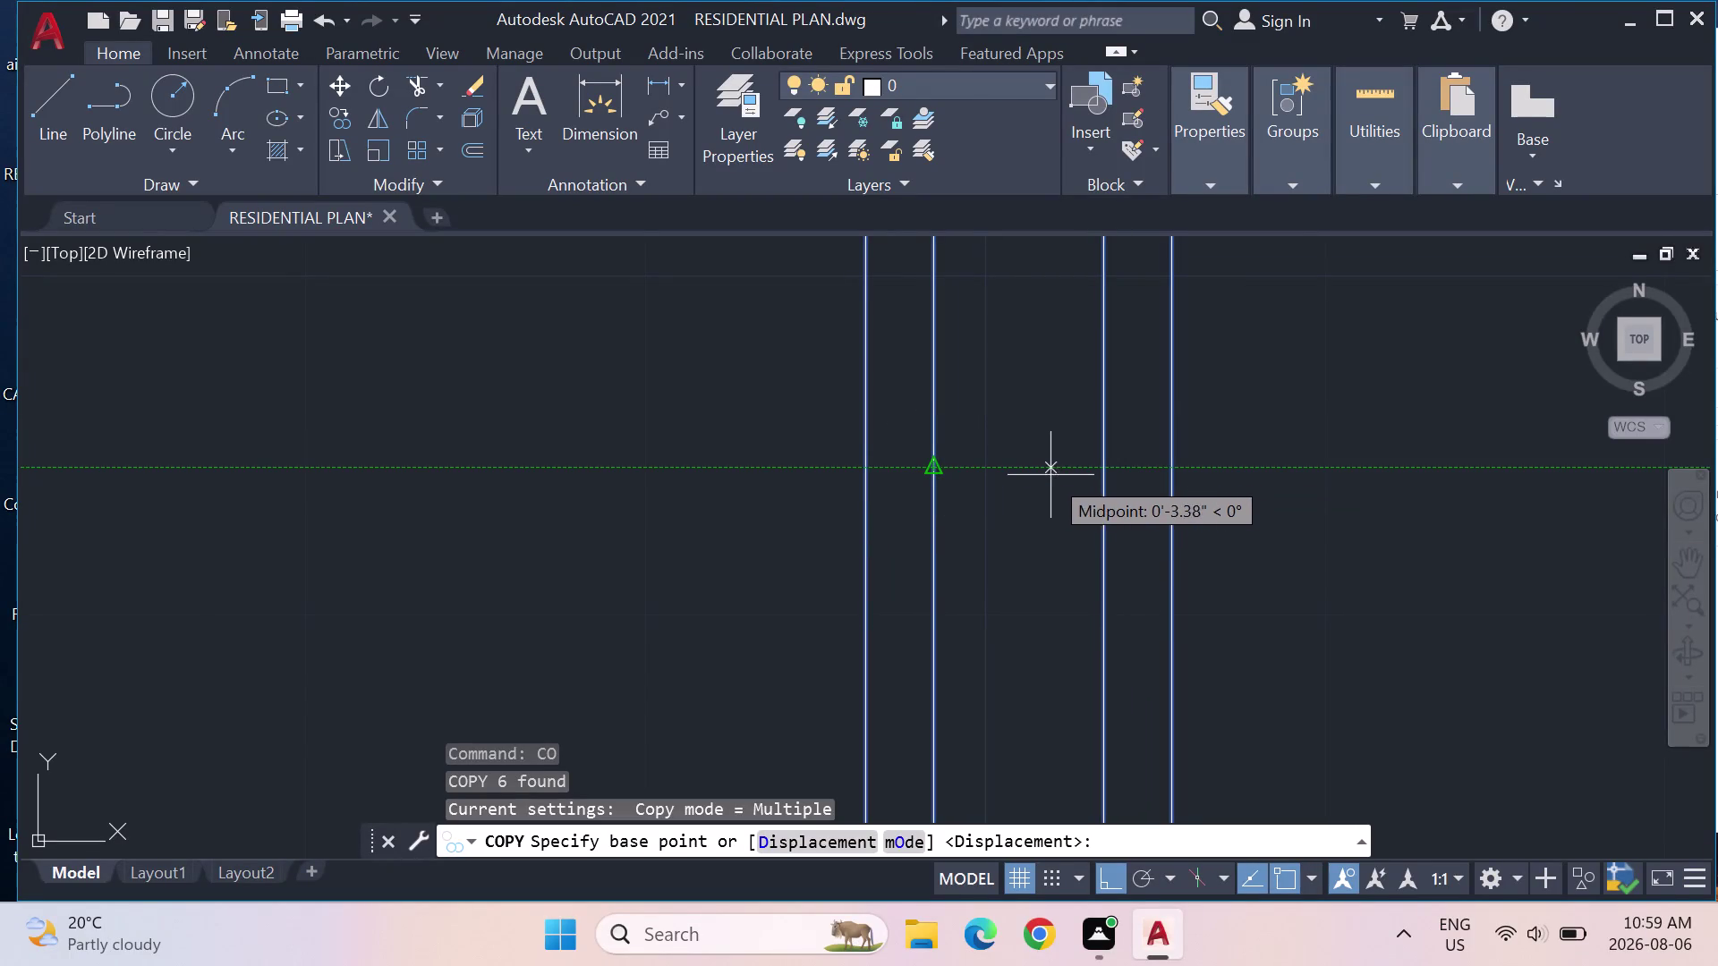
Set the copy base at the rails' midpoint and bring the closet below the bedrooms into view.
click(1018, 473)
scroll(down, 3)
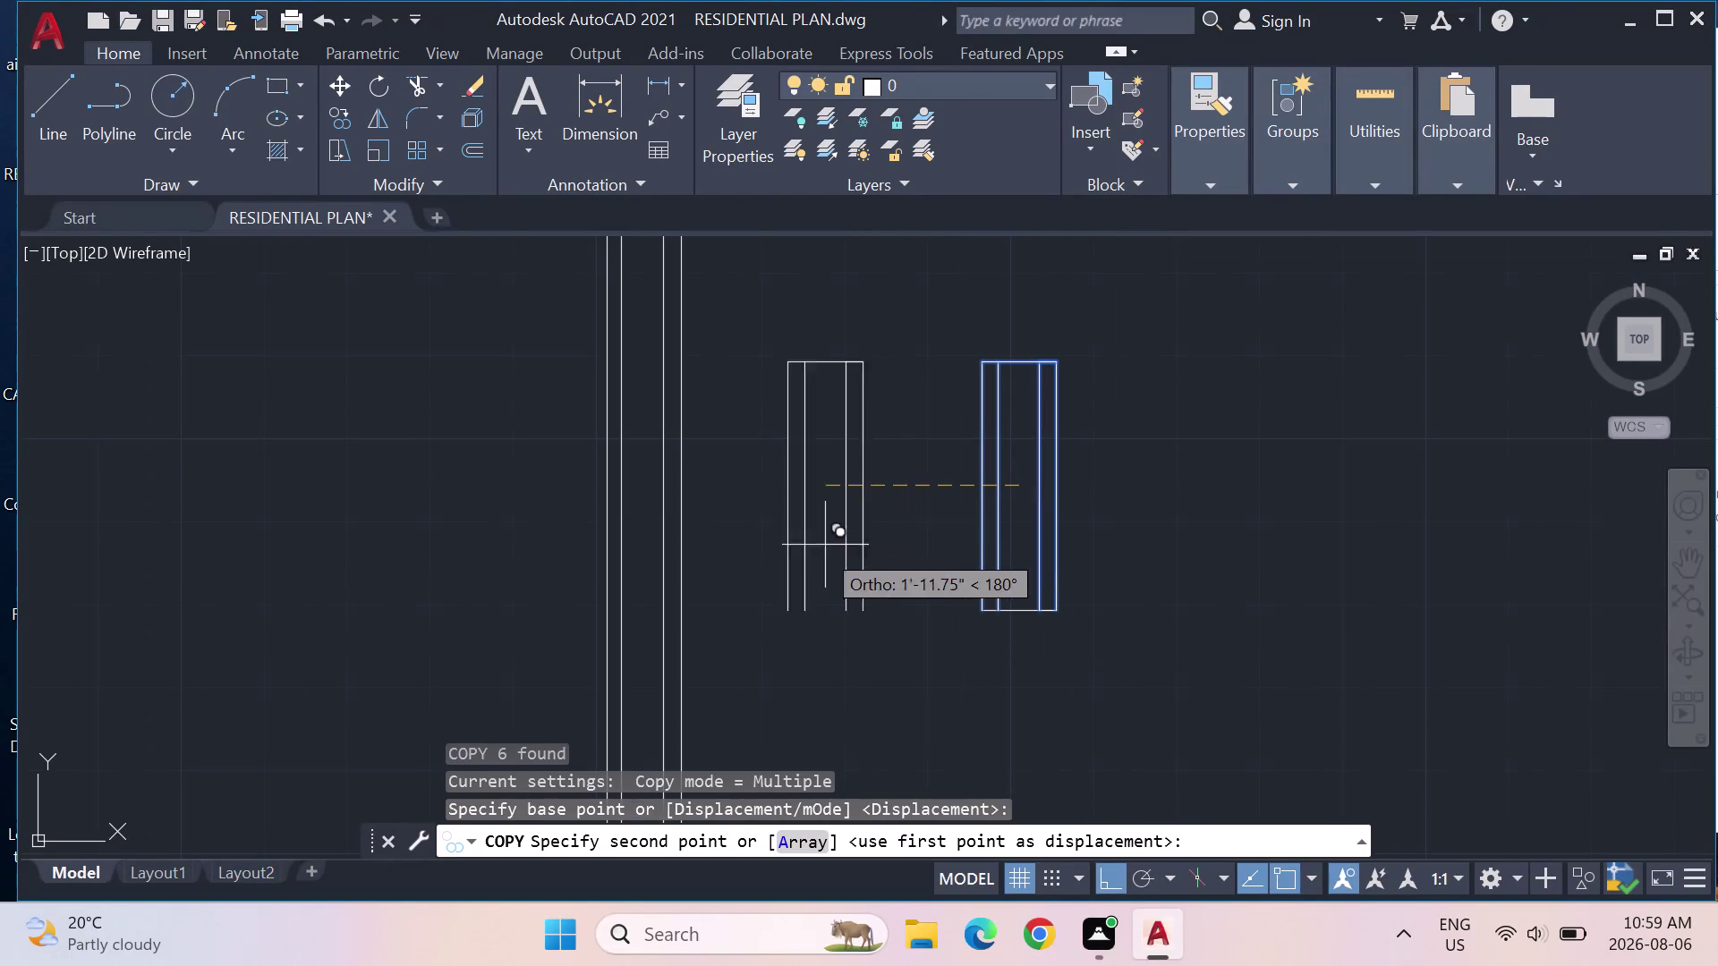
scroll(down, 3)
middle_drag(455, 587, 1329, 443)
scroll(down, 3)
middle_drag(535, 618, 1021, 386)
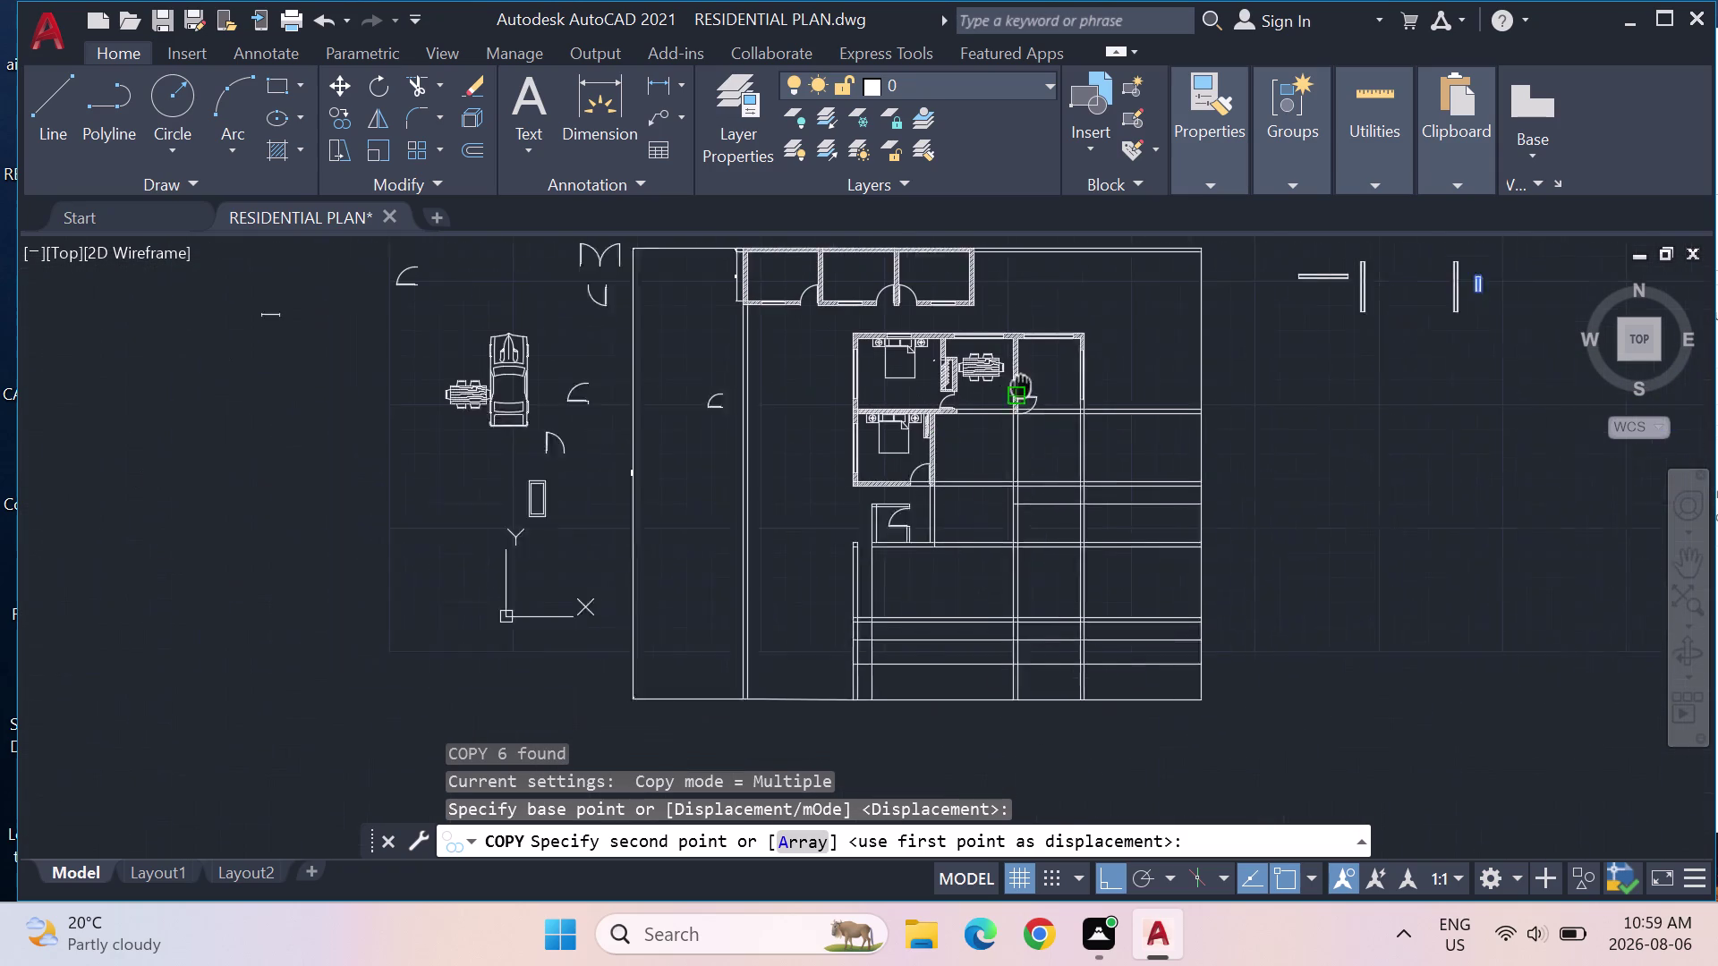
middle_drag(1021, 386, 1038, 376)
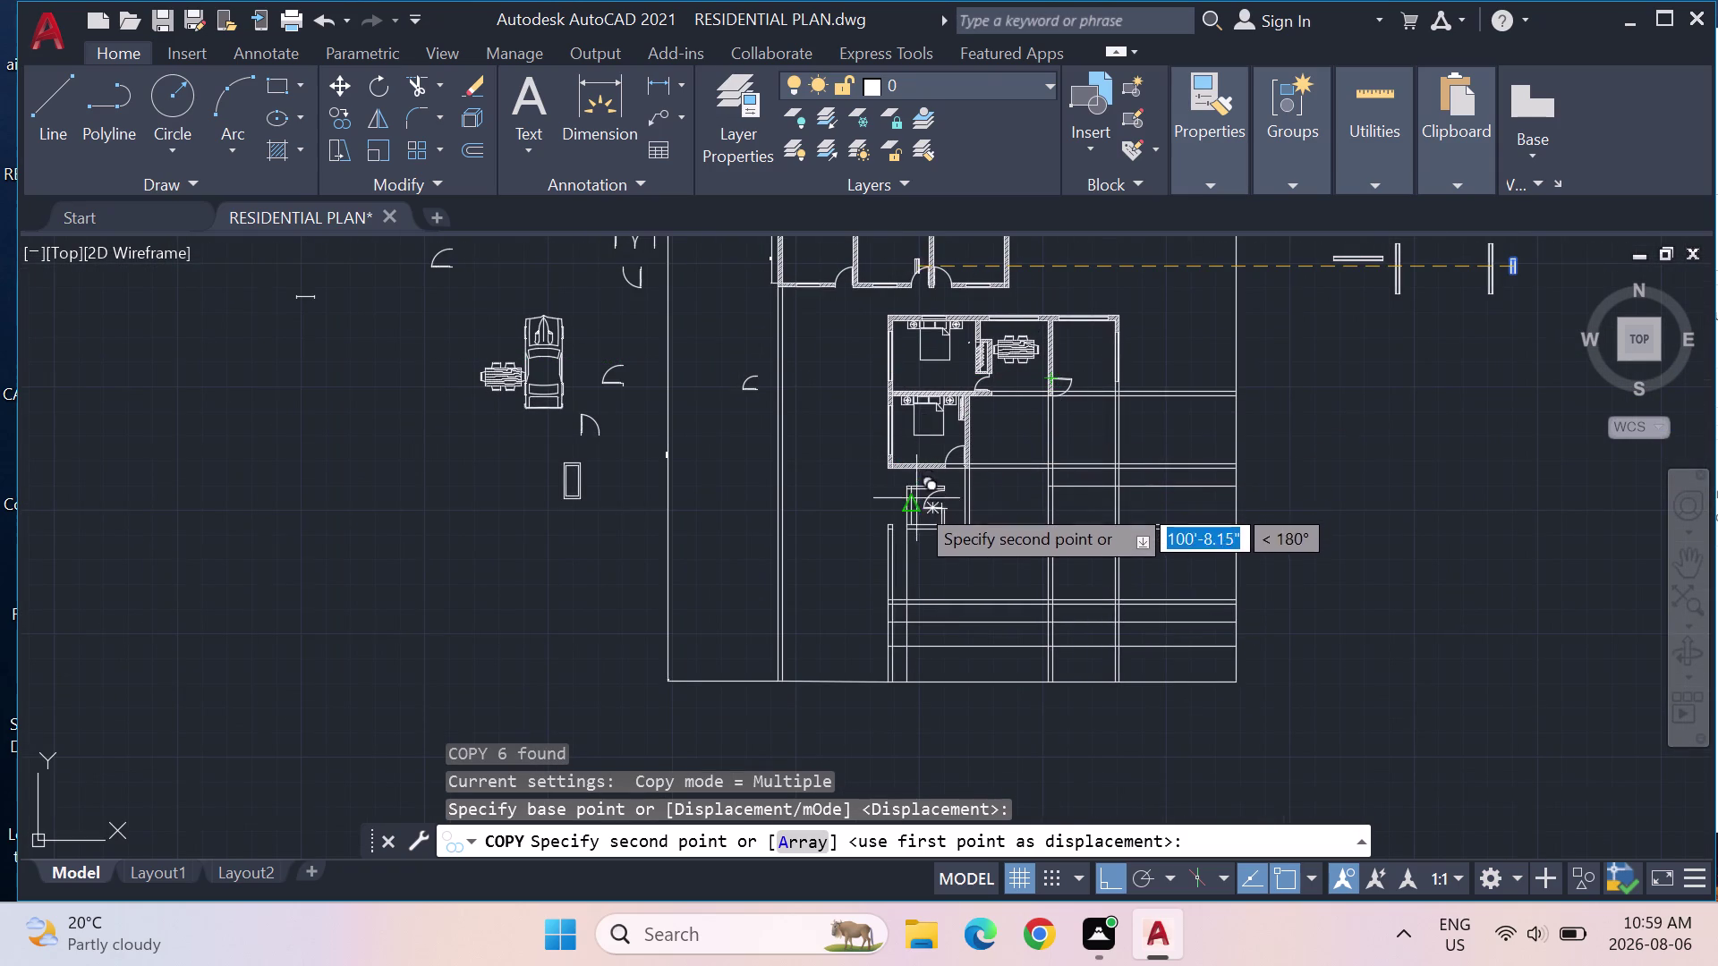
scroll(up, 3)
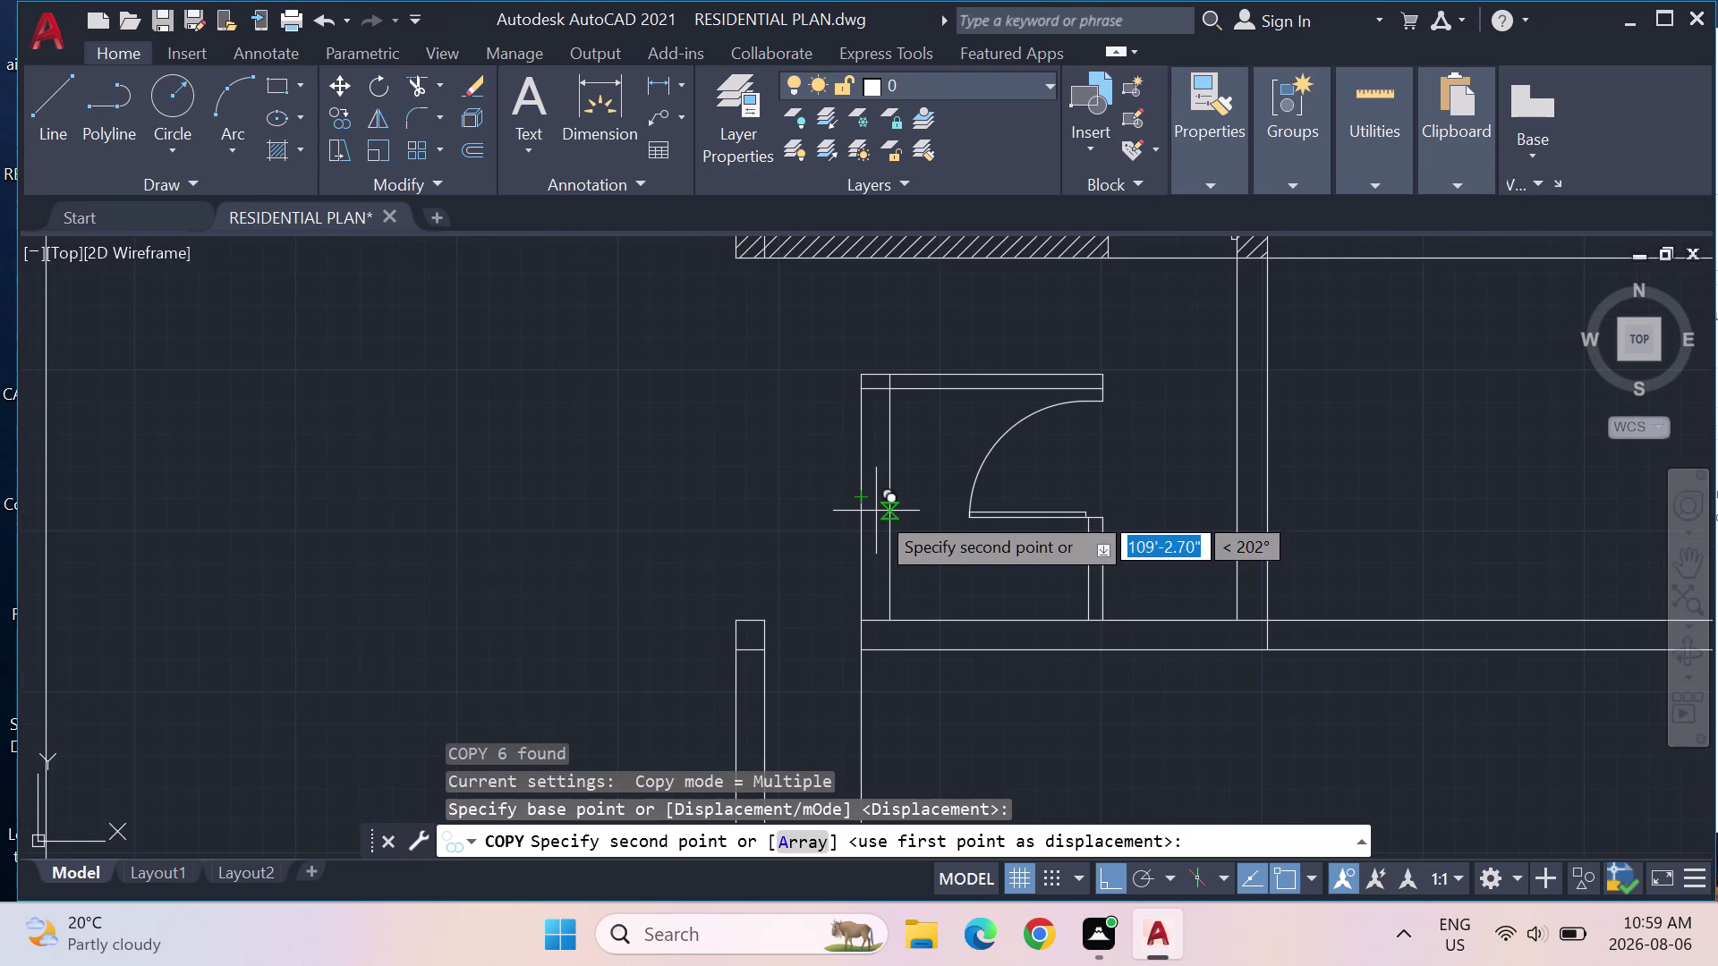
scroll(up, 3)
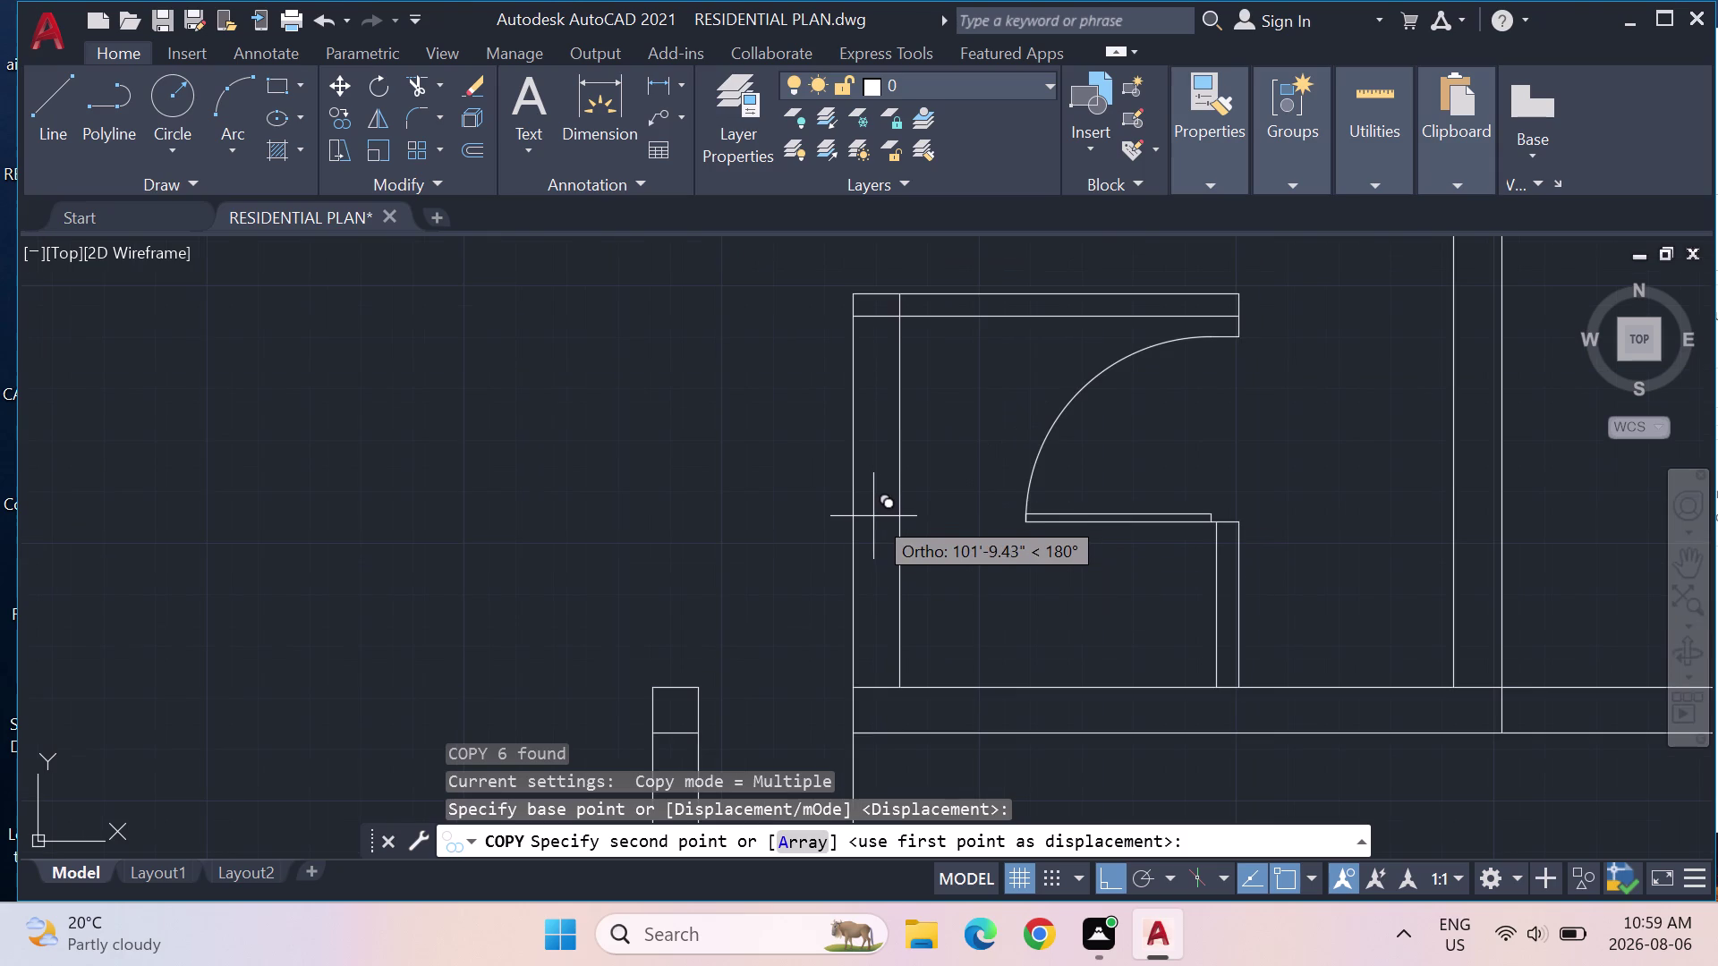
Place the rail copy with M2P, centred between the closet's top-left and second corners.
text(M2)
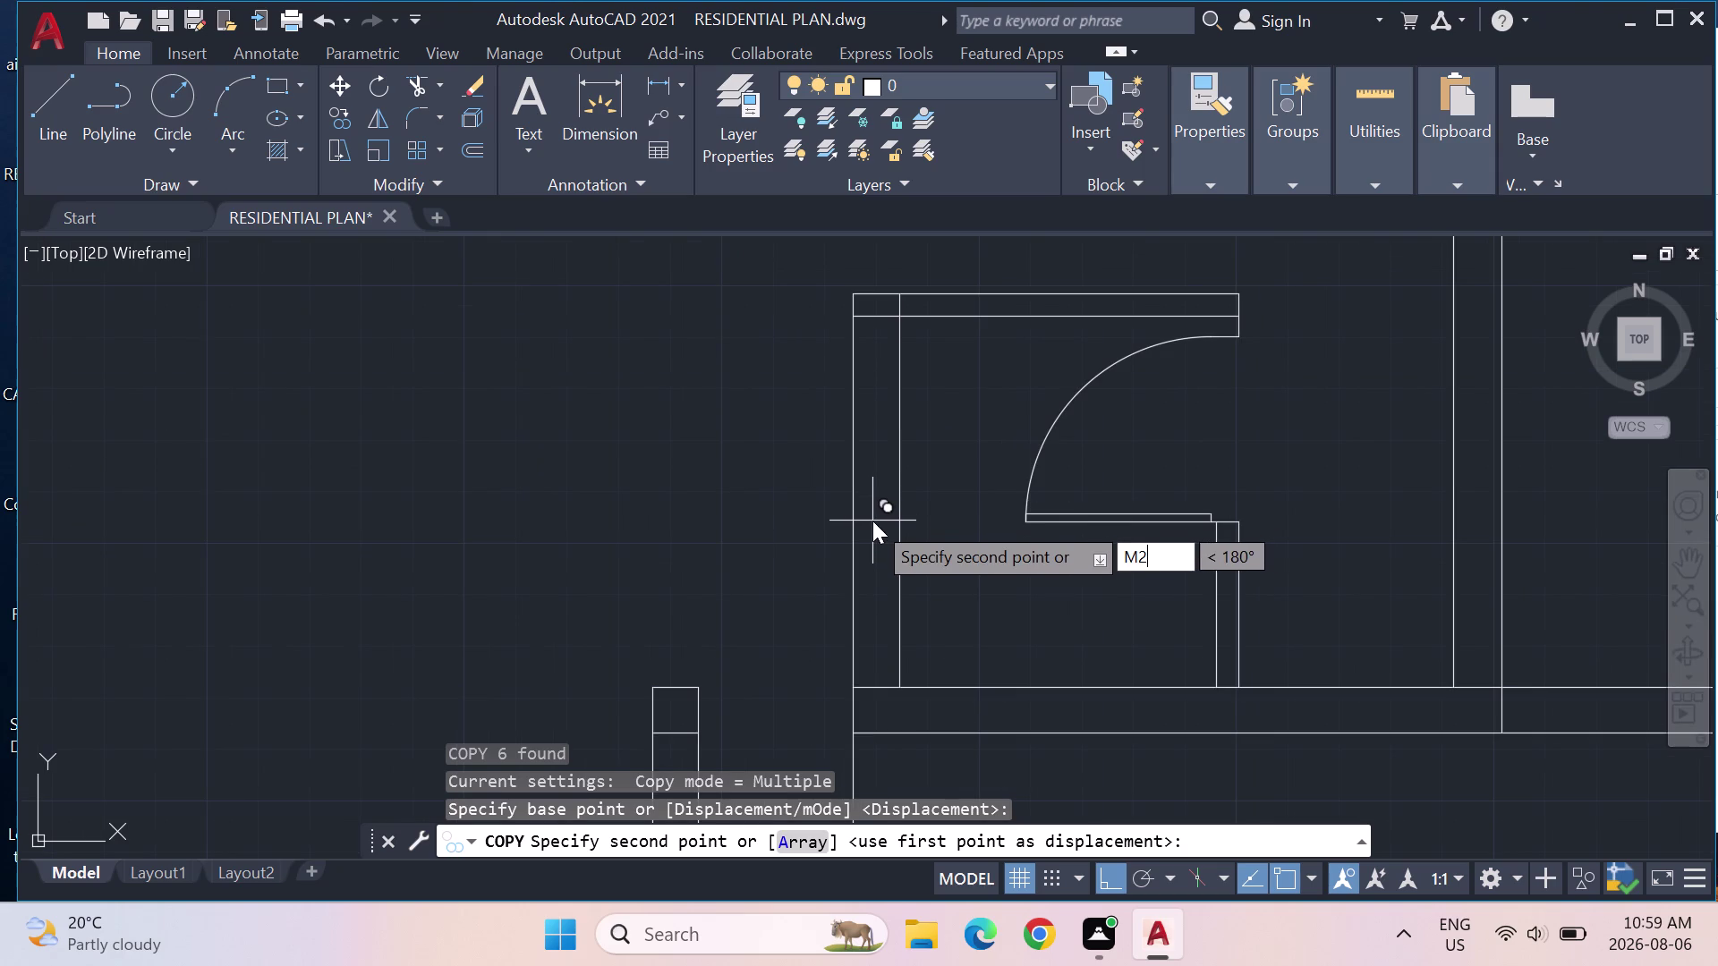
text(P)
key(Return)
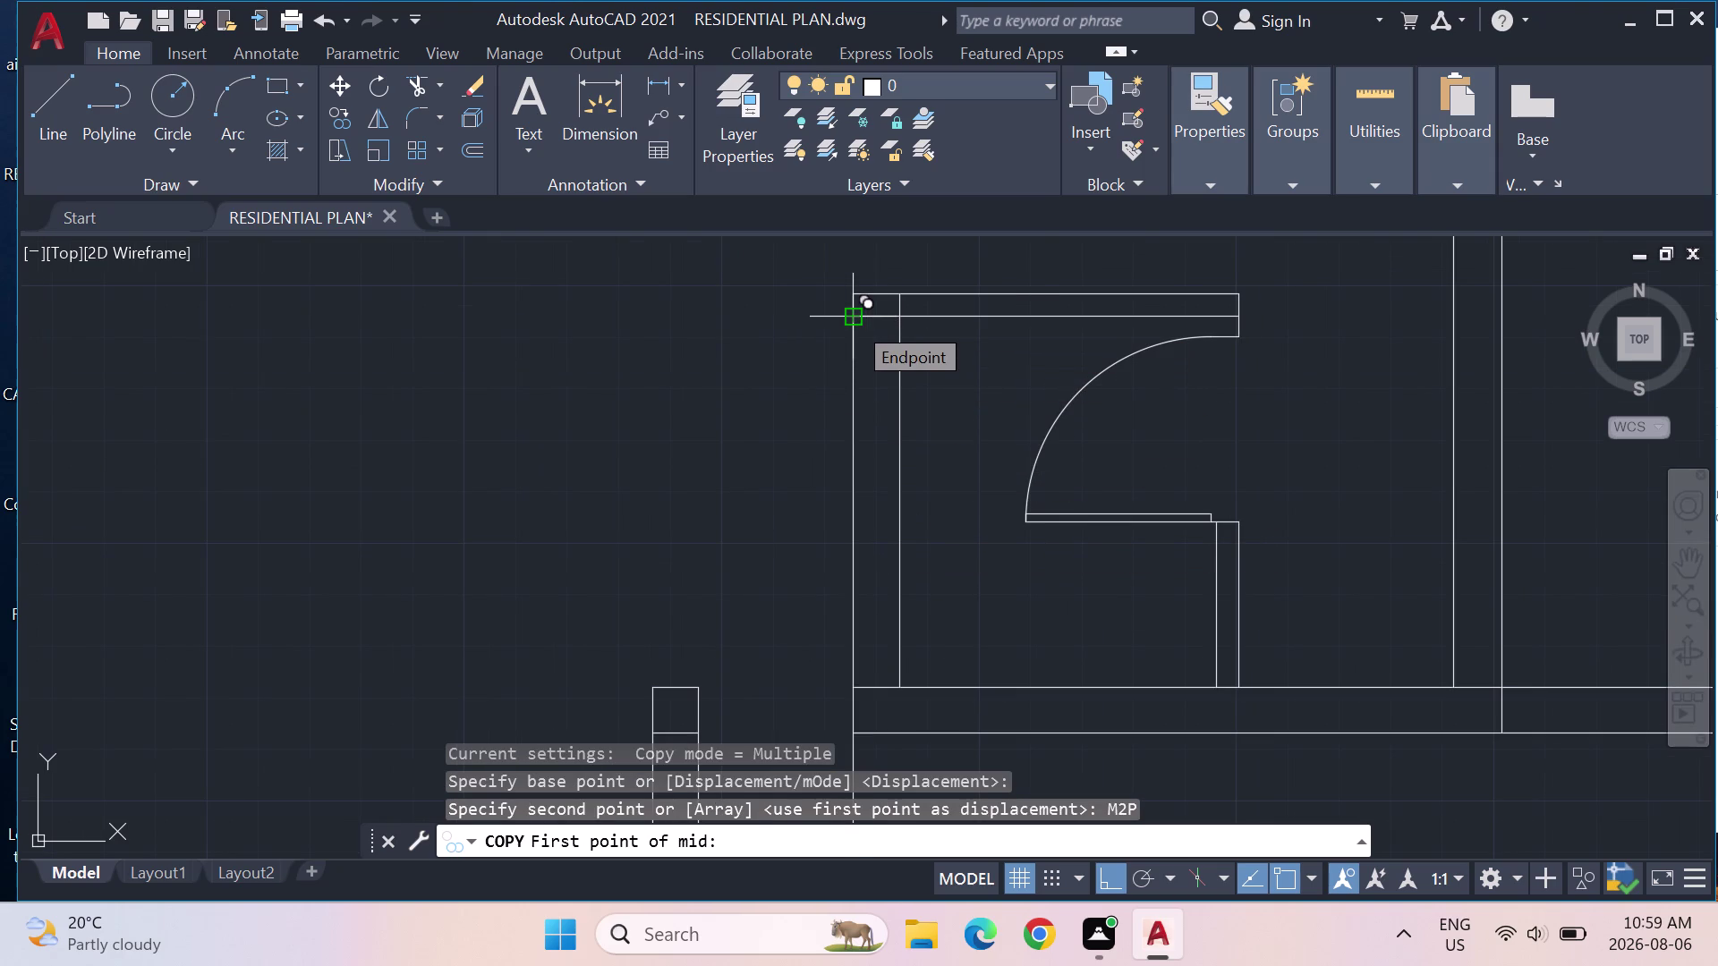
click(853, 321)
click(895, 324)
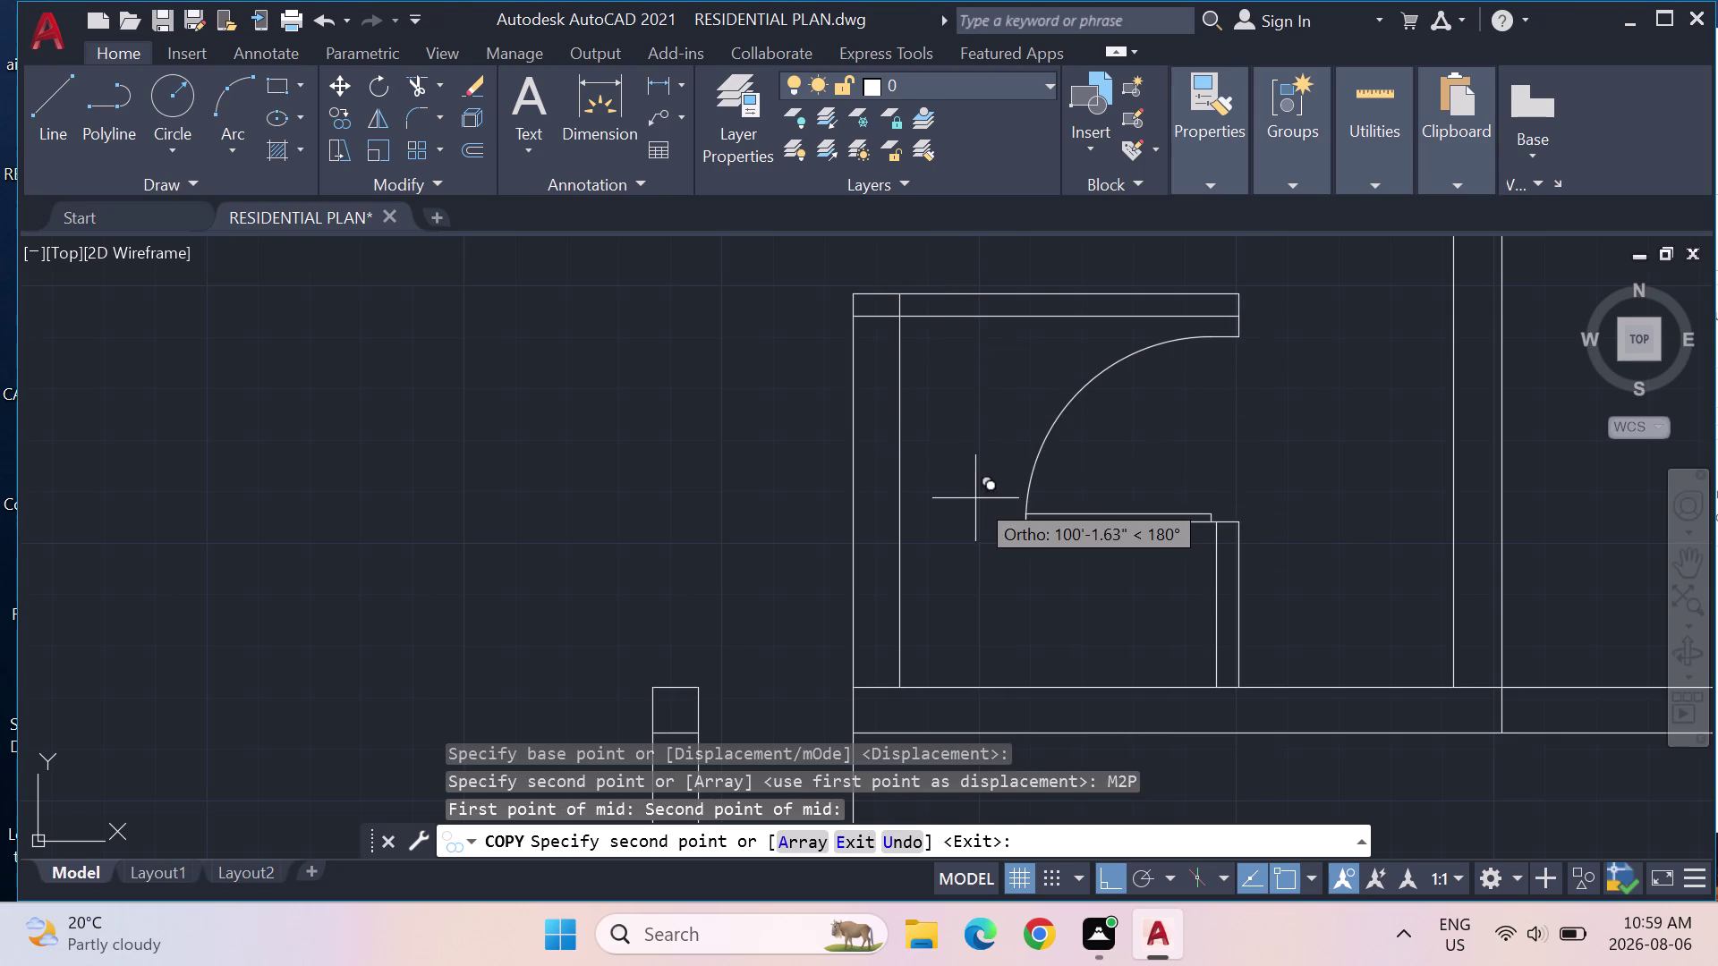
key(Escape)
scroll(down, 3)
middle_drag(1101, 501, 349, 548)
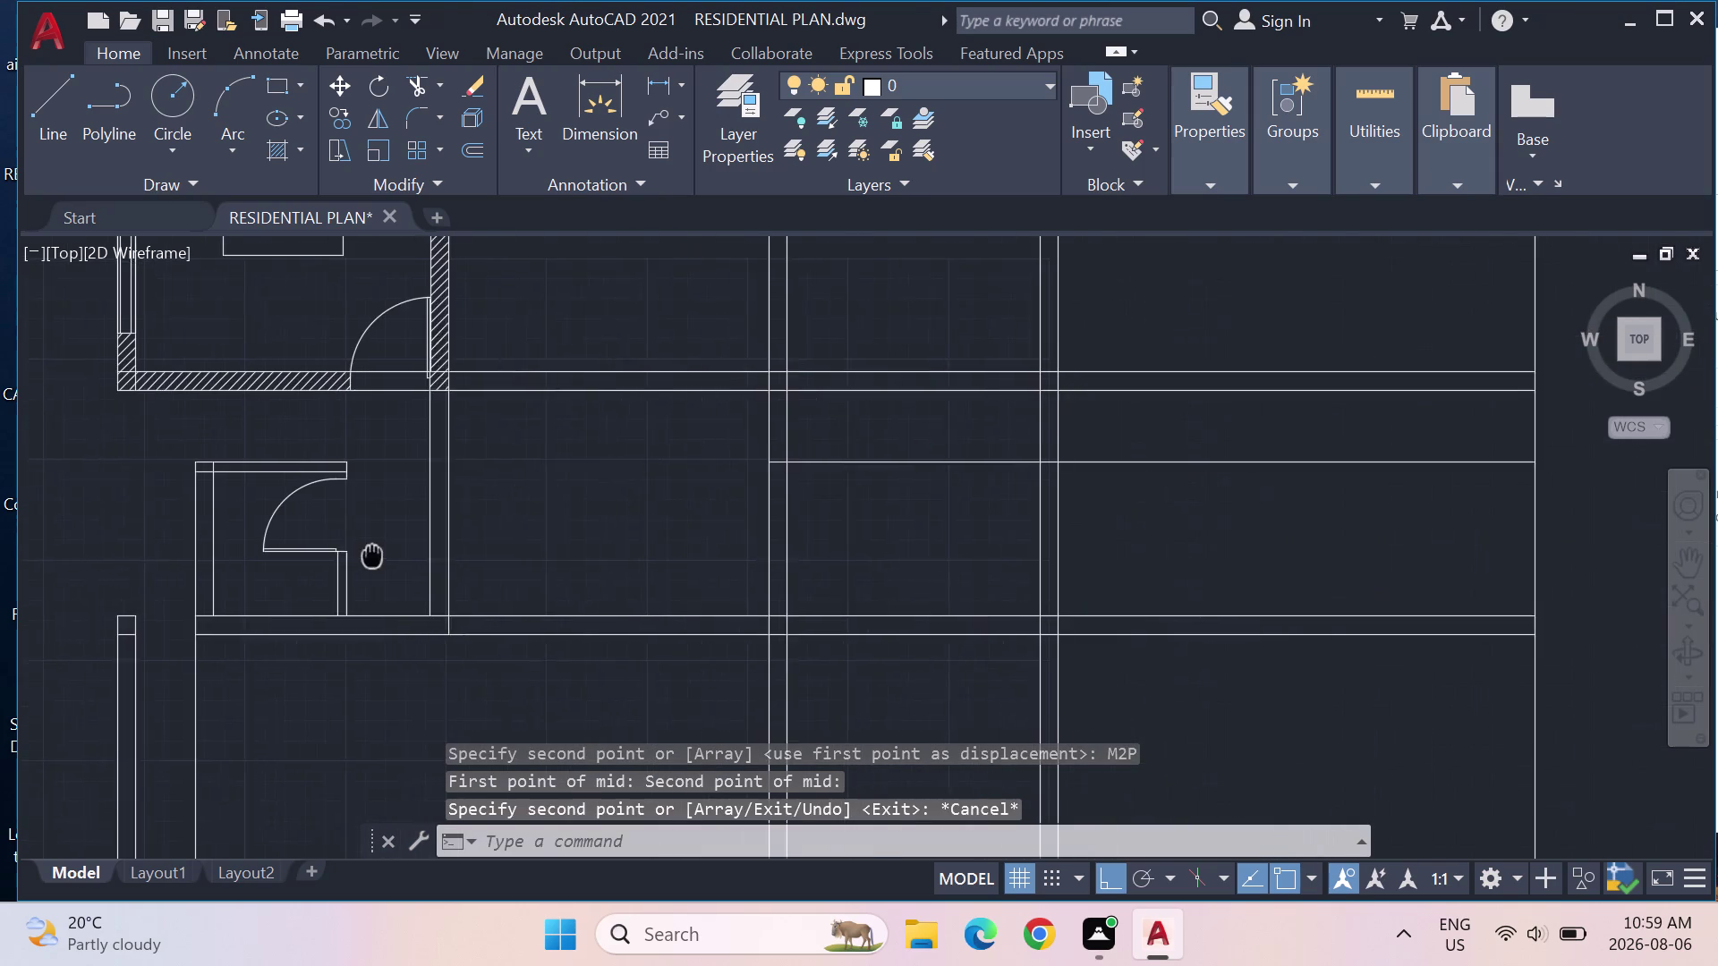
middle_drag(349, 549, 322, 542)
middle_drag(985, 415, 511, 577)
scroll(down, 3)
middle_drag(1512, 385, 1256, 515)
drag(1341, 444, 1226, 491)
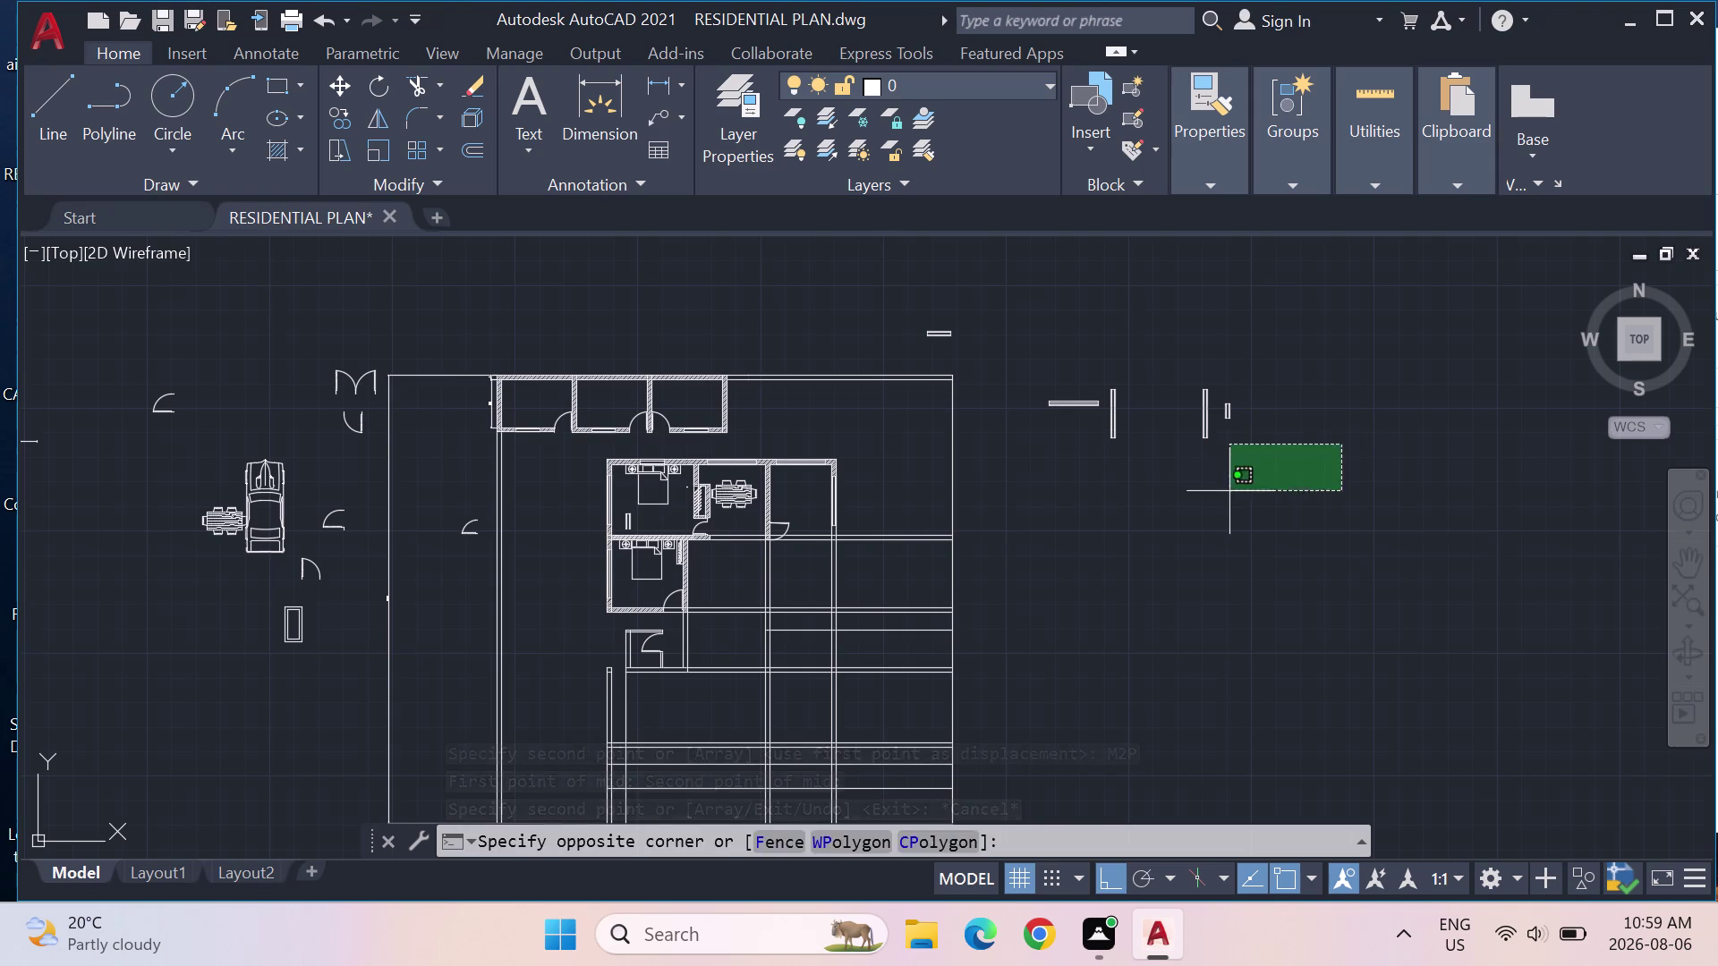
Copy the small rail unit with CO from its midpoint, with Ortho turned off.
drag(1226, 492, 1227, 375)
text(C)
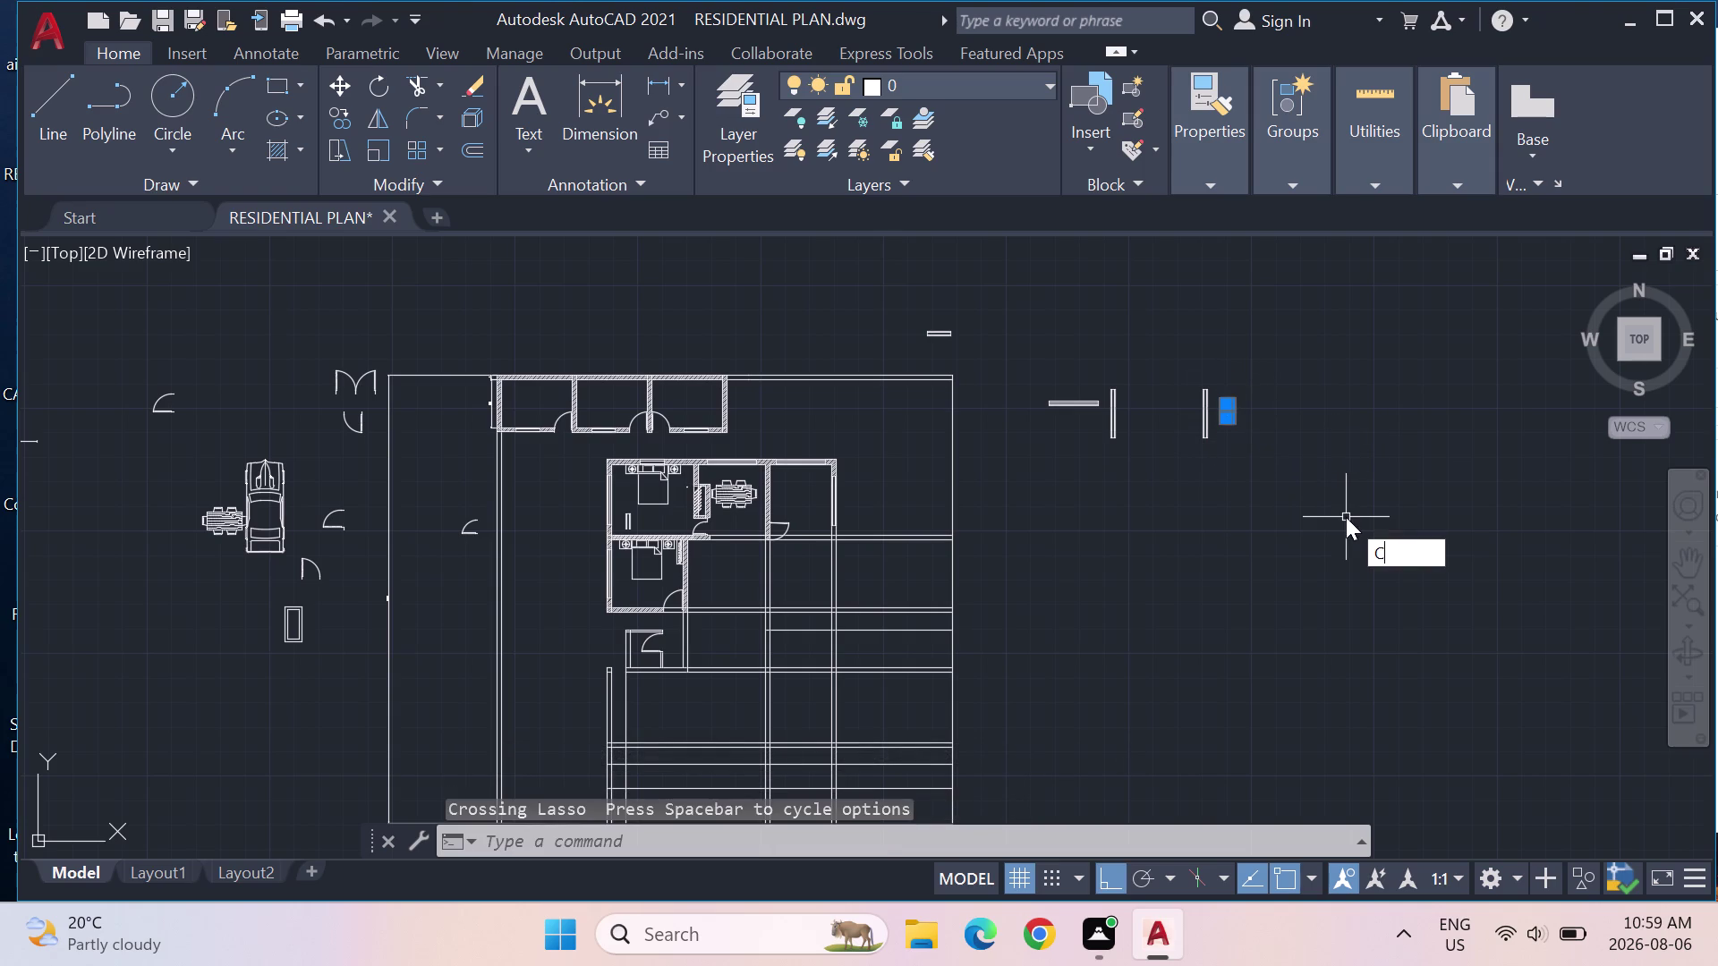
text(O)
key(Return)
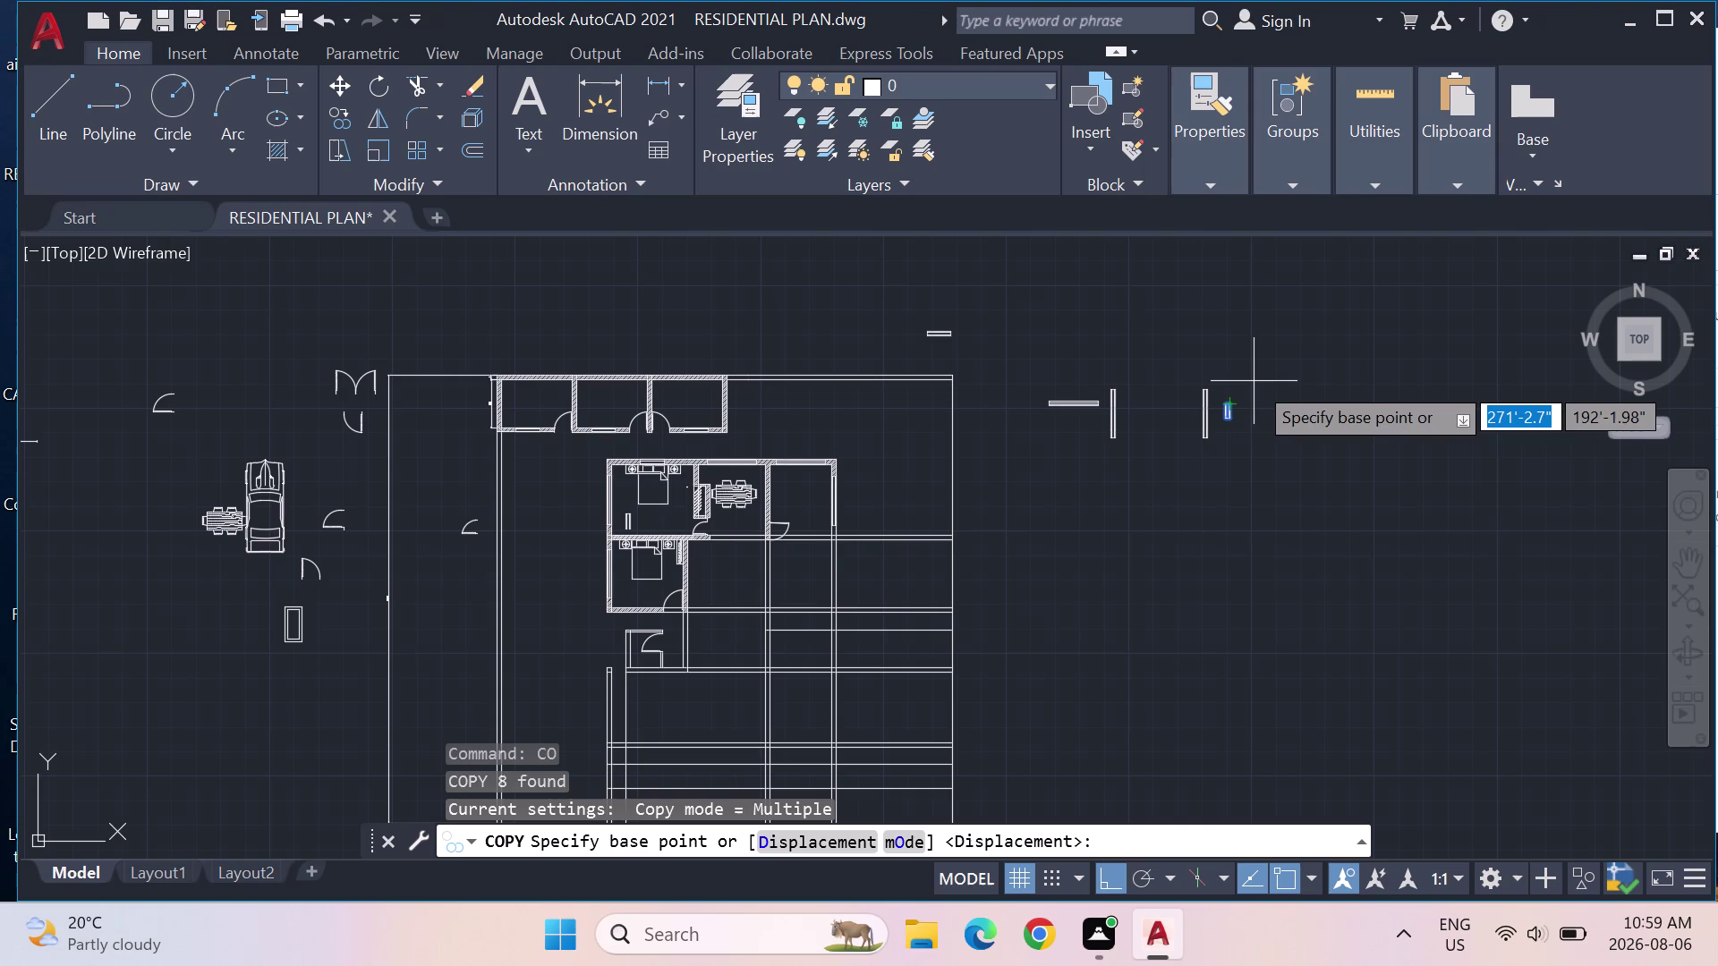
scroll(up, 3)
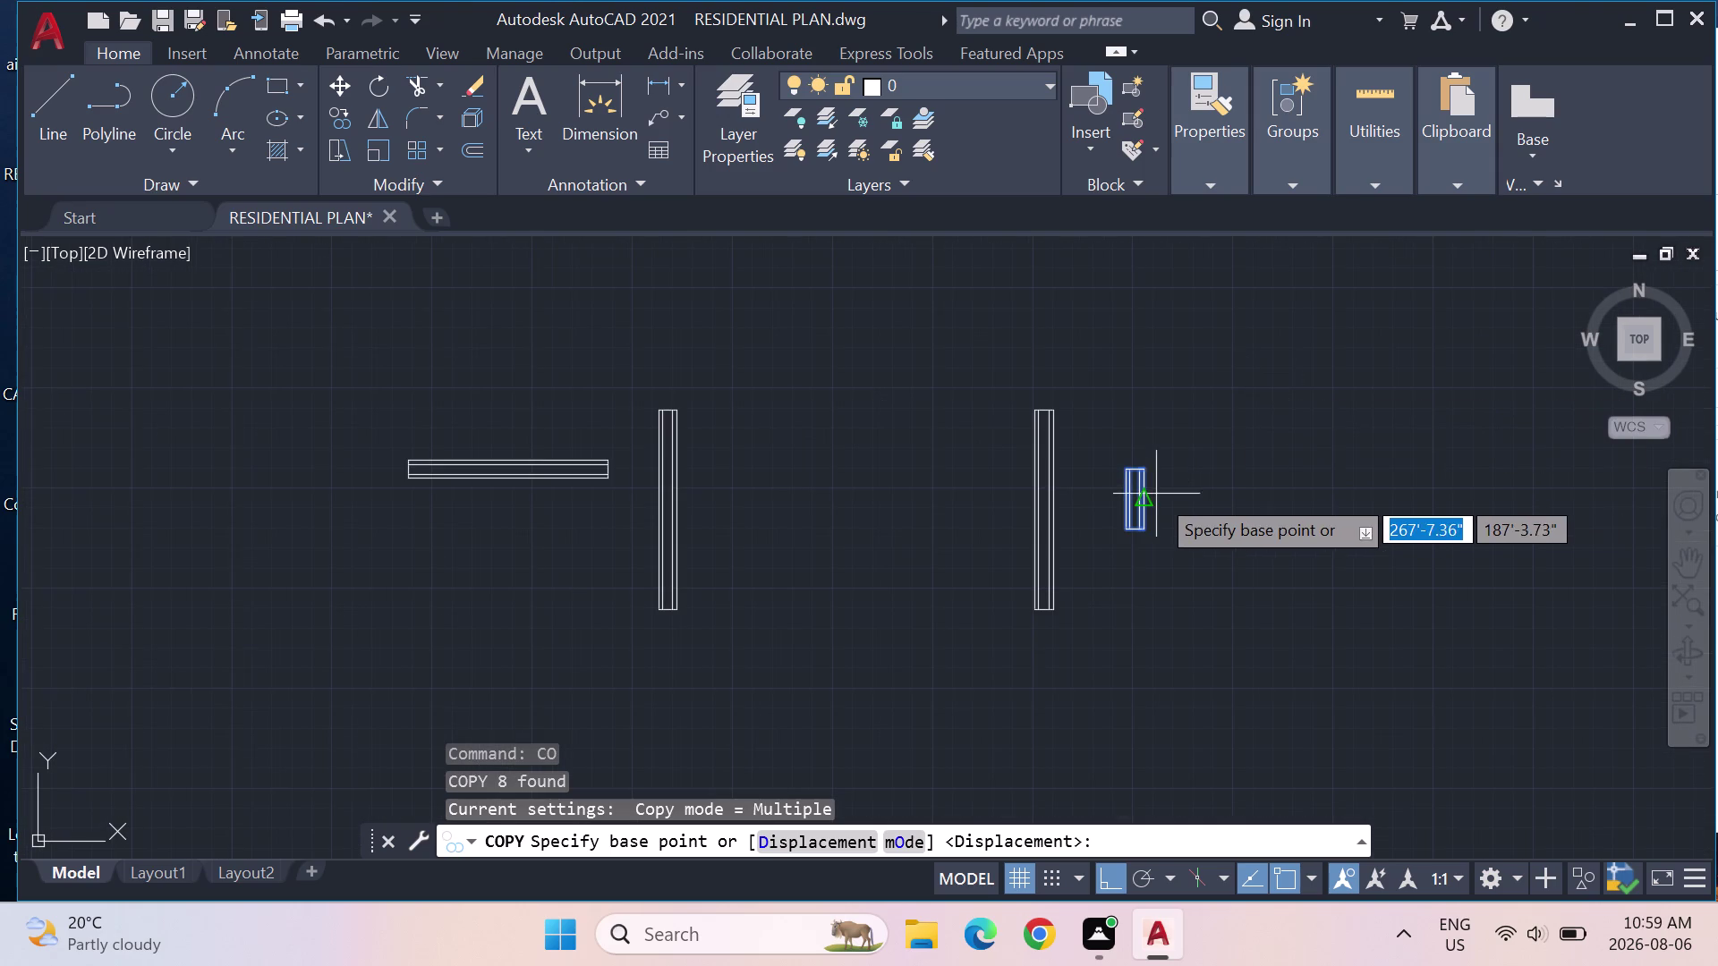
click(1155, 497)
scroll(down, 3)
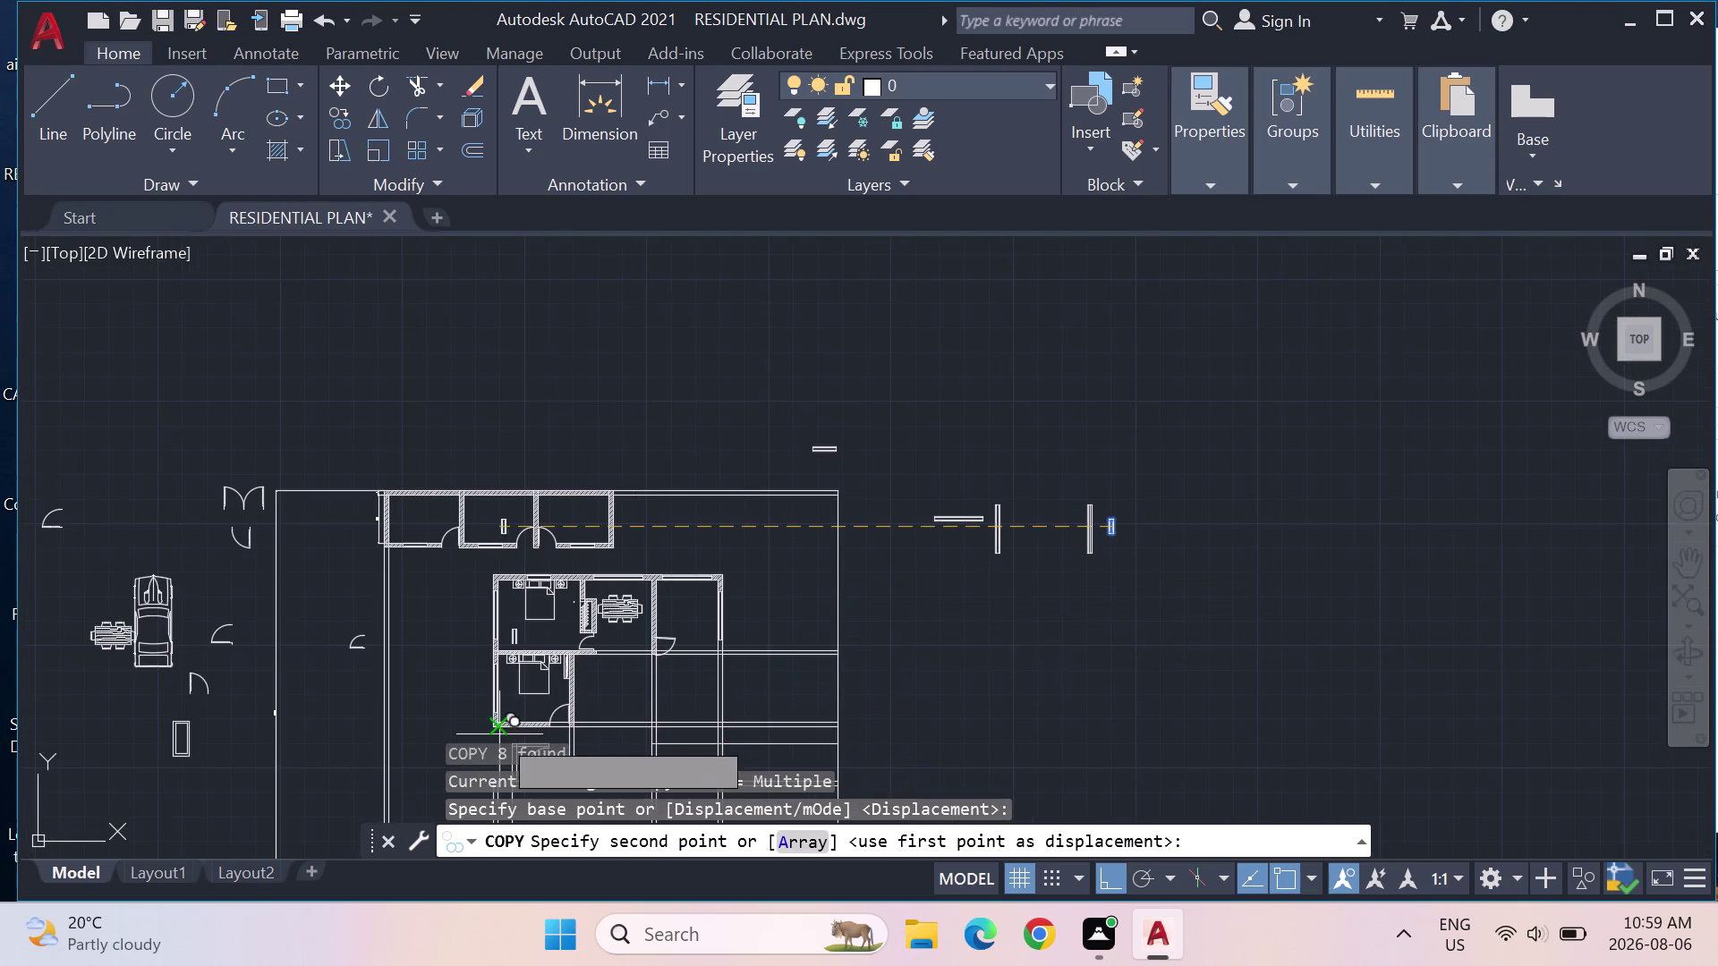
click(1096, 875)
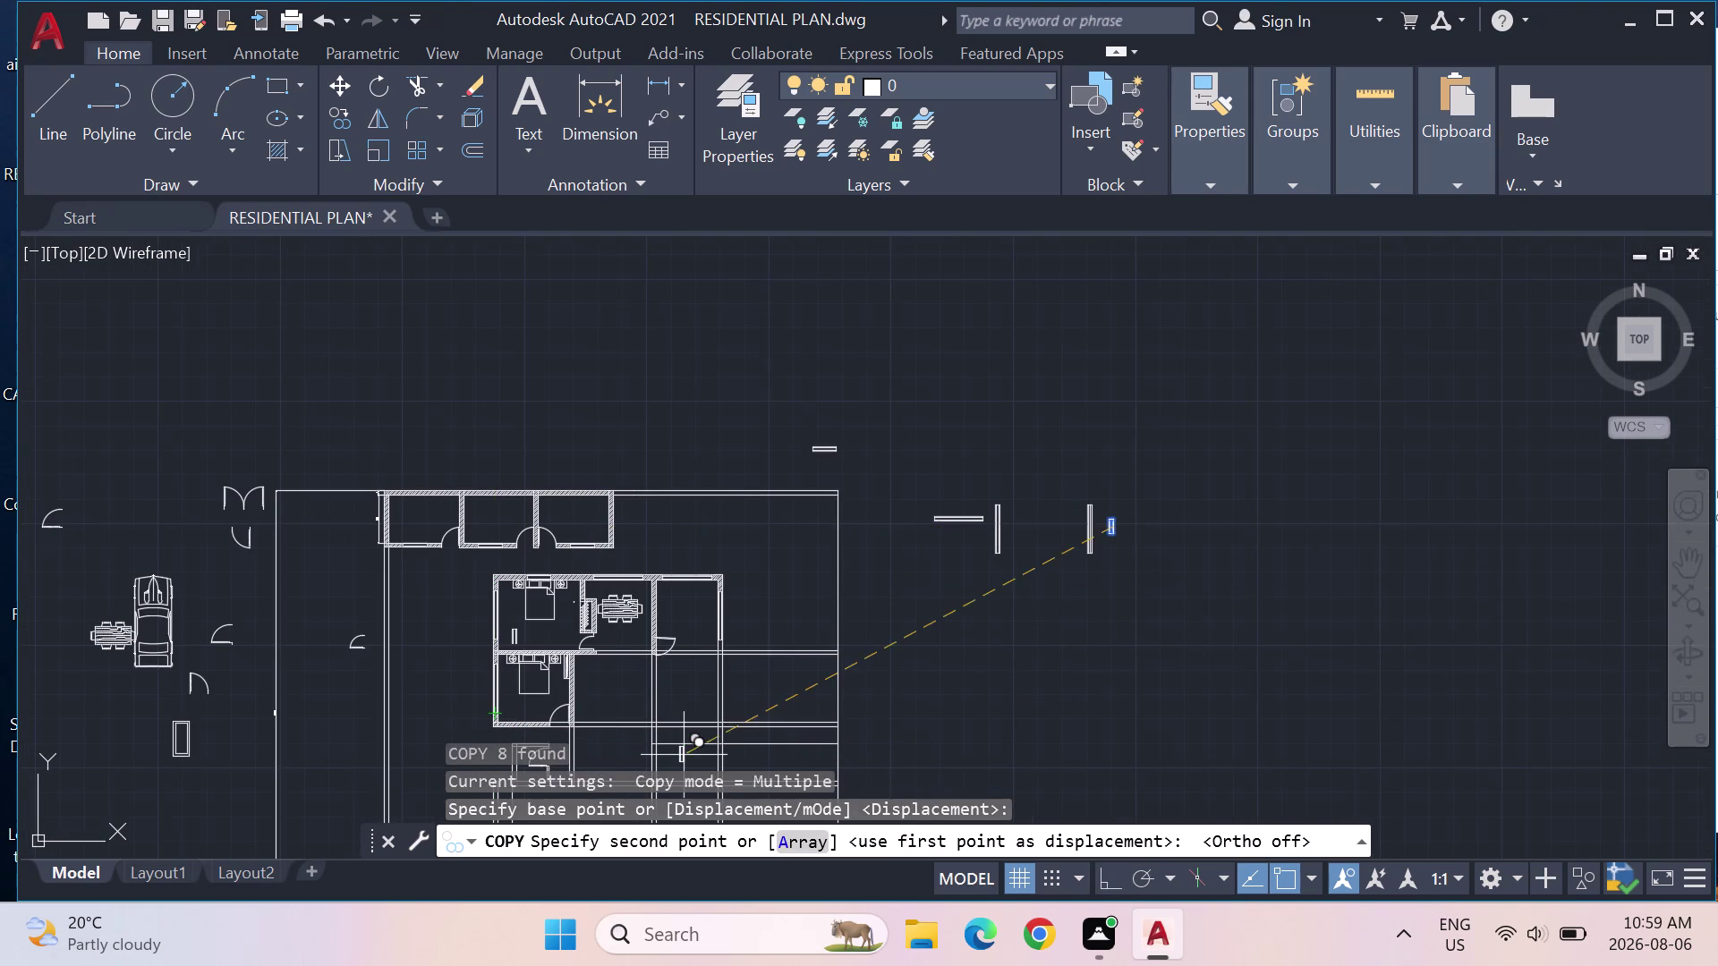
Centre the copy on the closet's left wall with M2P between its bottom and top ends.
scroll(down, 3)
middle_drag(503, 687, 629, 423)
scroll(up, 3)
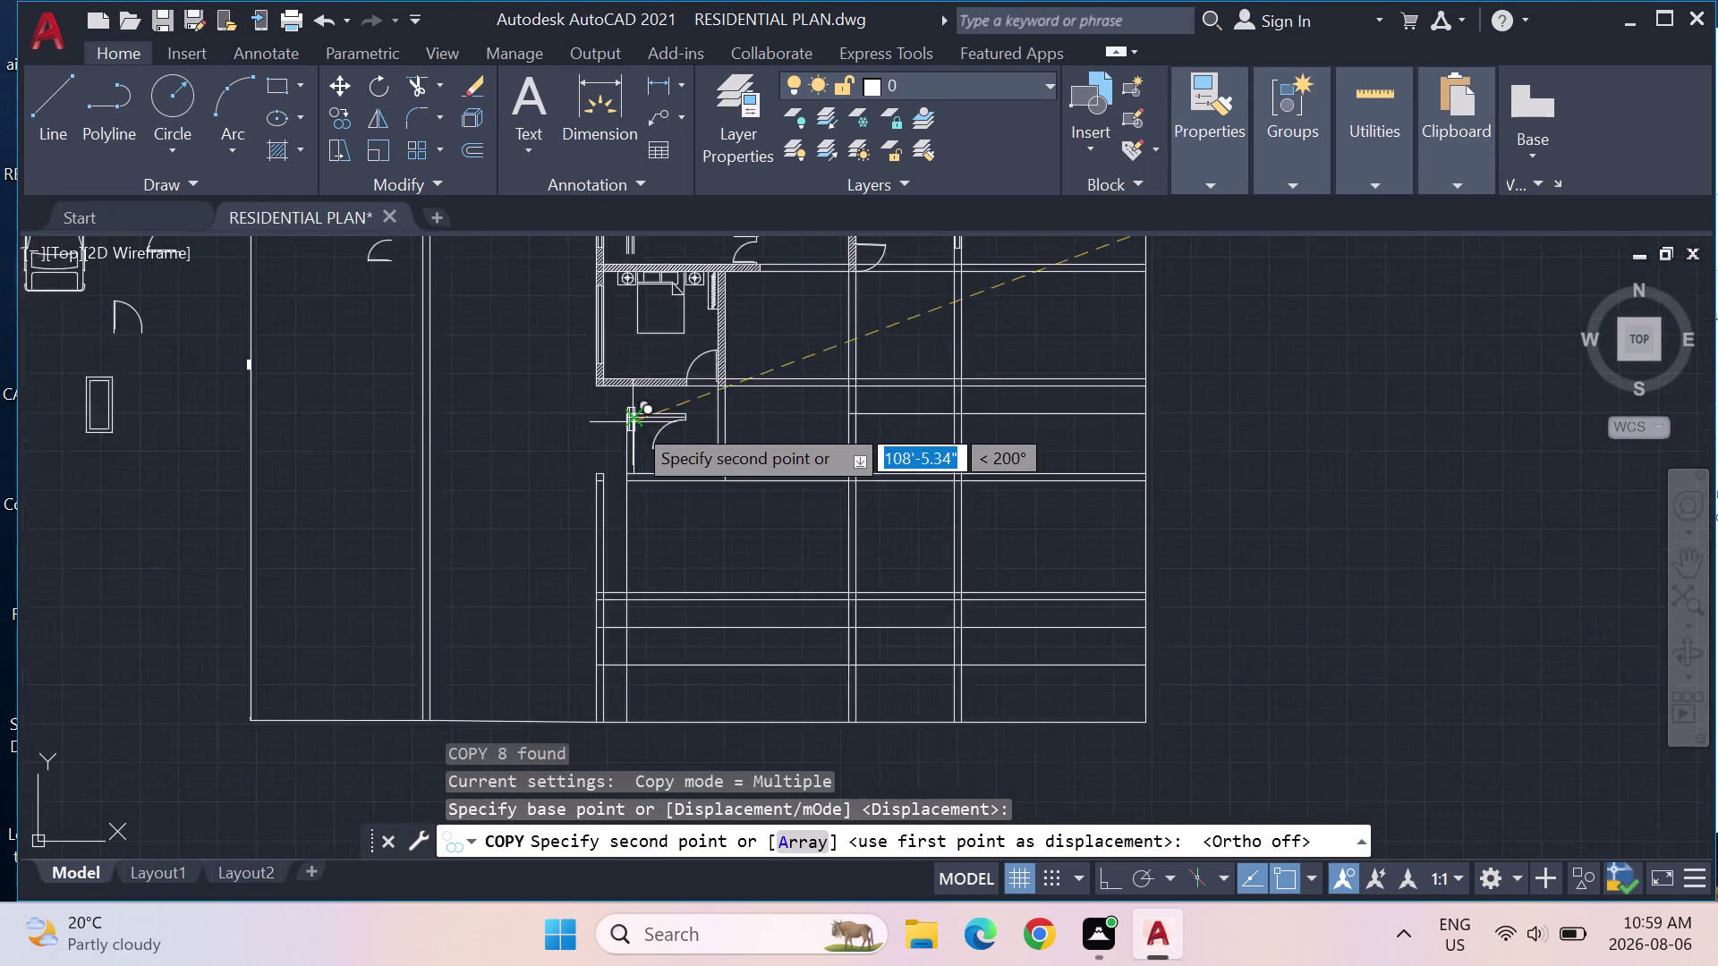
scroll(up, 3)
key(m)
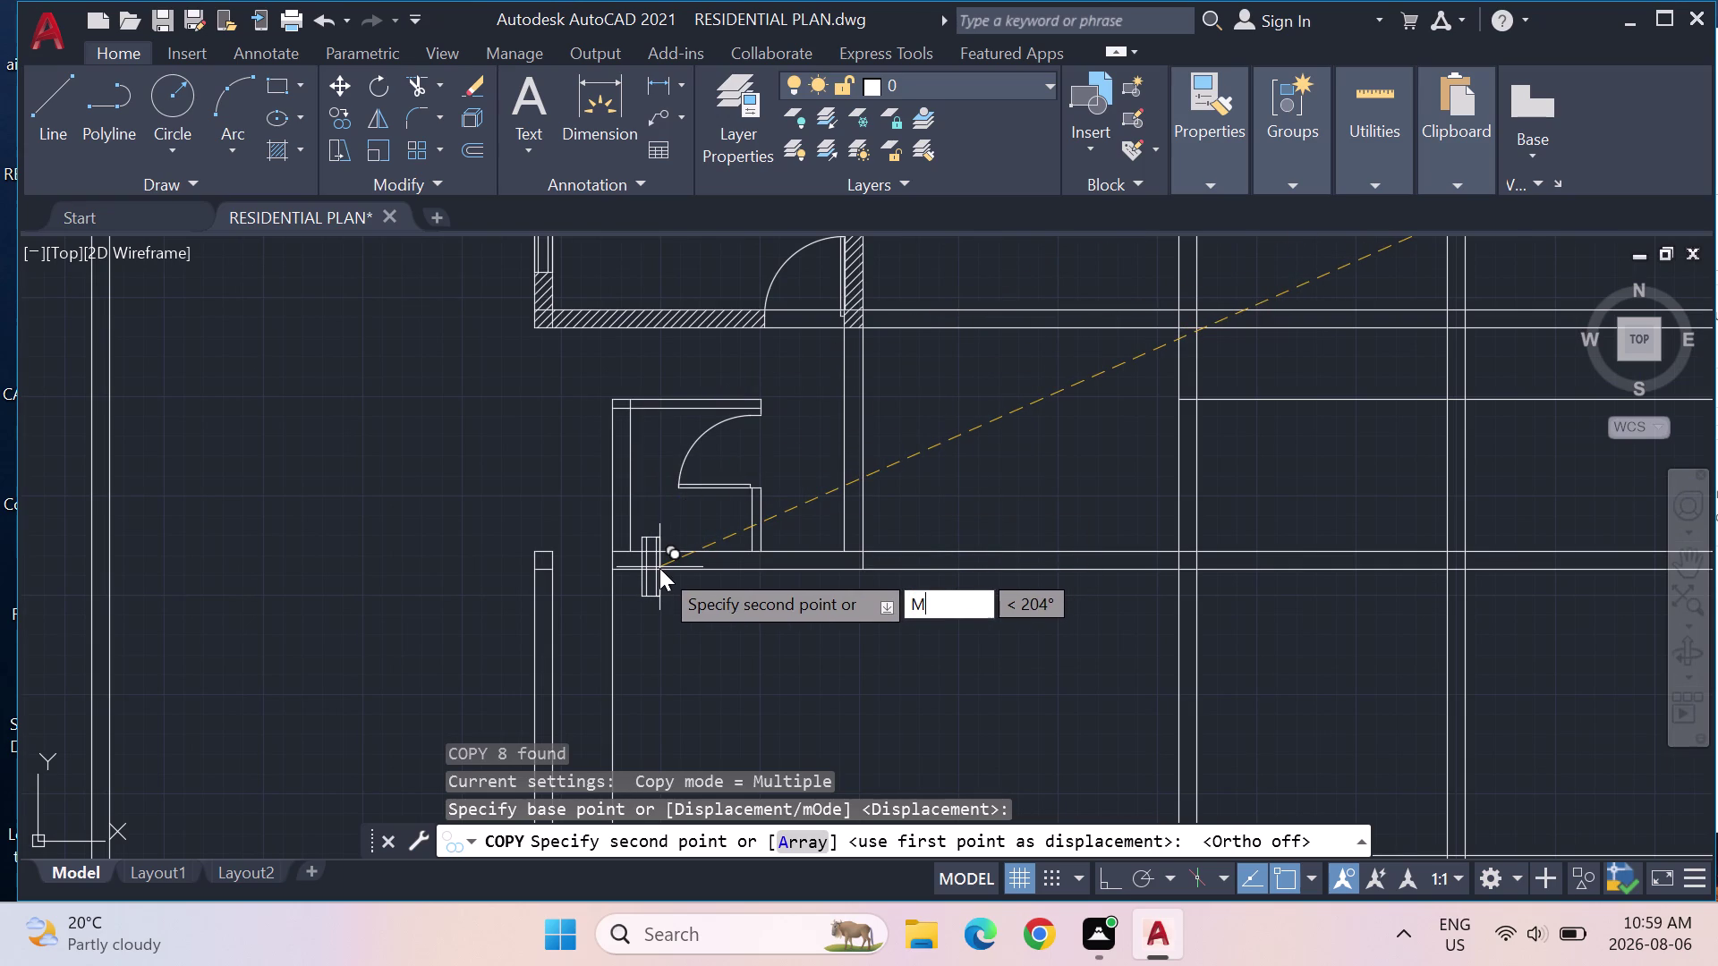
text(2P)
key(Return)
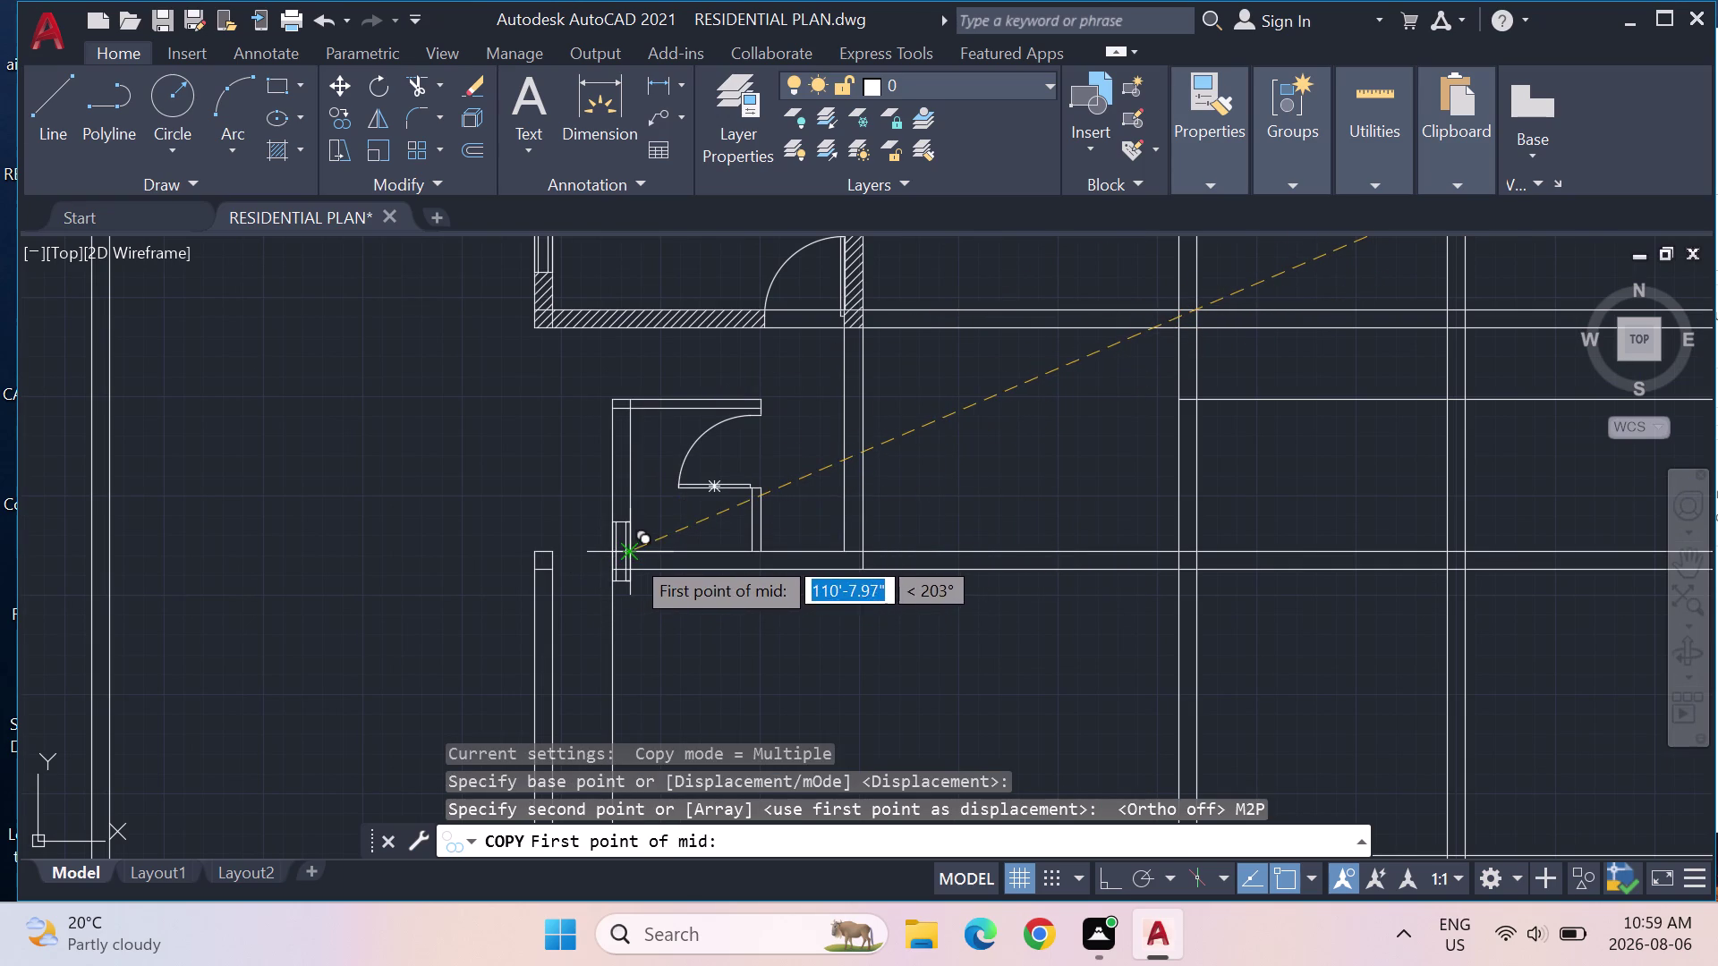
click(629, 557)
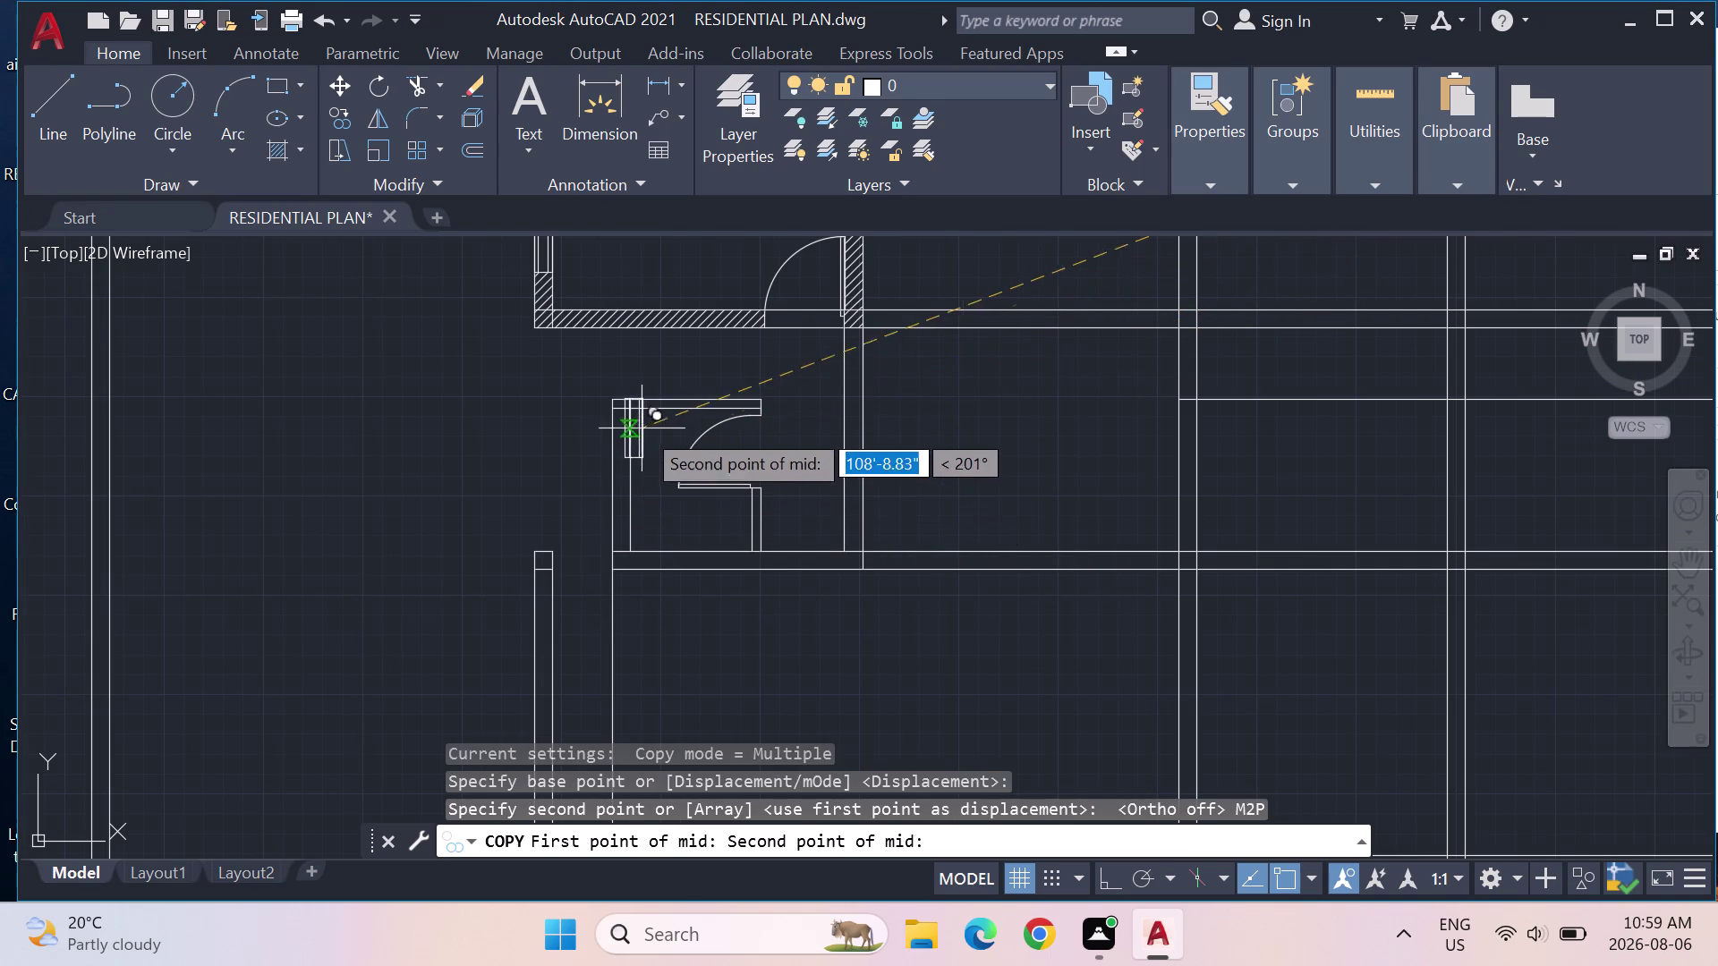
click(633, 416)
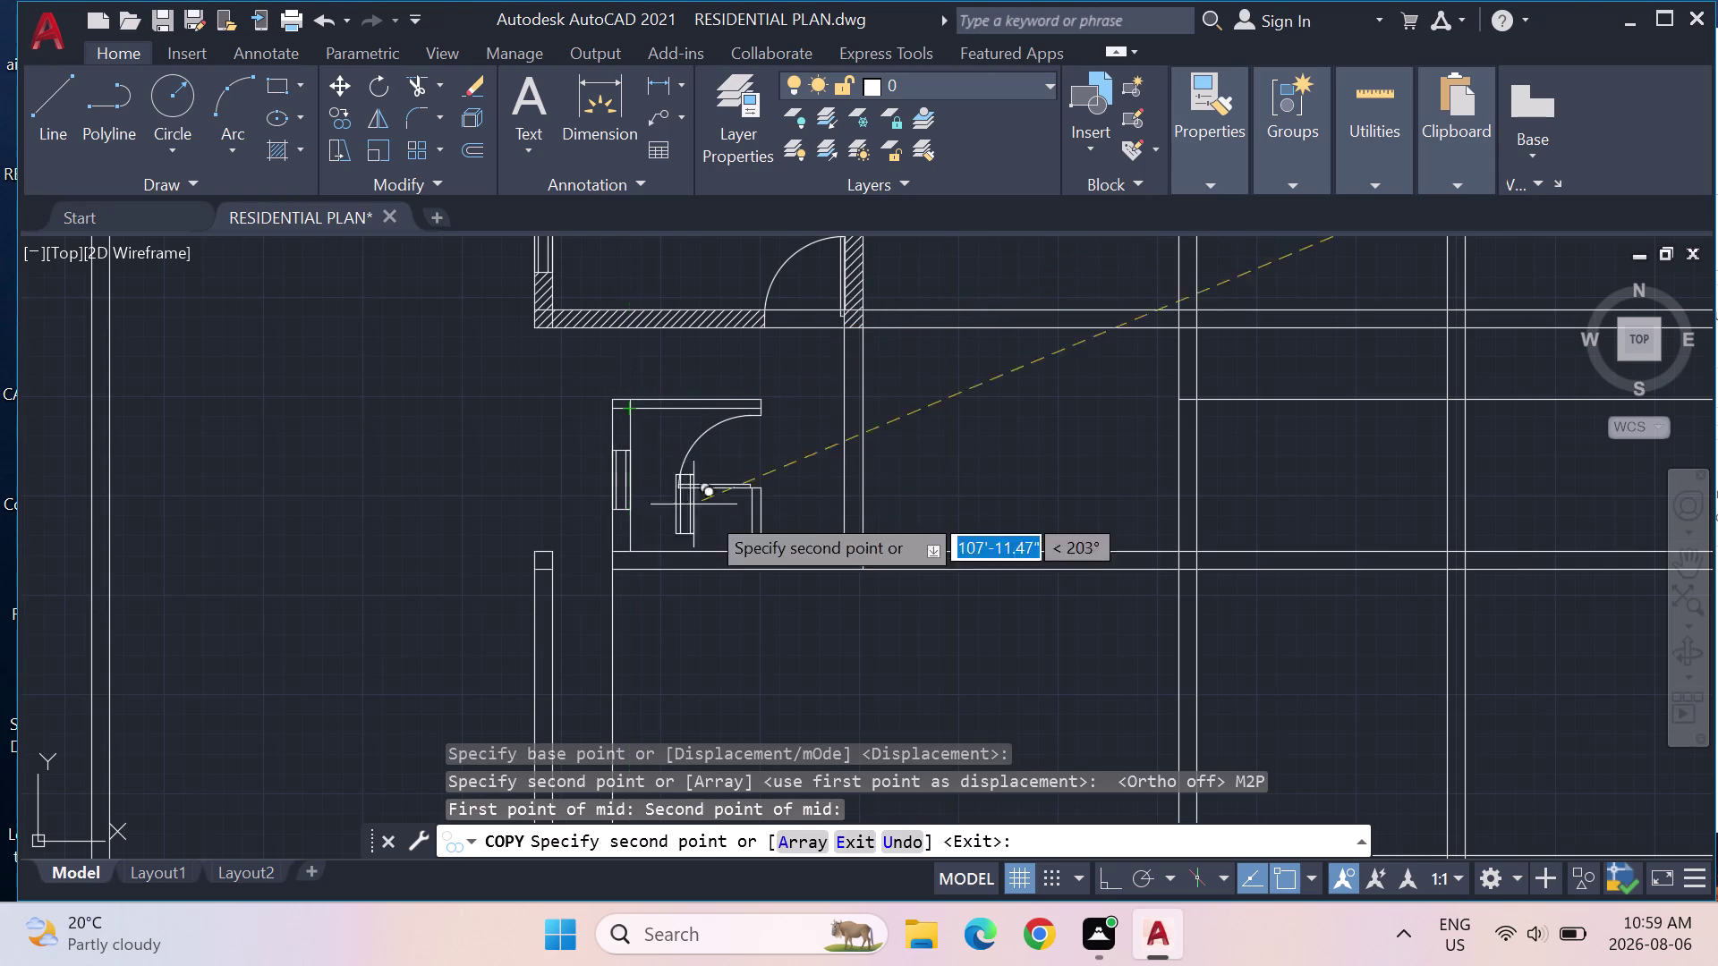
key(Escape)
scroll(down, 3)
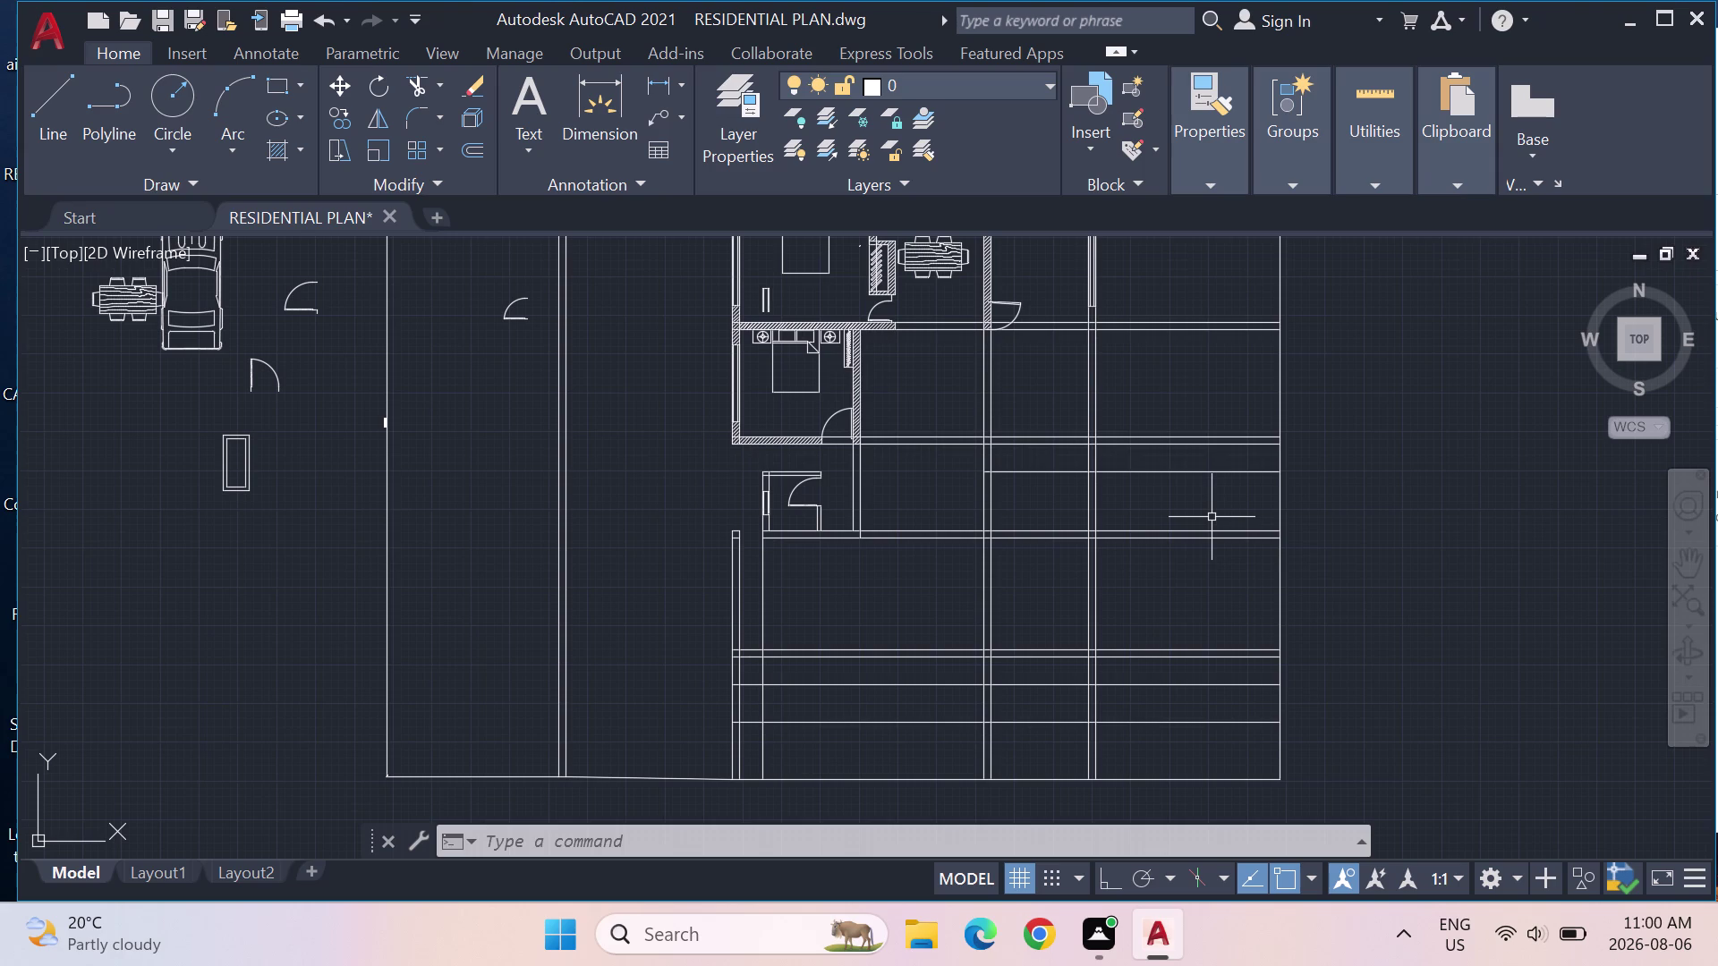
Trim the overlapping lines and corner stubs in the right-hand rooms.
text(TR)
text(IM)
key(Return)
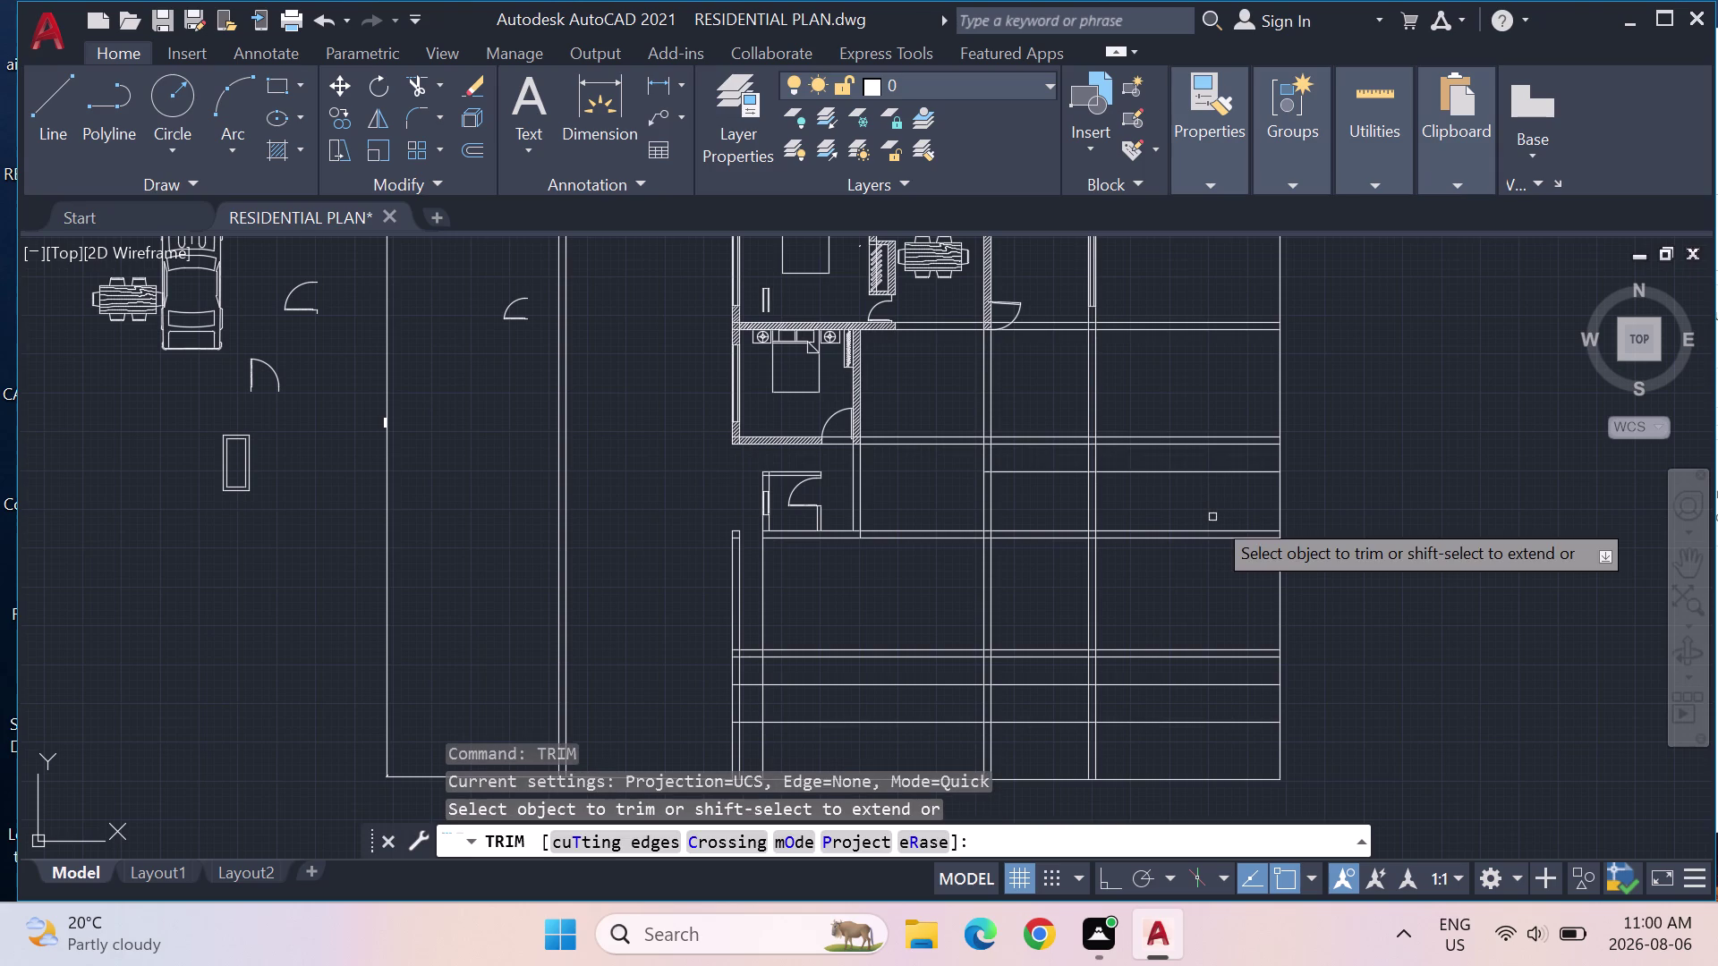
click(893, 438)
click(894, 441)
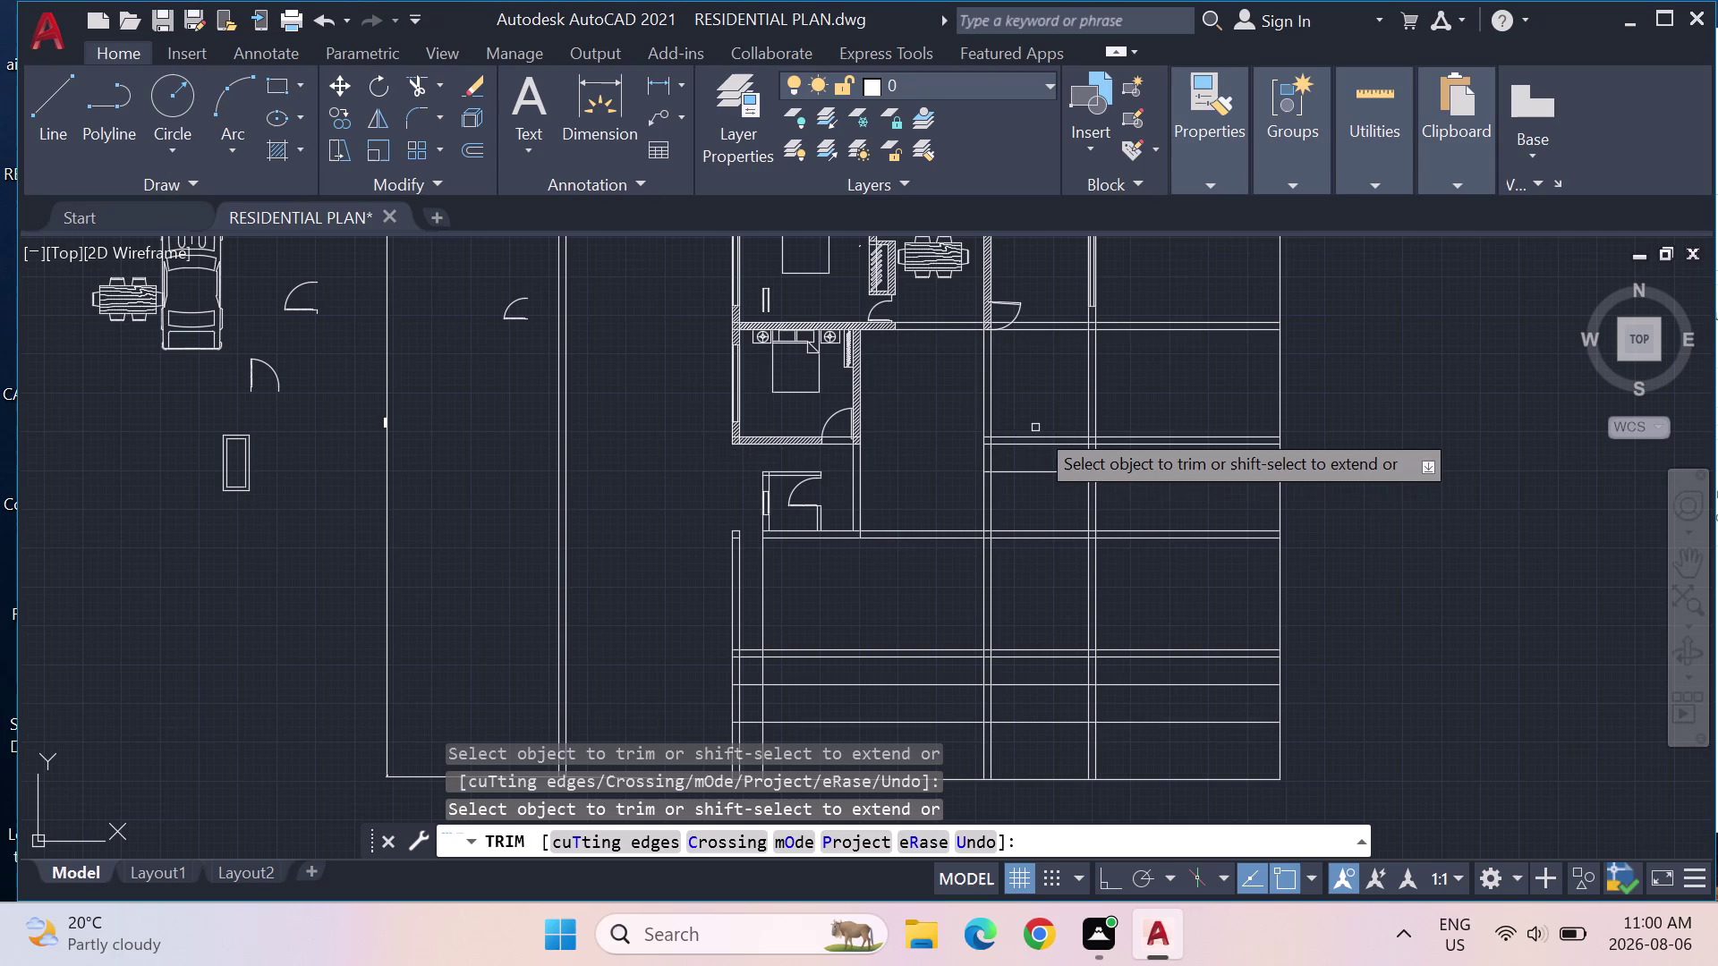
click(989, 404)
click(983, 392)
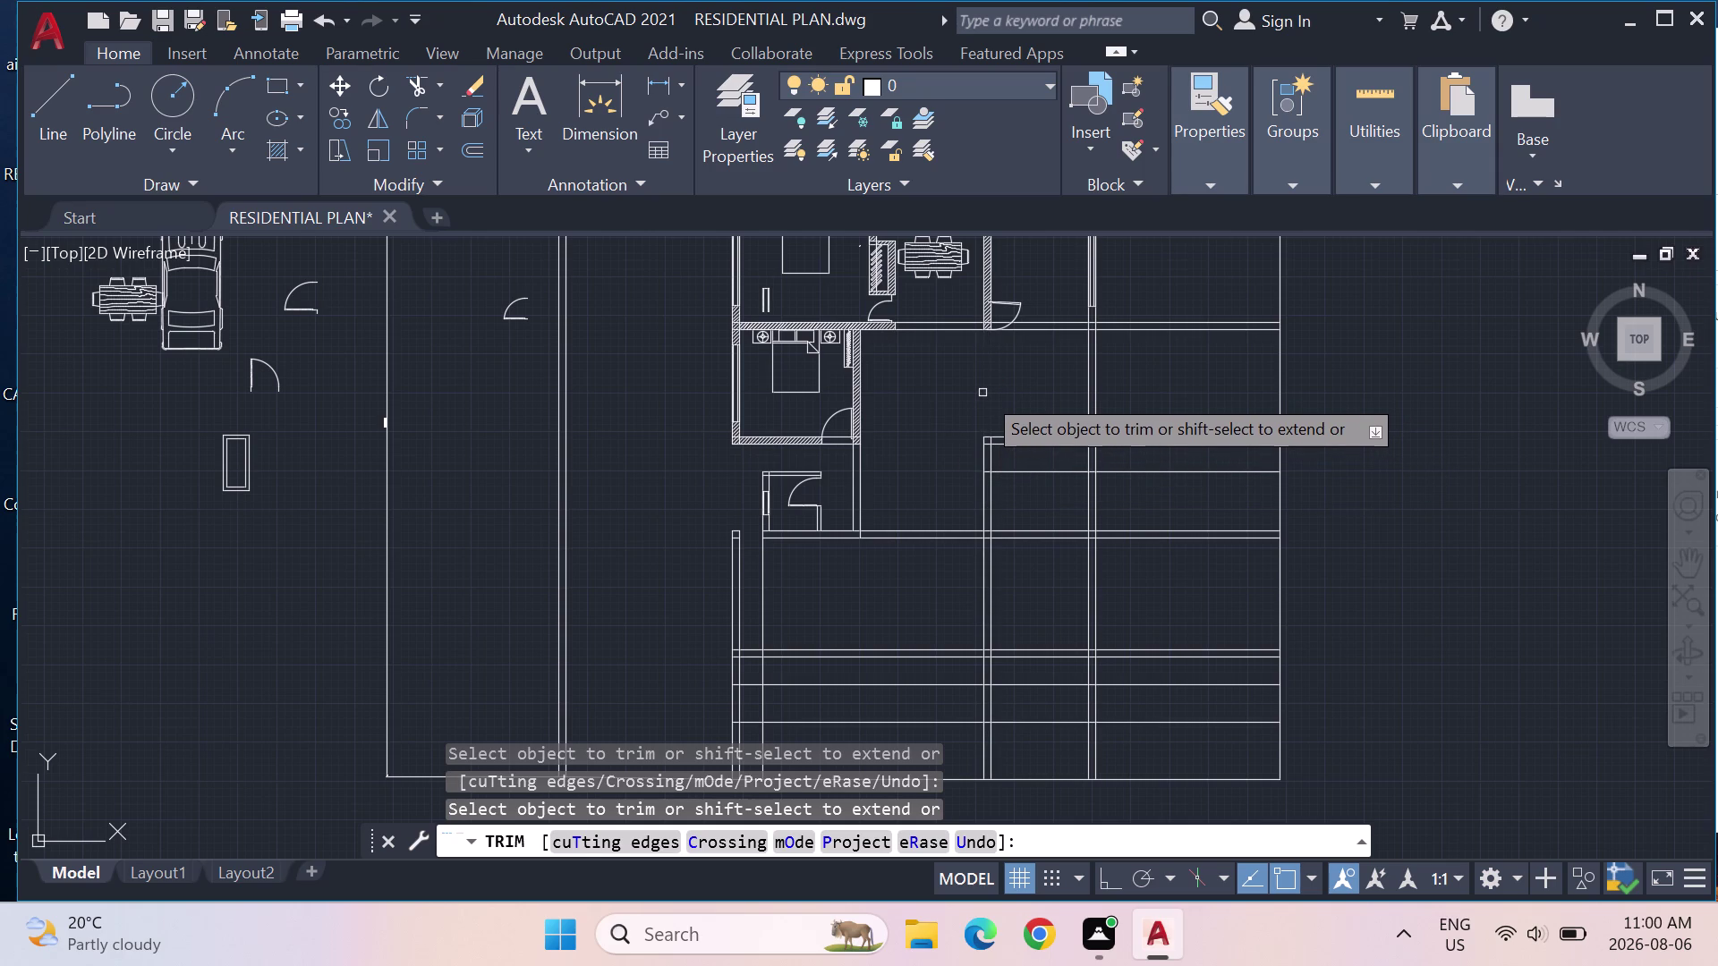
click(989, 457)
click(984, 453)
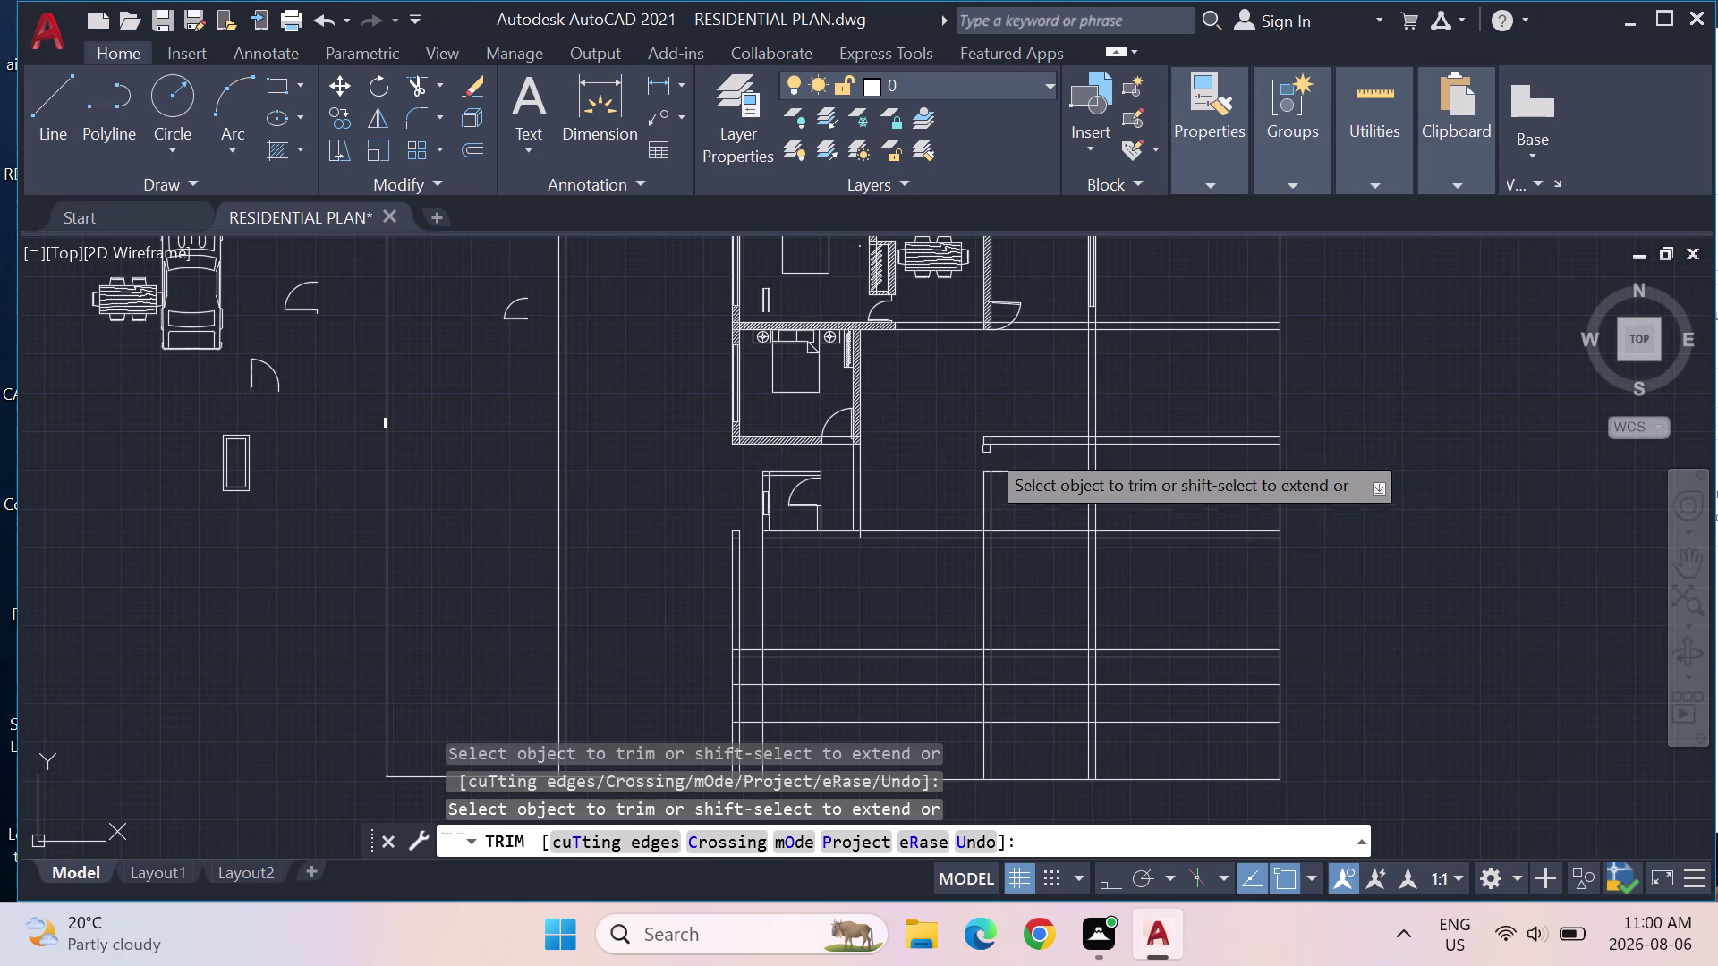
click(1000, 439)
click(1007, 444)
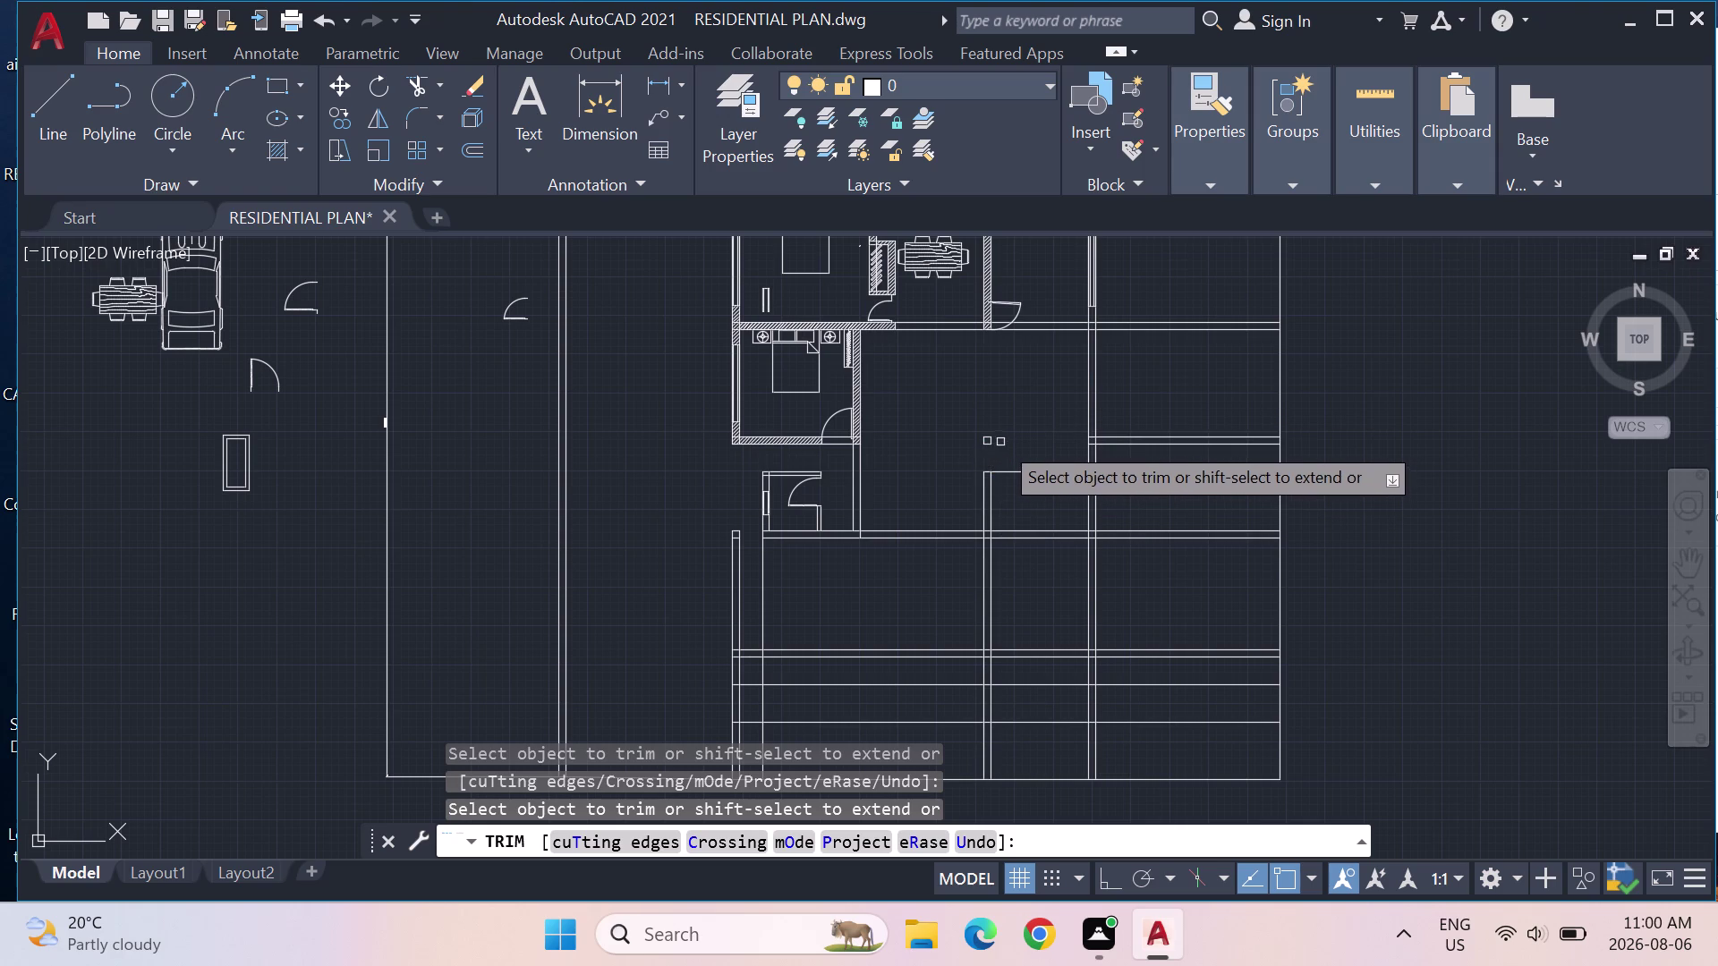
click(989, 440)
Trim the remaining small pieces and the line stubs near the bedroom.
scroll(up, 3)
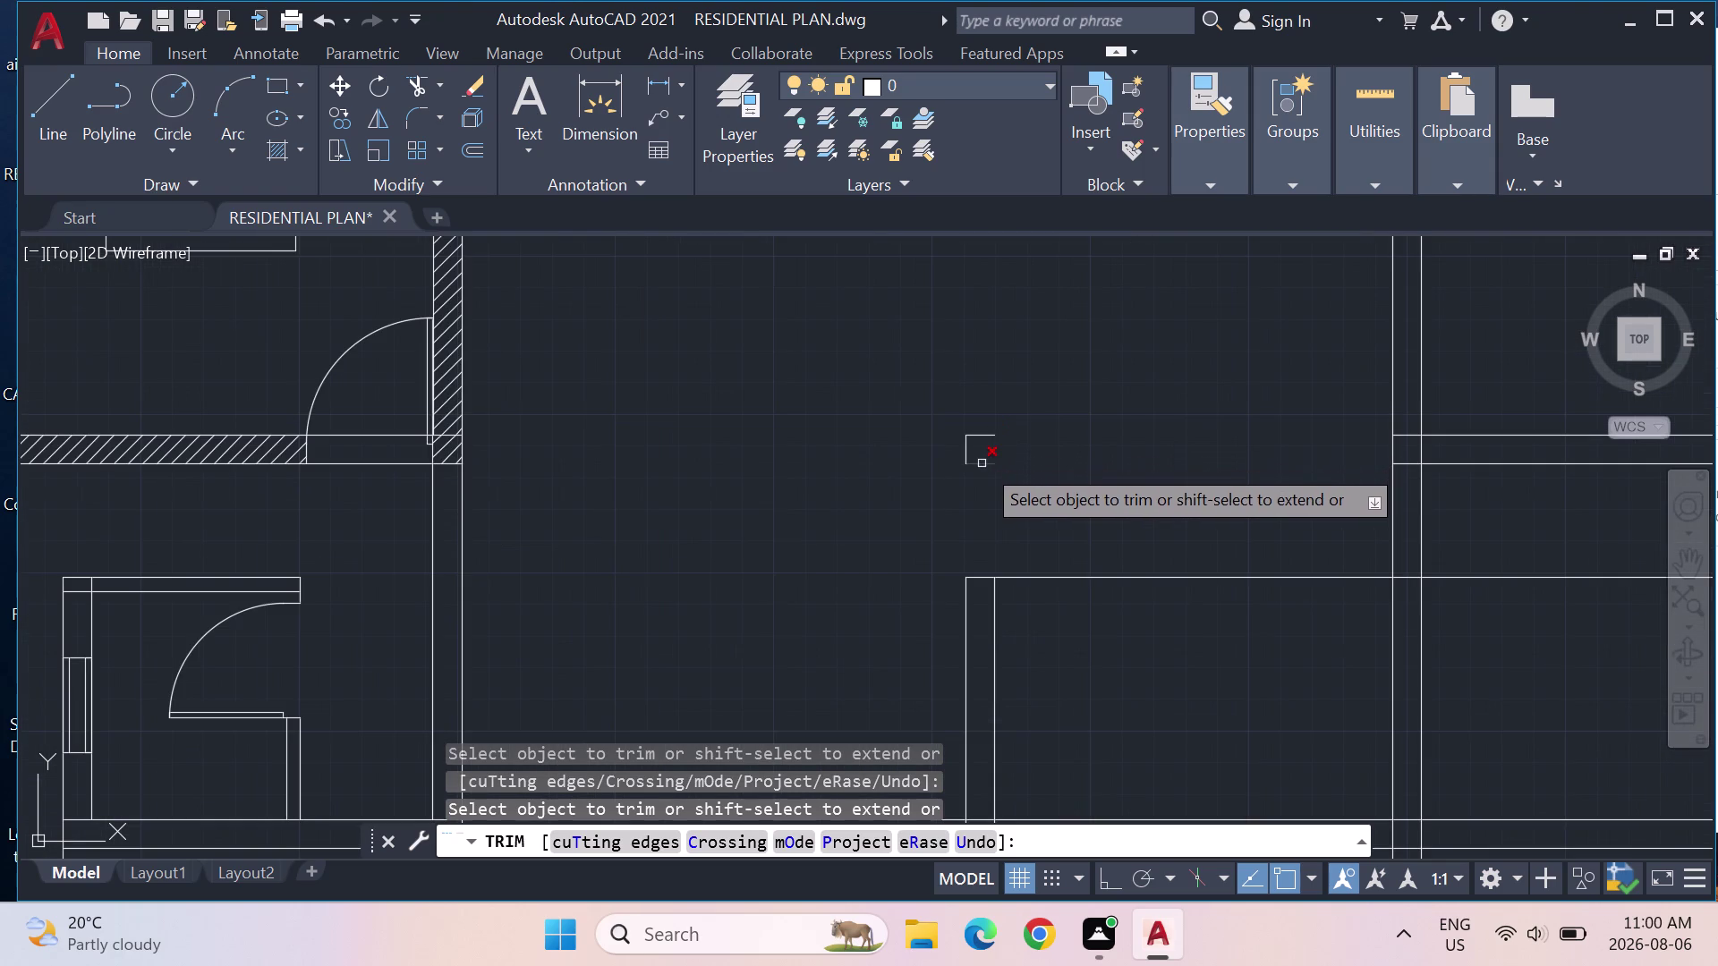
click(982, 463)
click(965, 457)
click(977, 437)
scroll(down, 3)
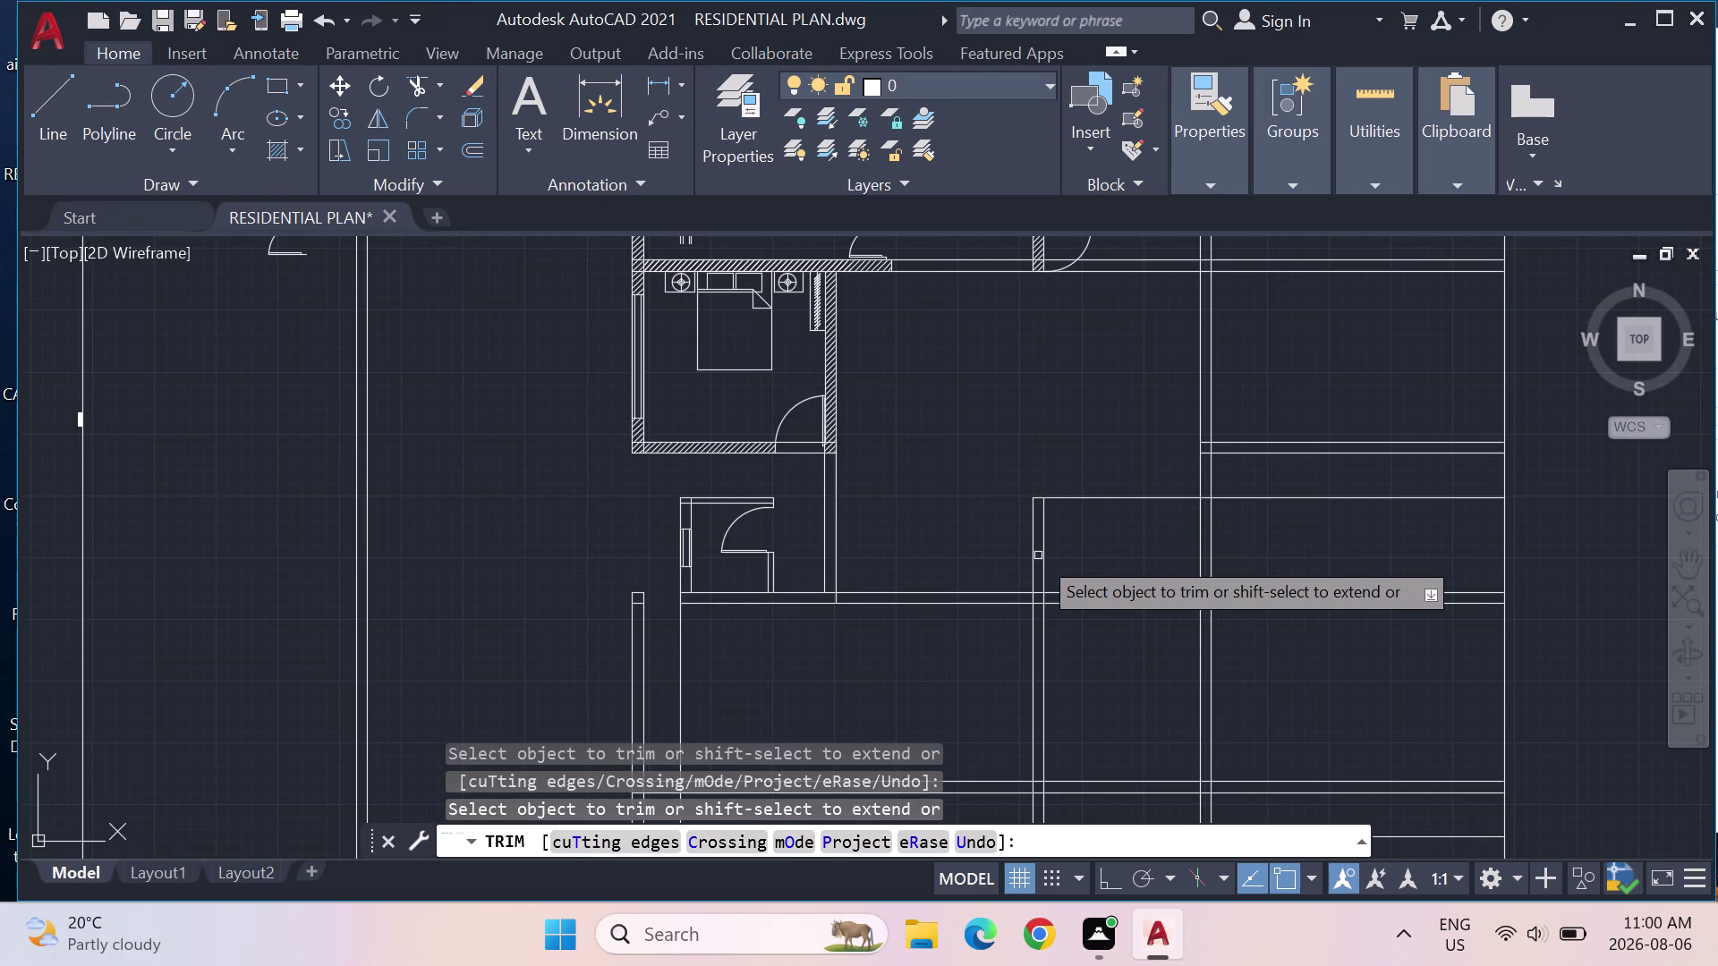
click(1040, 552)
click(1045, 549)
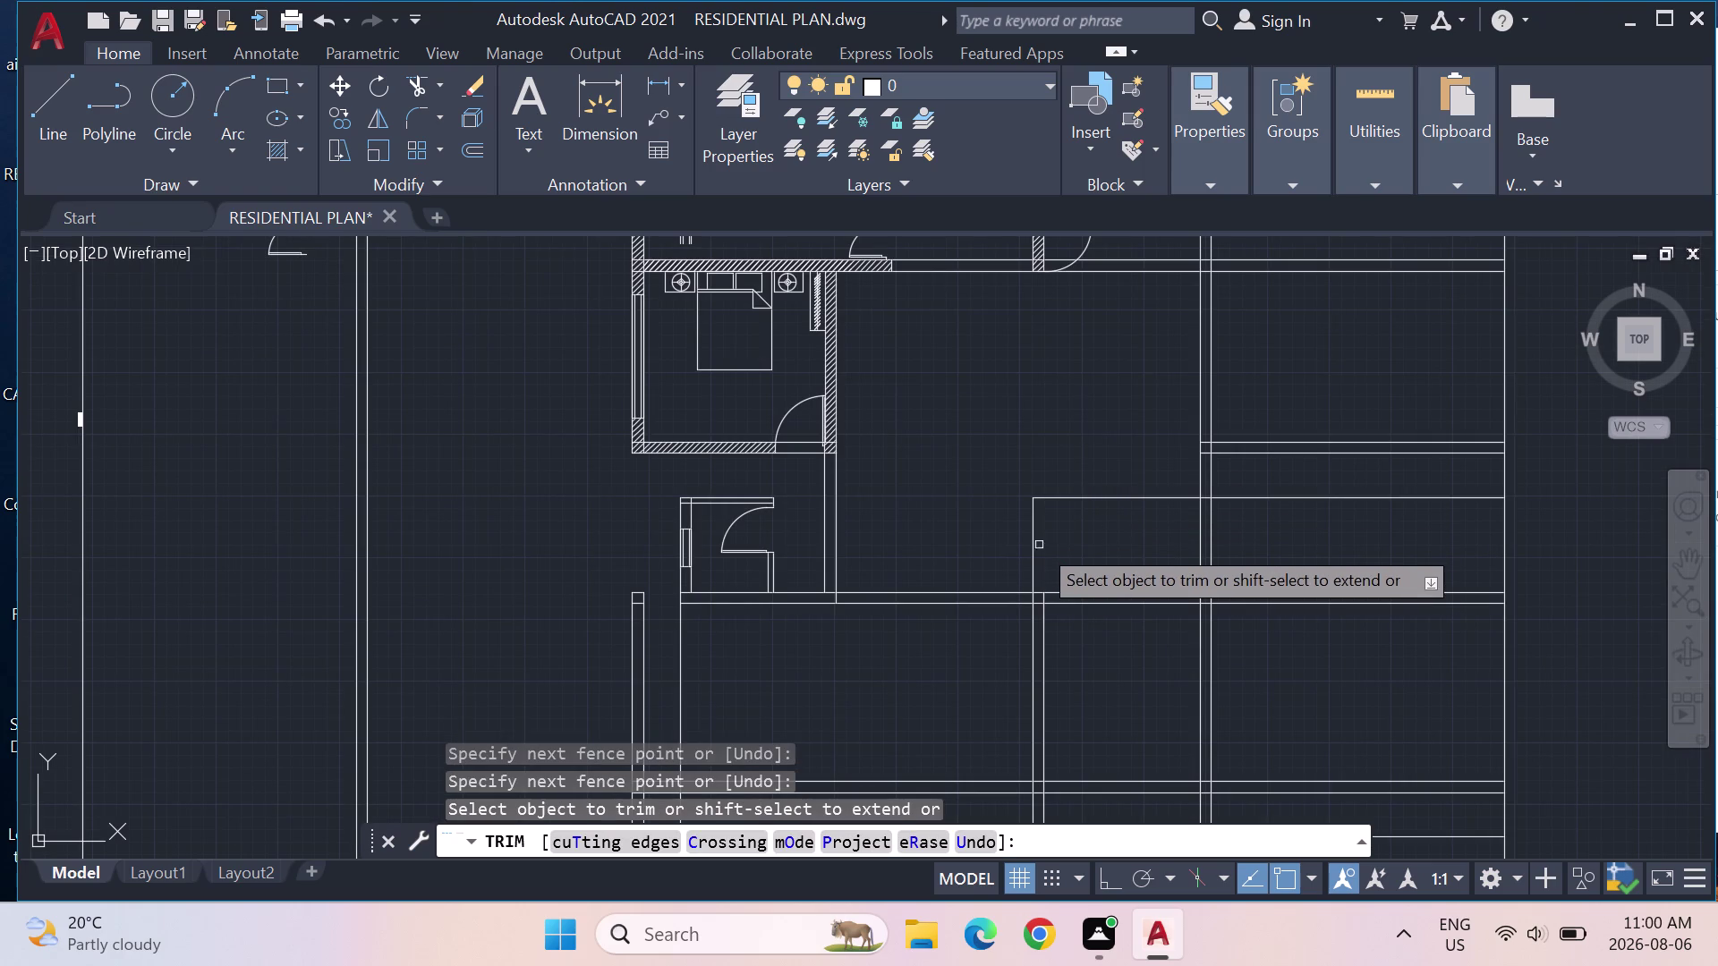
click(1035, 532)
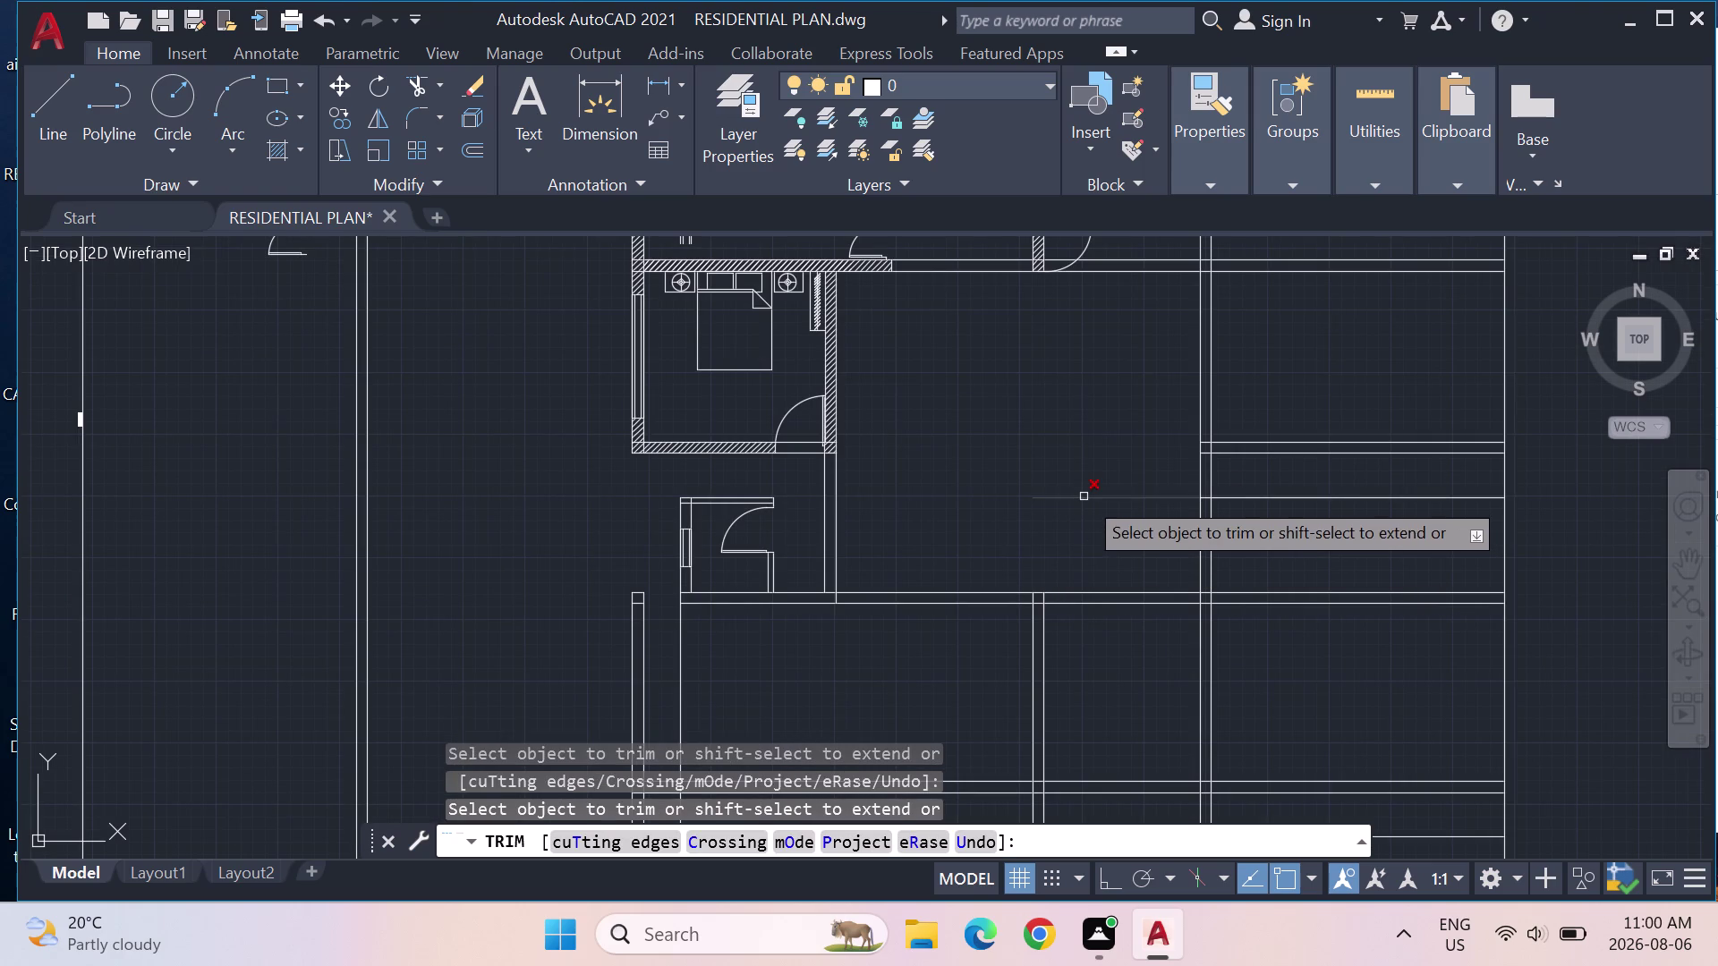
click(1084, 496)
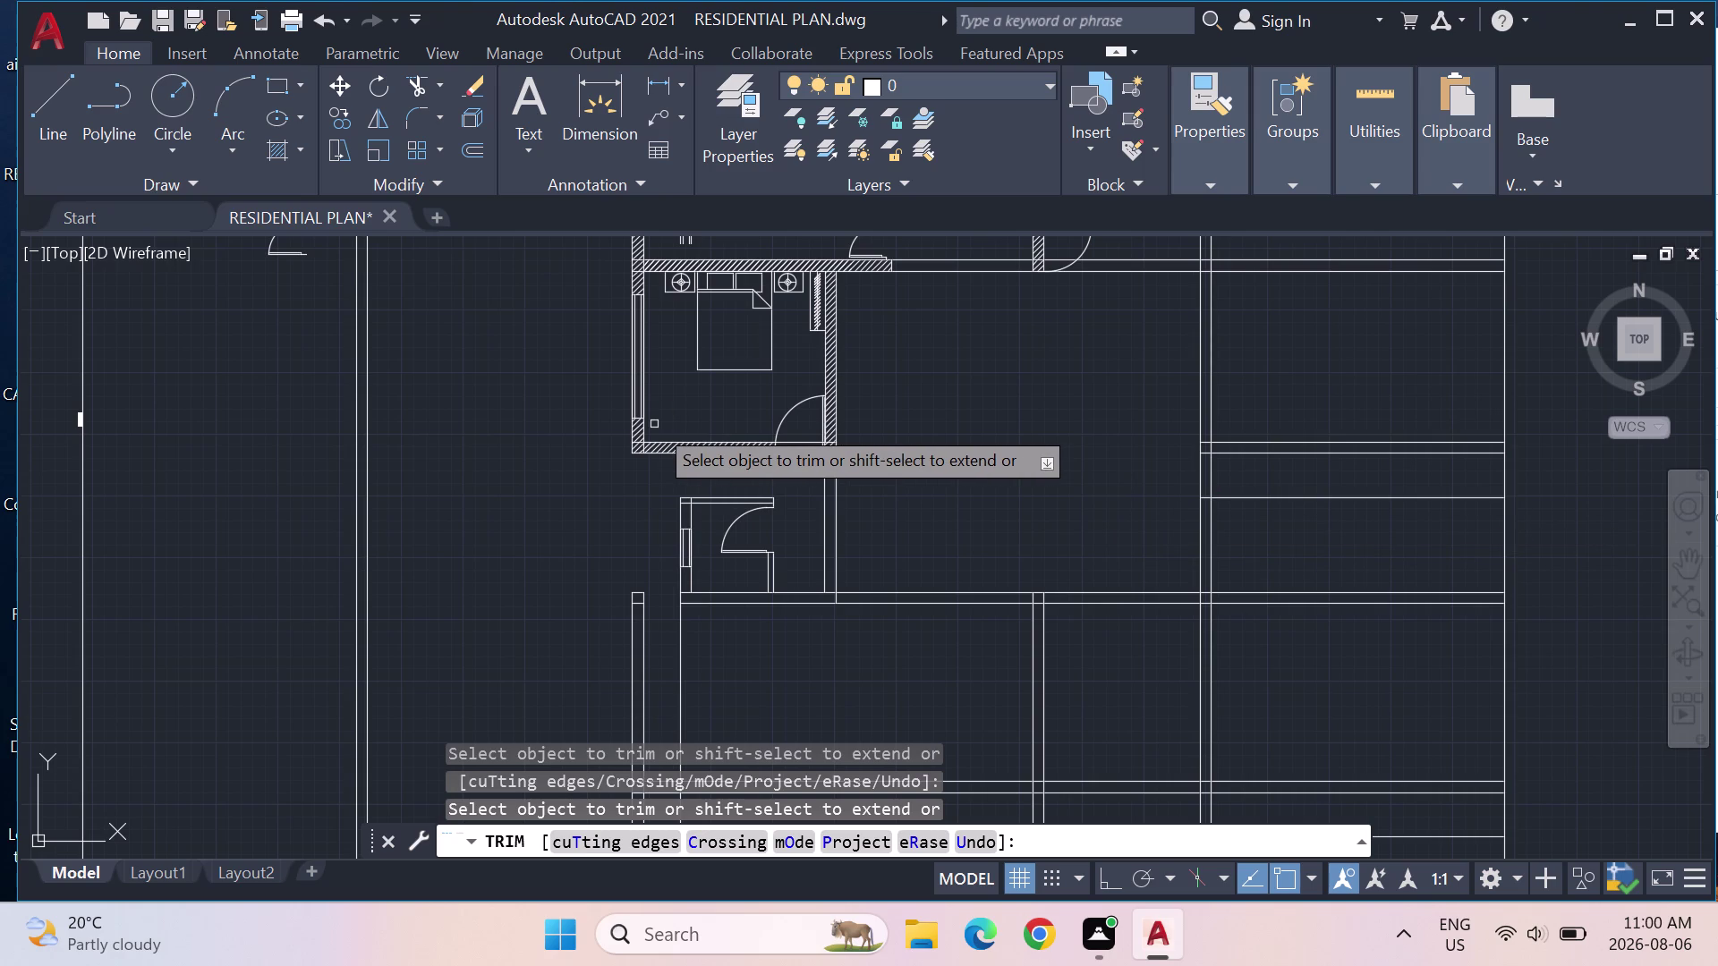
click(1357, 166)
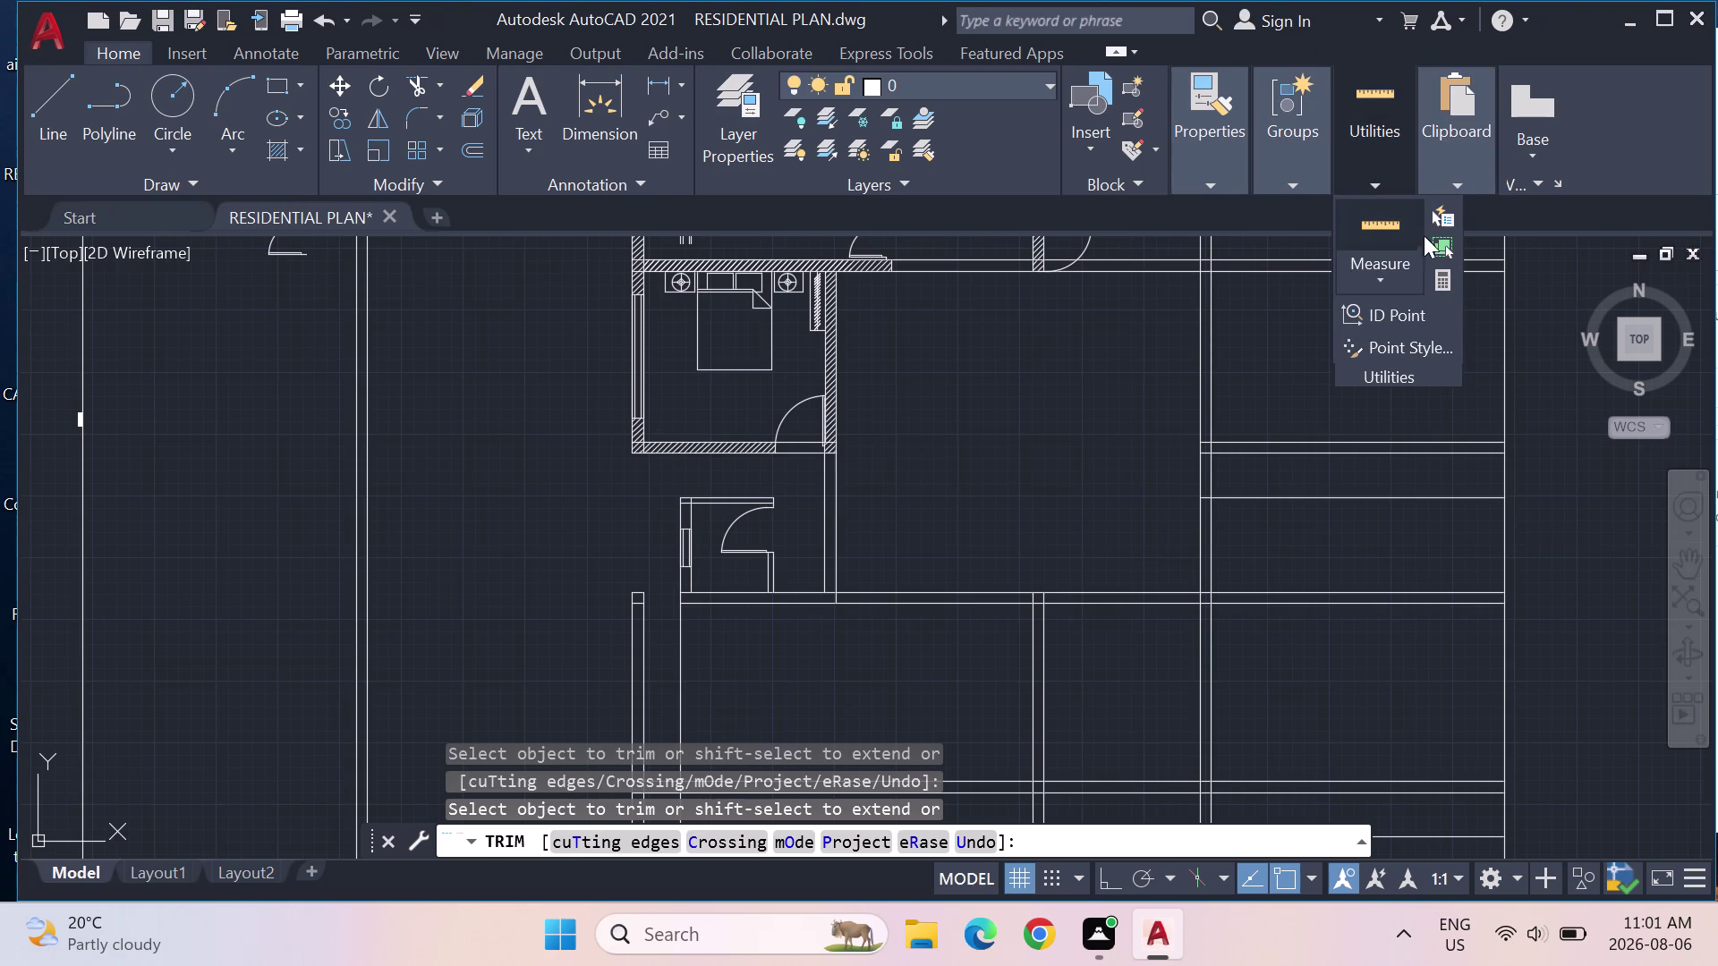
click(1396, 224)
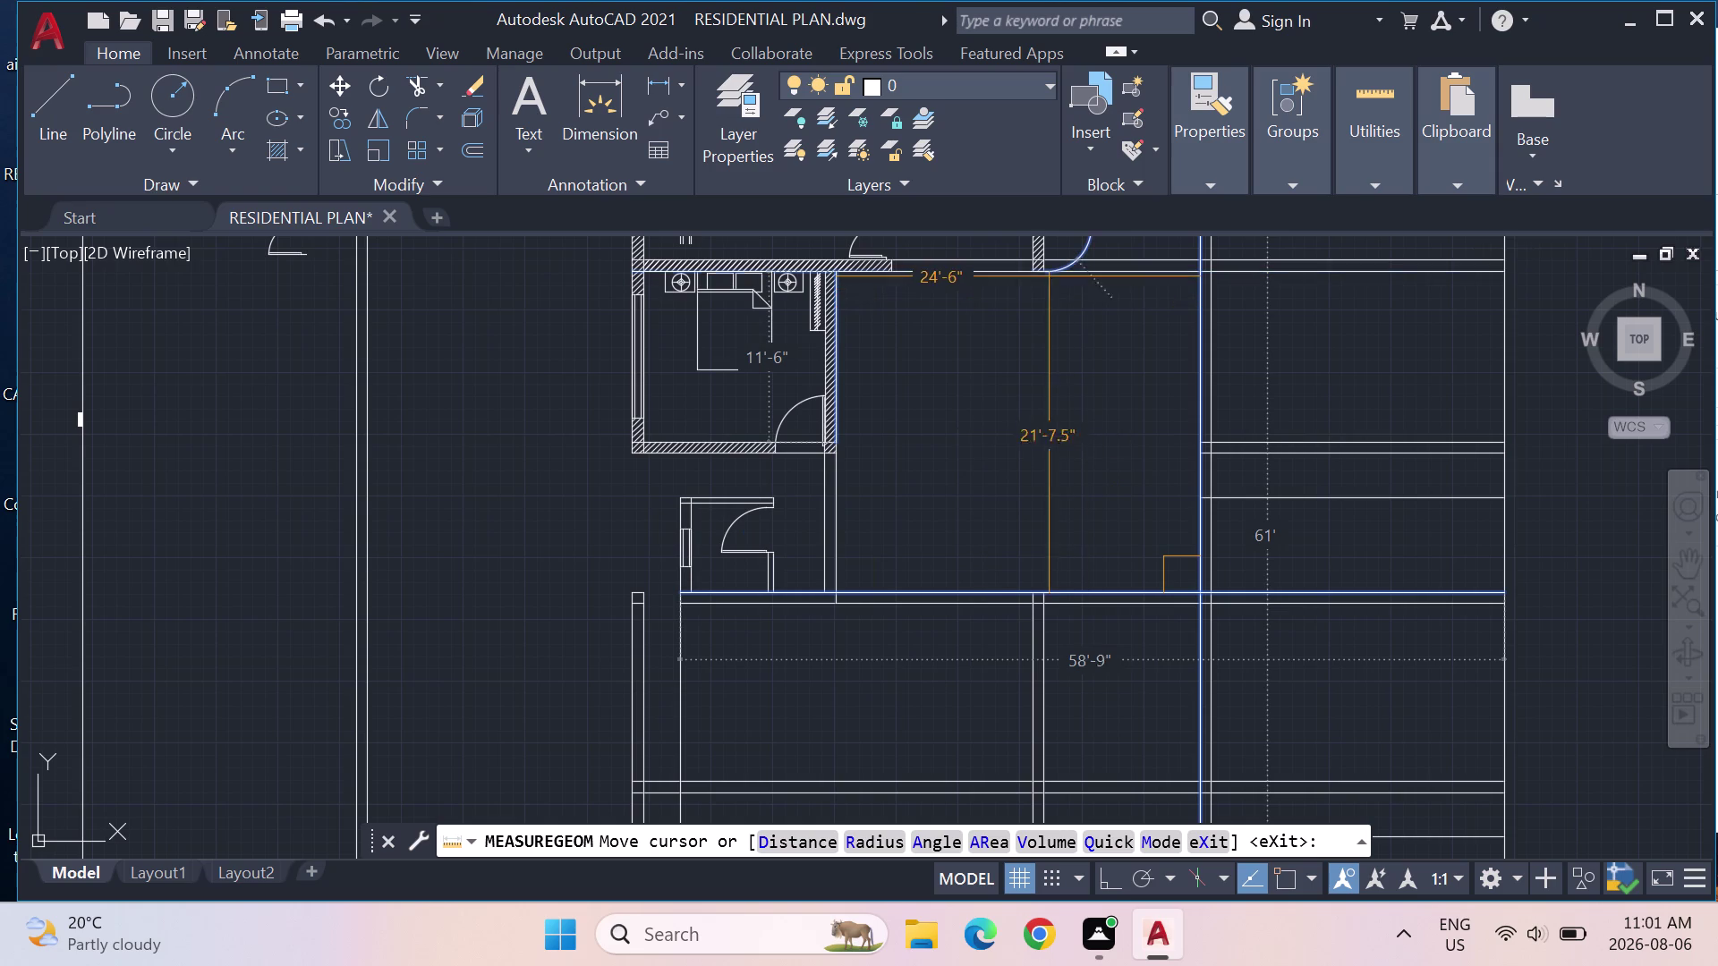
key(Escape)
key(Escape)
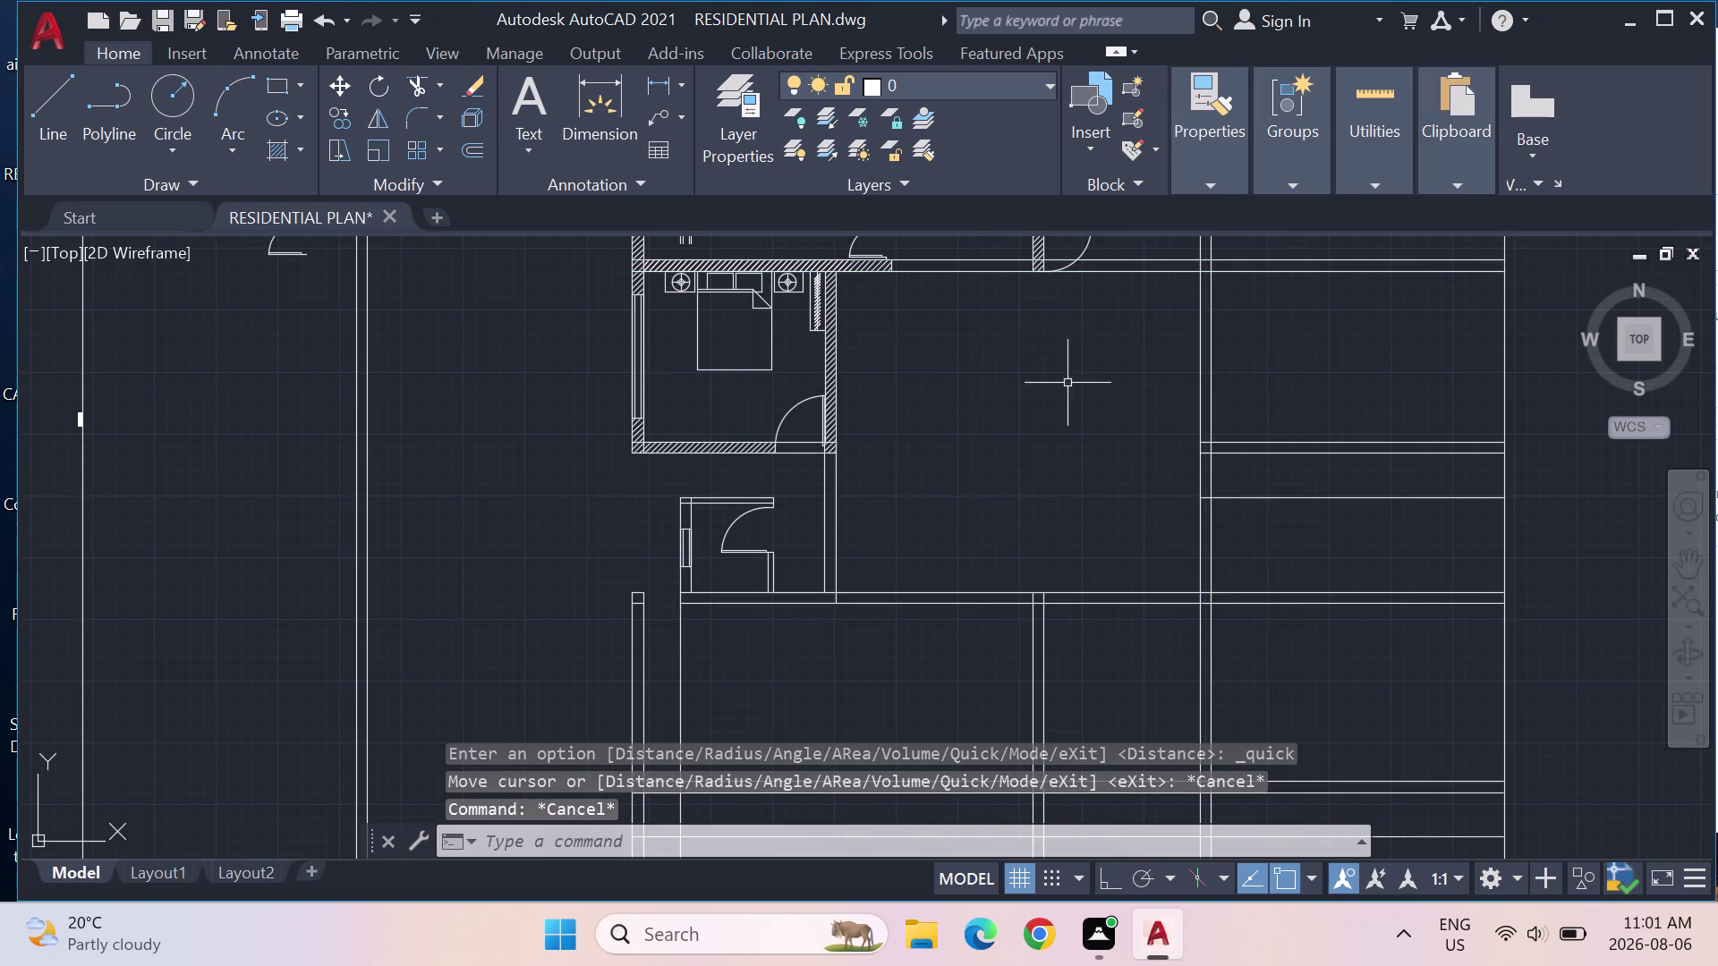
scroll(down, 3)
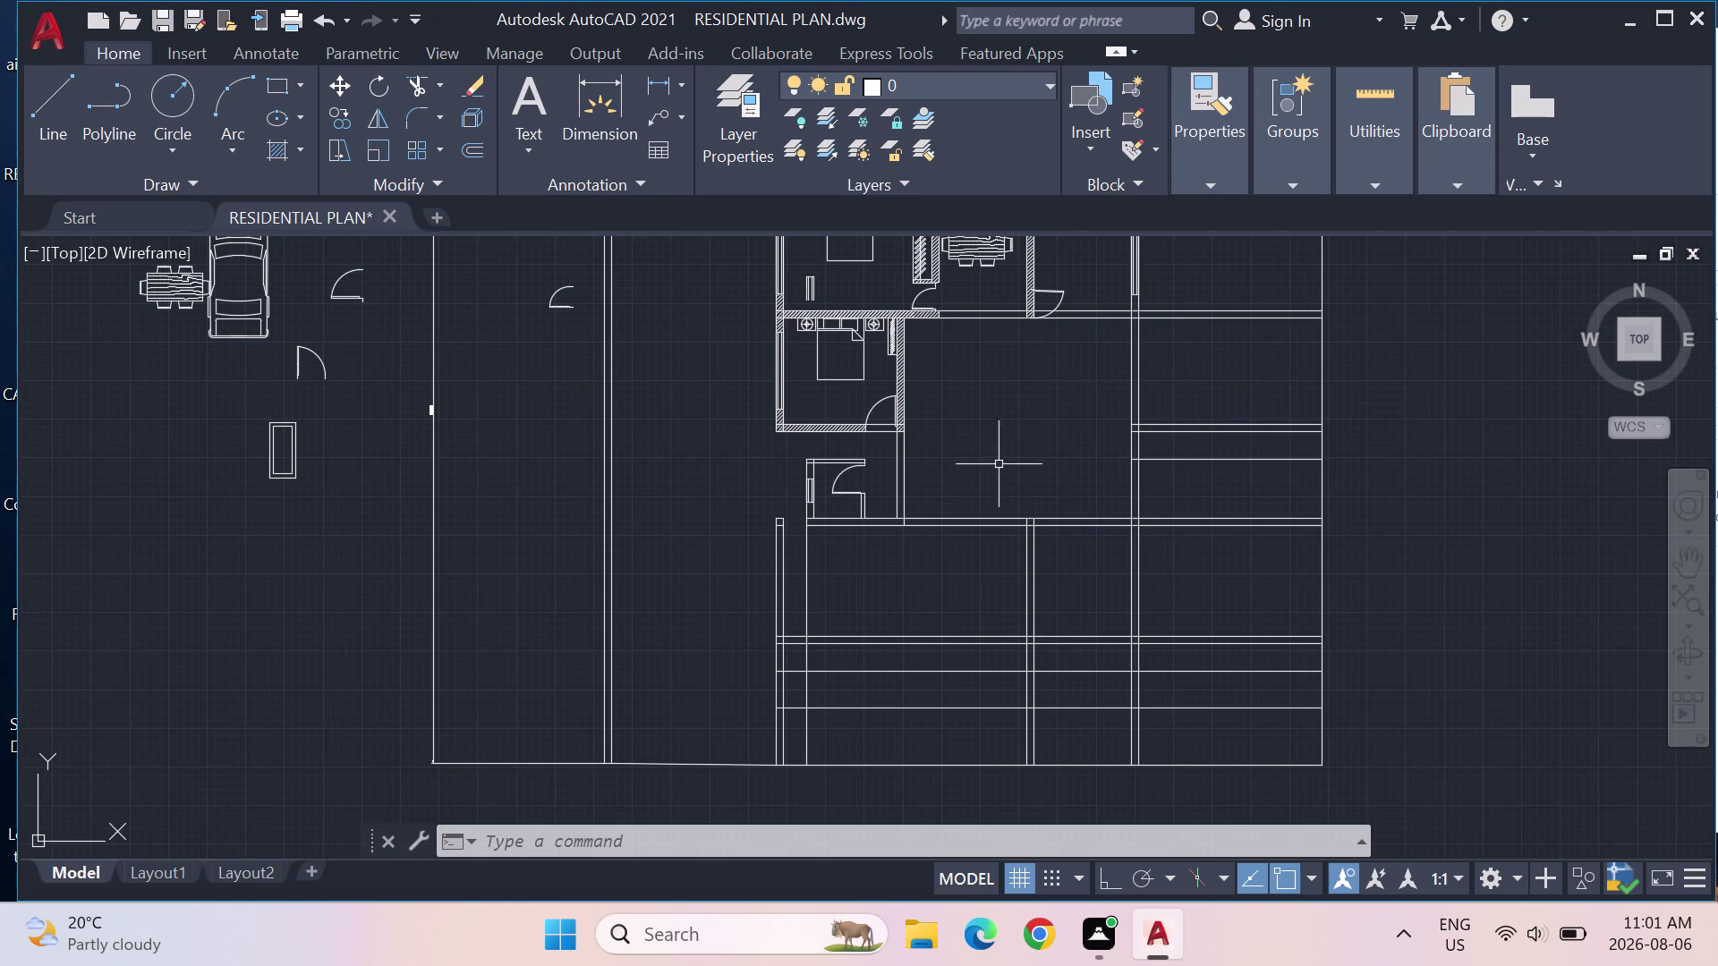
Offset the wall line 15'-9" into the room beside the bedroom.
scroll(up, 3)
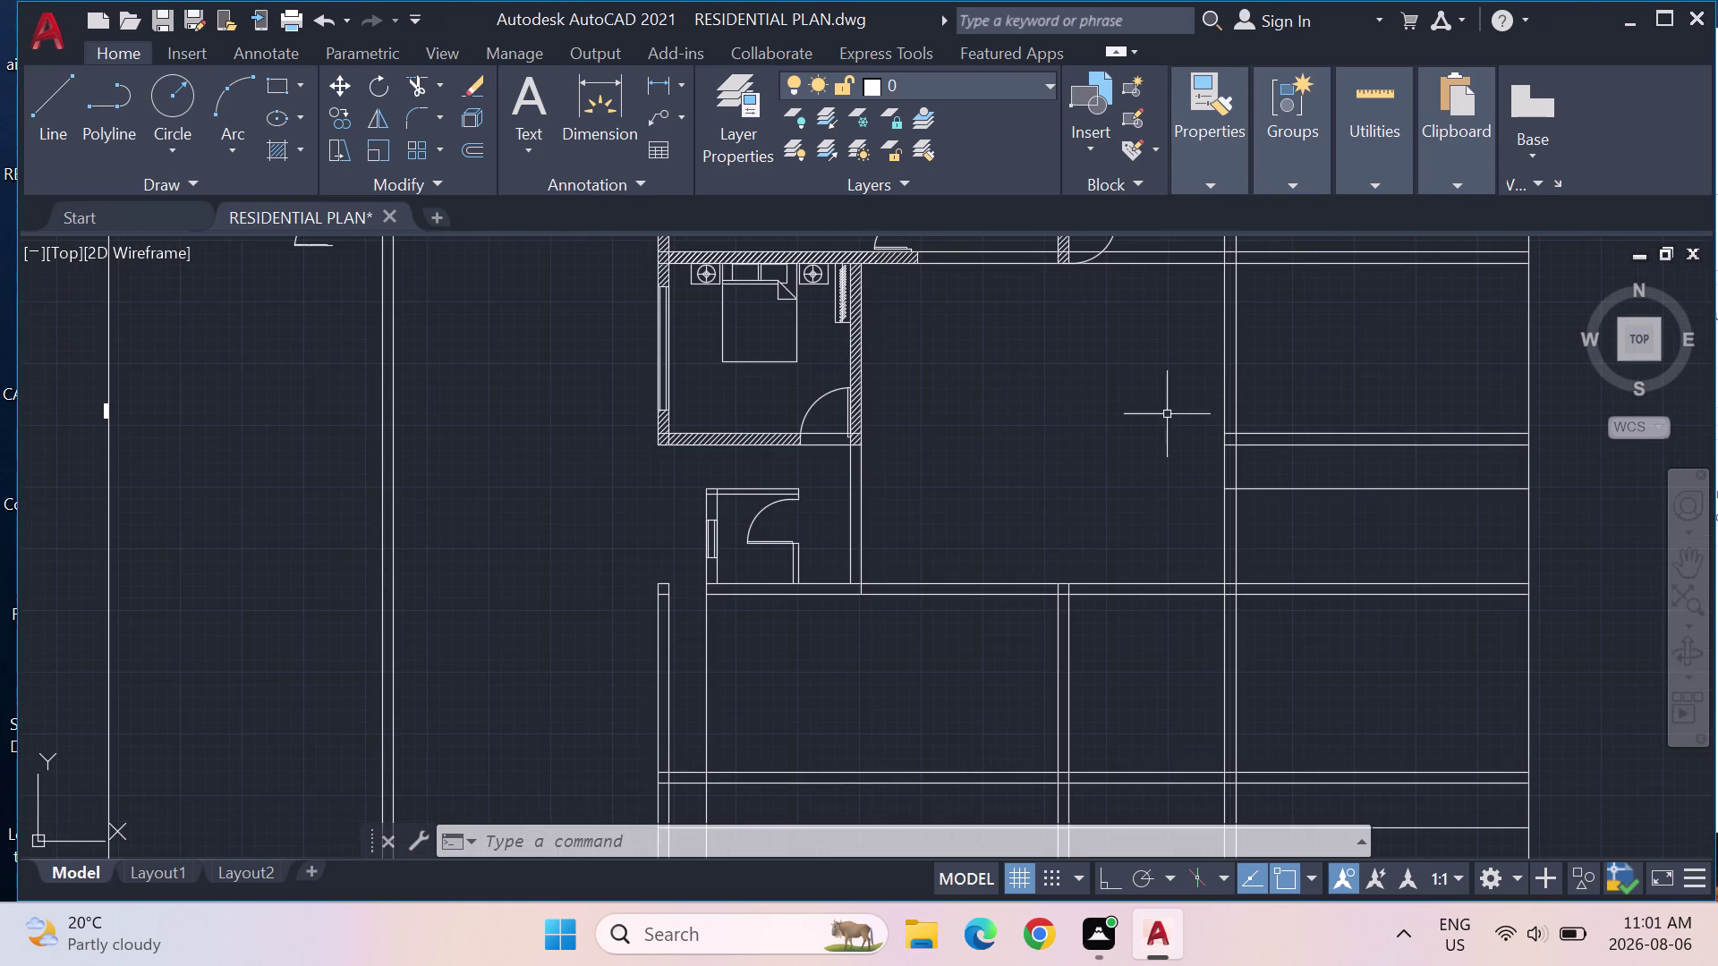
text(OFF)
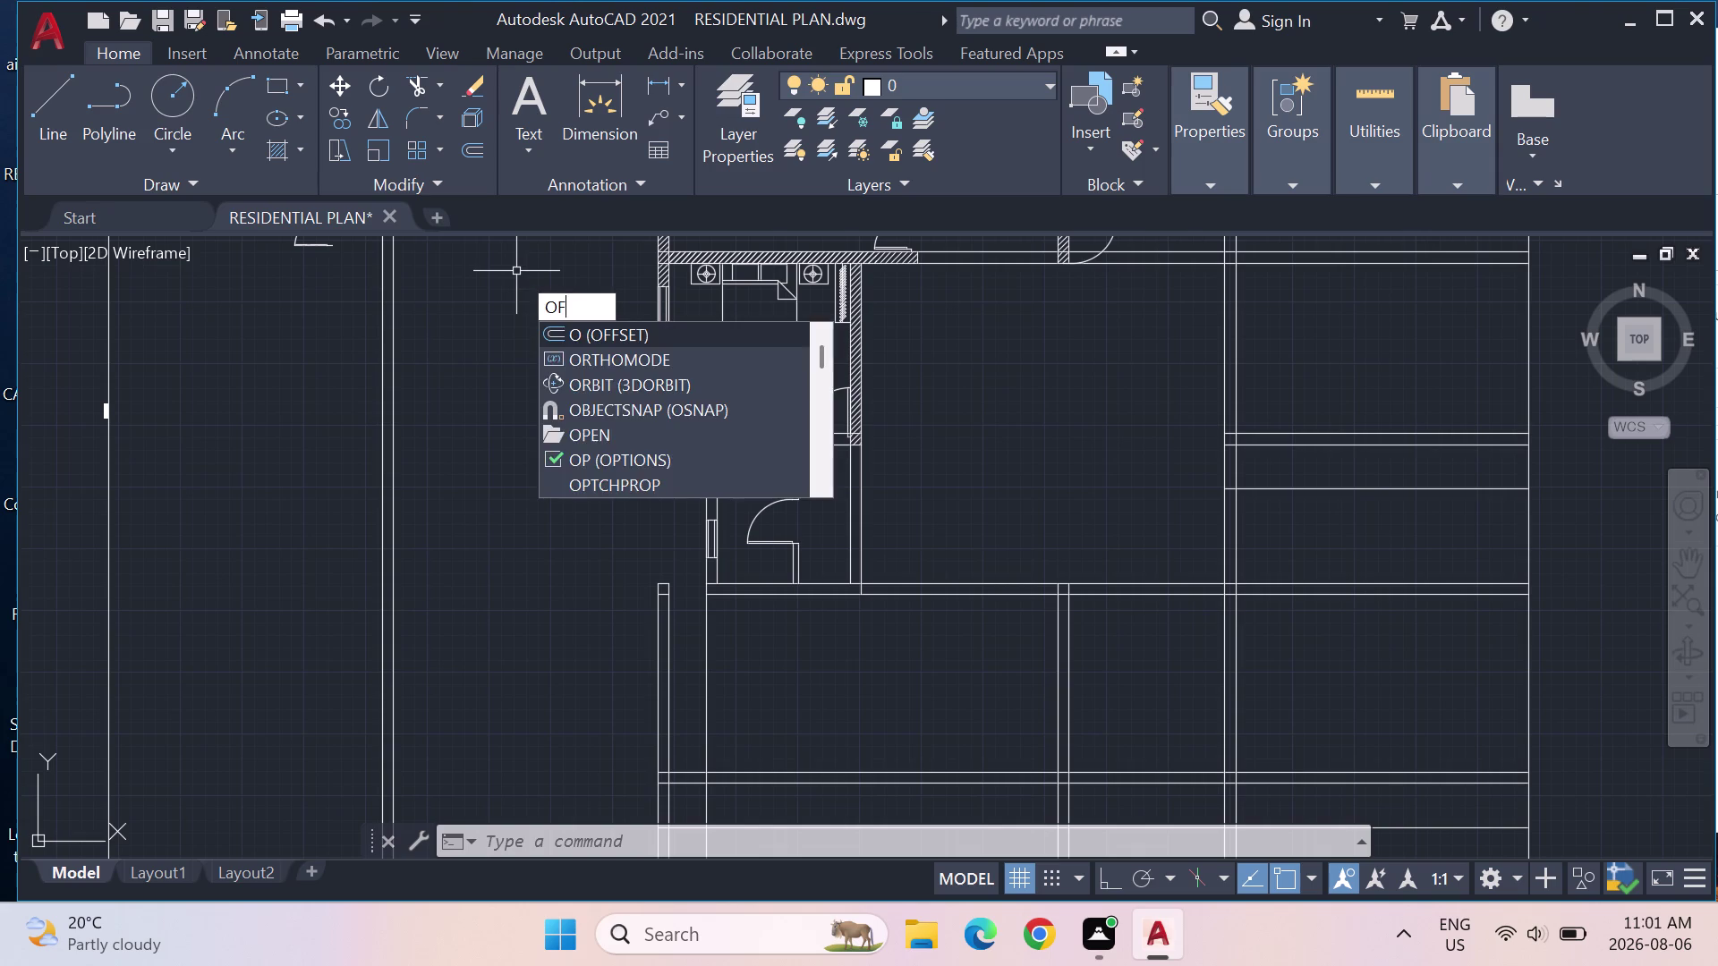
key(Return)
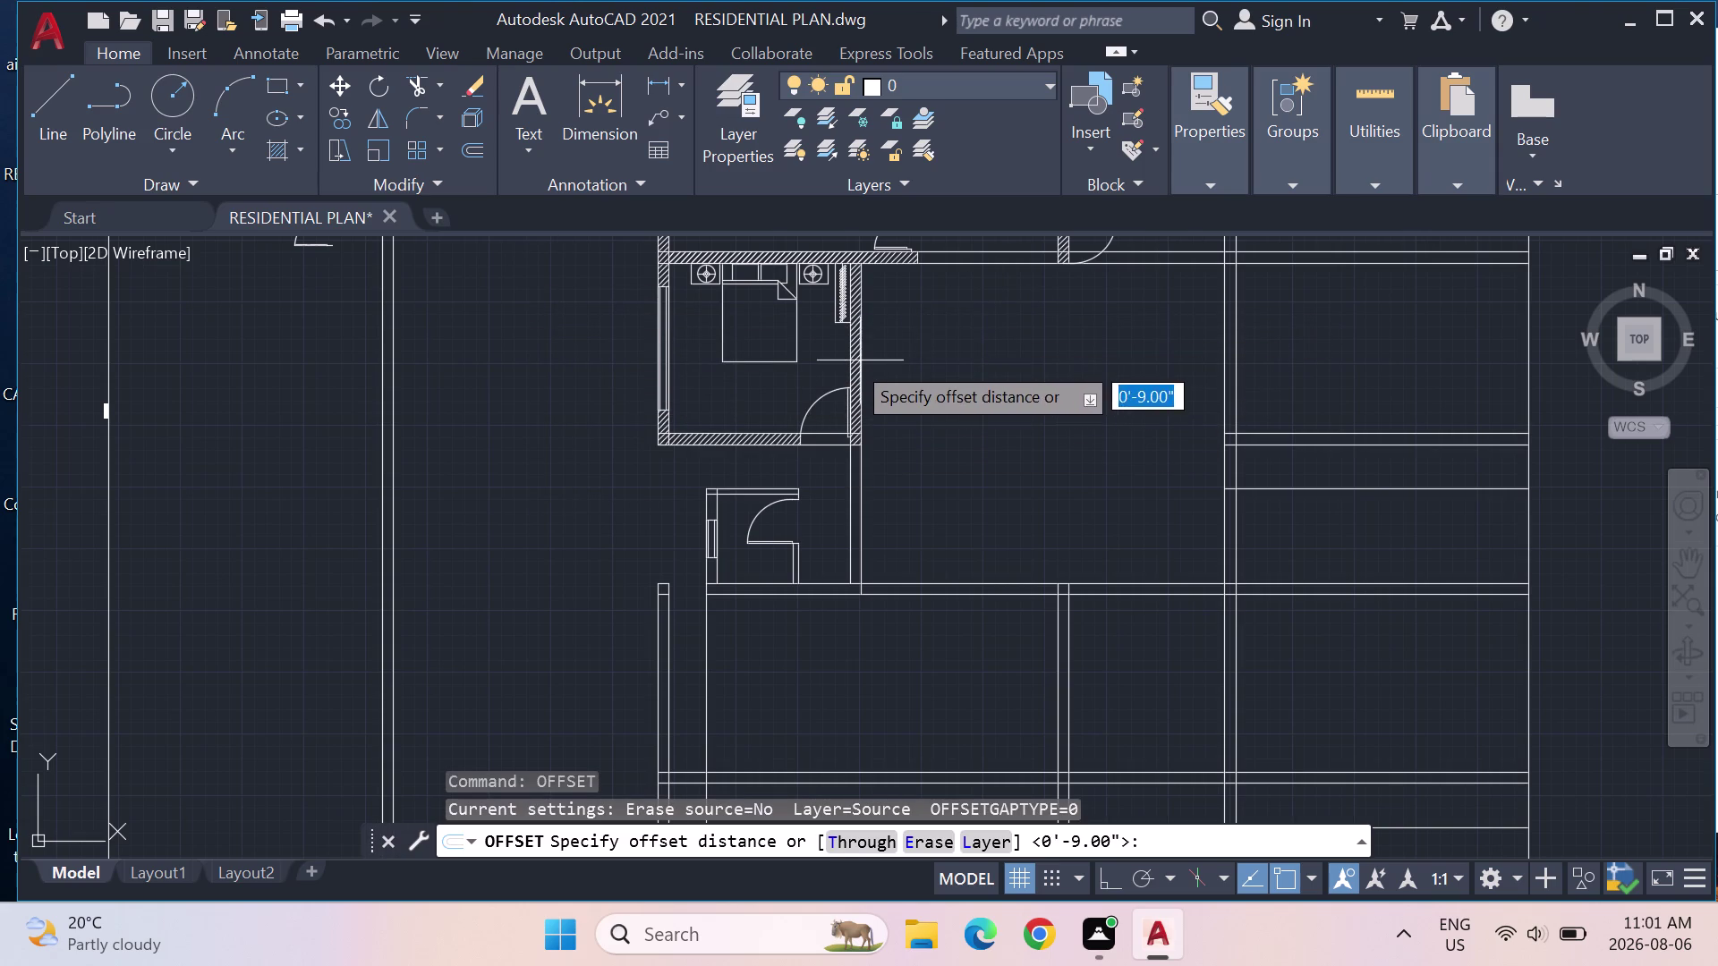
scroll(up, 3)
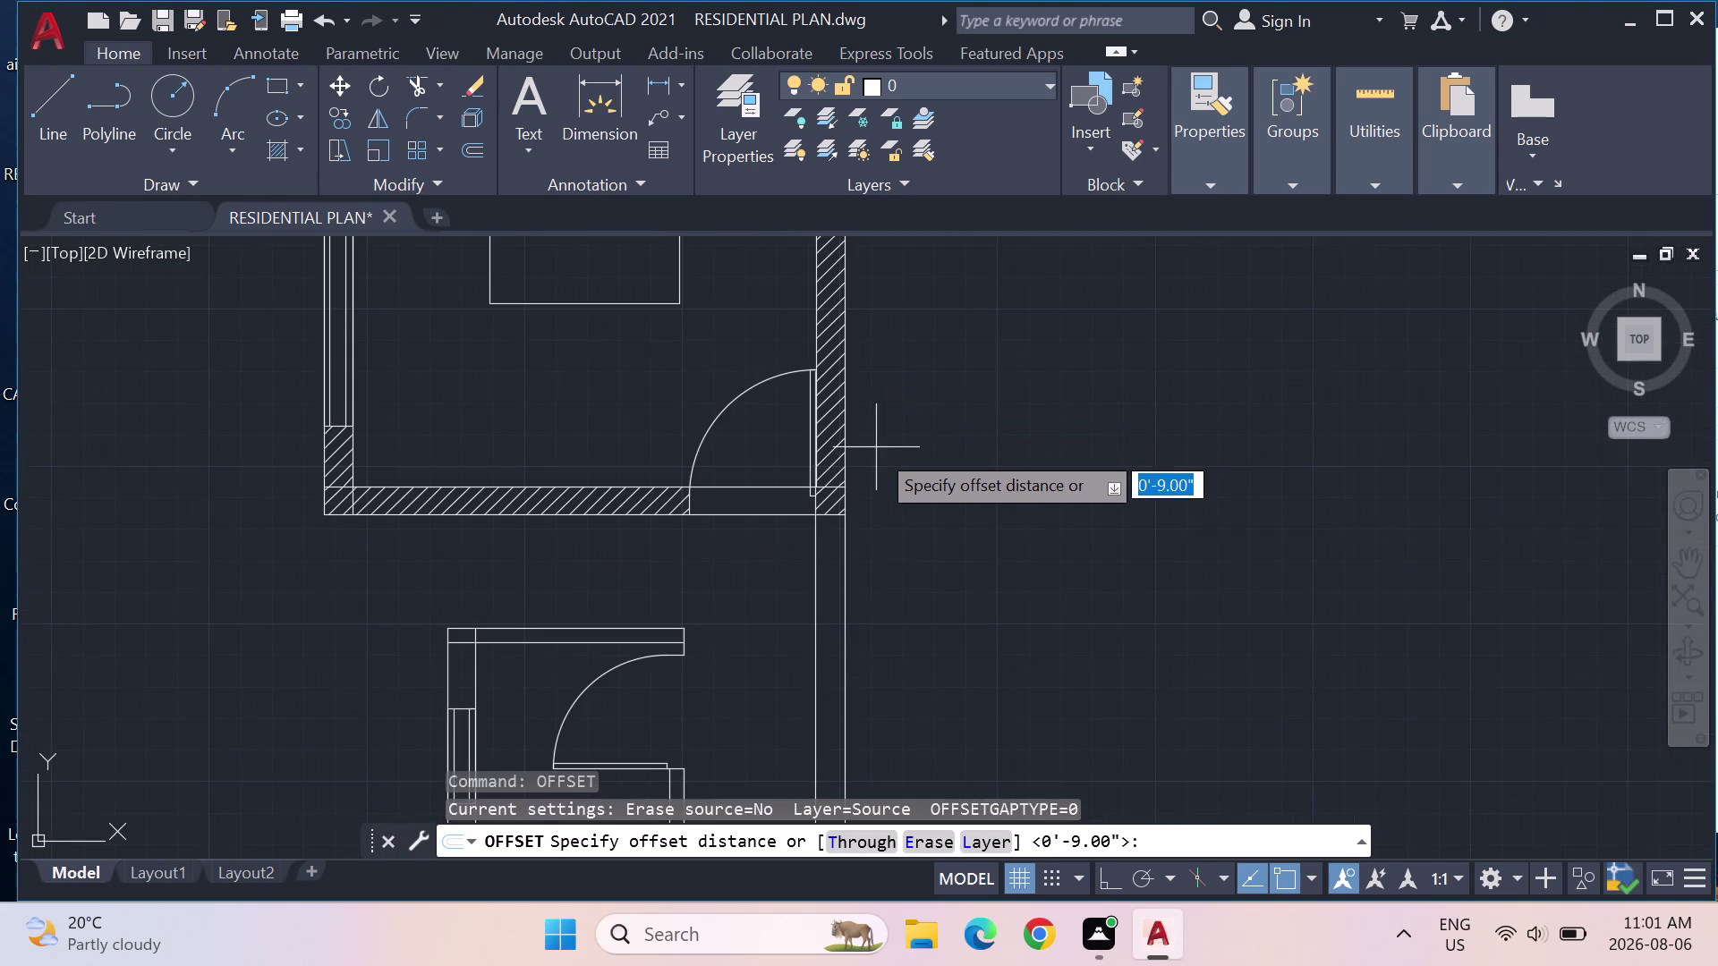
text(15)
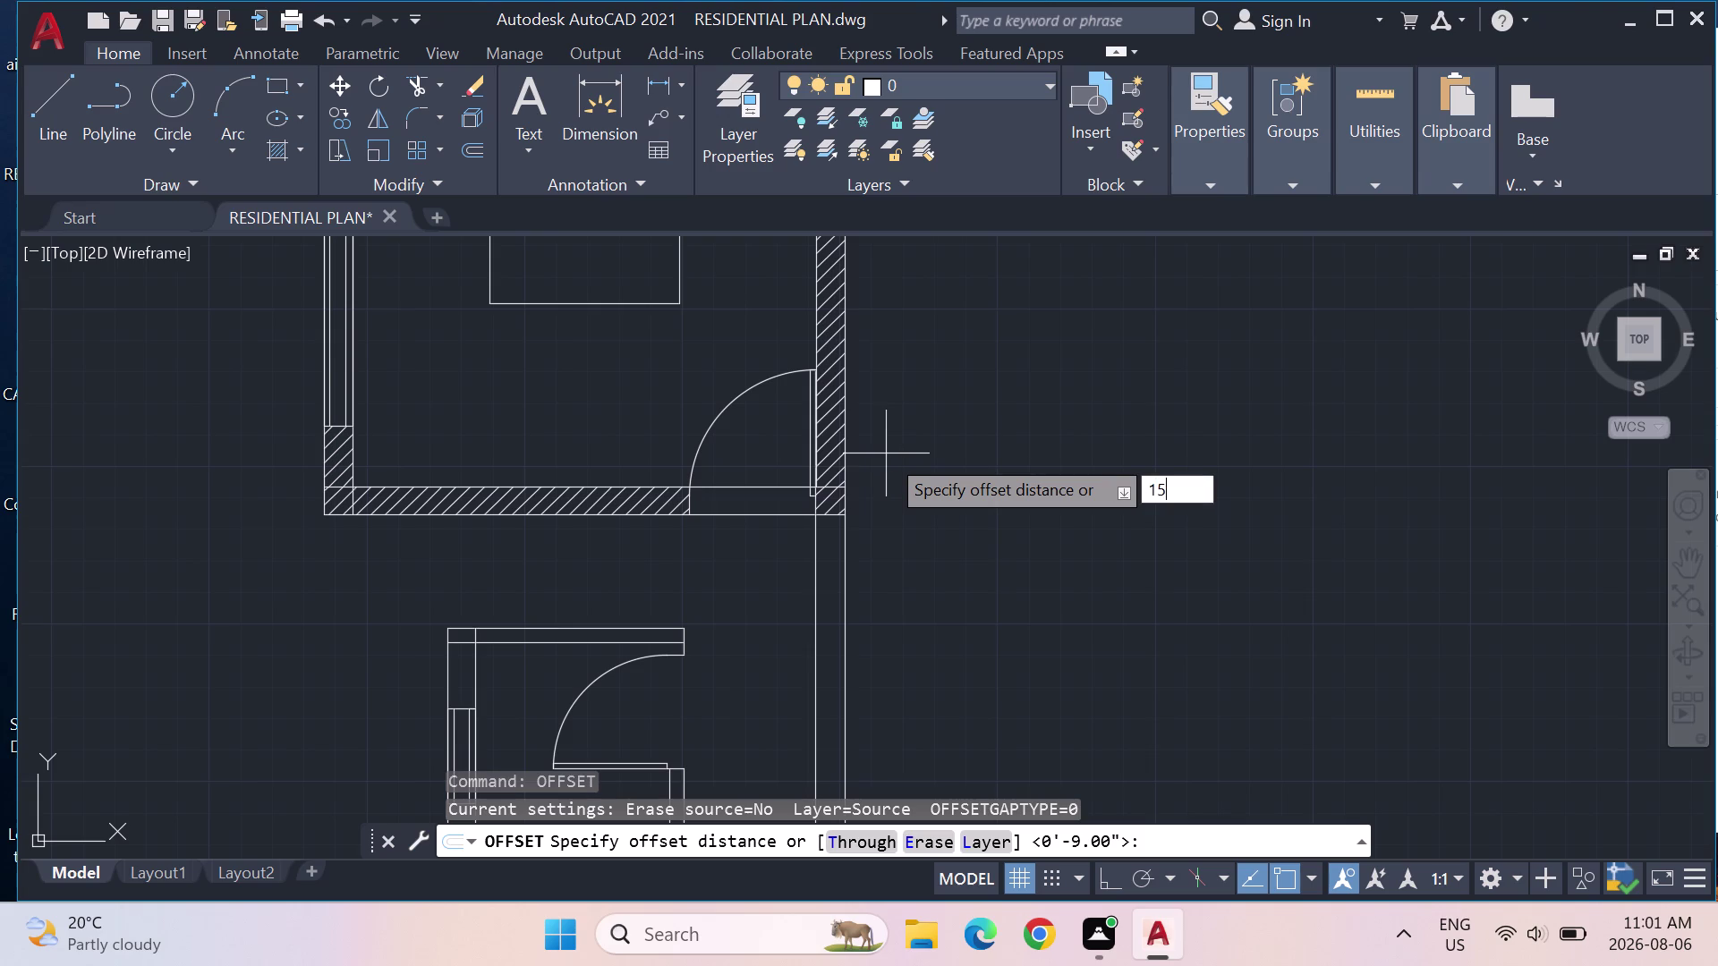
key(apostrophe)
text(9")
key(Return)
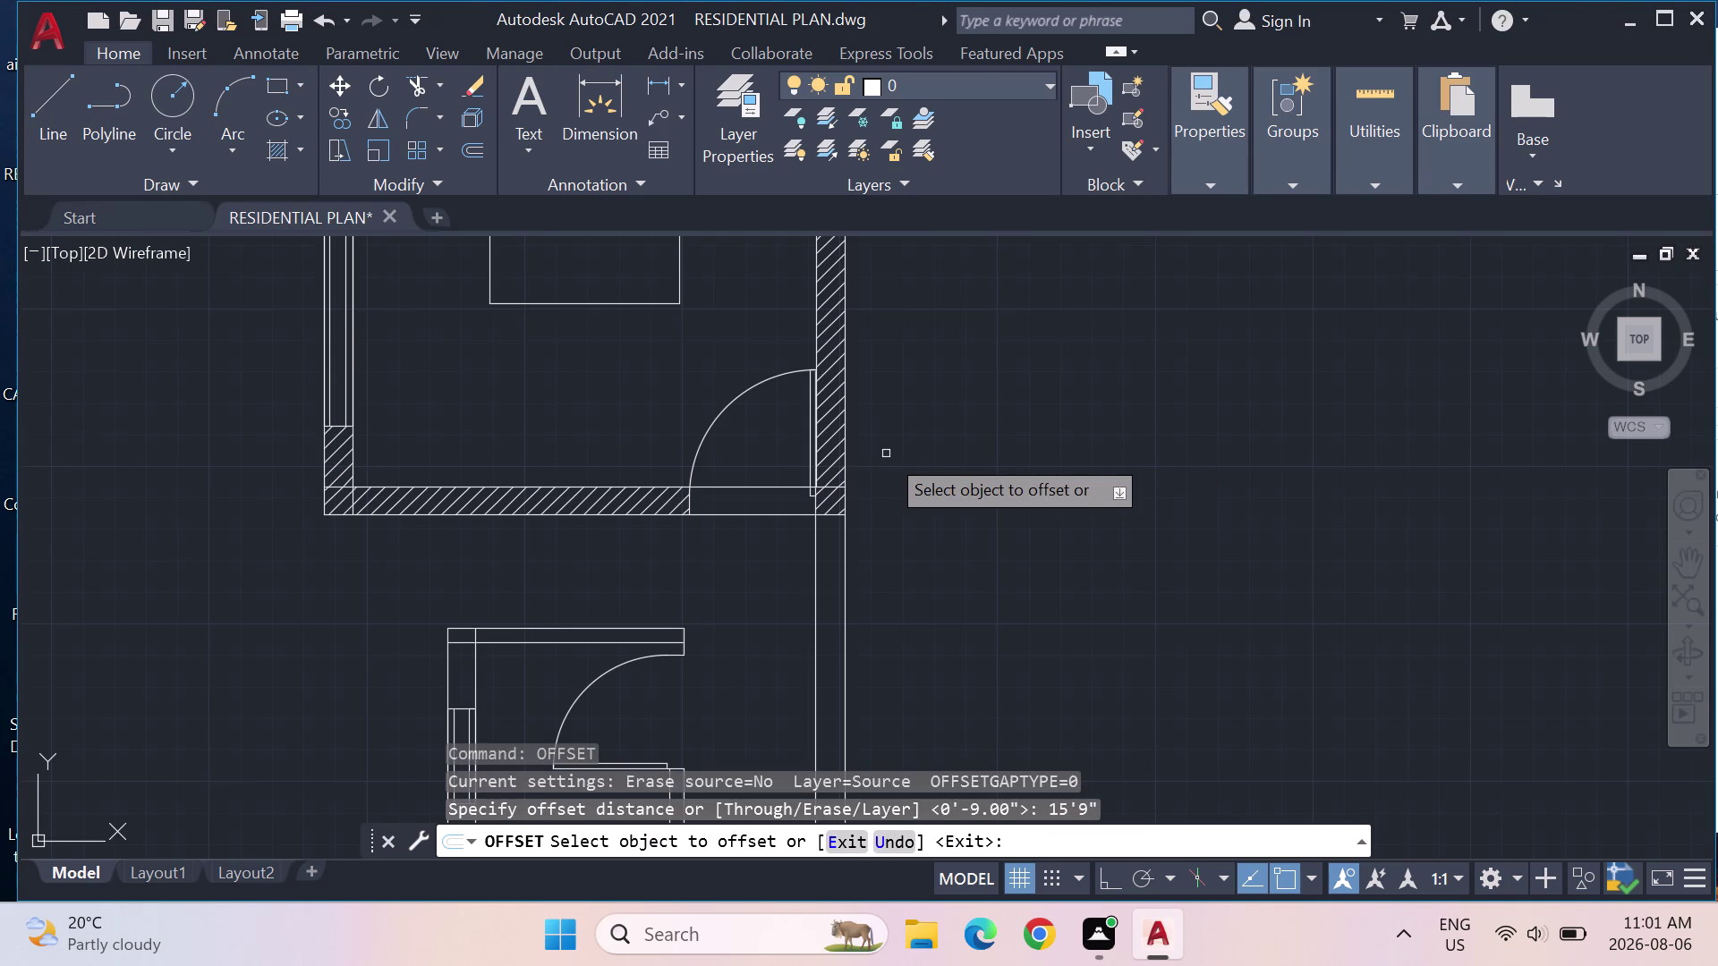
click(843, 561)
click(1100, 557)
scroll(down, 3)
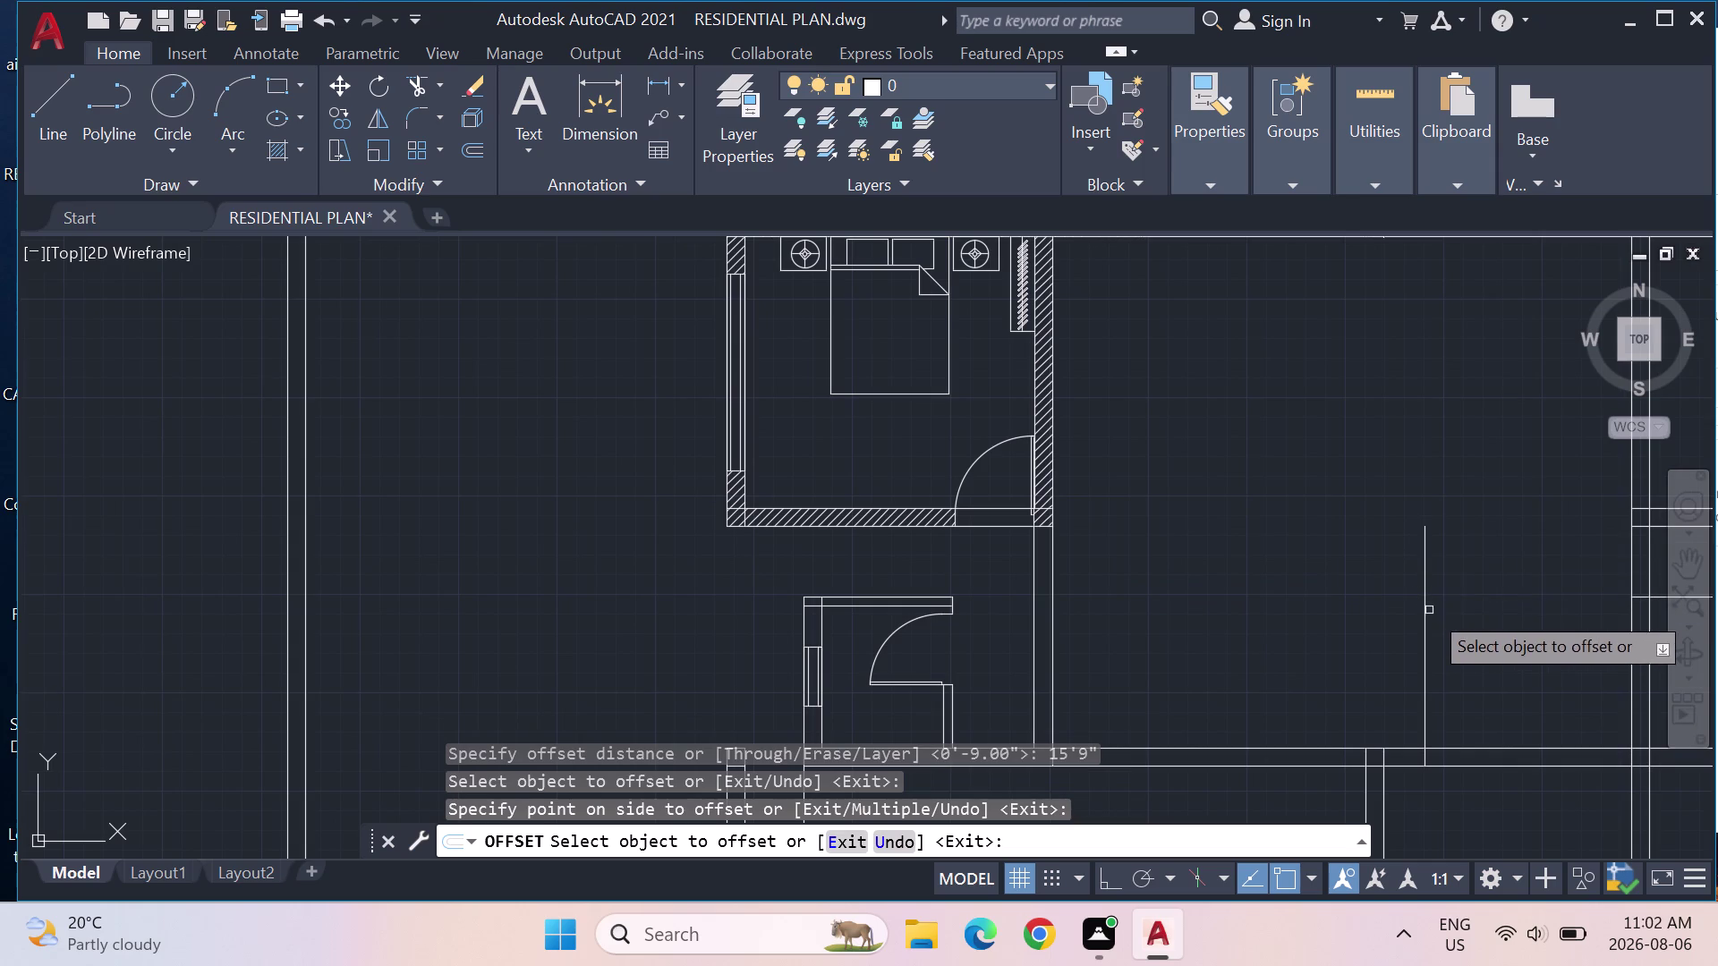
click(65, 104)
key(Escape)
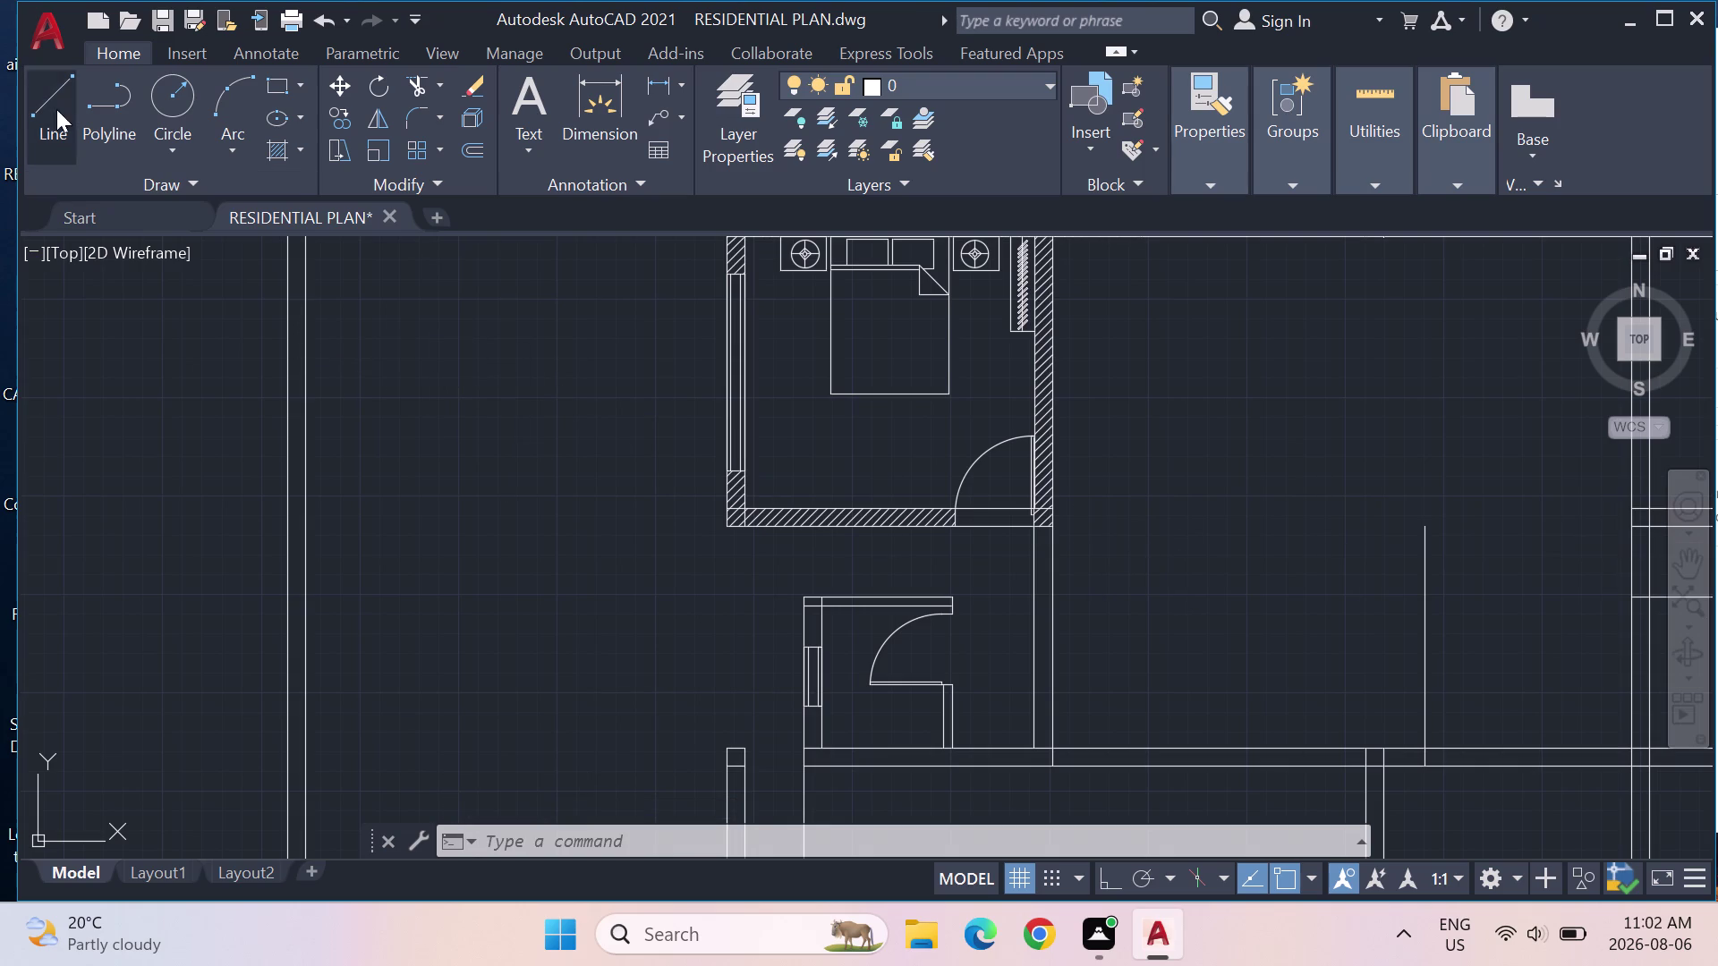
Measure the new line's distance from the wall.
click(53, 84)
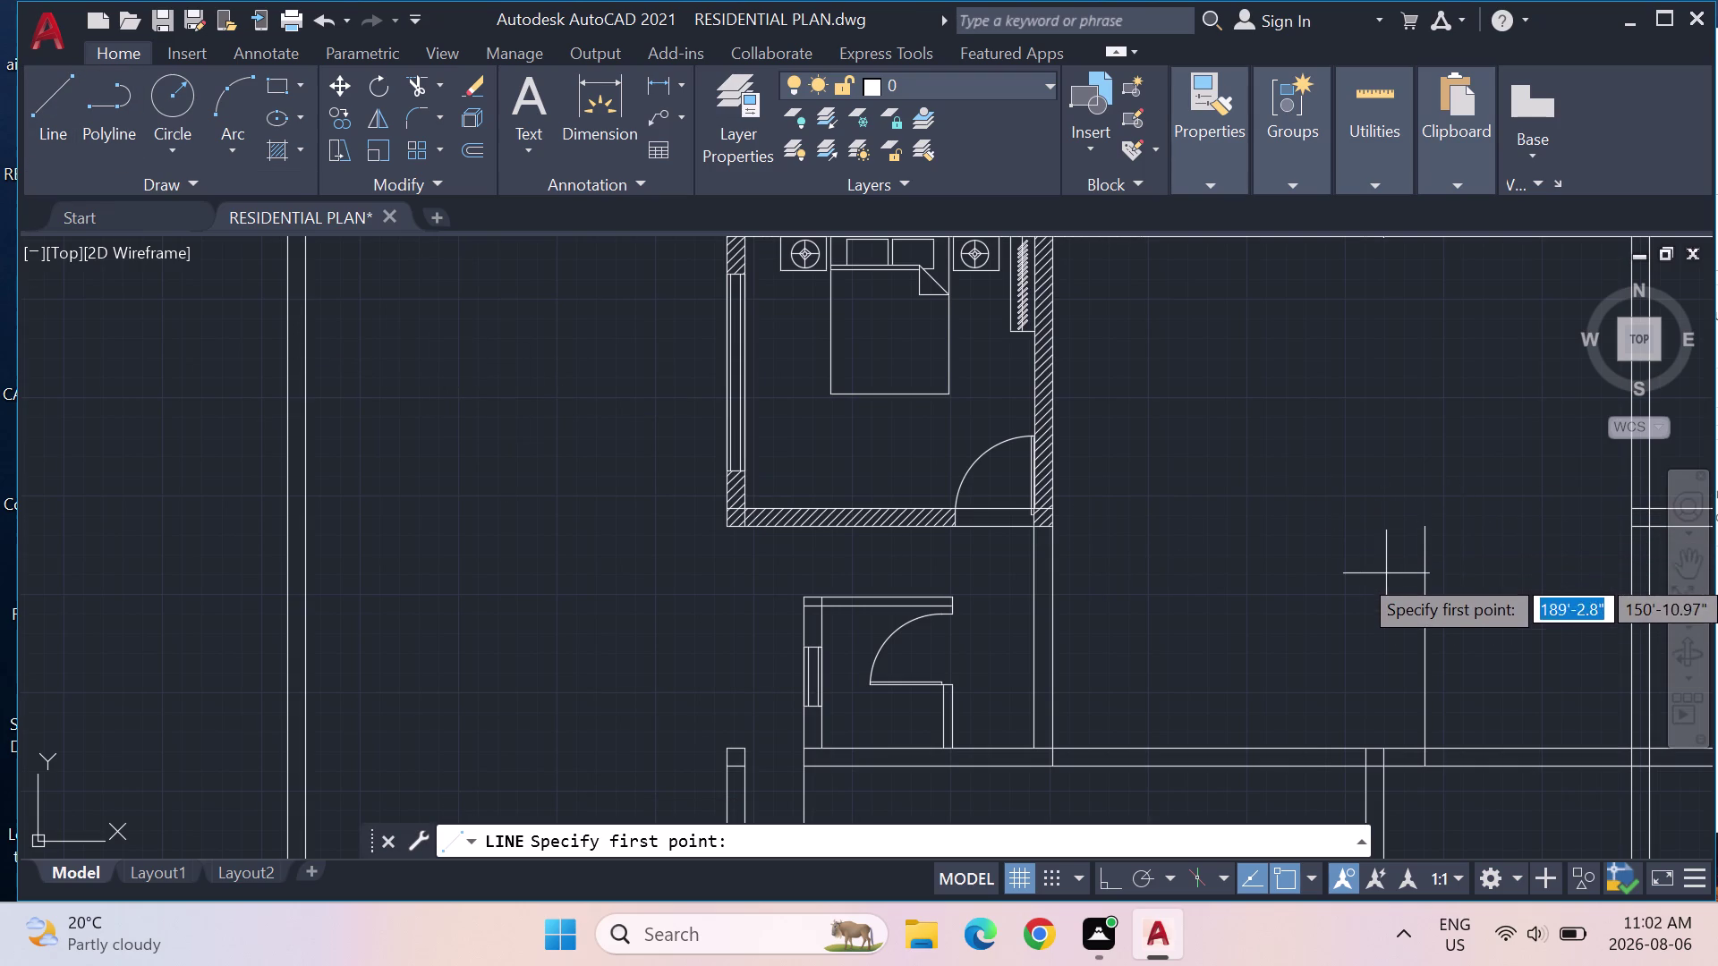
key(Escape)
key(Escape)
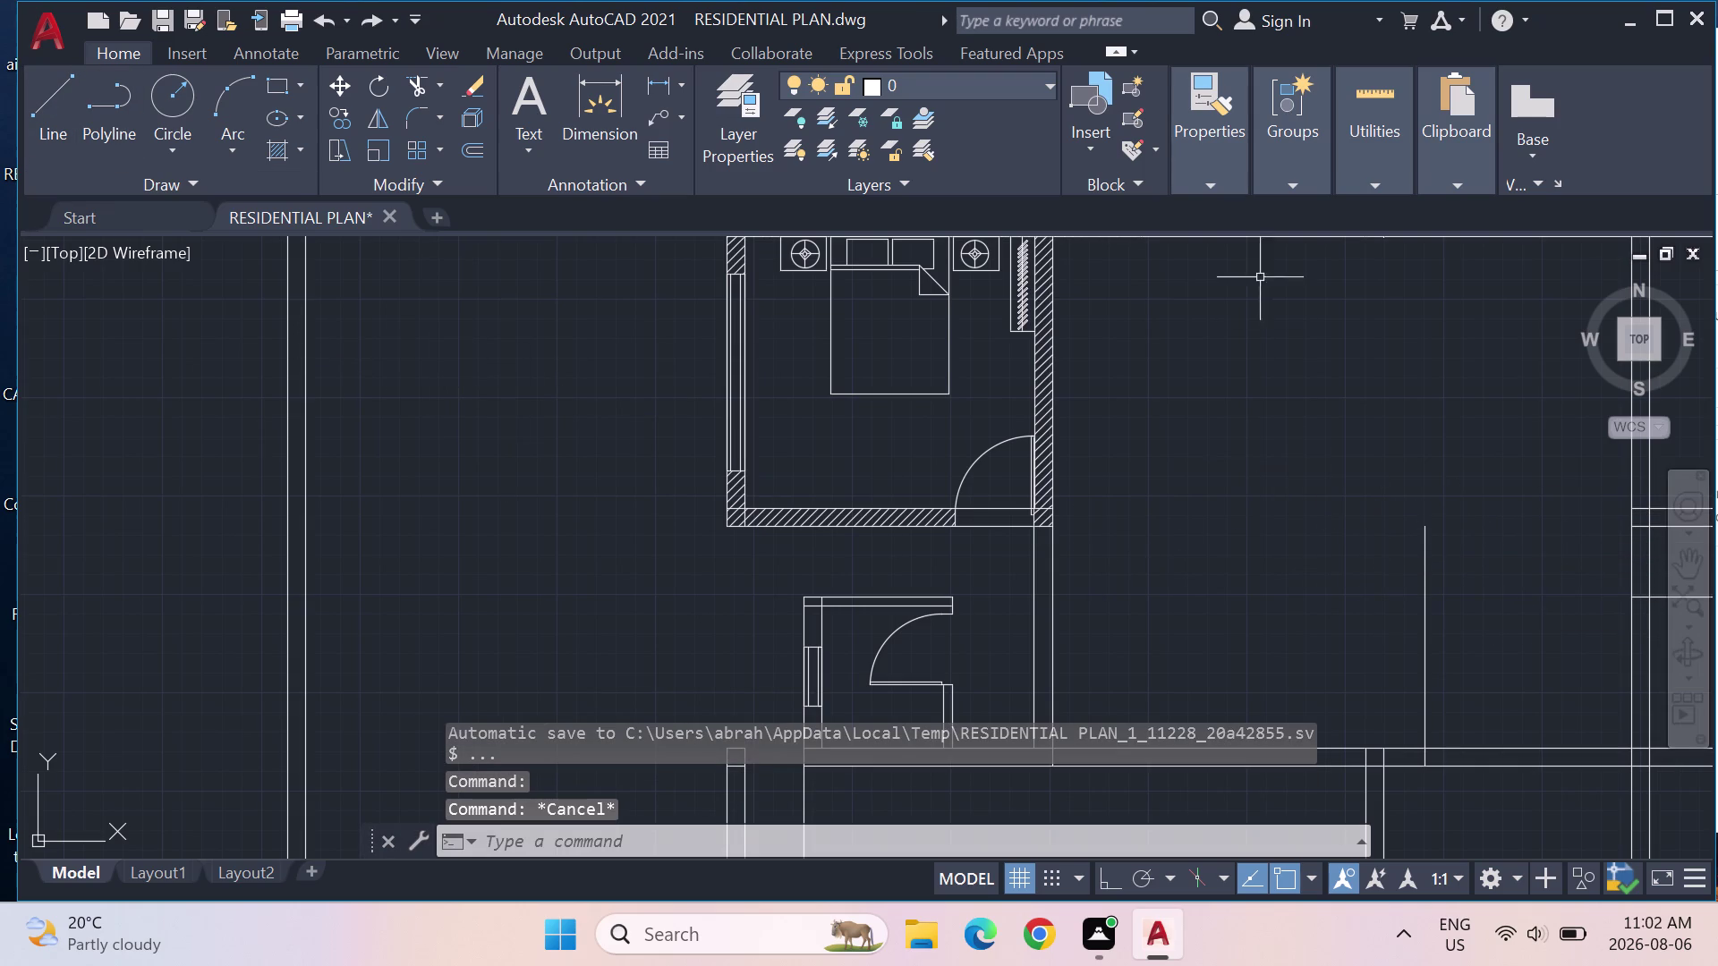
click(1362, 156)
click(1366, 121)
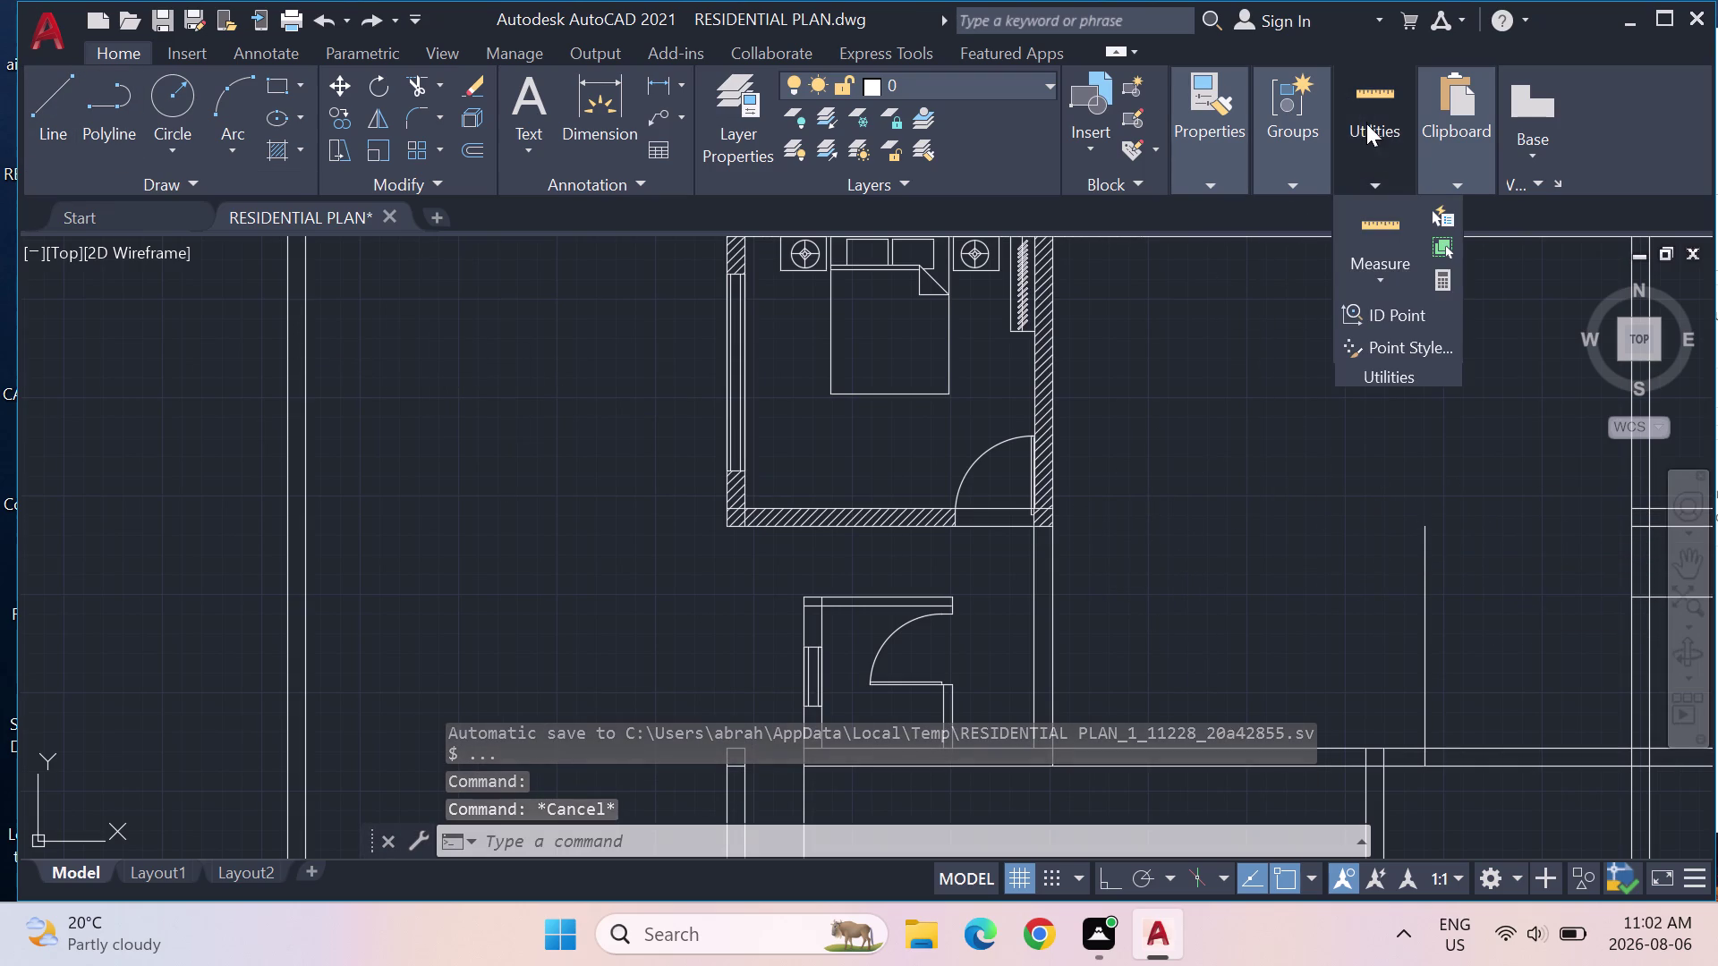
click(1403, 227)
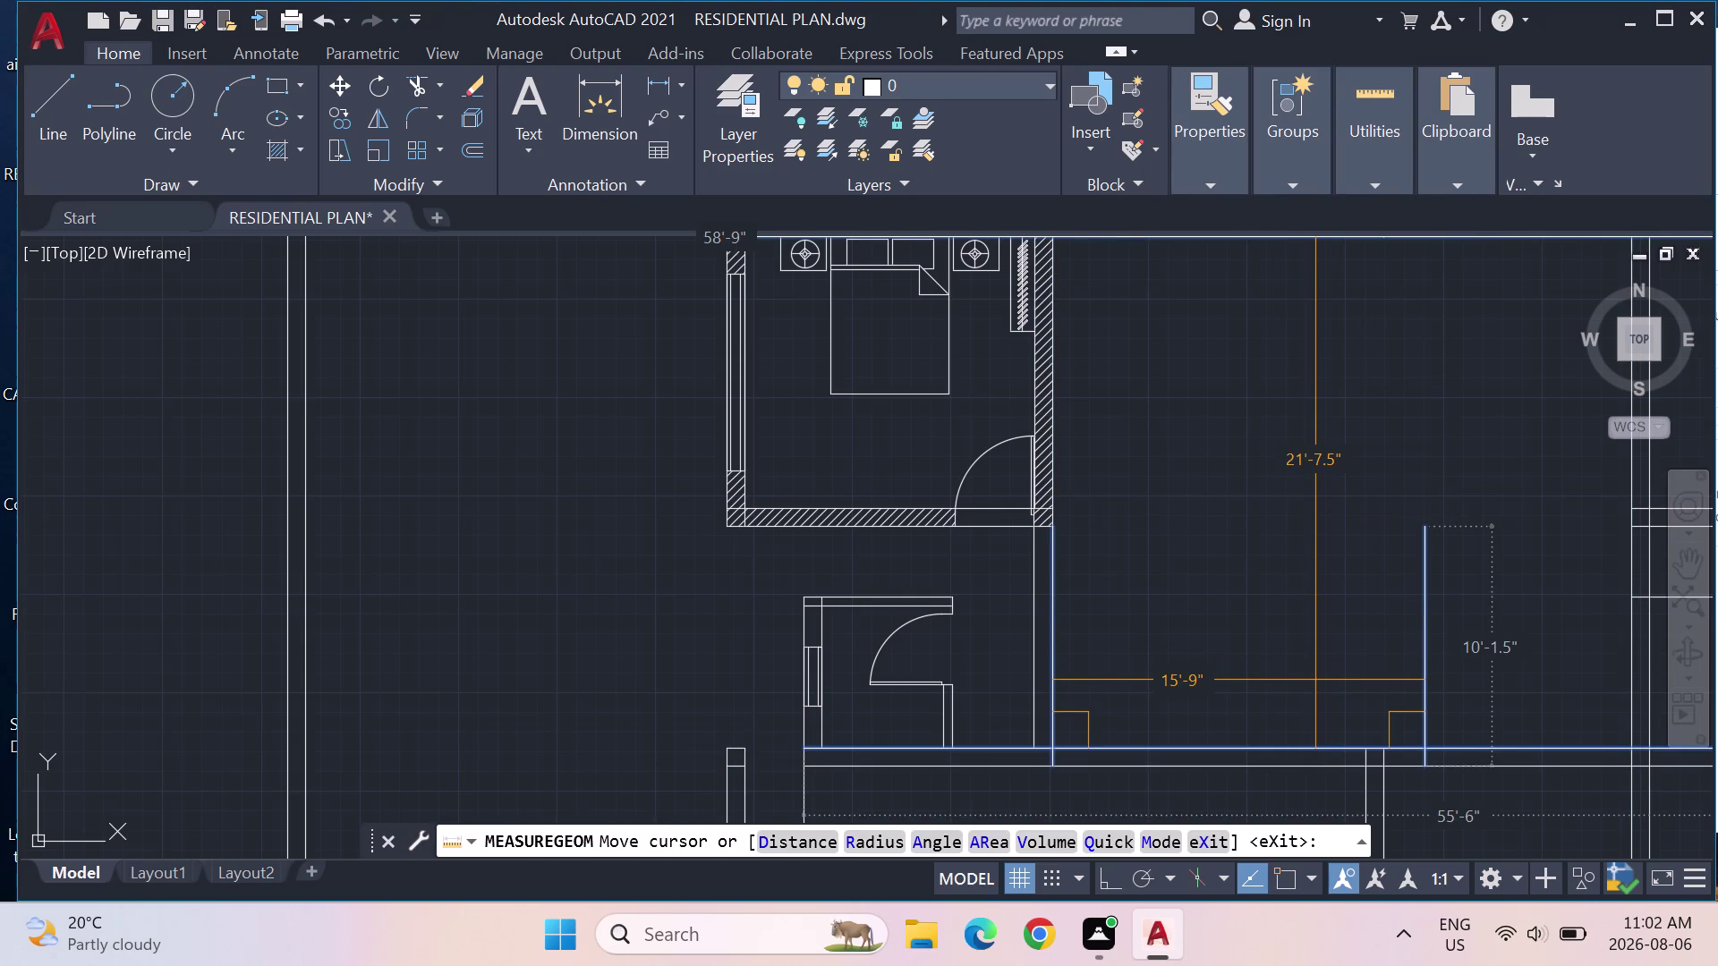
key(Escape)
key(Escape)
key(Escape)
key(Escape)
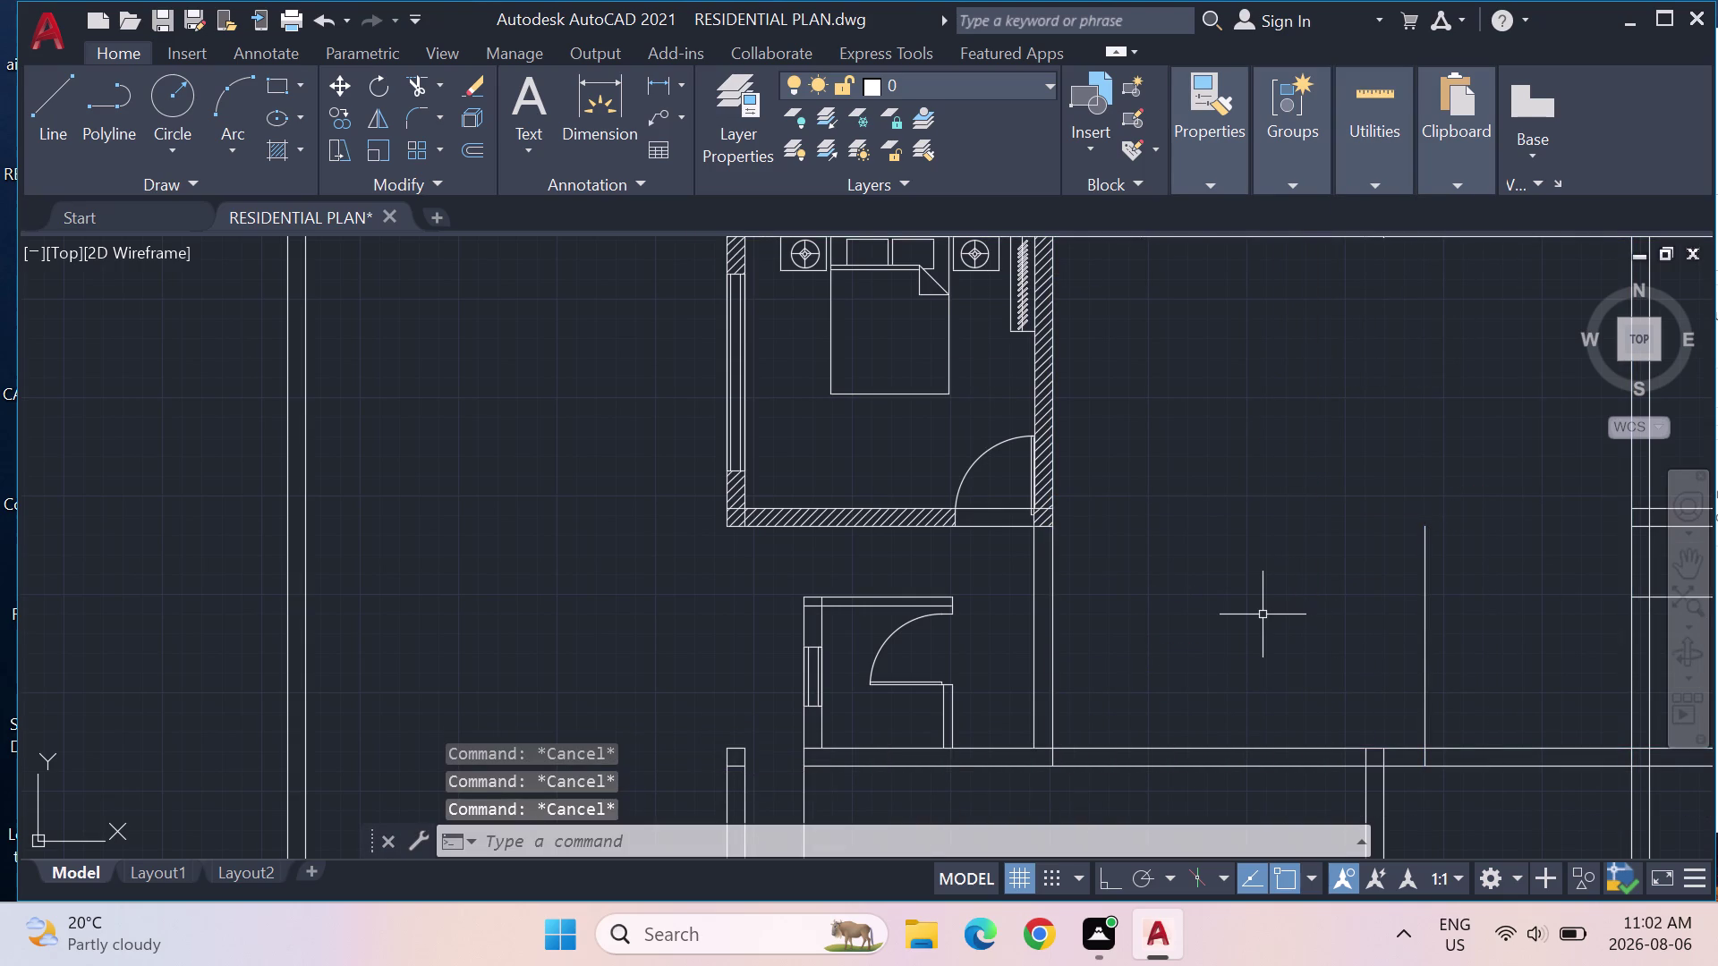
Offset the new line 9" to its right.
text(OFF)
key(Return)
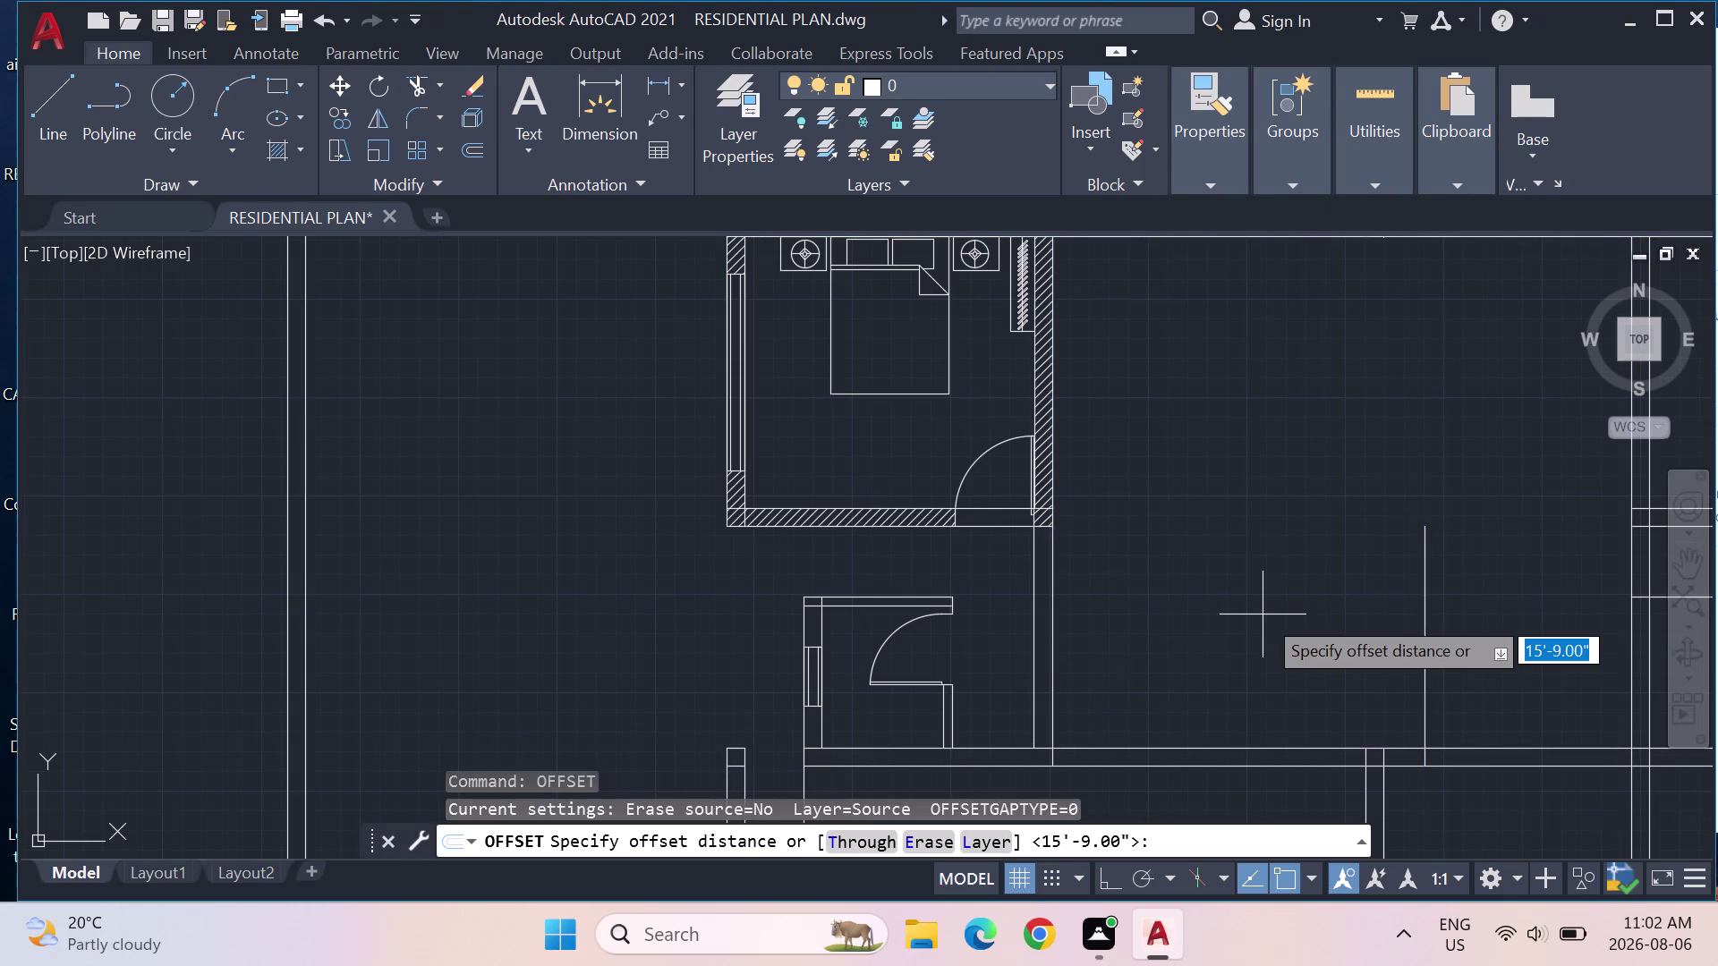
text(9")
key(Return)
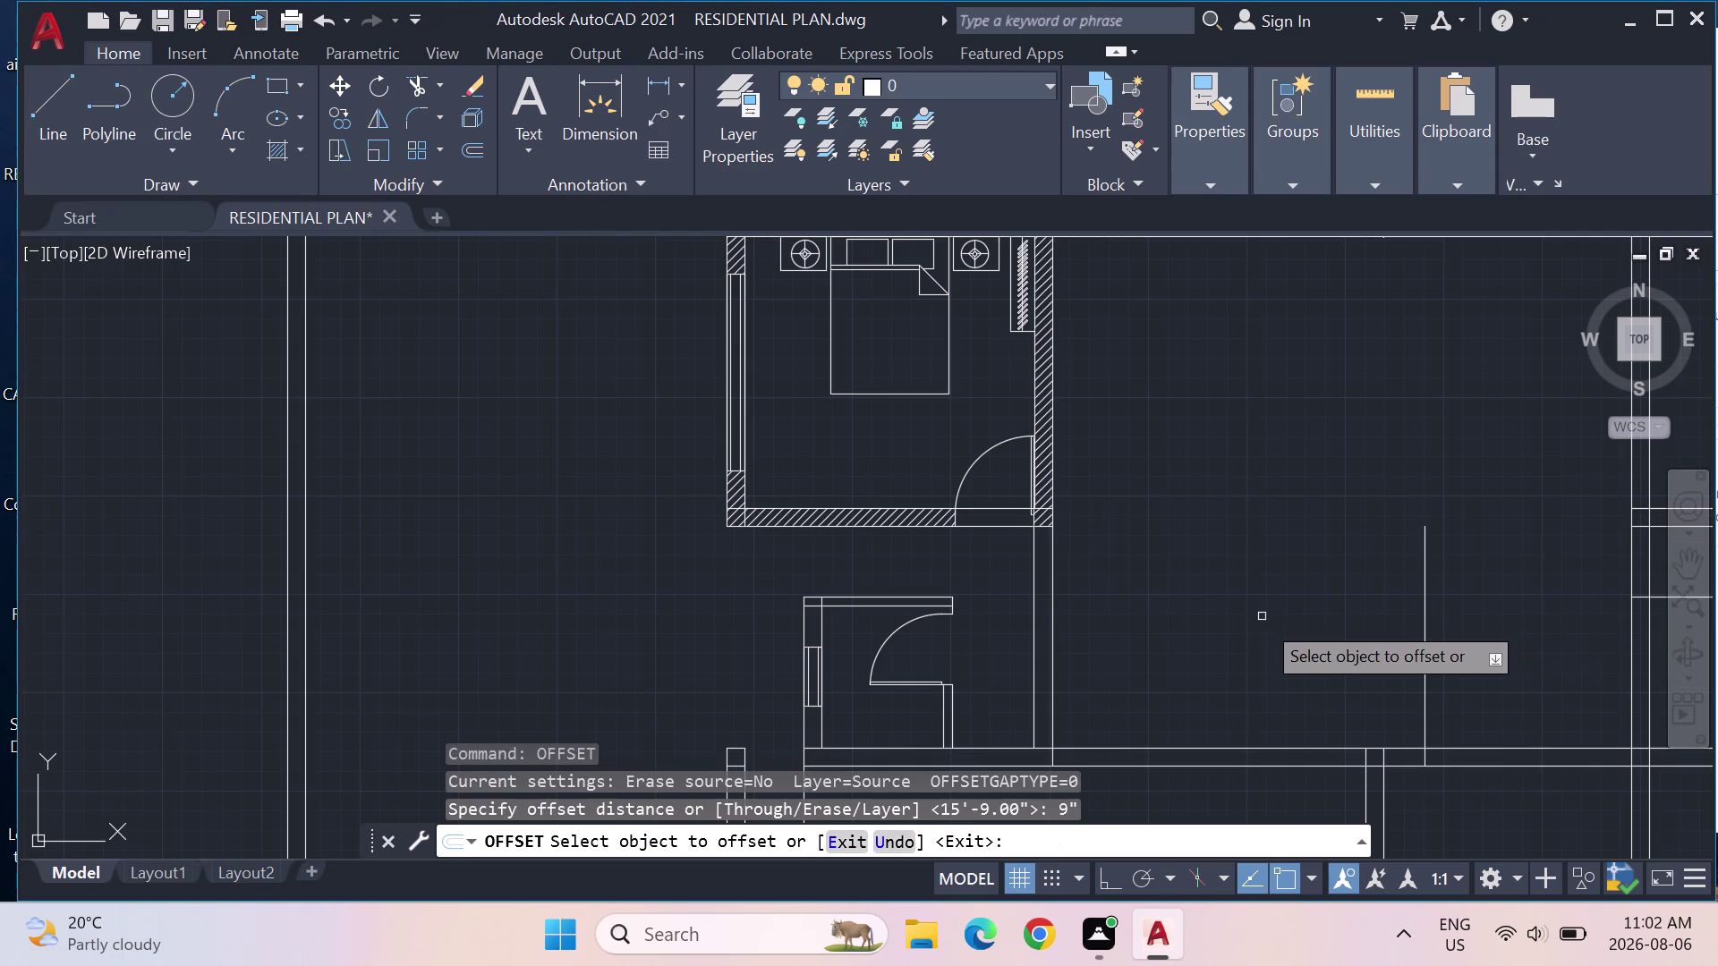
click(1422, 634)
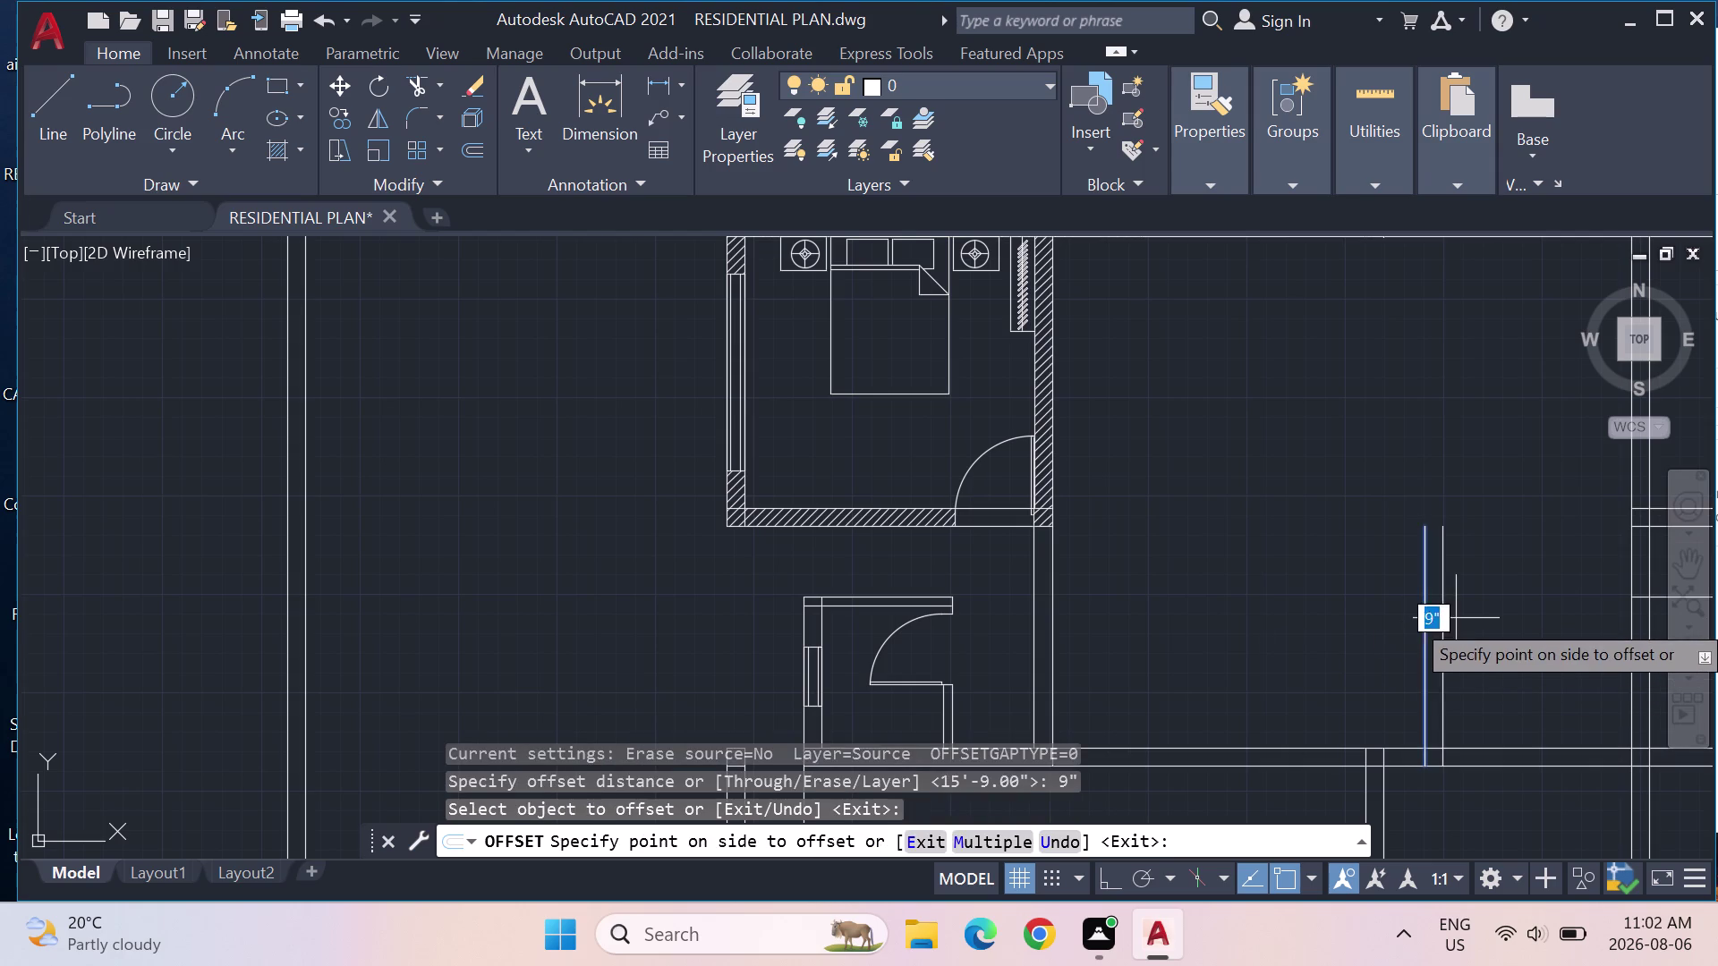
click(1456, 619)
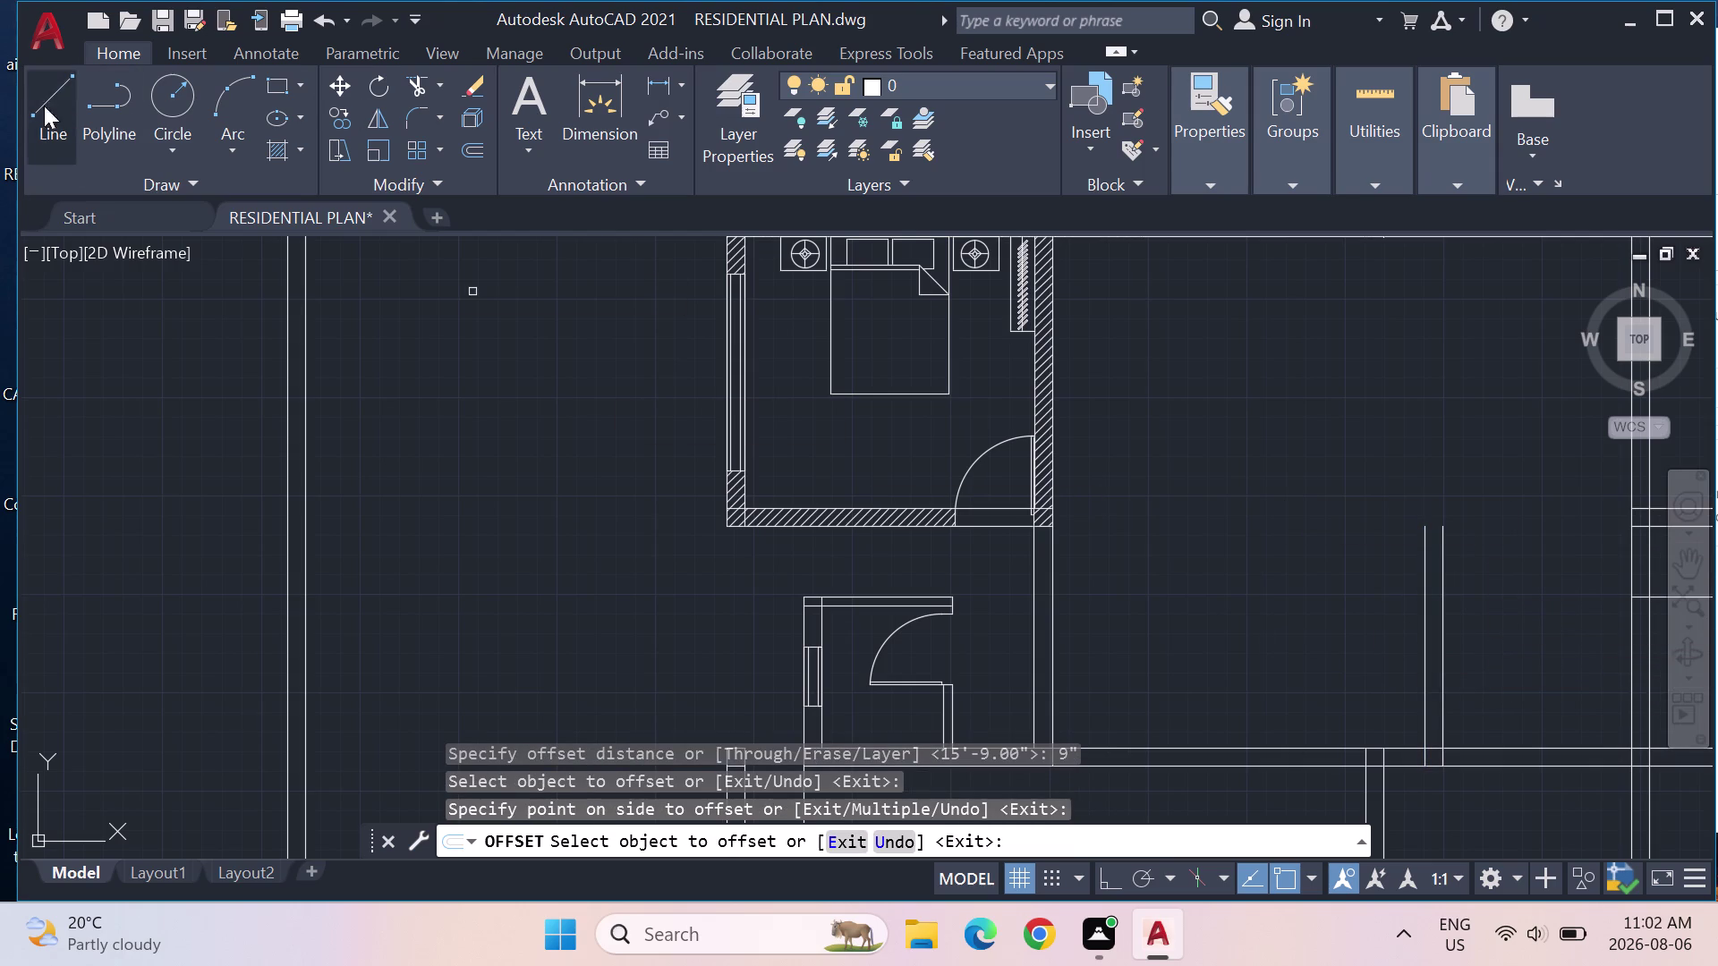
drag(26, 104, 35, 105)
key(Escape)
key(Escape)
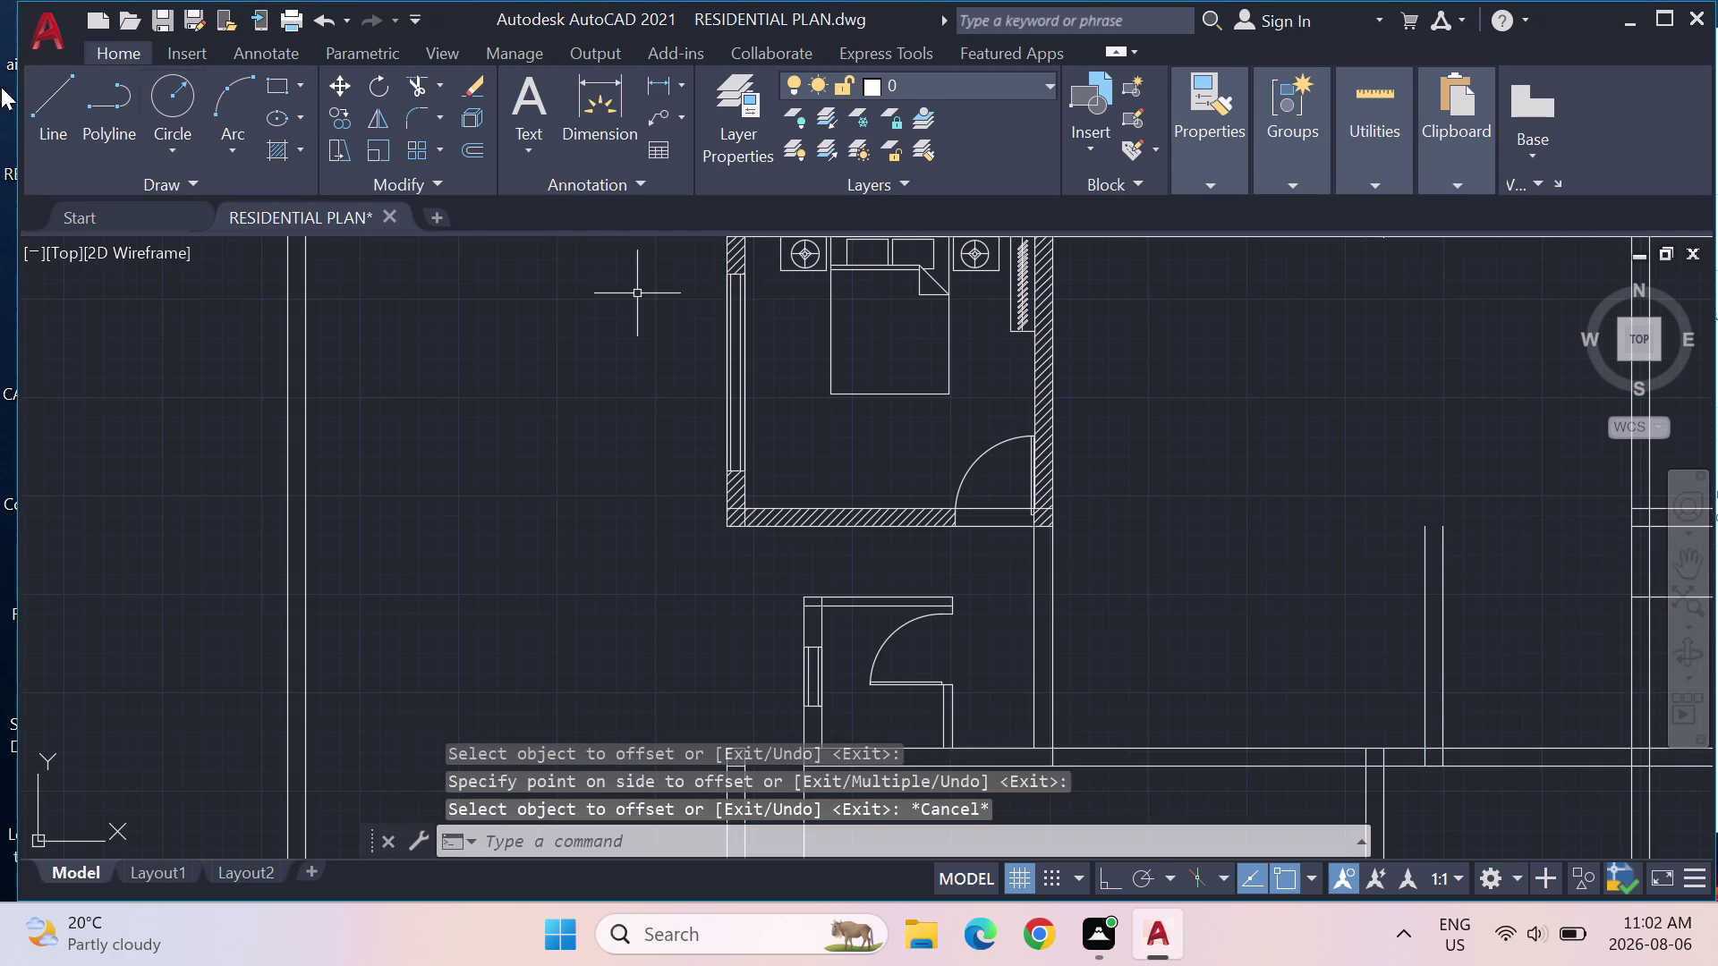
Draw a closing line joining the tops of the two parallel lines.
click(30, 90)
scroll(up, 3)
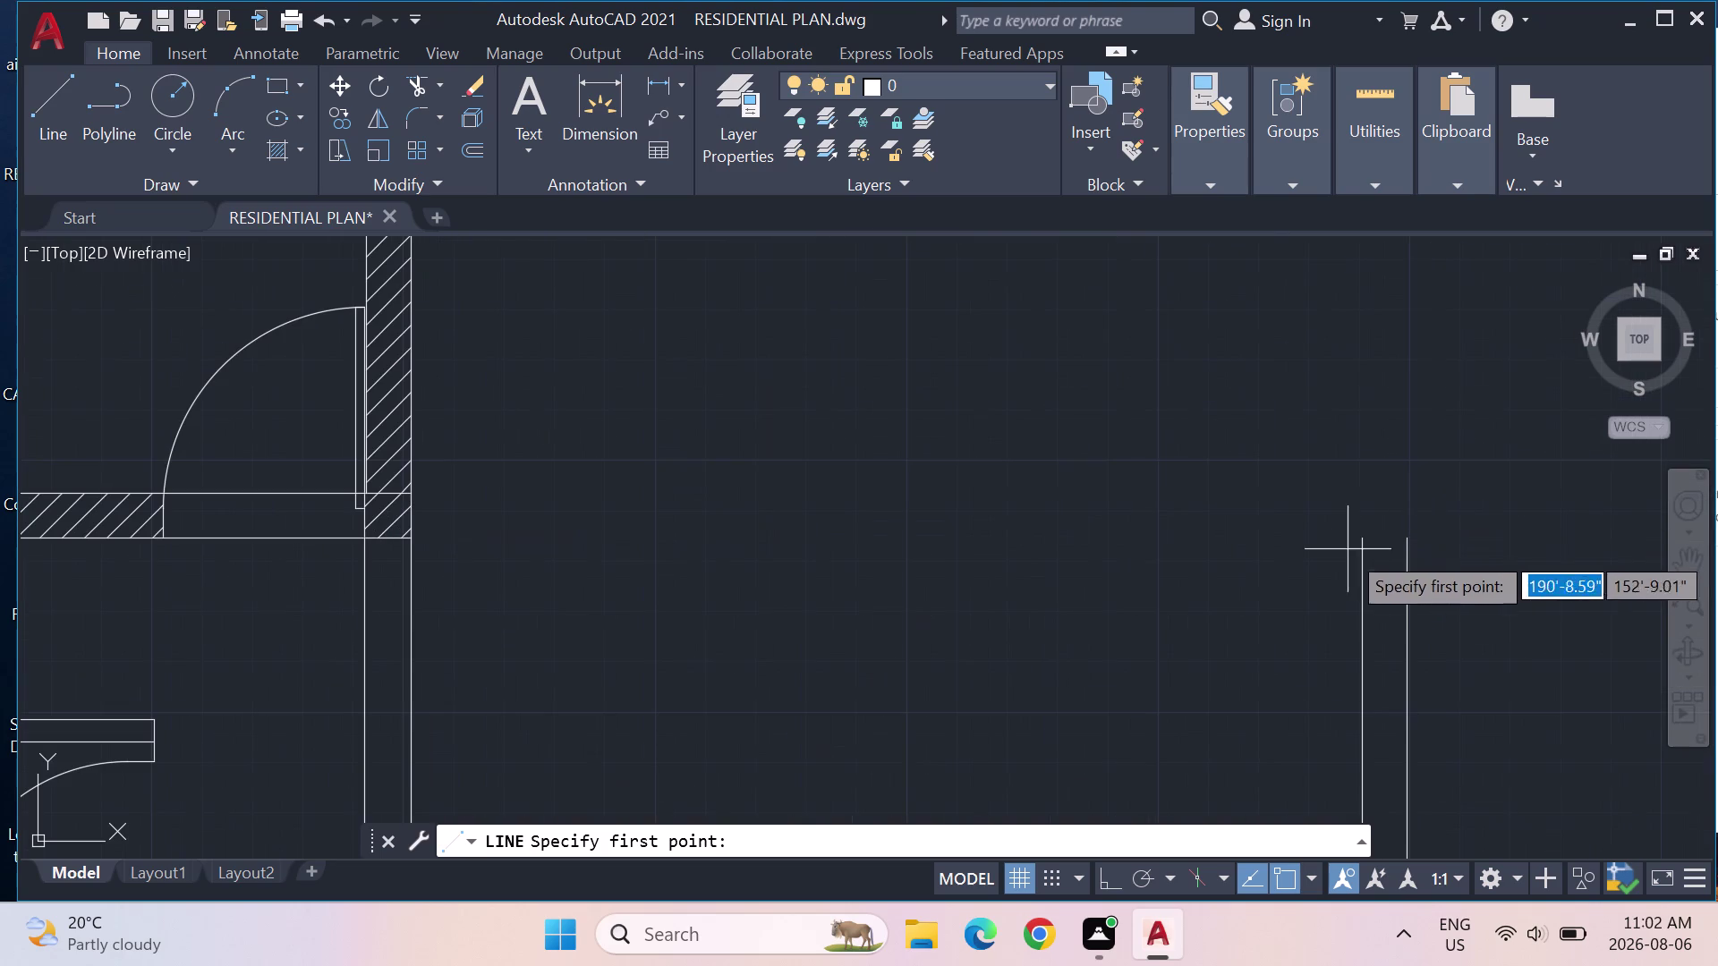
click(1357, 542)
click(1403, 542)
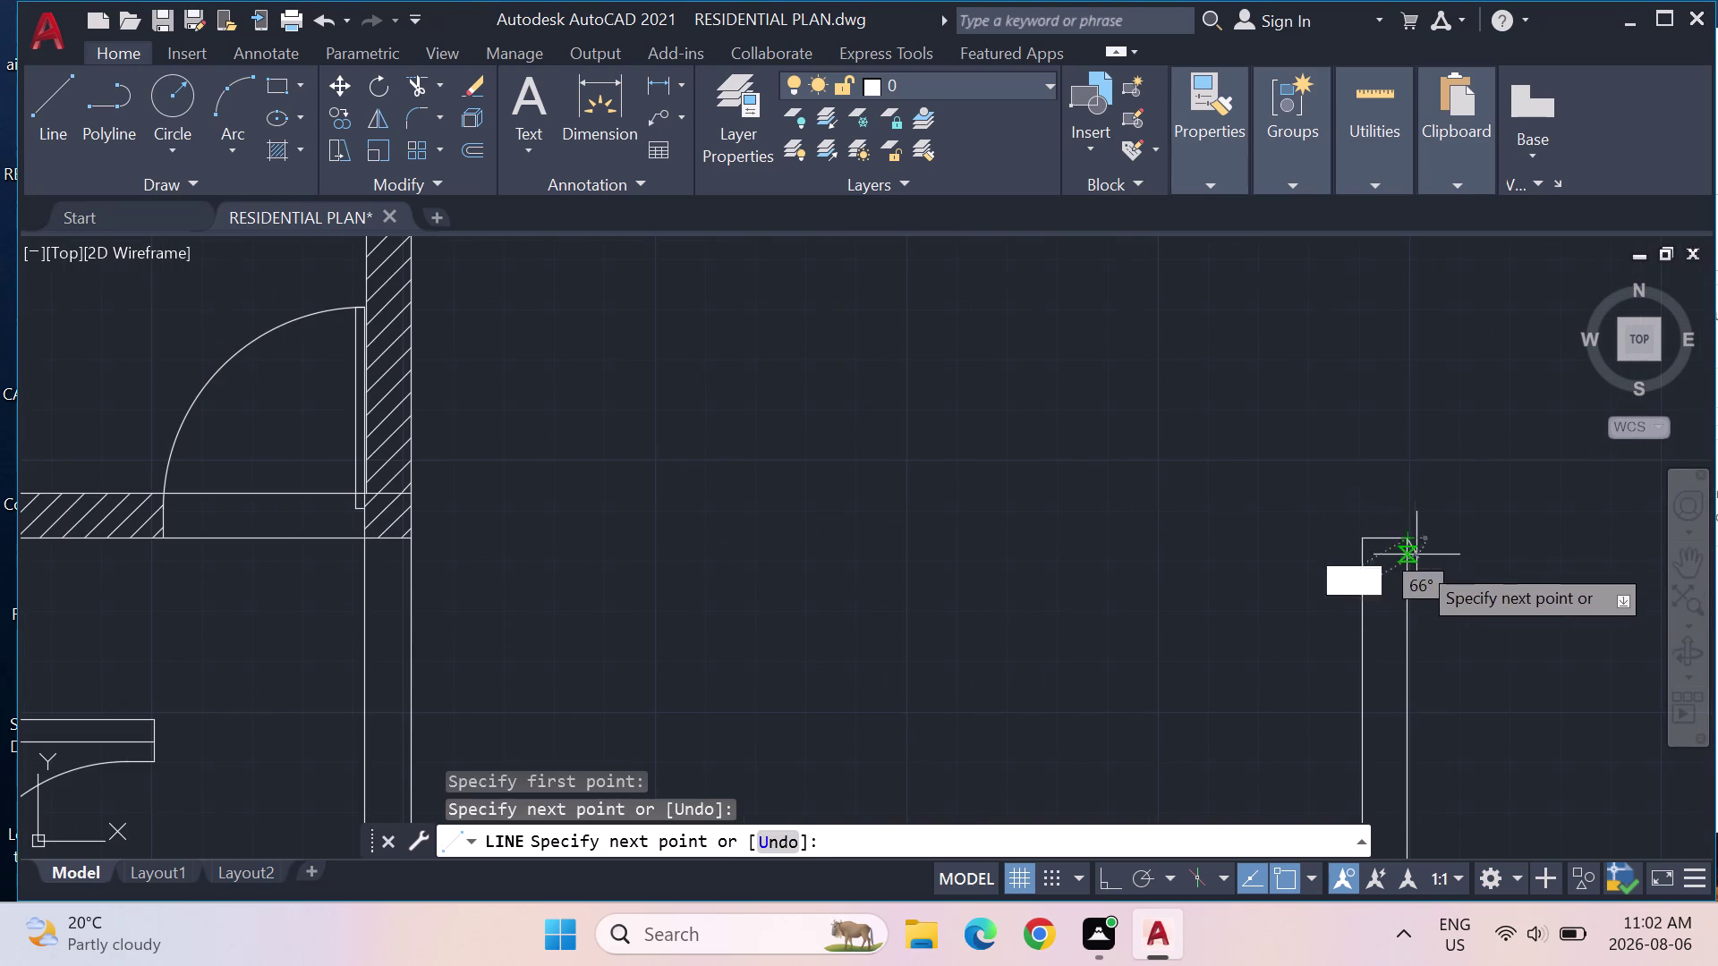
key(Escape)
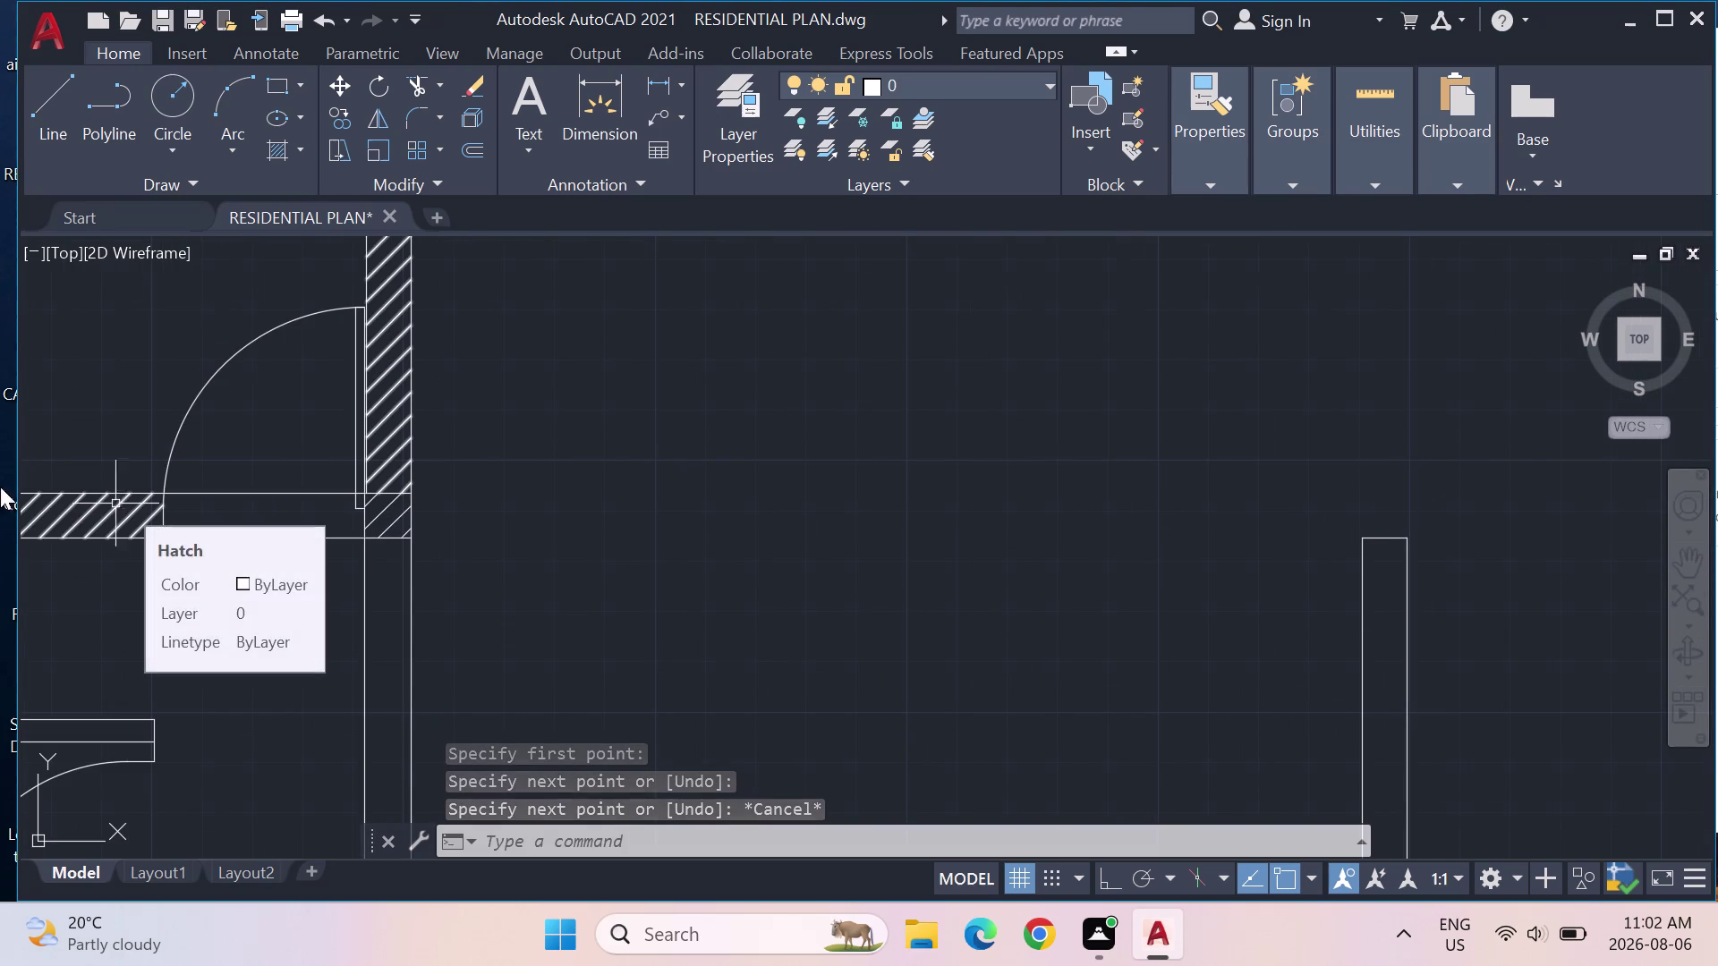
scroll(down, 3)
middle_drag(915, 390, 803, 543)
key(Escape)
text(EX)
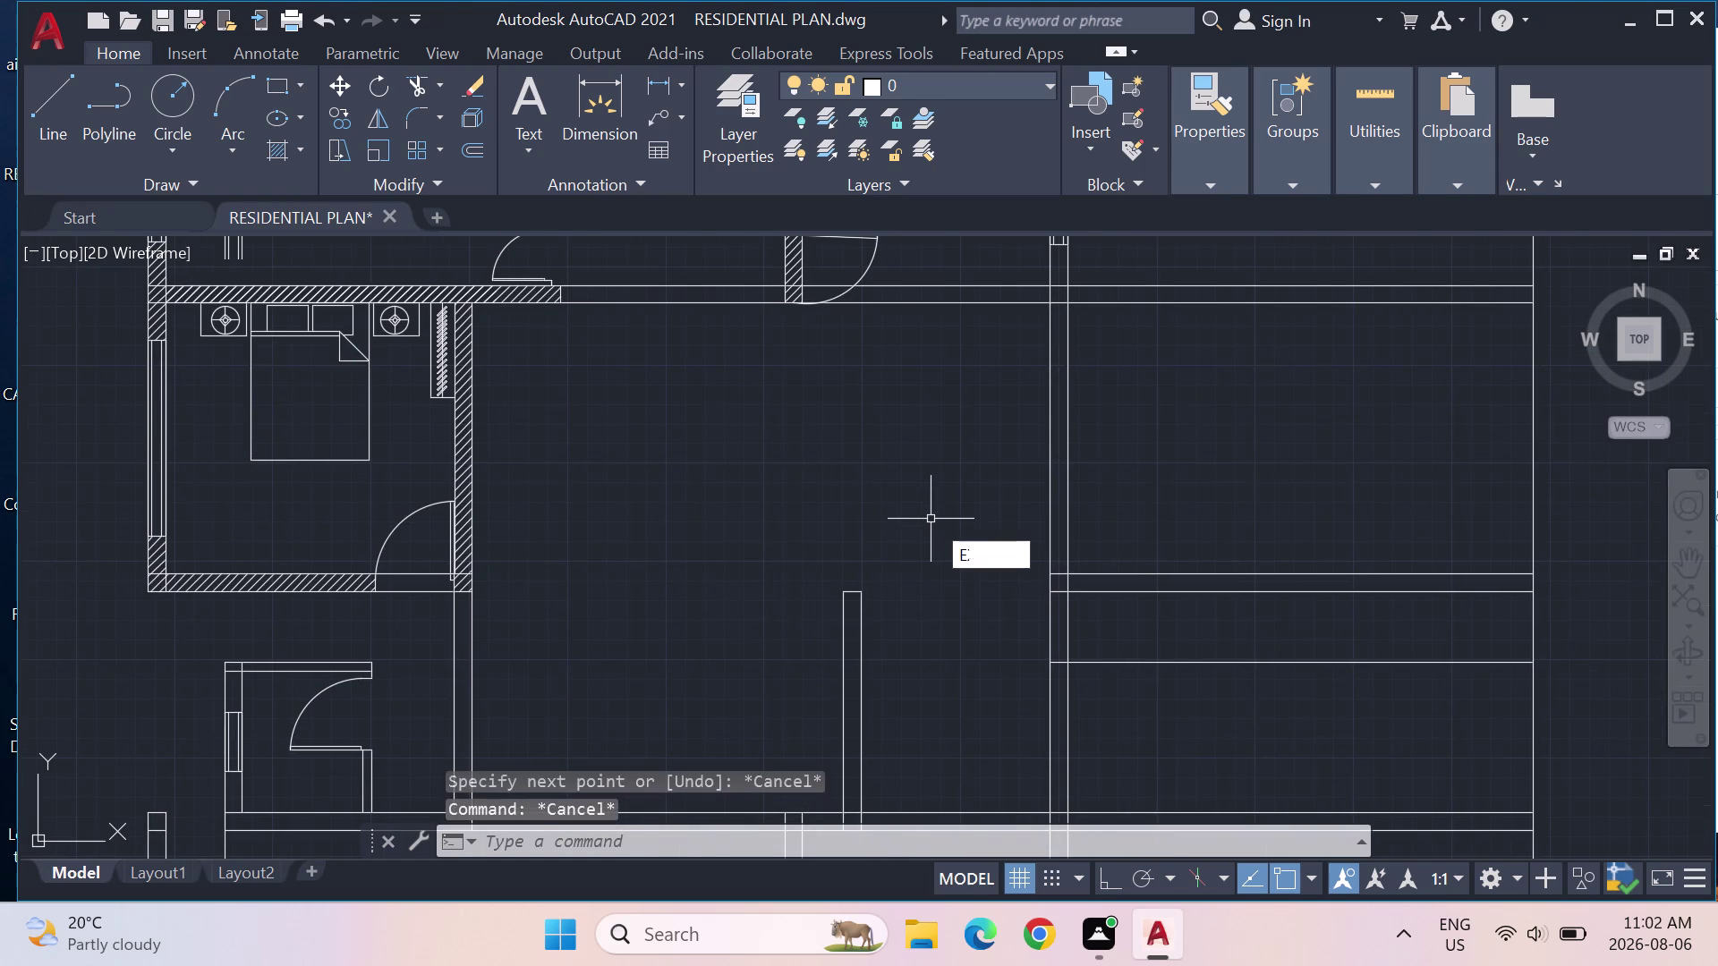
Extend the left and right lines of the 9" stub up to the top wall line.
key(Return)
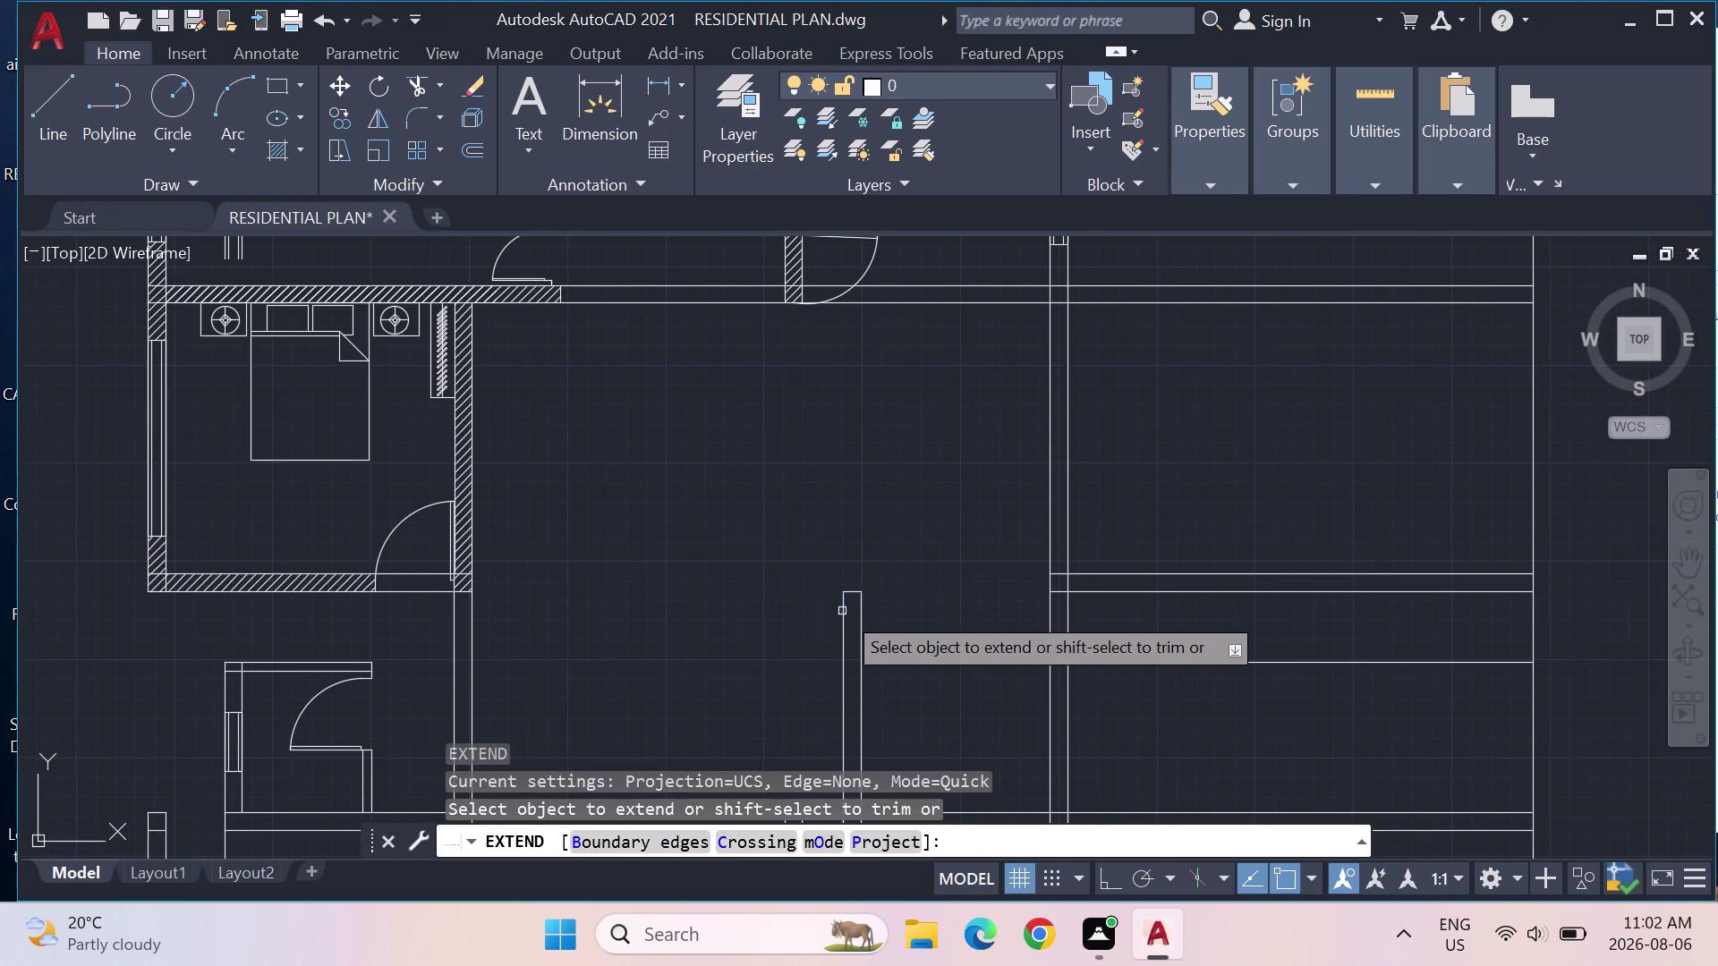
click(842, 611)
click(862, 611)
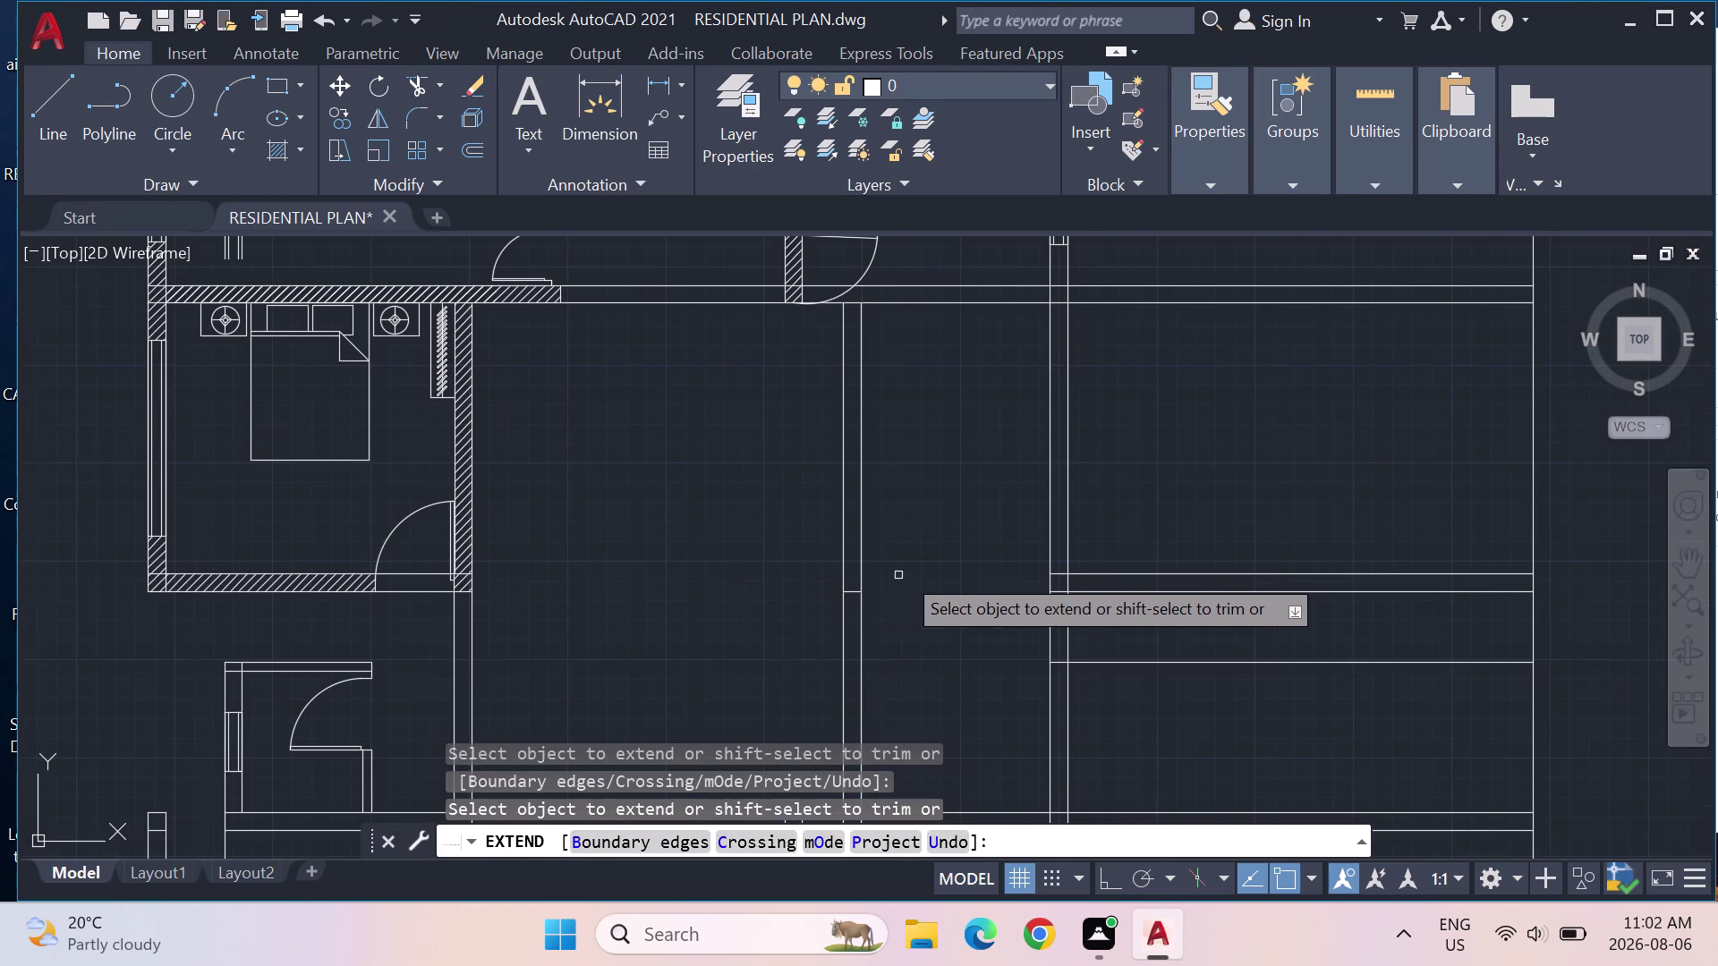
key(Escape)
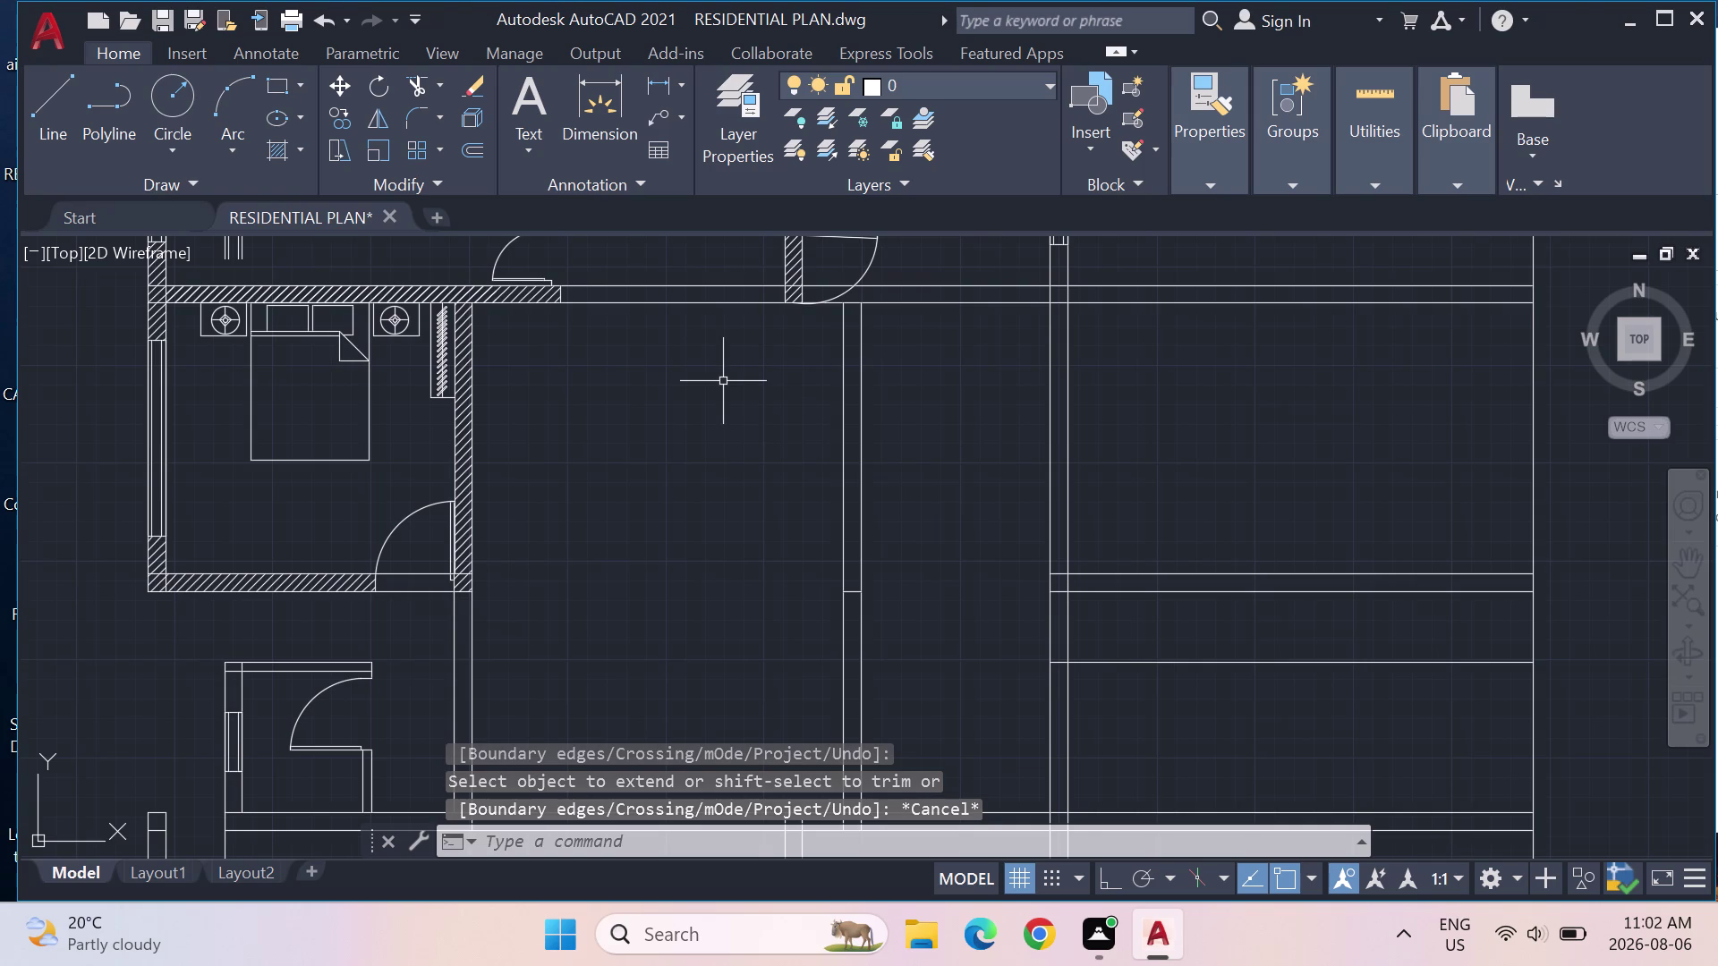
scroll(down, 3)
middle_drag(849, 425, 907, 462)
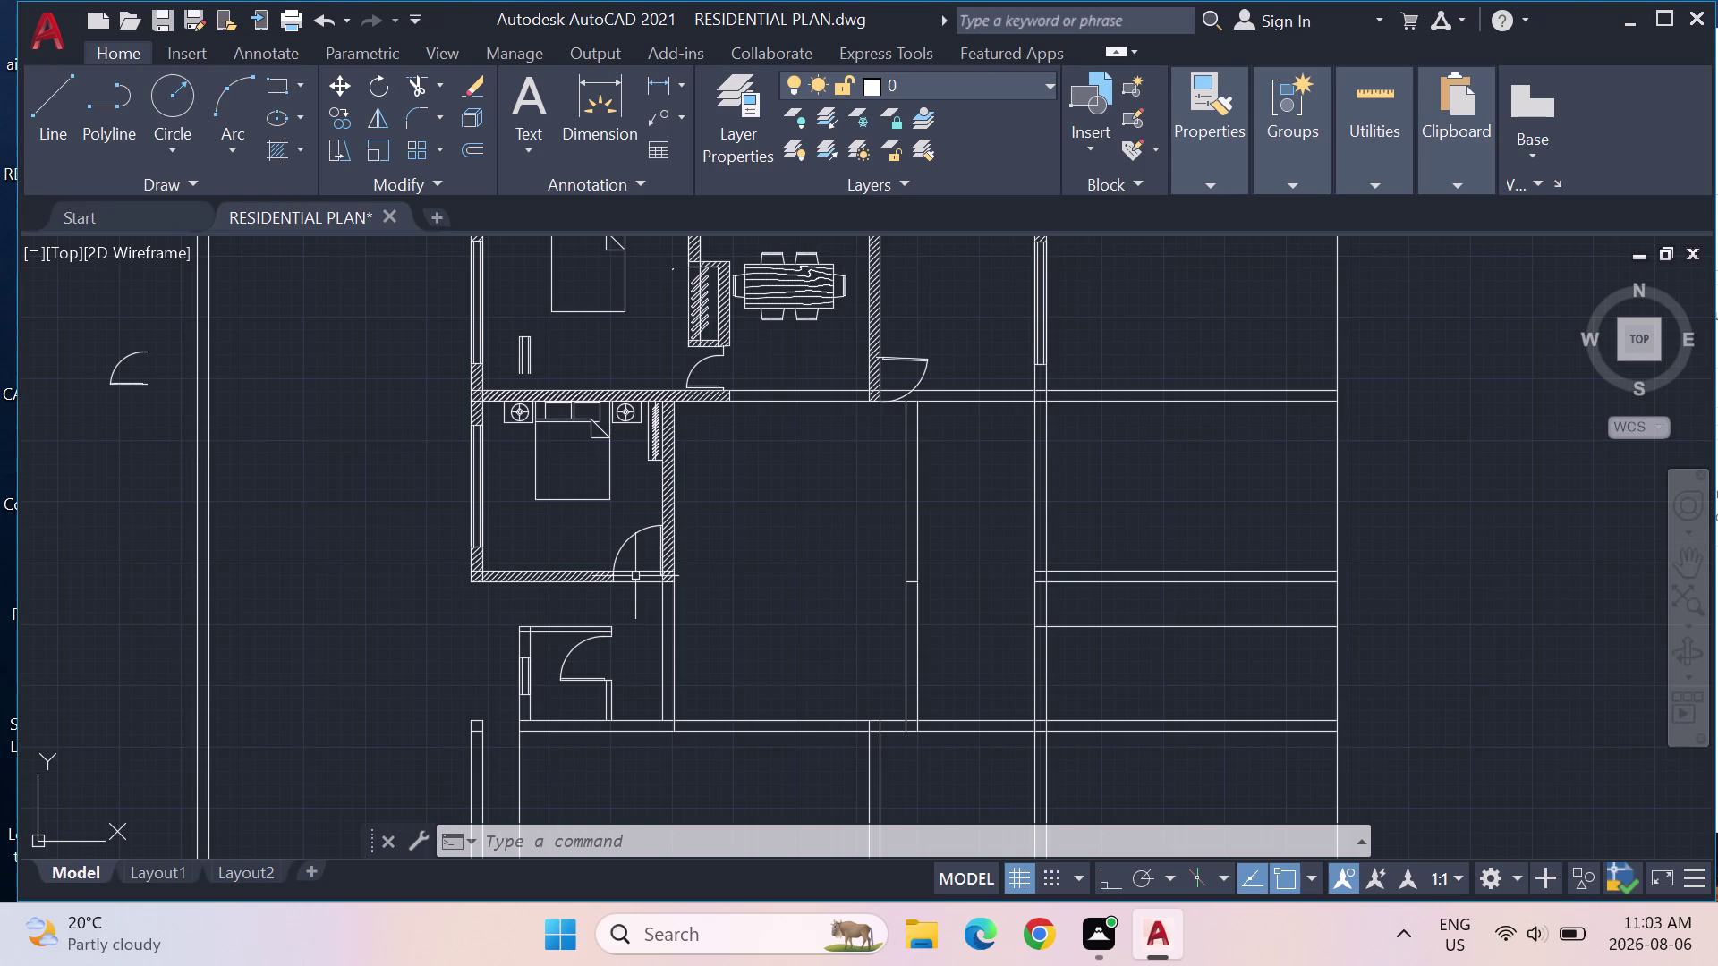
Measure distances around the new wall stub in the bedroom wing.
middle_drag(767, 373, 789, 521)
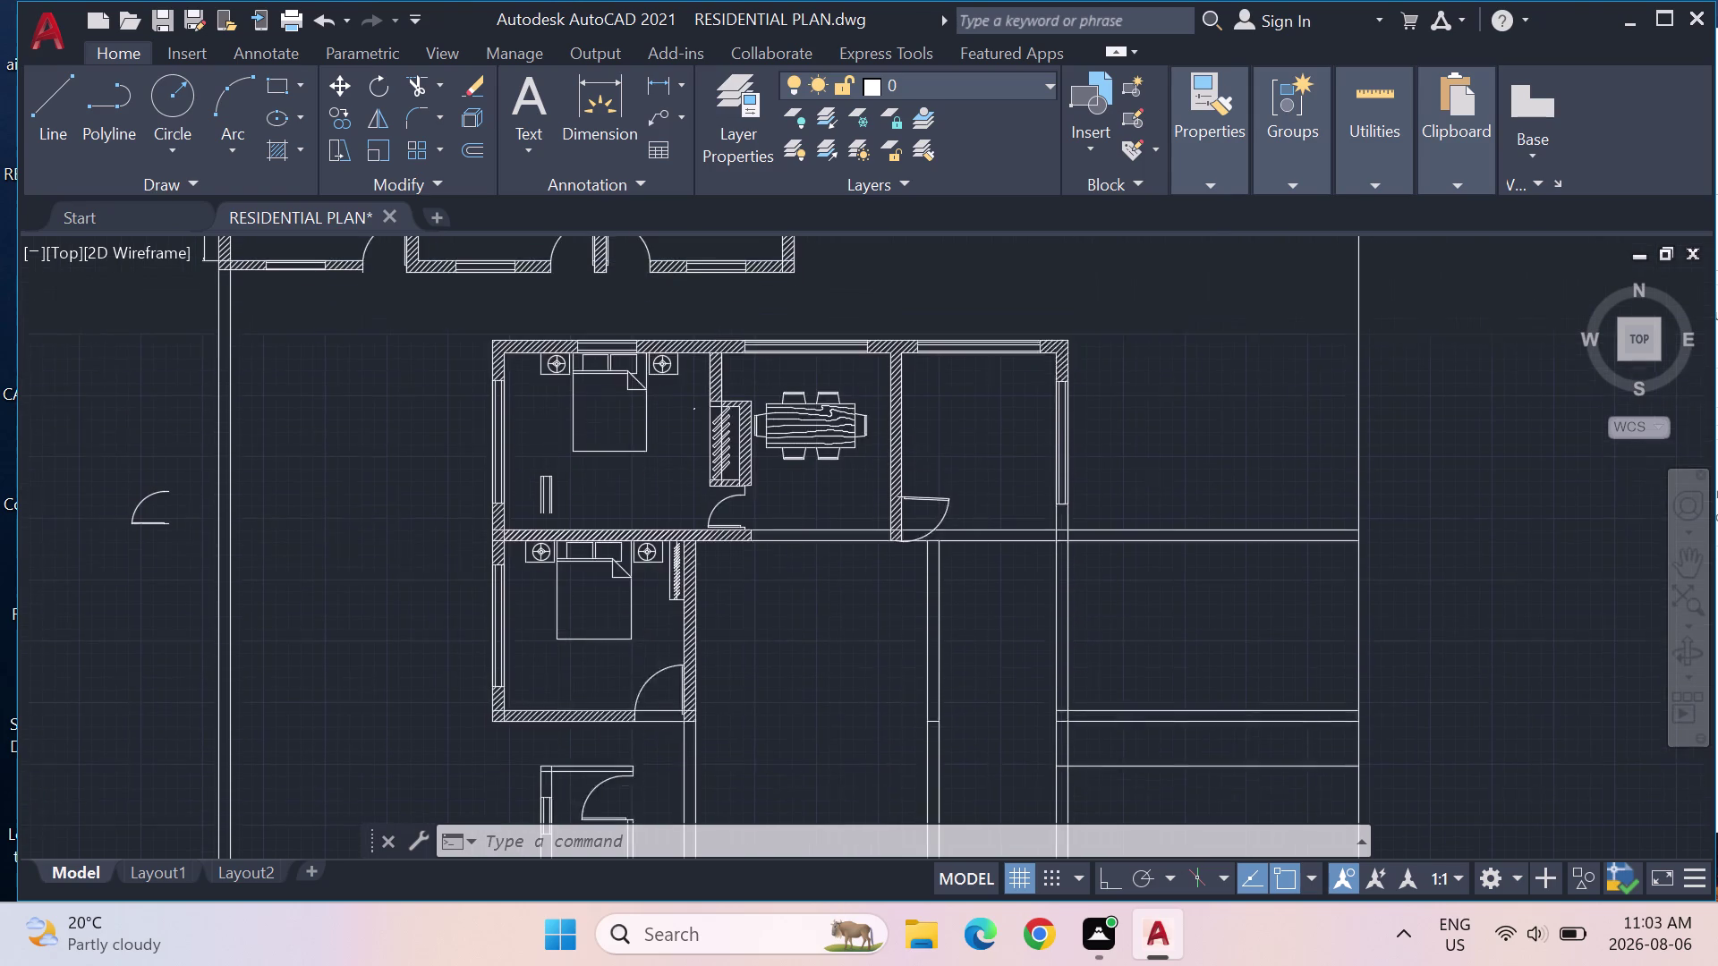
middle_drag(789, 520, 790, 582)
click(1371, 165)
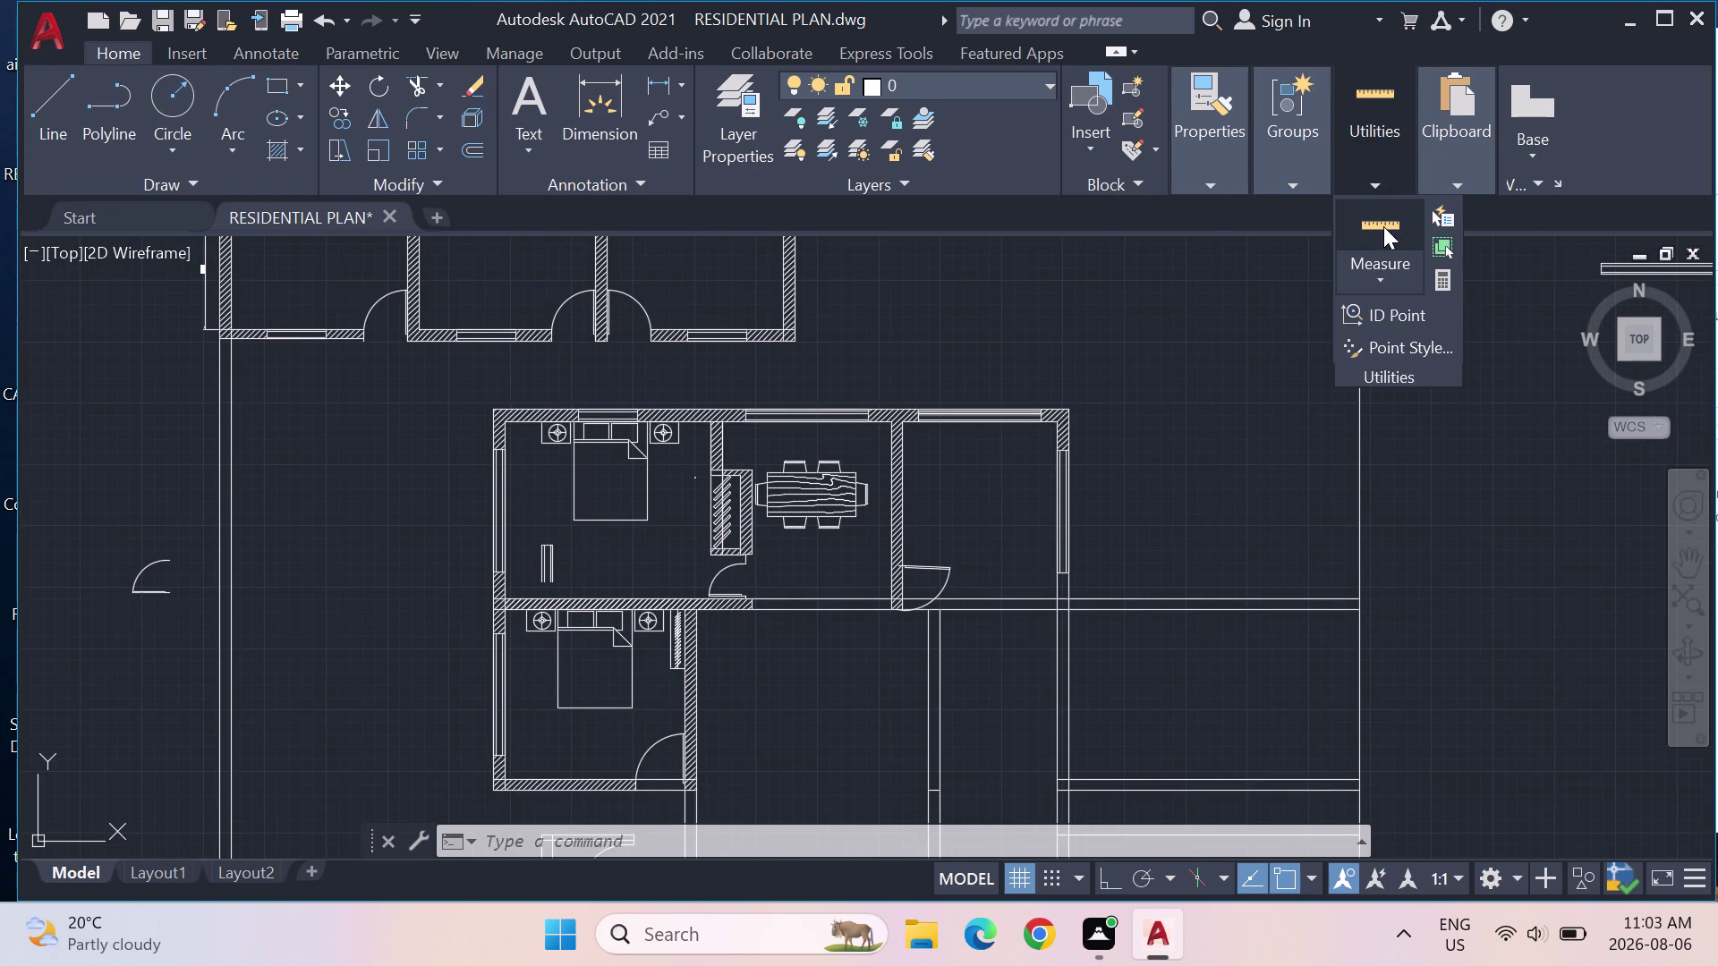
click(1383, 226)
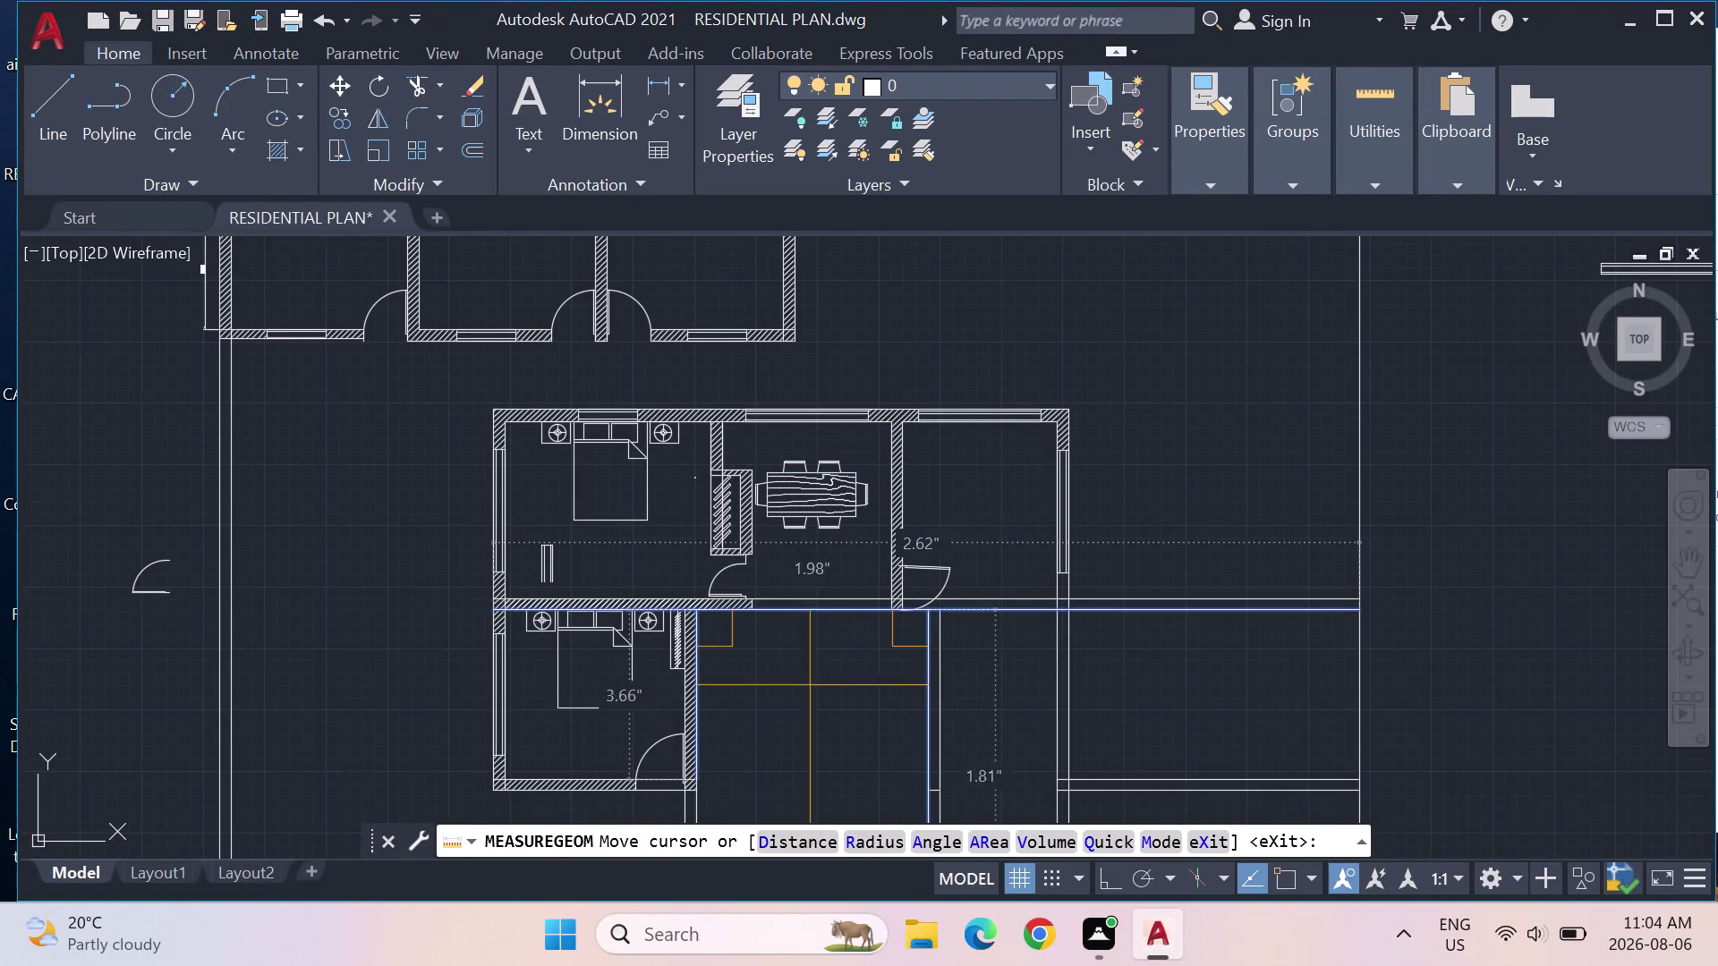
Exit the measuring command and zoom onto the wall between the bedrooms.
scroll(down, 3)
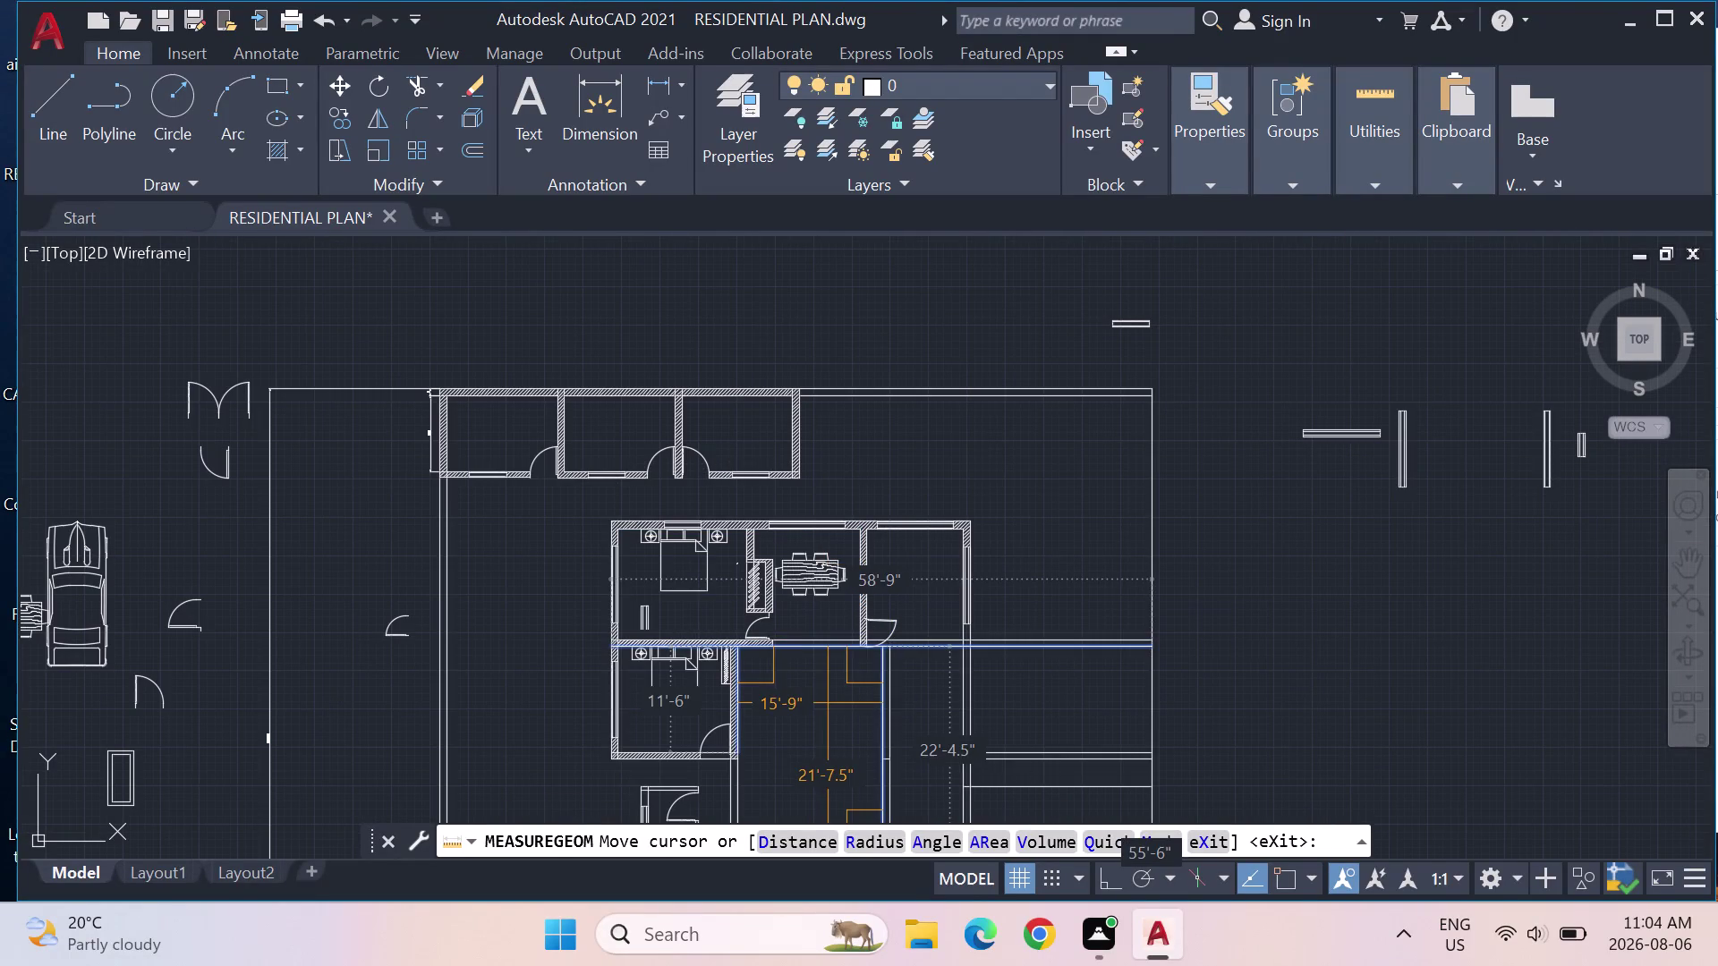
key(Escape)
key(Escape)
key(Escape)
scroll(down, 3)
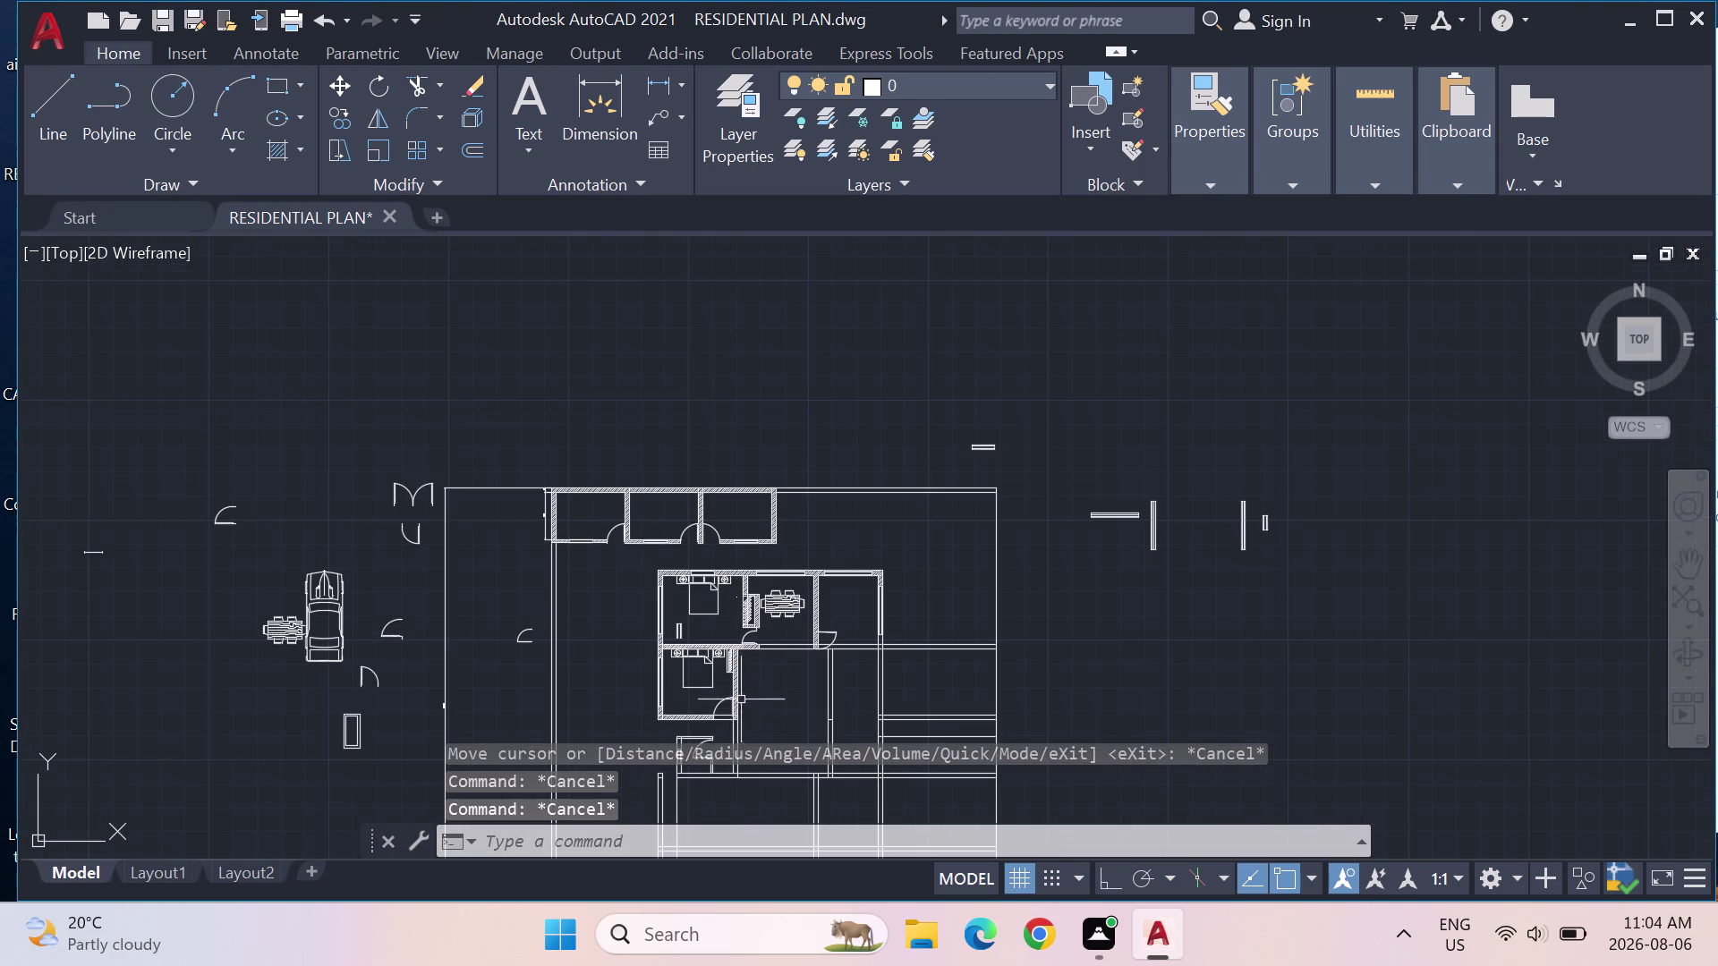
key(Escape)
scroll(up, 3)
scroll(up, 3)
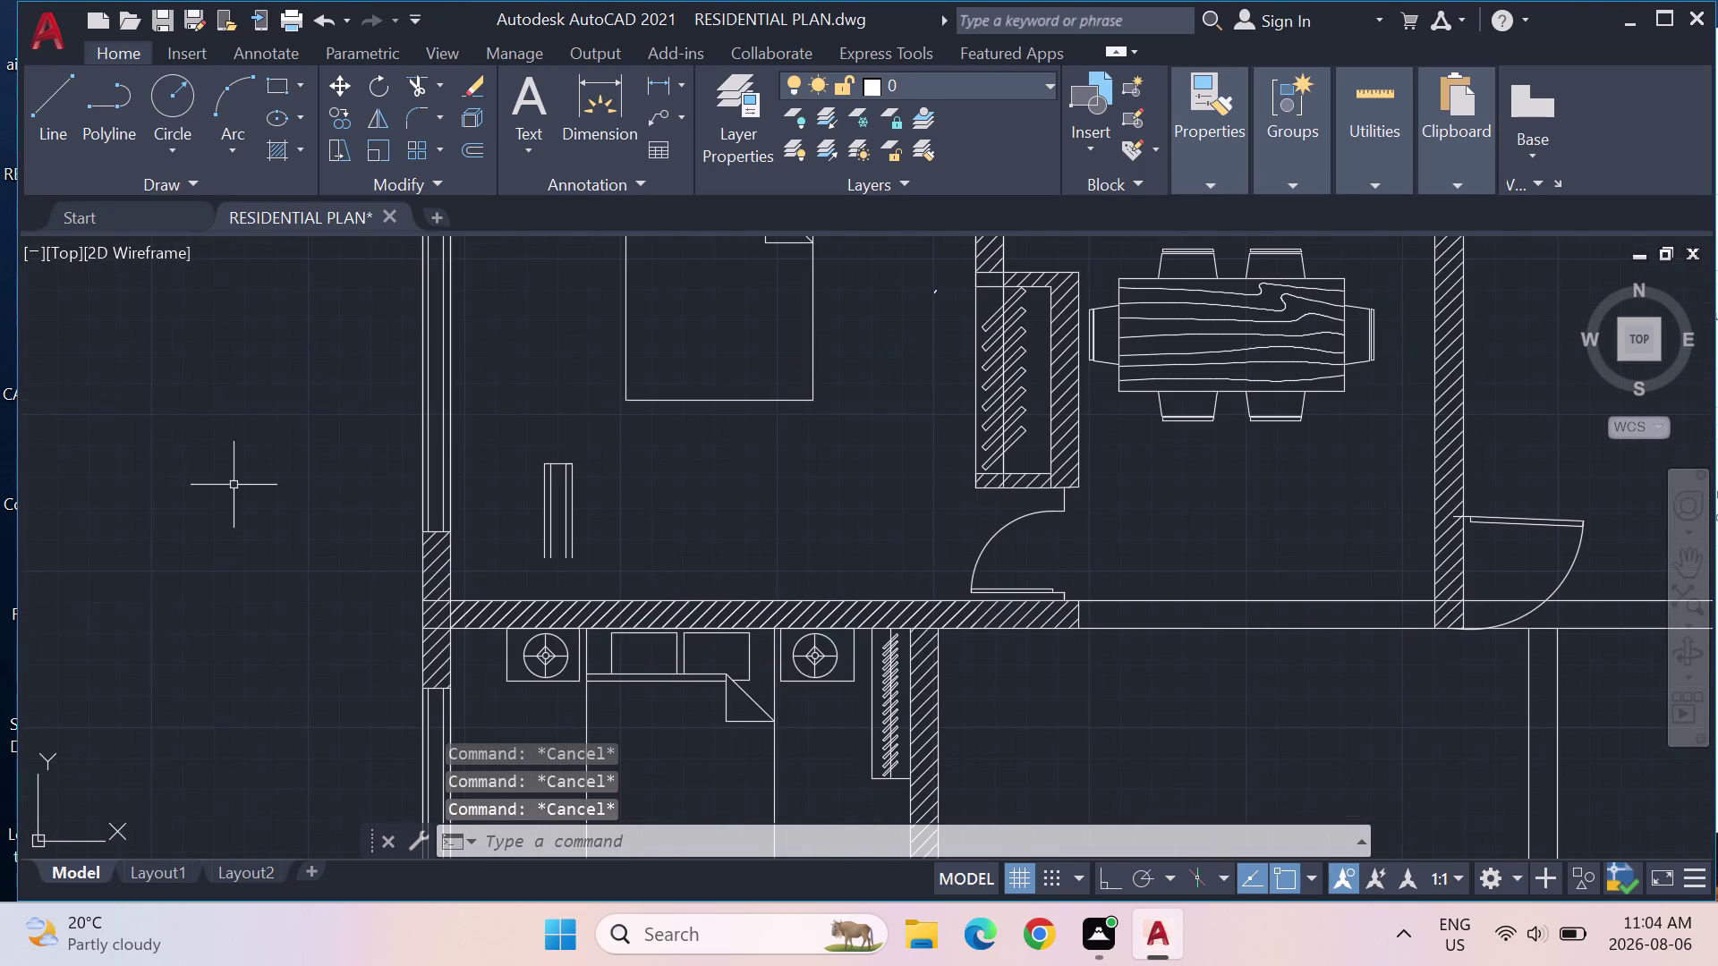
Draw a 2'6" line leftward from the wall's outer corner.
click(66, 95)
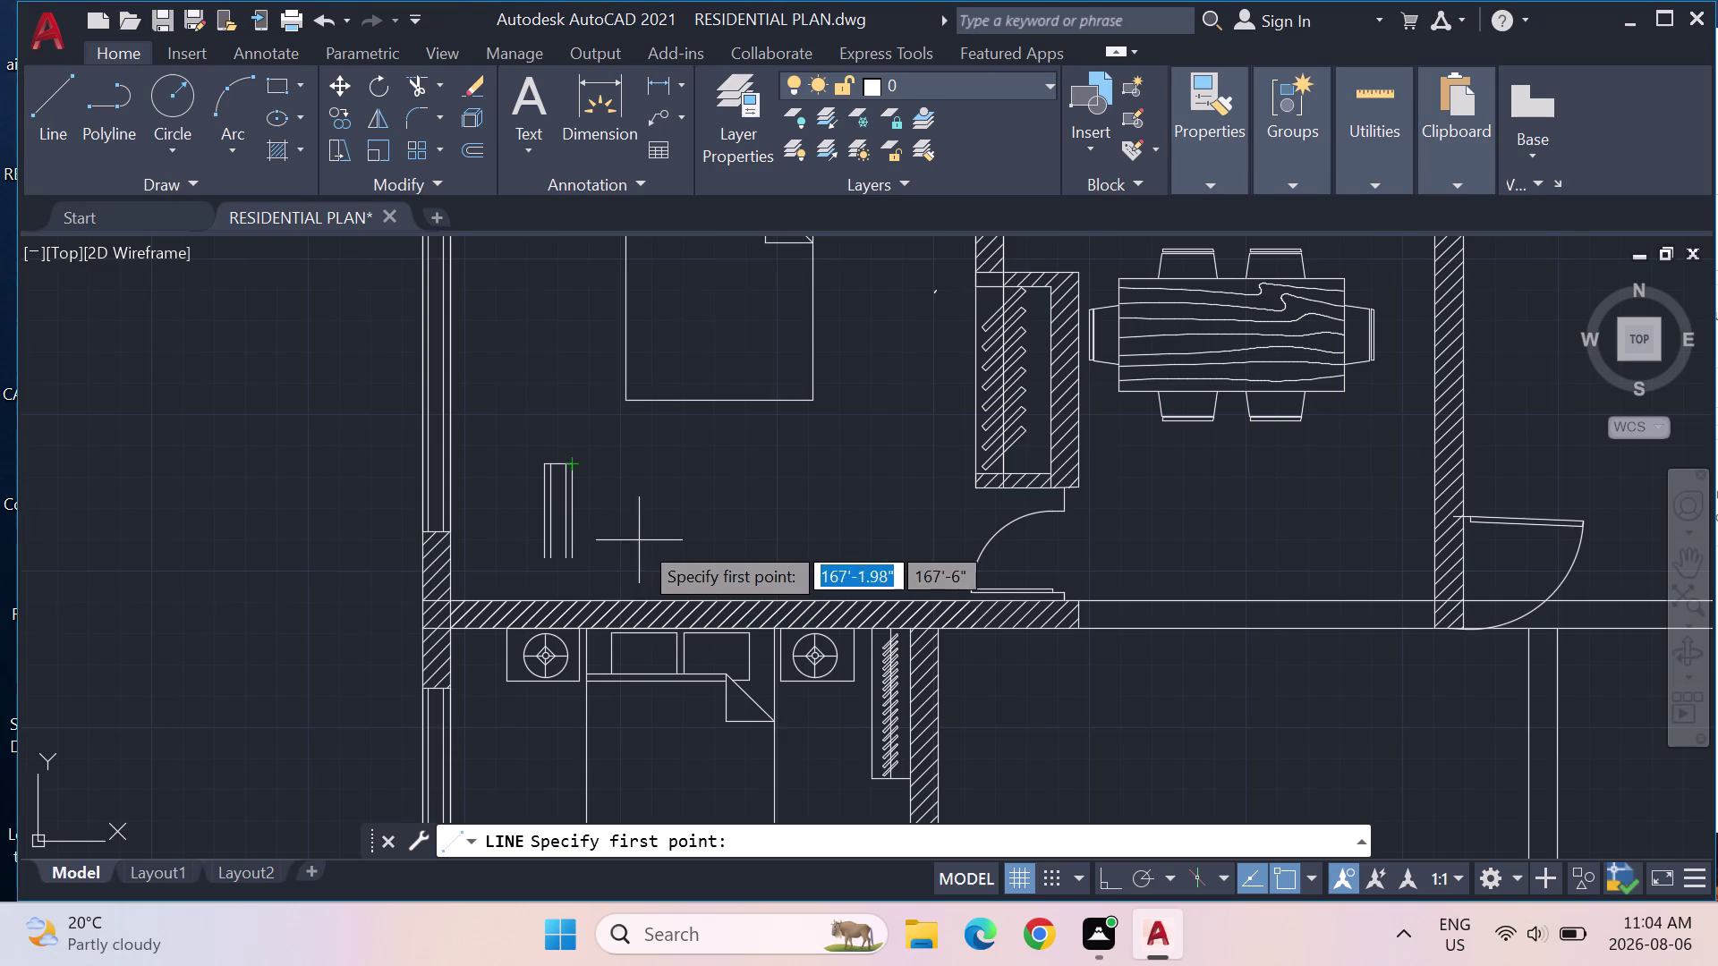
scroll(up, 3)
middle_drag(455, 529, 709, 499)
scroll(down, 3)
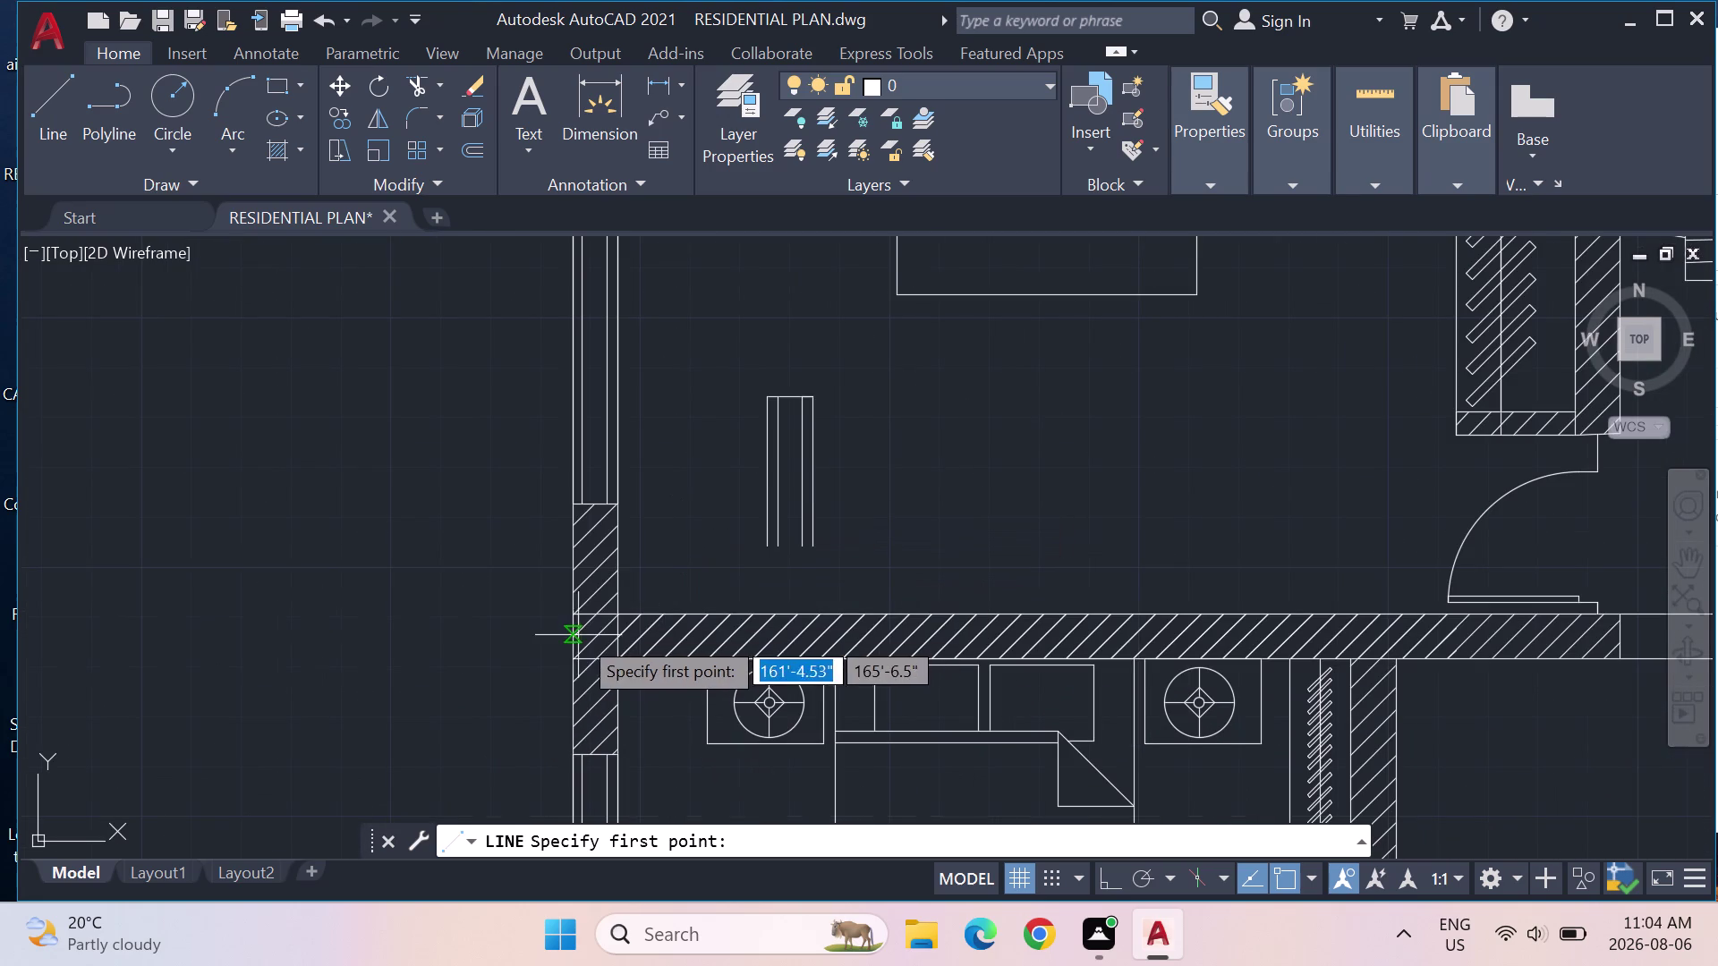
click(573, 614)
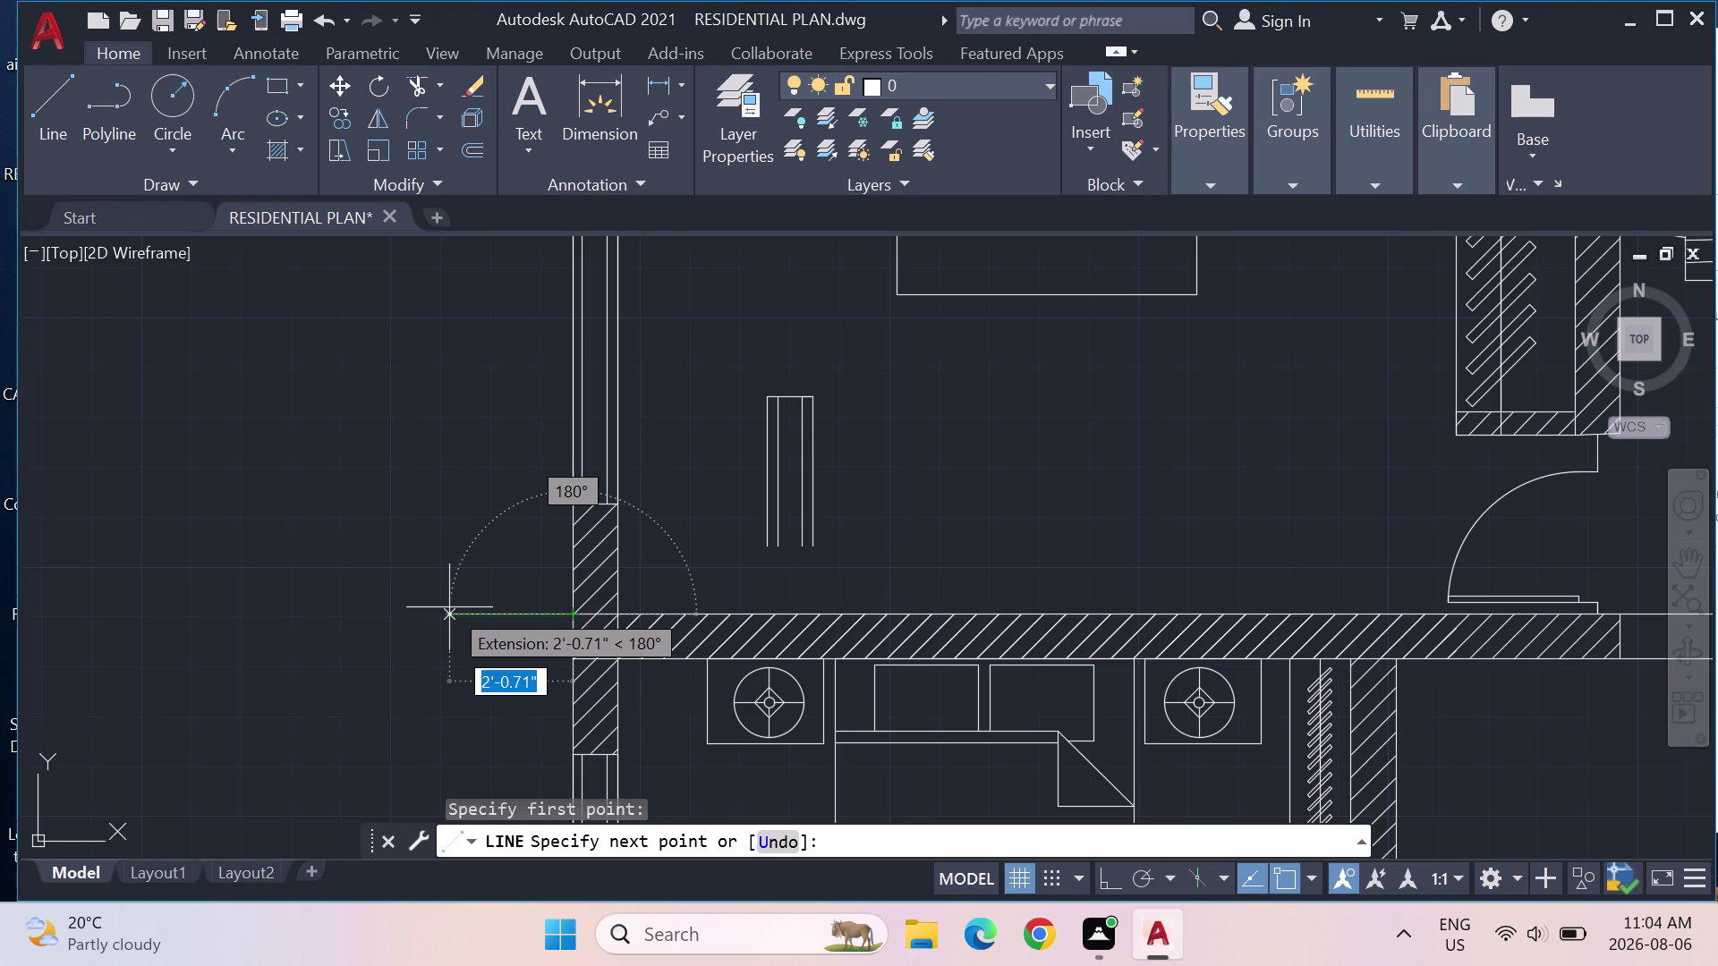
text(2')
text(6)
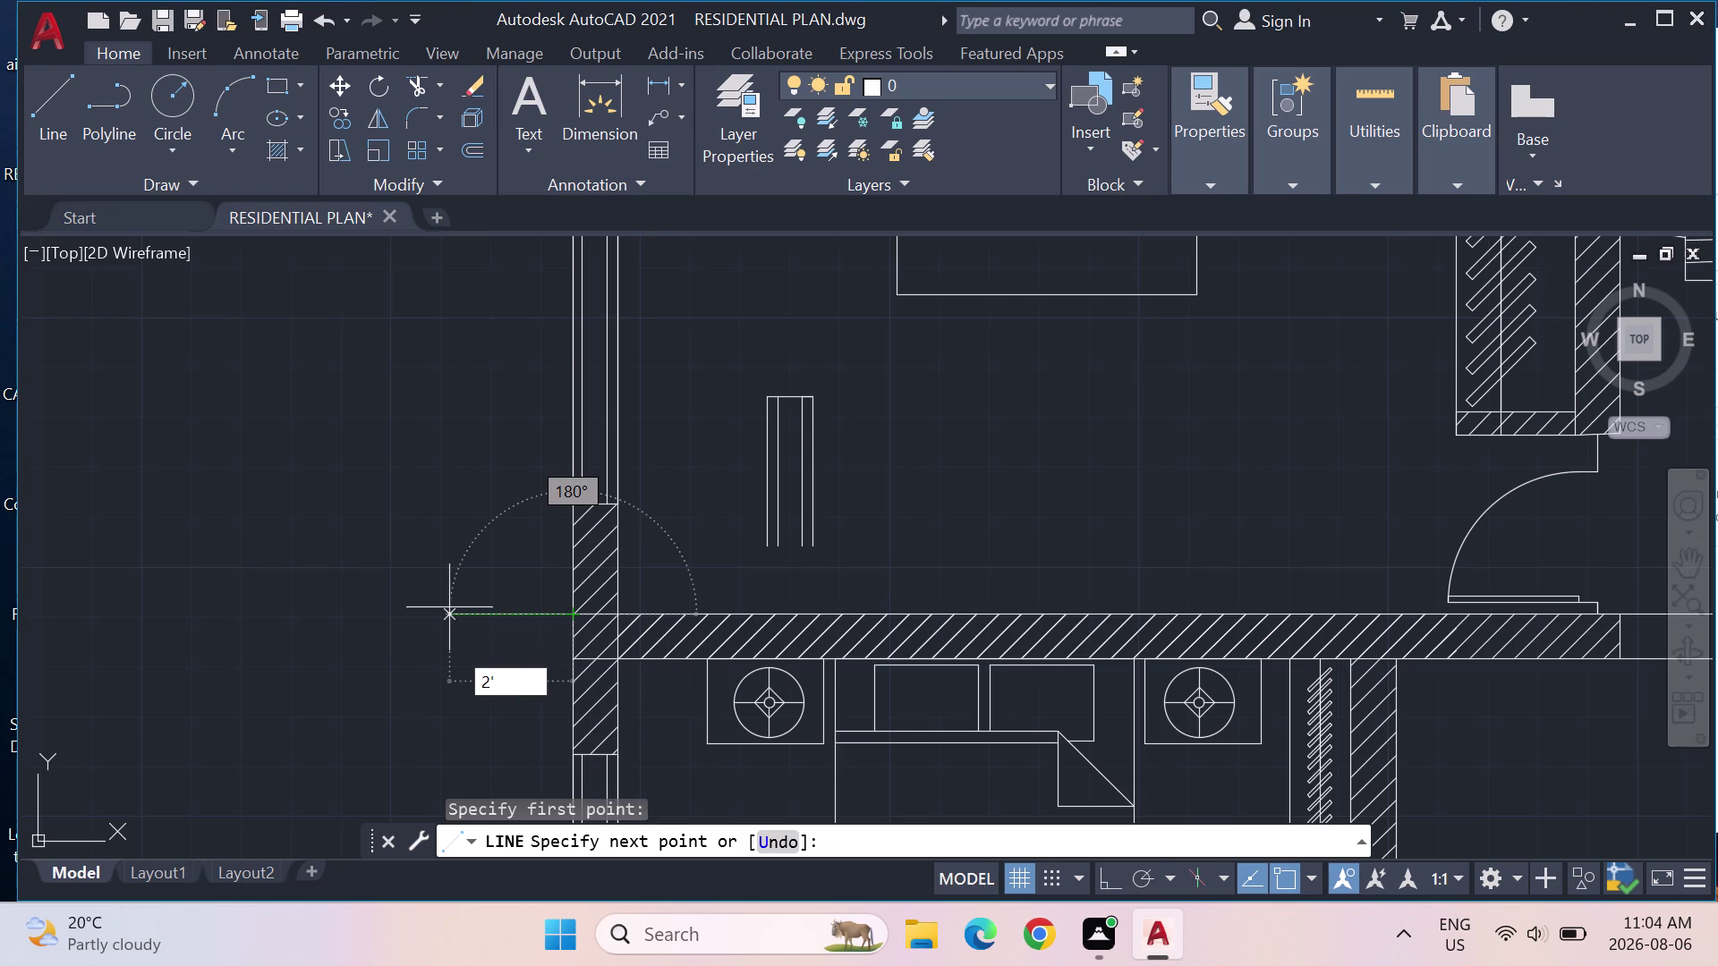
text(")
key(Return)
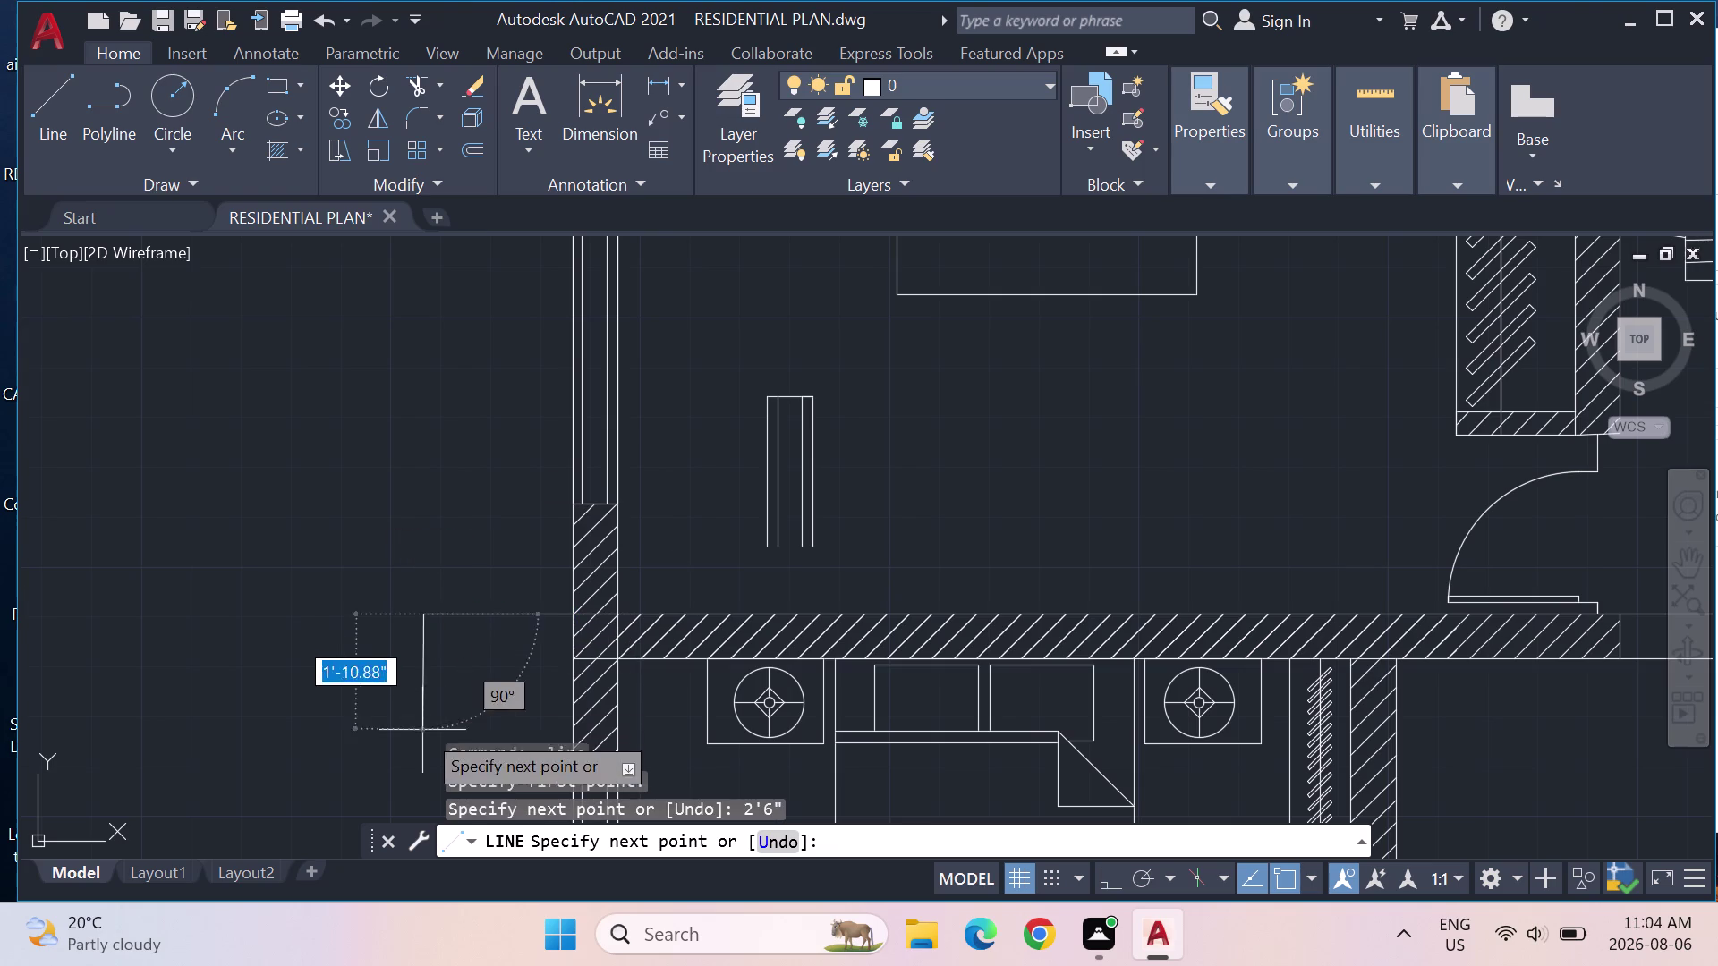
With Ortho on, add the 9" segment and close the strip back at the wall.
click(1116, 884)
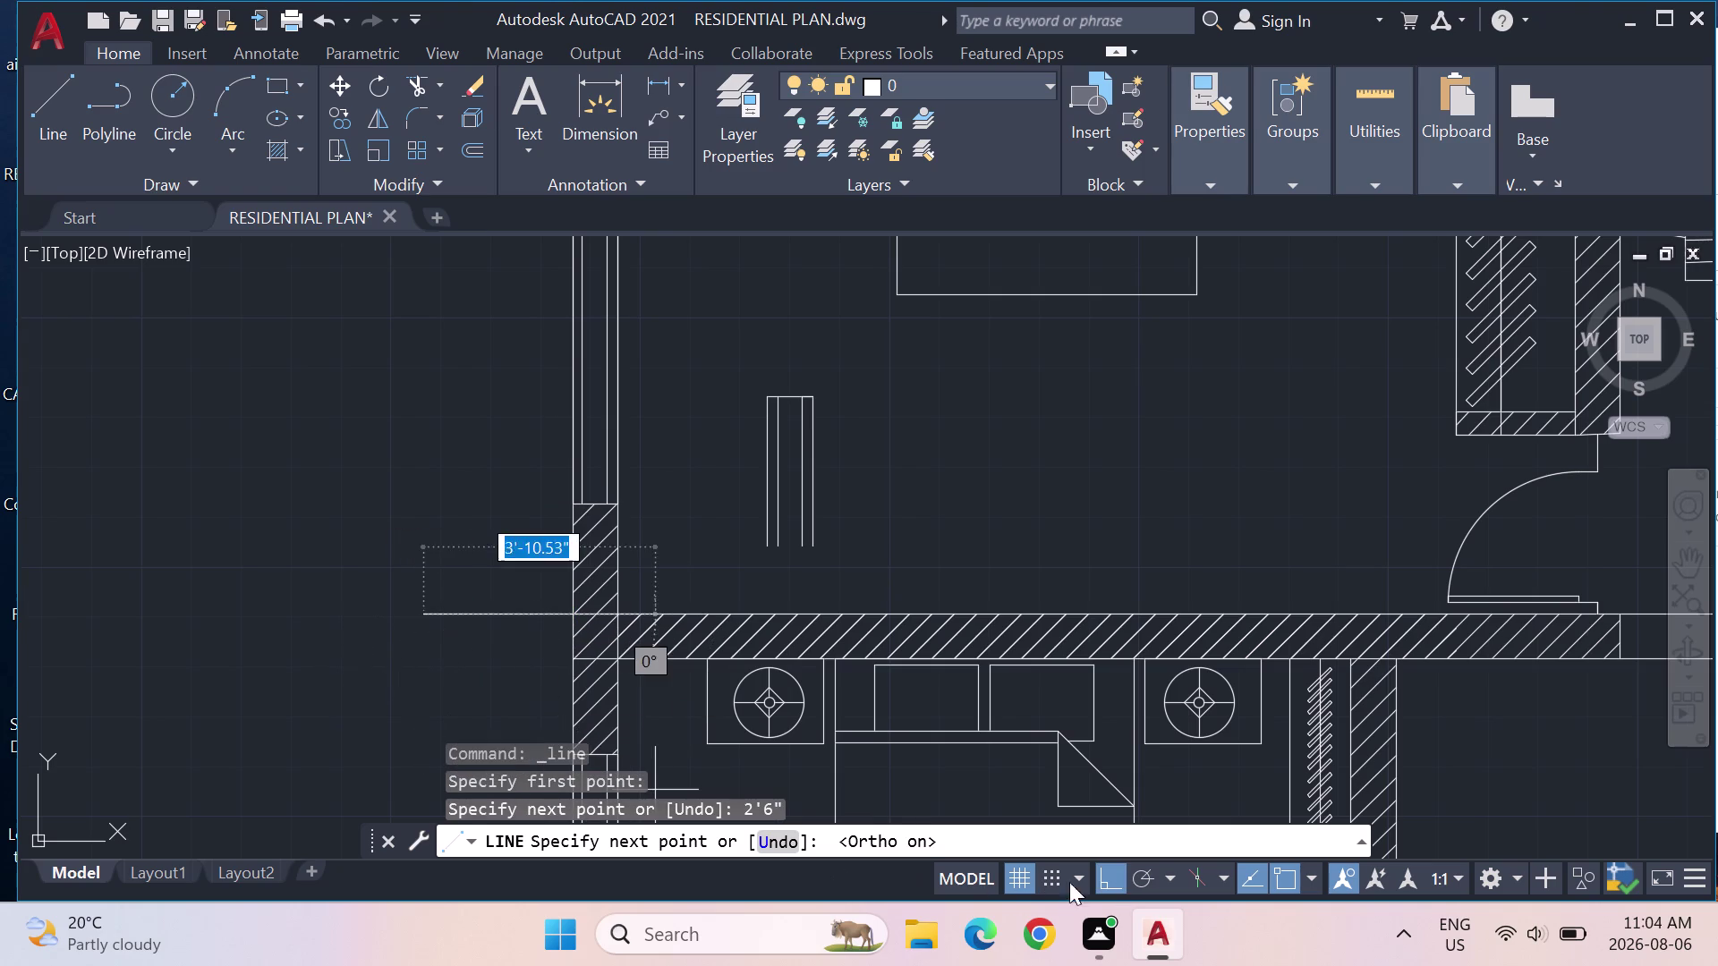
text(9)
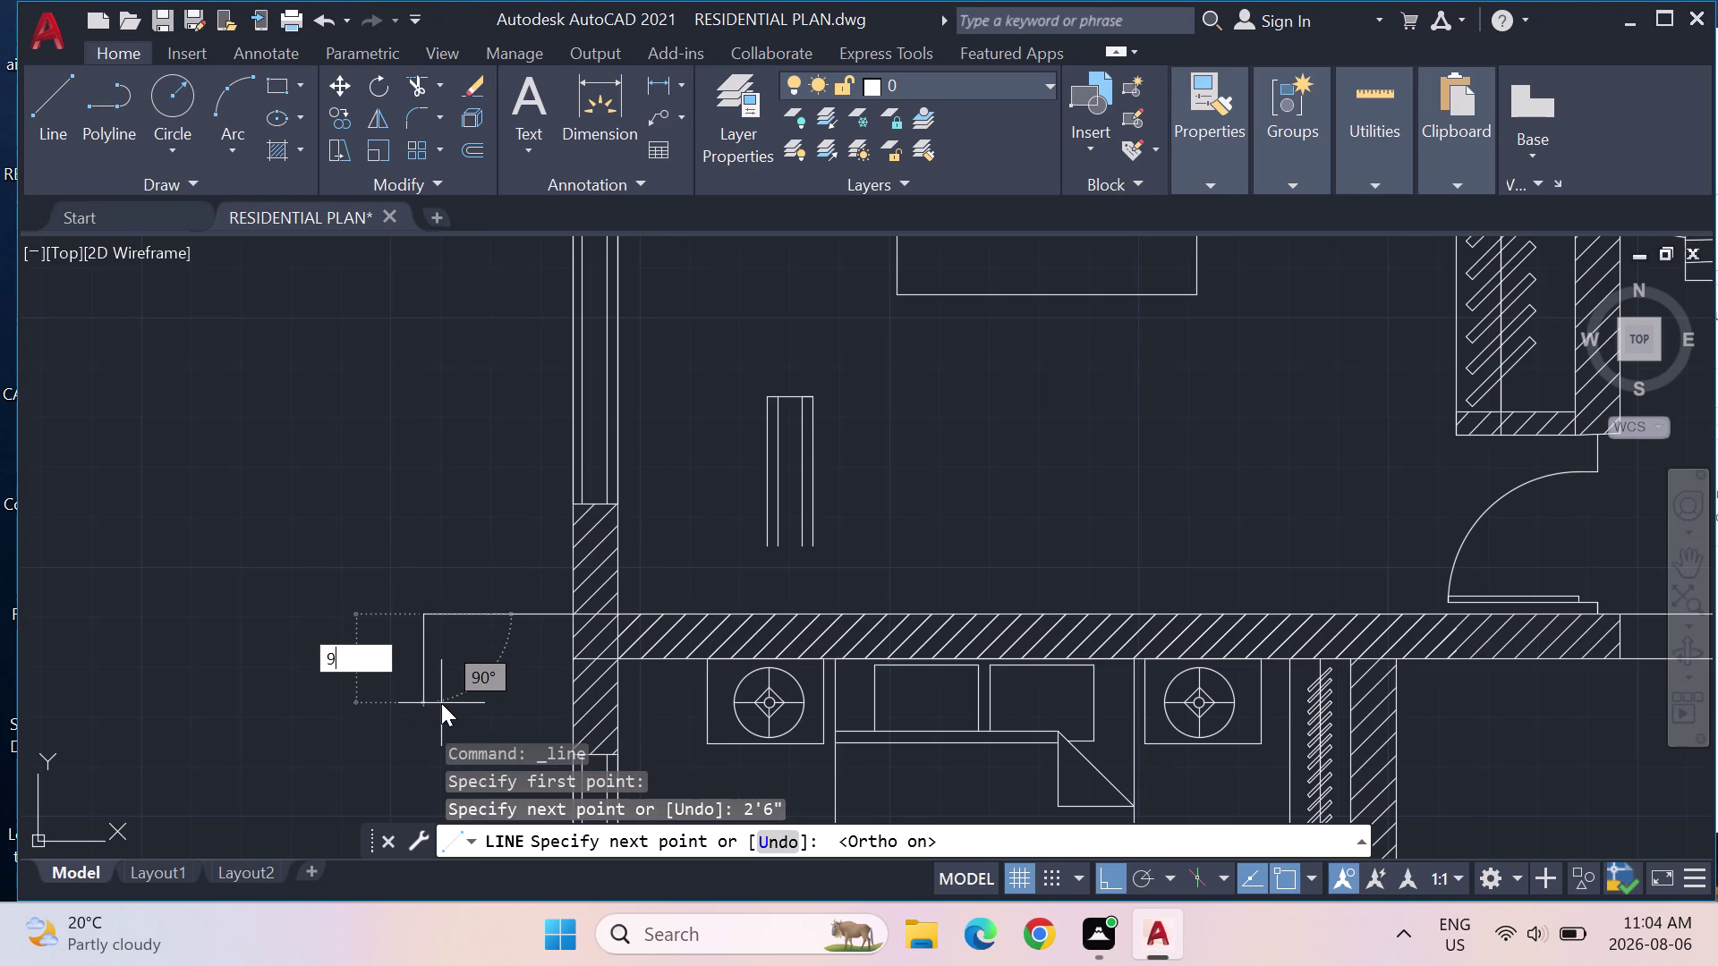
text(")
key(Return)
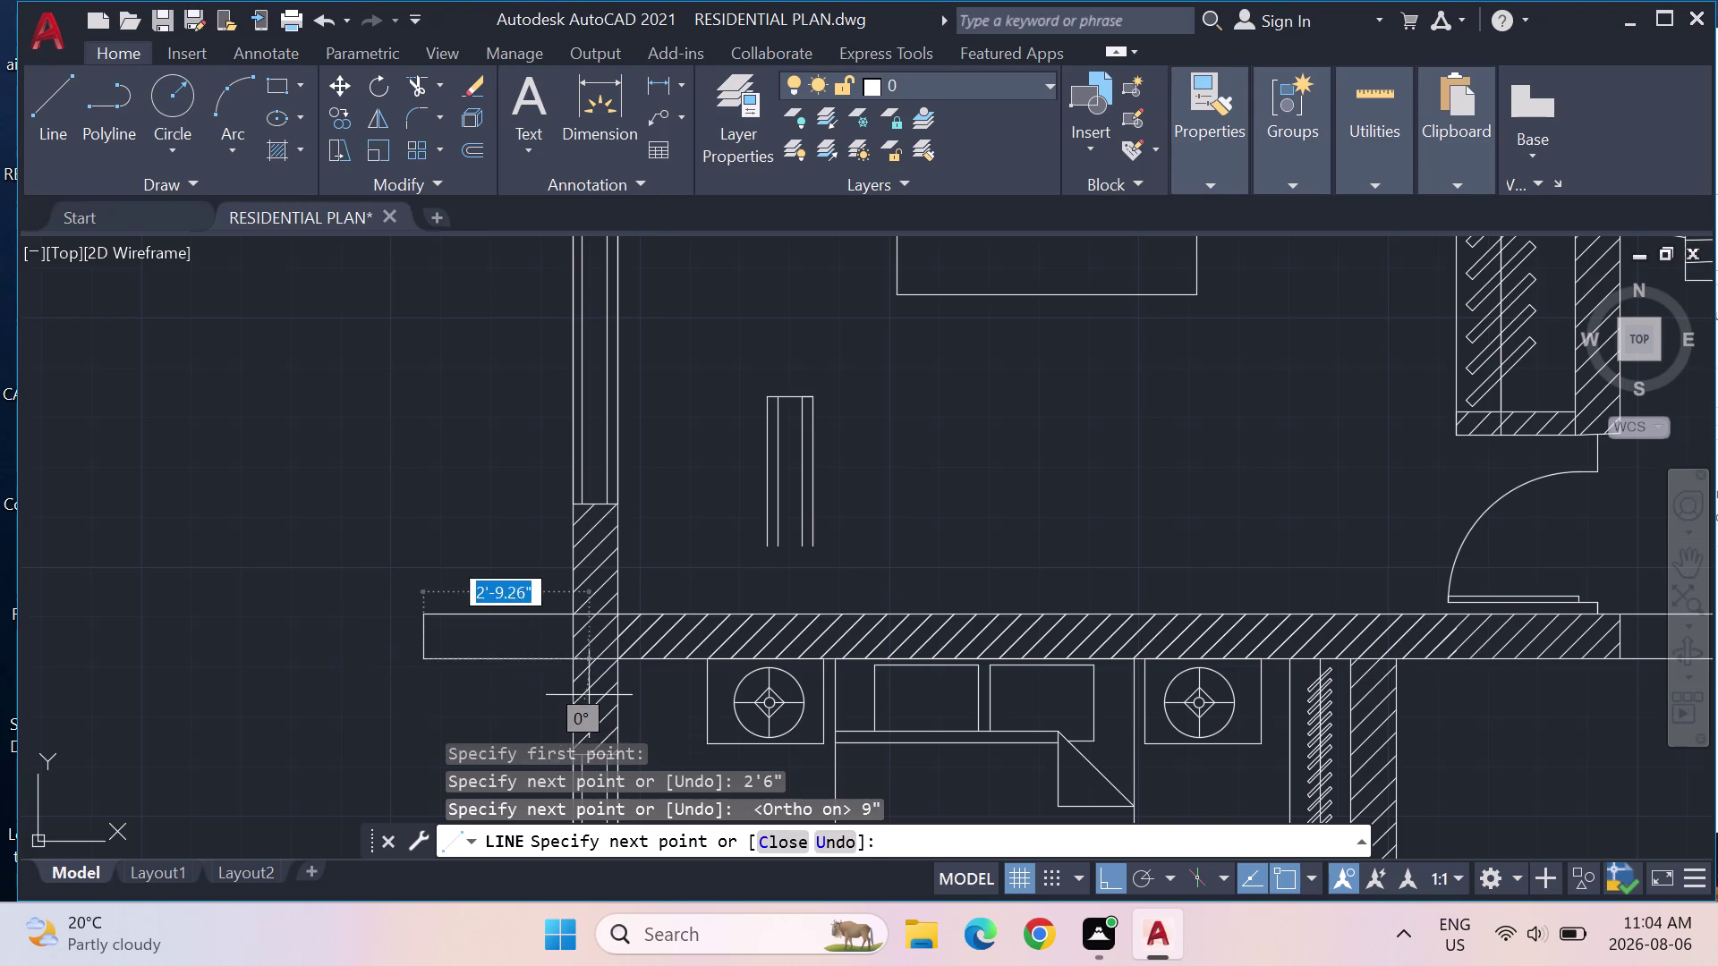
click(570, 658)
key(Escape)
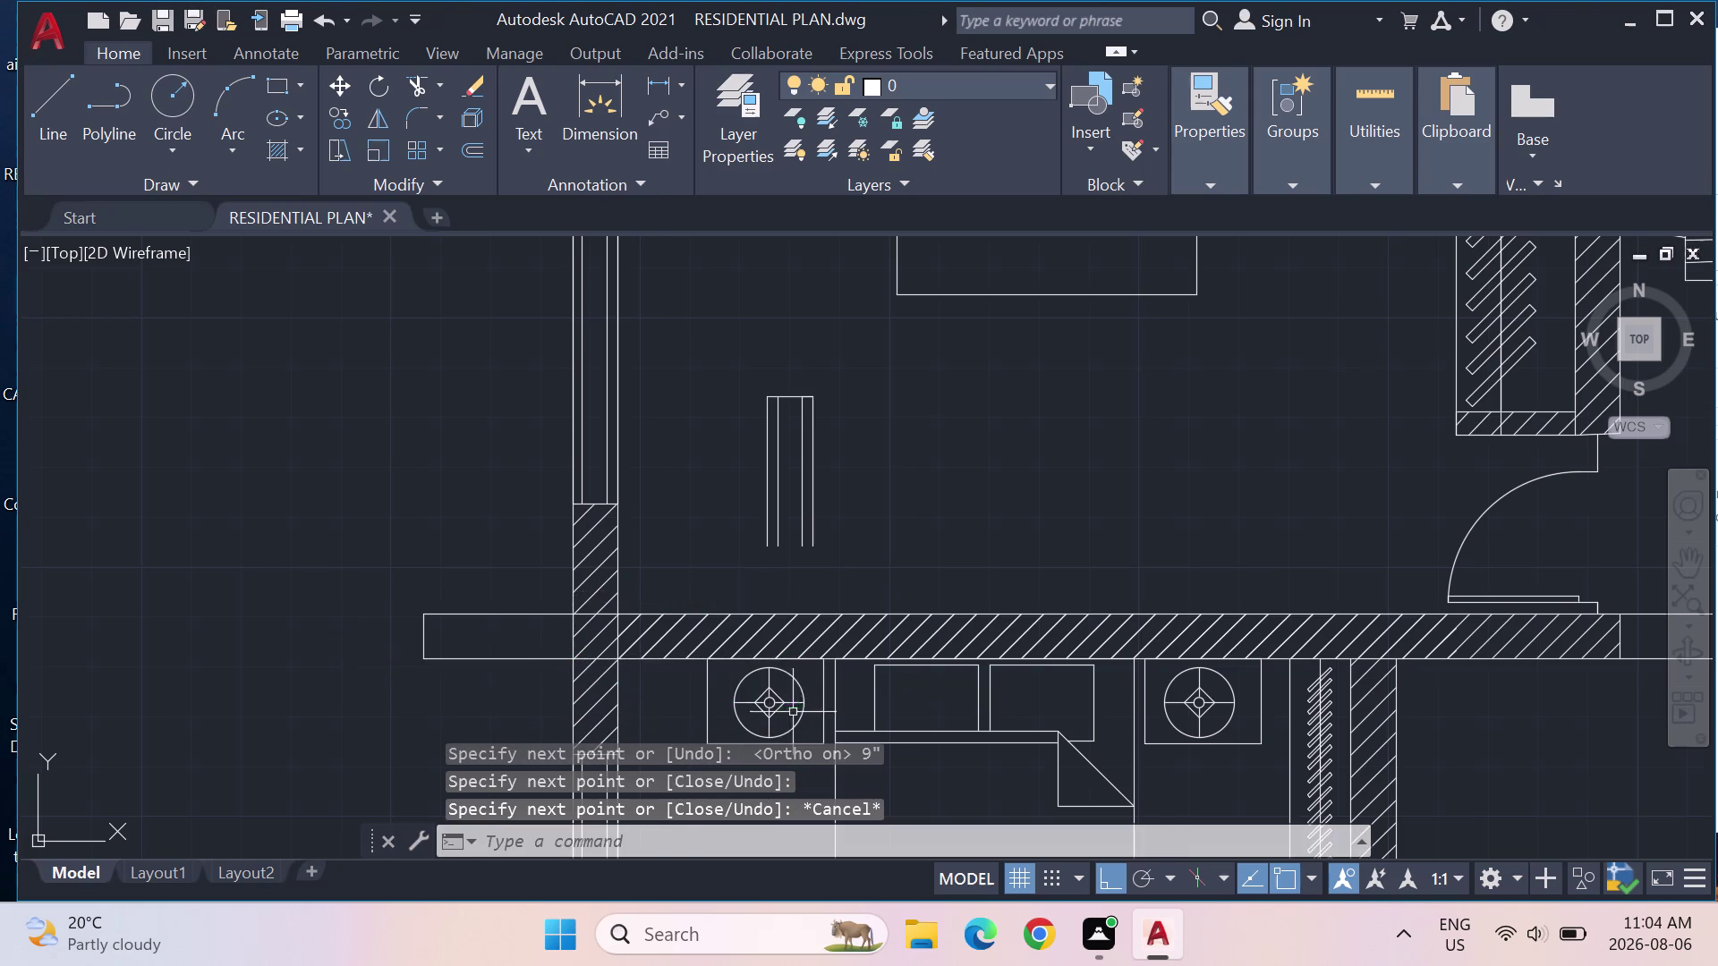
scroll(down, 3)
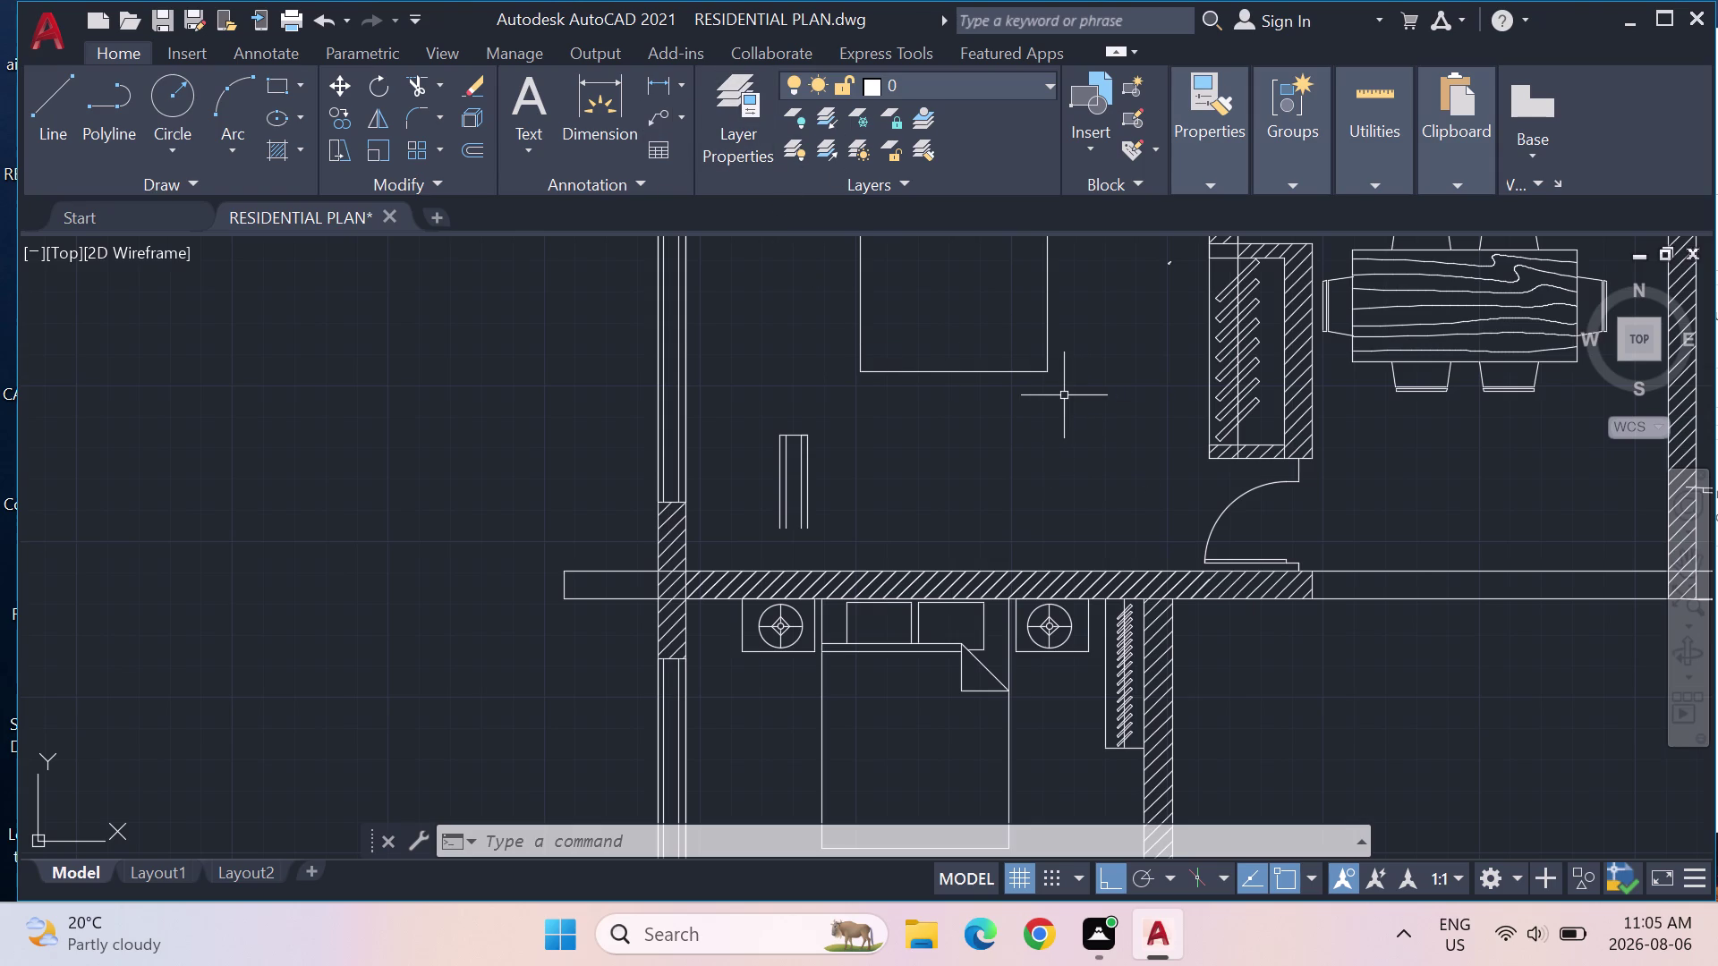
scroll(down, 3)
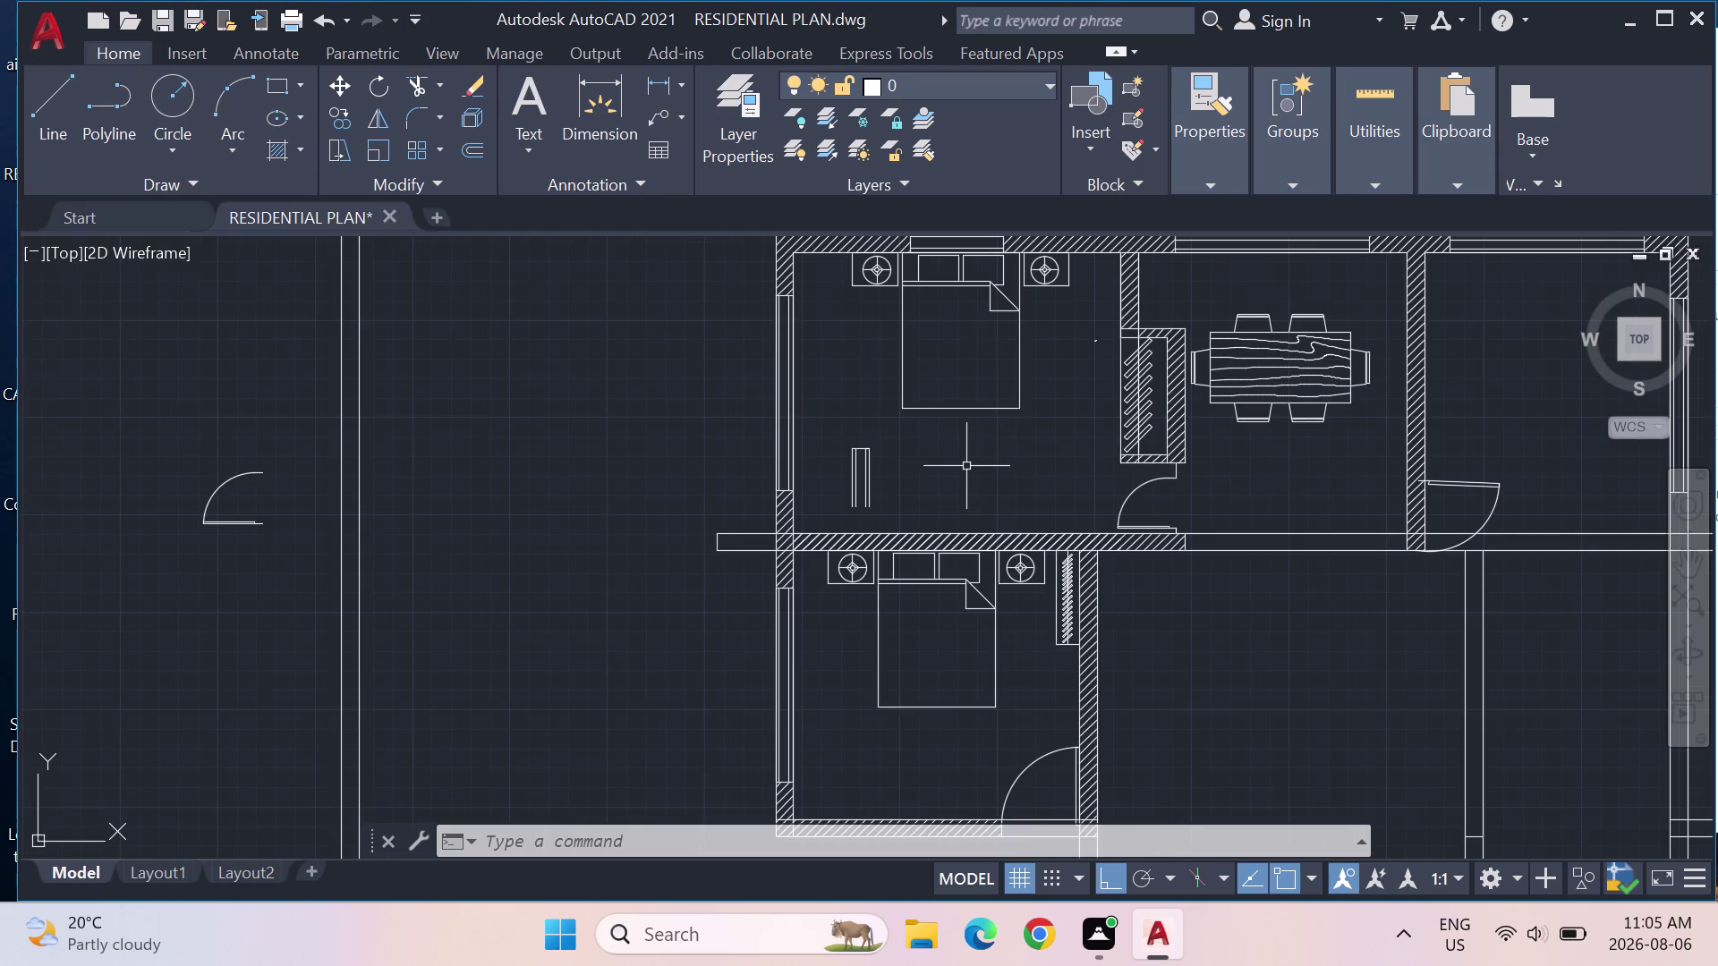
middle_drag(992, 610, 891, 427)
scroll(up, 3)
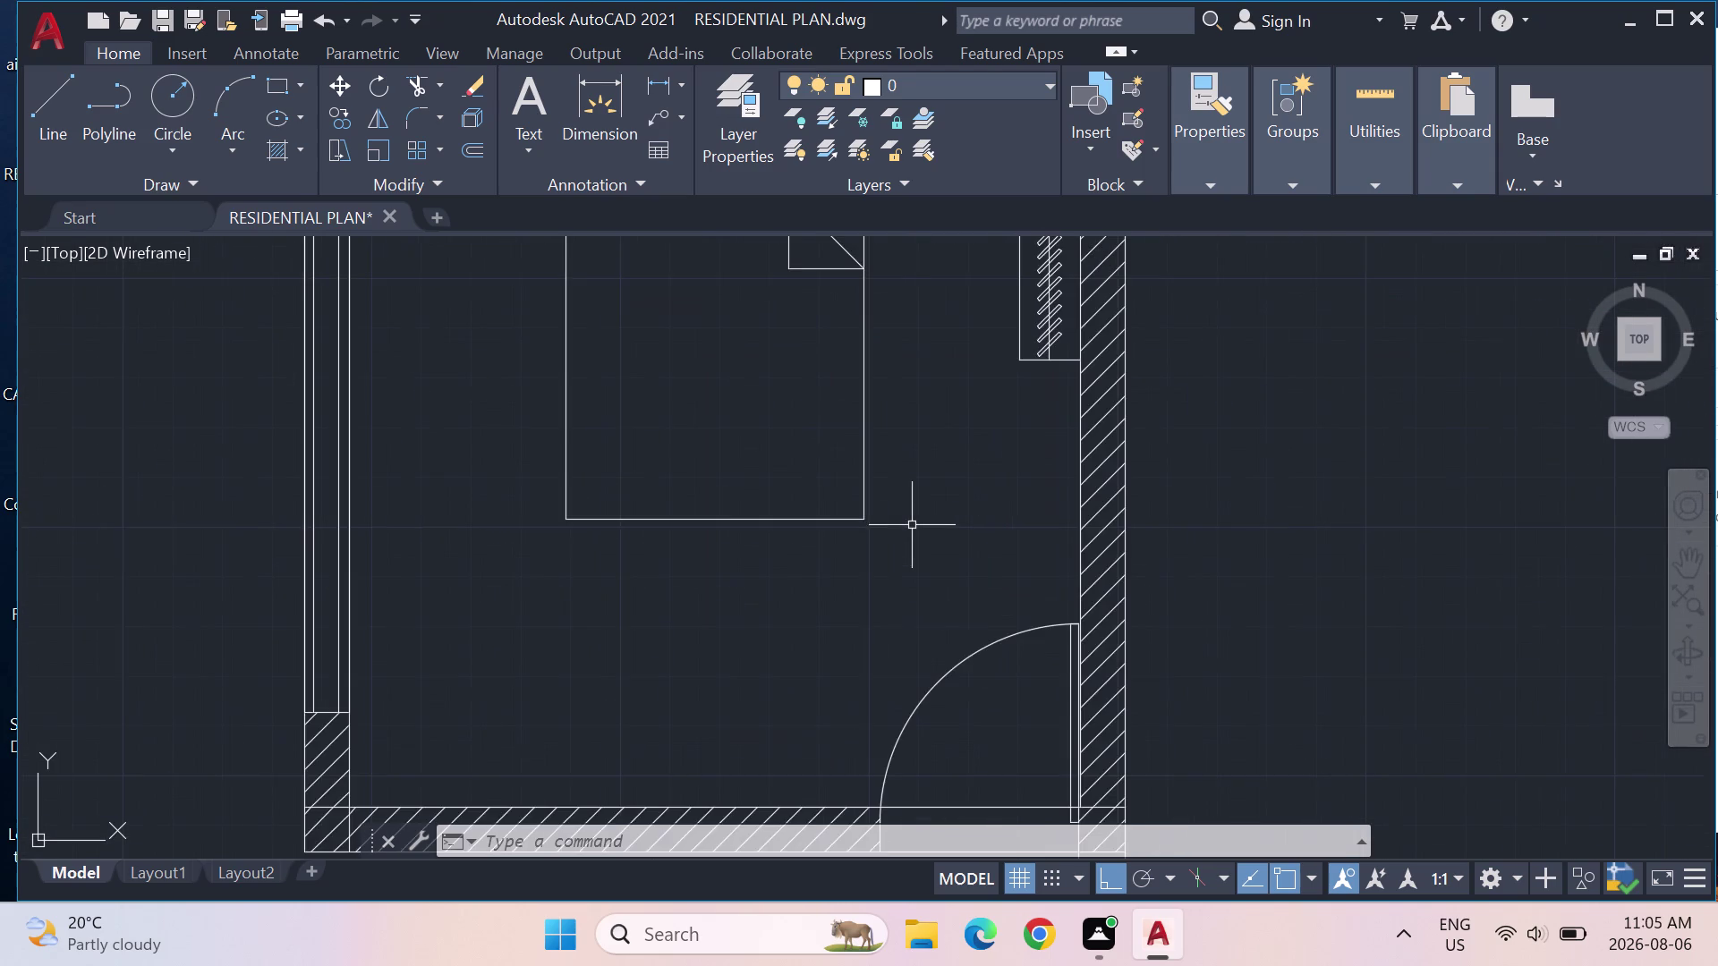
scroll(down, 3)
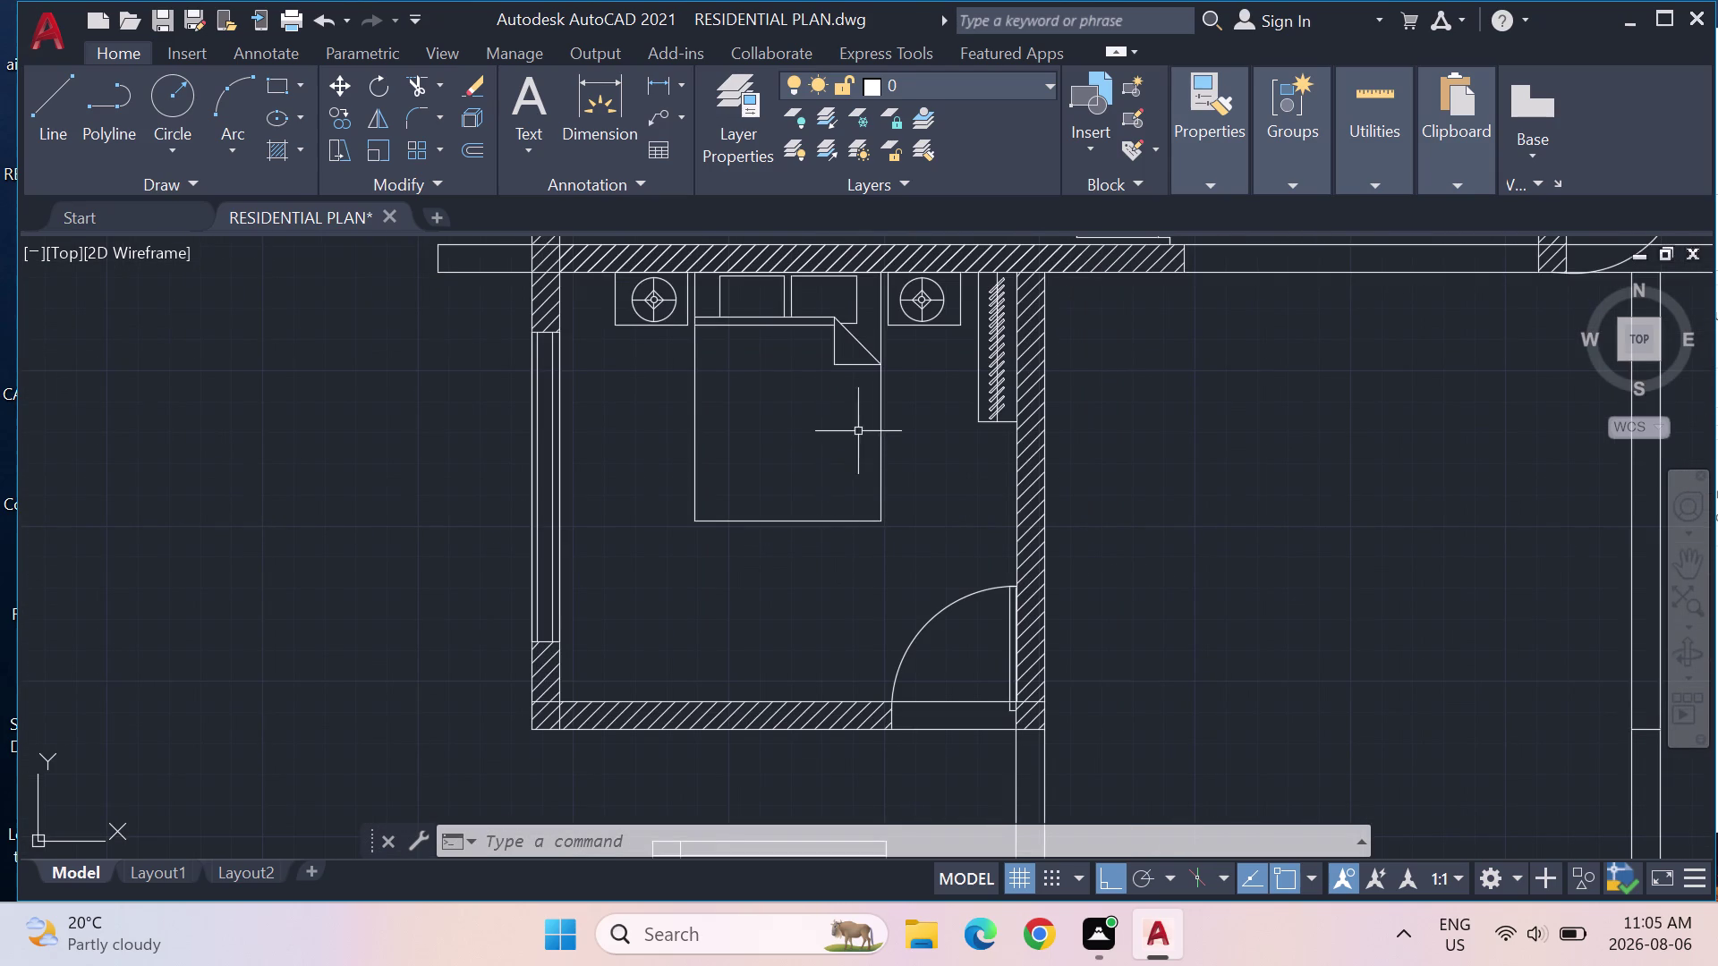
scroll(down, 3)
scroll(down, 3)
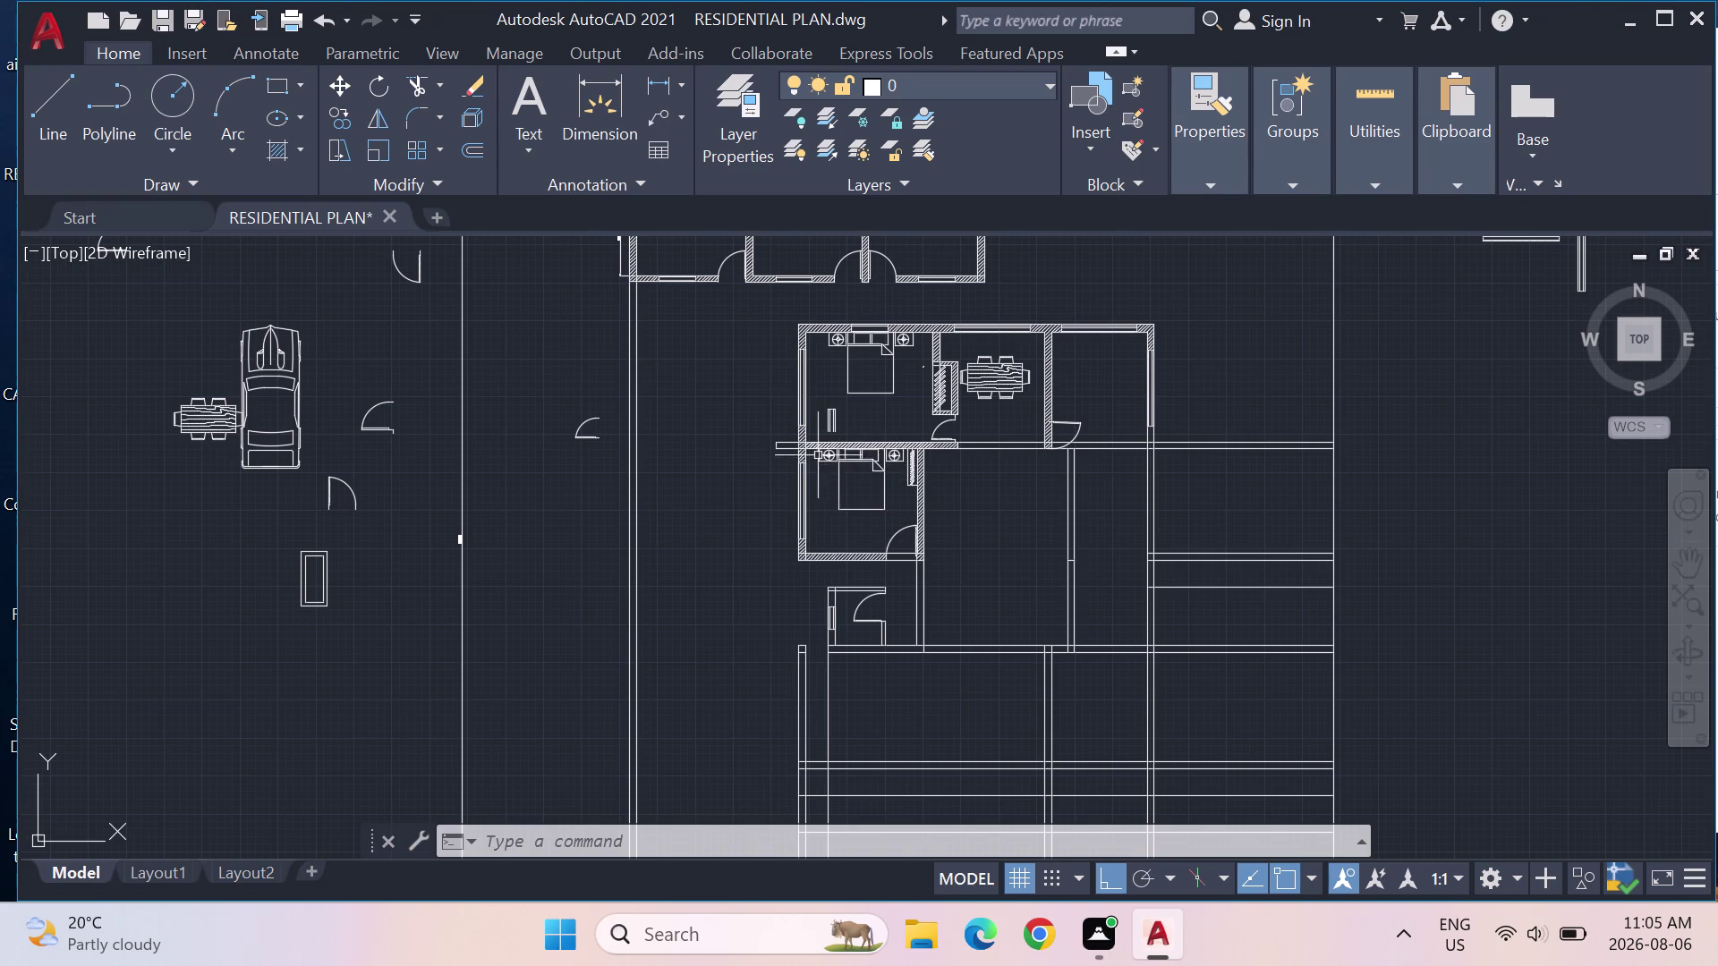
scroll(up, 3)
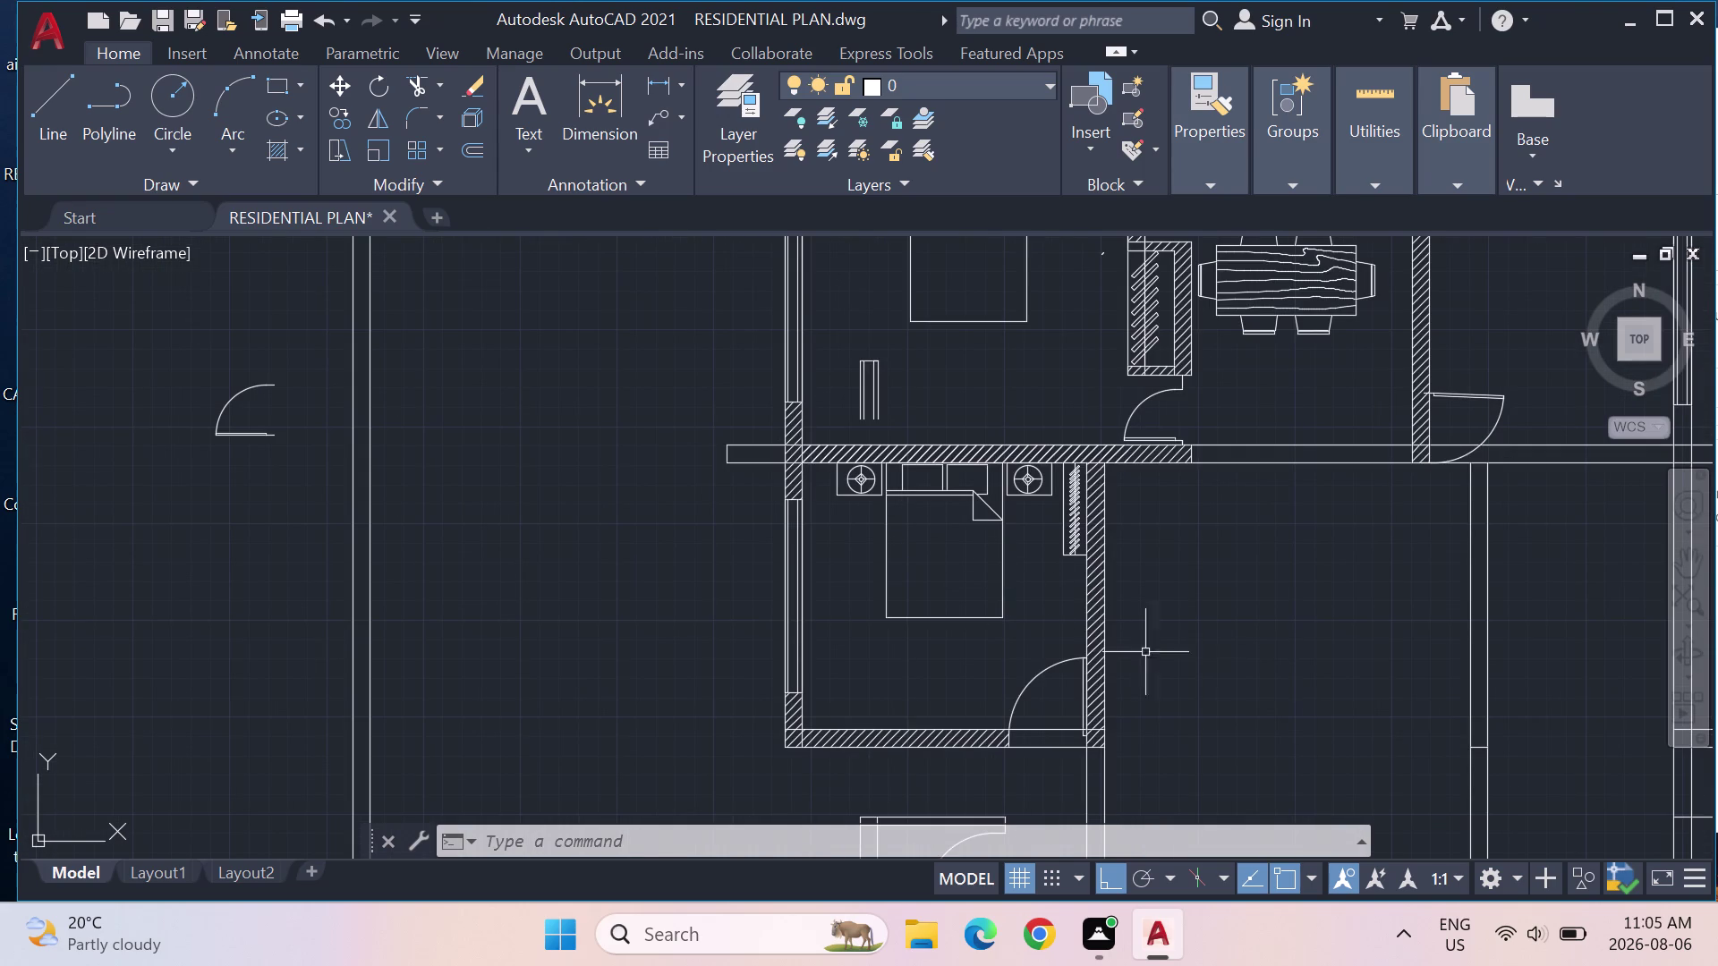
Attempt a window selection around the lower bedroom, then cancel it.
drag(1222, 686, 737, 538)
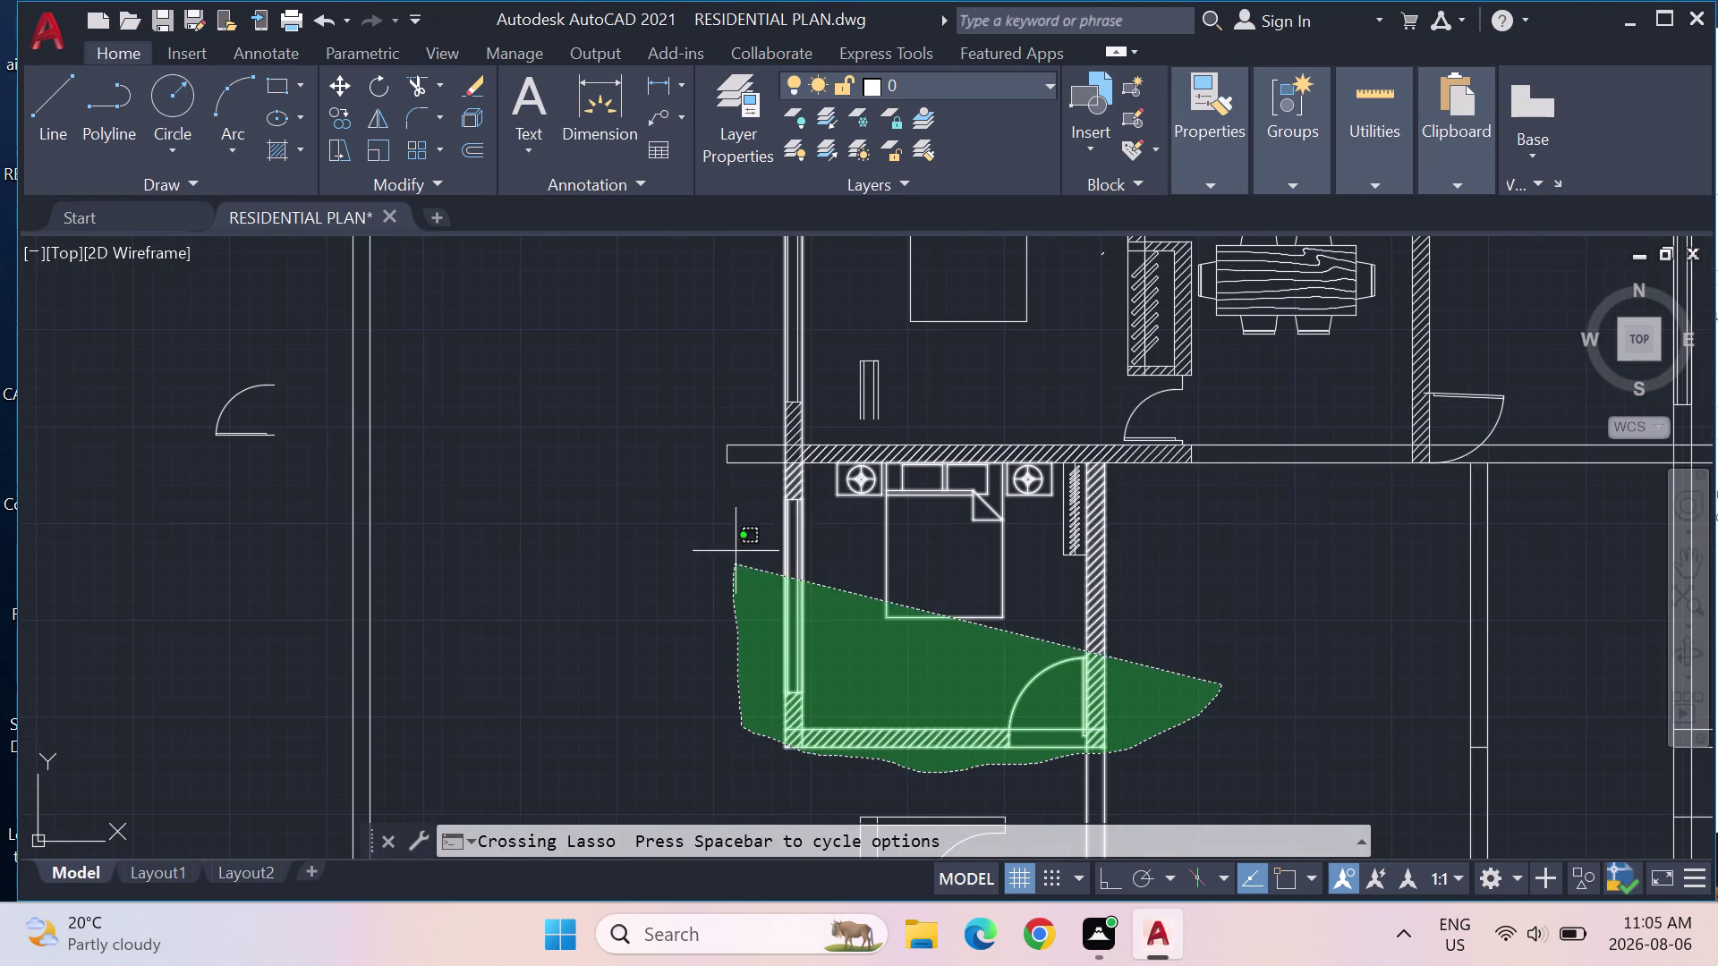
drag(737, 538, 929, 479)
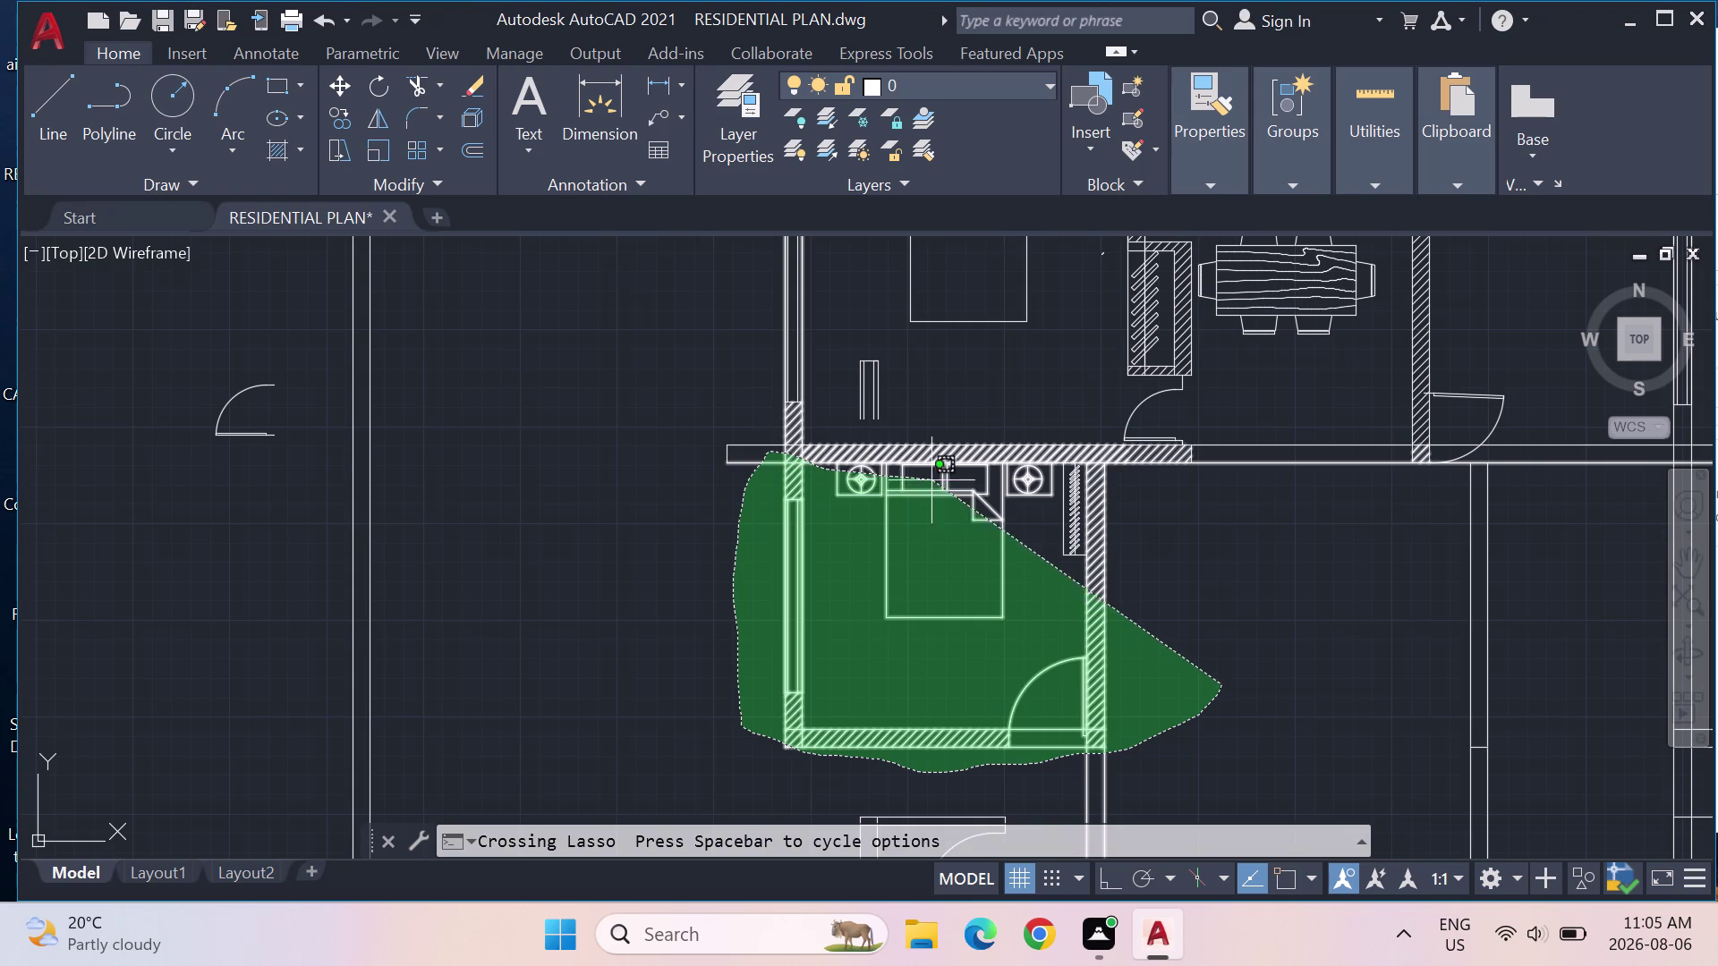
drag(929, 480, 1114, 501)
key(Escape)
key(Escape)
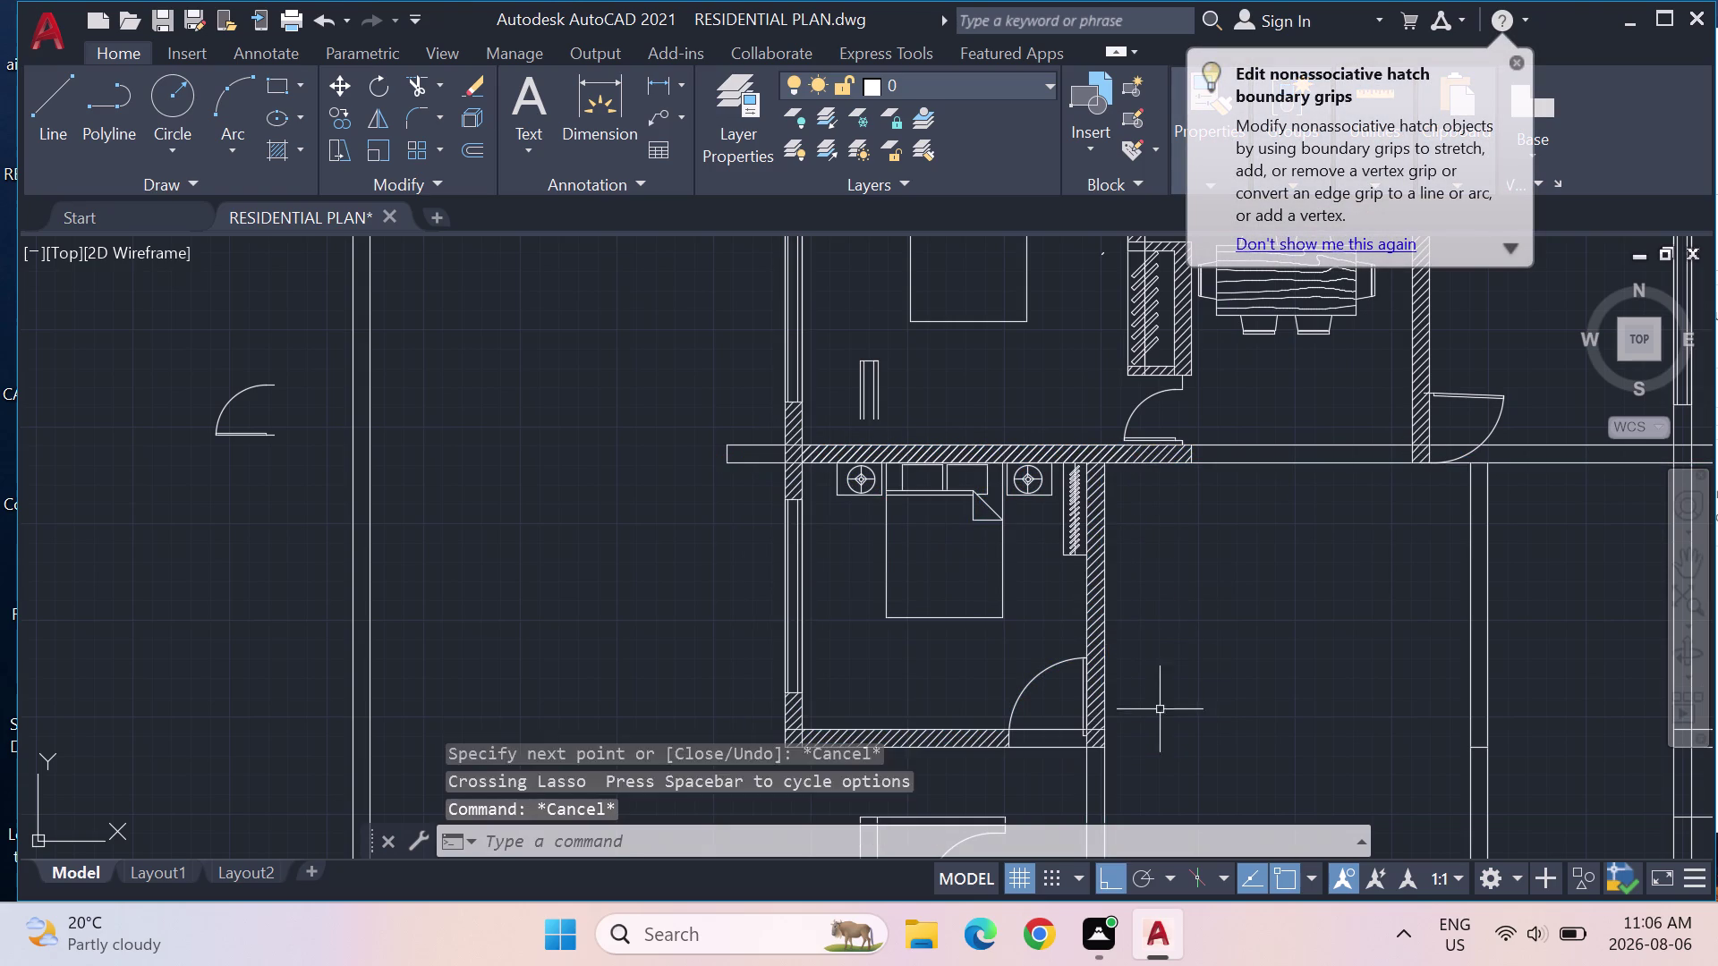
Select the lower bedroom's walls, door and furniture and move it left to align with the upper bedroom.
drag(1204, 748, 788, 740)
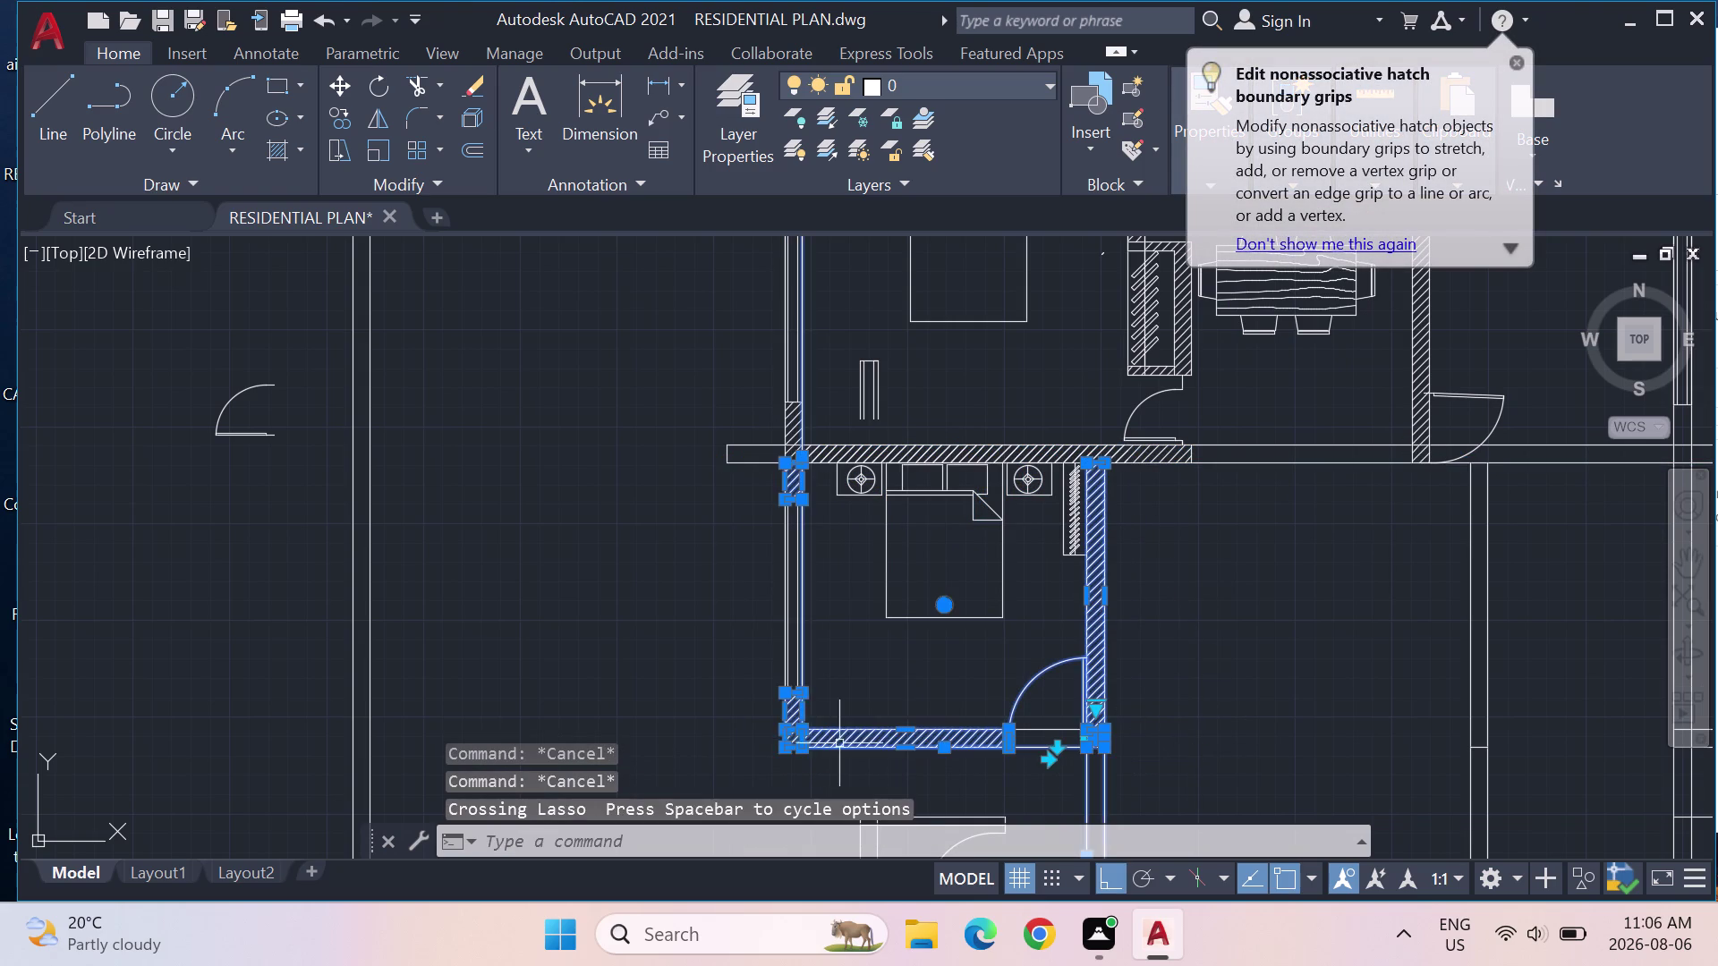
key(Escape)
drag(1215, 753, 791, 748)
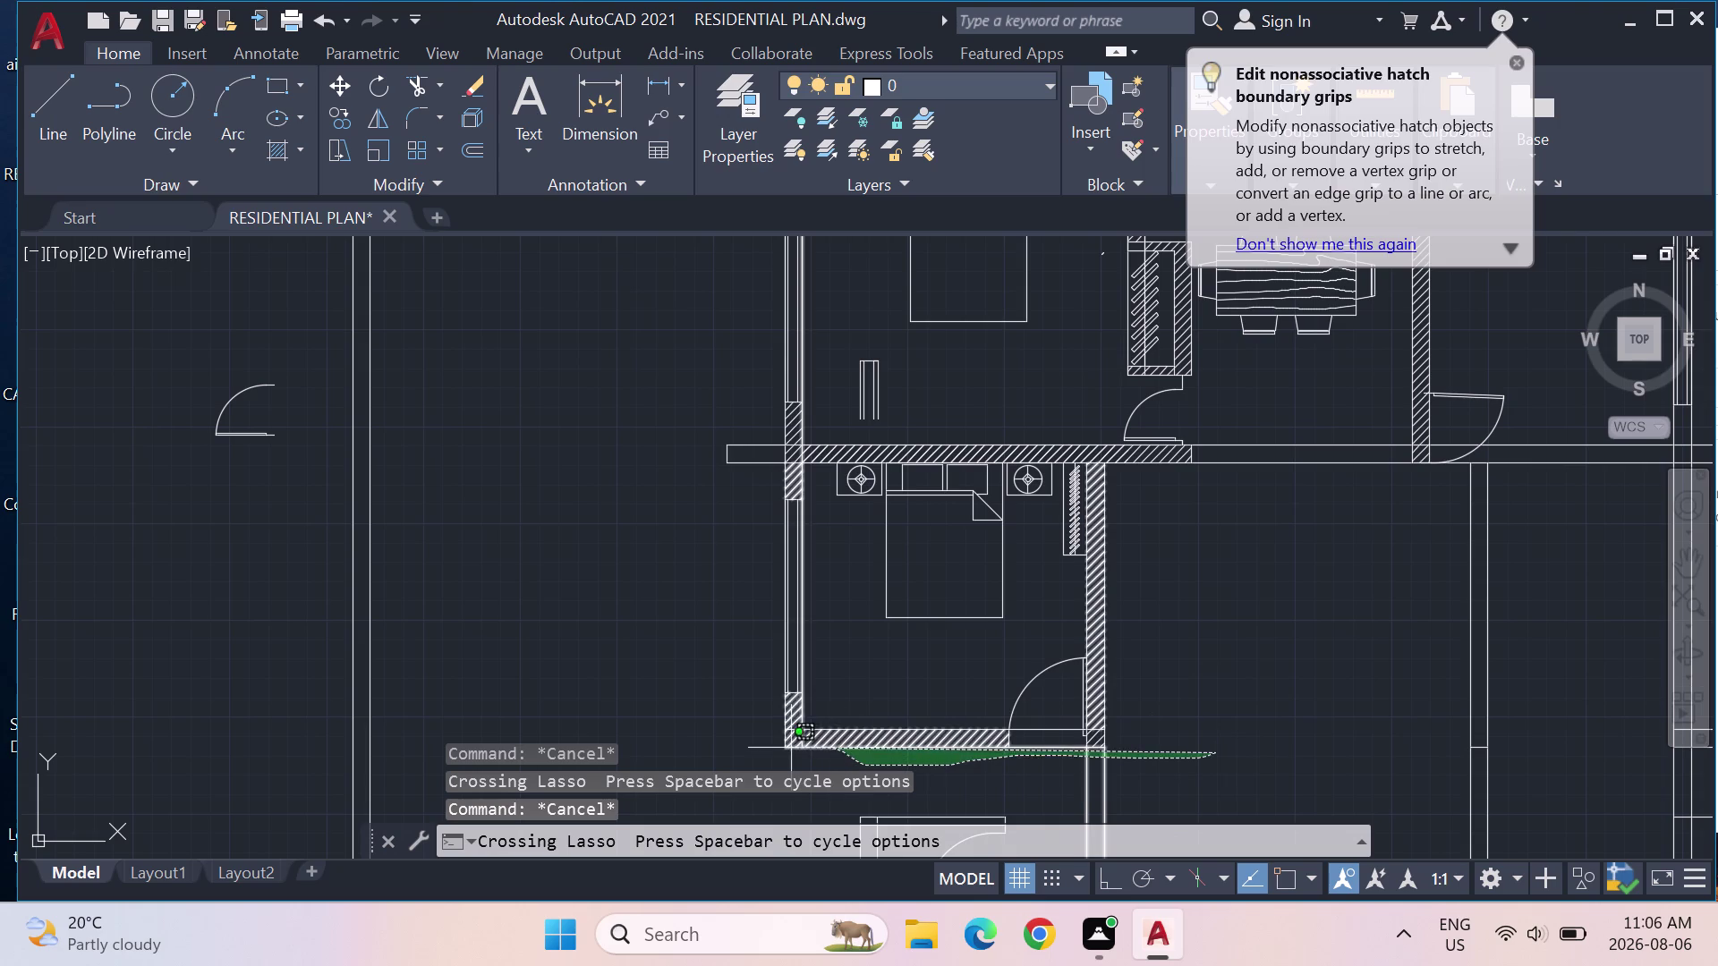
drag(791, 748, 1116, 535)
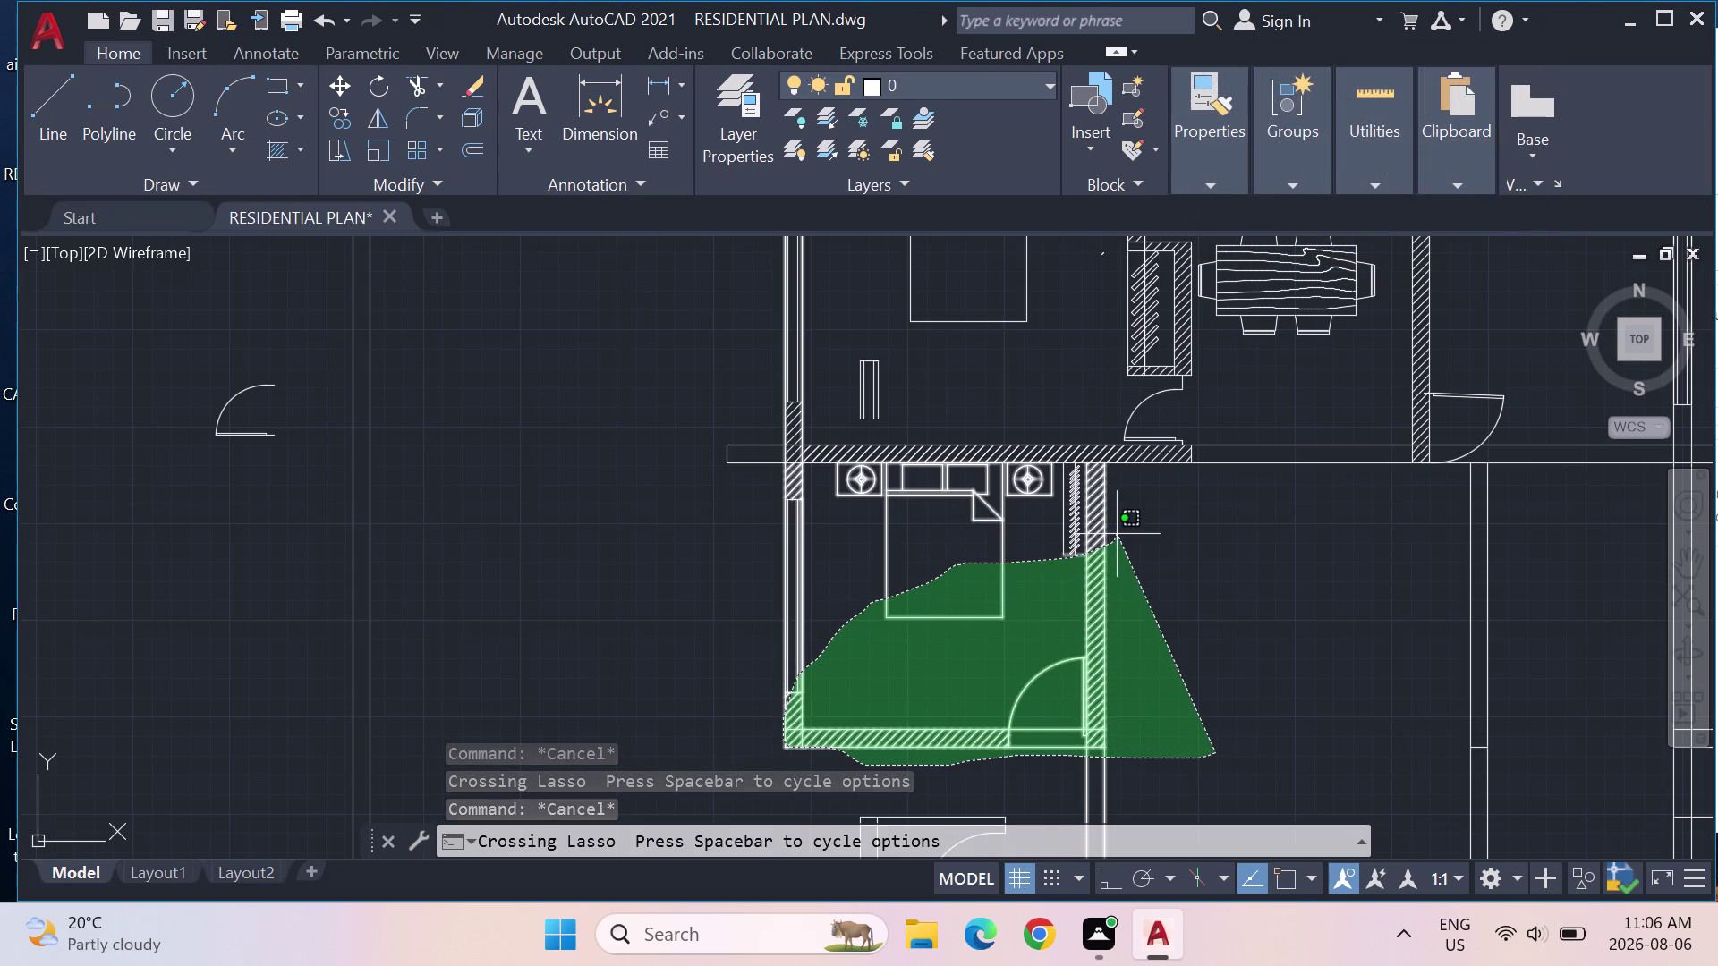
drag(1115, 535, 1050, 536)
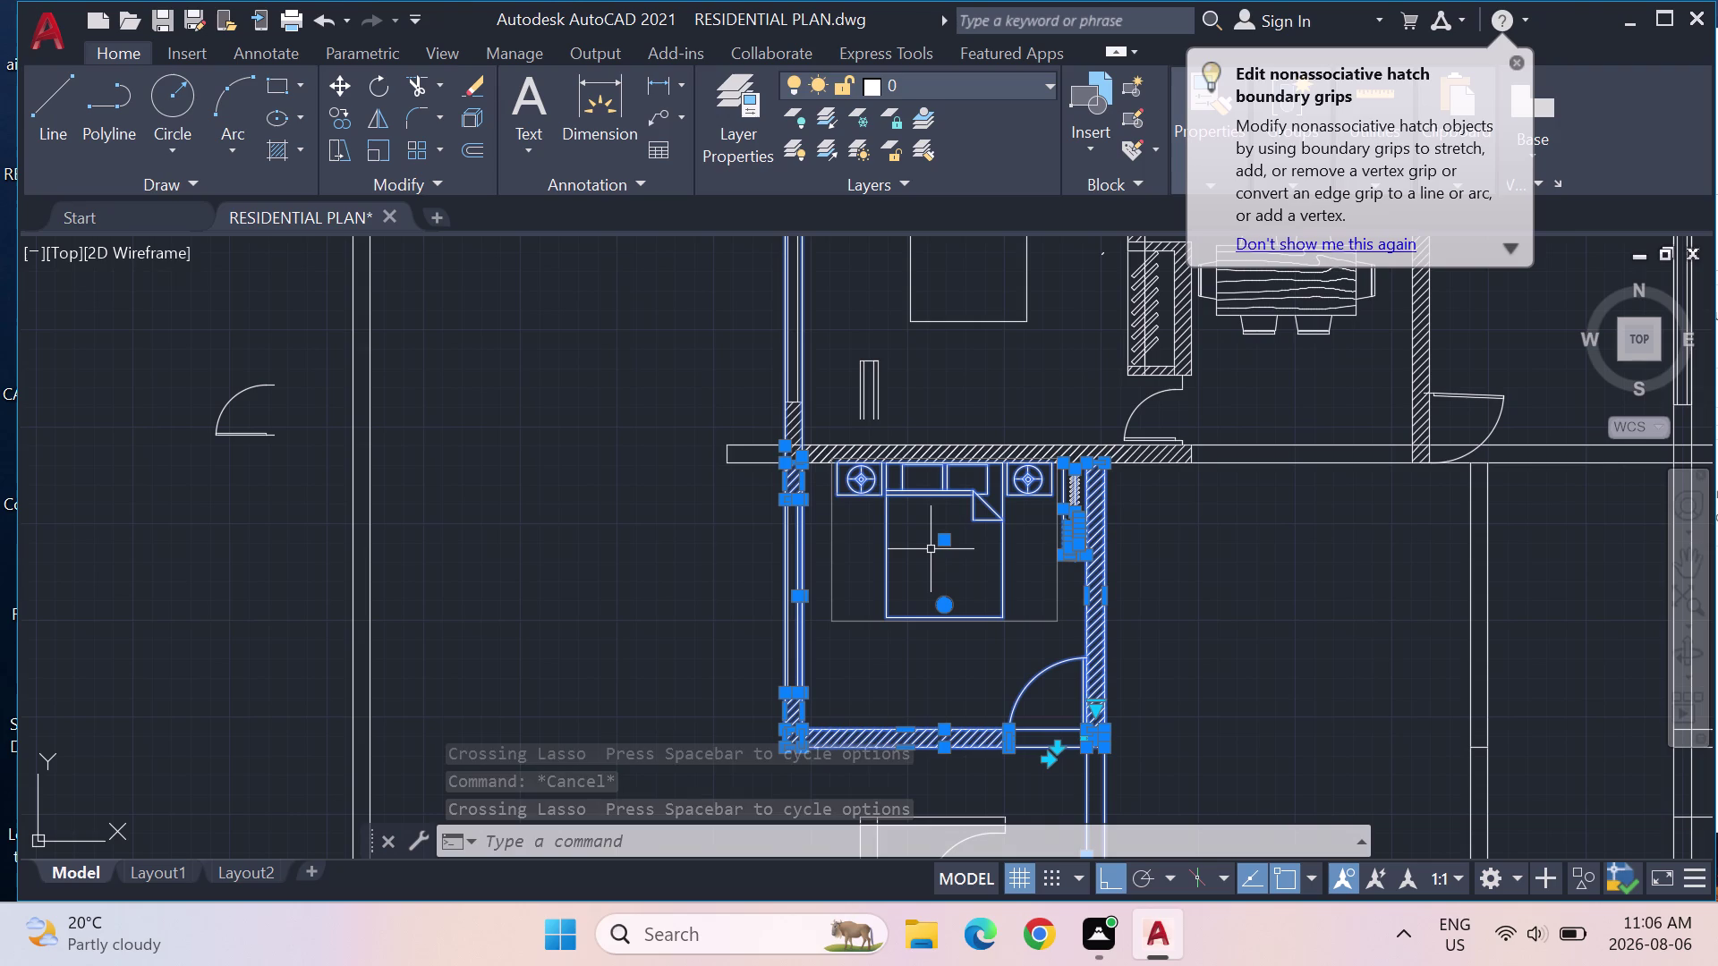
key(m)
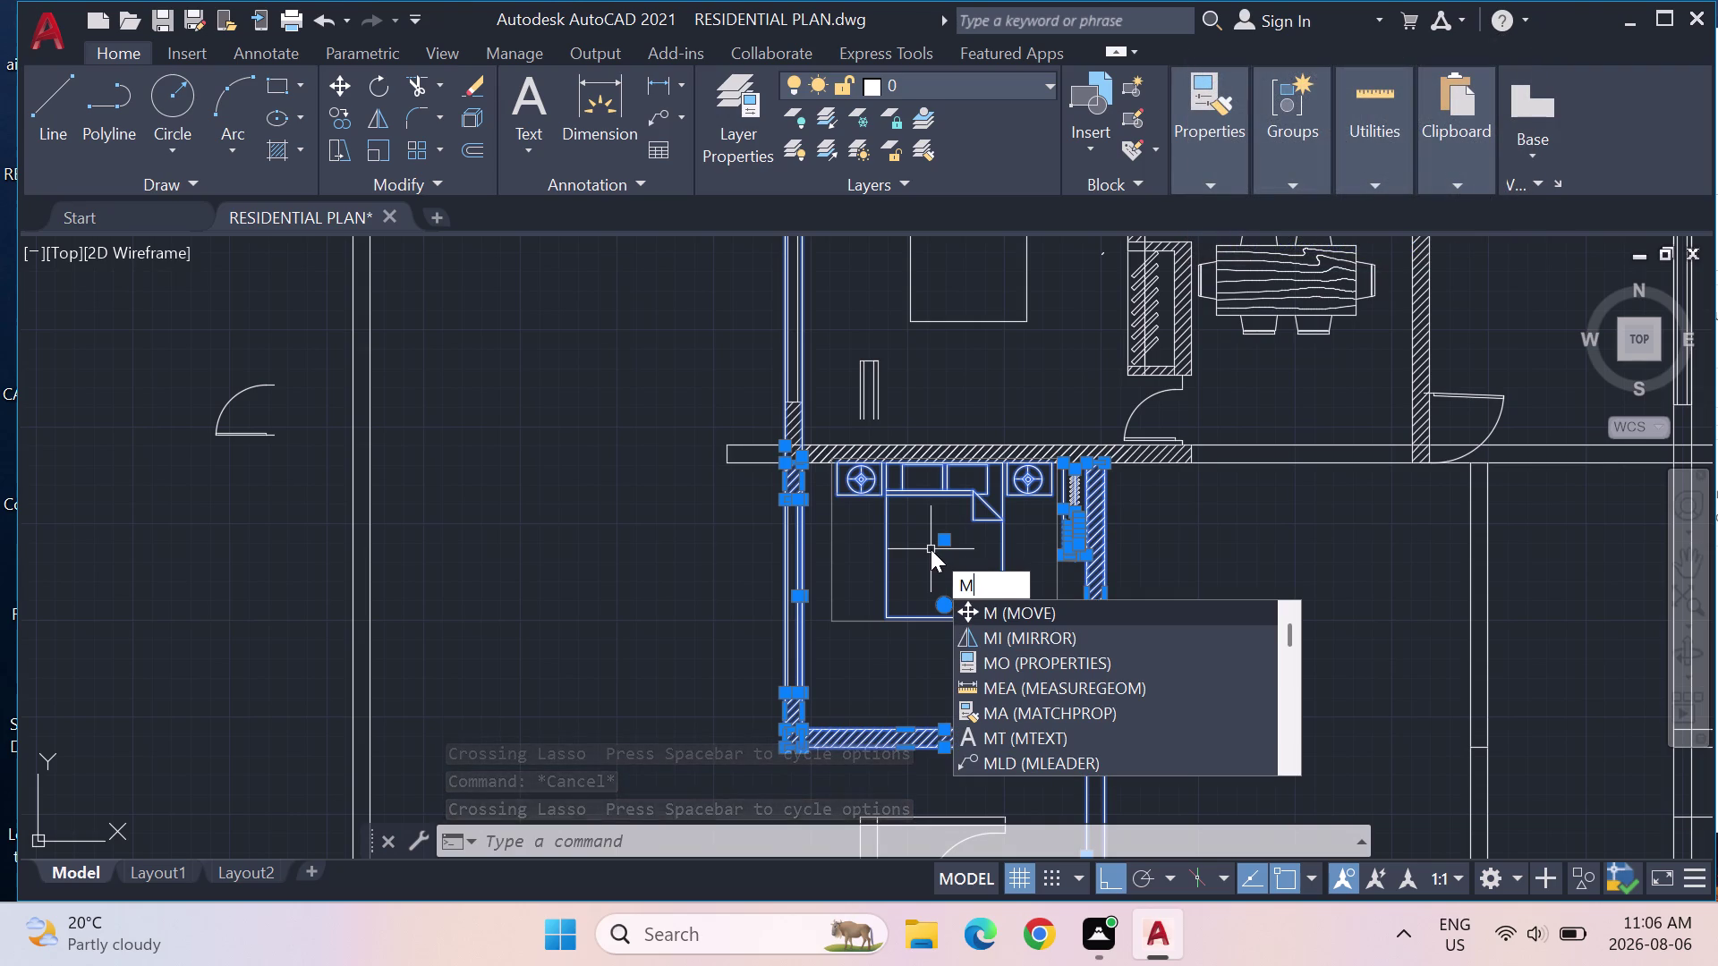
key(Return)
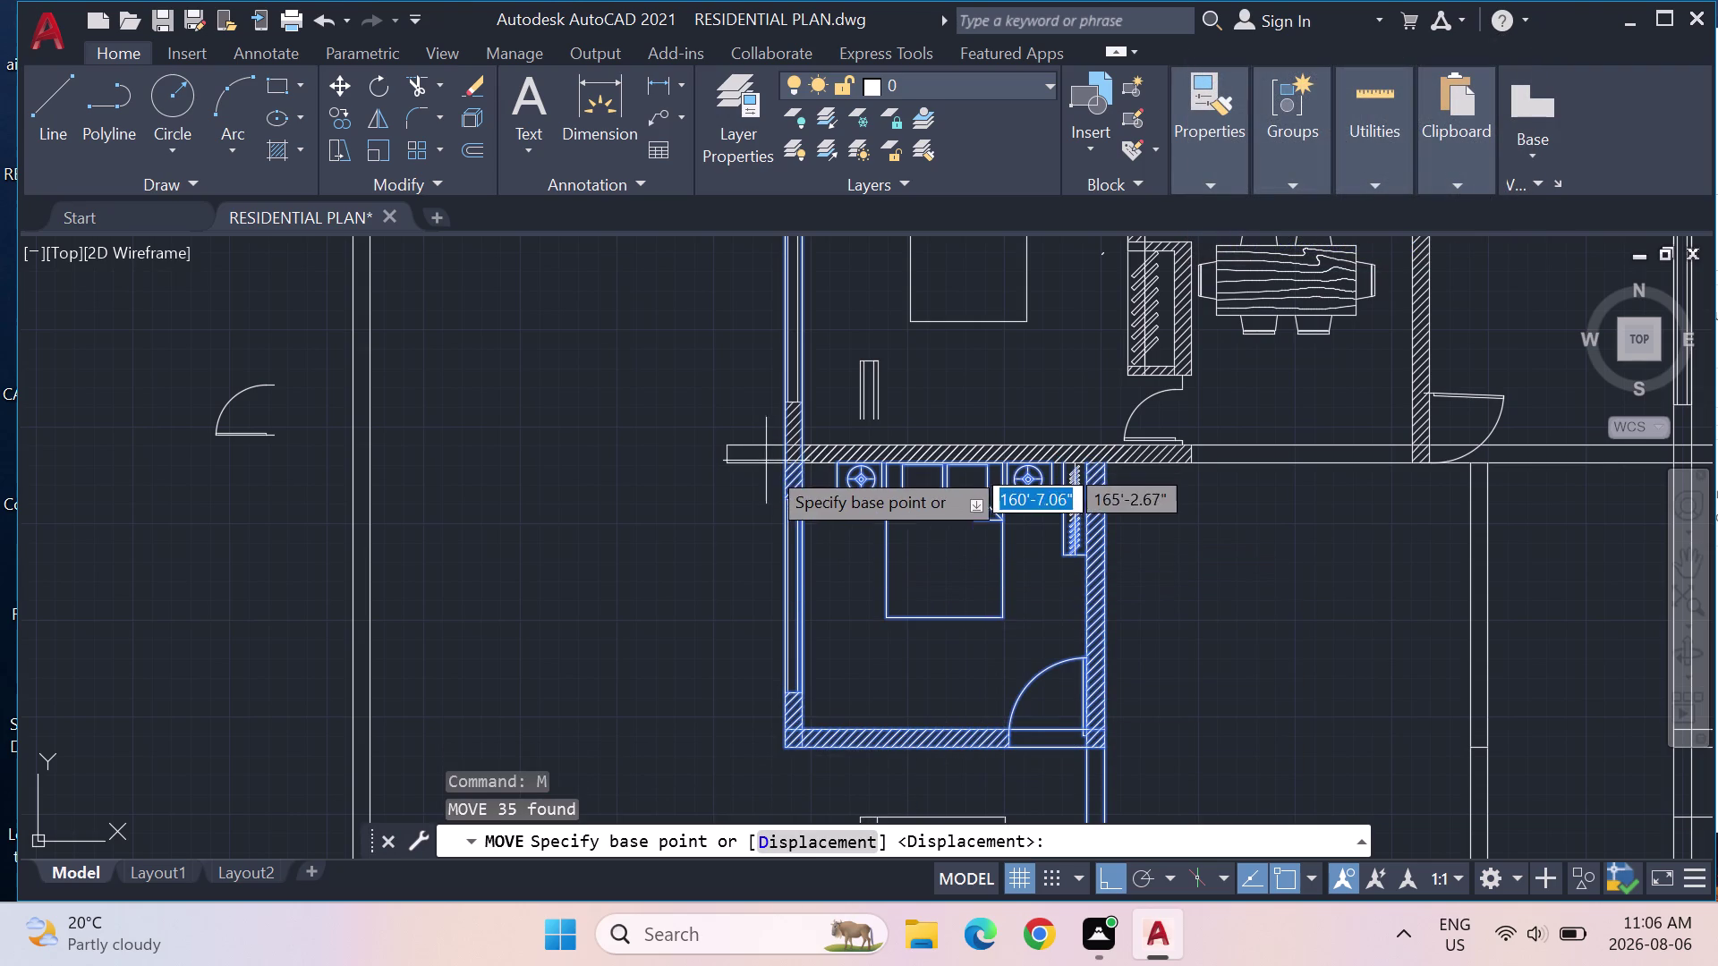
click(780, 468)
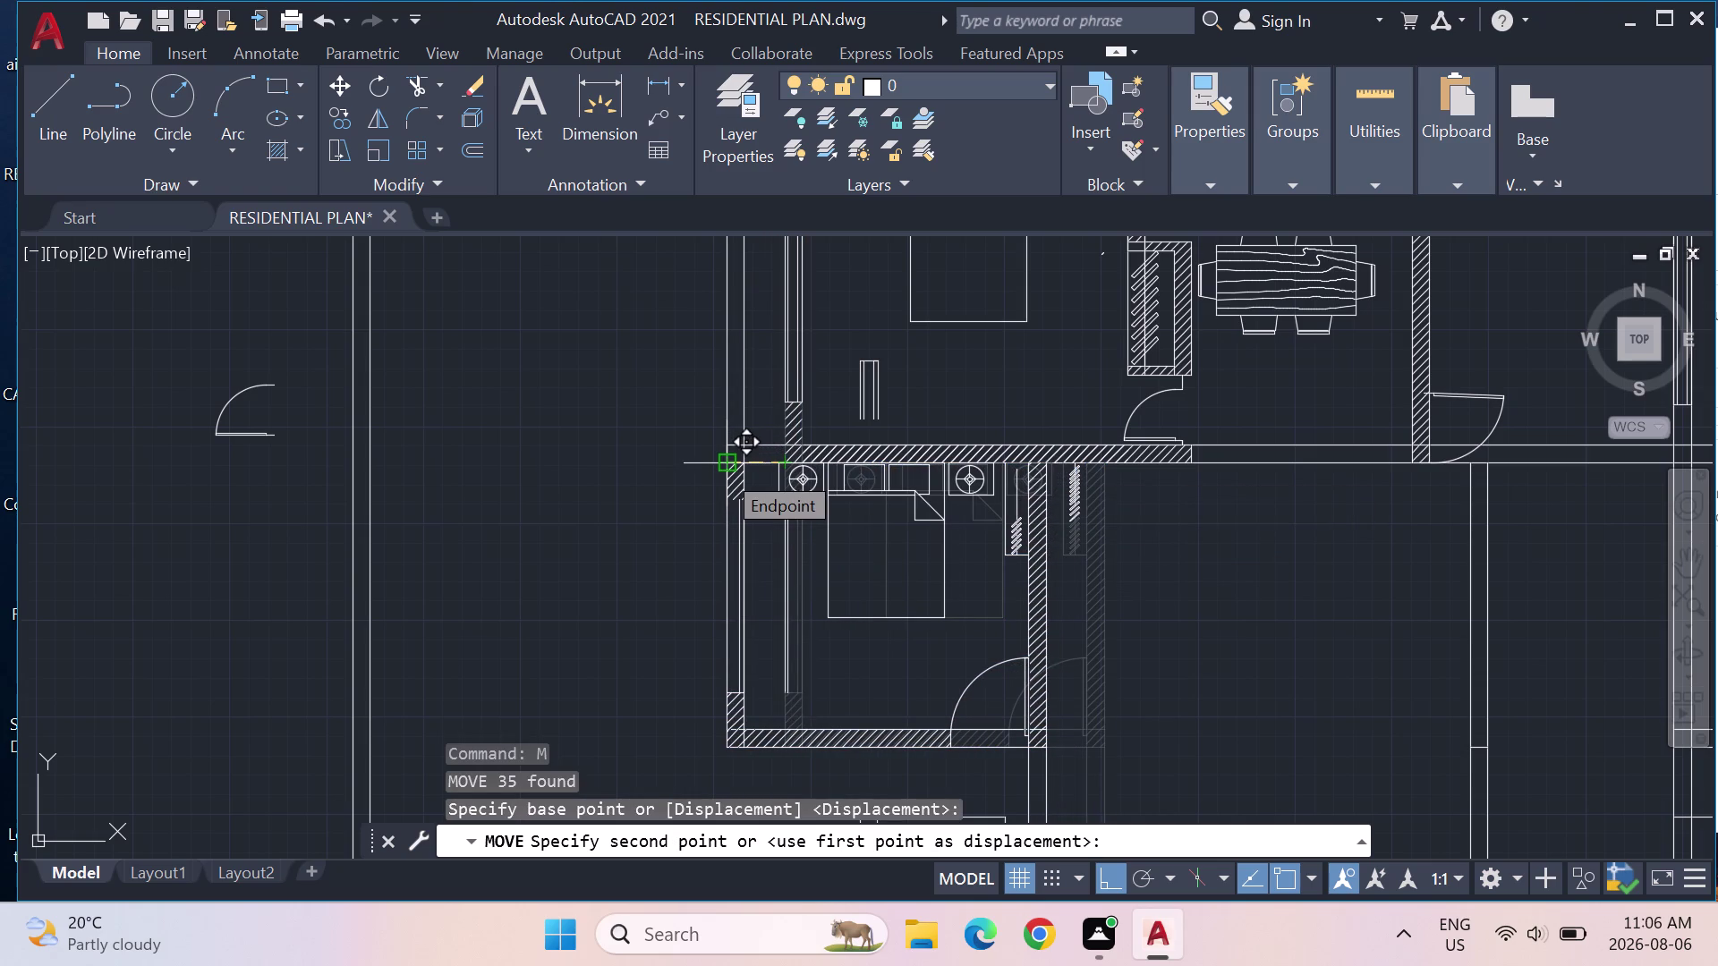
click(722, 470)
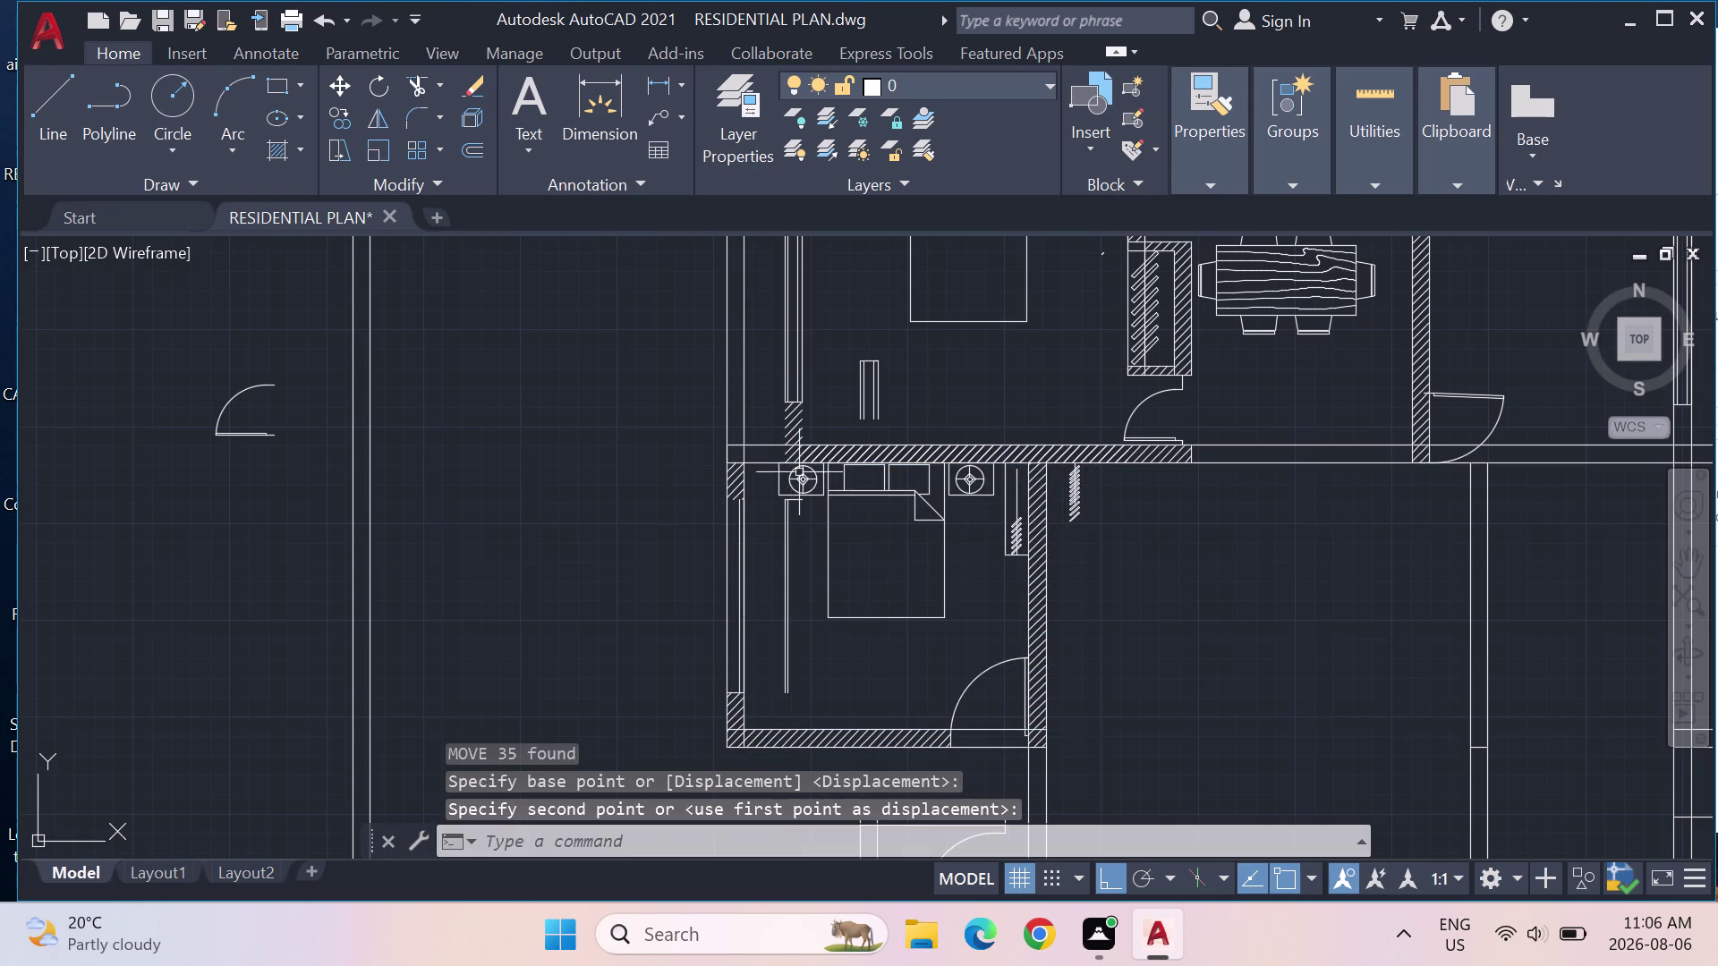
Clear leftover command prompts and begin enclosing the outside hanger-line row.
scroll(down, 3)
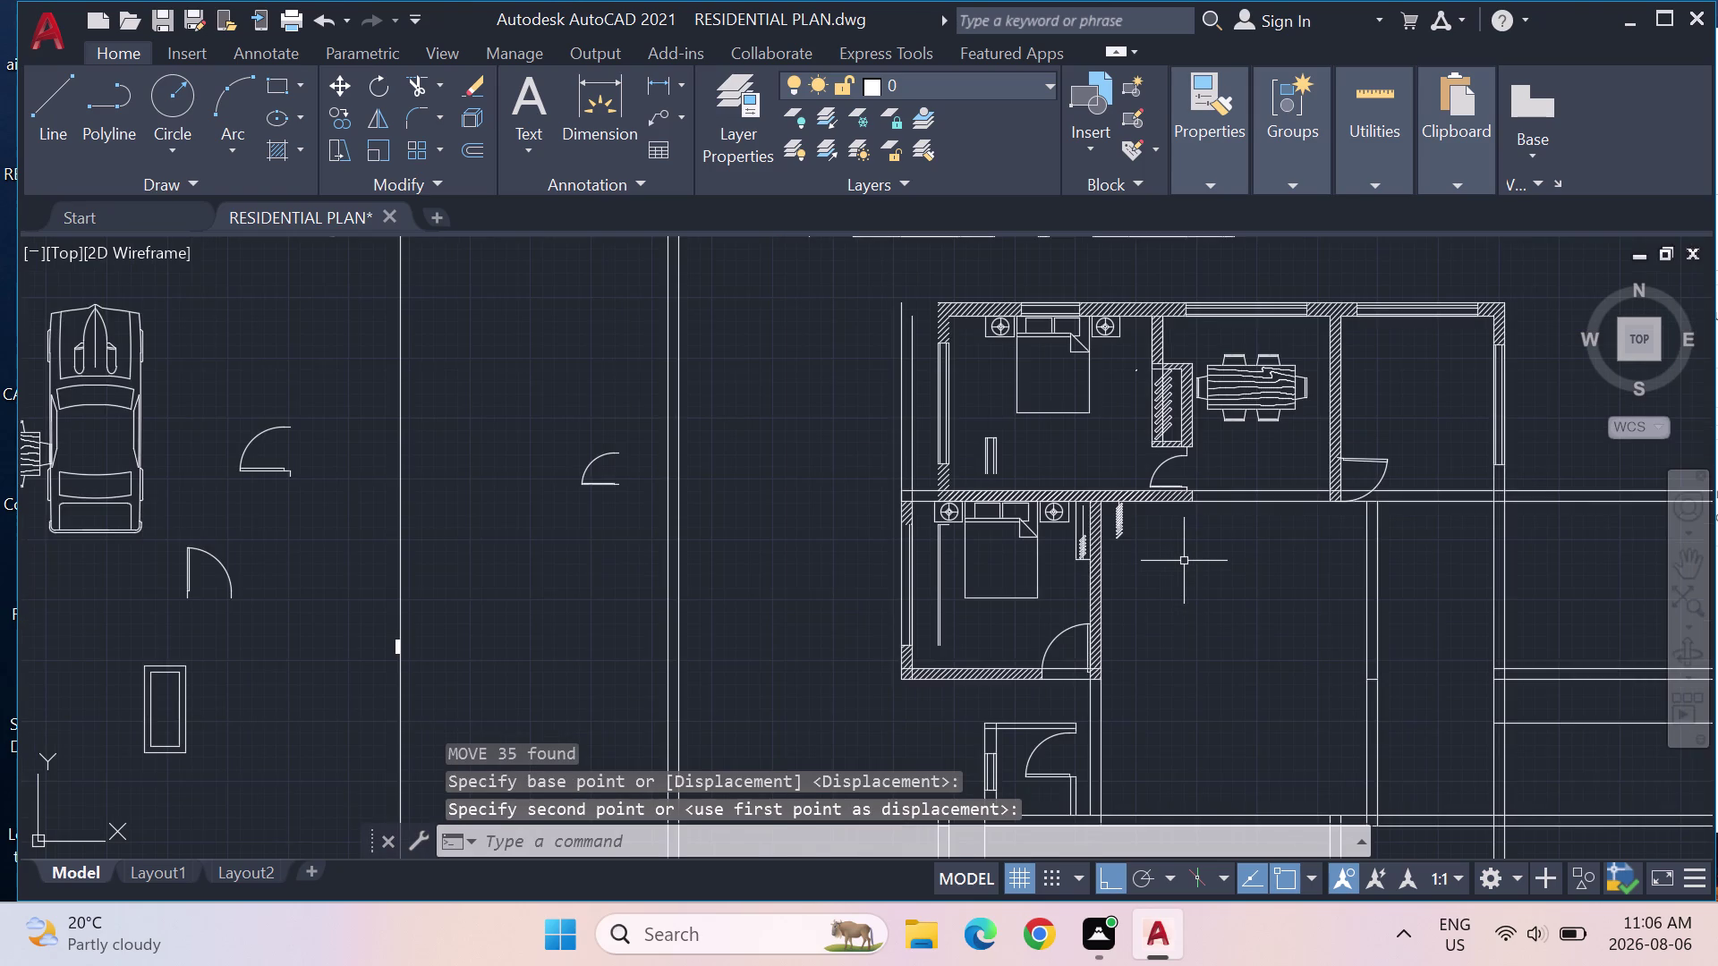
scroll(up, 3)
scroll(down, 3)
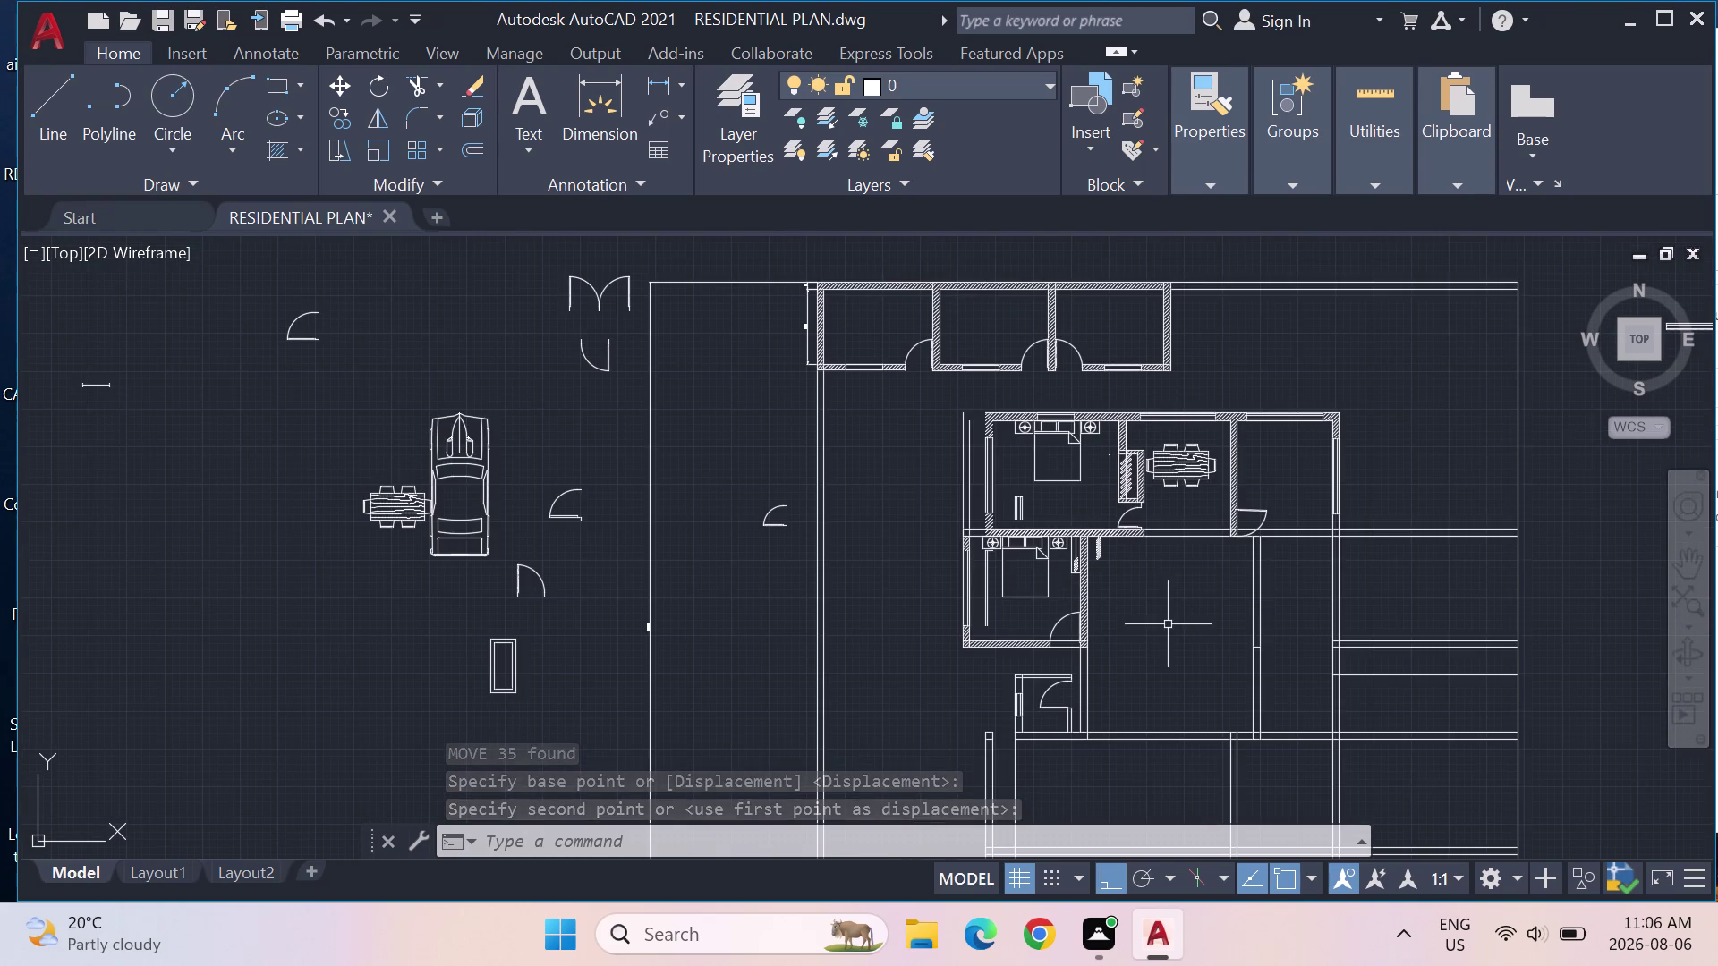
key(Escape)
key(Escape)
scroll(up, 3)
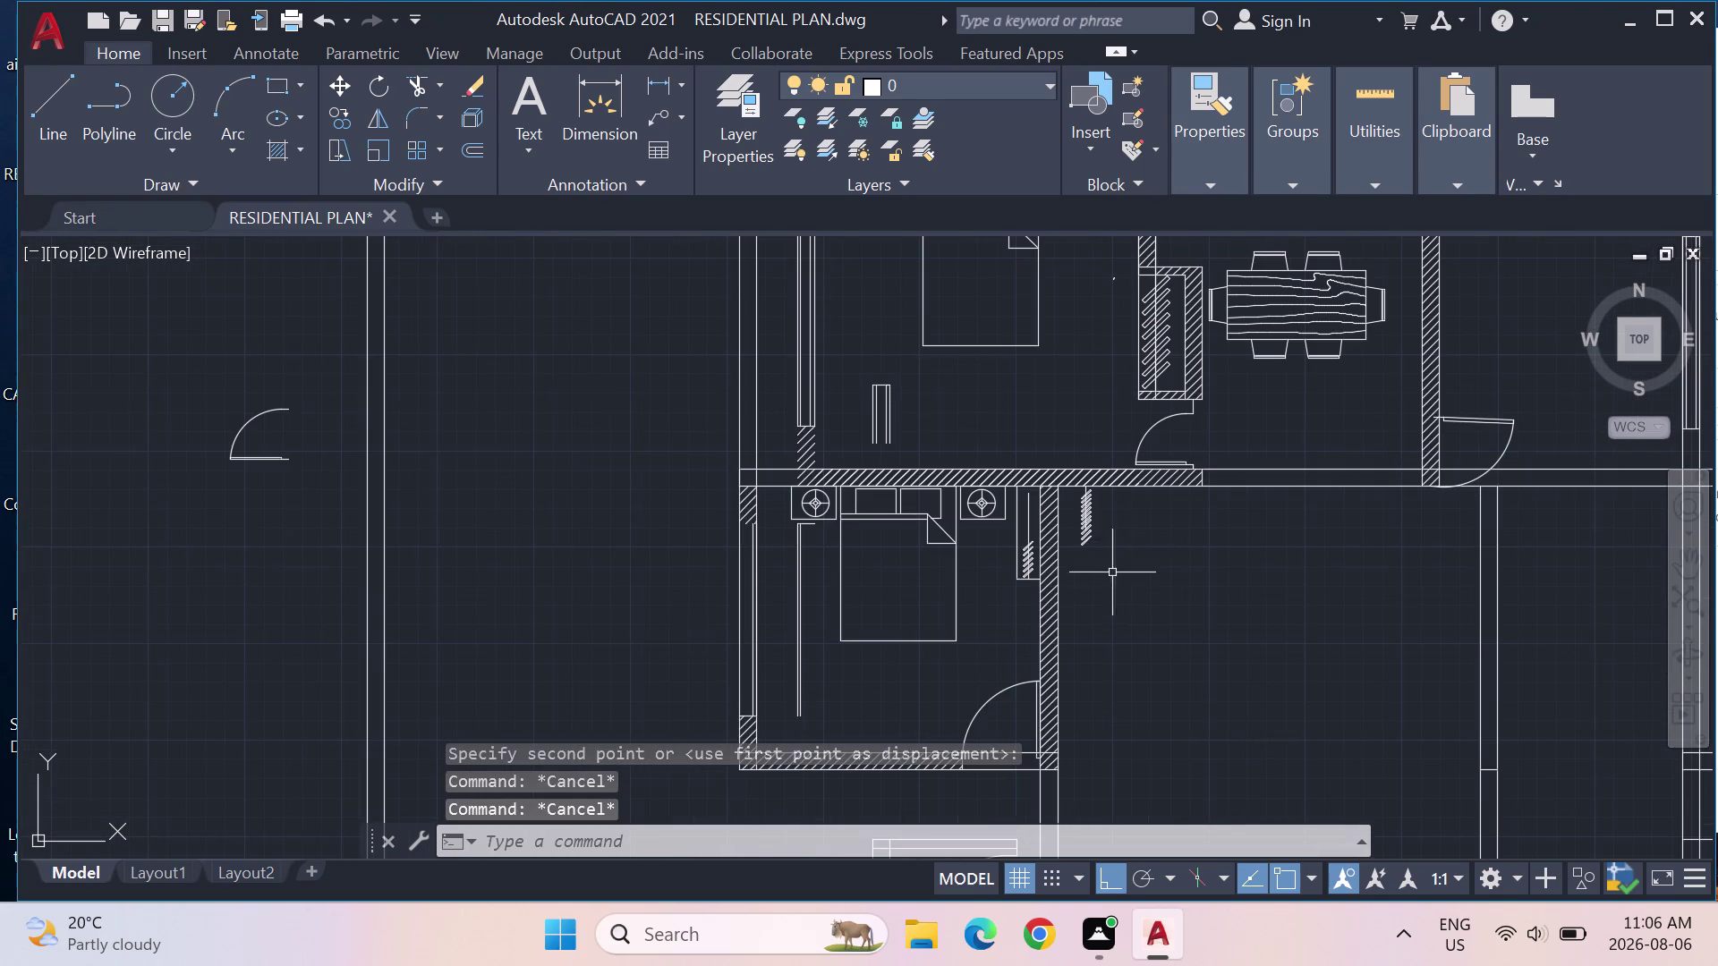
drag(1110, 573, 1080, 491)
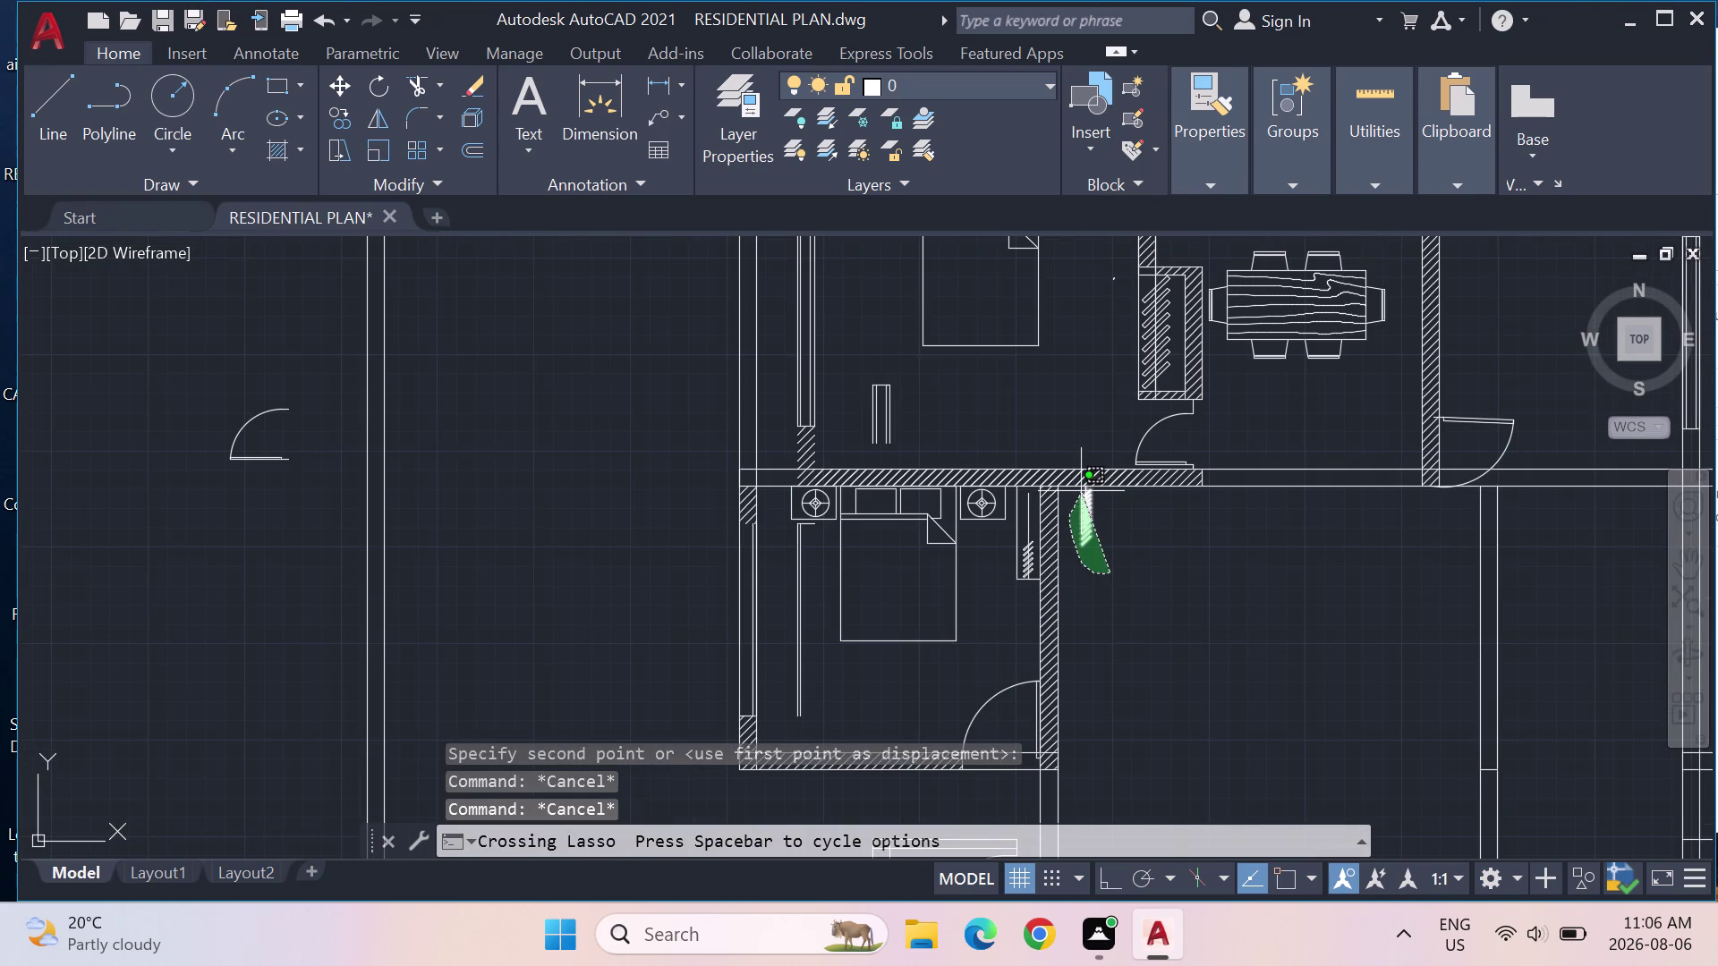
Move the outside hanger-line row by its end into the wardrobe beside the rail.
drag(1081, 491, 1089, 489)
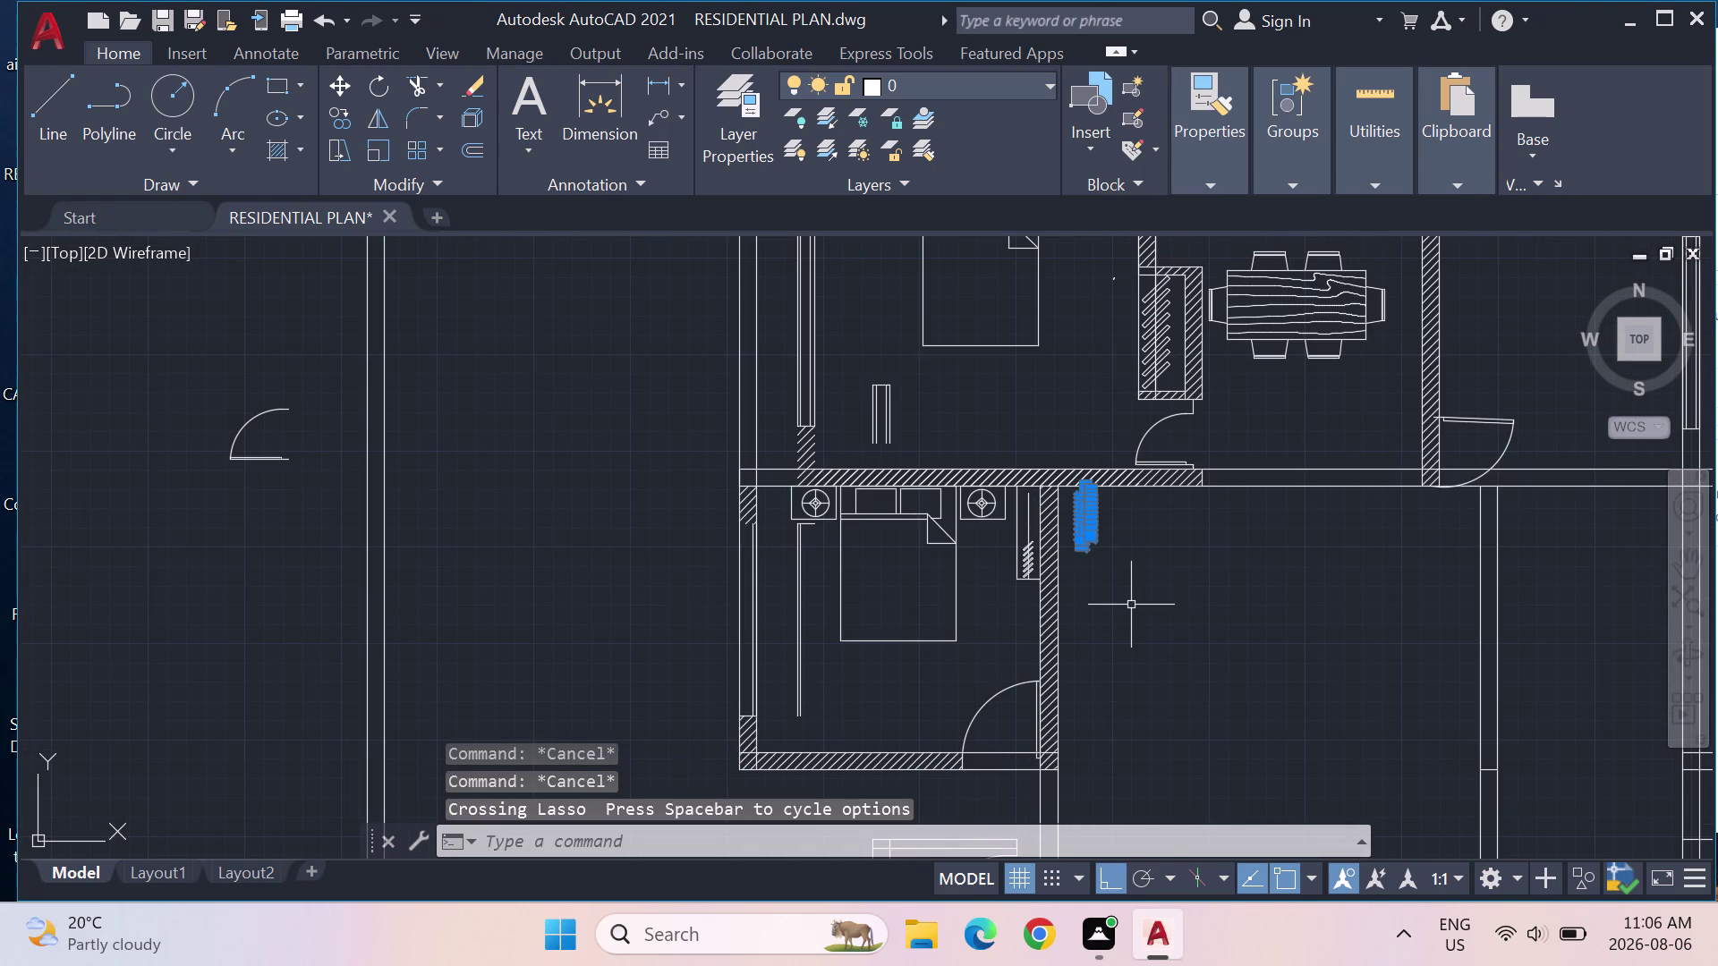
key(m)
key(Return)
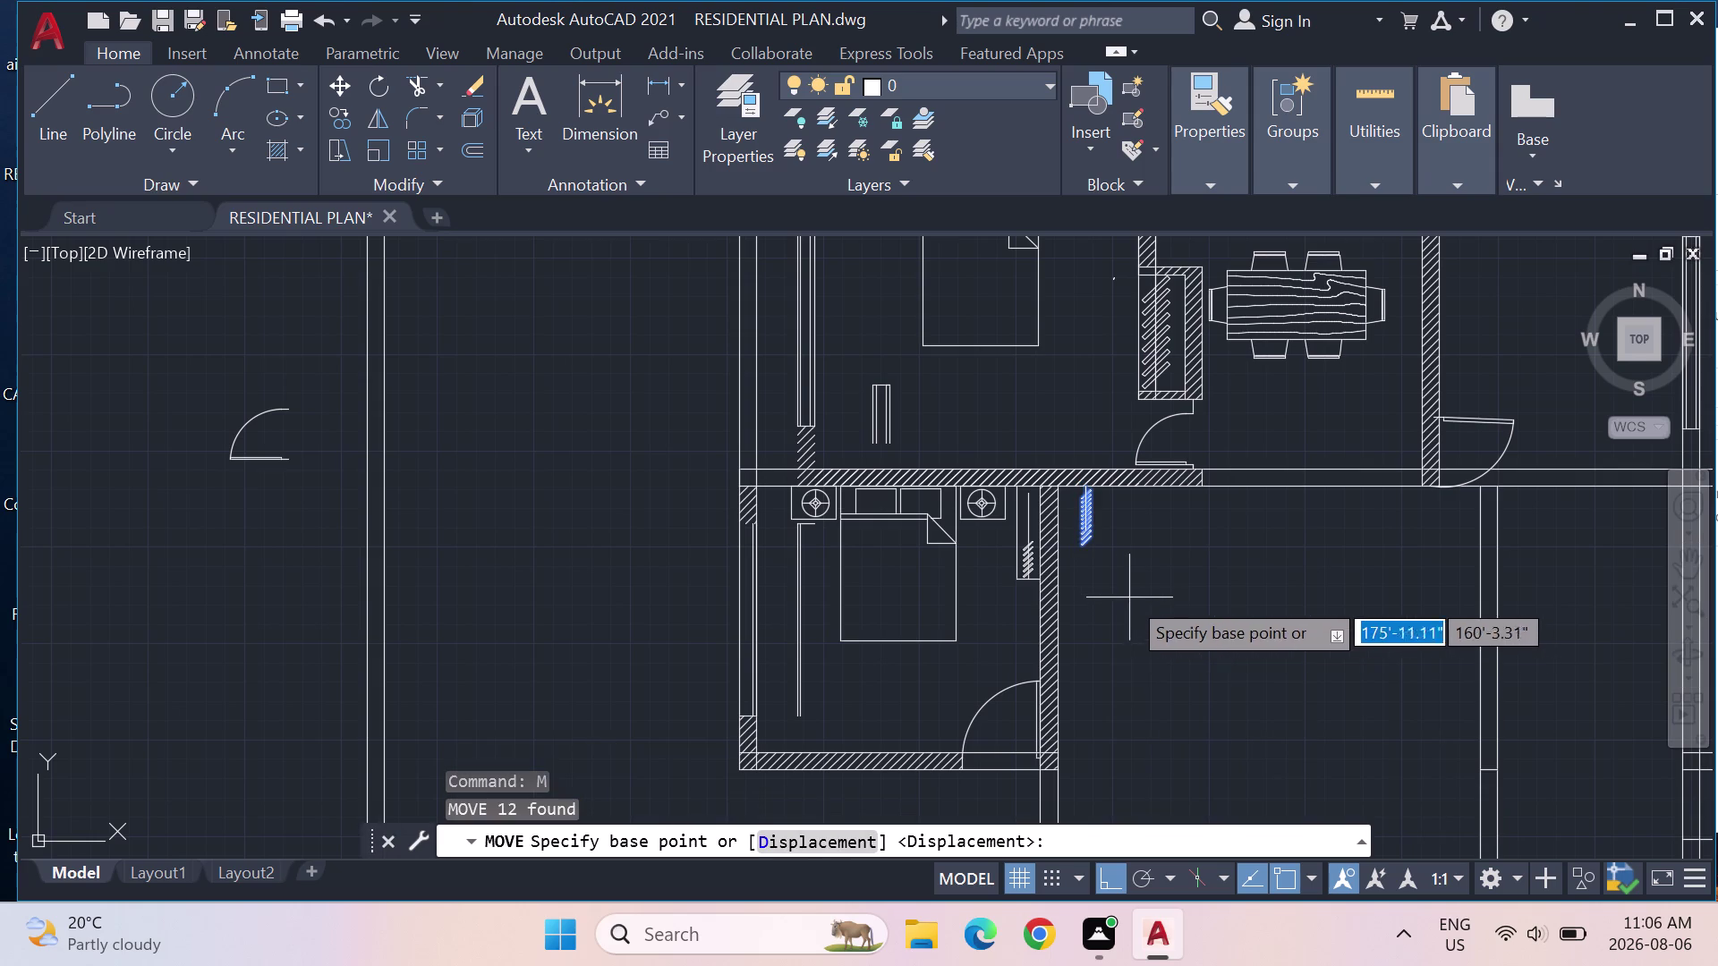
scroll(up, 3)
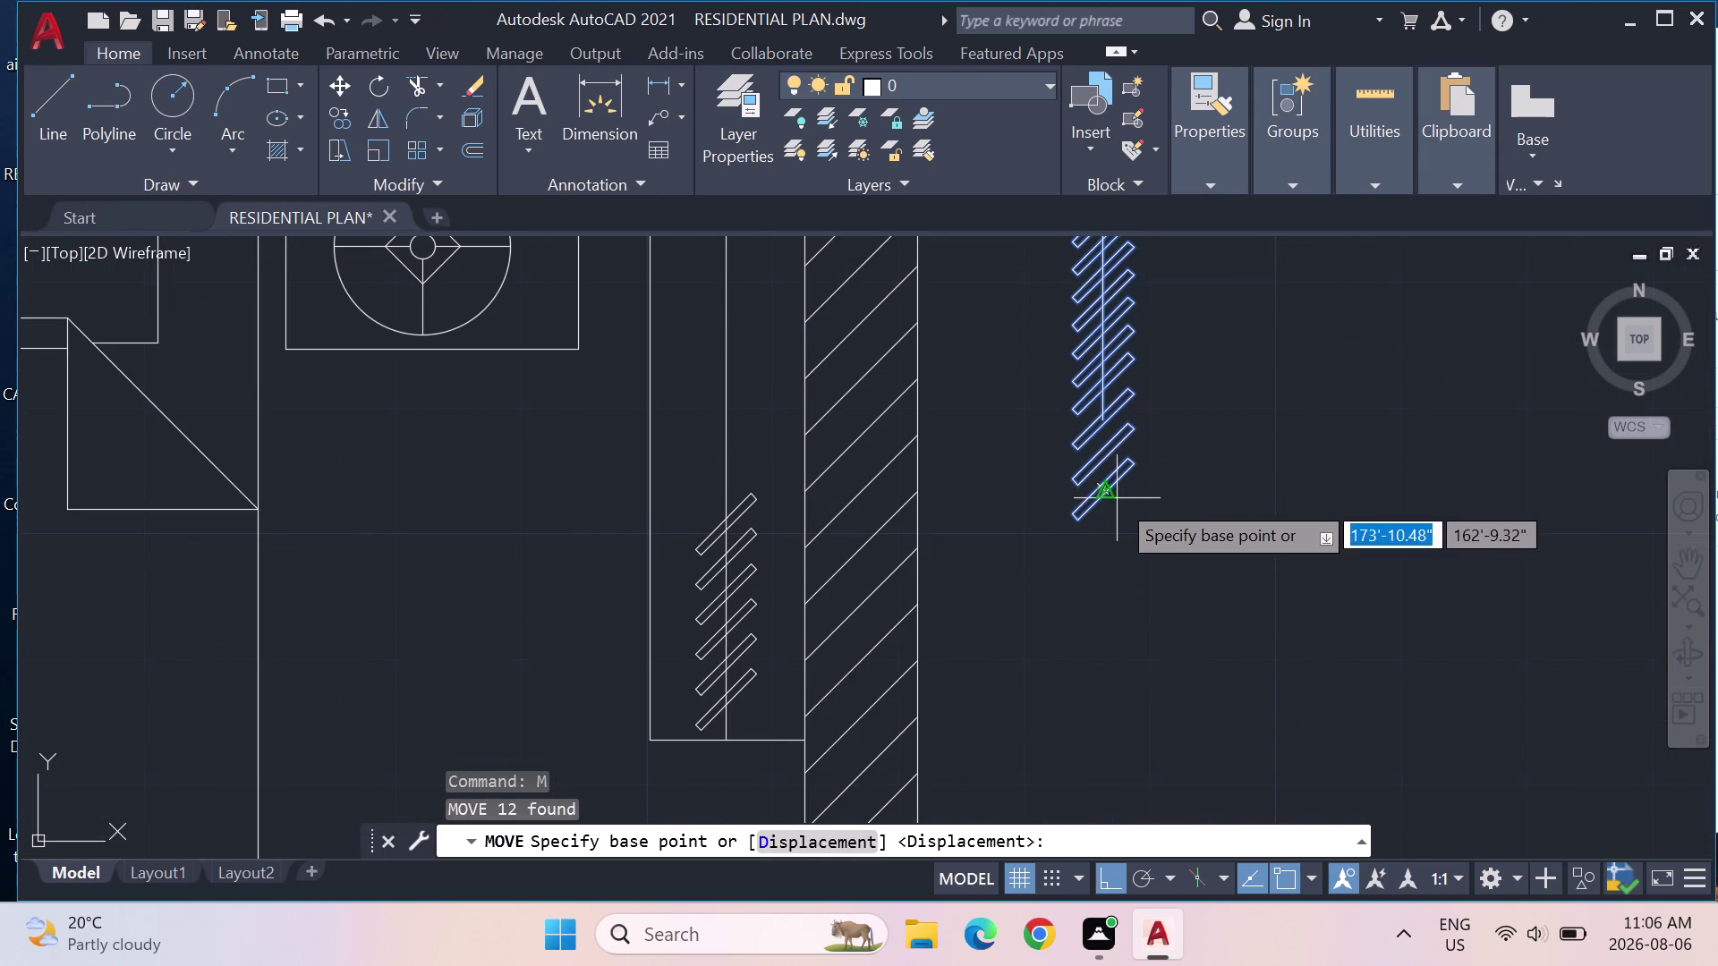
scroll(up, 3)
scroll(down, 3)
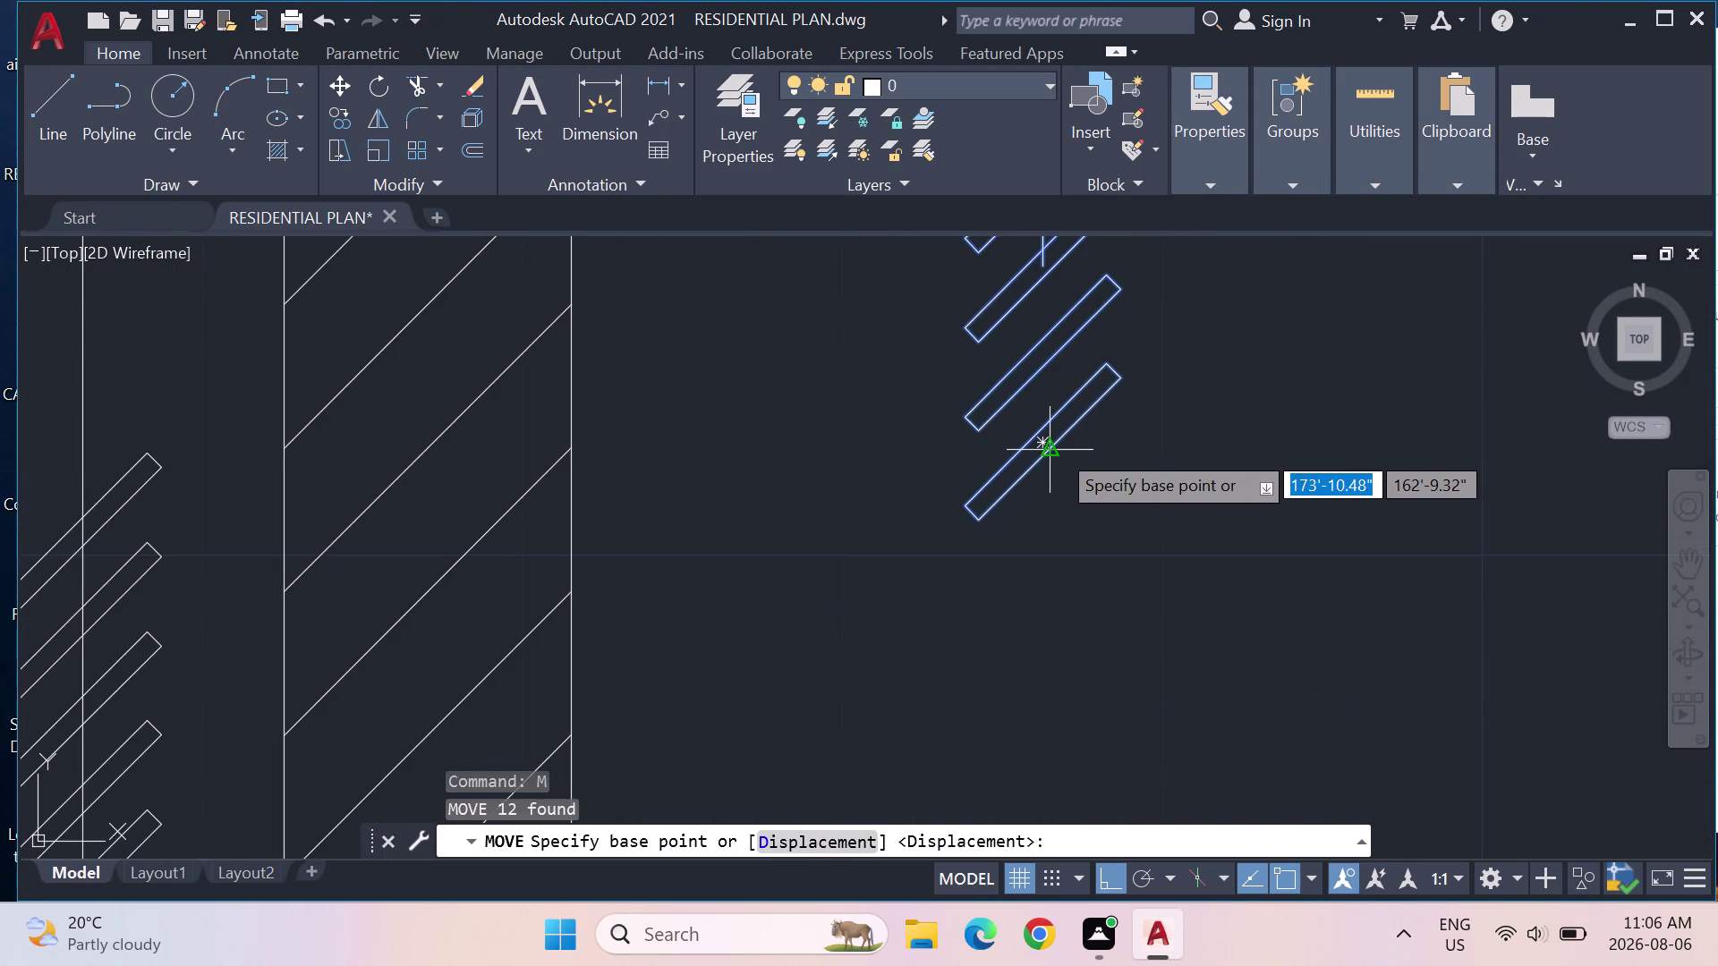
click(1051, 463)
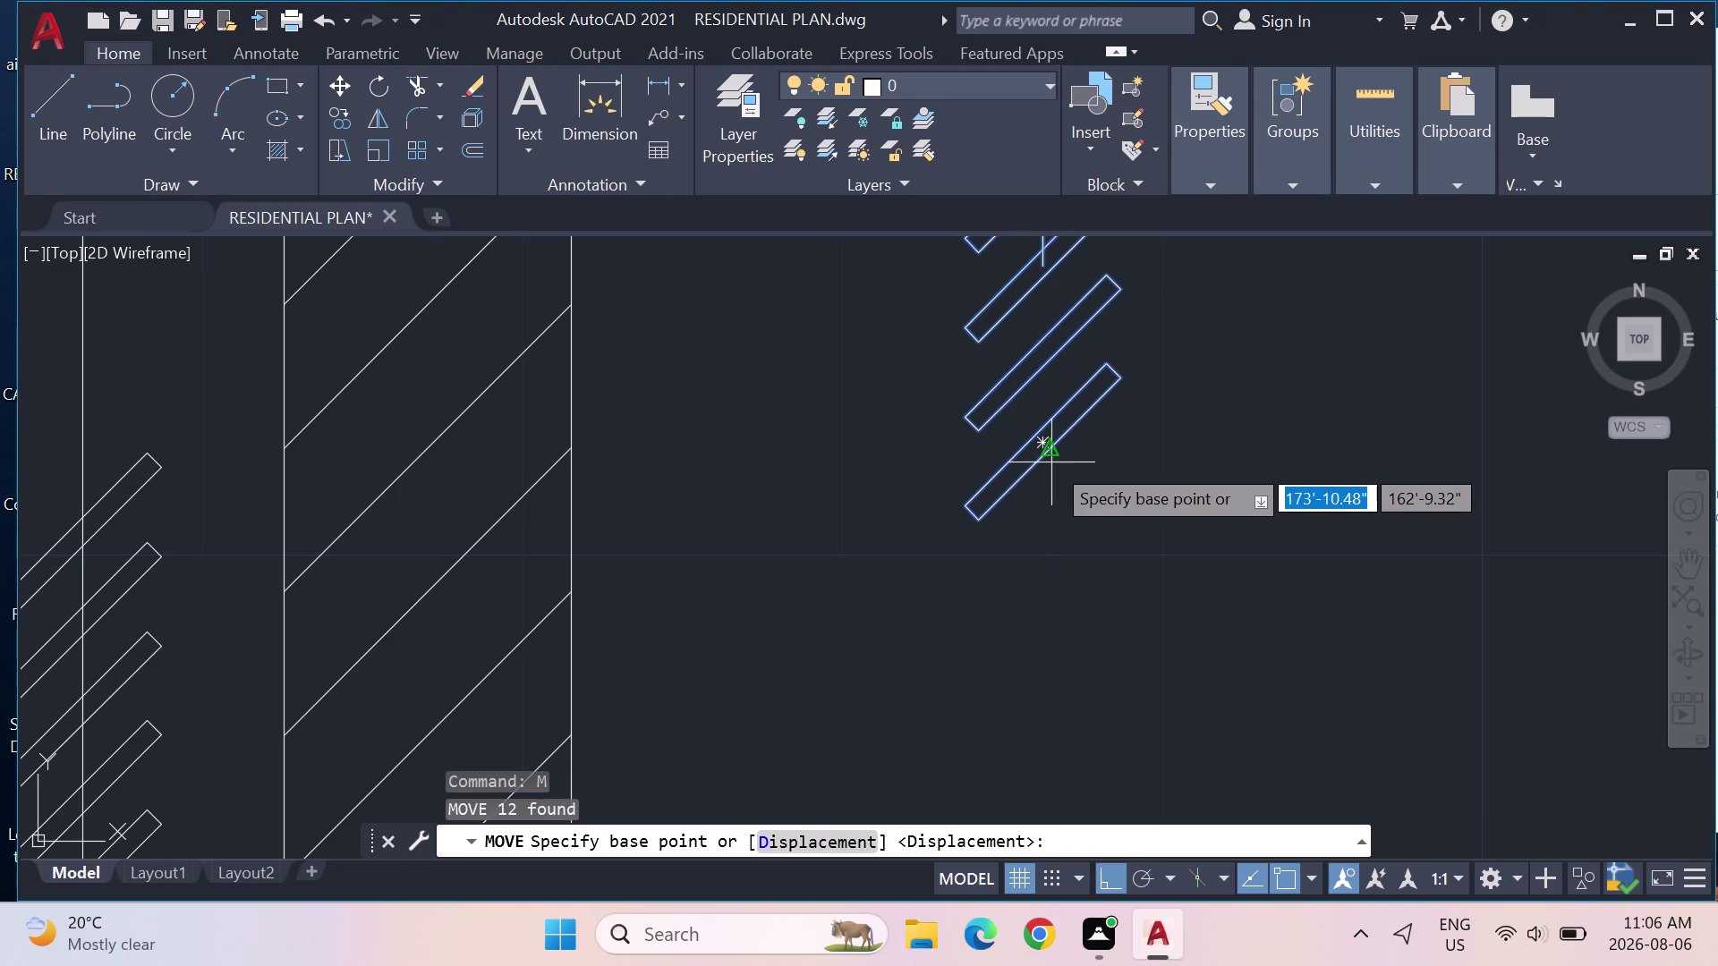
scroll(down, 3)
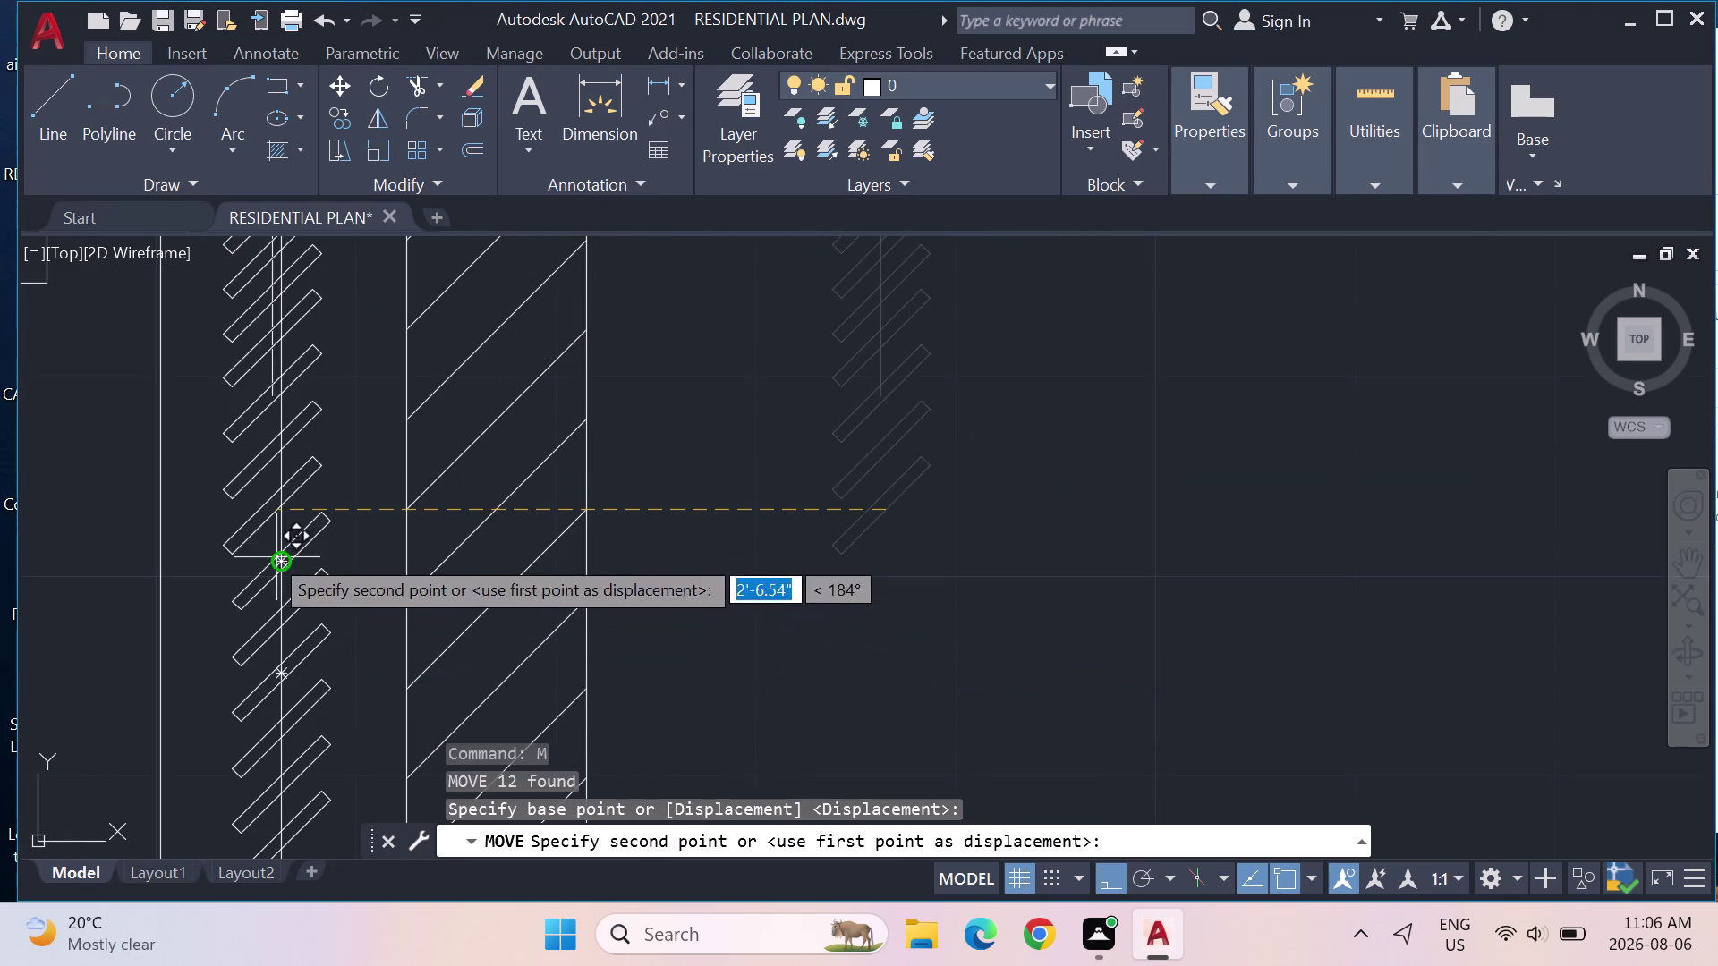
click(284, 516)
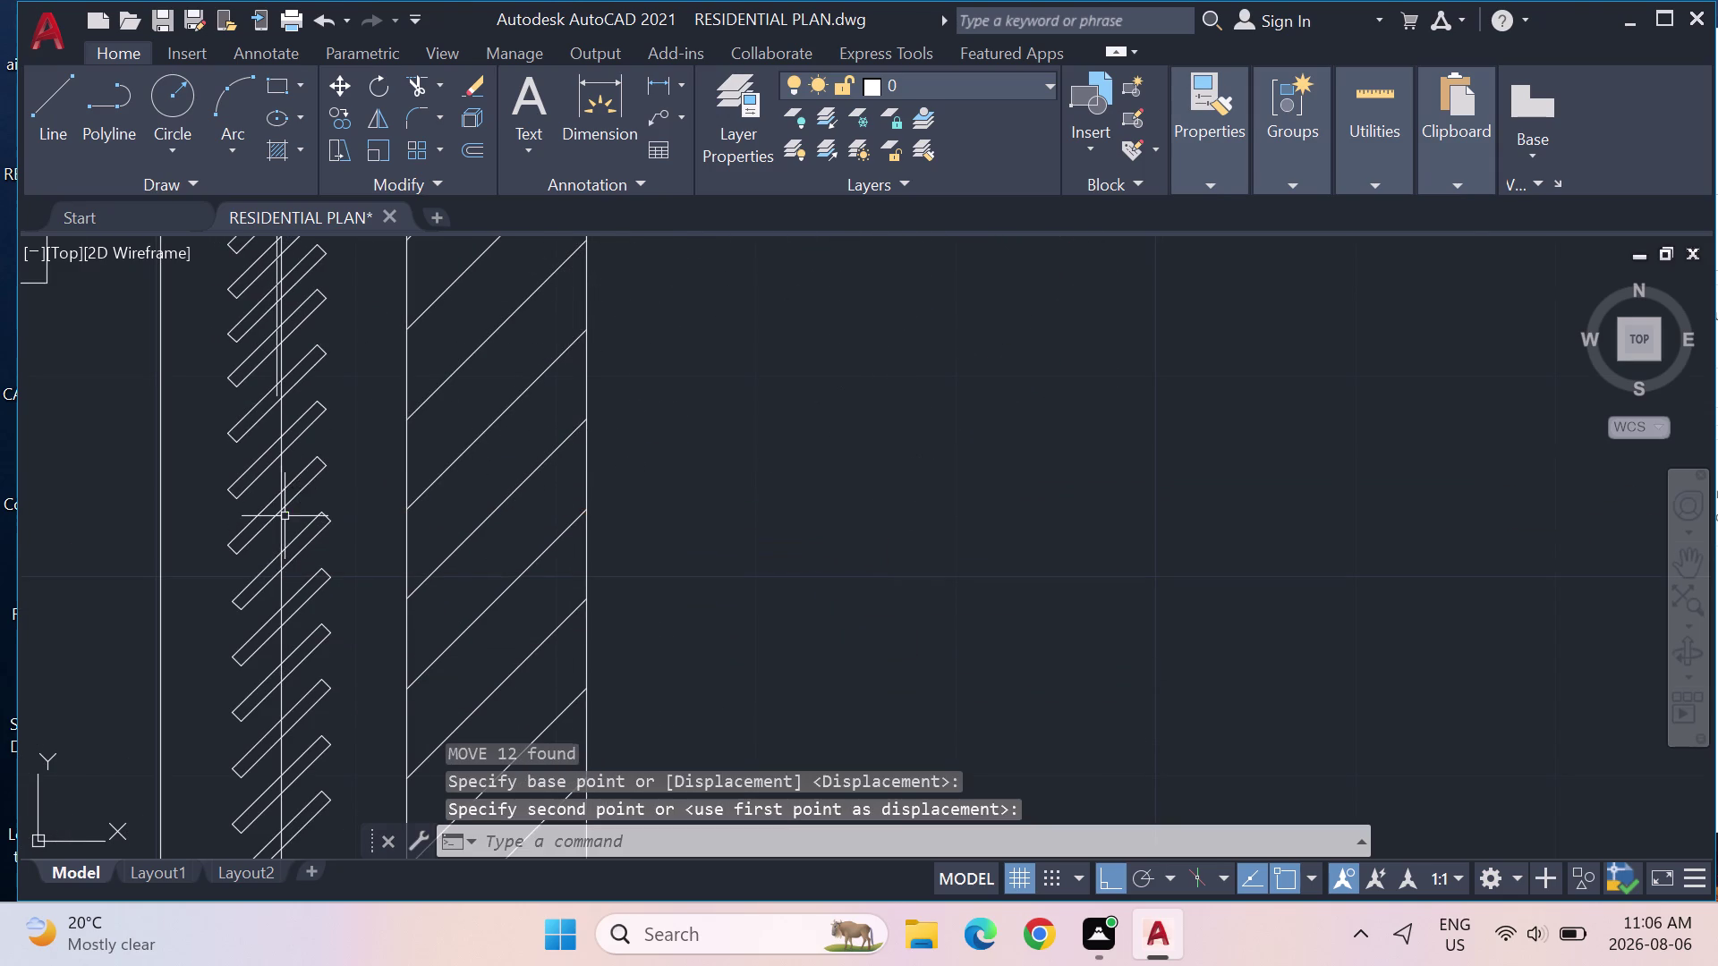
Pan to the wardrobe and delete the topmost hanger line.
scroll(down, 3)
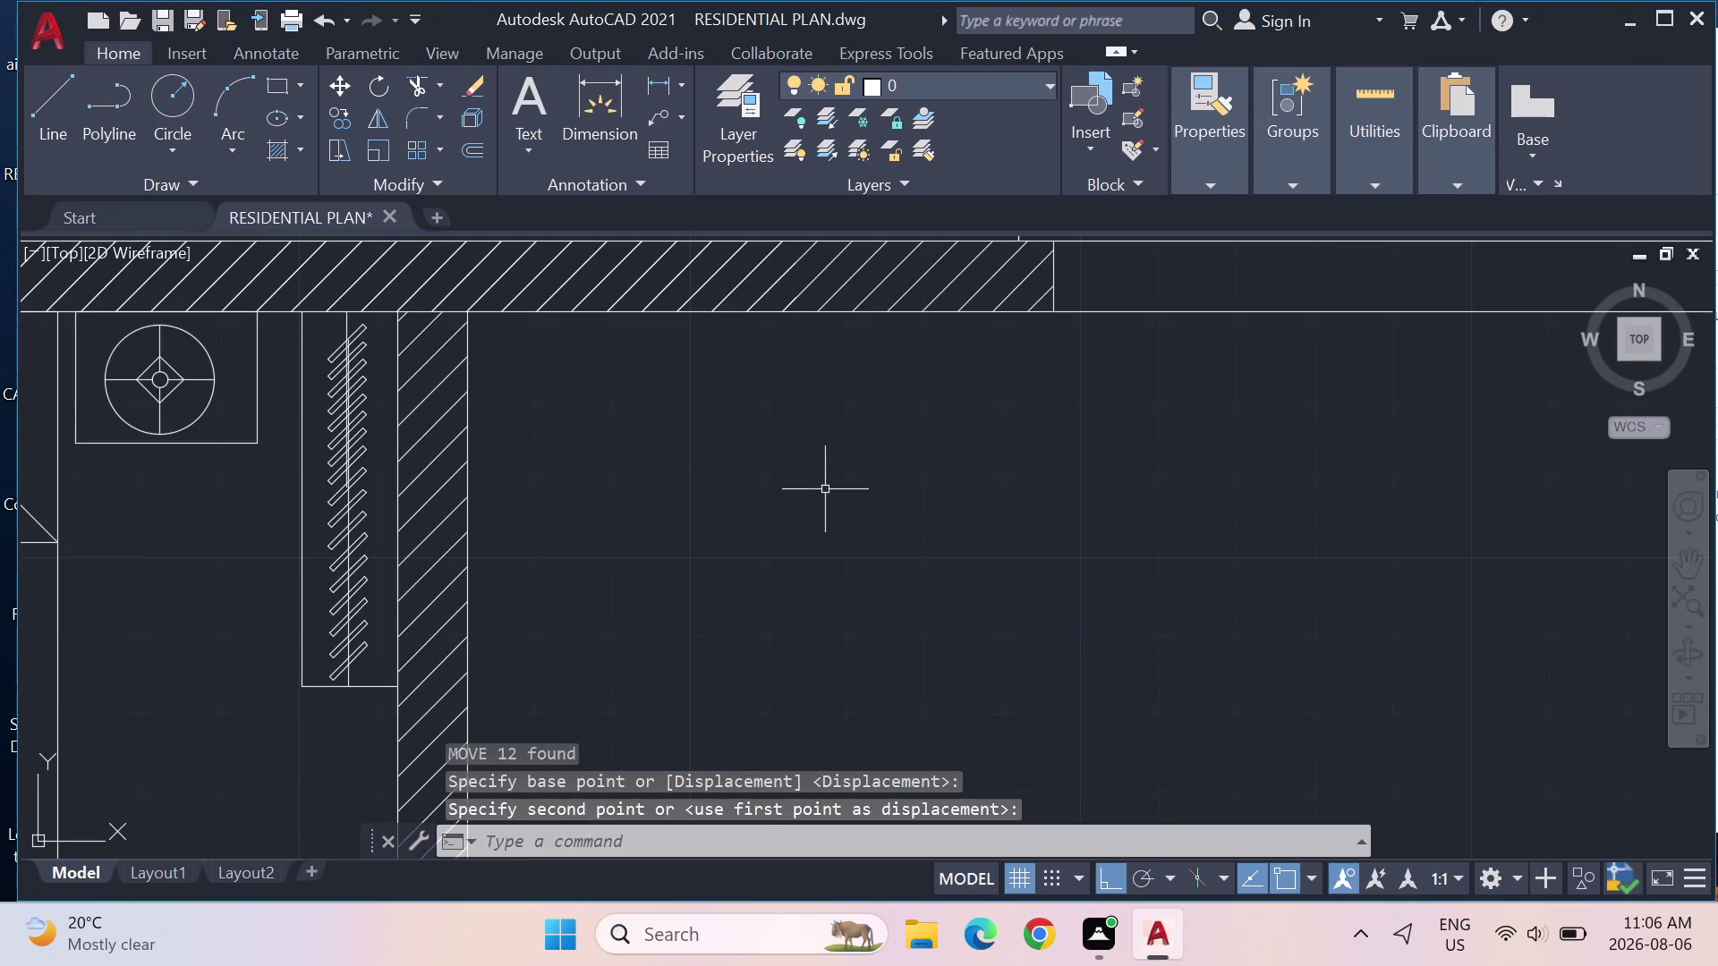
middle_drag(531, 429, 873, 482)
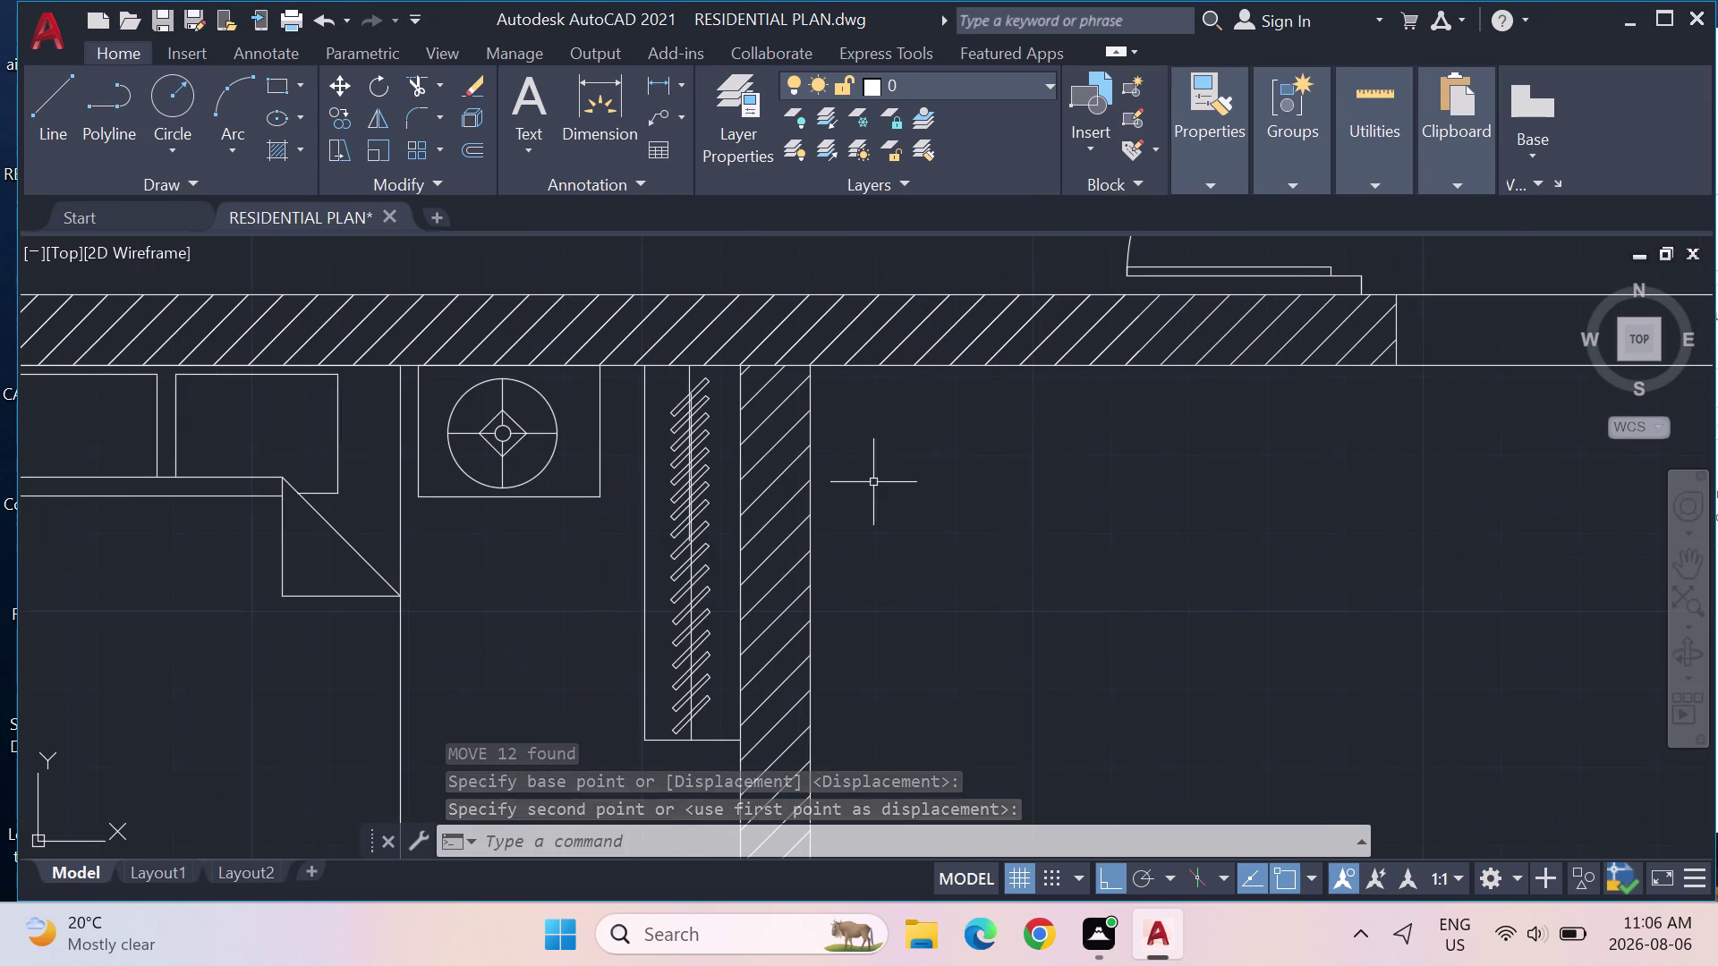
click(690, 385)
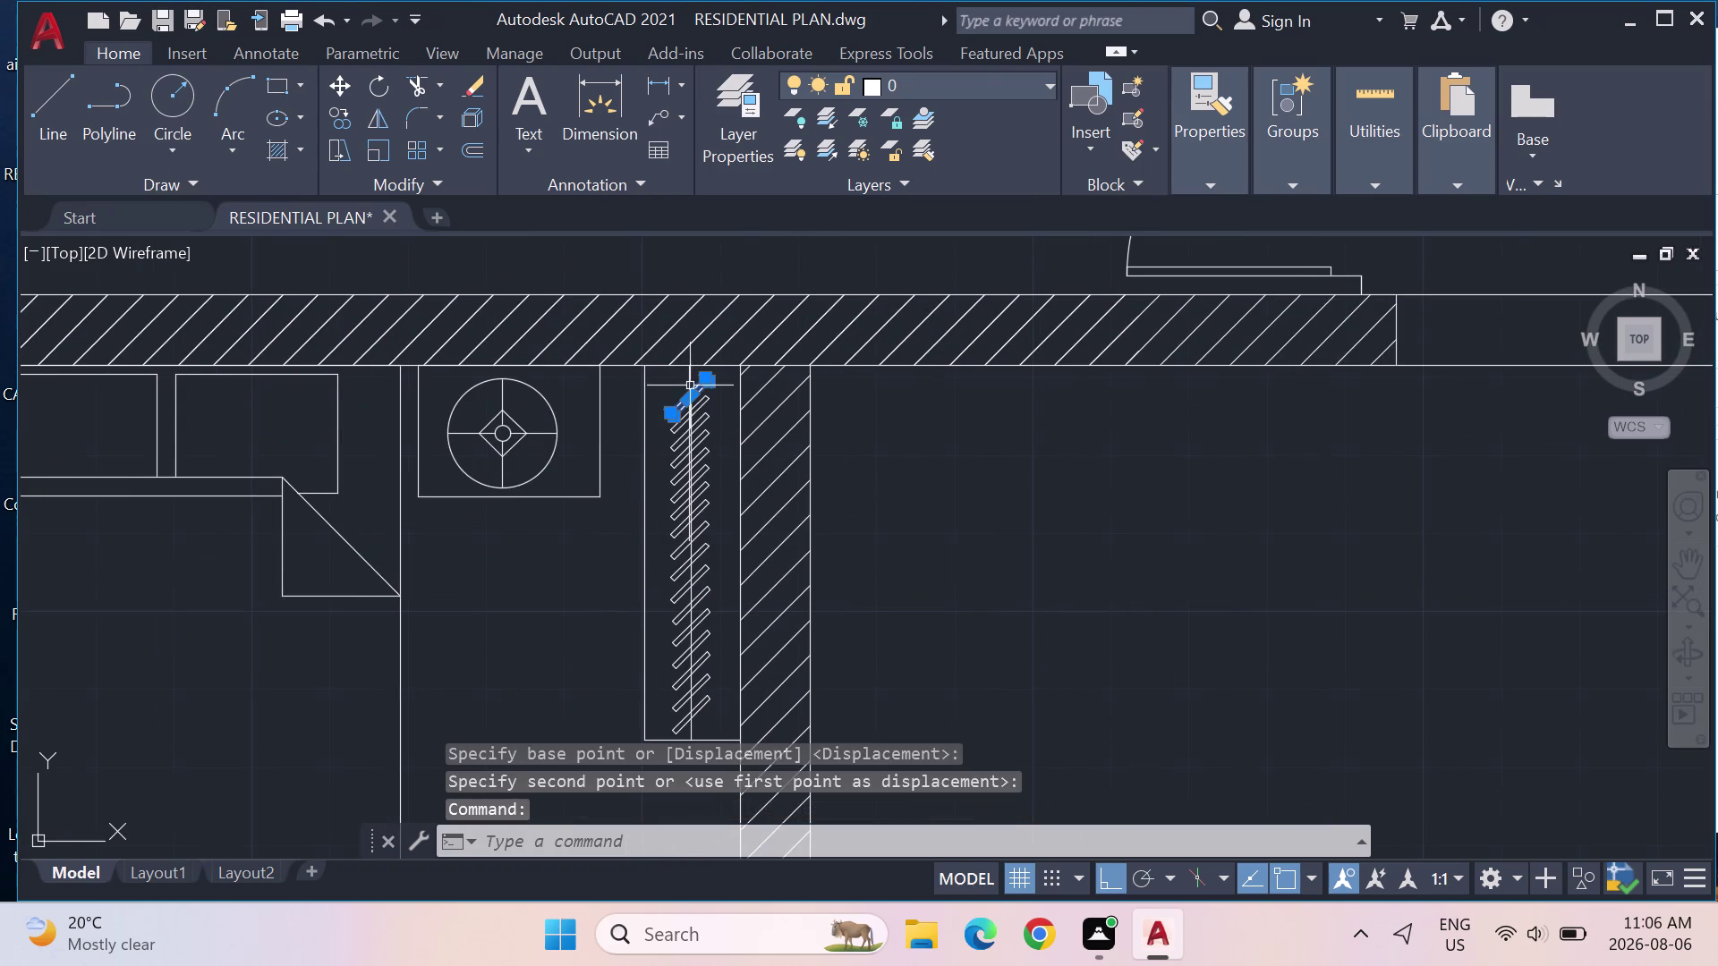
key(Escape)
key(Escape)
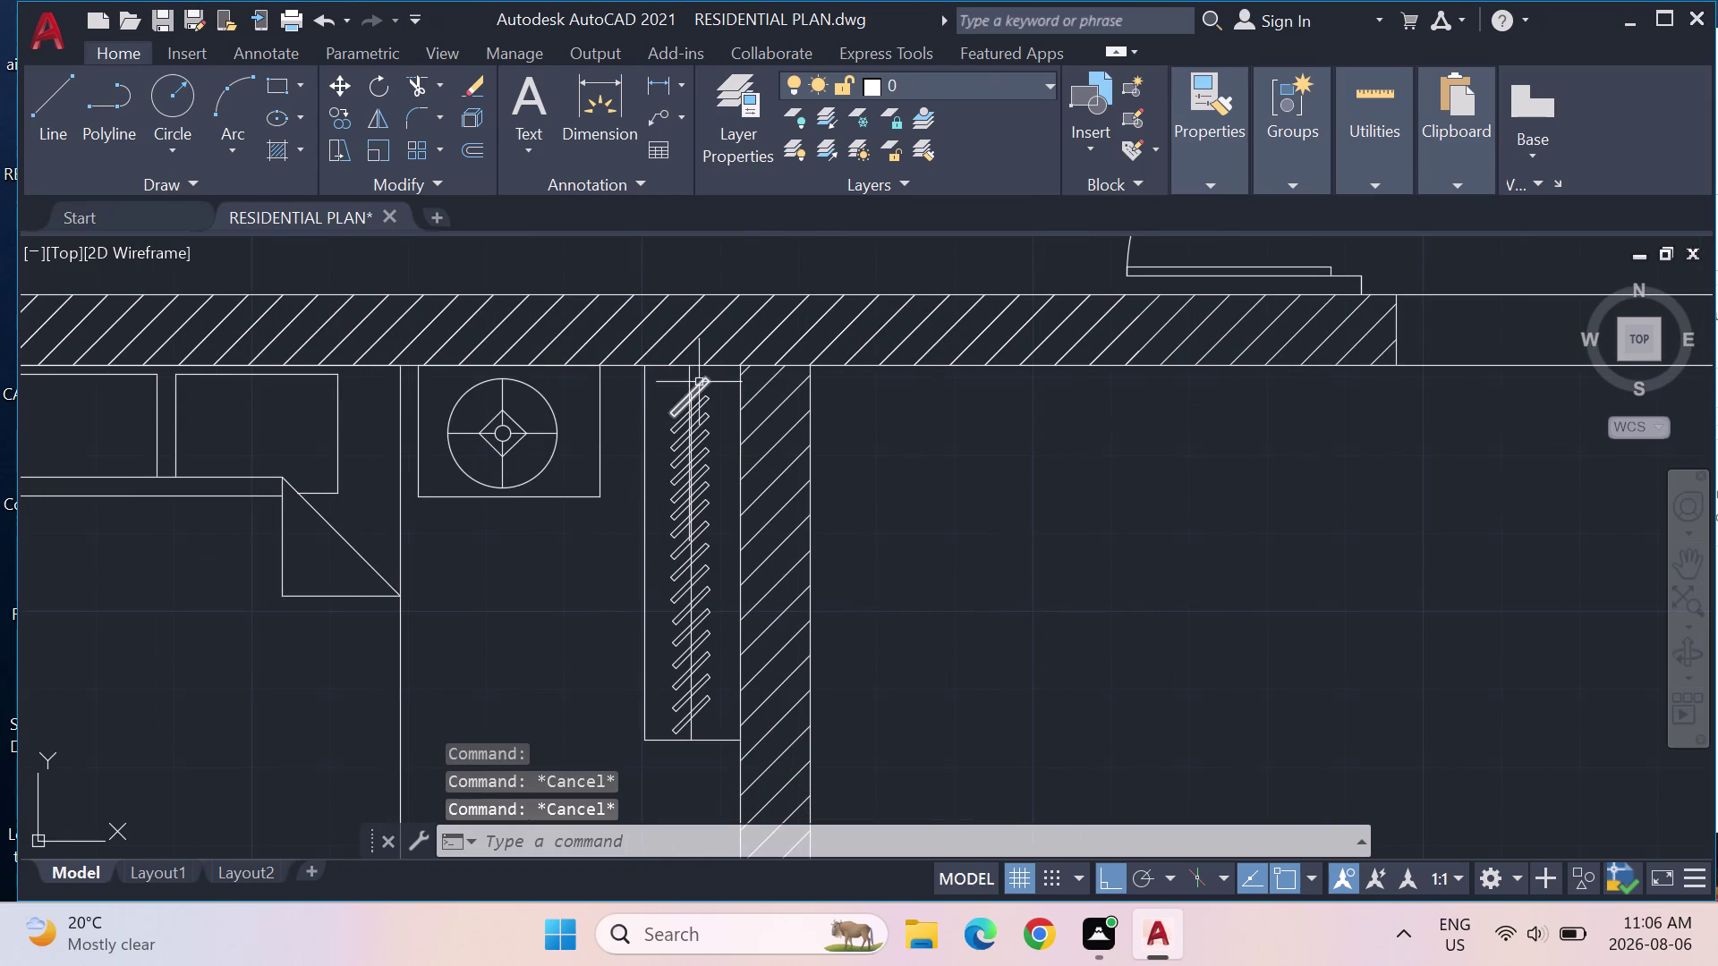
click(691, 373)
key(Delete)
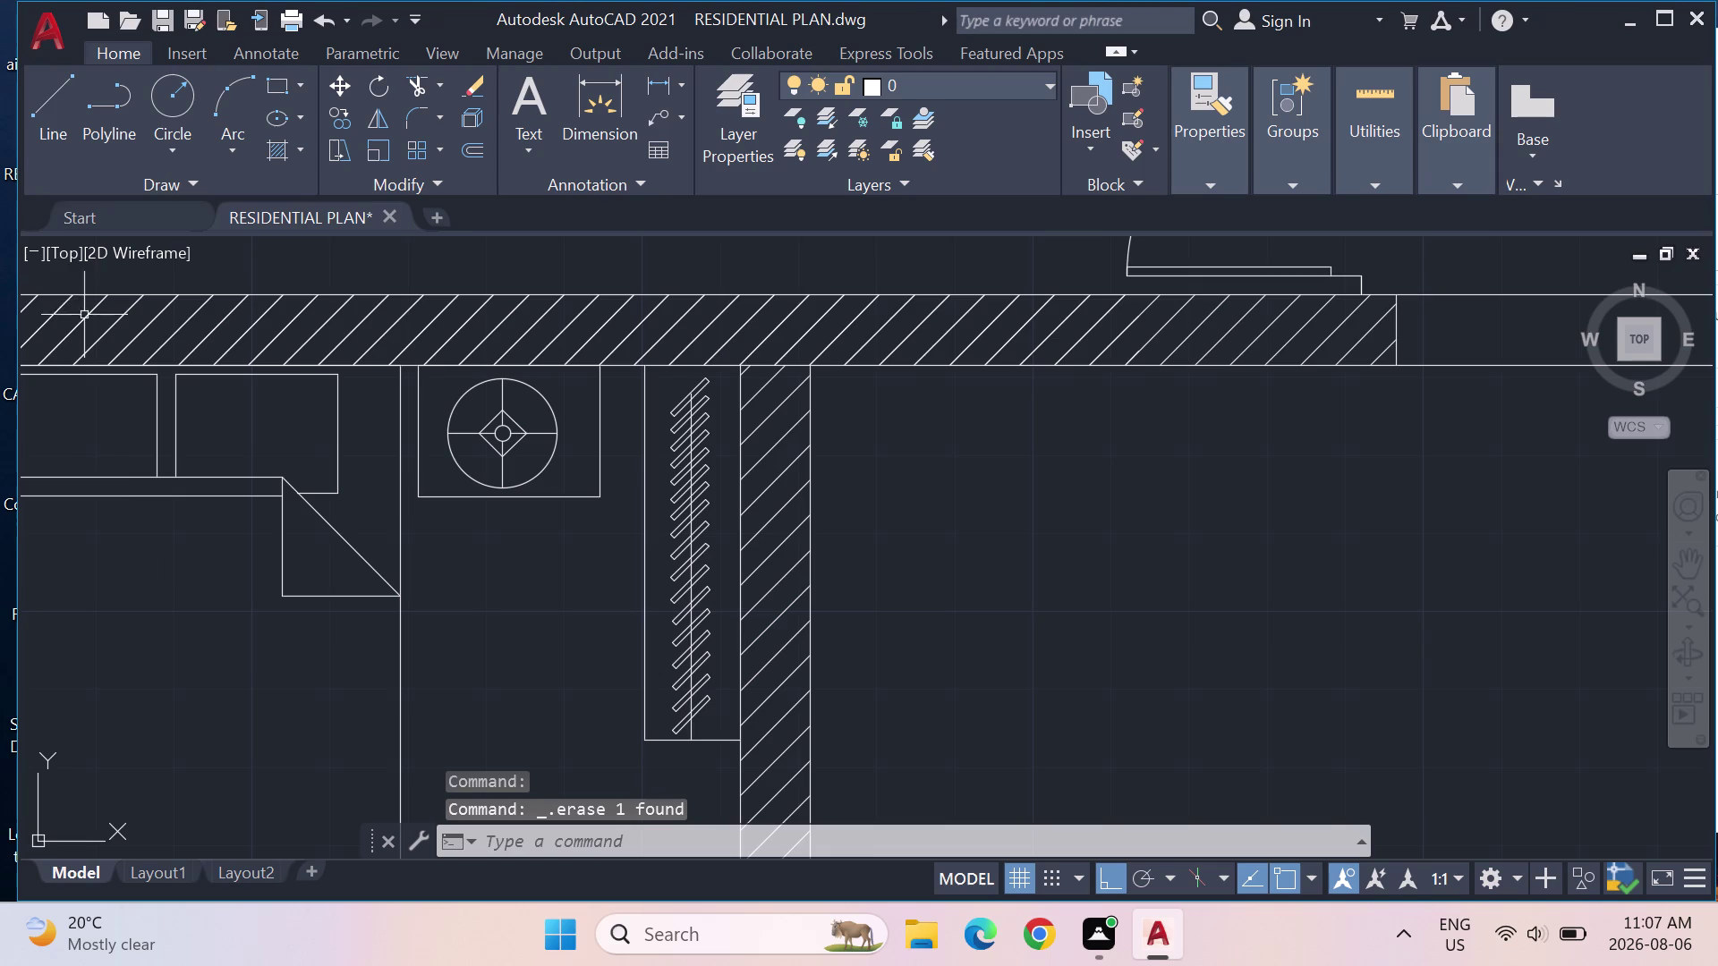
Cancel the stray line command and undo to restore the deleted hanger line.
click(71, 76)
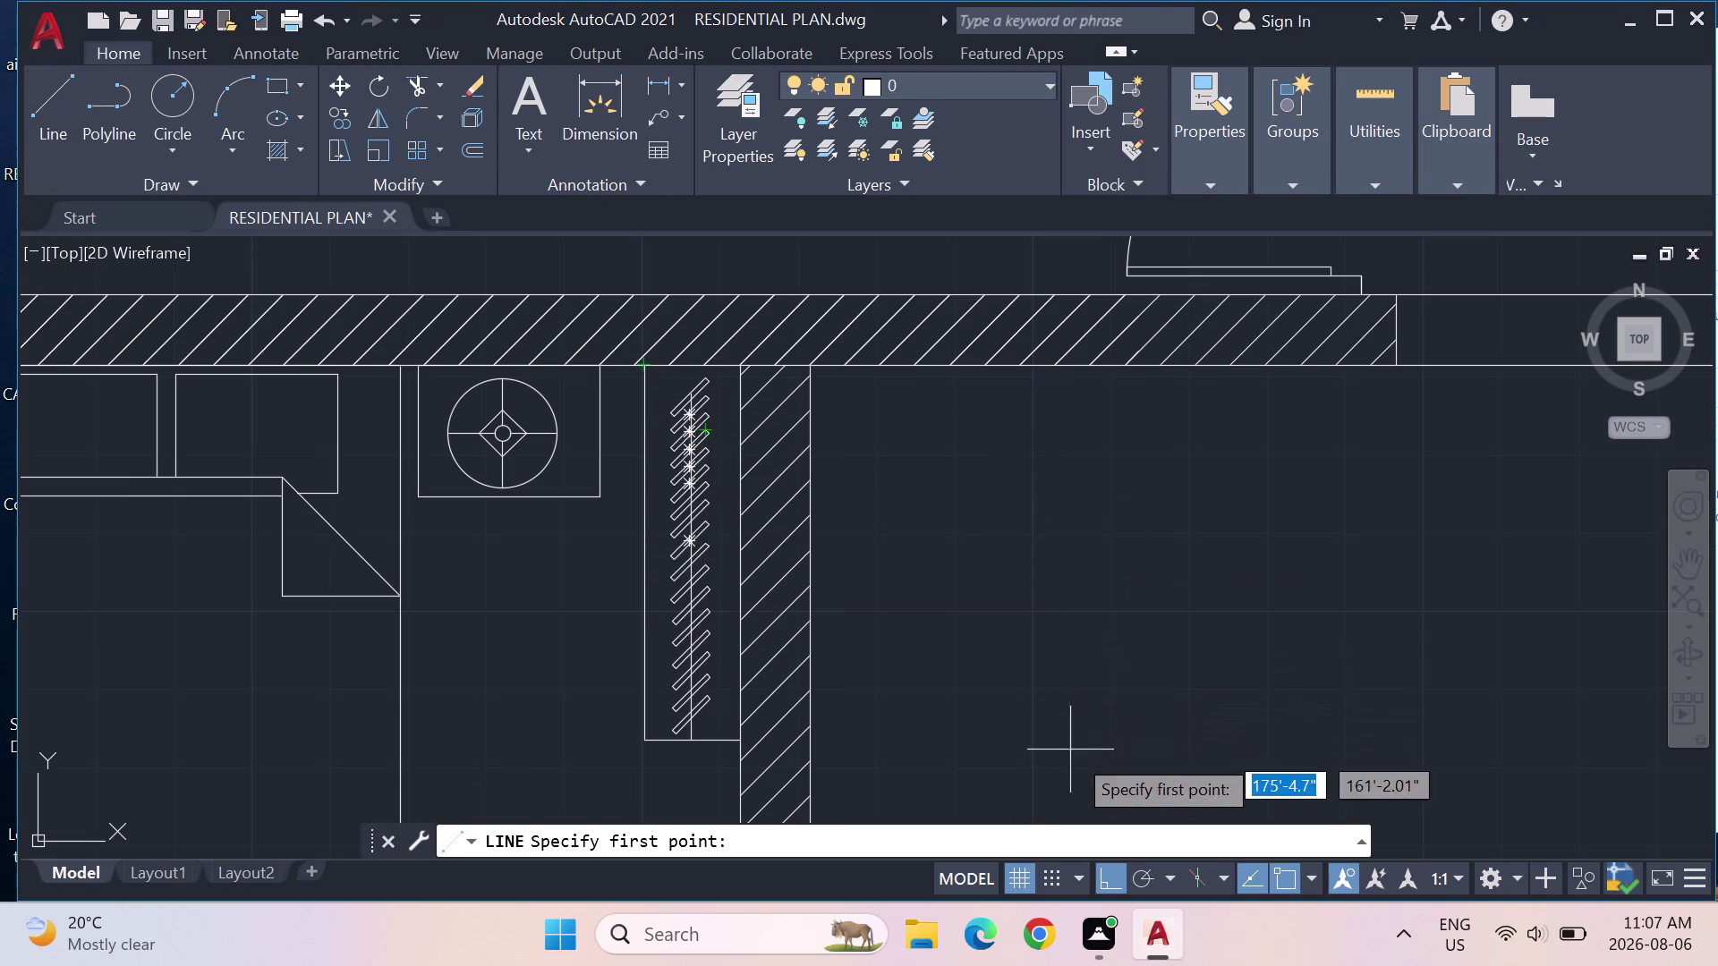
key(ctrl+z)
key(ctrl+z)
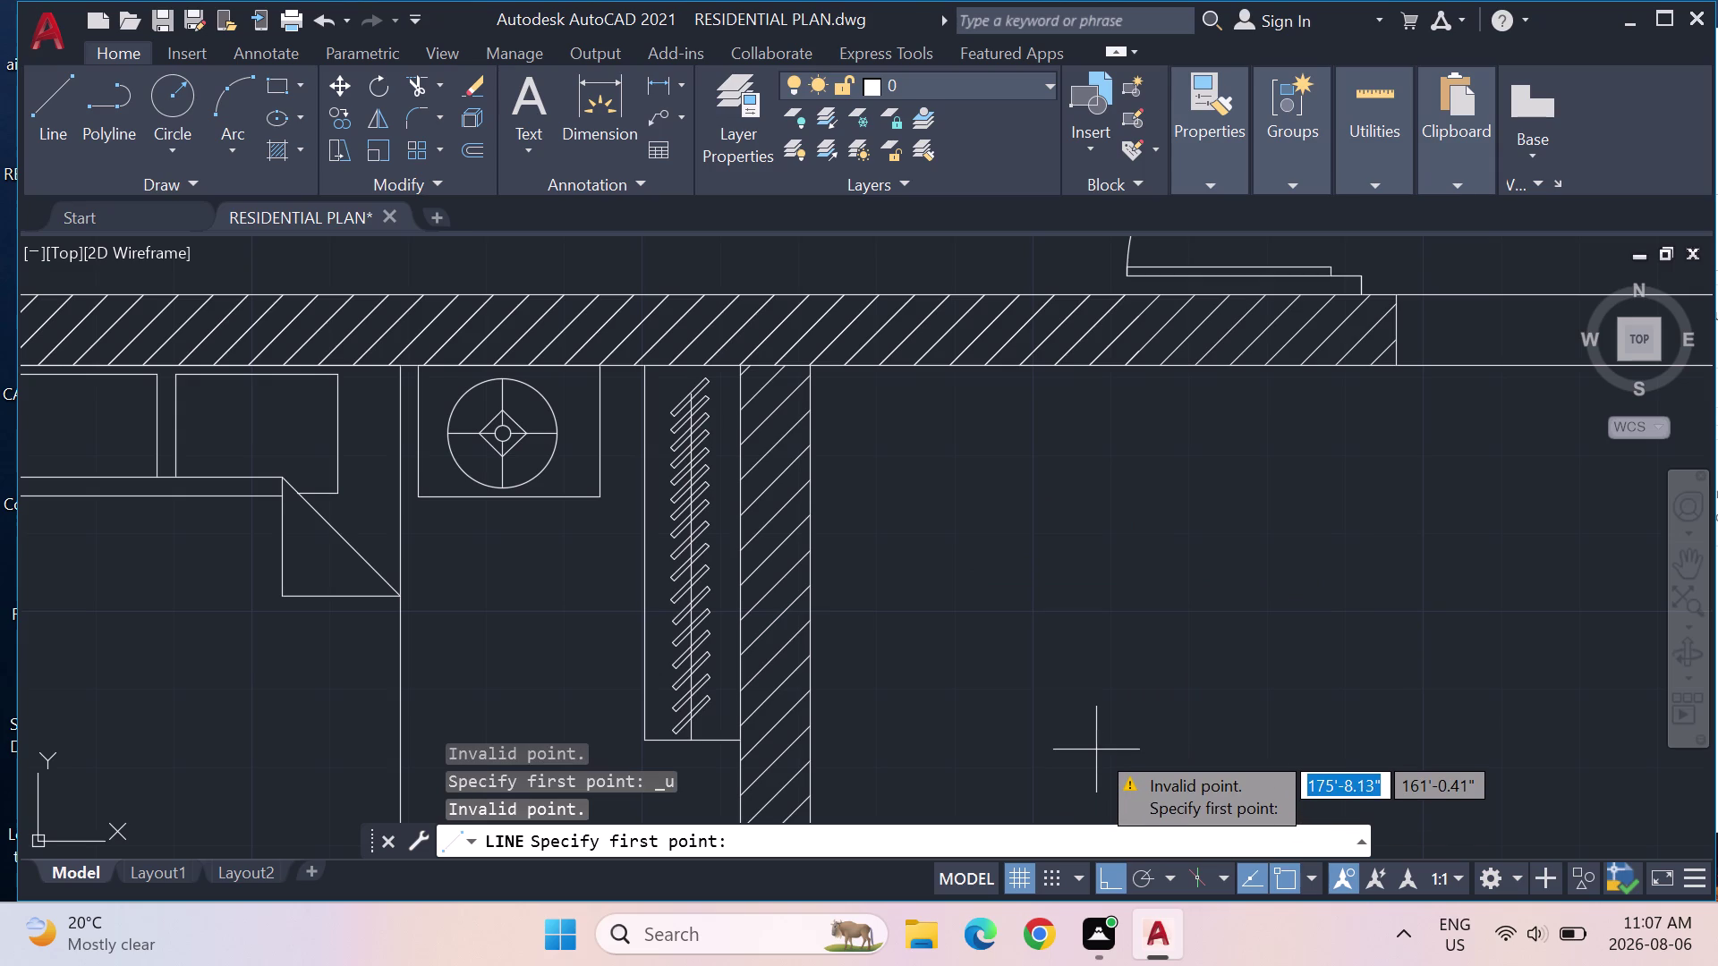
key(ctrl+z)
key(Escape)
key(Escape)
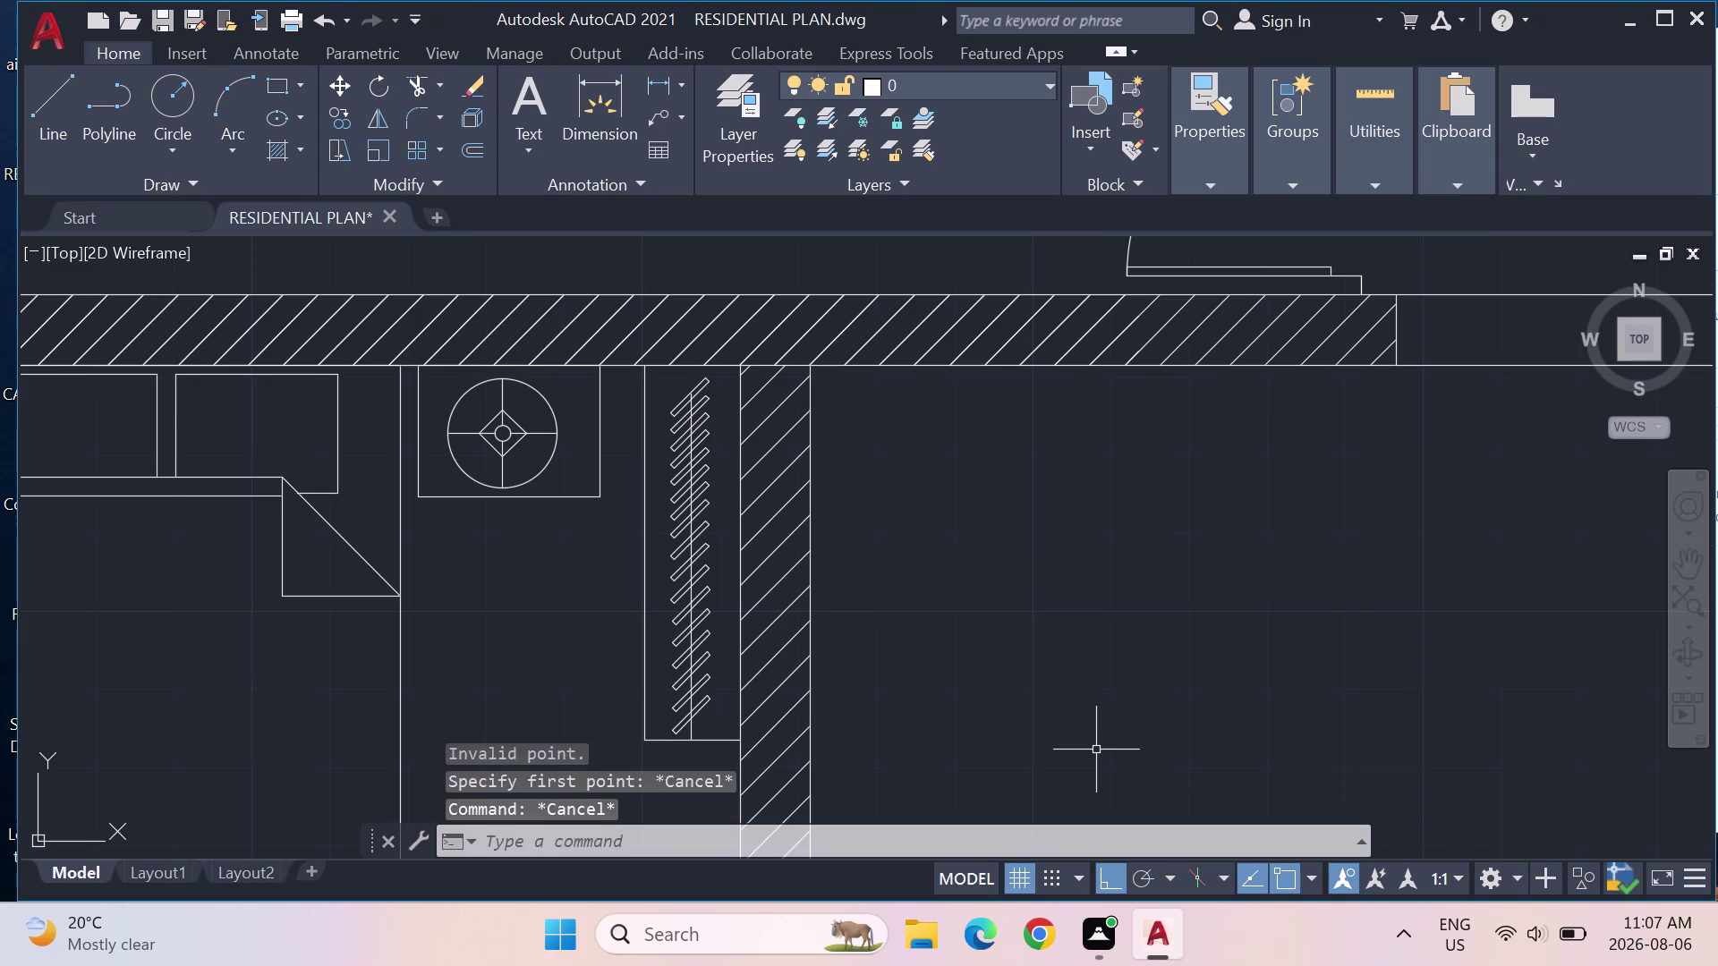
key(ctrl+z)
key(ctrl+z)
key(ctrl+z)
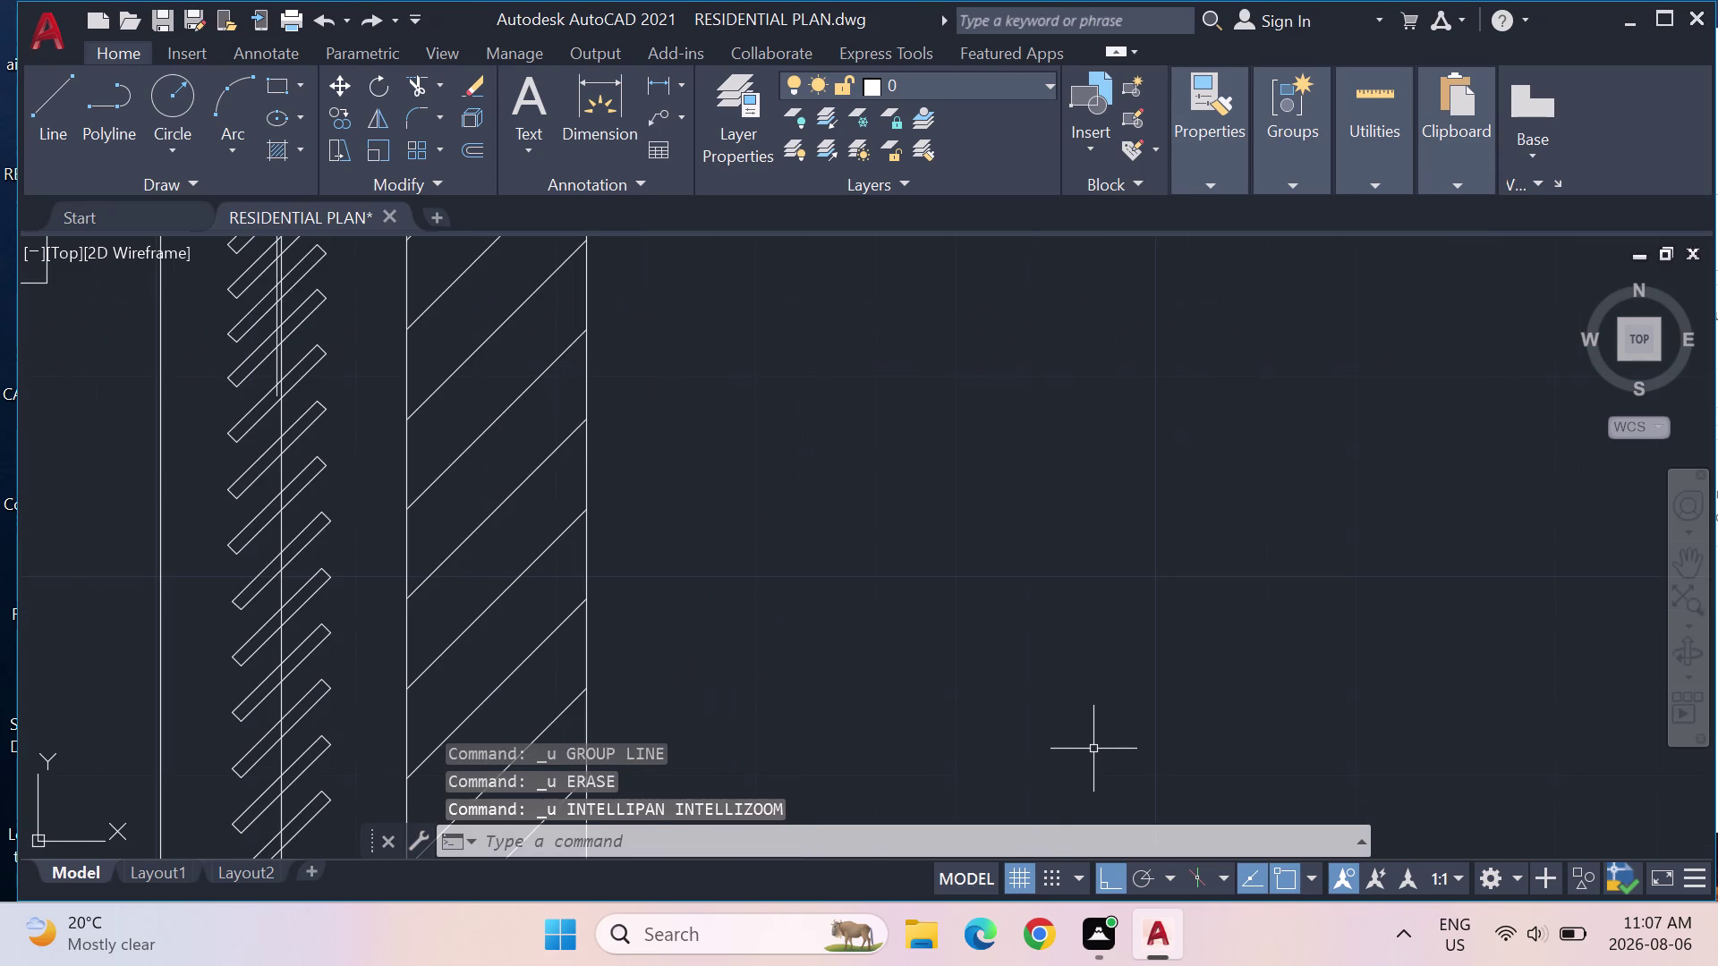
Undo the hanger-row move and reselect the hanger-line row.
key(ctrl+z)
scroll(up, 3)
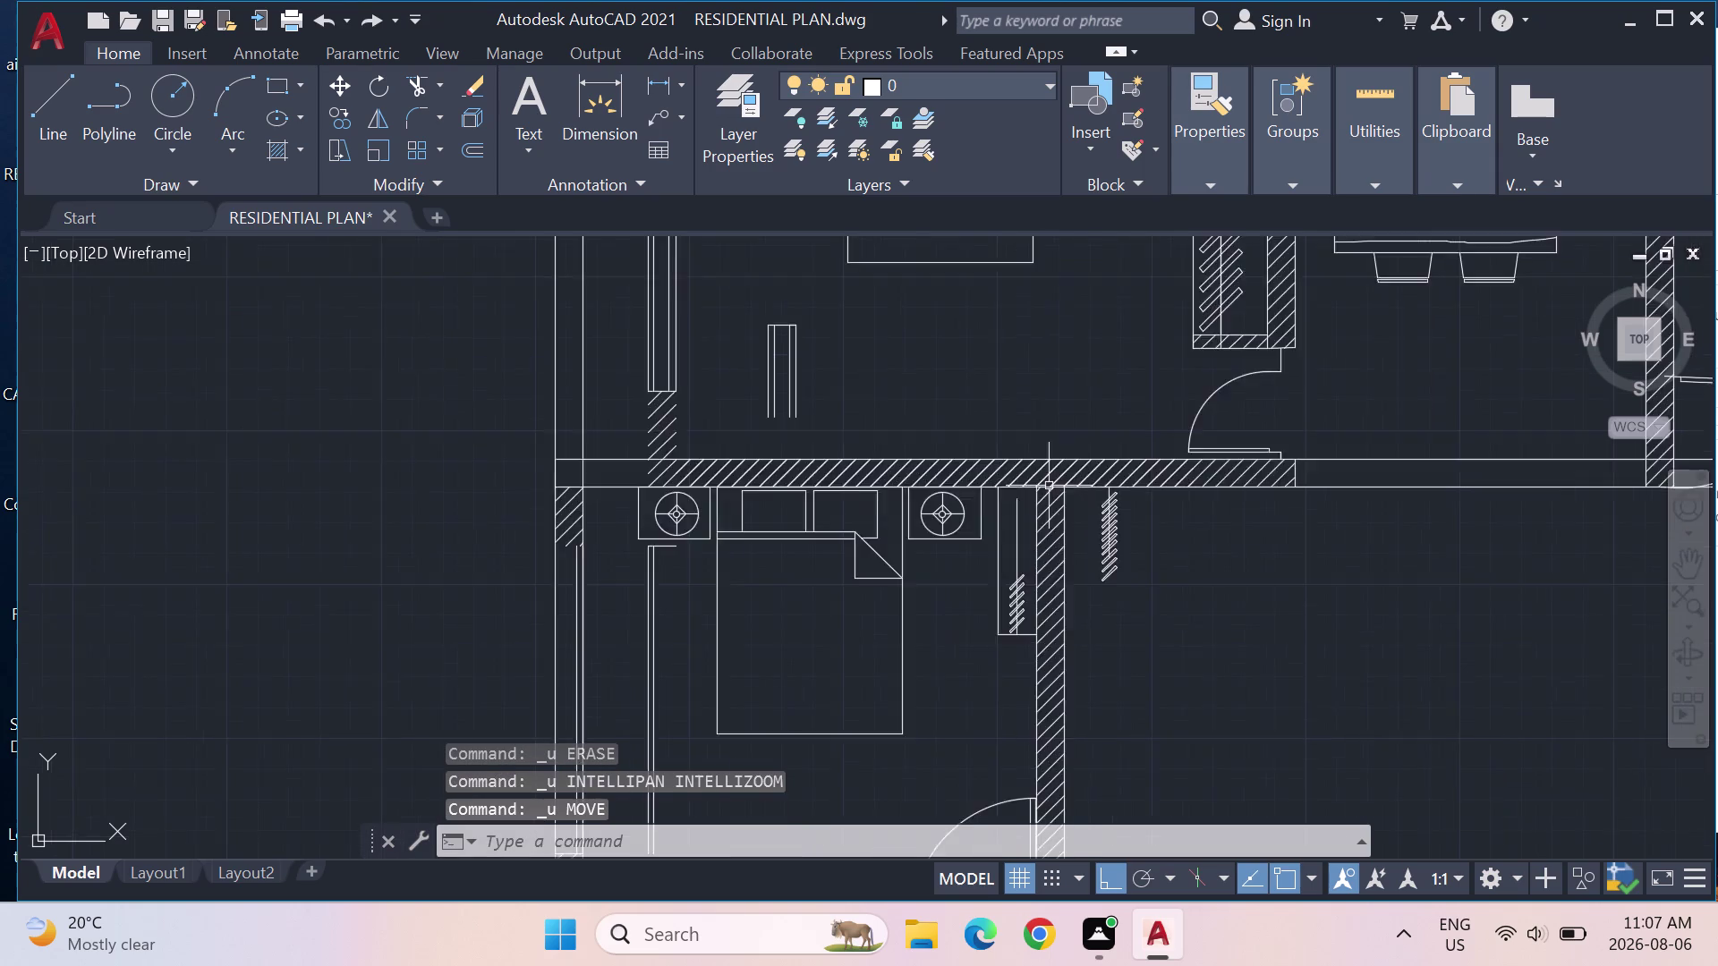
scroll(up, 3)
drag(1273, 757, 1205, 523)
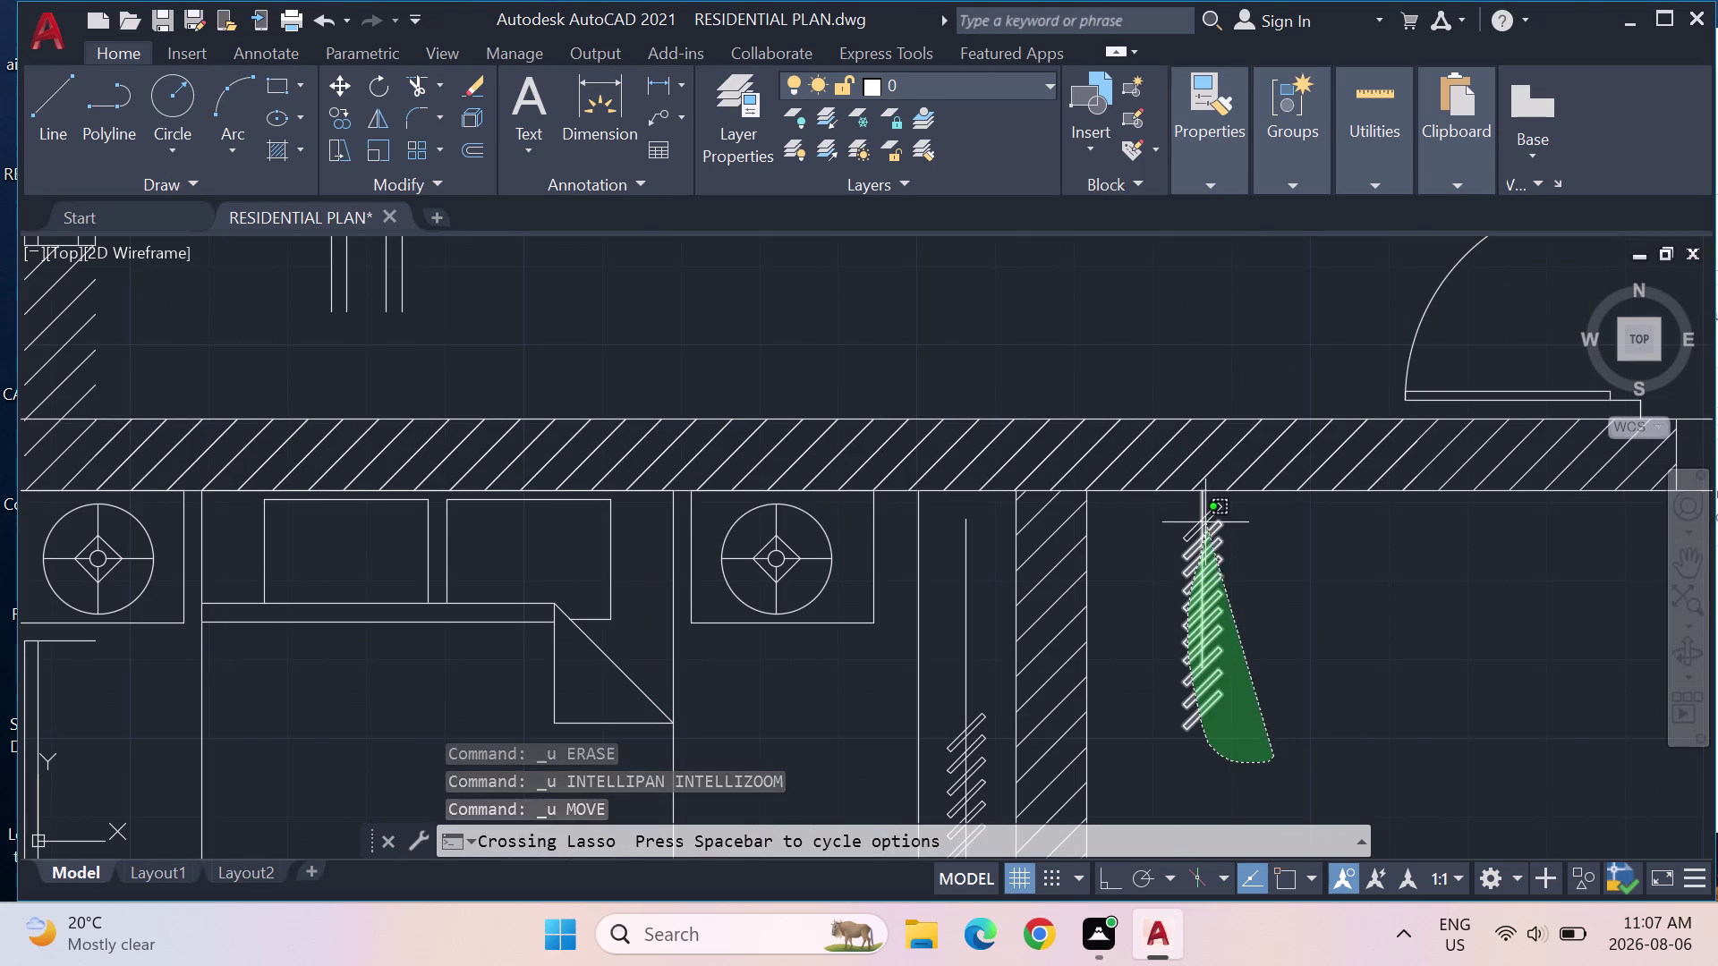
drag(1205, 524, 1201, 505)
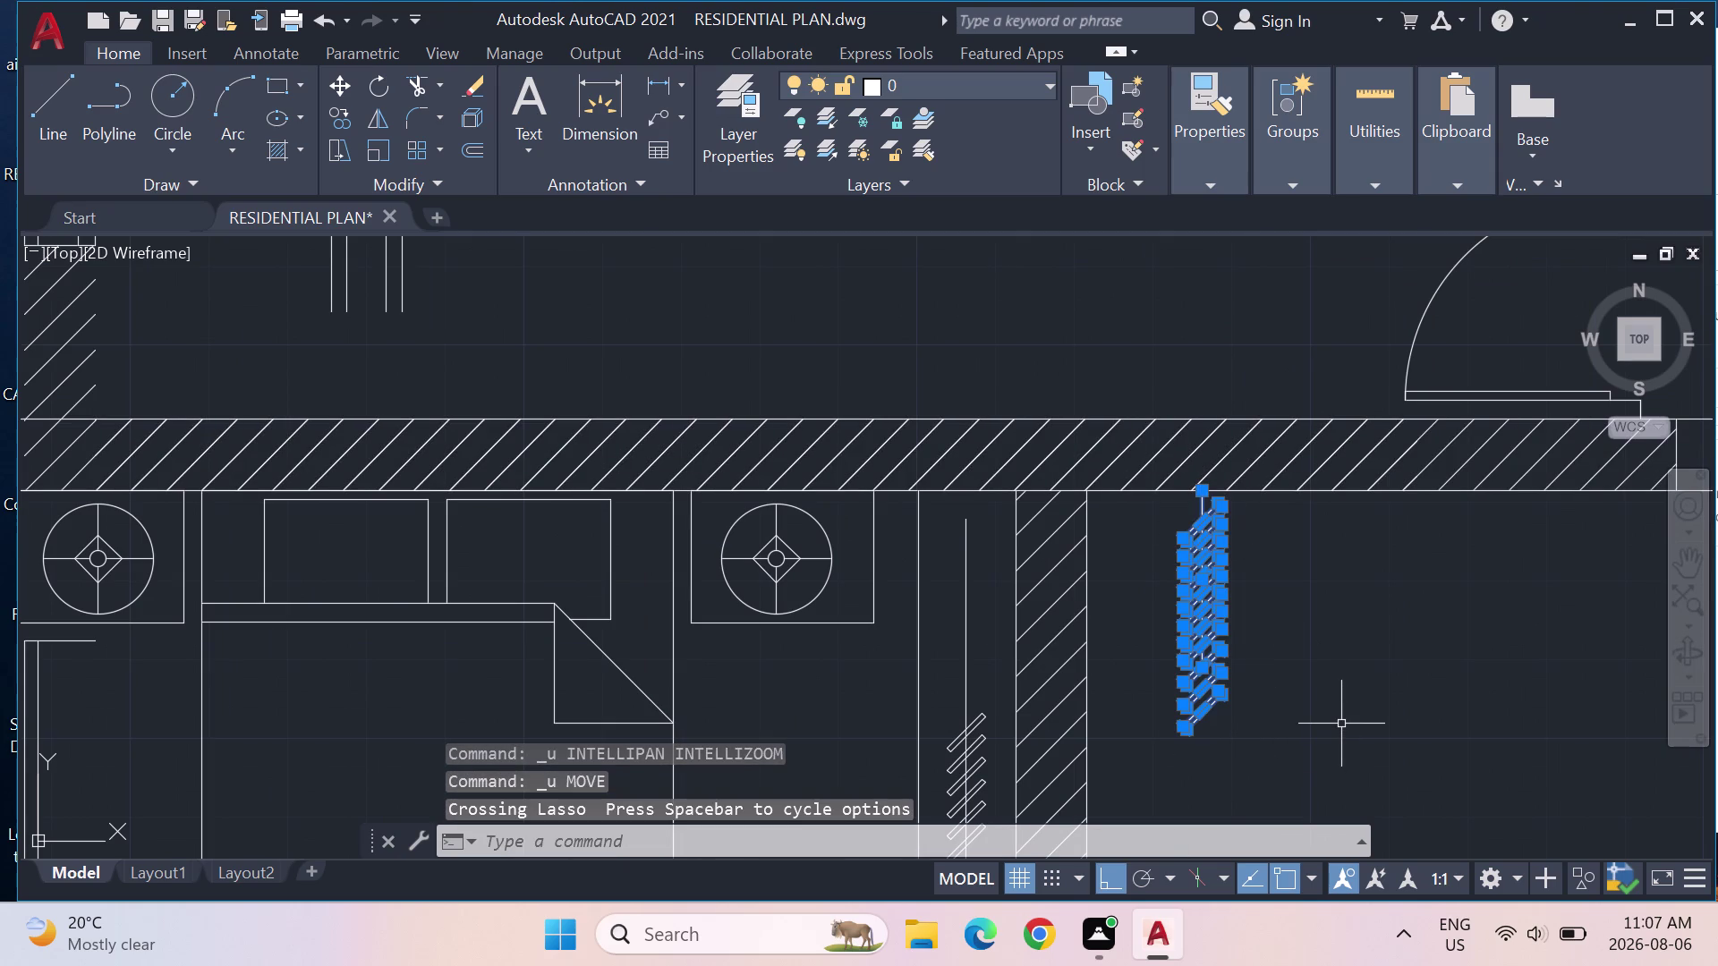
Move the row by its top end into the wardrobe just below the wall.
key(m)
key(Return)
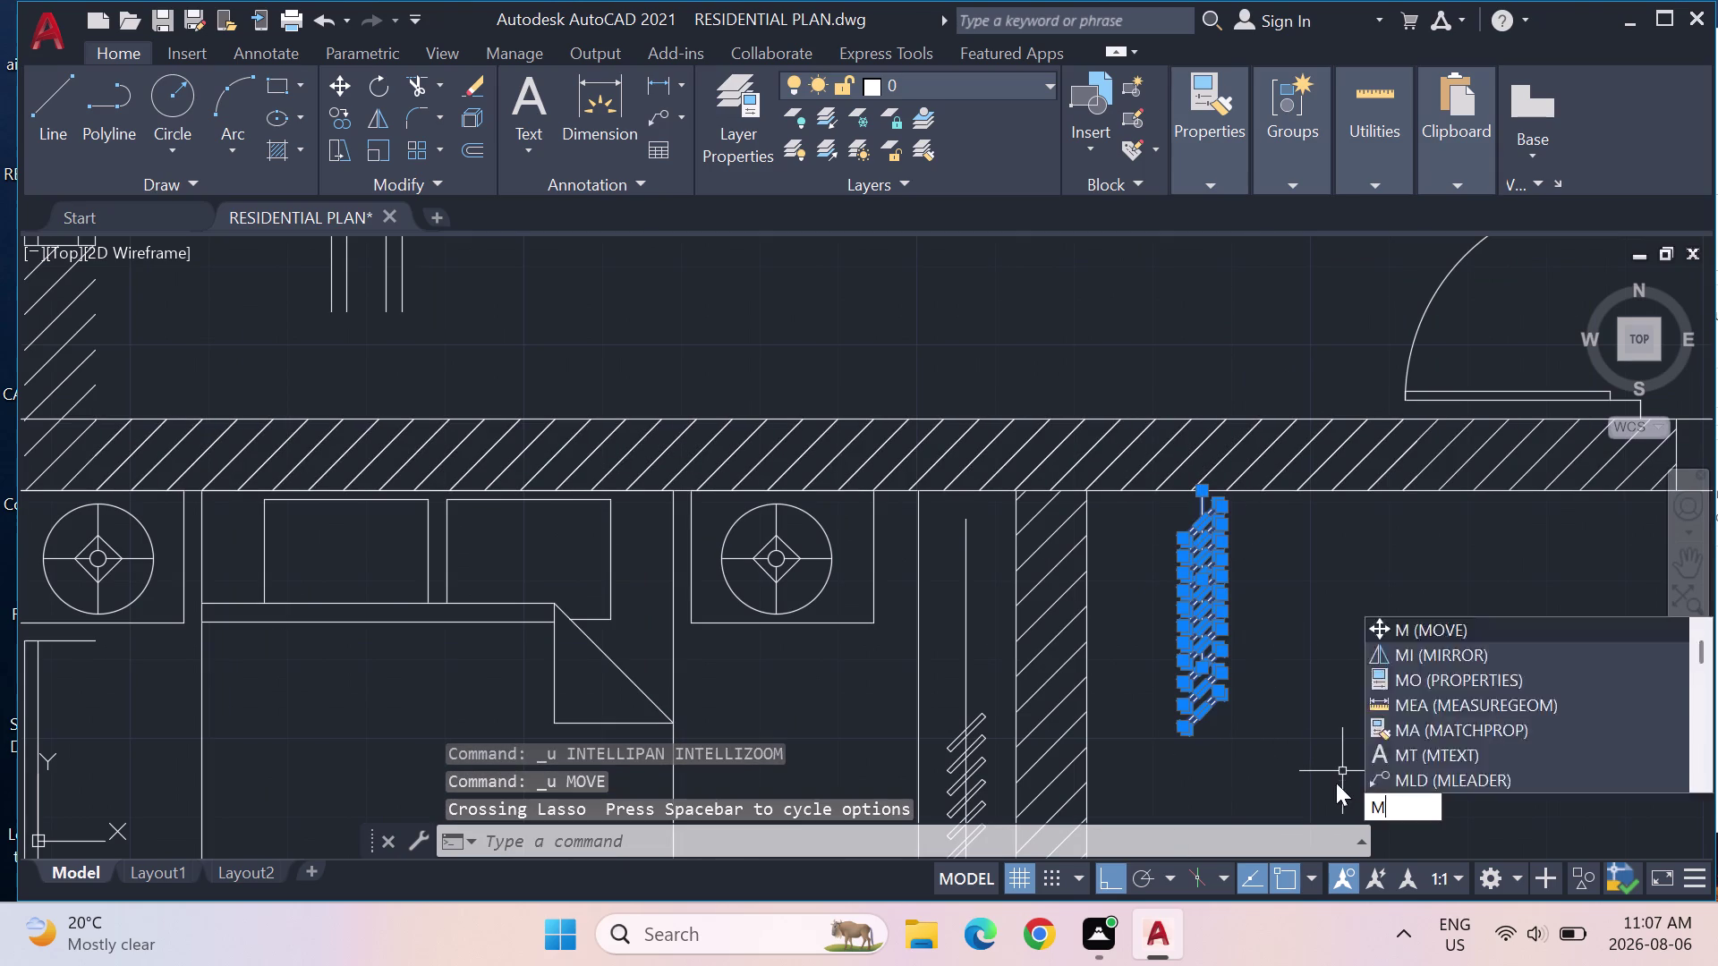
scroll(up, 3)
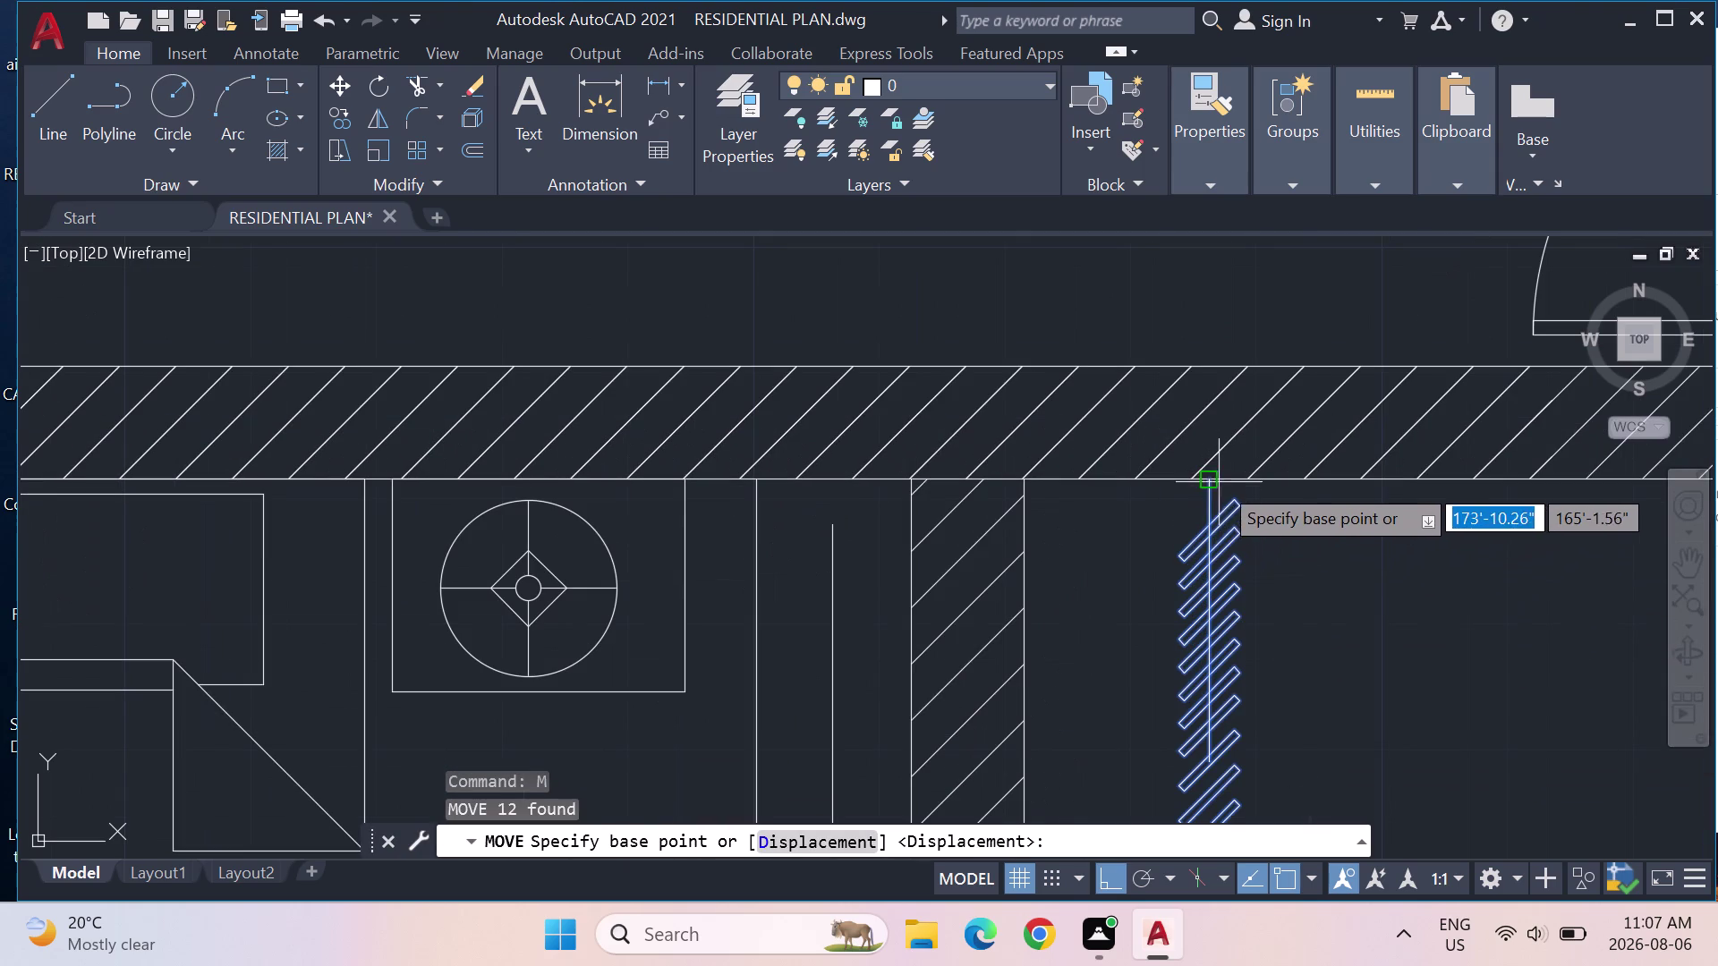
click(1207, 480)
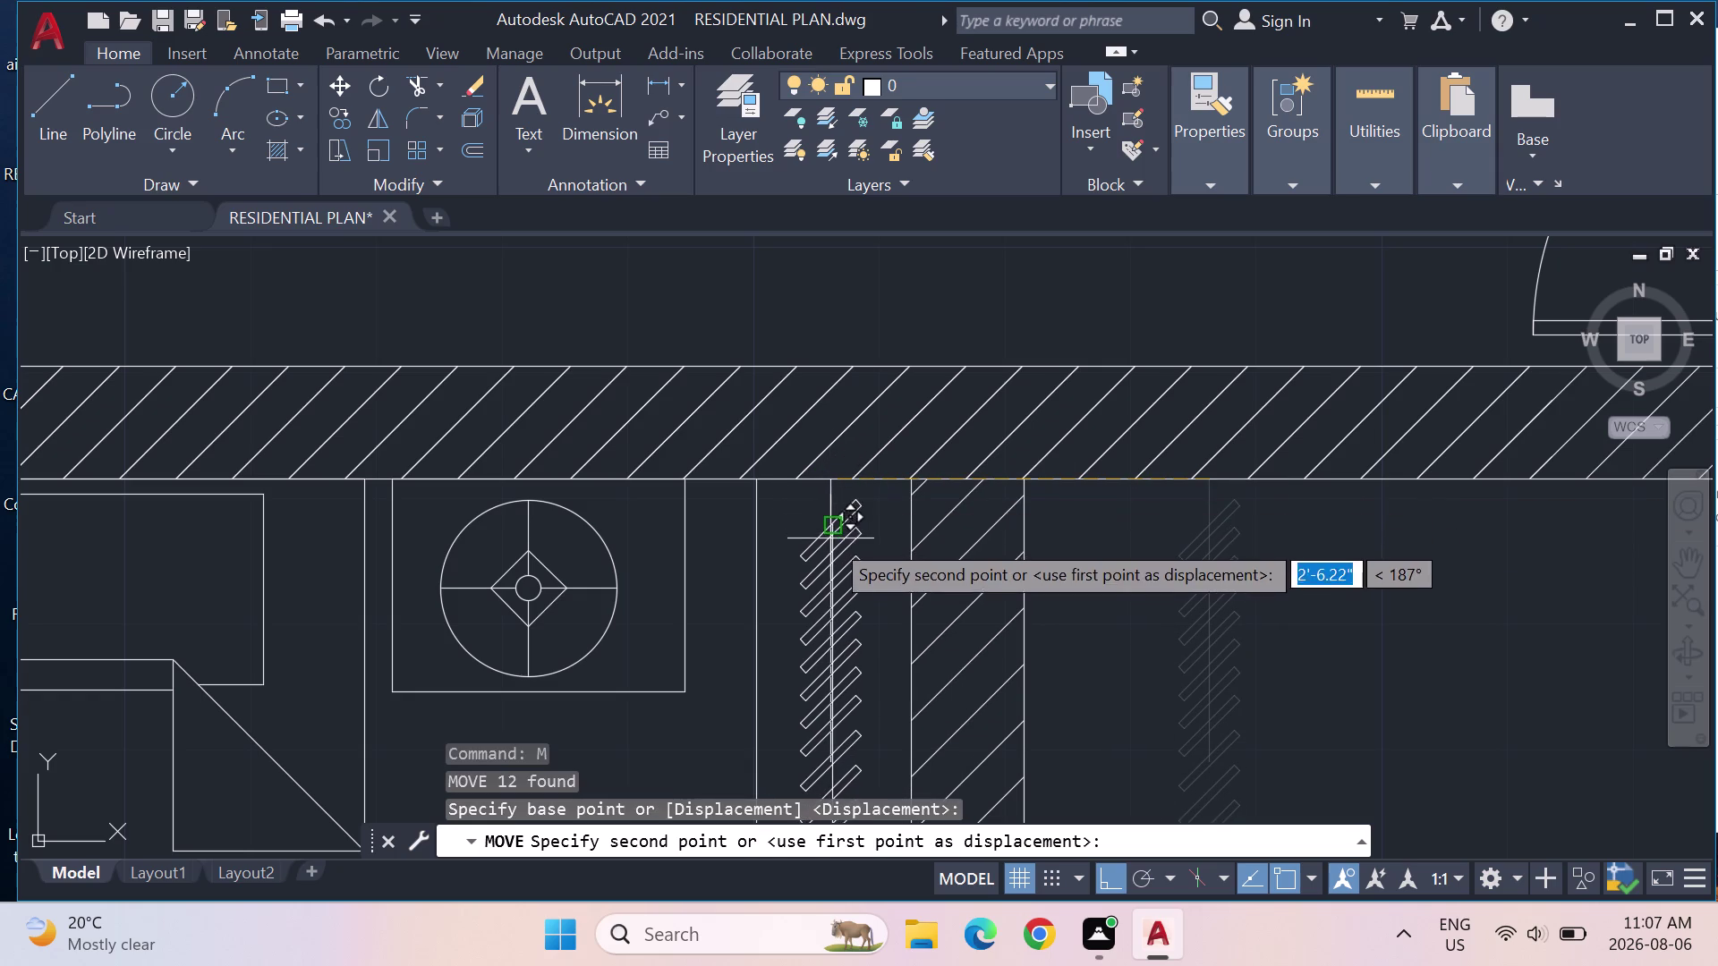
click(833, 489)
scroll(down, 3)
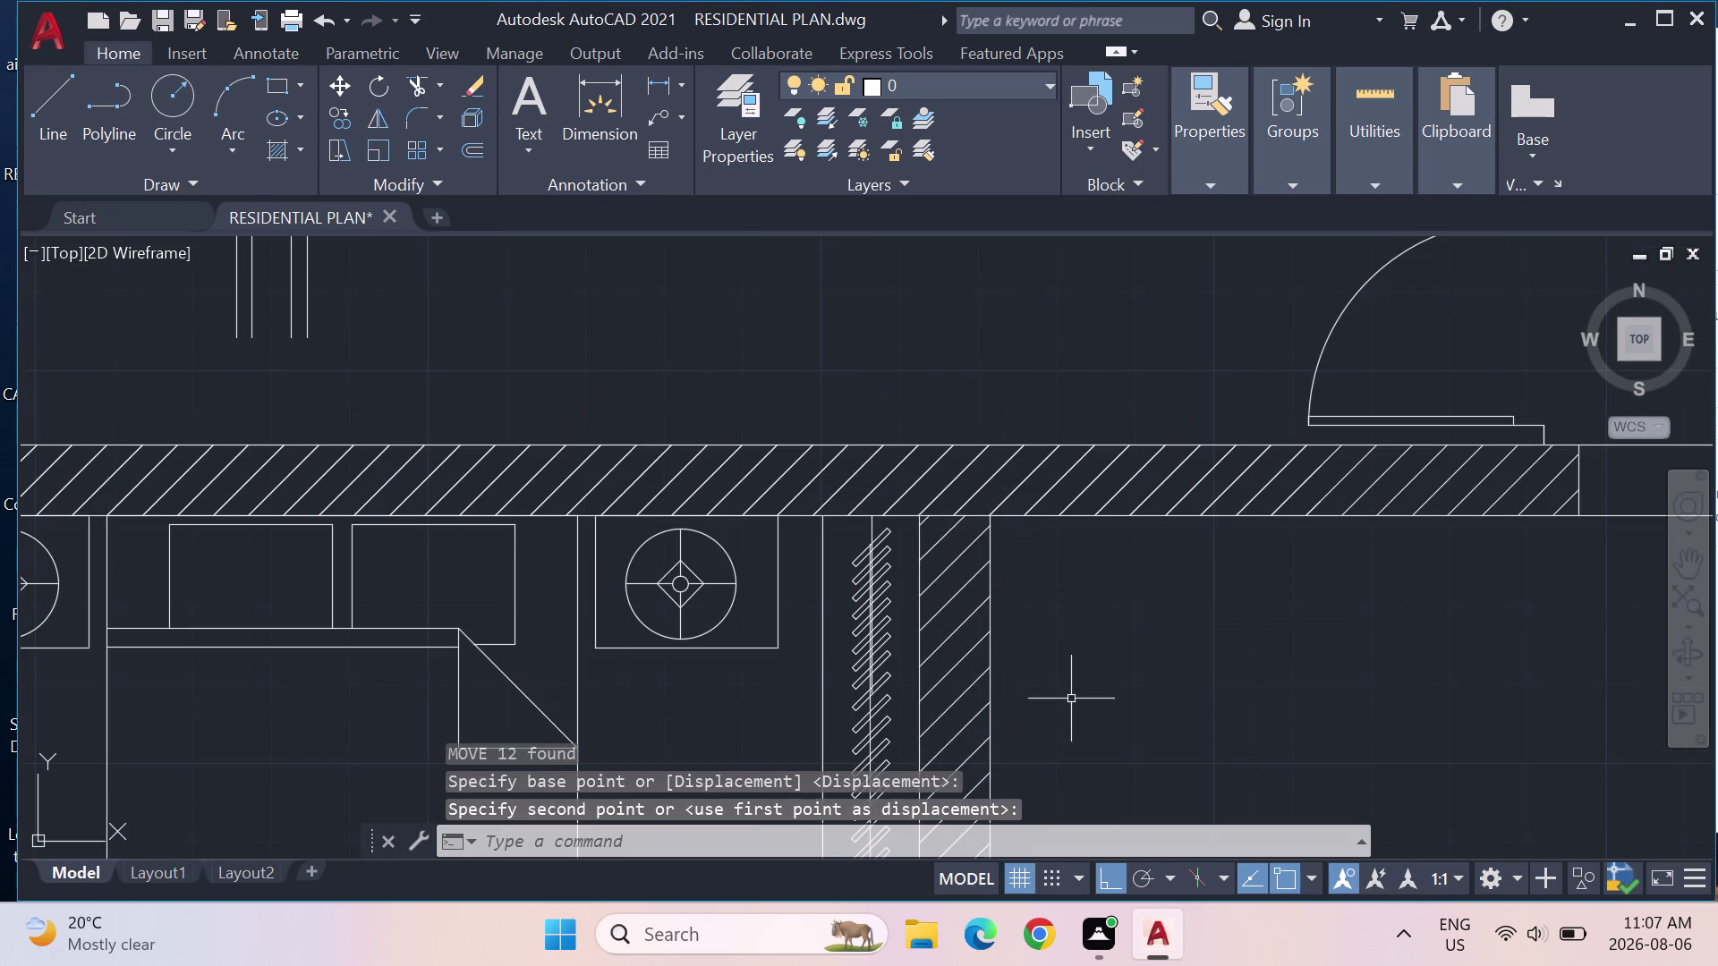
middle_drag(1087, 707, 1104, 568)
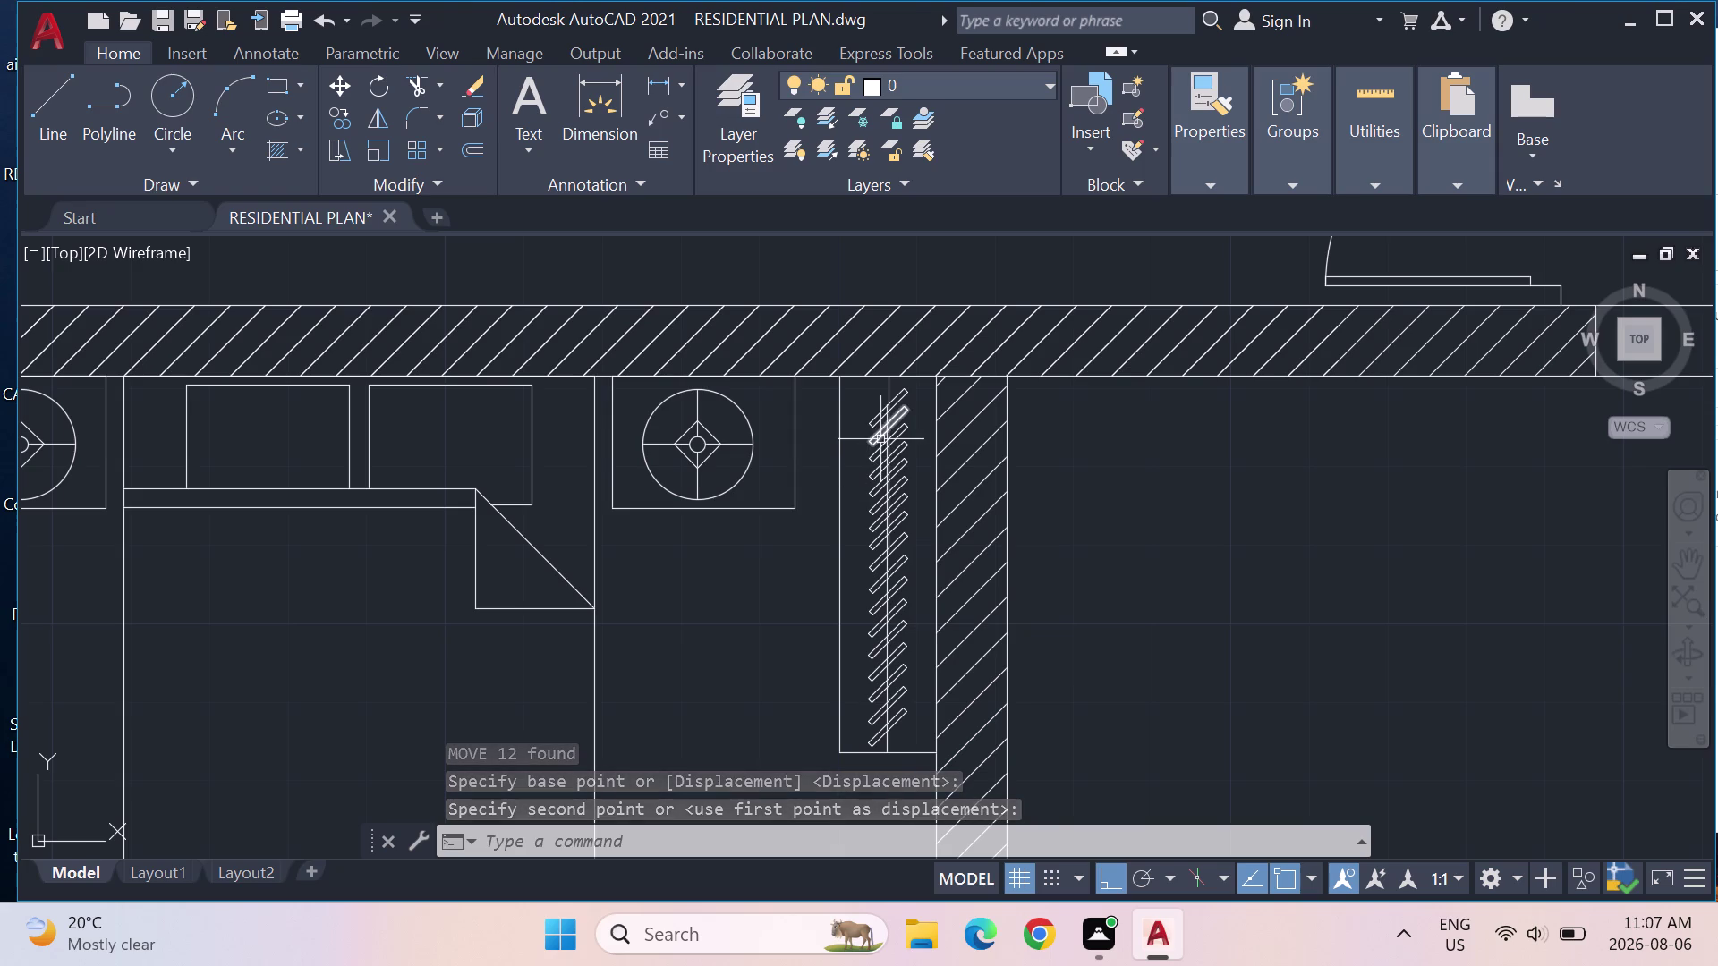
scroll(up, 3)
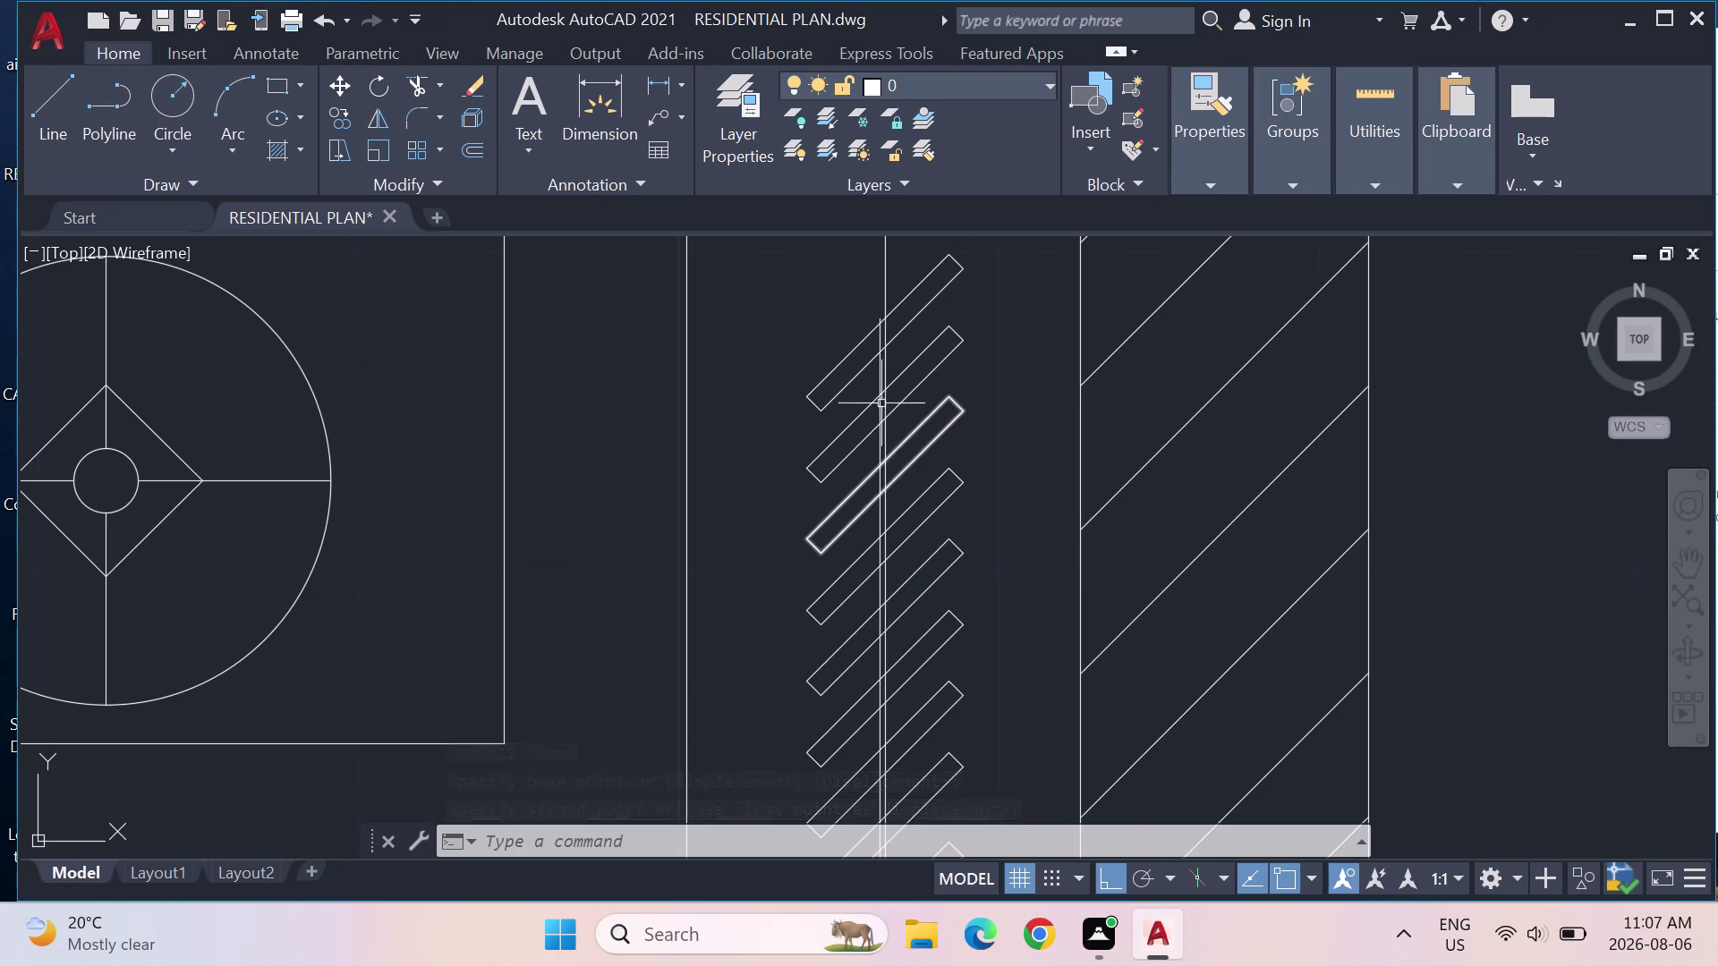
click(878, 367)
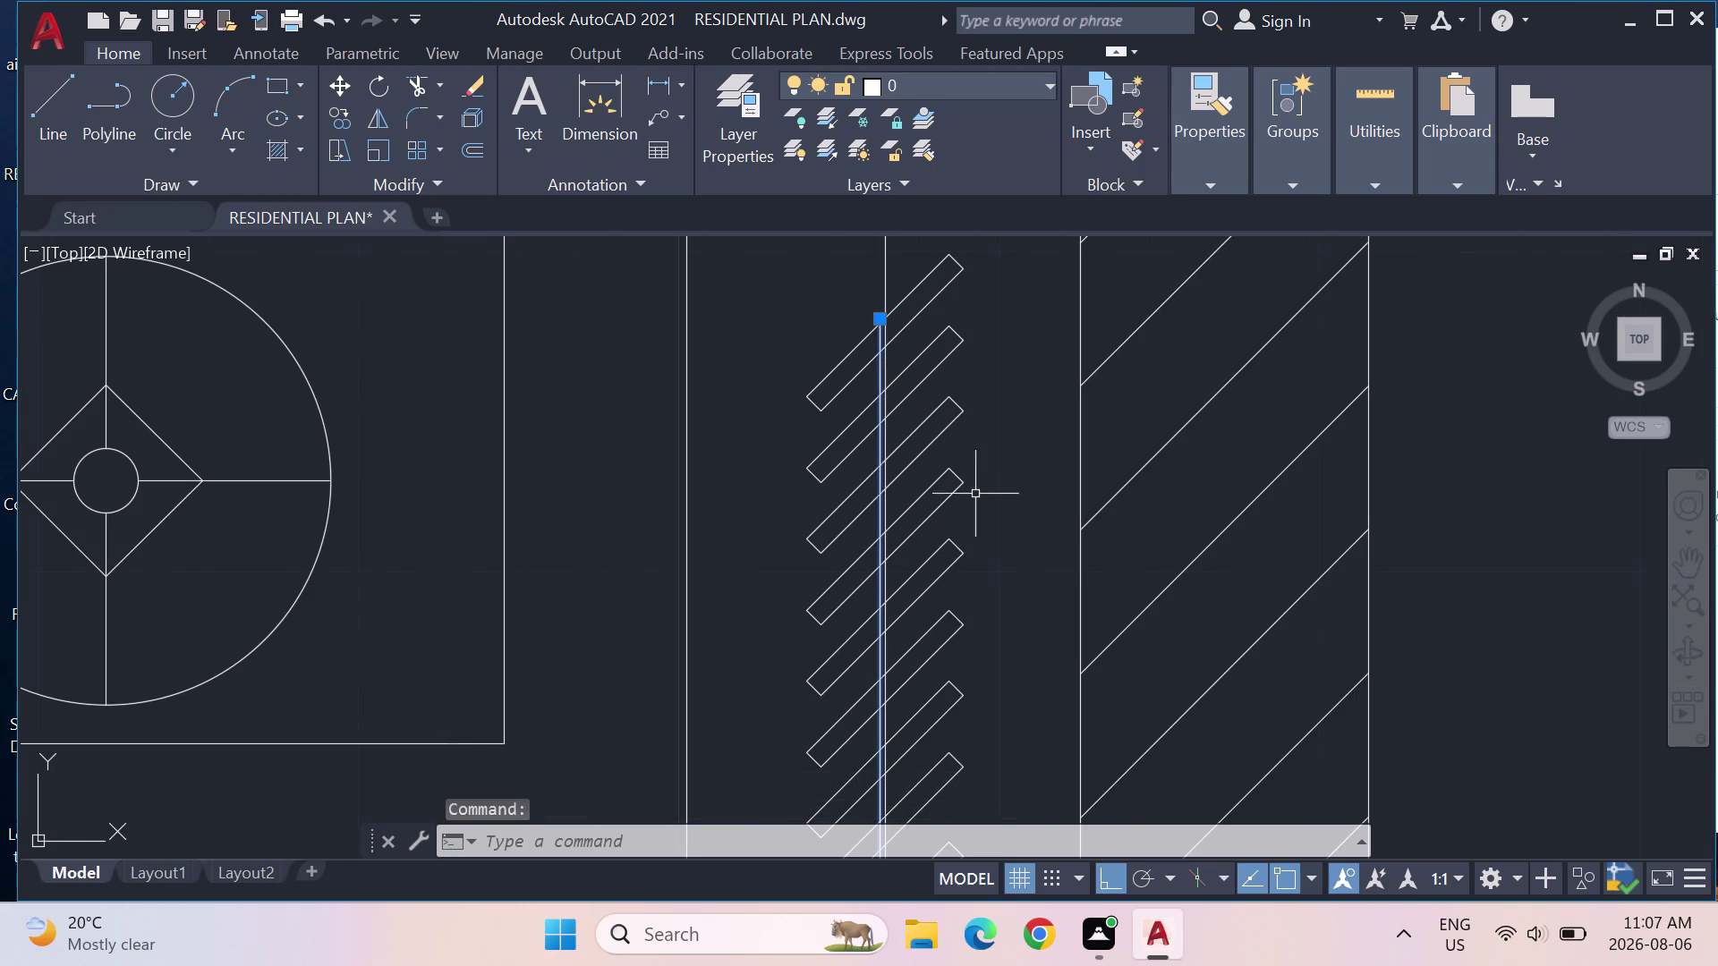
Delete the selected wardrobe rail line and bring the wardrobe back into view.
key(Delete)
scroll(down, 3)
scroll(down, 3)
middle_drag(968, 641, 967, 557)
Draw a short closing line at the lower end of the hanger row.
click(52, 109)
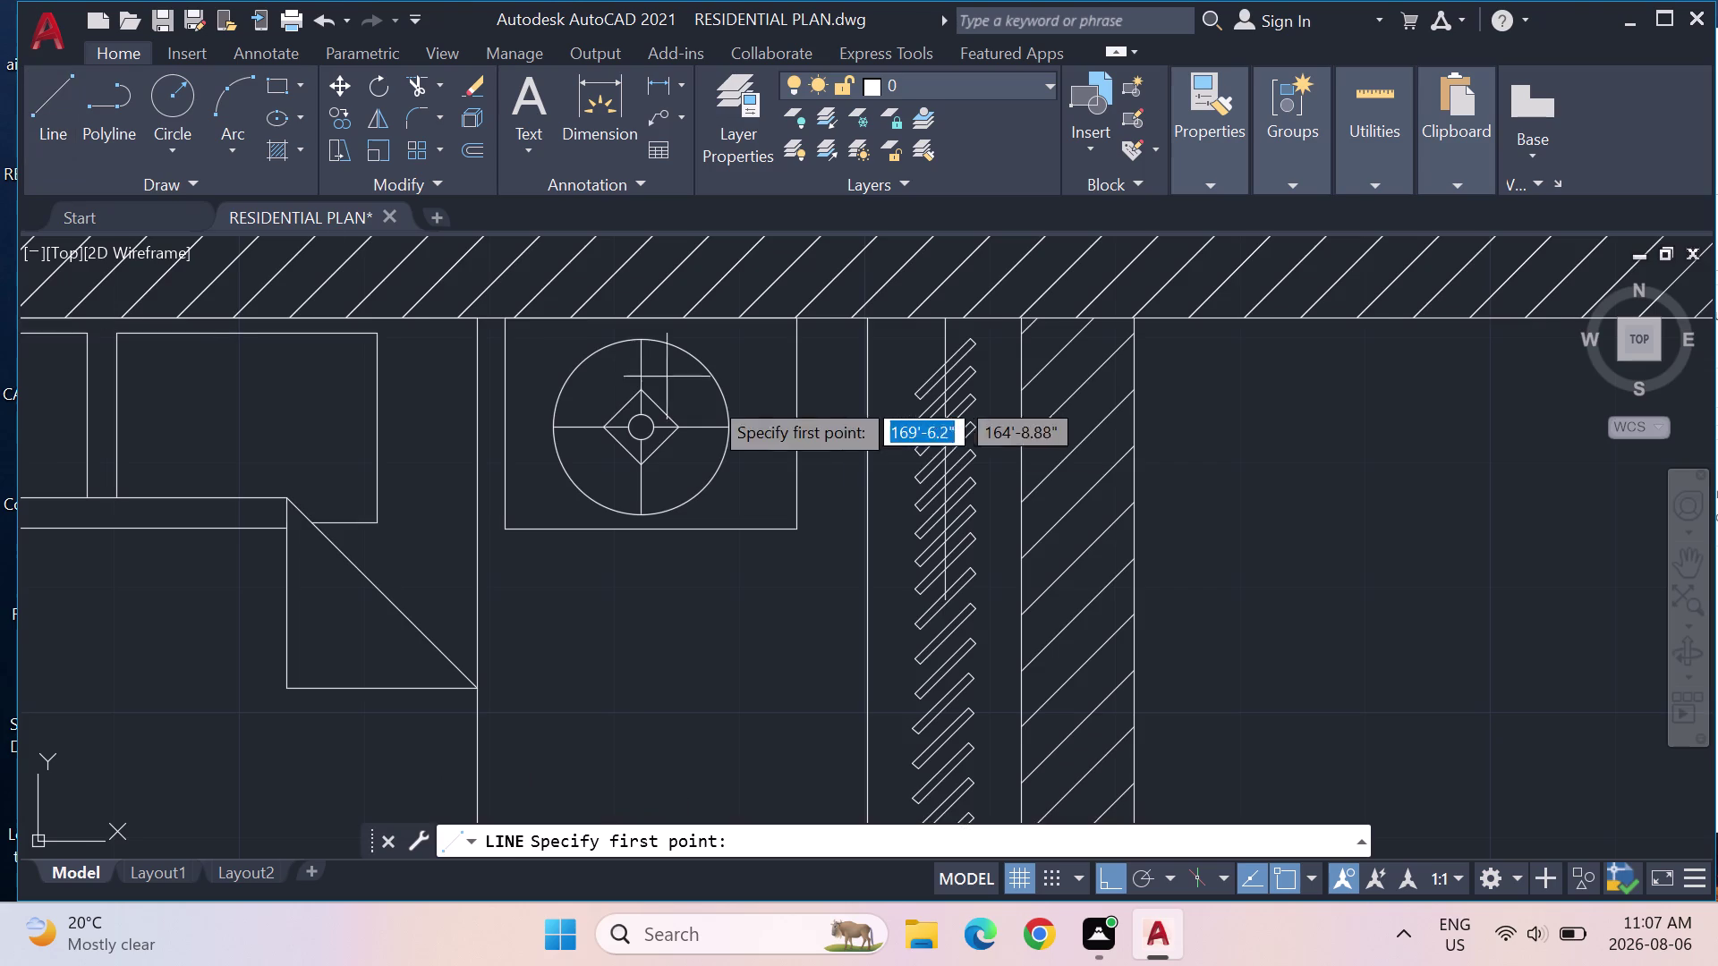
scroll(down, 3)
click(874, 532)
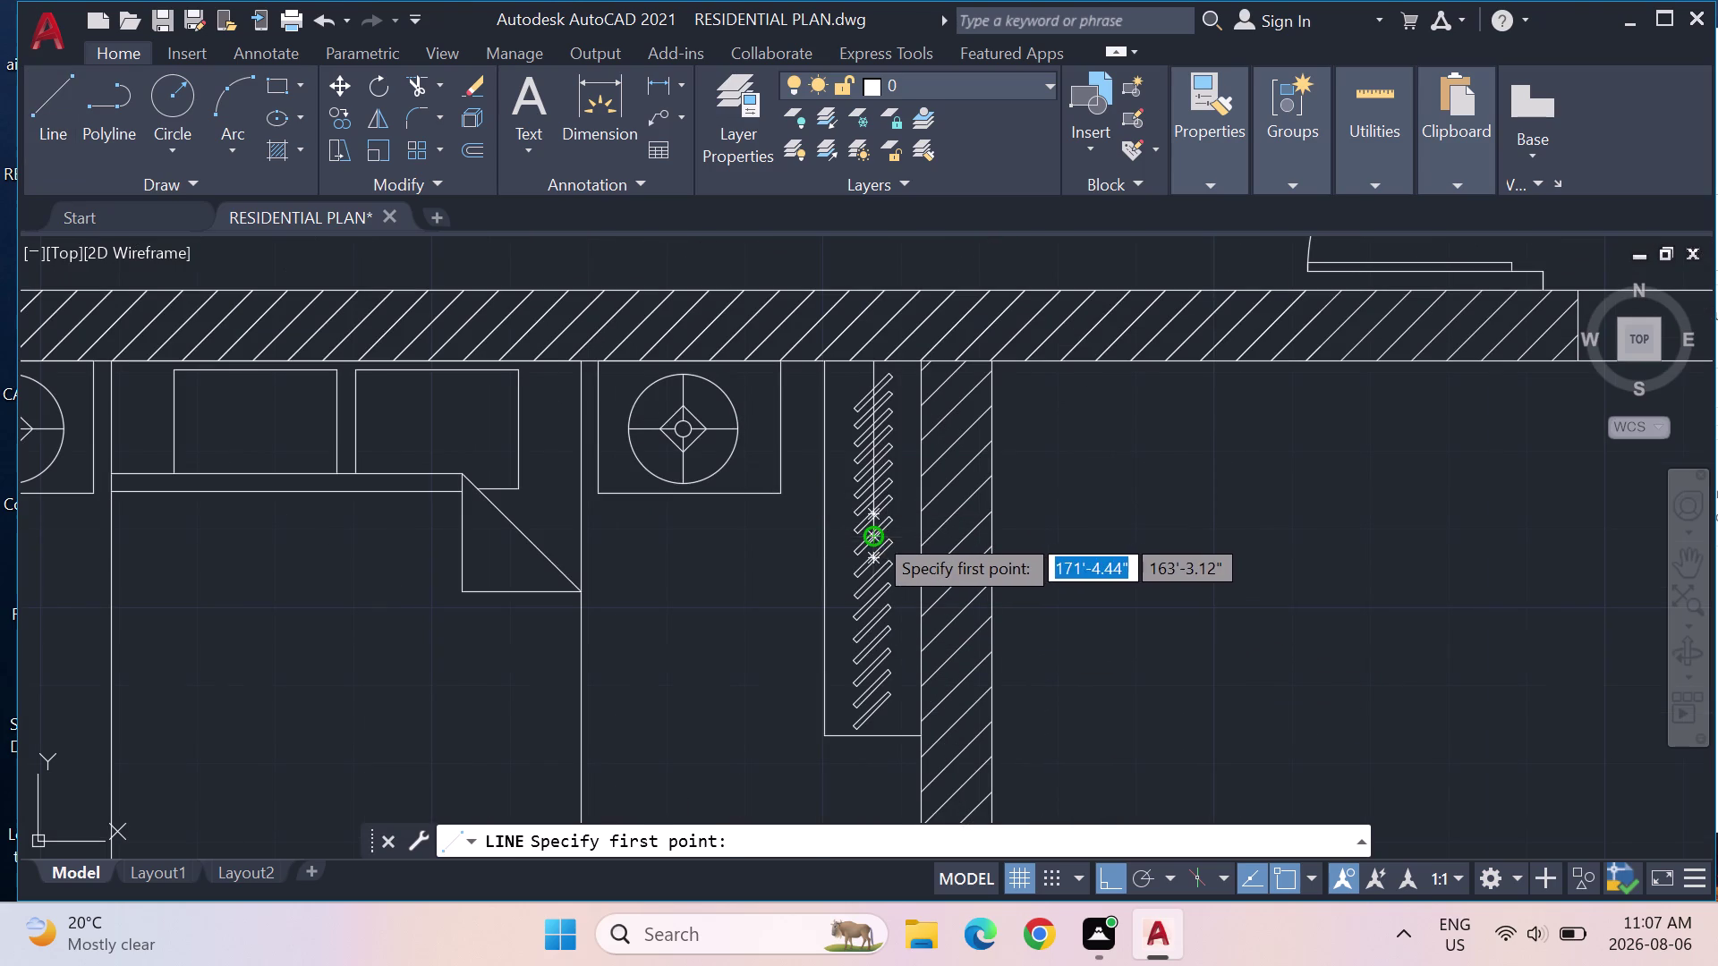
click(872, 722)
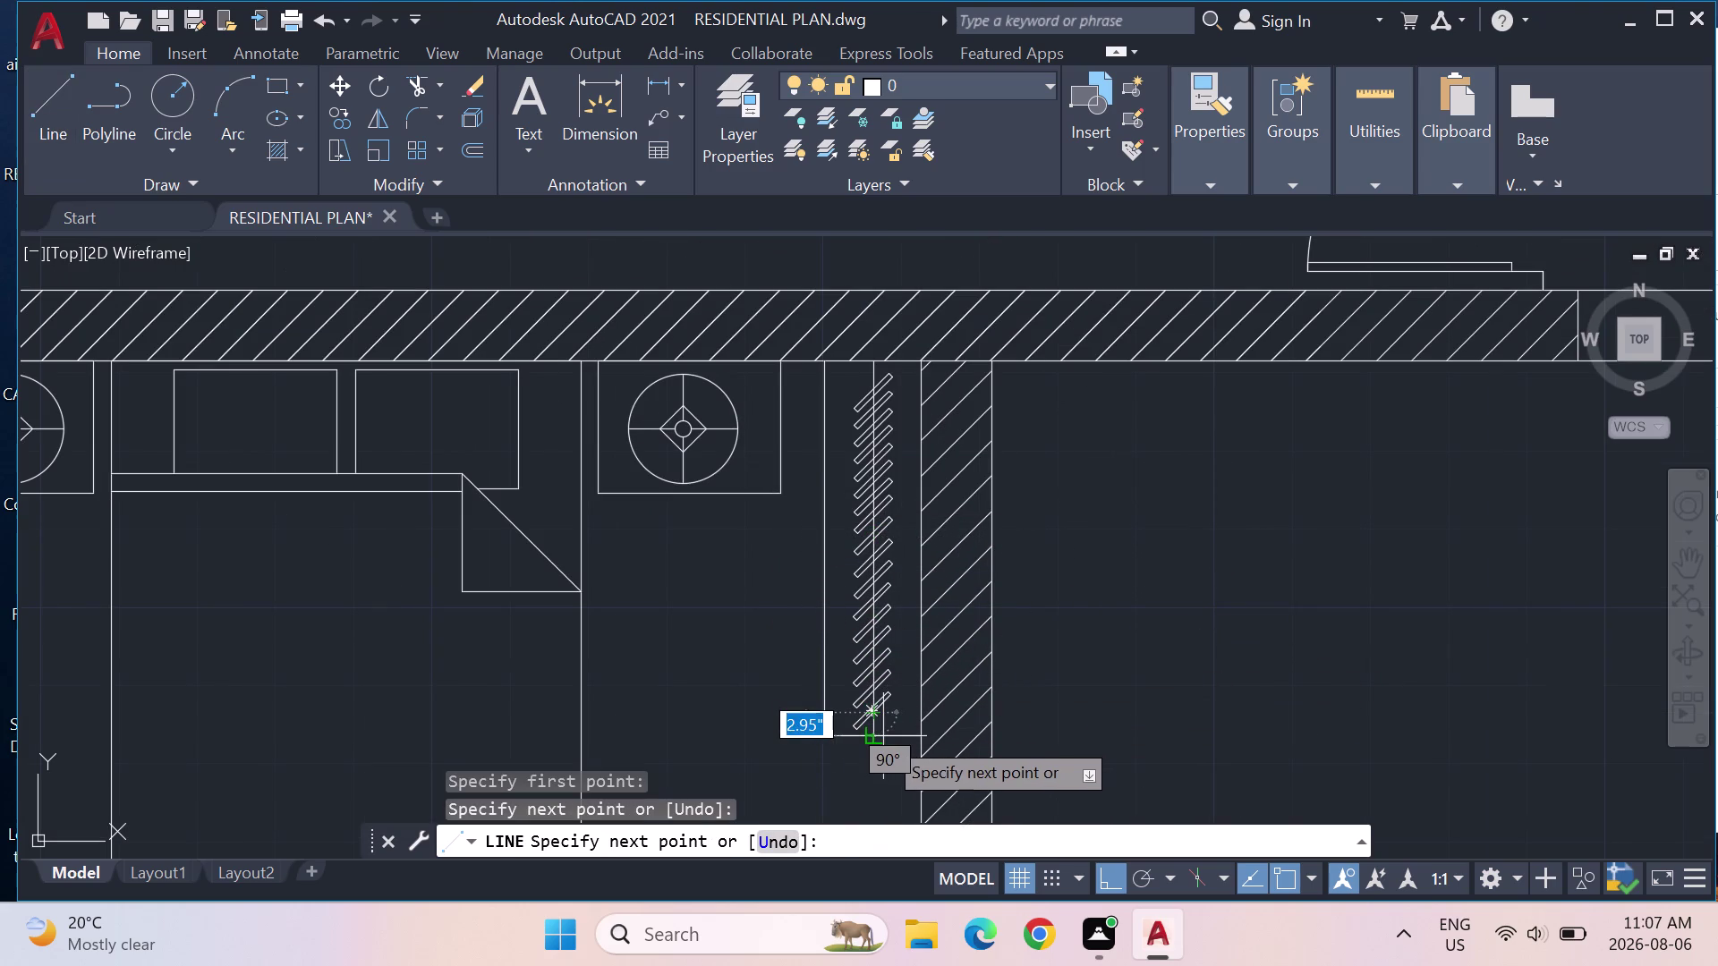
click(882, 739)
key(Escape)
Zoom out over the bedroom plan and select the lower bedroom's wardrobe rail.
scroll(down, 3)
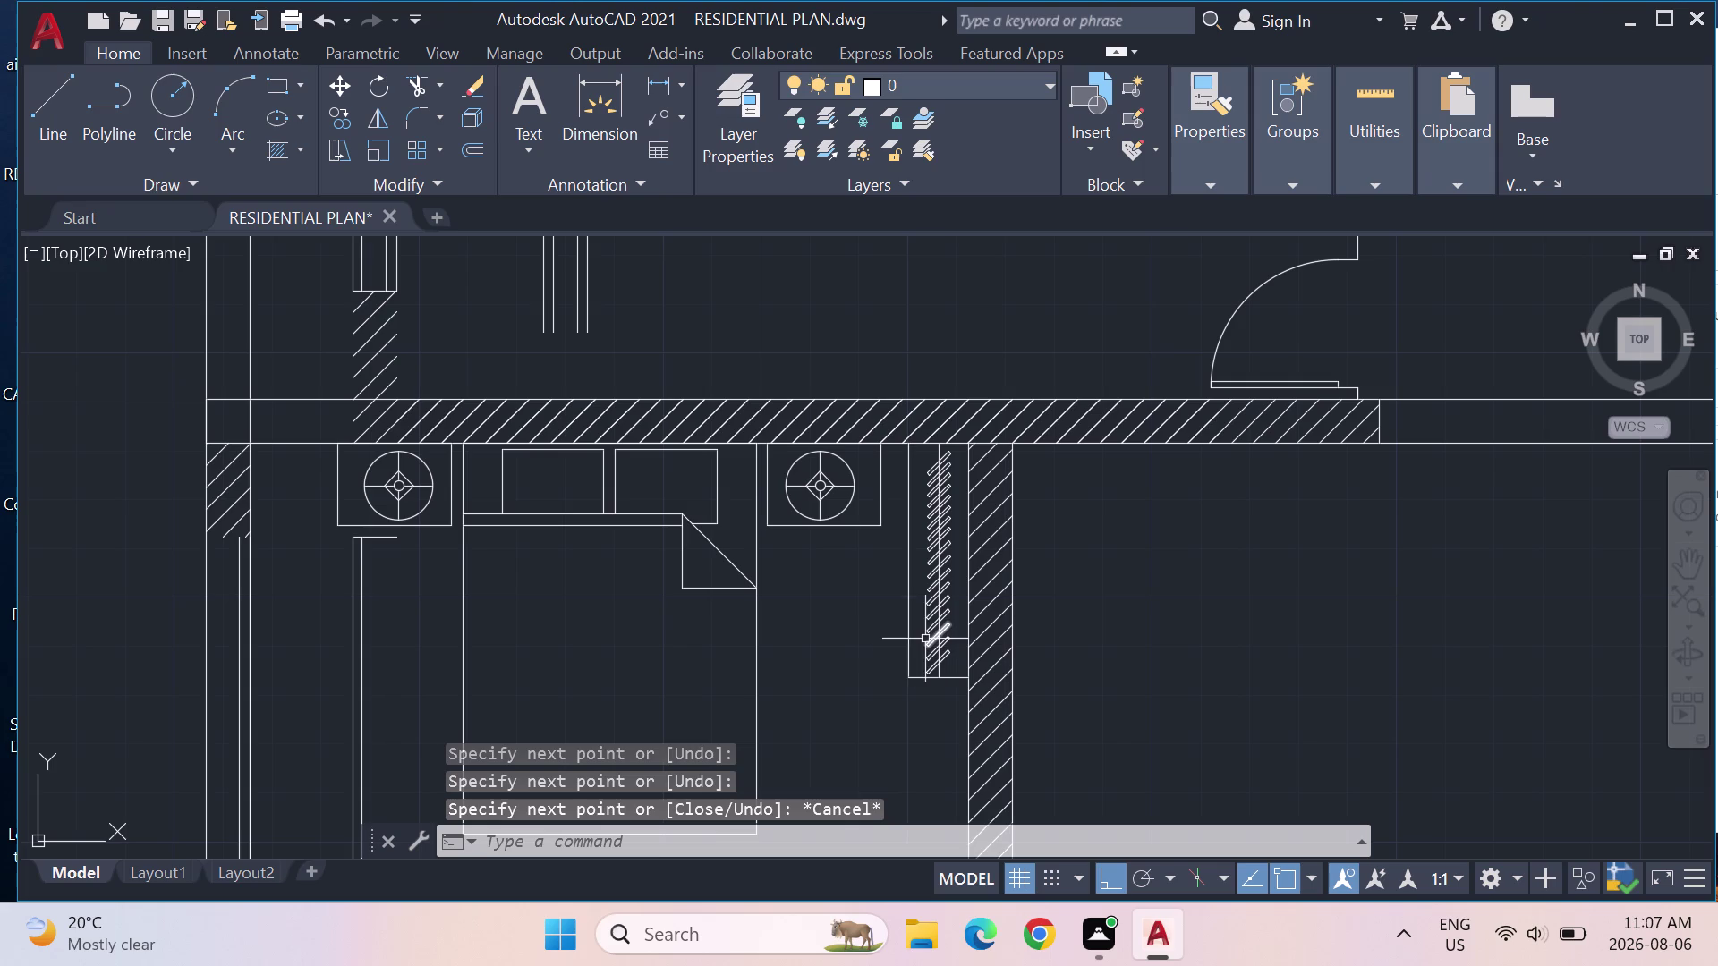
middle_drag(677, 677, 962, 525)
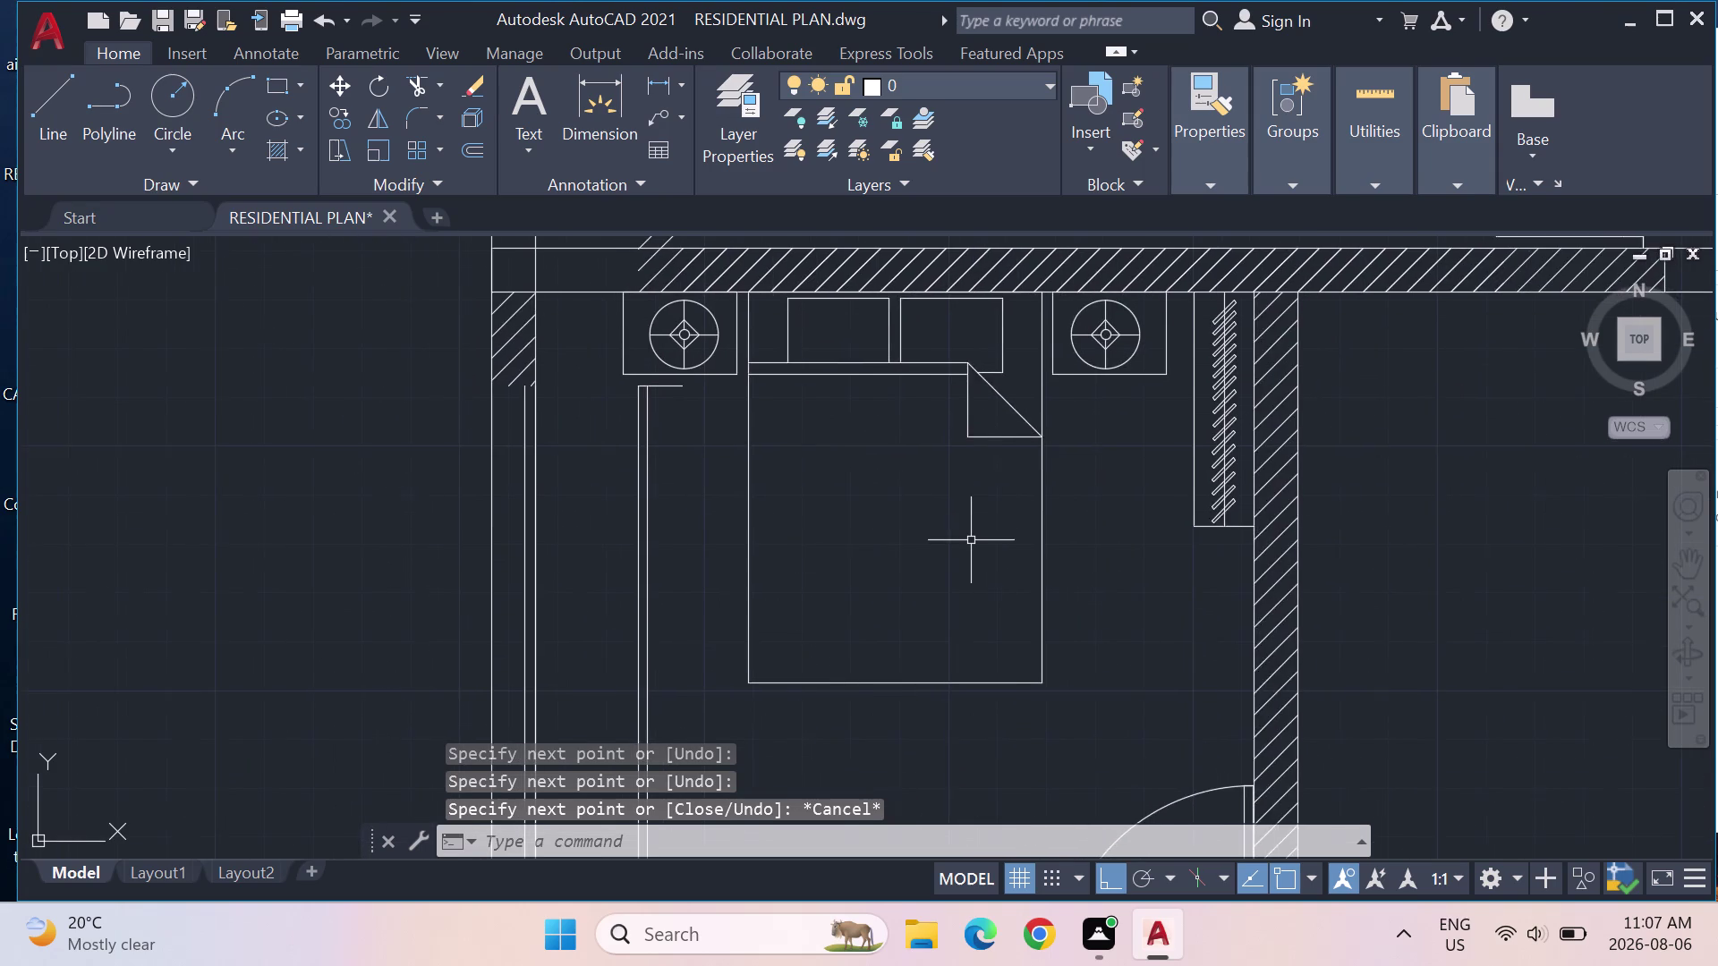
scroll(down, 3)
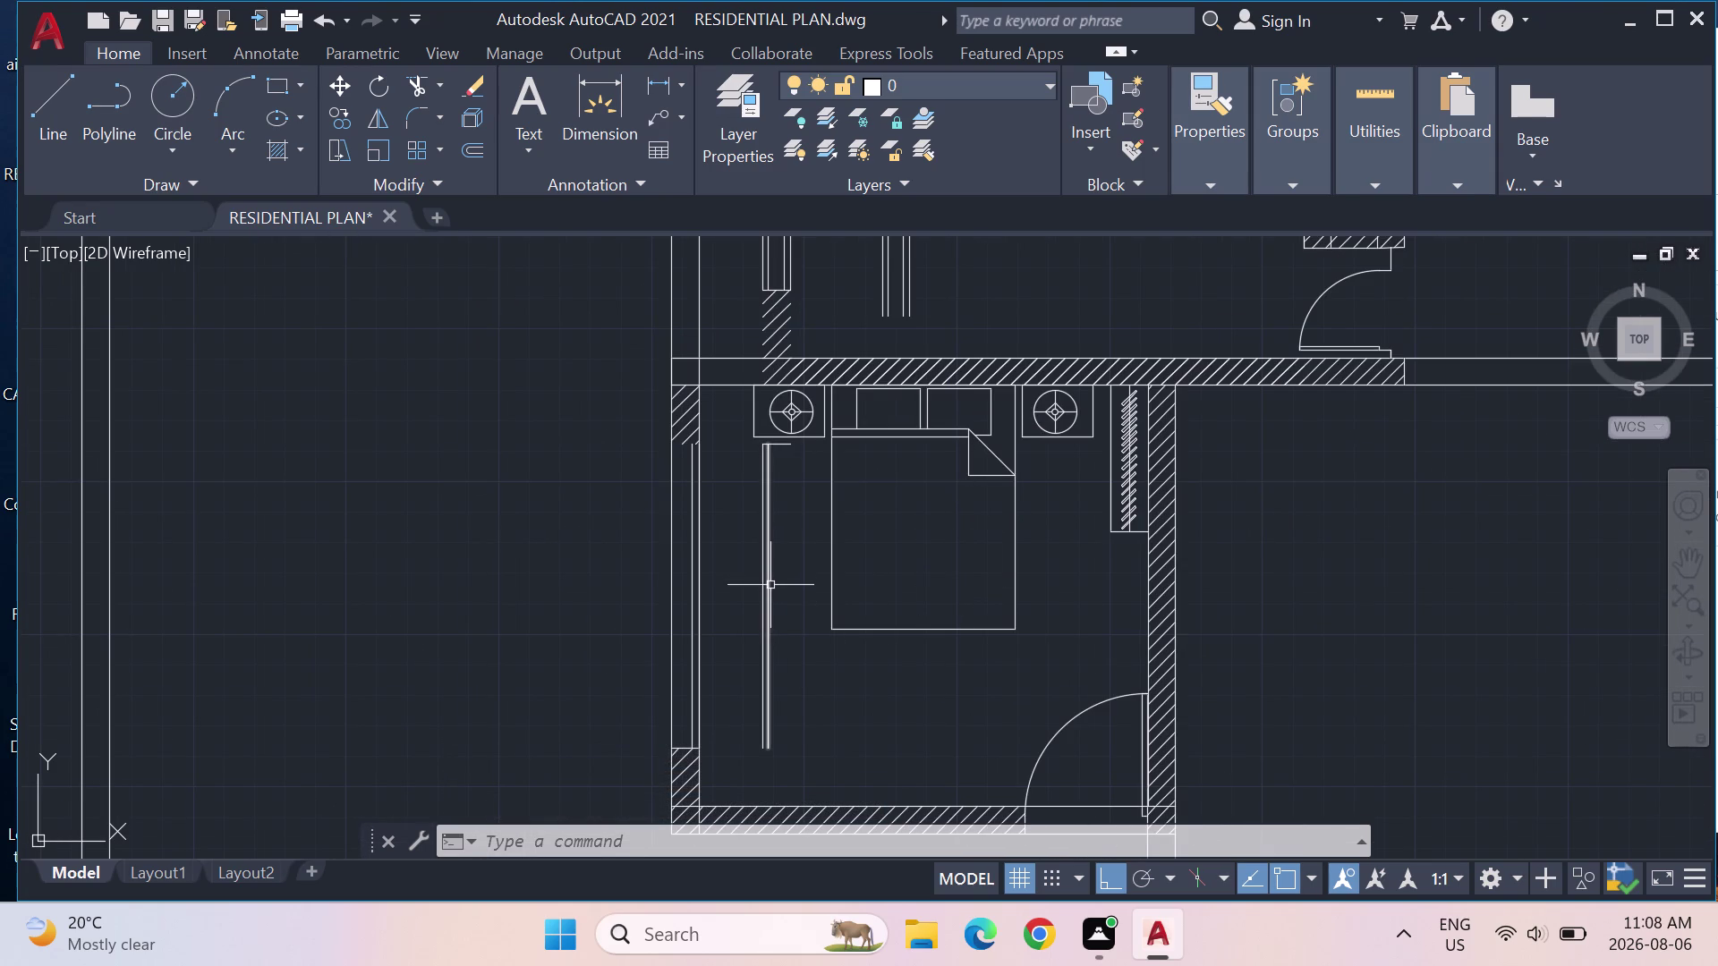
drag(808, 765, 766, 452)
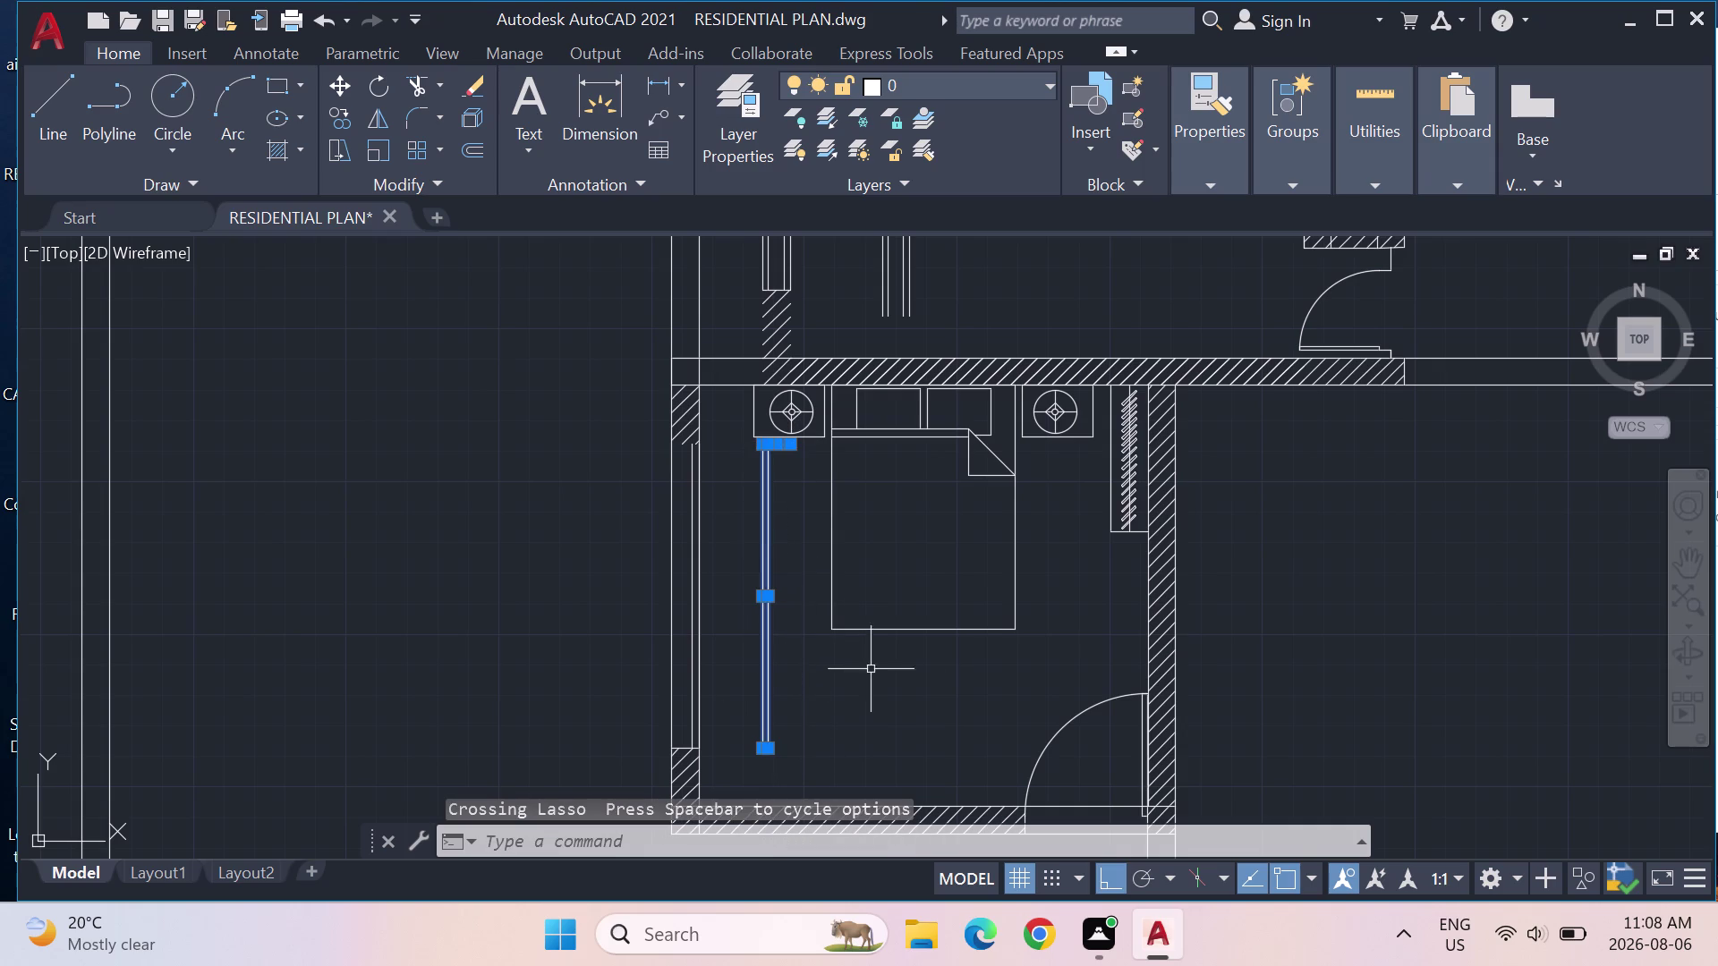
Move the wardrobe rail by its top end against the lower bedroom's left wall.
key(m)
key(Return)
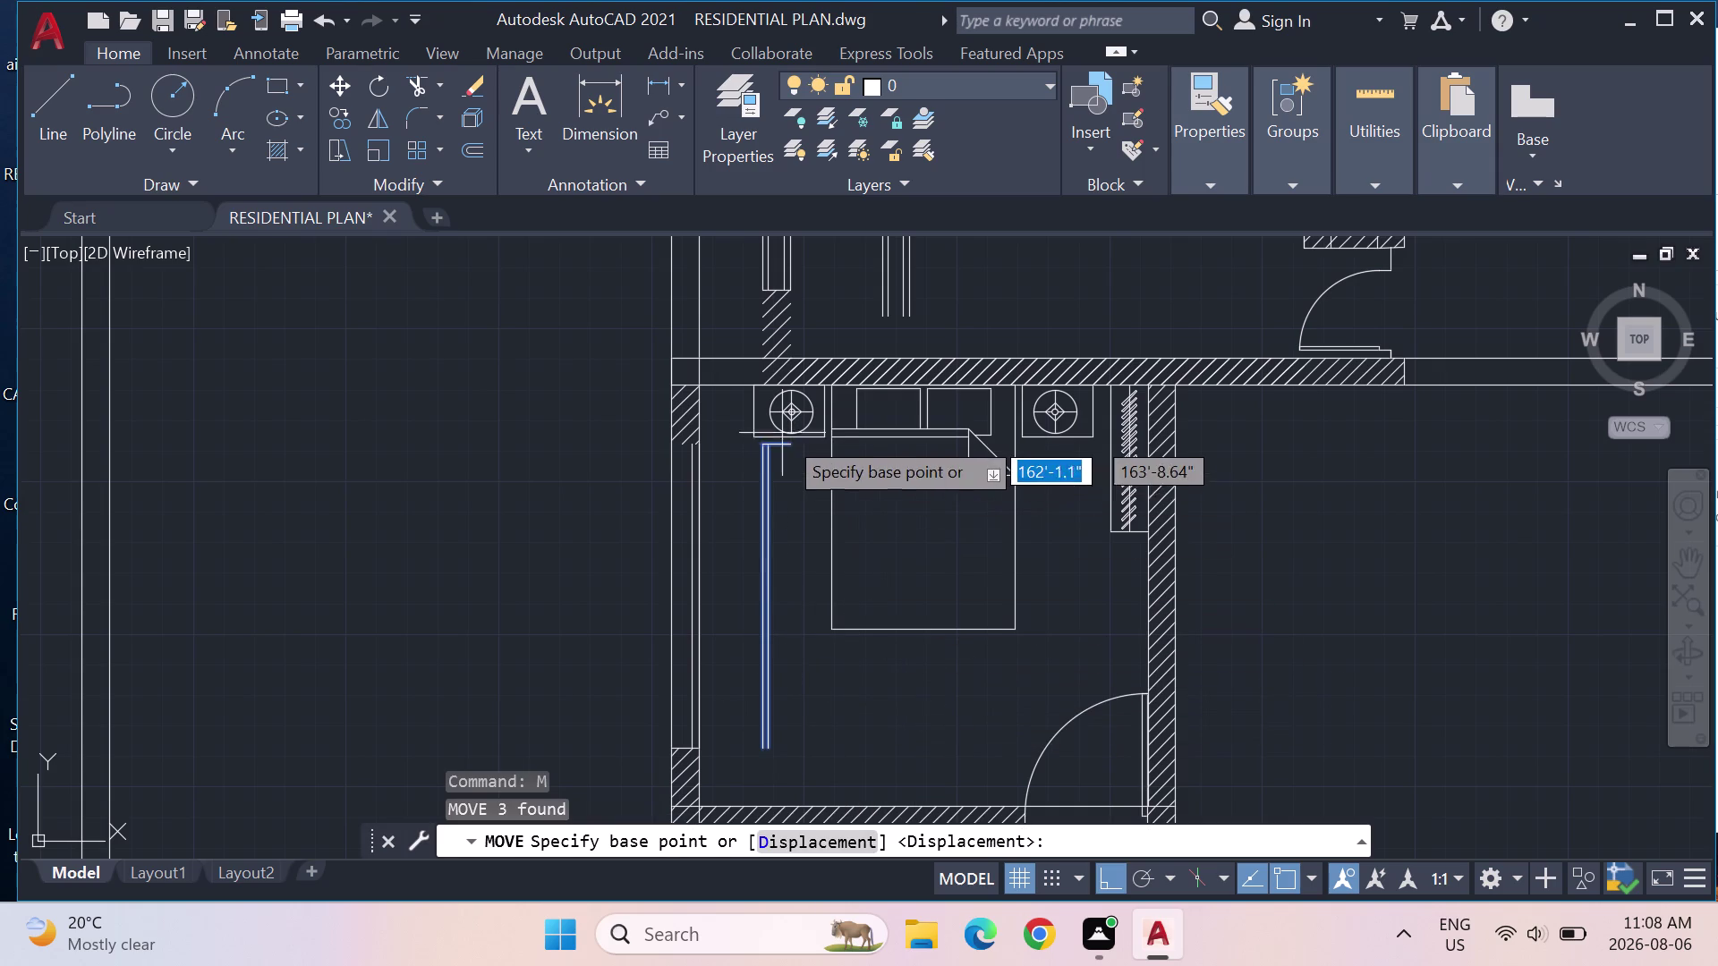
click(789, 446)
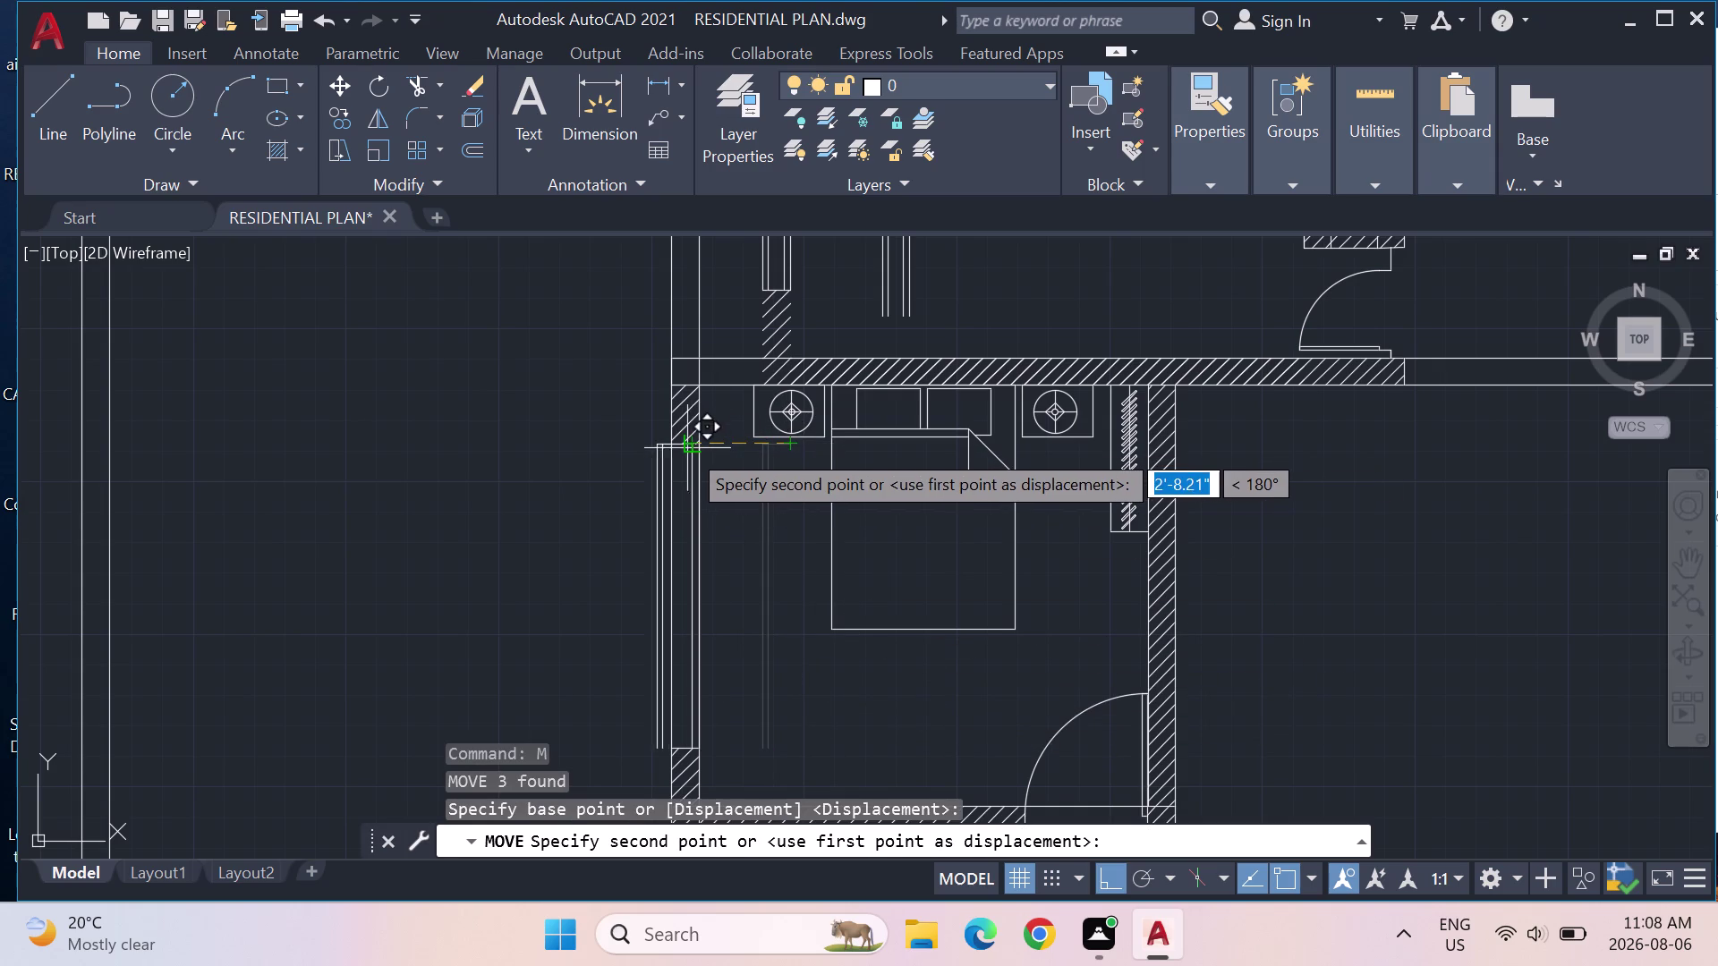
scroll(up, 3)
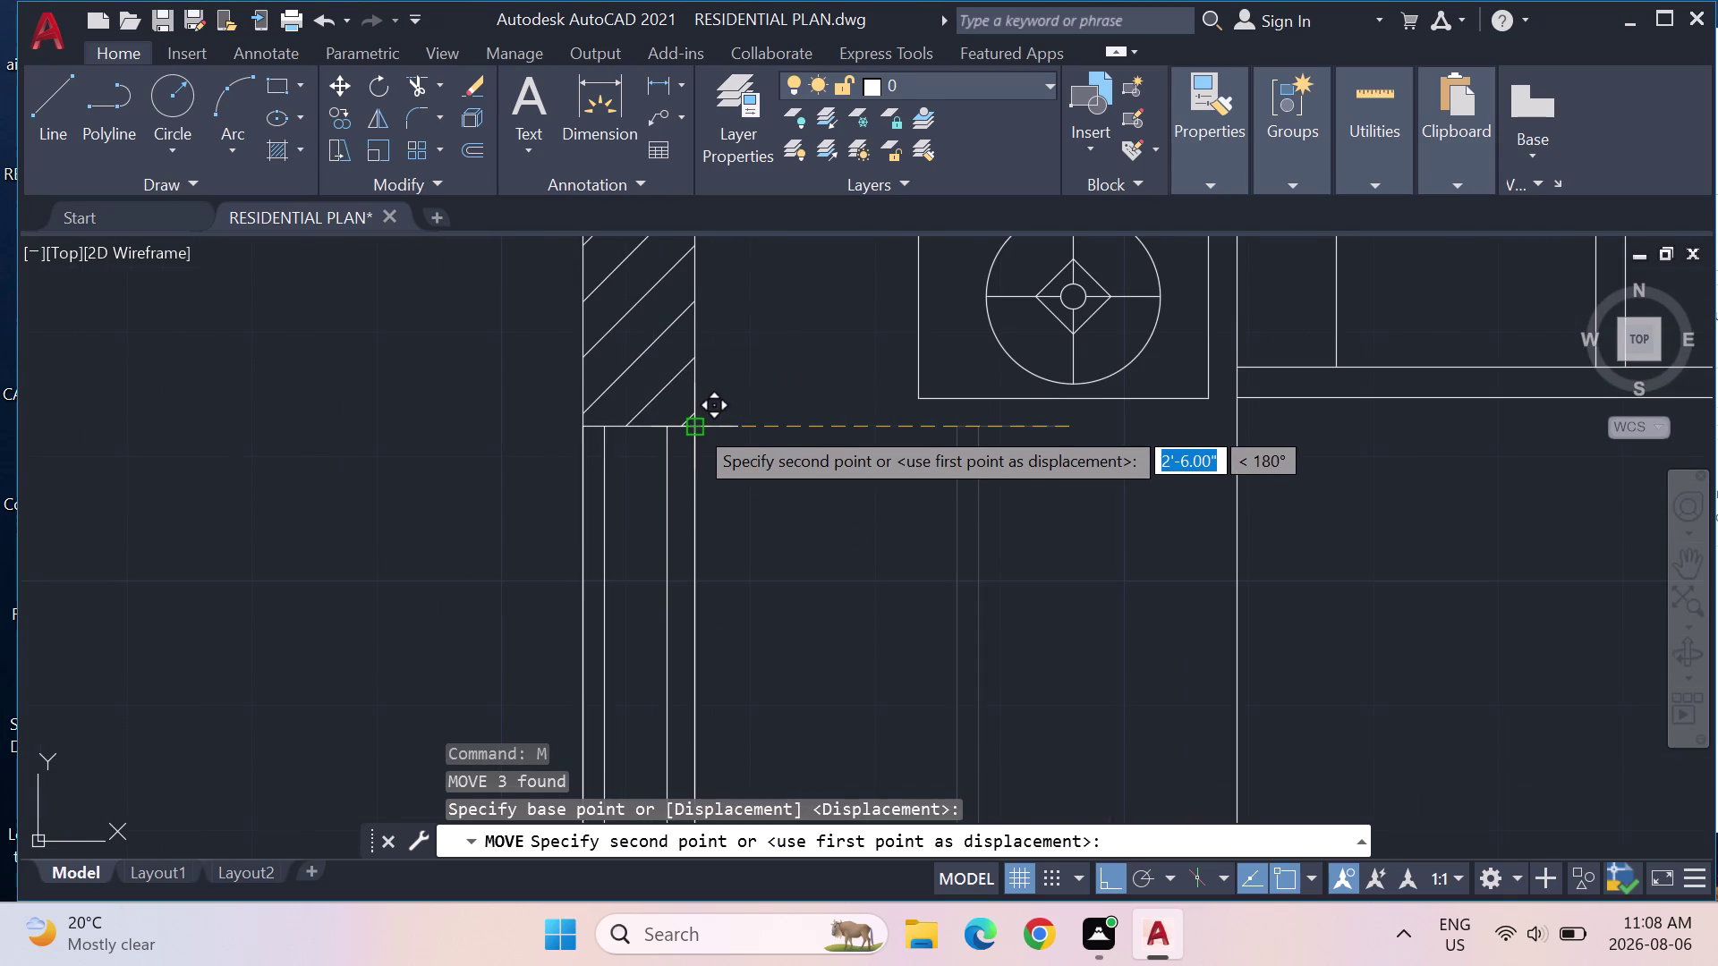
click(694, 425)
scroll(down, 3)
scroll(down, 3)
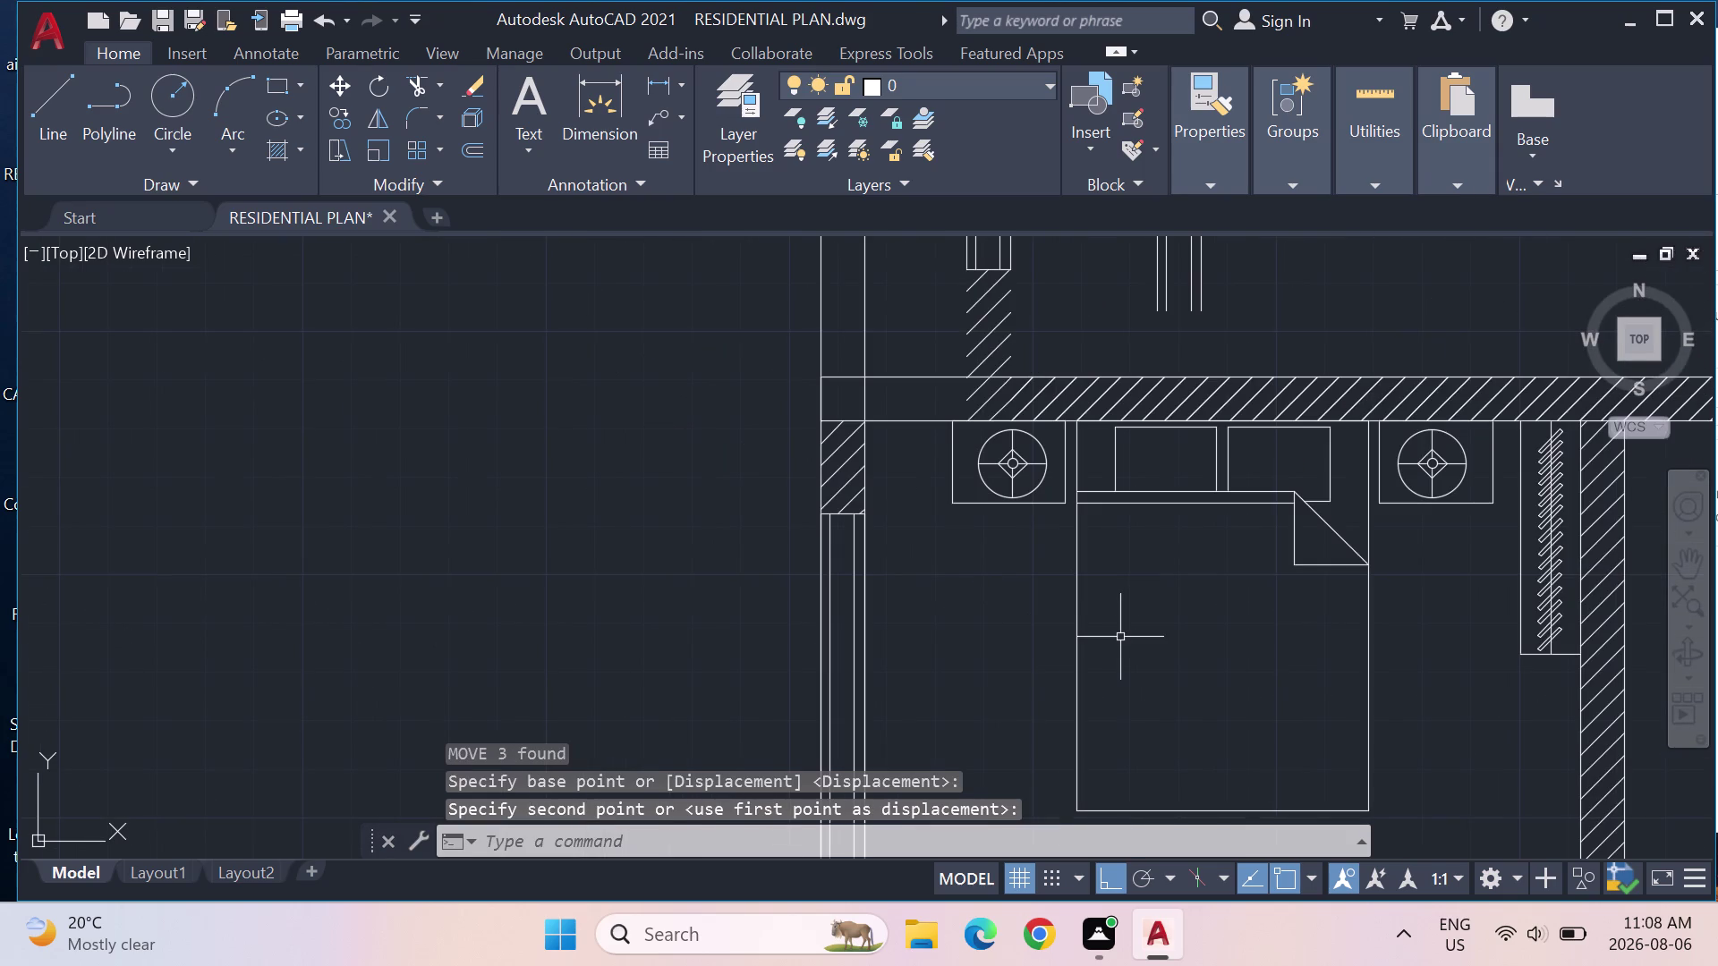
Delete the stray rail piece in the upper bedroom and zoom out over the plan.
middle_drag(1120, 637, 833, 704)
scroll(down, 3)
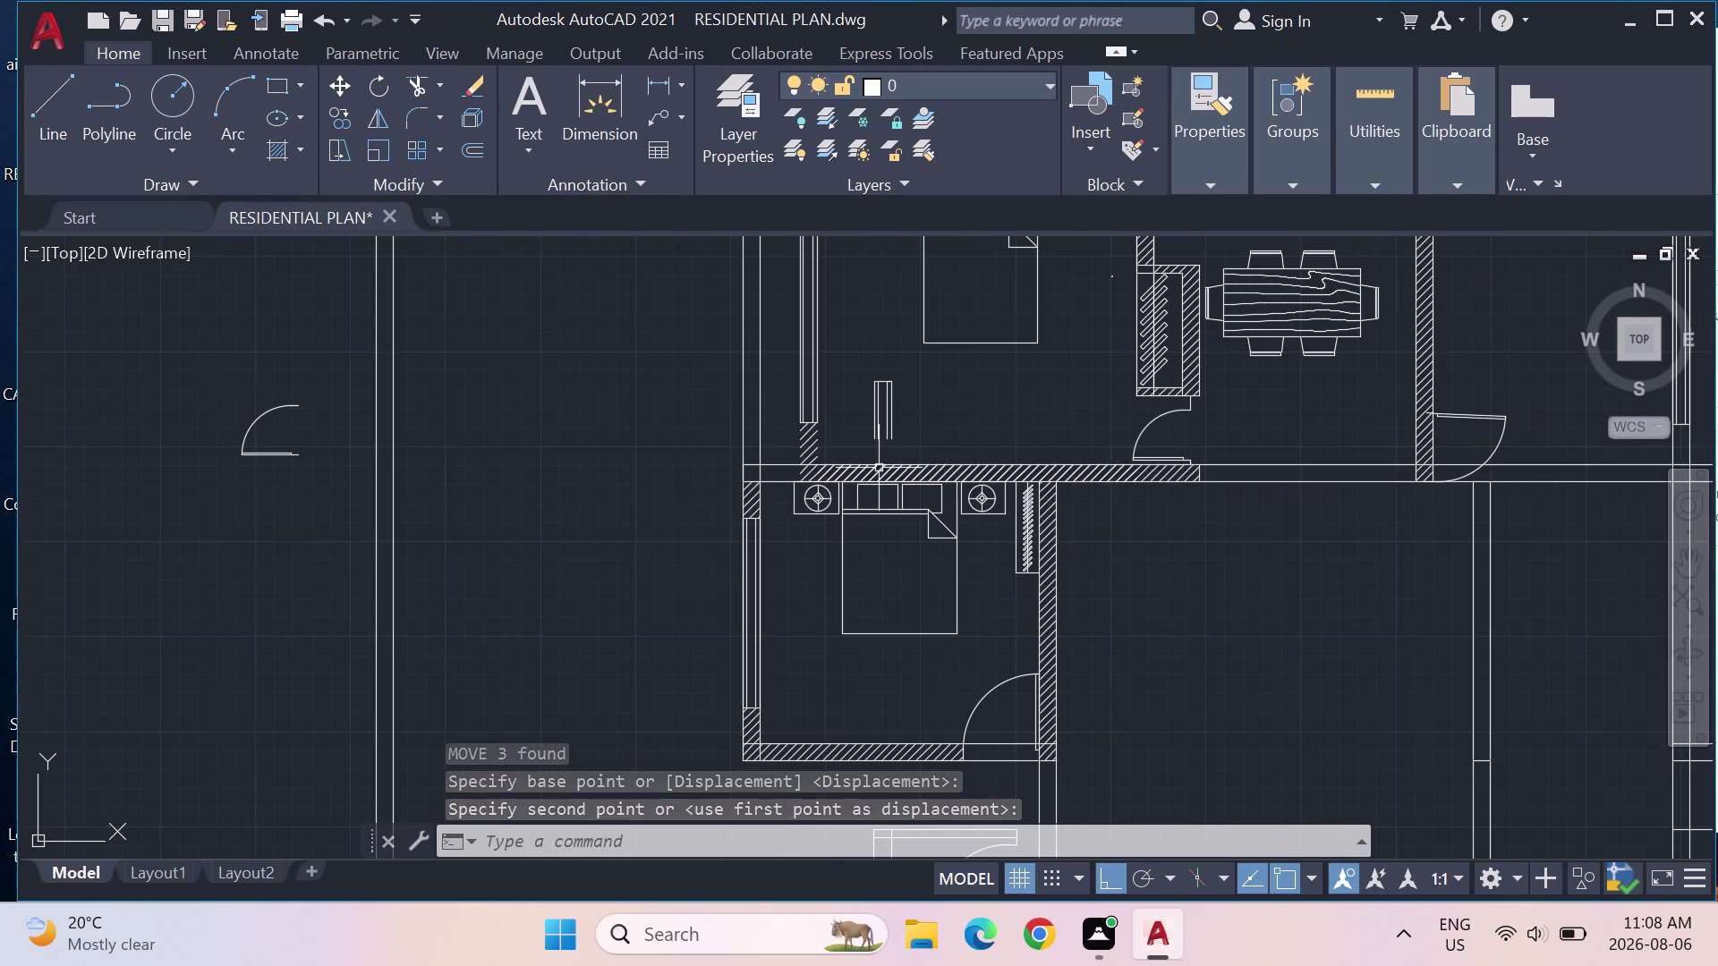
scroll(down, 3)
scroll(up, 3)
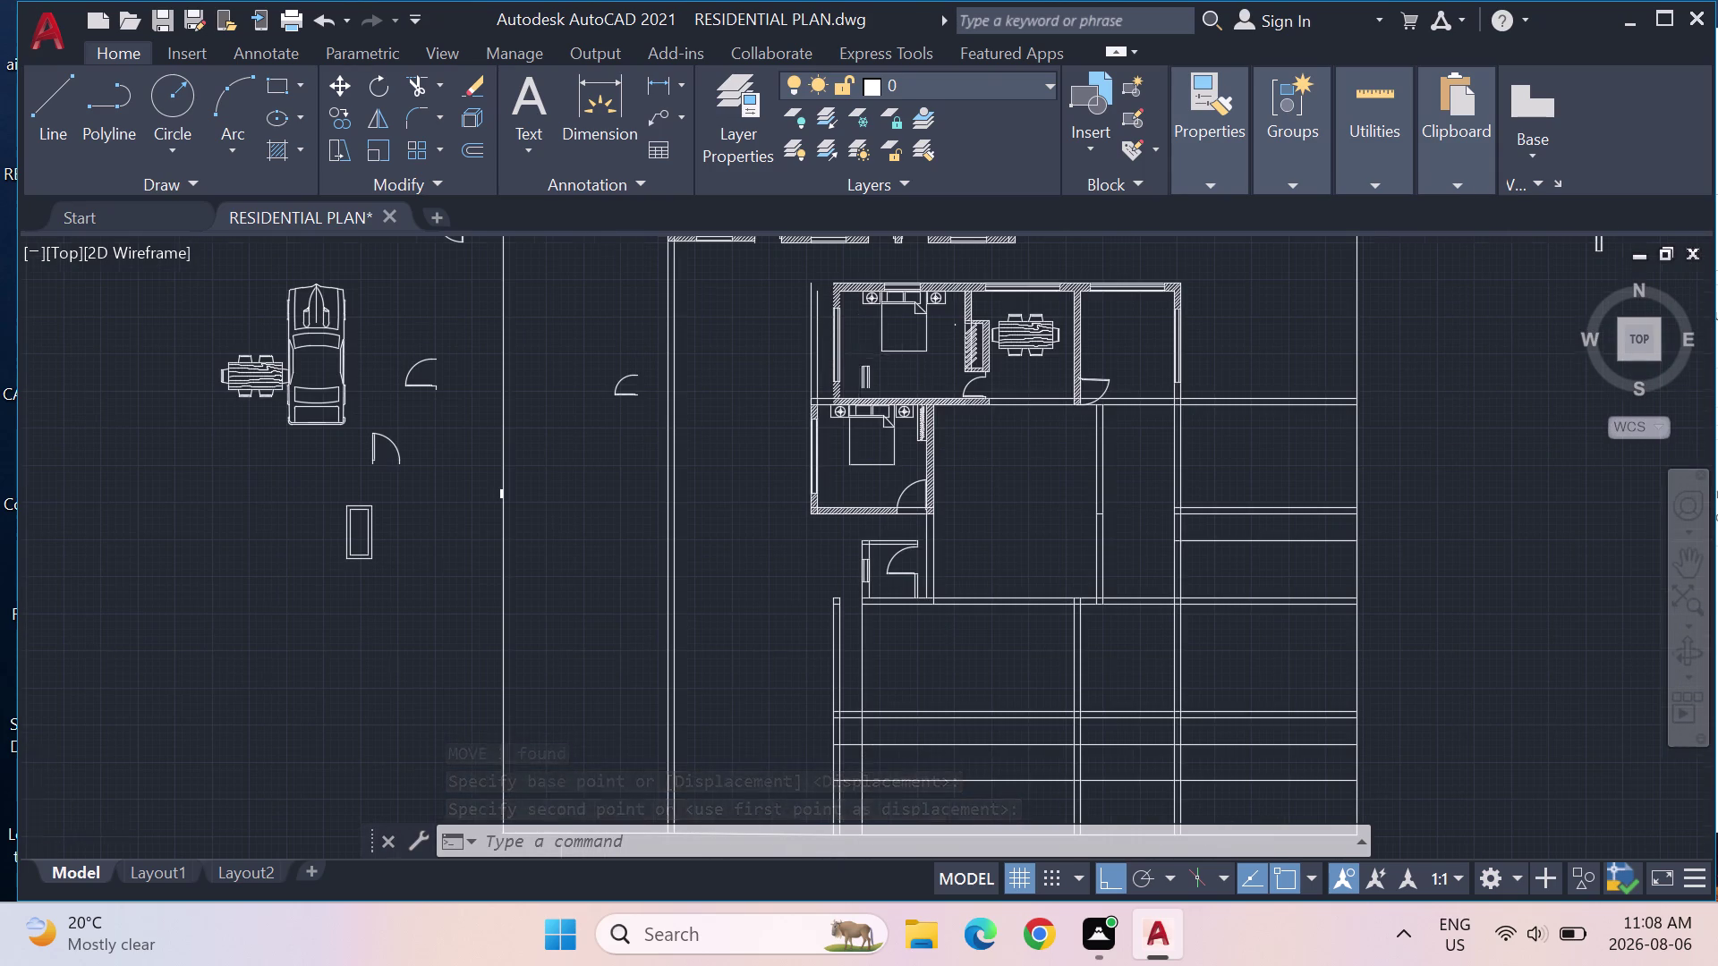
scroll(up, 3)
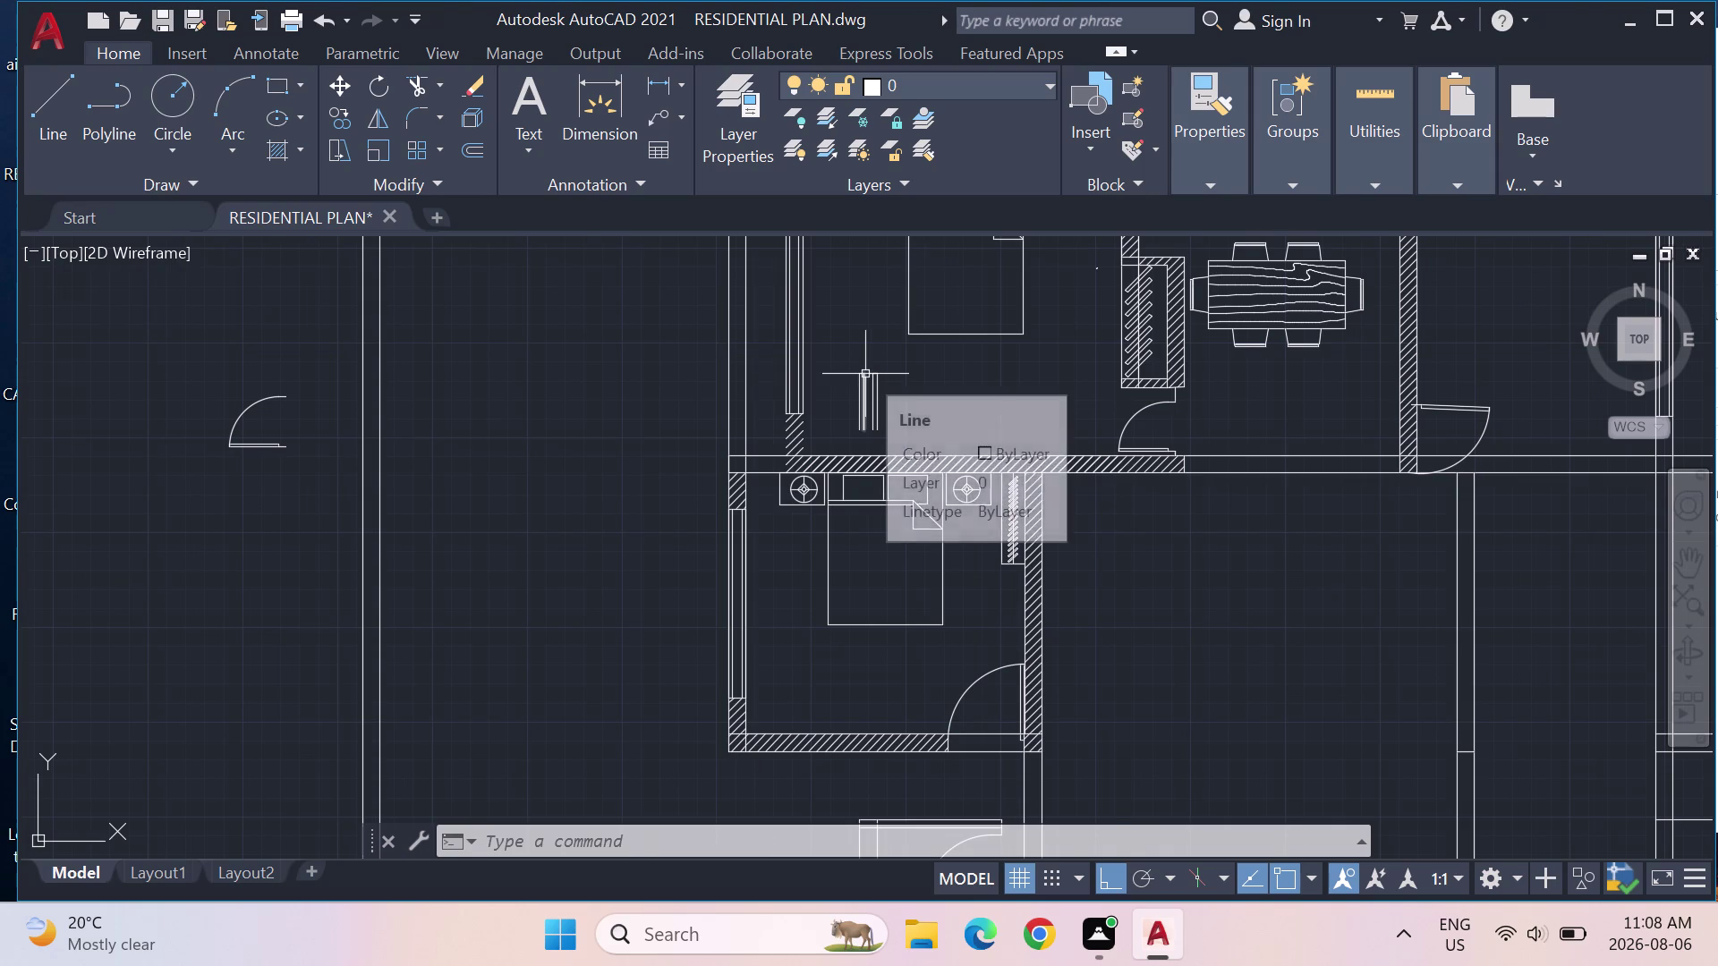
scroll(up, 3)
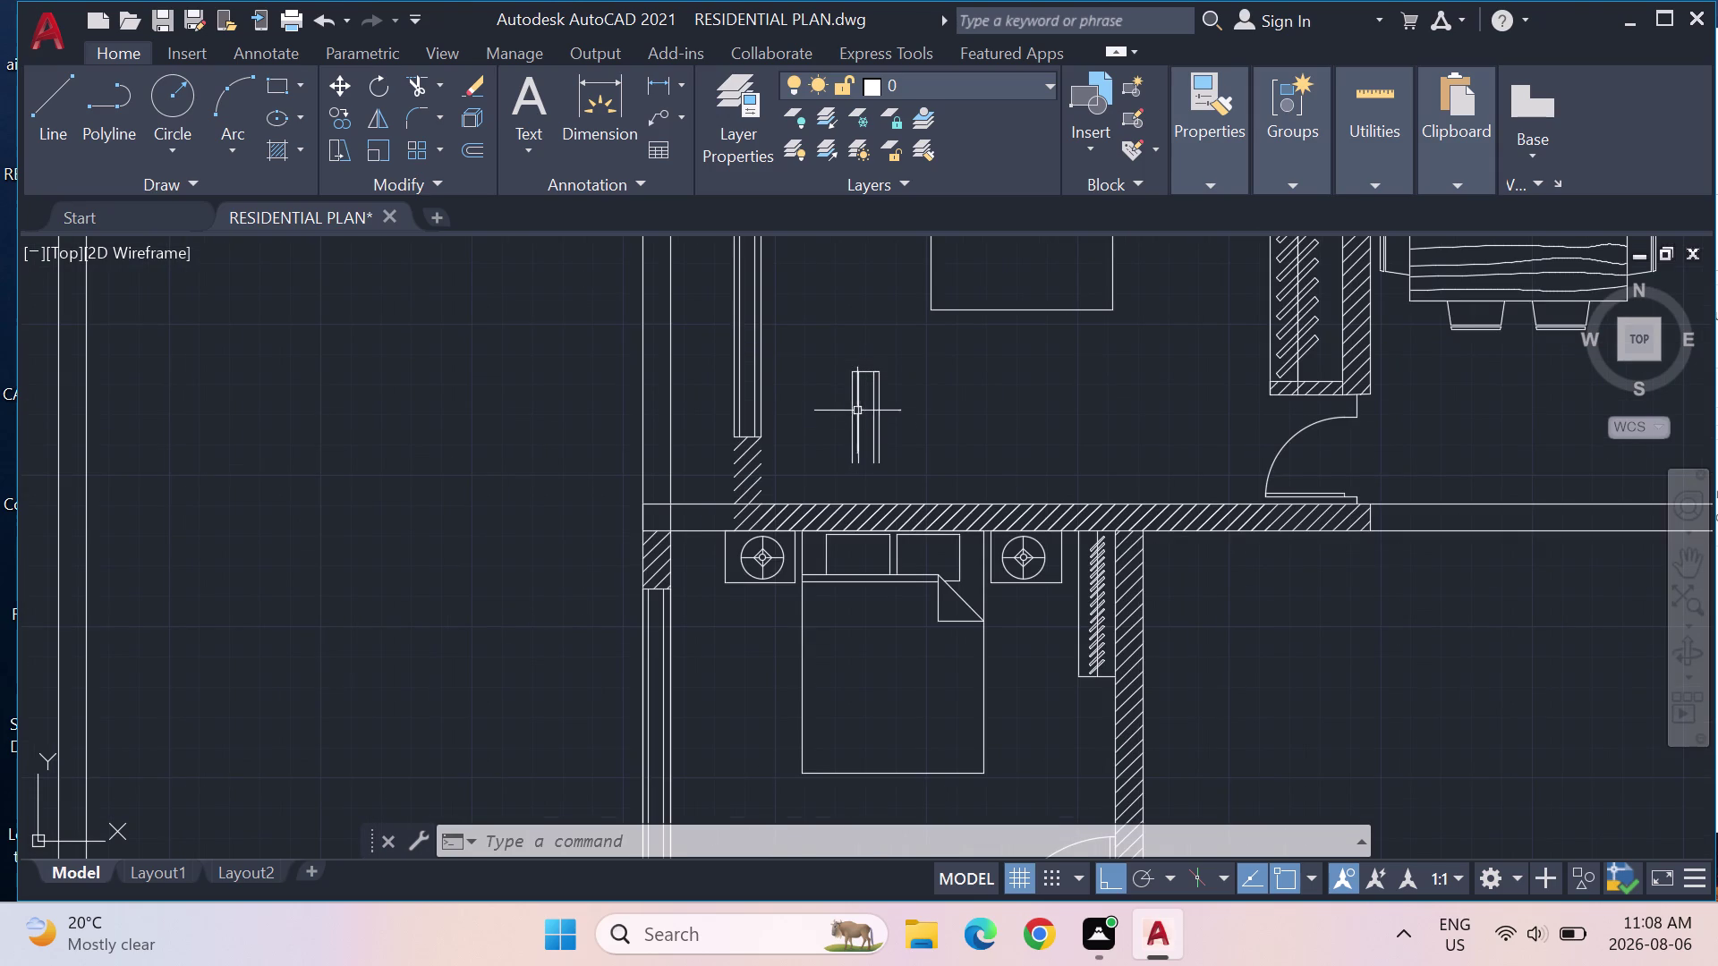
drag(918, 422, 867, 368)
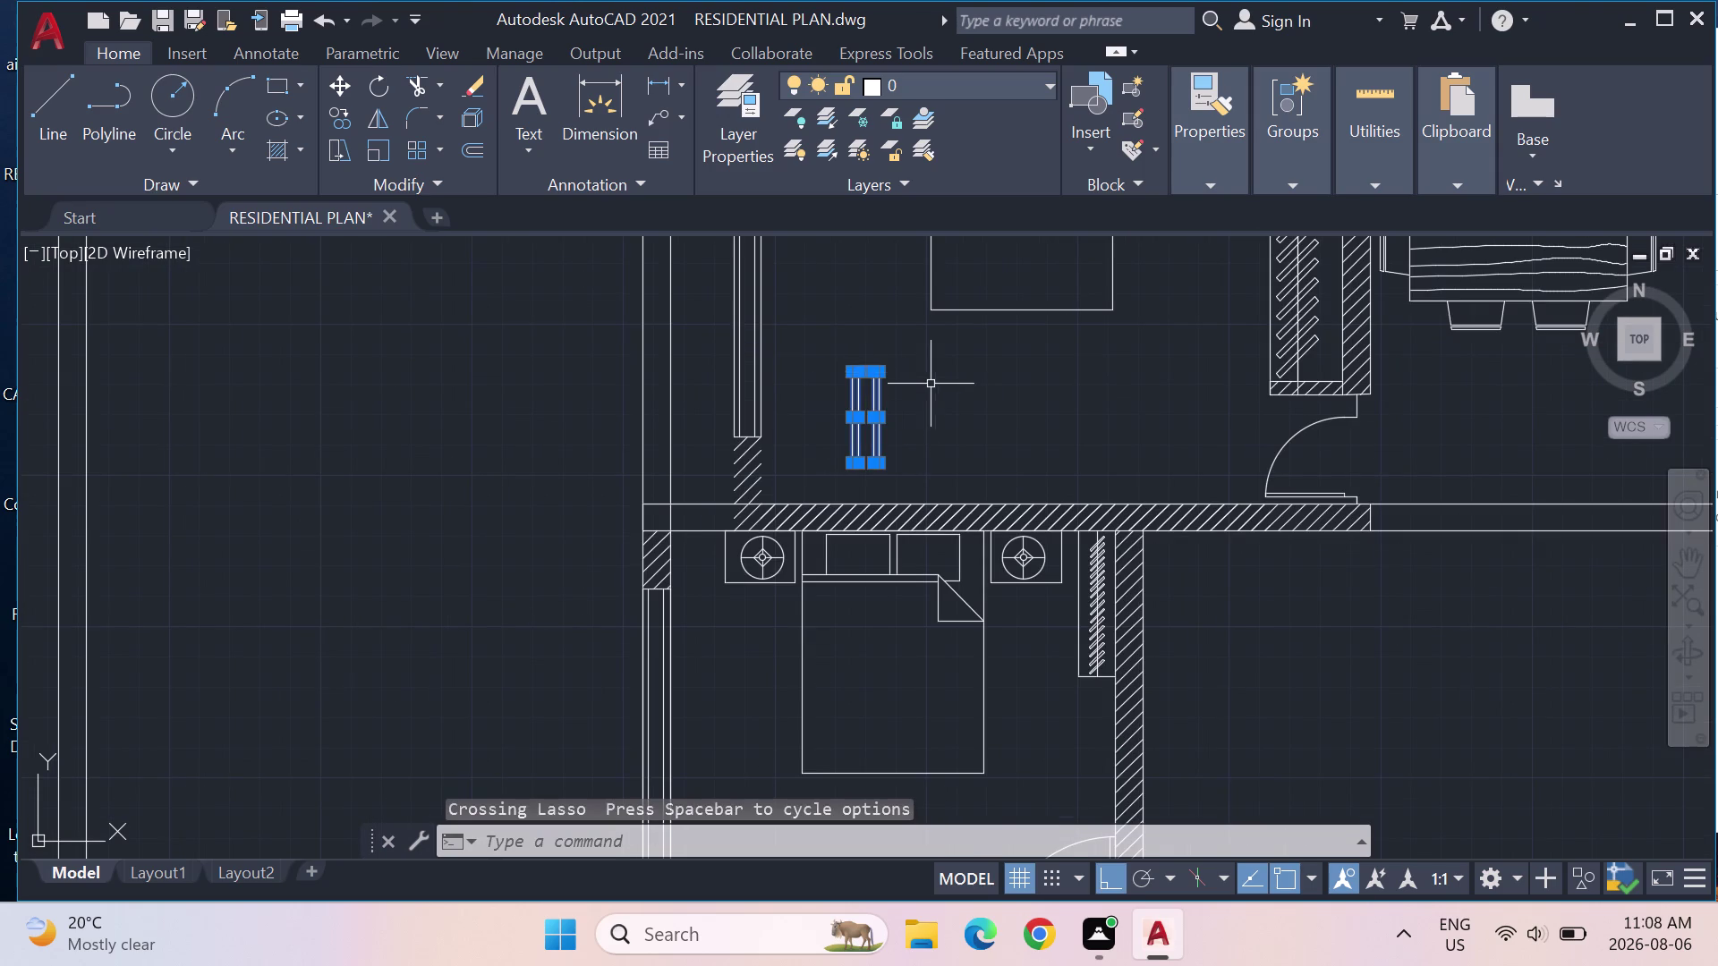
key(Delete)
scroll(down, 3)
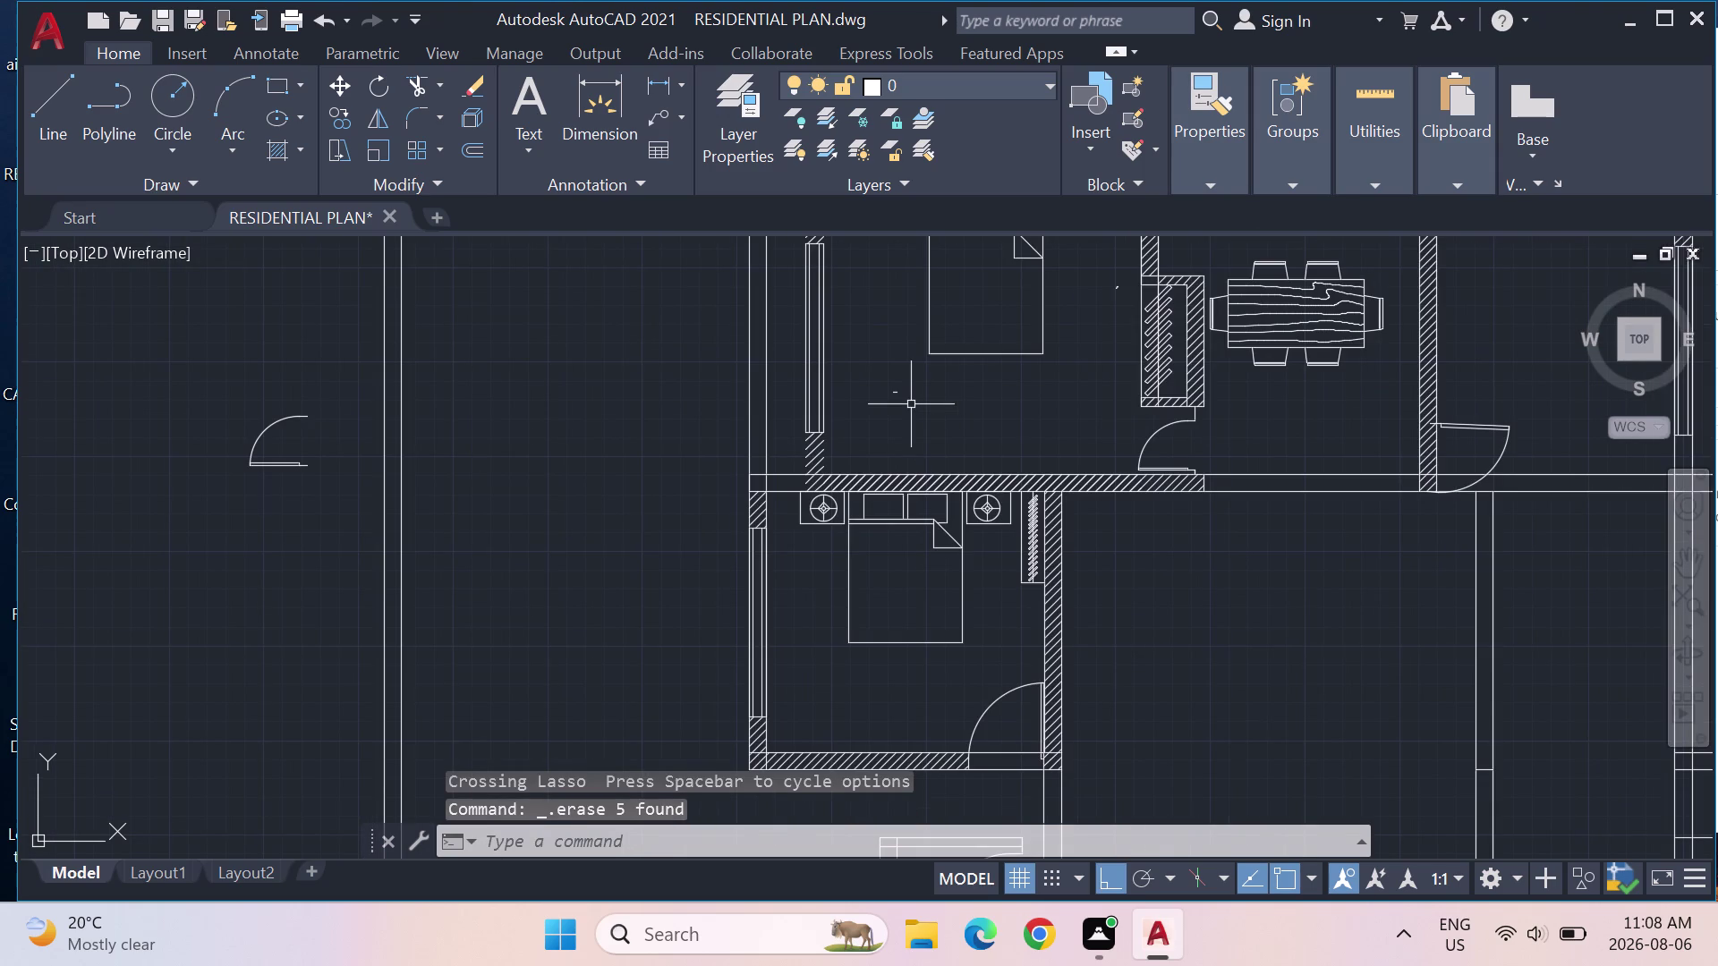
middle_click(911, 404)
scroll(down, 3)
Draw two vertical closing lines at the top end of the upper bedroom's left wall.
scroll(down, 3)
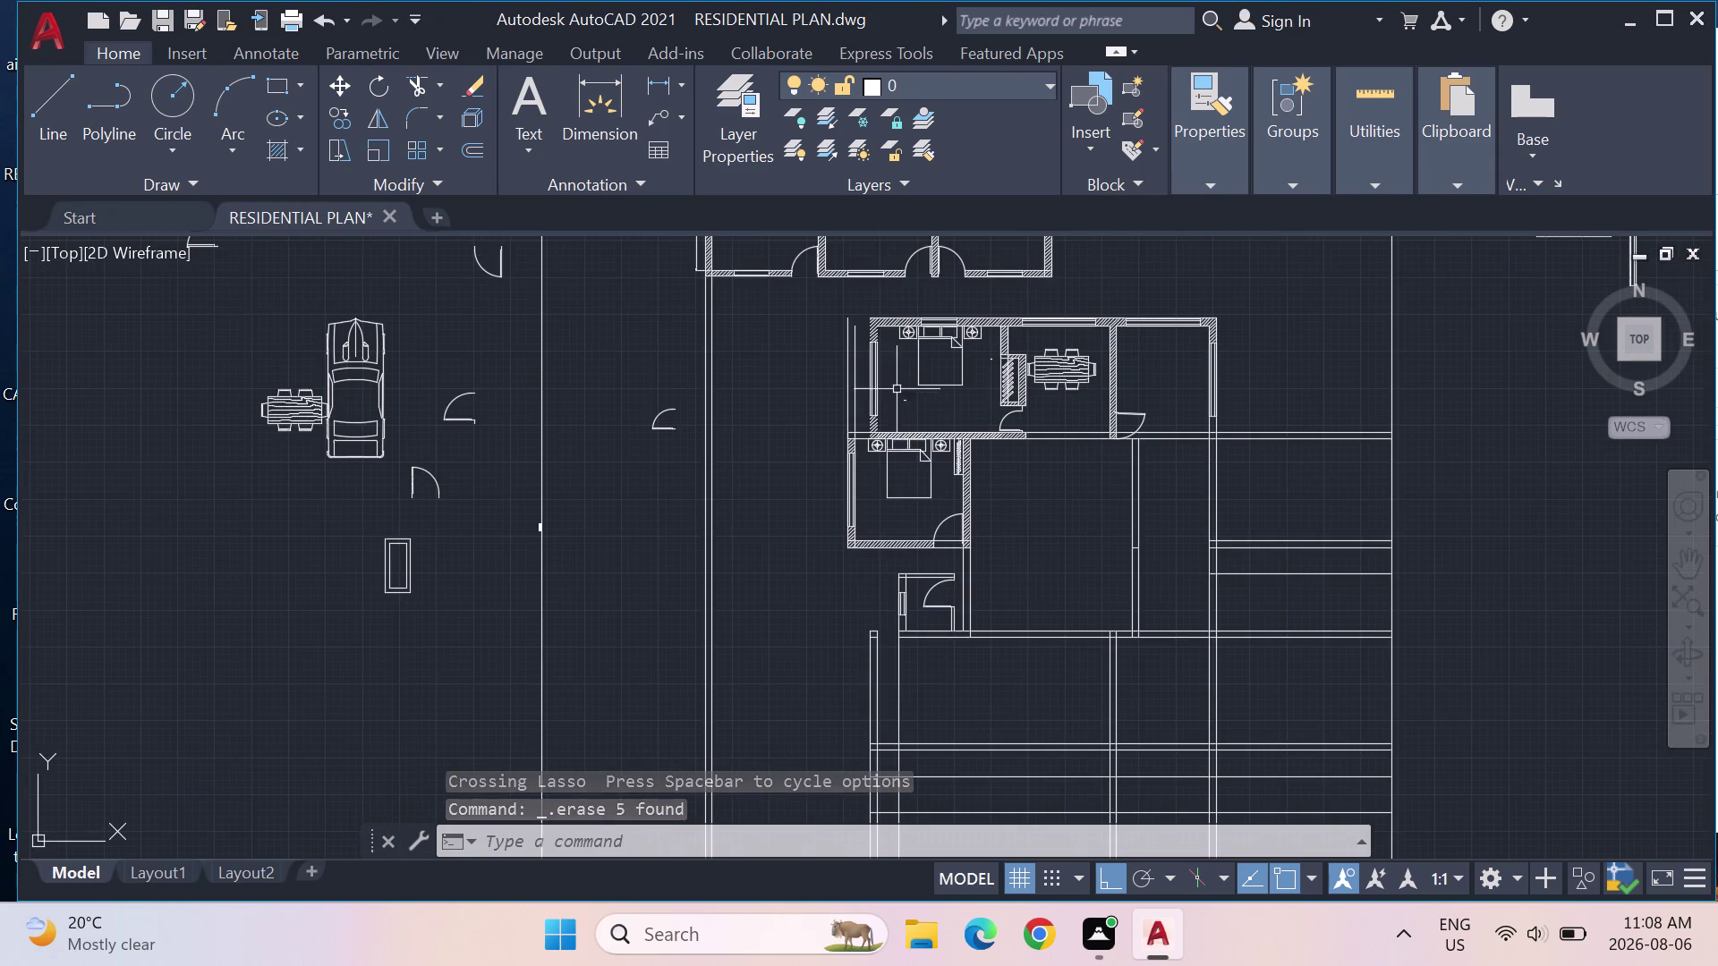
scroll(up, 3)
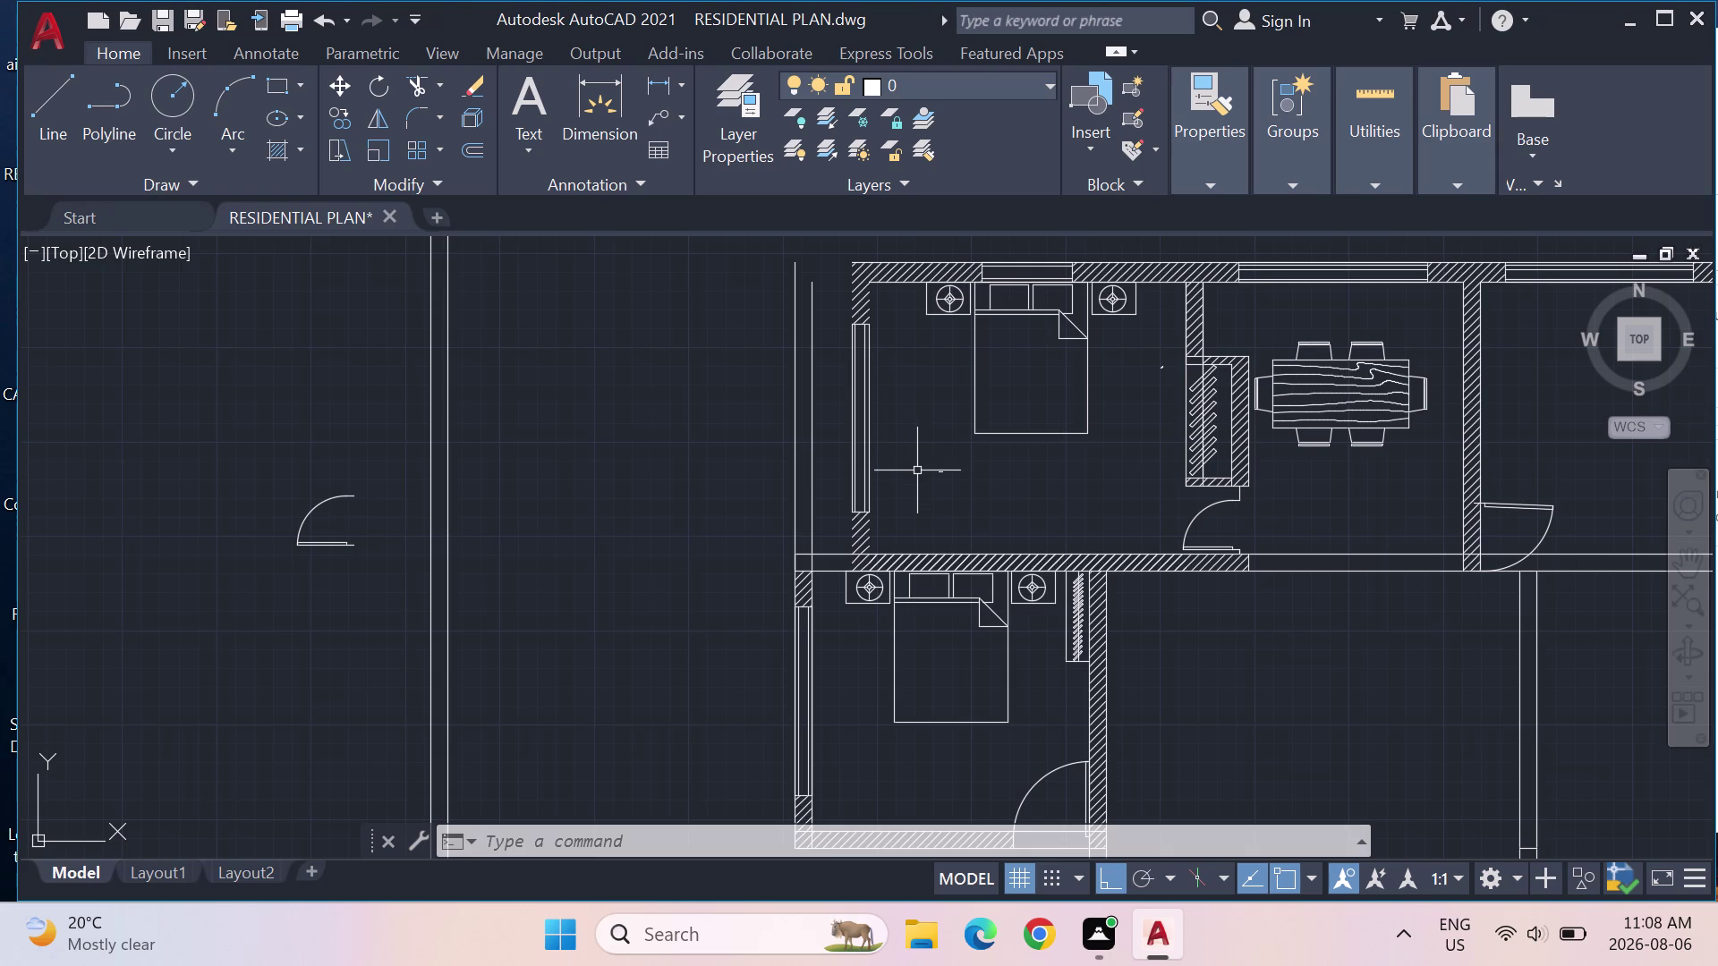
click(56, 100)
scroll(up, 3)
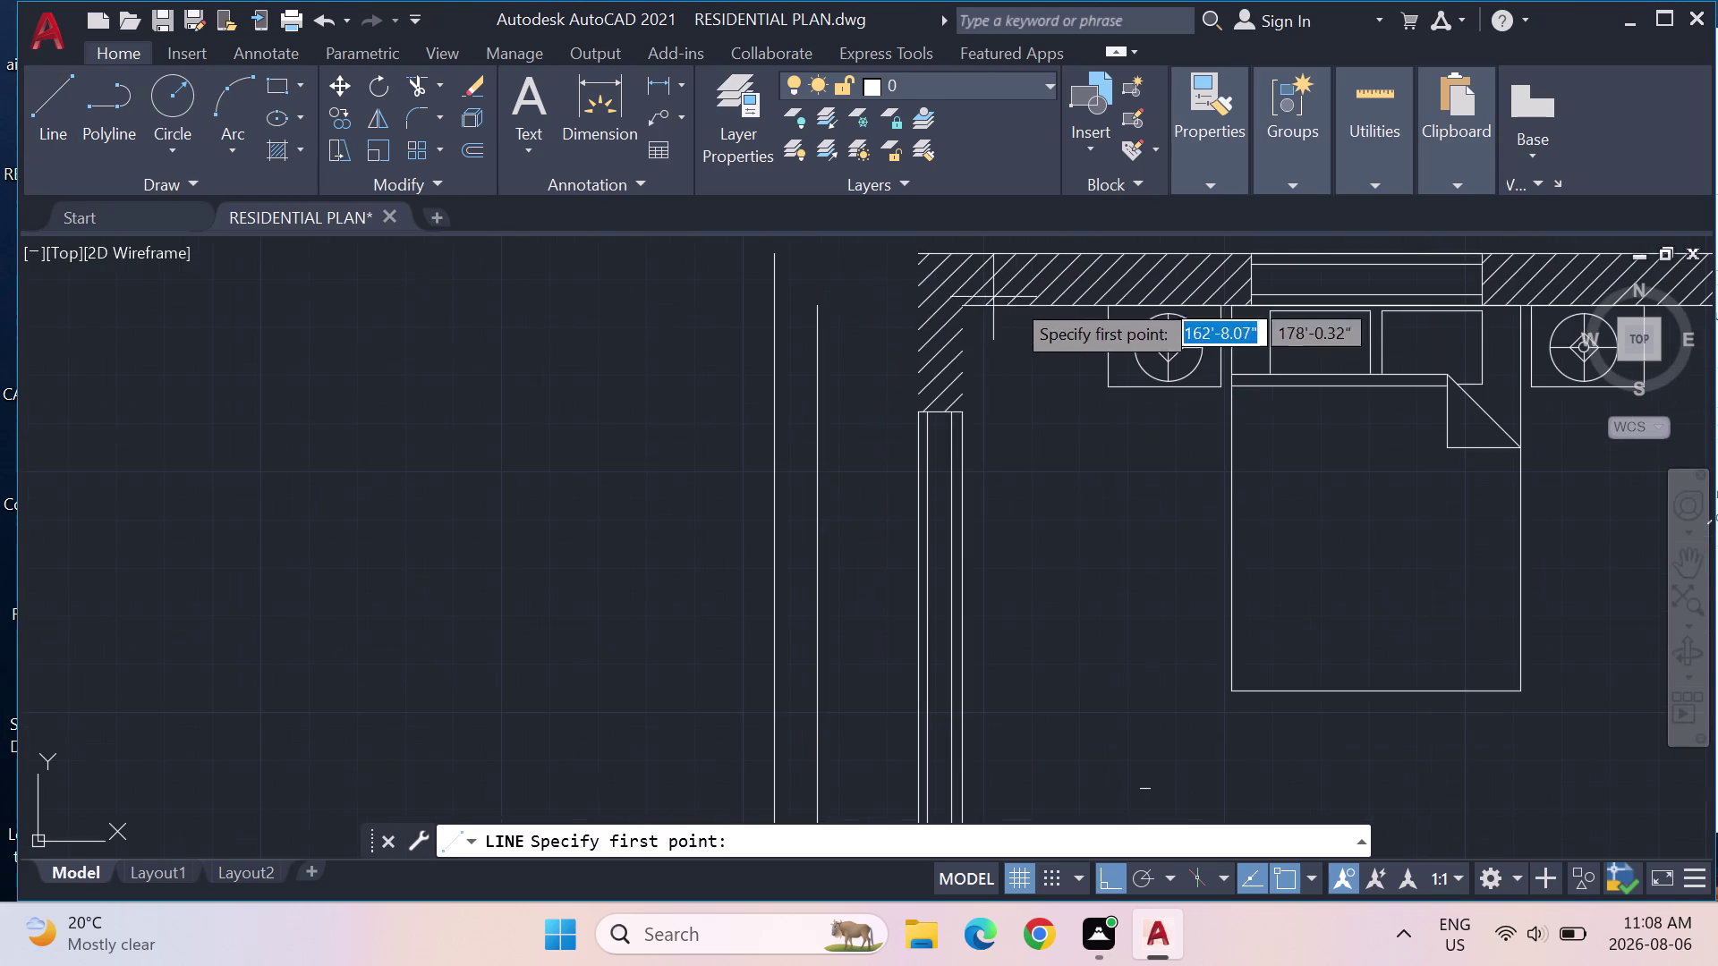
click(968, 308)
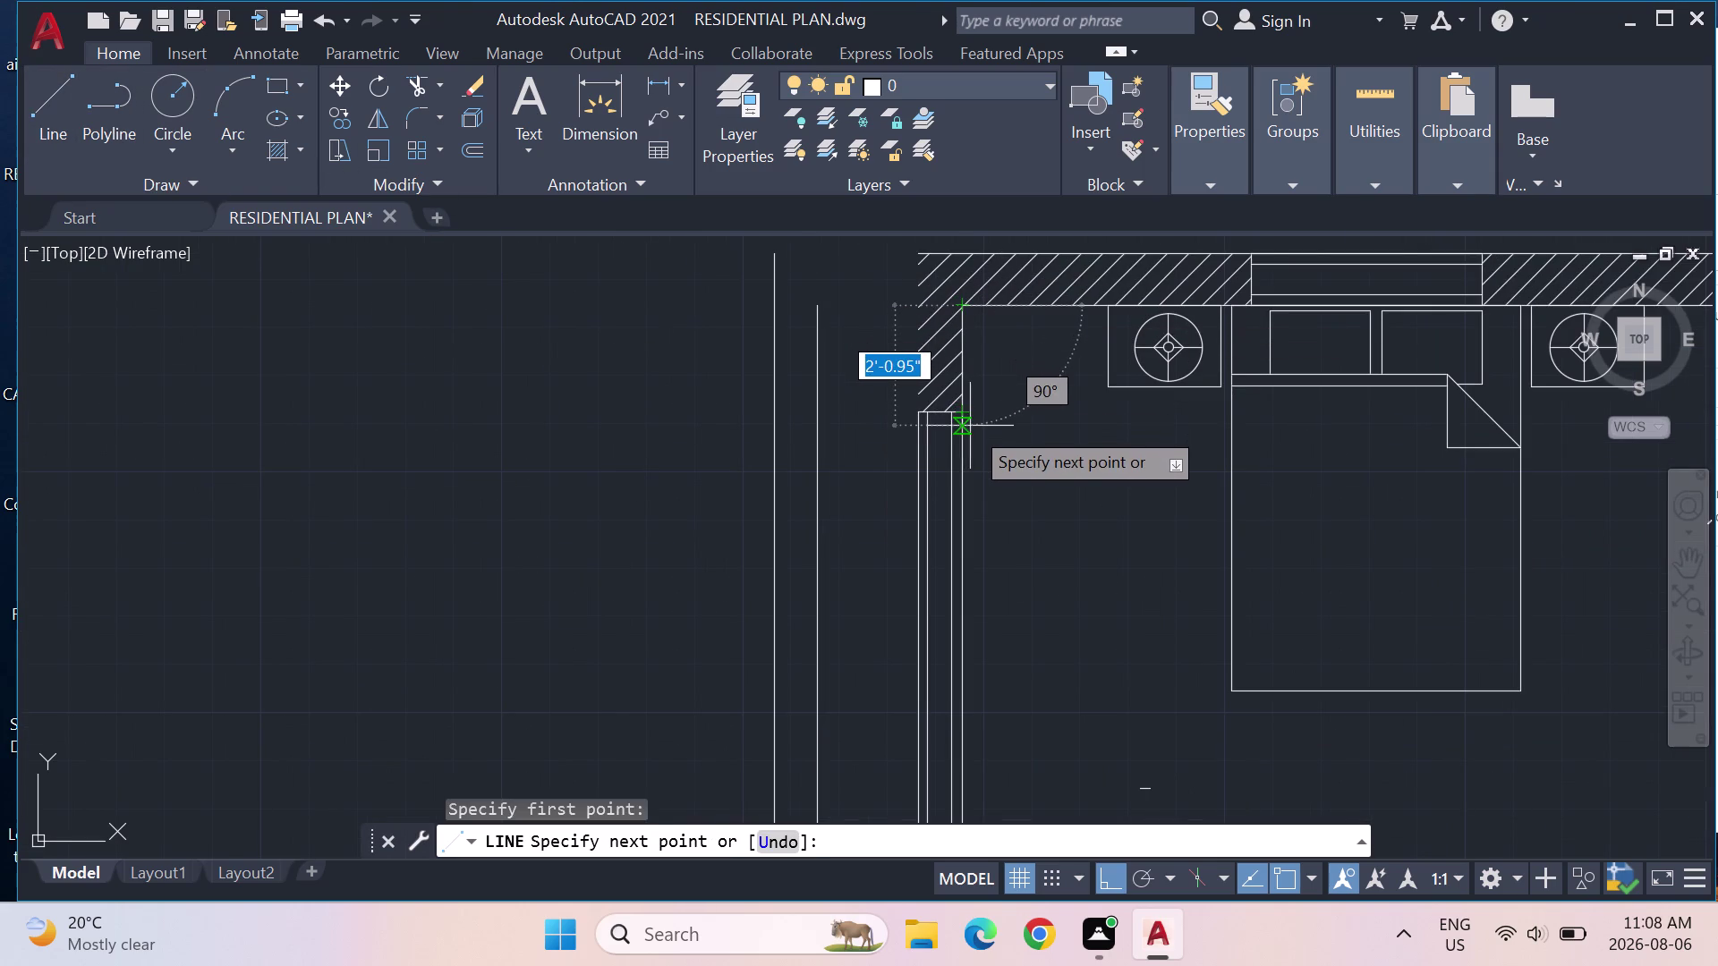
click(966, 415)
key(Escape)
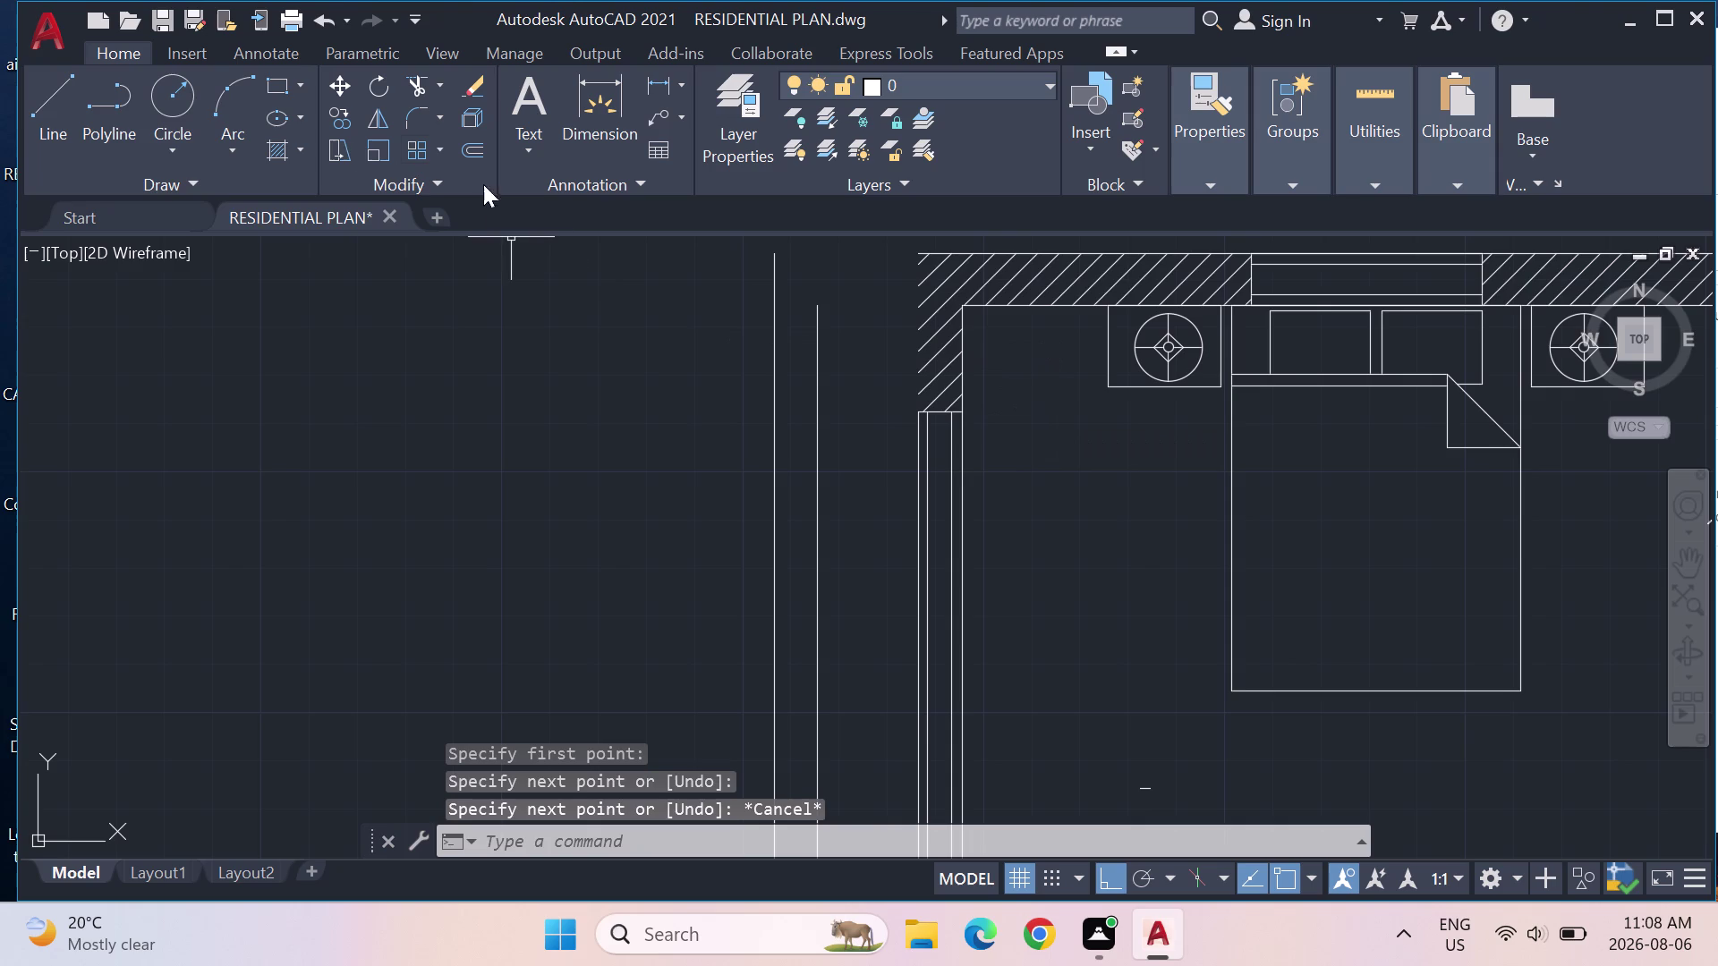
click(60, 104)
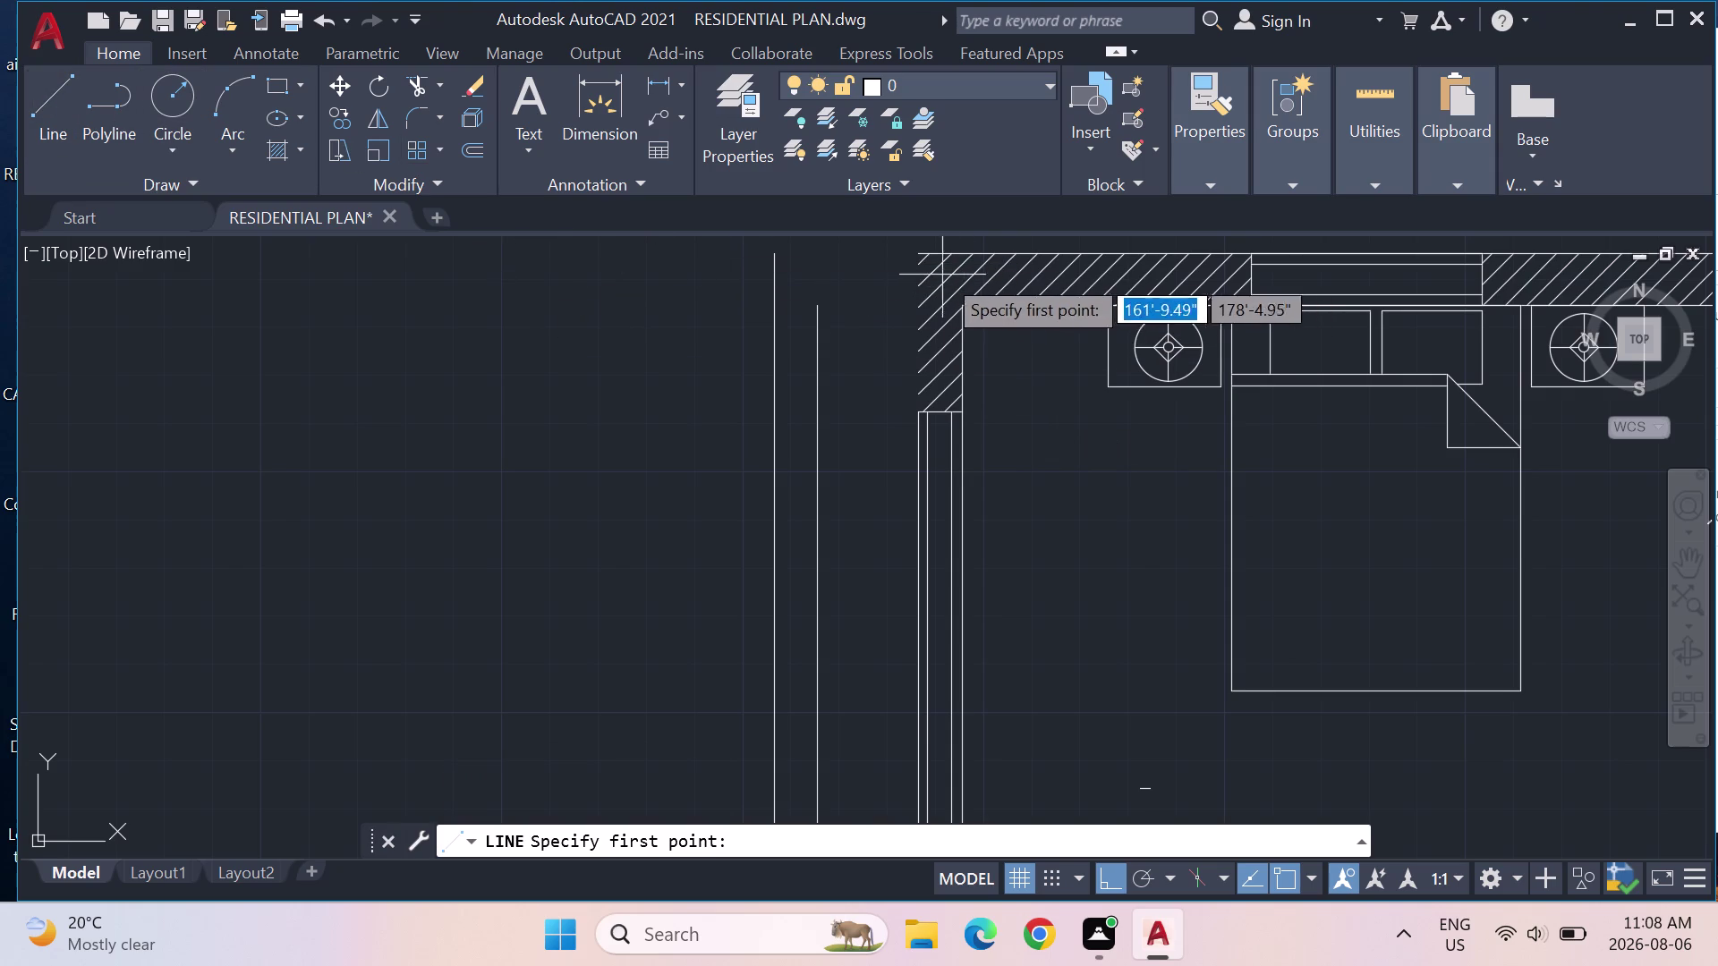
click(921, 258)
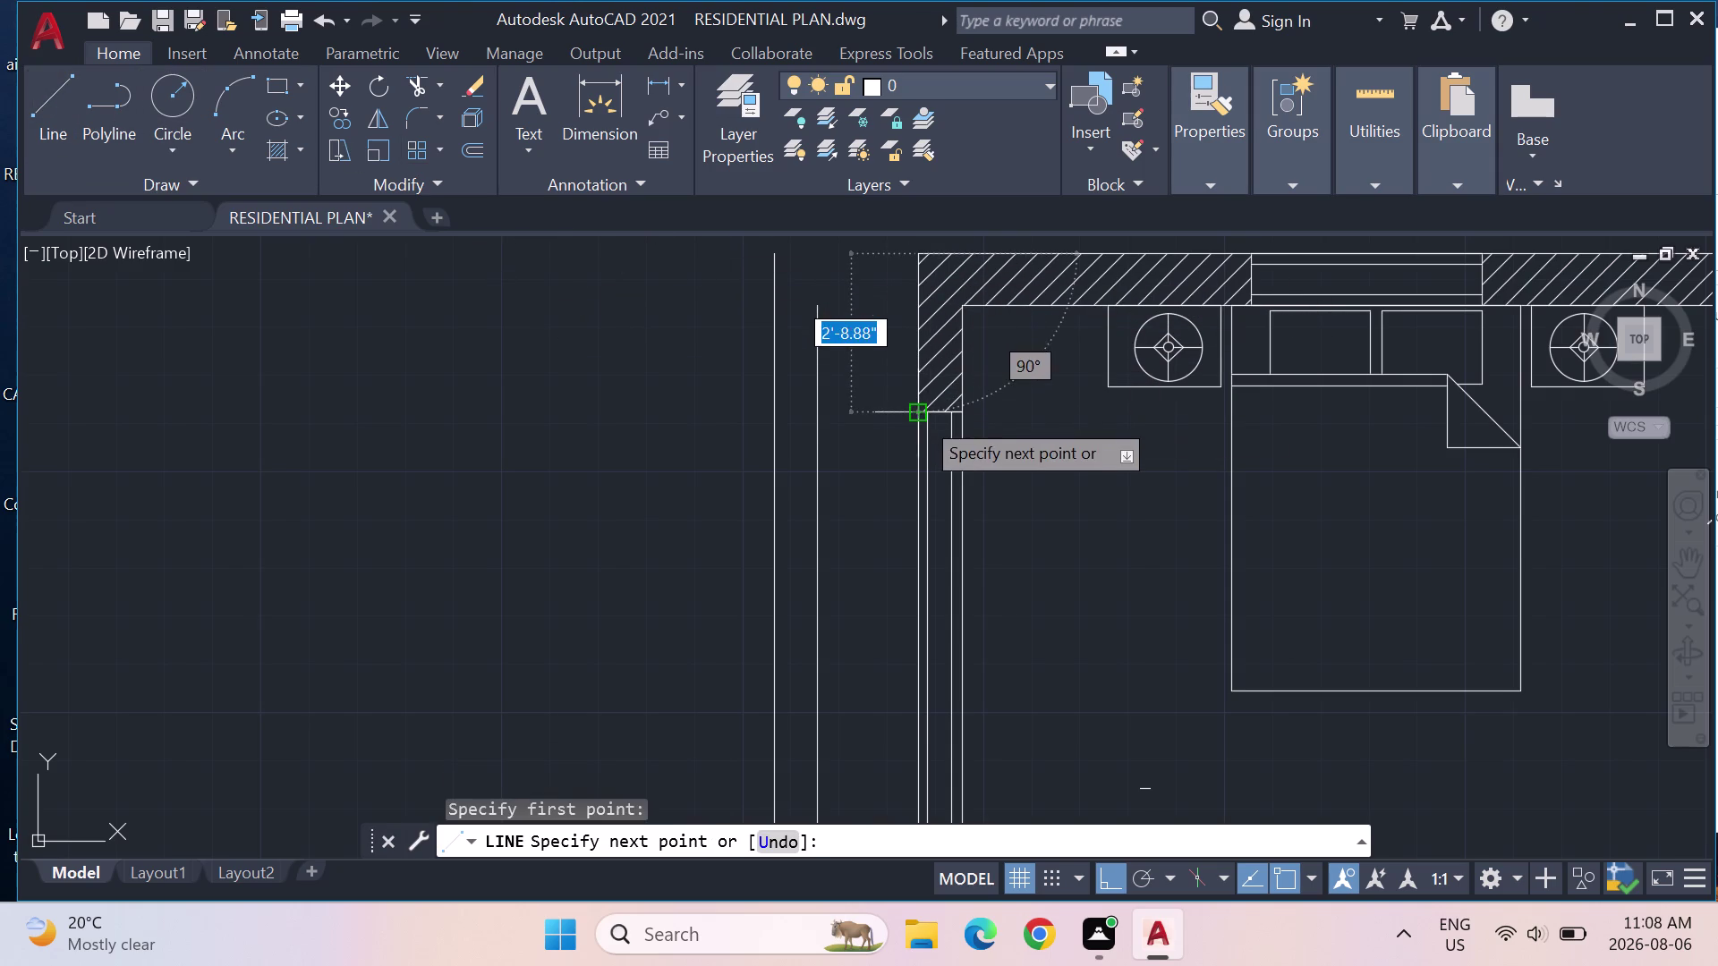
click(920, 417)
key(Escape)
Draw two more vertical closing lines at the wall's lower end.
scroll(down, 3)
middle_drag(1037, 529, 931, 383)
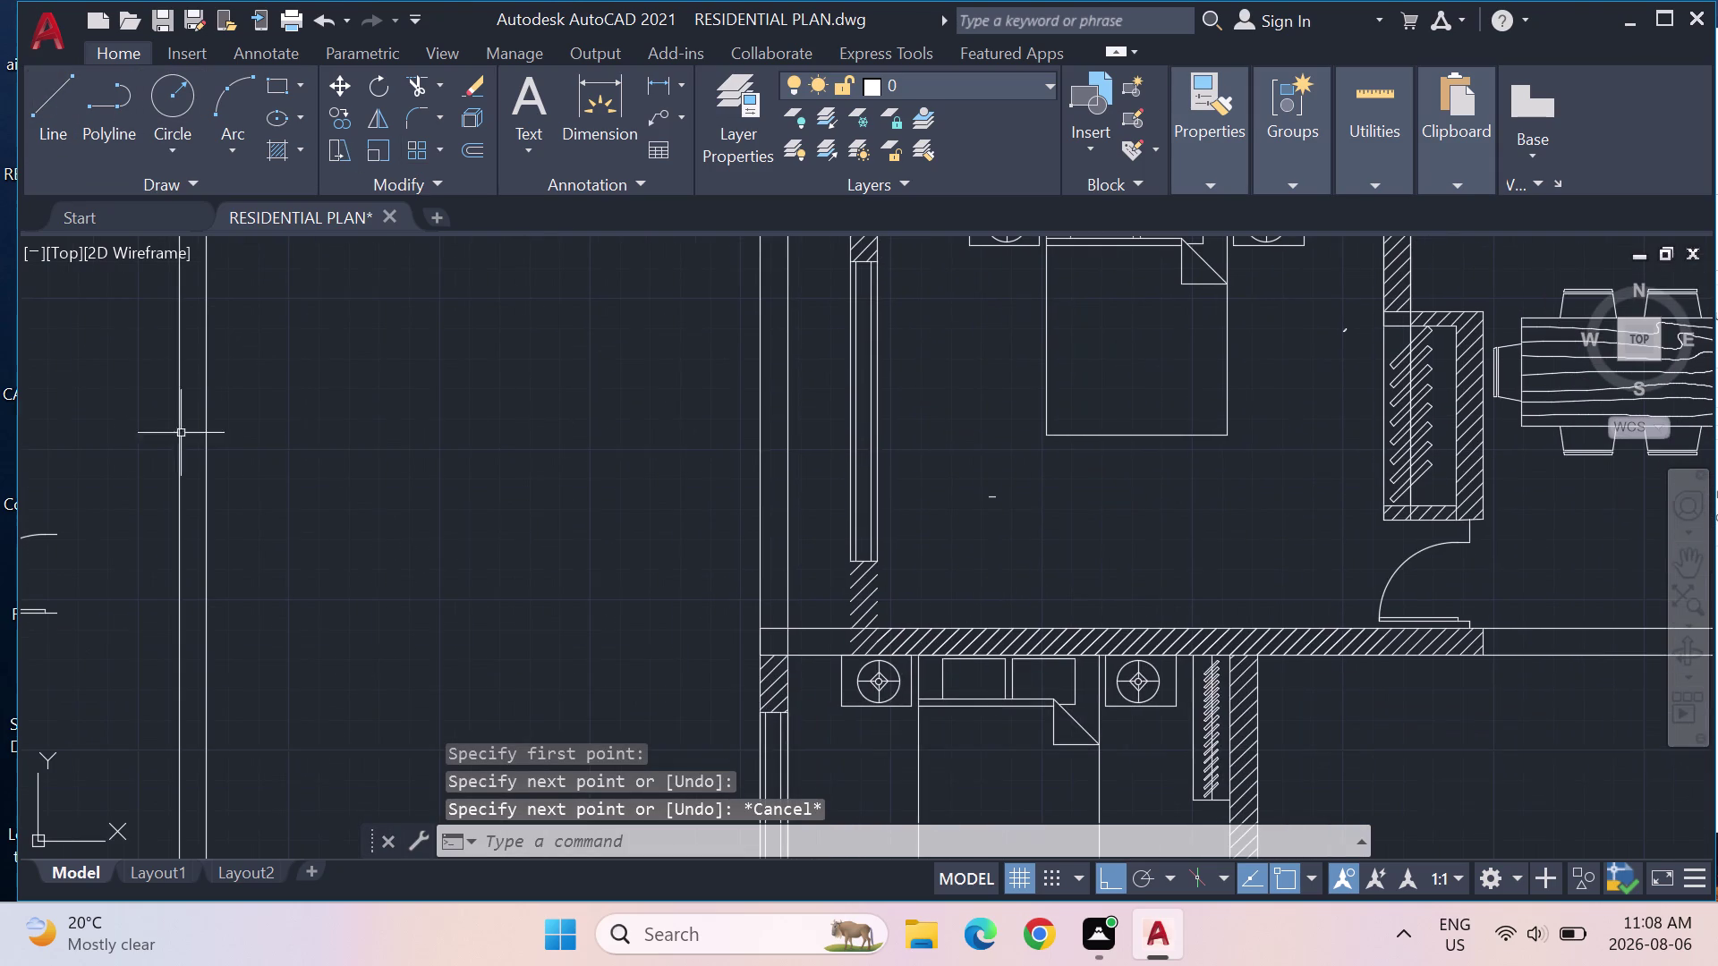
drag(49, 101, 52, 112)
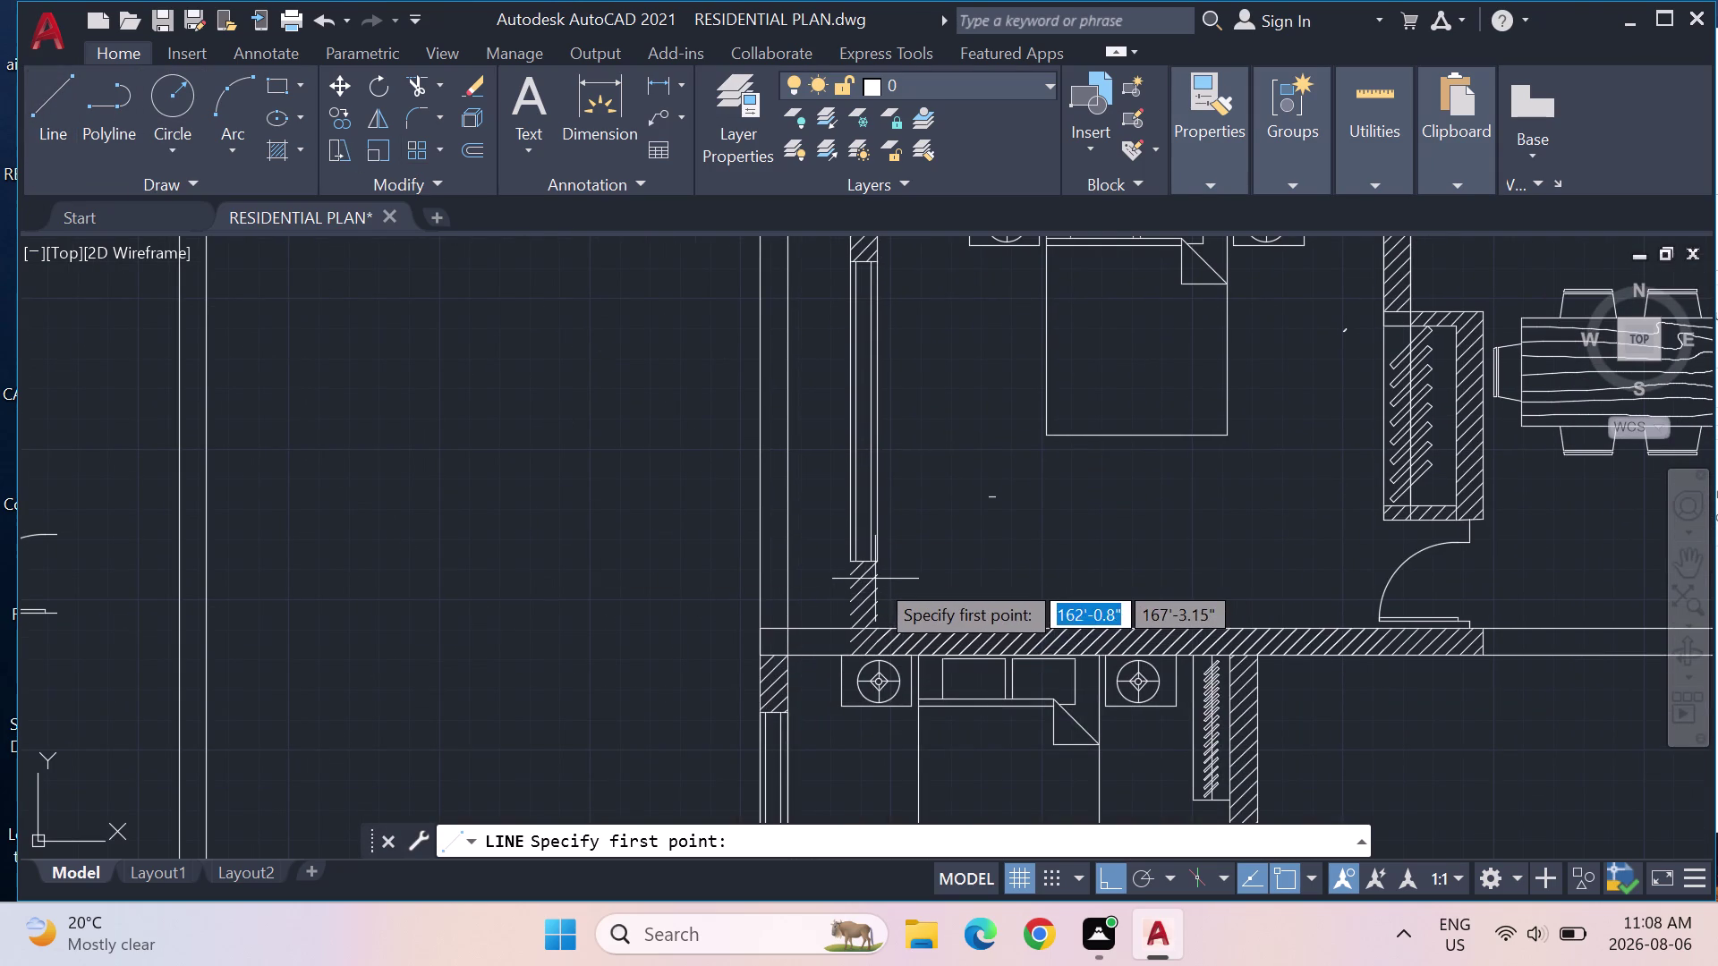
scroll(up, 3)
click(898, 525)
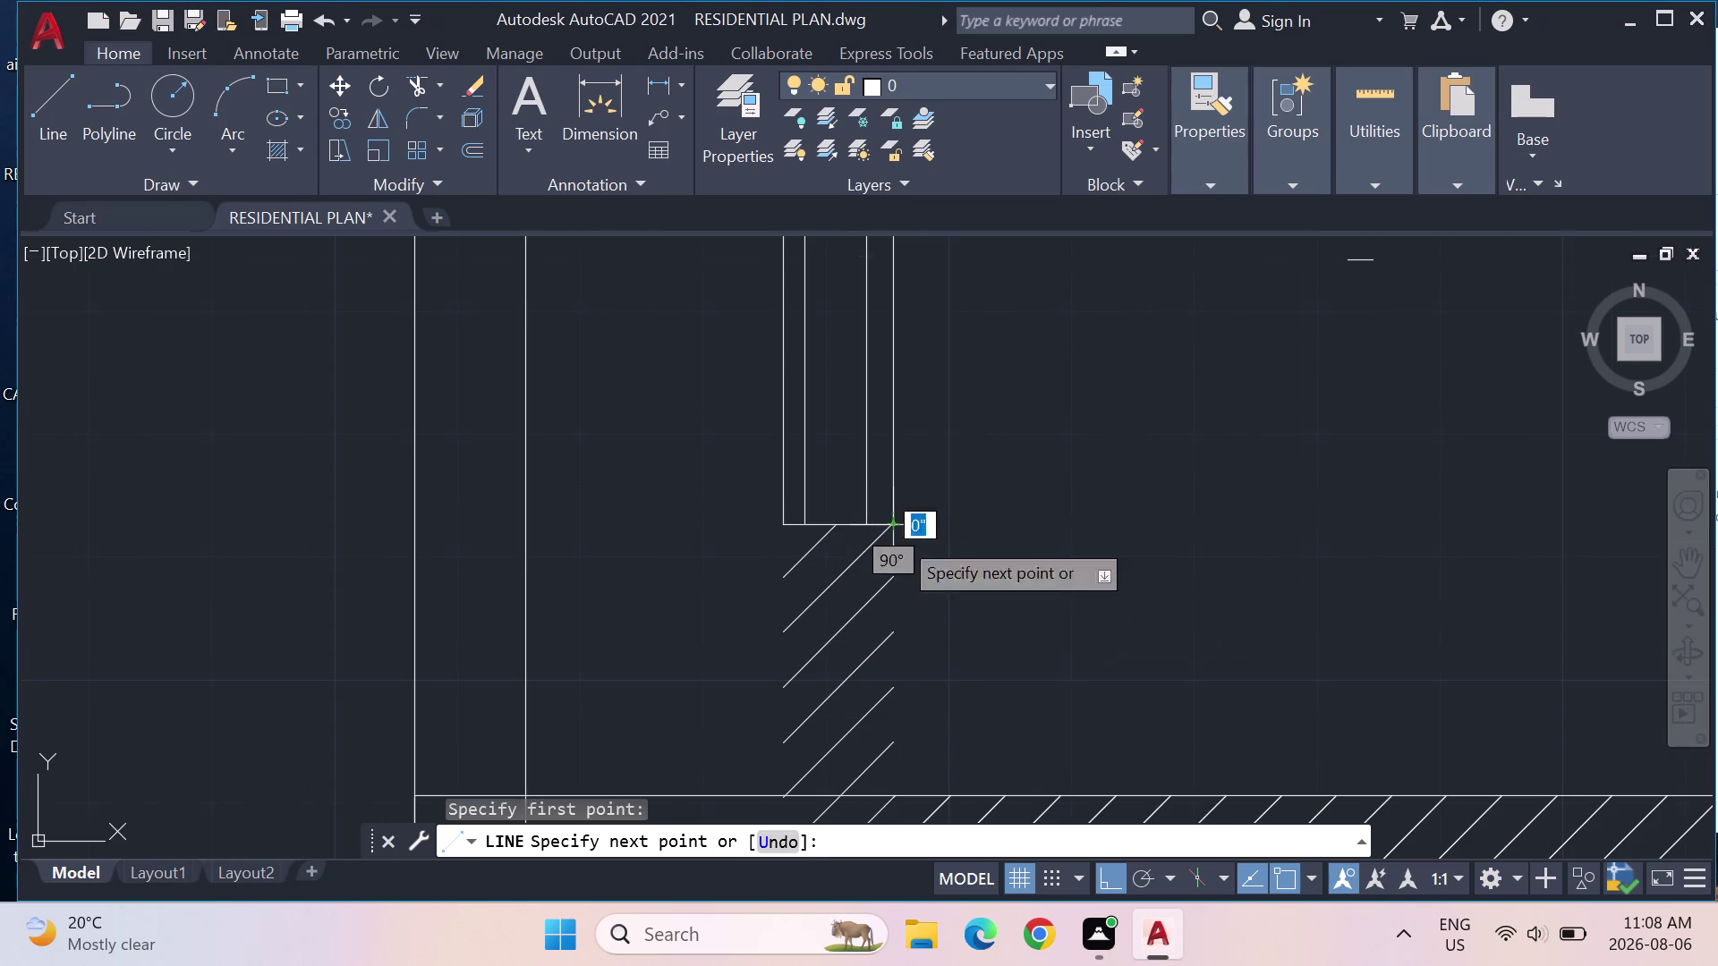
scroll(down, 3)
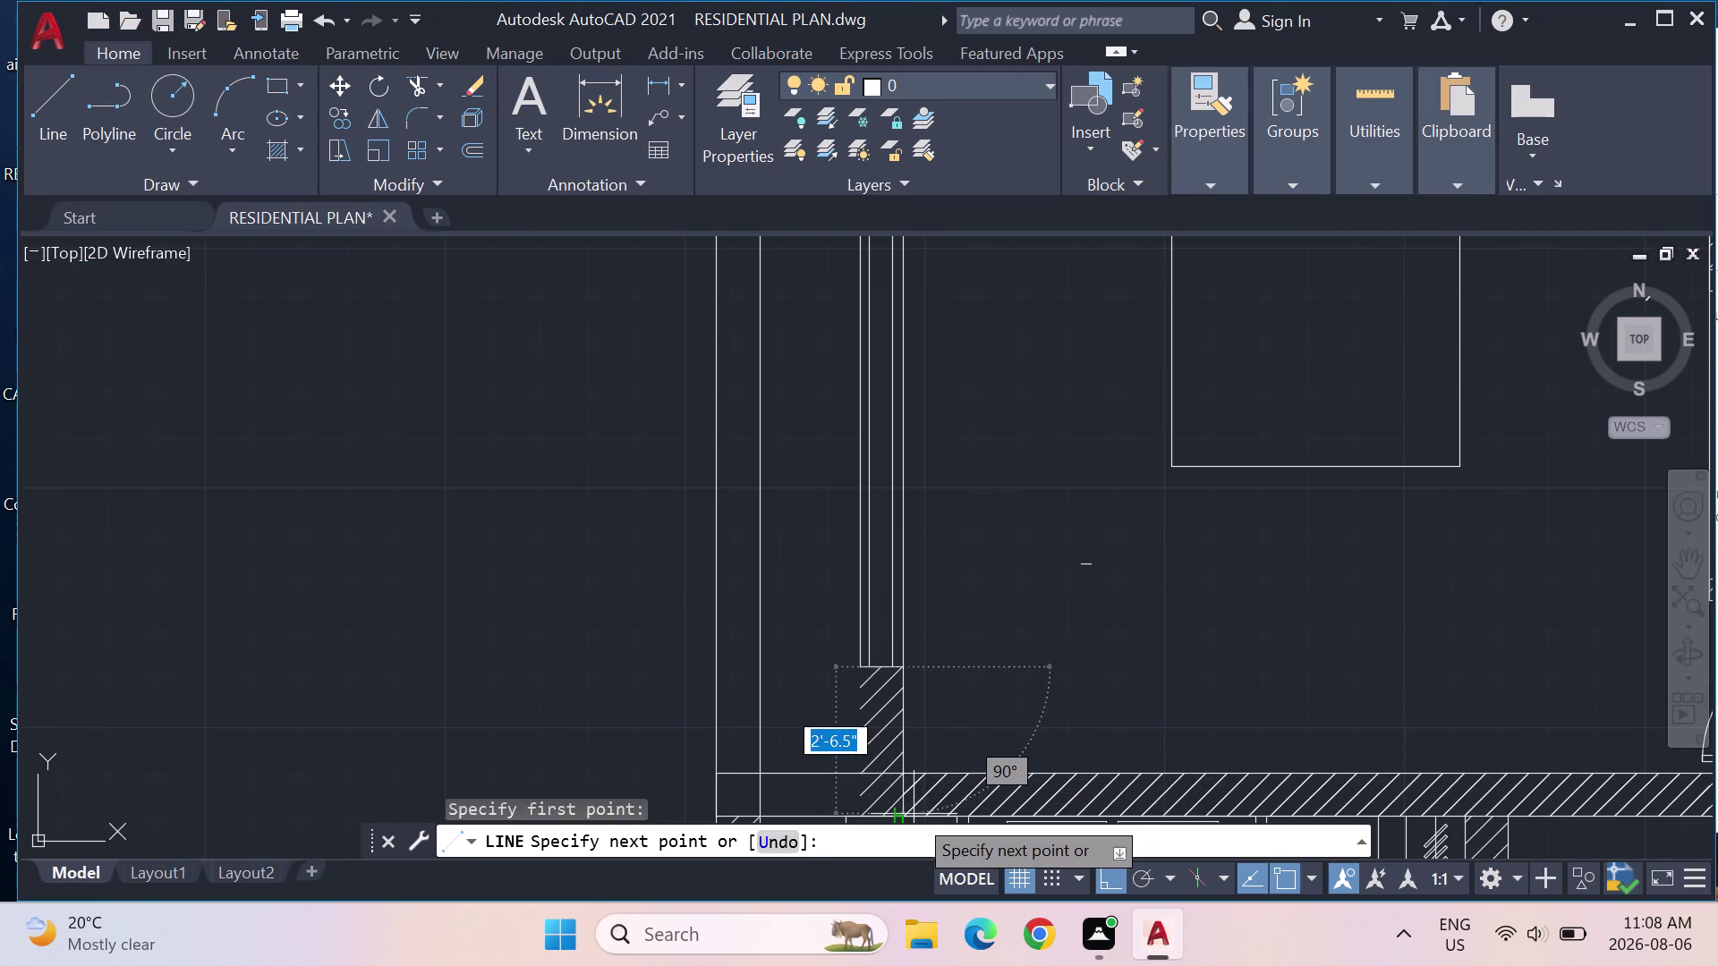
click(914, 814)
key(Escape)
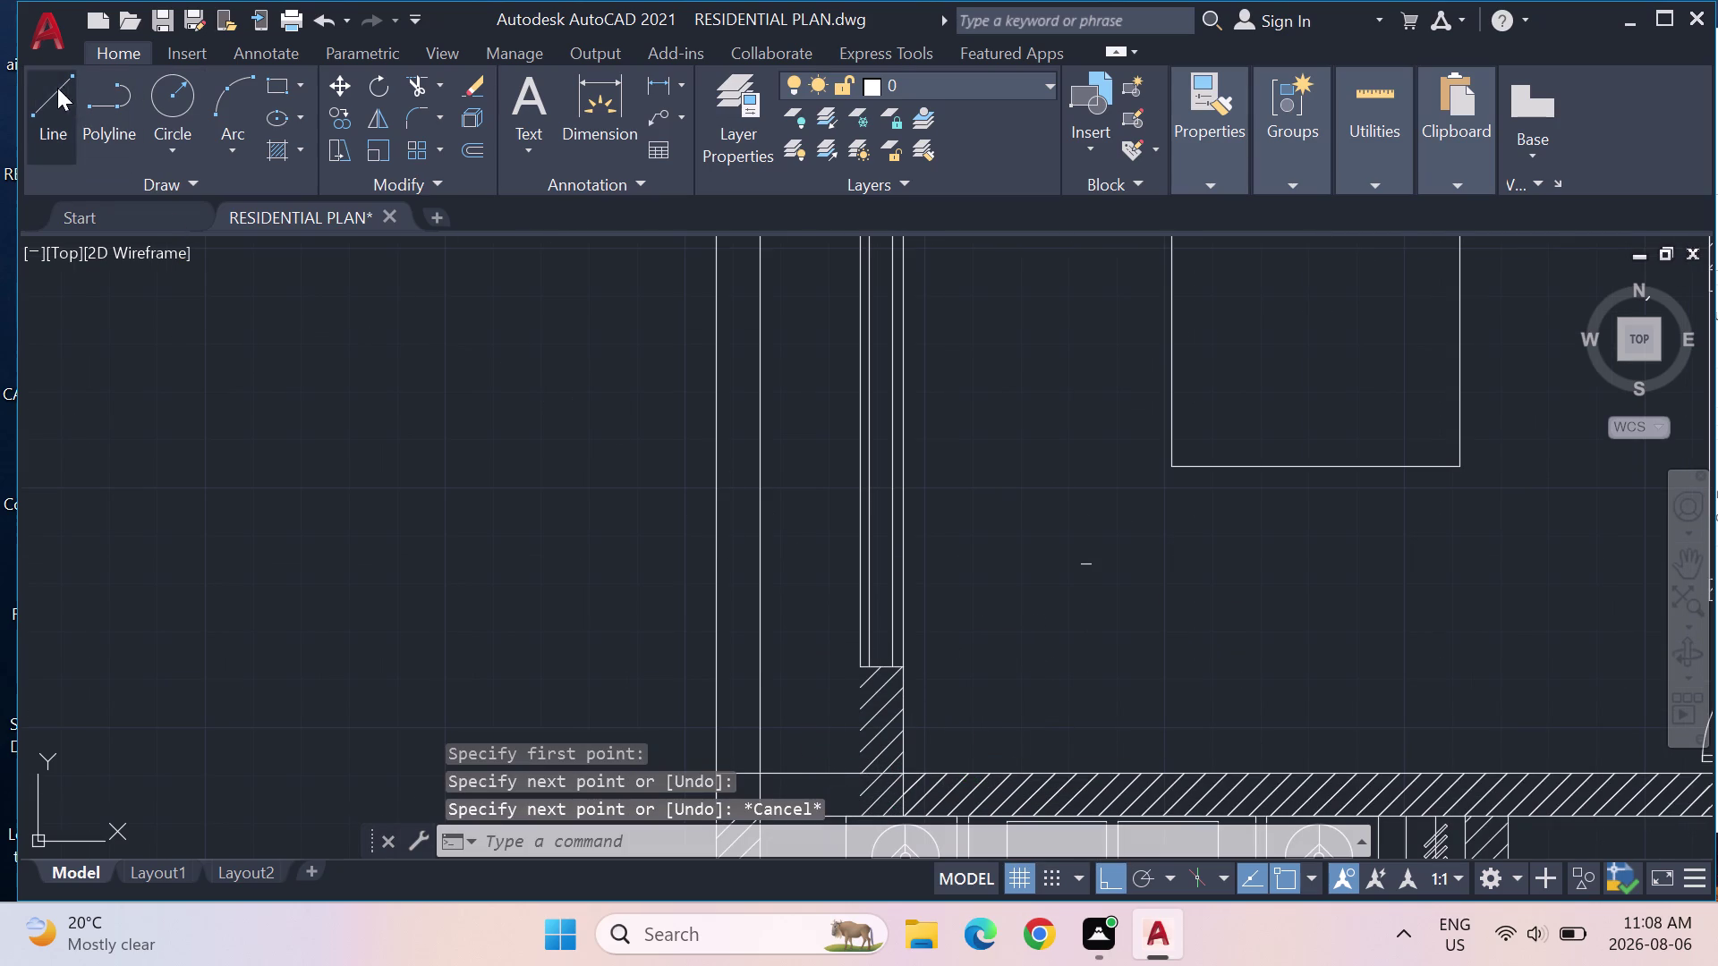
drag(56, 88, 58, 96)
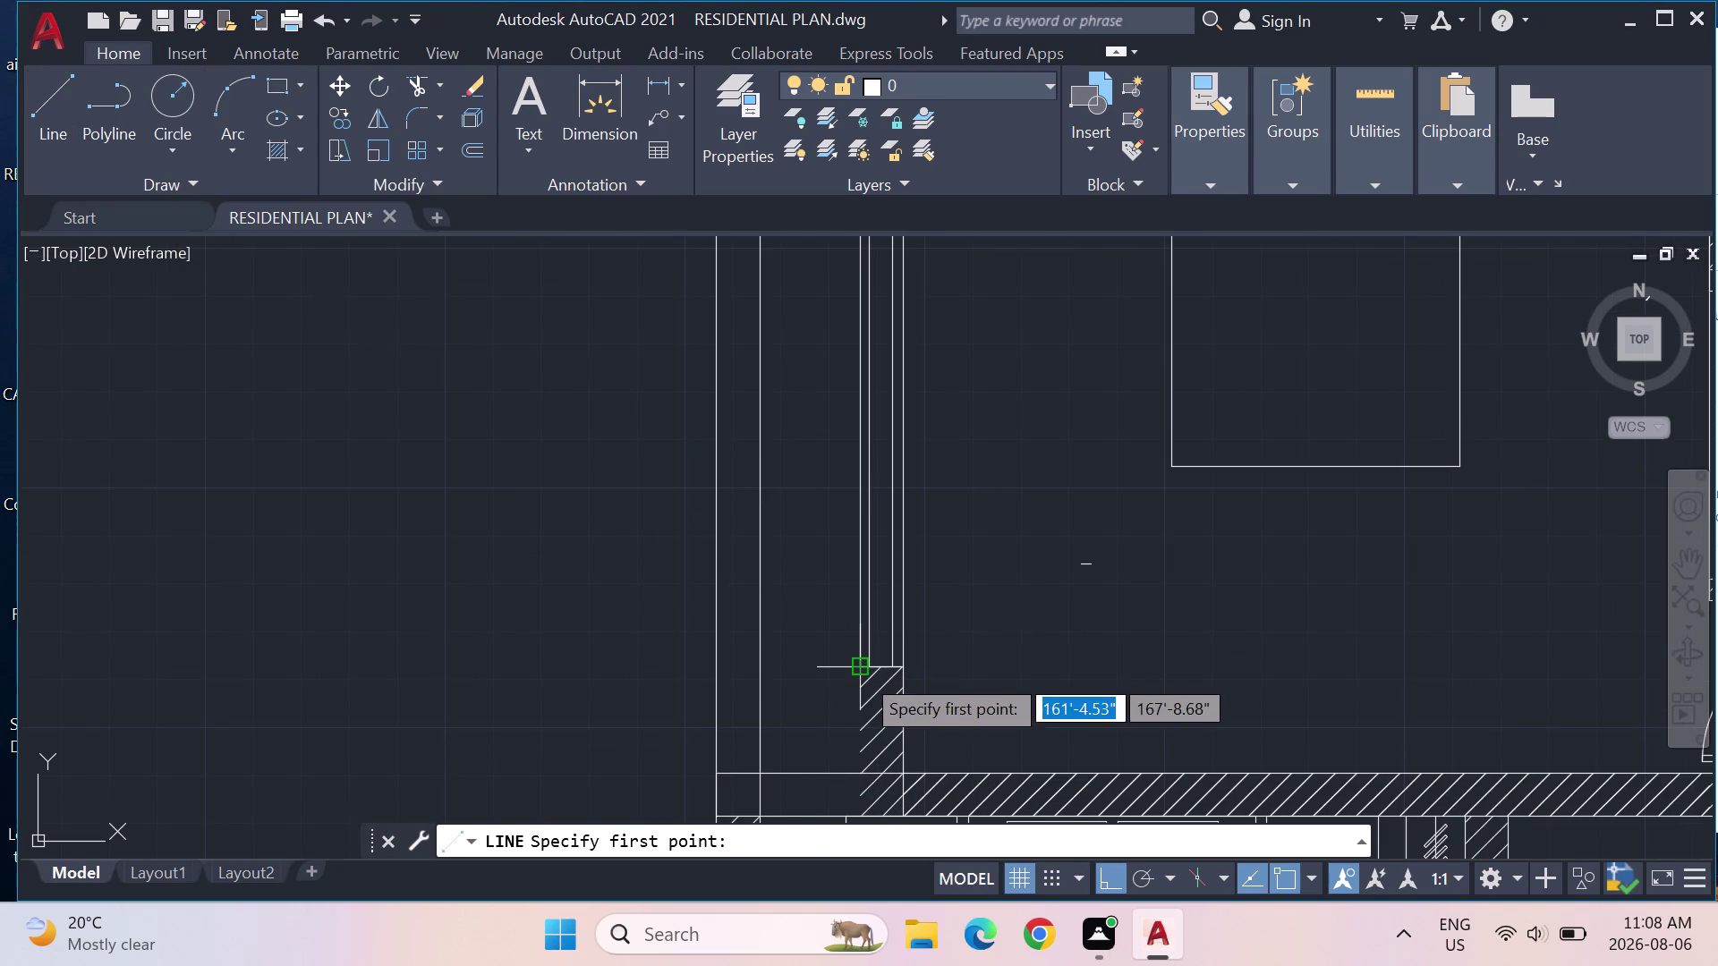
click(863, 672)
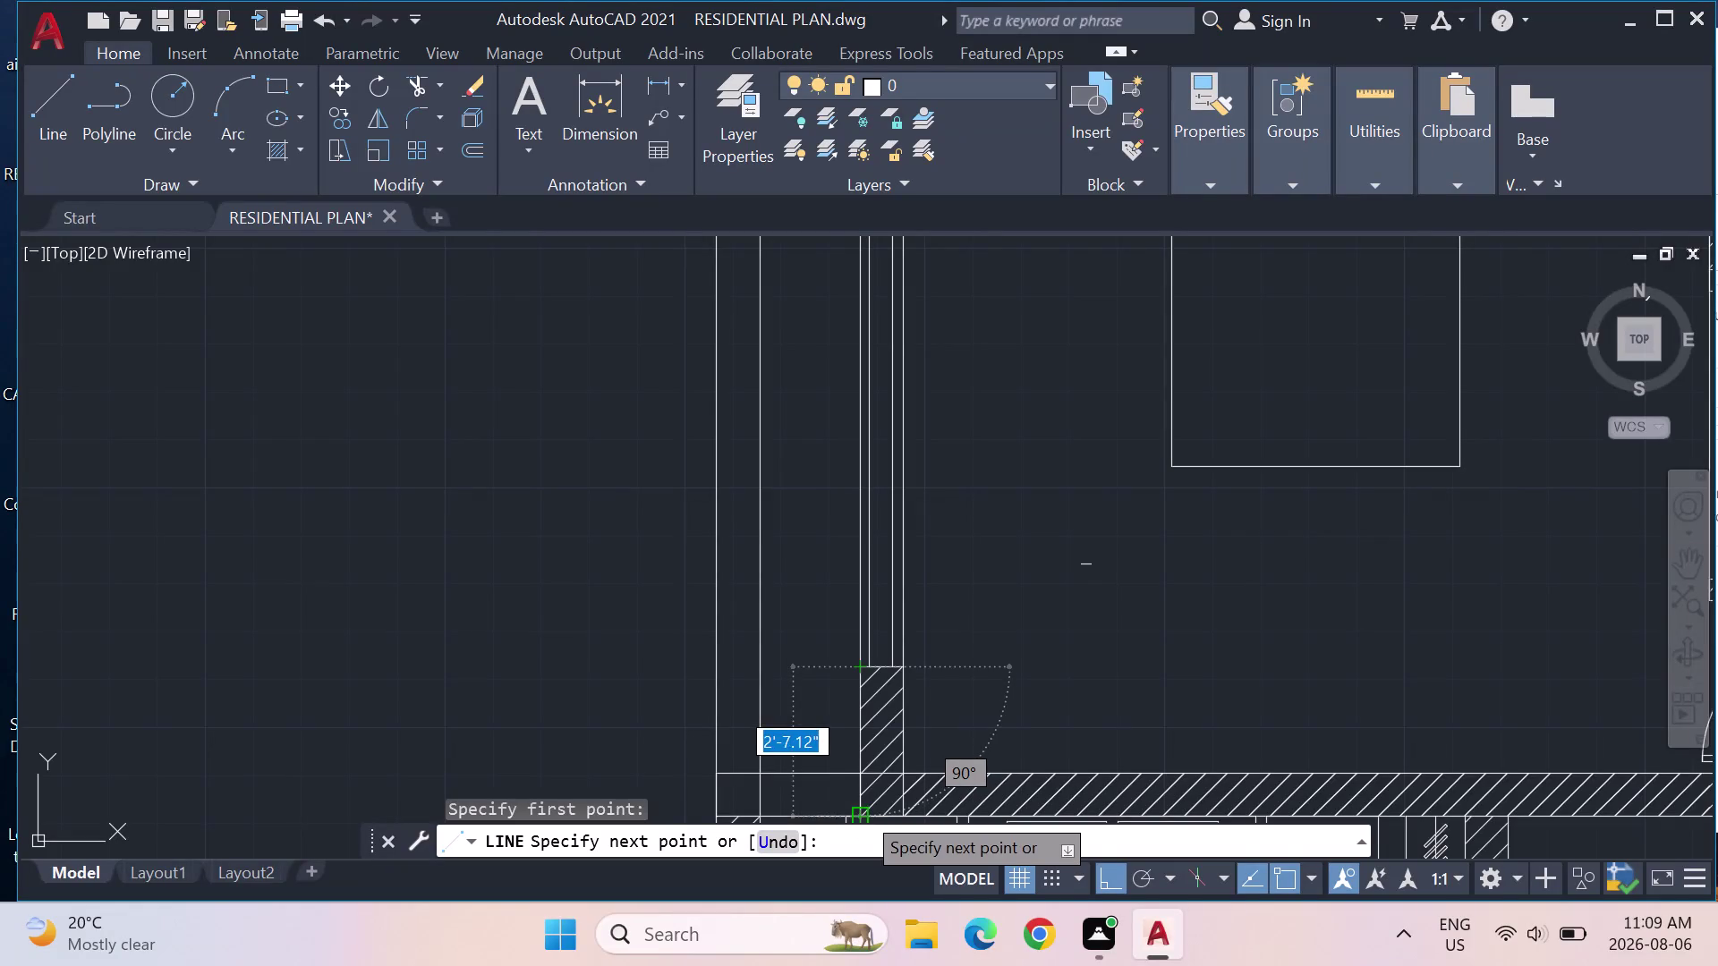
click(861, 812)
key(Escape)
scroll(down, 3)
middle_drag(1073, 553, 945, 576)
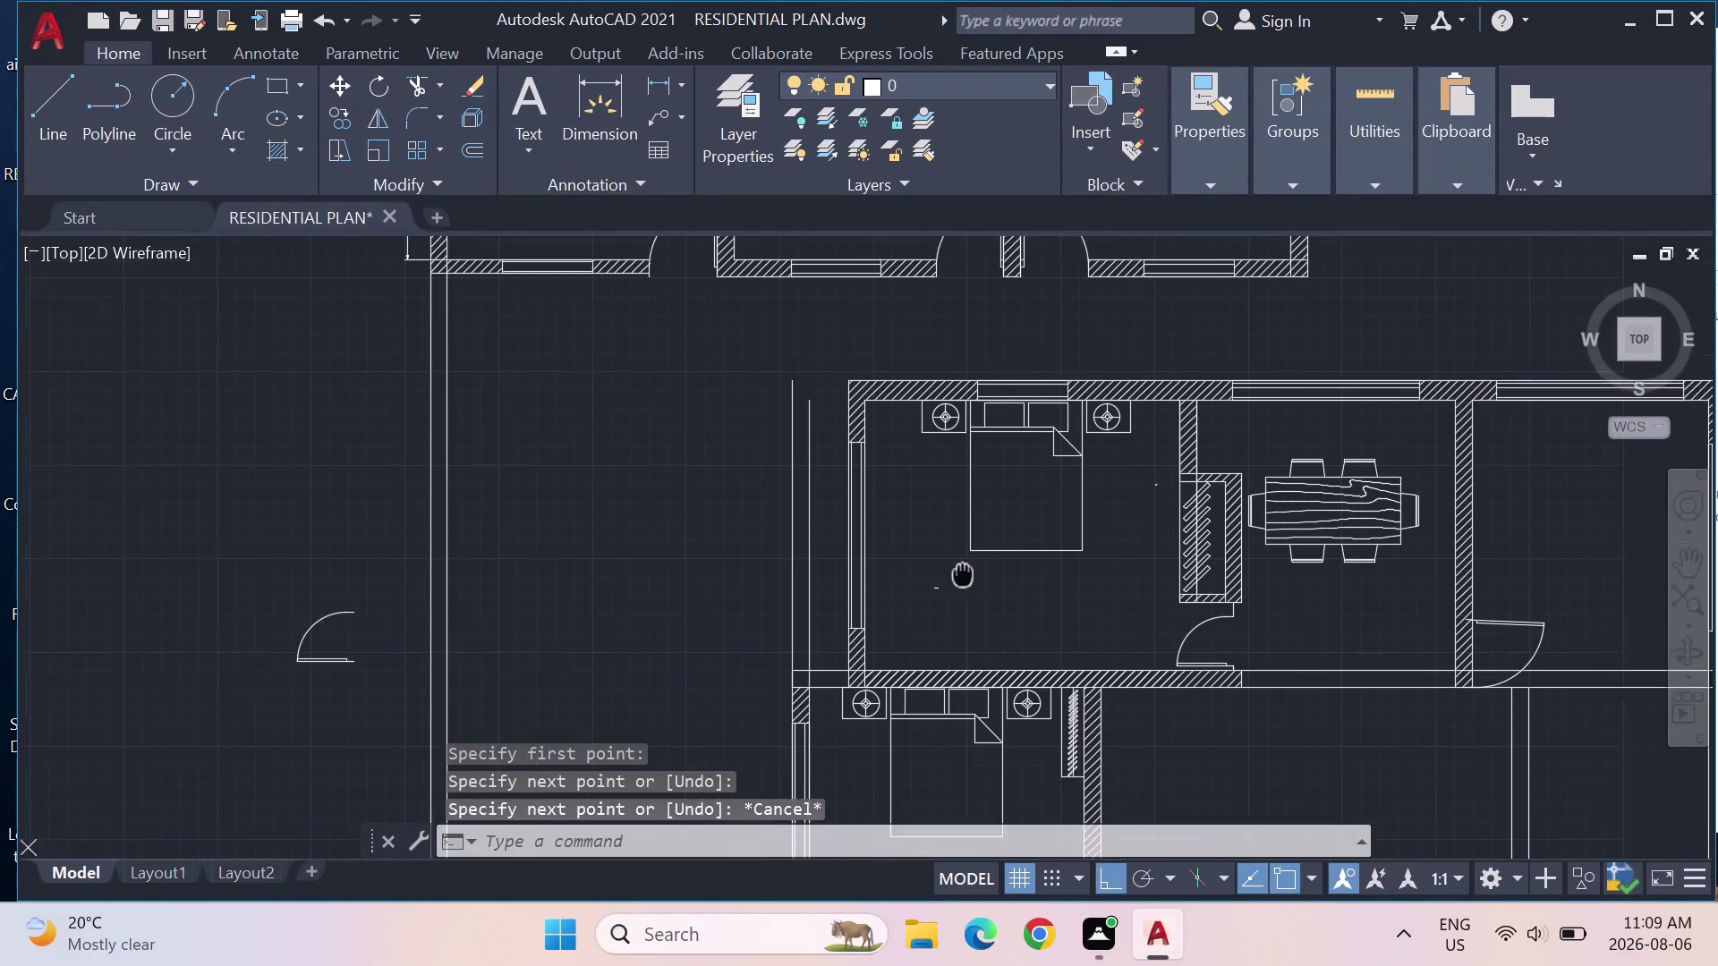
Delete the stray leftover mark in the upper bedroom.
middle_drag(944, 576, 878, 541)
drag(888, 591, 828, 533)
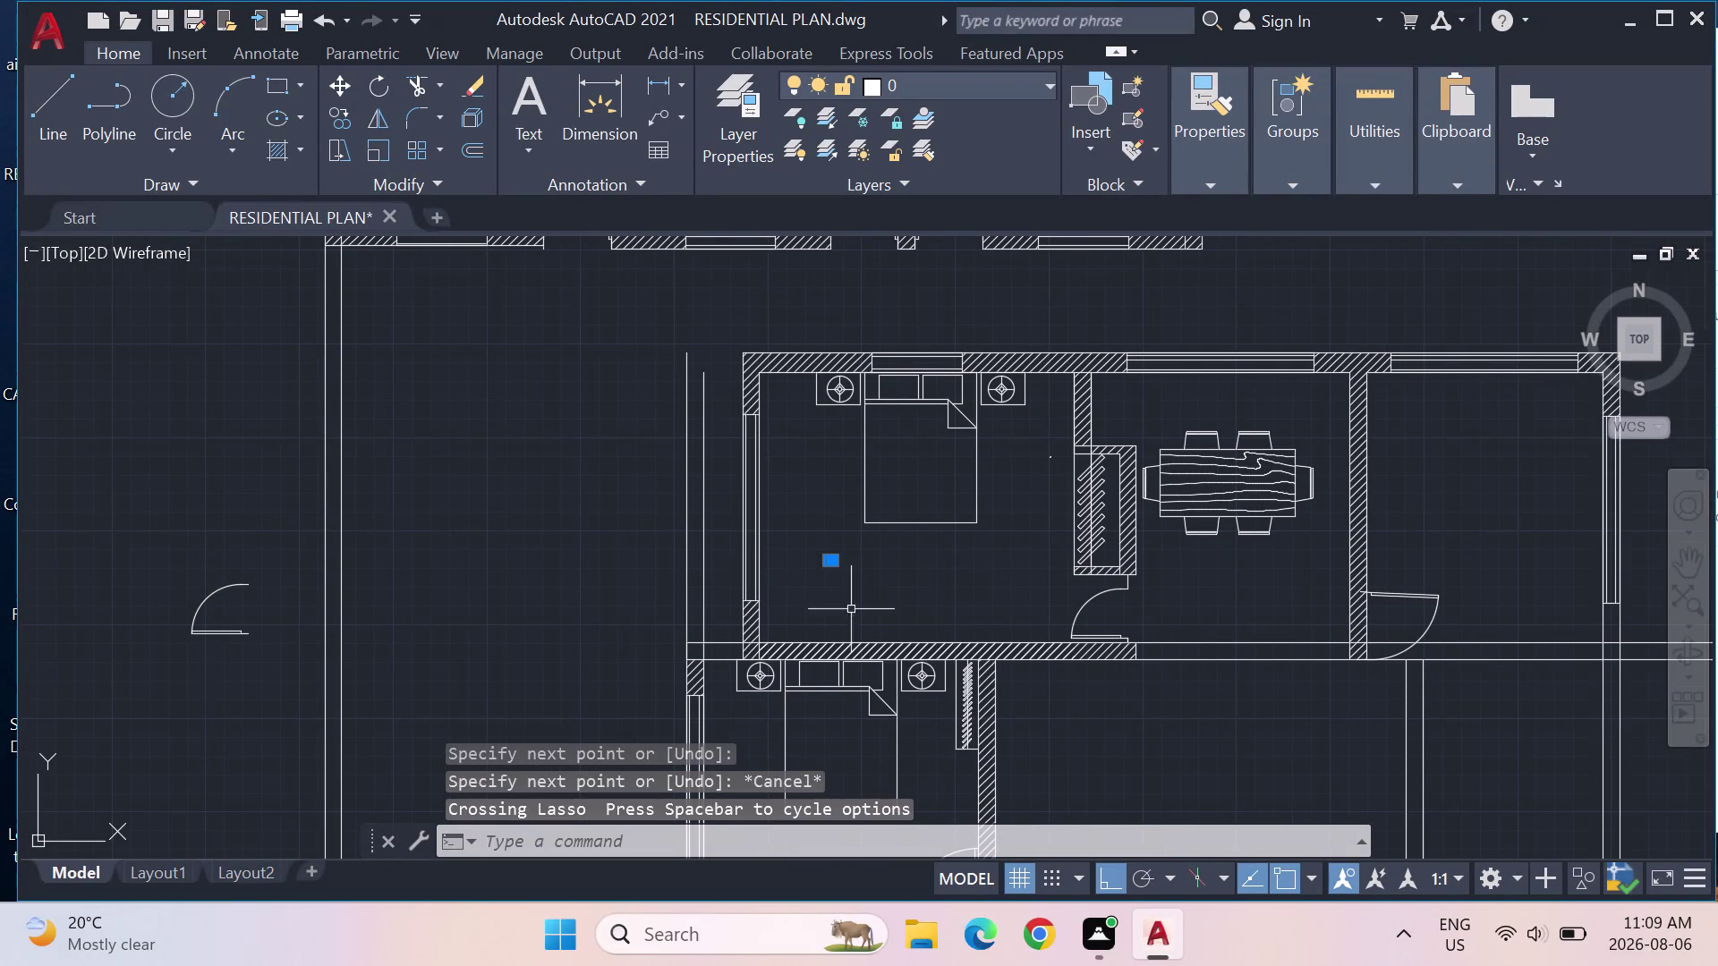
key(Delete)
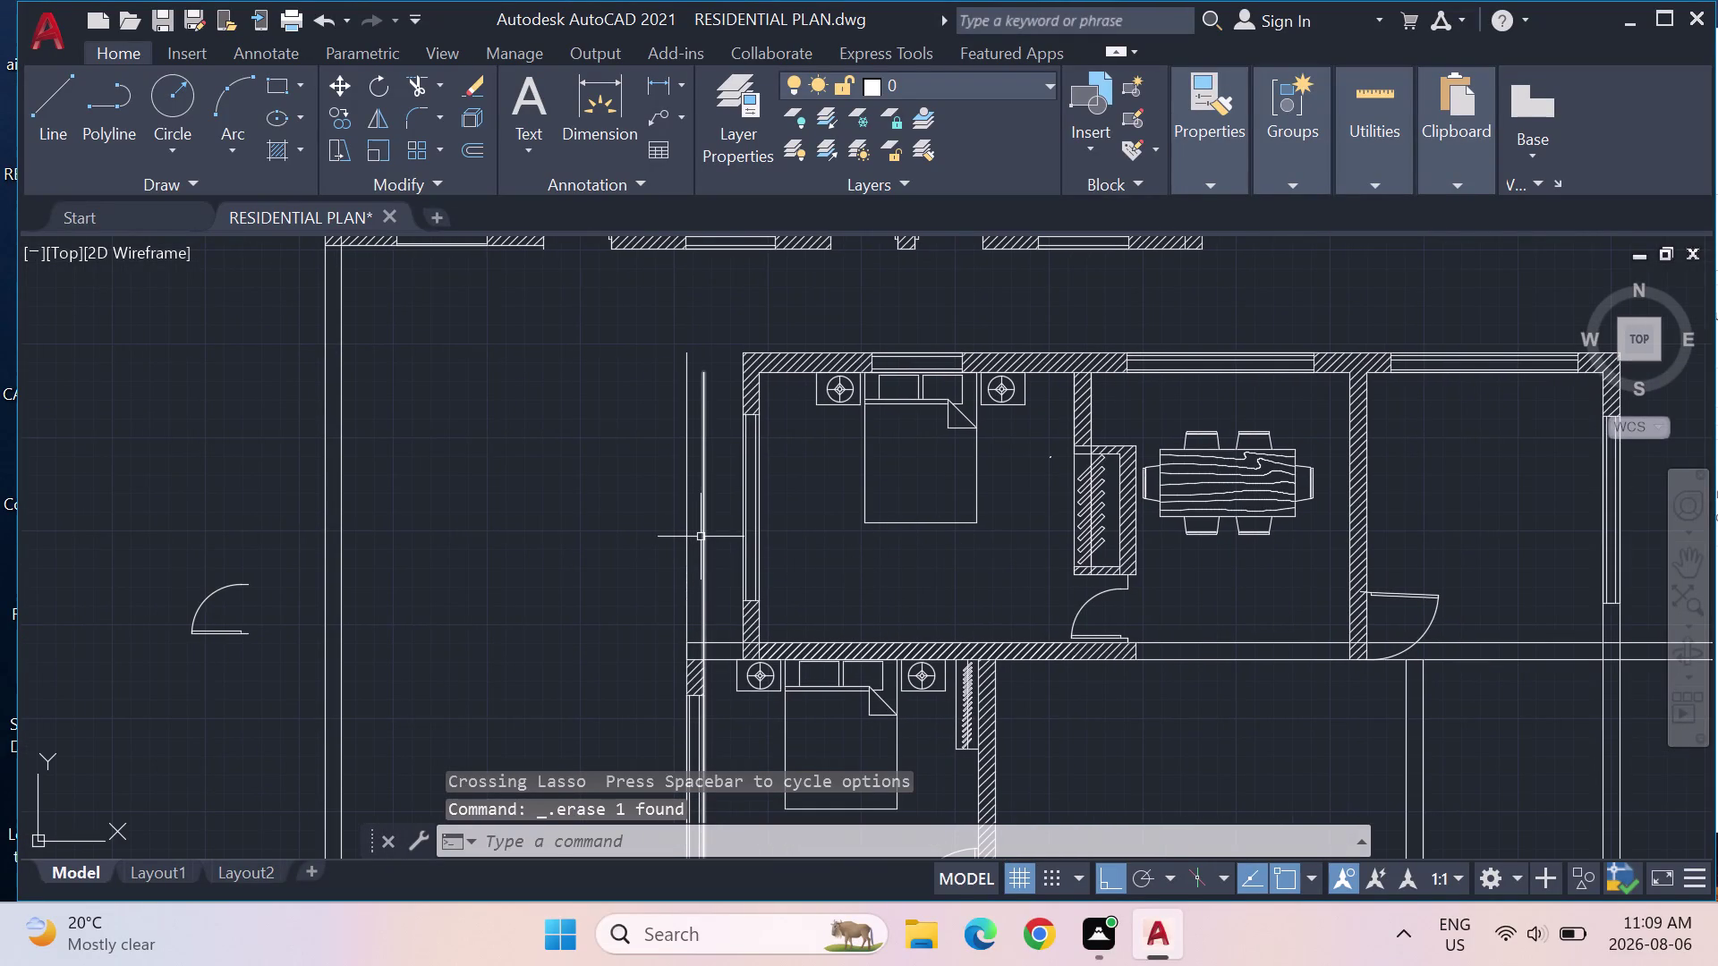
key(Escape)
key(Escape)
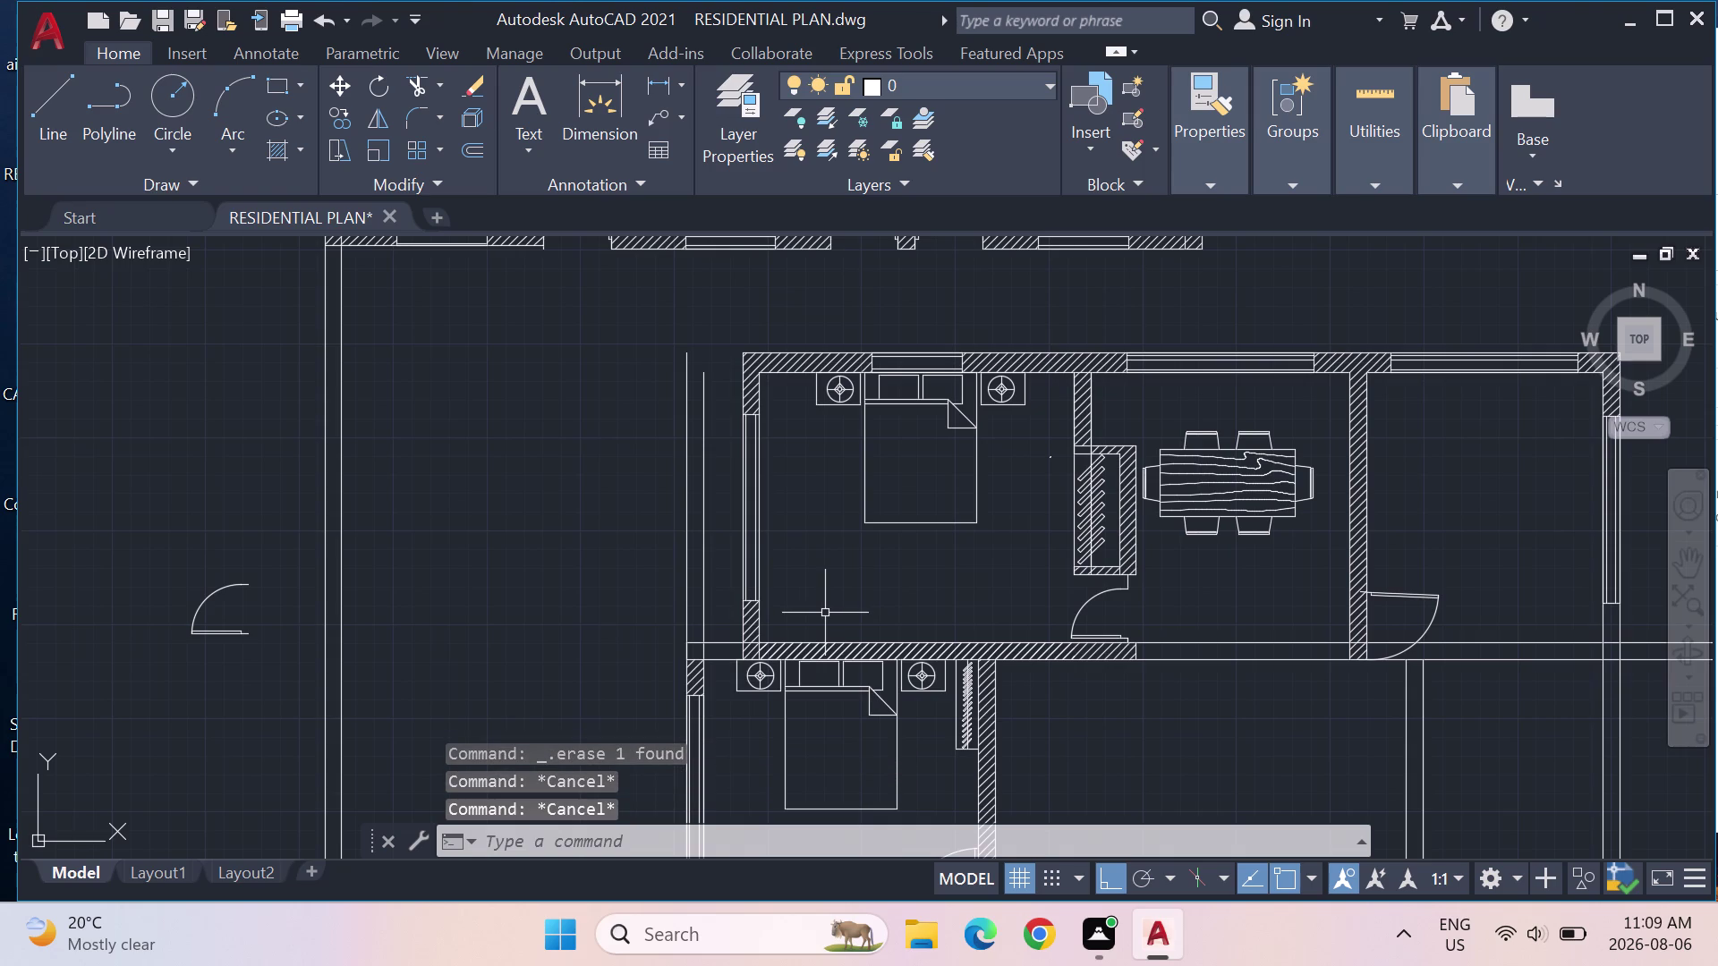
Trim away four excess line segments around the bedrooms with TRIM.
text(TRIM)
key(Return)
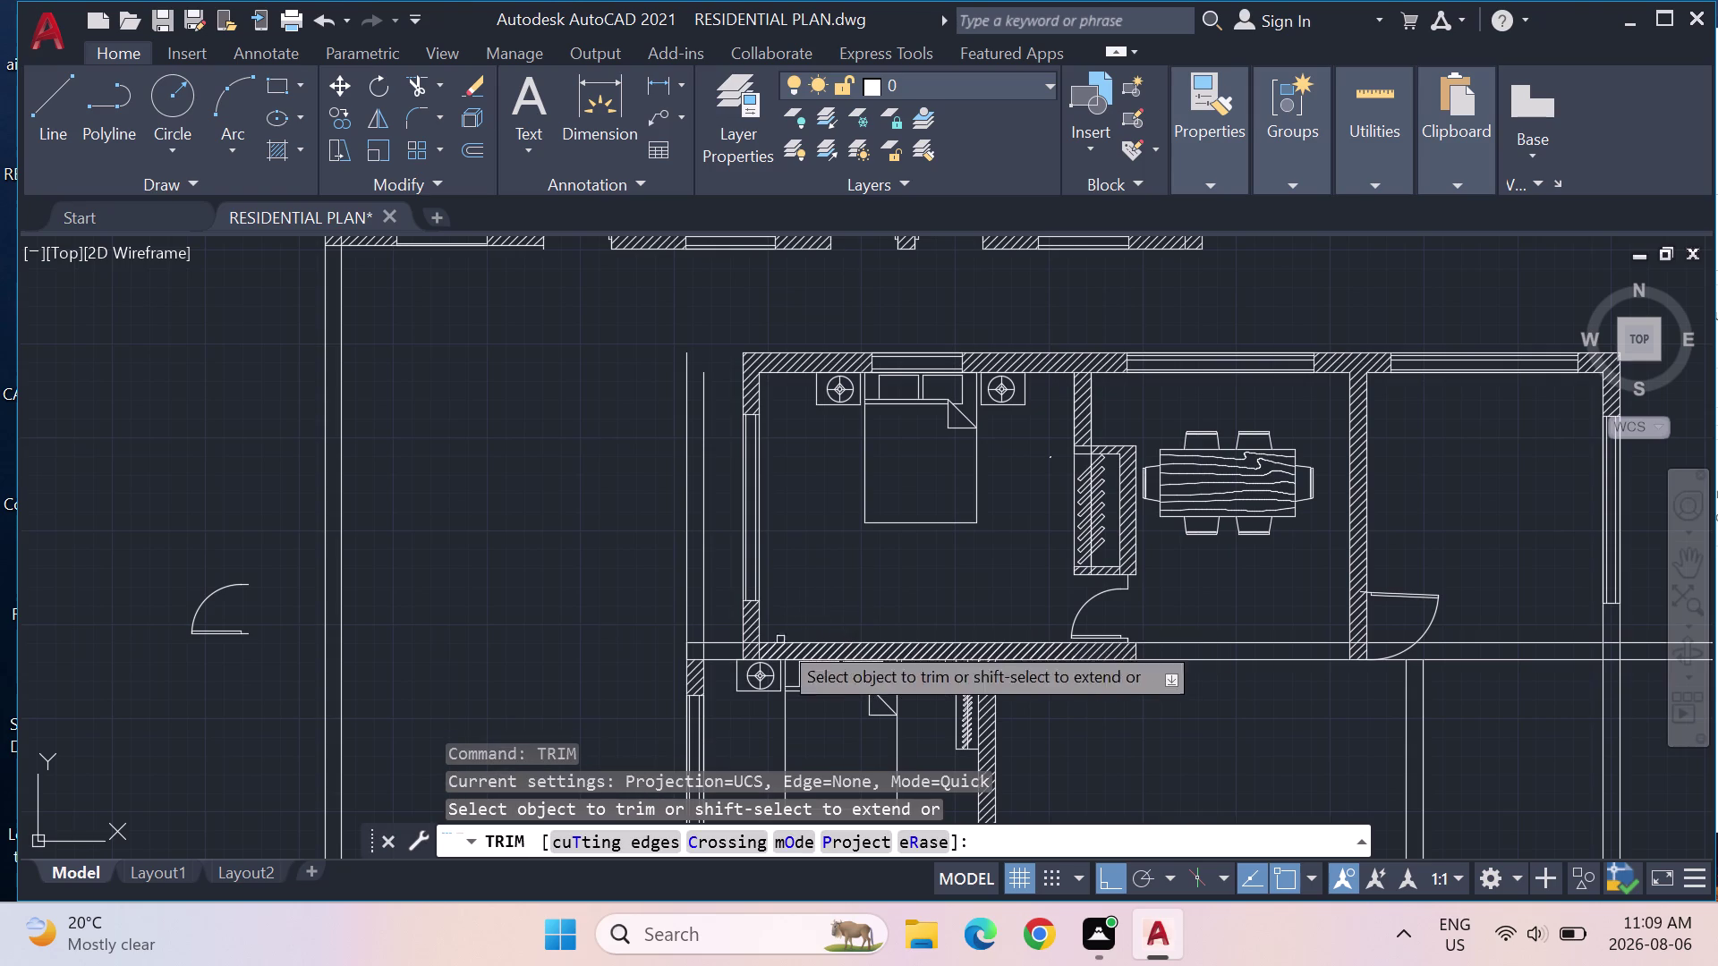
click(703, 549)
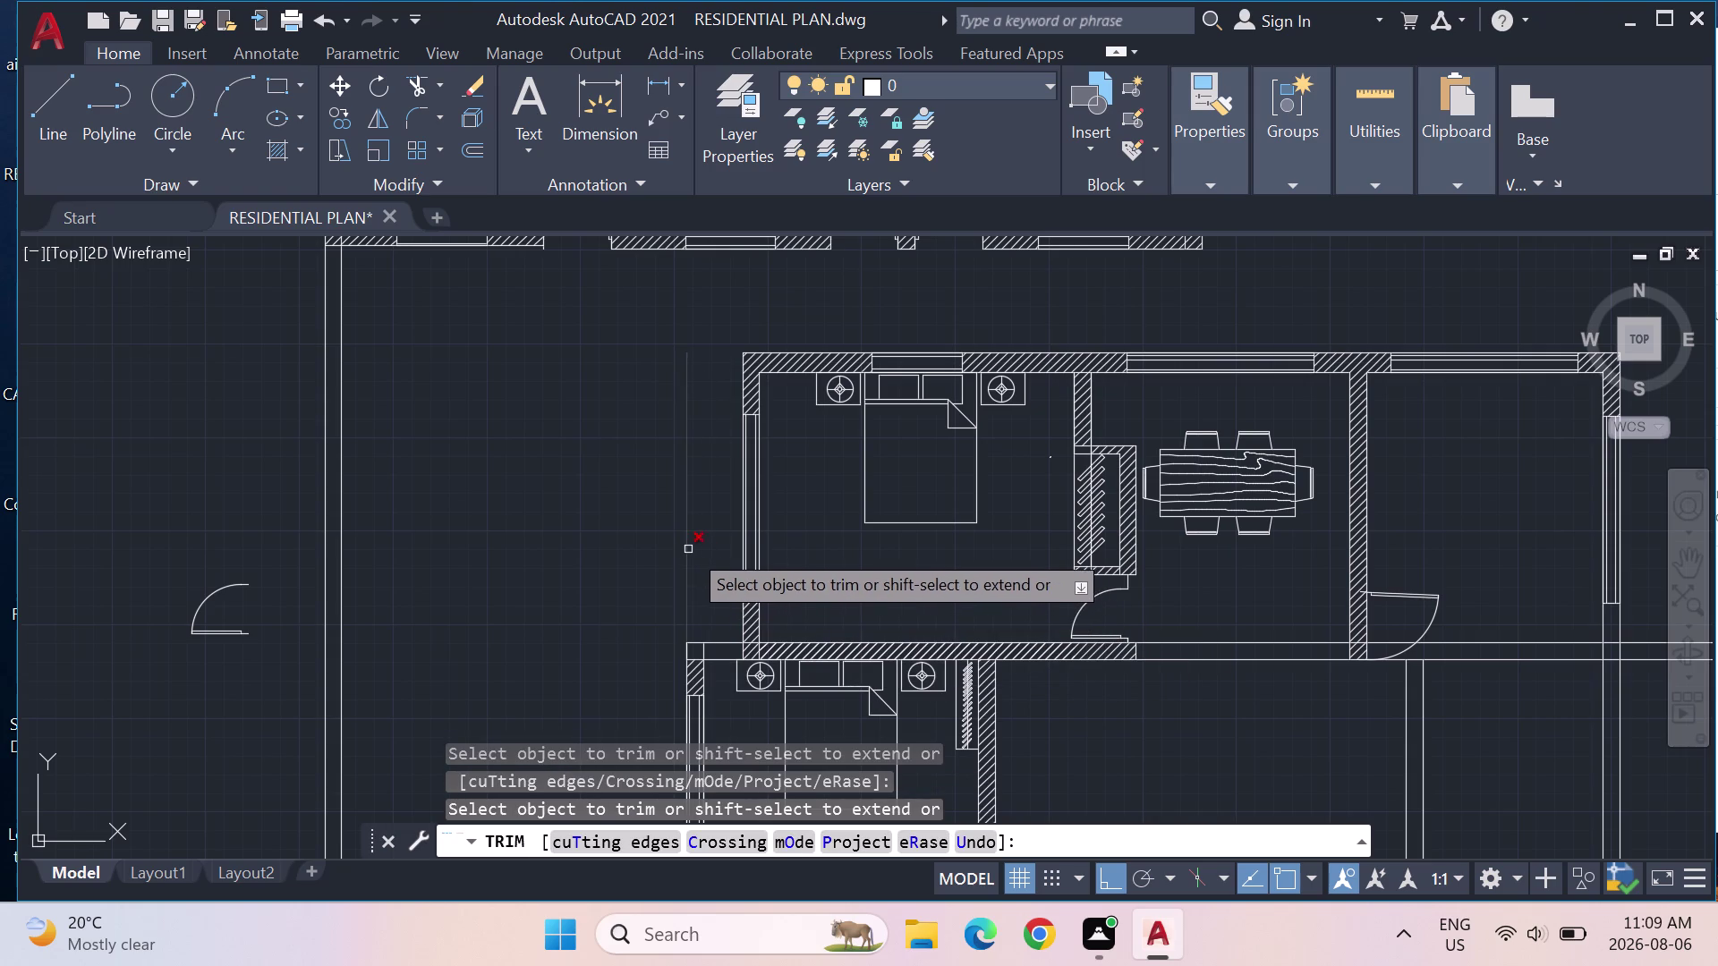
click(682, 544)
scroll(down, 3)
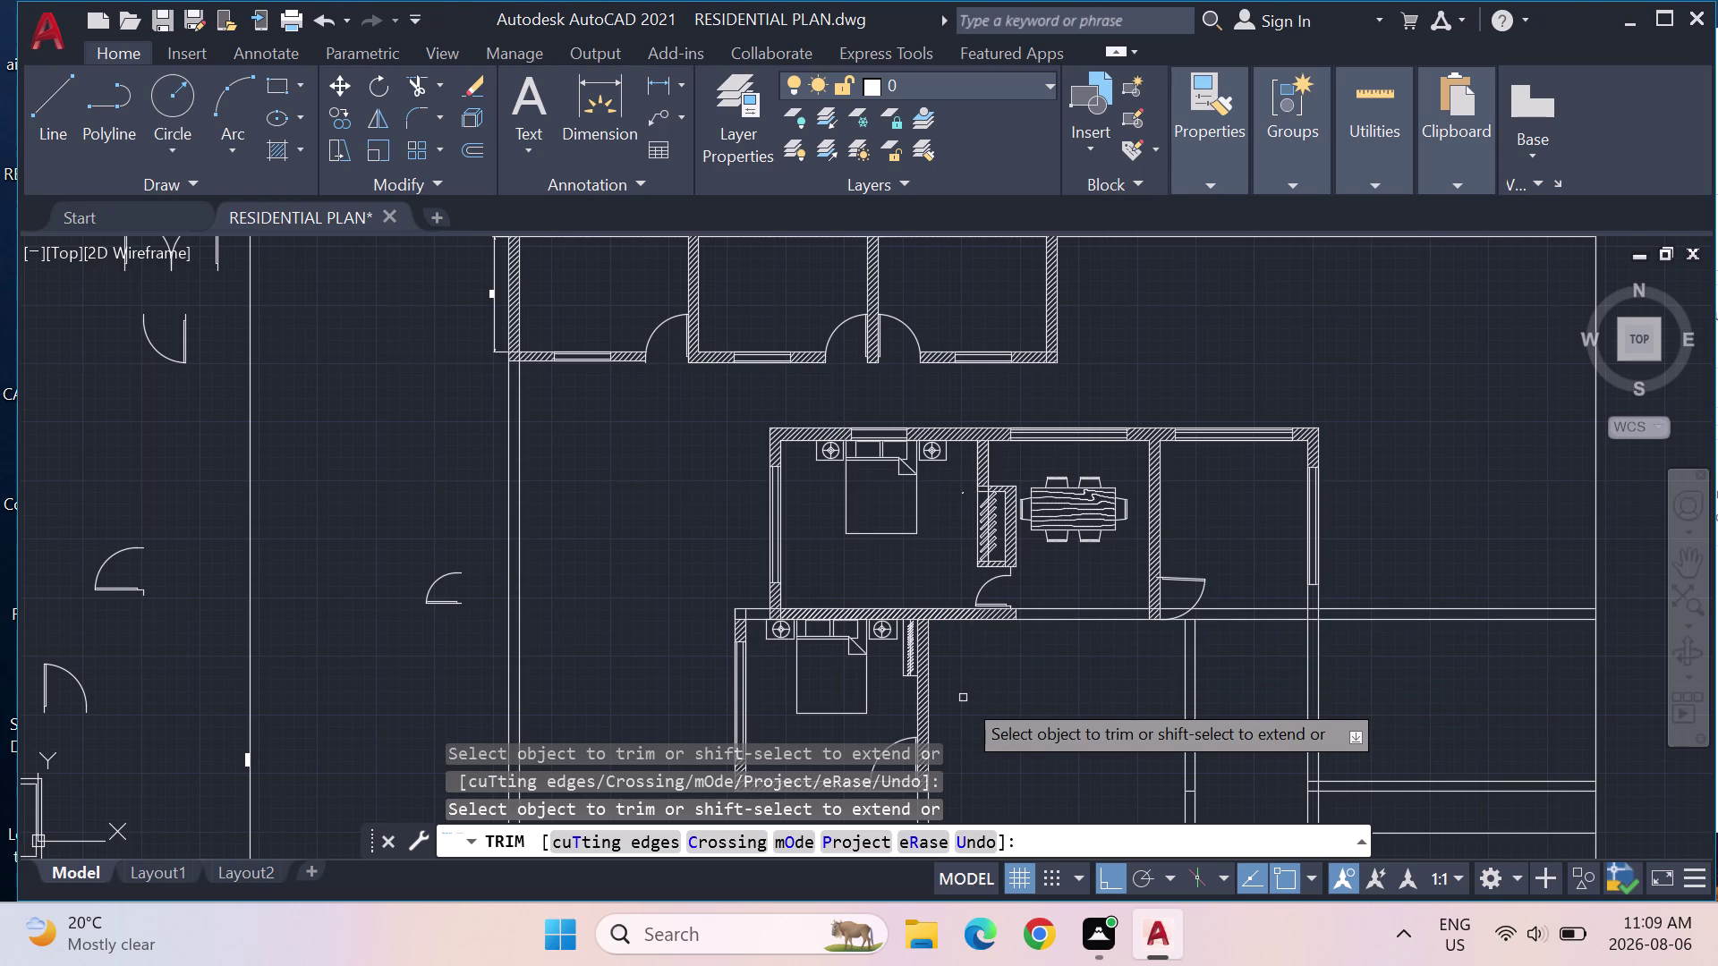
click(1367, 164)
click(1381, 226)
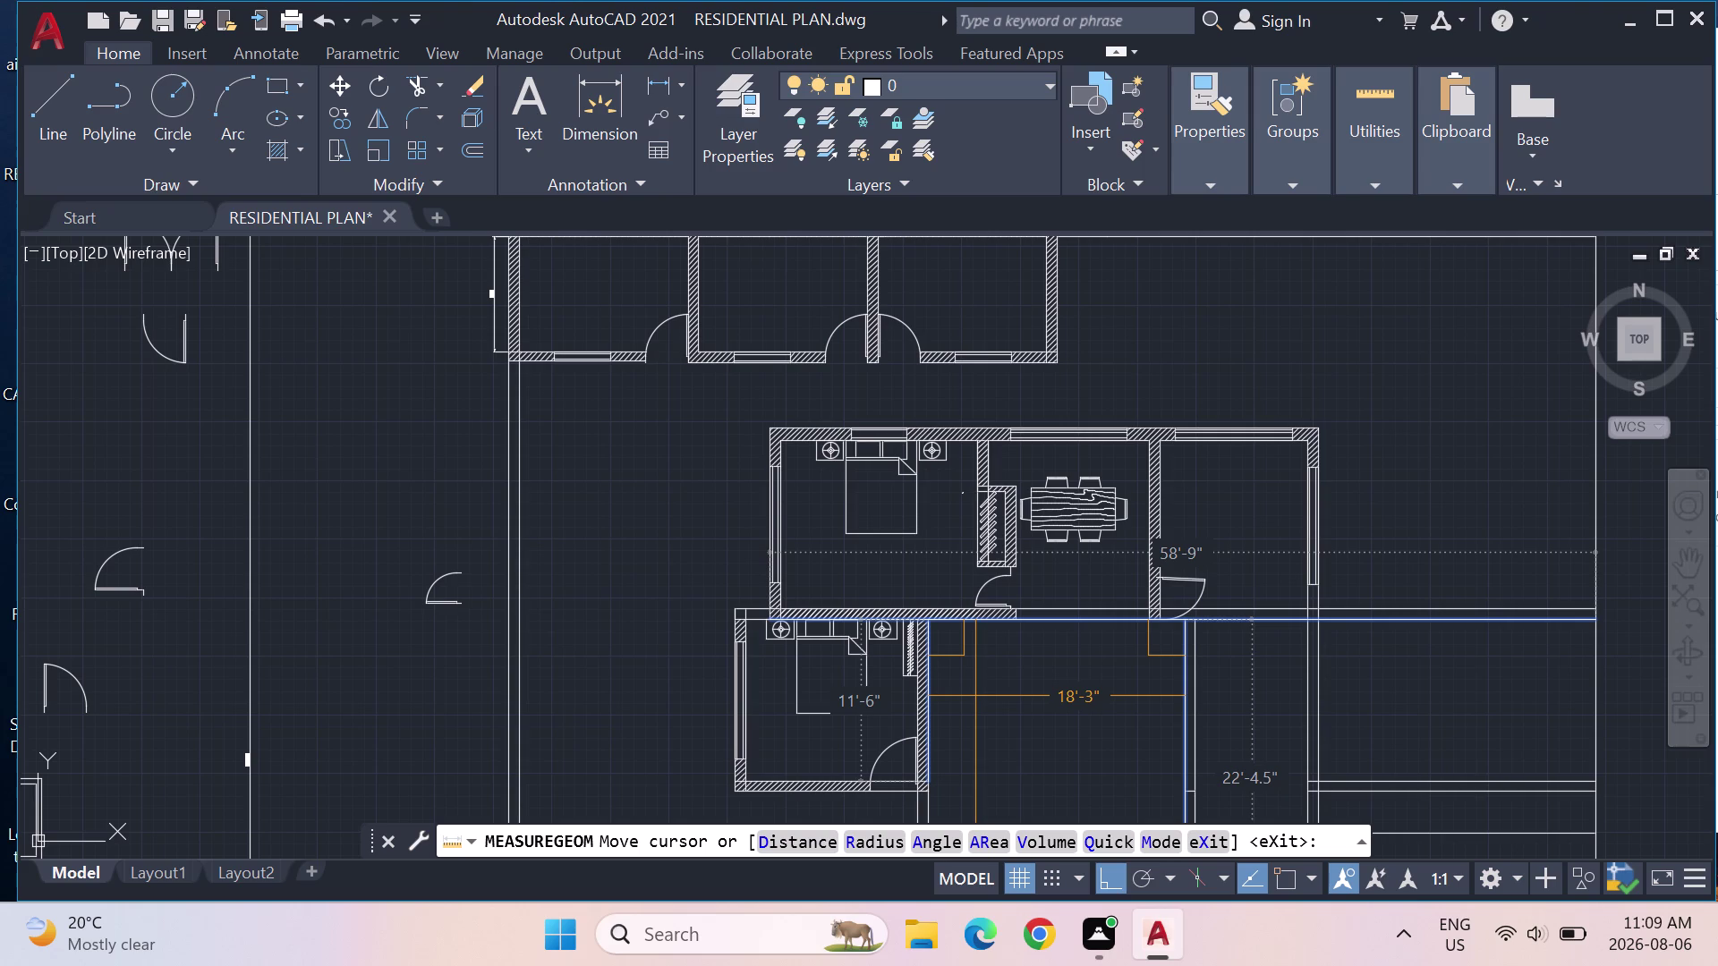
End the room measurement and center the view on the bedrooms.
key(Escape)
scroll(down, 3)
middle_drag(1049, 714, 1000, 510)
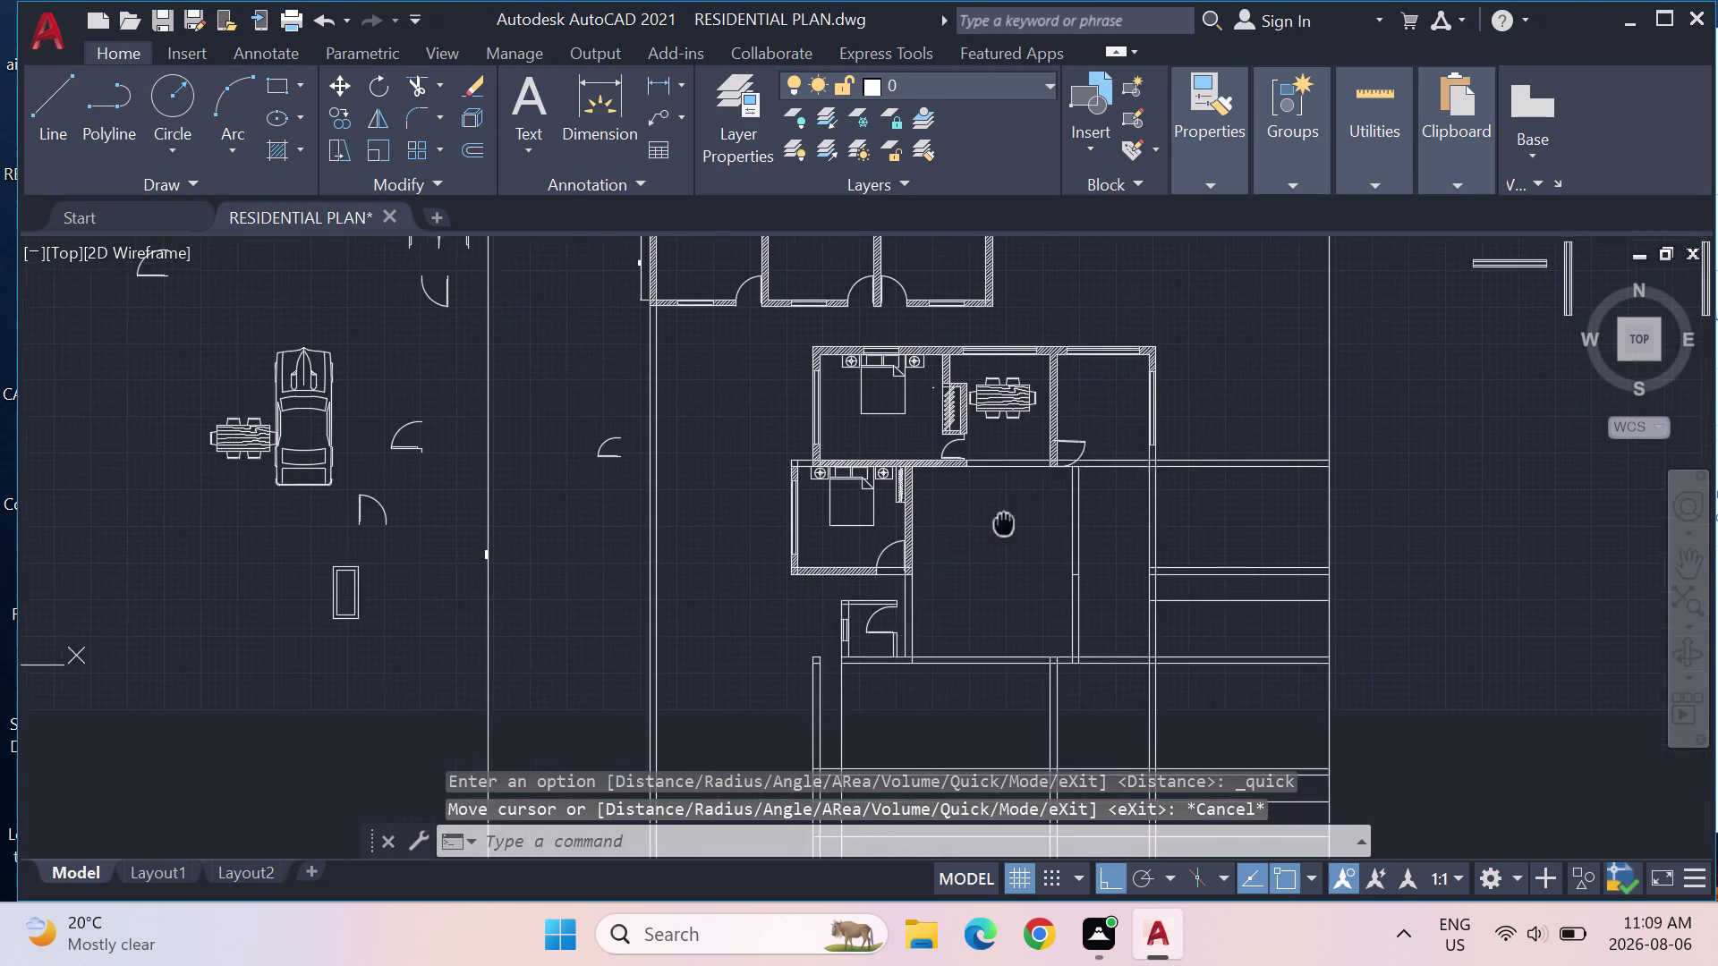
middle_drag(1000, 510, 998, 504)
click(1105, 529)
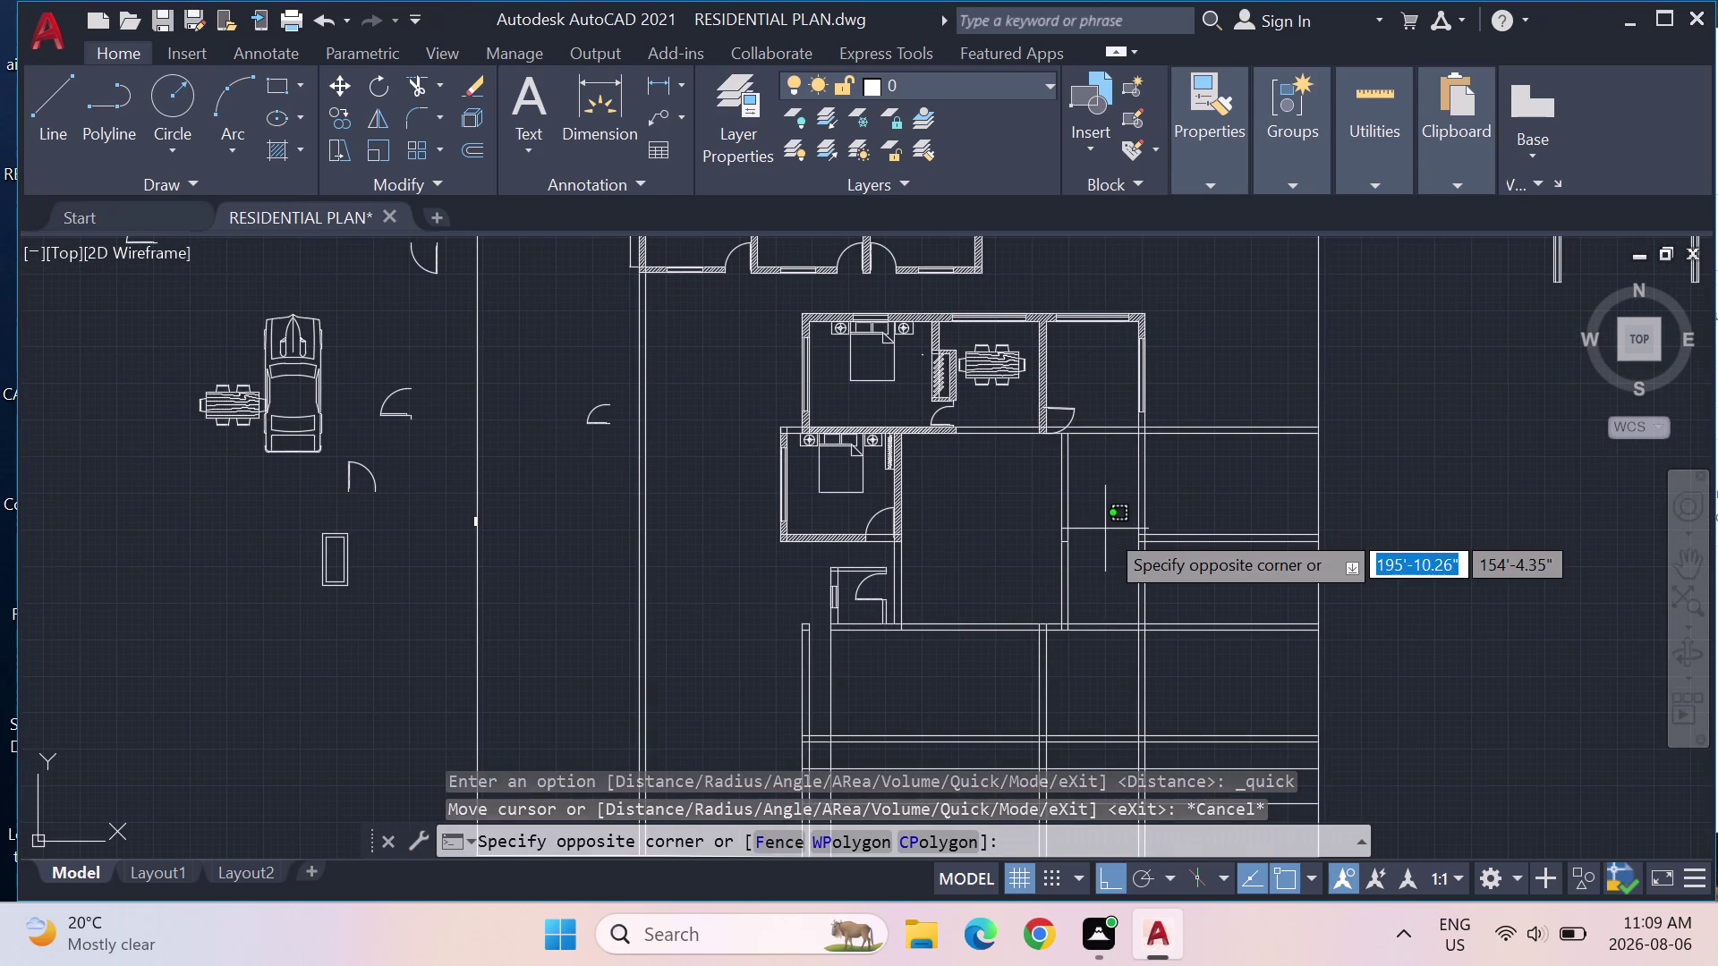
key(Escape)
key(Escape)
key(Escape)
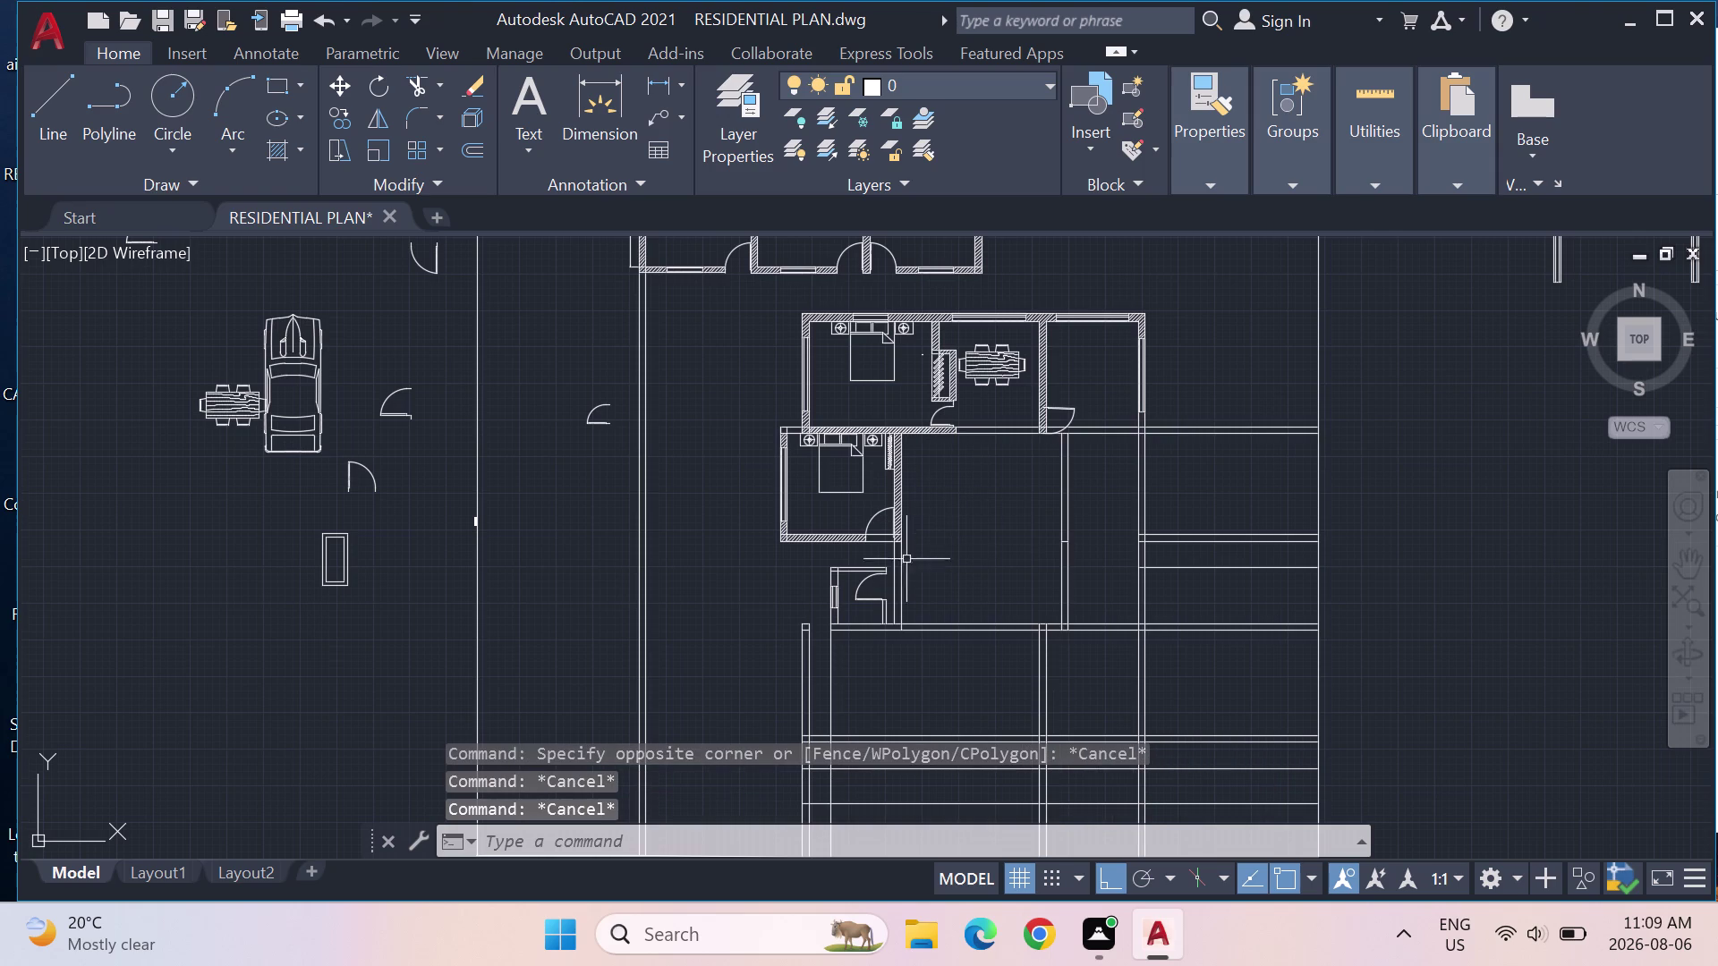
scroll(up, 3)
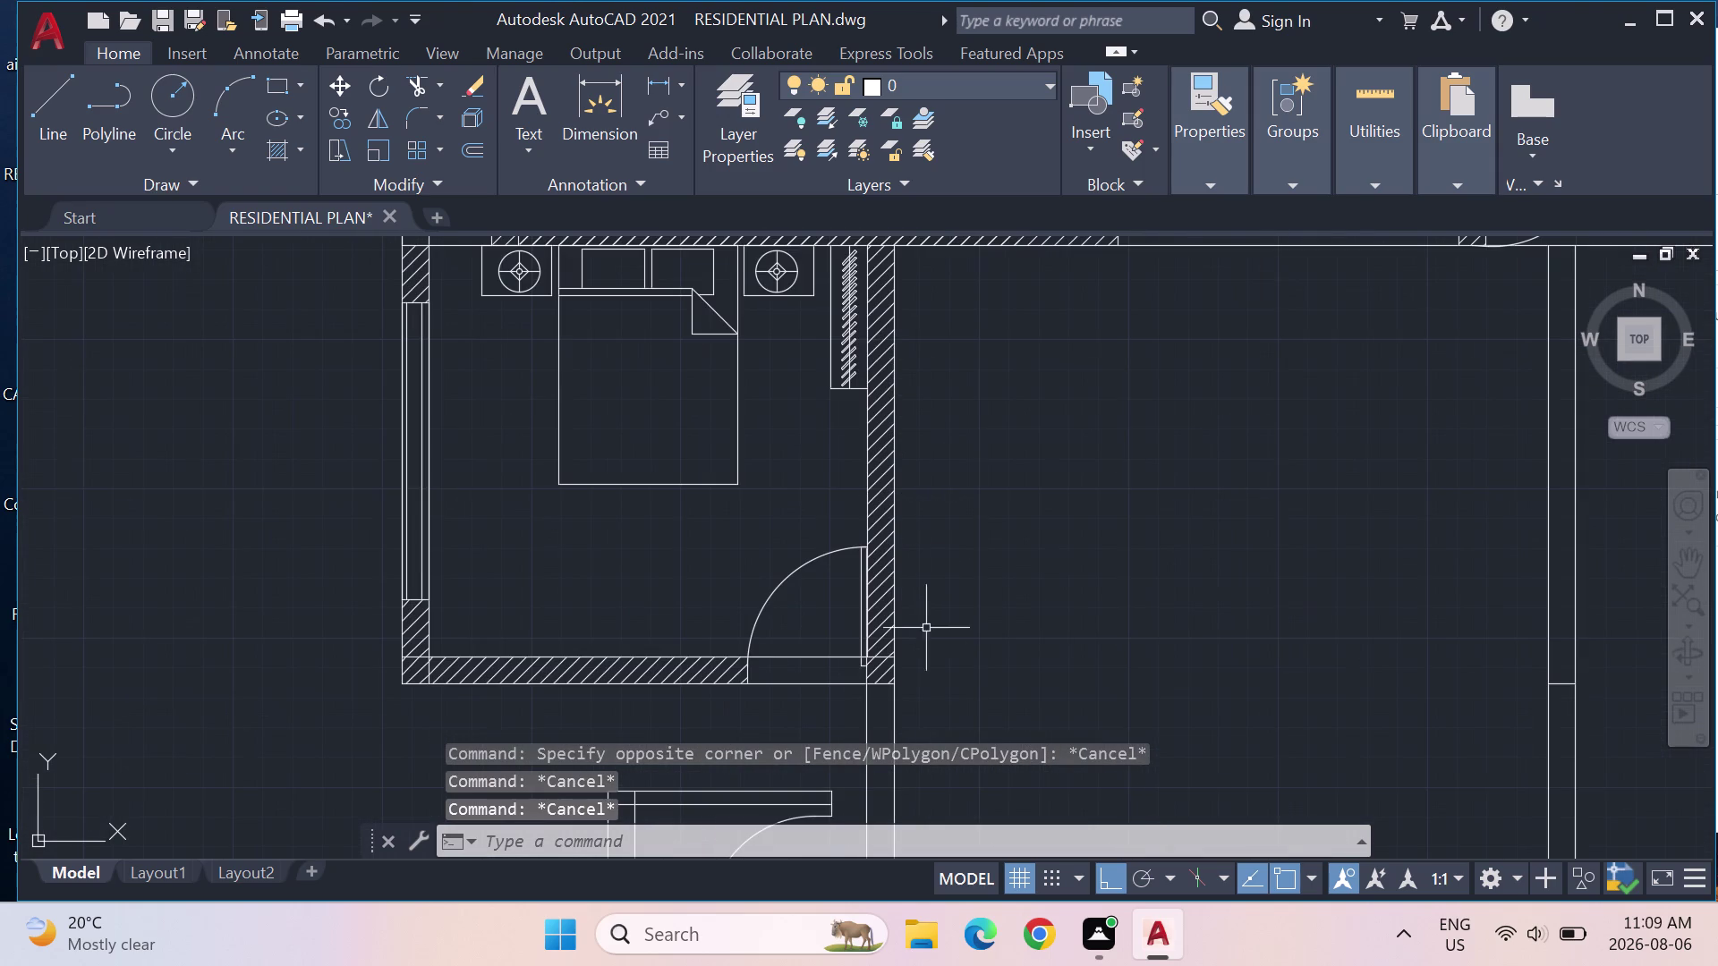
Join the two wall line pieces below the bedroom door with J.
click(894, 716)
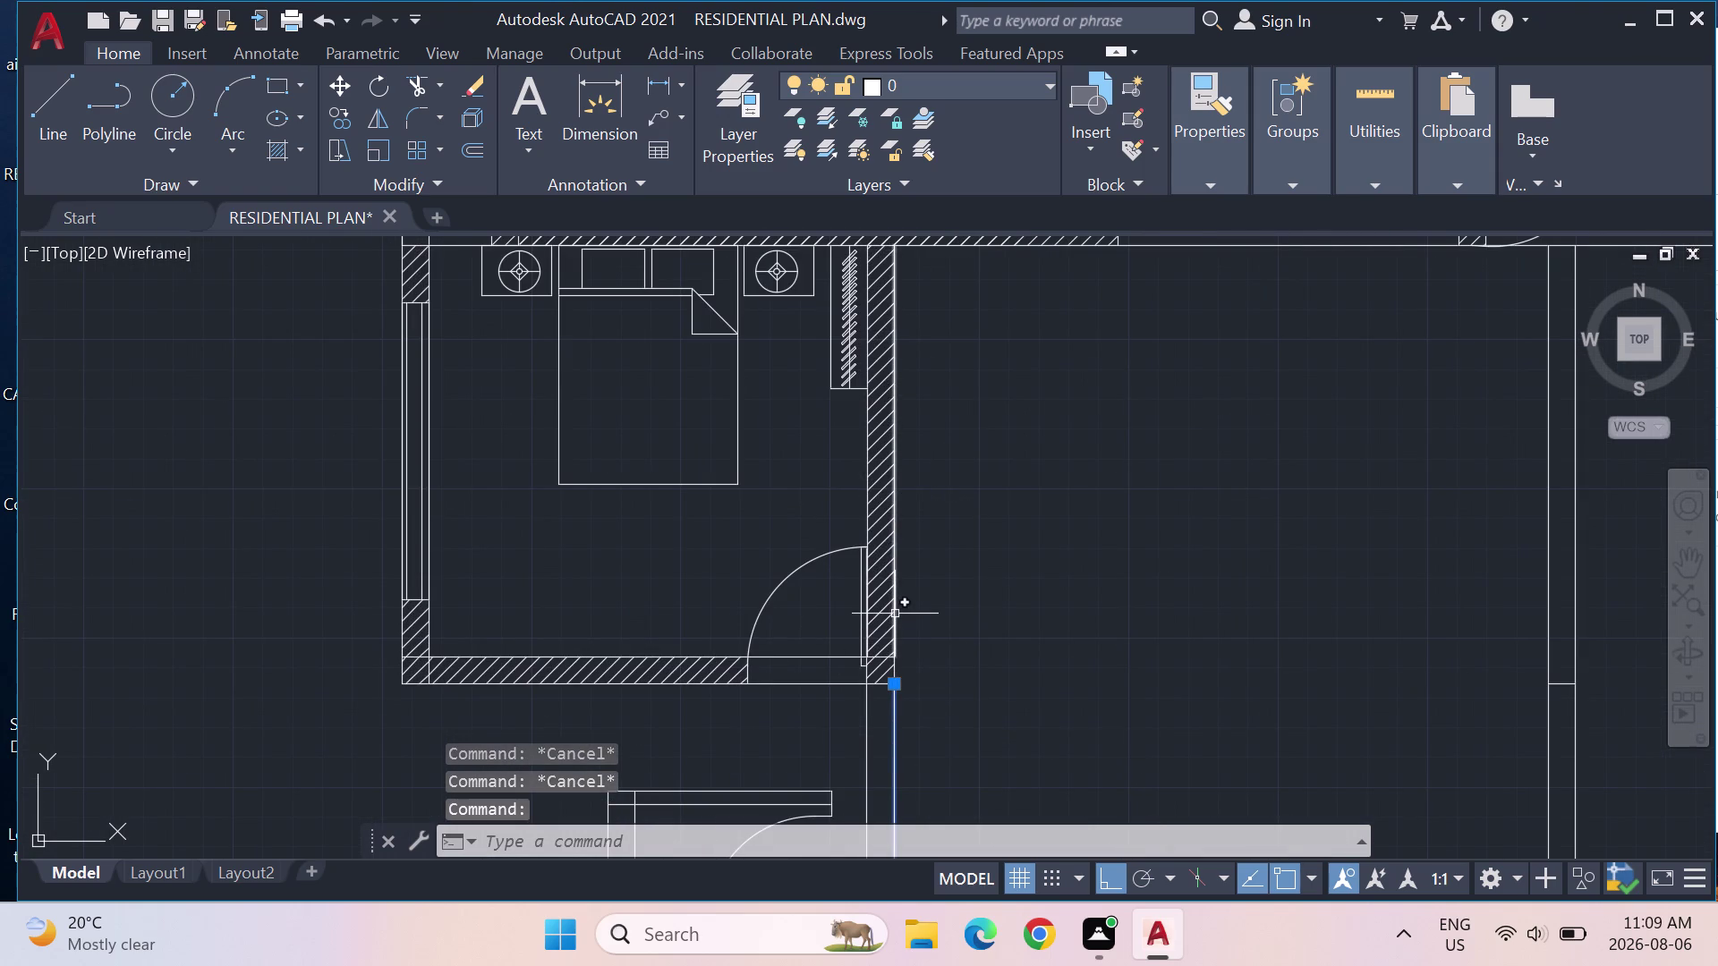
click(895, 613)
key(j)
key(Return)
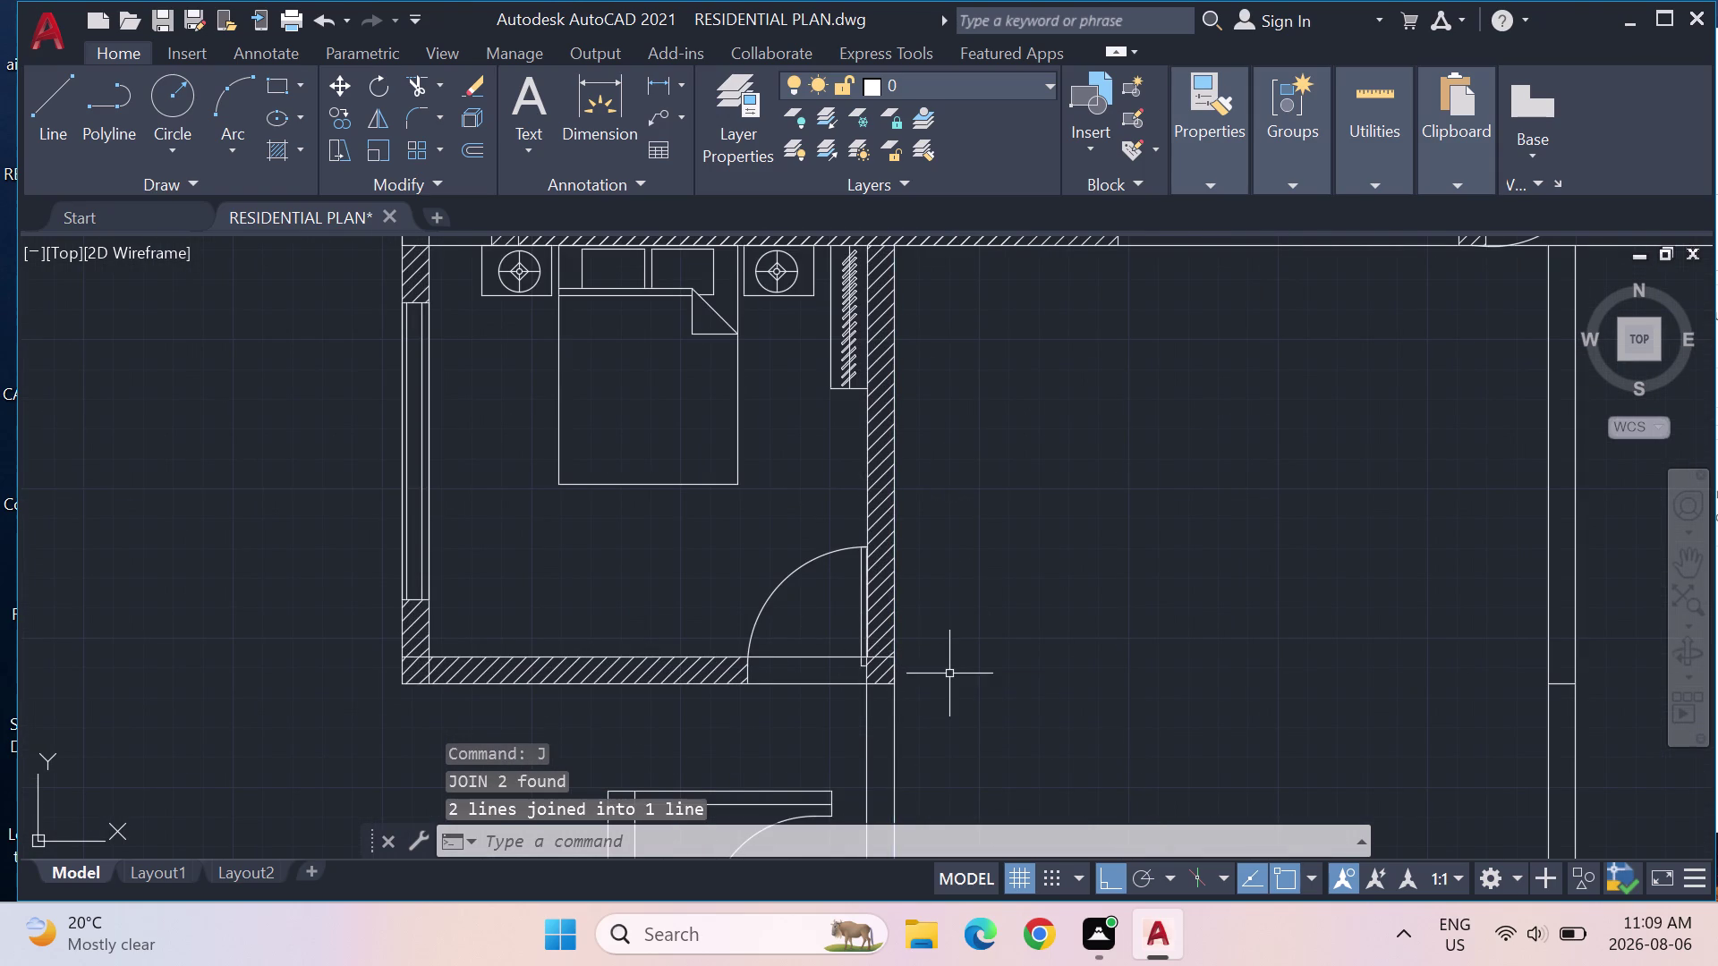
key(Escape)
key(Escape)
Offset the bedroom wall line 15'-9" to the right as a guide line.
text(OF)
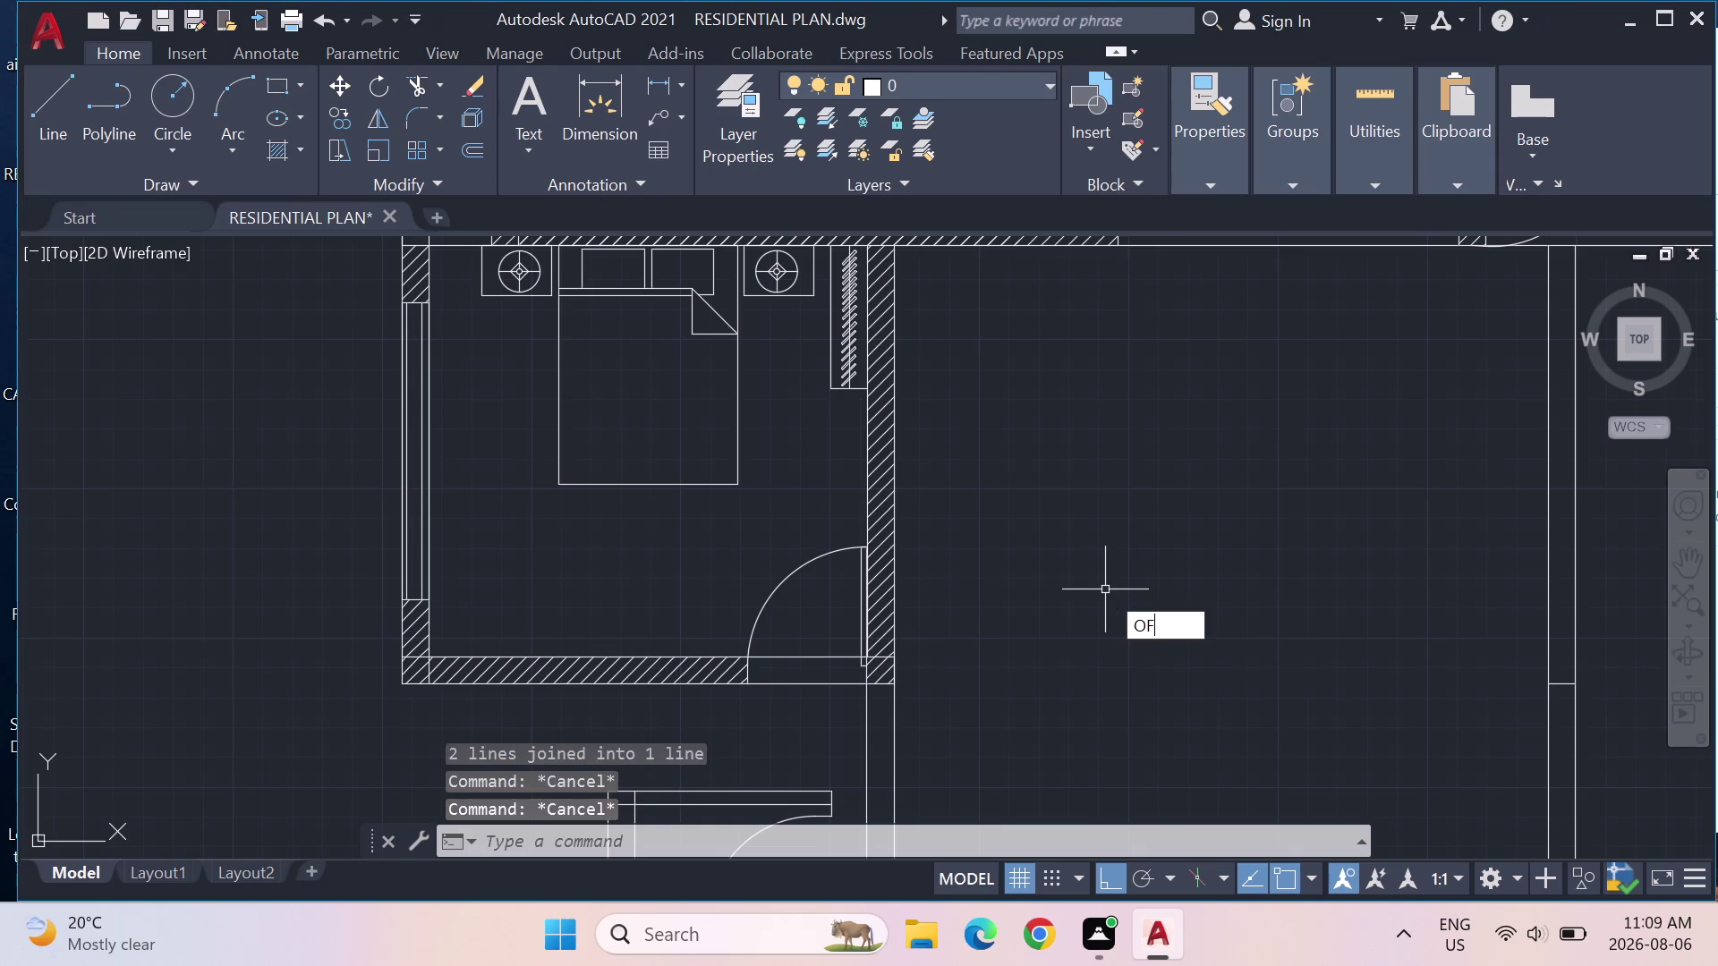
text(F)
key(Return)
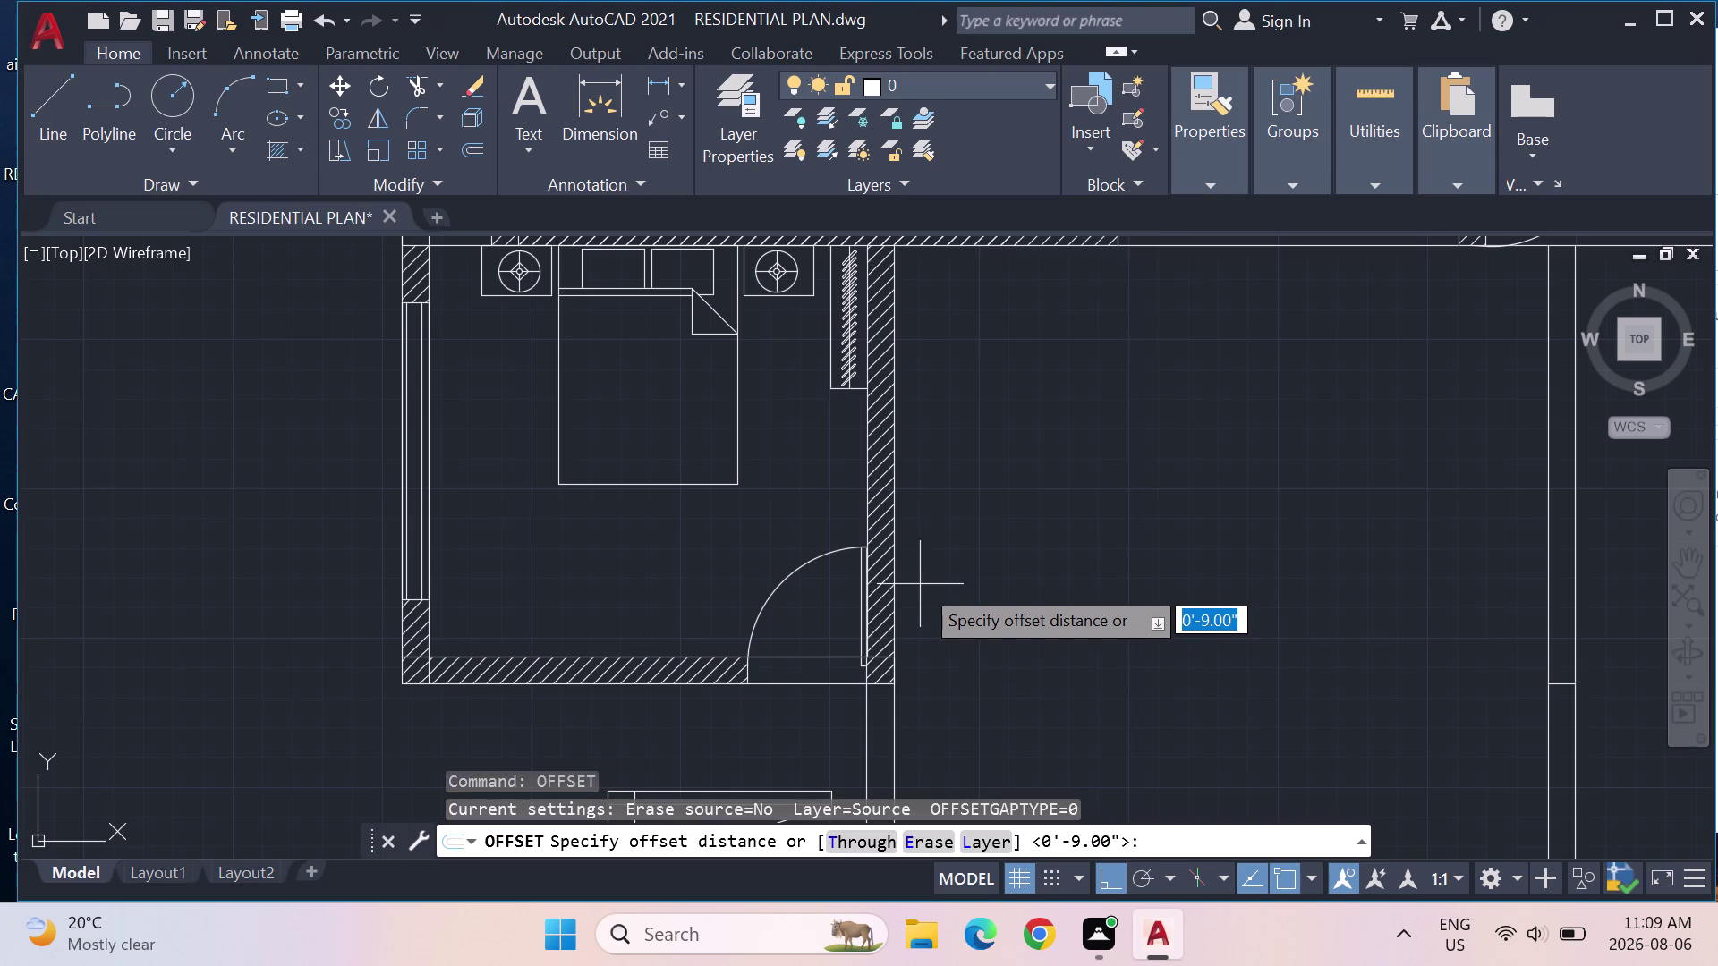
text(15)
key(shift+quotedbl)
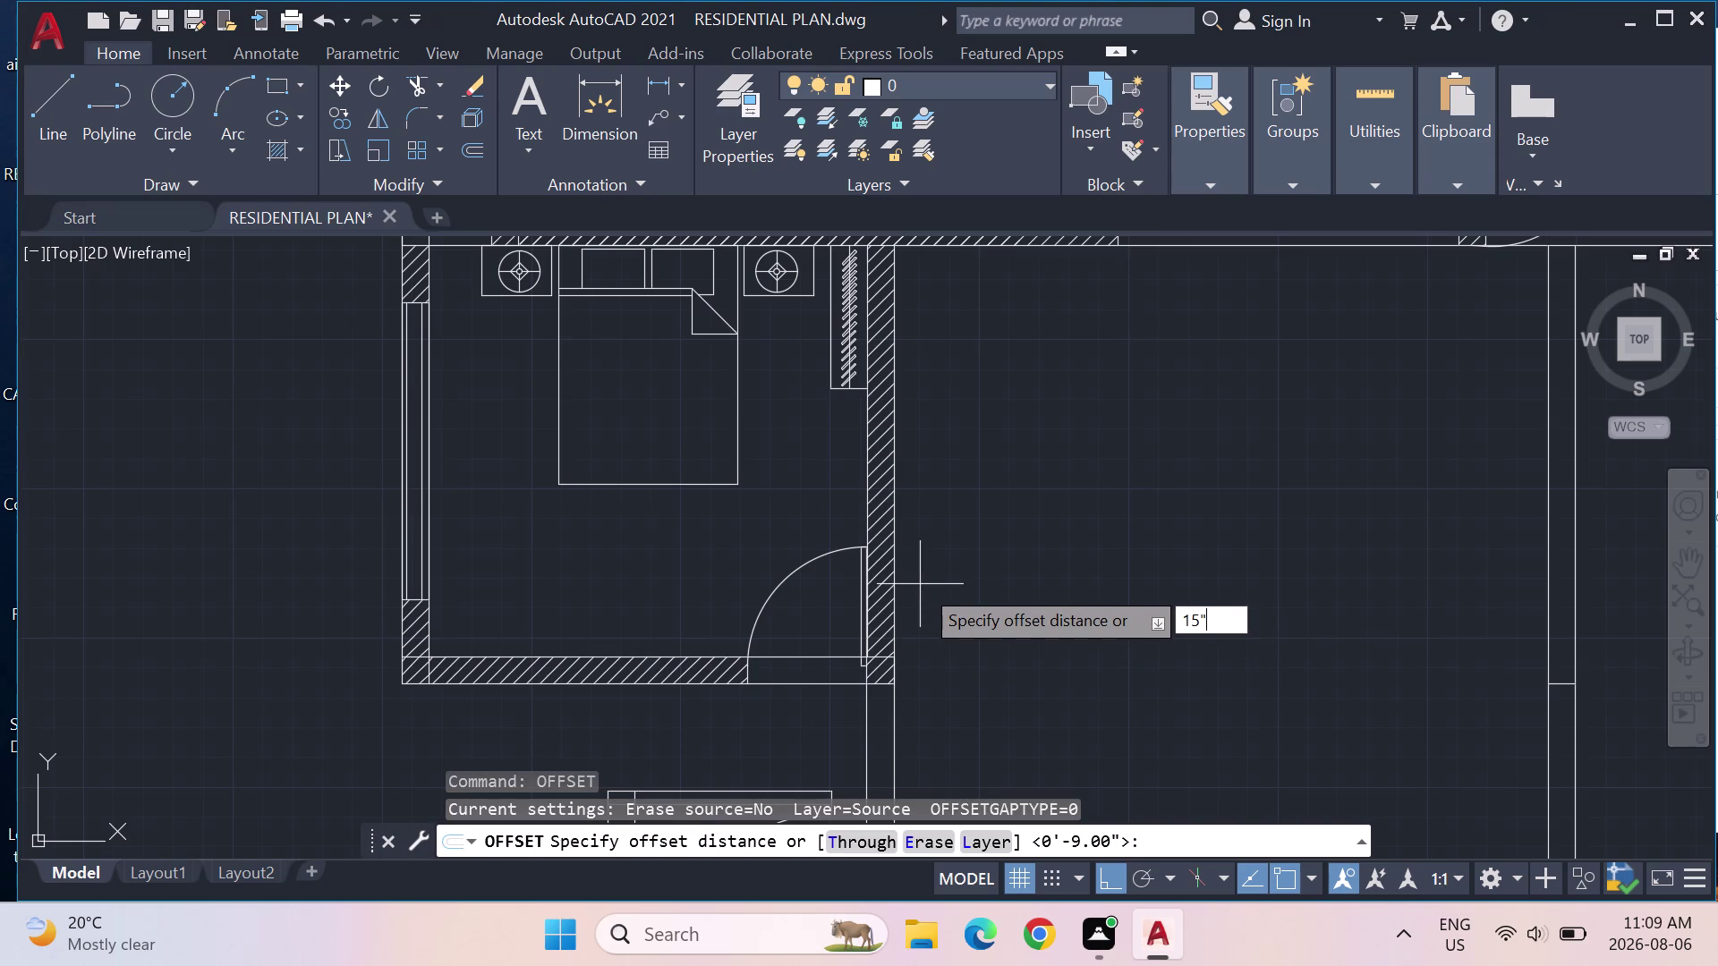
key(BackSpace)
text(')
text(9")
key(Return)
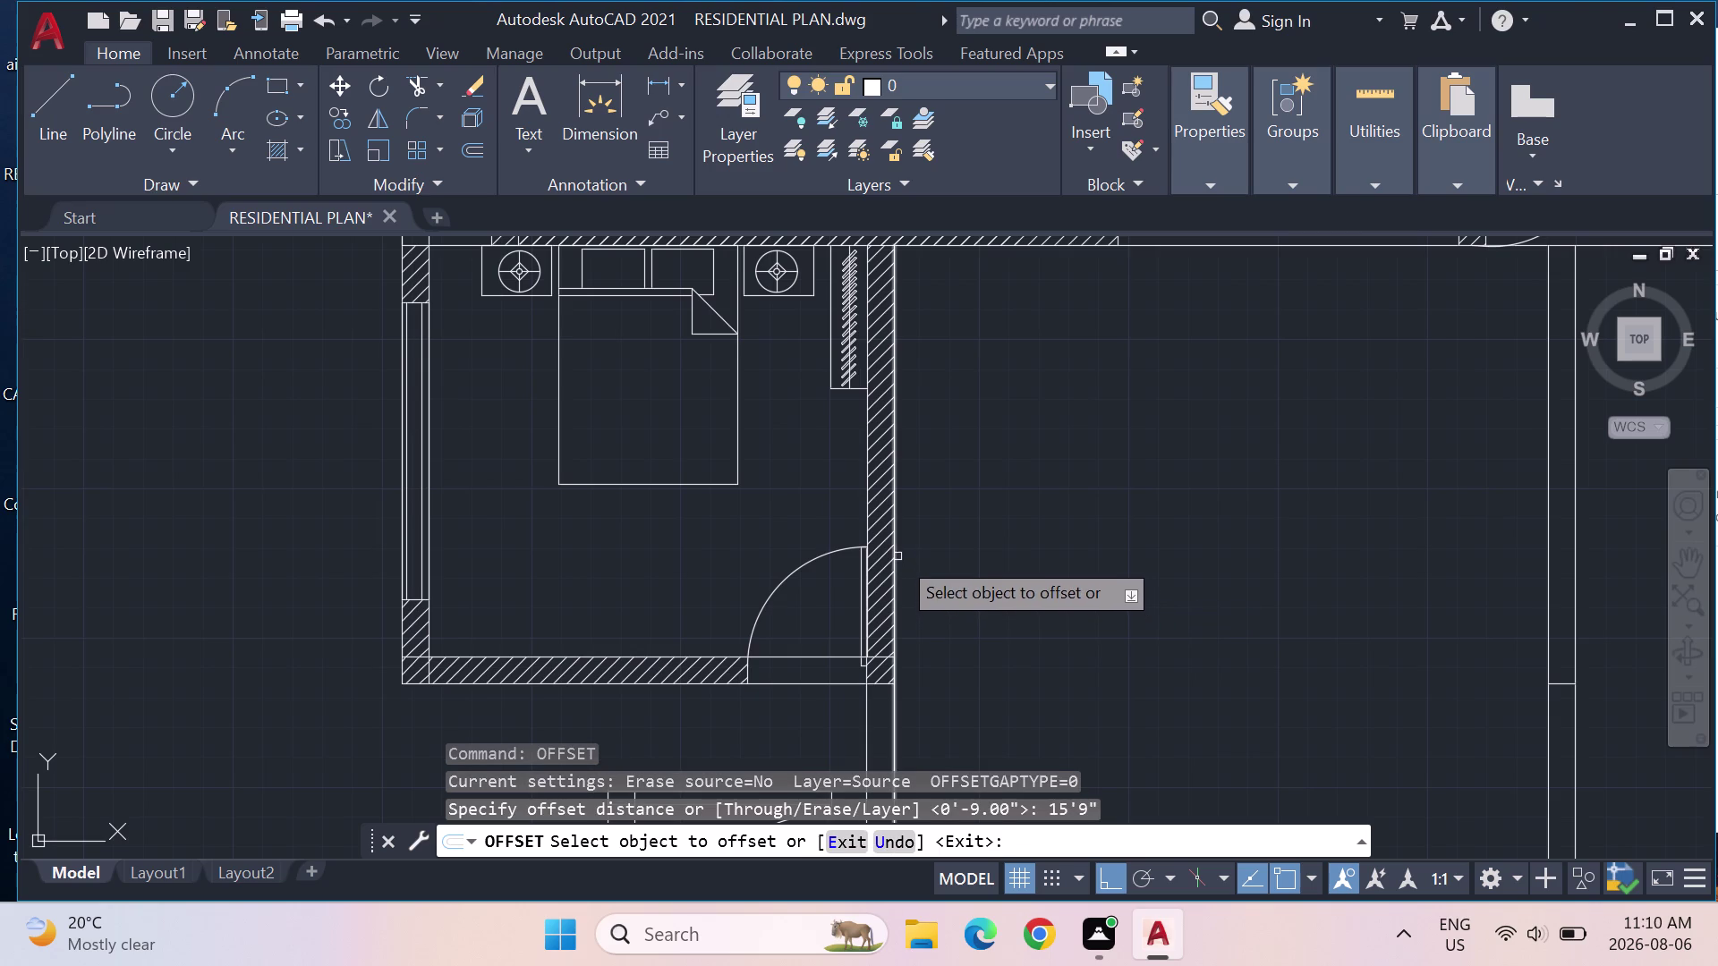
click(896, 555)
click(1071, 523)
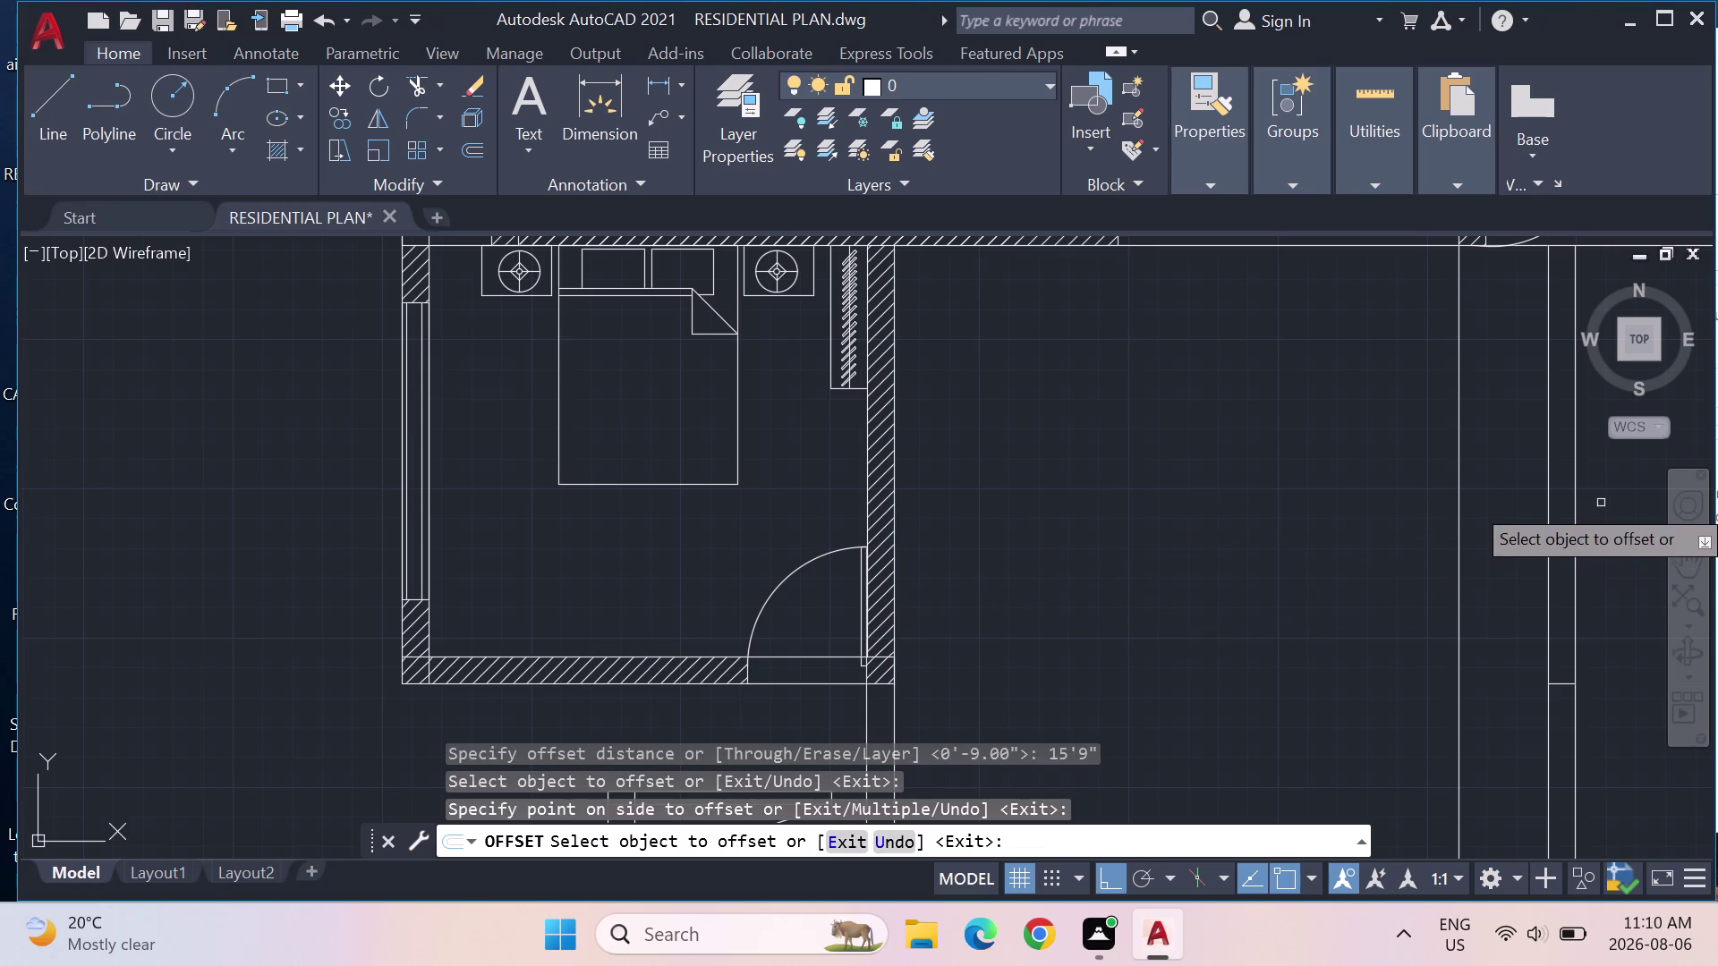
key(Return)
Offset the new guide line a further 9" to the right.
key(Return)
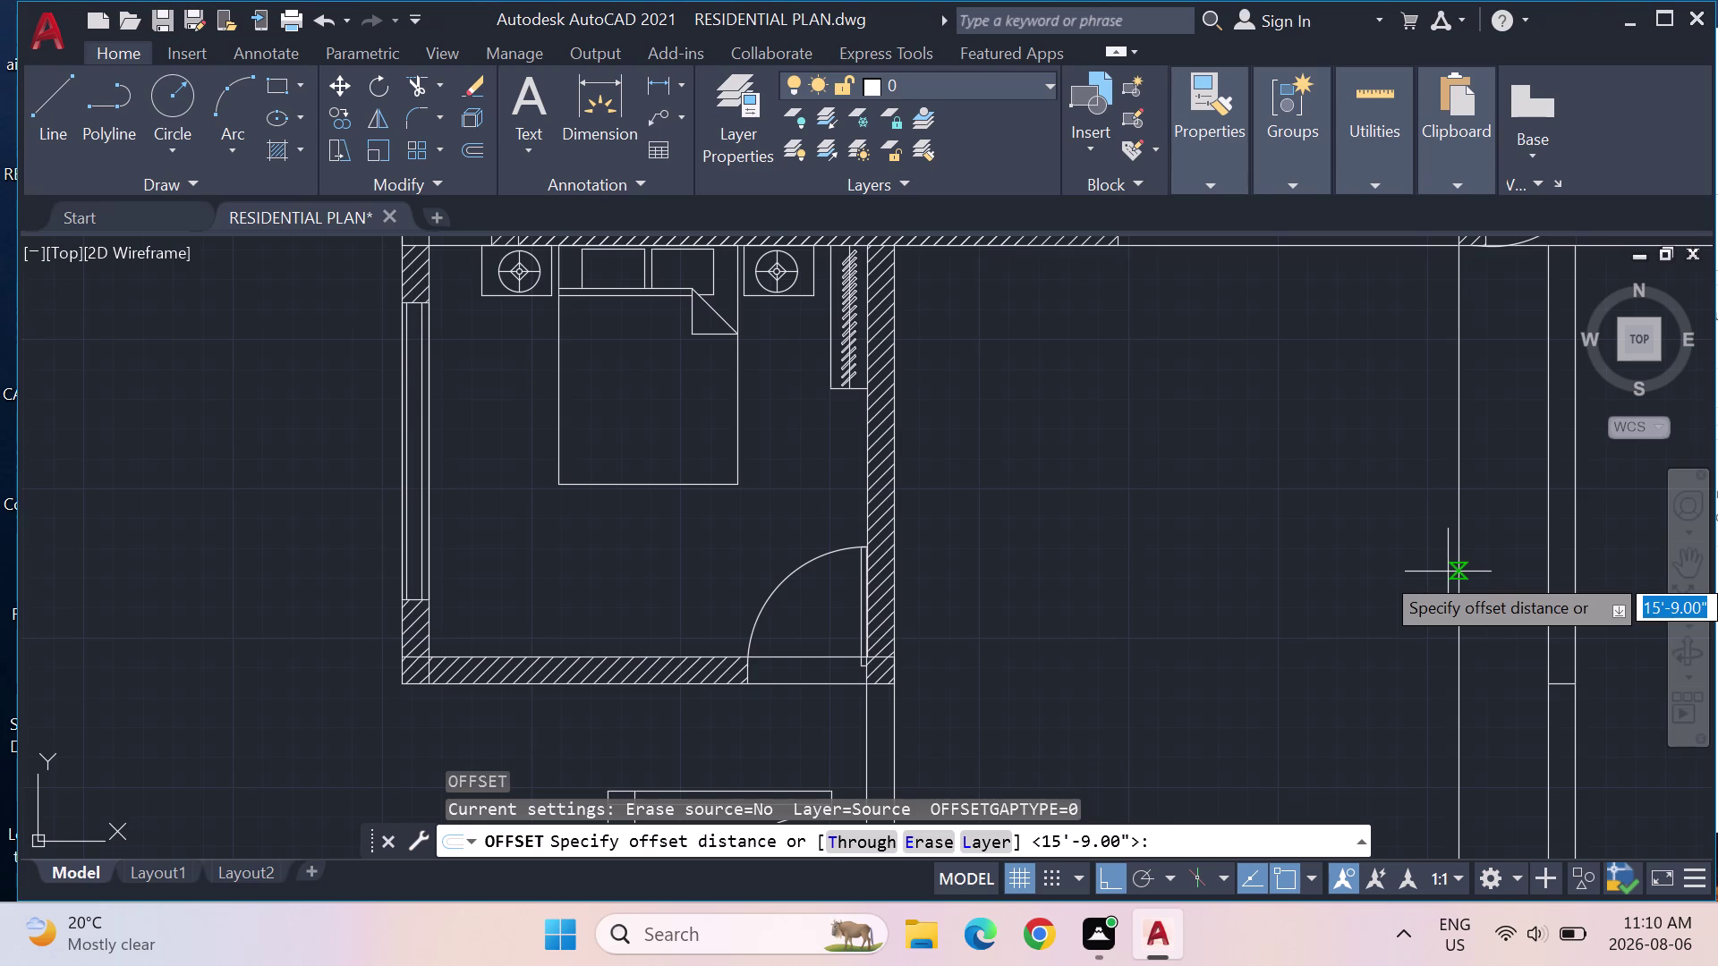
text(9")
key(Return)
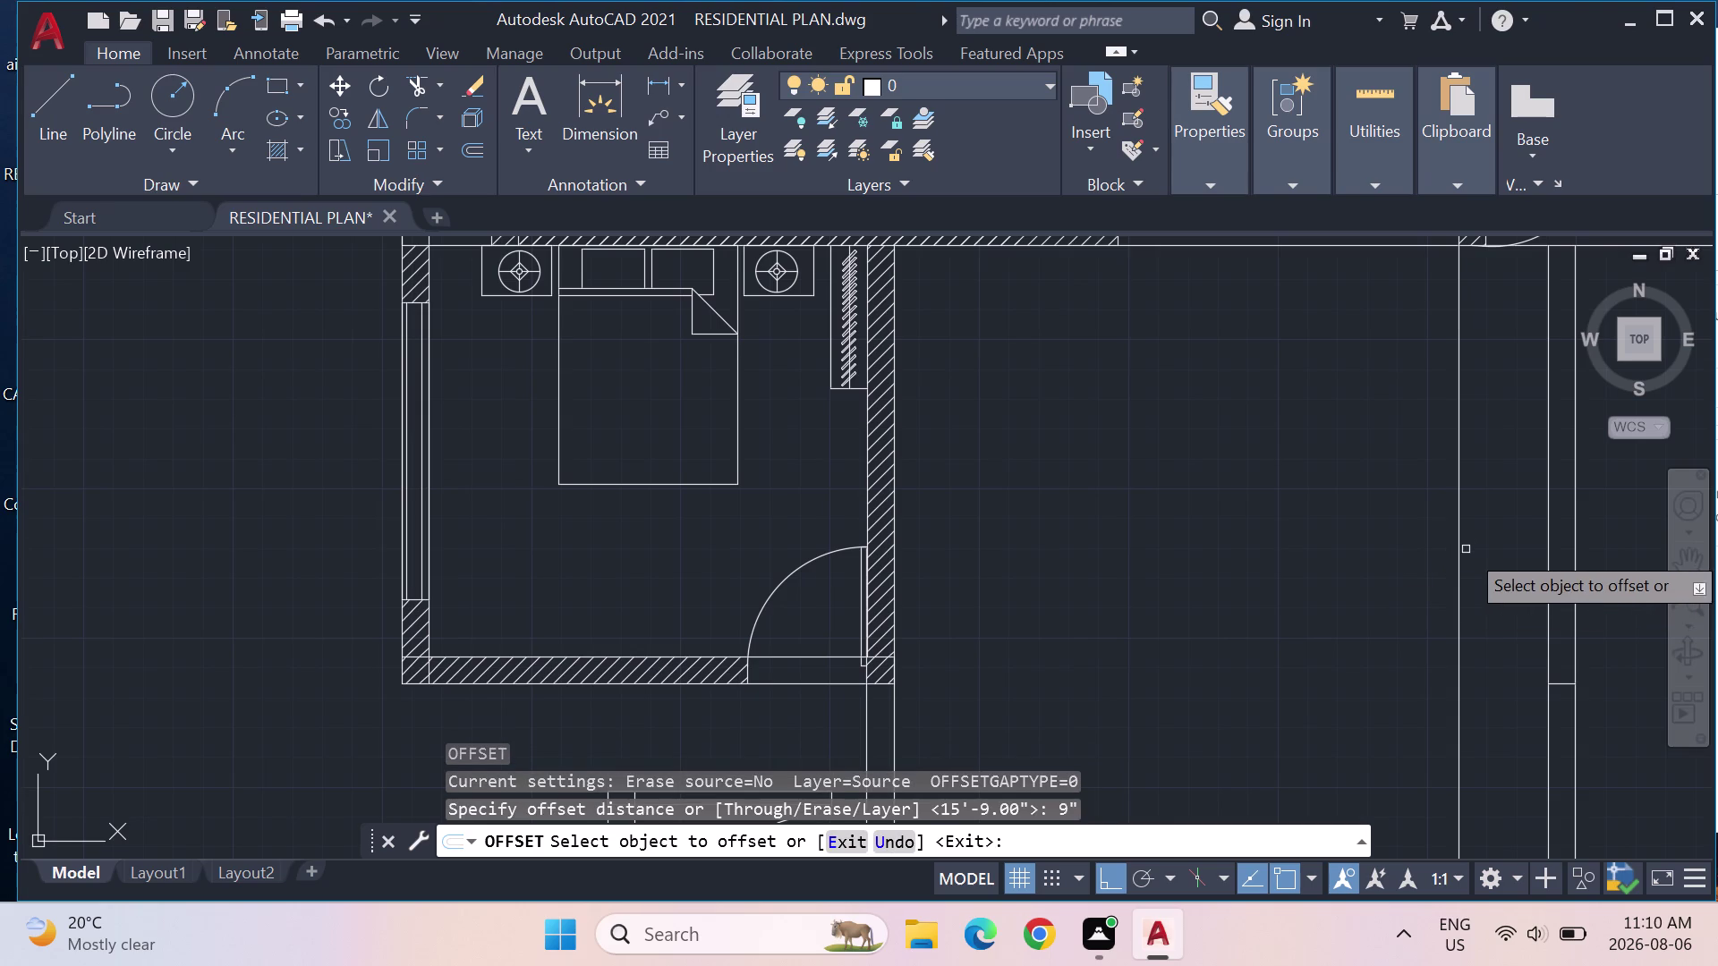
click(1457, 525)
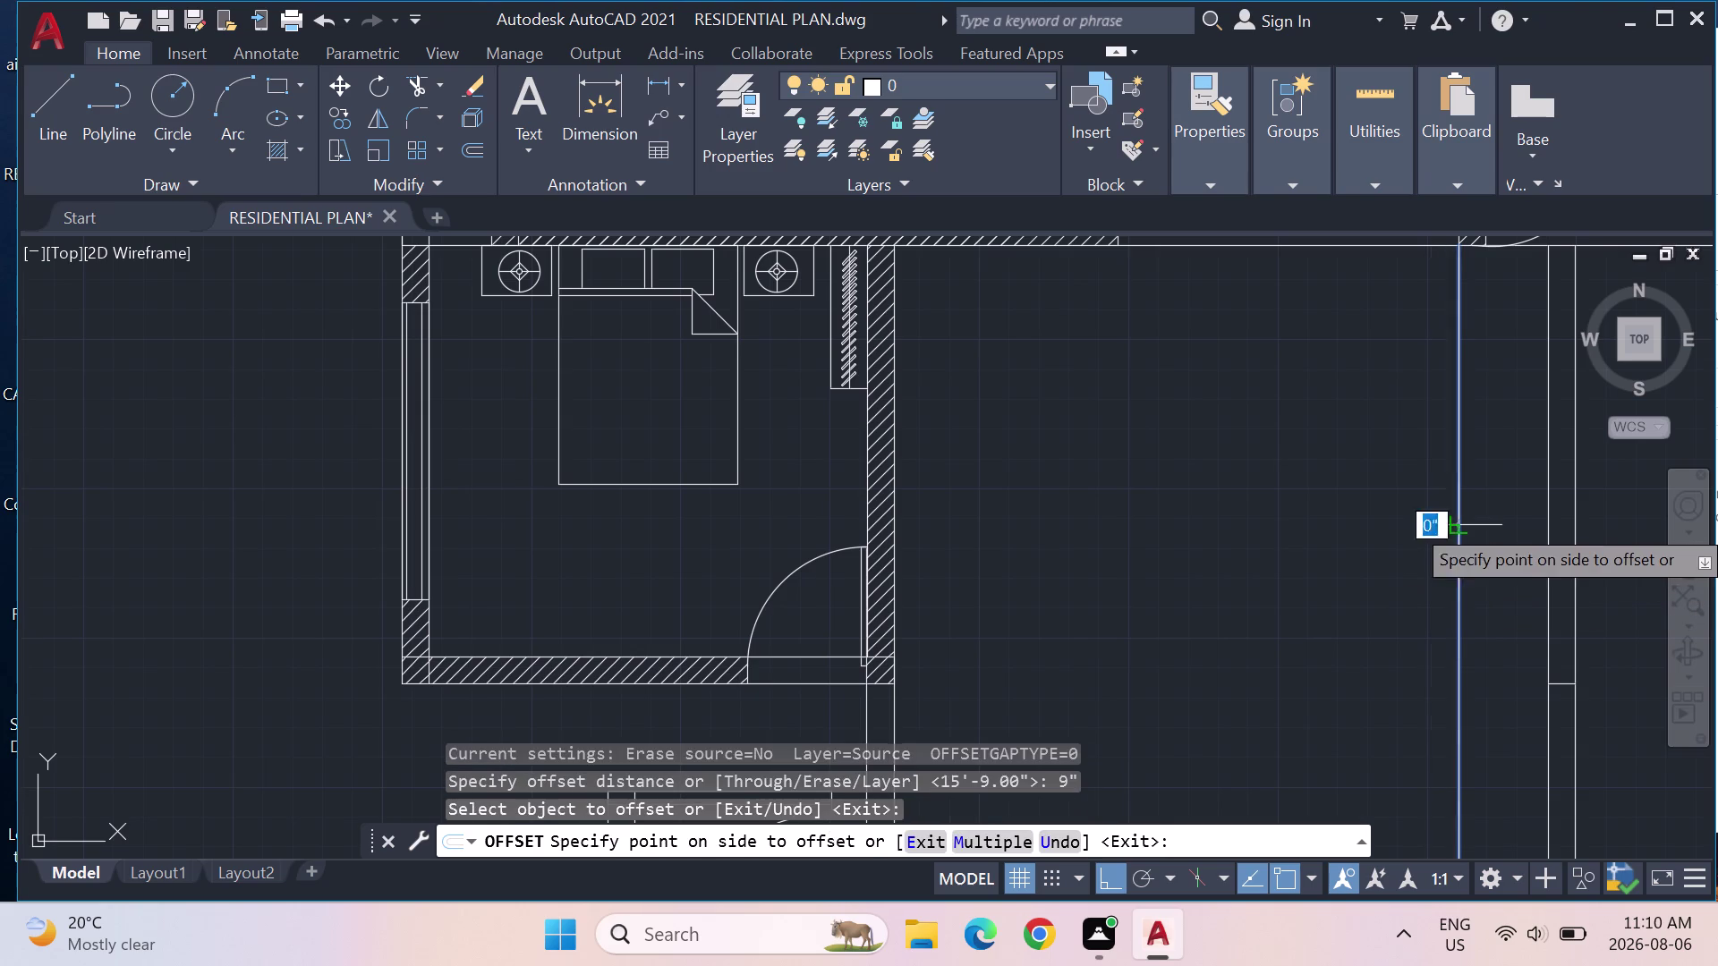
click(1477, 520)
scroll(down, 3)
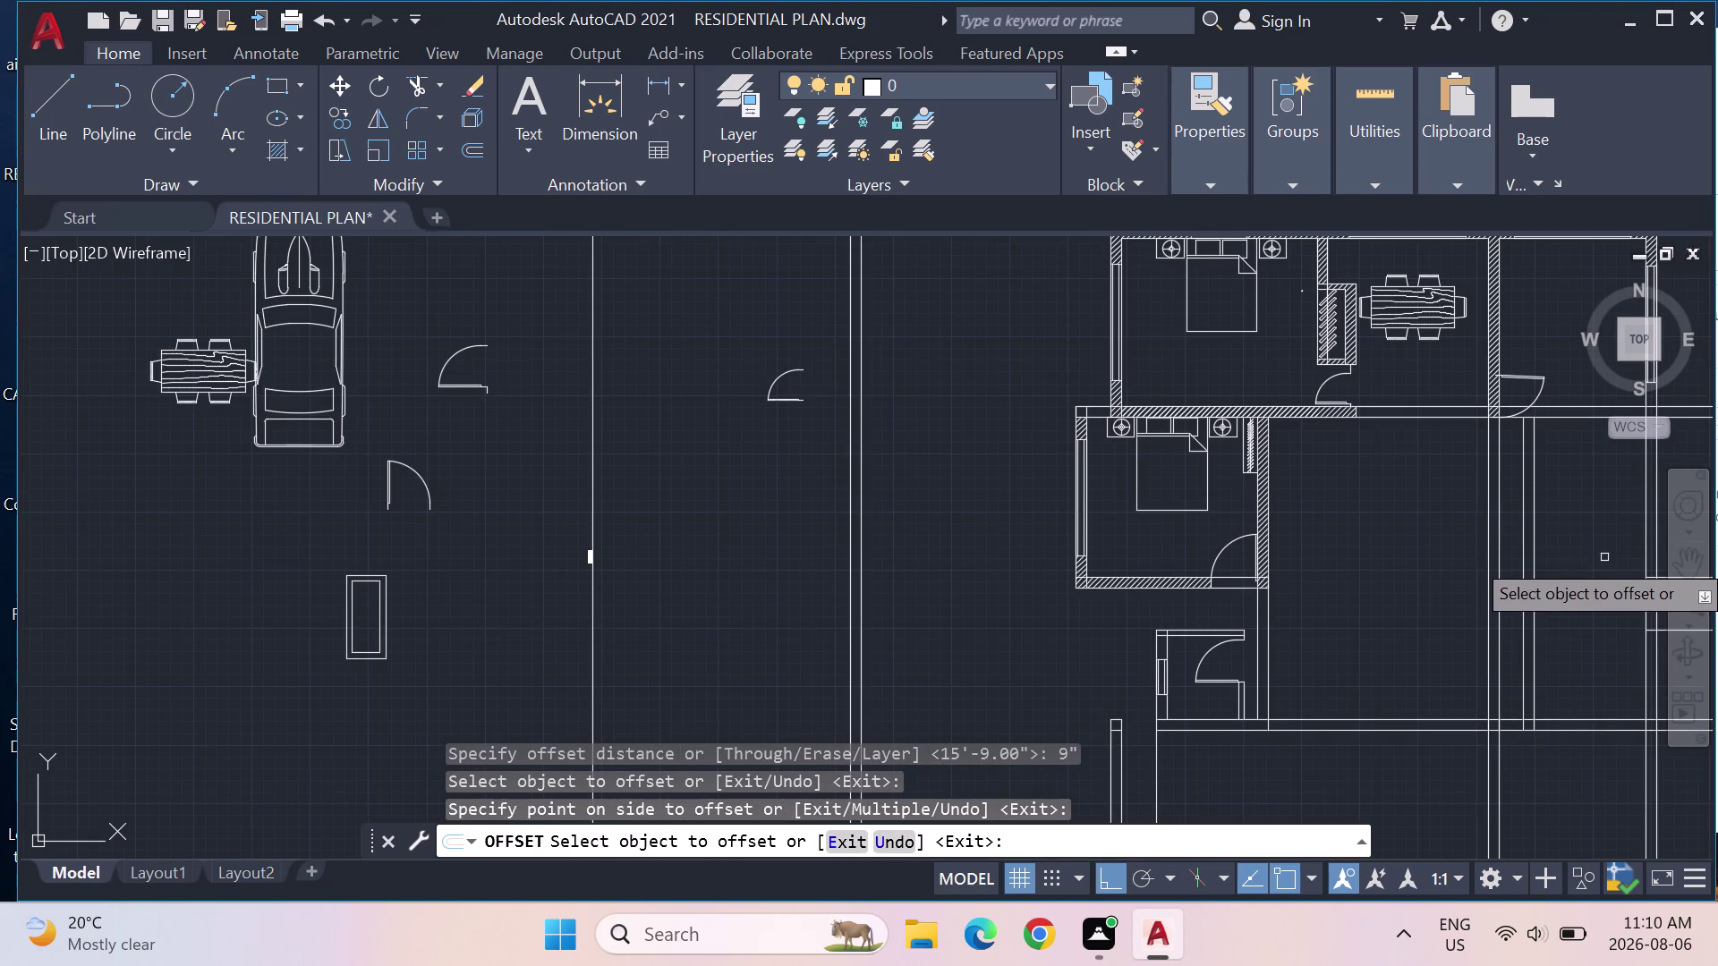
key(Escape)
key(Escape)
Erase the two unwanted lines to the right of the guides.
drag(1566, 580, 1507, 523)
key(Delete)
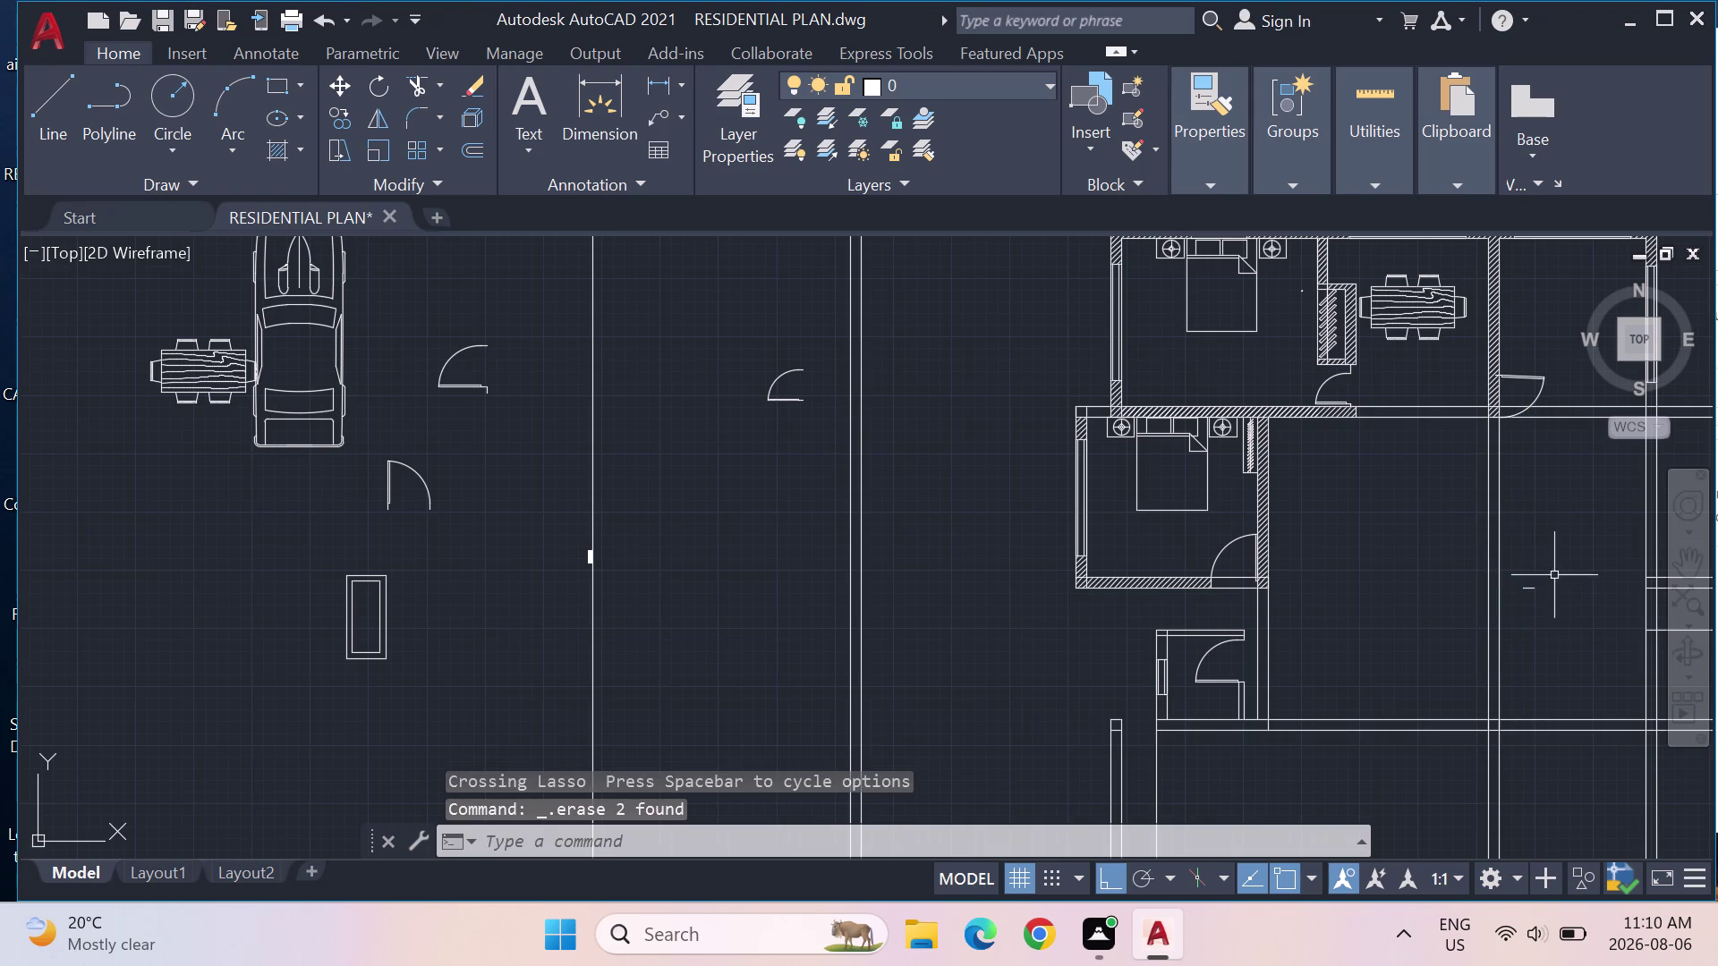
drag(1557, 596, 1525, 567)
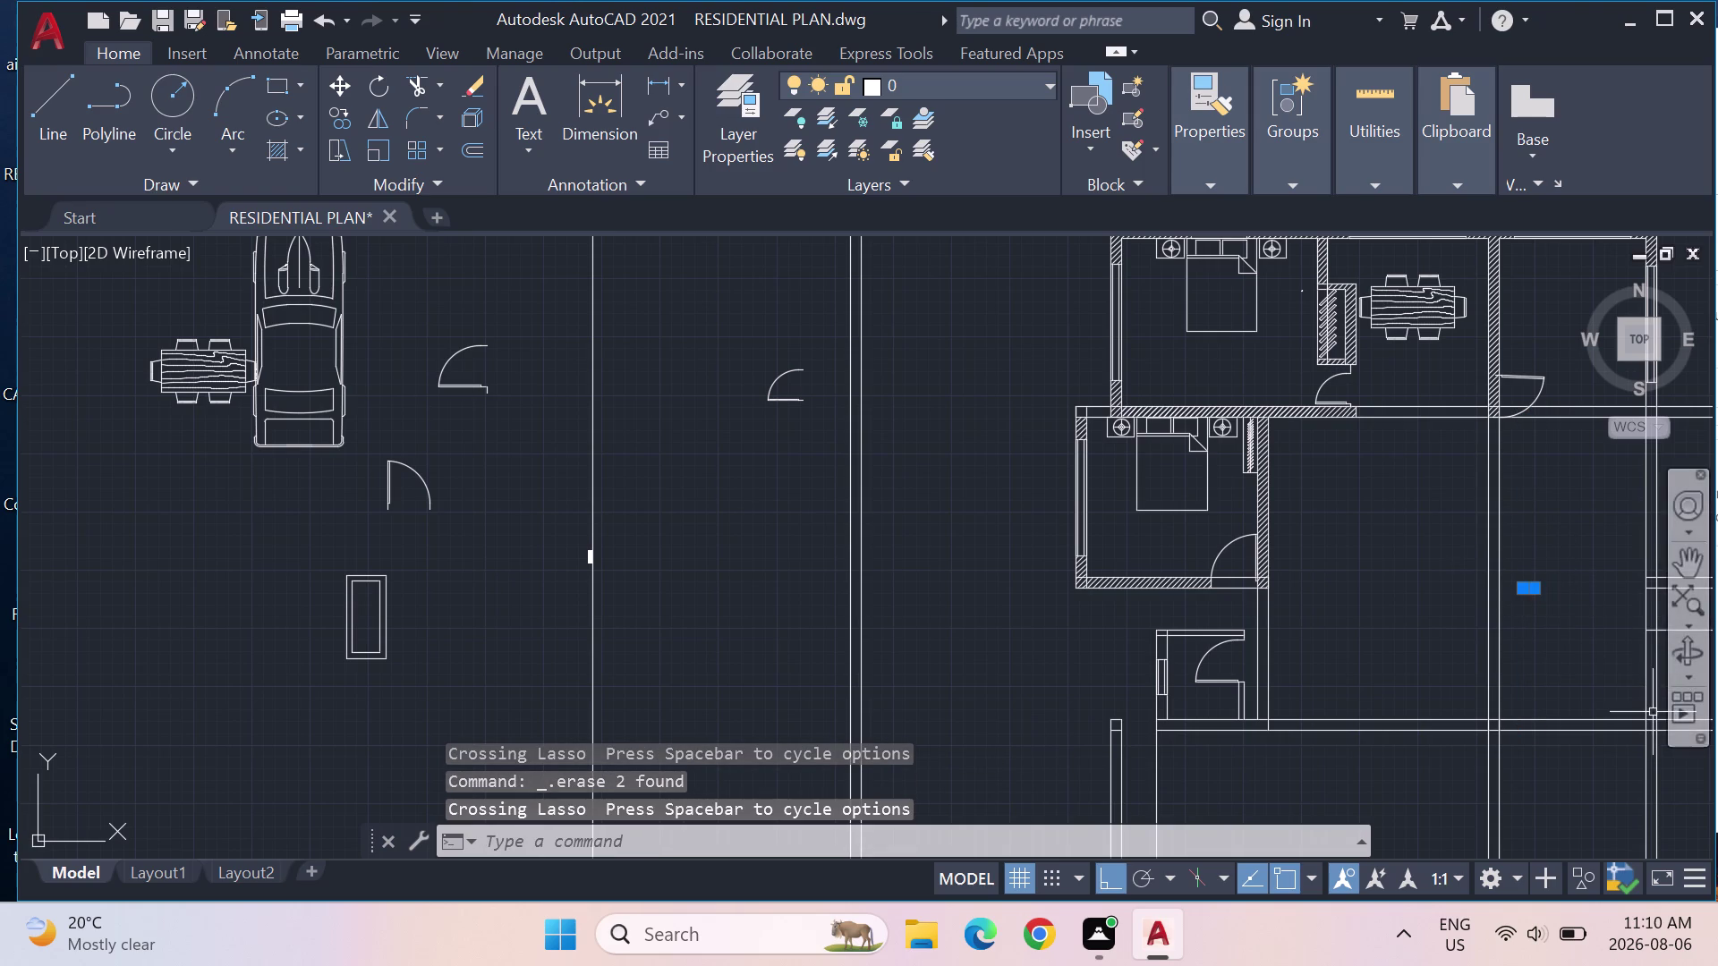
key(Delete)
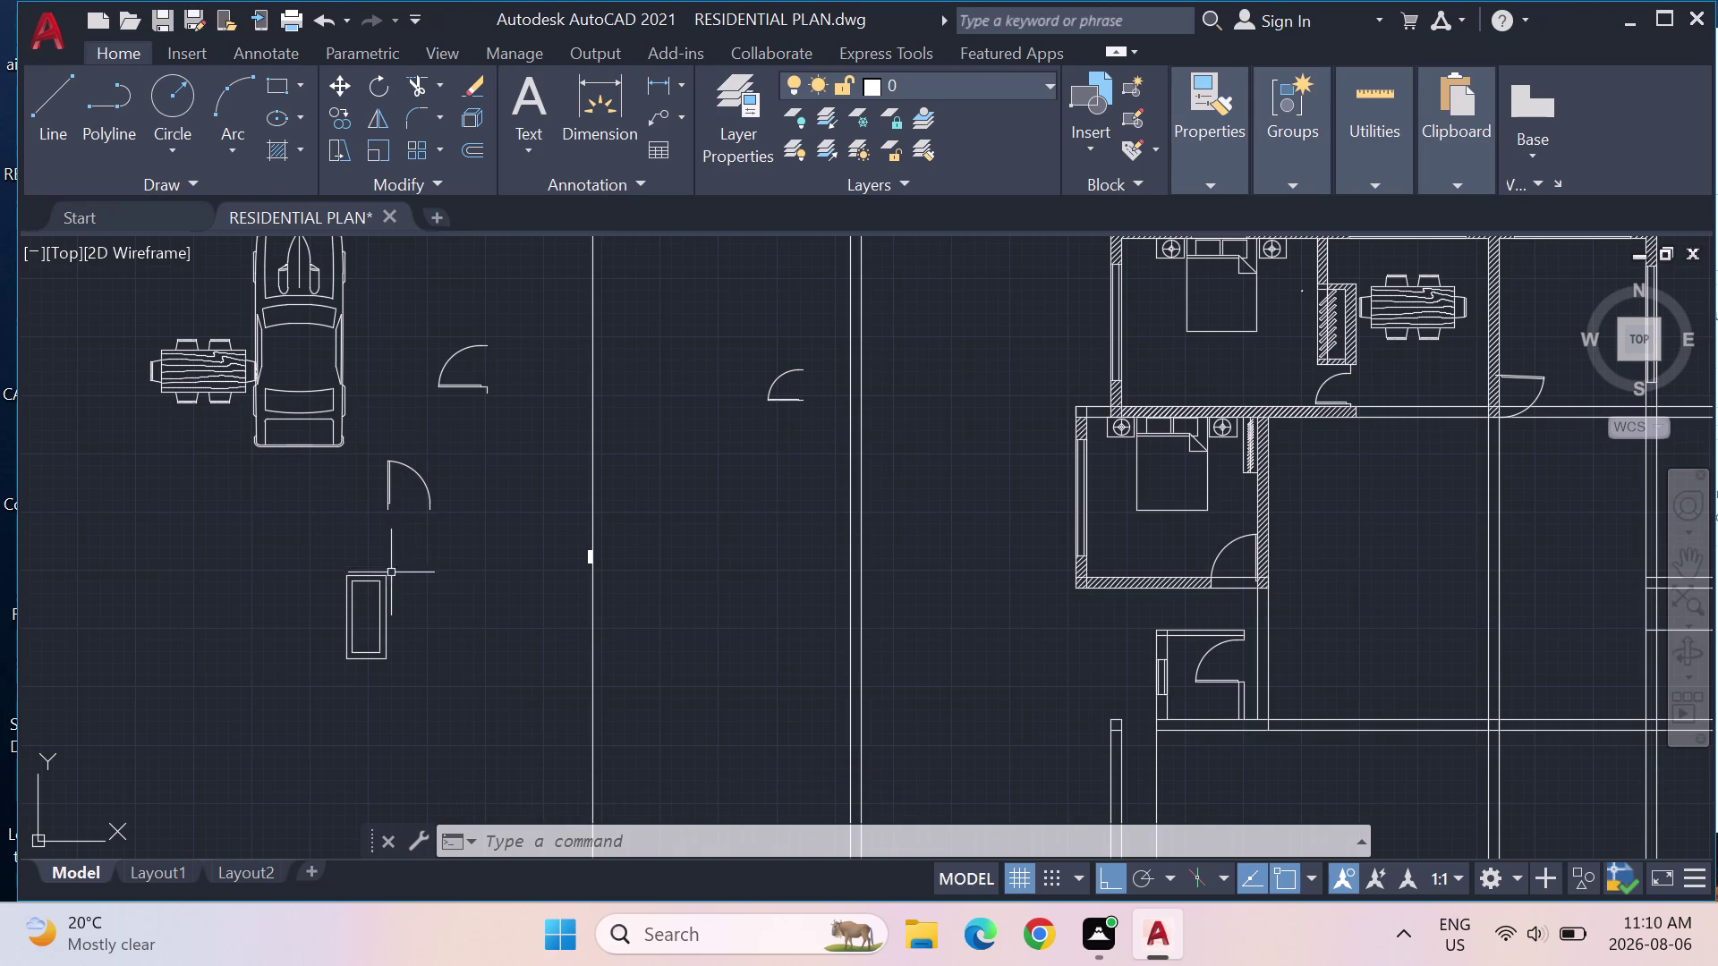
Copy the small two-piece rail unit into the open space right of the lower bedroom.
drag(446, 680, 400, 571)
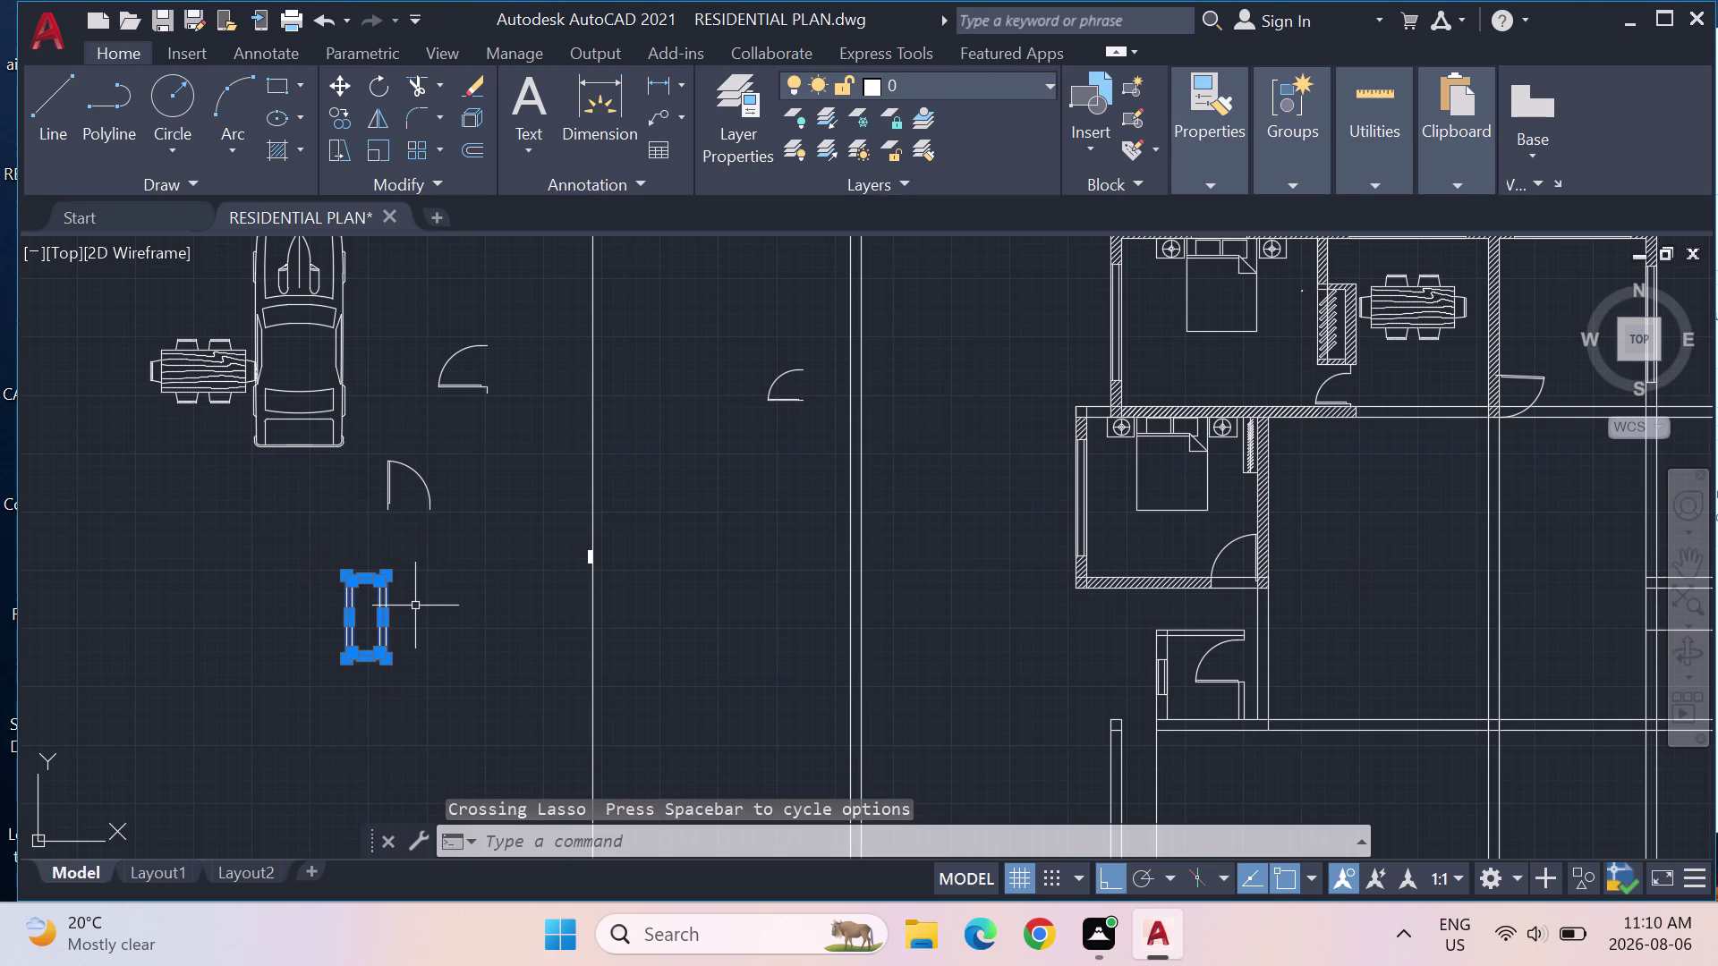
text(CO)
key(Return)
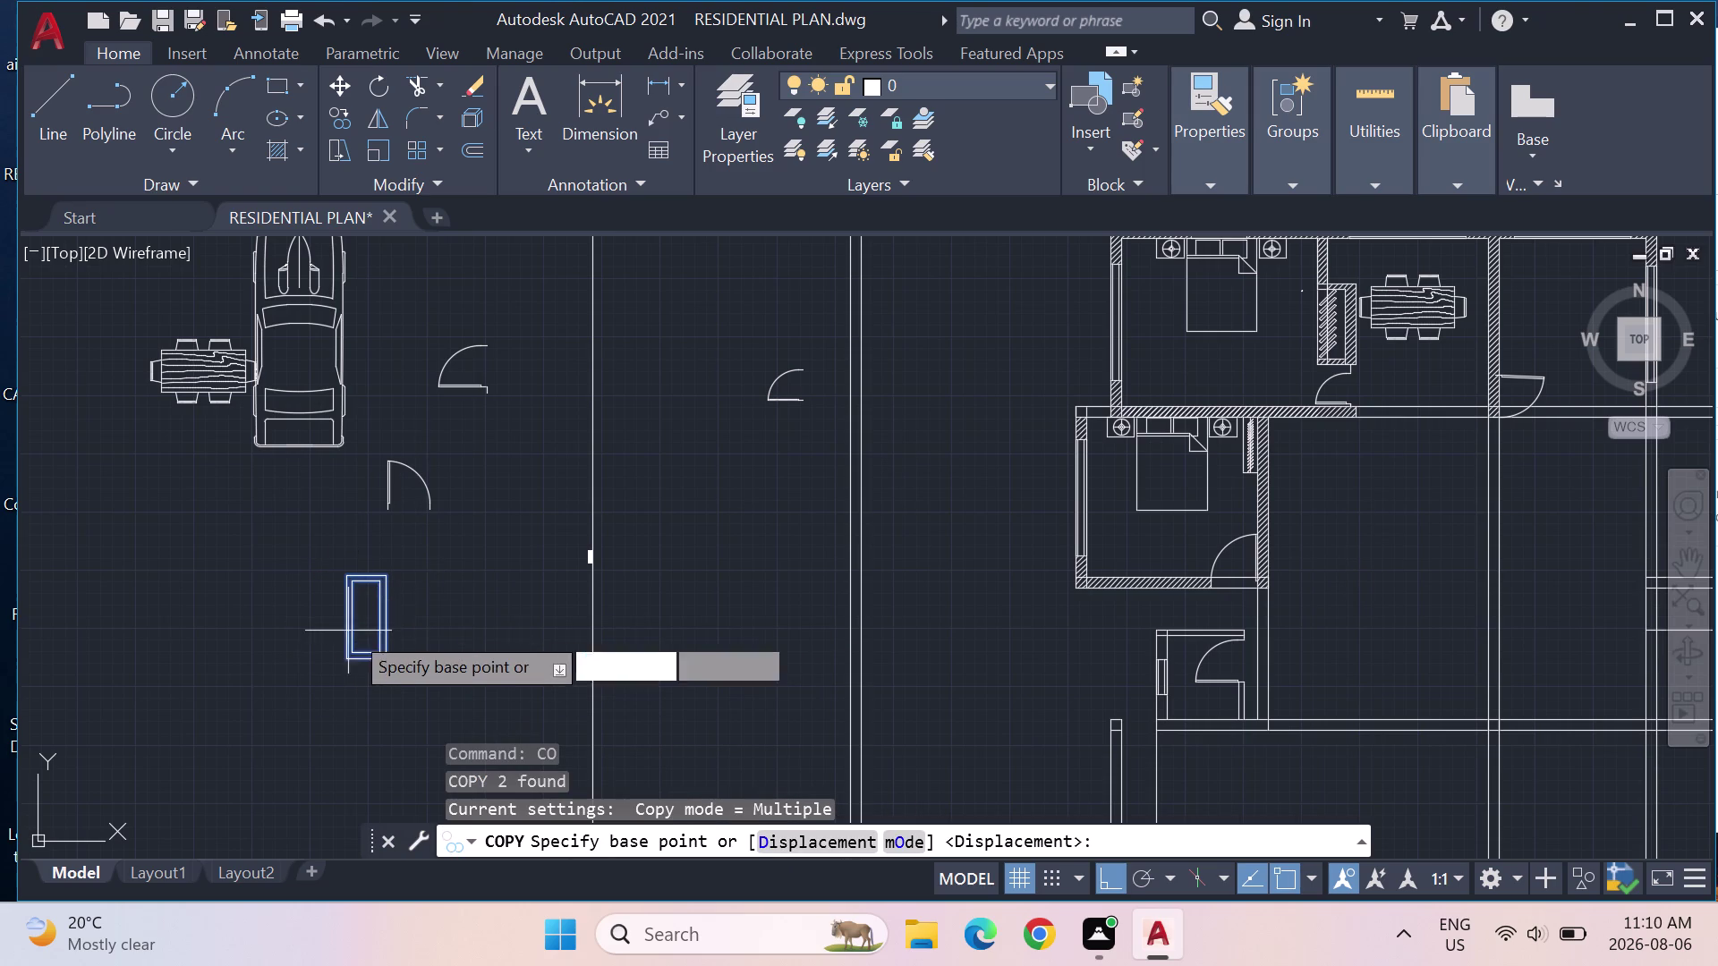
click(366, 626)
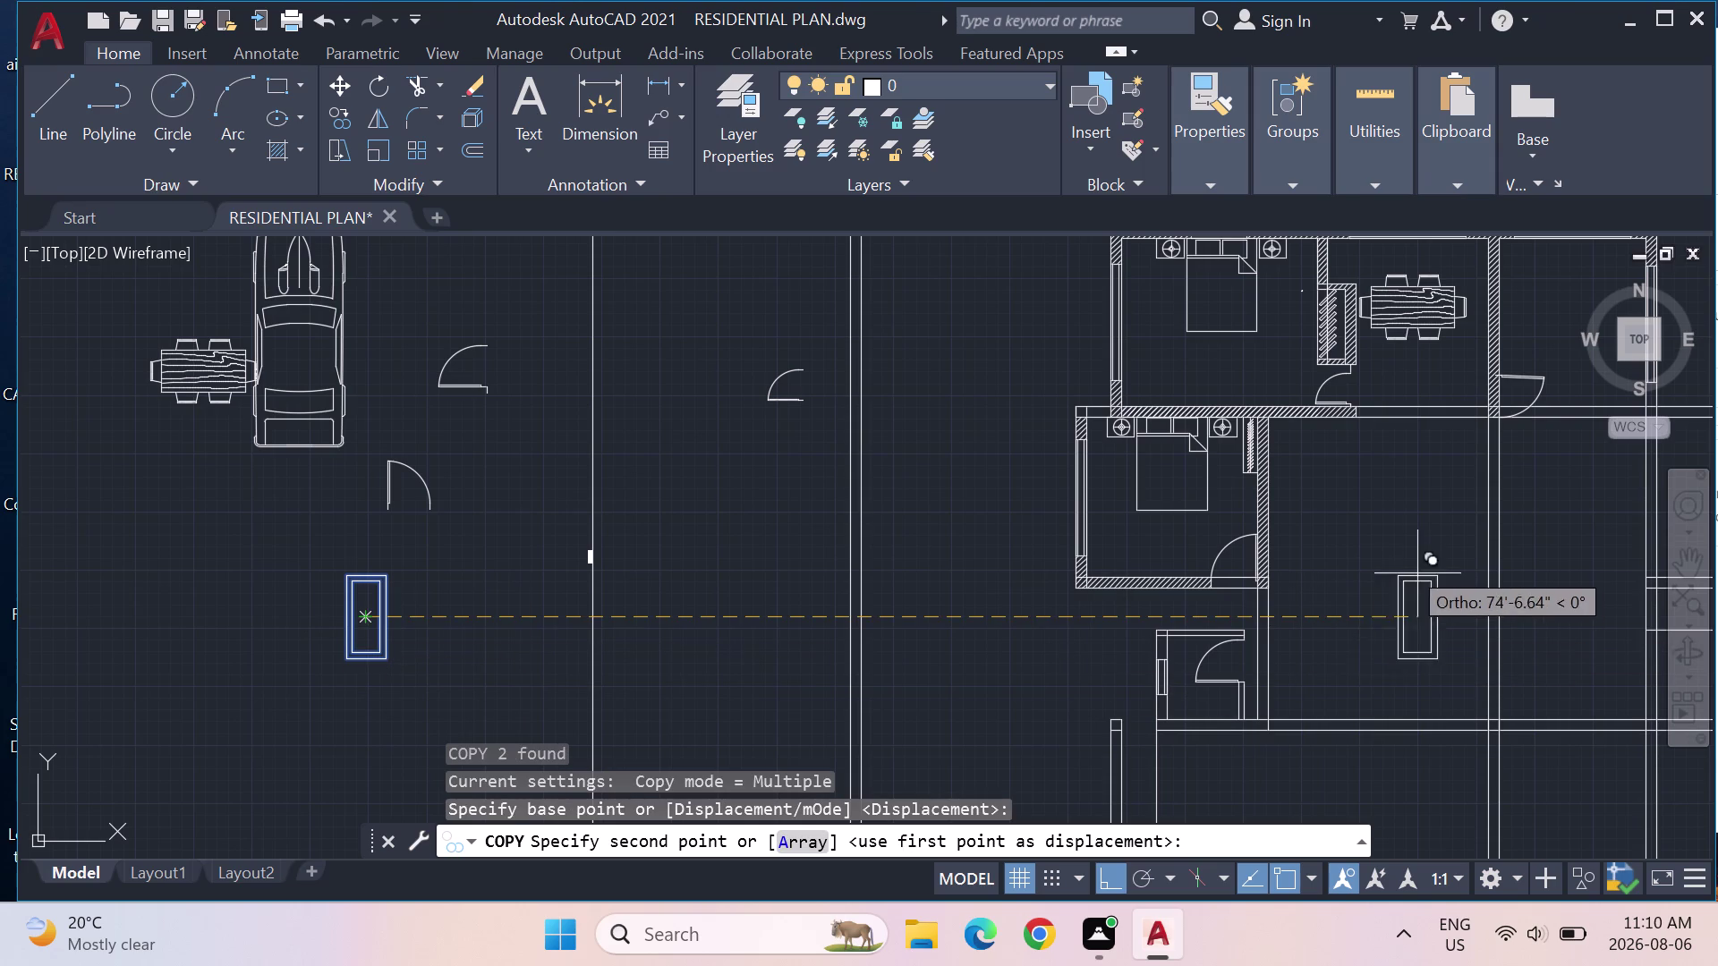
click(1123, 880)
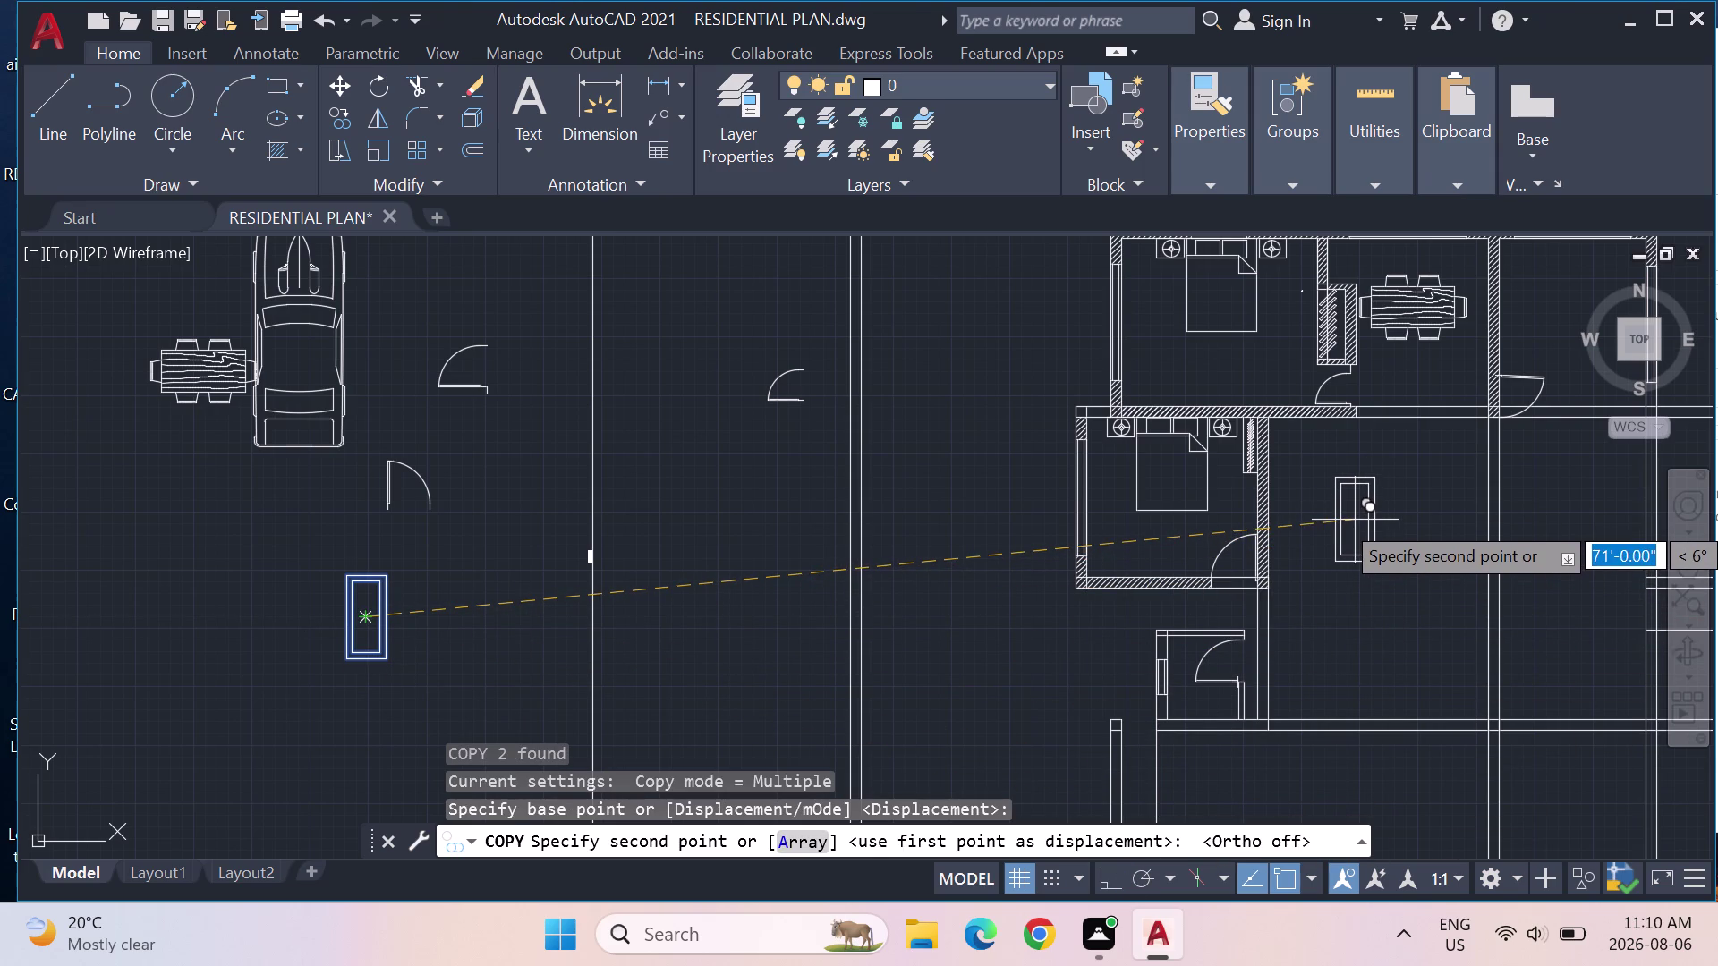
click(1348, 519)
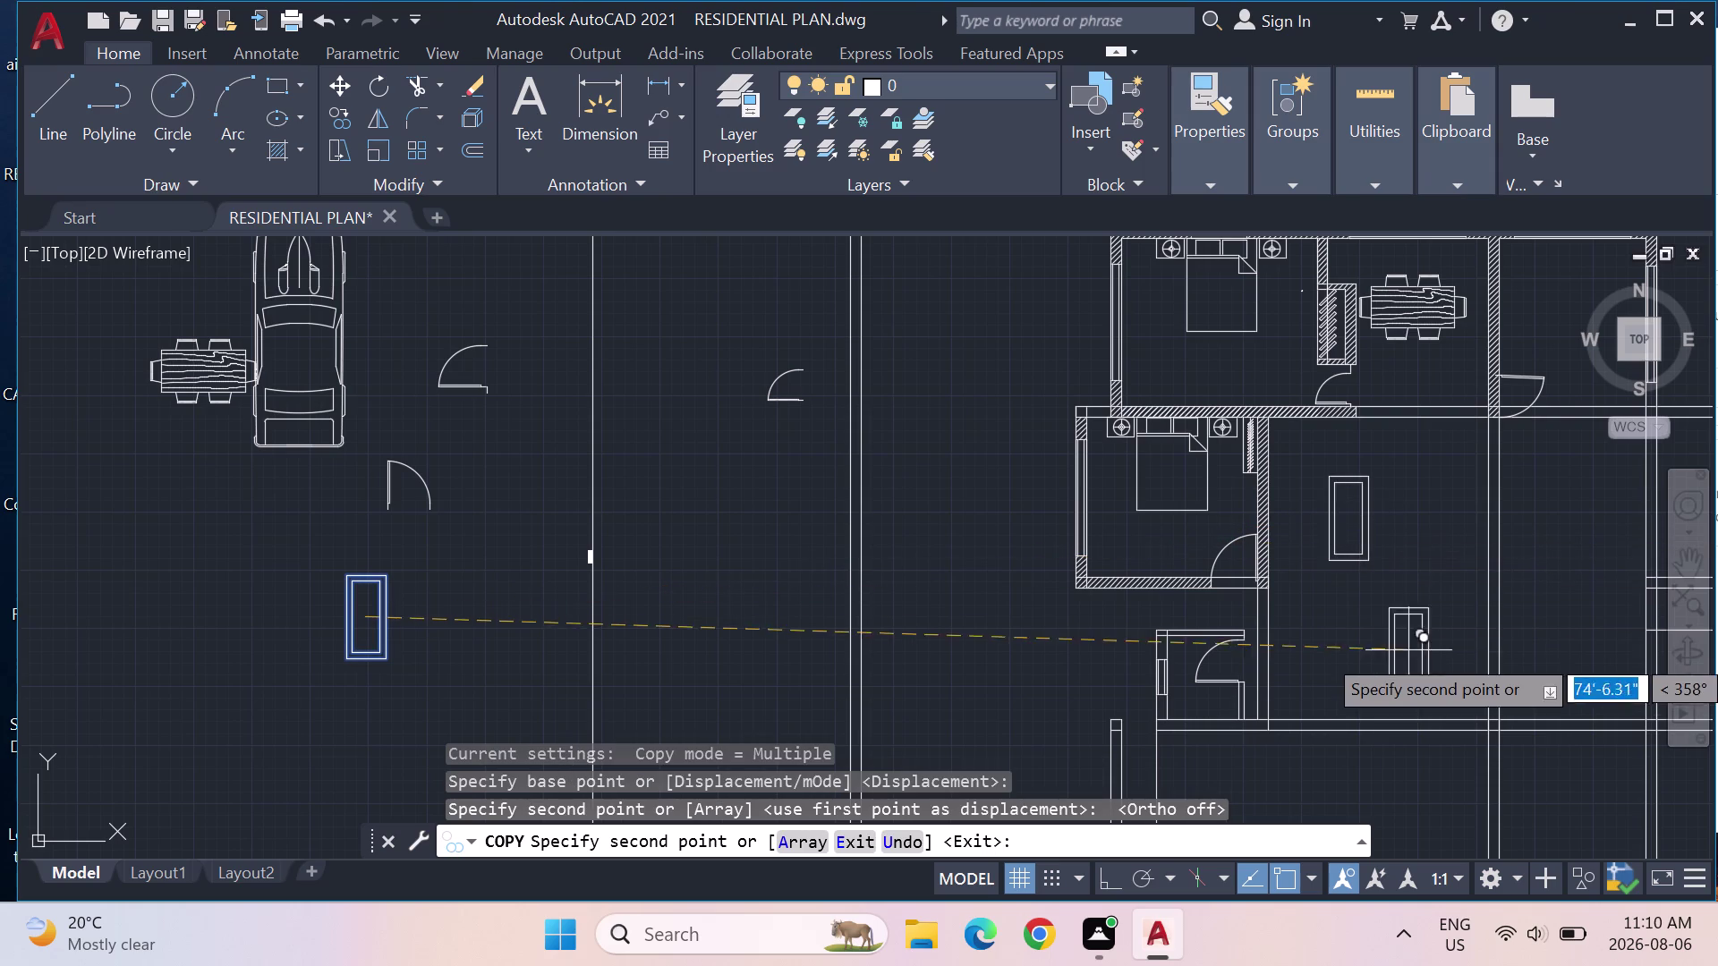
key(Escape)
scroll(down, 3)
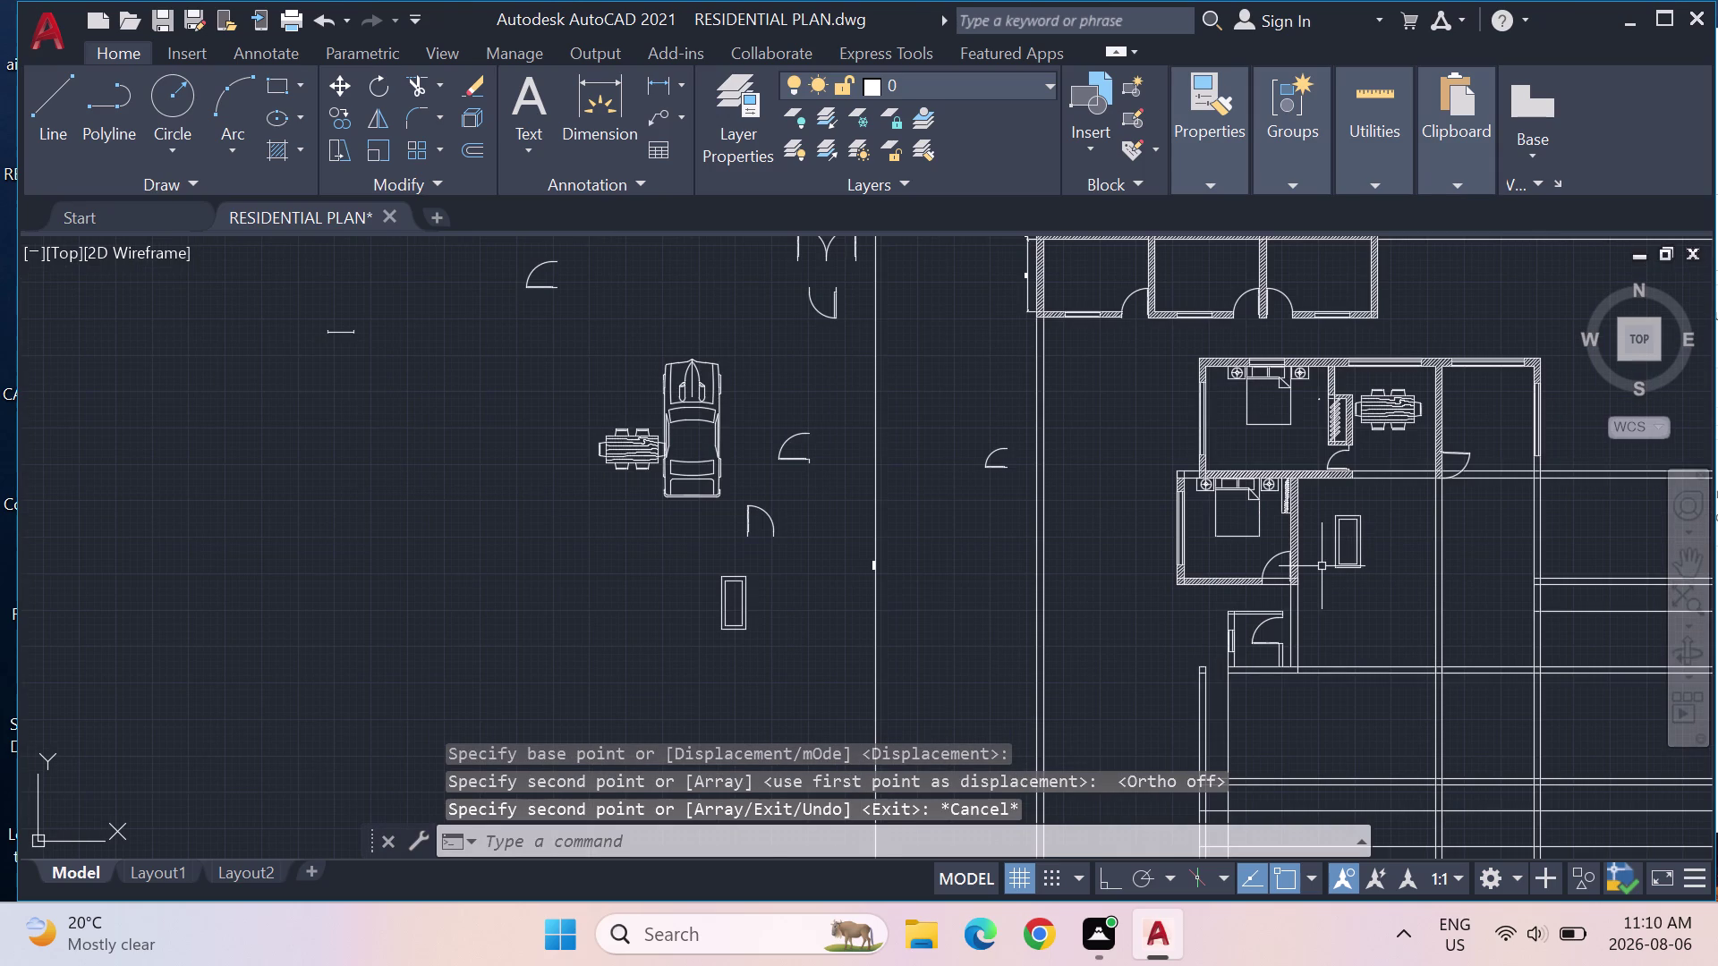
scroll(down, 3)
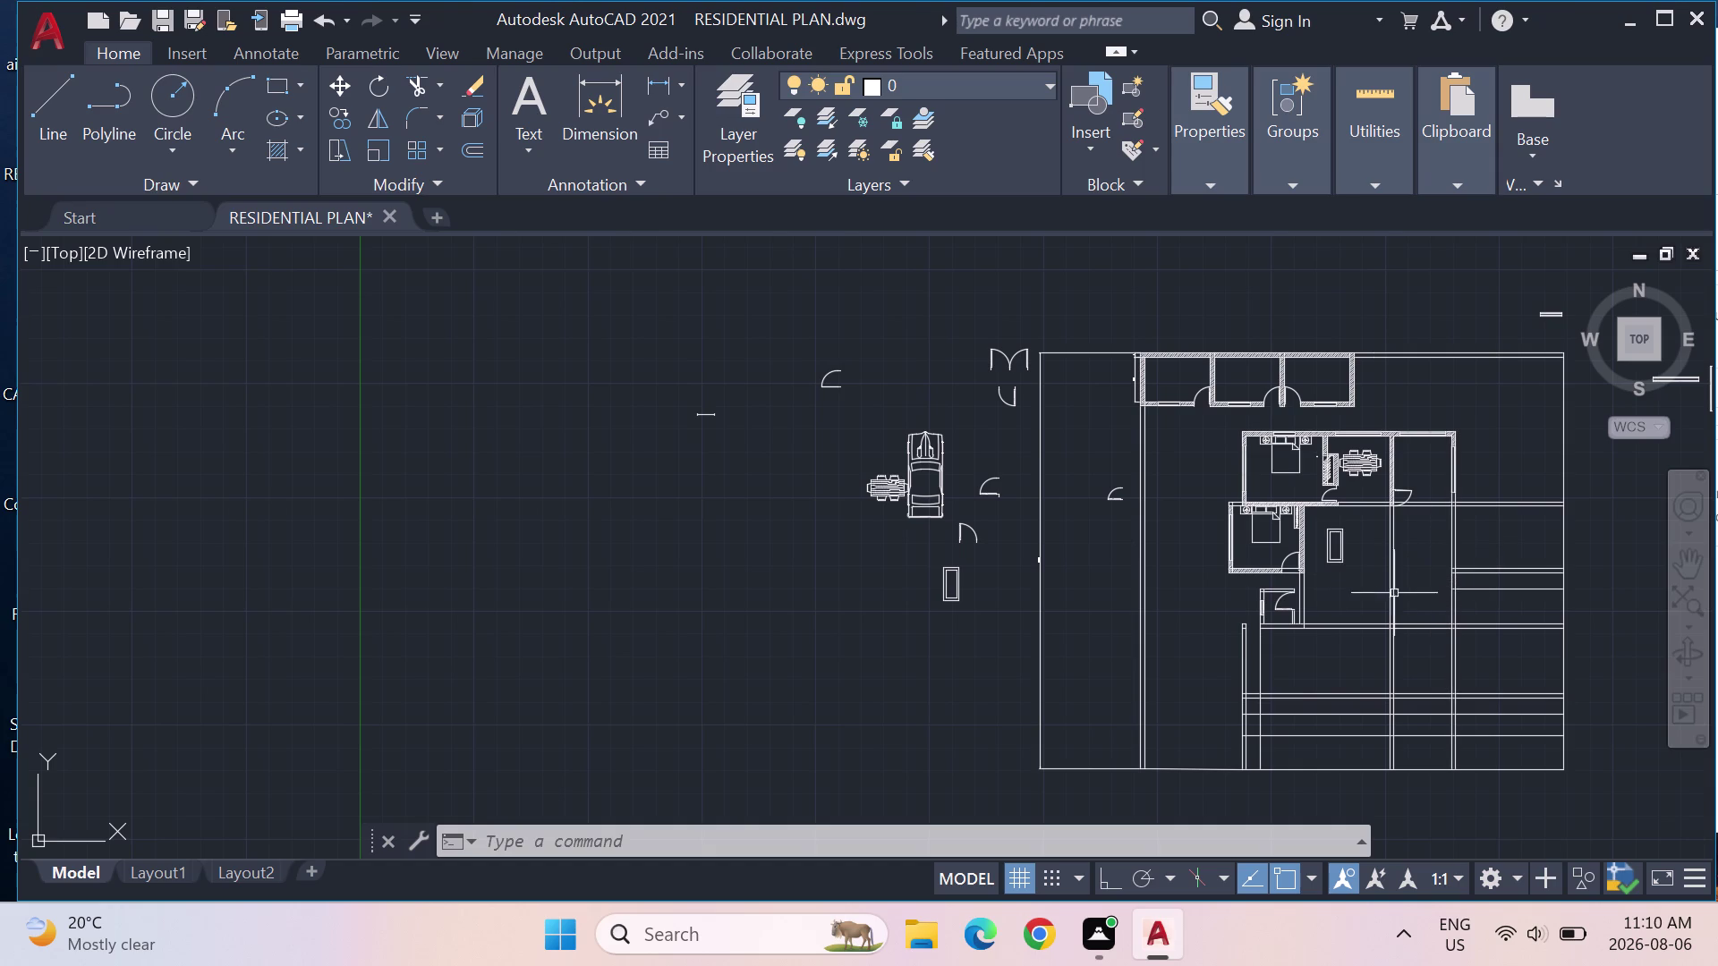
scroll(up, 3)
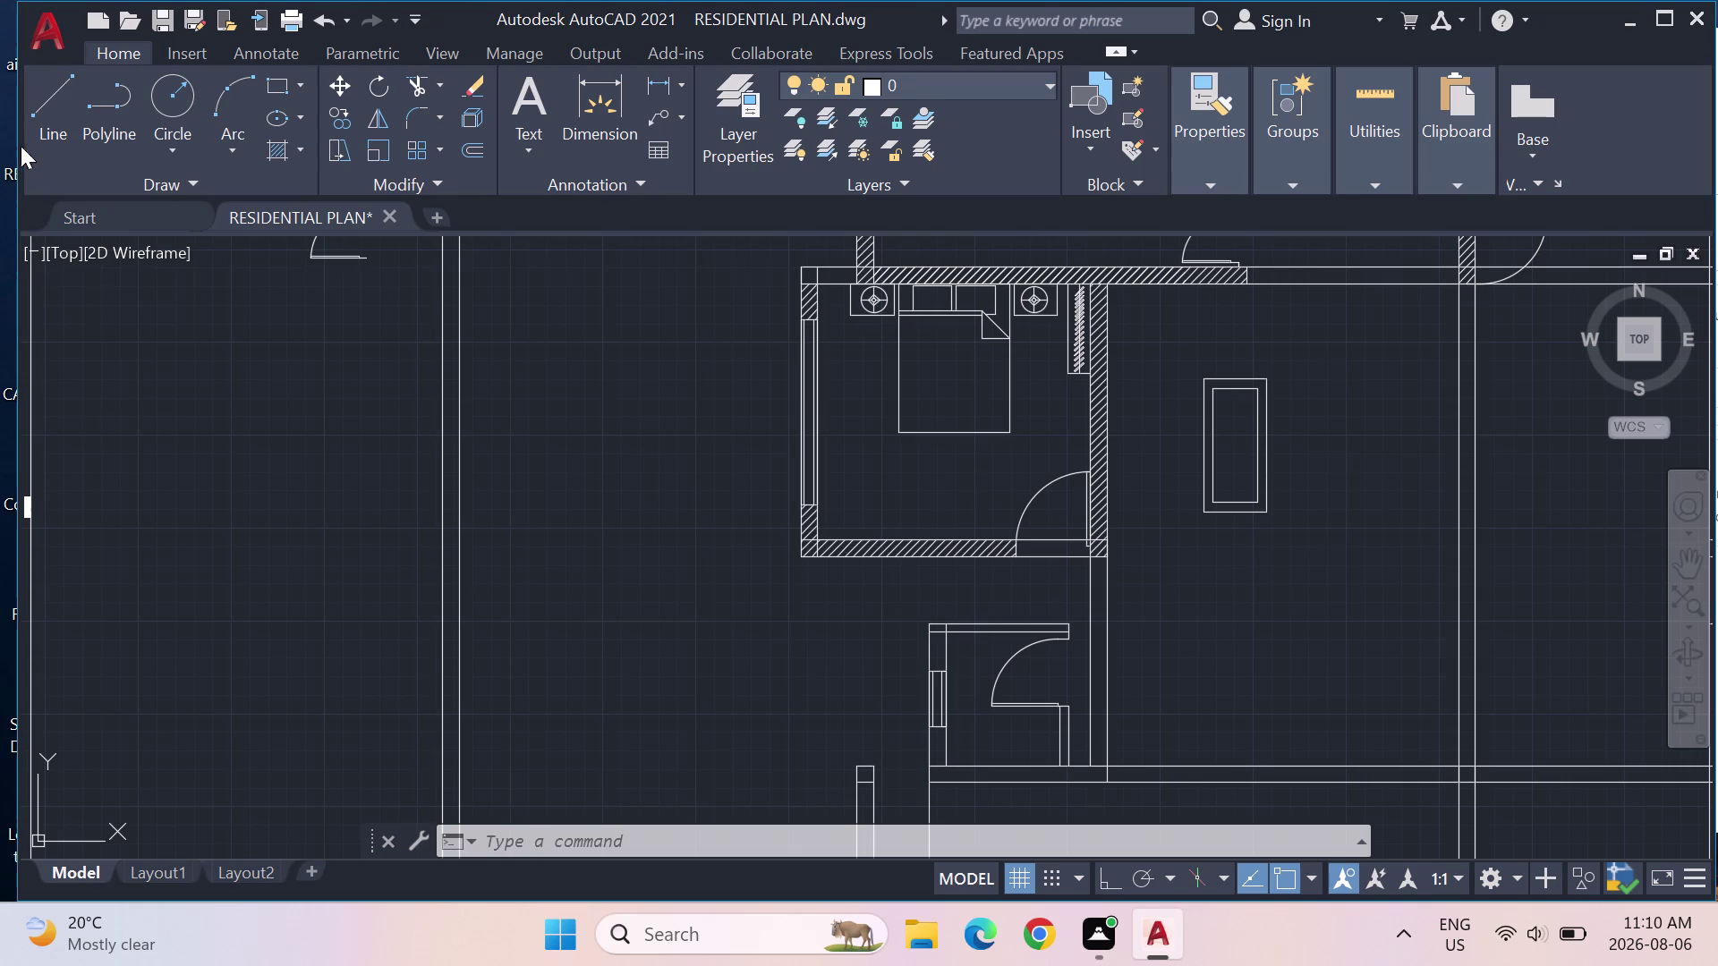
drag(48, 87, 54, 95)
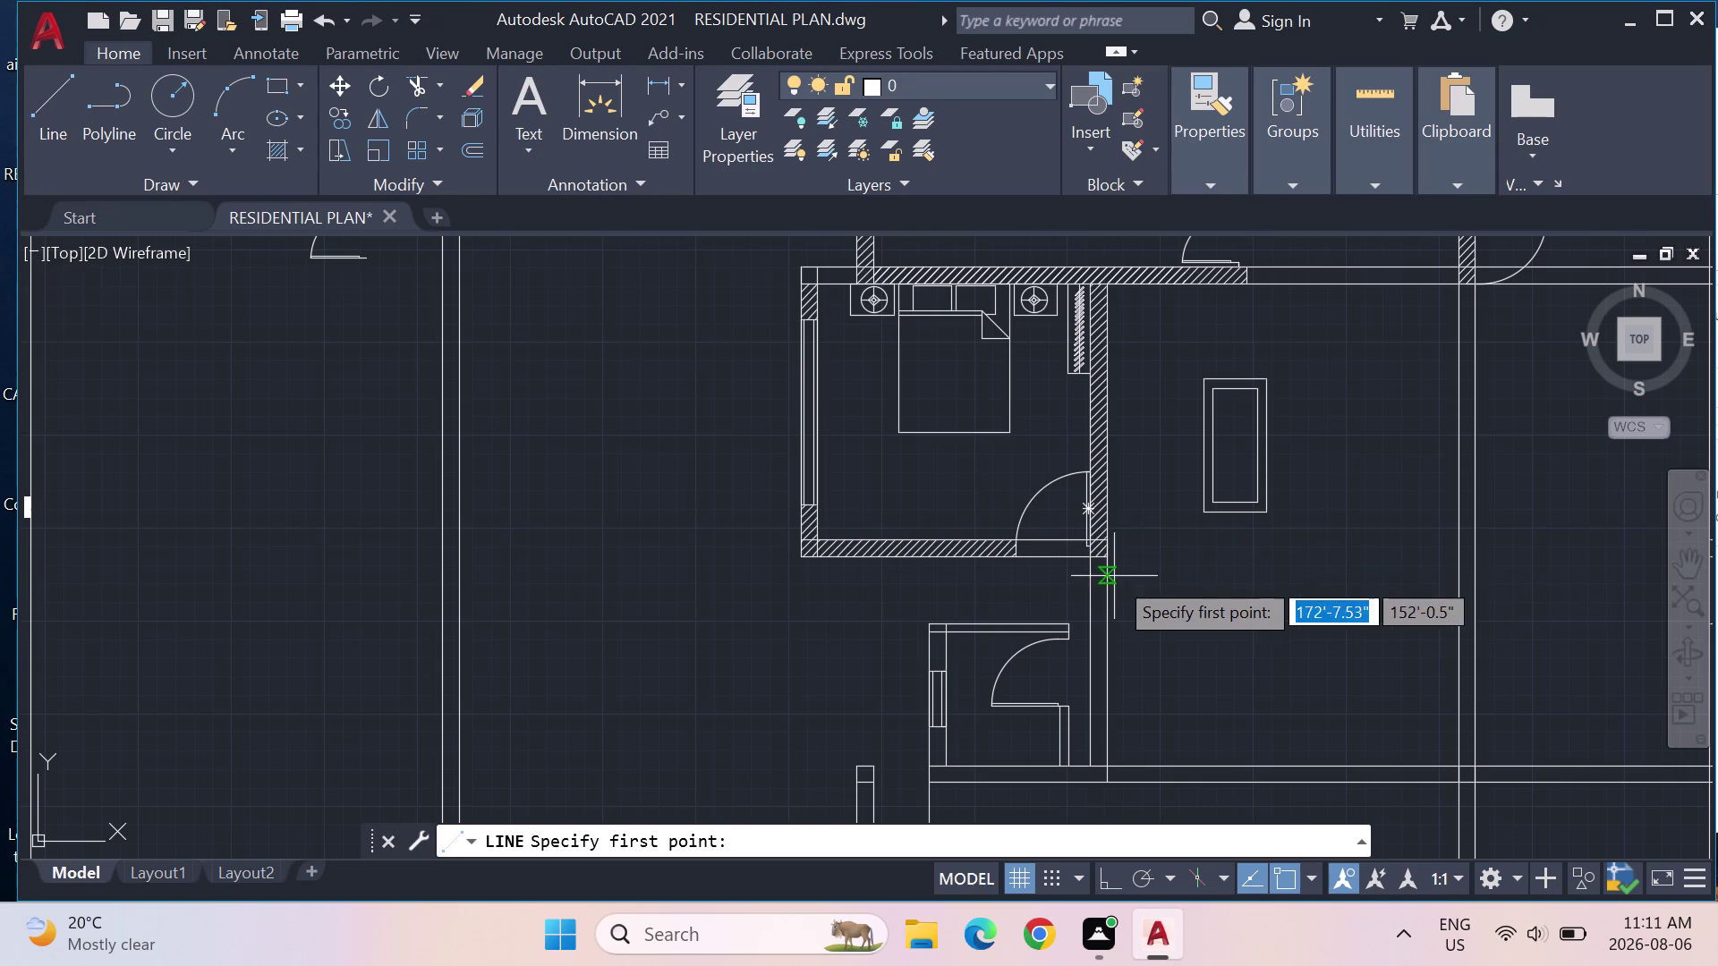
scroll(up, 3)
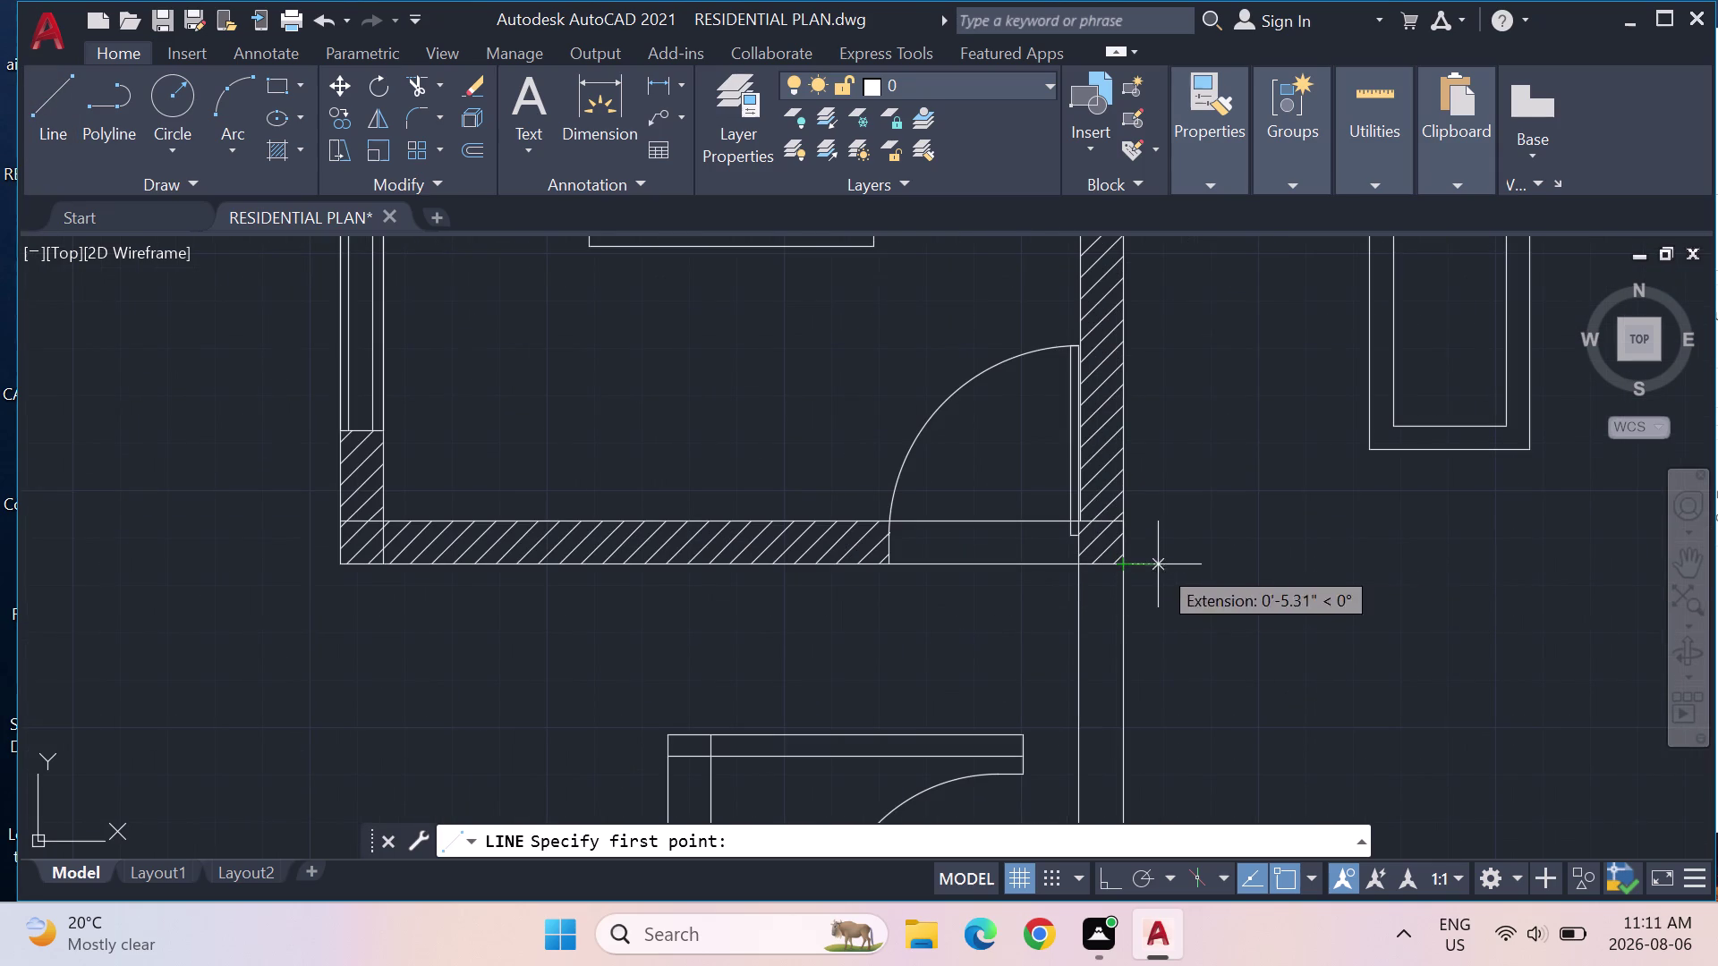
scroll(down, 3)
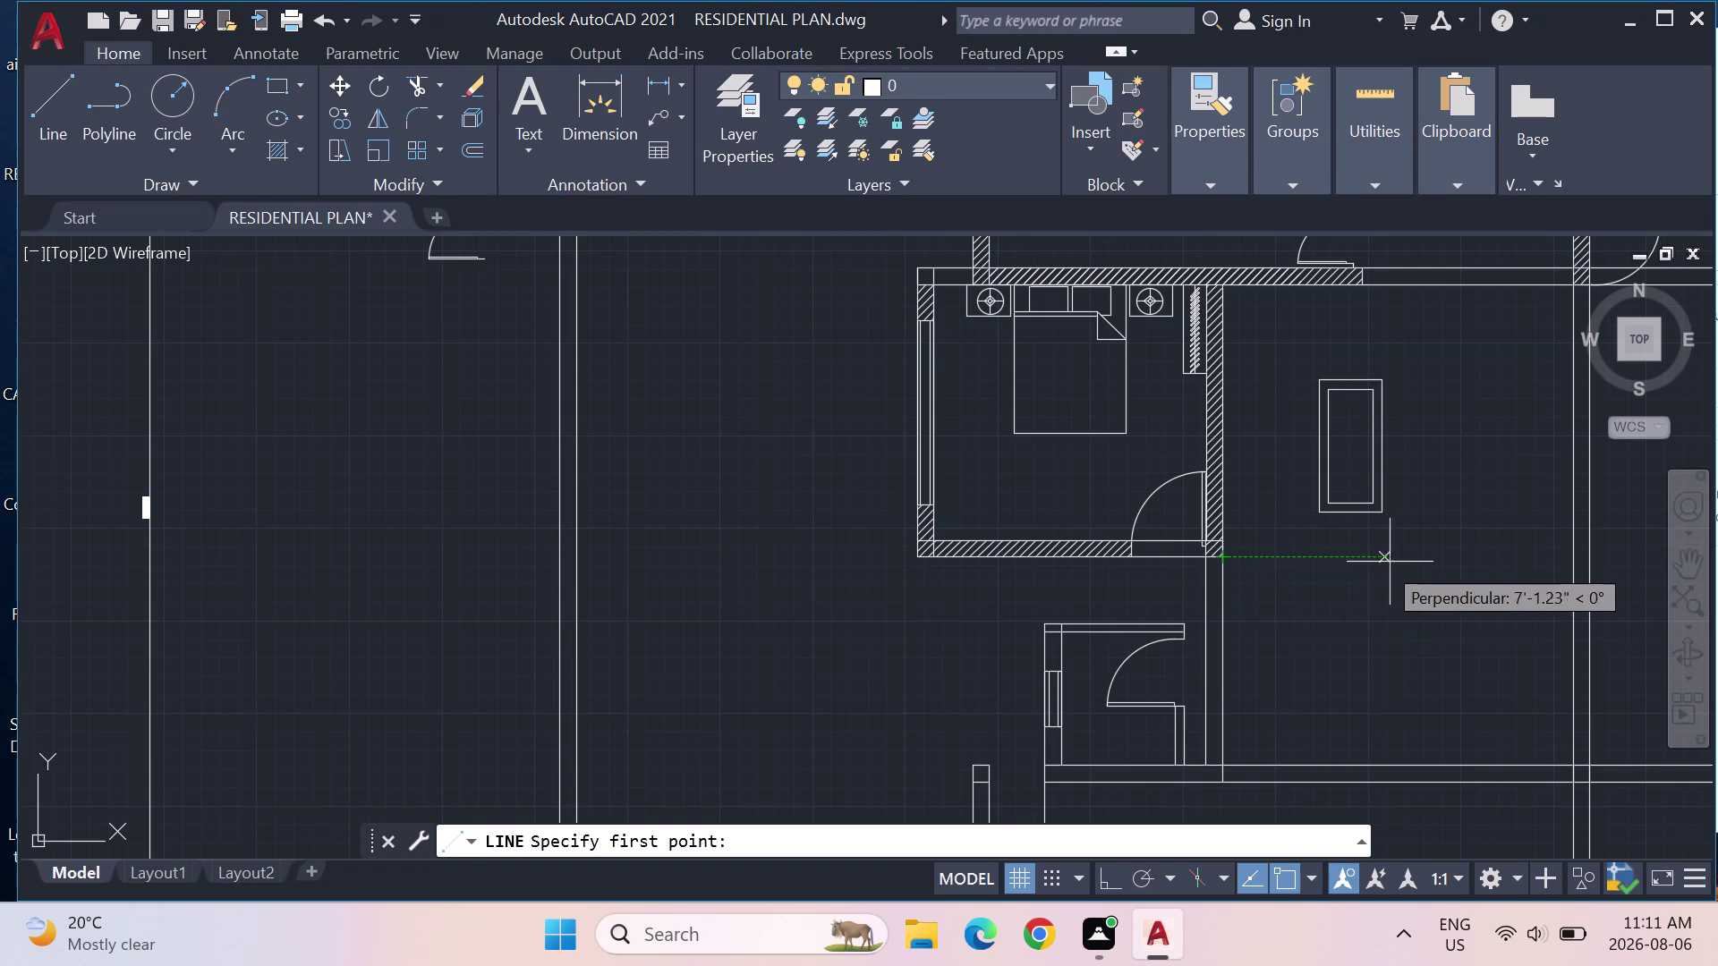
scroll(up, 3)
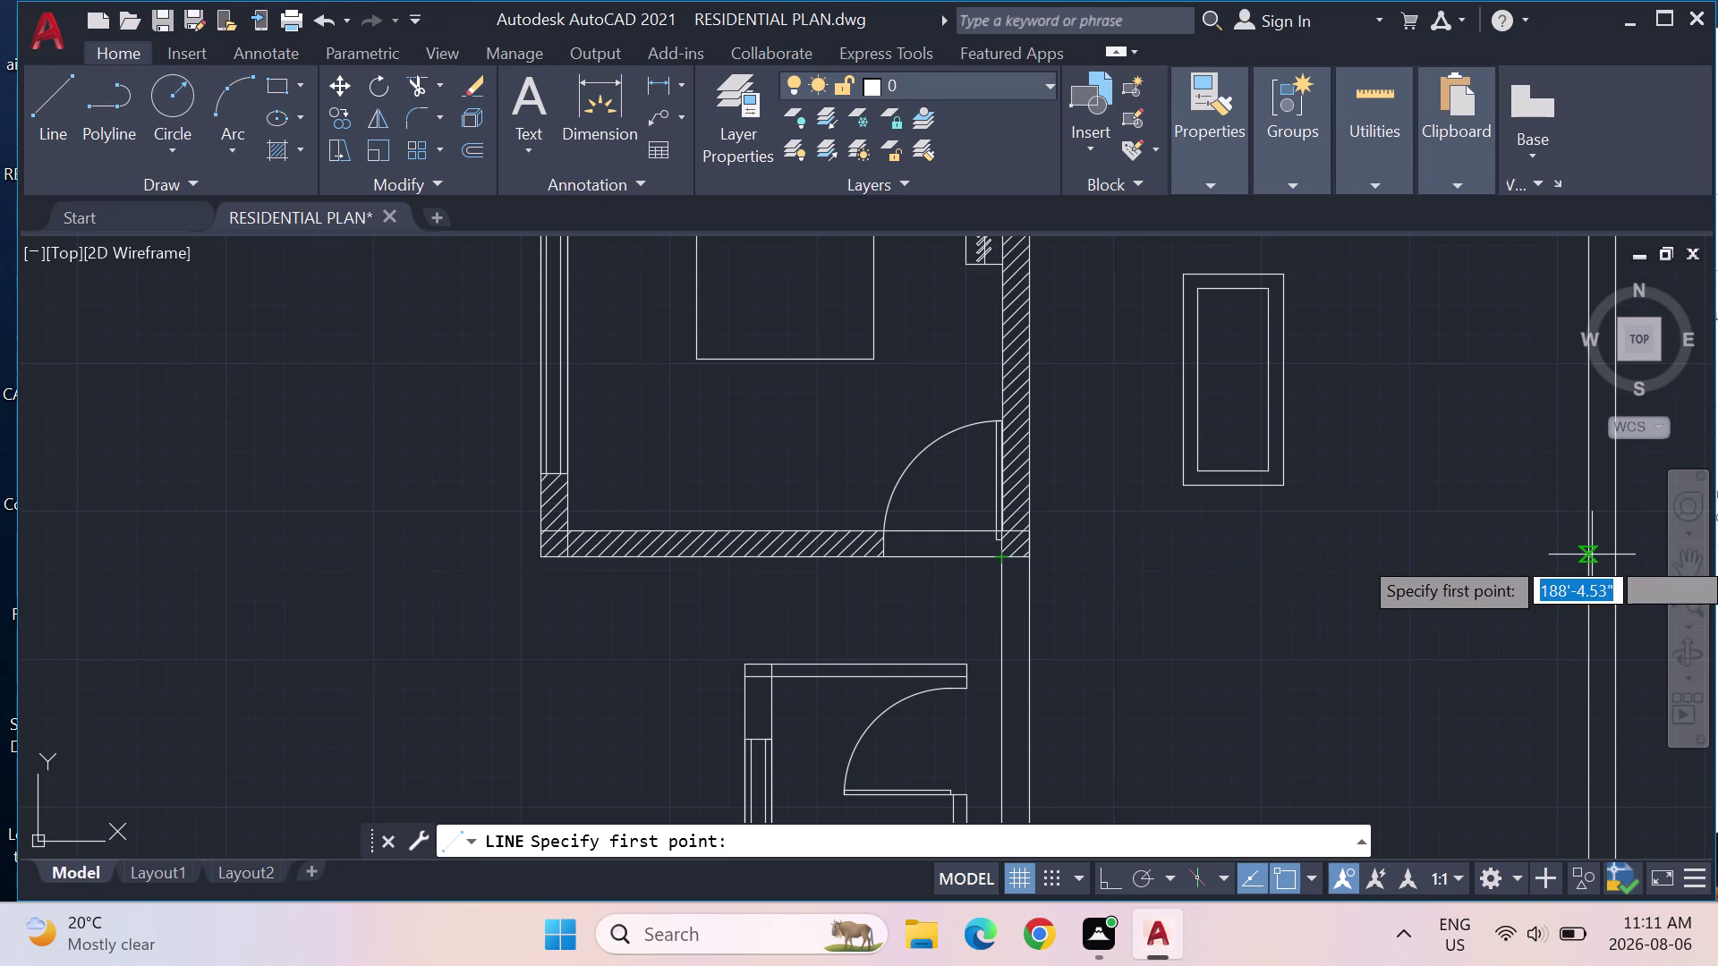
scroll(up, 3)
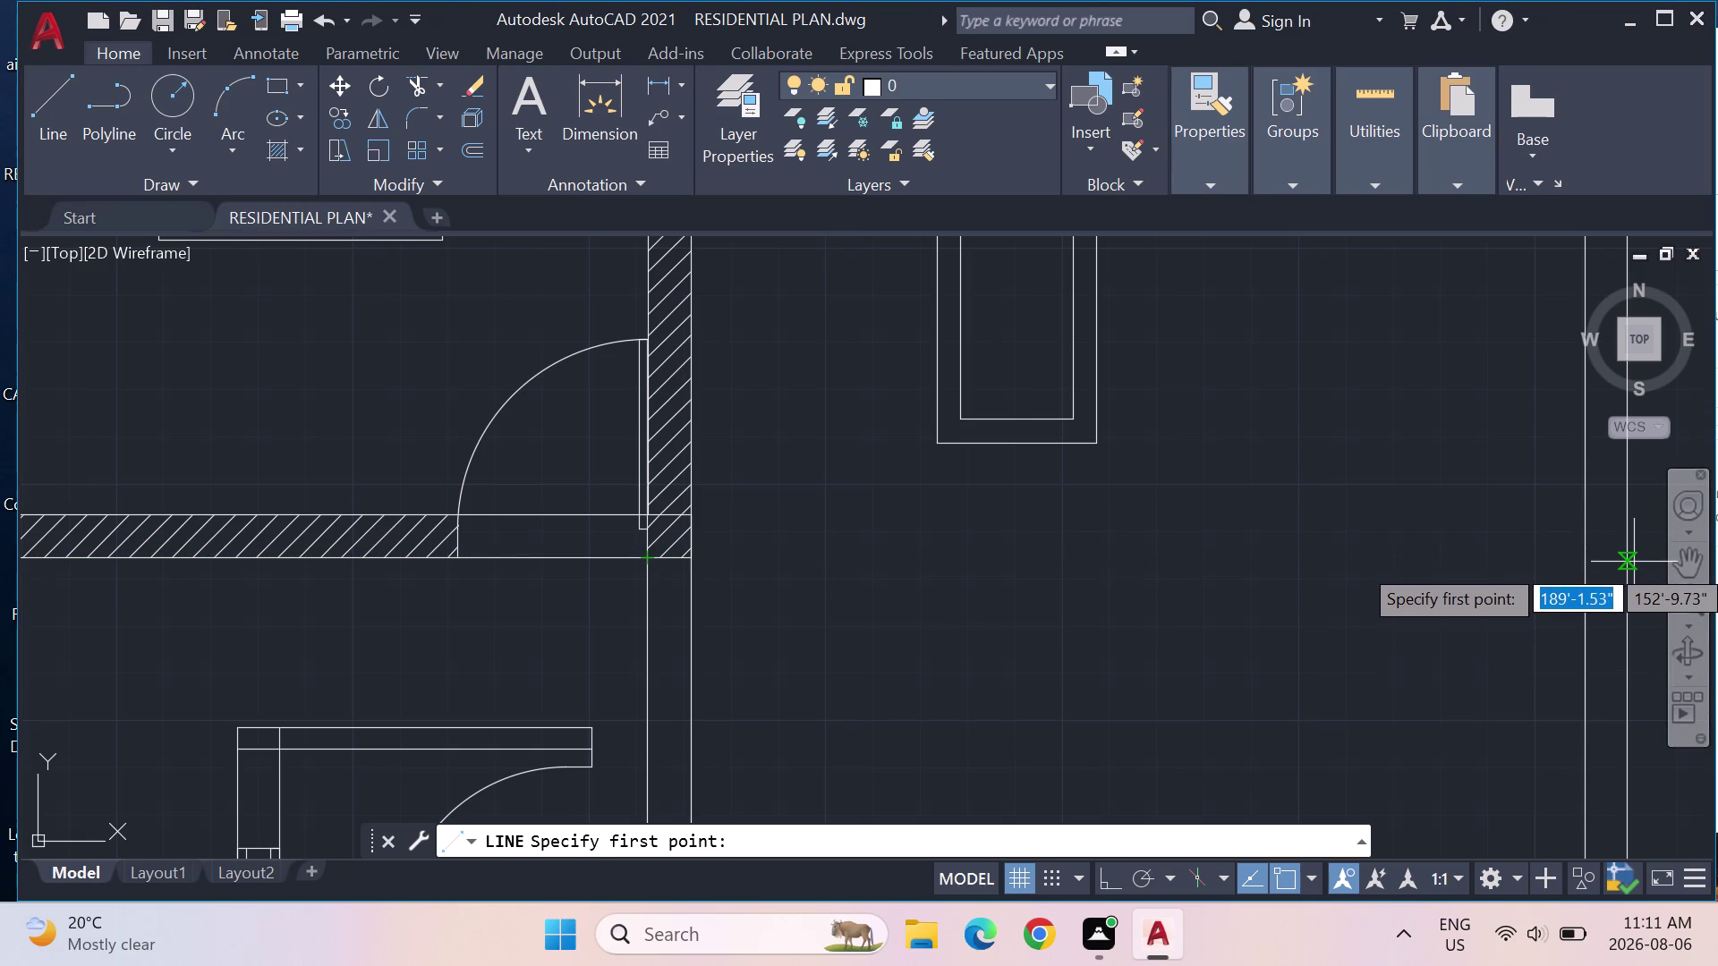
scroll(up, 3)
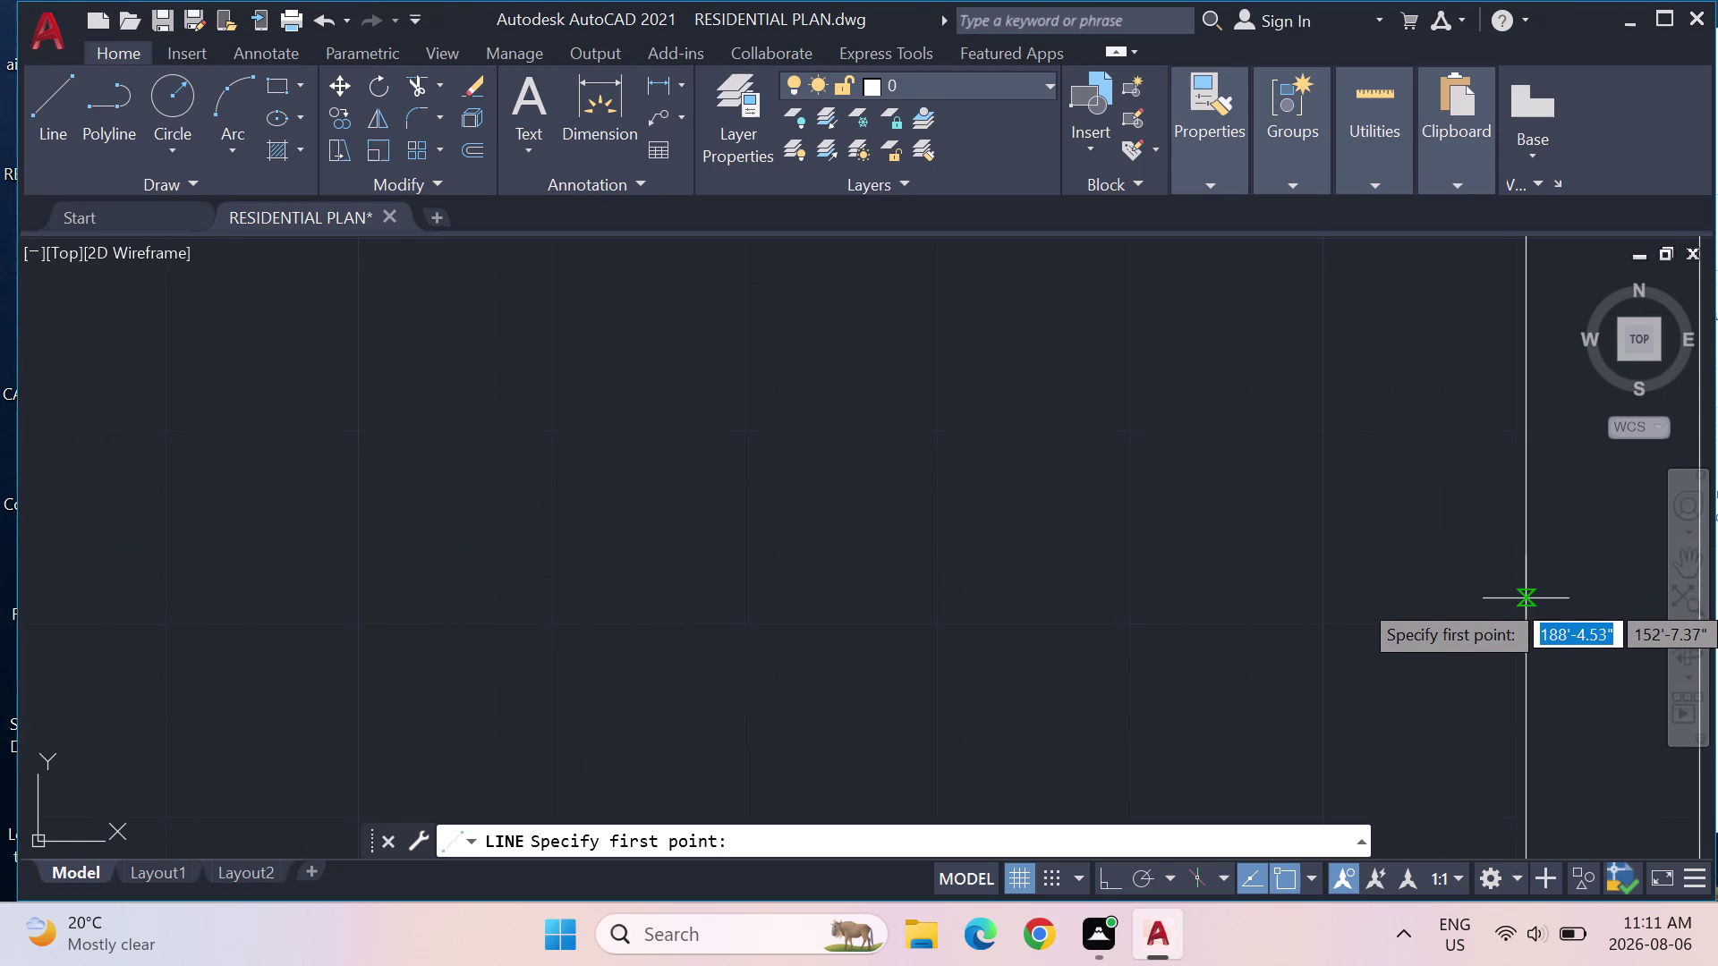
scroll(down, 3)
scroll(down, 3)
scroll(down, 3)
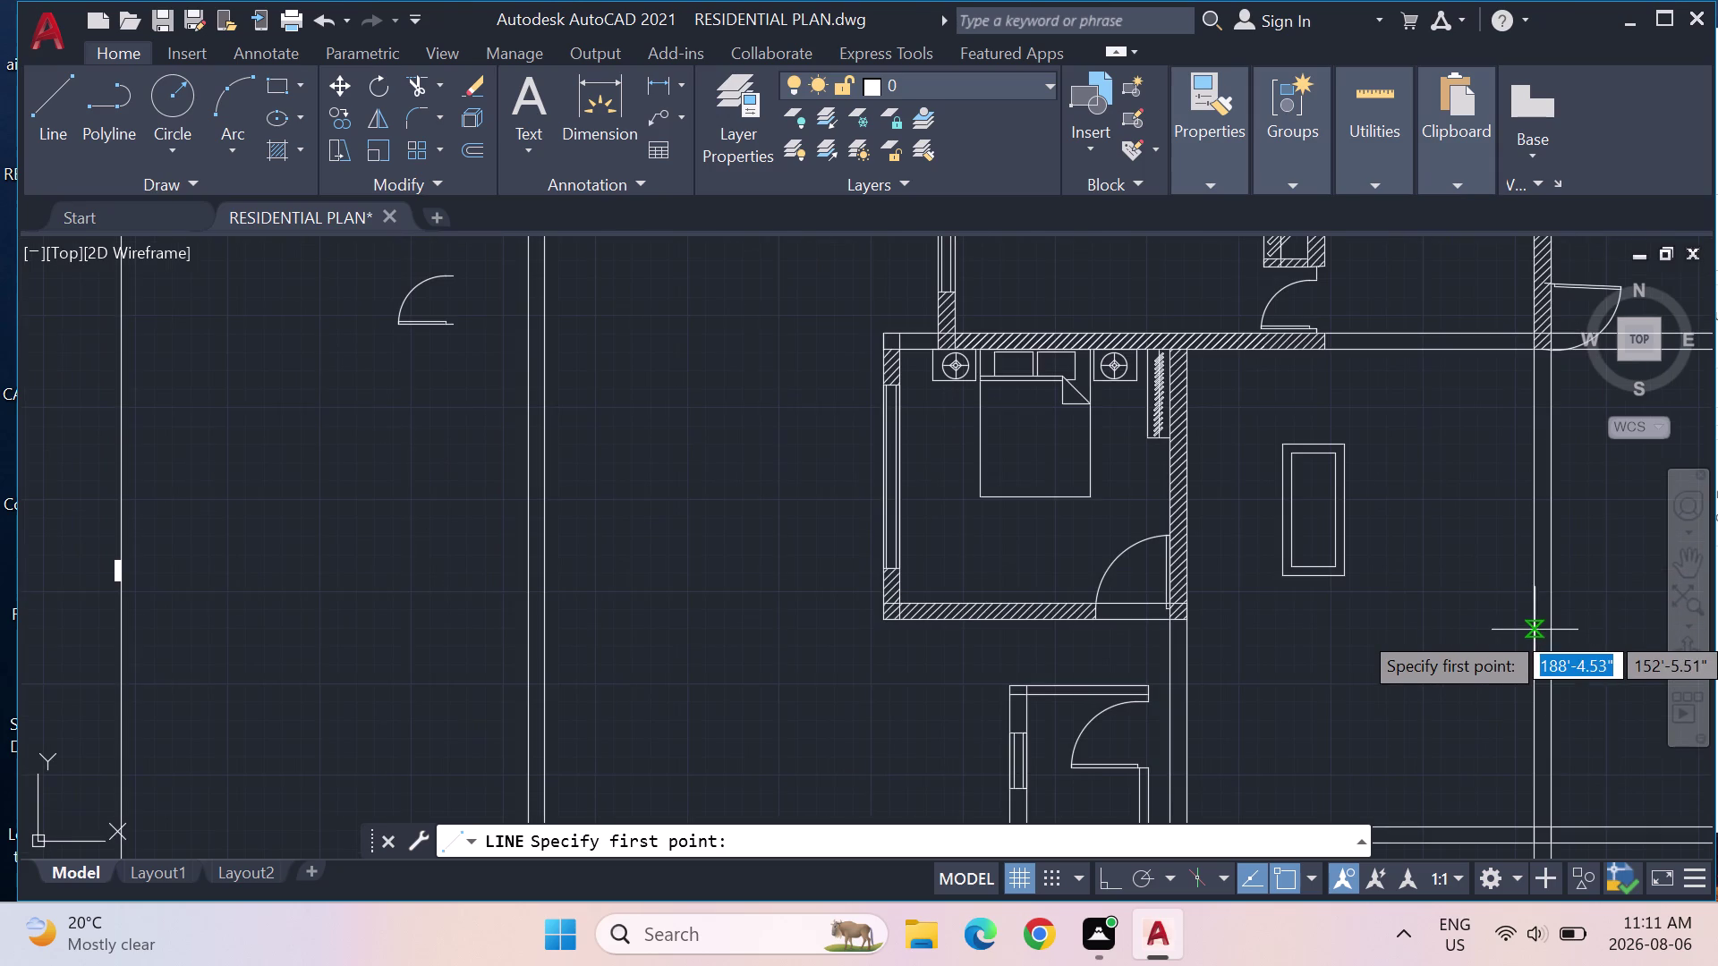
click(45, 101)
scroll(up, 3)
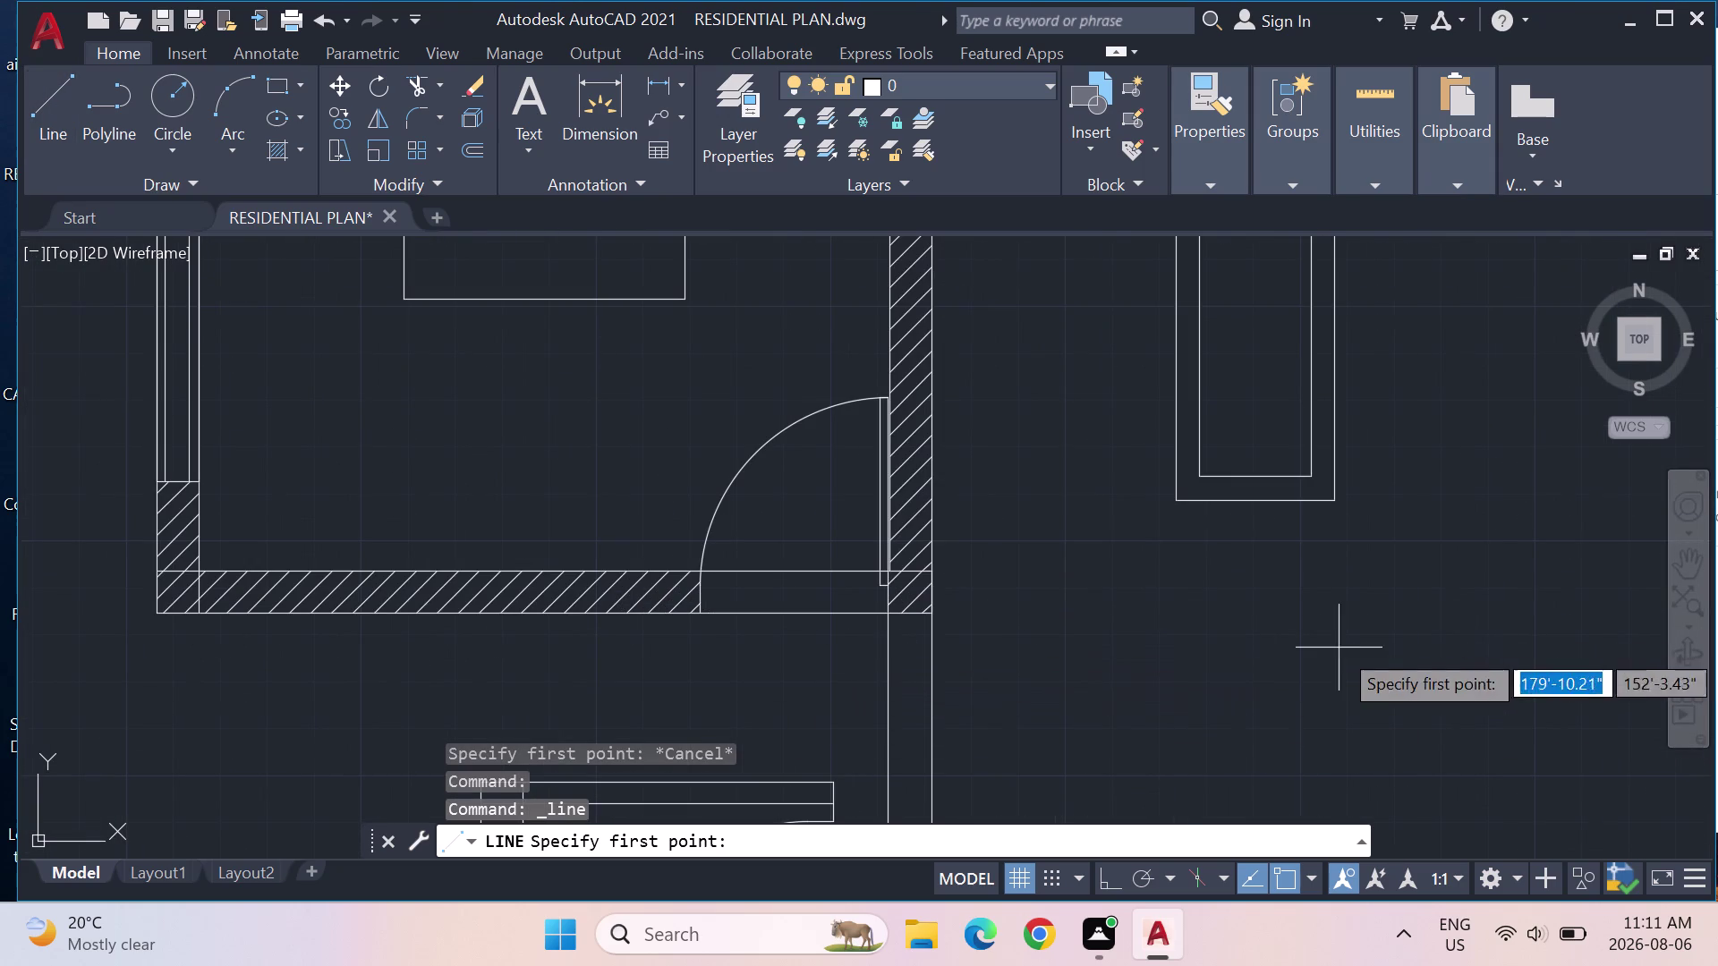
key(Escape)
key(Escape)
Try extending a line to the wall and bedroom edge boundaries, then cancel.
key(e)
key(x)
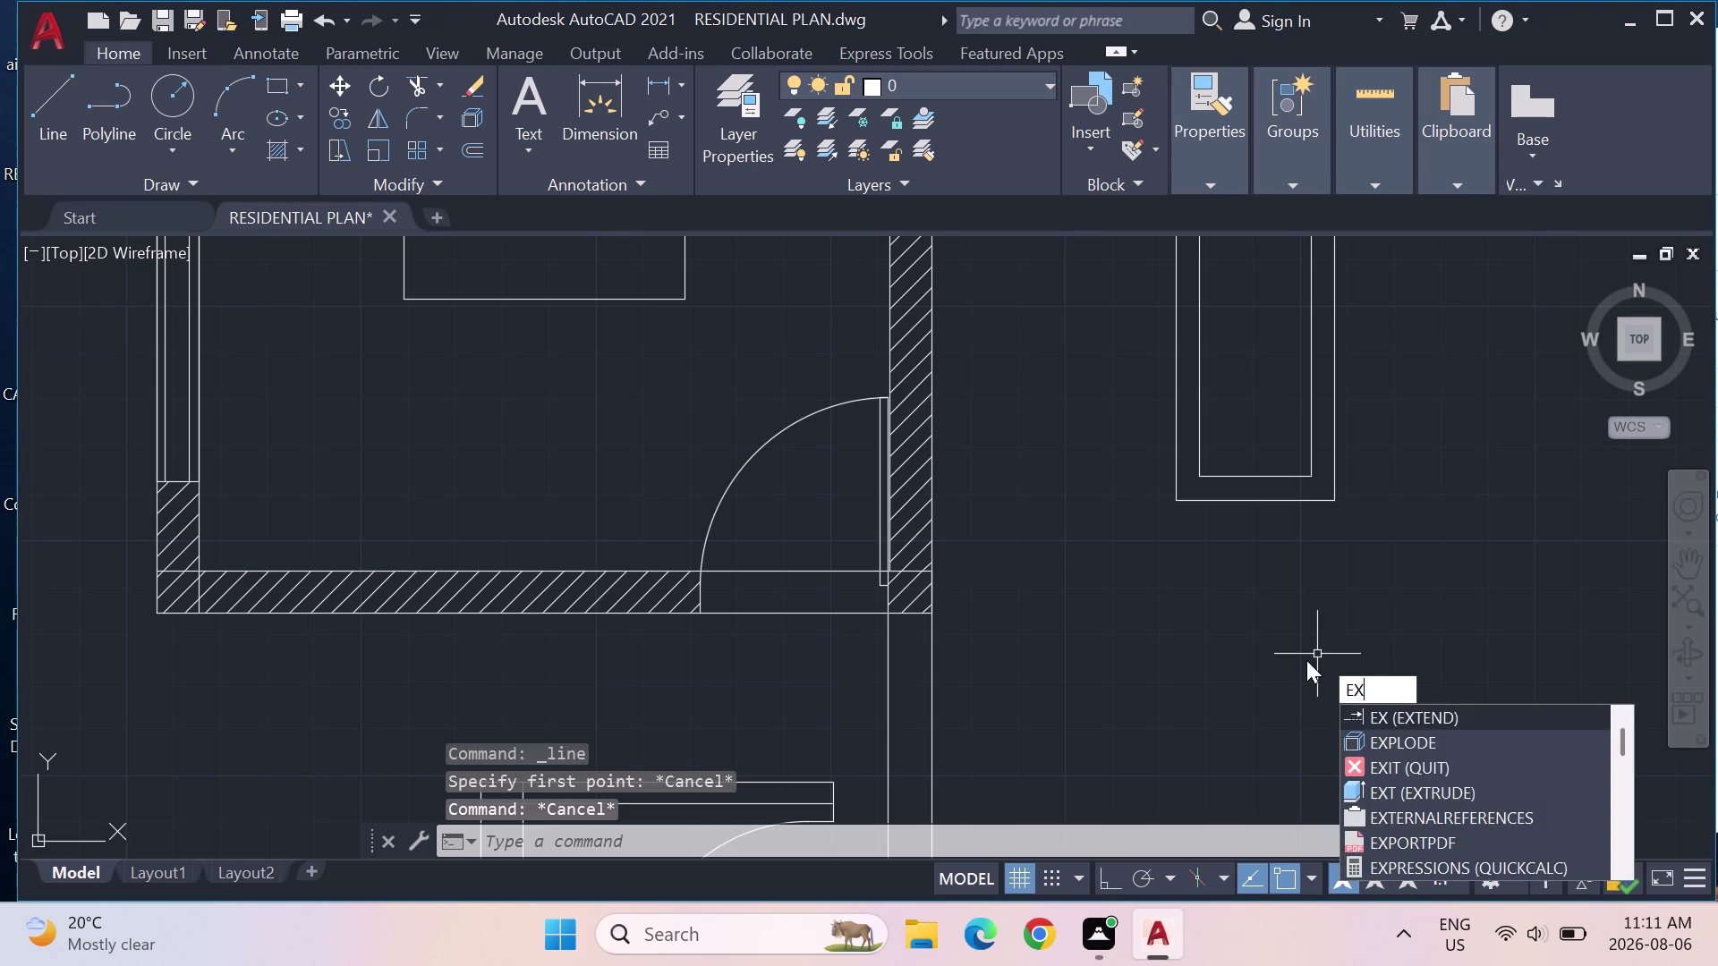
key(Return)
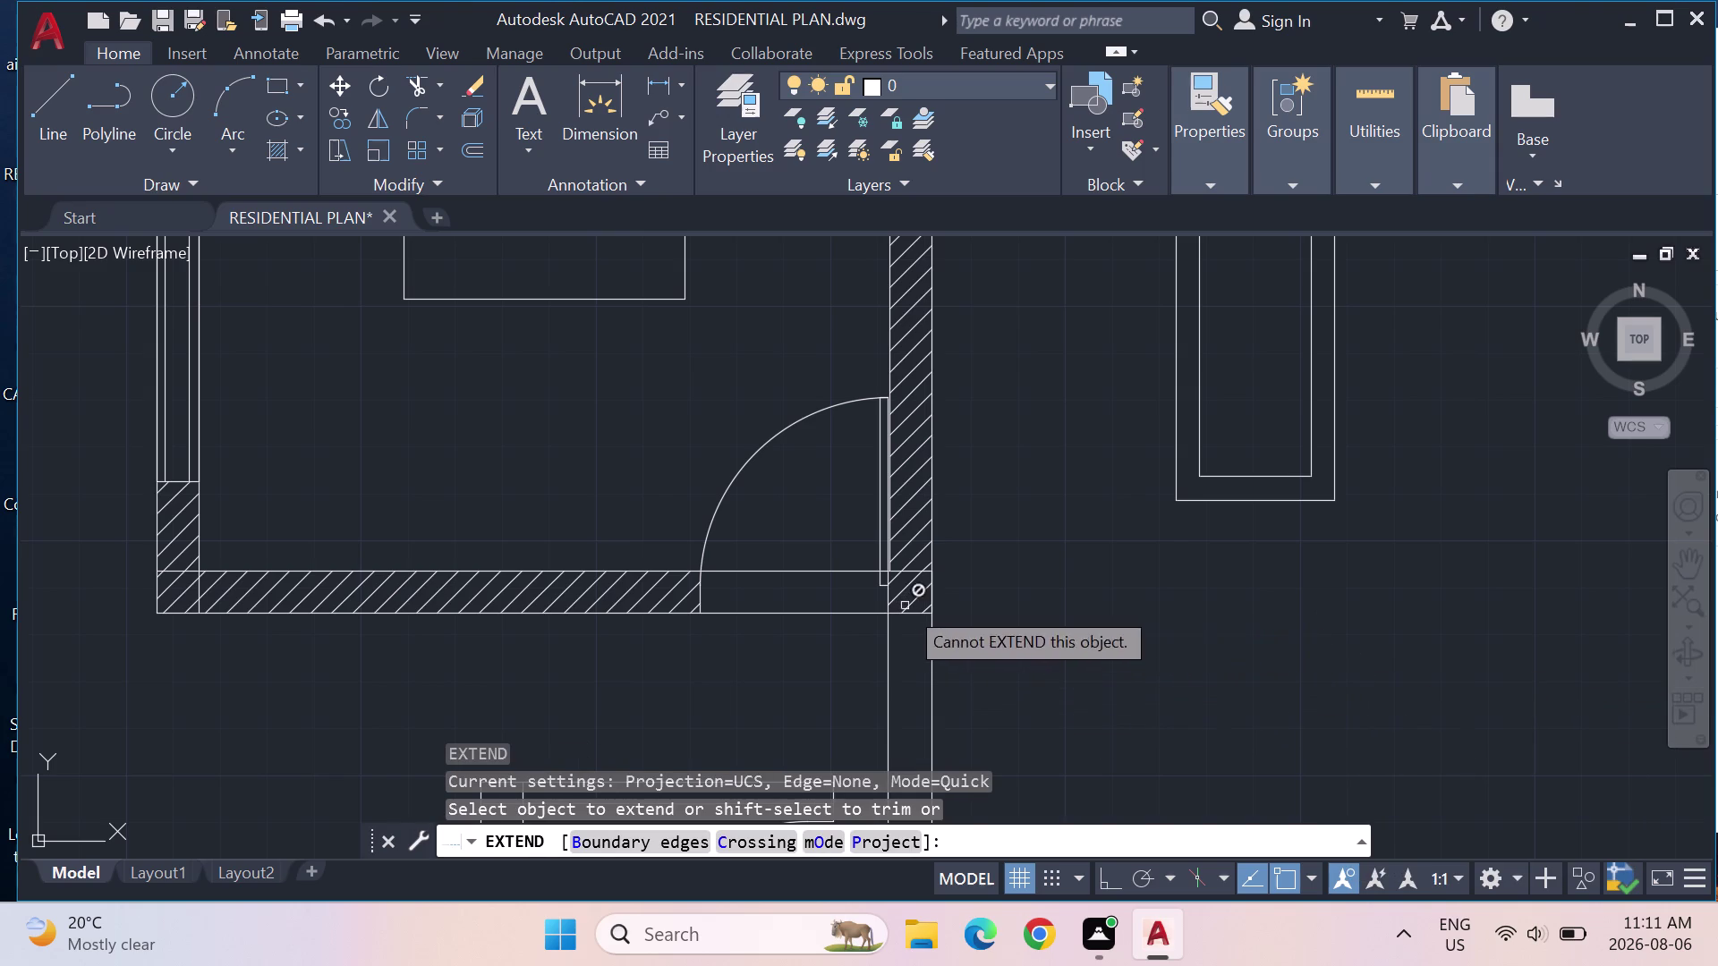
click(916, 616)
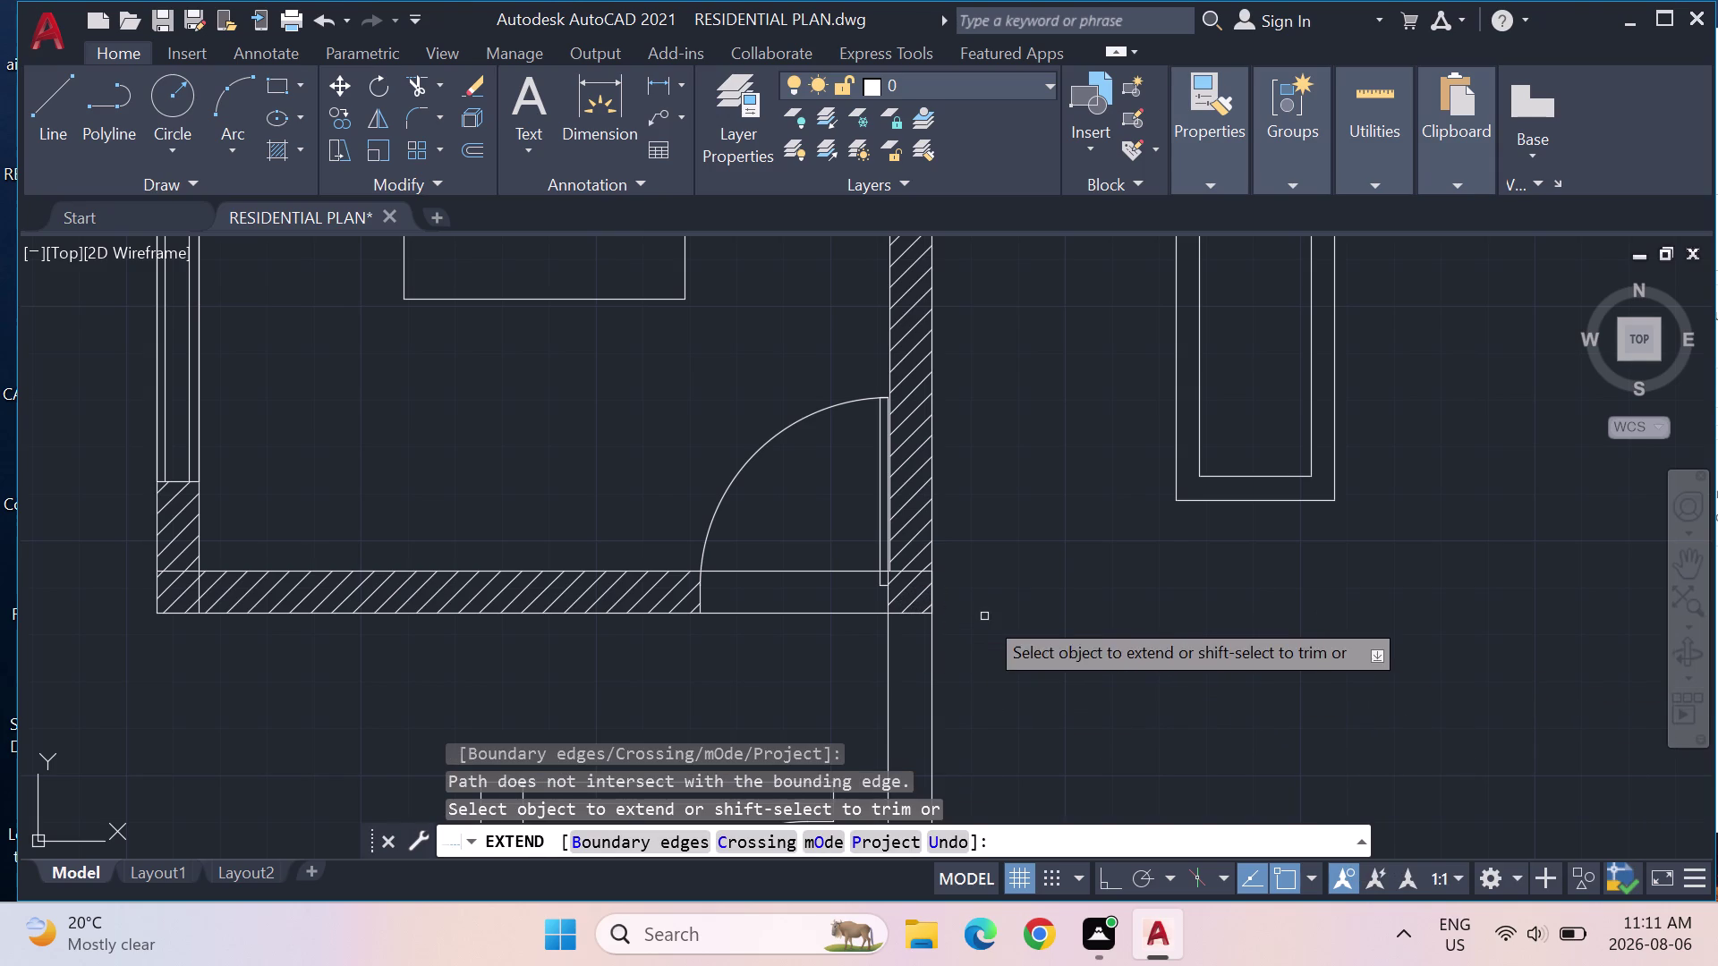
click(646, 834)
scroll(down, 3)
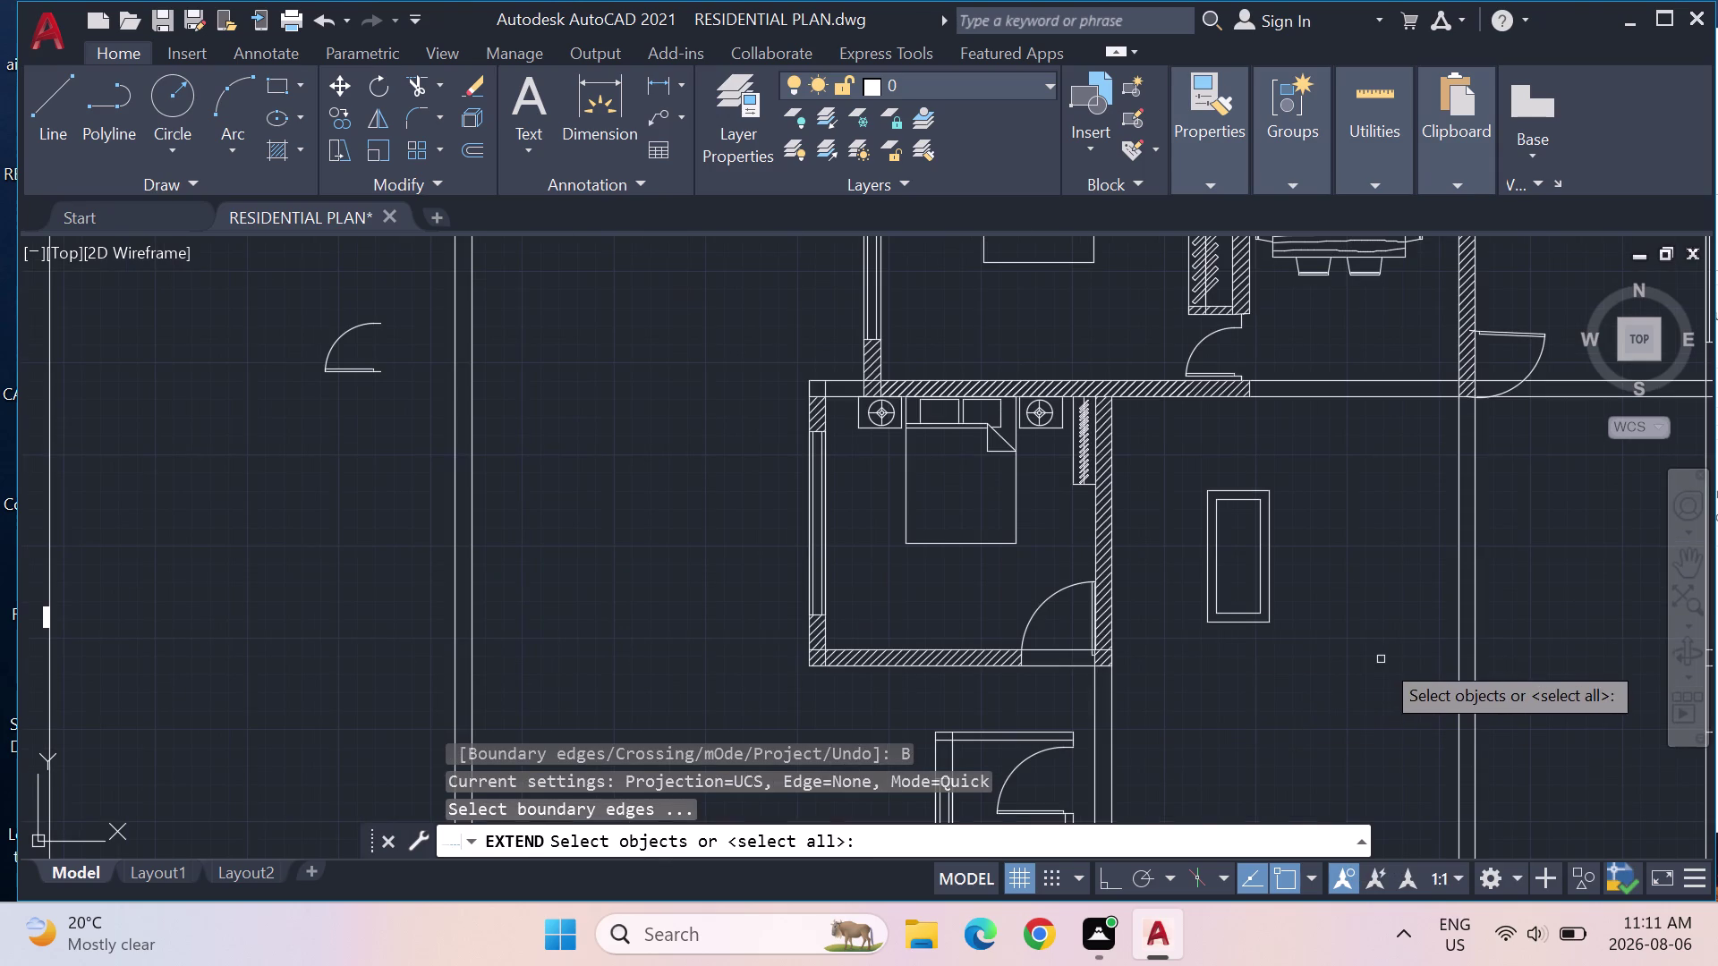
click(1460, 639)
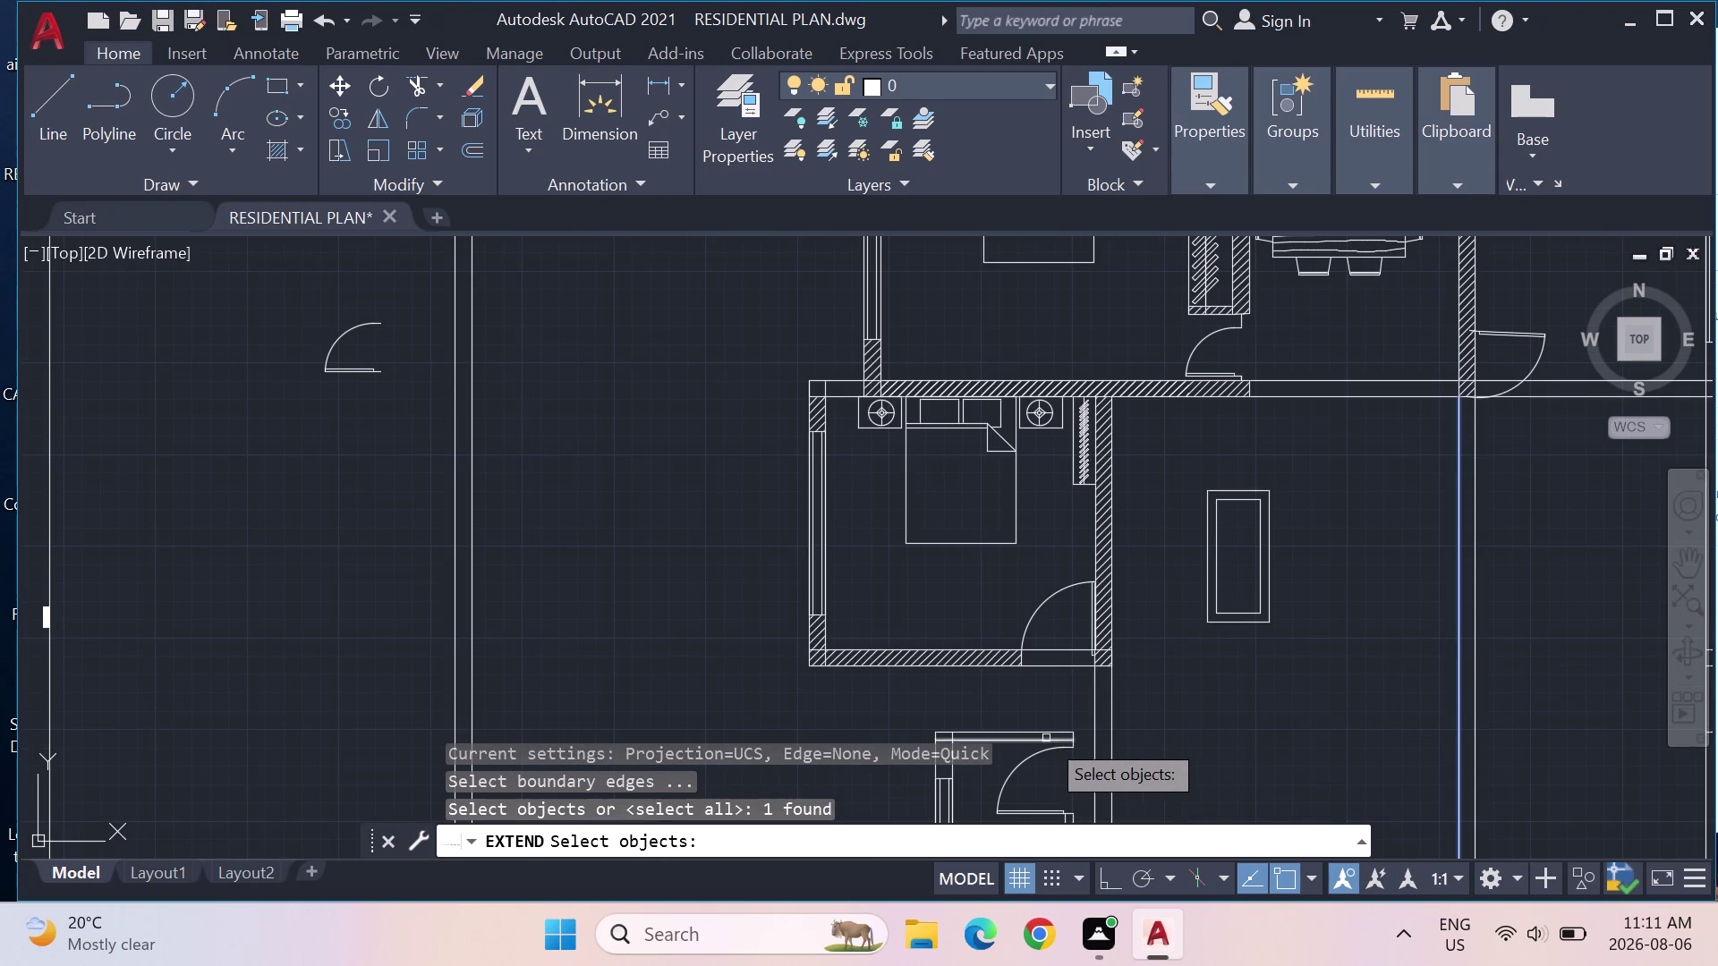
click(1103, 667)
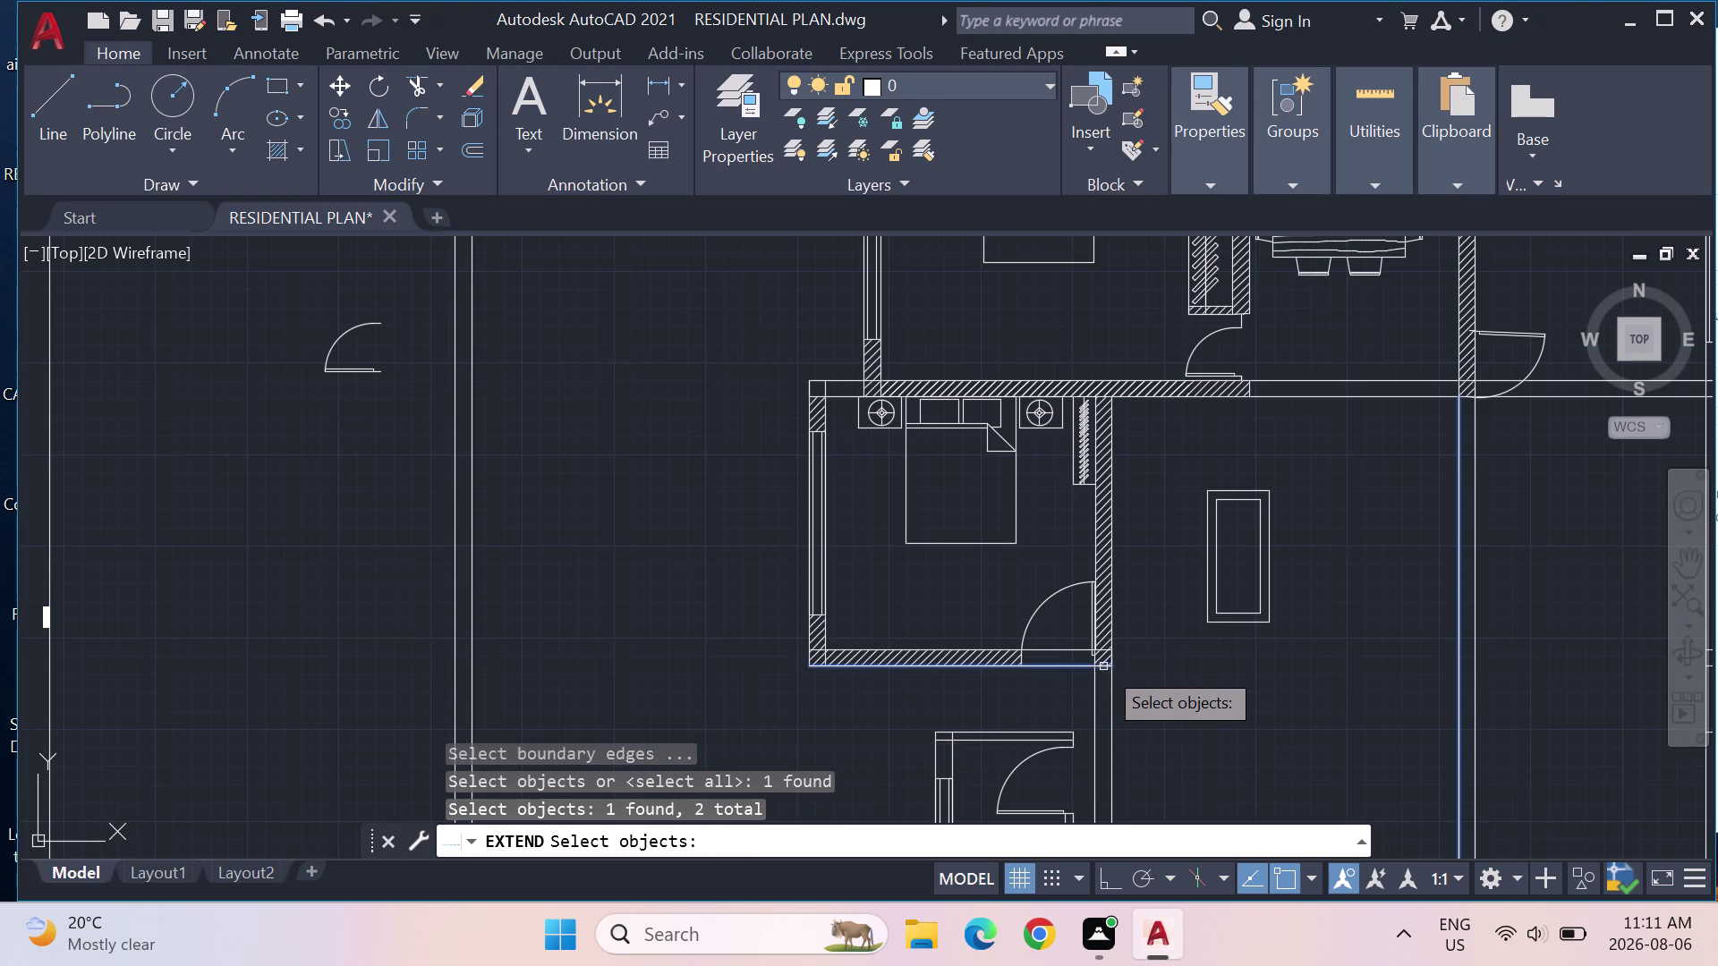
key(Escape)
key(Escape)
With Ortho on, draw a horizontal line from the wall corner to the right guide line.
key(Escape)
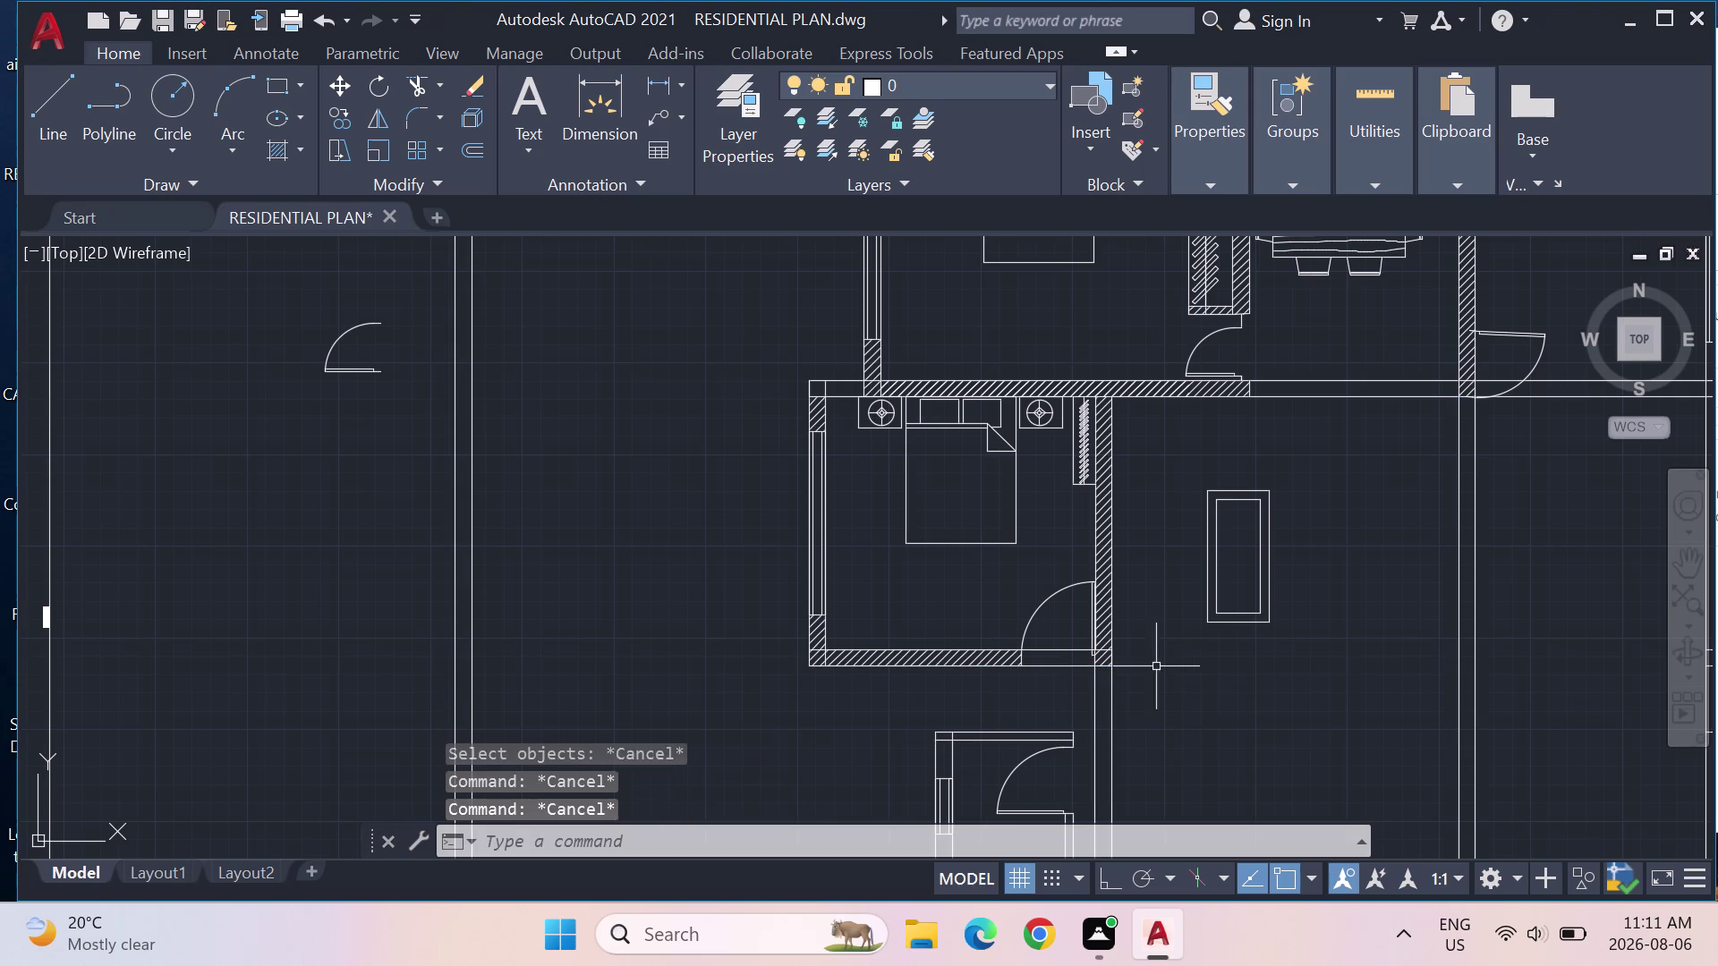
key(Escape)
drag(45, 112, 43, 125)
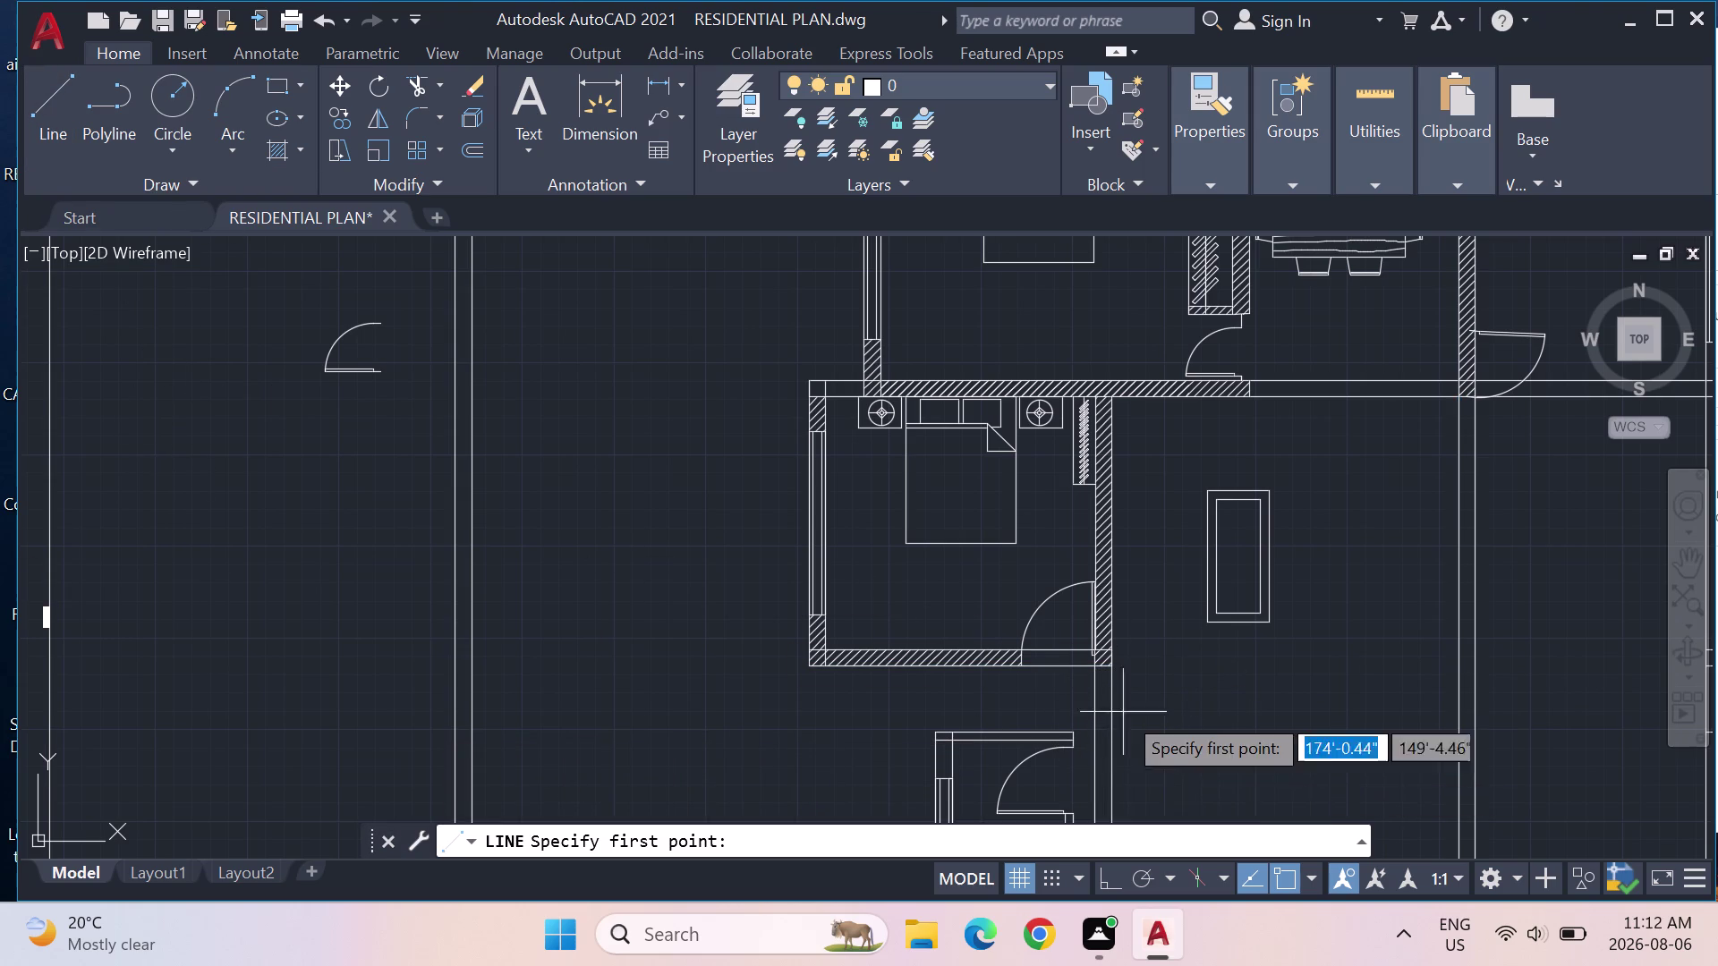
scroll(up, 3)
click(1130, 635)
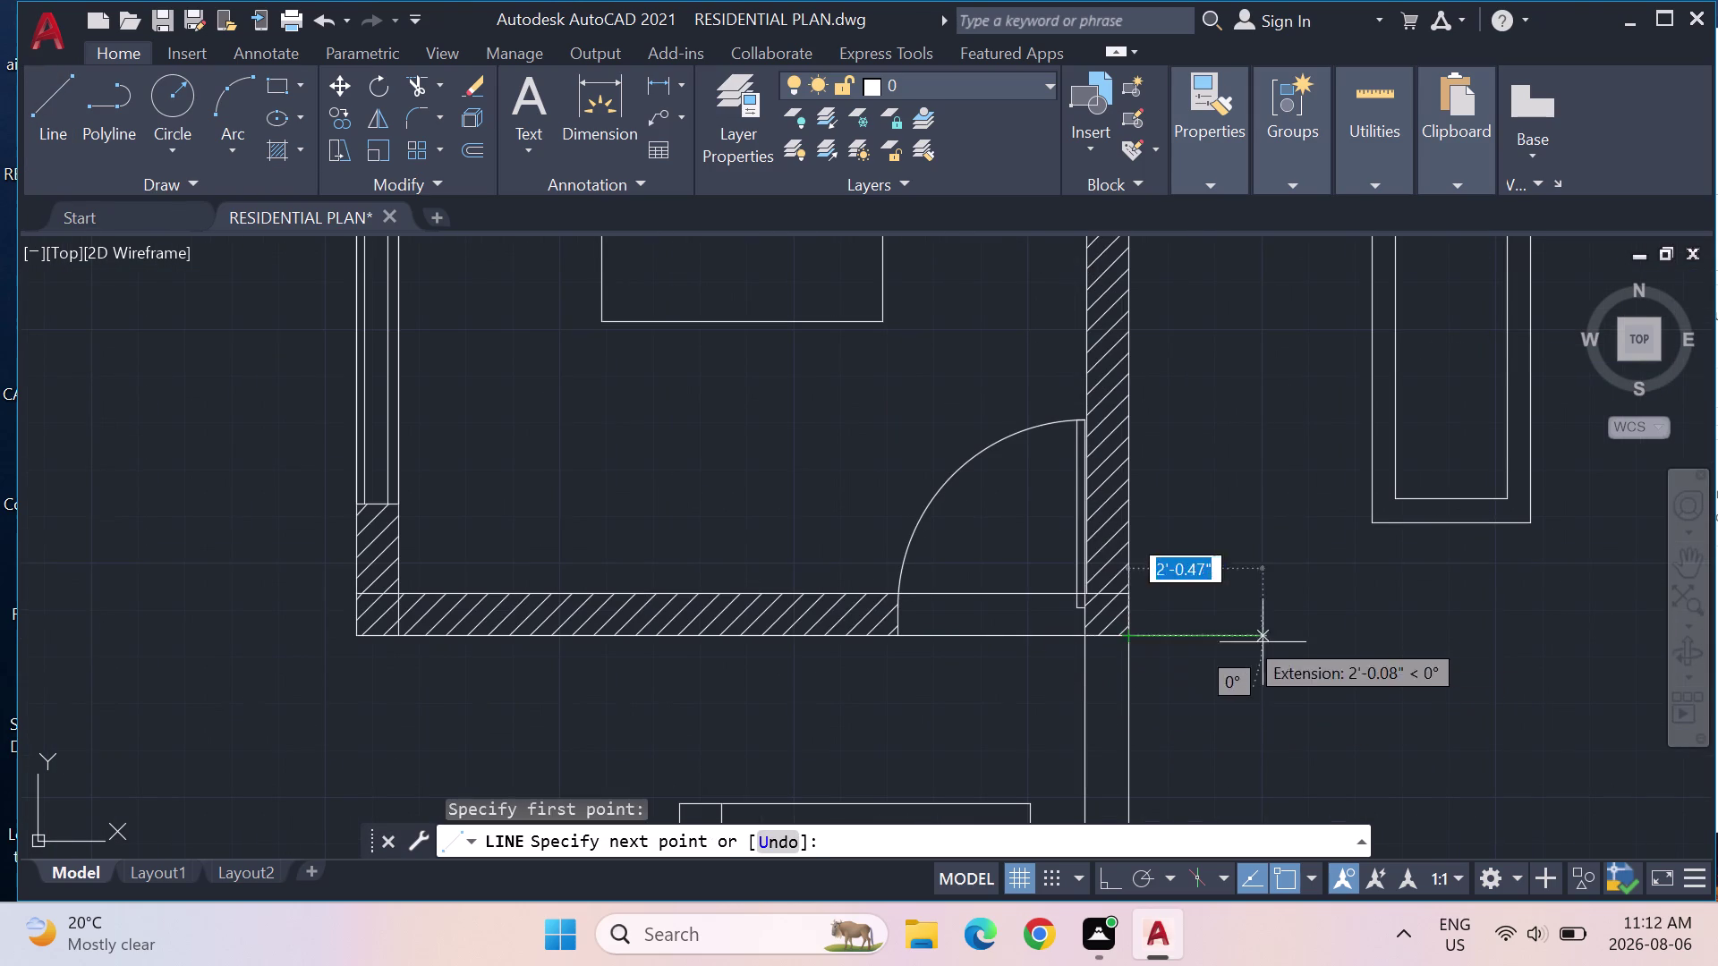
scroll(down, 3)
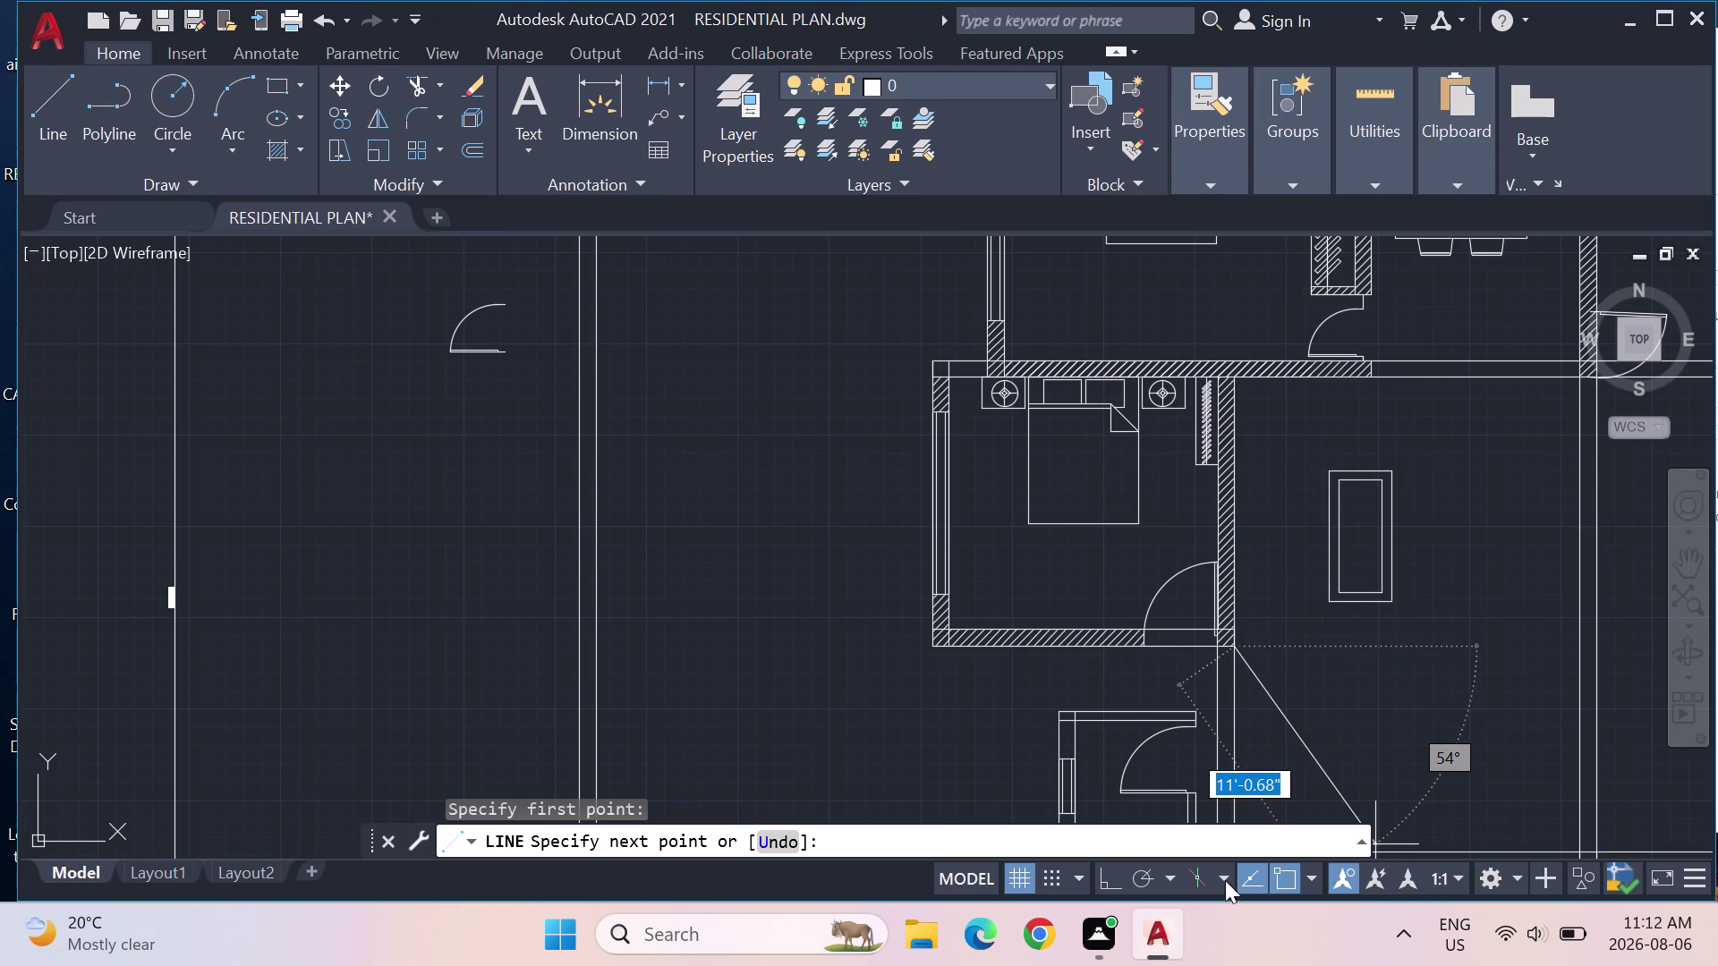
click(1112, 875)
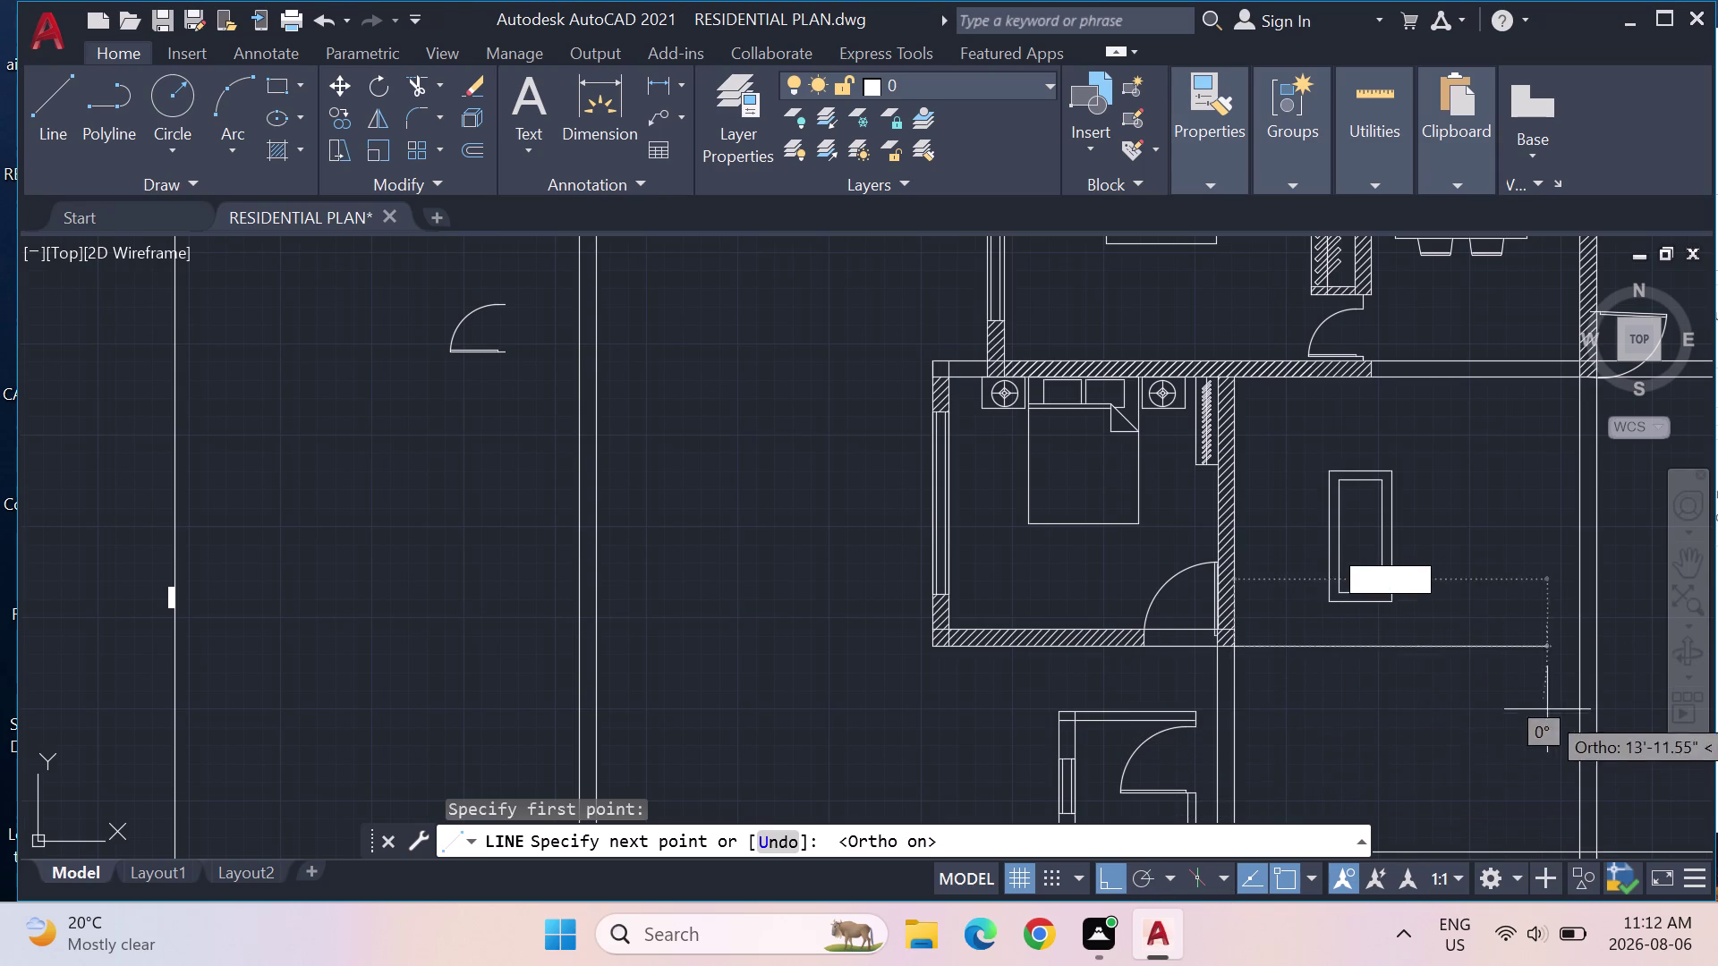
click(1591, 642)
key(Escape)
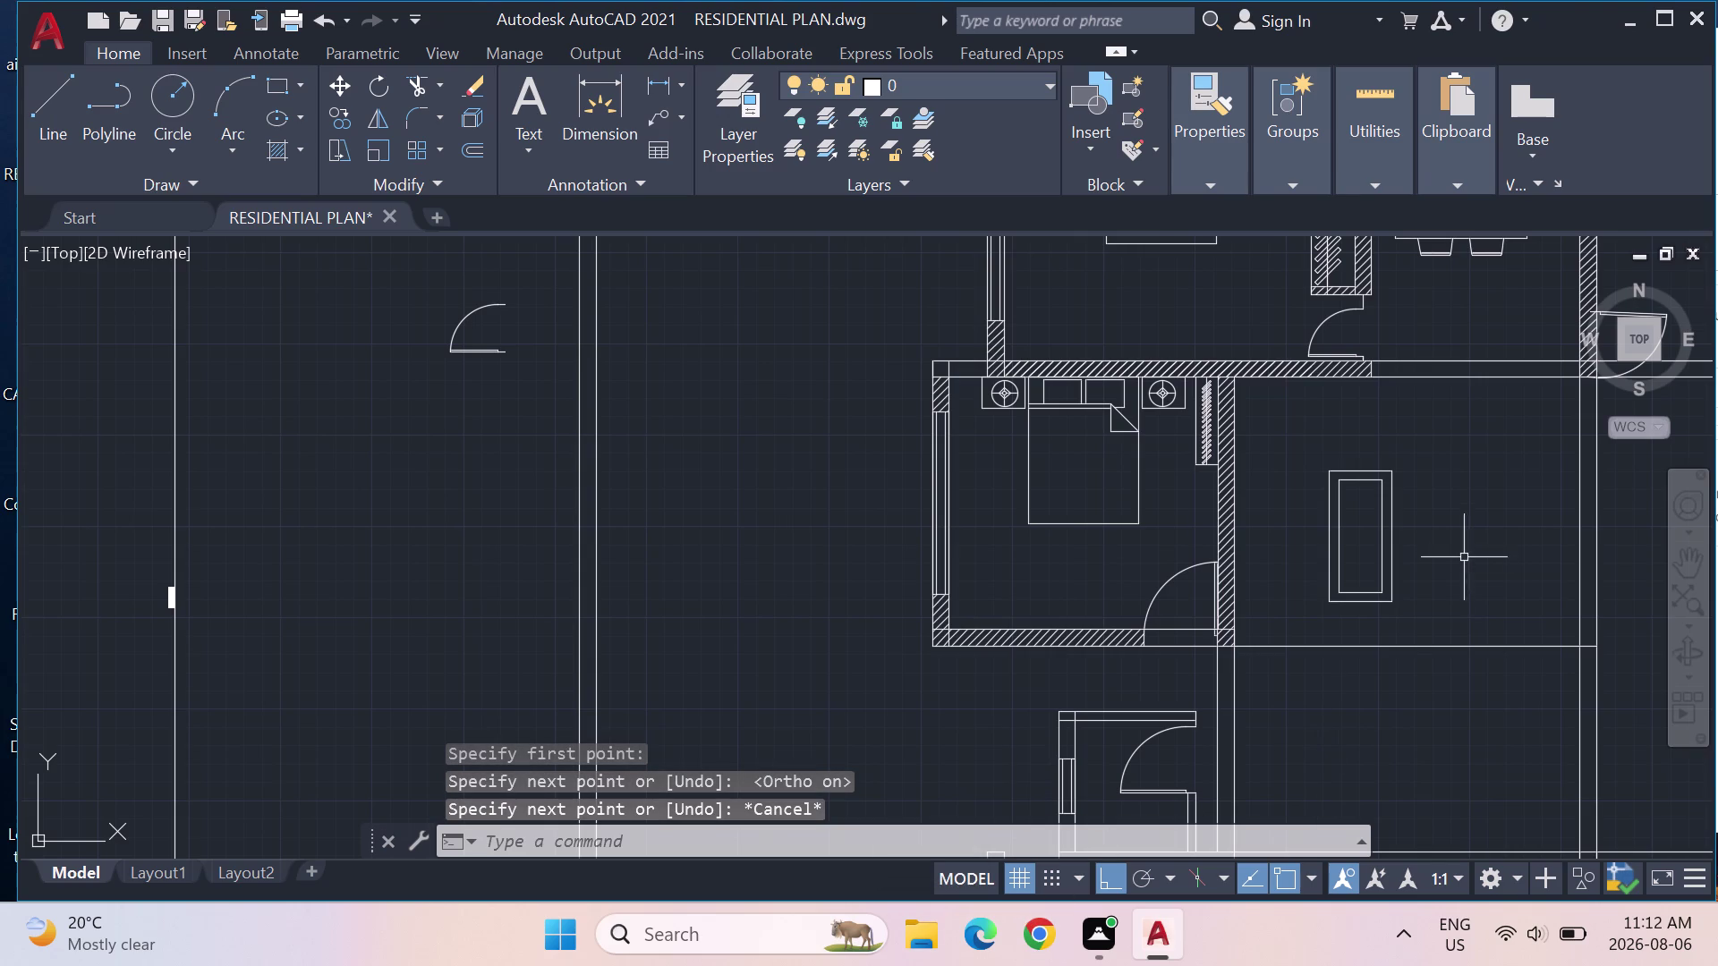
click(287, 146)
click(476, 113)
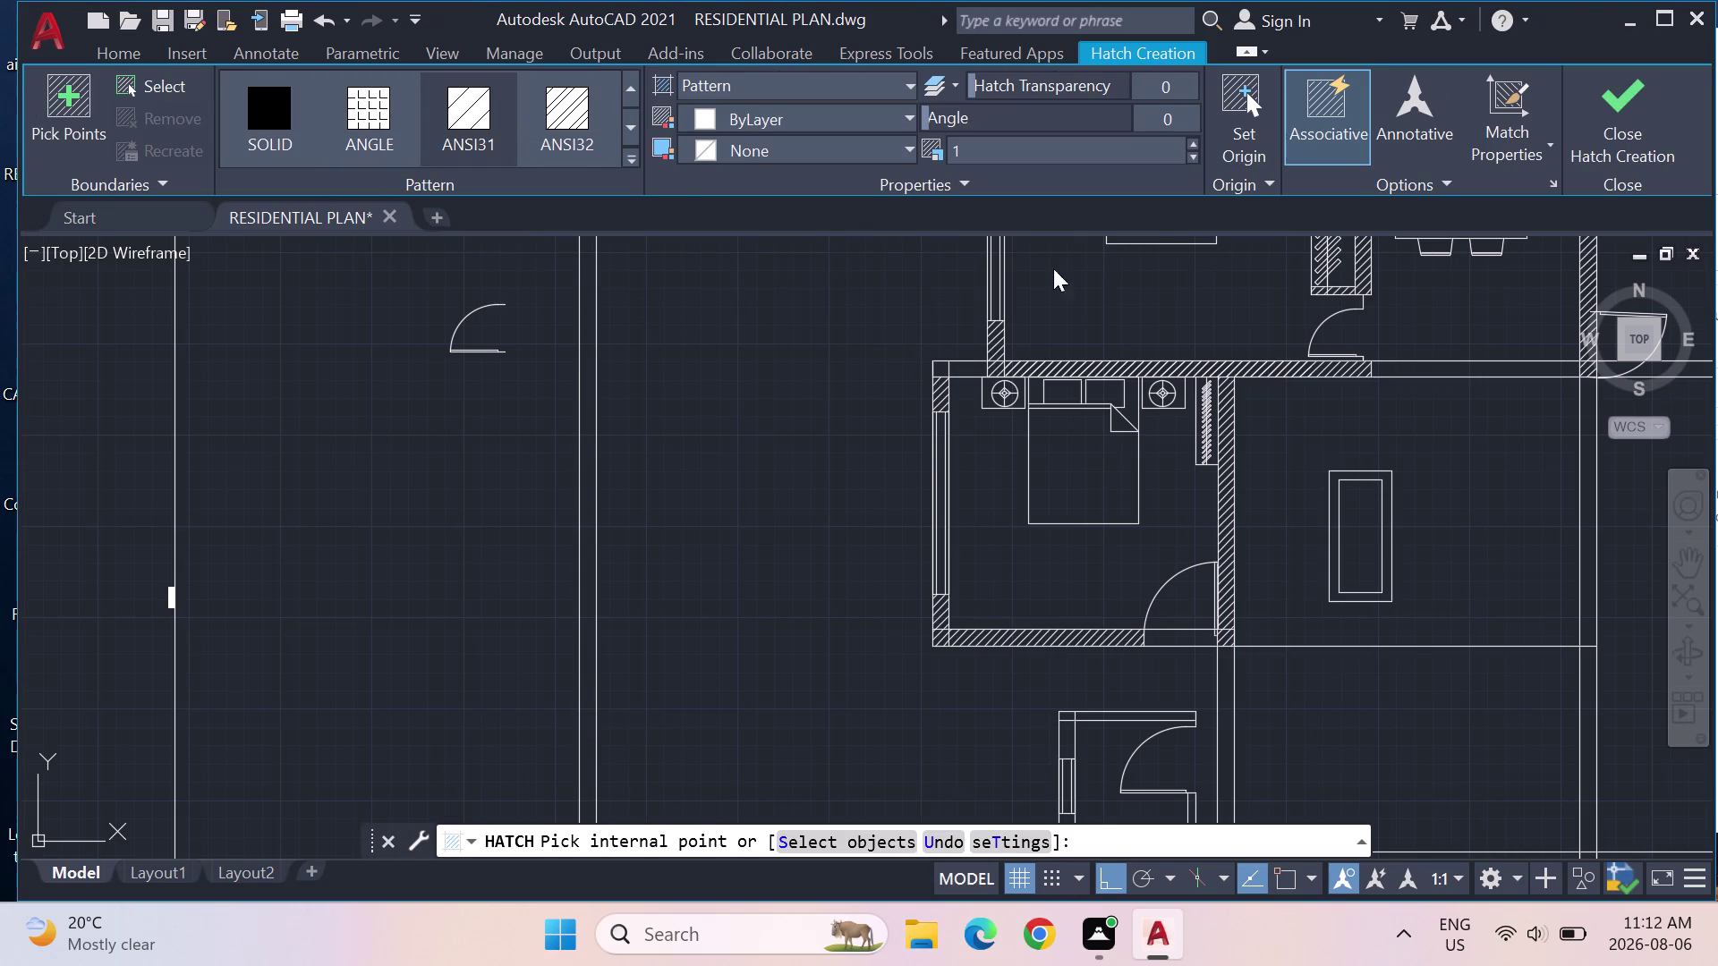
Cancel the hatch fill and erase the unwanted object beside the guide line.
click(1585, 493)
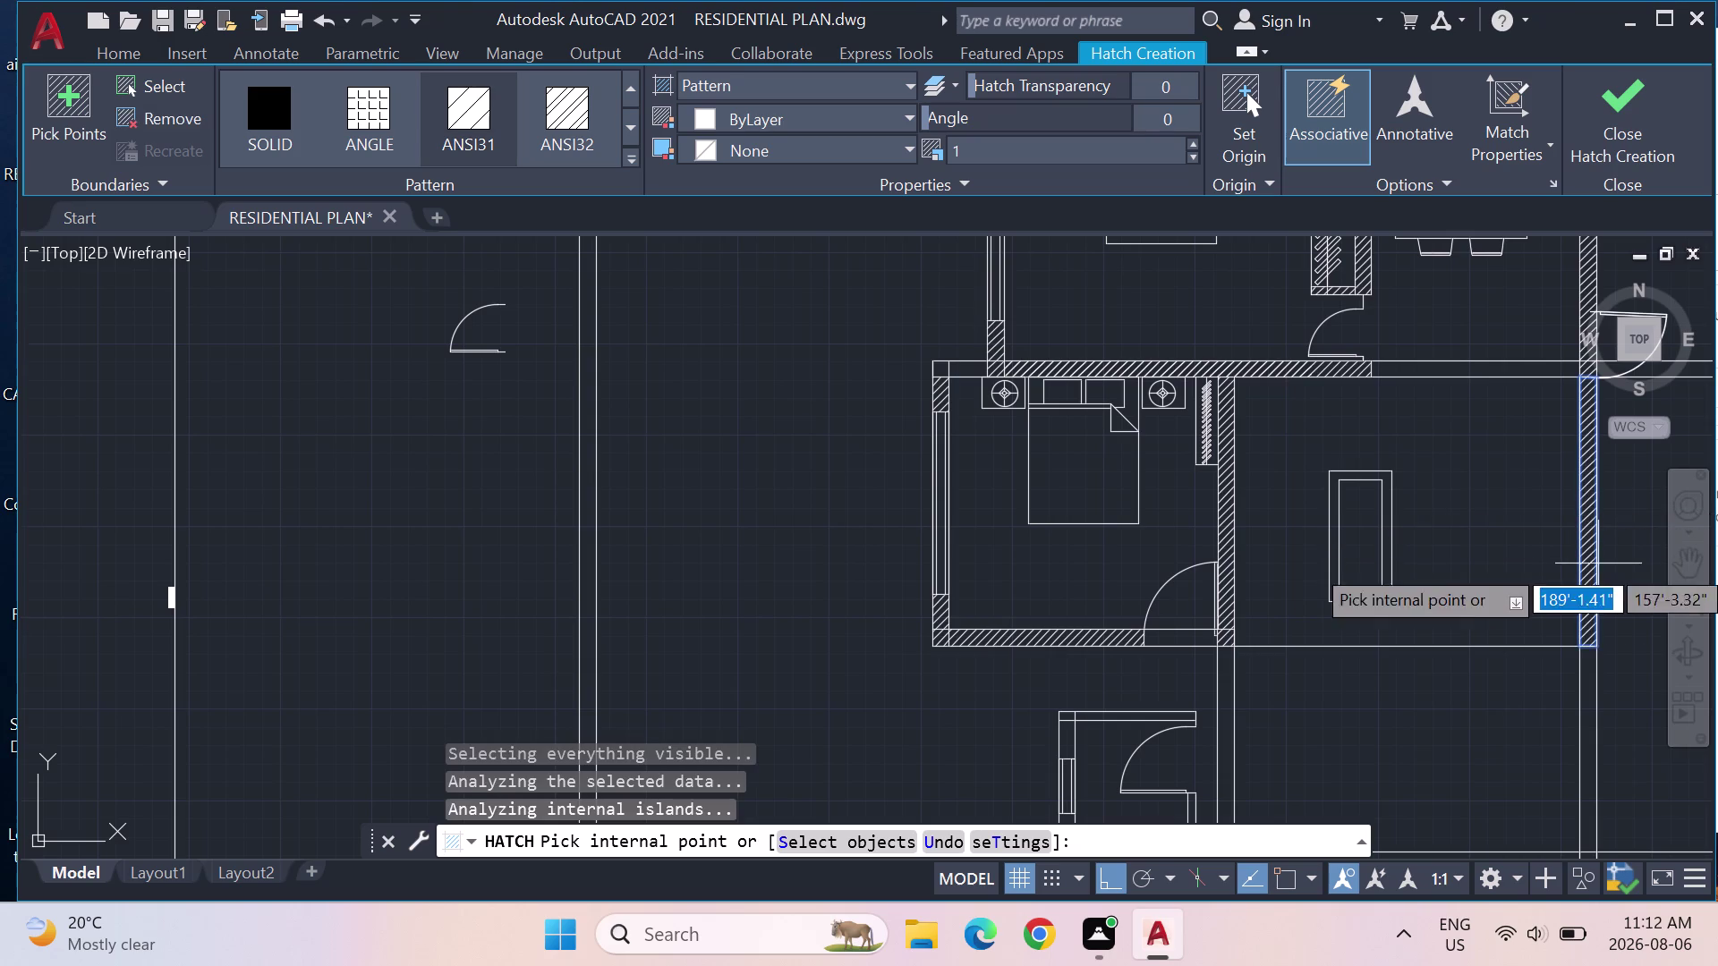
key(Escape)
scroll(down, 3)
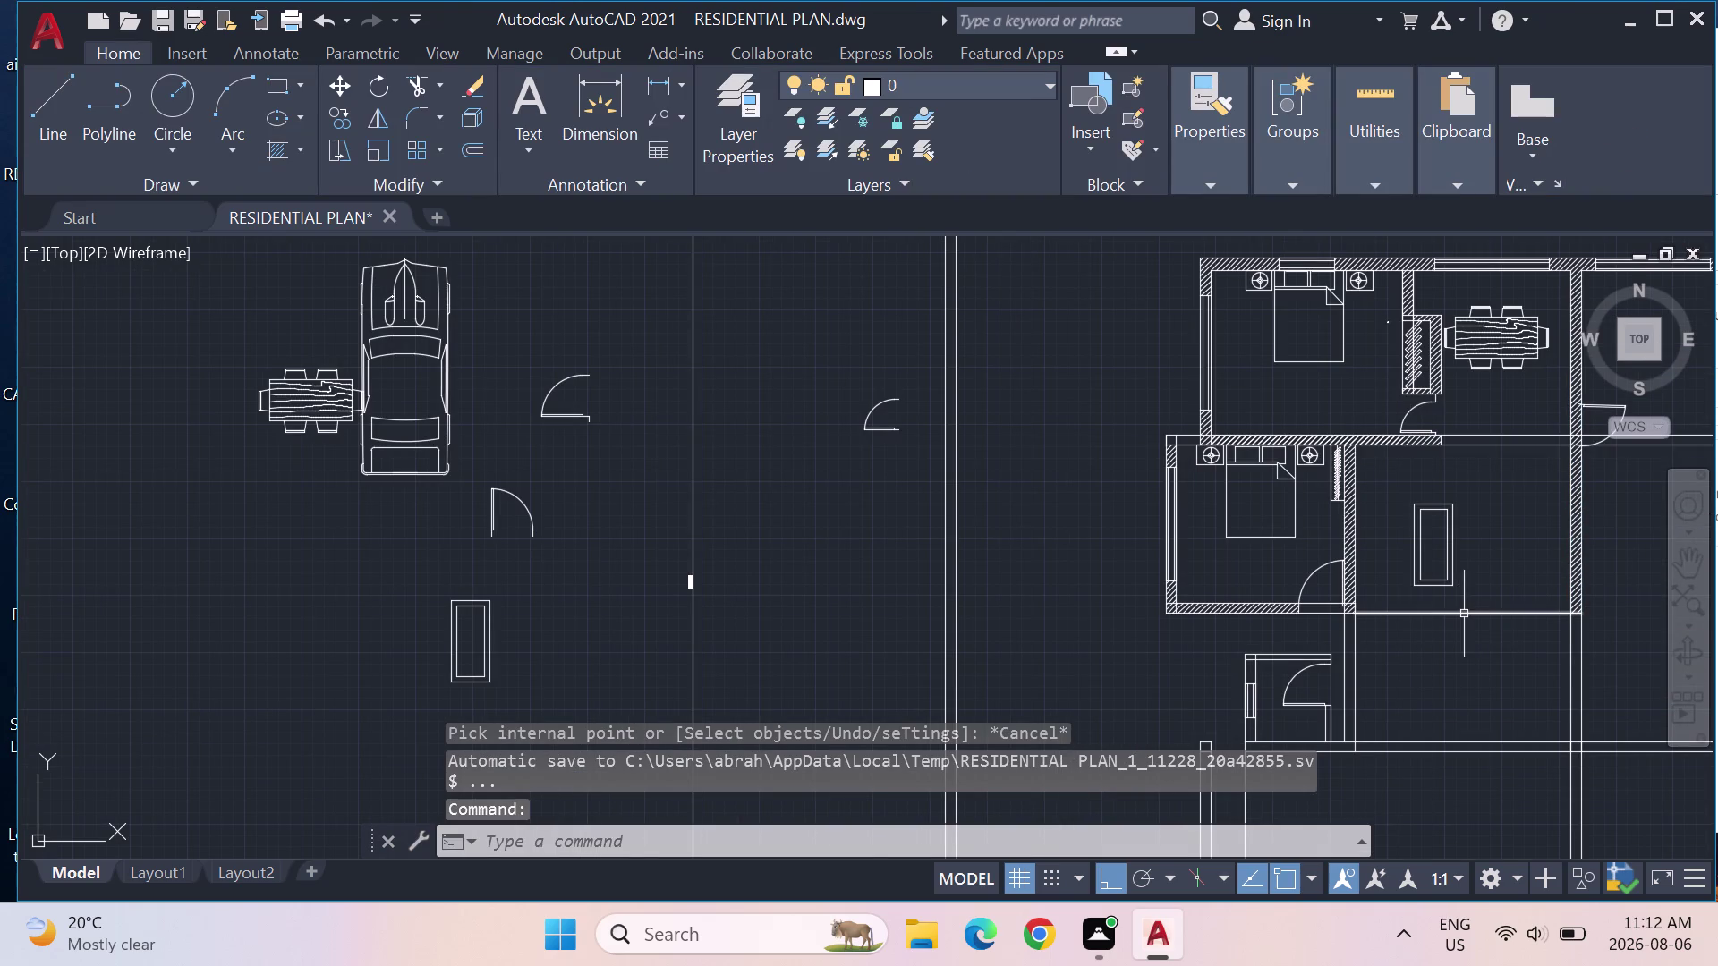
click(1463, 613)
key(Delete)
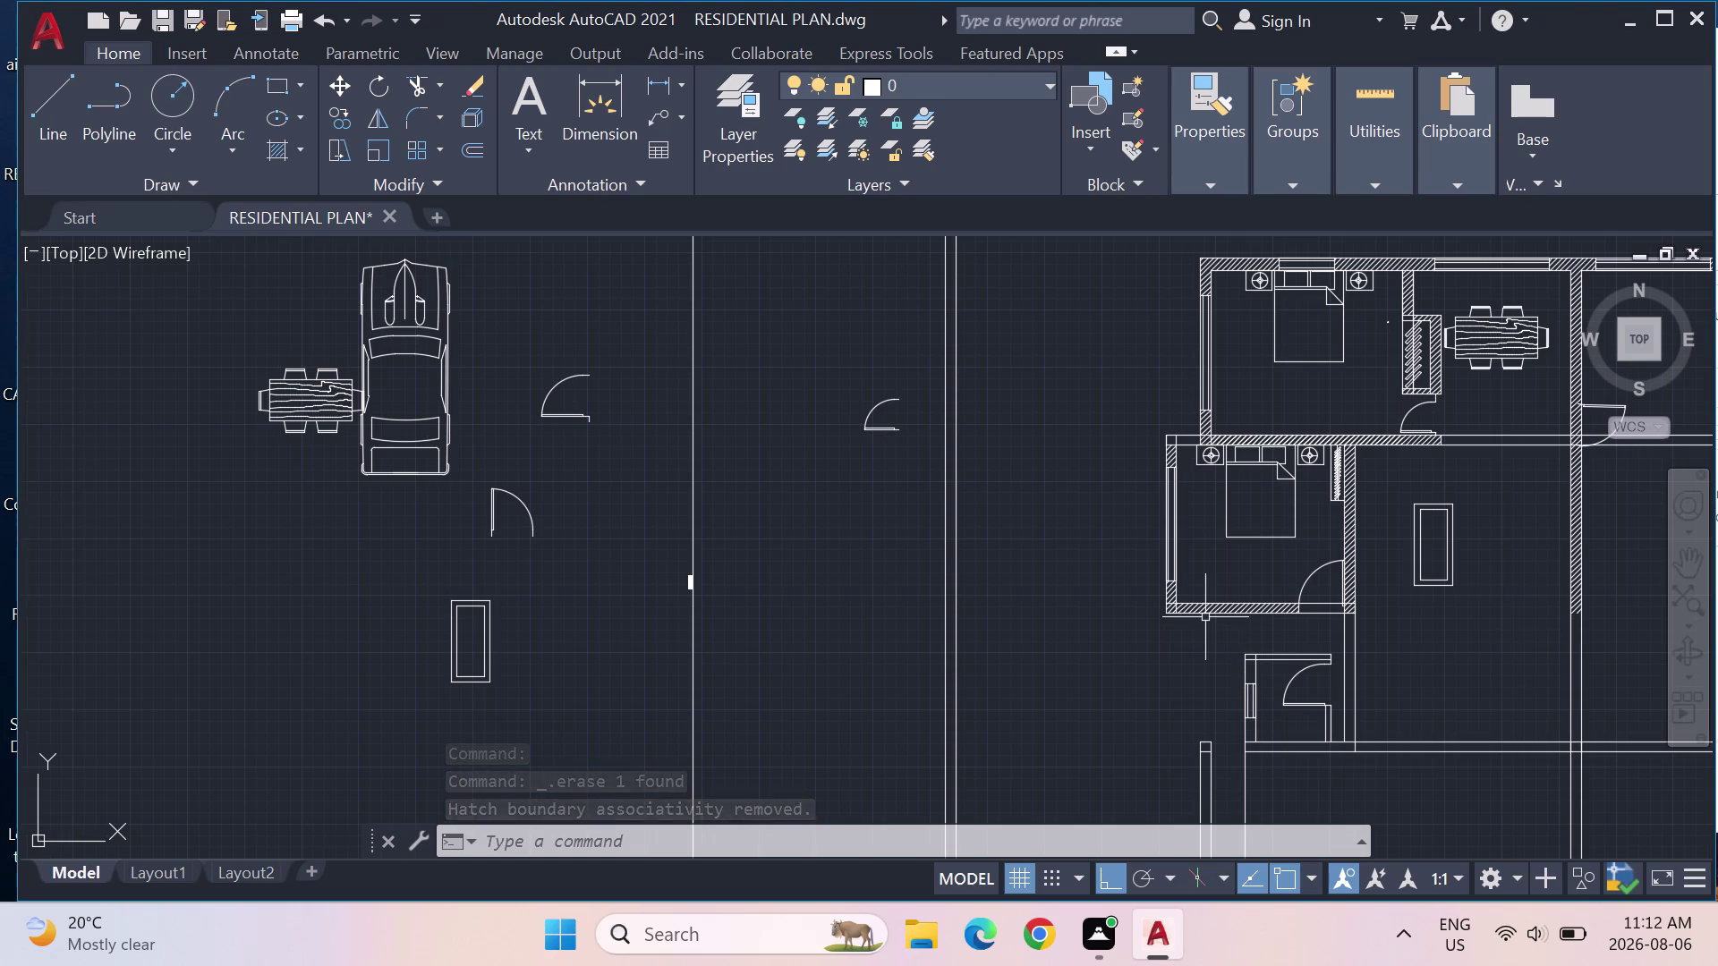
key(ctrl+2)
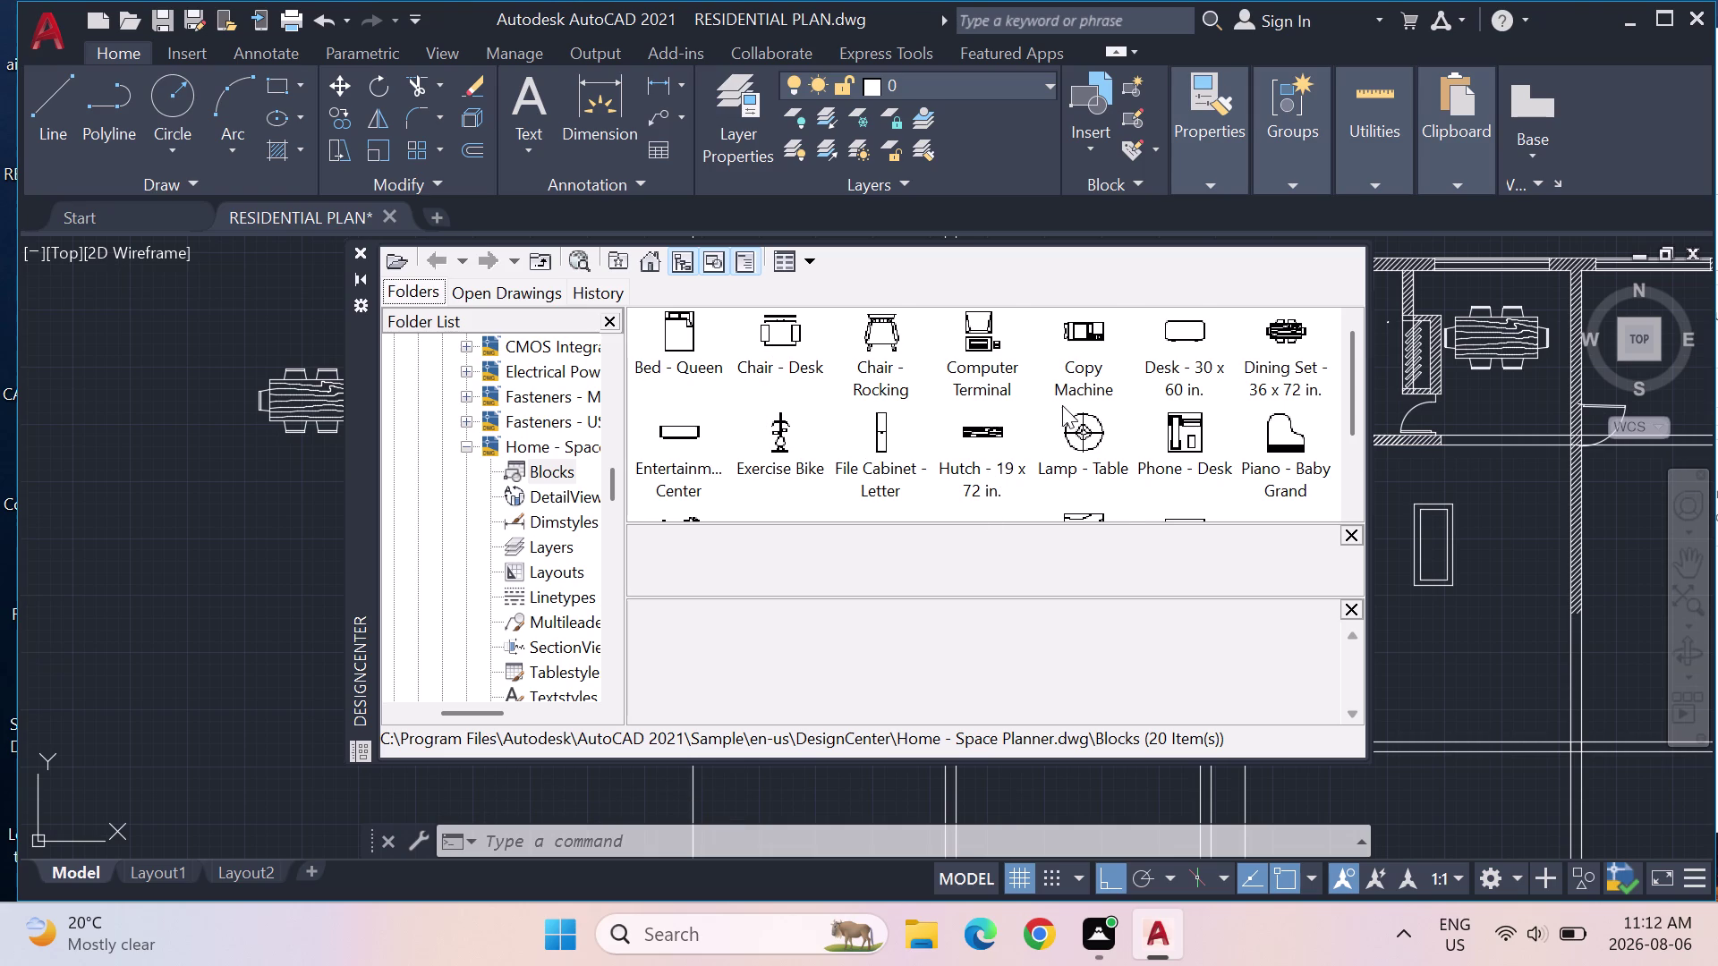
Insert the Sofa - Roundback Loveseat block left of the plan, then close DesignCenter.
scroll(down, 3)
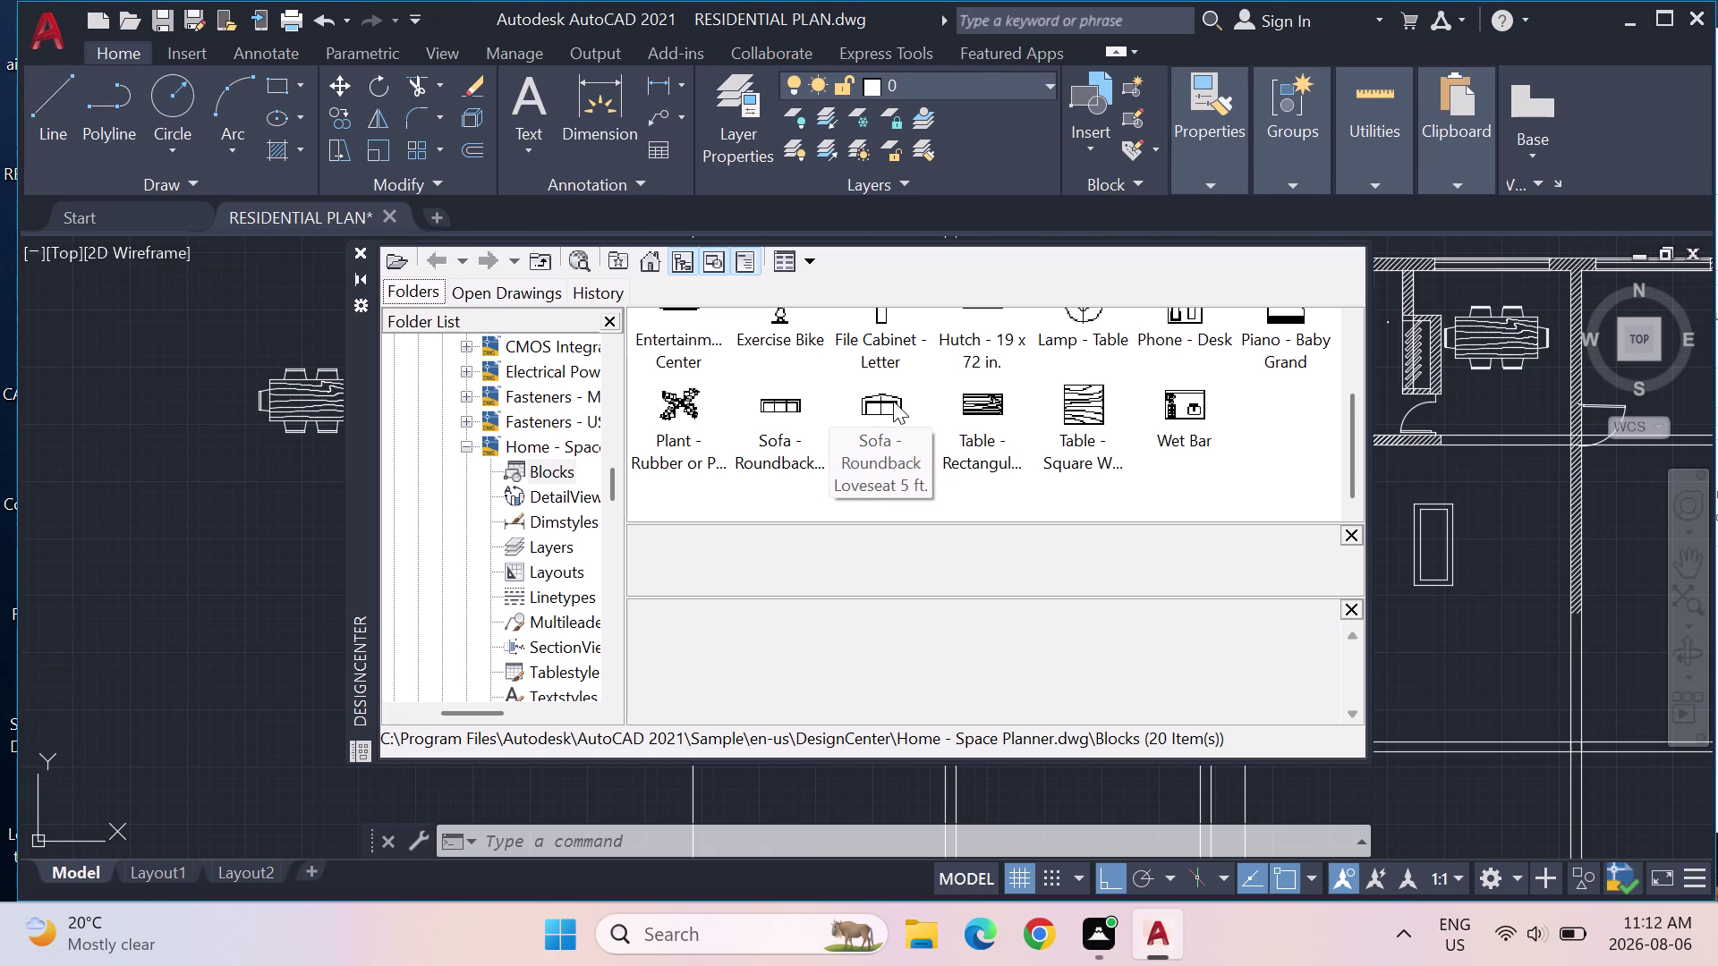
drag(893, 401, 856, 421)
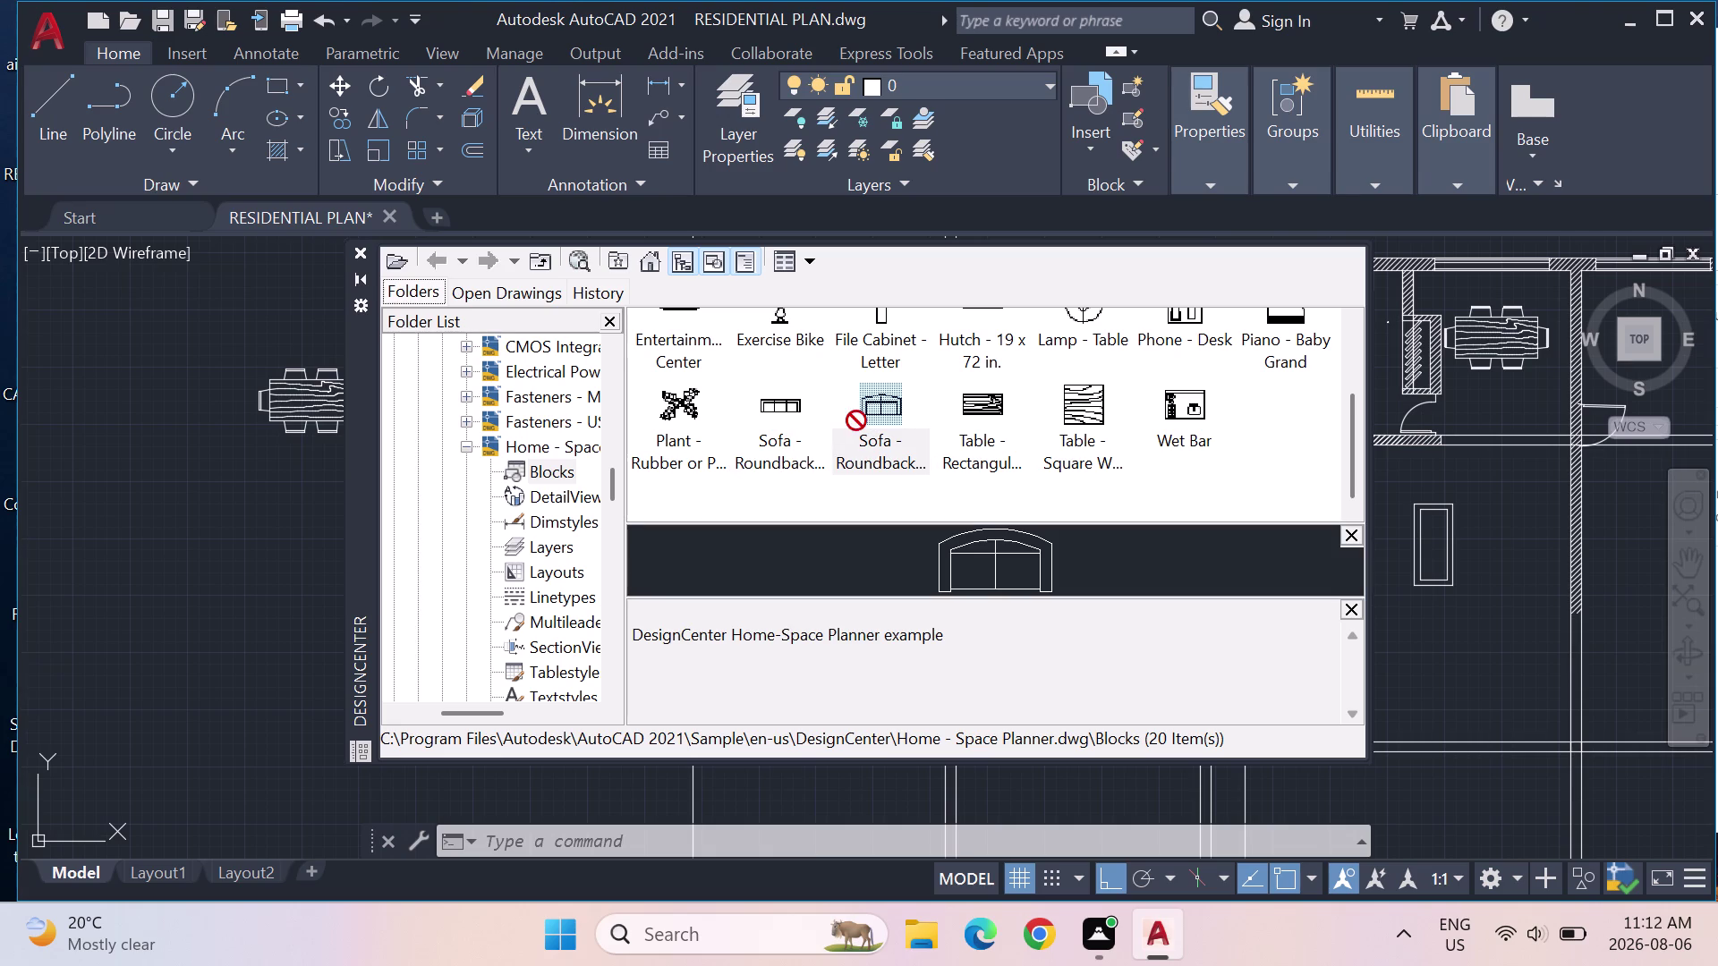
drag(856, 421, 887, 410)
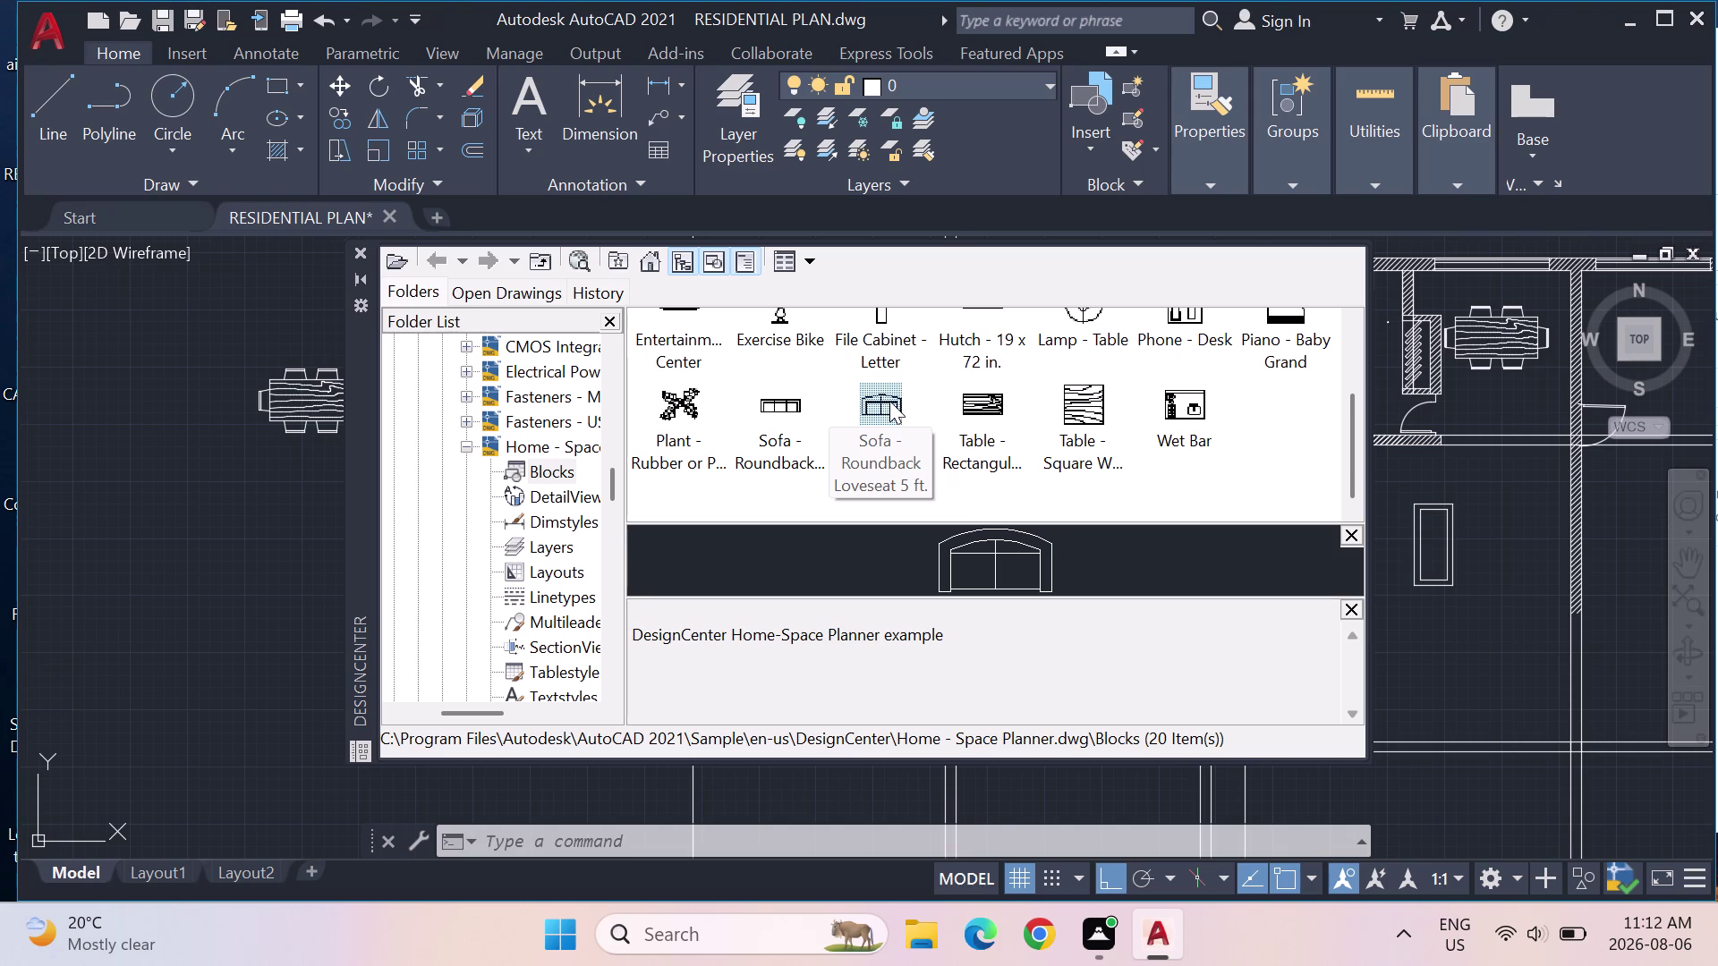
drag(895, 397, 267, 549)
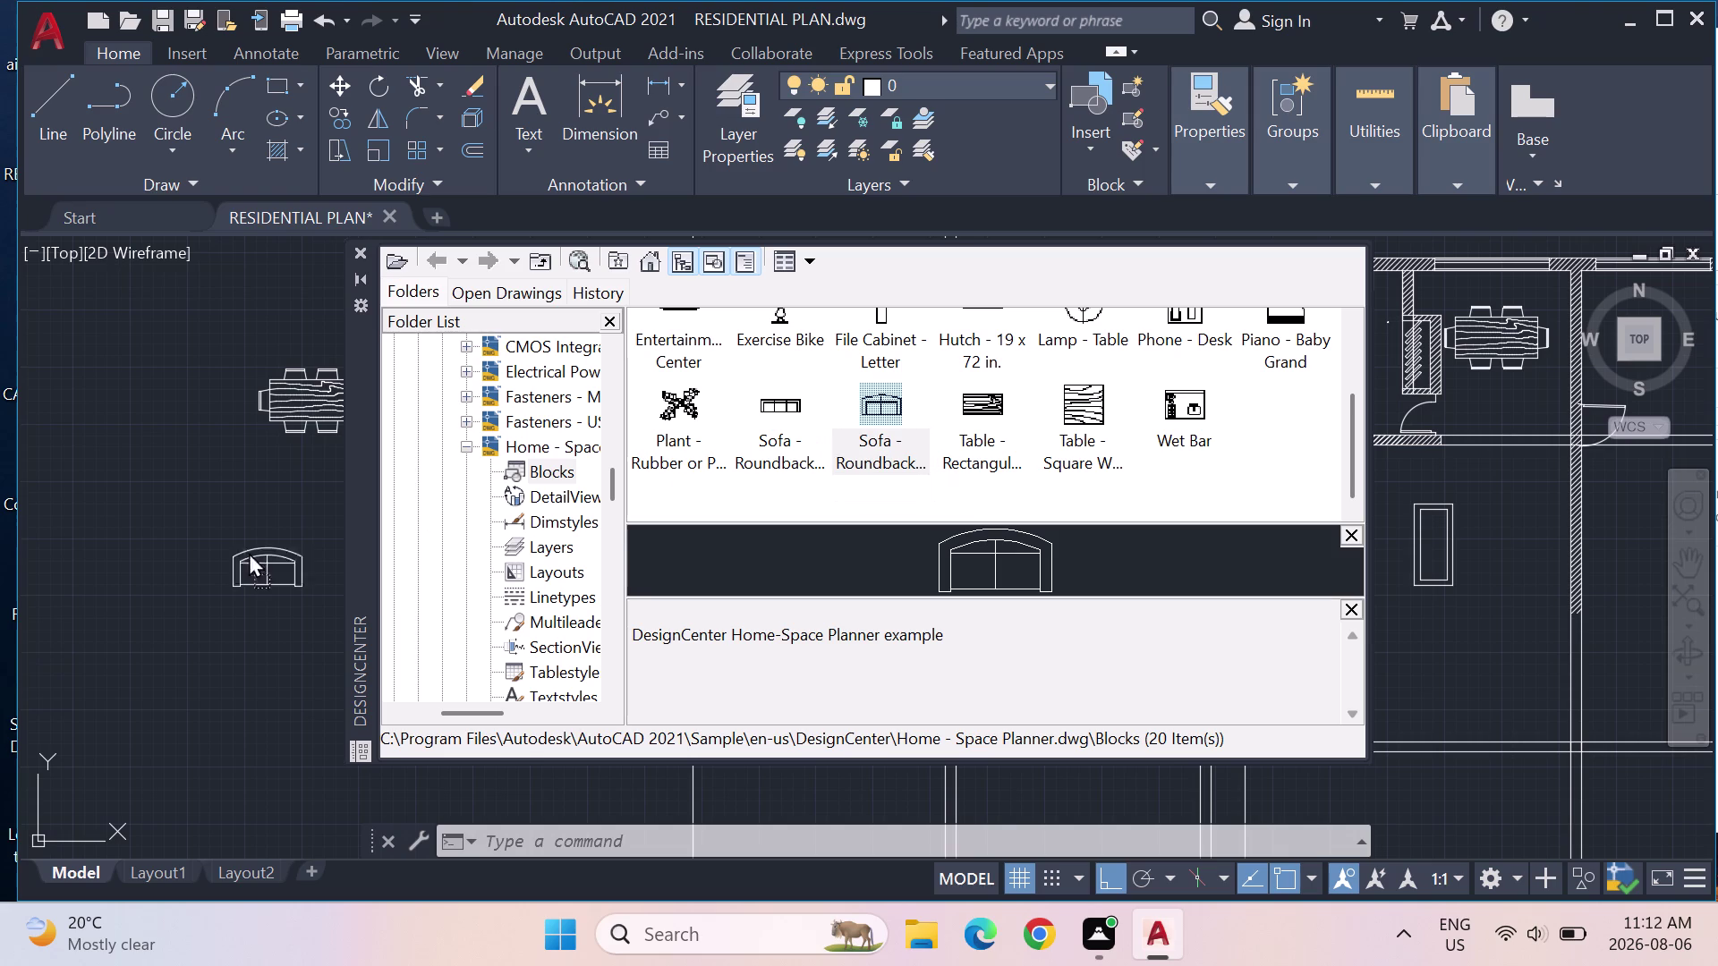
drag(267, 549, 211, 559)
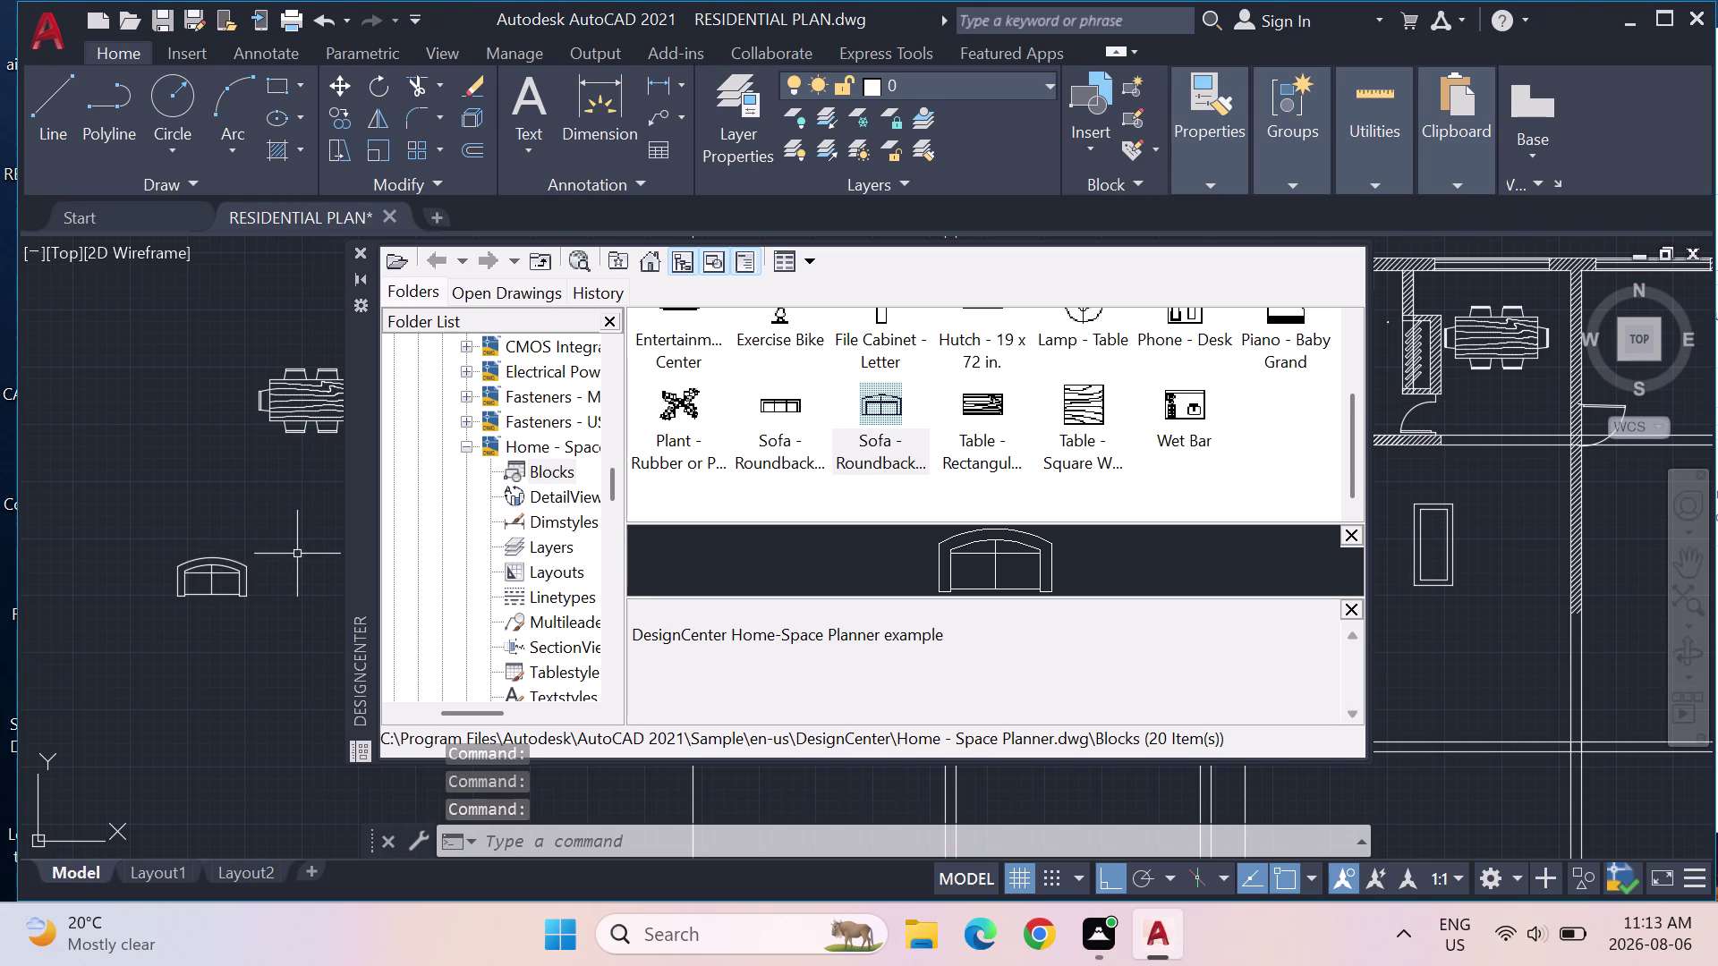
scroll(up, 3)
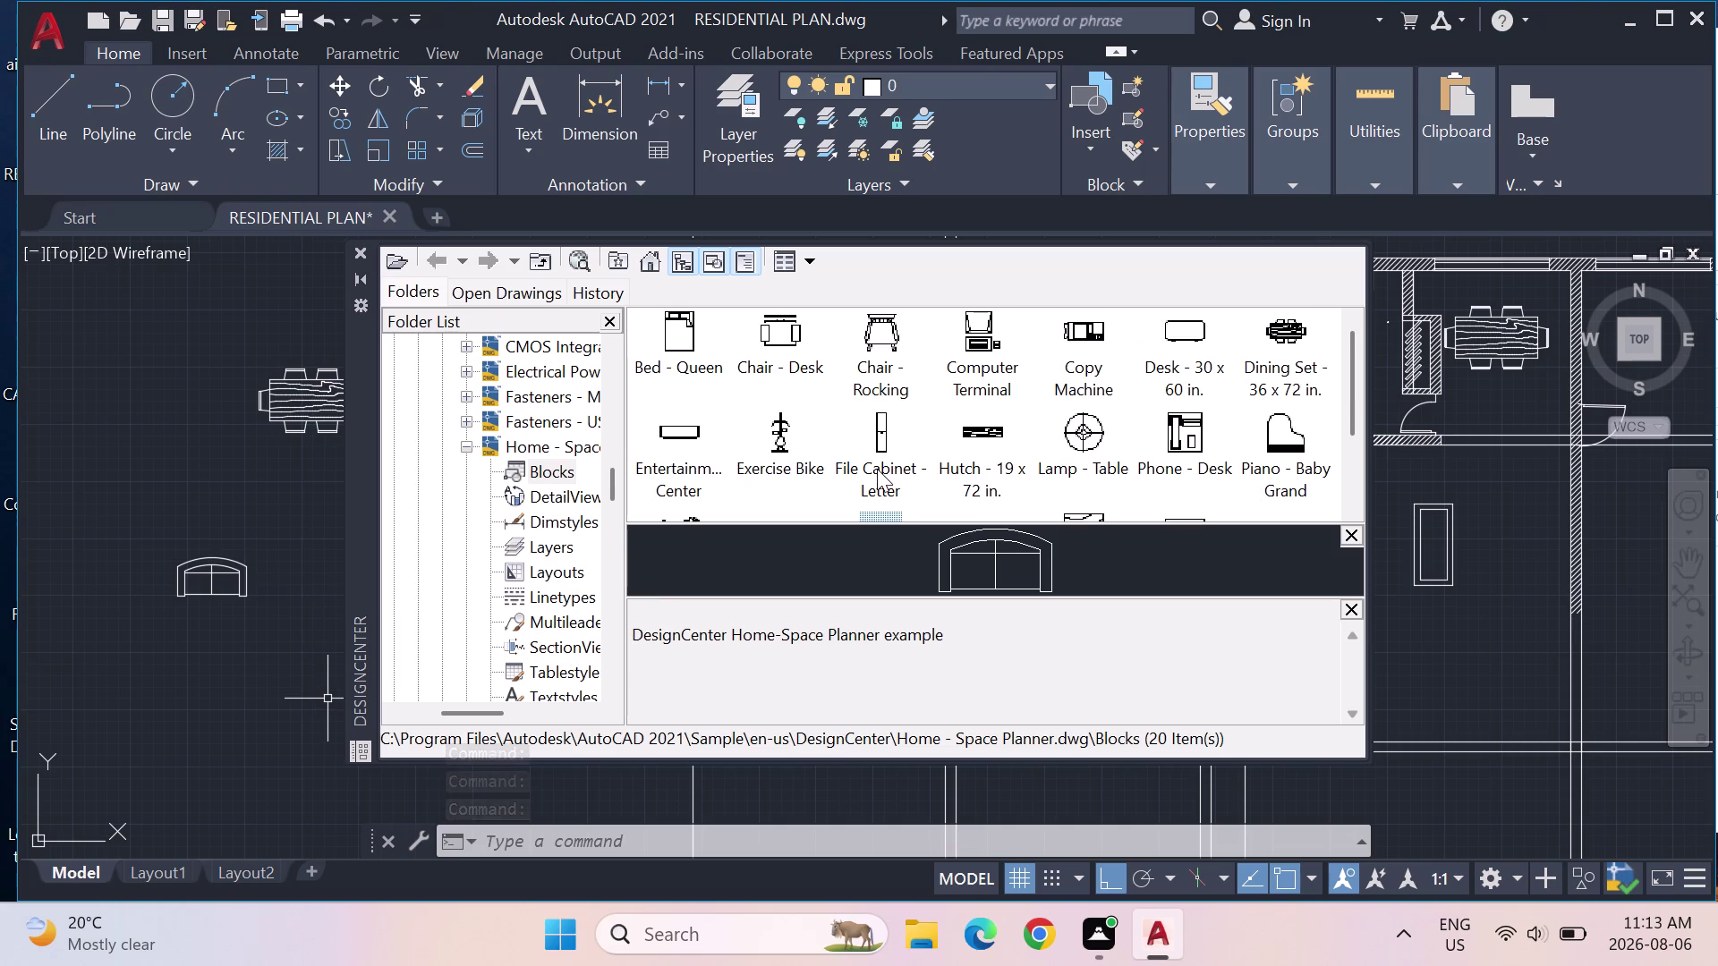
scroll(up, 3)
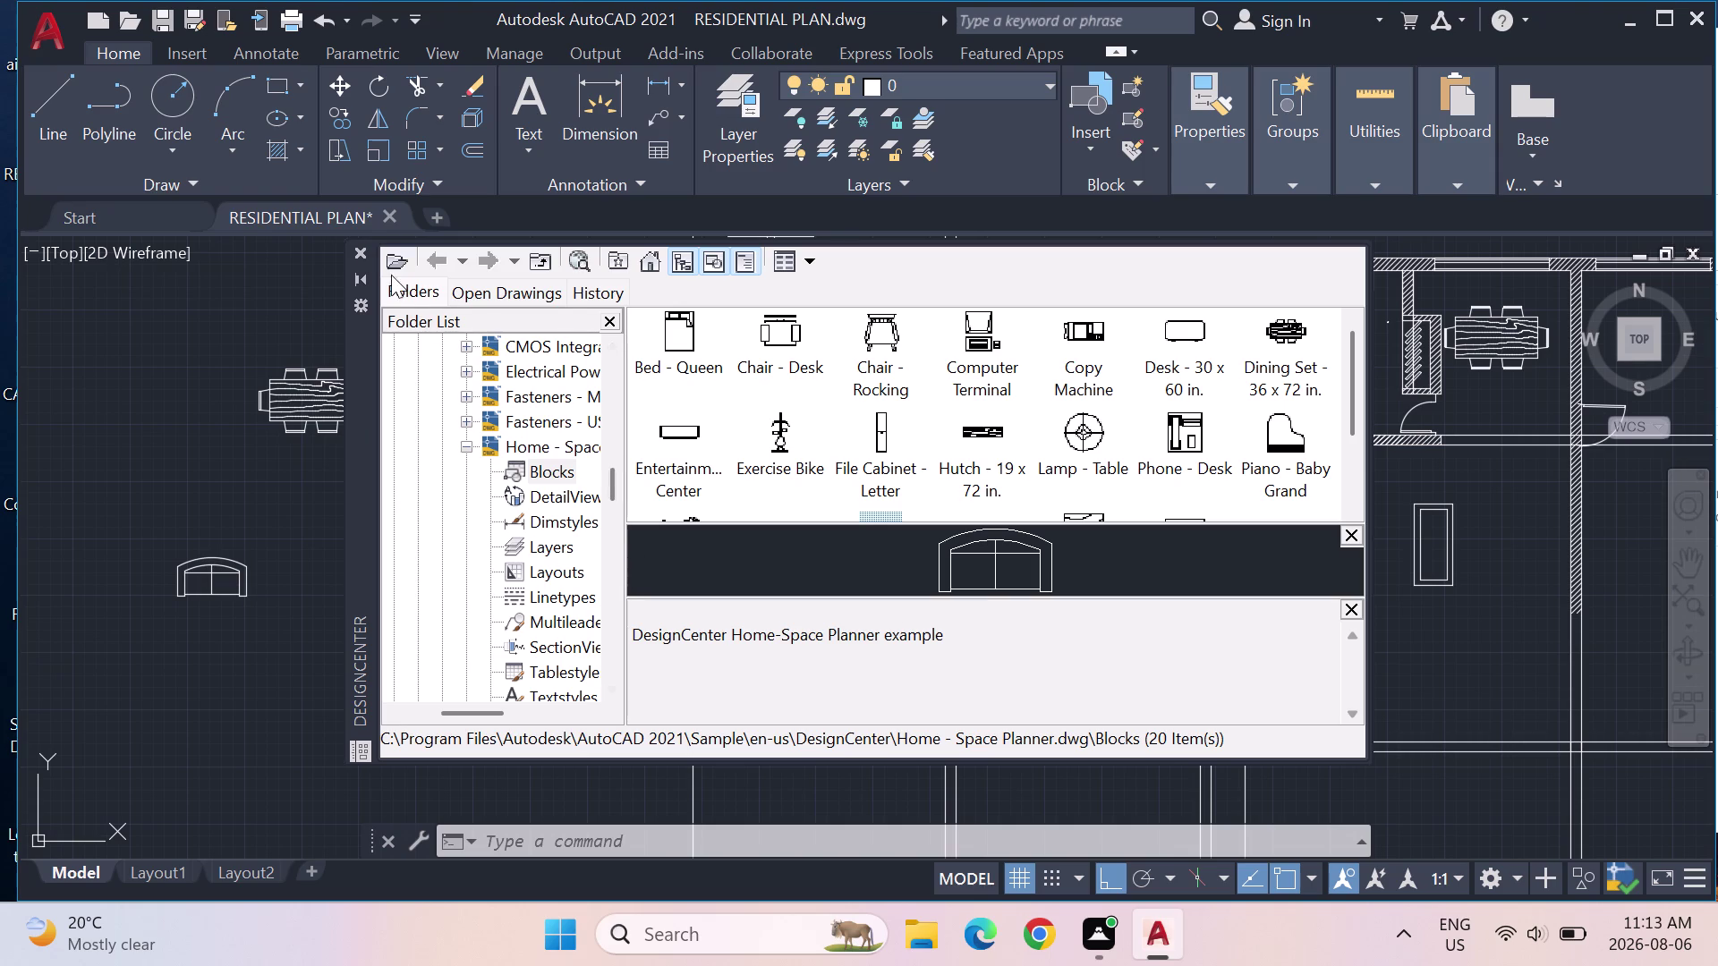
click(363, 255)
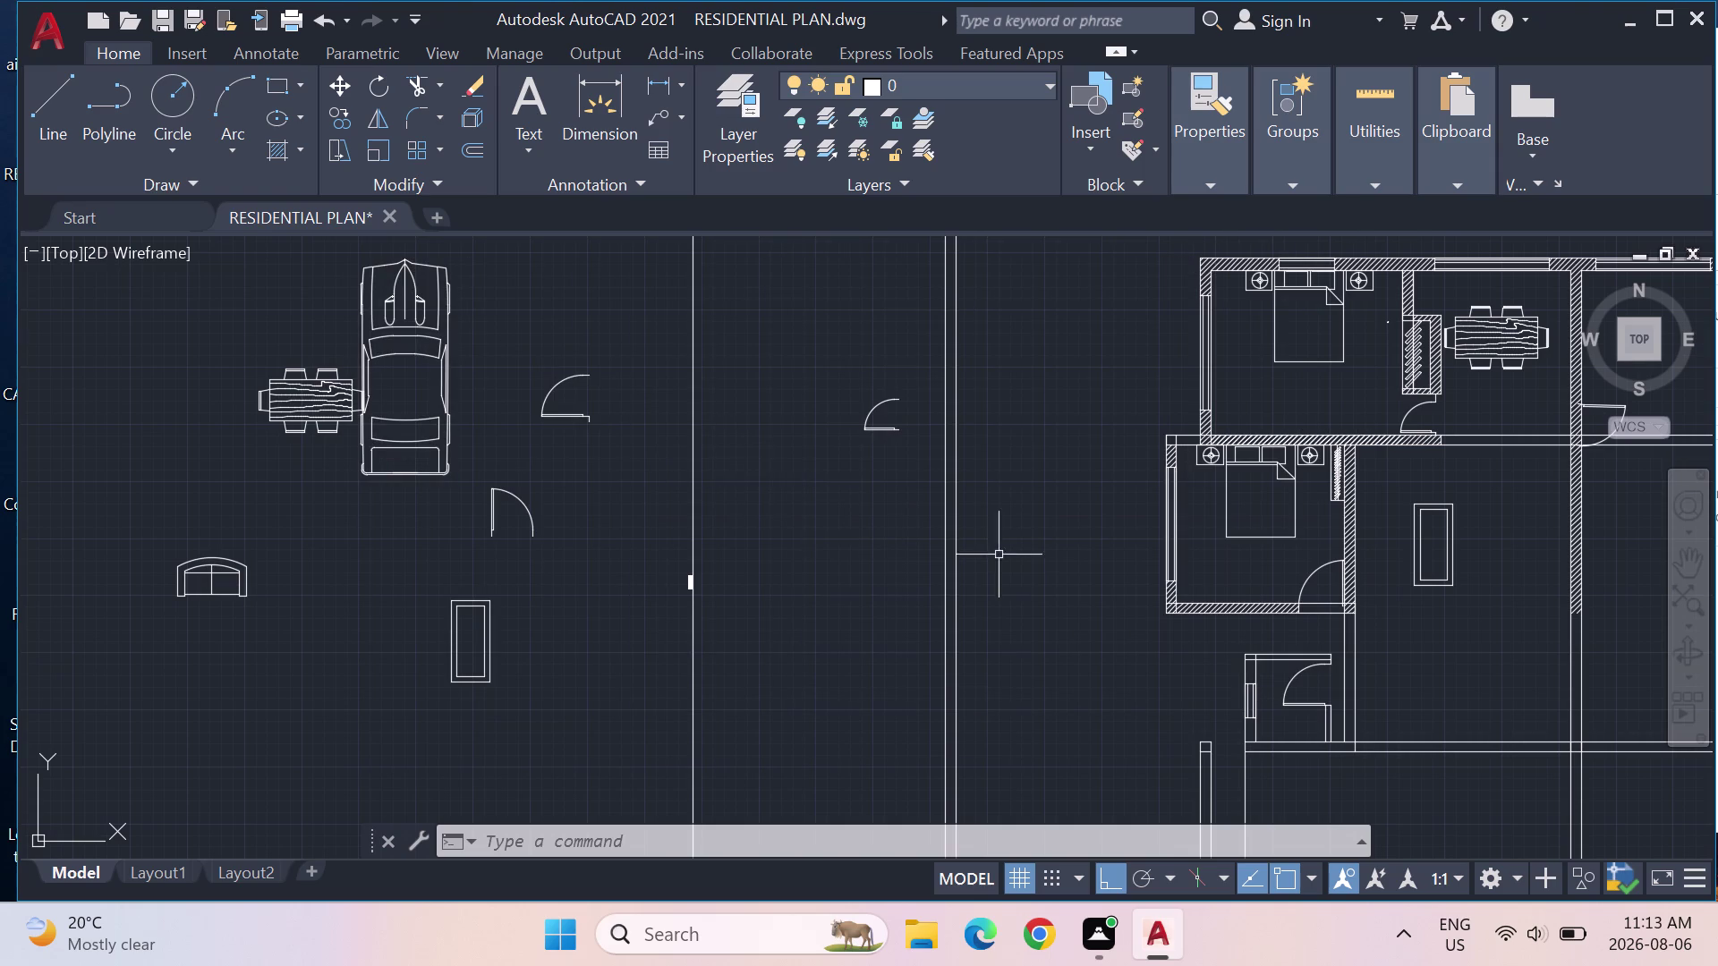
Copy the loveseat above the table in the room right of the lower bedroom.
middle_drag(1070, 563, 857, 579)
middle_drag(861, 576, 1114, 503)
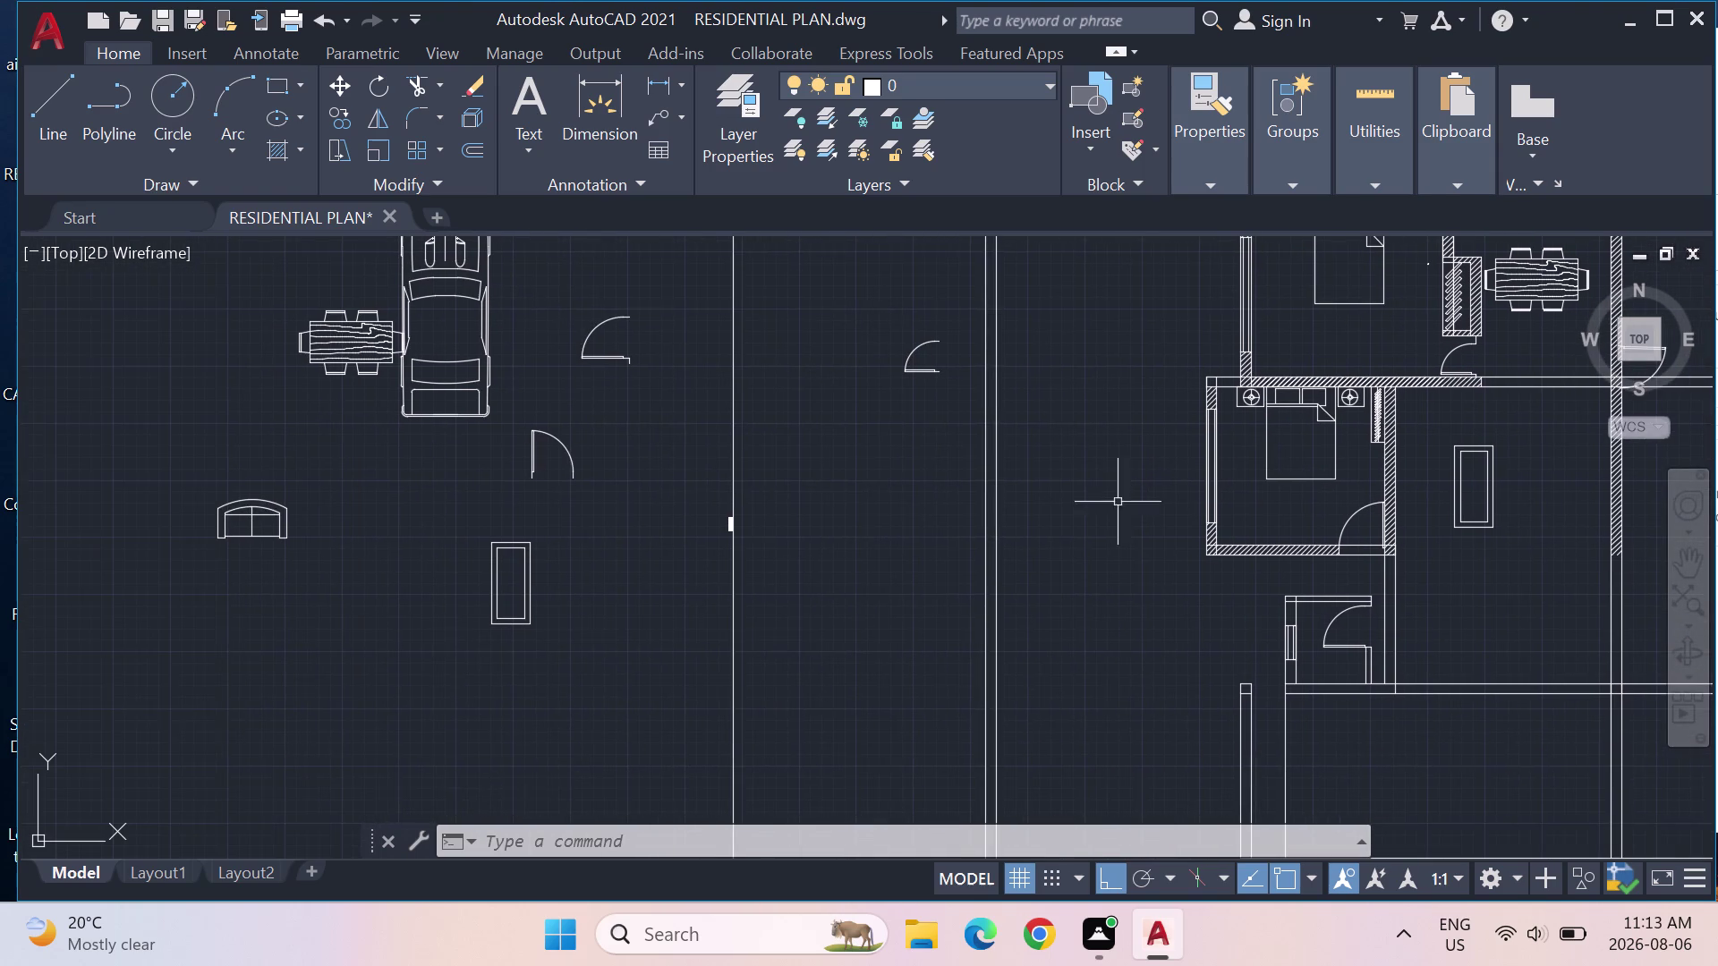
drag(320, 595, 299, 486)
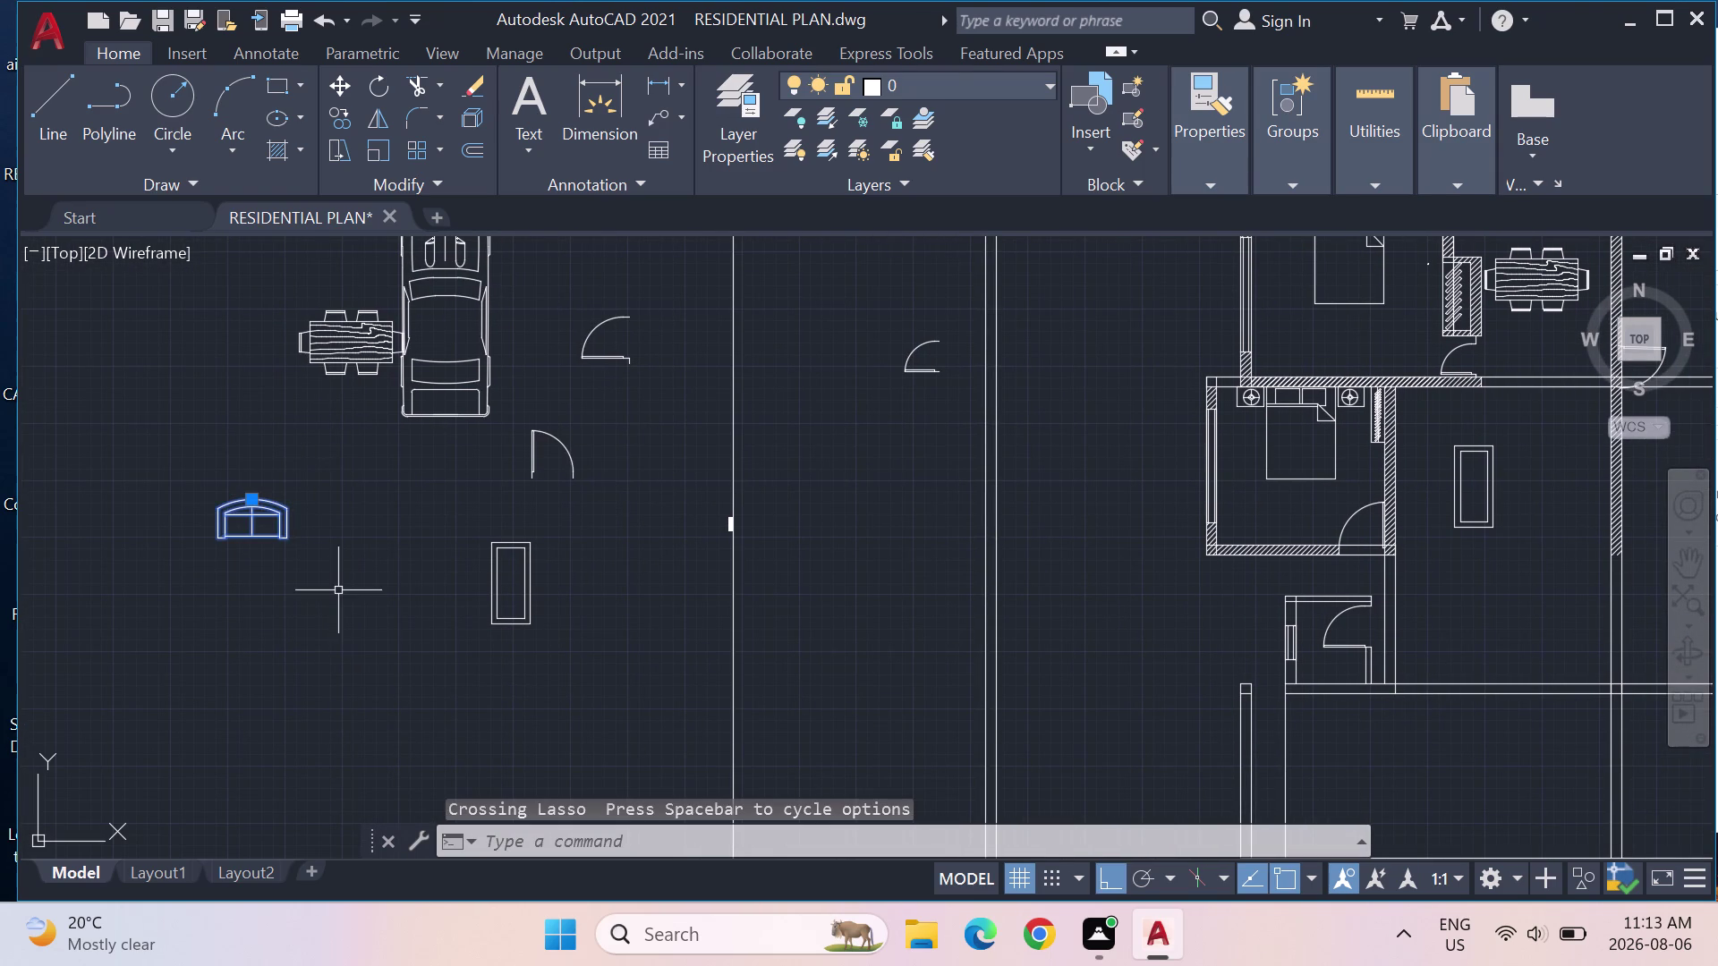
key(c)
key(o)
key(Return)
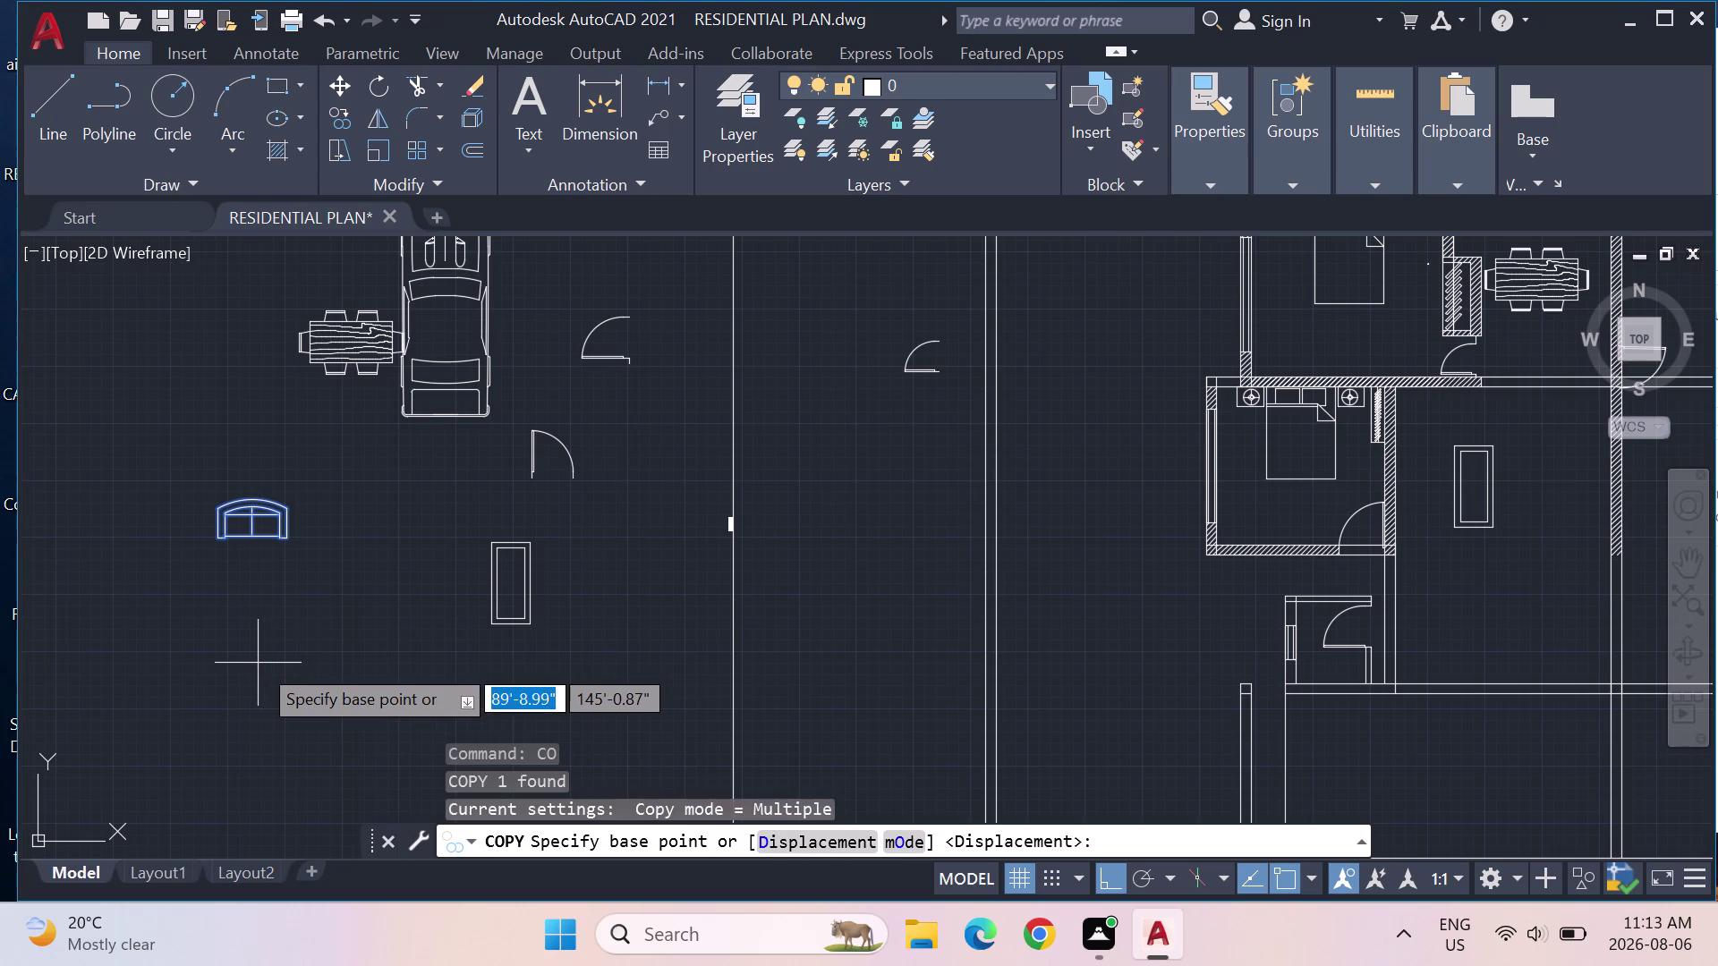
click(256, 539)
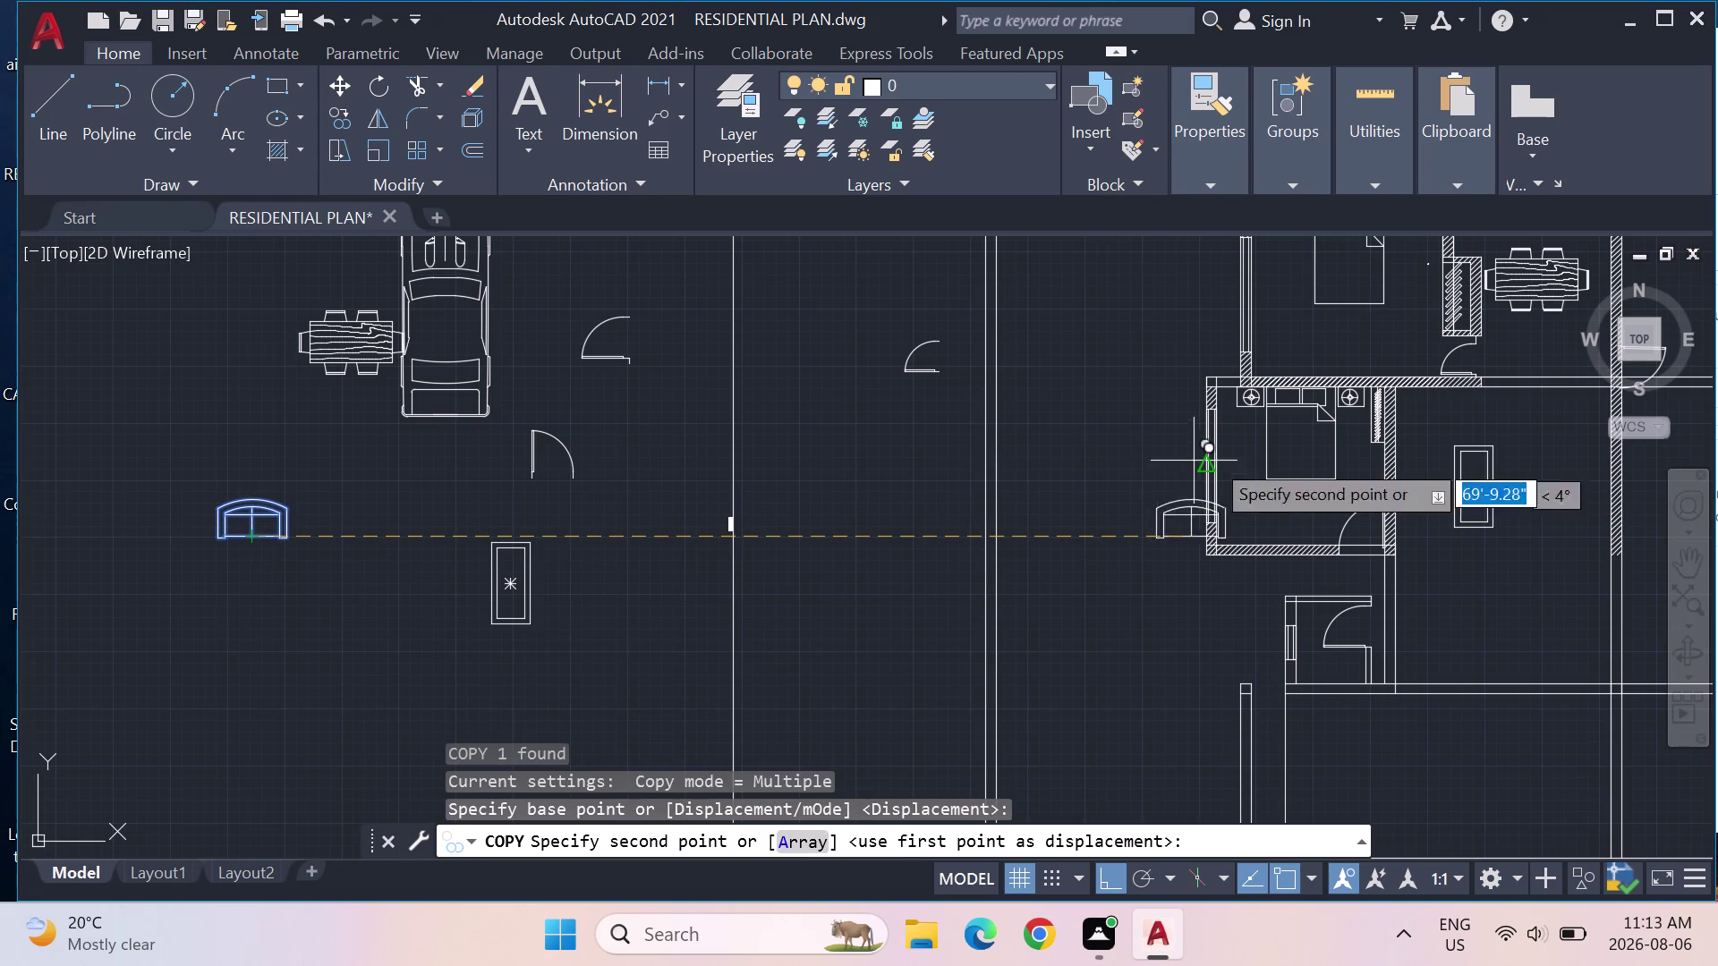
click(1112, 869)
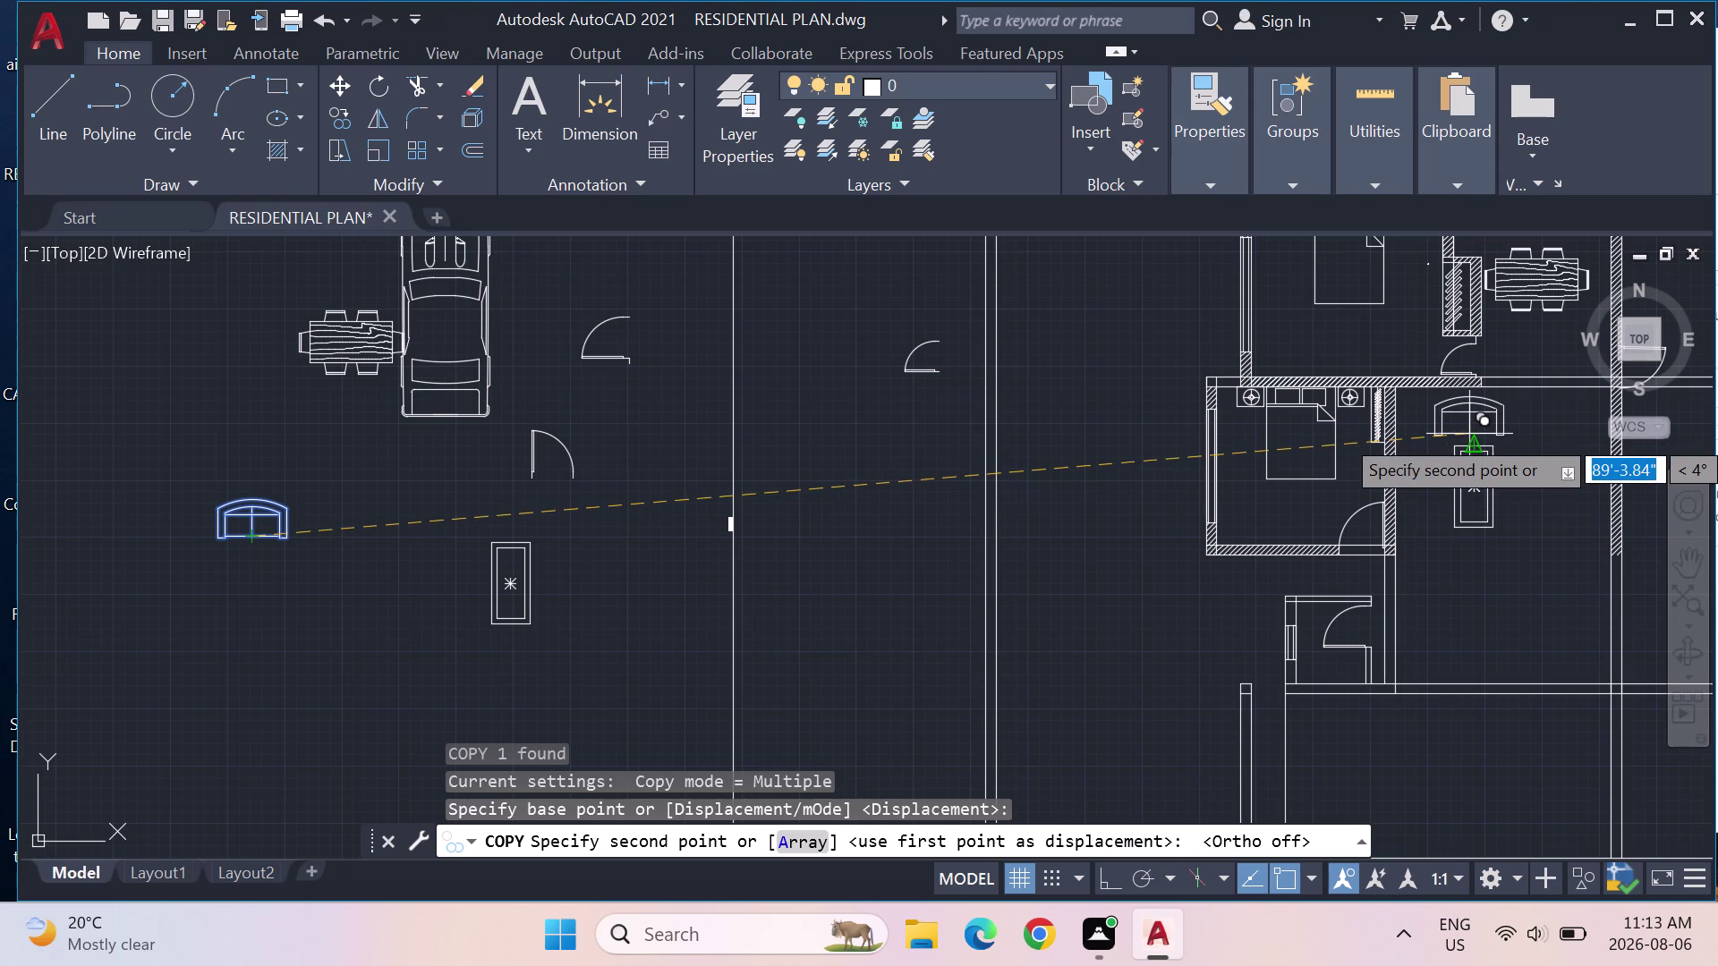
middle_drag(1470, 434, 1266, 632)
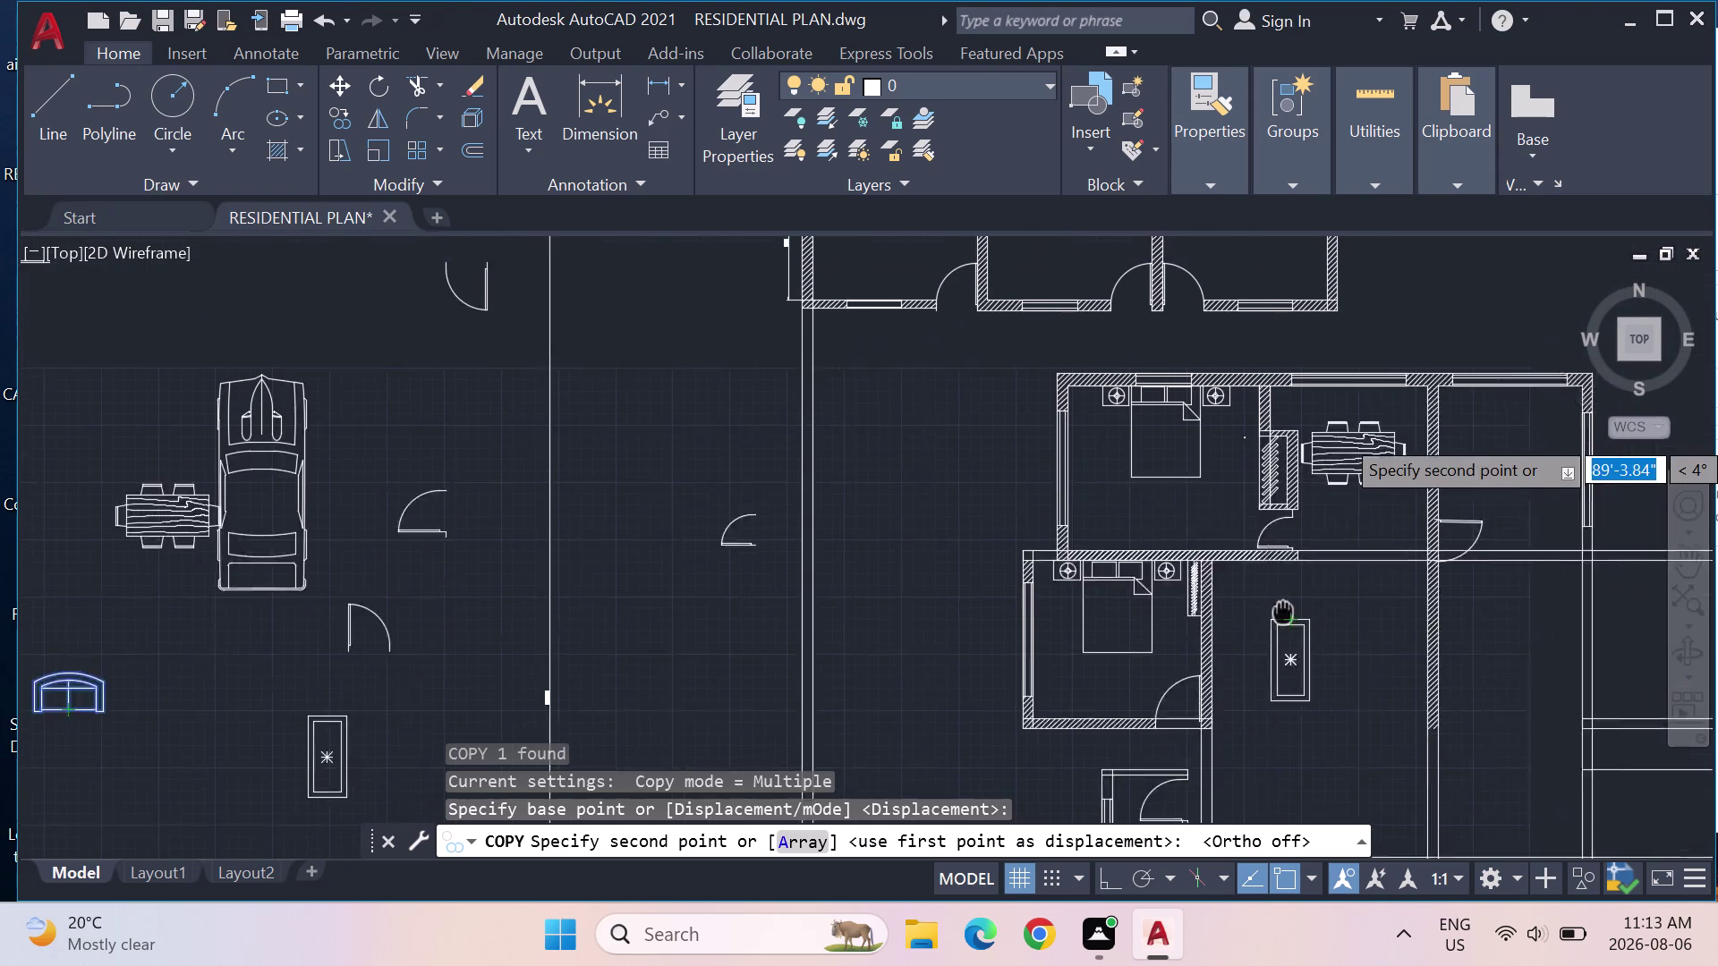
middle_drag(1266, 632, 1249, 653)
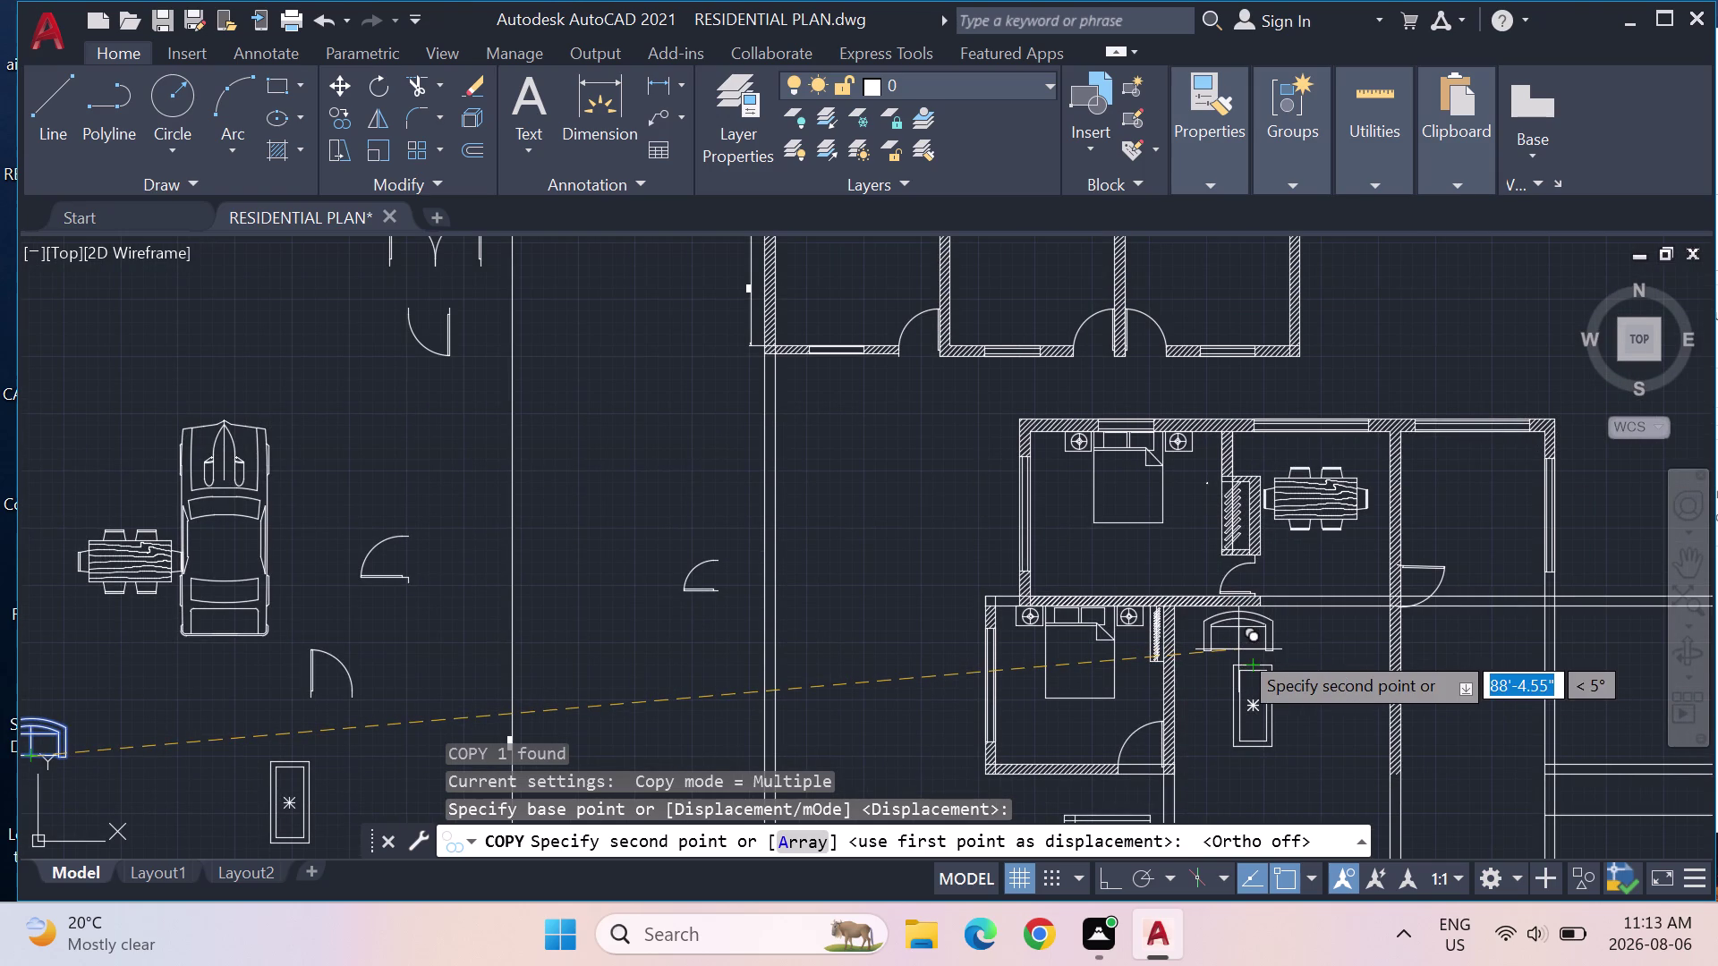
click(1242, 649)
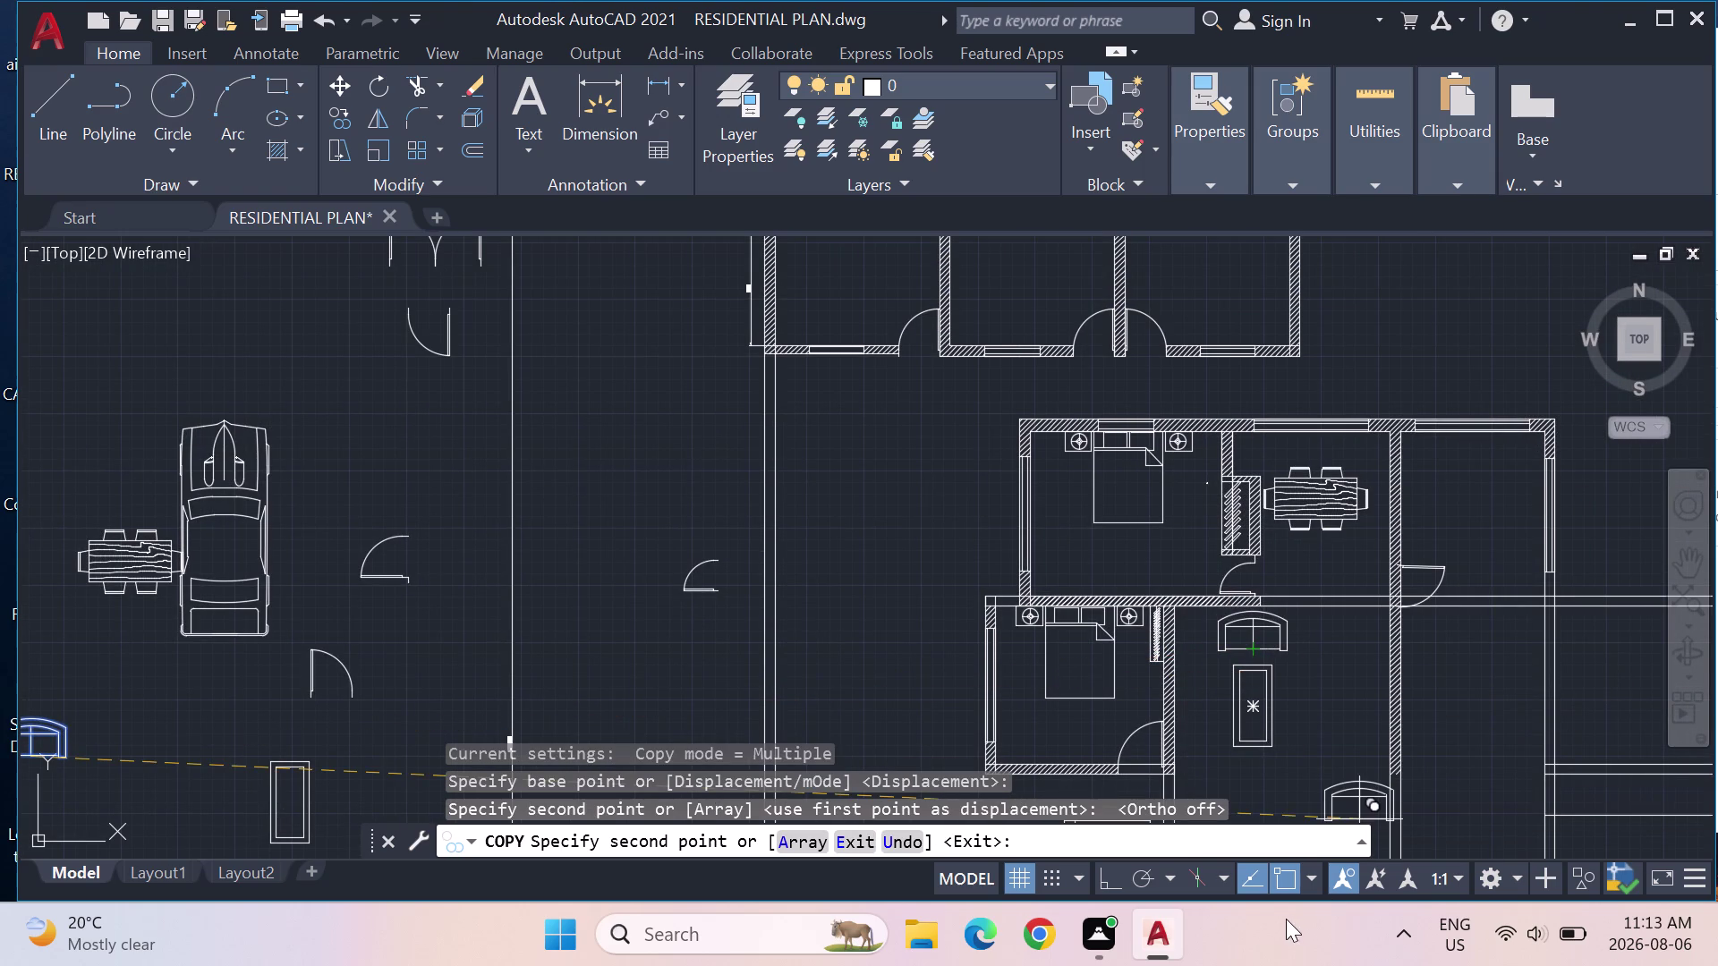
key(Escape)
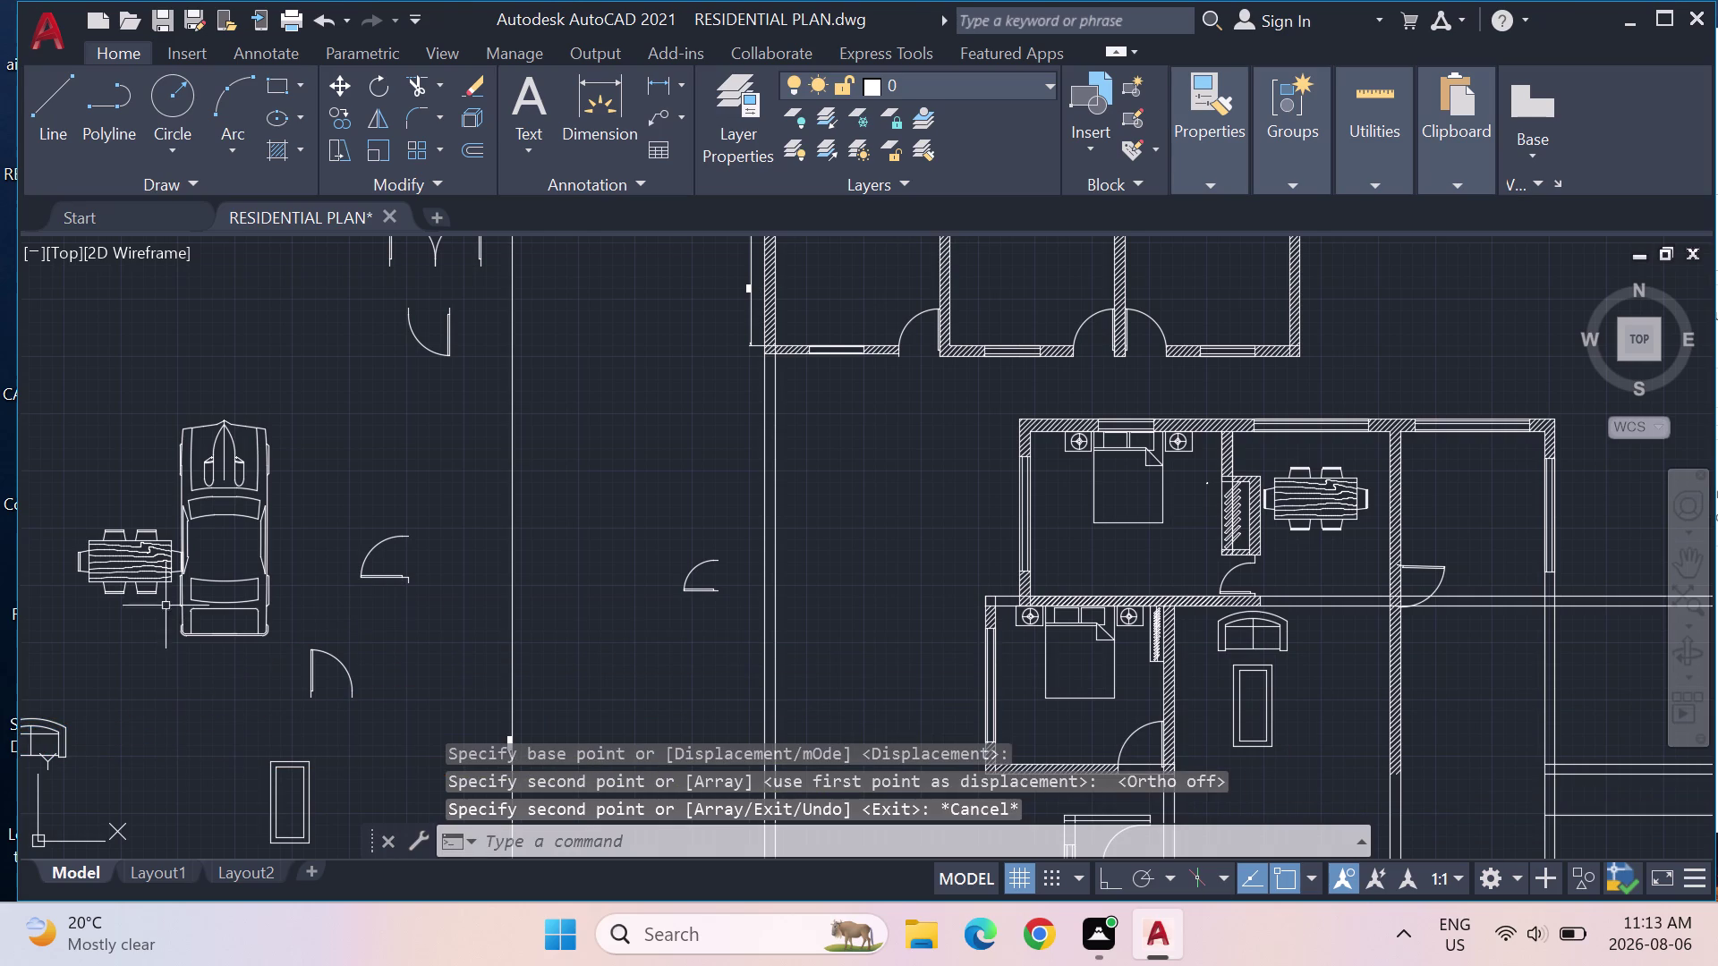
Place a spare loveseat copy just above the original and select it.
middle_drag(103, 673, 402, 565)
drag(392, 648, 308, 667)
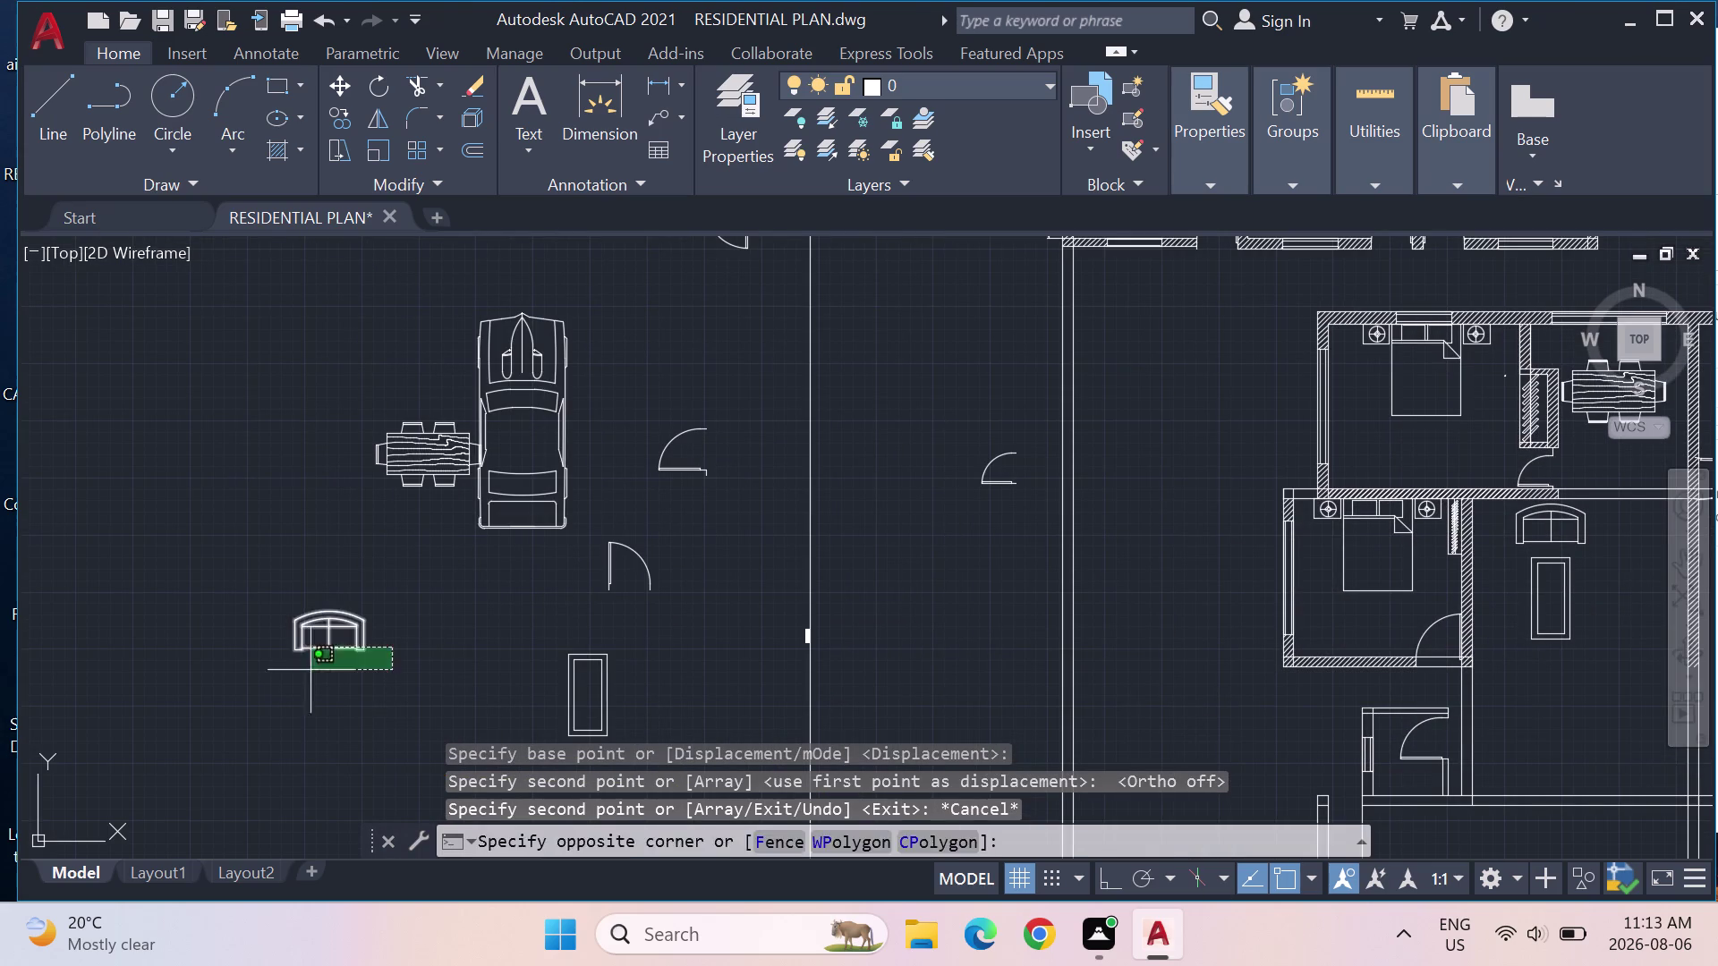
drag(308, 667, 289, 619)
key(c)
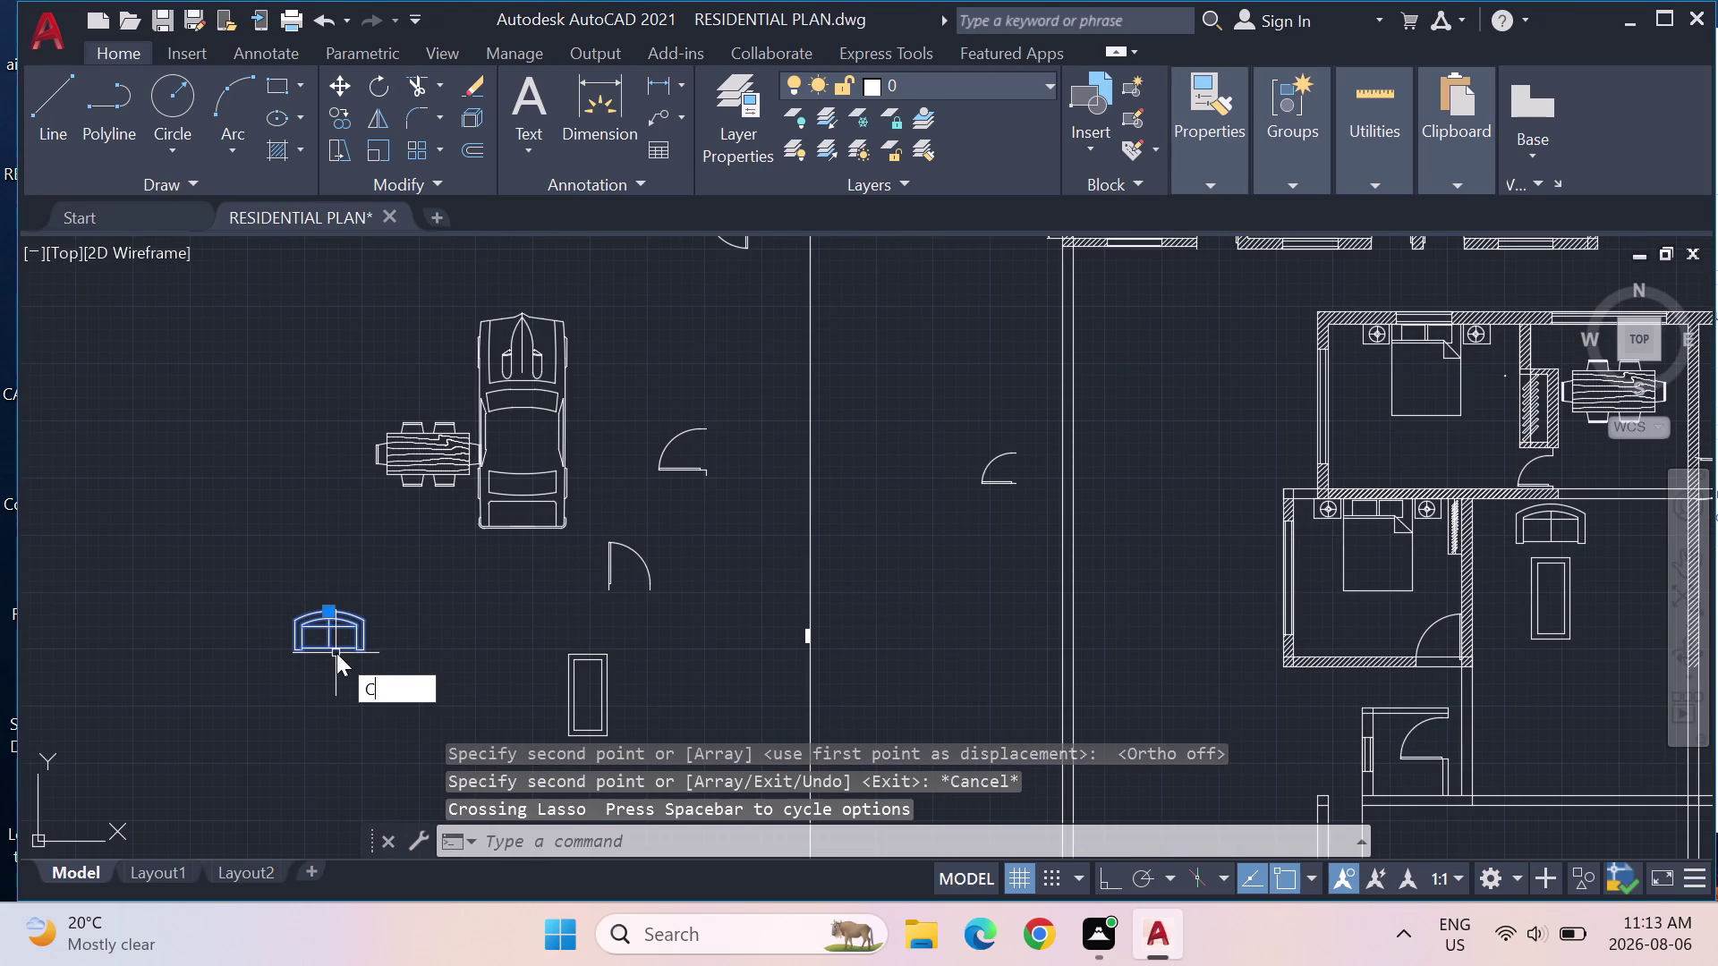
key(o)
key(Return)
click(337, 634)
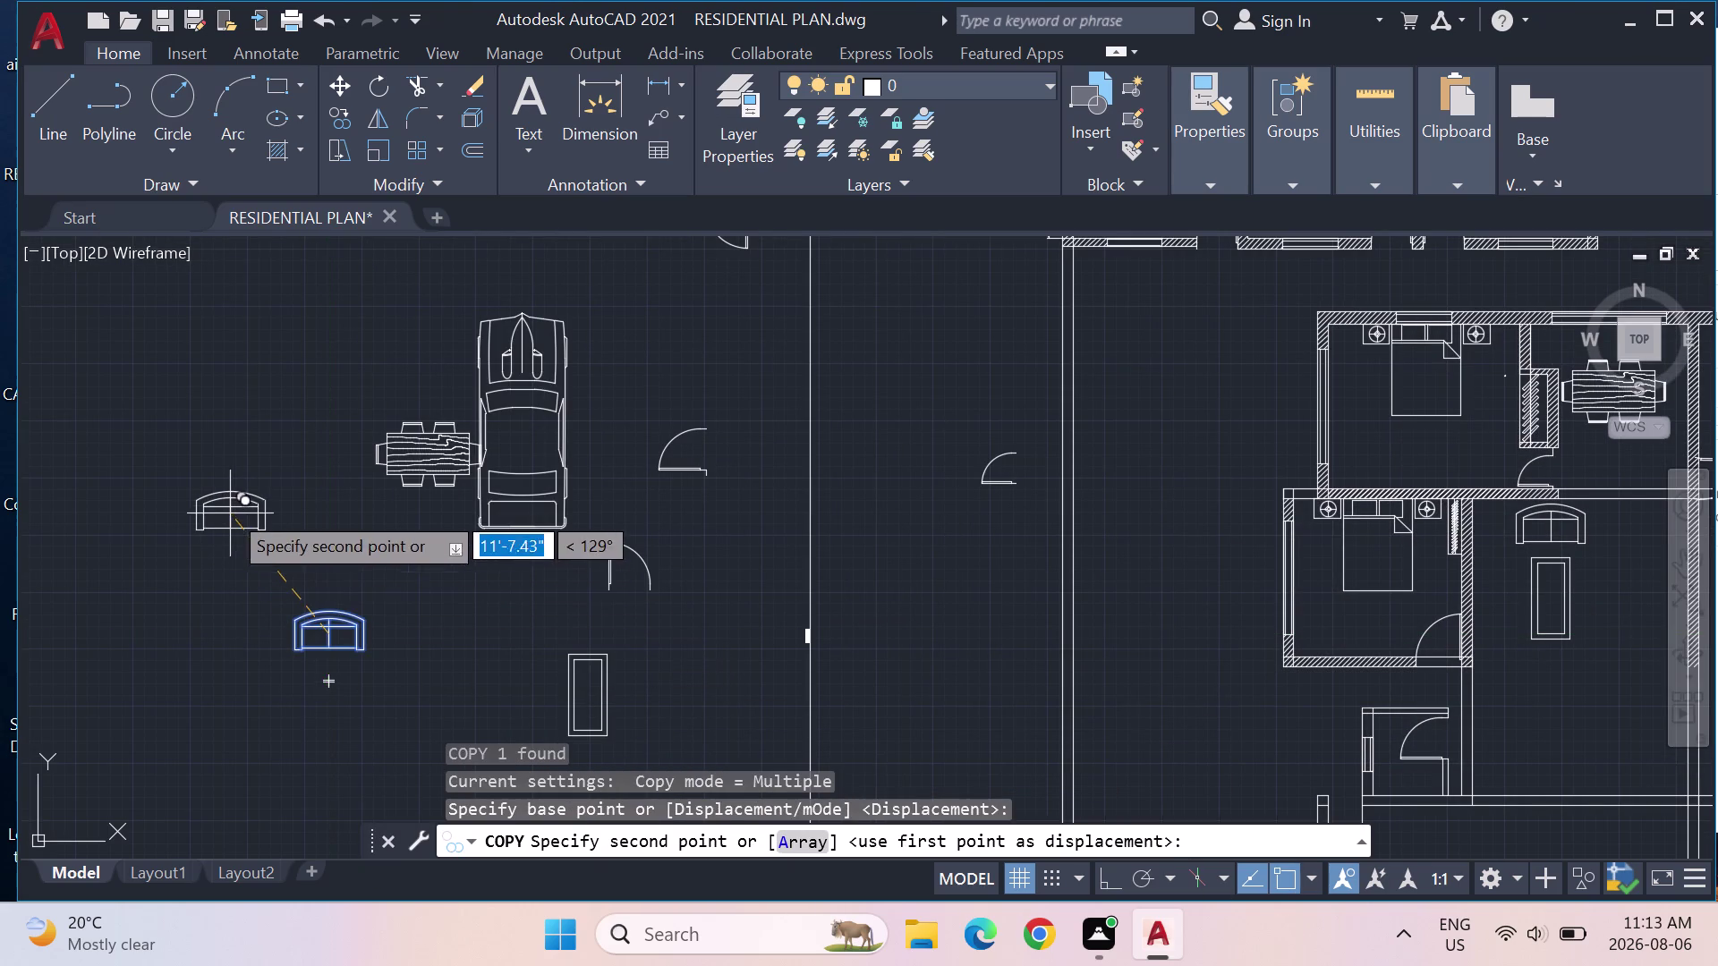
click(228, 510)
key(Escape)
key(Escape)
click(227, 497)
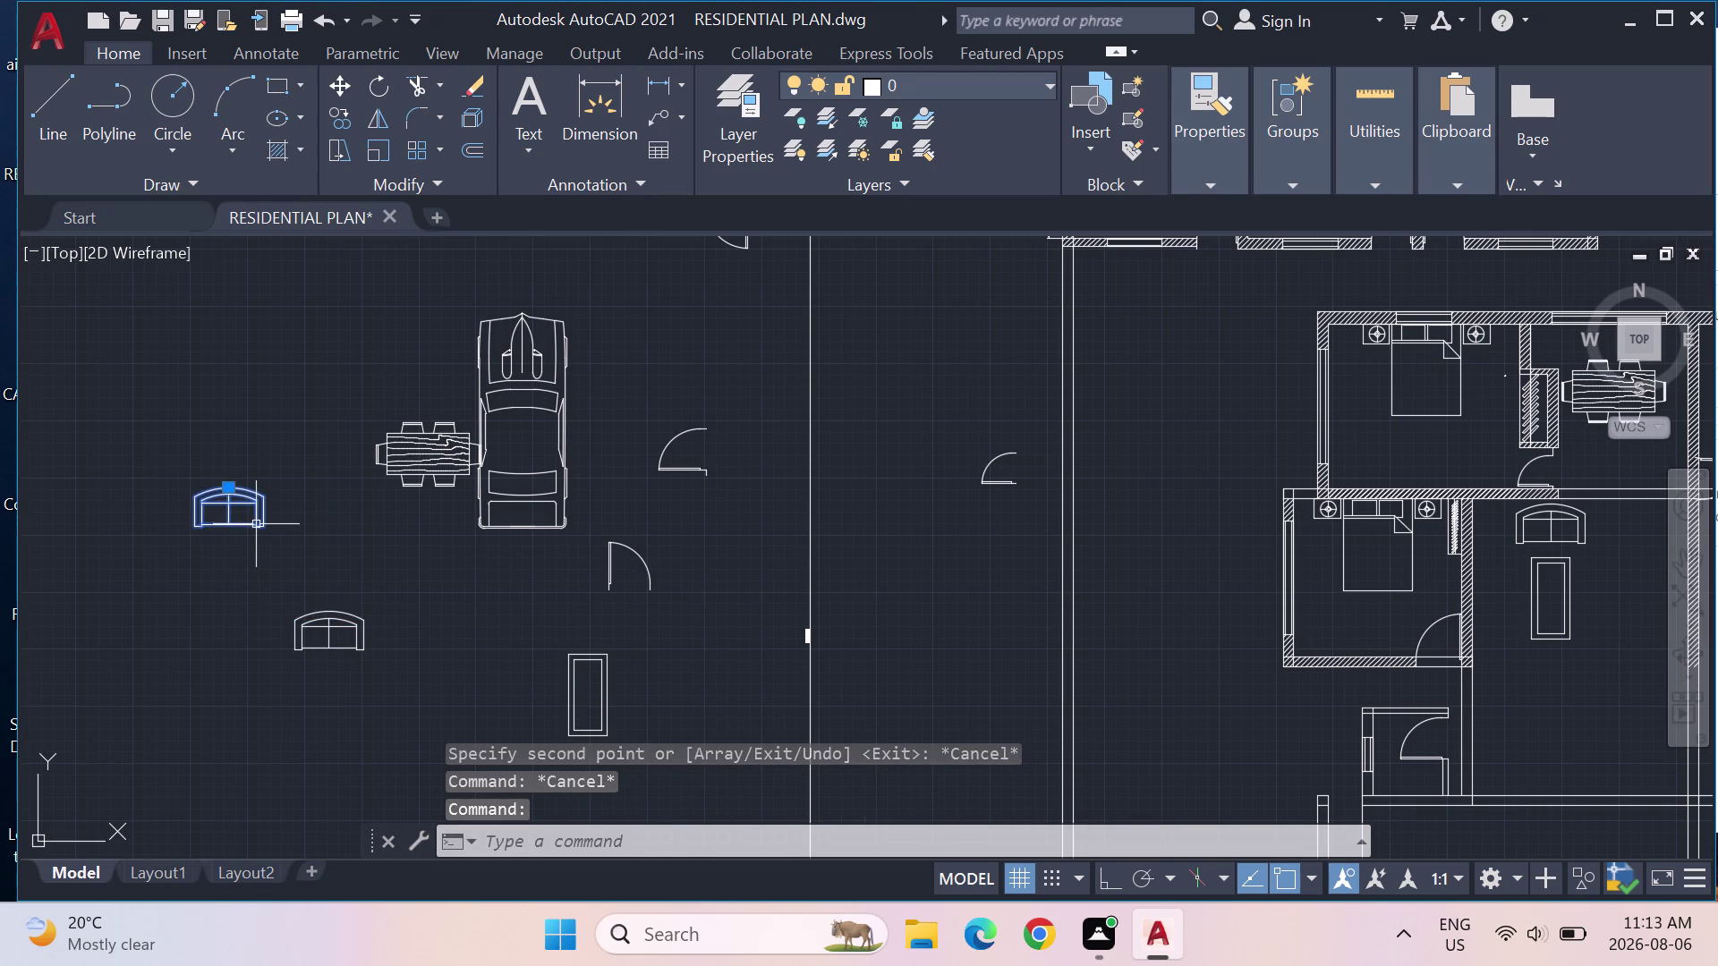
Rotate the spare loveseat 90 degrees.
text(RO)
key(Return)
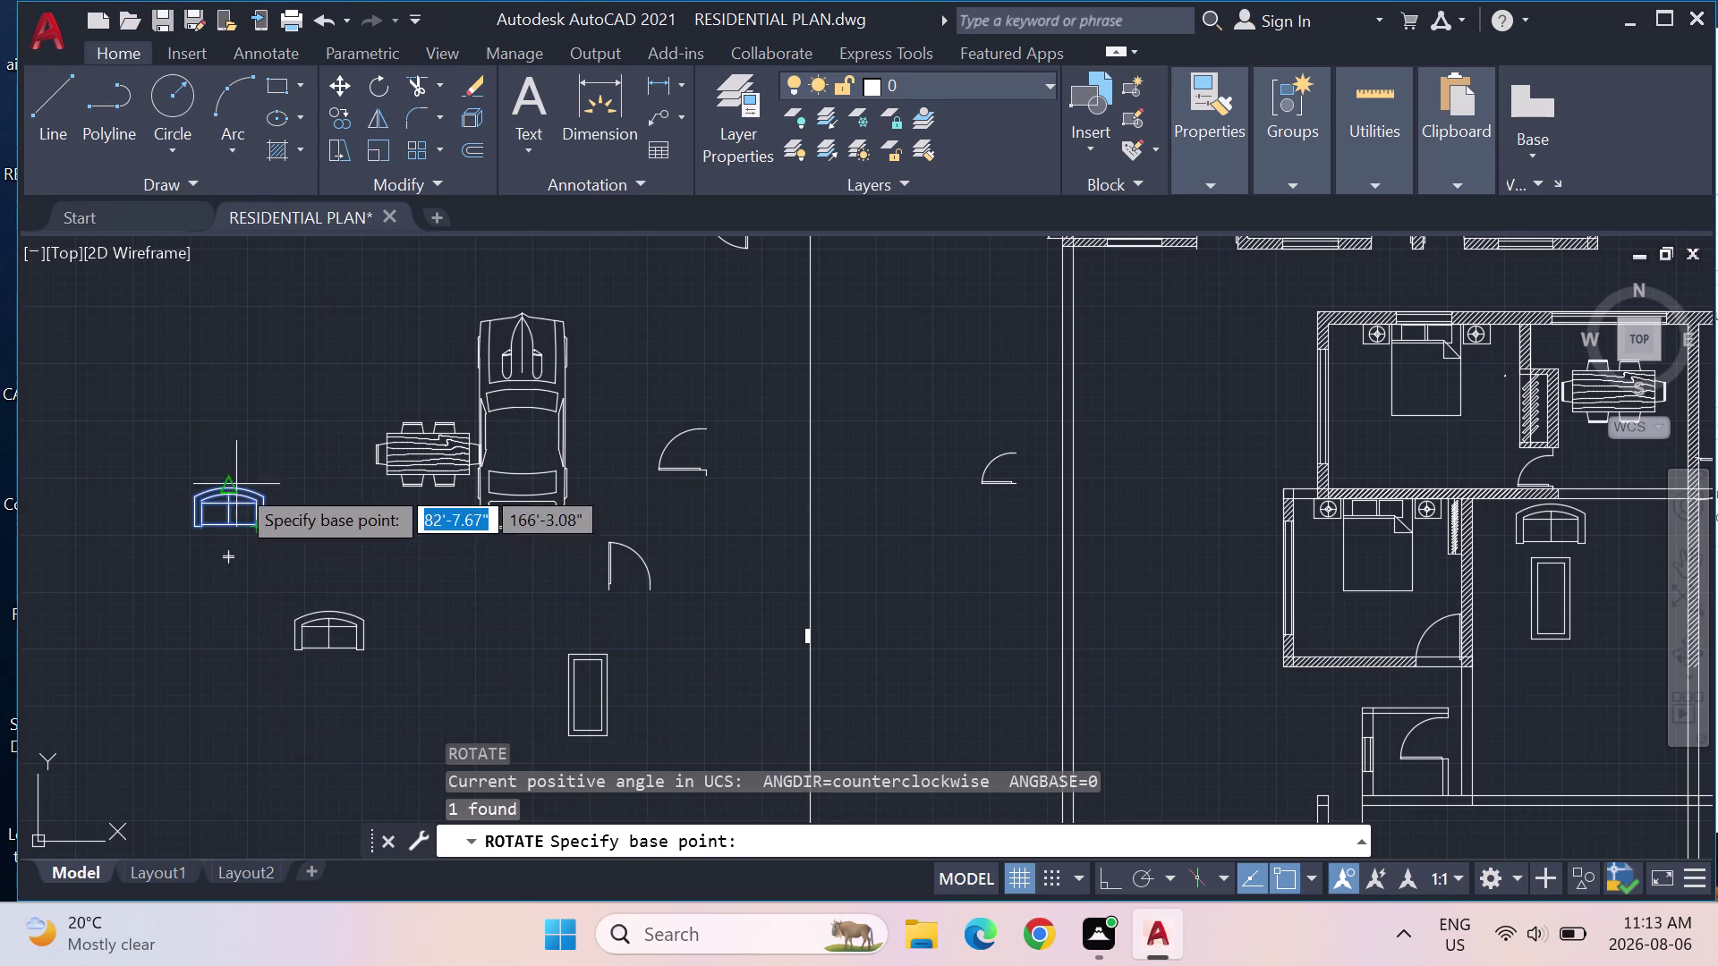
click(232, 561)
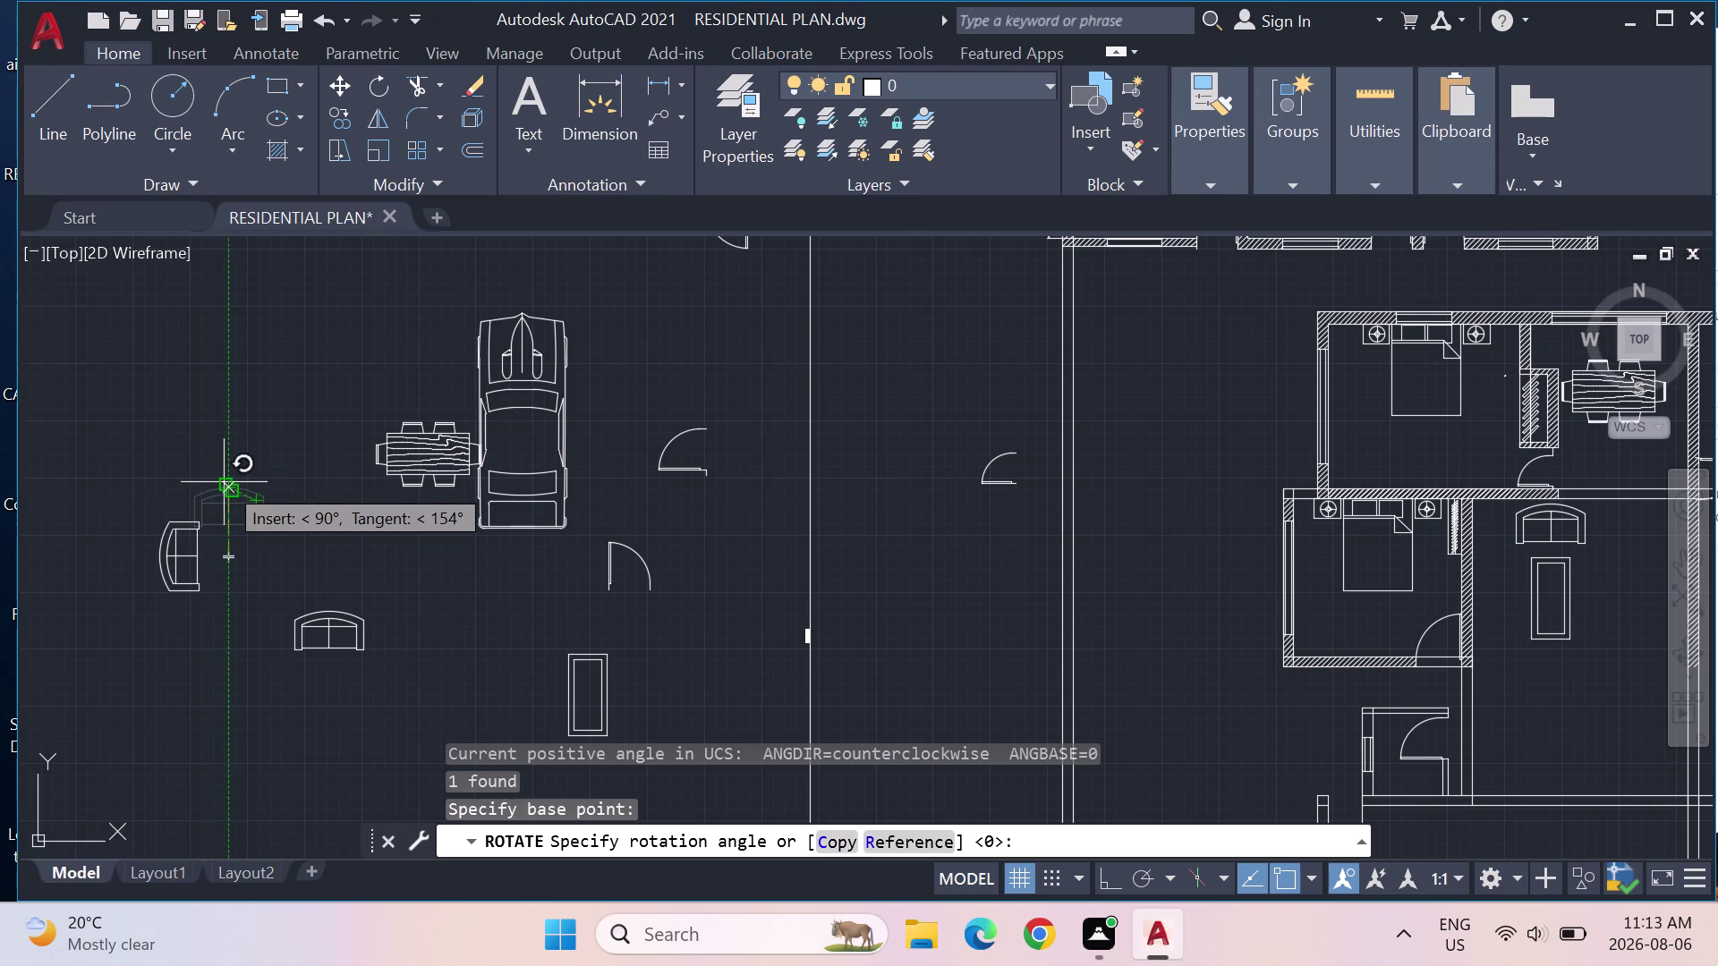
click(224, 482)
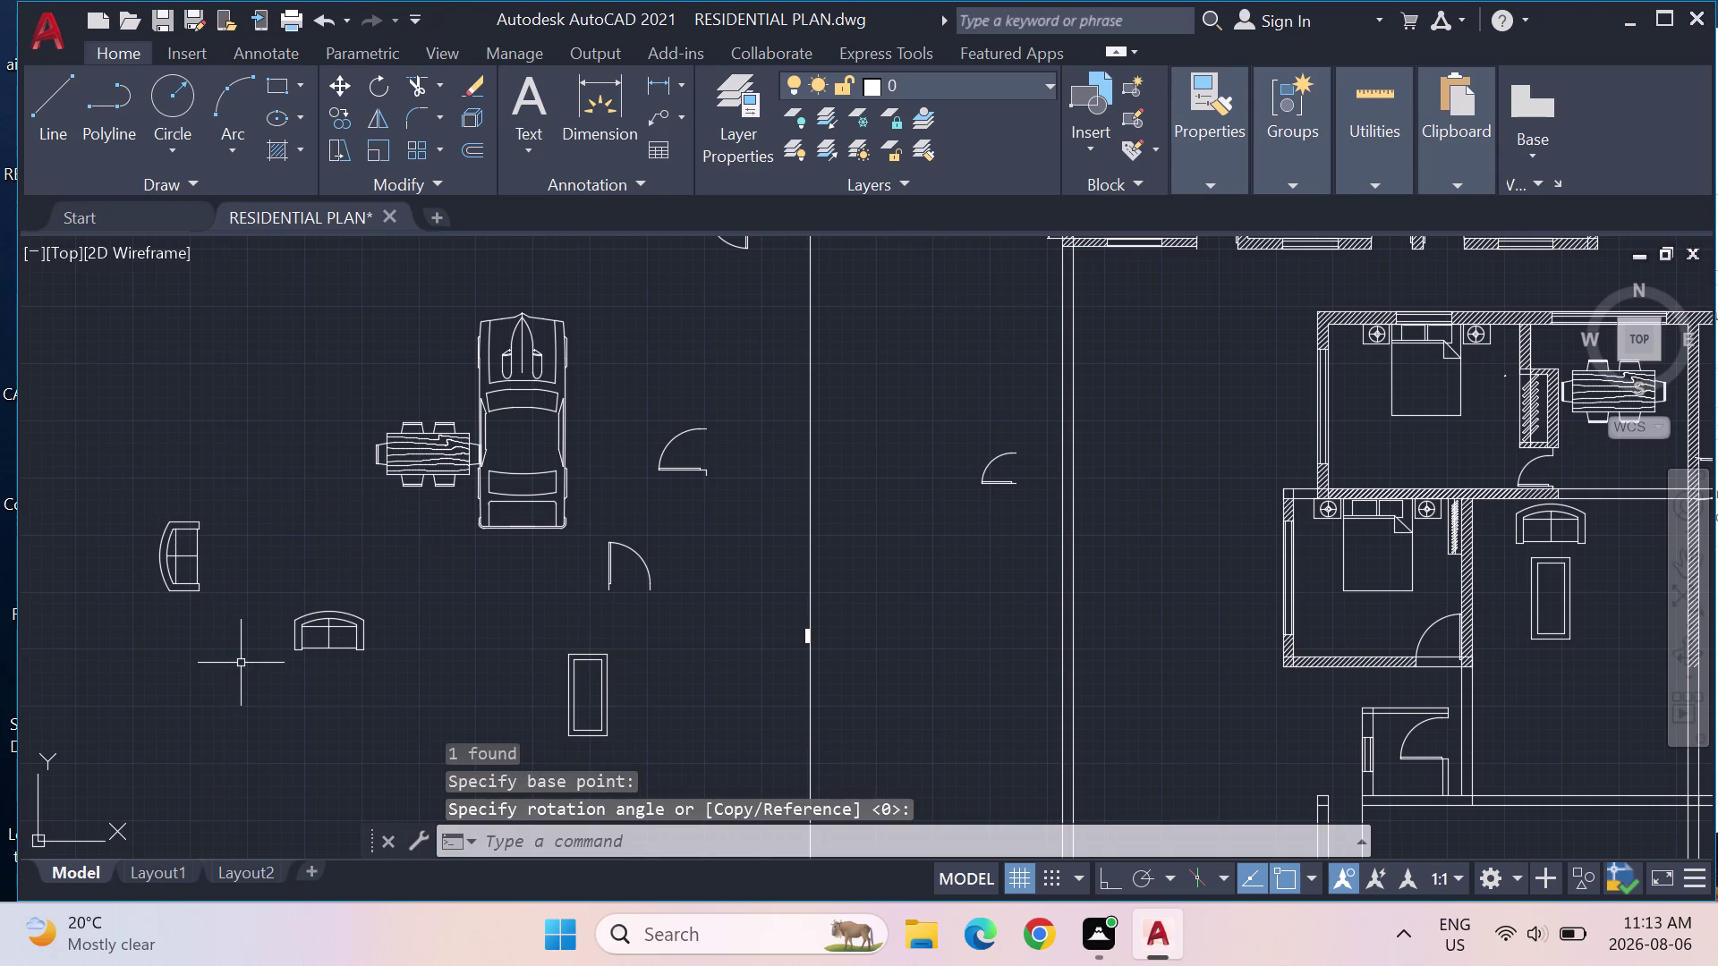
key(Escape)
key(Escape)
Mirror the rotated loveseat across a horizontal line, keeping the original.
text(MI)
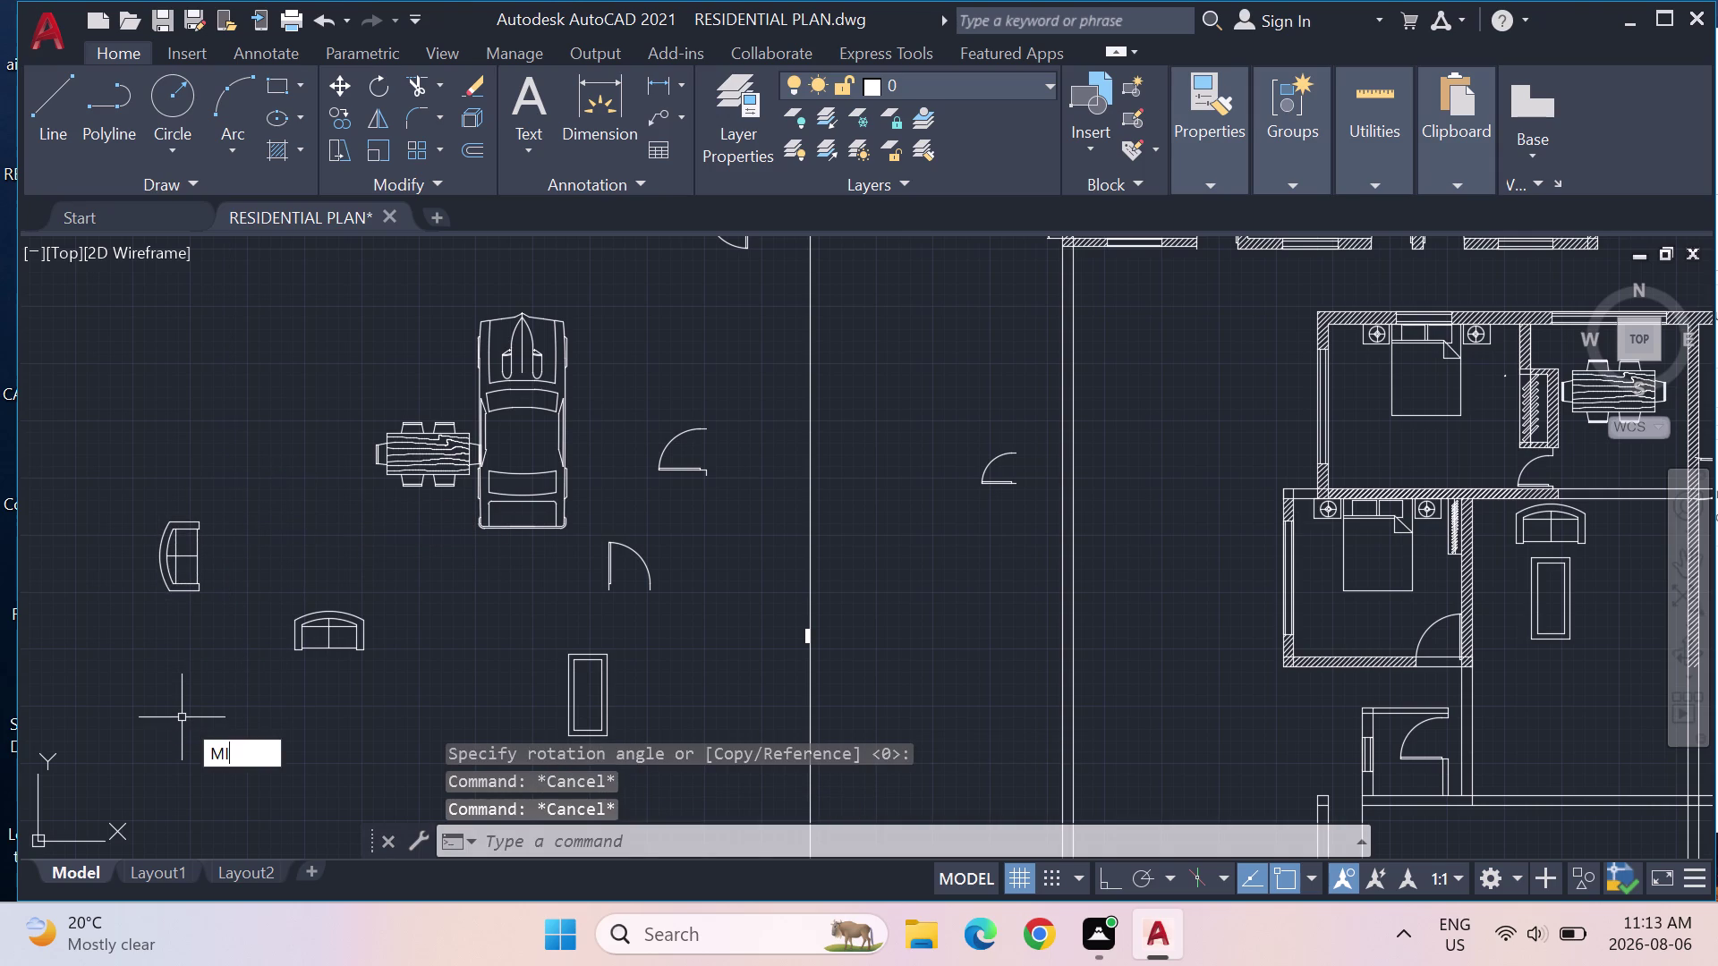
key(Return)
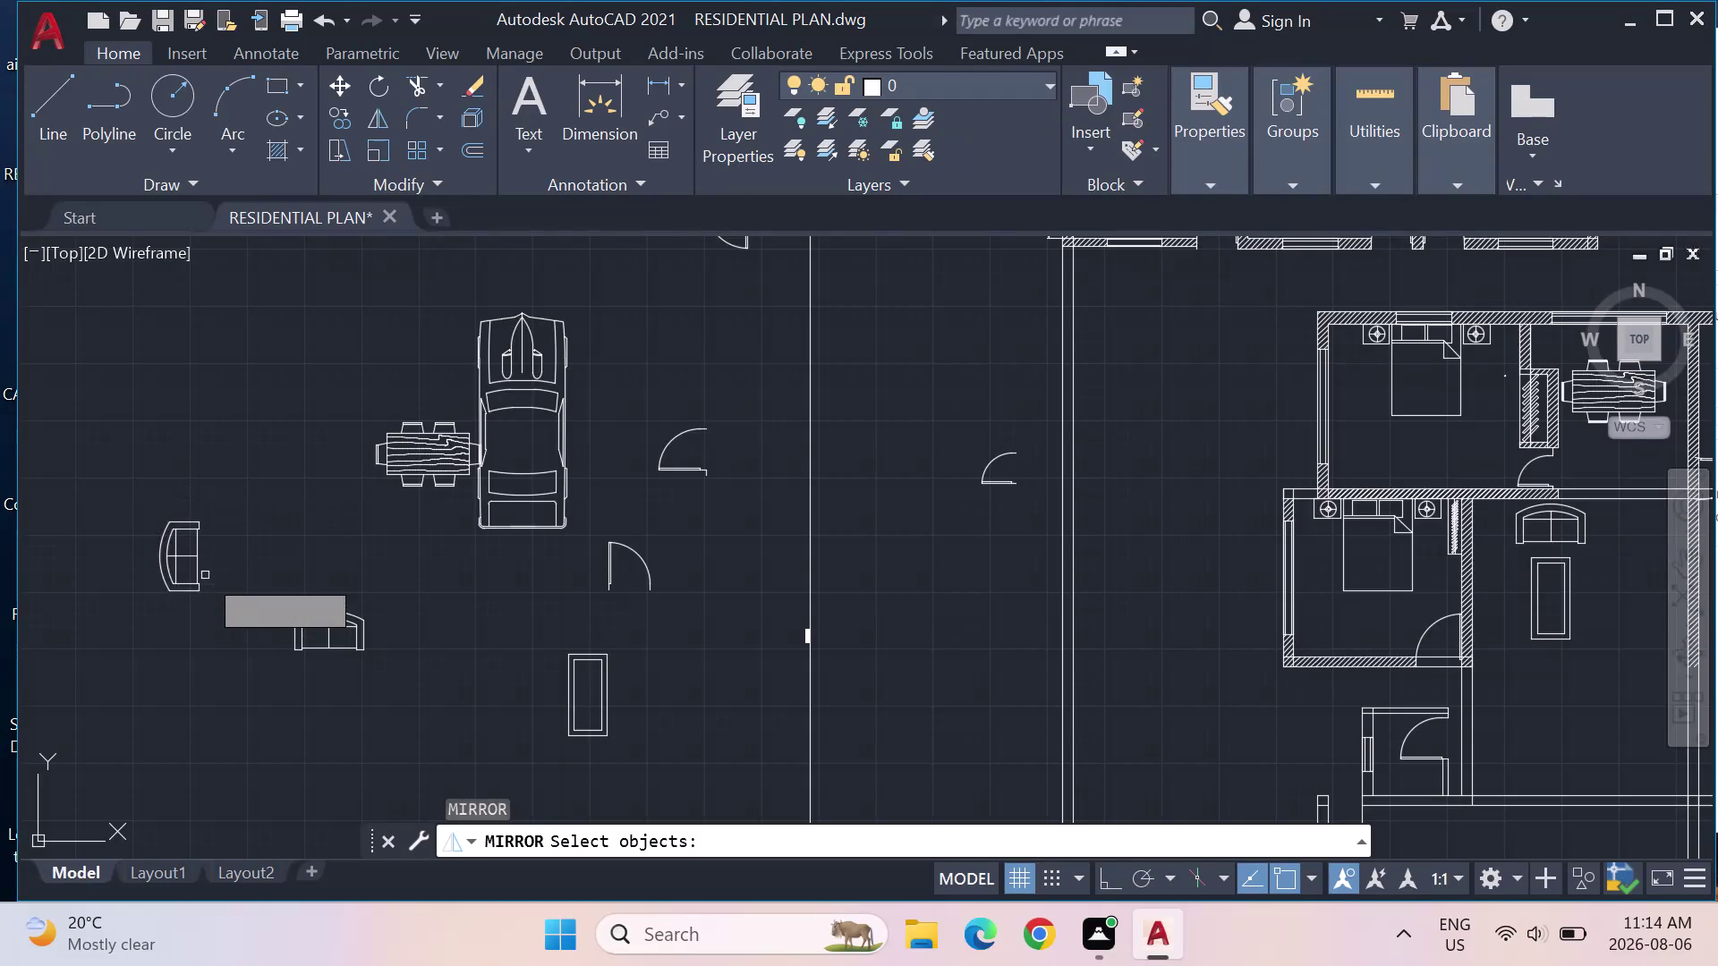
click(196, 564)
key(Return)
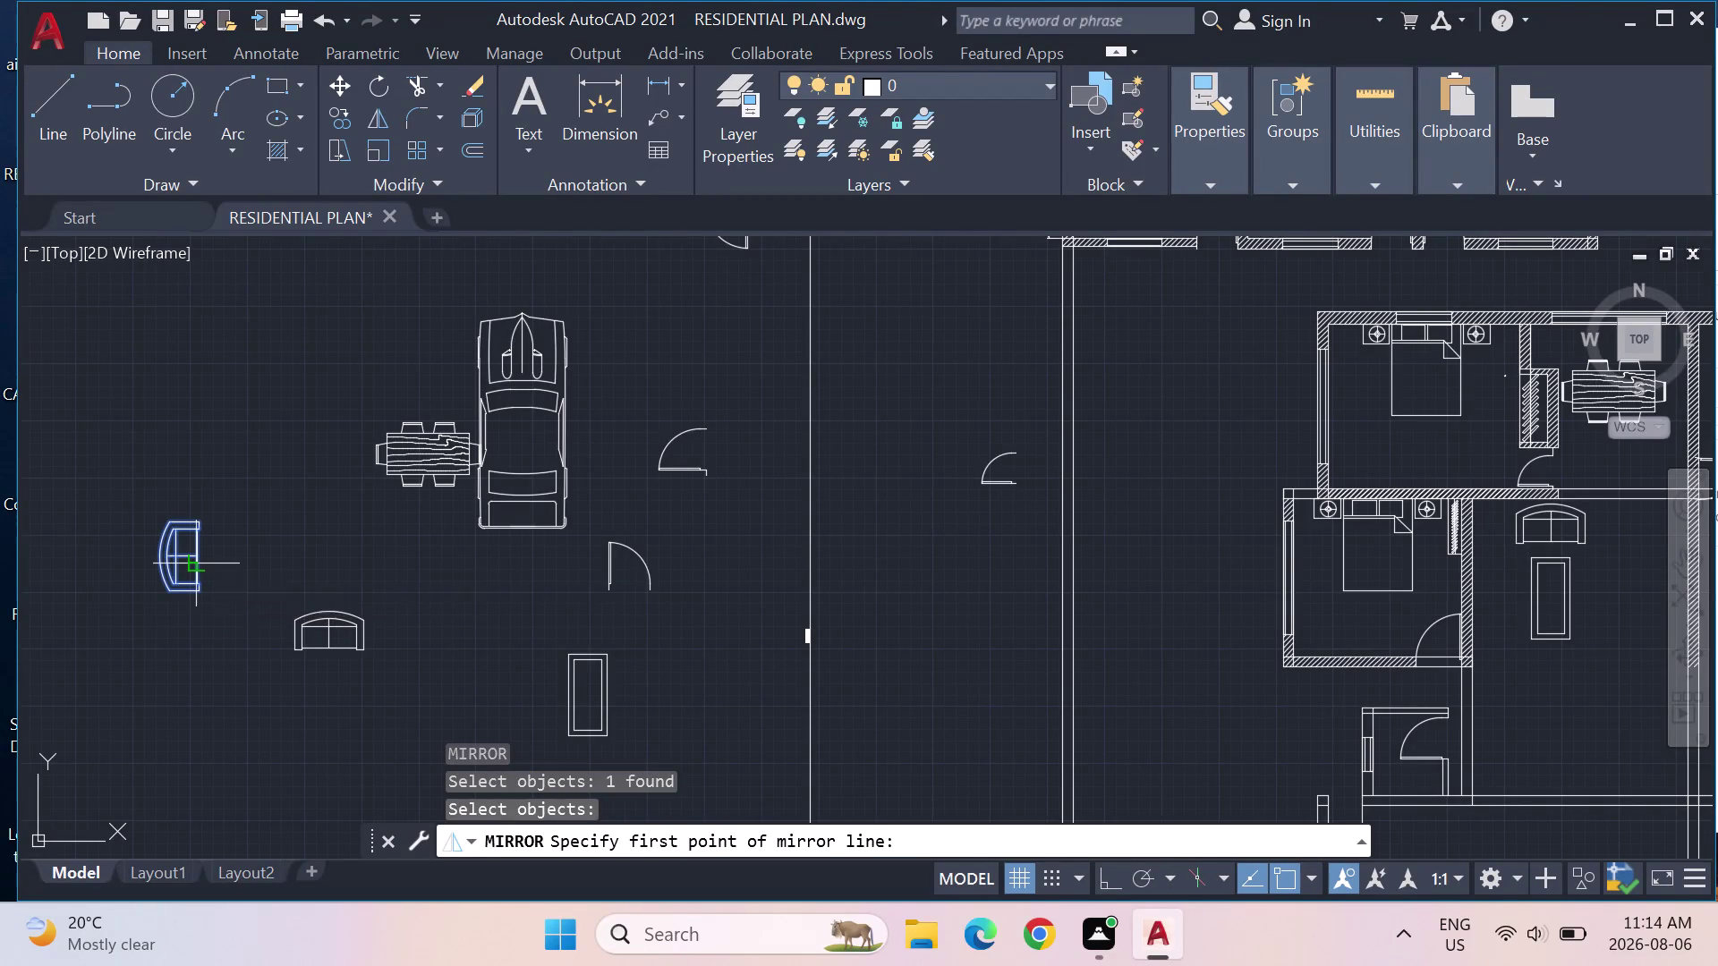
scroll(up, 3)
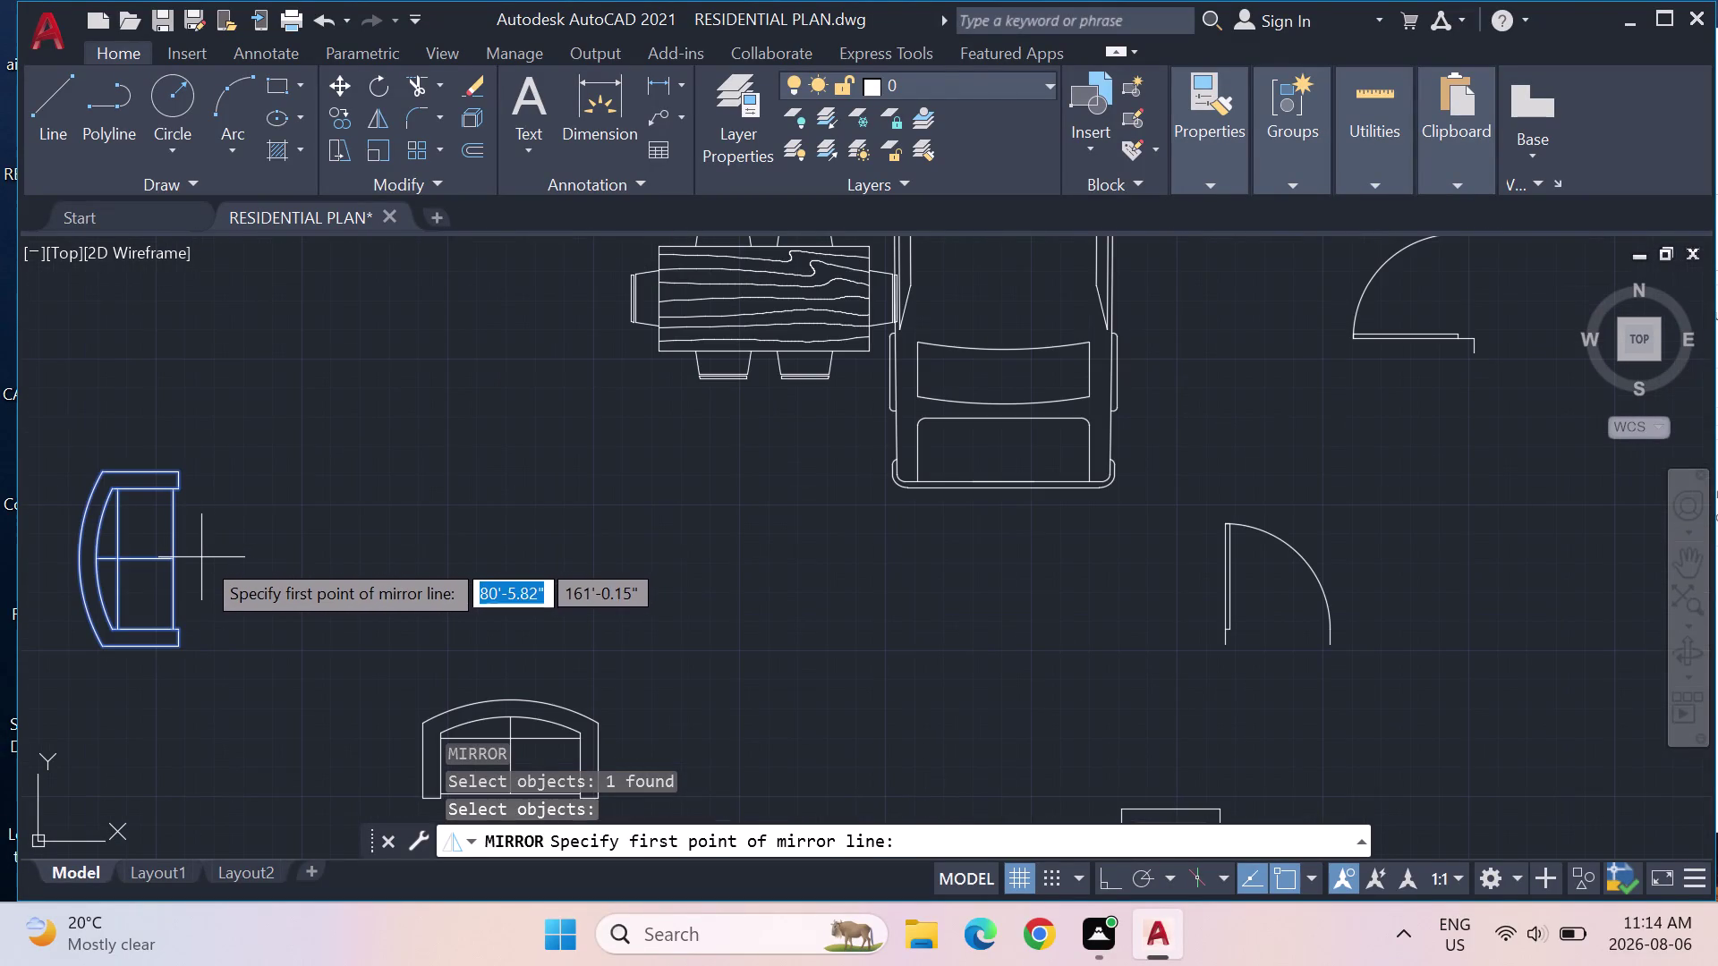
click(175, 476)
click(107, 474)
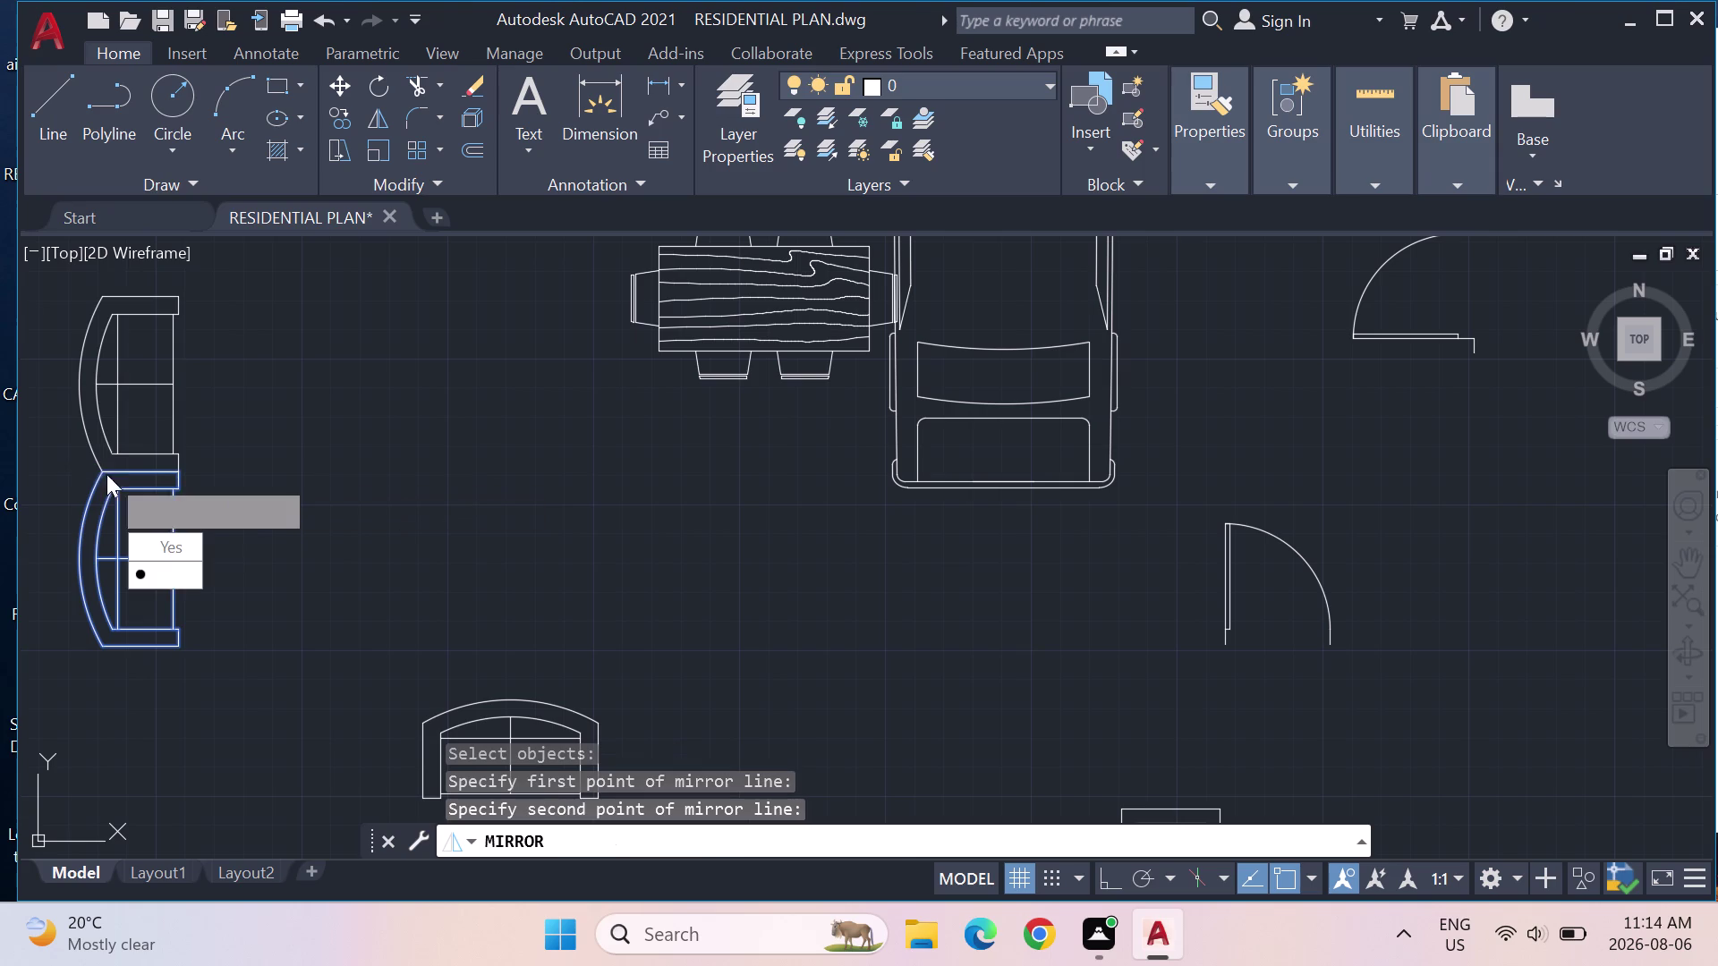
key(Return)
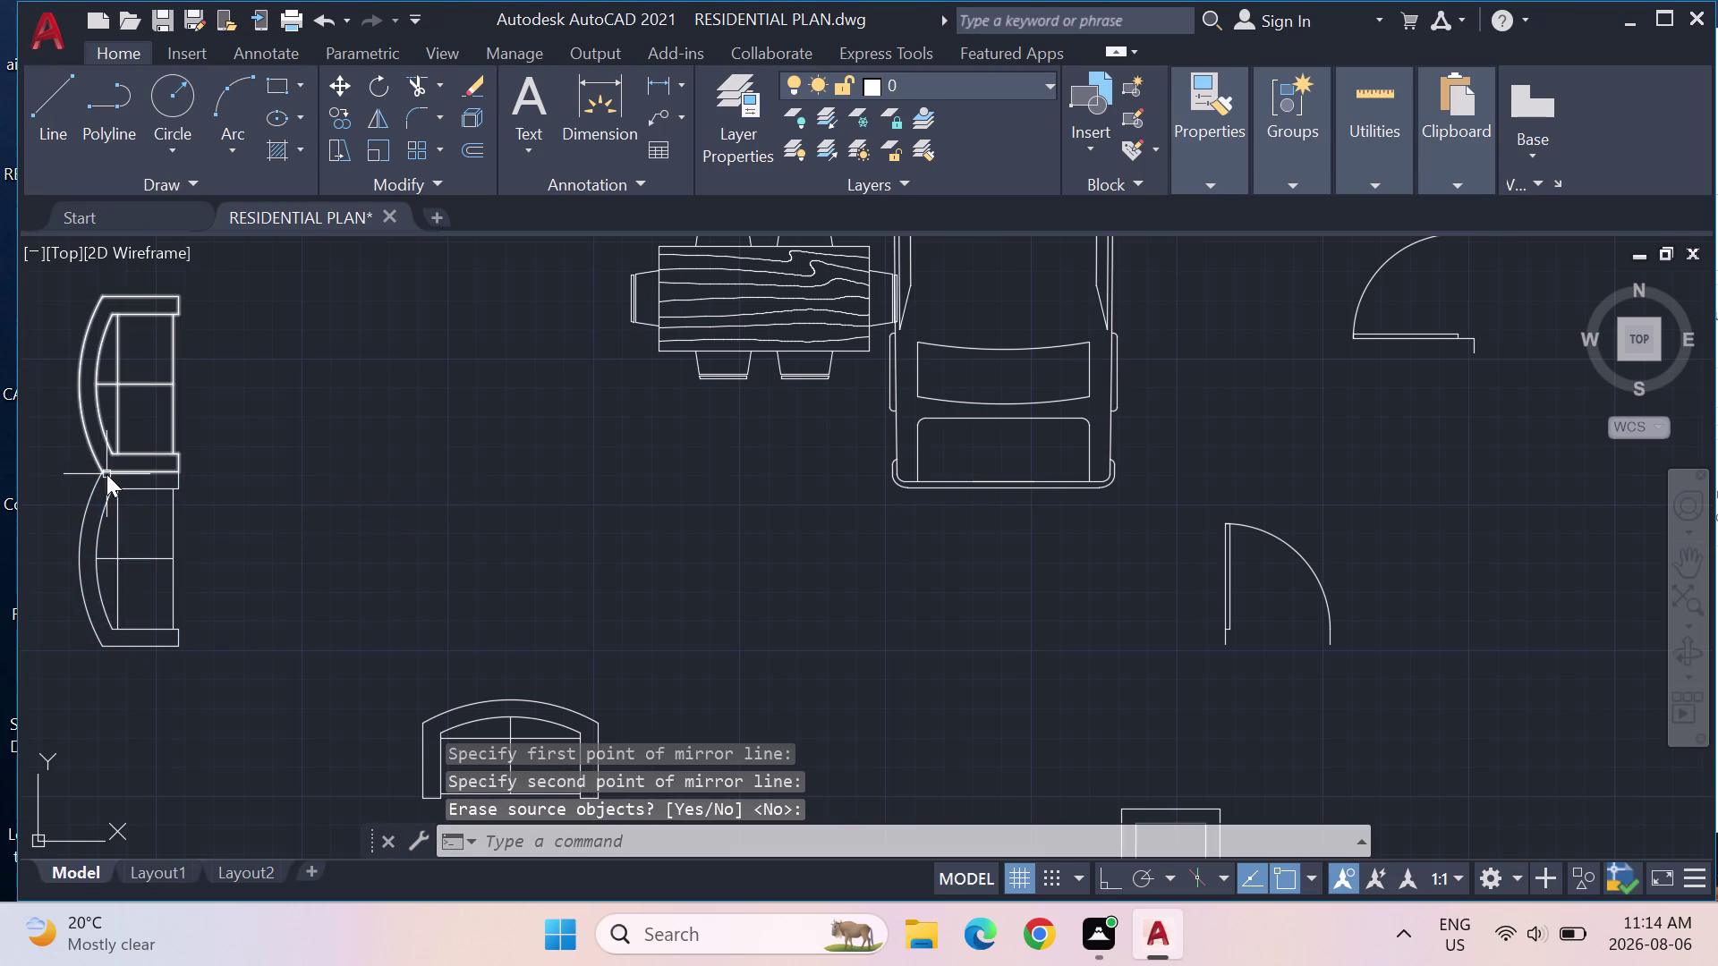
Select both stacked loveseats.
scroll(down, 3)
scroll(down, 3)
drag(270, 553, 211, 635)
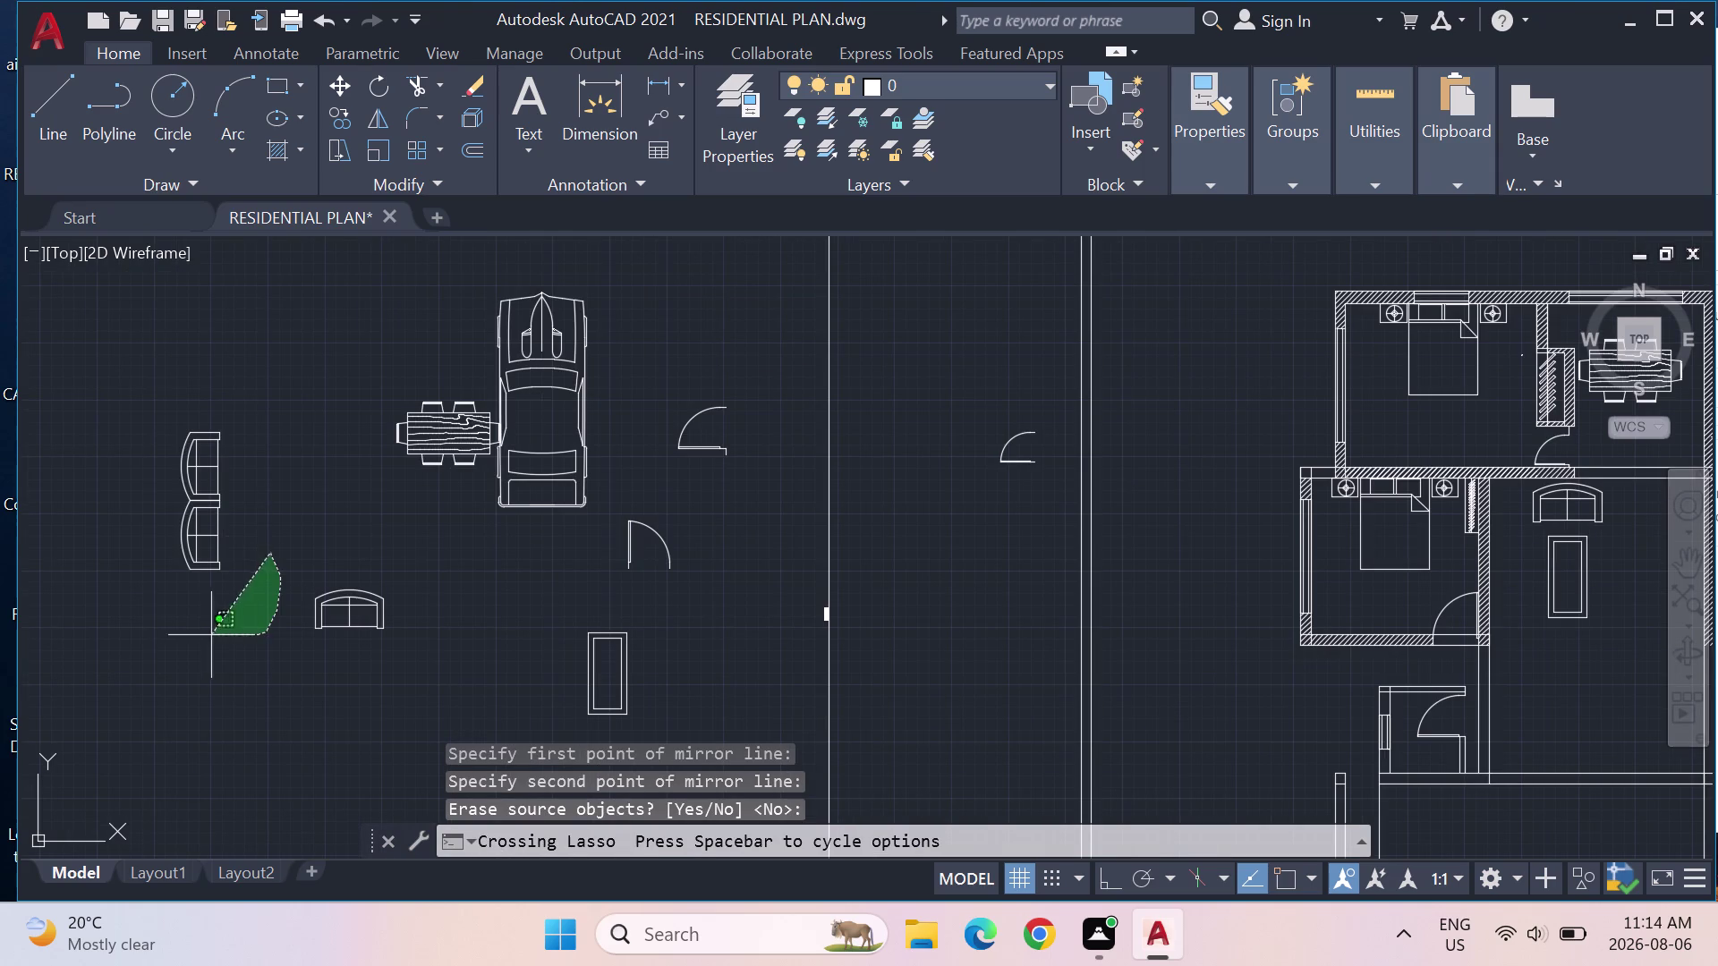
drag(211, 635, 204, 407)
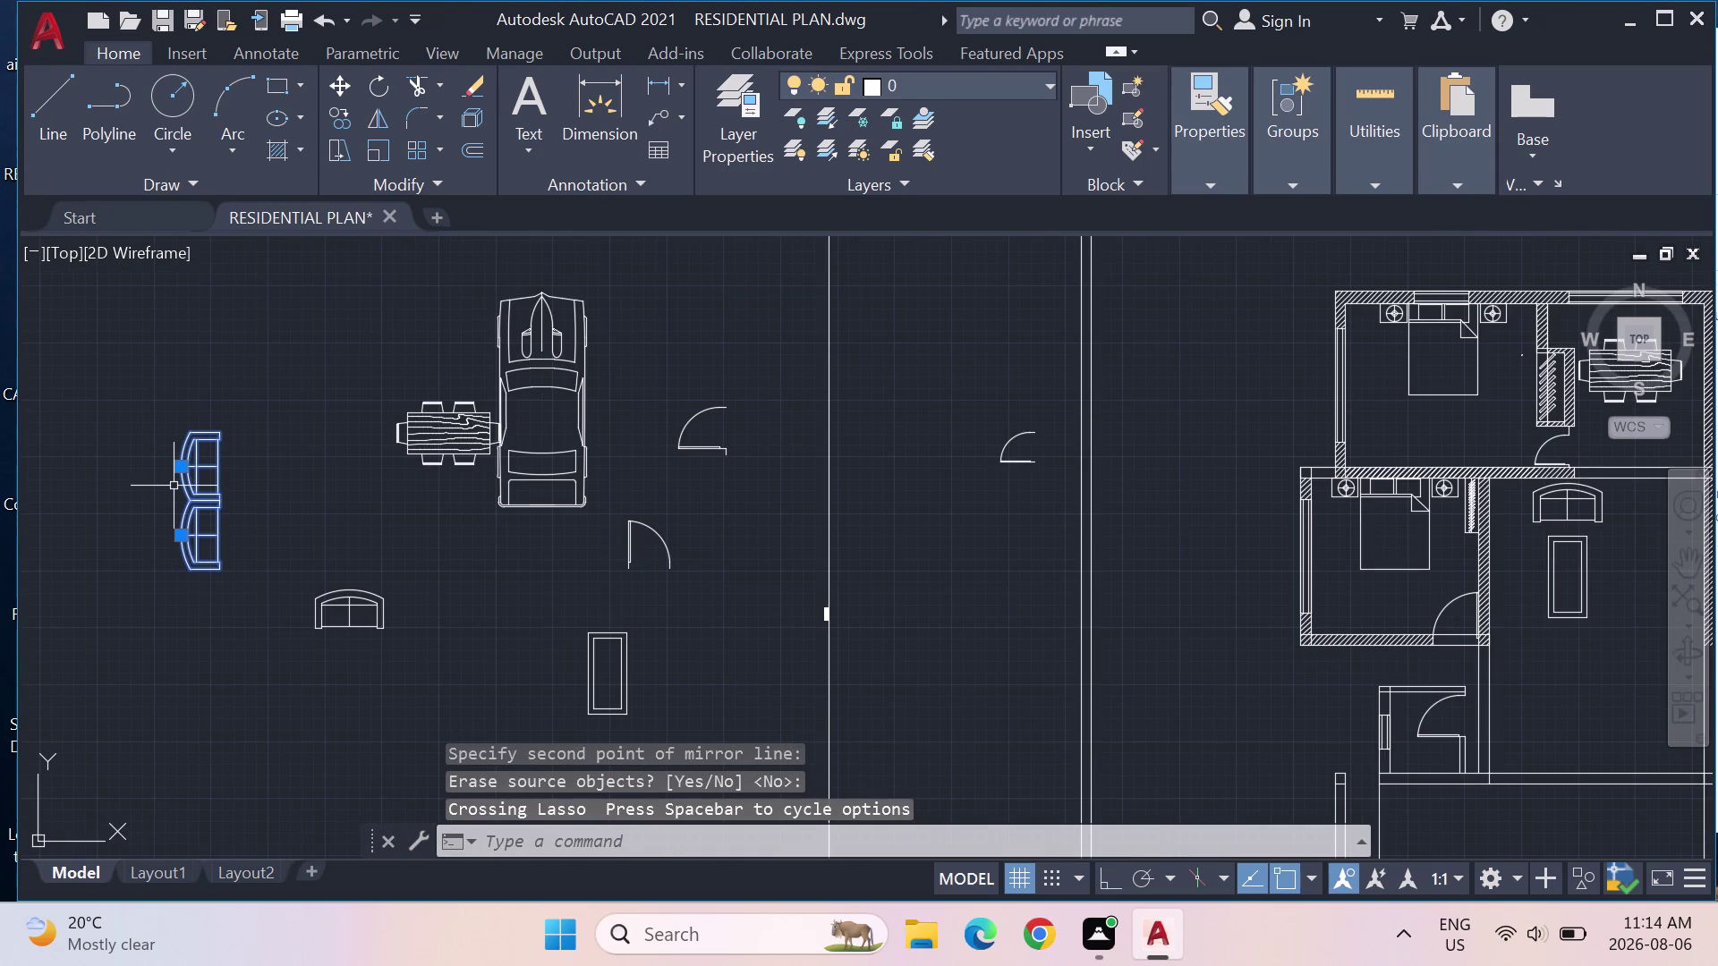
Copy the armchair pair to beside the table in the lower room.
text(CO)
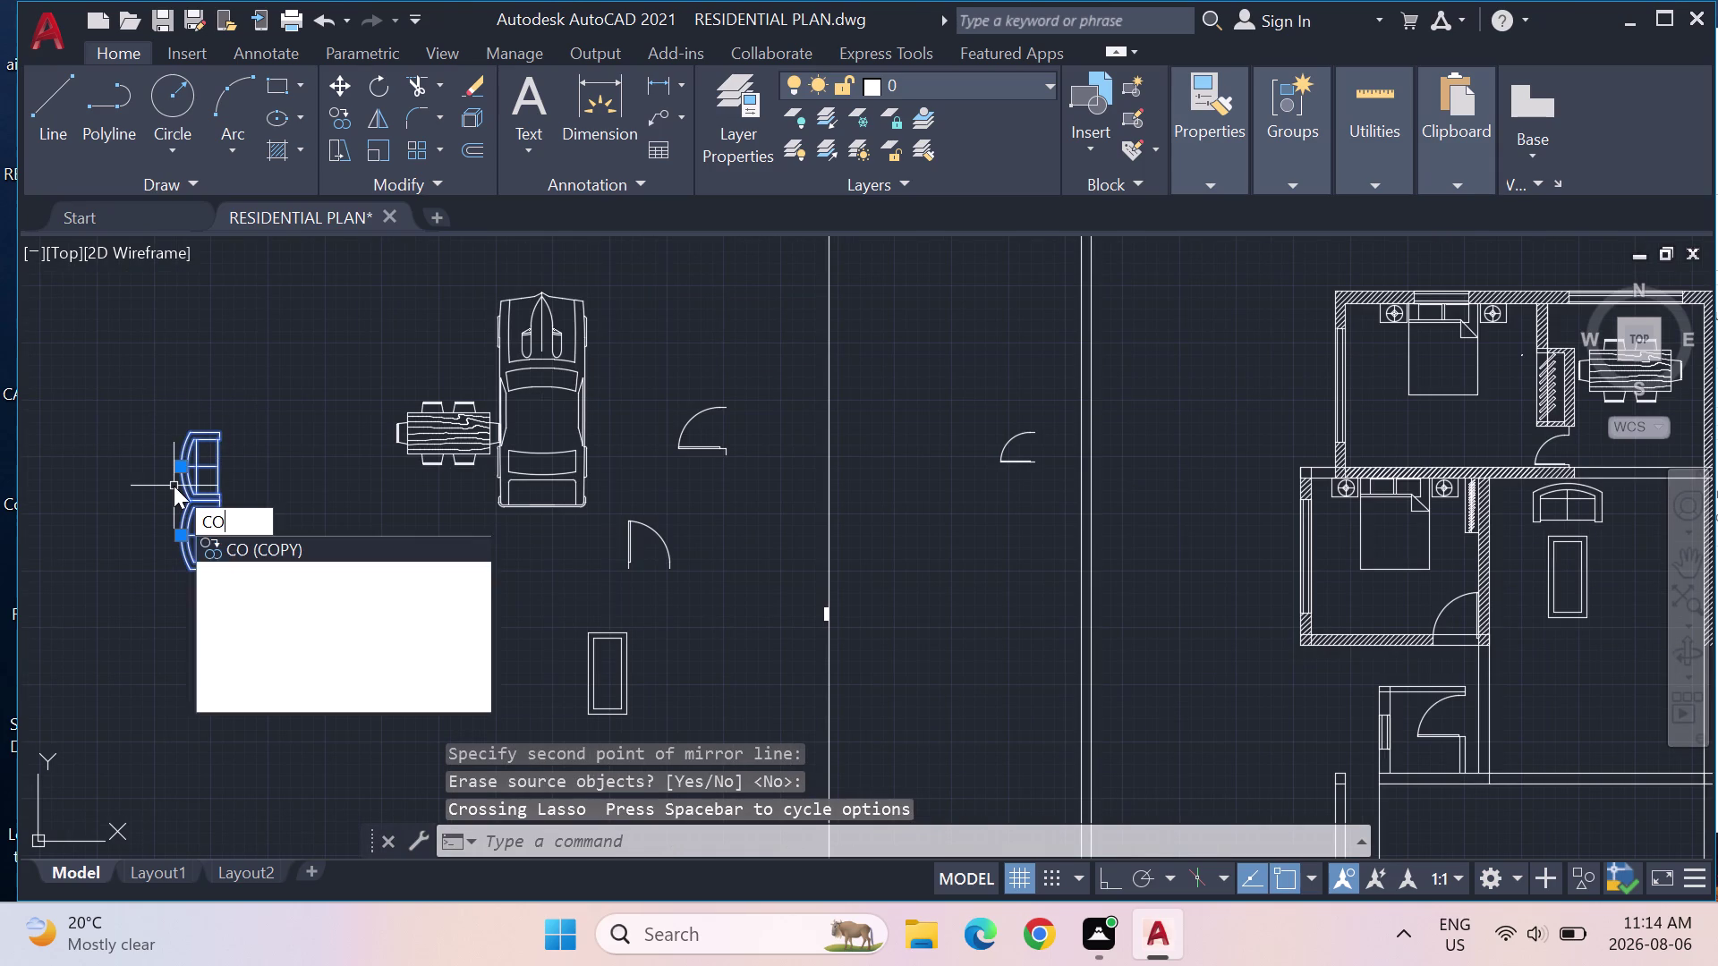
key(Return)
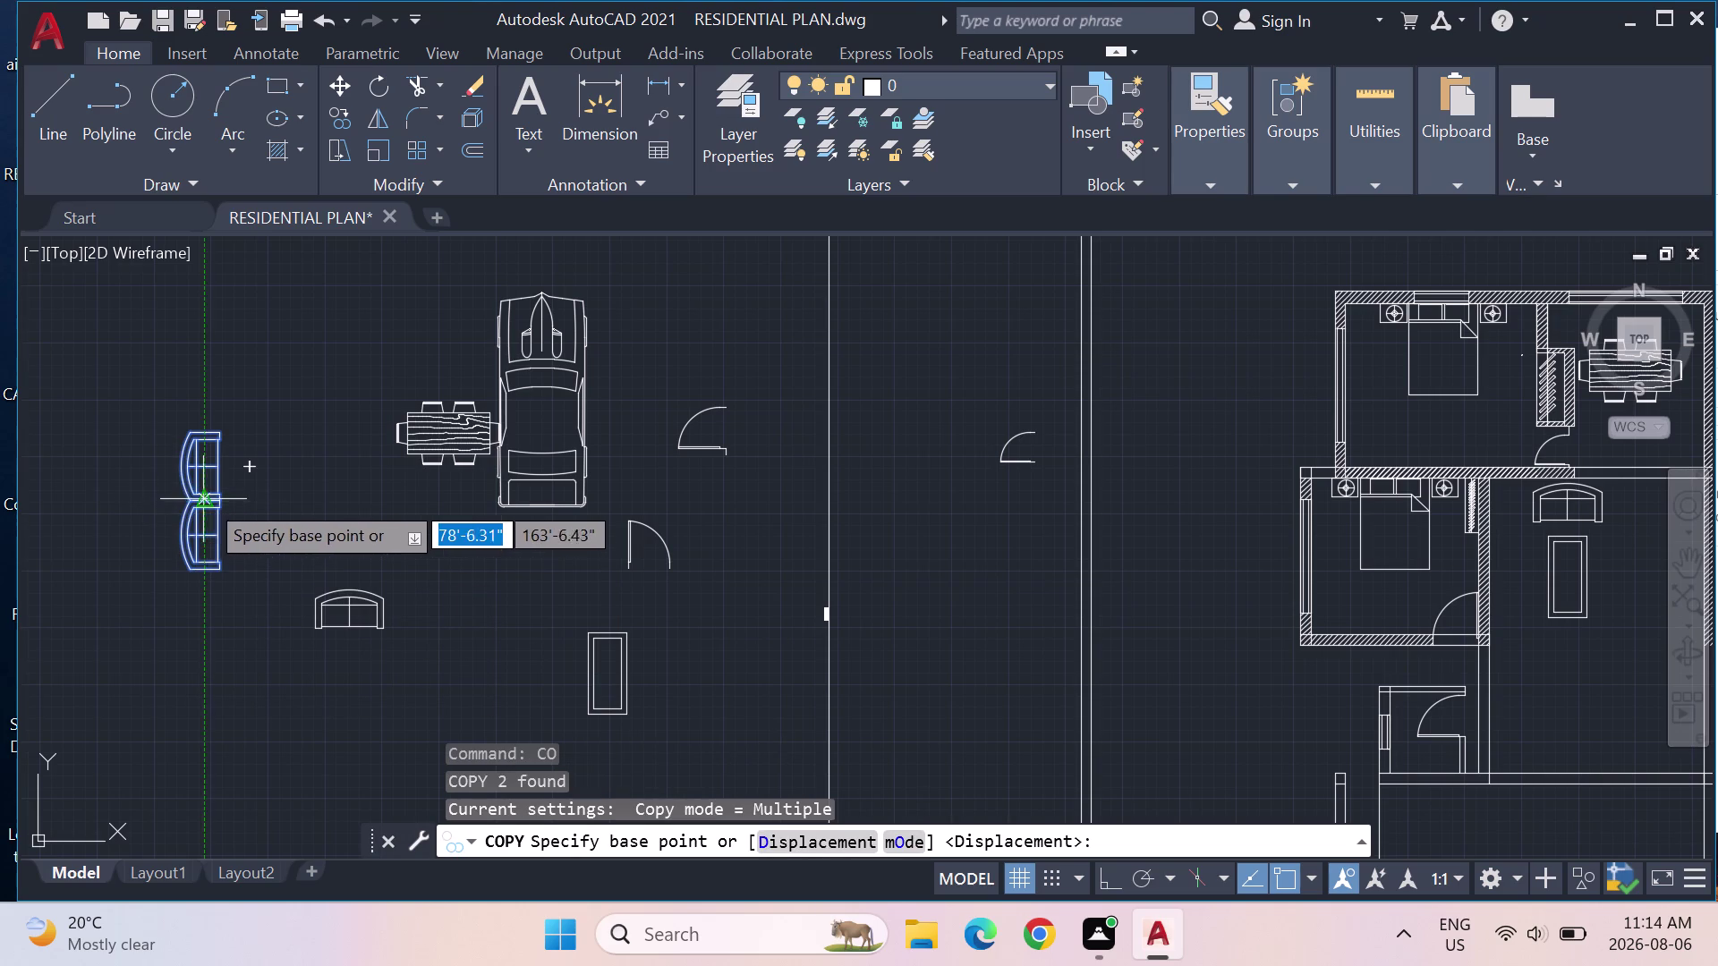
click(201, 503)
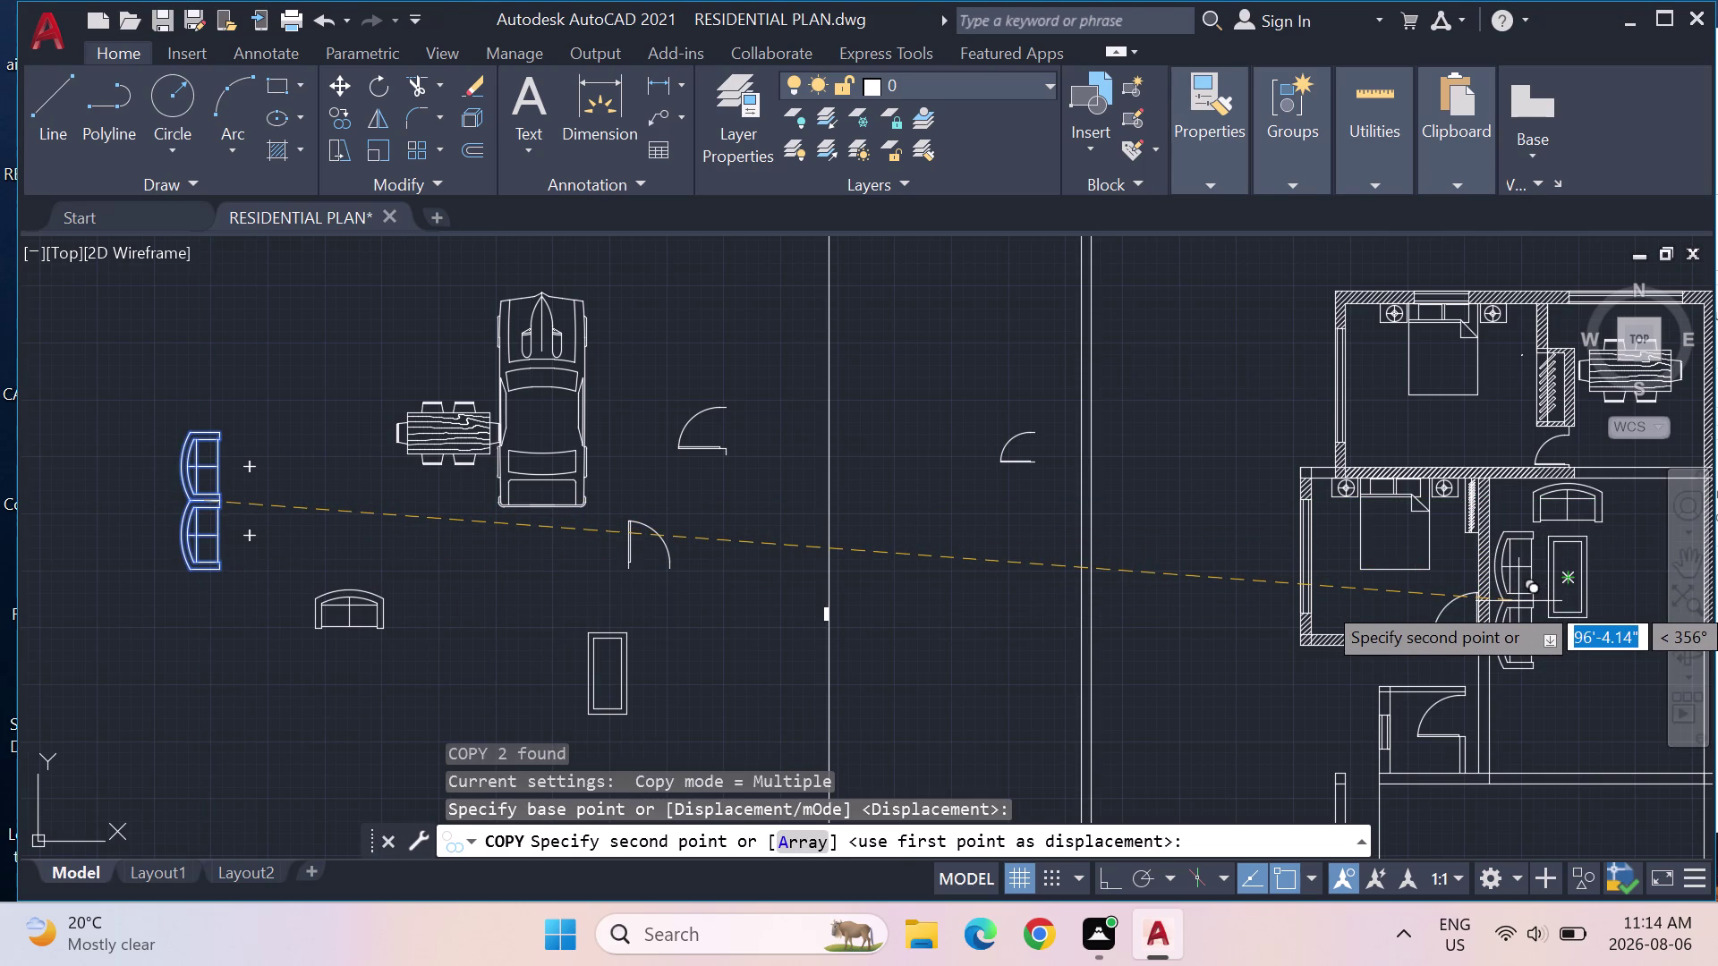
click(1519, 601)
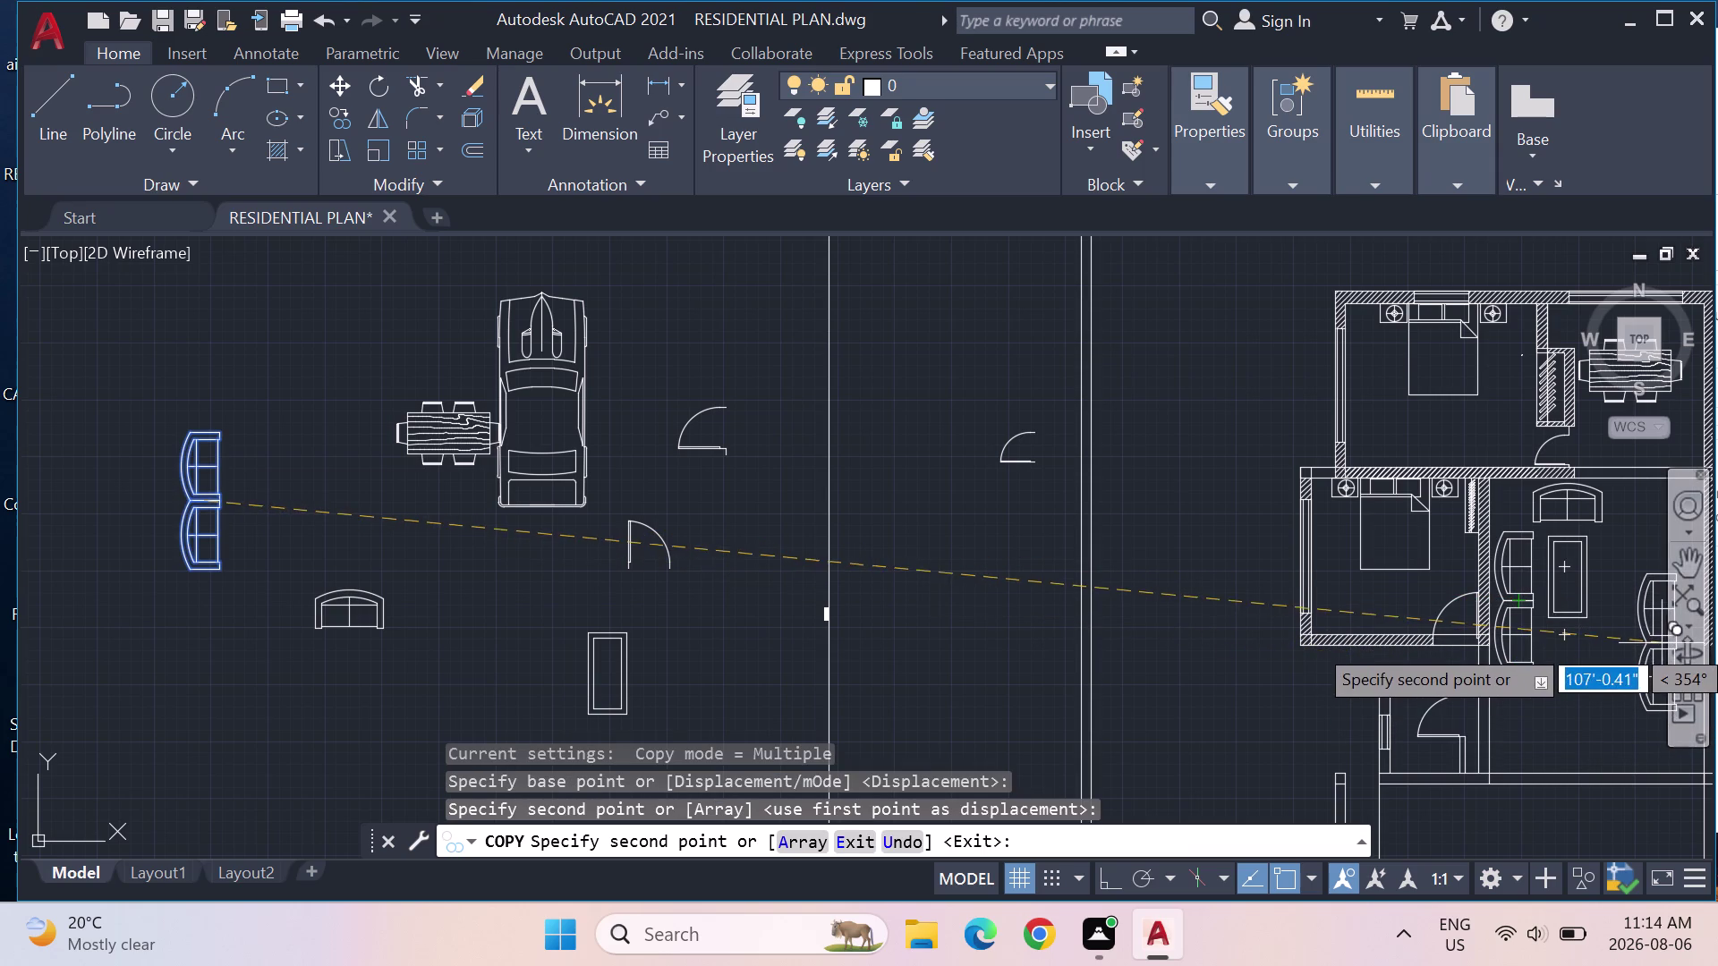
key(Escape)
key(Escape)
Move the lower-room table next to the copied armchair pair.
click(1577, 588)
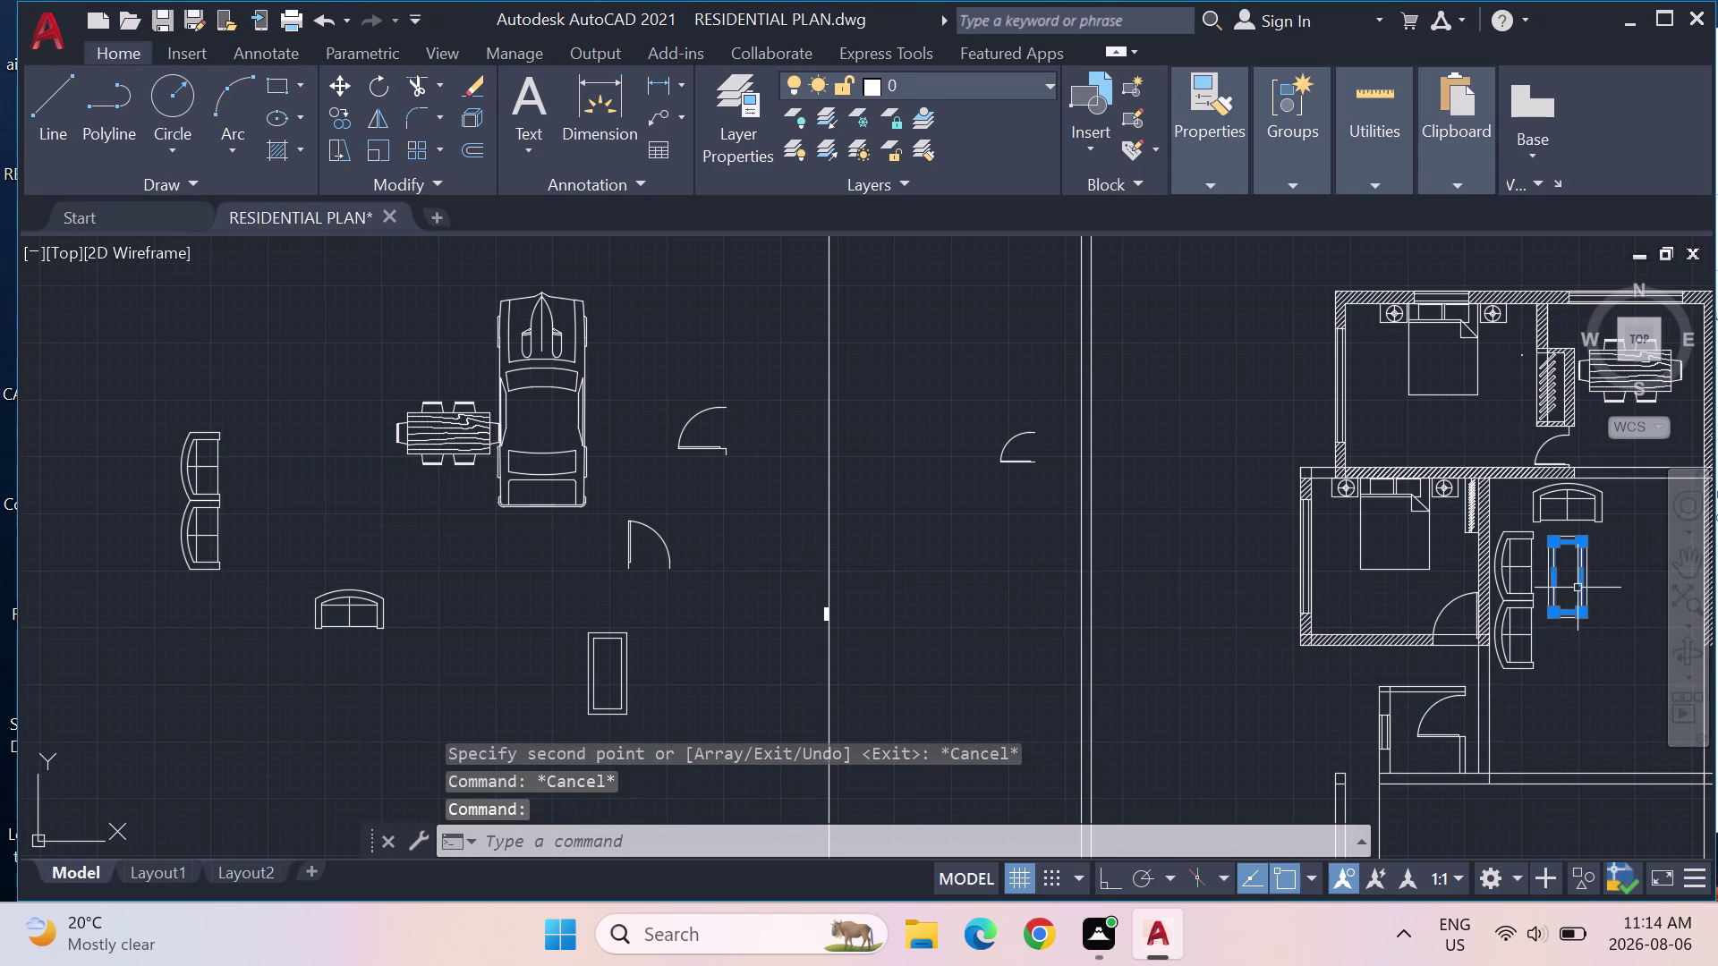
key(Escape)
drag(1621, 620, 1592, 581)
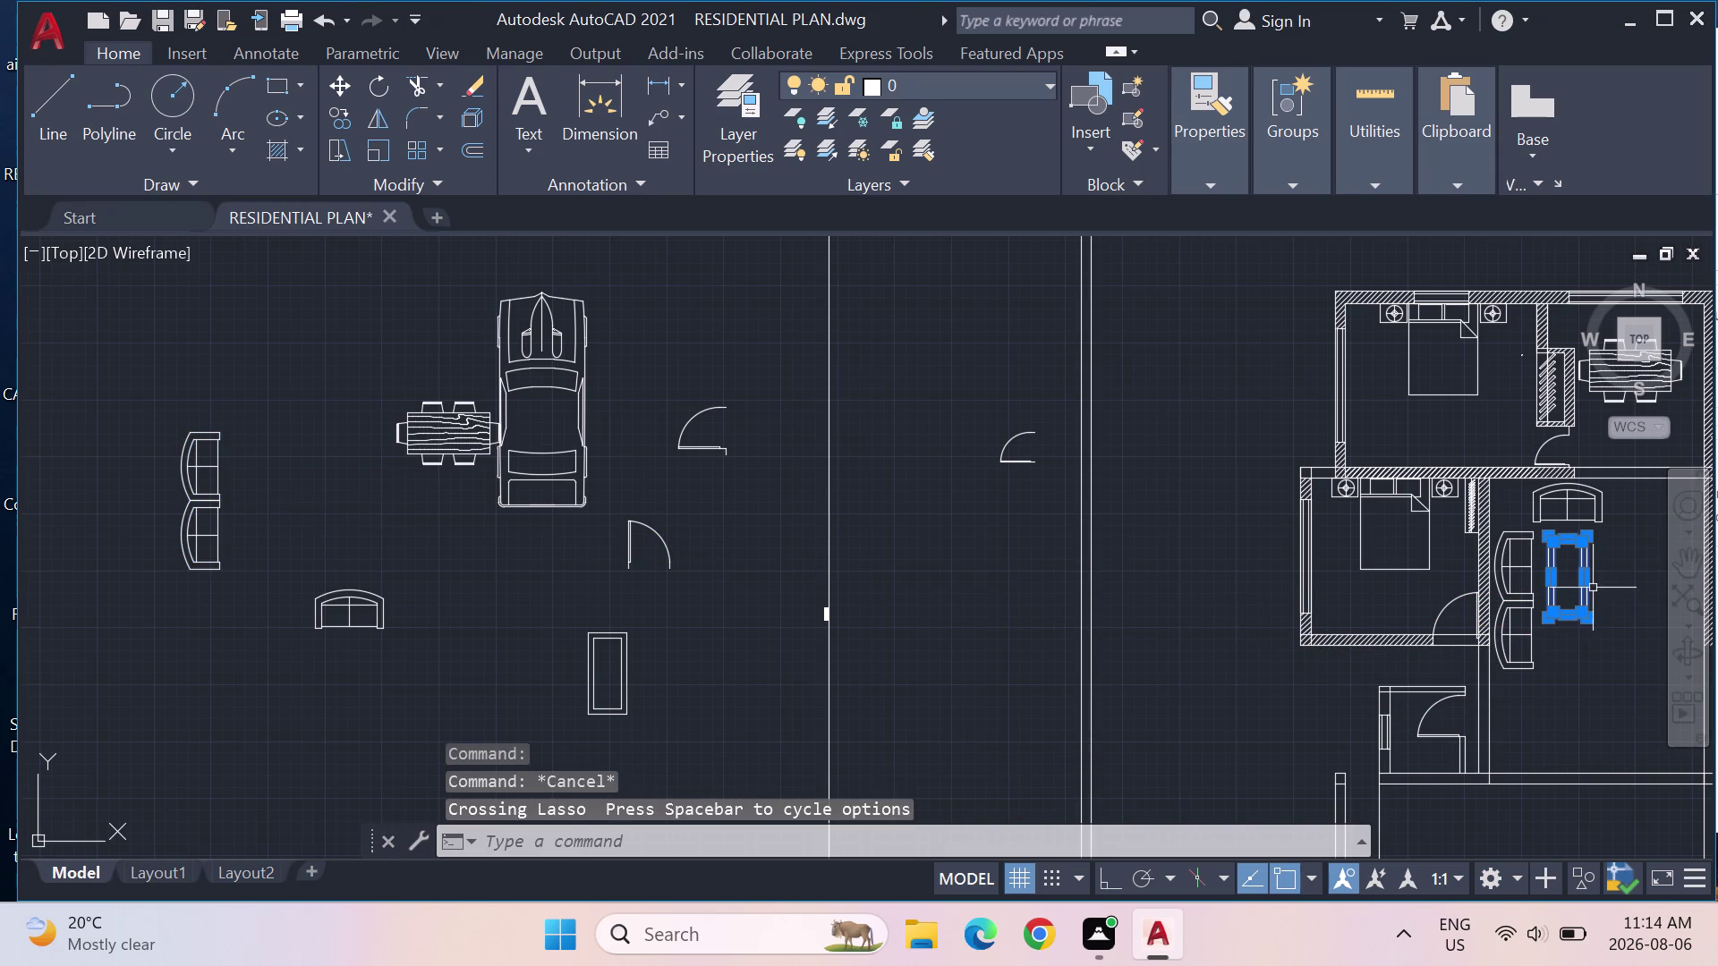
right_click(1586, 584)
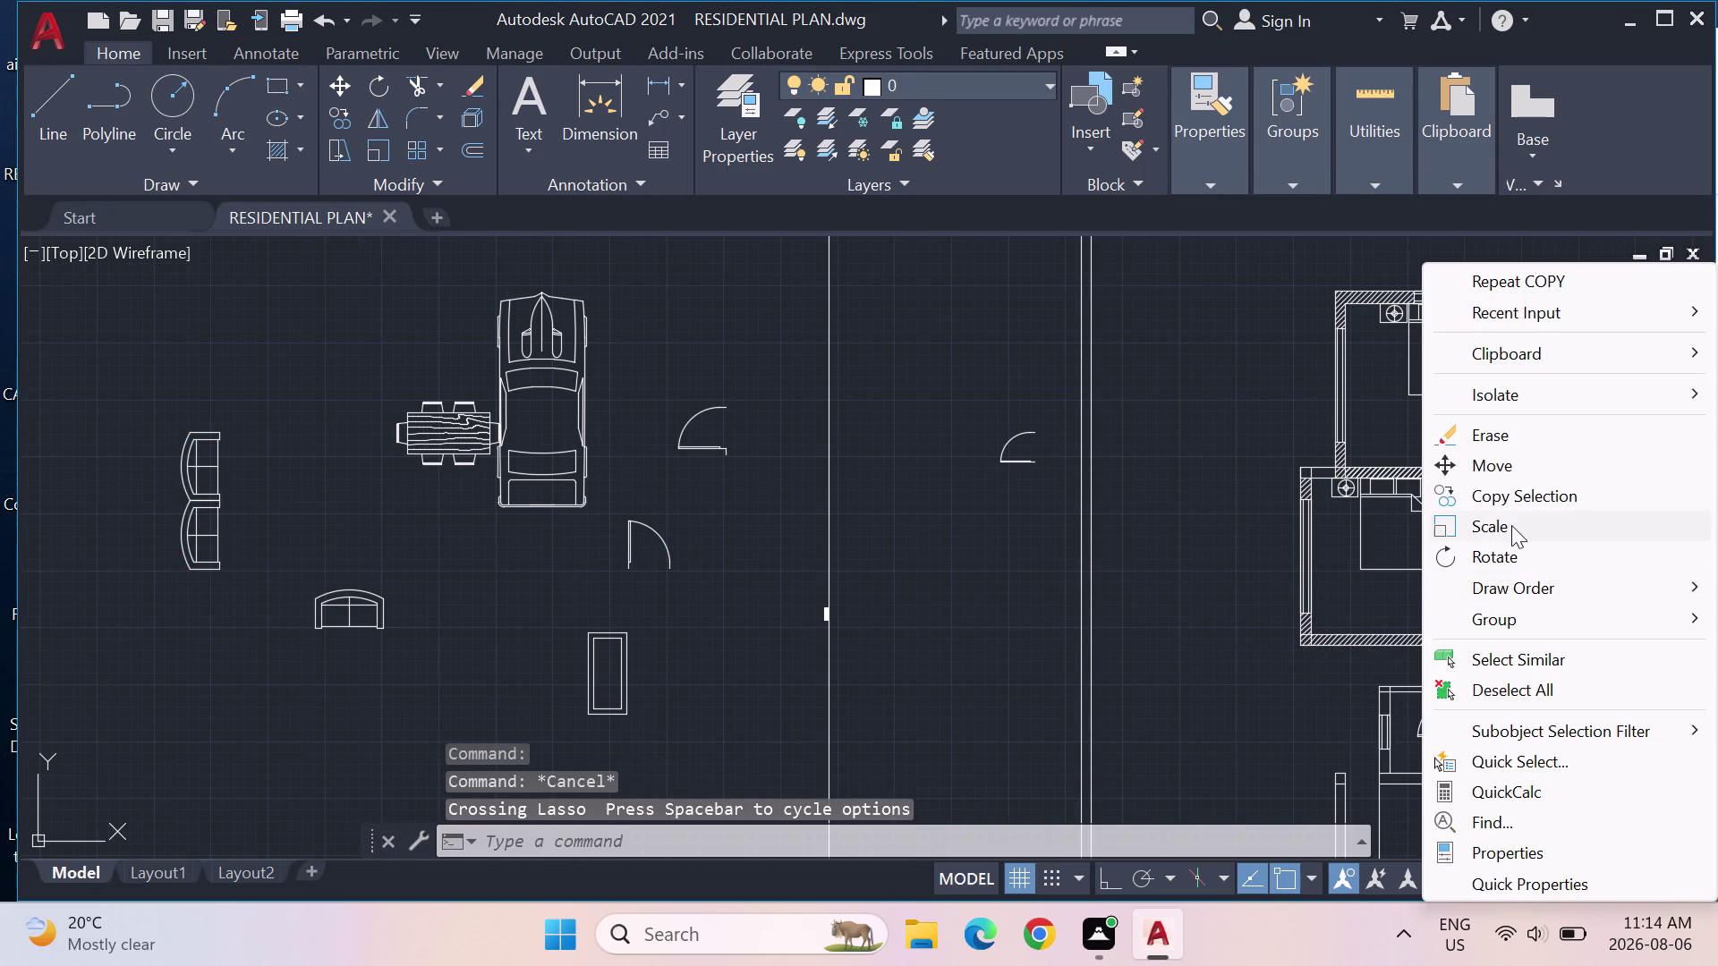
click(1519, 470)
click(1570, 570)
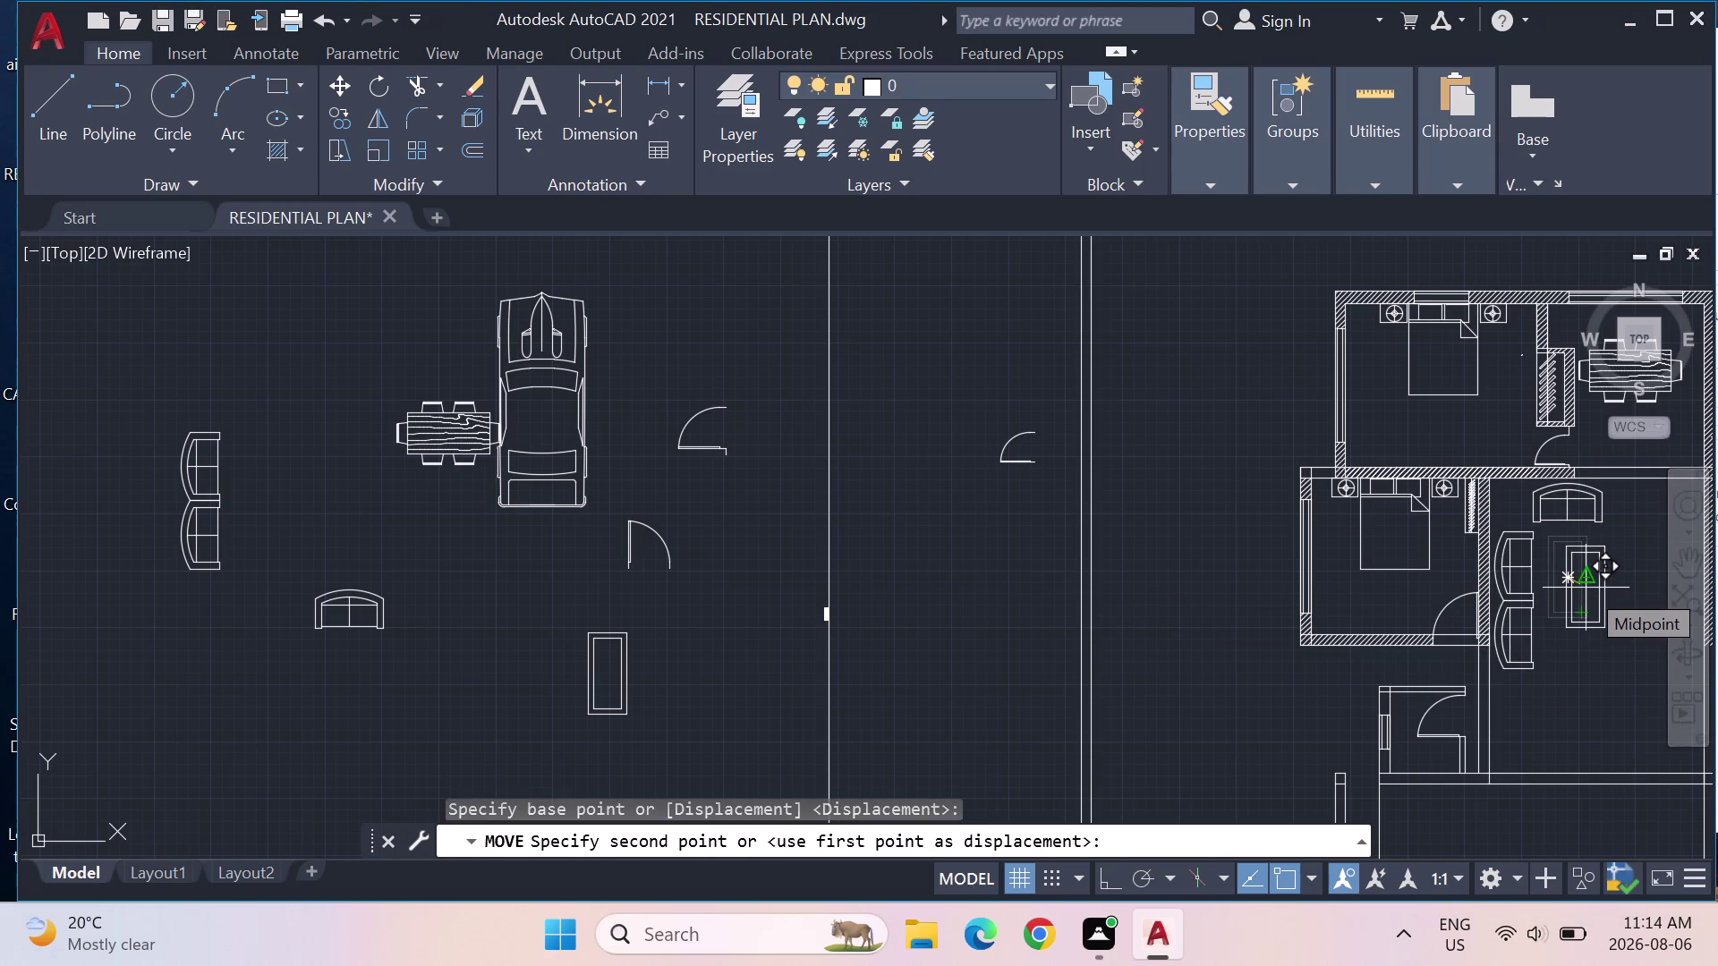
click(1585, 588)
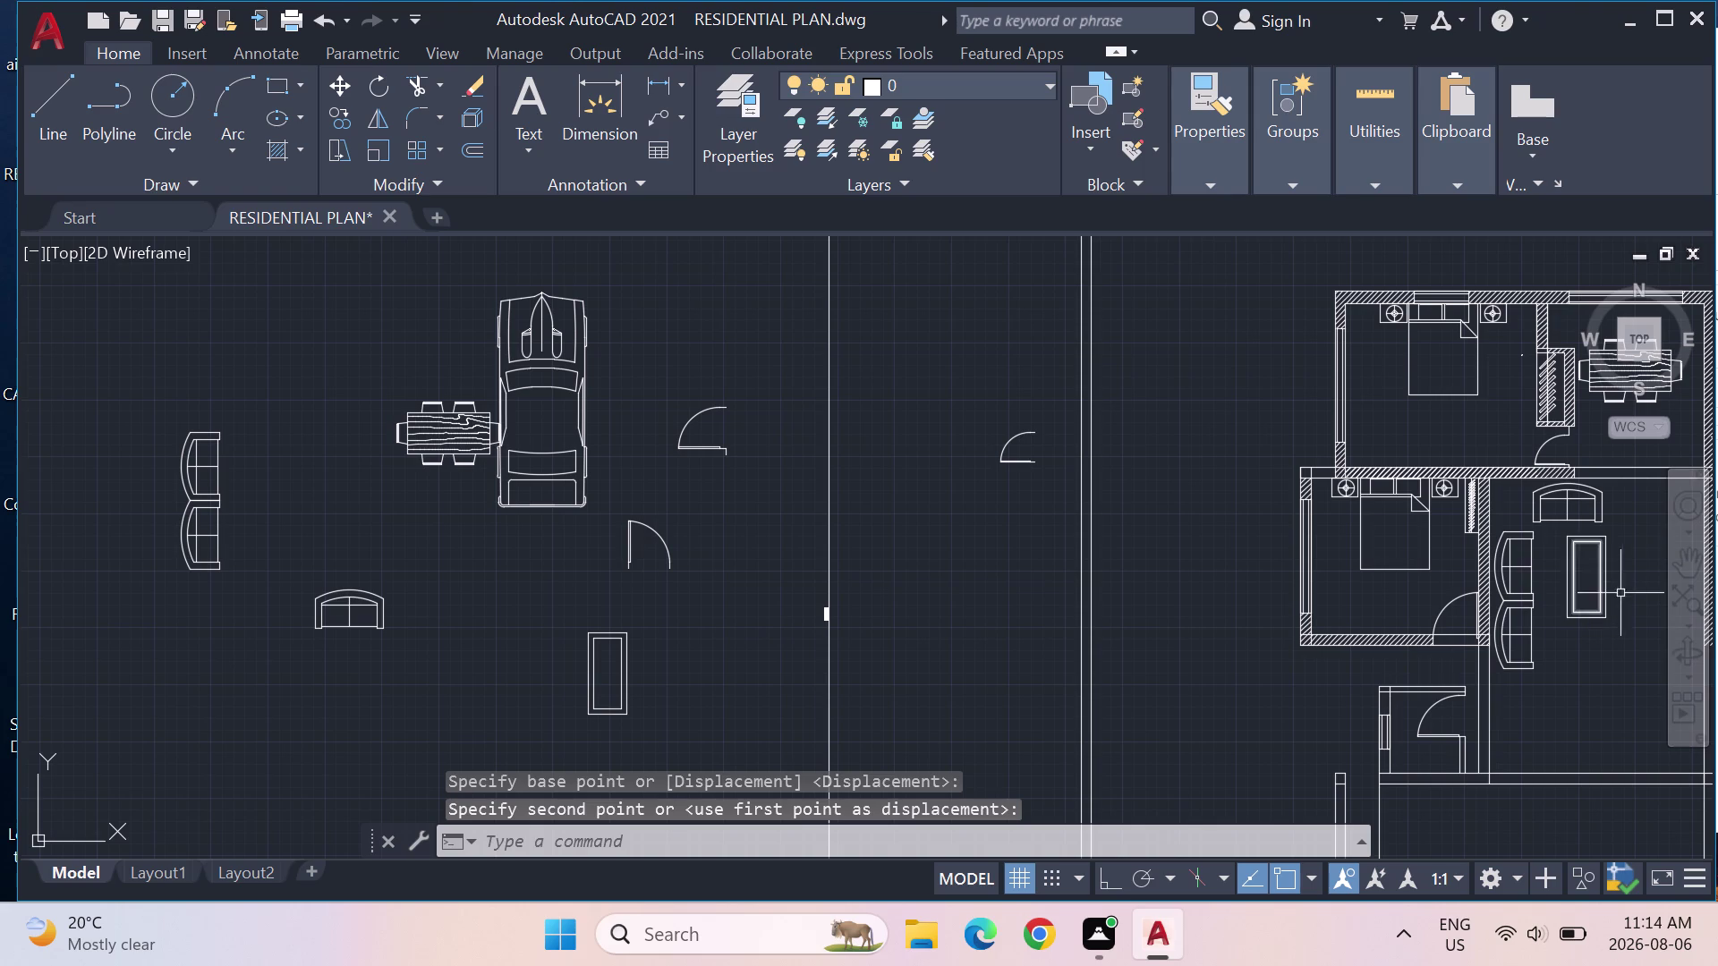
Reselect the coffee table and move it between the living-room sofas.
drag(1676, 621, 1571, 650)
click(1594, 670)
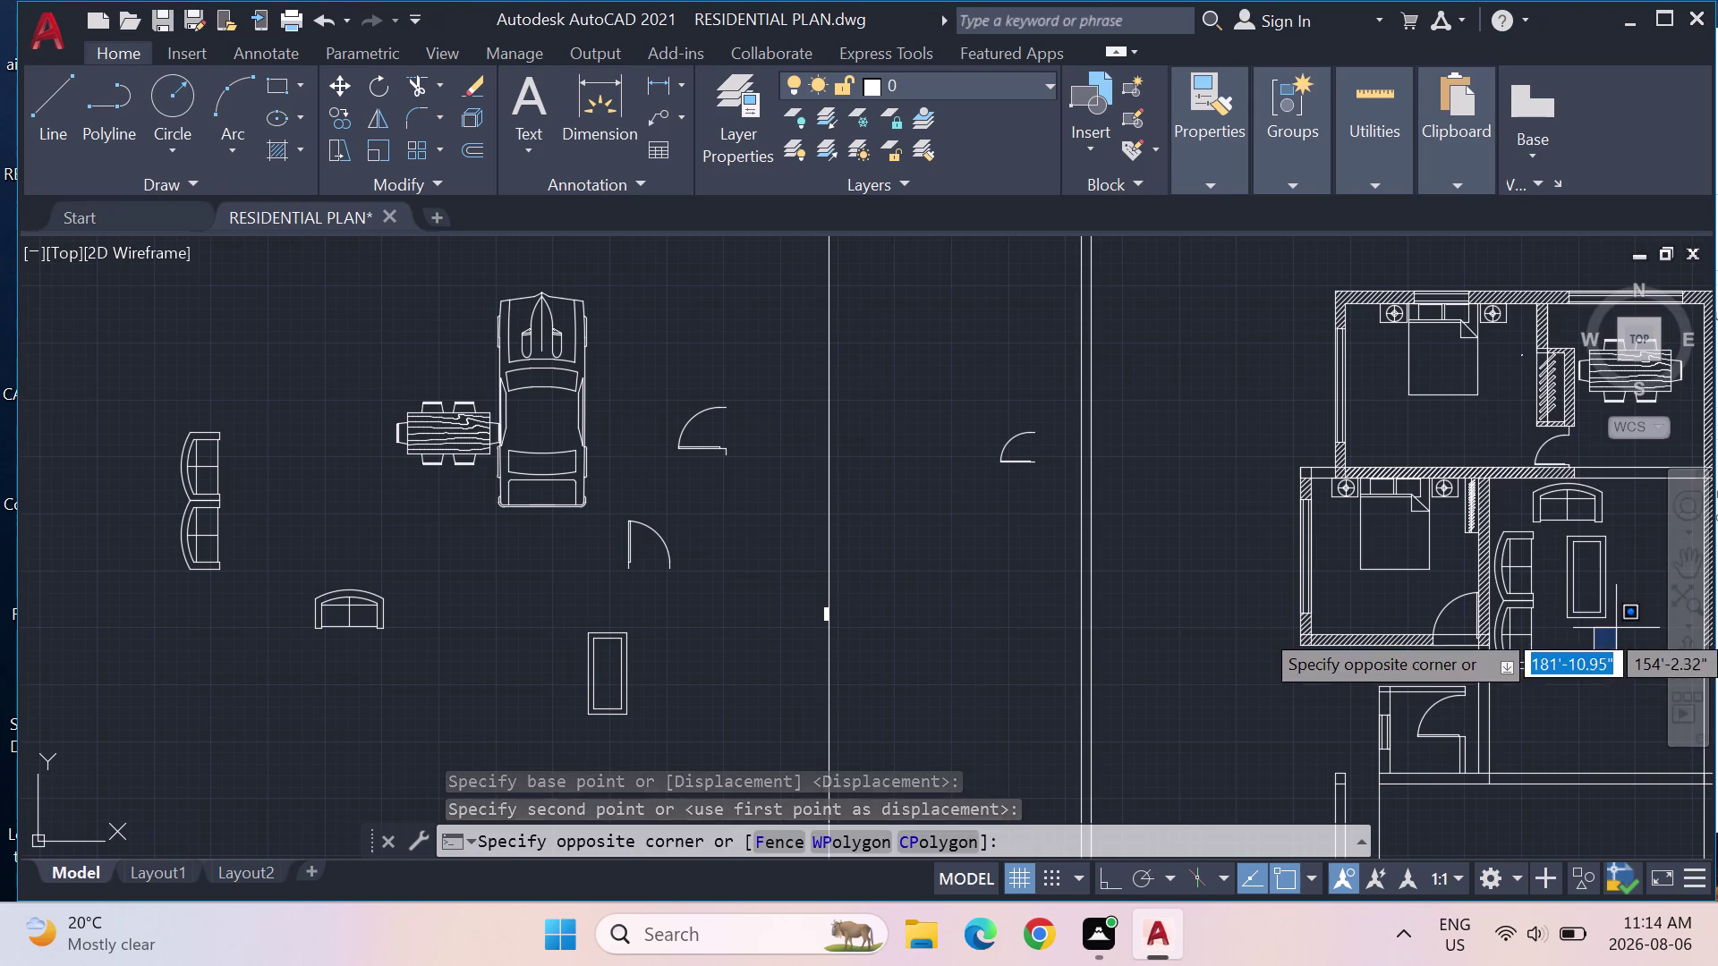
drag(1632, 628, 1583, 644)
key(Escape)
drag(1603, 655, 1590, 572)
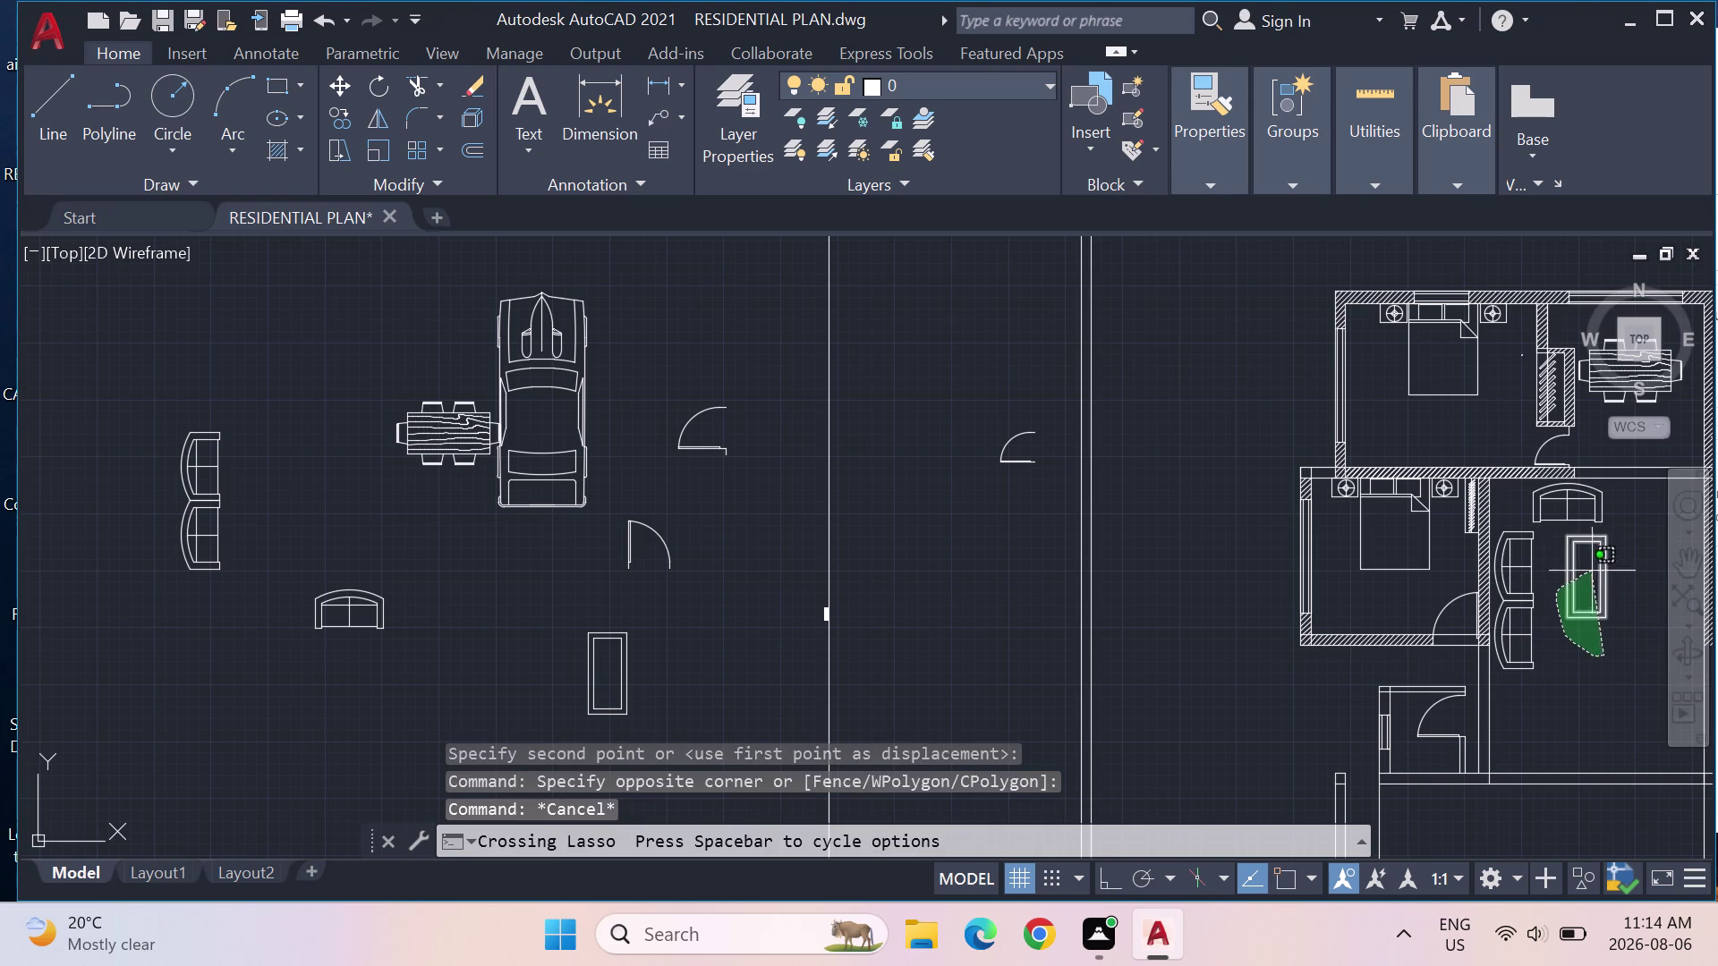
drag(1590, 572, 1615, 560)
key(m)
key(Return)
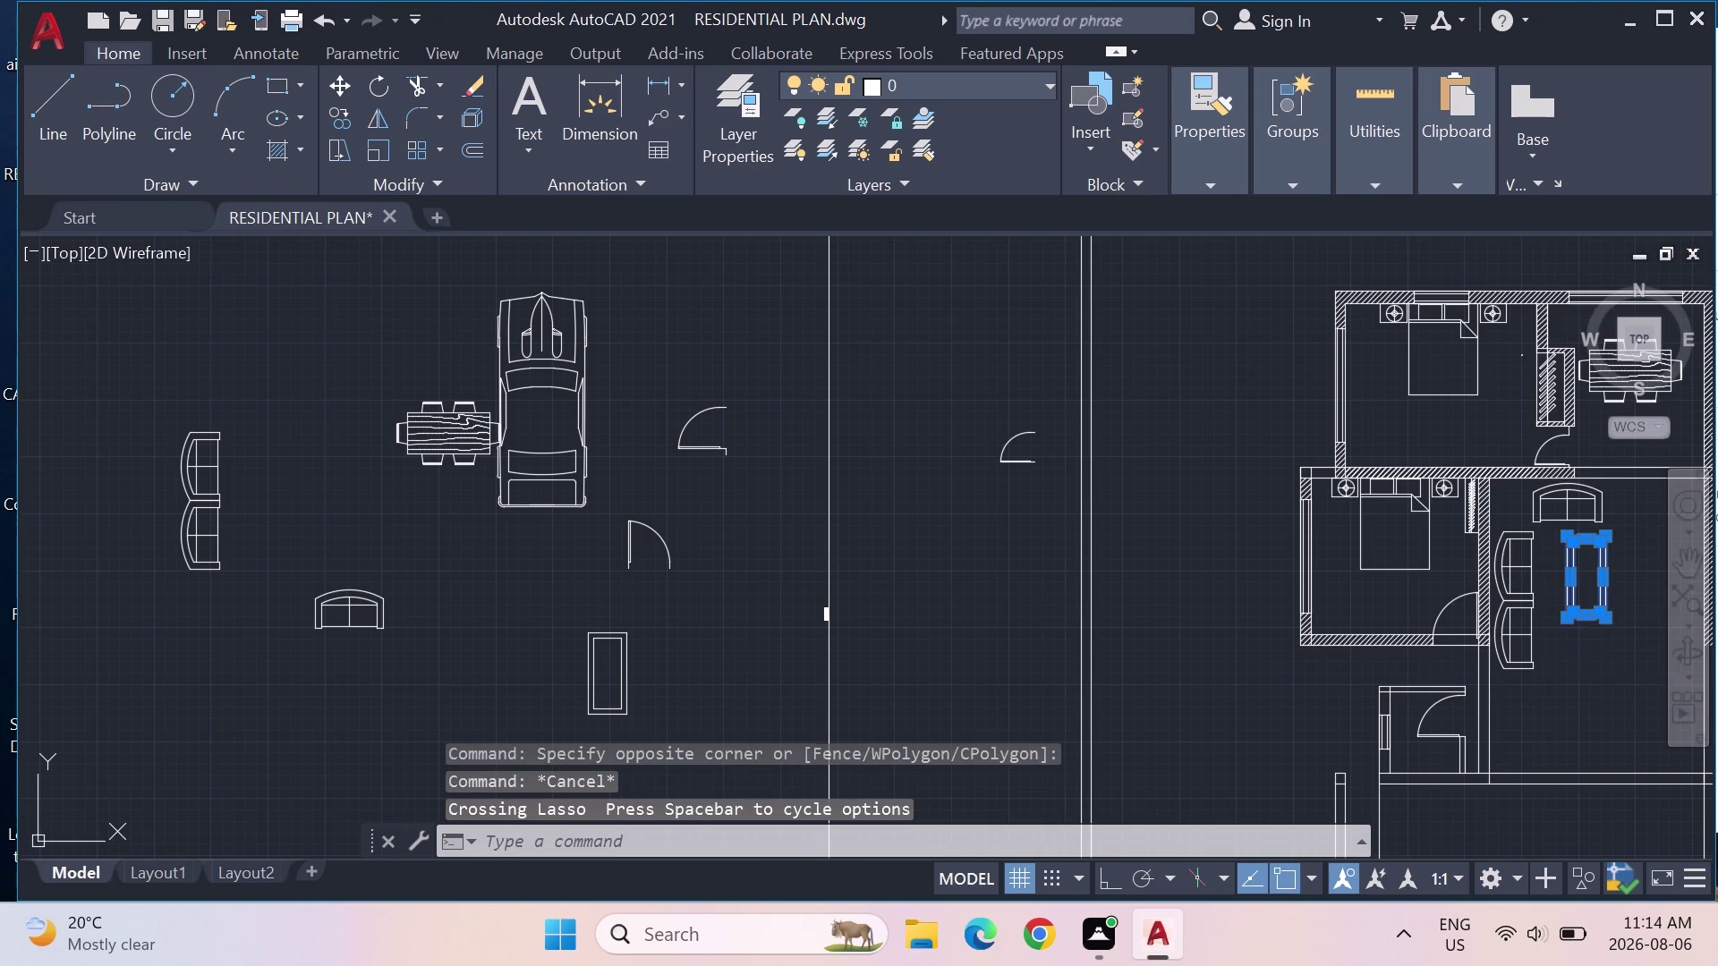
click(1585, 584)
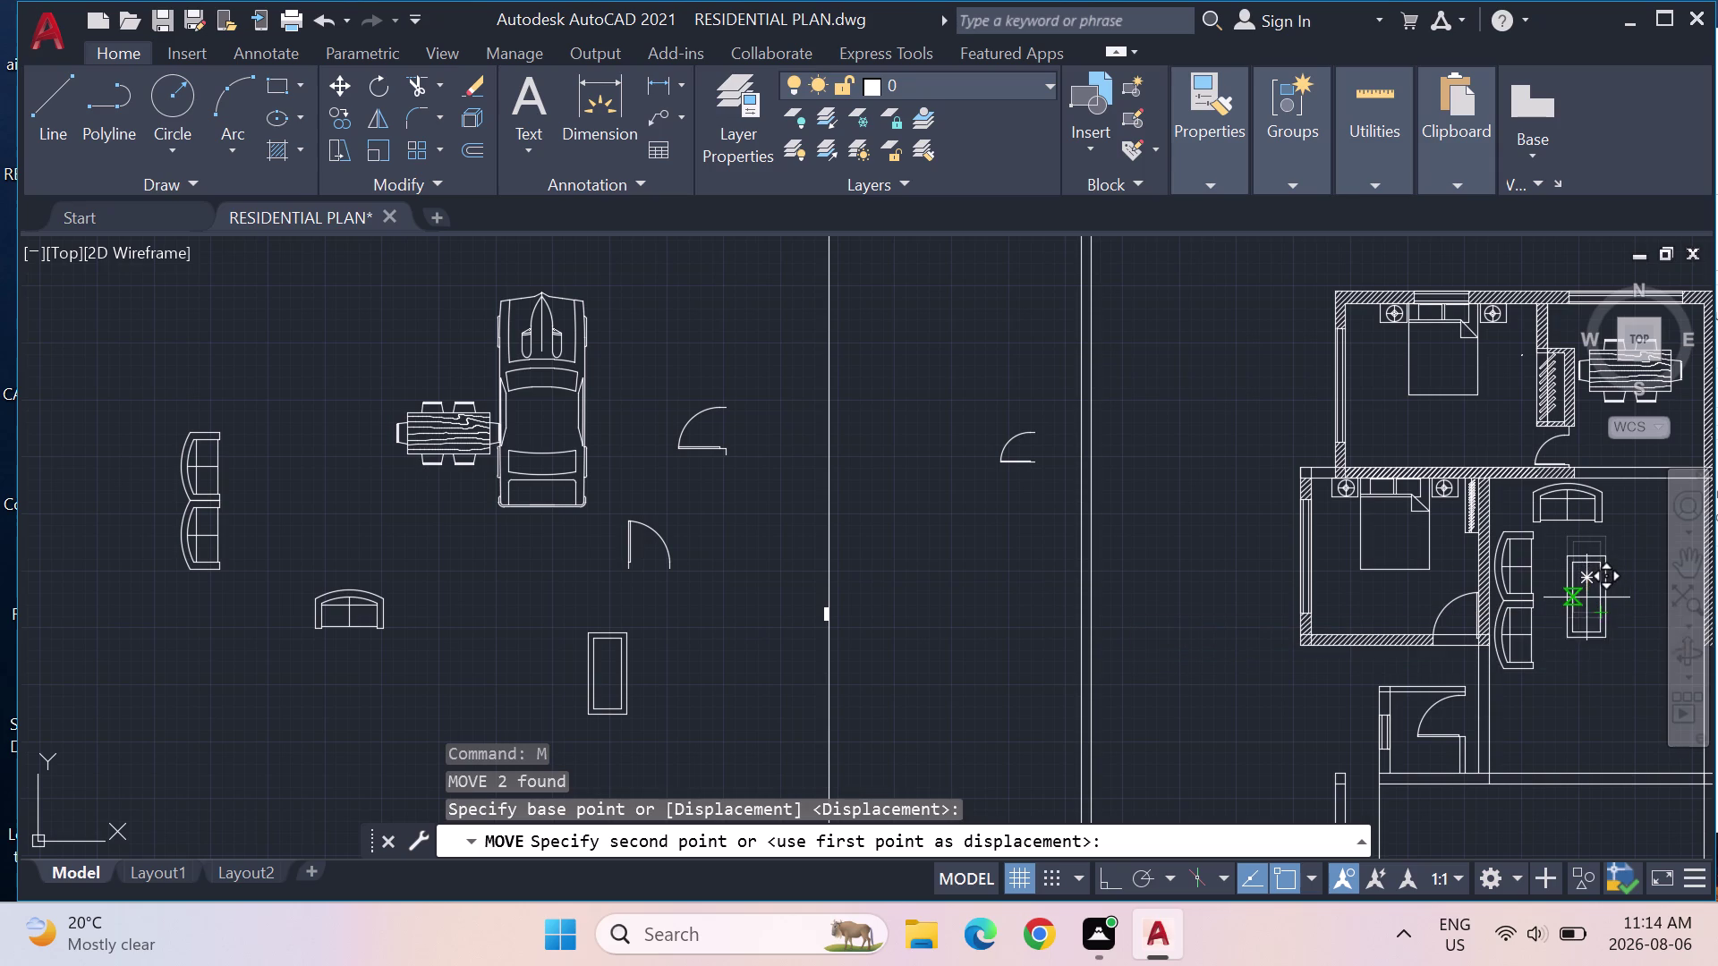
click(1587, 598)
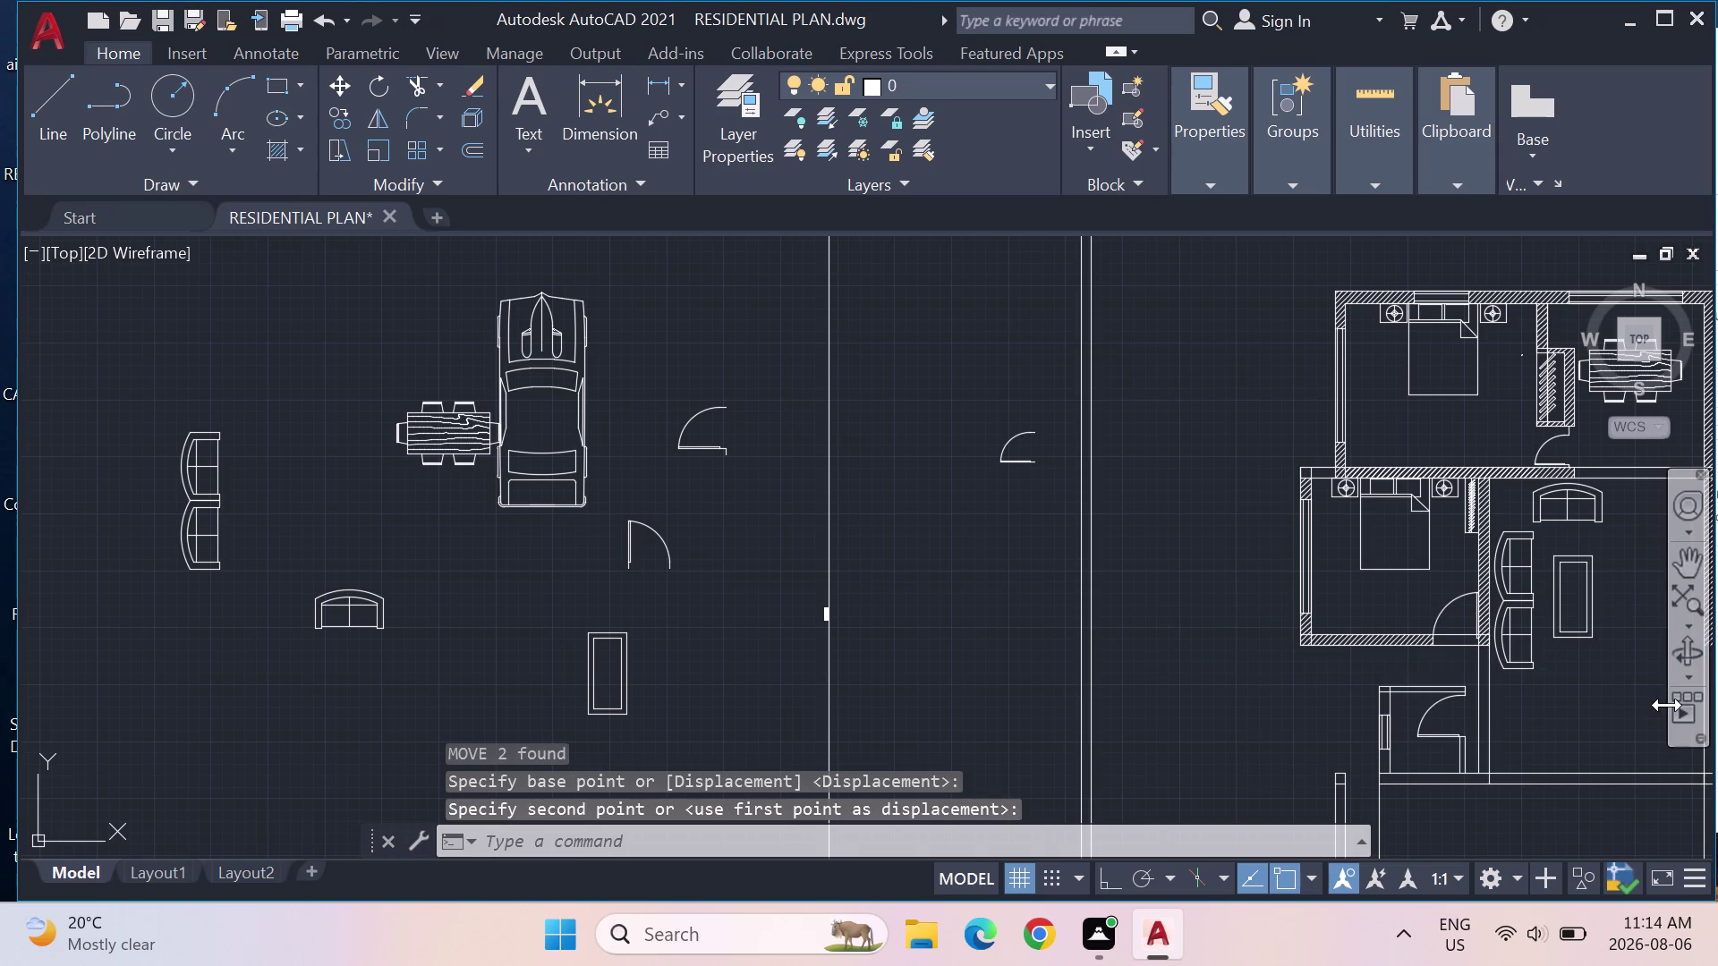
key(Escape)
Move the armchair to sit just above the coffee table.
click(1573, 504)
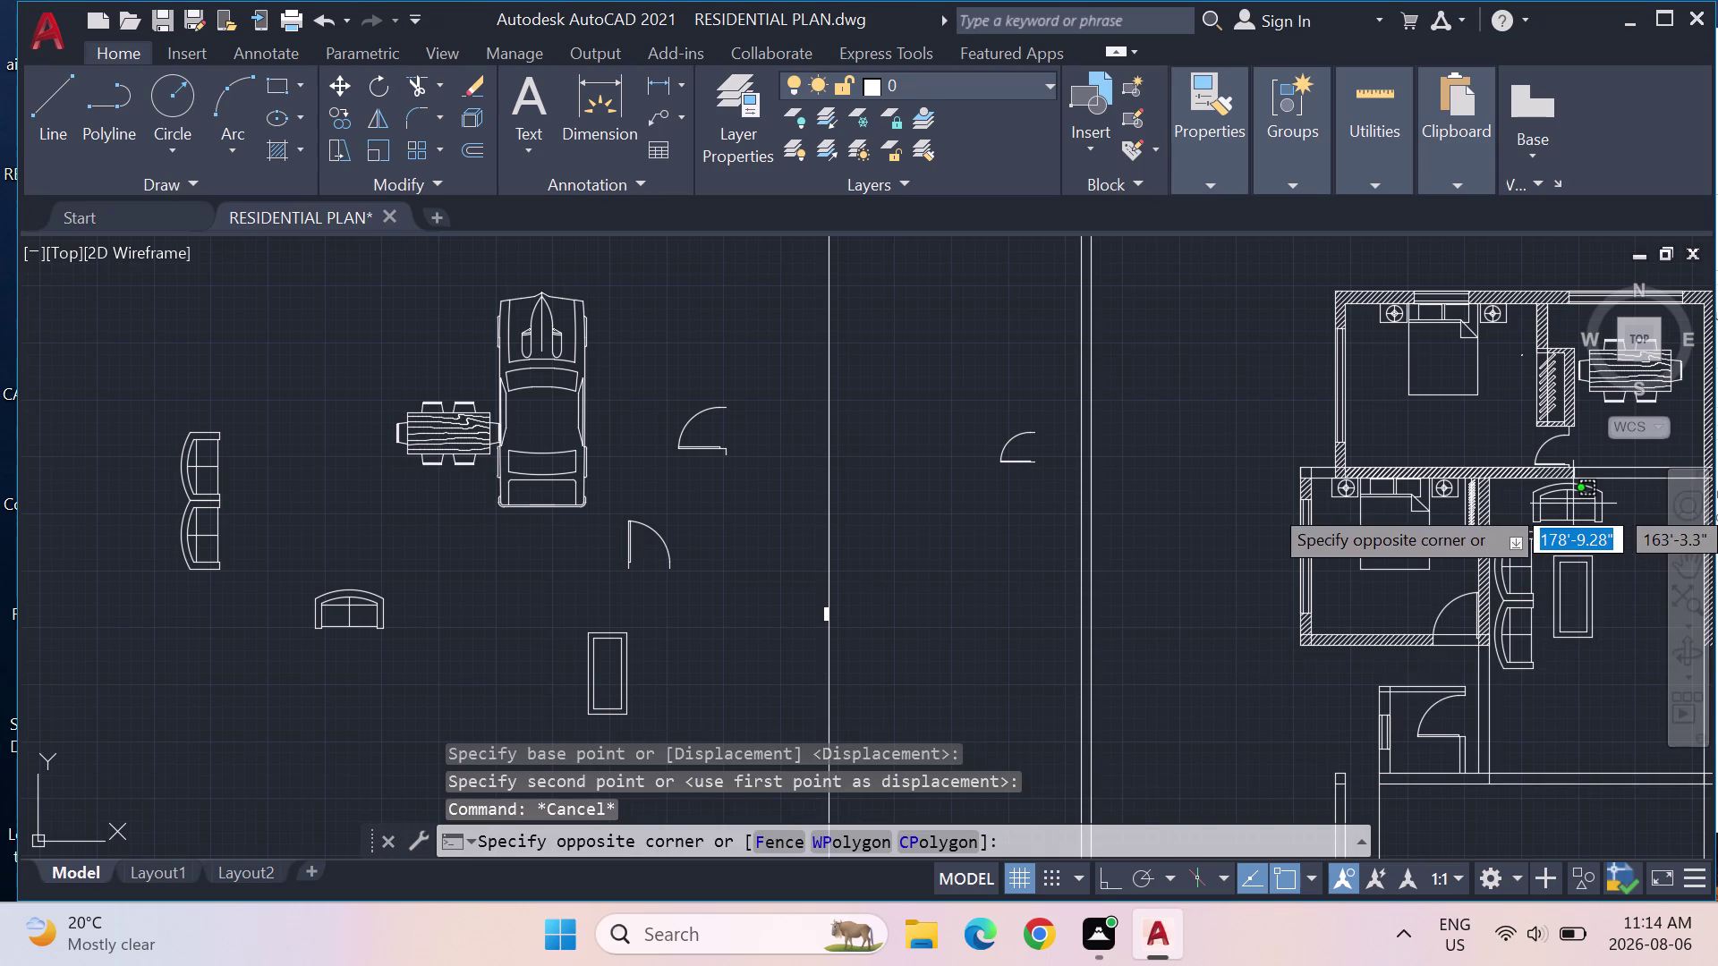
key(Escape)
click(1615, 502)
key(Escape)
click(1601, 505)
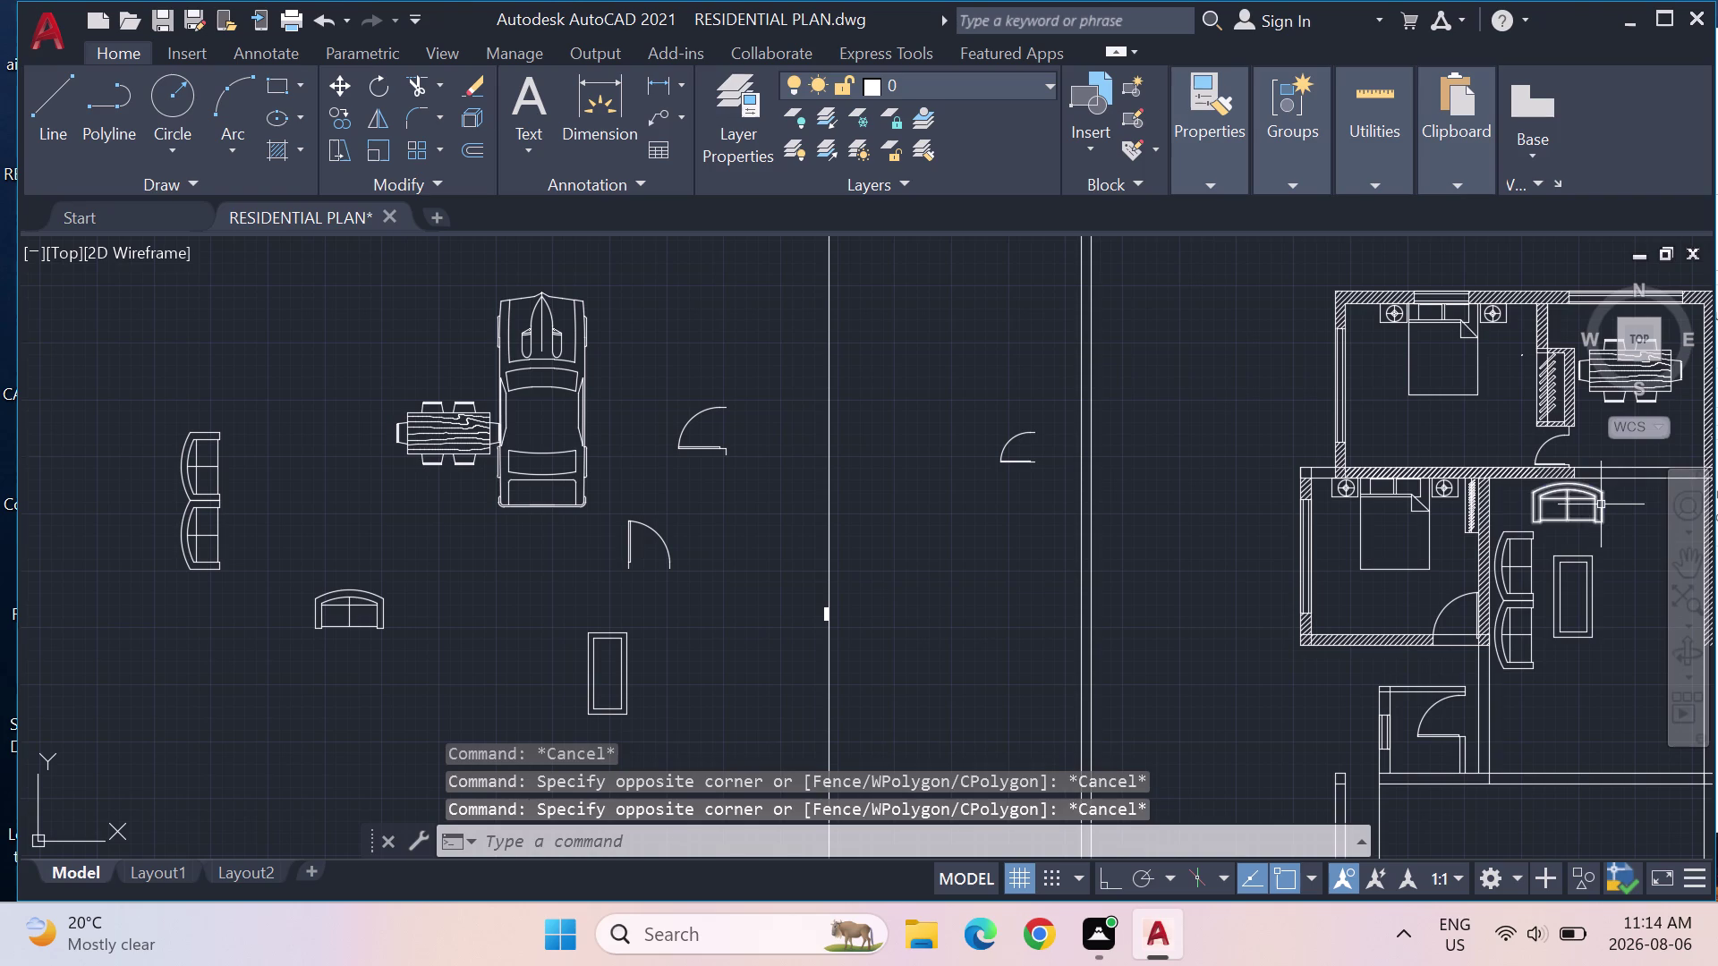
right_click(1601, 505)
click(1571, 413)
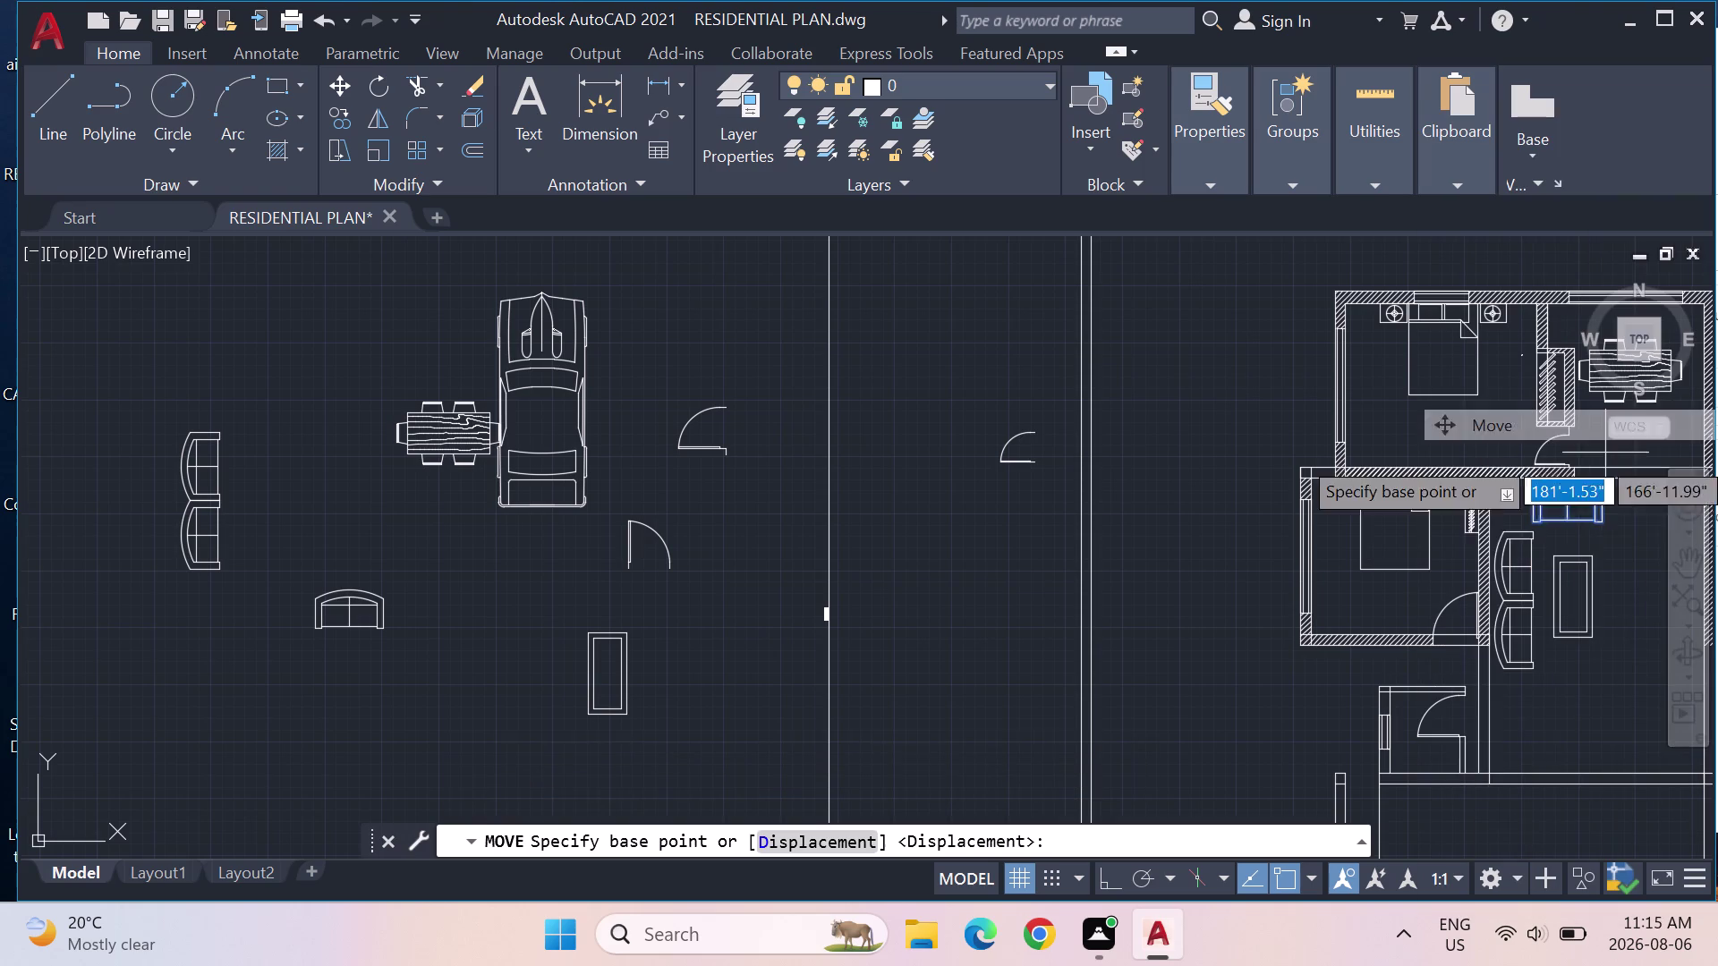
drag(1578, 503, 1605, 514)
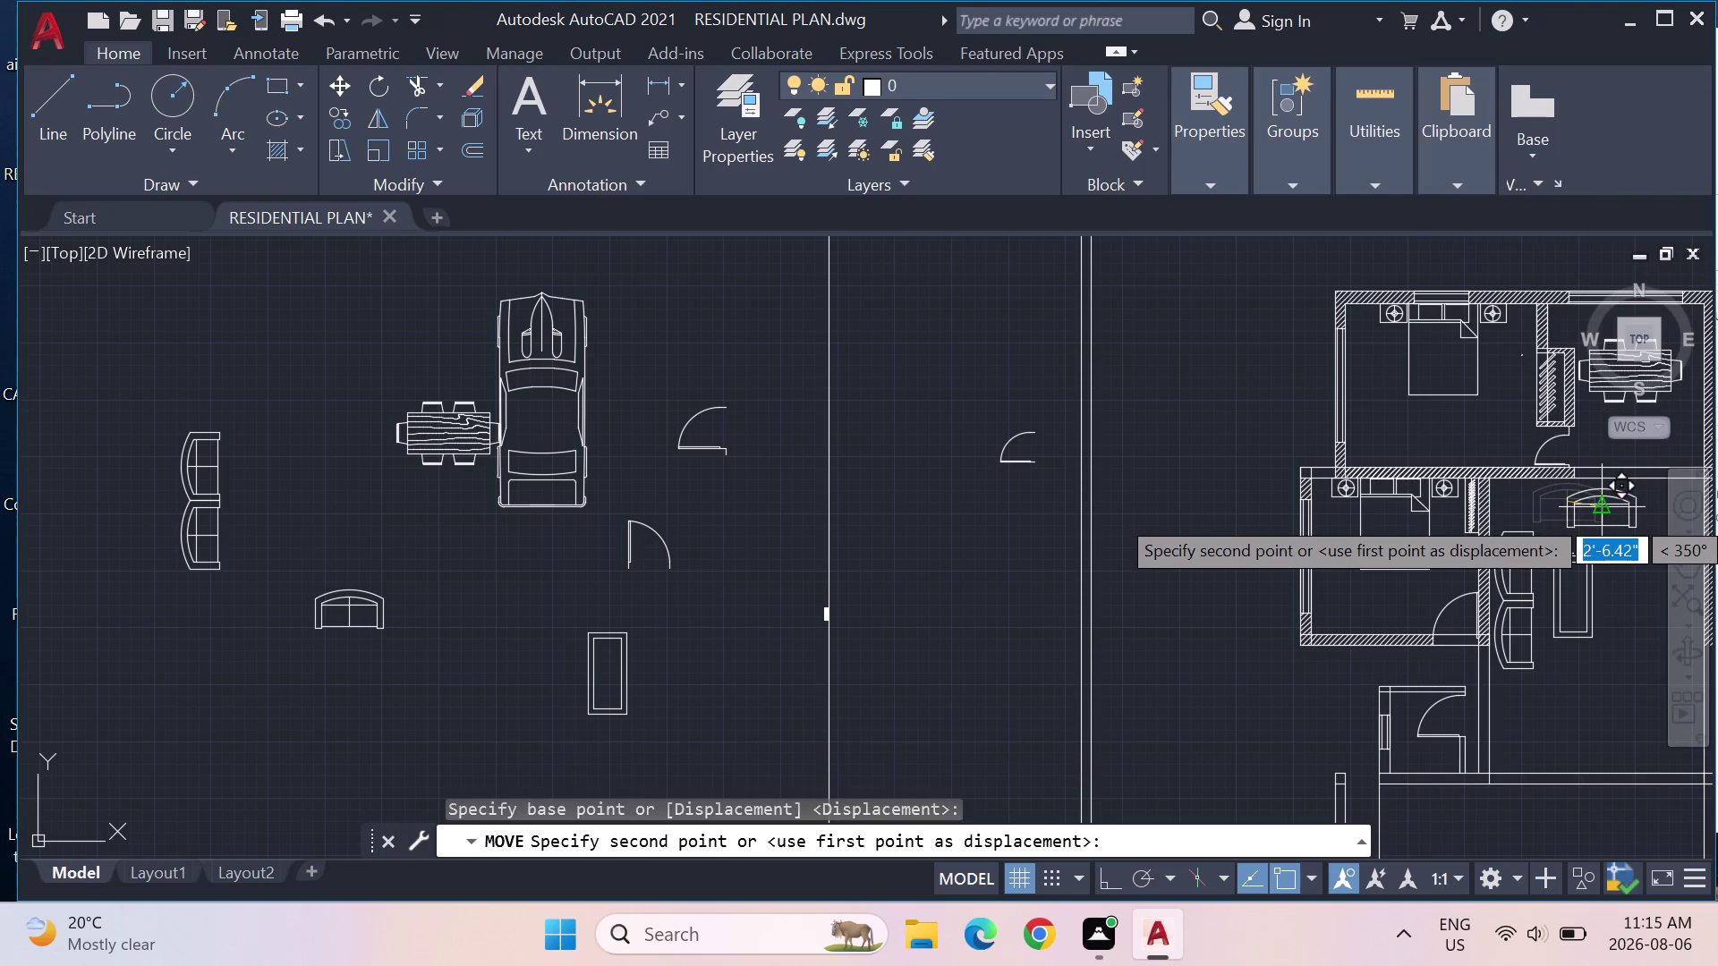
drag(1604, 514, 1592, 508)
click(1591, 508)
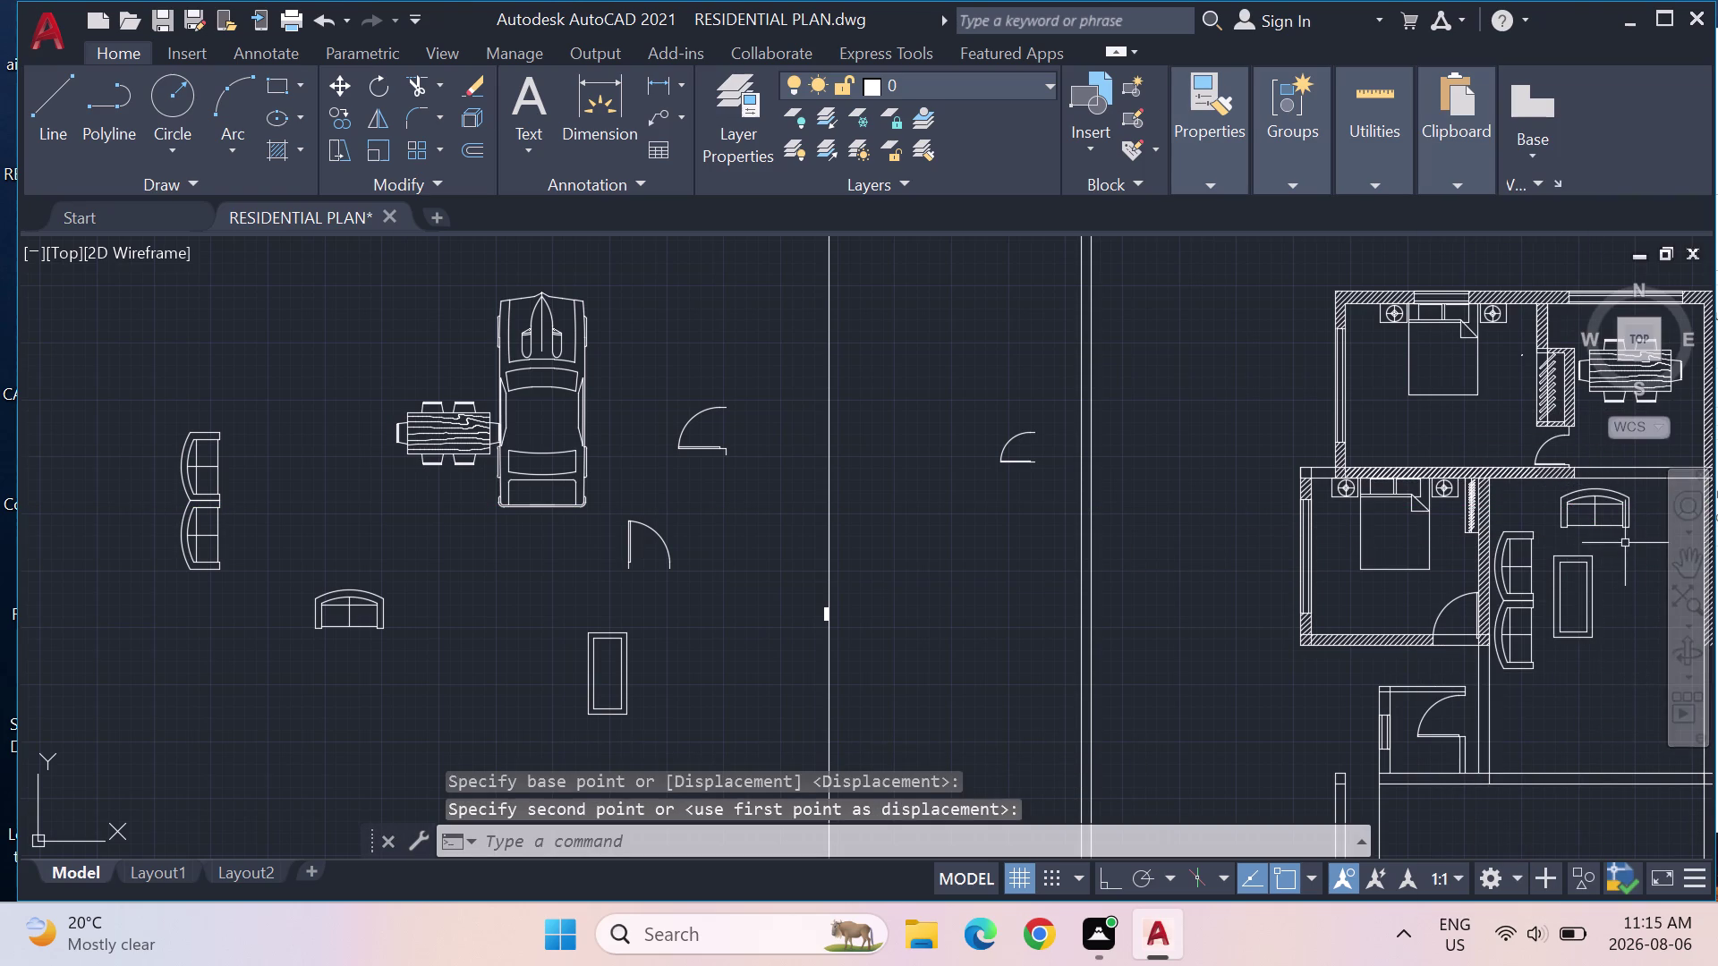
click(1605, 514)
key(Escape)
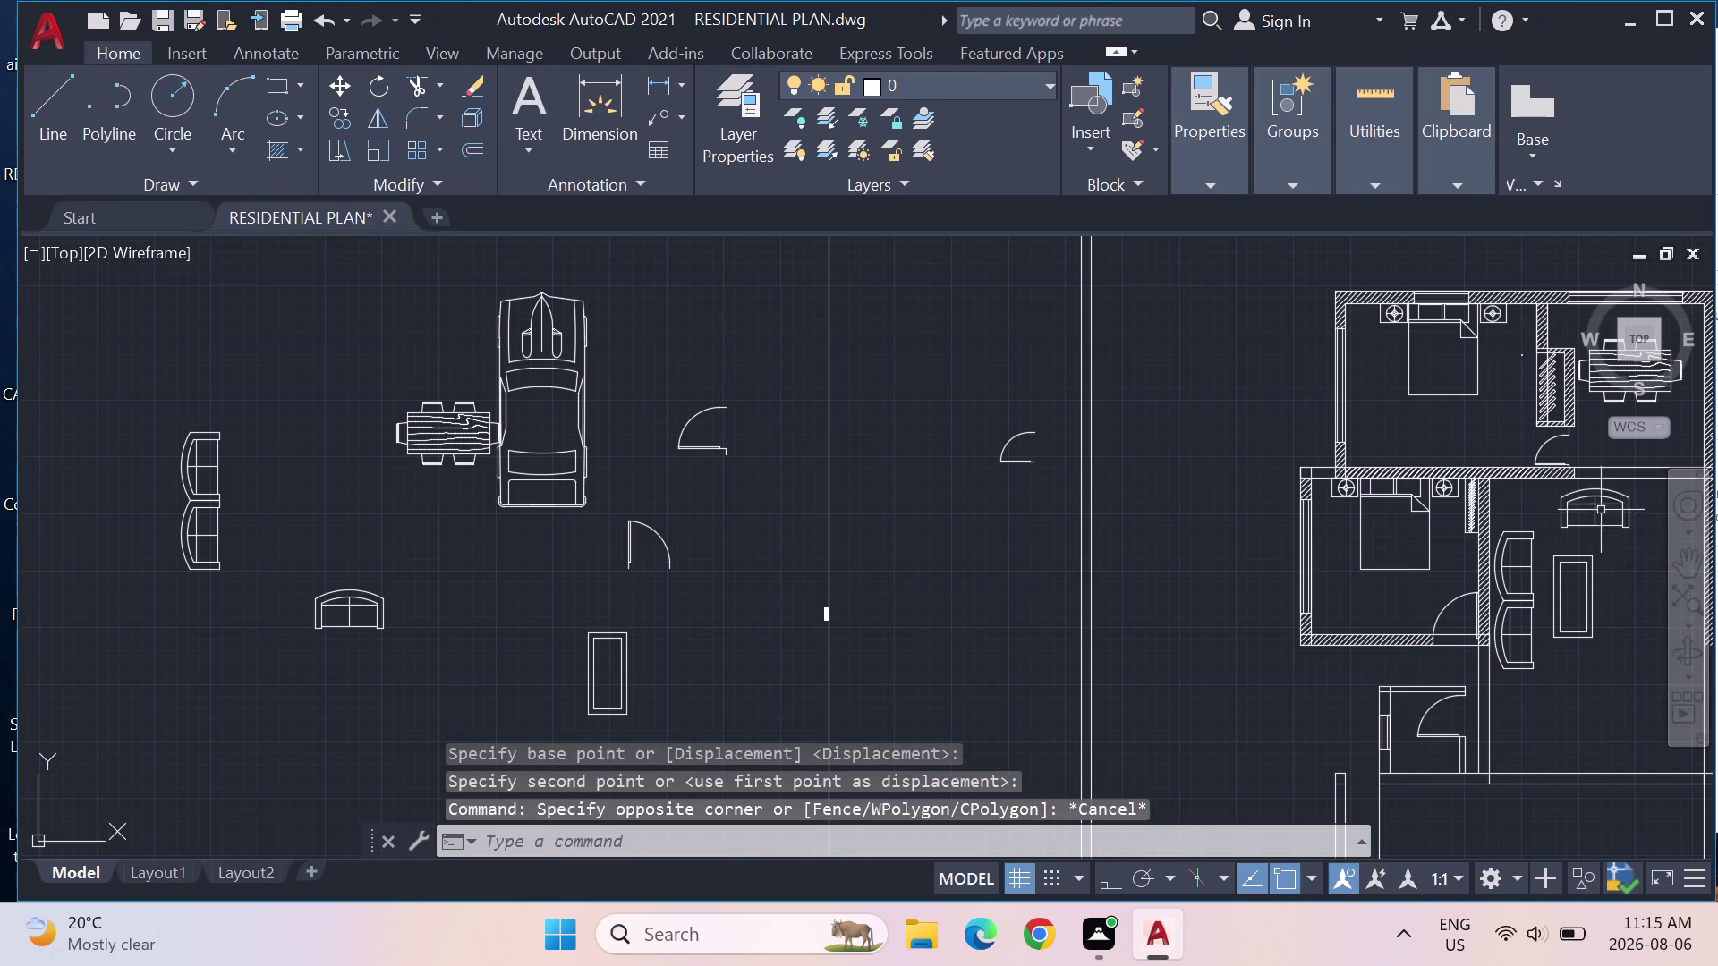
click(1592, 501)
Nudge the armchair slightly into place with Move.
key(m)
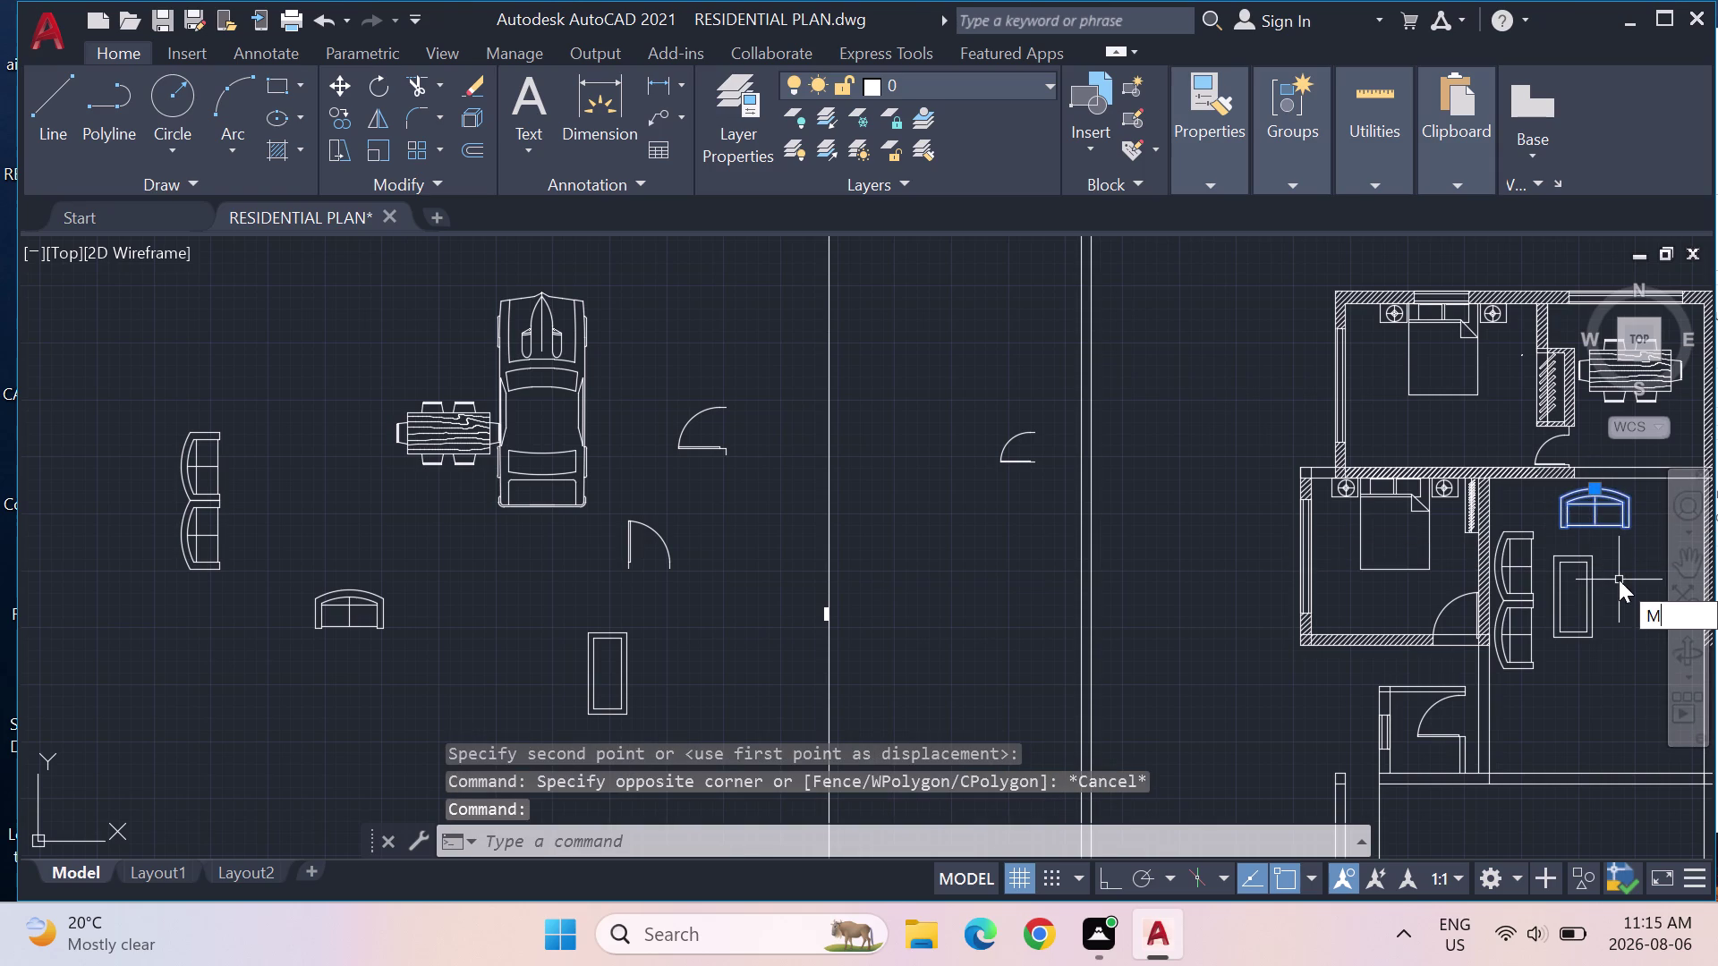
key(Return)
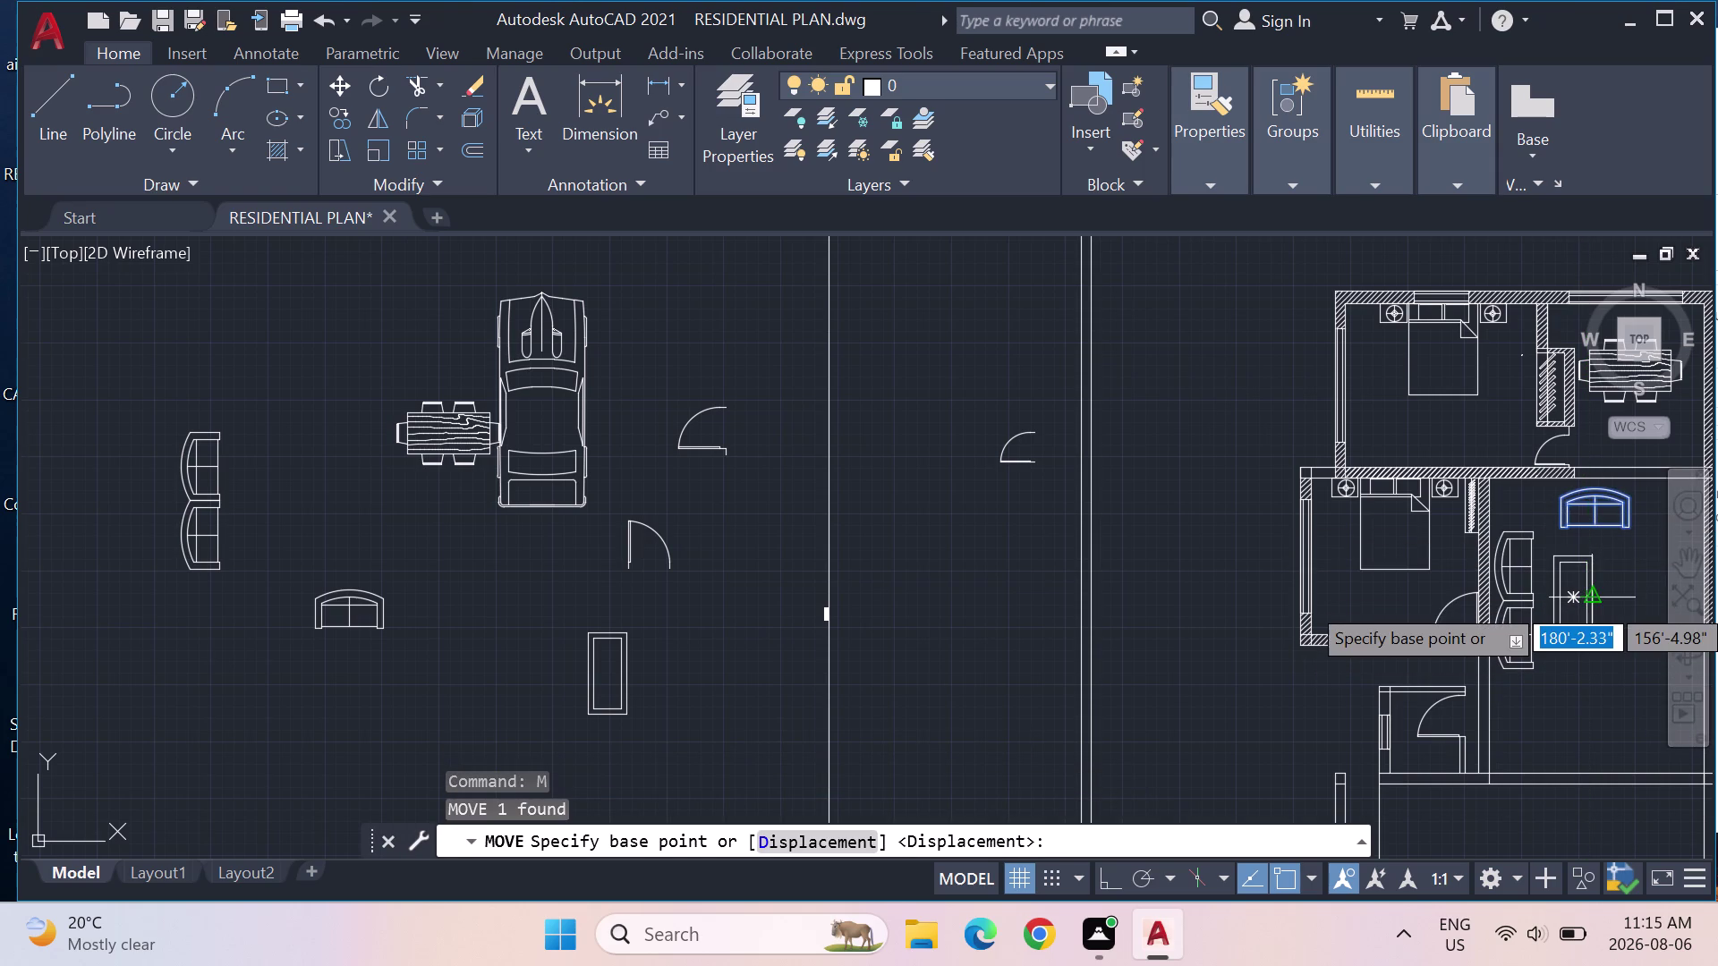
click(1592, 602)
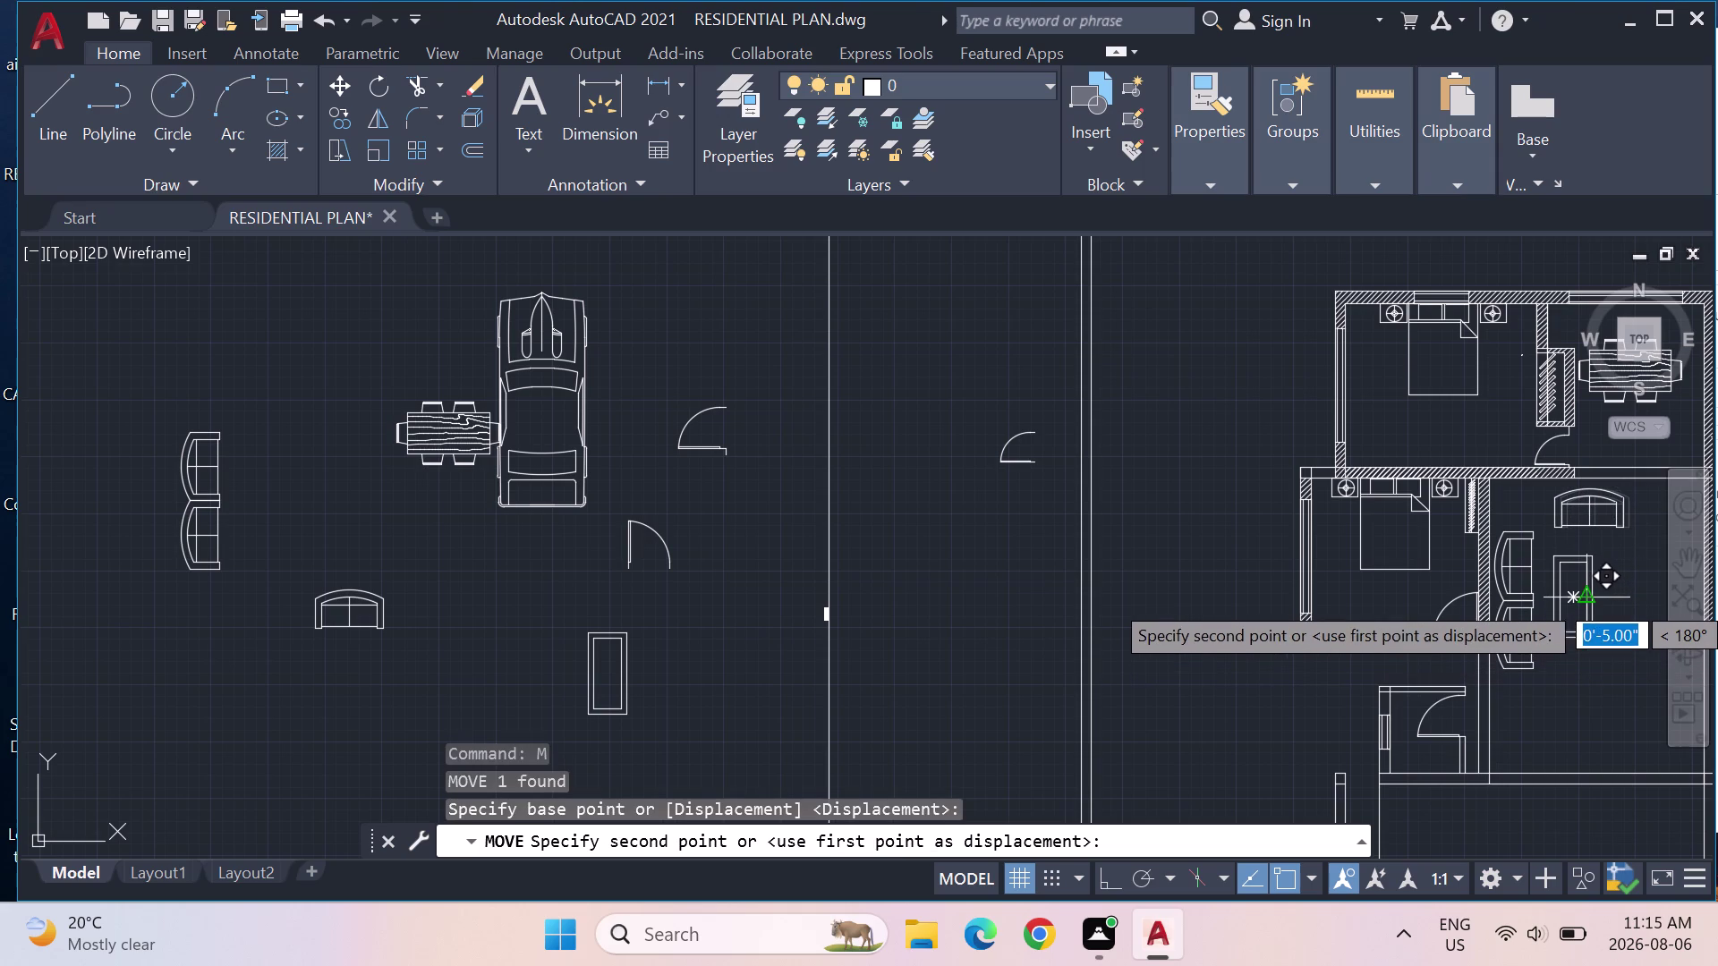
click(1584, 598)
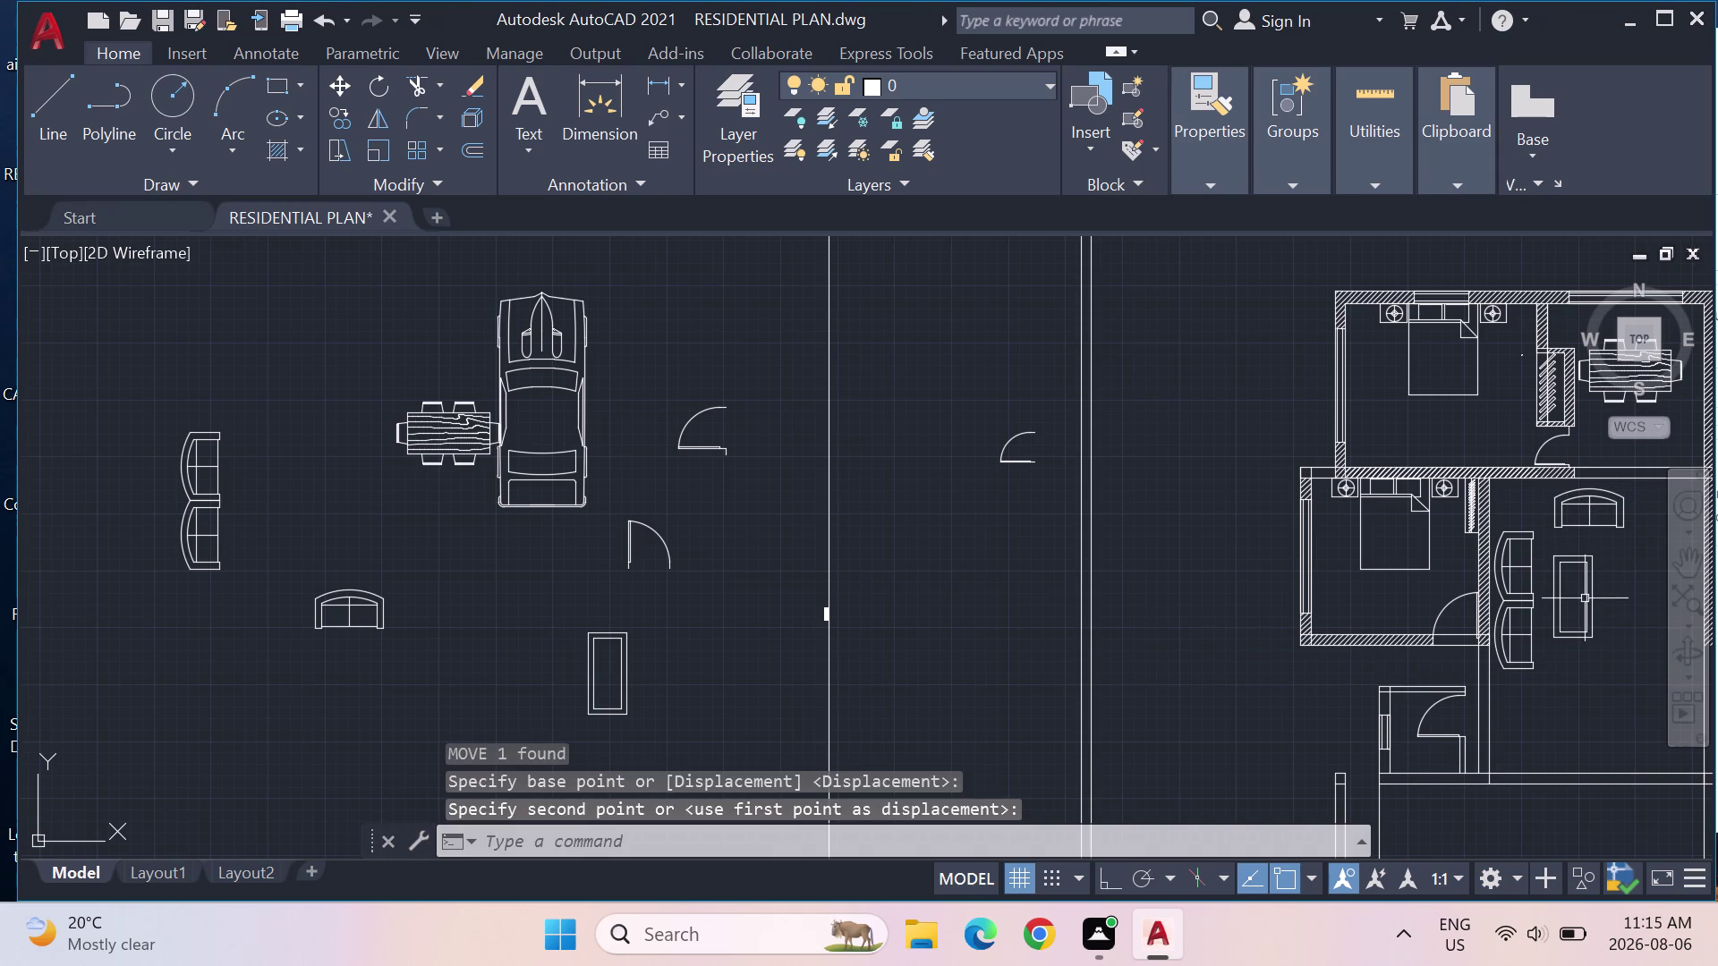
Try mirroring the armchair across the table, then undo the failed mirror.
click(1592, 510)
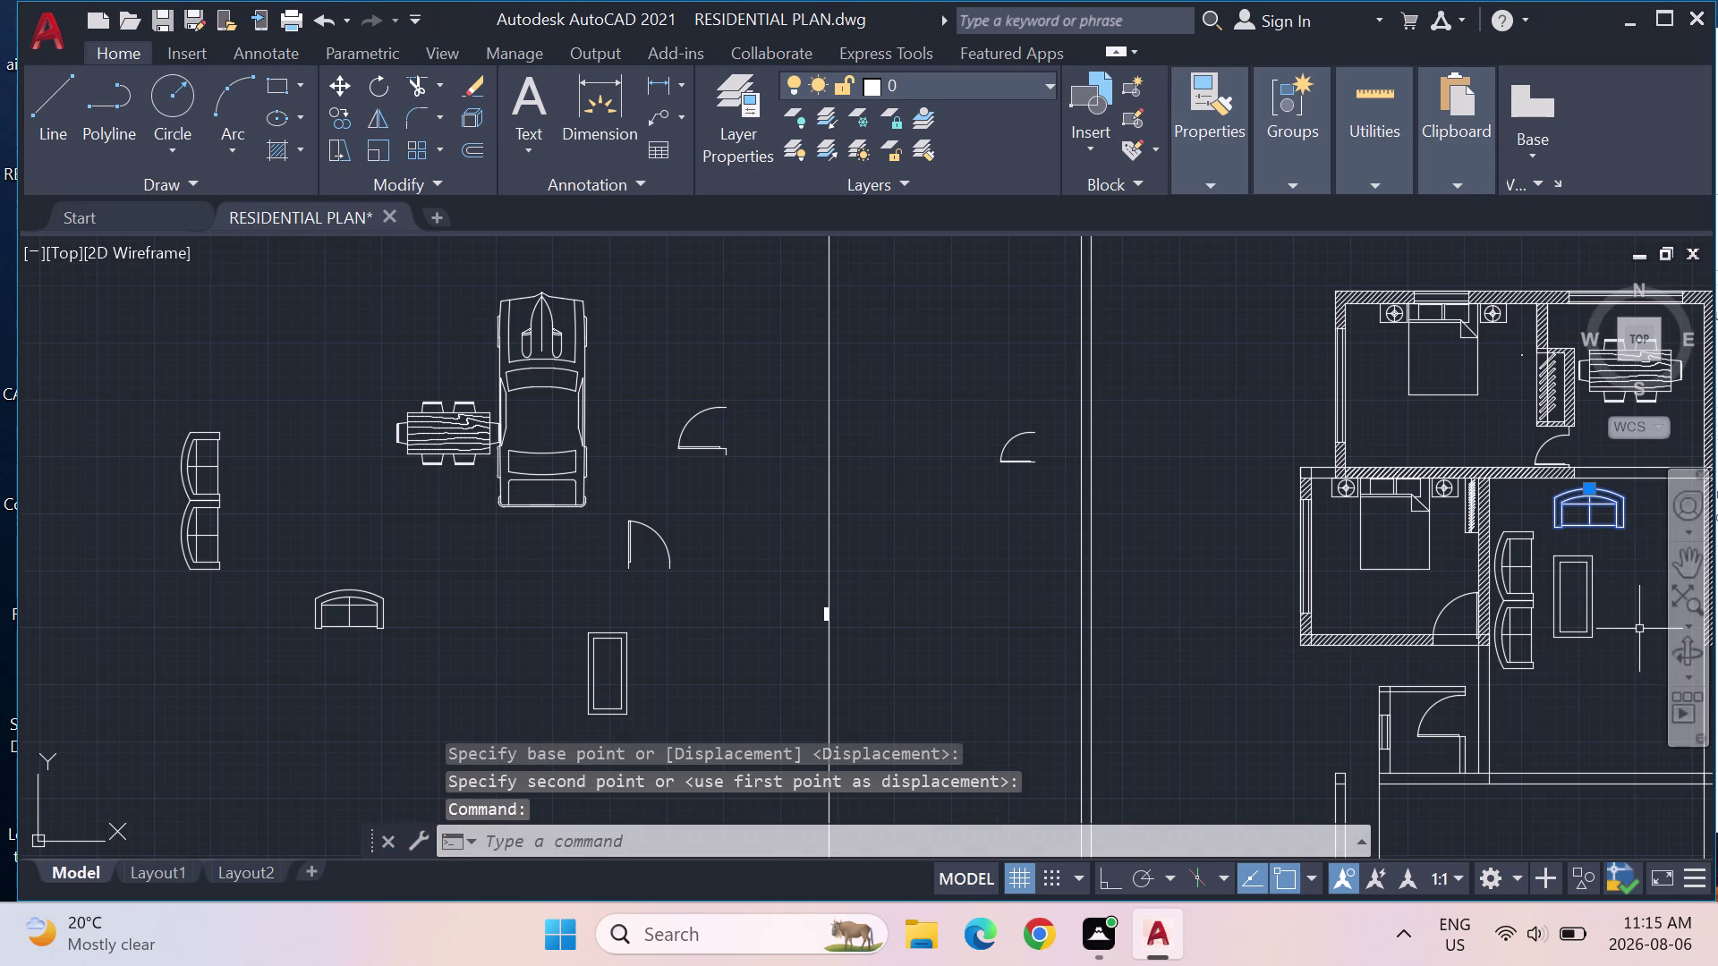
key(m)
key(i)
key(Return)
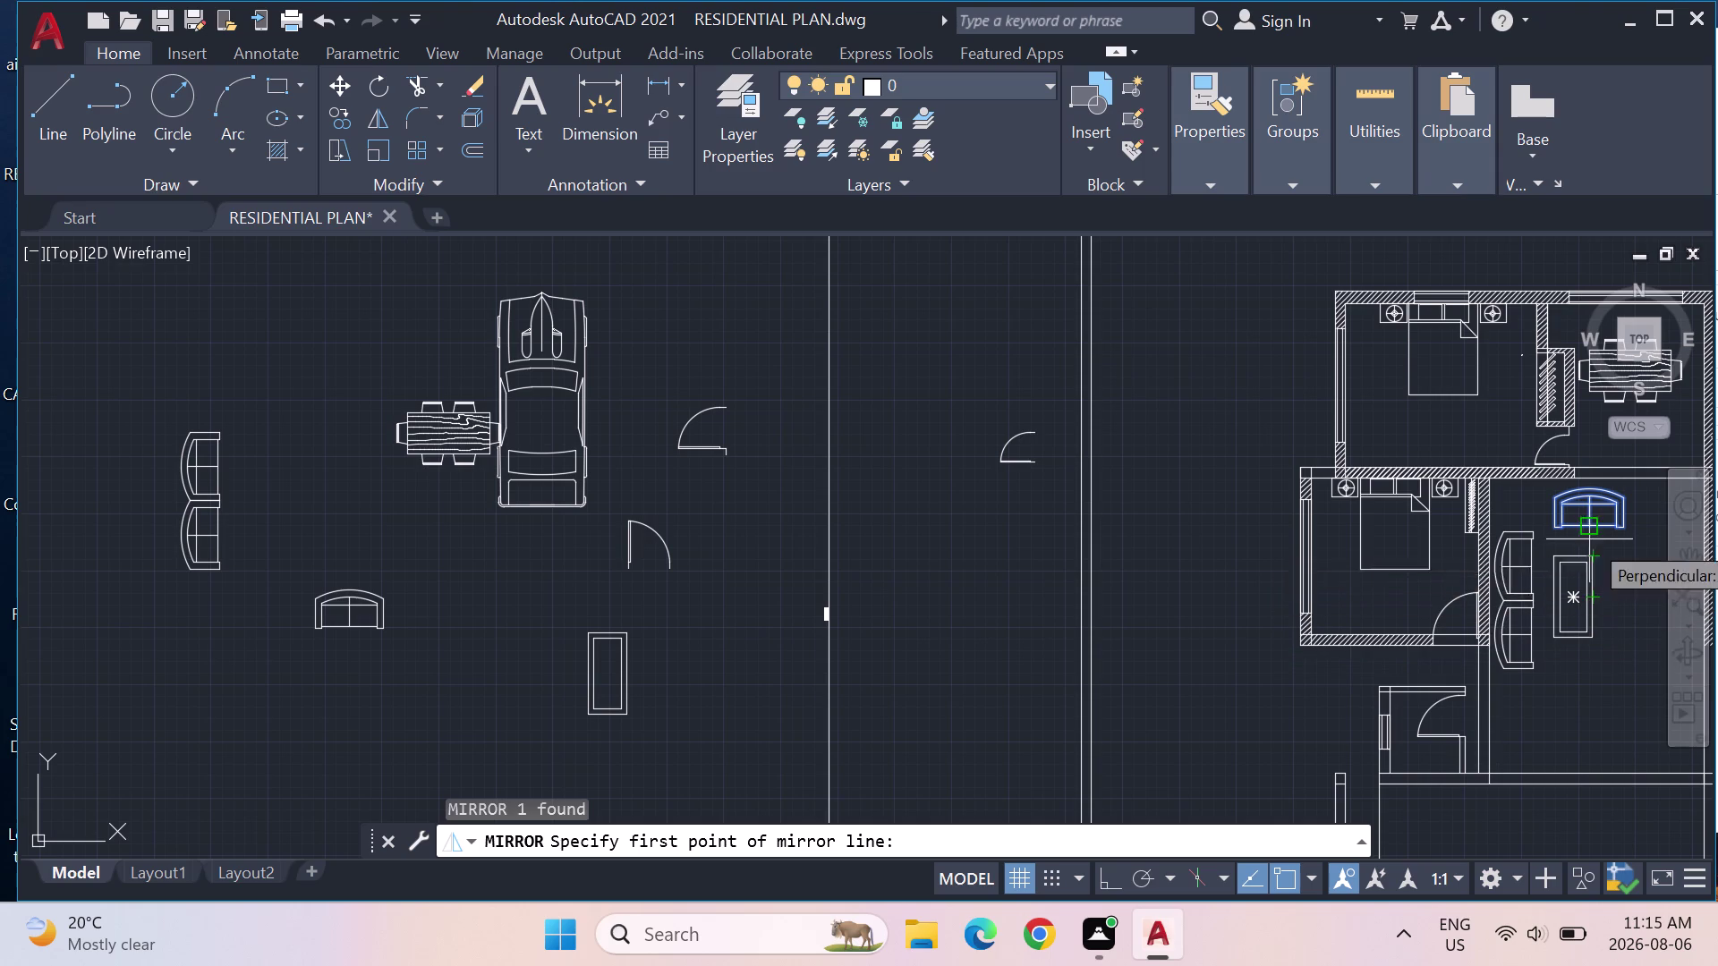
click(1590, 599)
click(1594, 648)
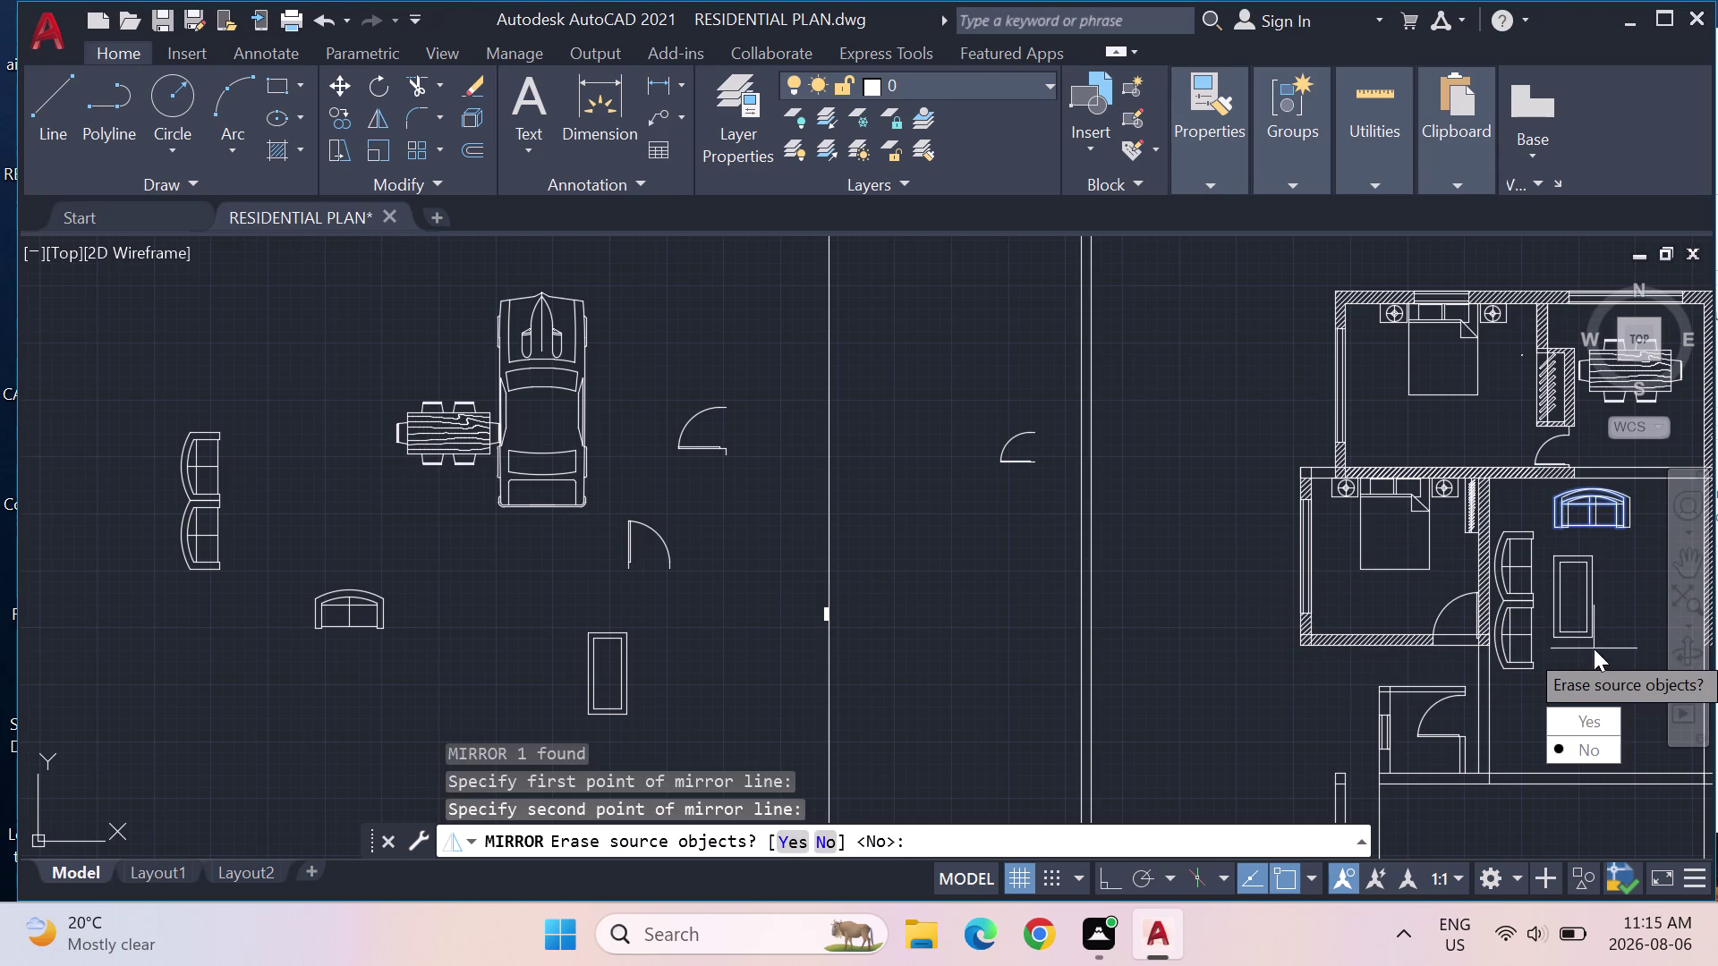
key(Return)
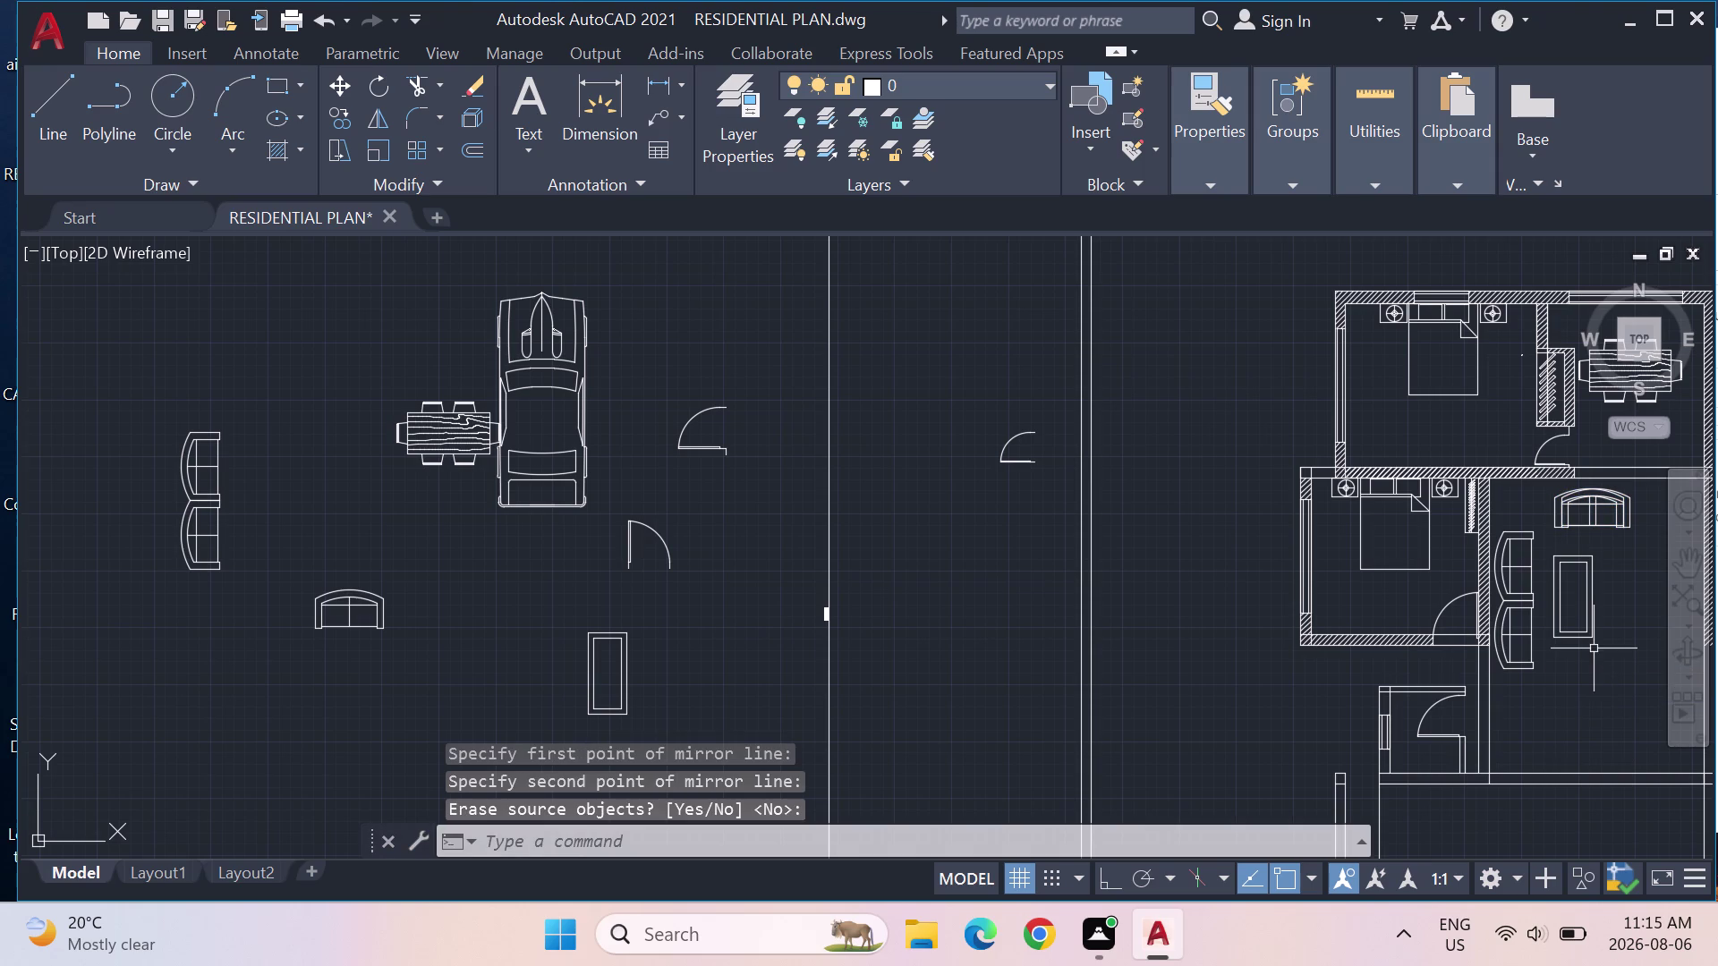
scroll(down, 3)
scroll(up, 3)
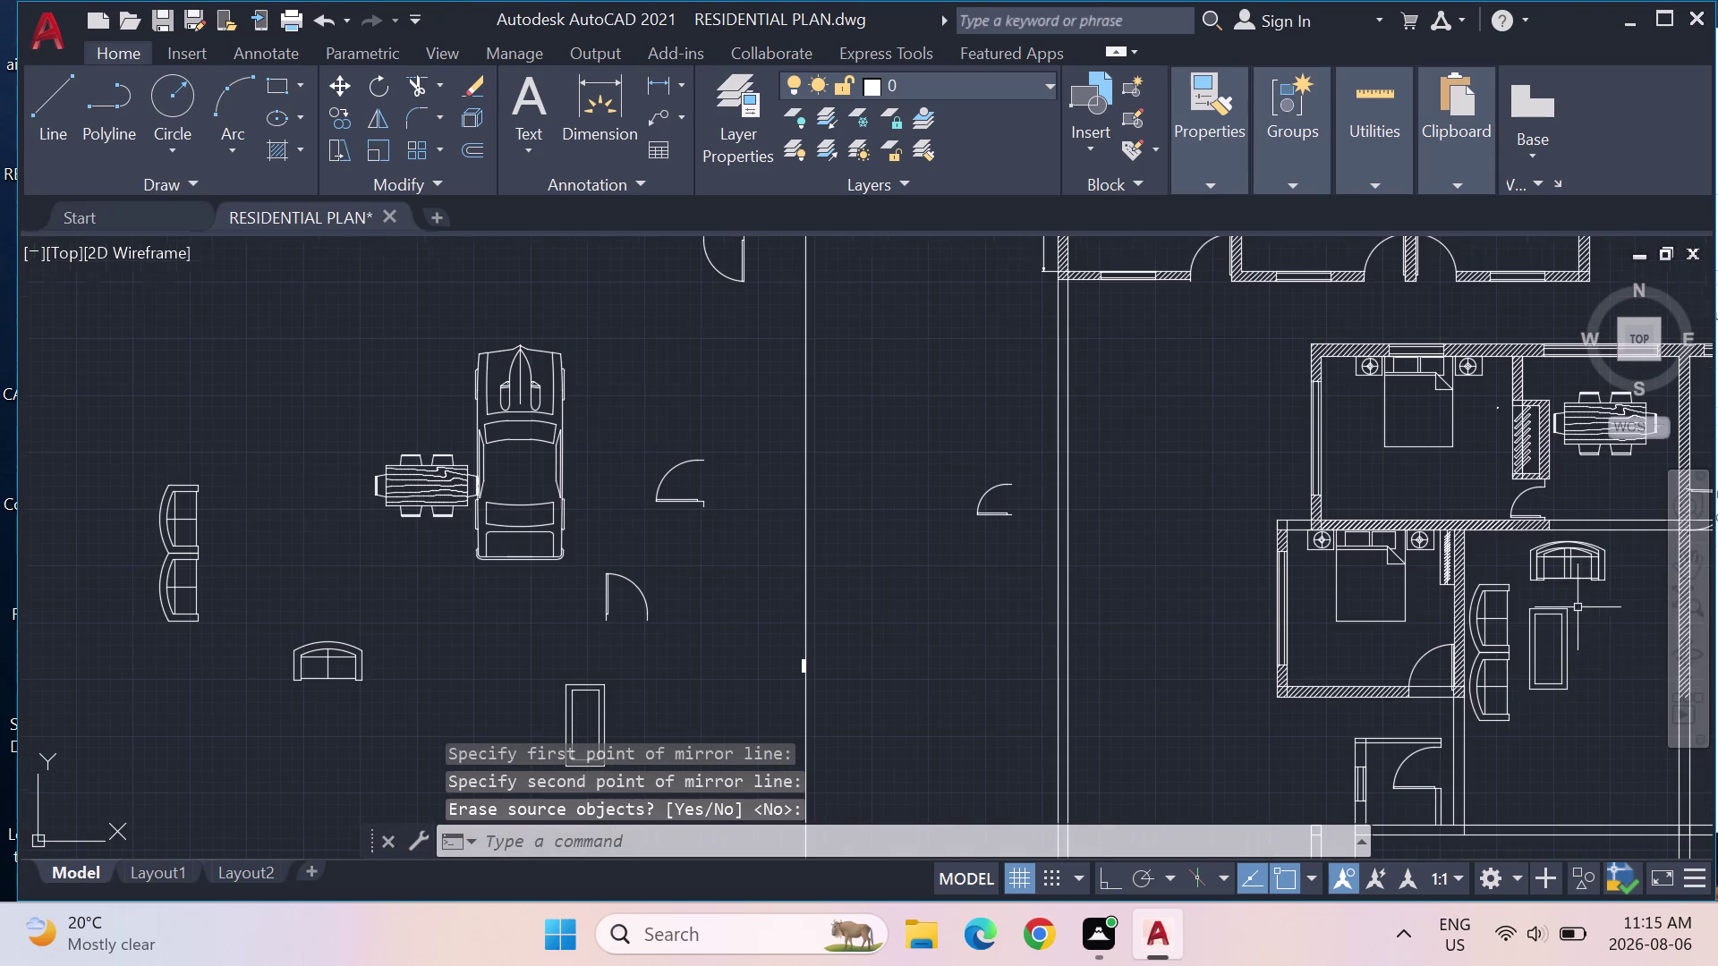
key(ctrl+z)
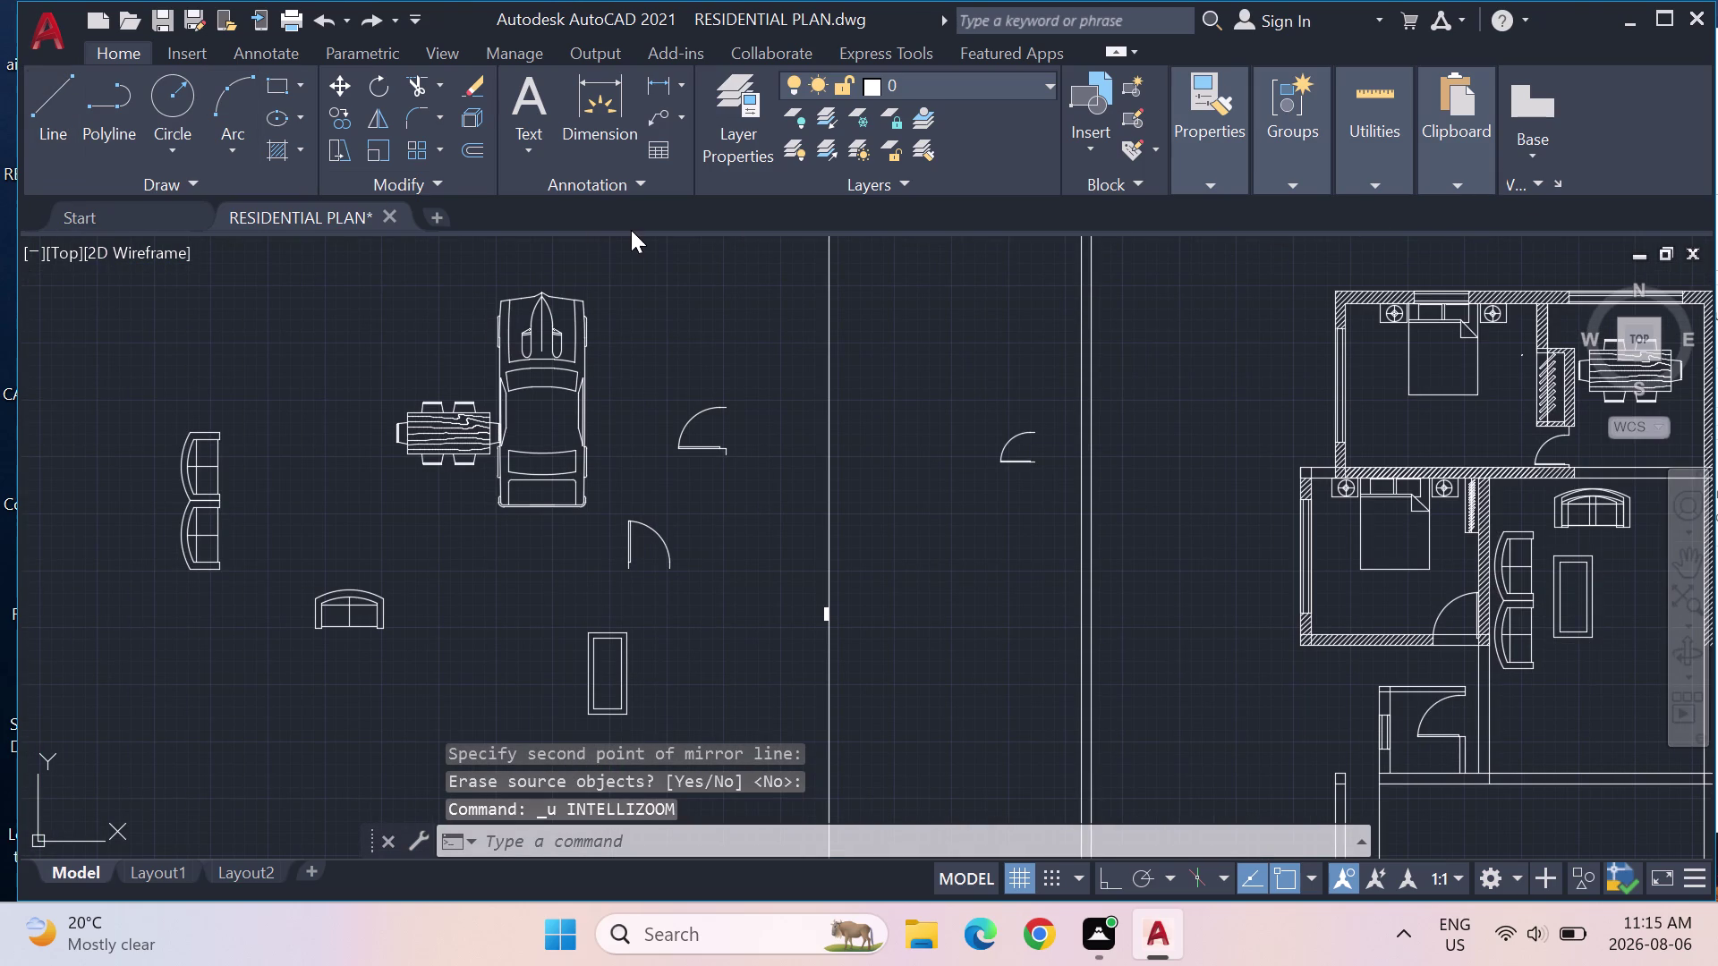
key(ctrl+z)
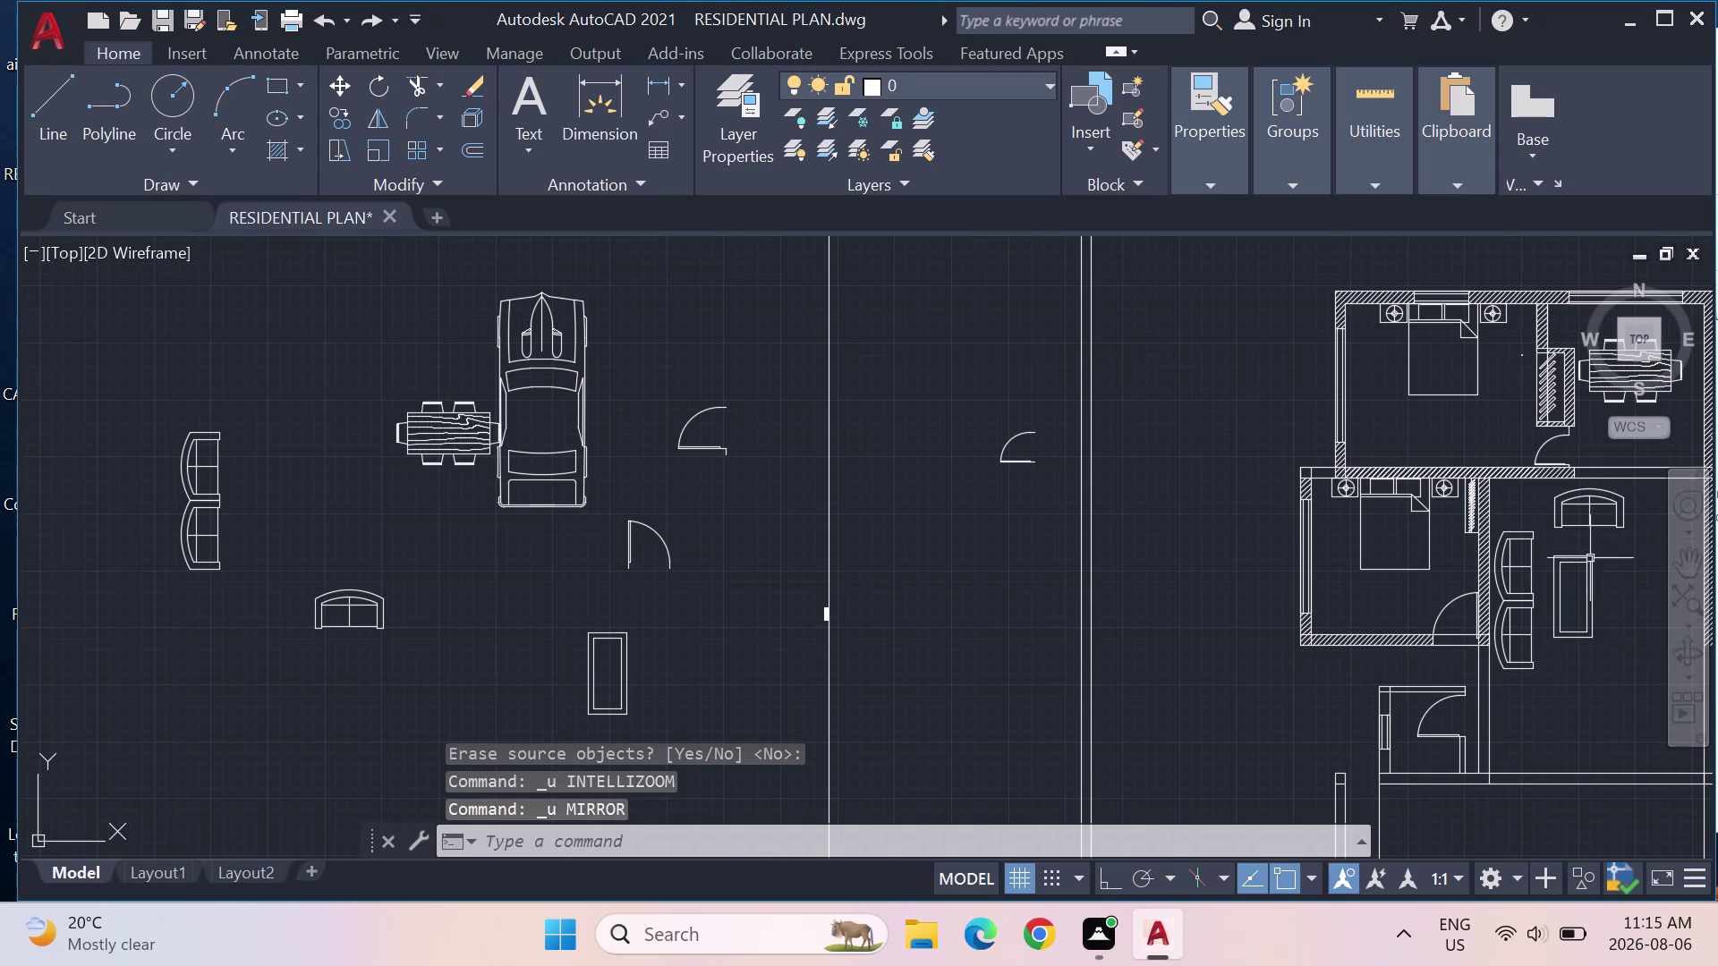
Begin another mirror of the upper armchair, then cancel it.
drag(1616, 530, 1585, 538)
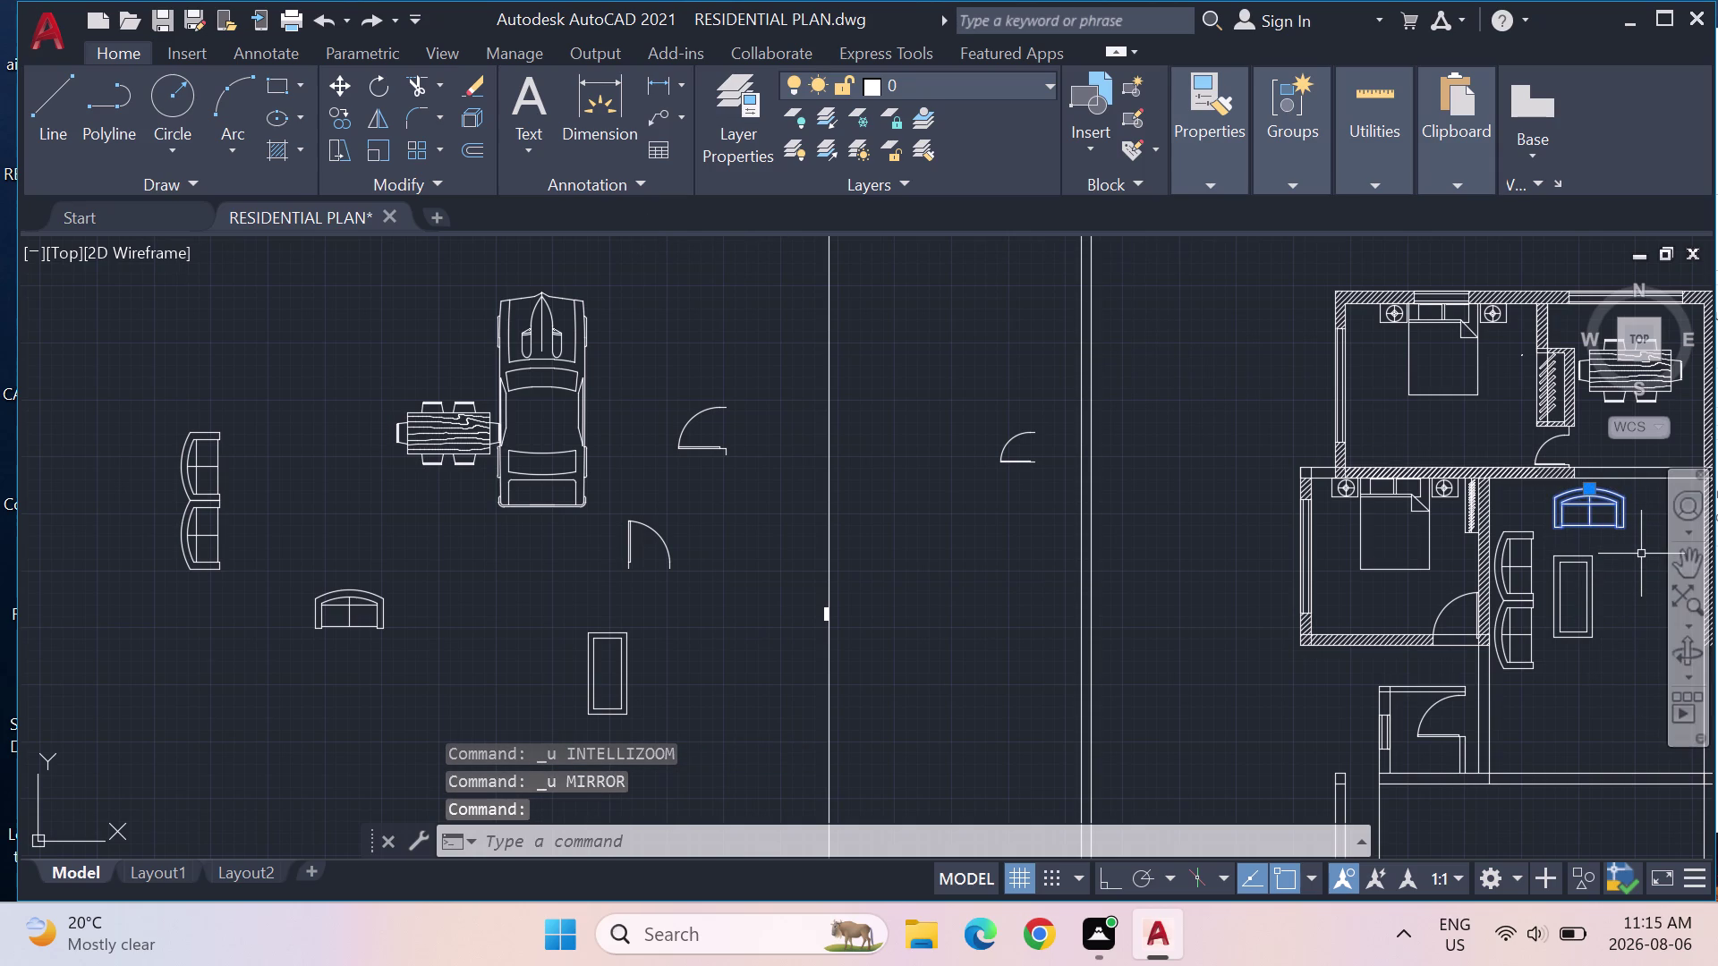
key(m)
text(II)
key(Return)
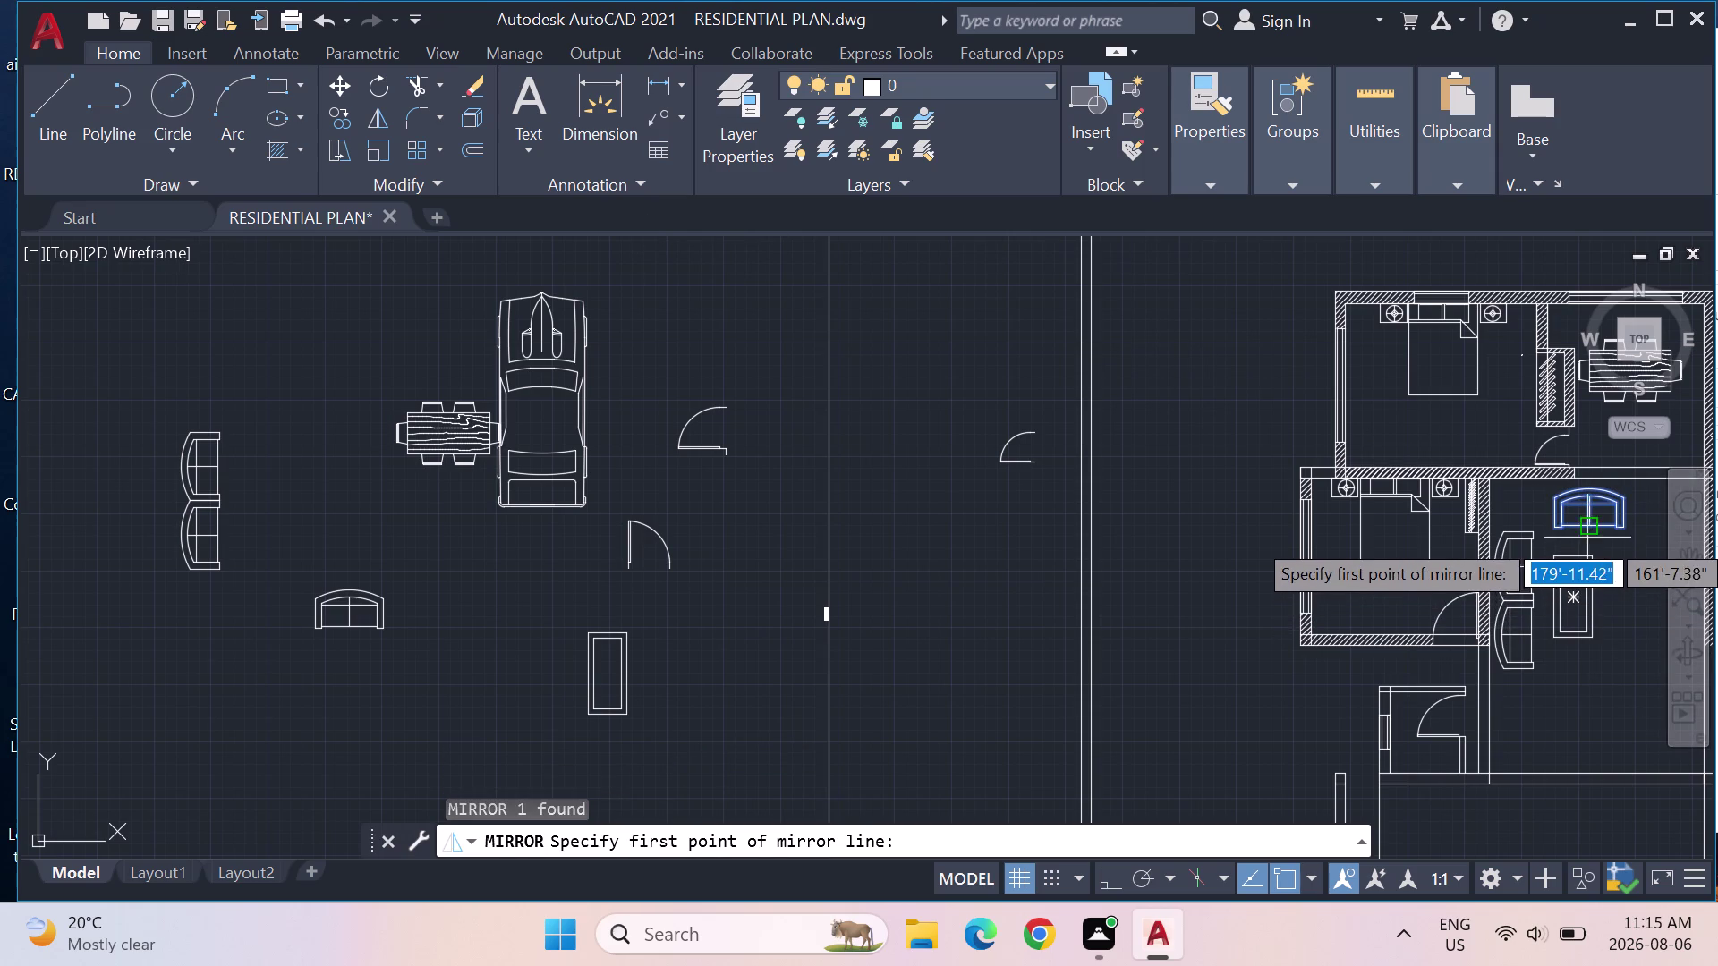
click(1587, 533)
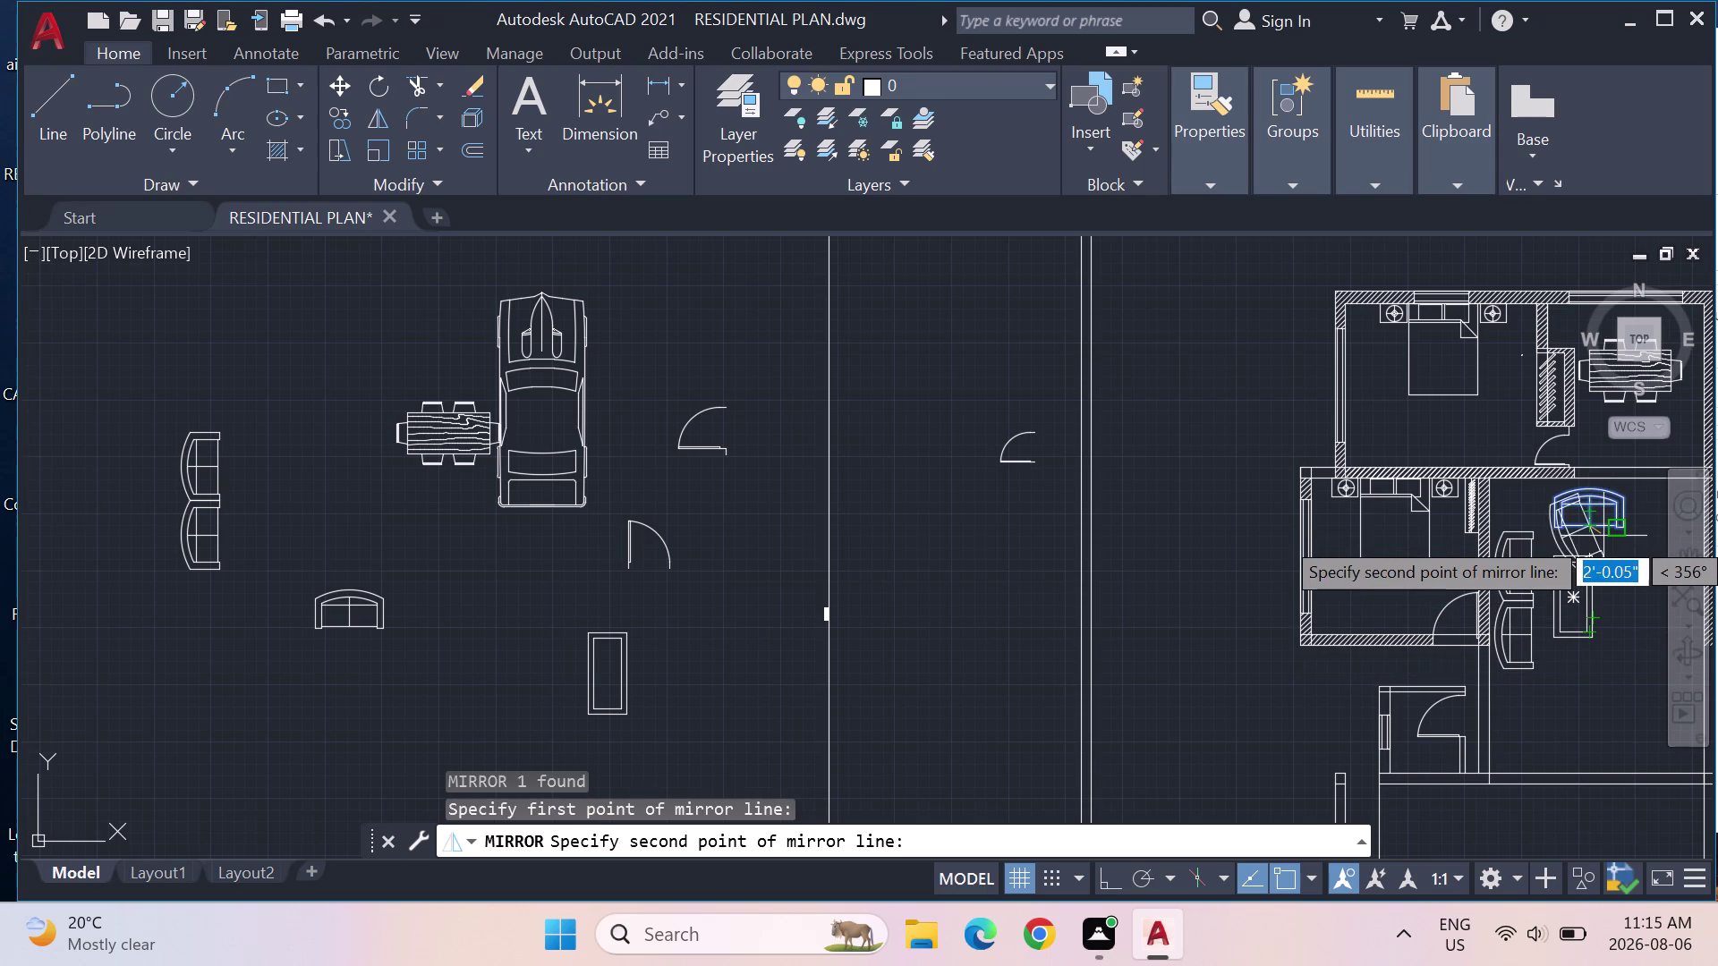
key(Escape)
key(Escape)
key(Escape)
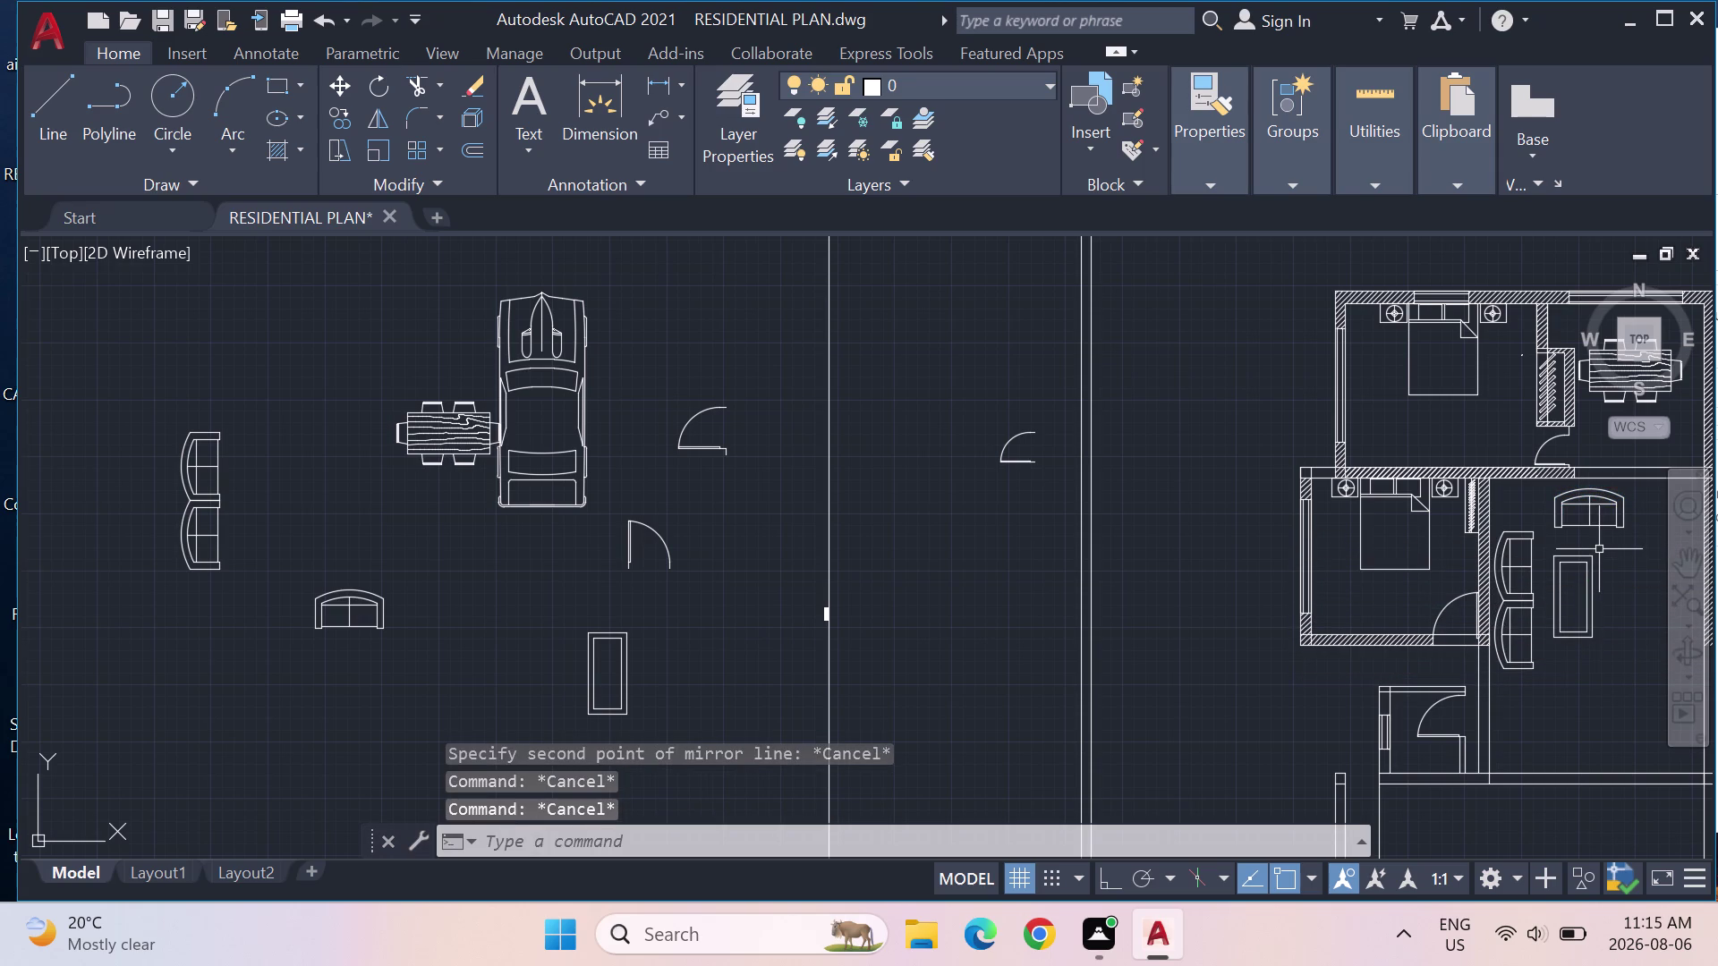
Mirror the upper armchair across a horizontal line through the table, keeping the original.
key(m)
key(i)
key(Return)
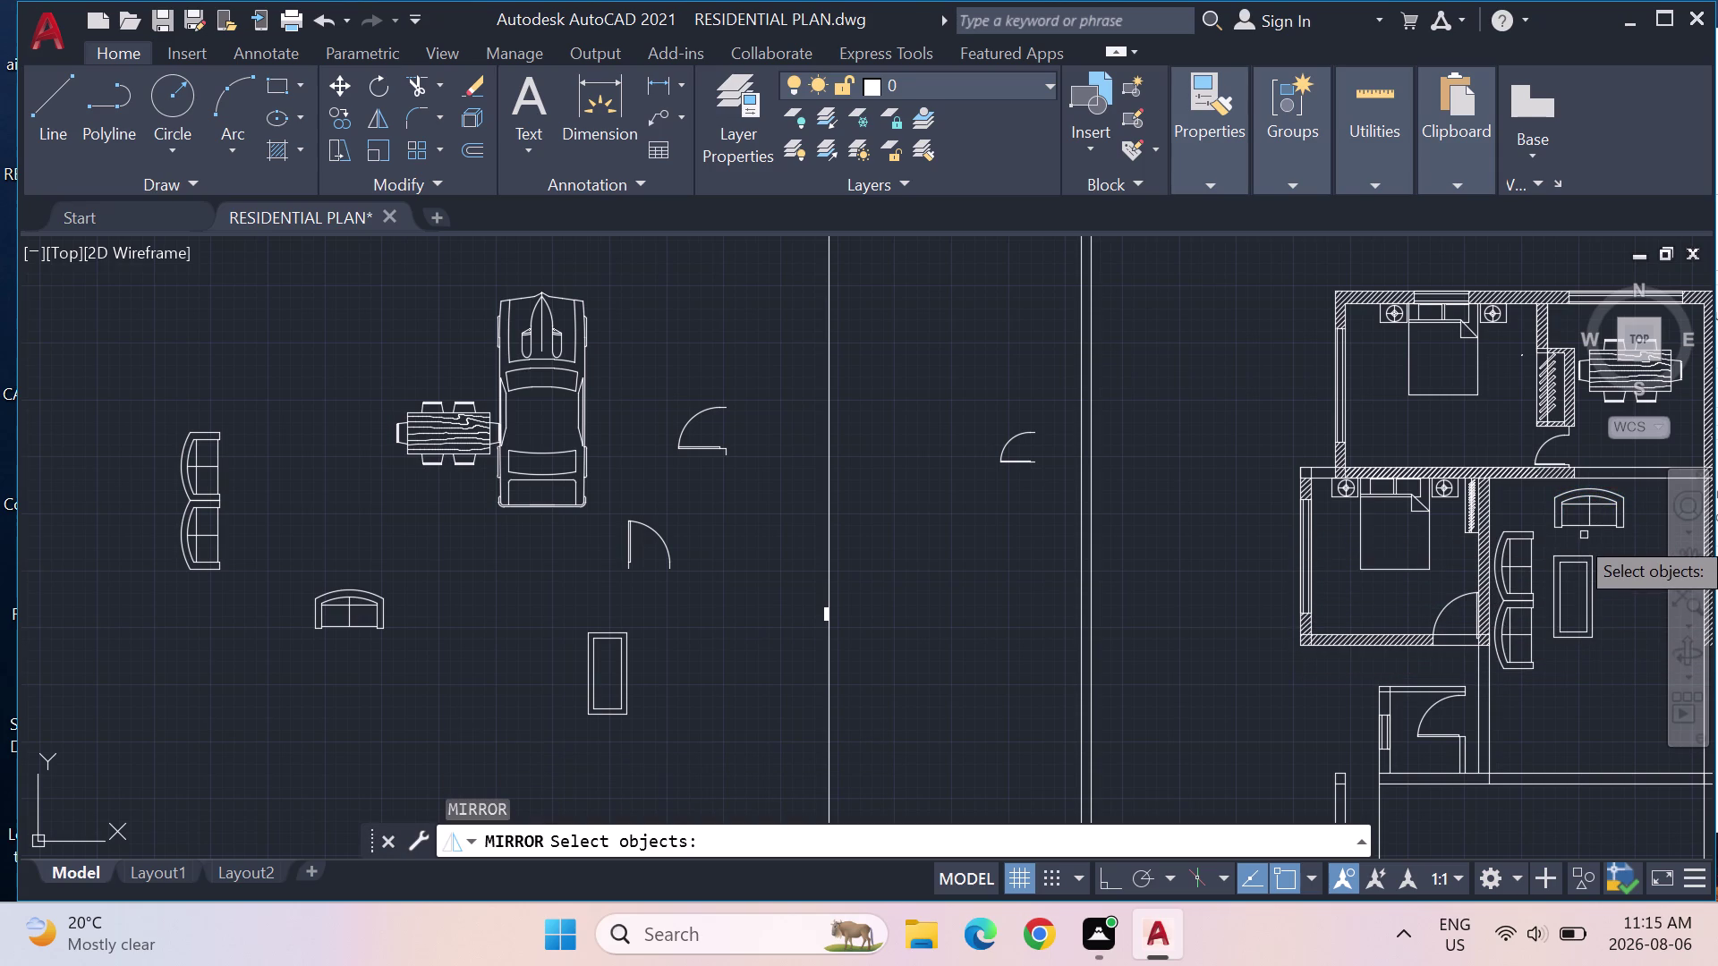
click(1586, 521)
key(Return)
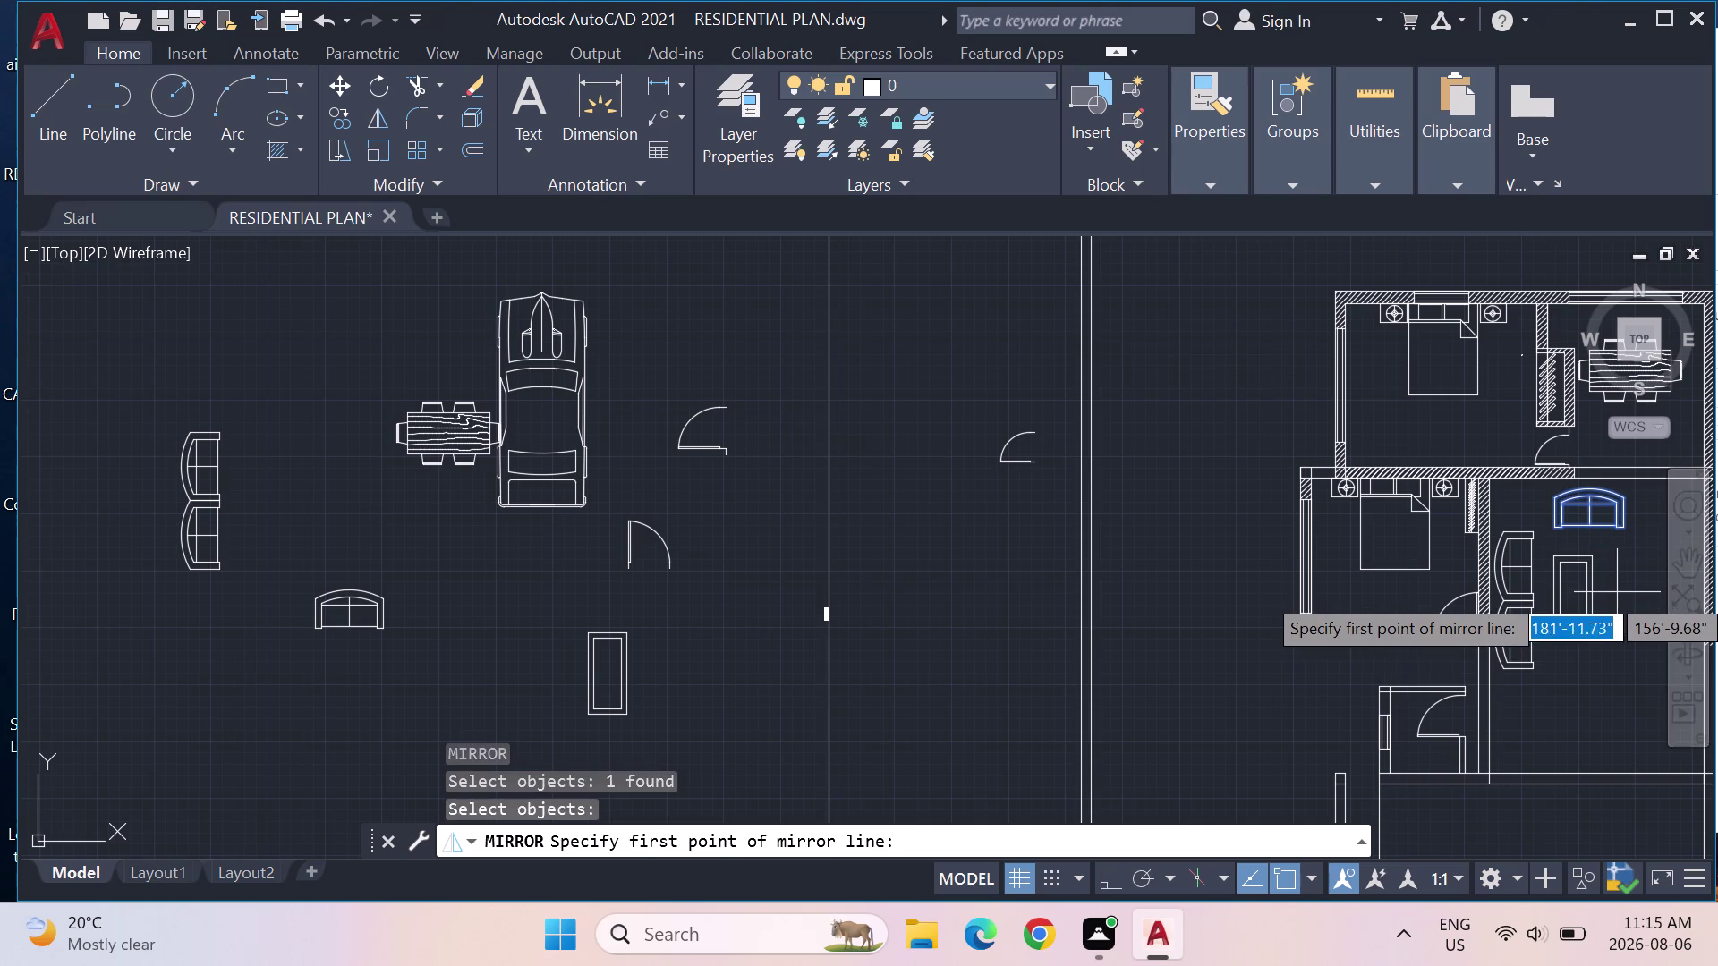
click(1574, 605)
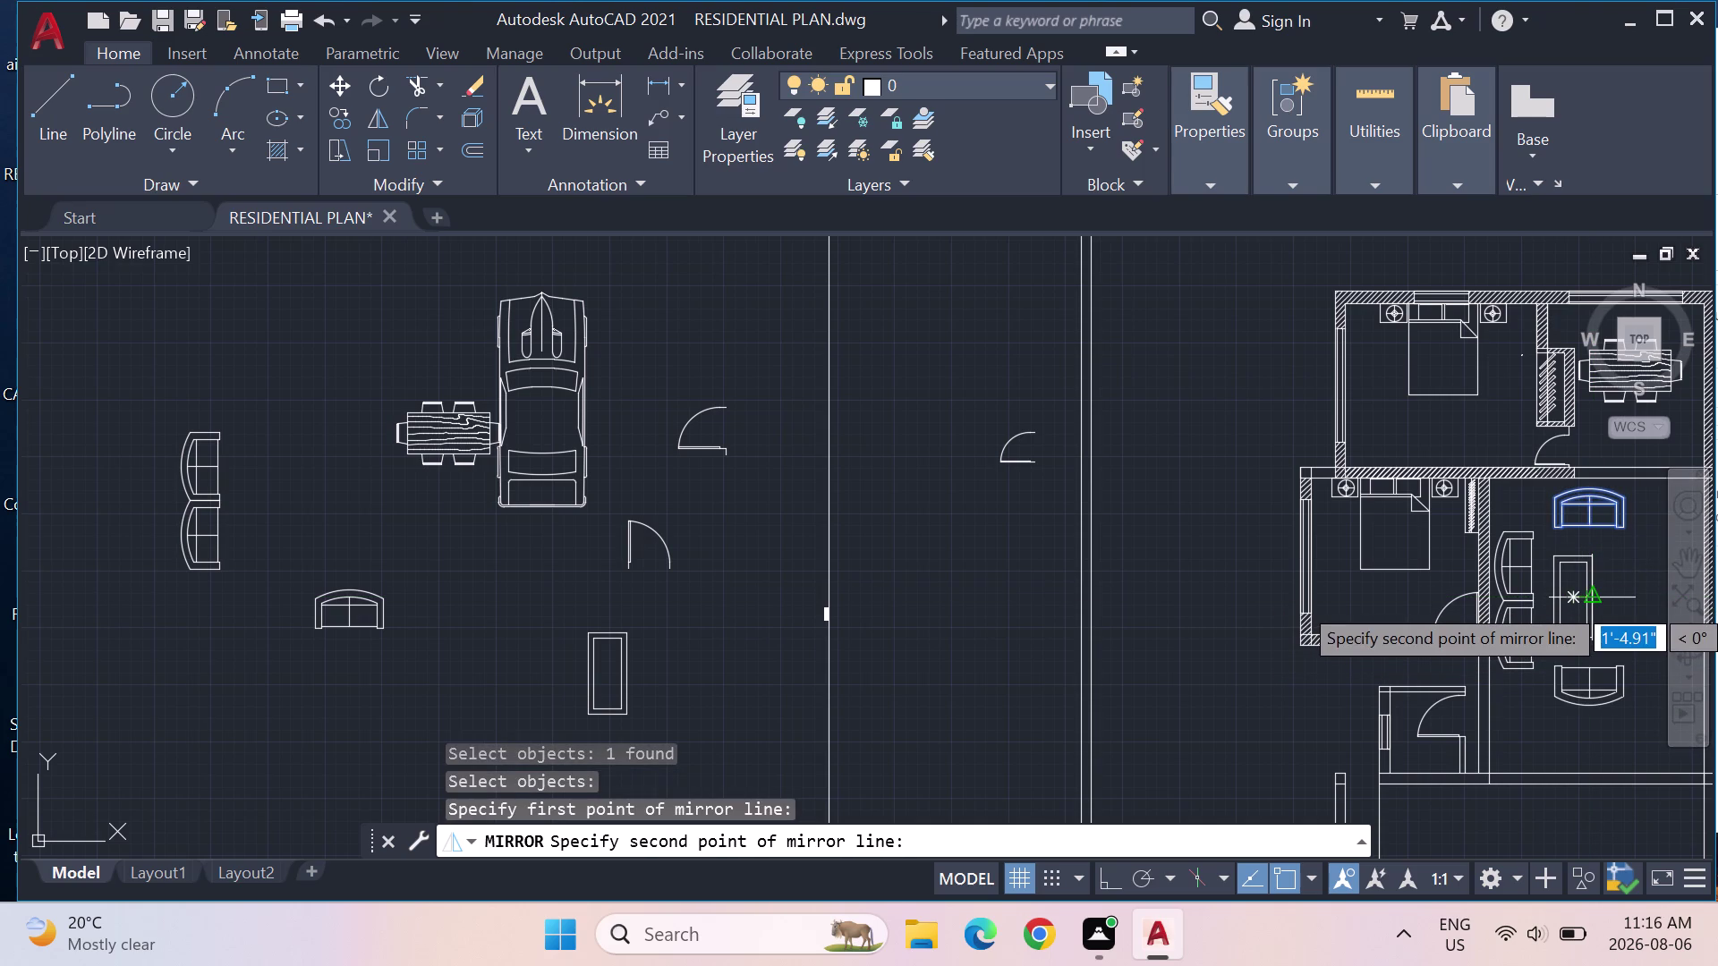
click(1593, 602)
key(Return)
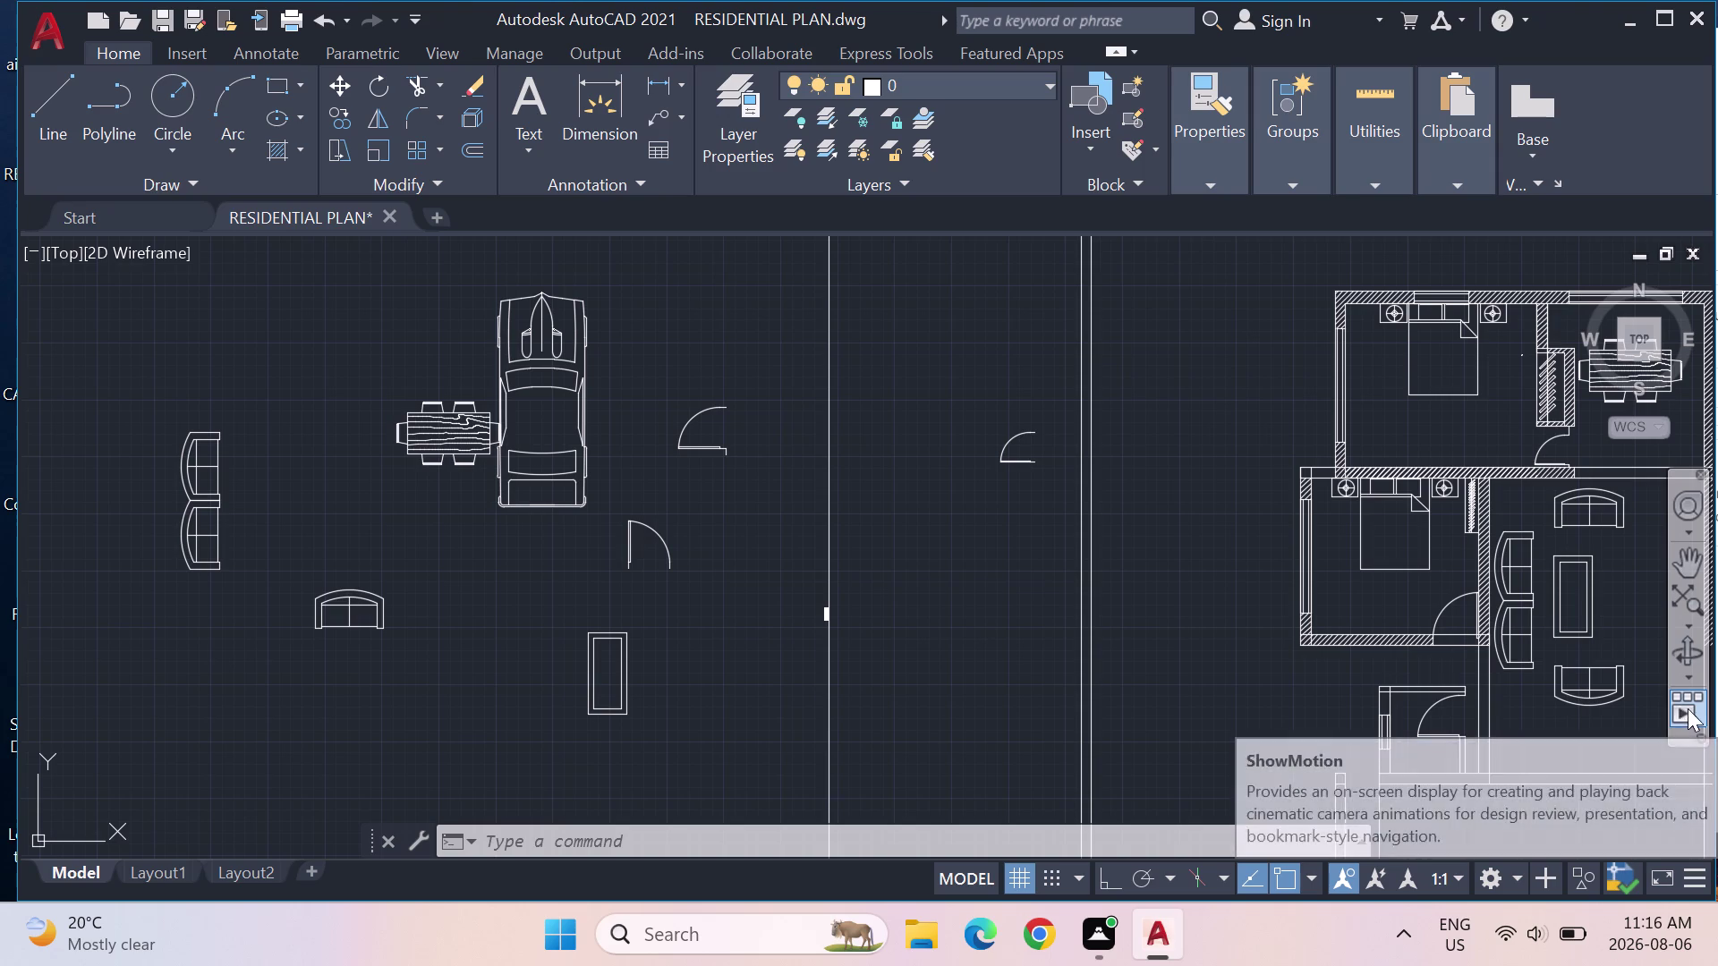
middle_drag(1547, 536, 1069, 567)
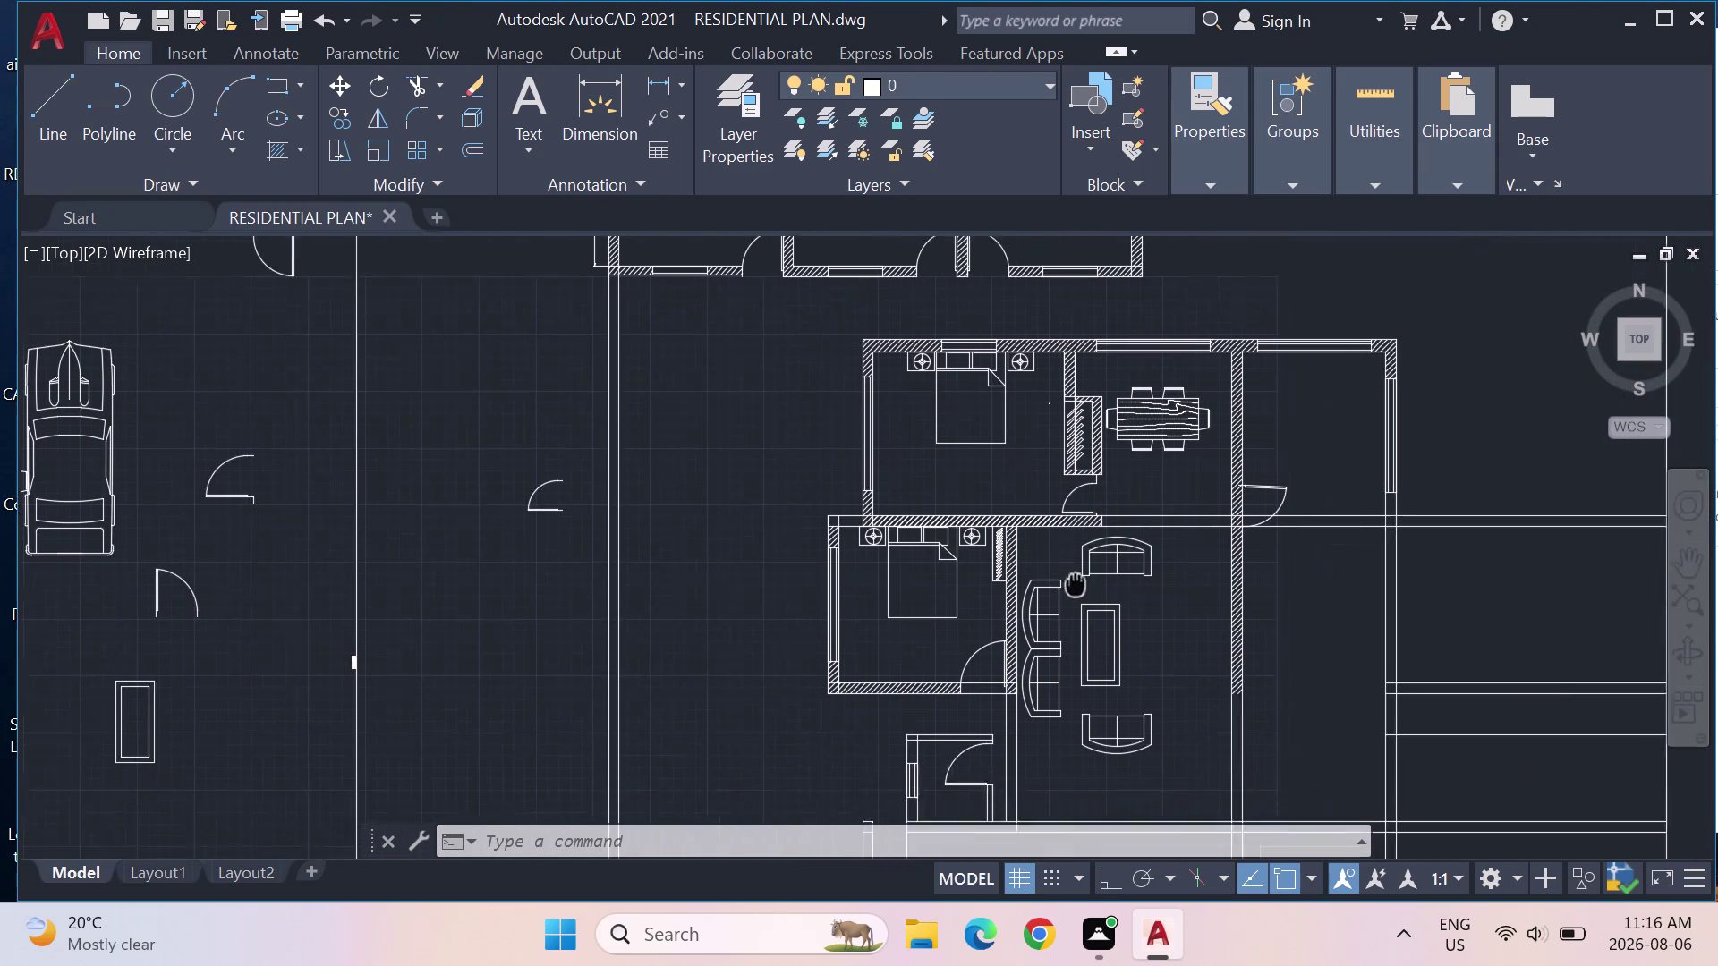
Draw a small circle in the empty area left of the plan.
middle_drag(1069, 566, 1060, 539)
click(166, 110)
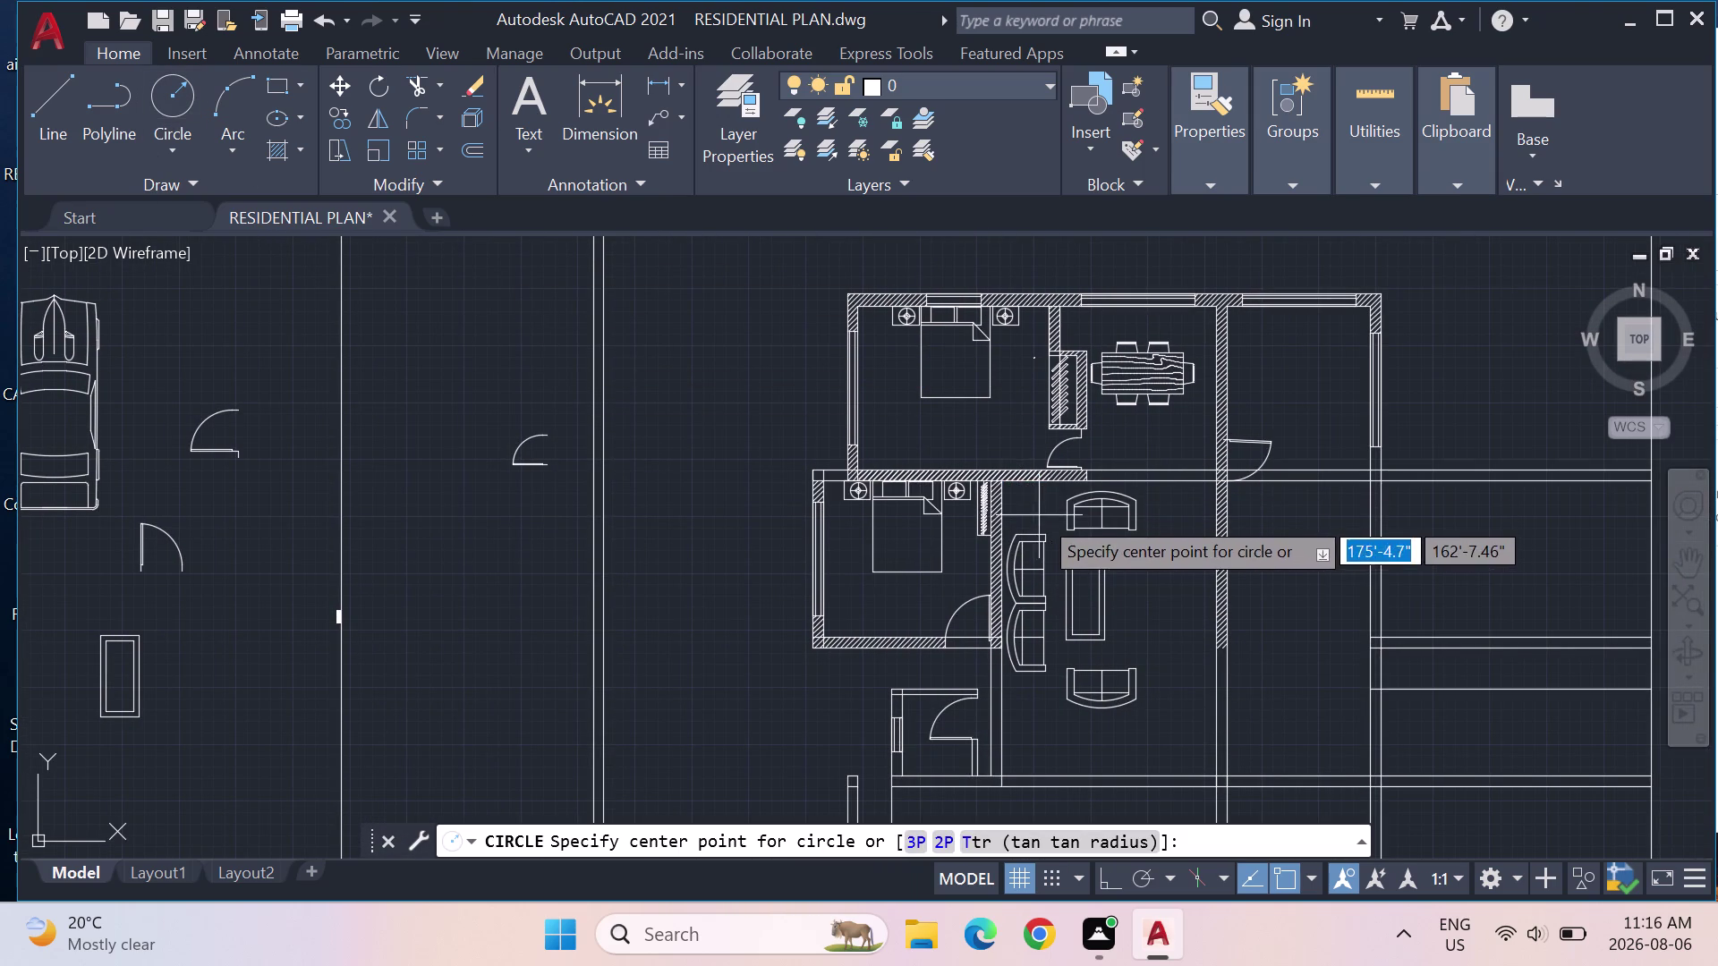
click(412, 384)
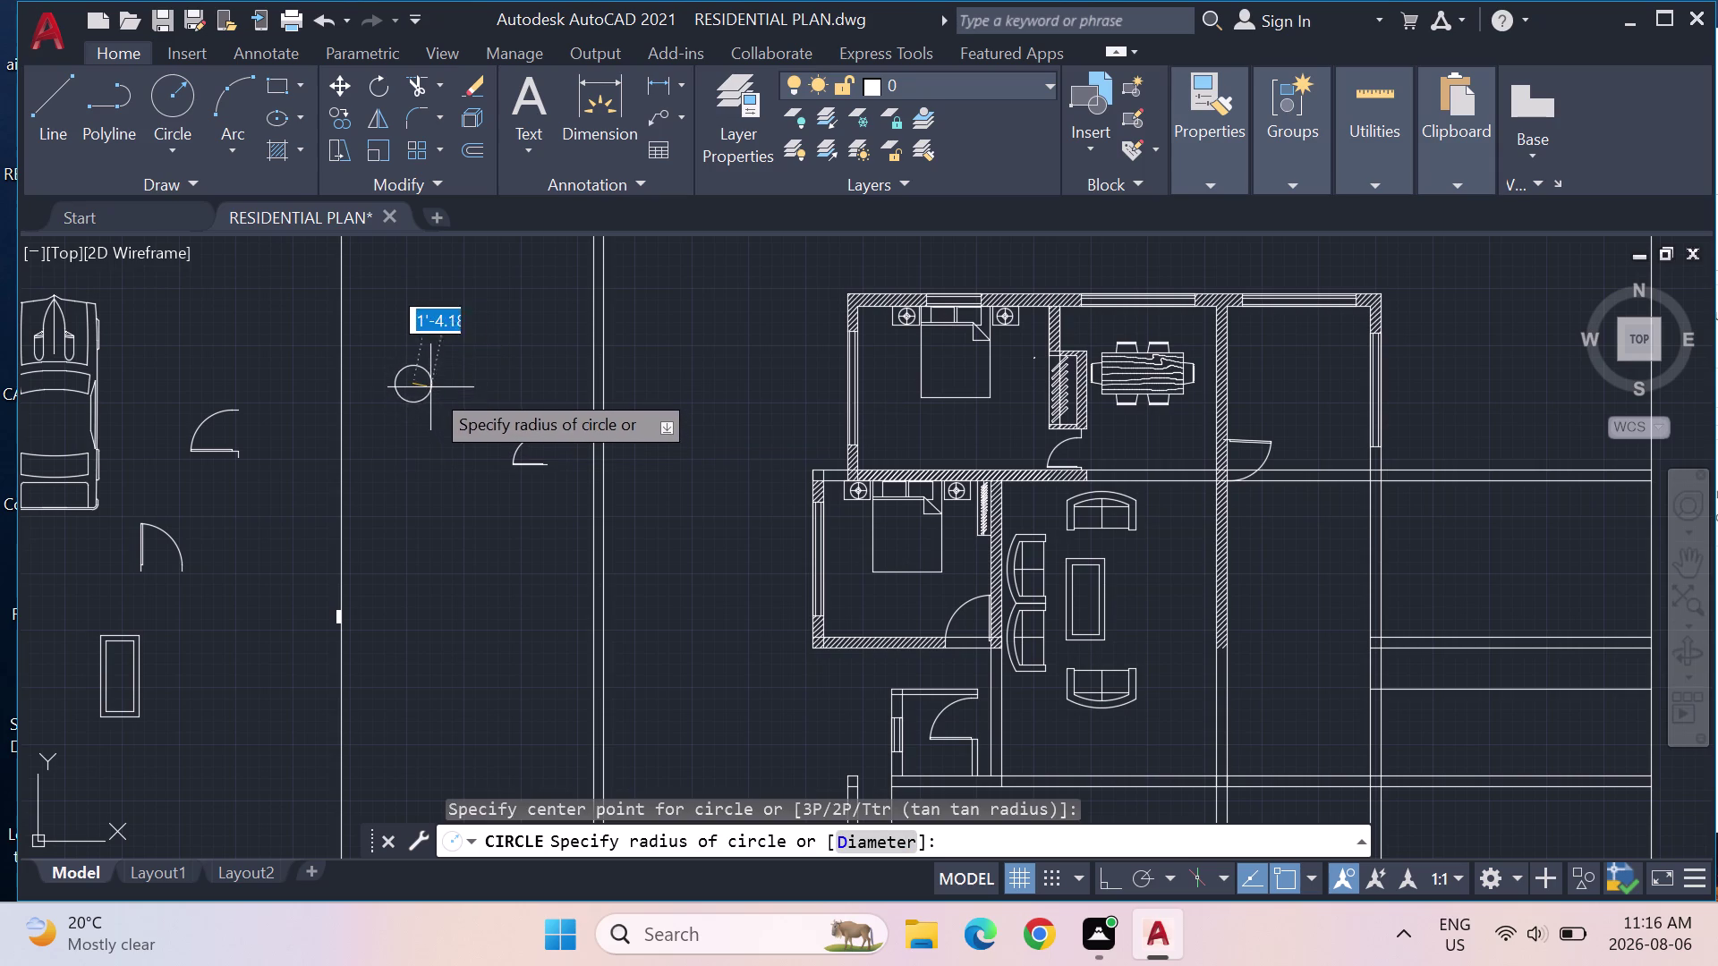
click(433, 386)
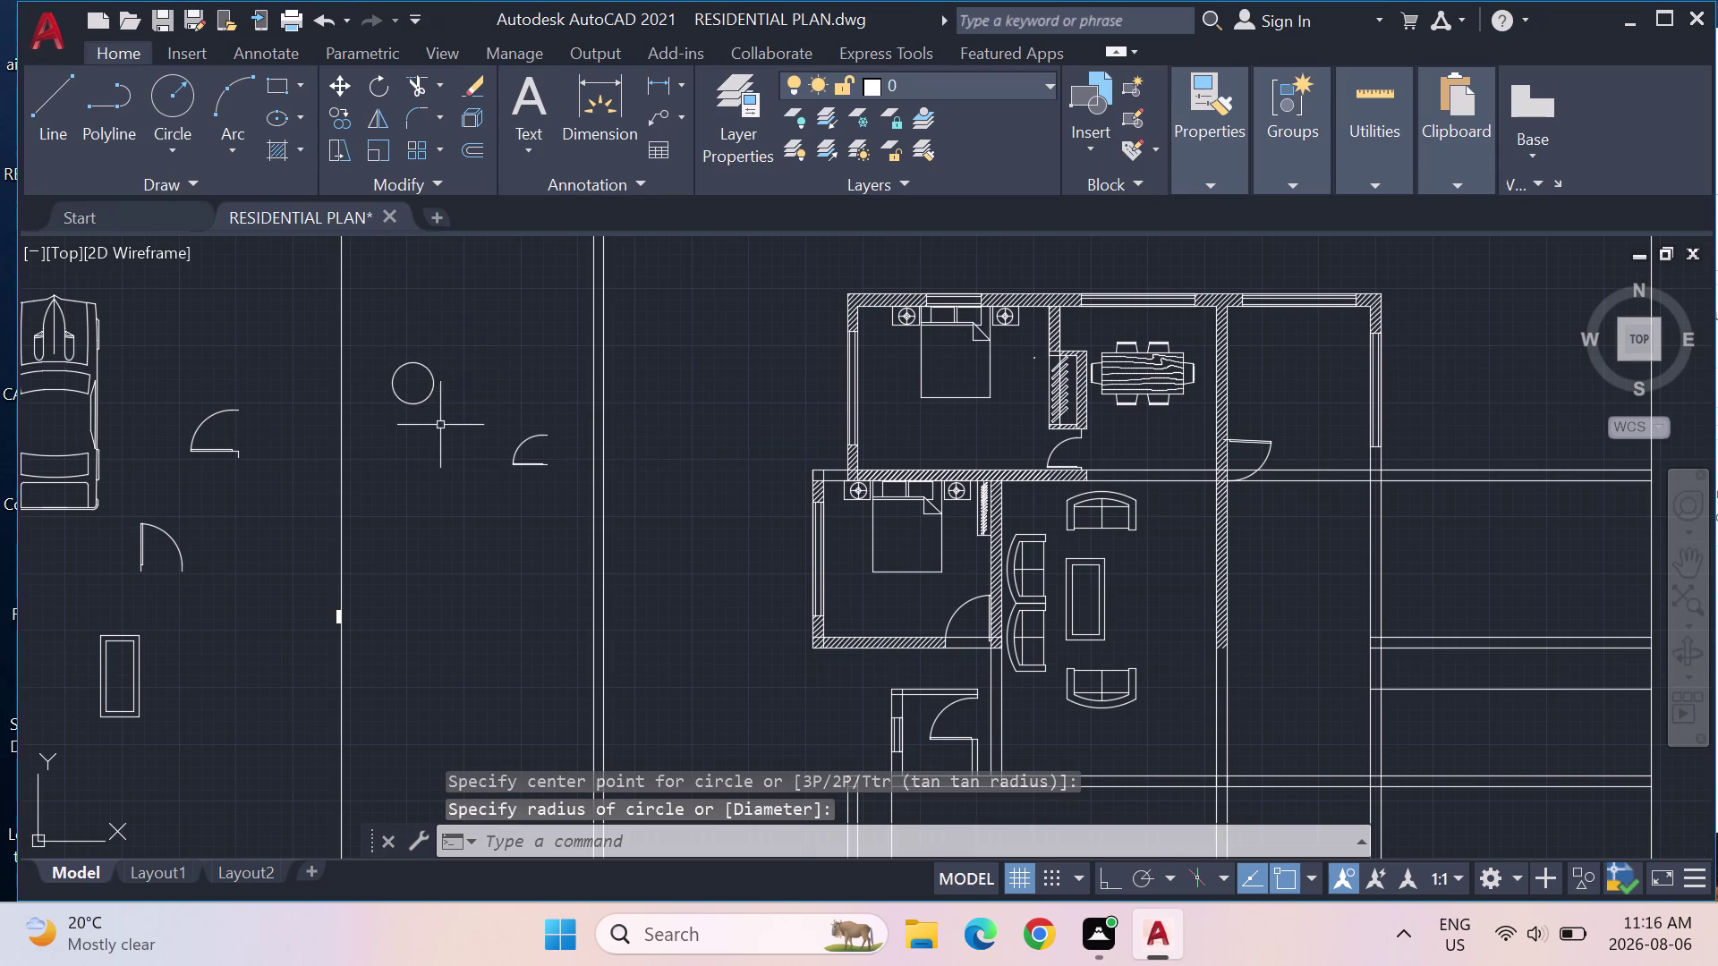
Move the new circle slightly from its centre point.
drag(441, 425, 412, 344)
key(m)
key(Return)
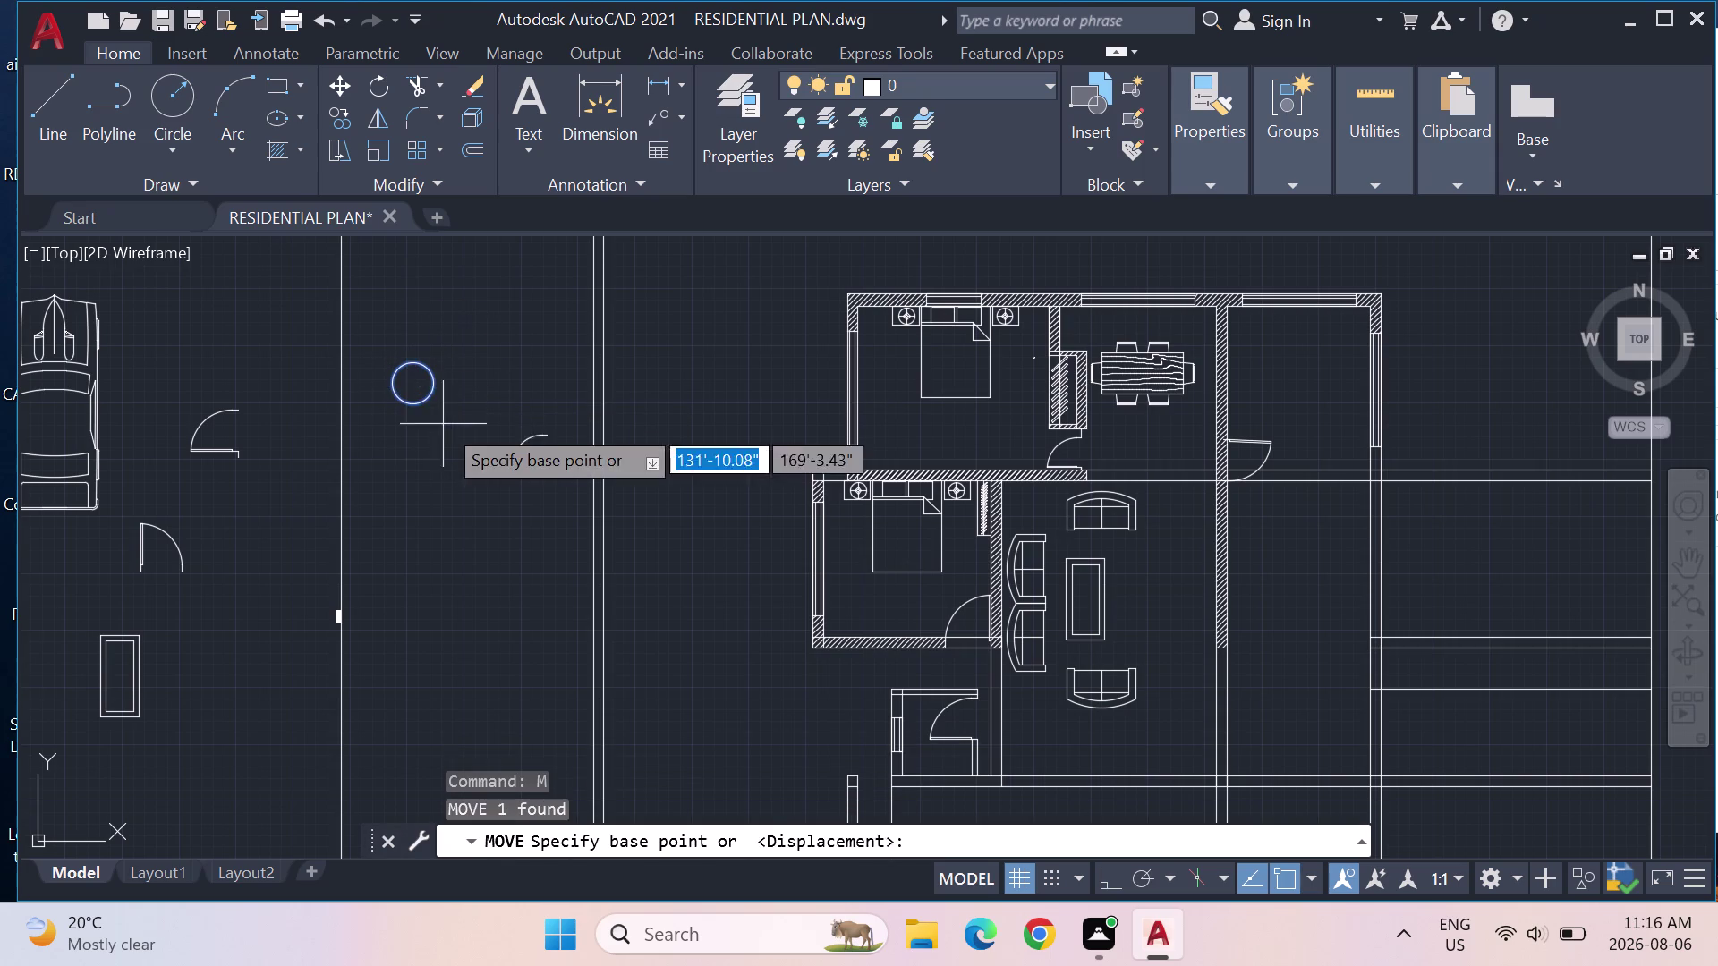
click(417, 384)
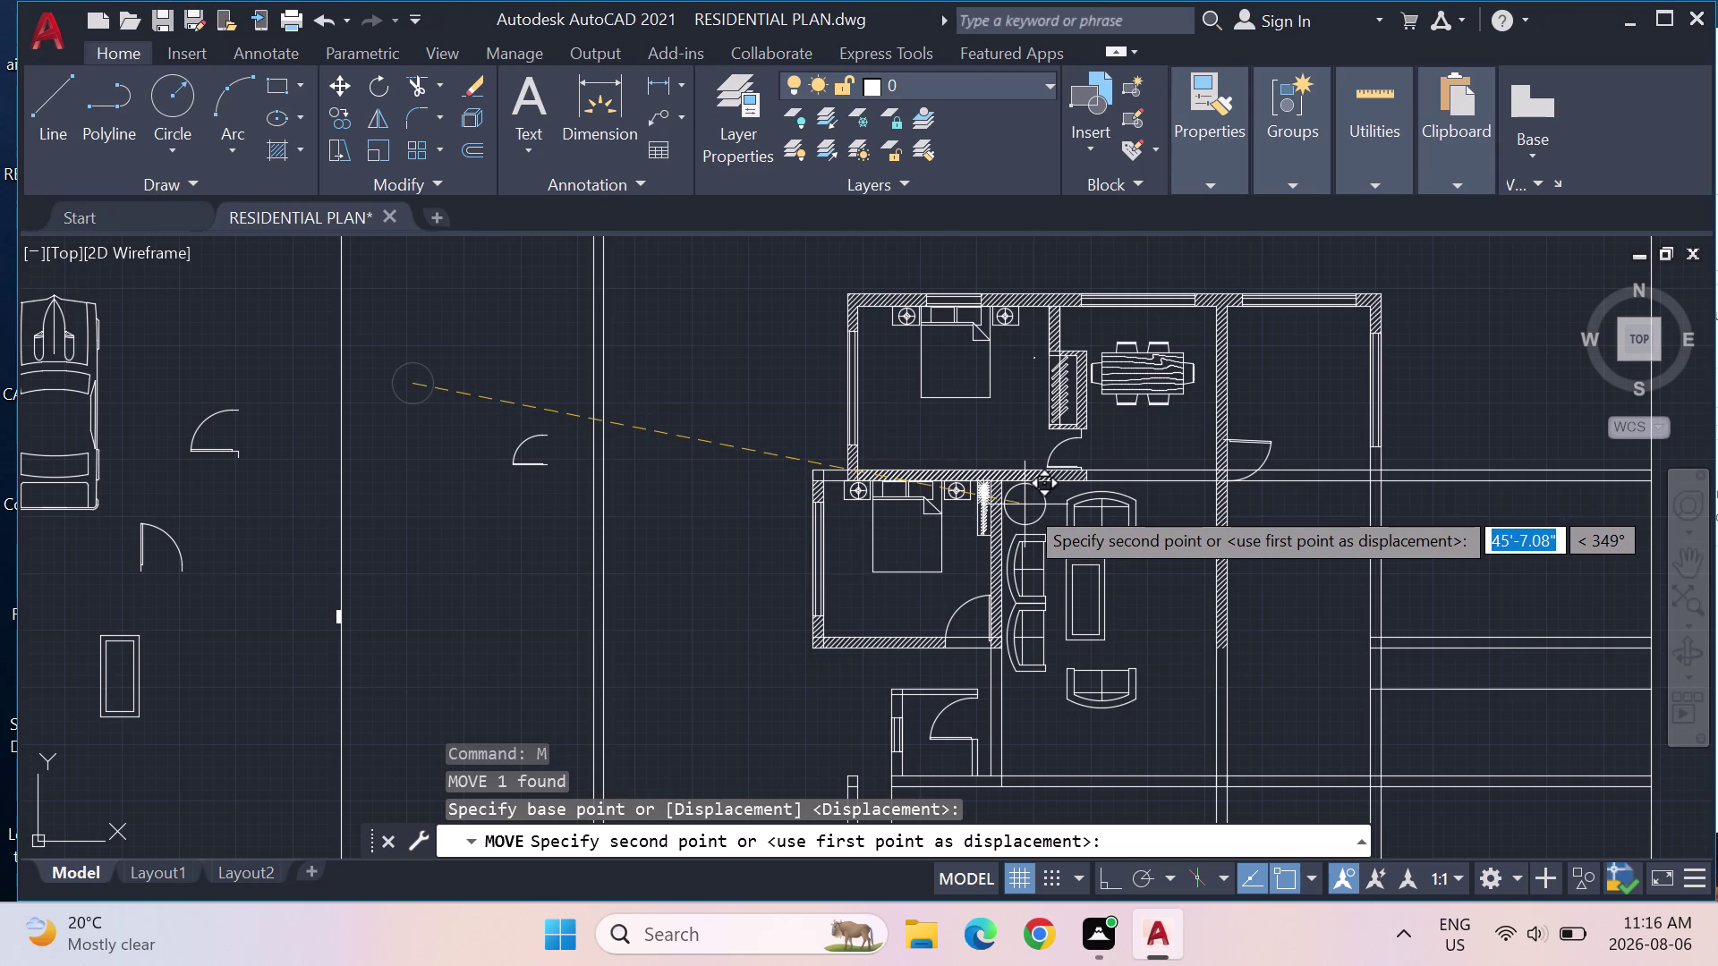
click(396, 380)
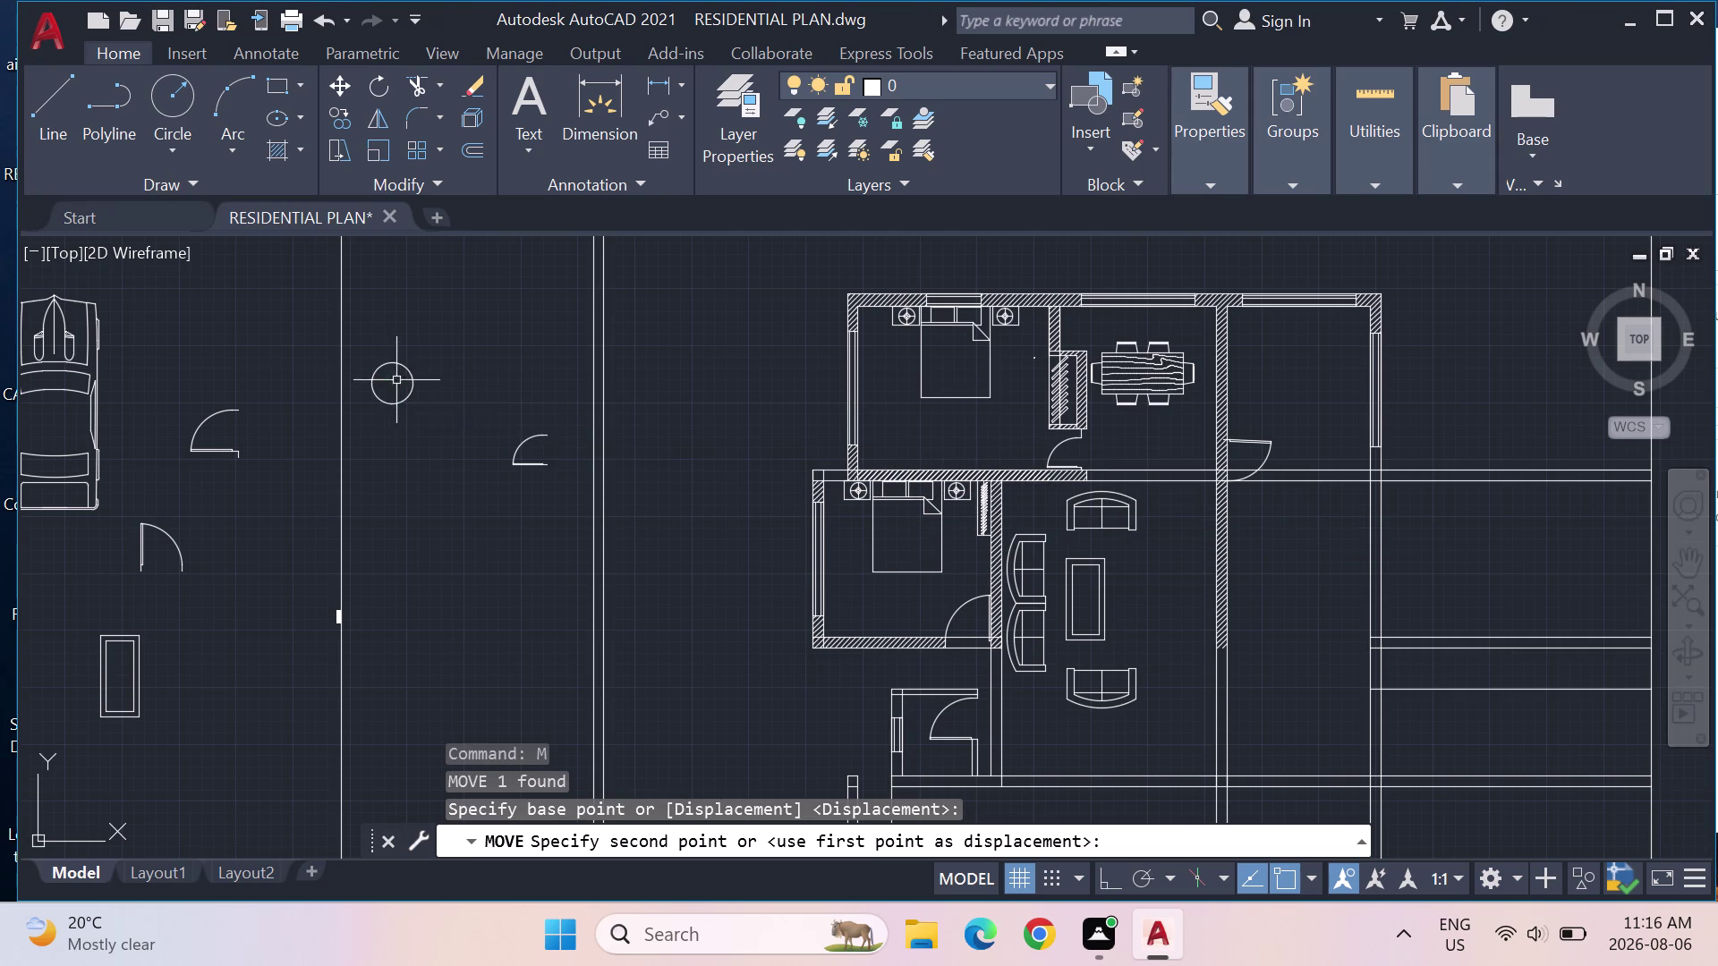
click(413, 391)
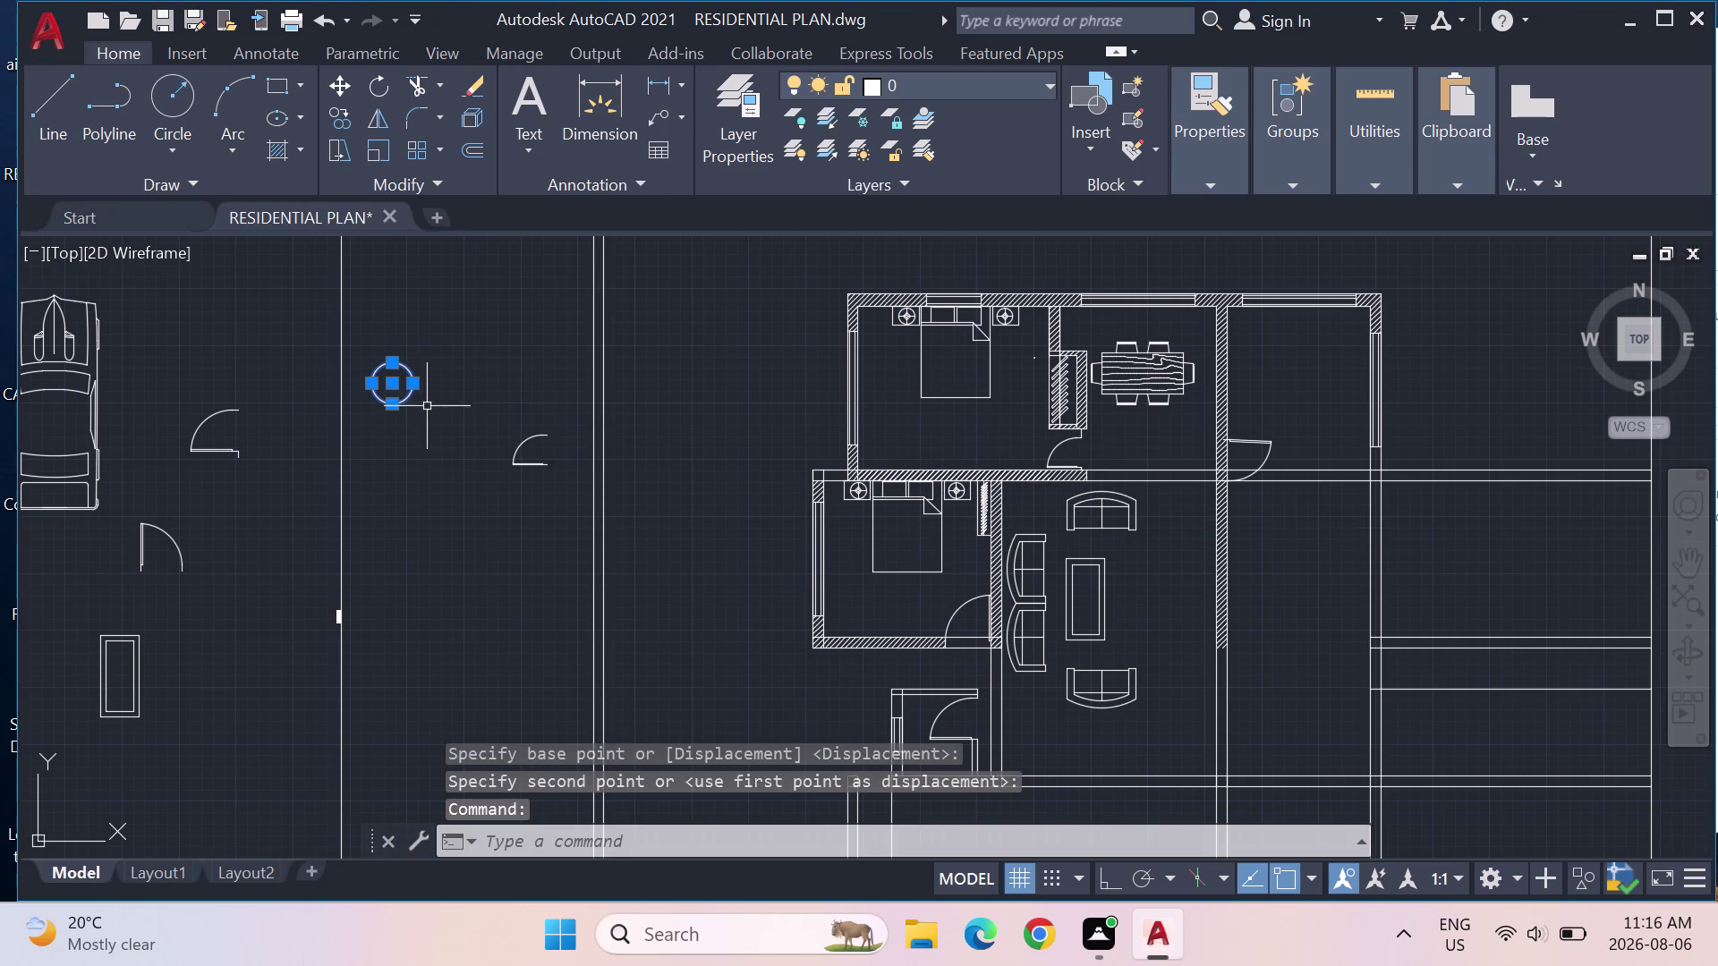
Start scaling the circle by reference from its centre, then cancel.
key(s)
key(c)
key(Return)
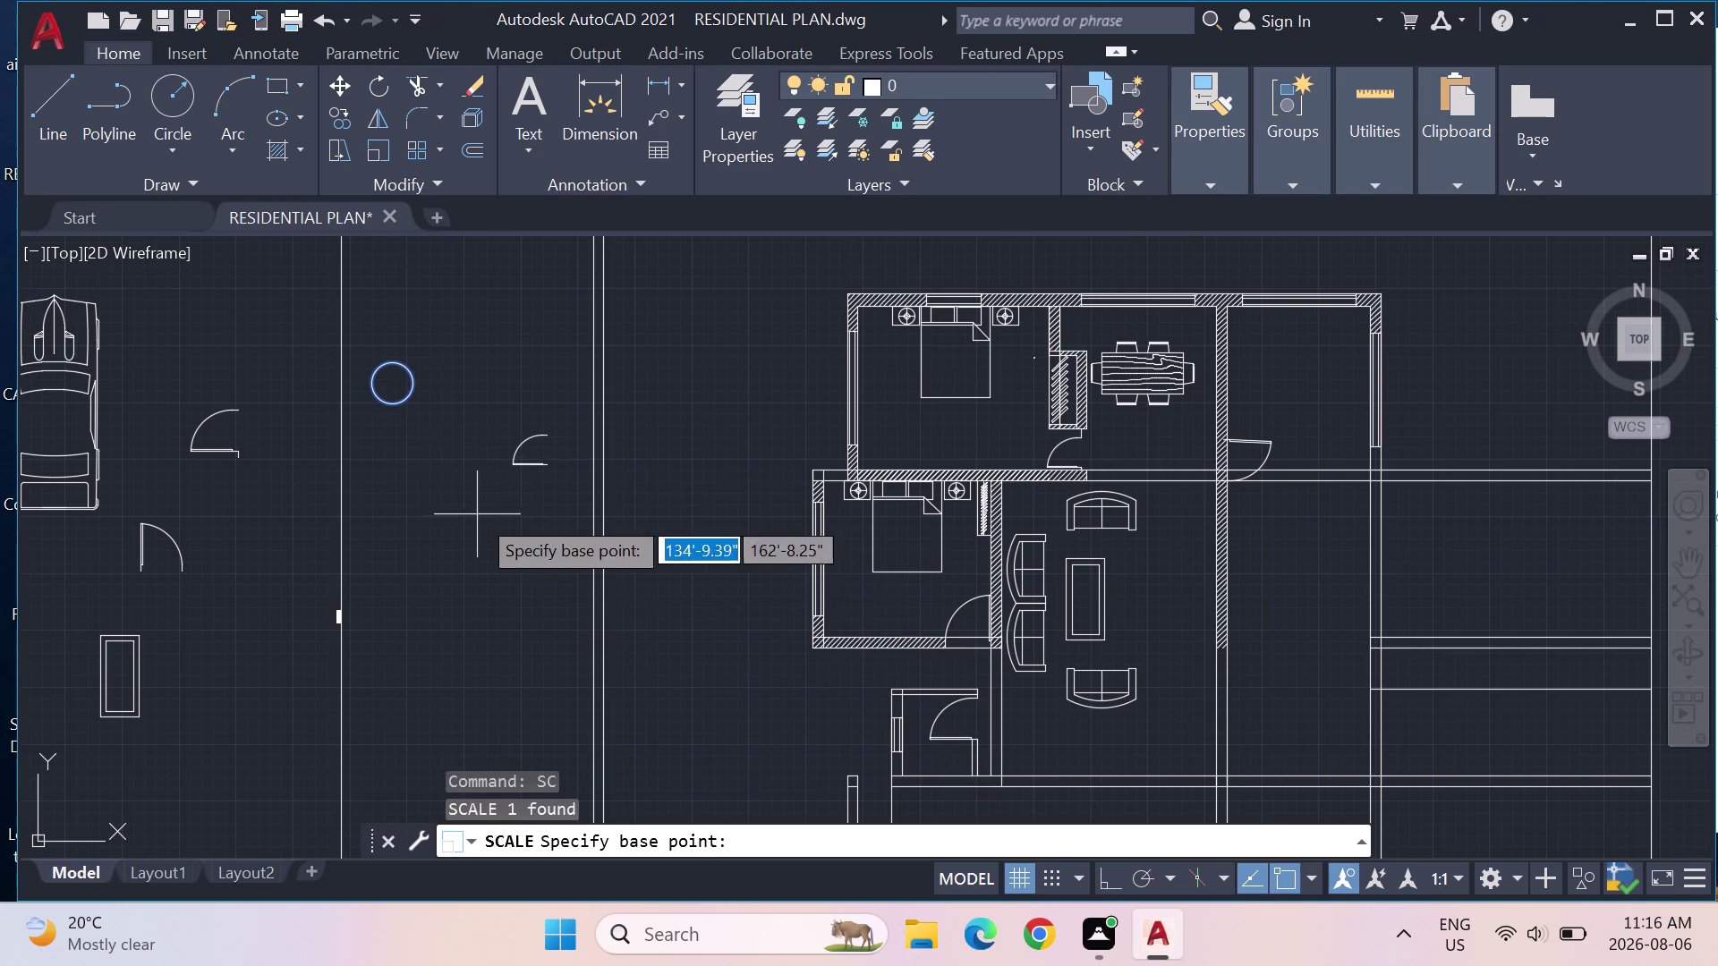
click(385, 402)
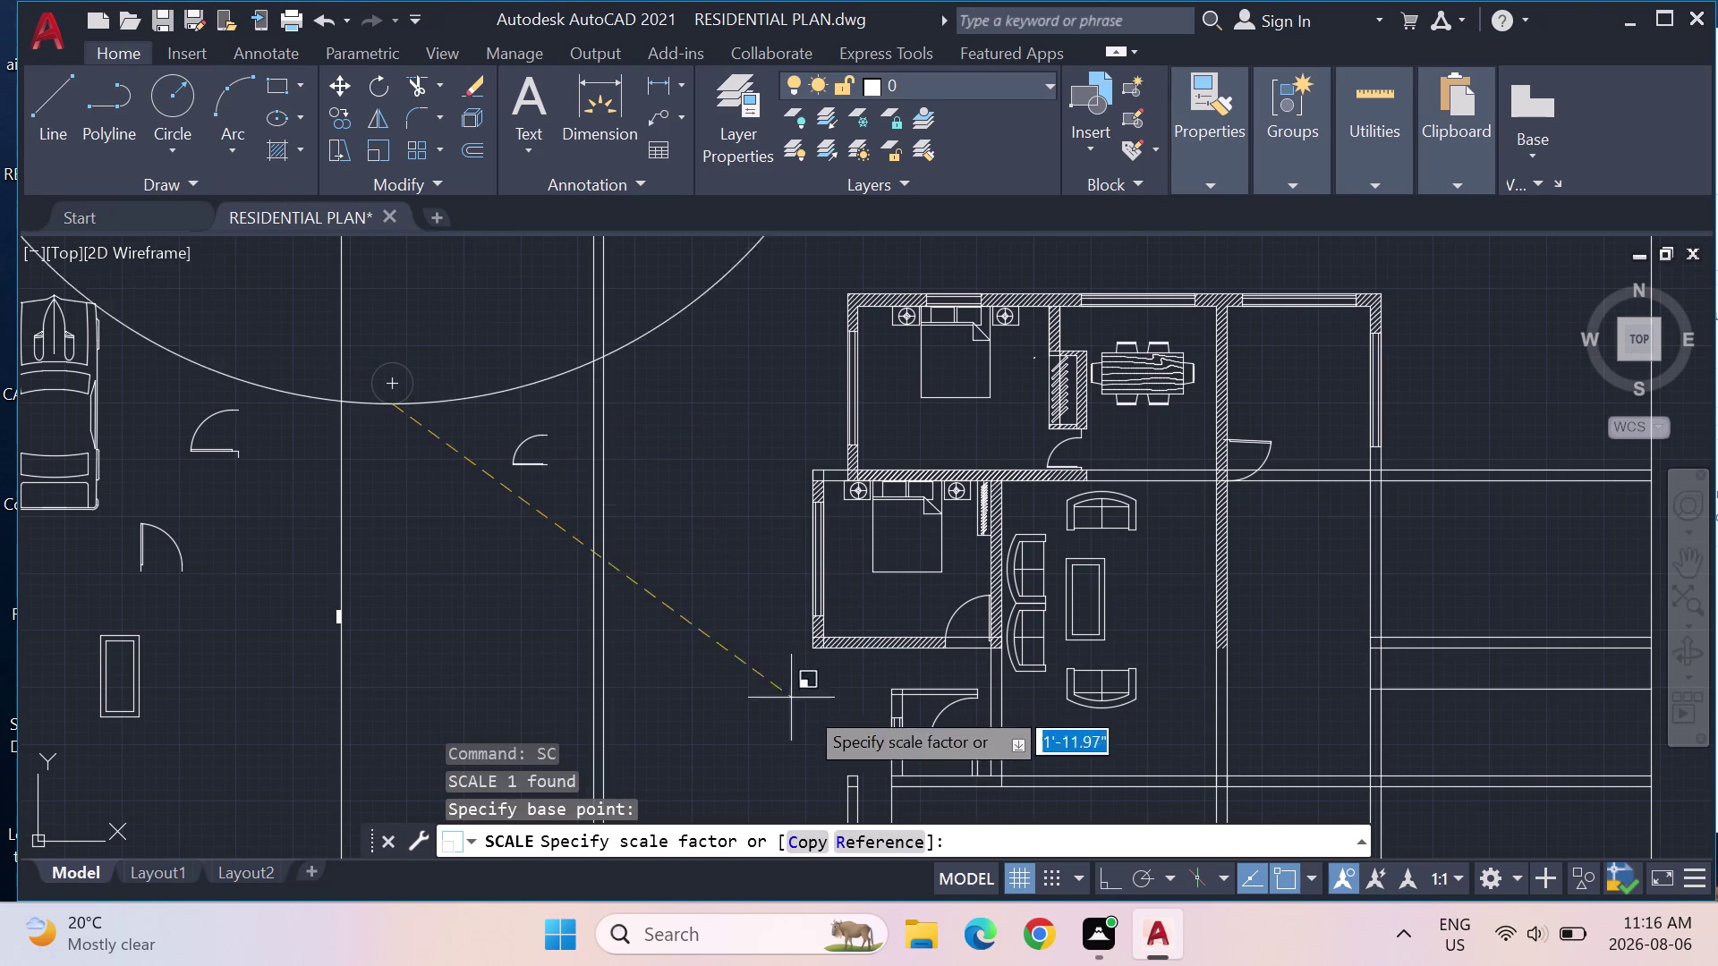
click(895, 833)
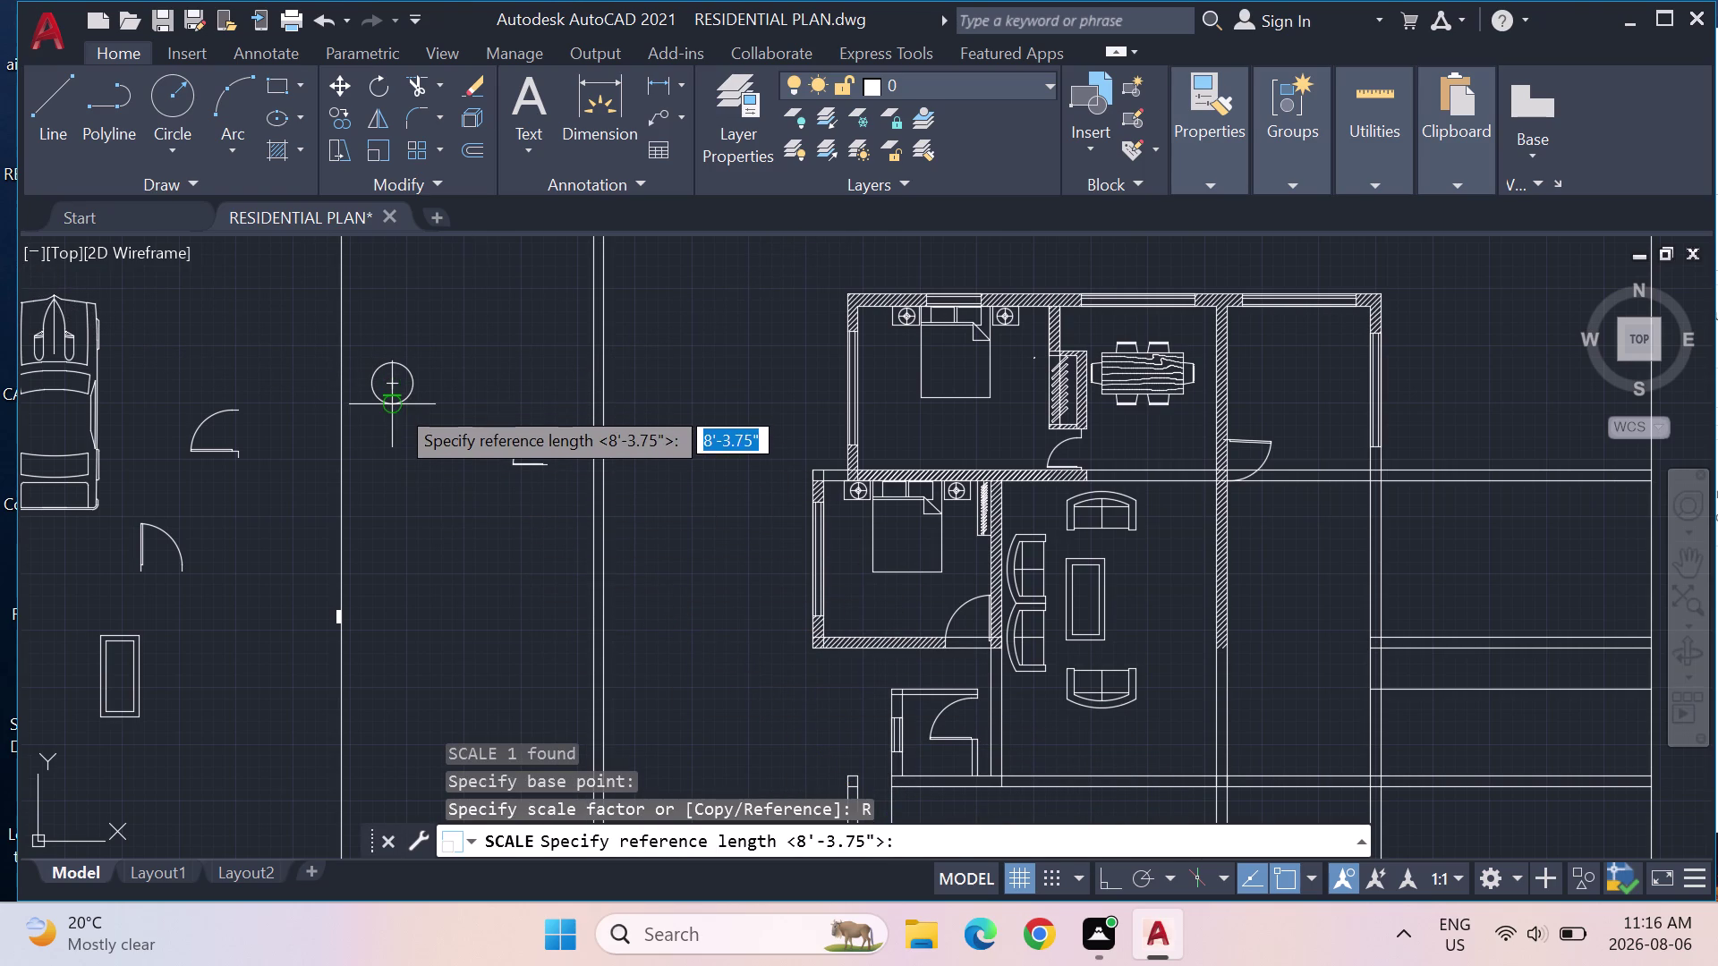
click(395, 403)
click(396, 382)
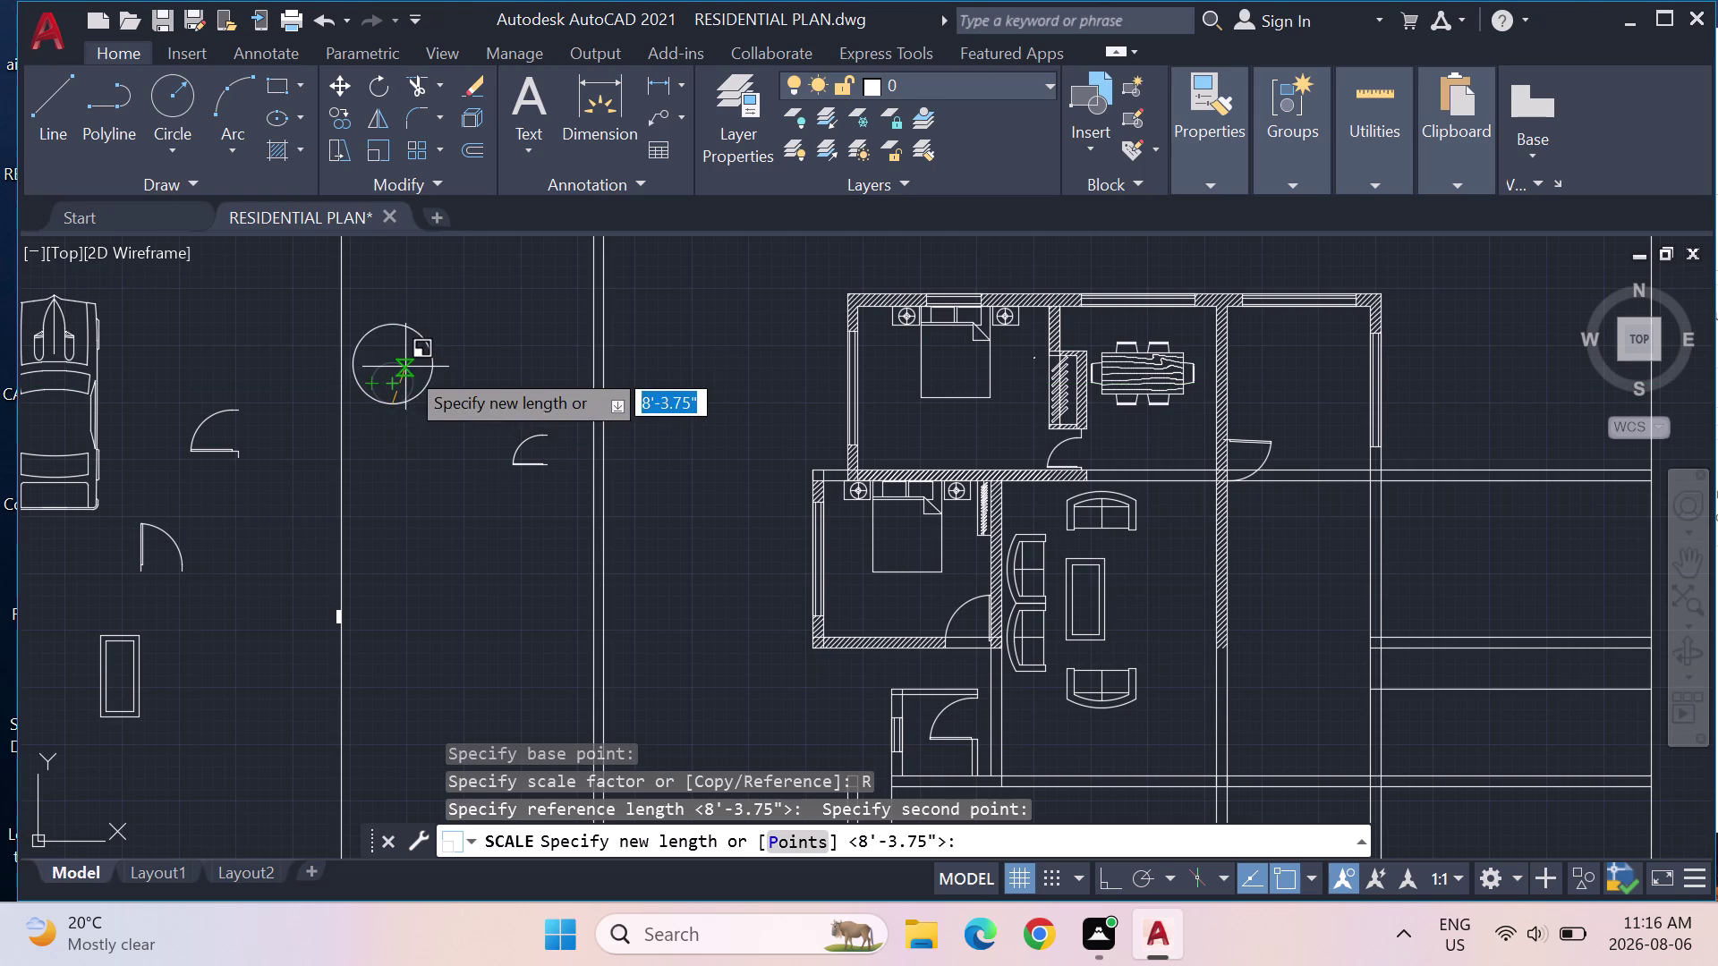
key(Escape)
key(Escape)
key(Escape)
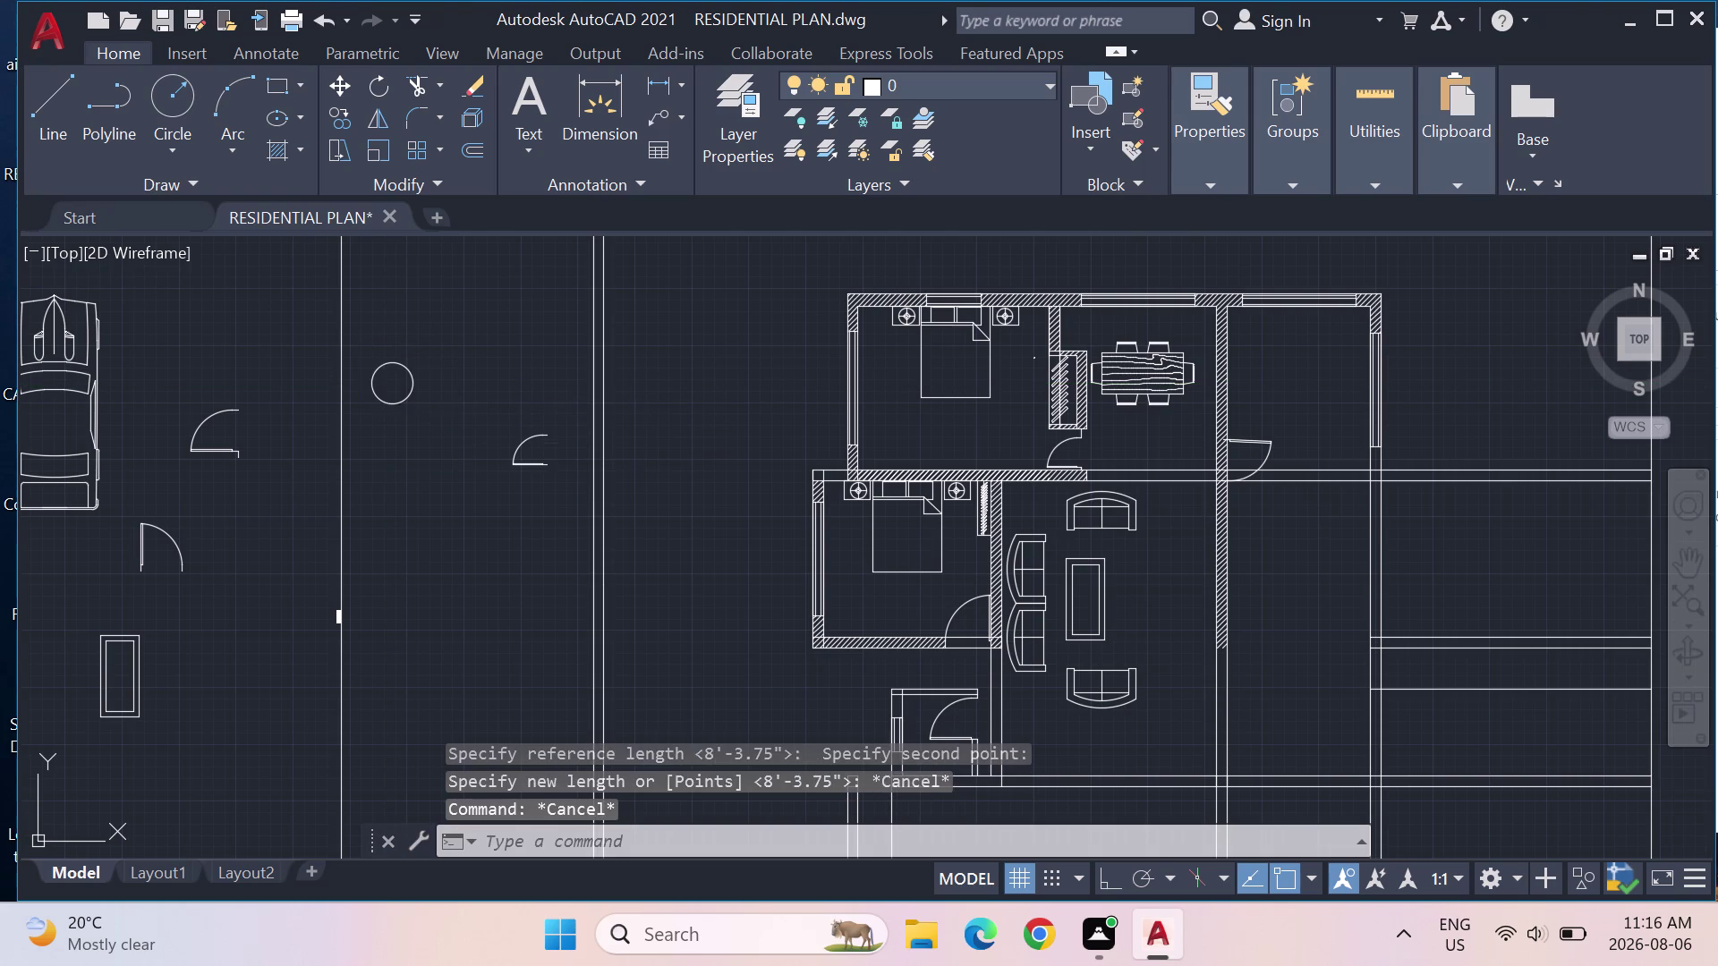
click(202, 140)
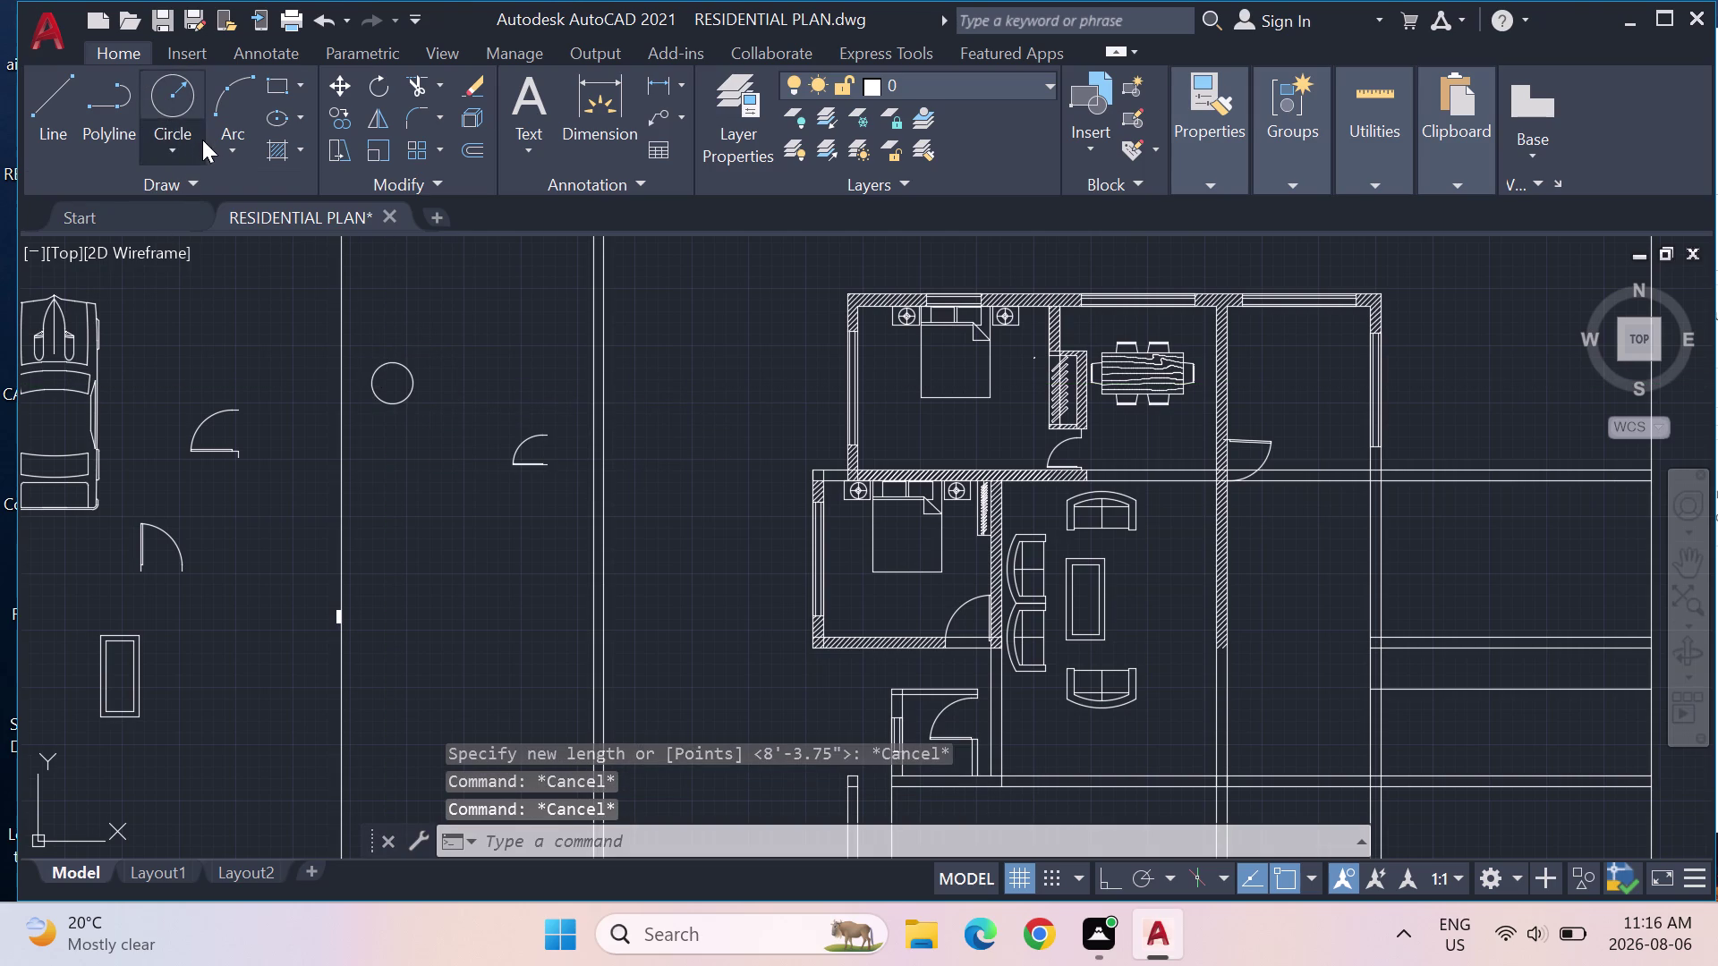
Draw a second small circle below the first one.
click(161, 122)
click(182, 96)
click(390, 445)
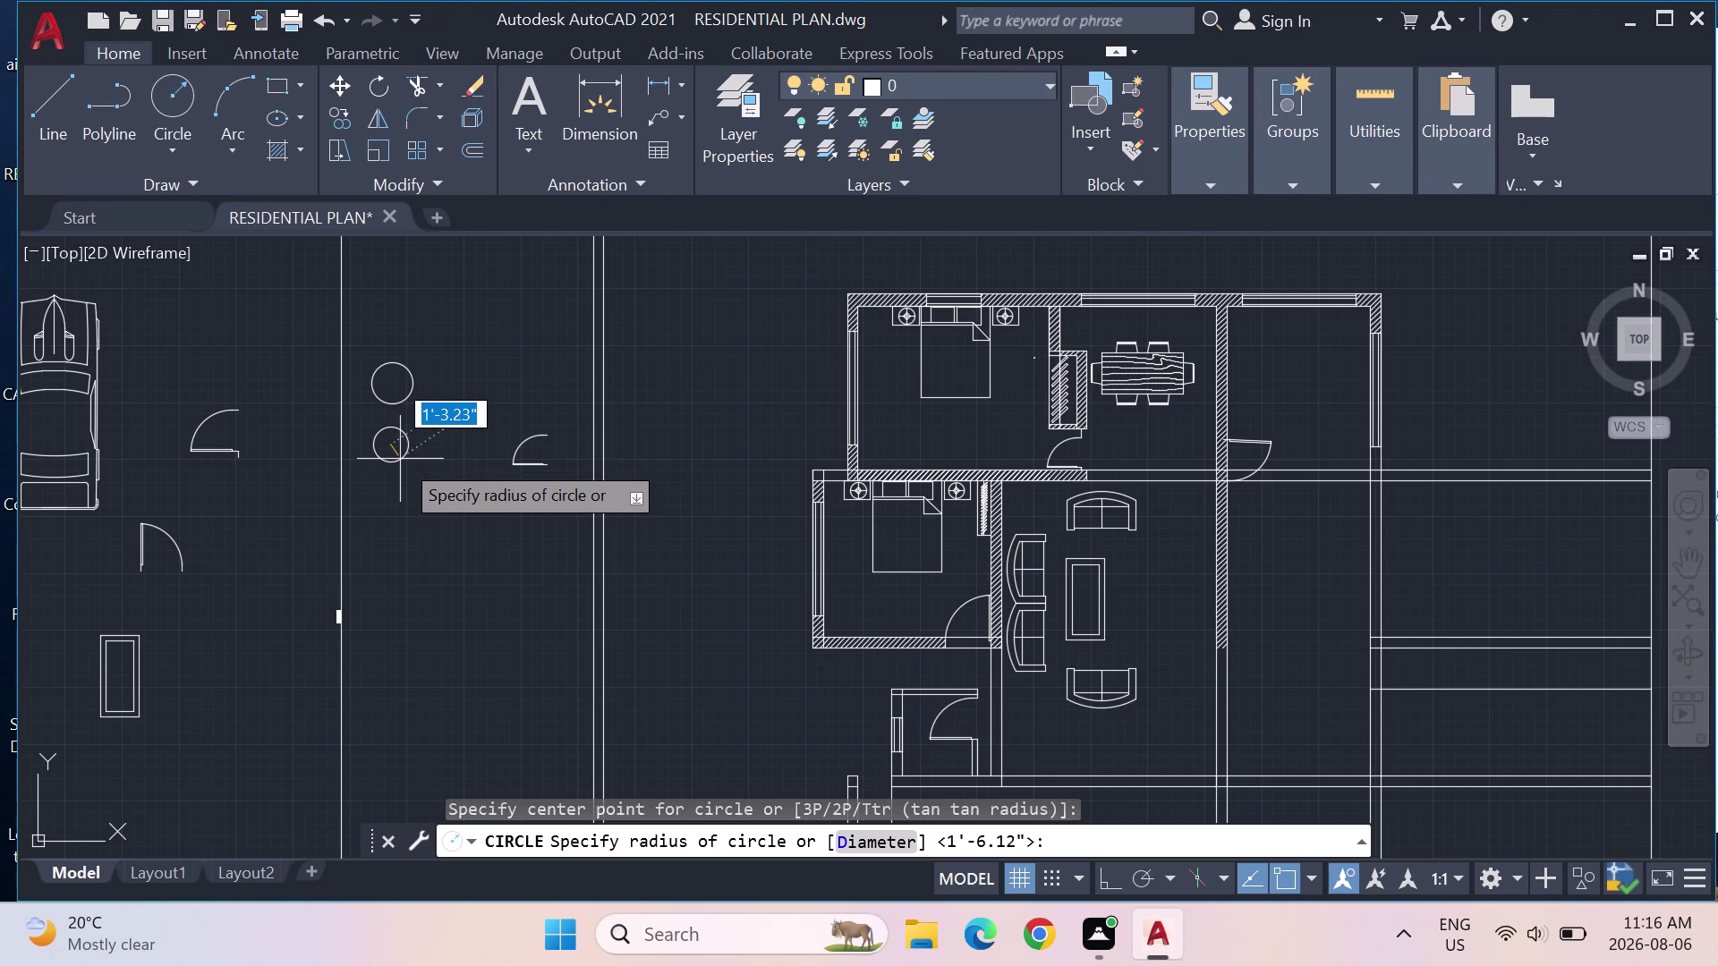
click(400, 461)
key(Escape)
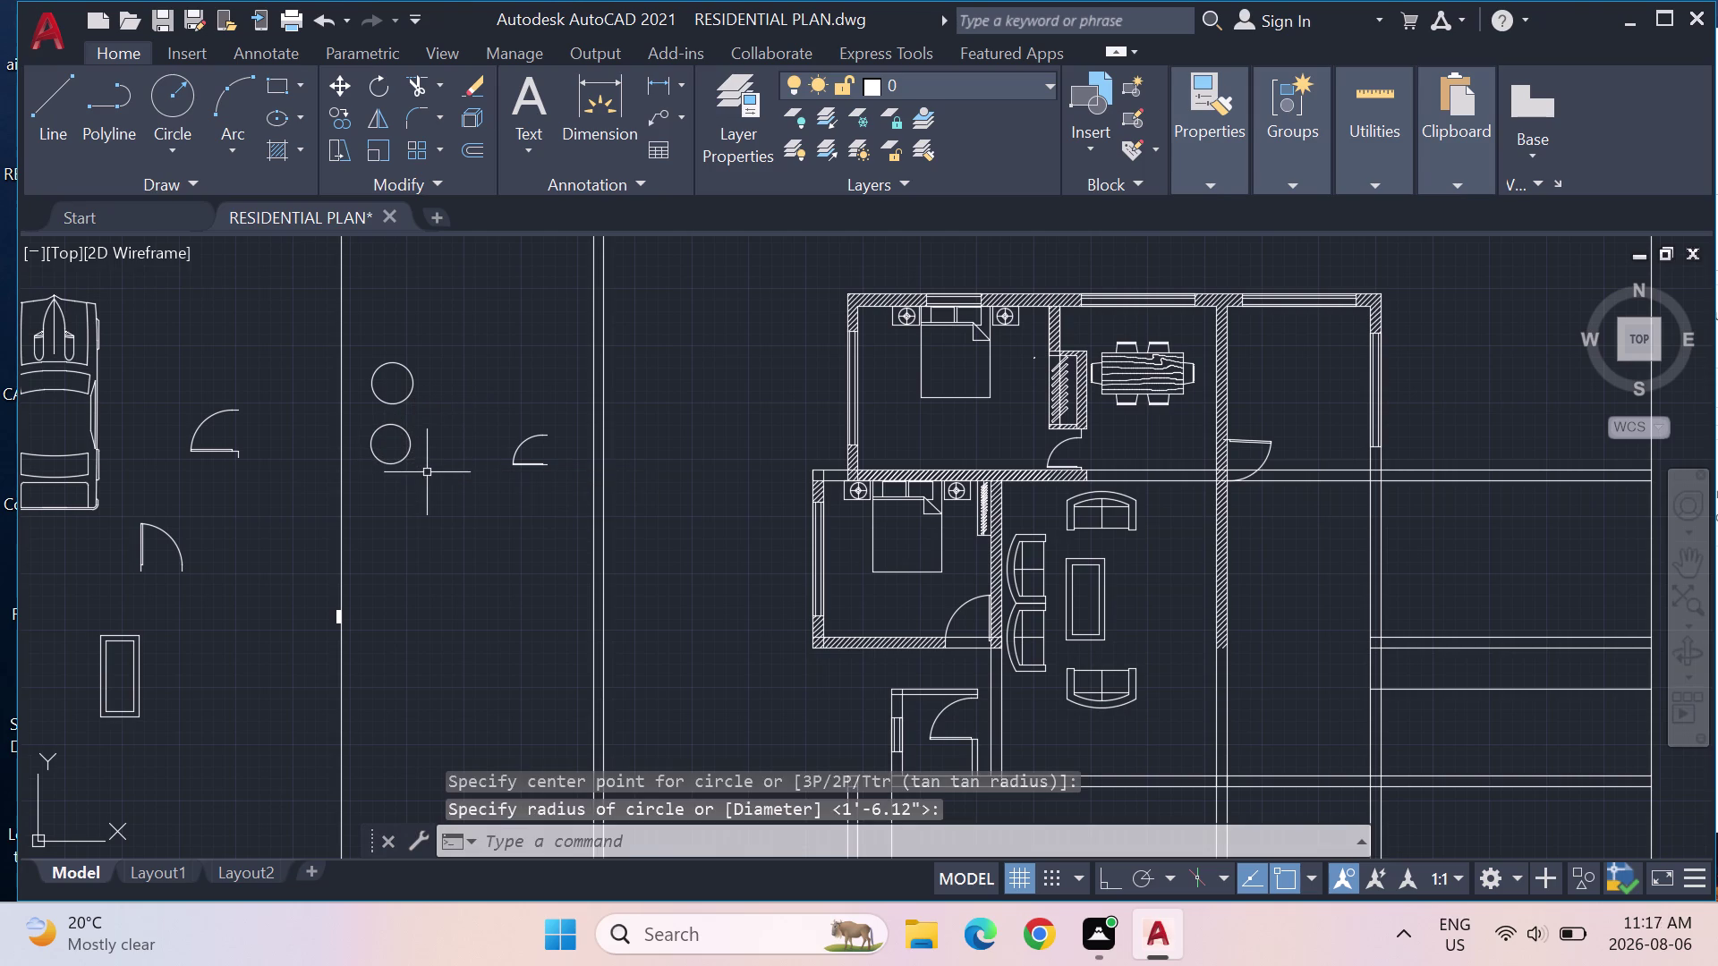
Move the second circle beside the upper living-room armchair.
drag(425, 479, 410, 425)
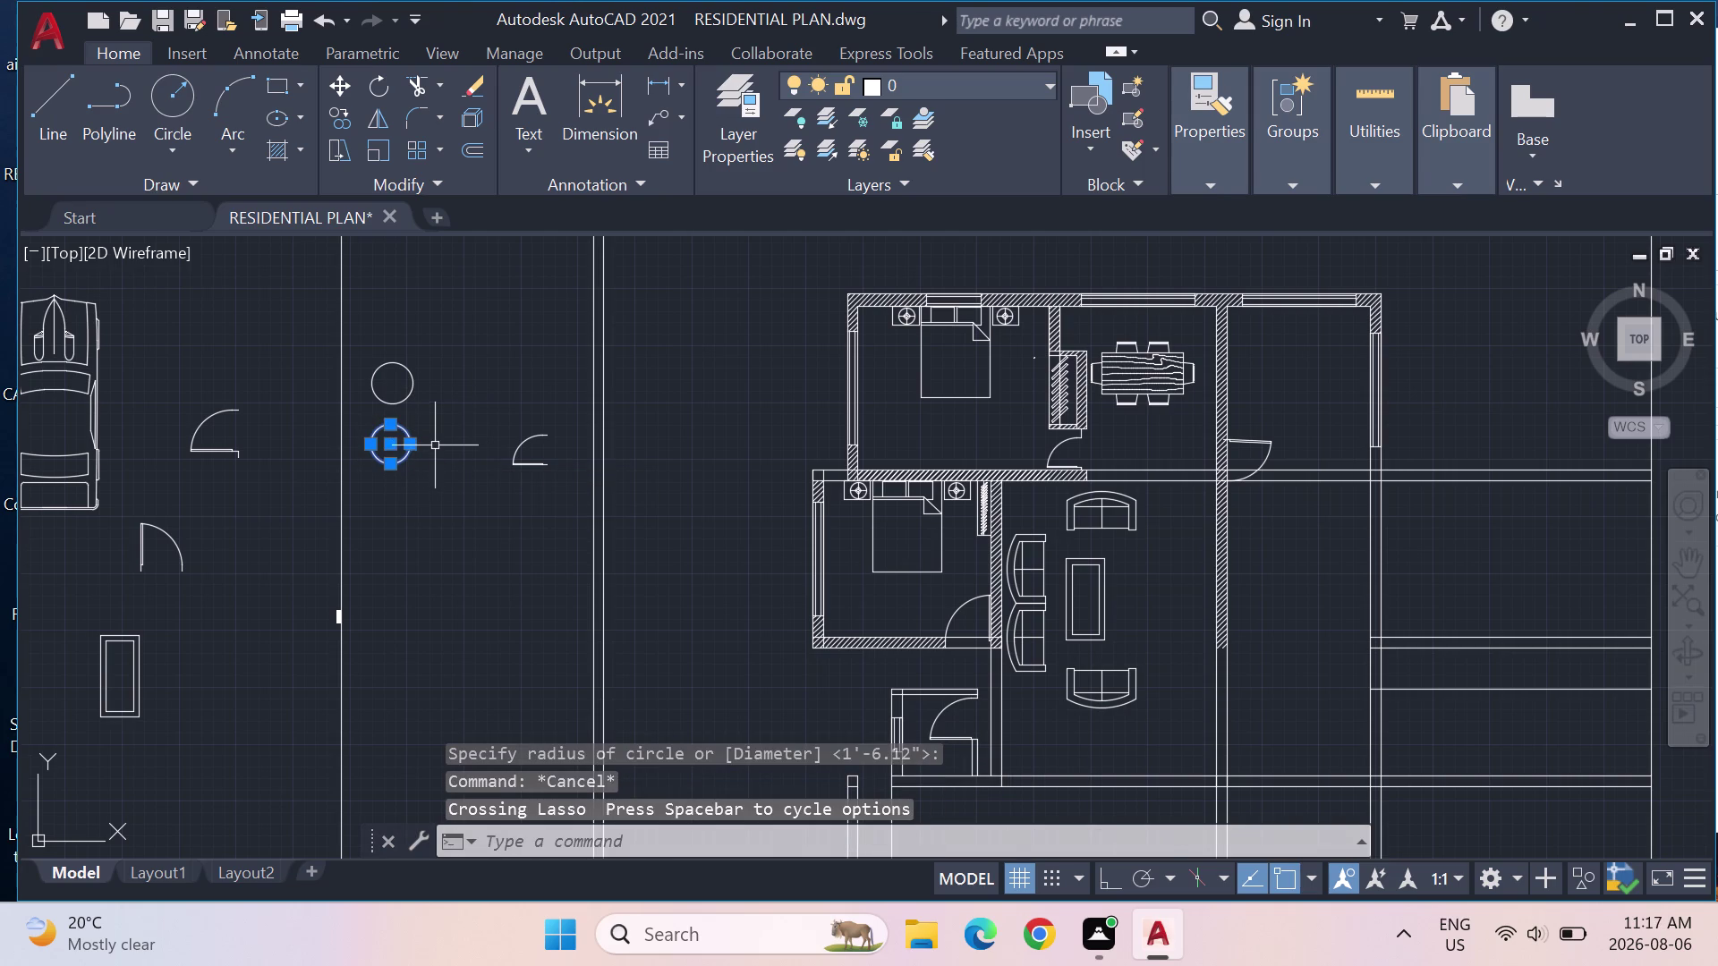
key(m)
key(Return)
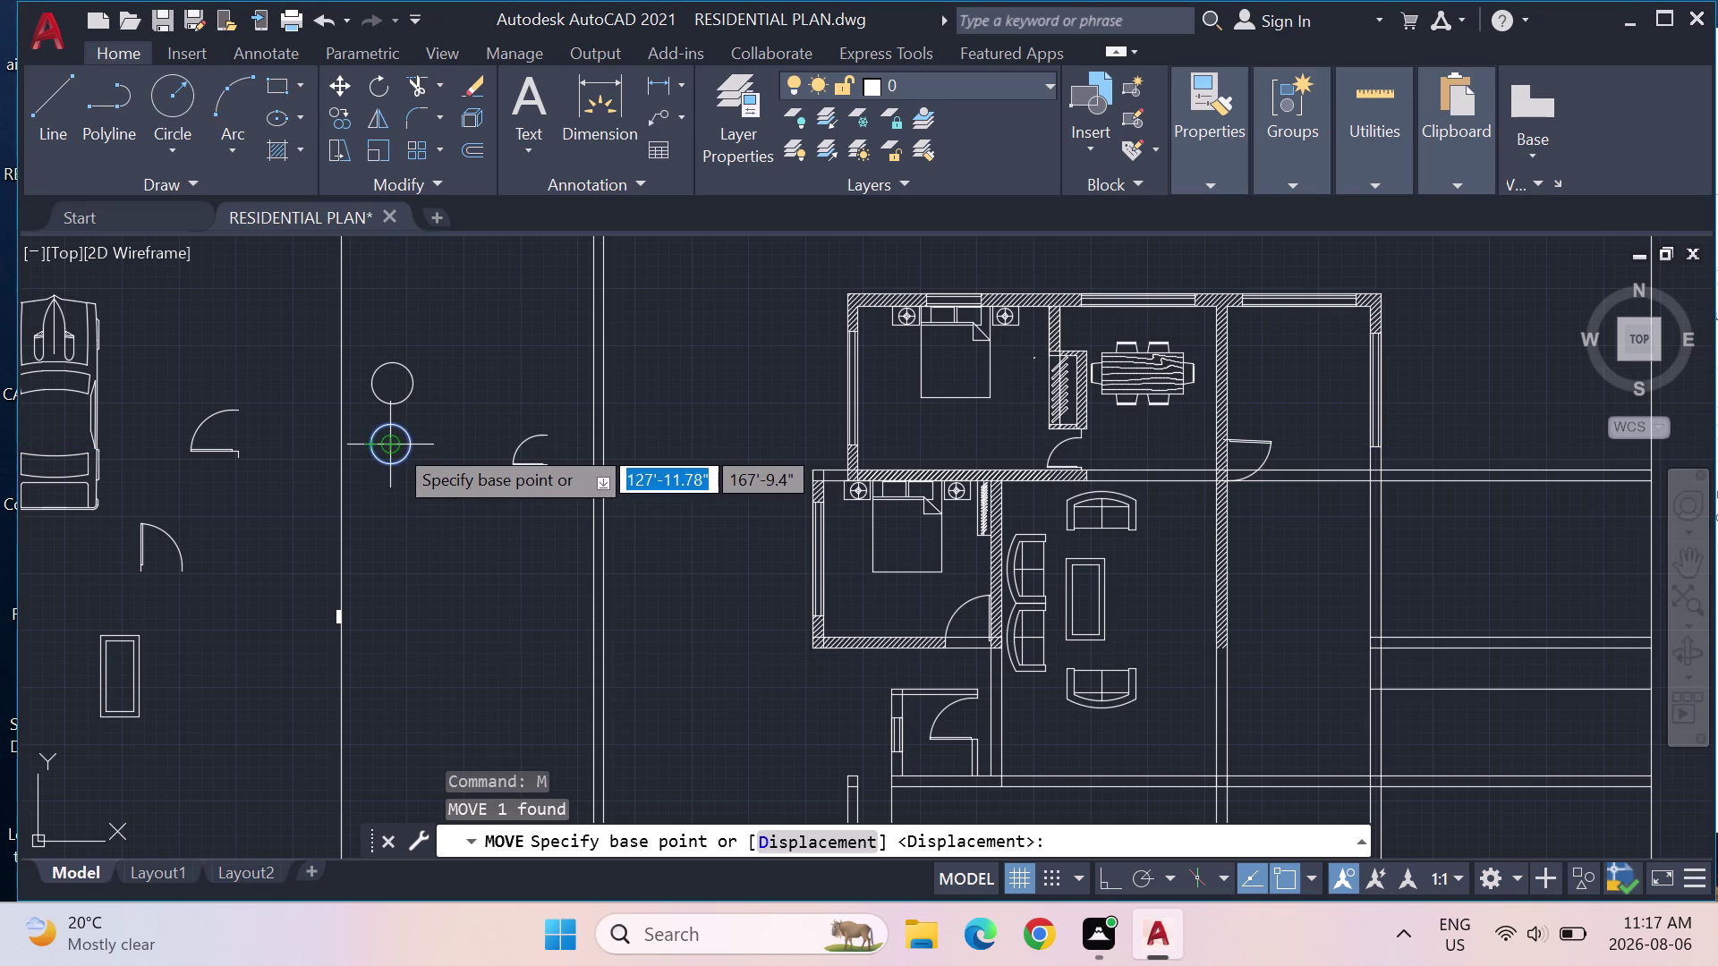
click(393, 443)
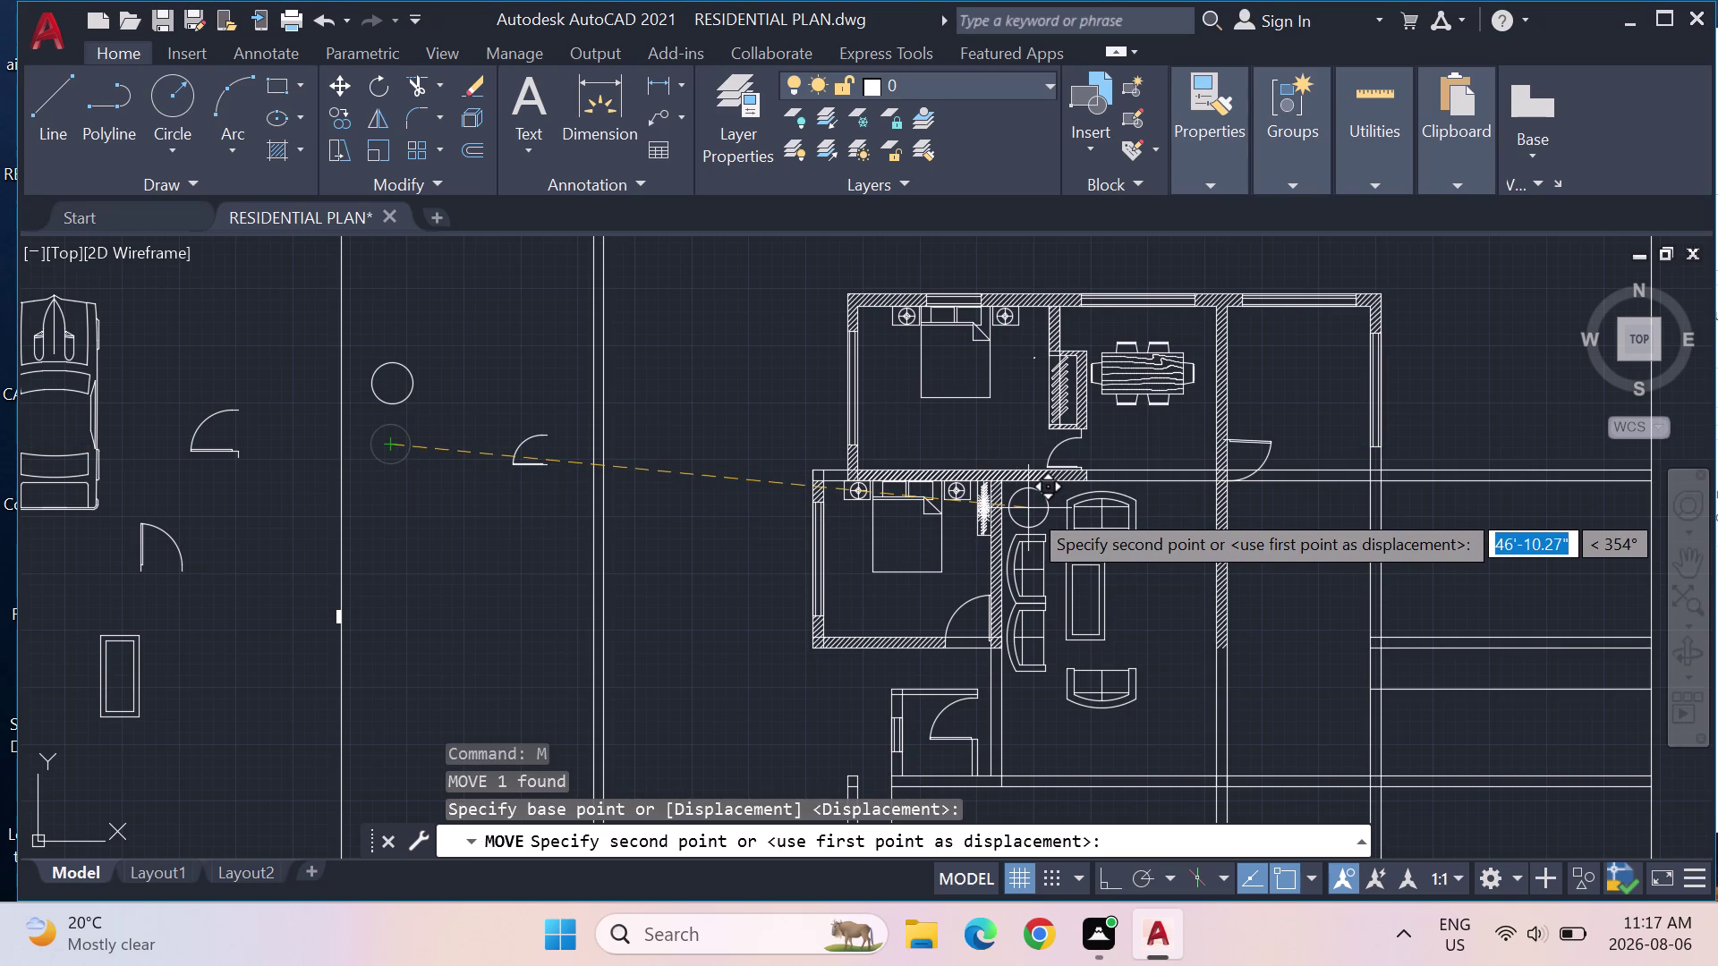
click(1028, 509)
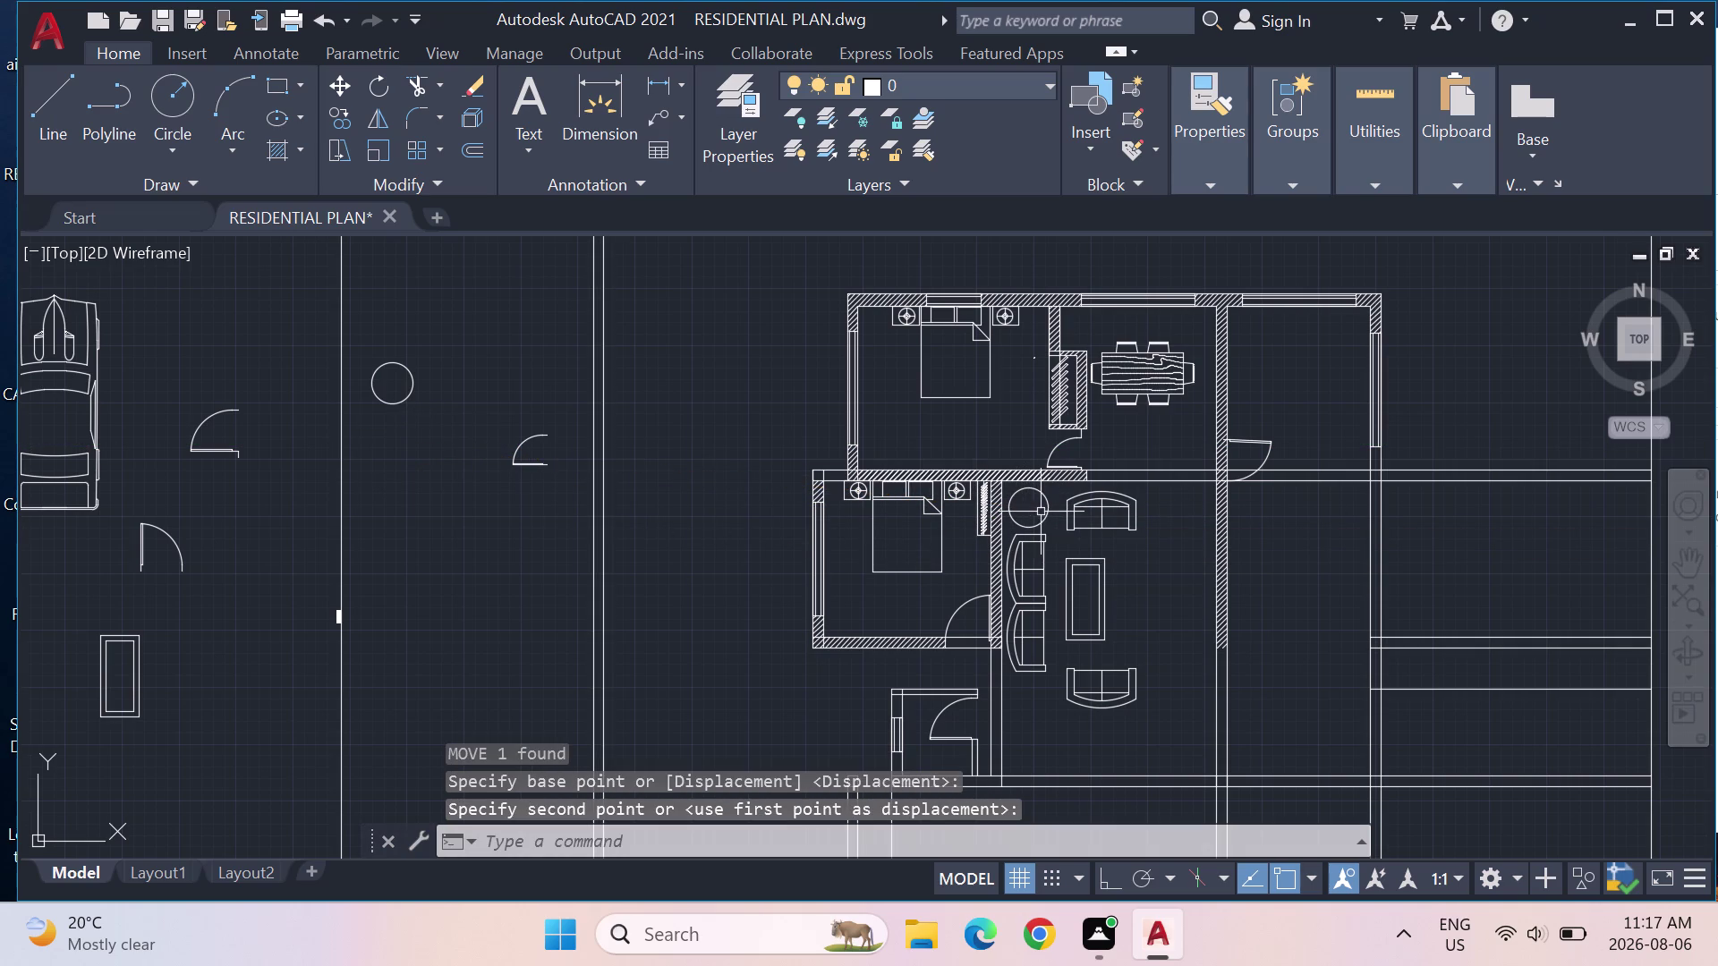
Copy the circle down beside the lower armchair.
click(1044, 520)
key(c)
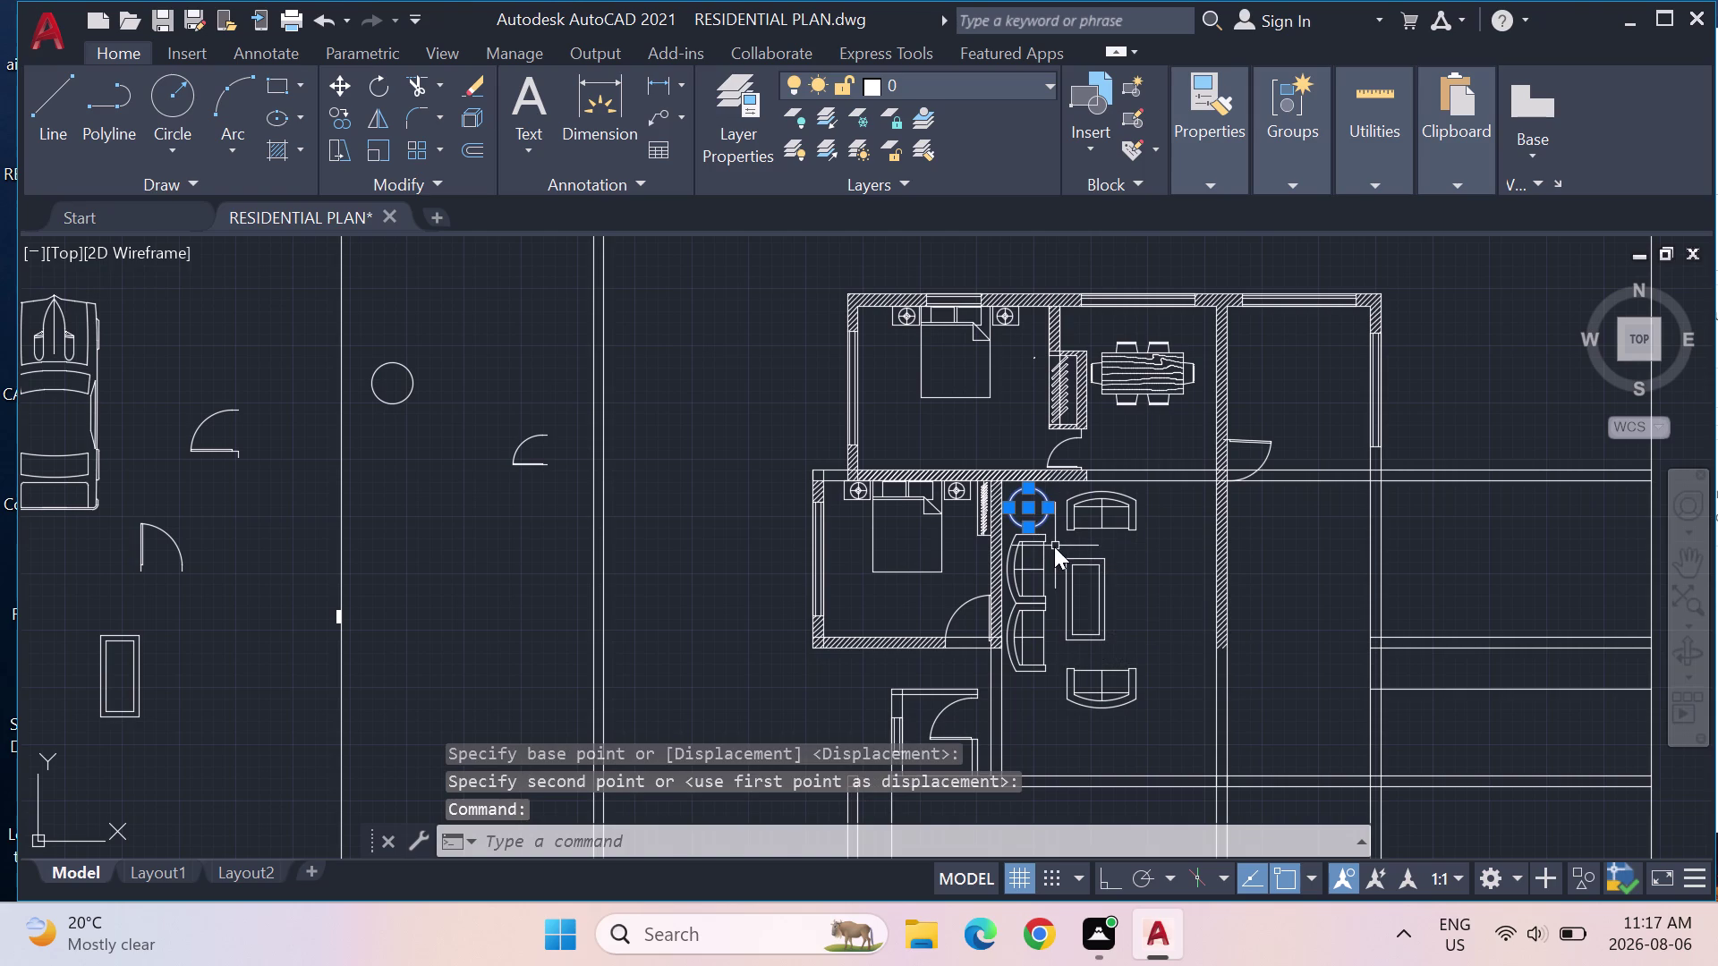
key(o)
key(Return)
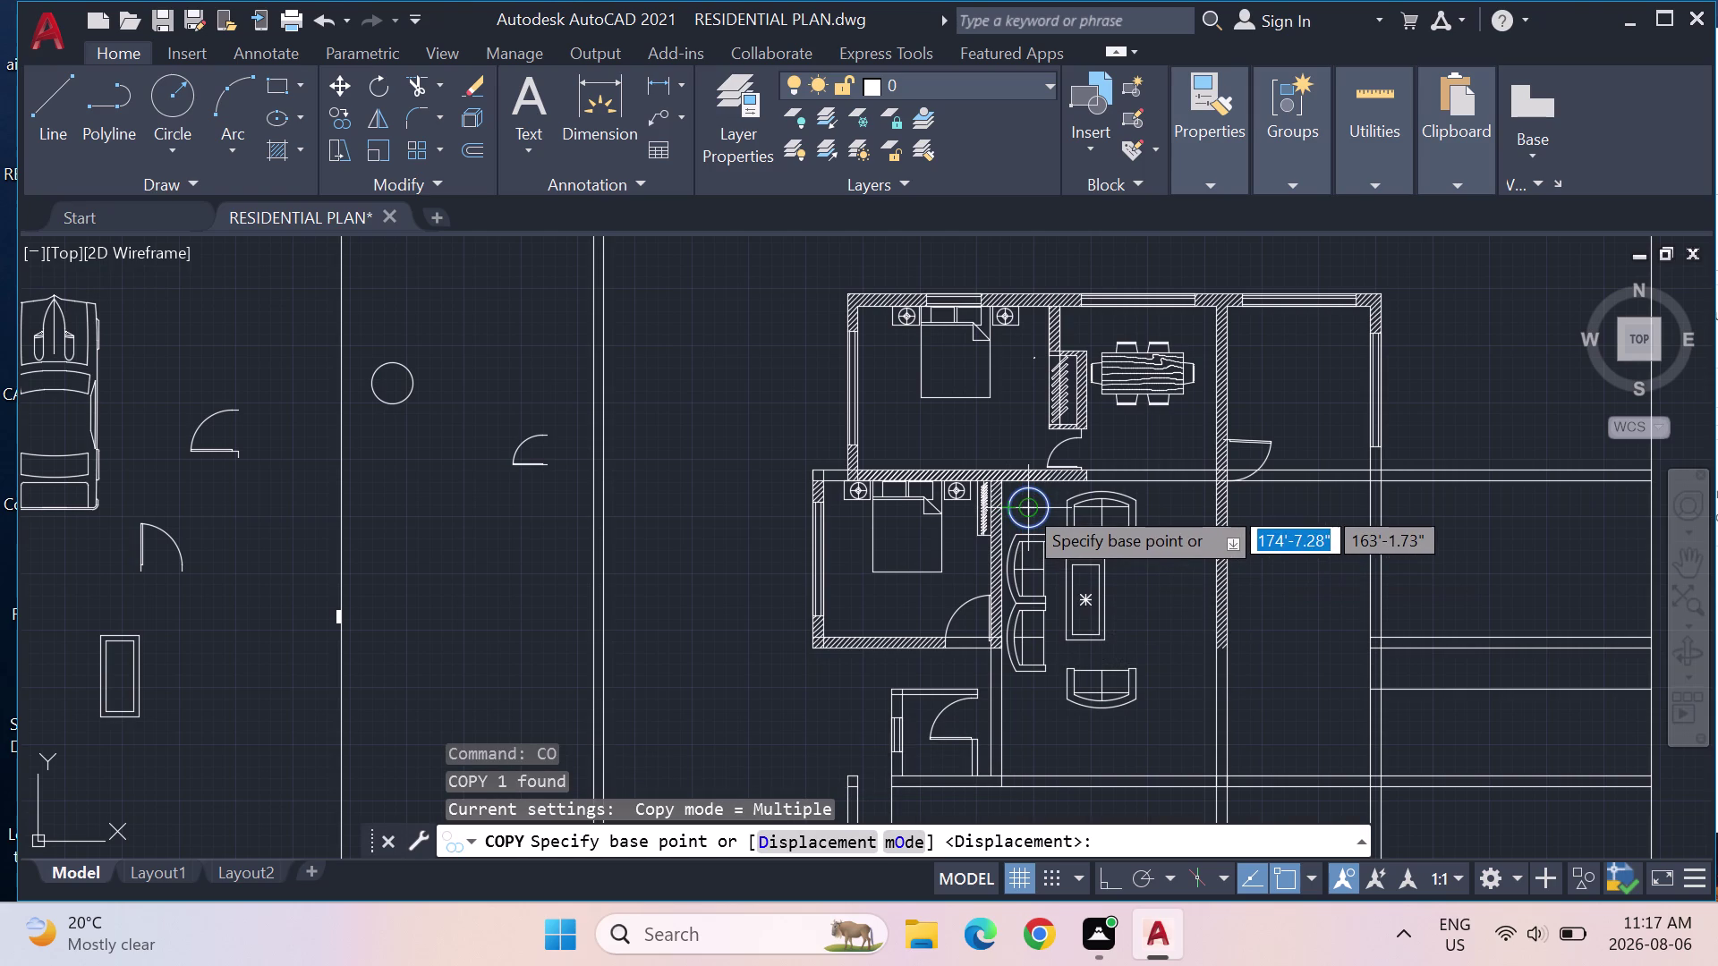
click(1026, 505)
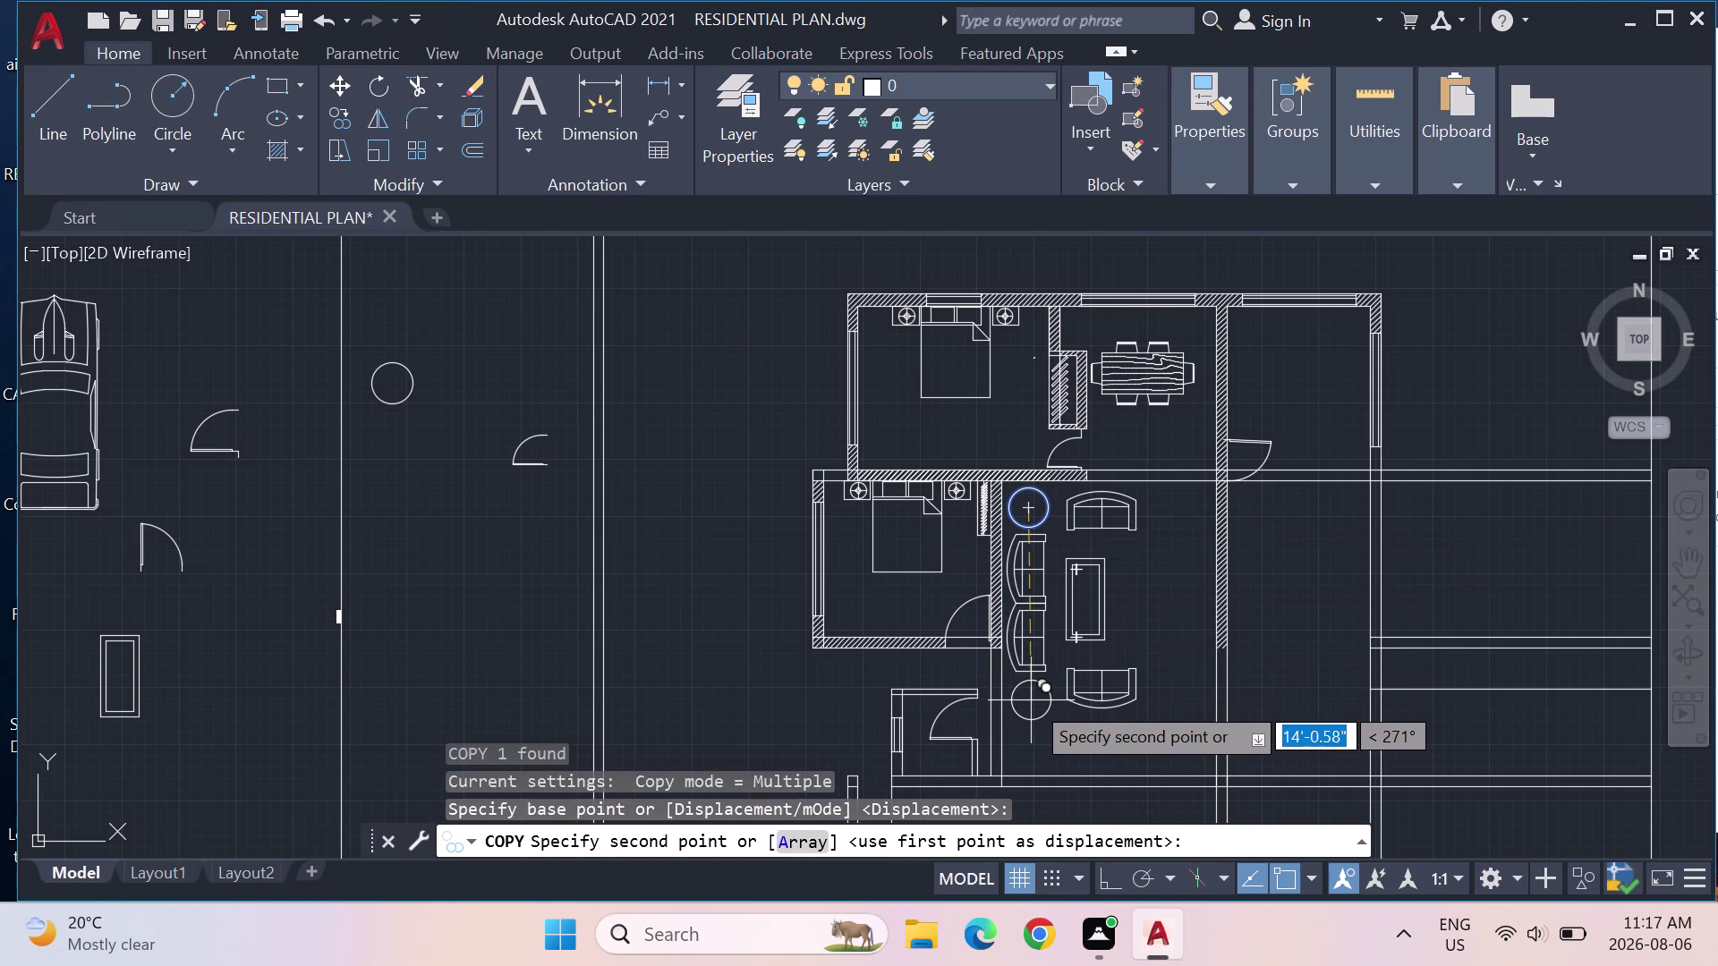
click(1029, 700)
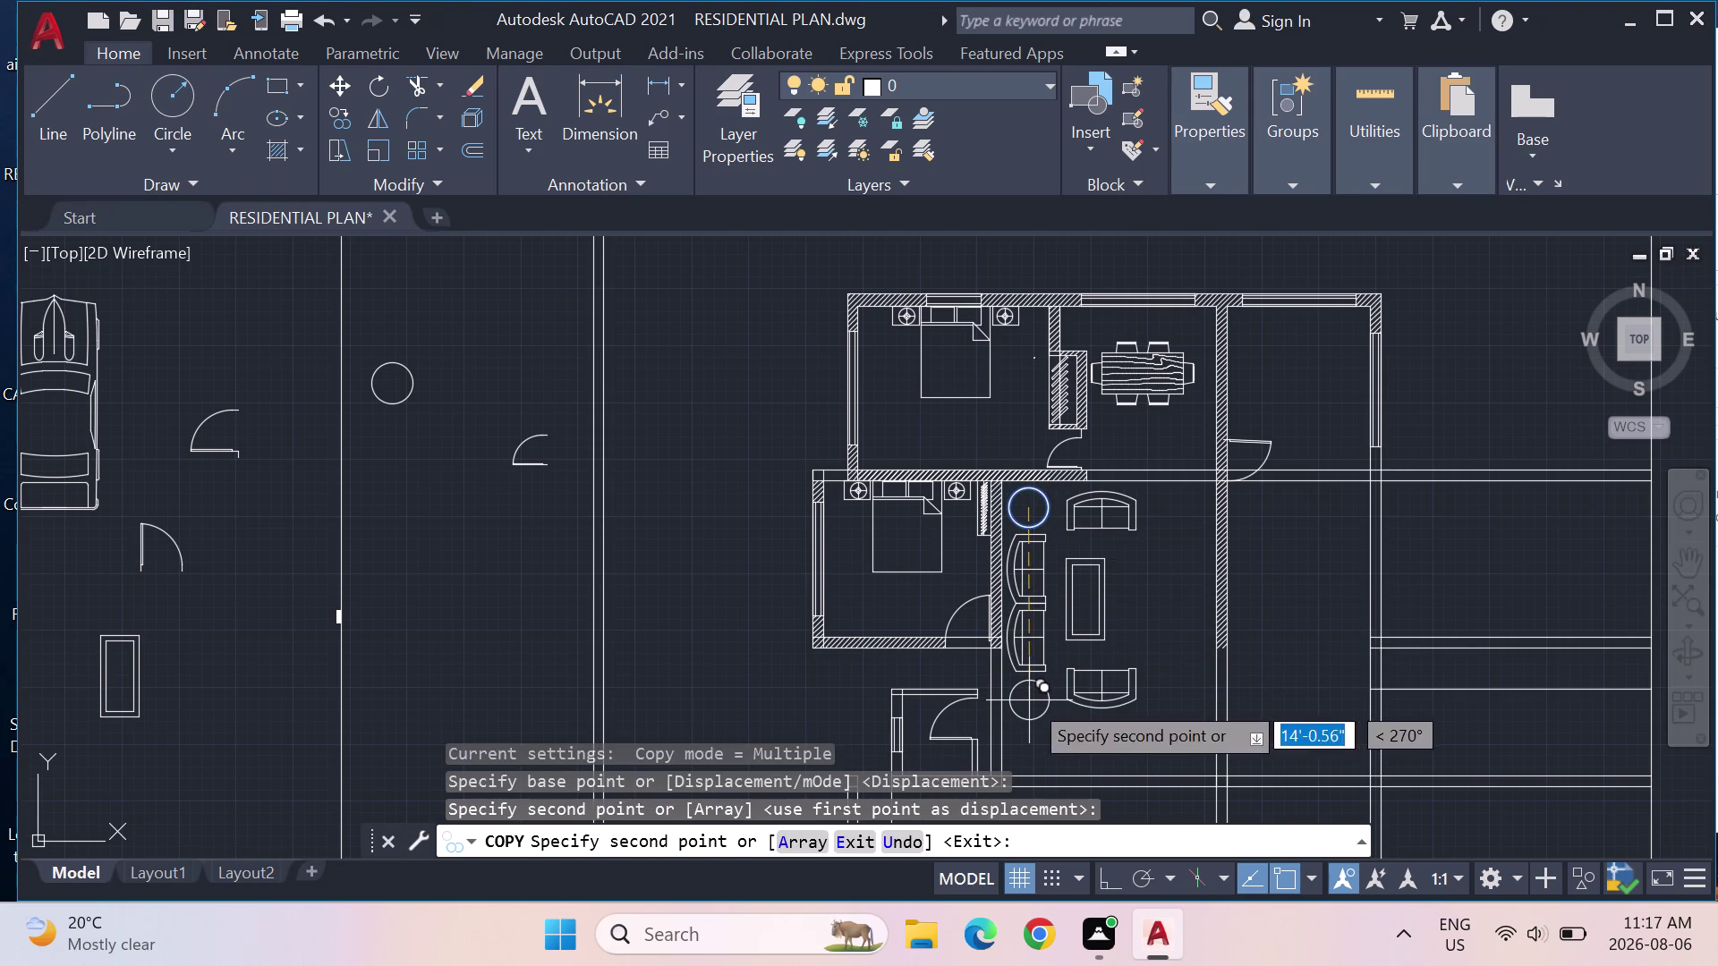
key(Escape)
key(Escape)
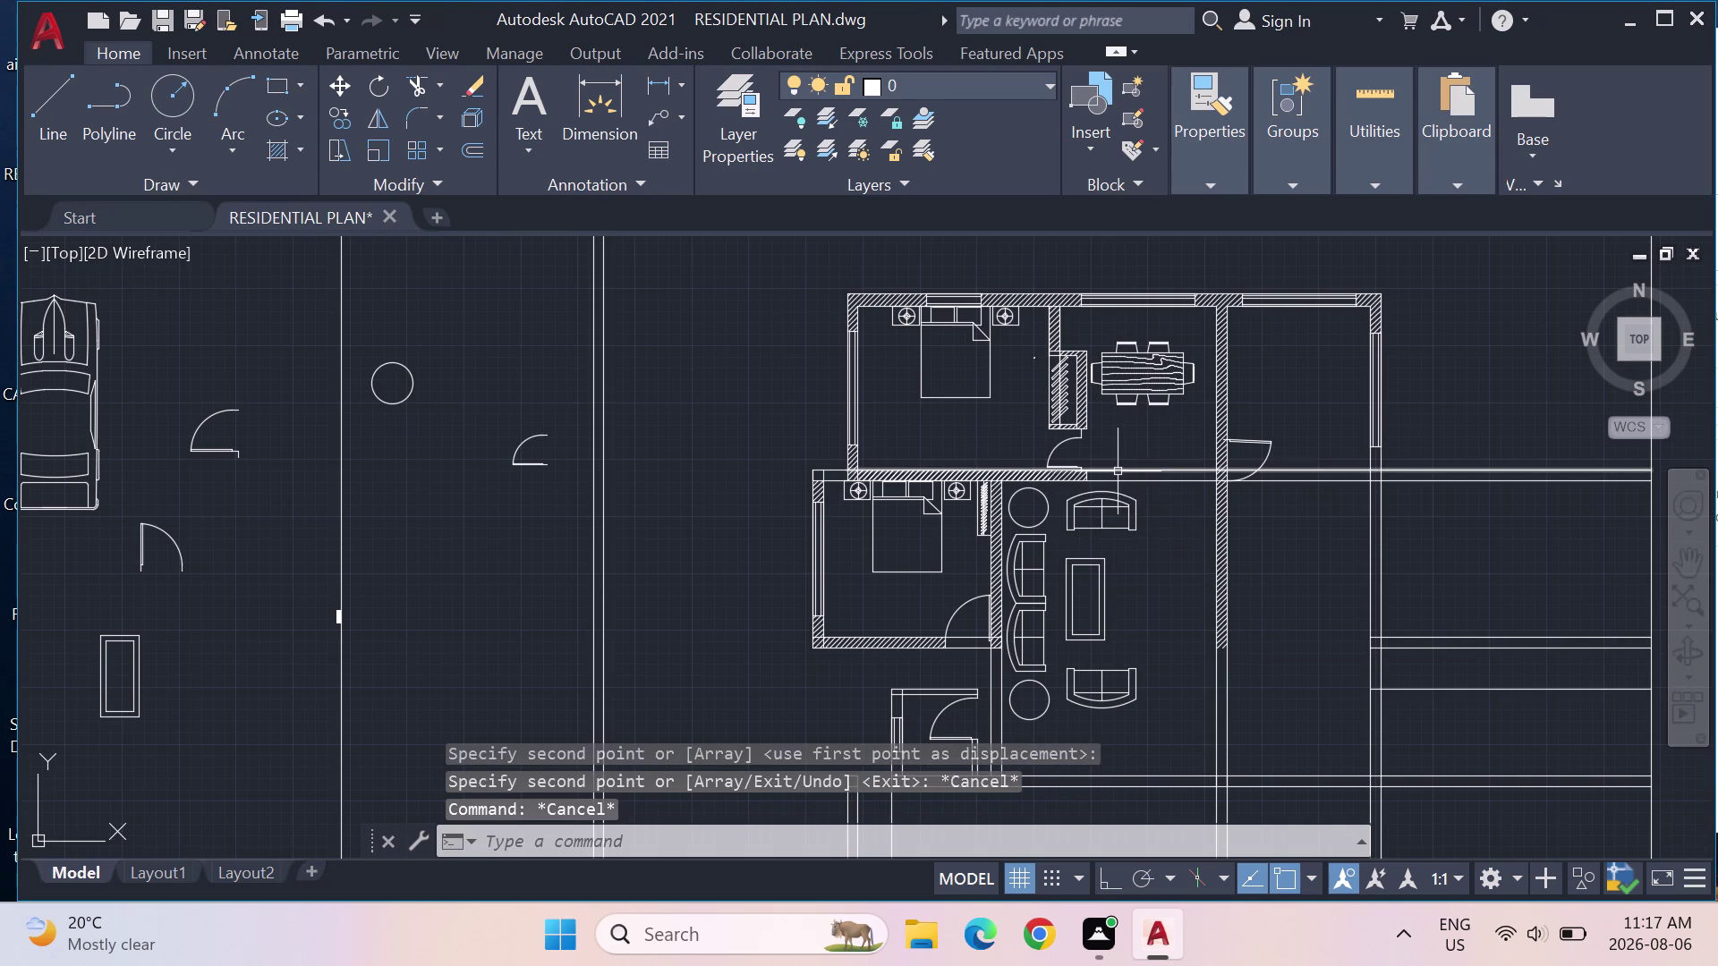
drag(1150, 617, 1084, 642)
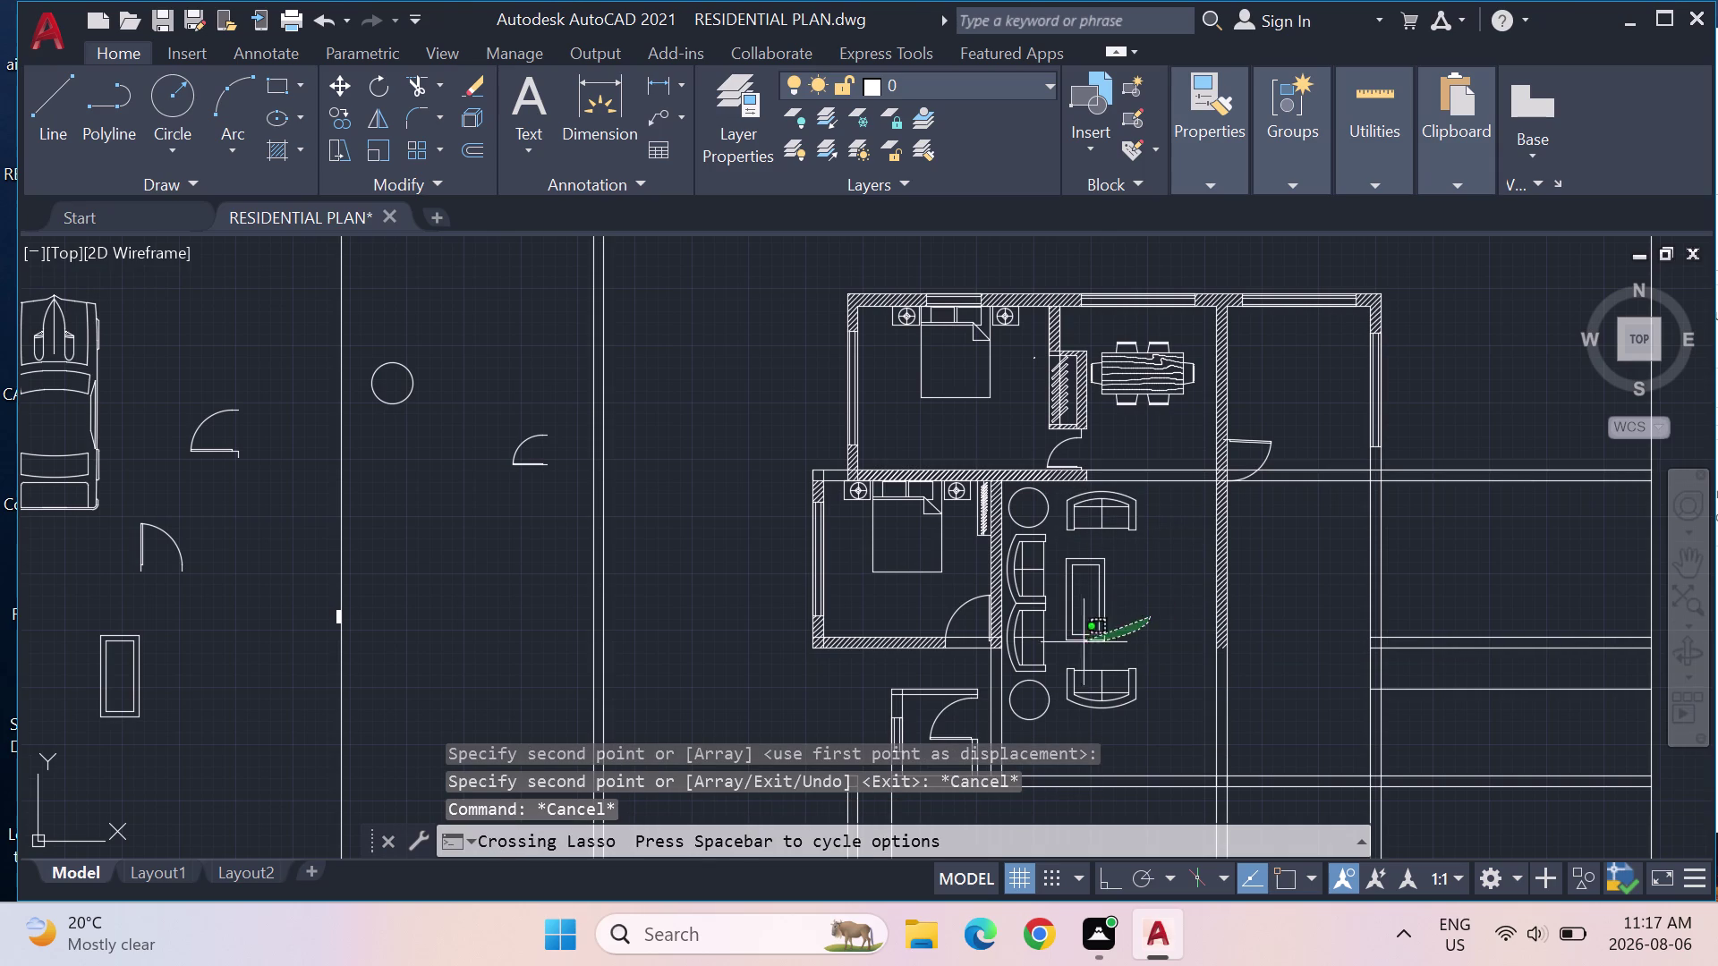
Move the two-piece coffee table about 11 inches right between the sofas.
drag(1083, 642, 1098, 560)
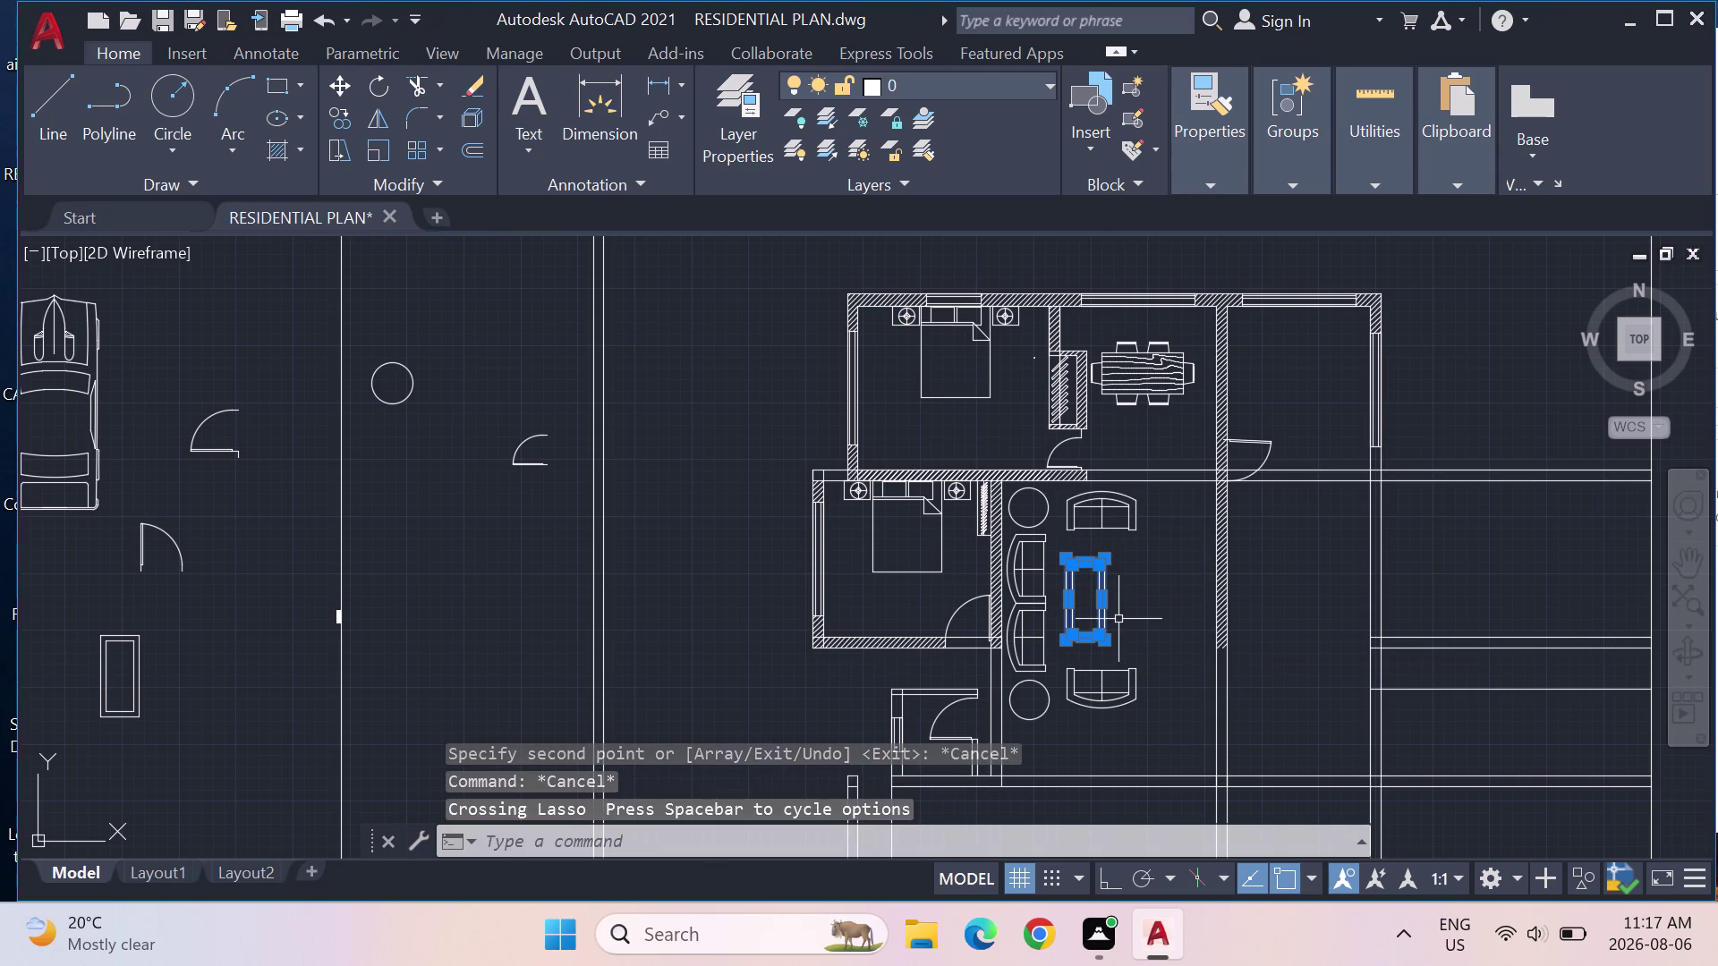
key(m)
key(Return)
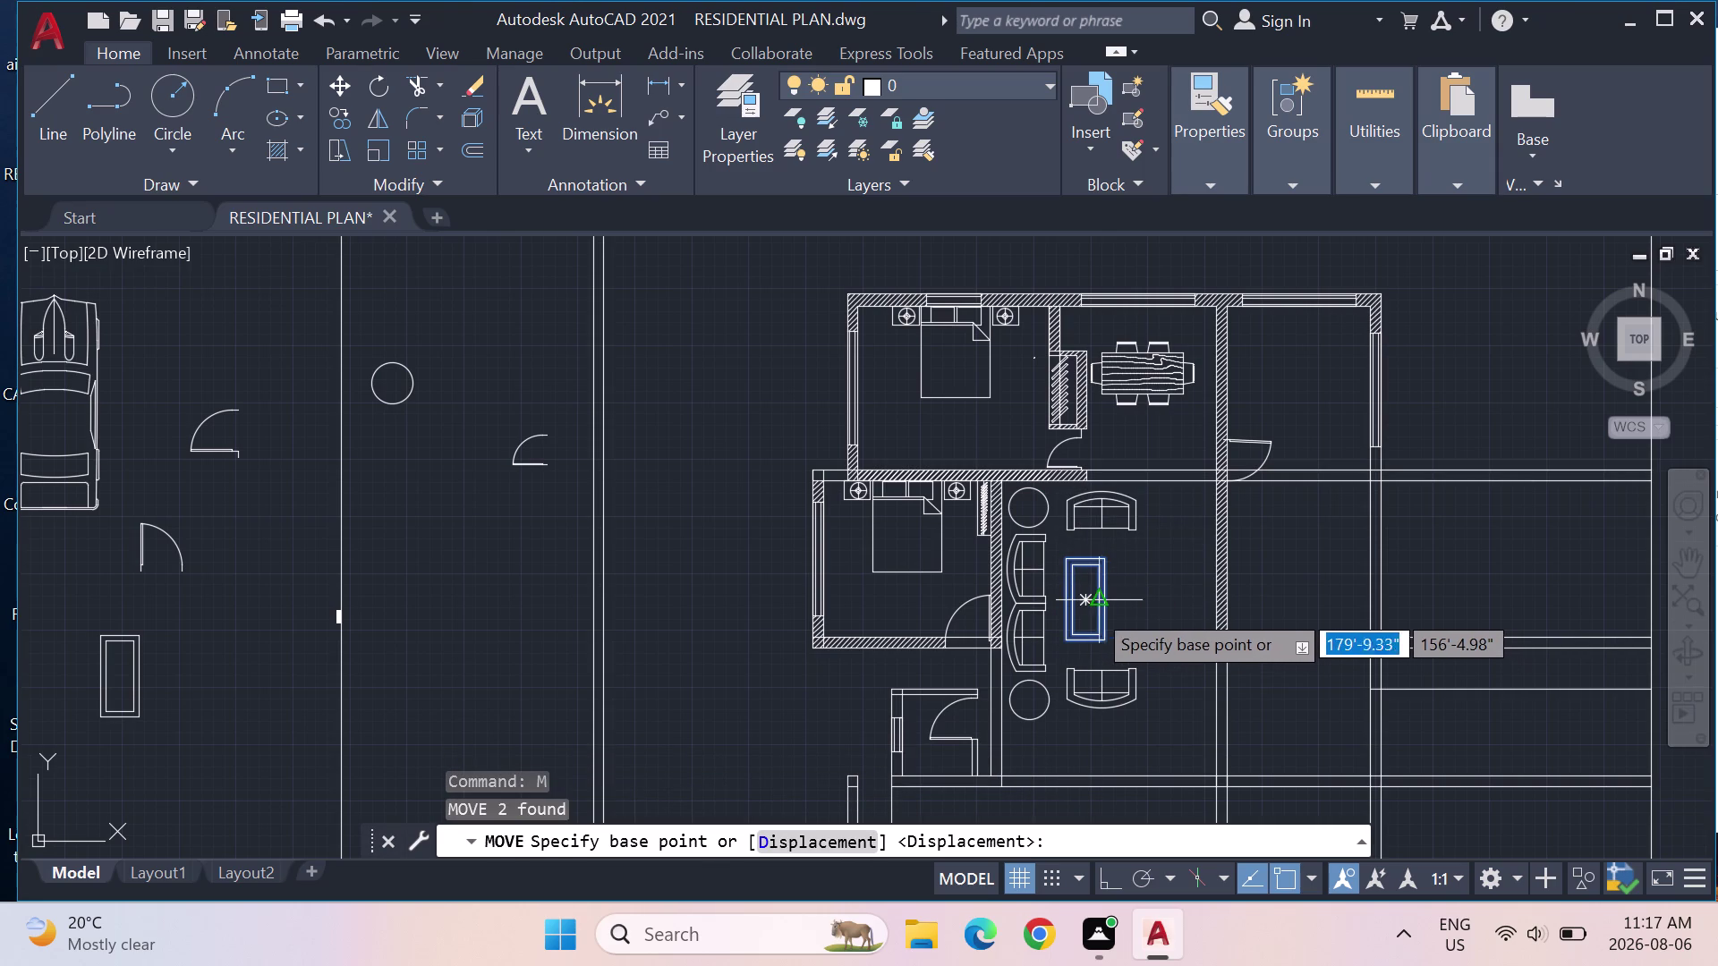
click(1079, 603)
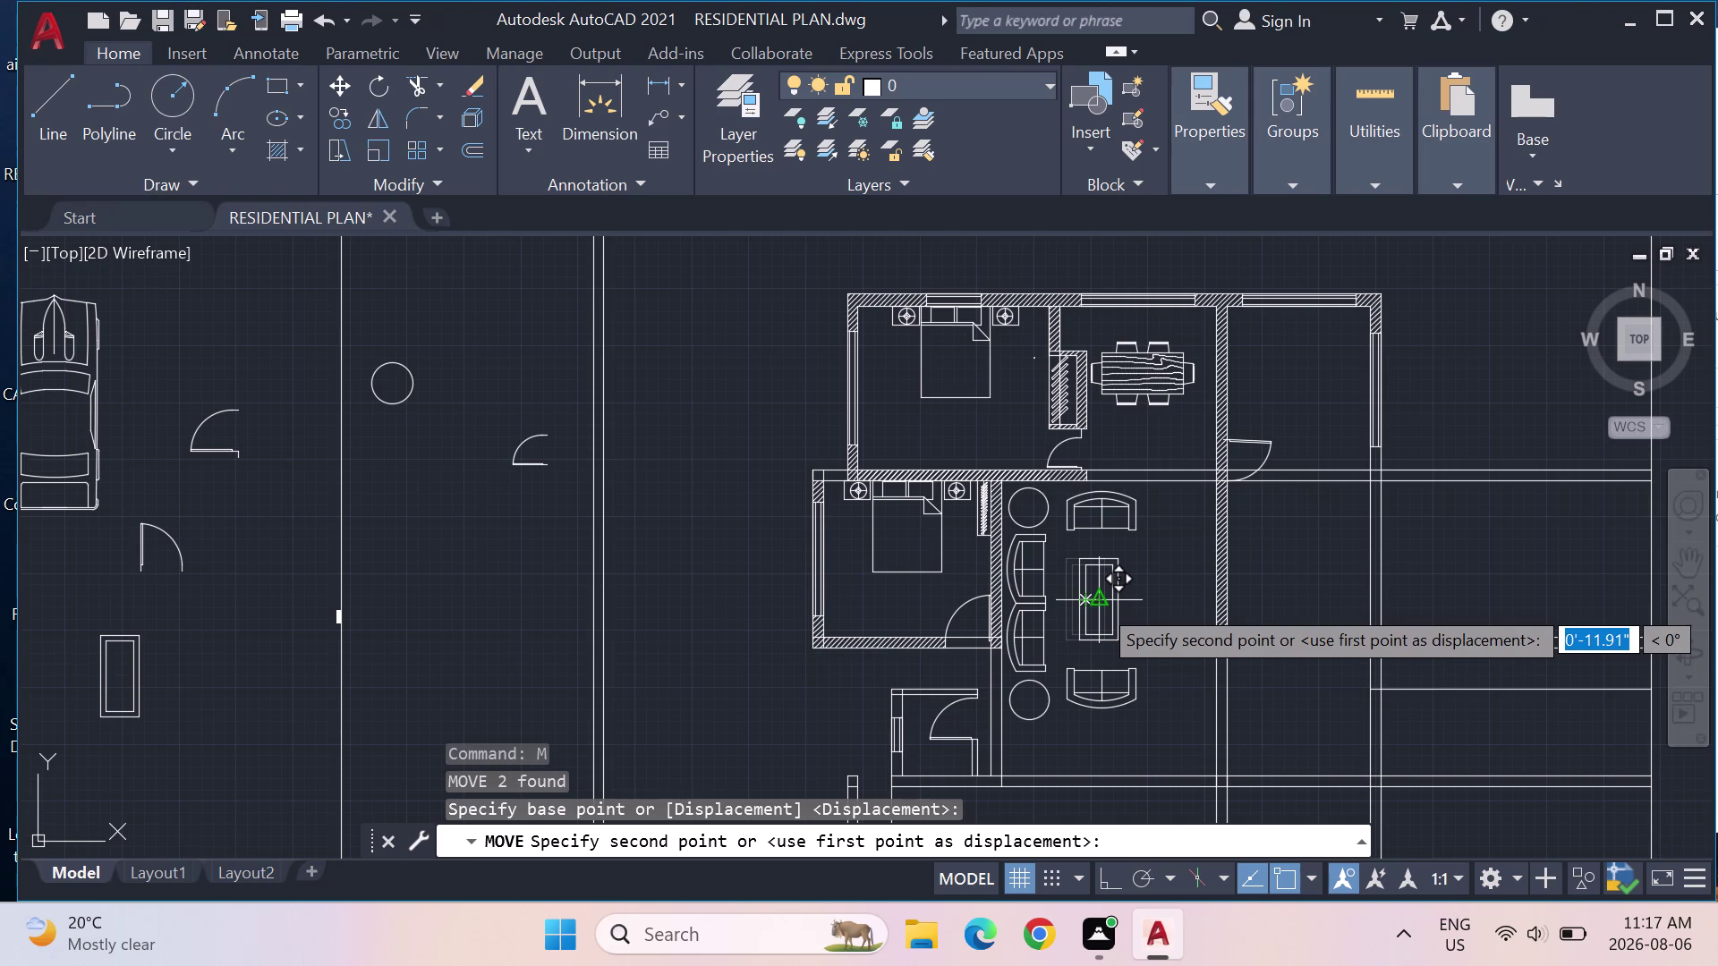
click(1098, 604)
scroll(down, 3)
middle_drag(1163, 609, 970, 551)
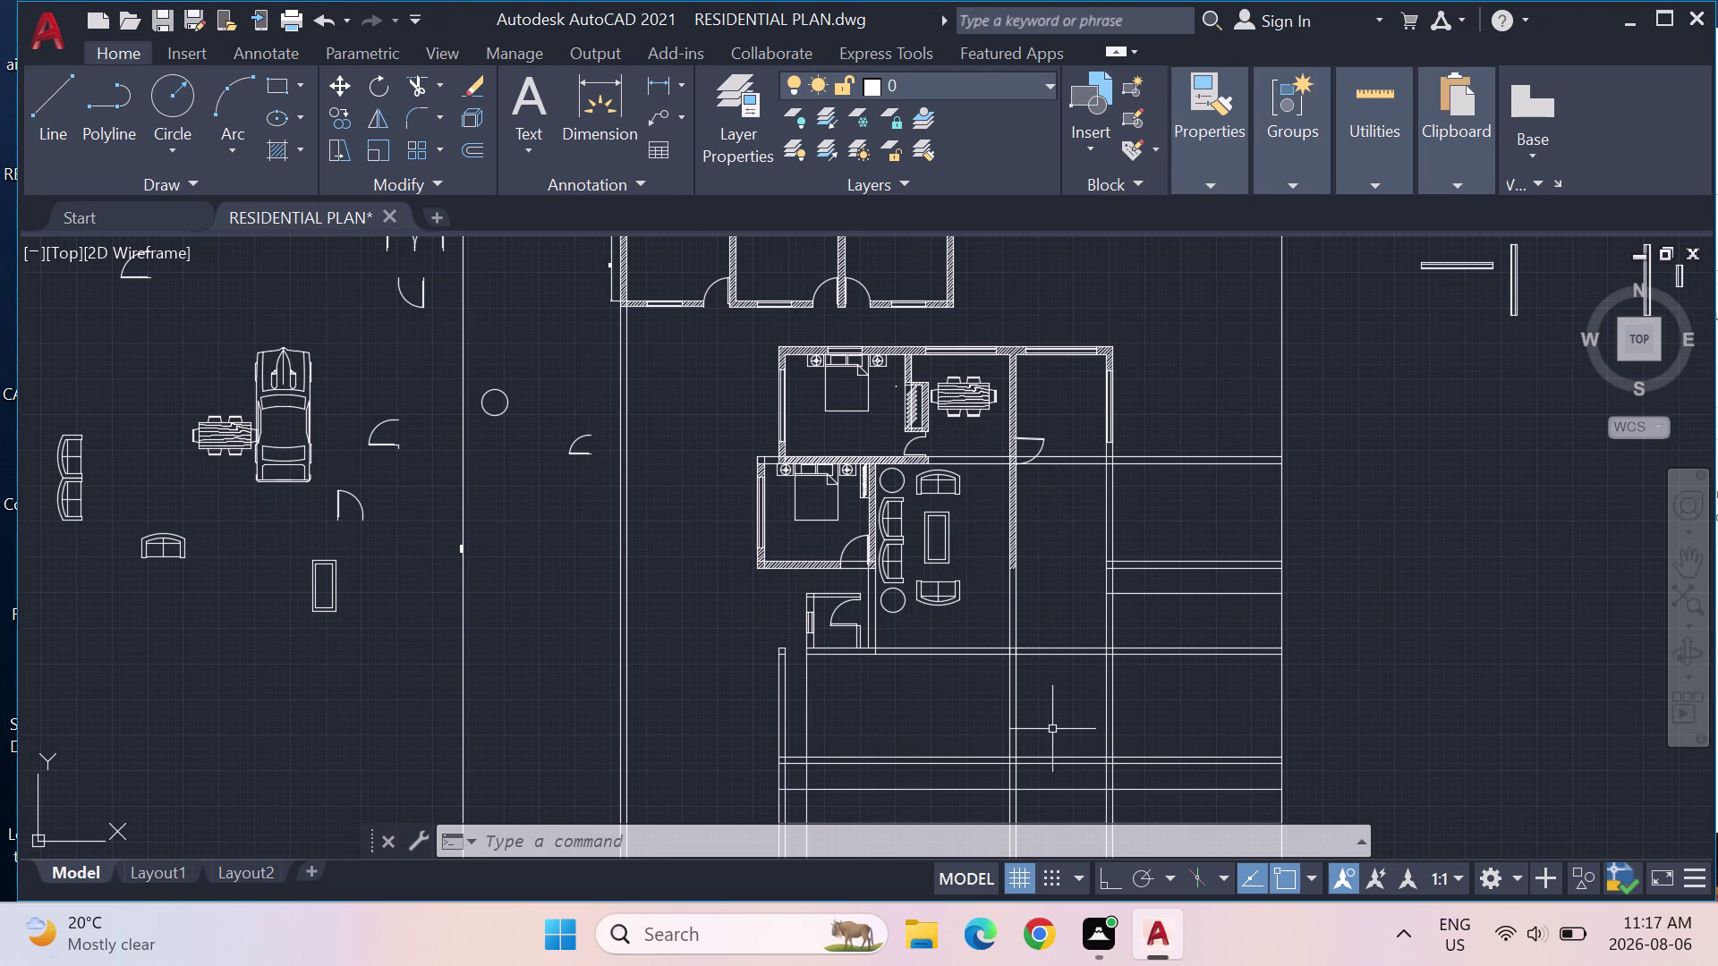
Trim the first overrunning line ends beside the right-hand rooms, including one near the door.
key(Escape)
key(Escape)
key(Escape)
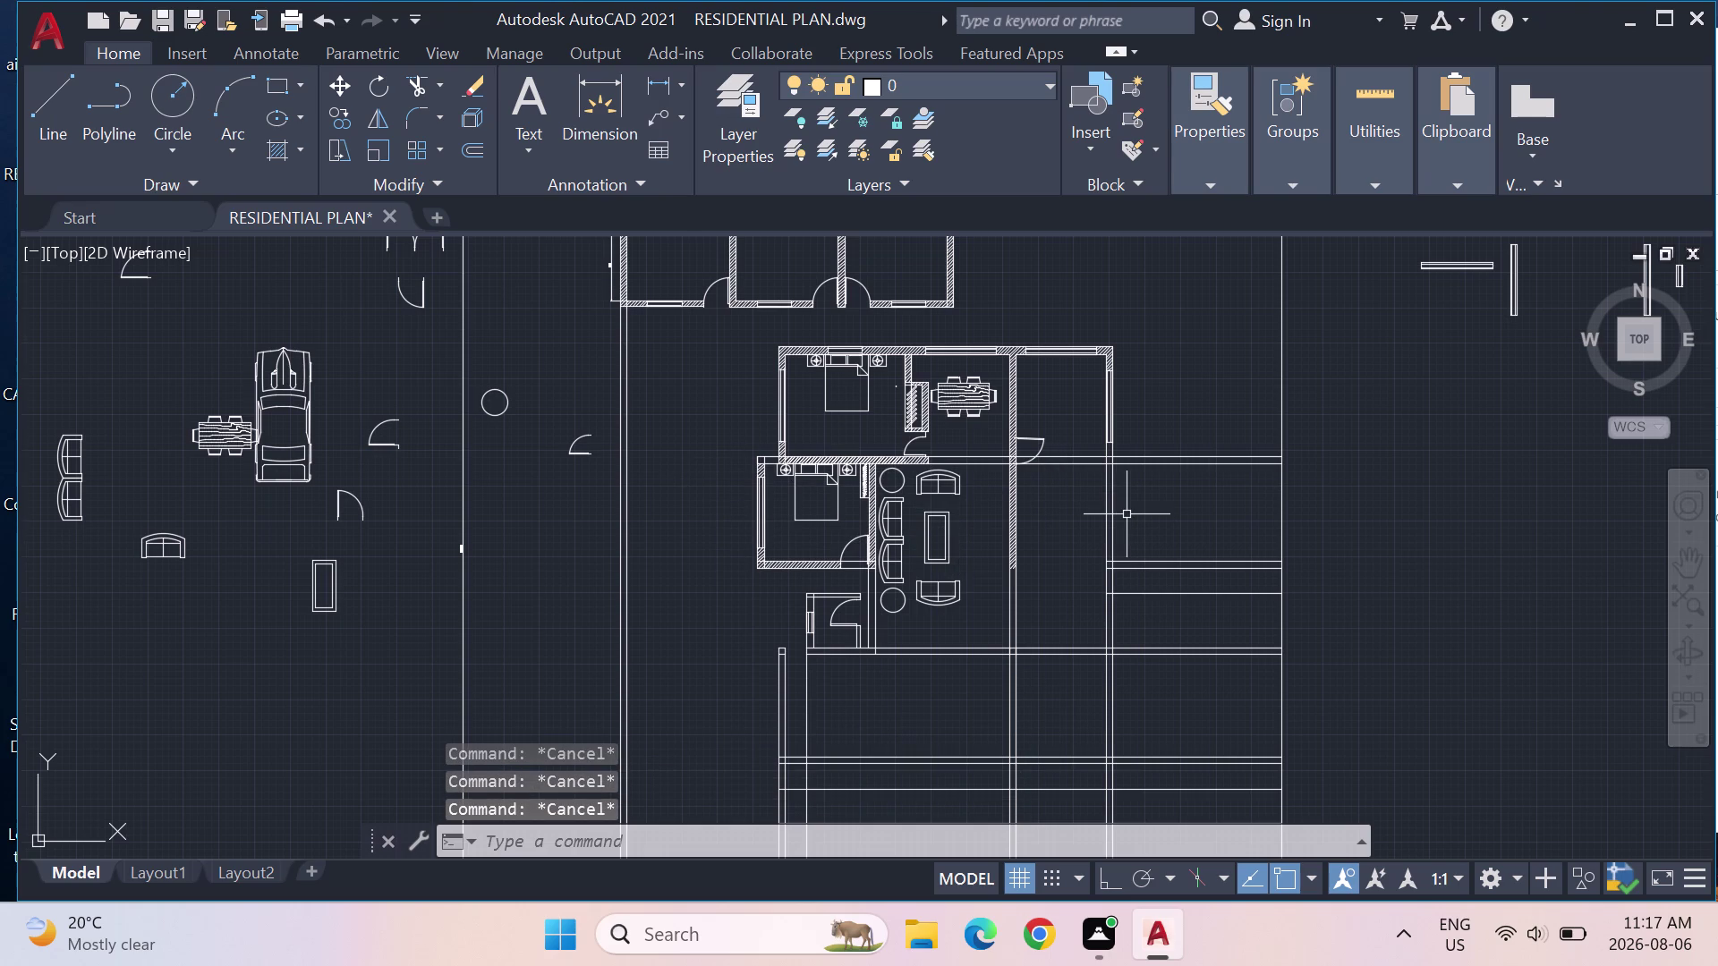
text(TRIM)
key(Return)
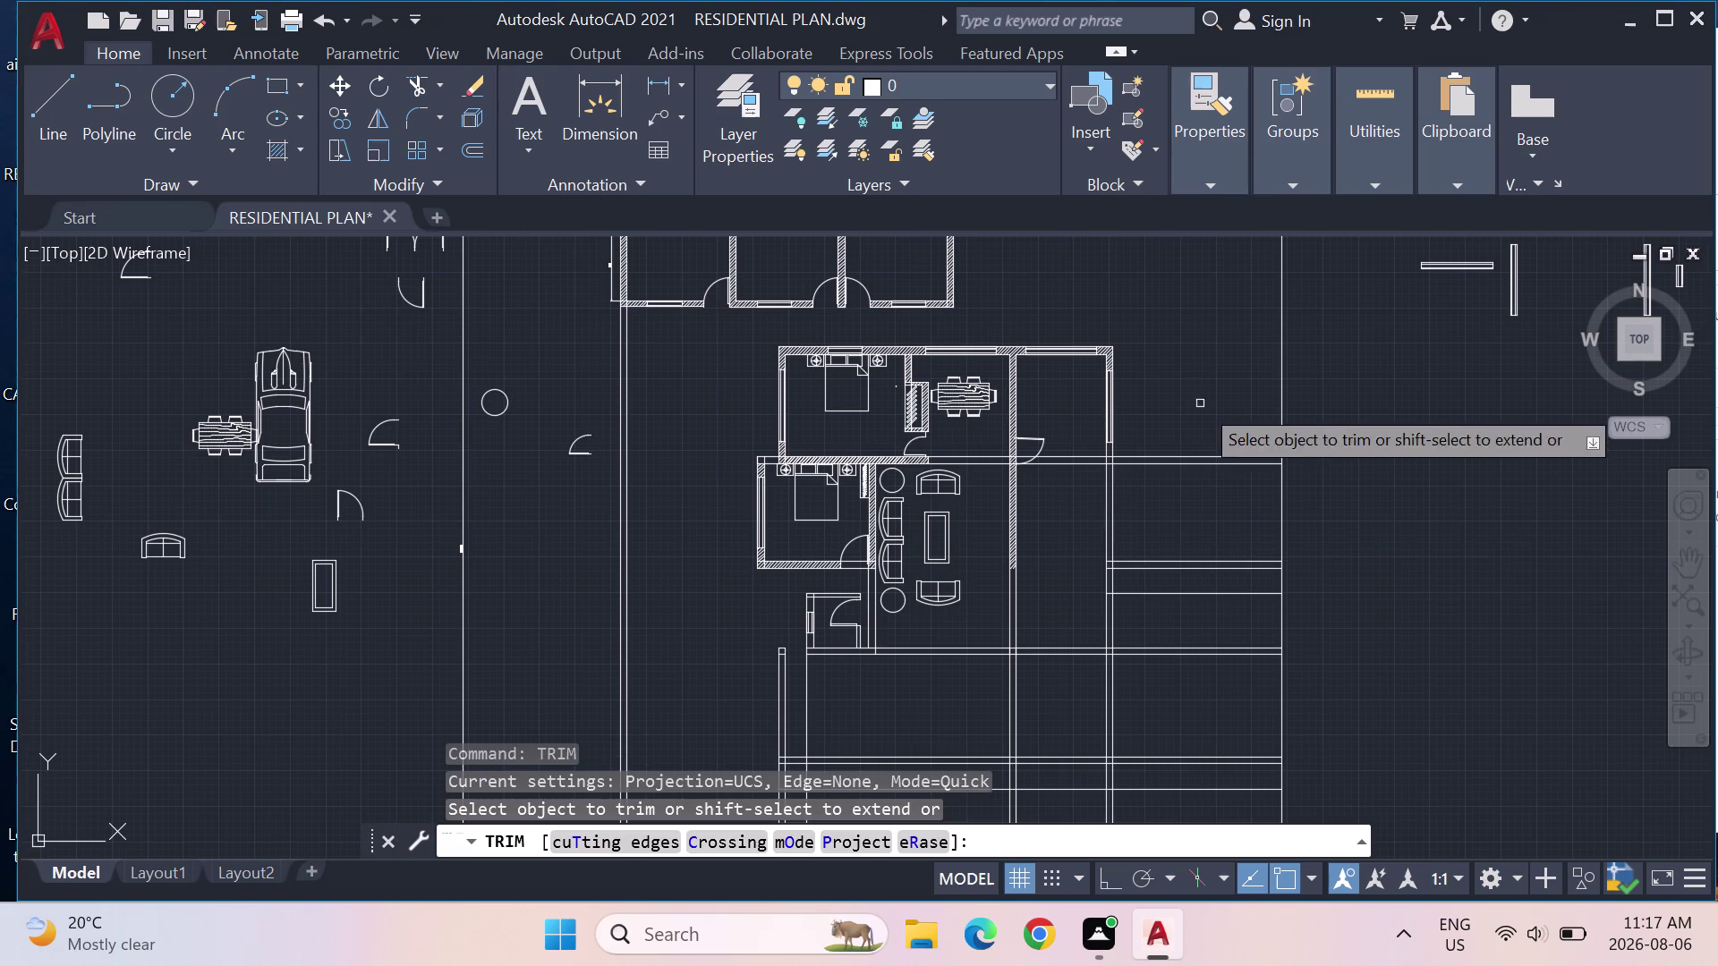
scroll(up, 3)
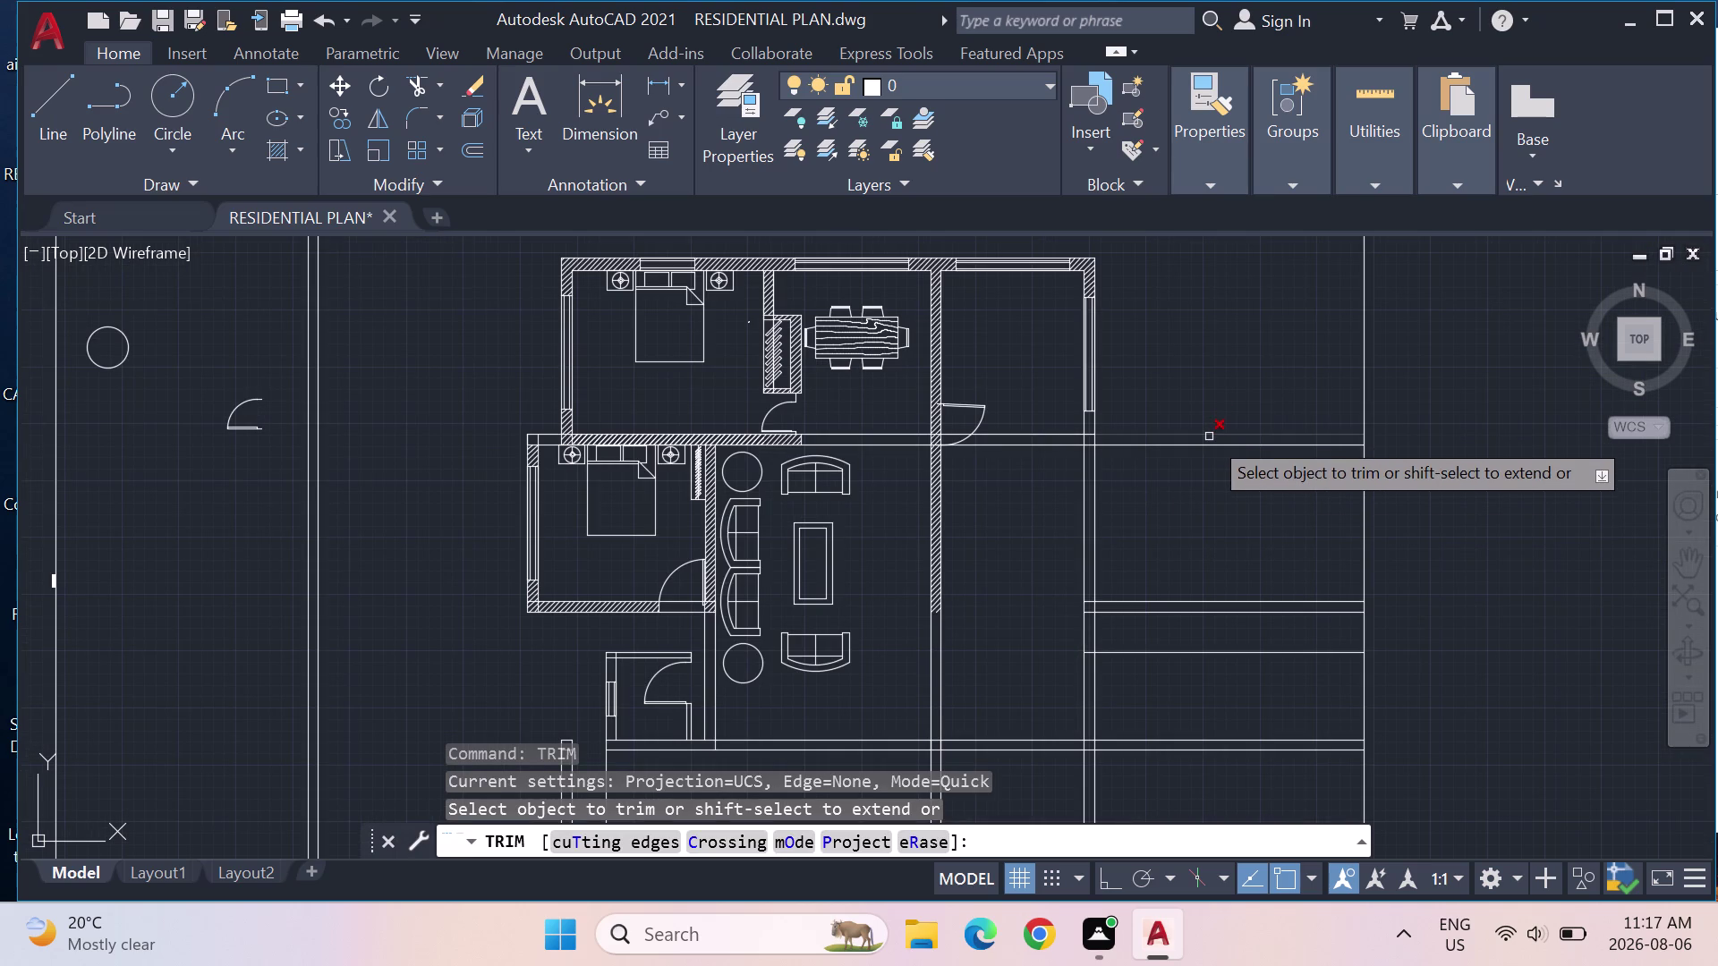
click(1209, 437)
click(1211, 446)
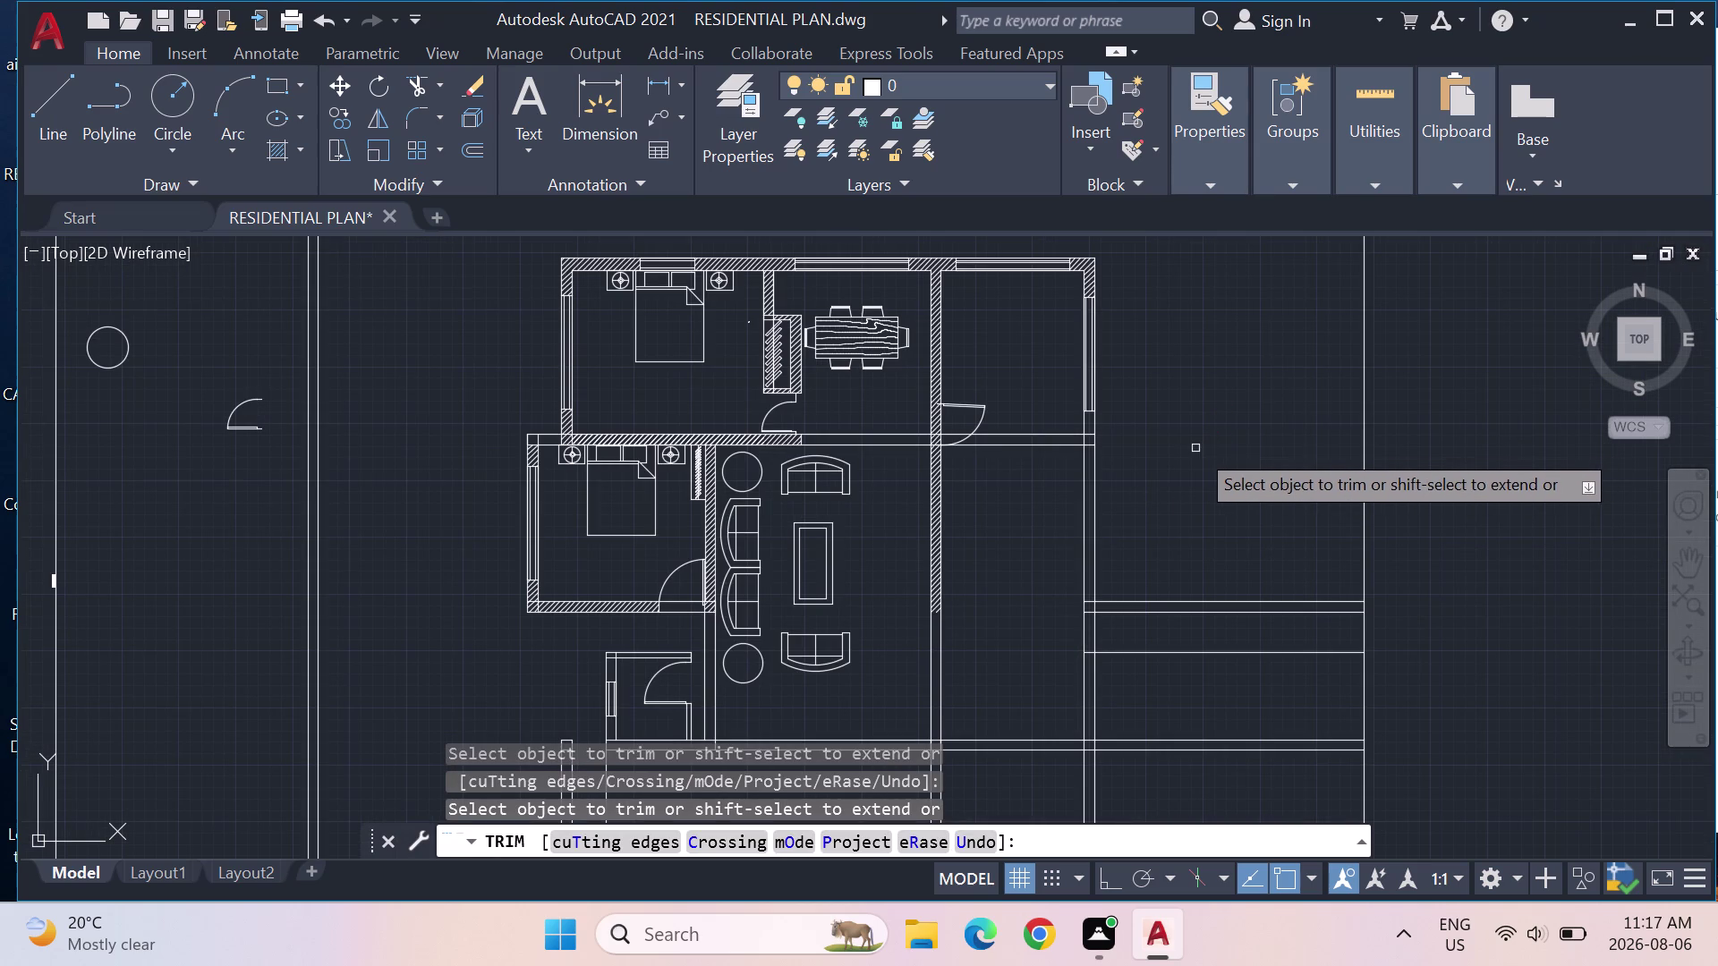
scroll(up, 3)
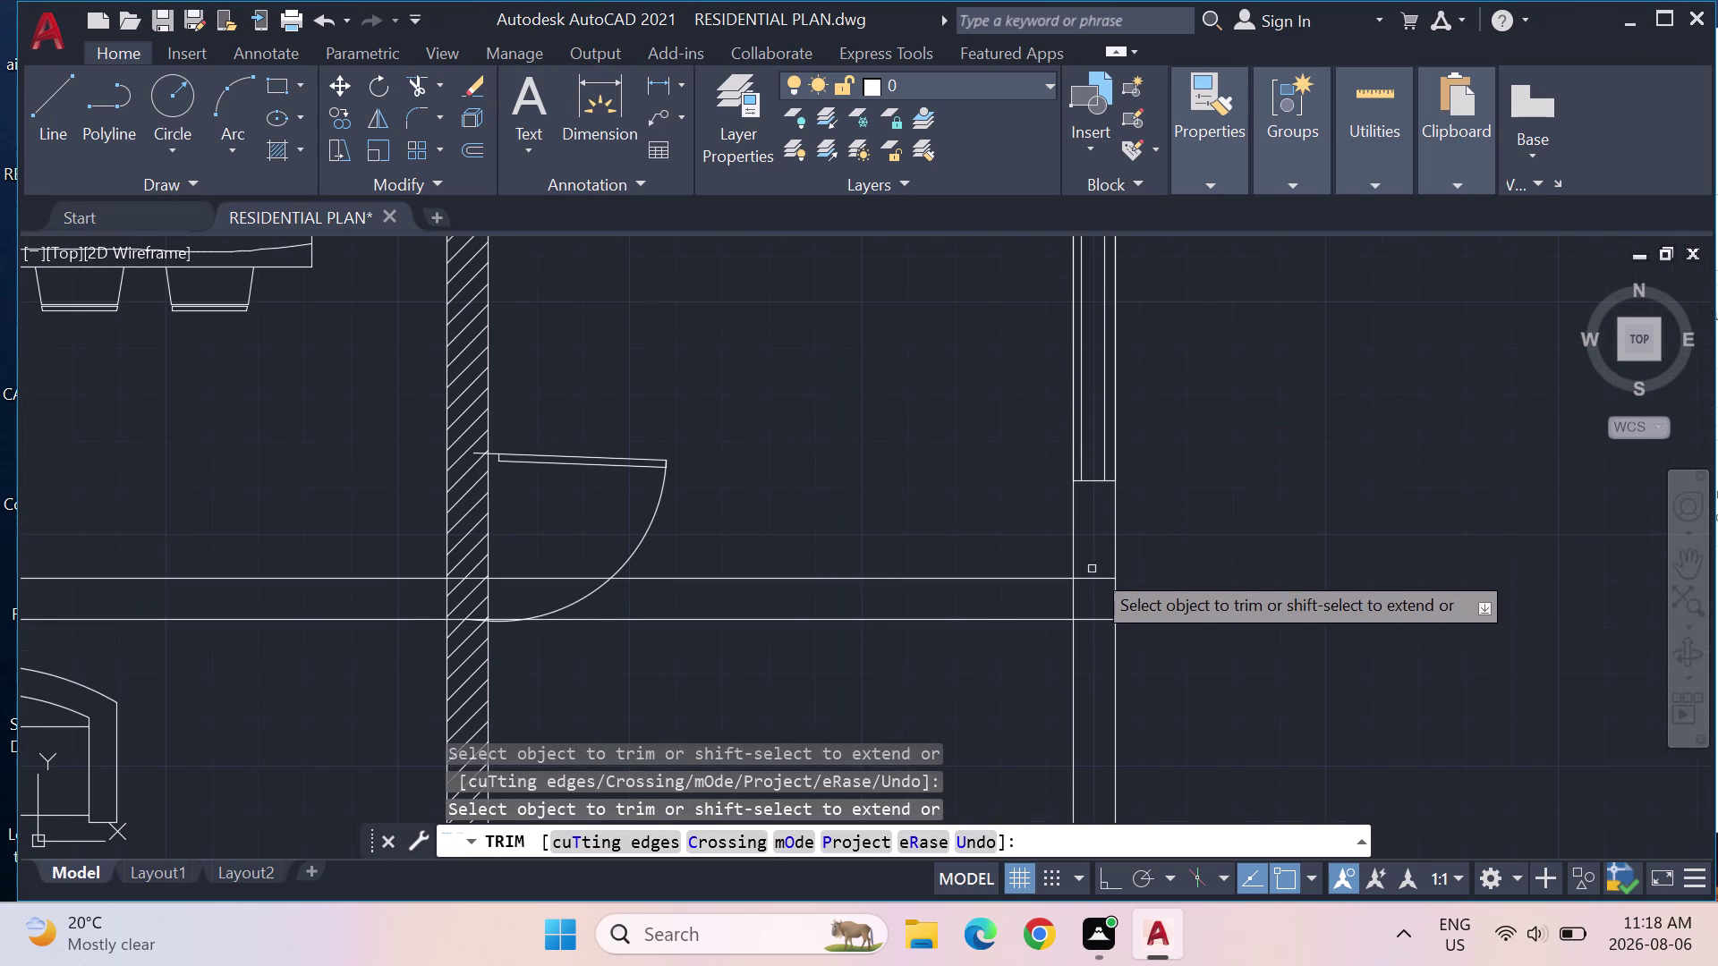
click(1092, 576)
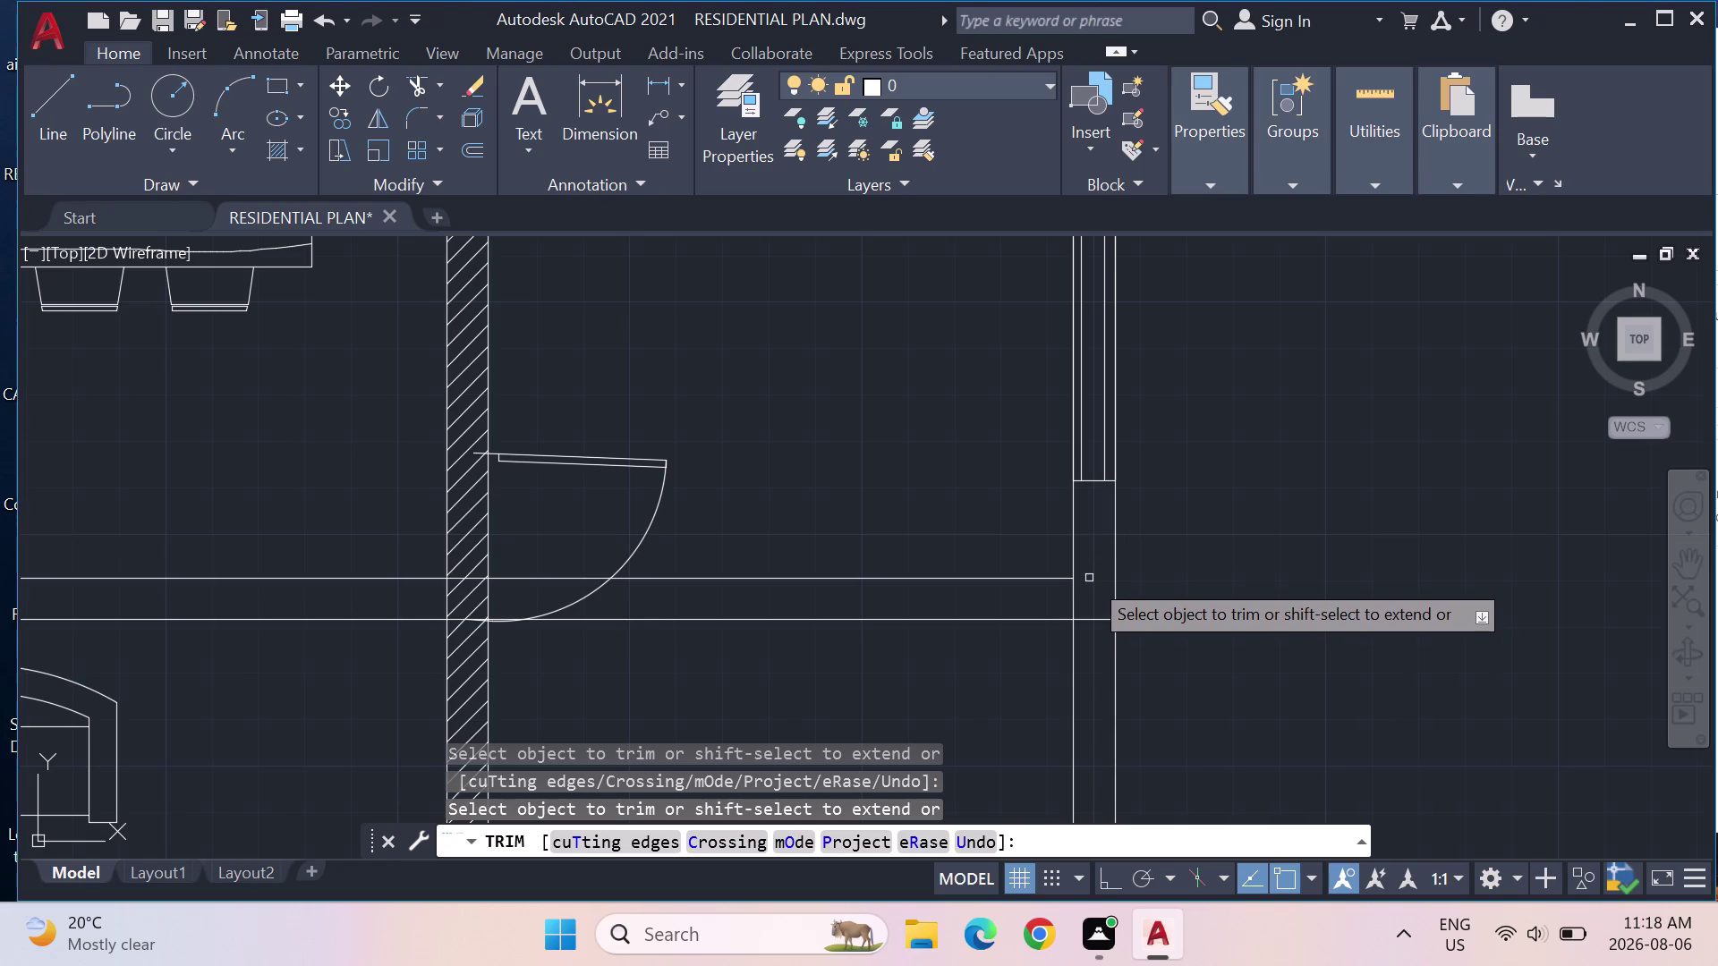
scroll(down, 3)
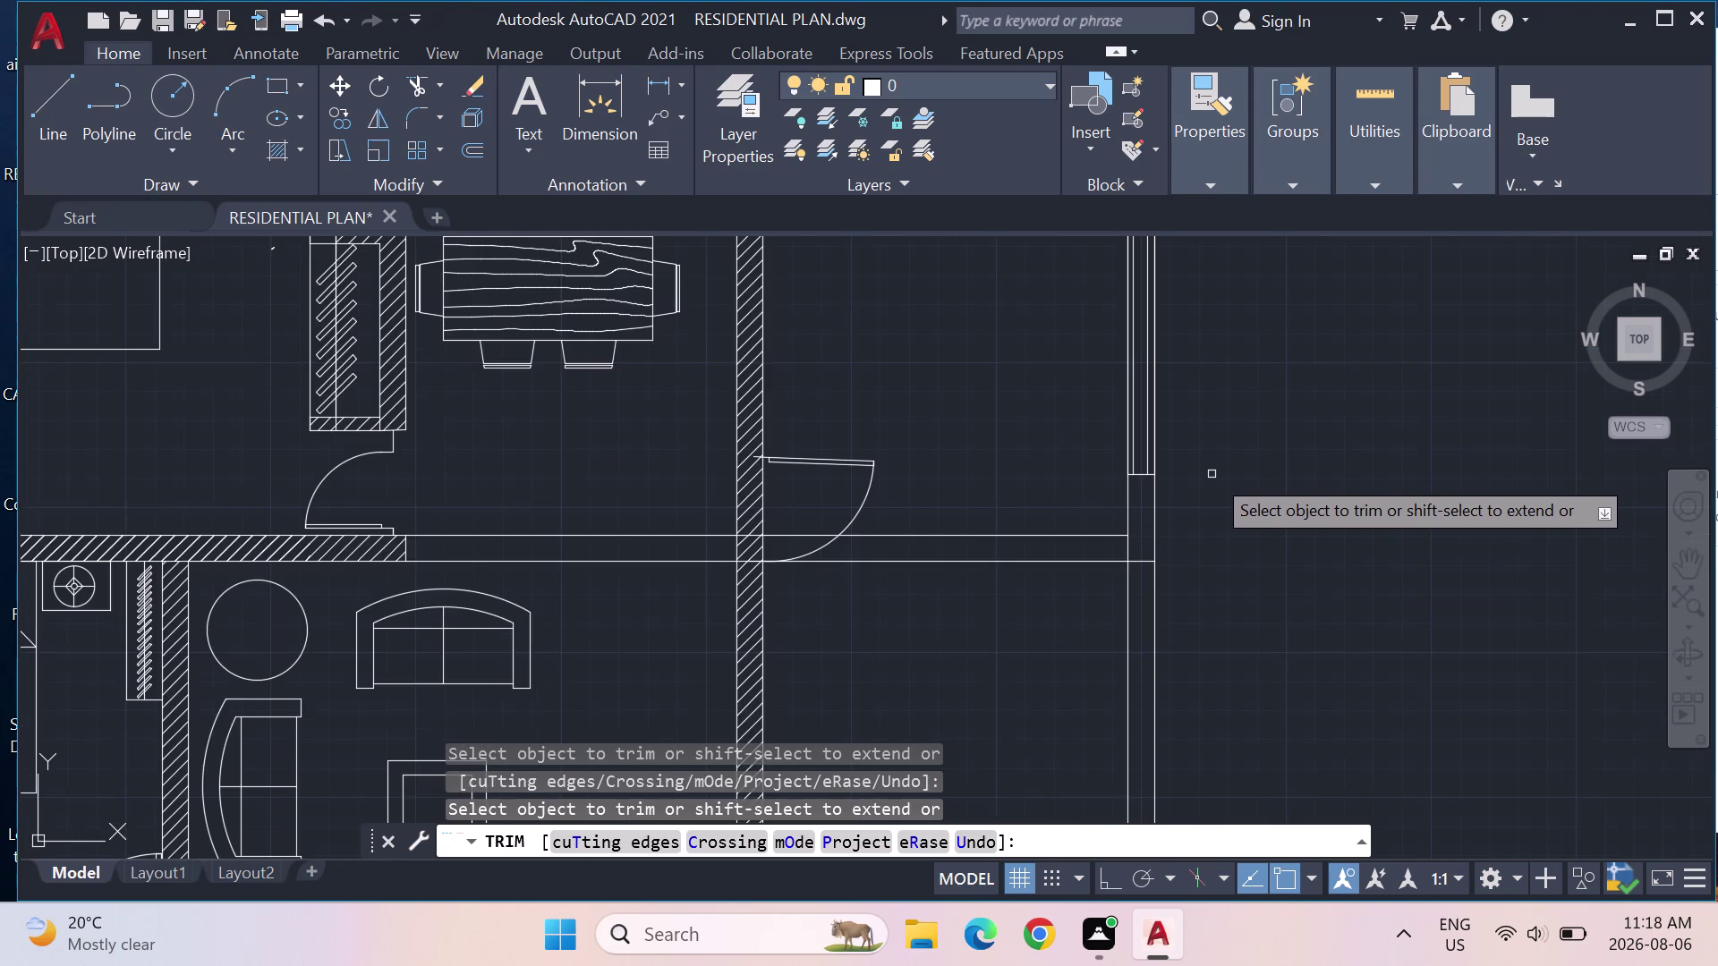
scroll(down, 3)
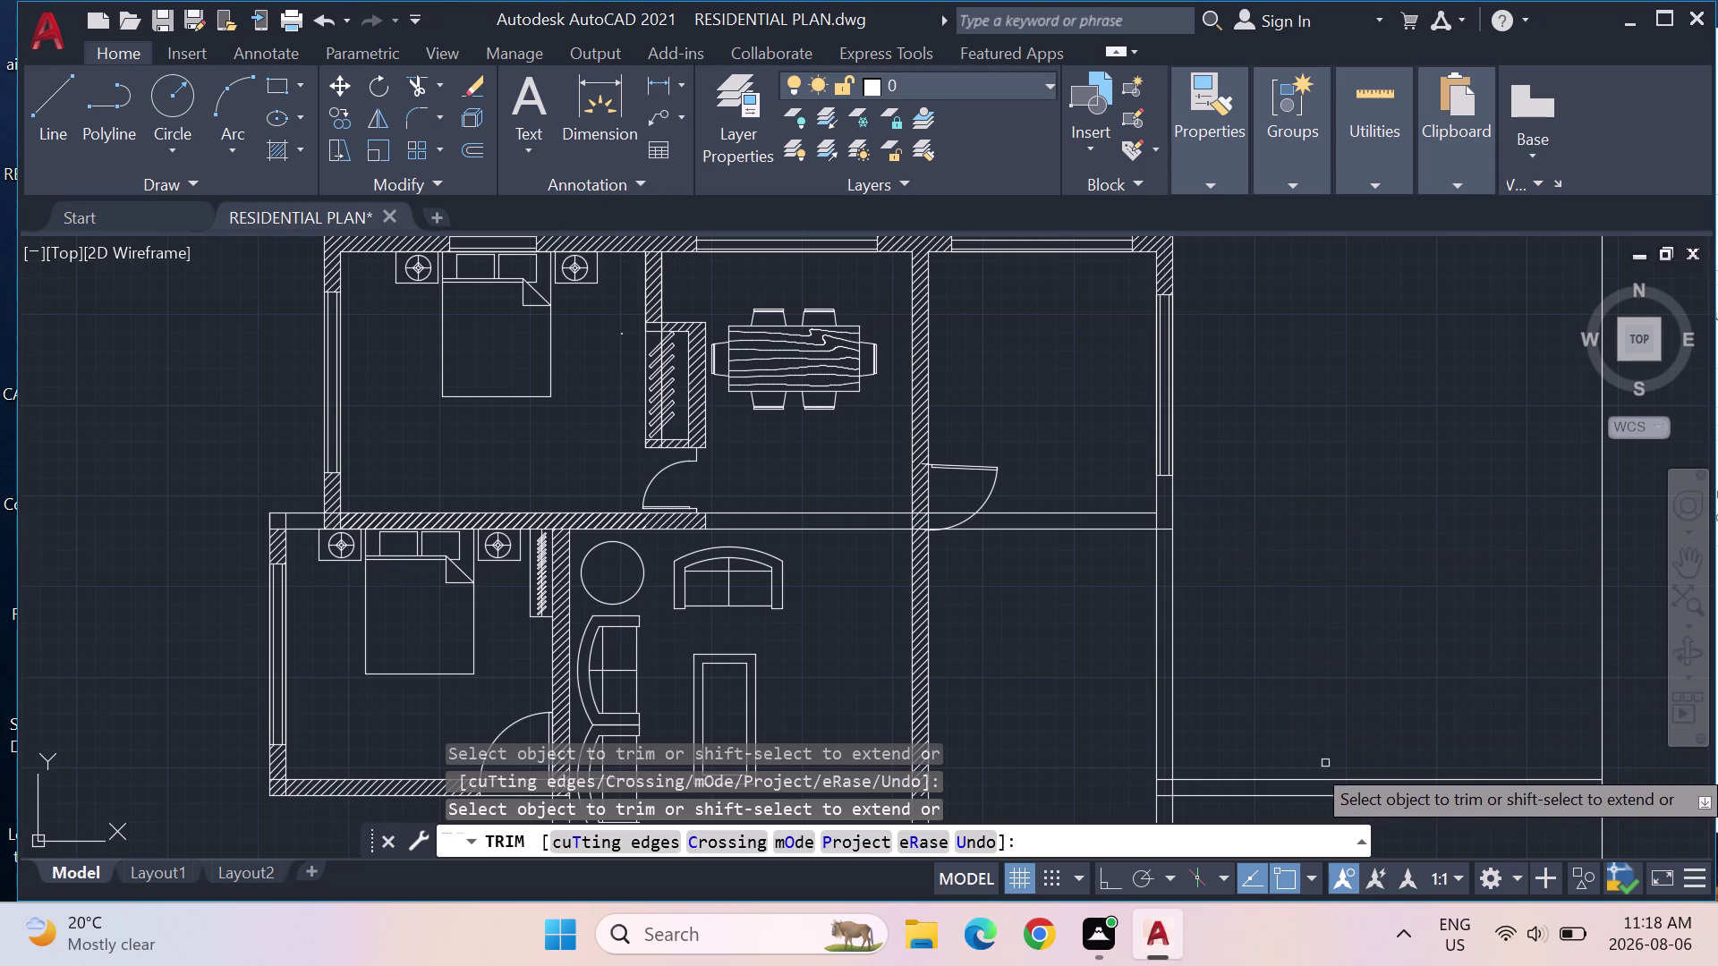
key(Escape)
key(Escape)
Trim four more excess line portions in the right-hand area of the building.
scroll(down, 3)
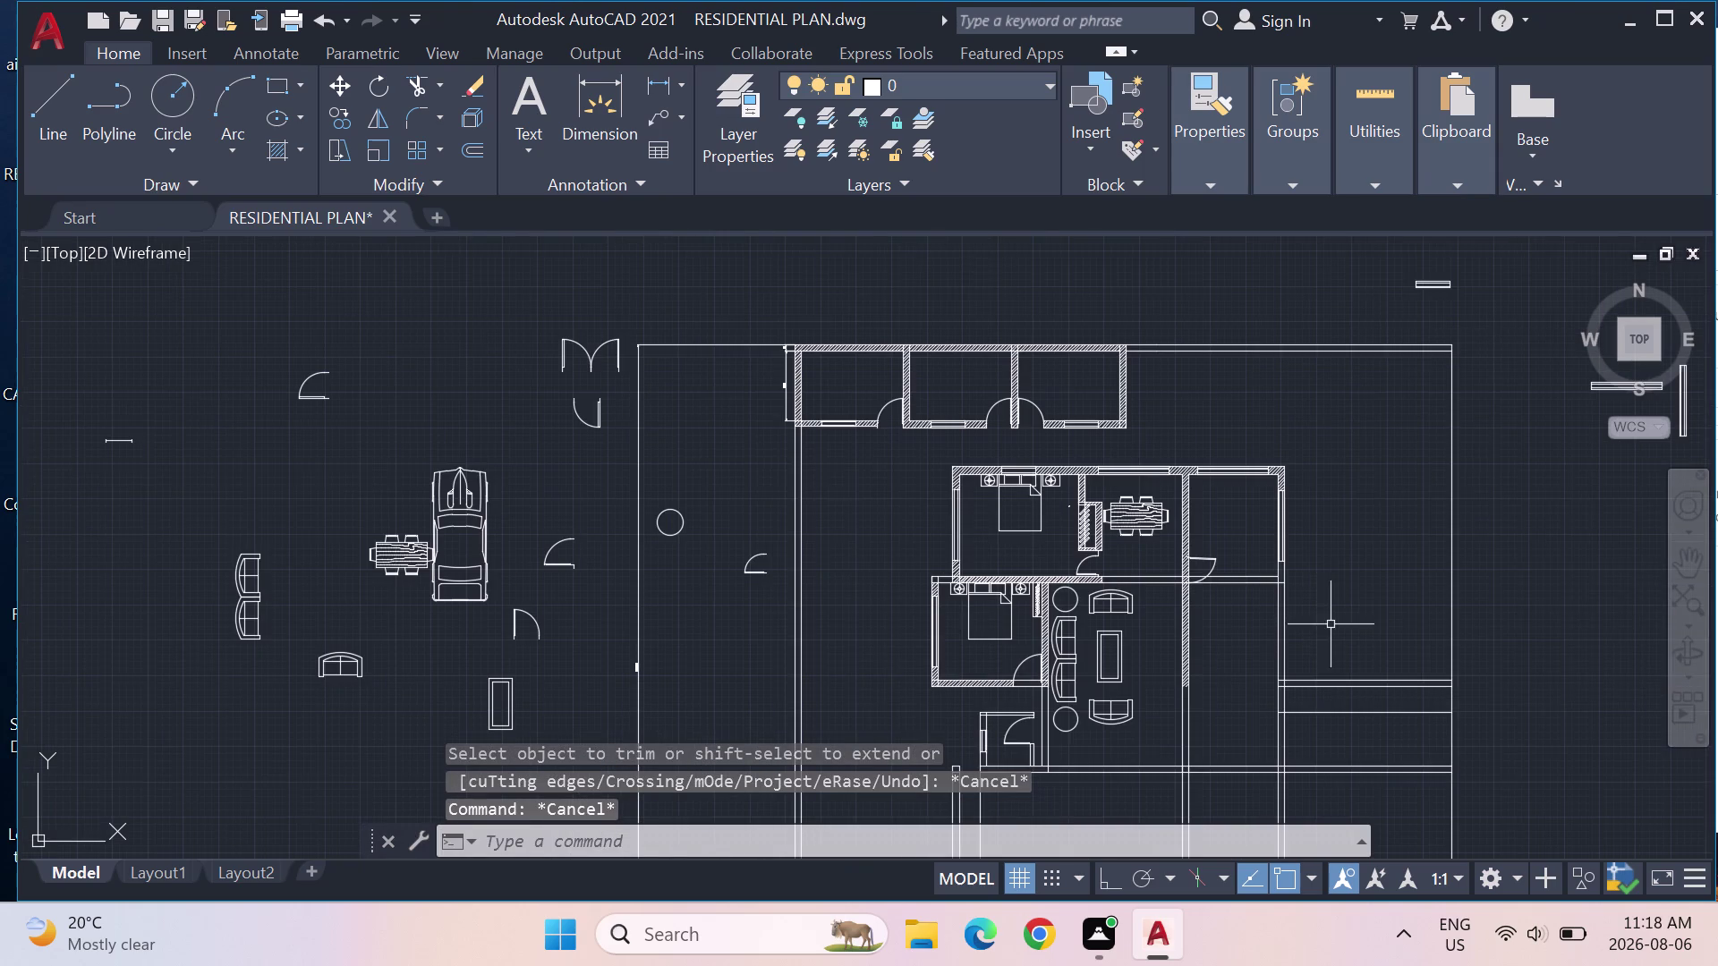
middle_drag(1331, 625, 1272, 551)
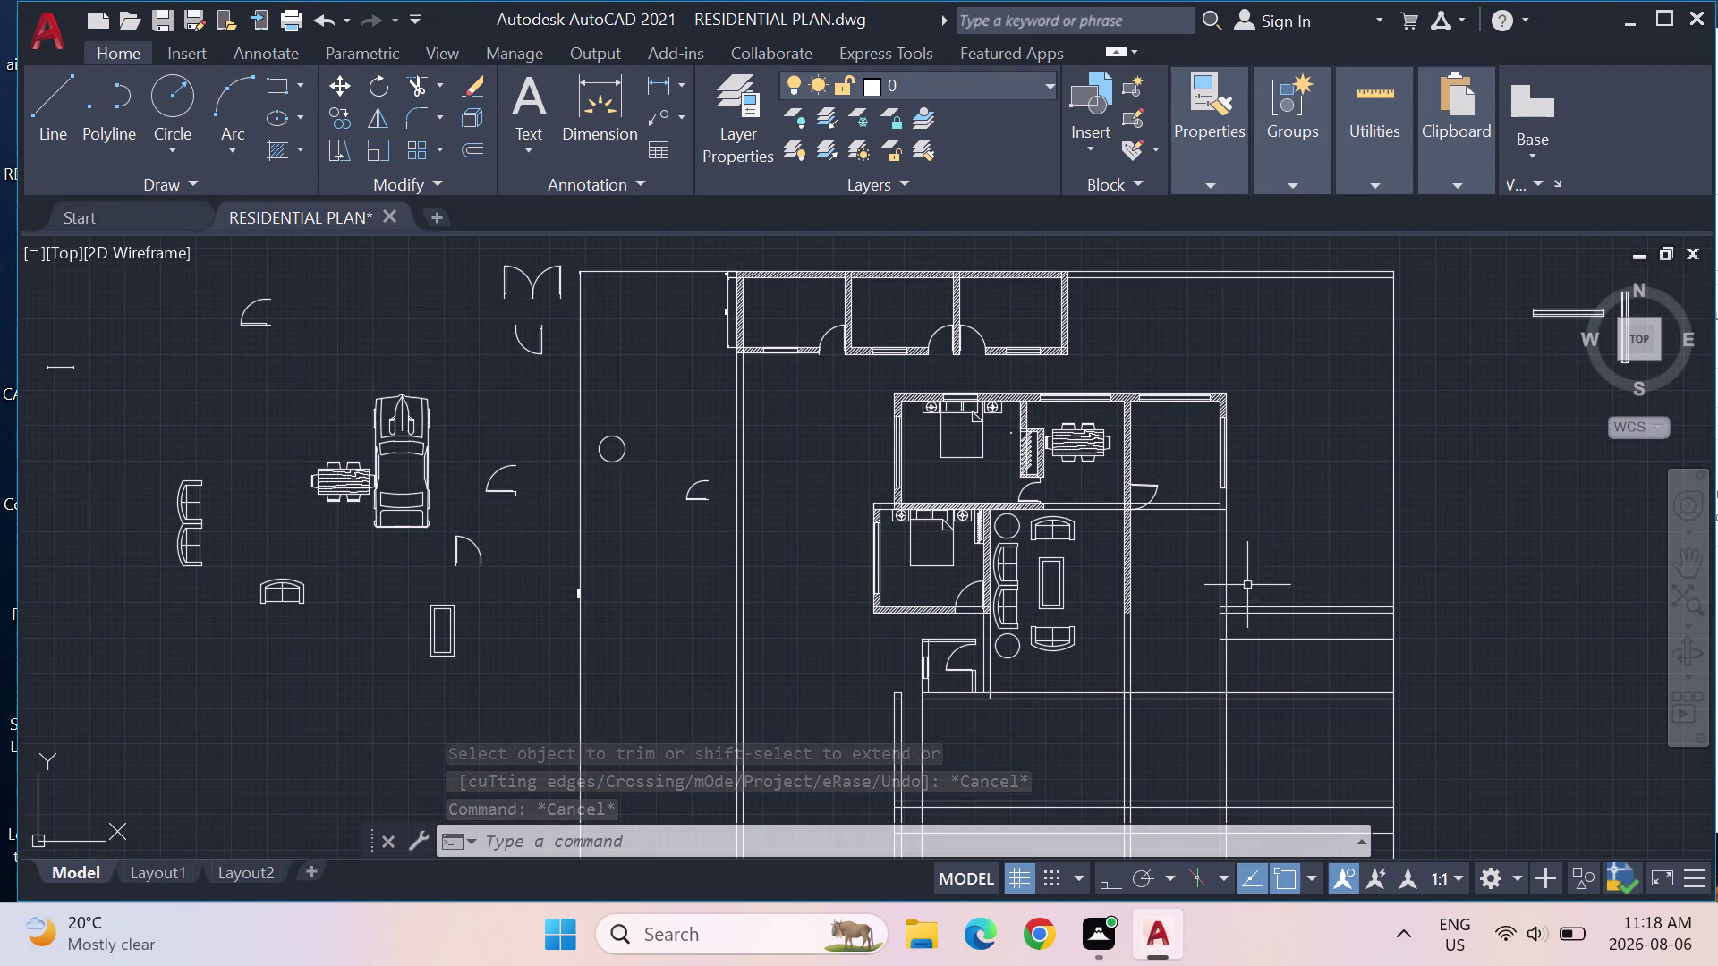
text(T)
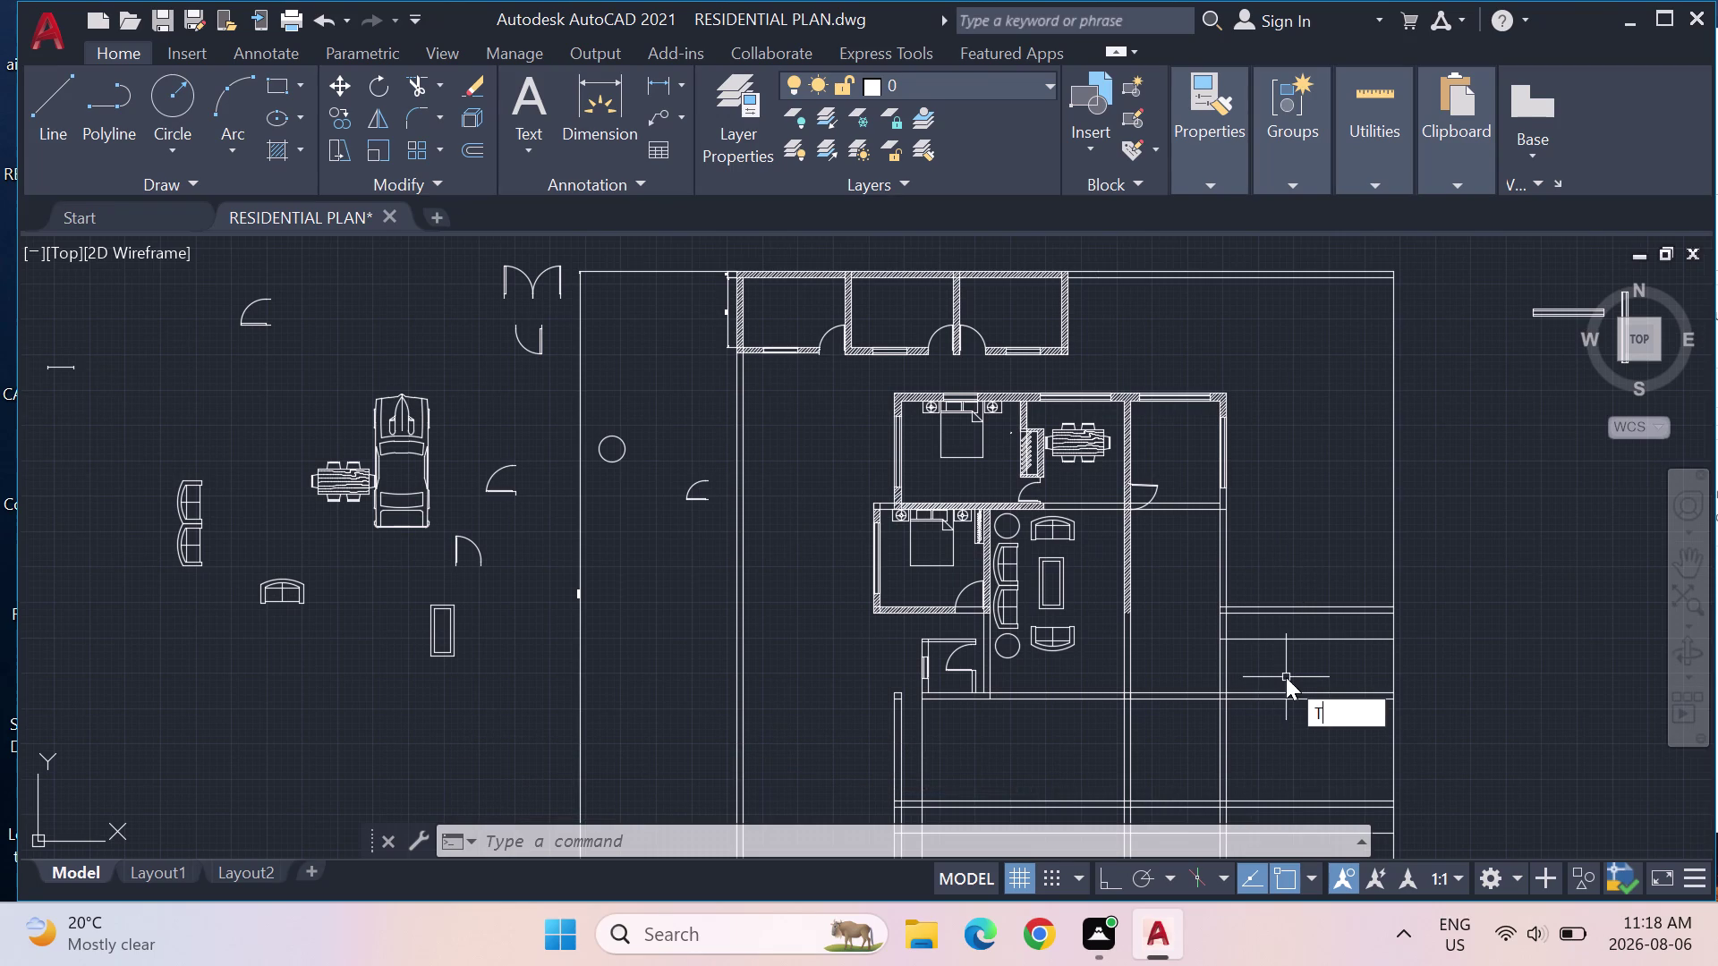
text(RIM)
key(Return)
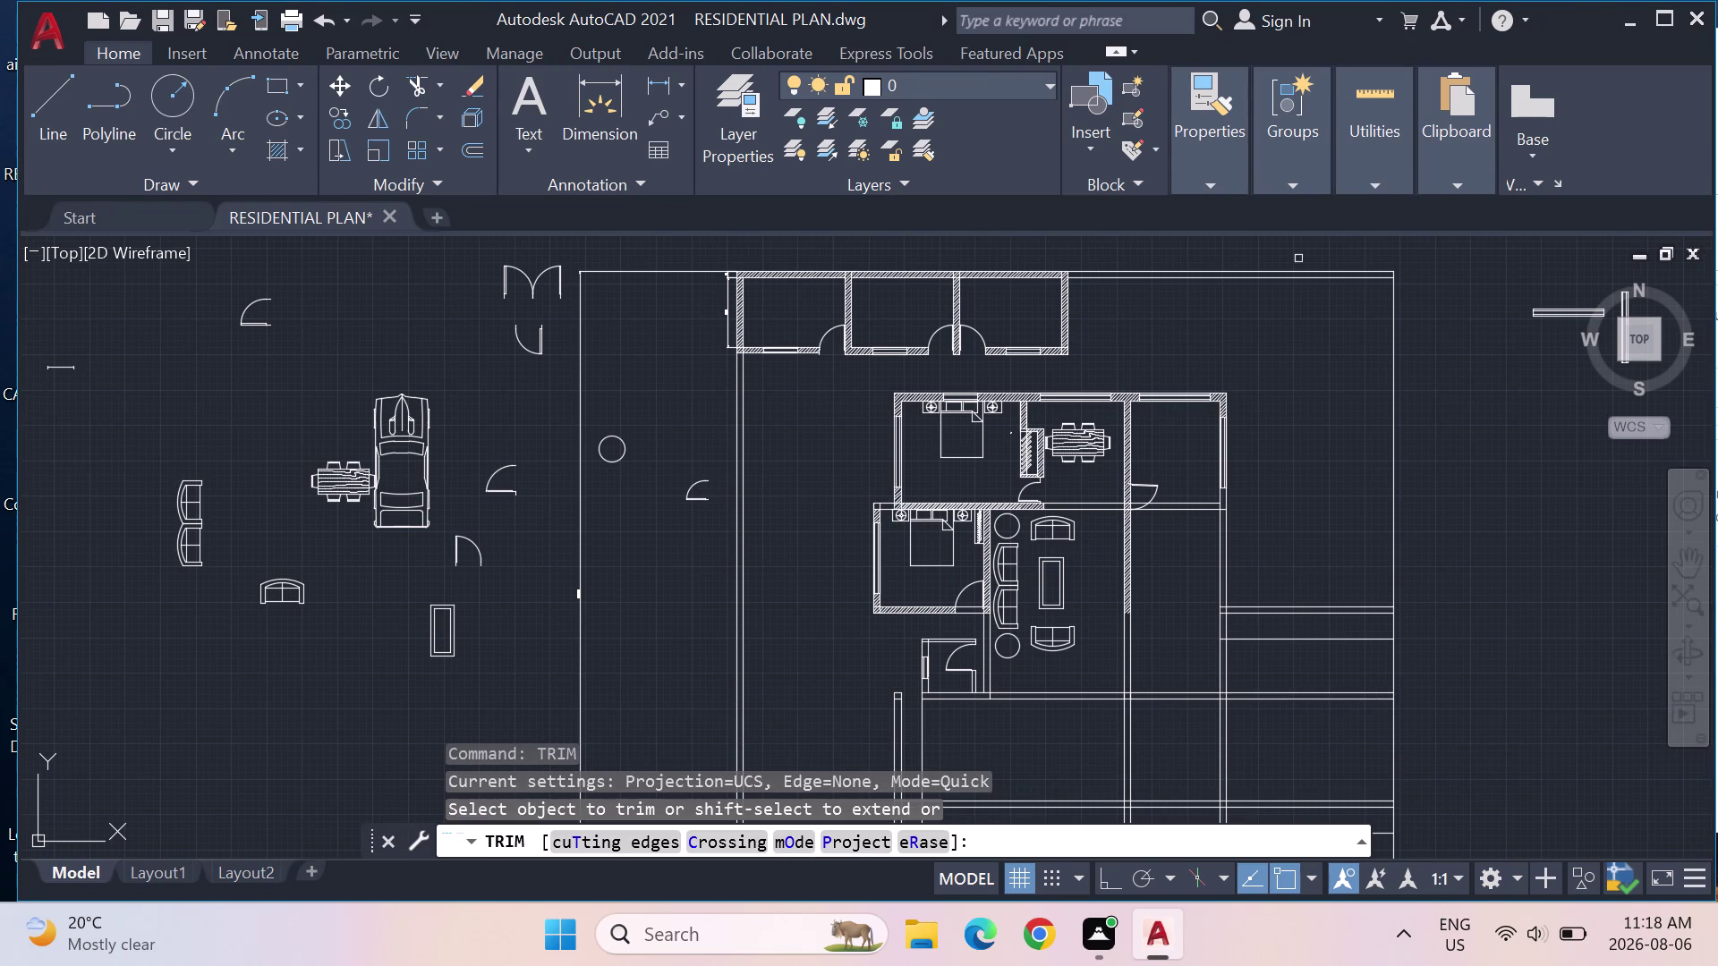
scroll(up, 3)
click(1237, 547)
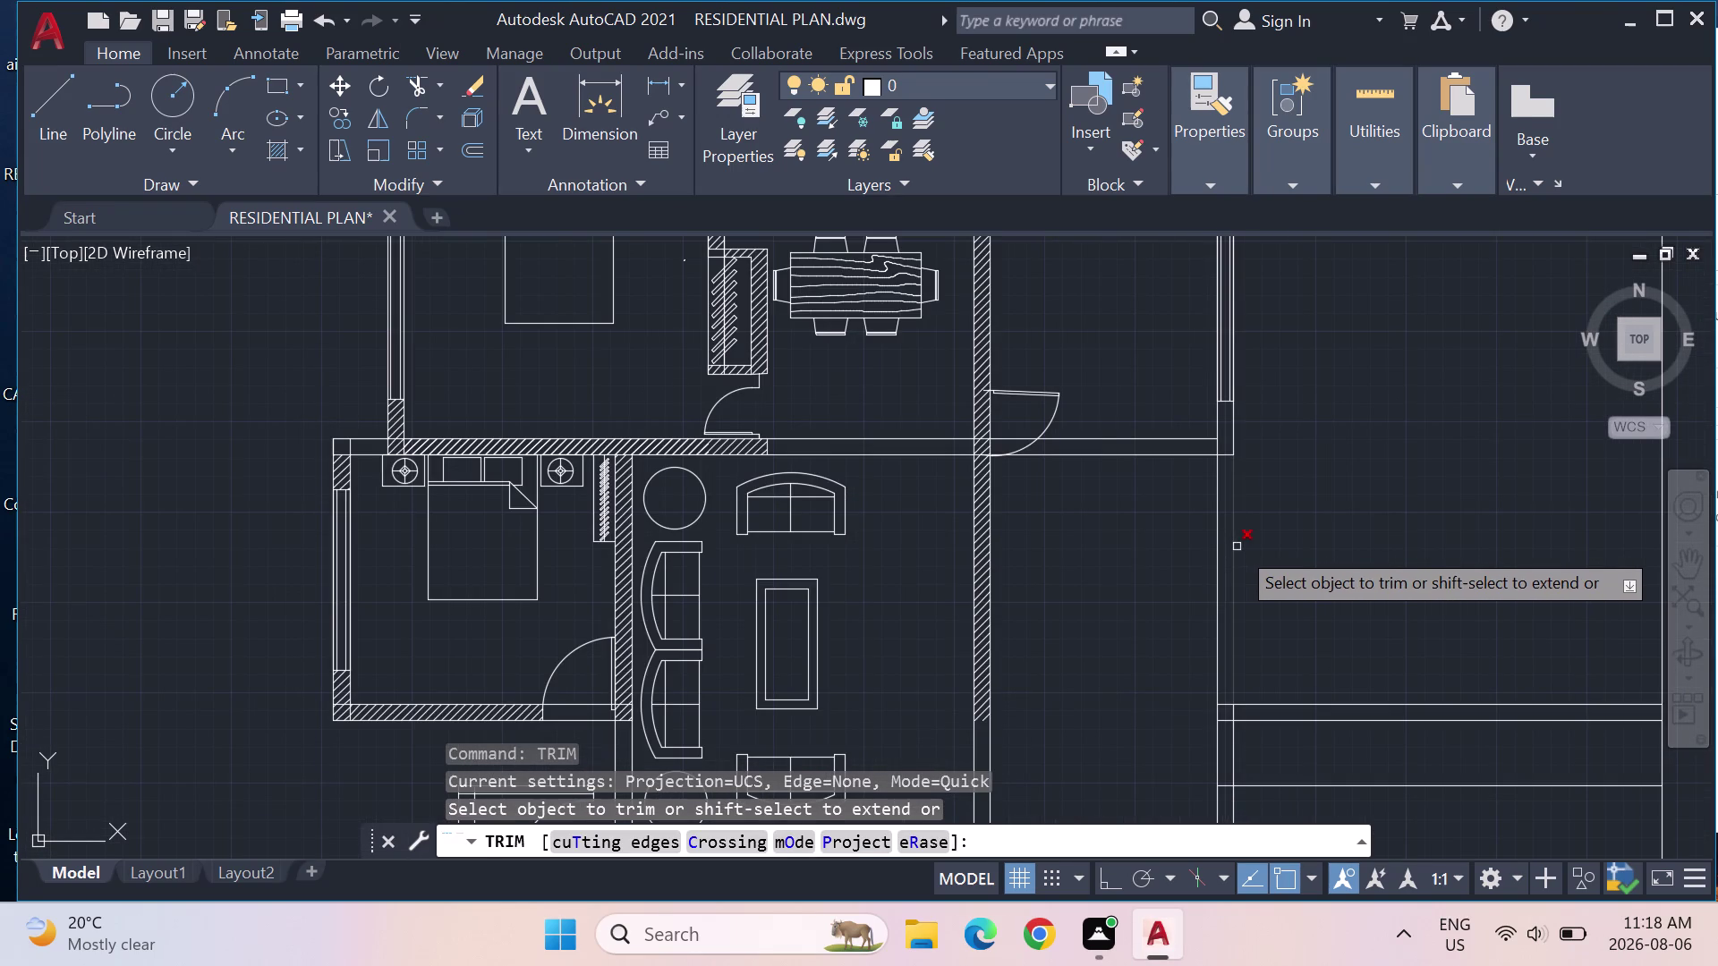
click(1219, 566)
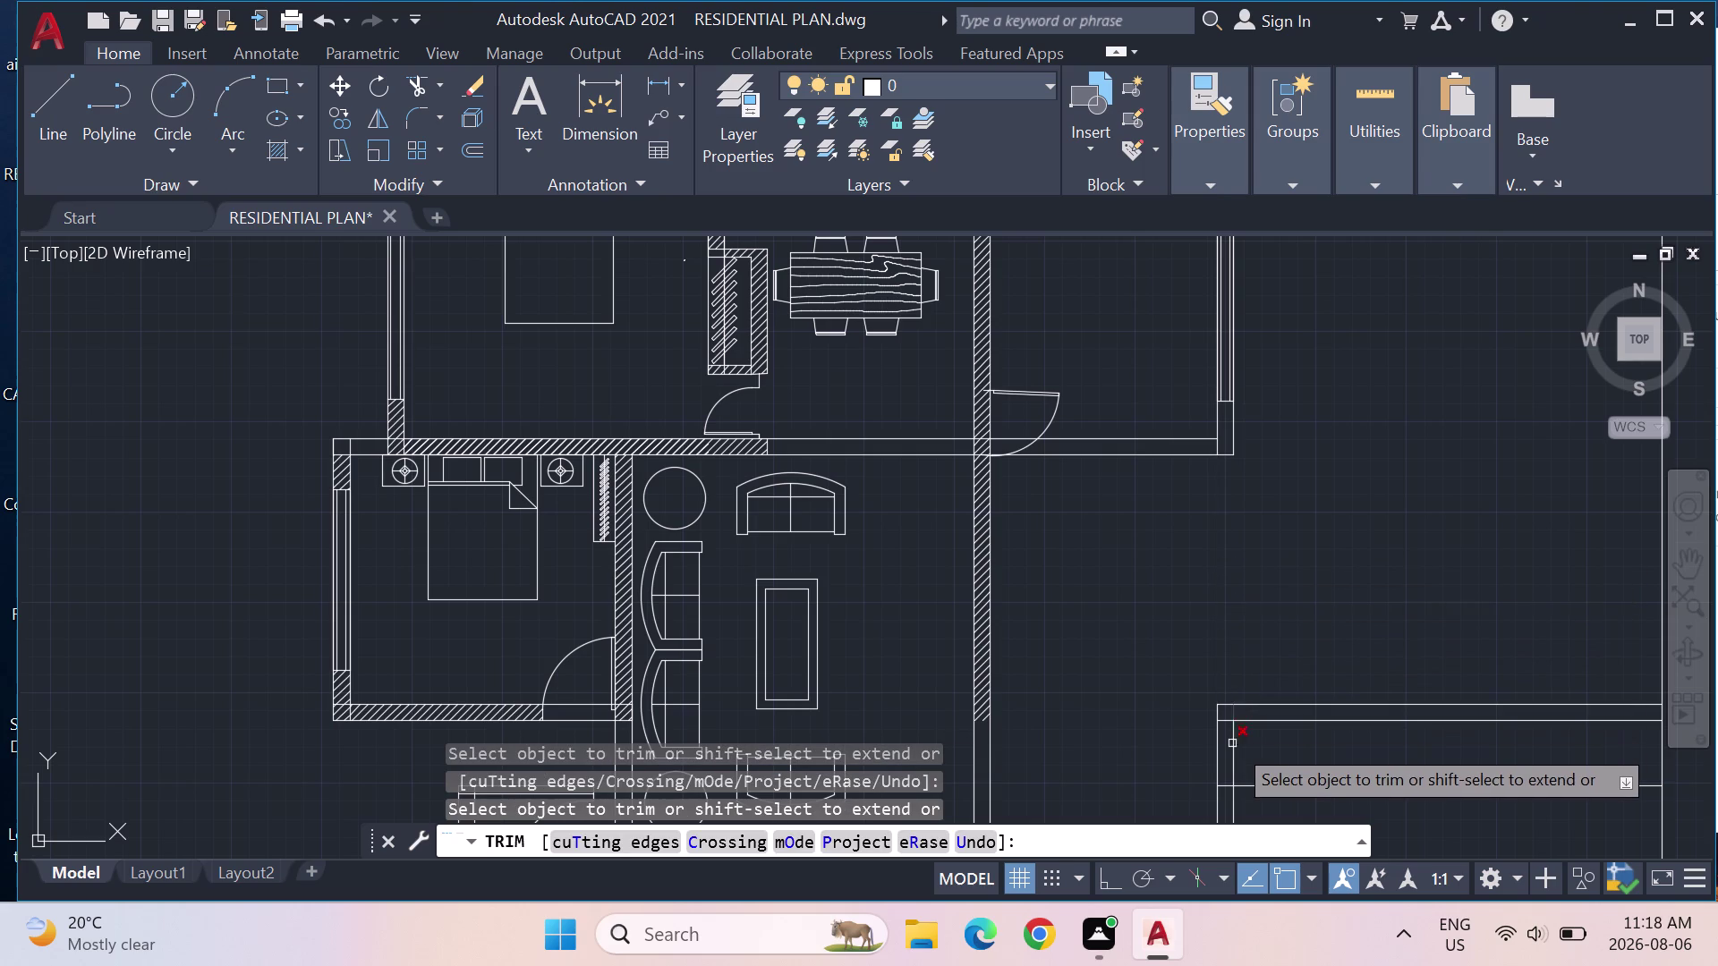
scroll(up, 3)
click(1242, 681)
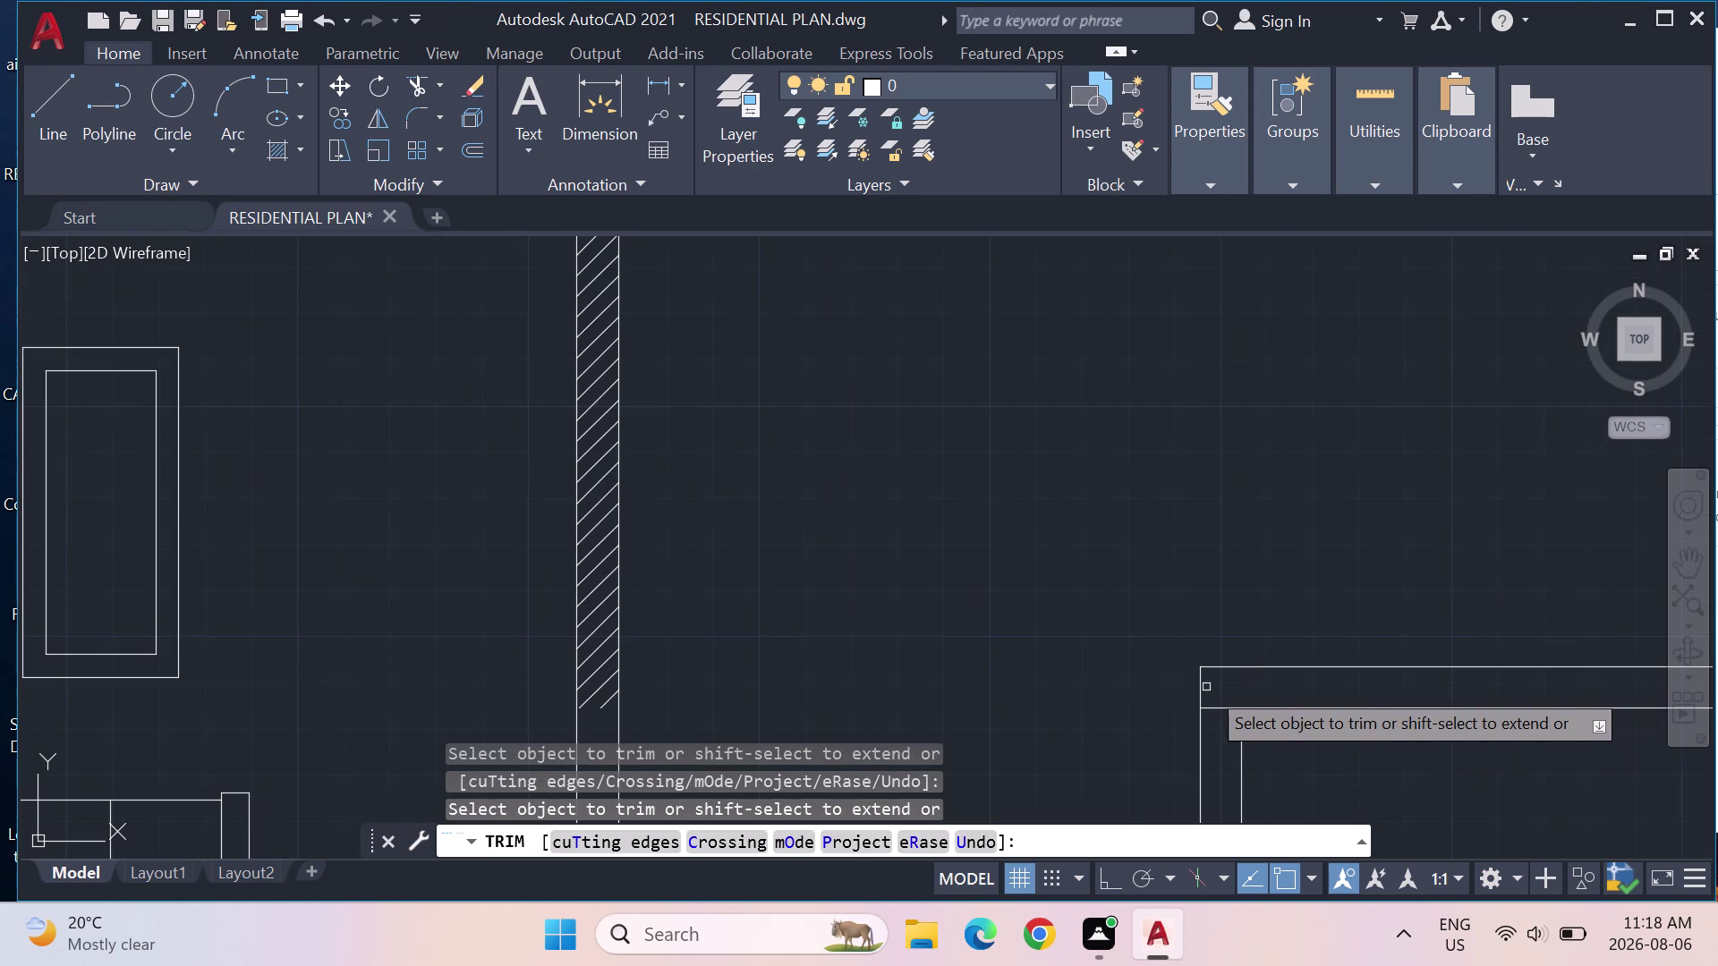
click(1197, 688)
scroll(down, 3)
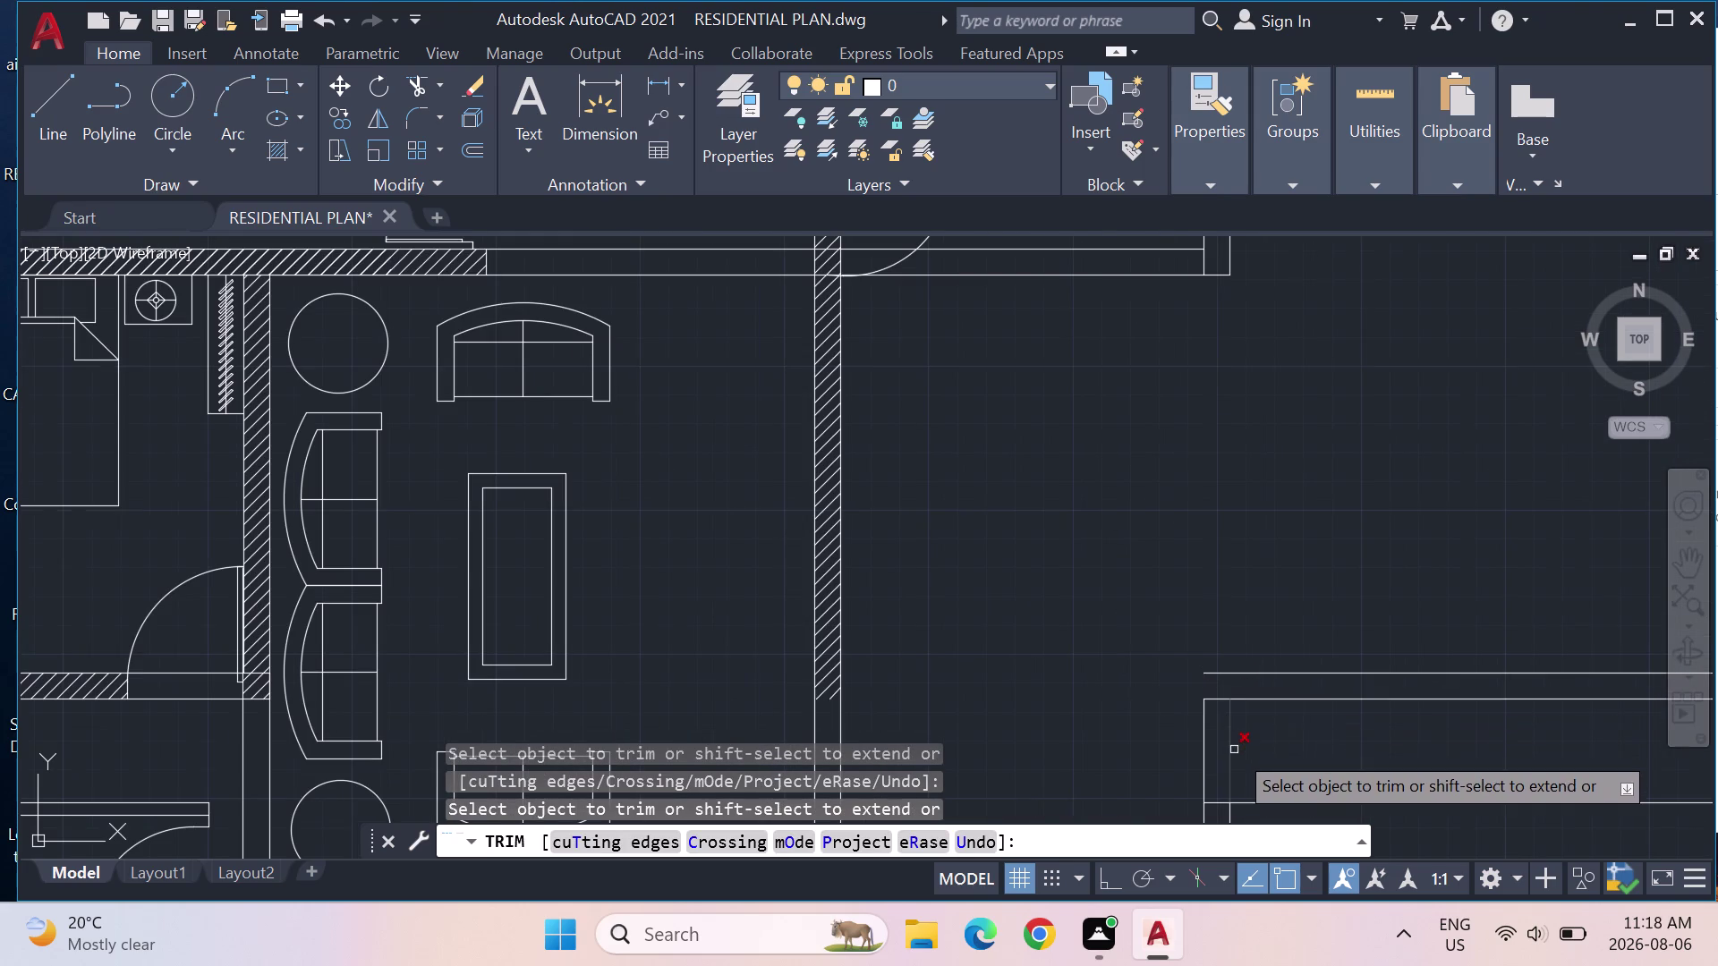
Fence-trim the remaining horizontal and vertical overruns beside the living room.
middle_drag(1201, 569, 1156, 370)
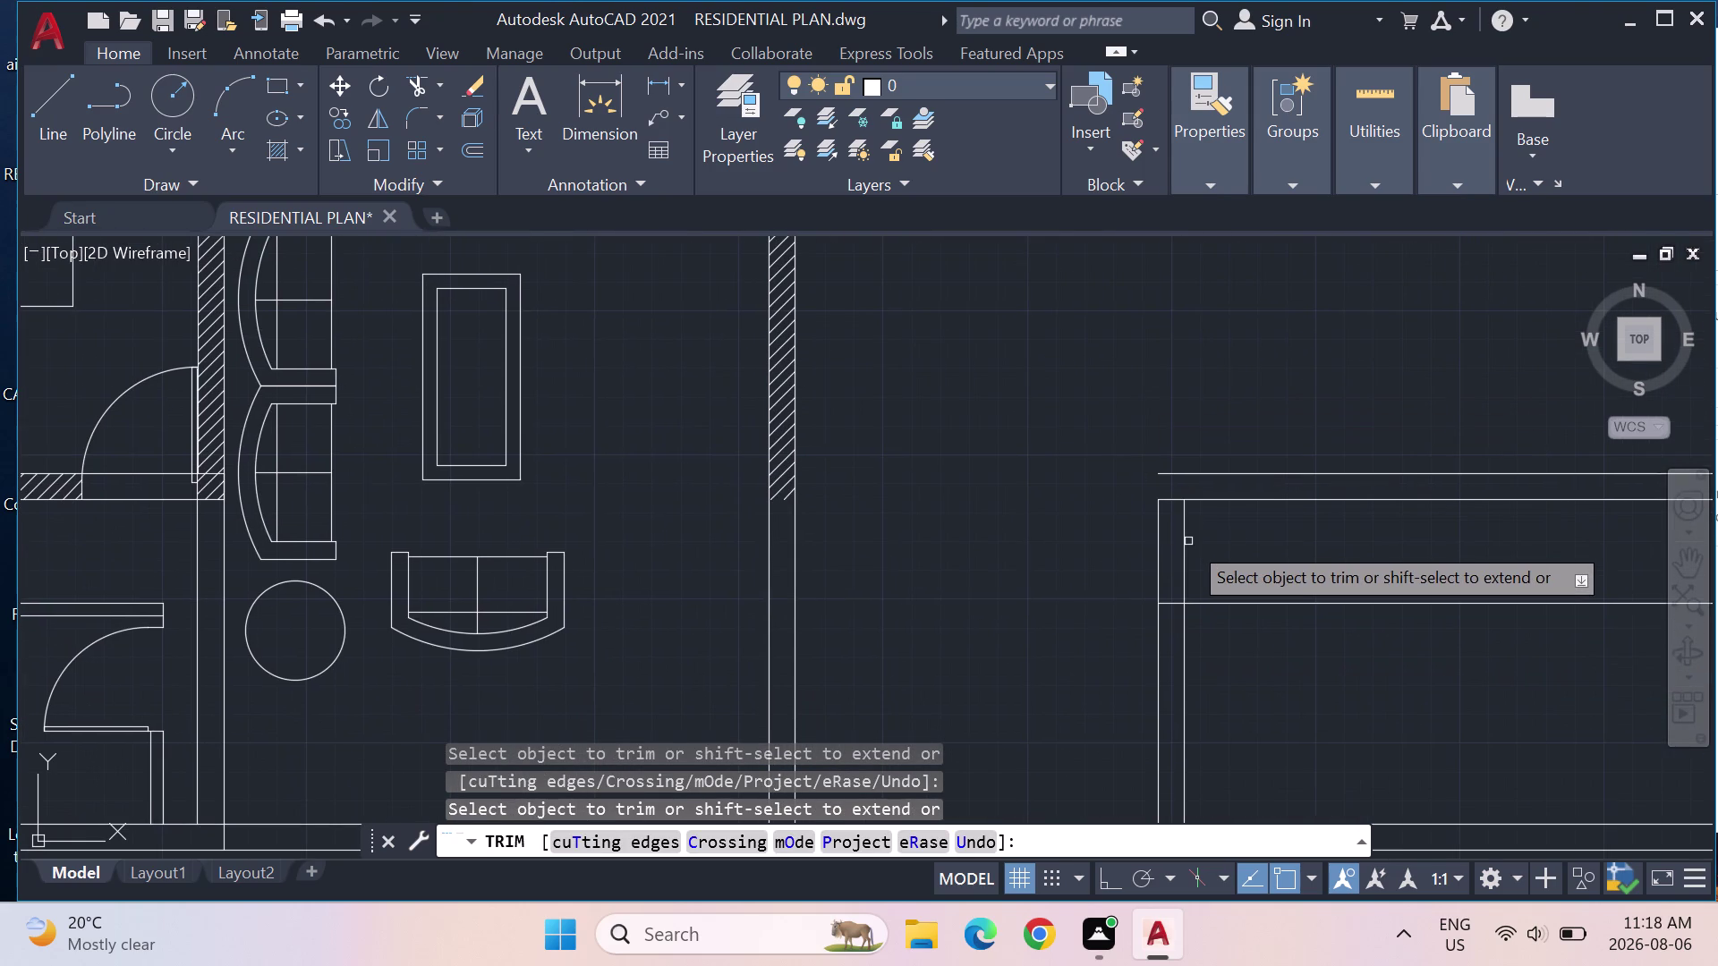
click(1188, 541)
drag(1180, 558, 1119, 569)
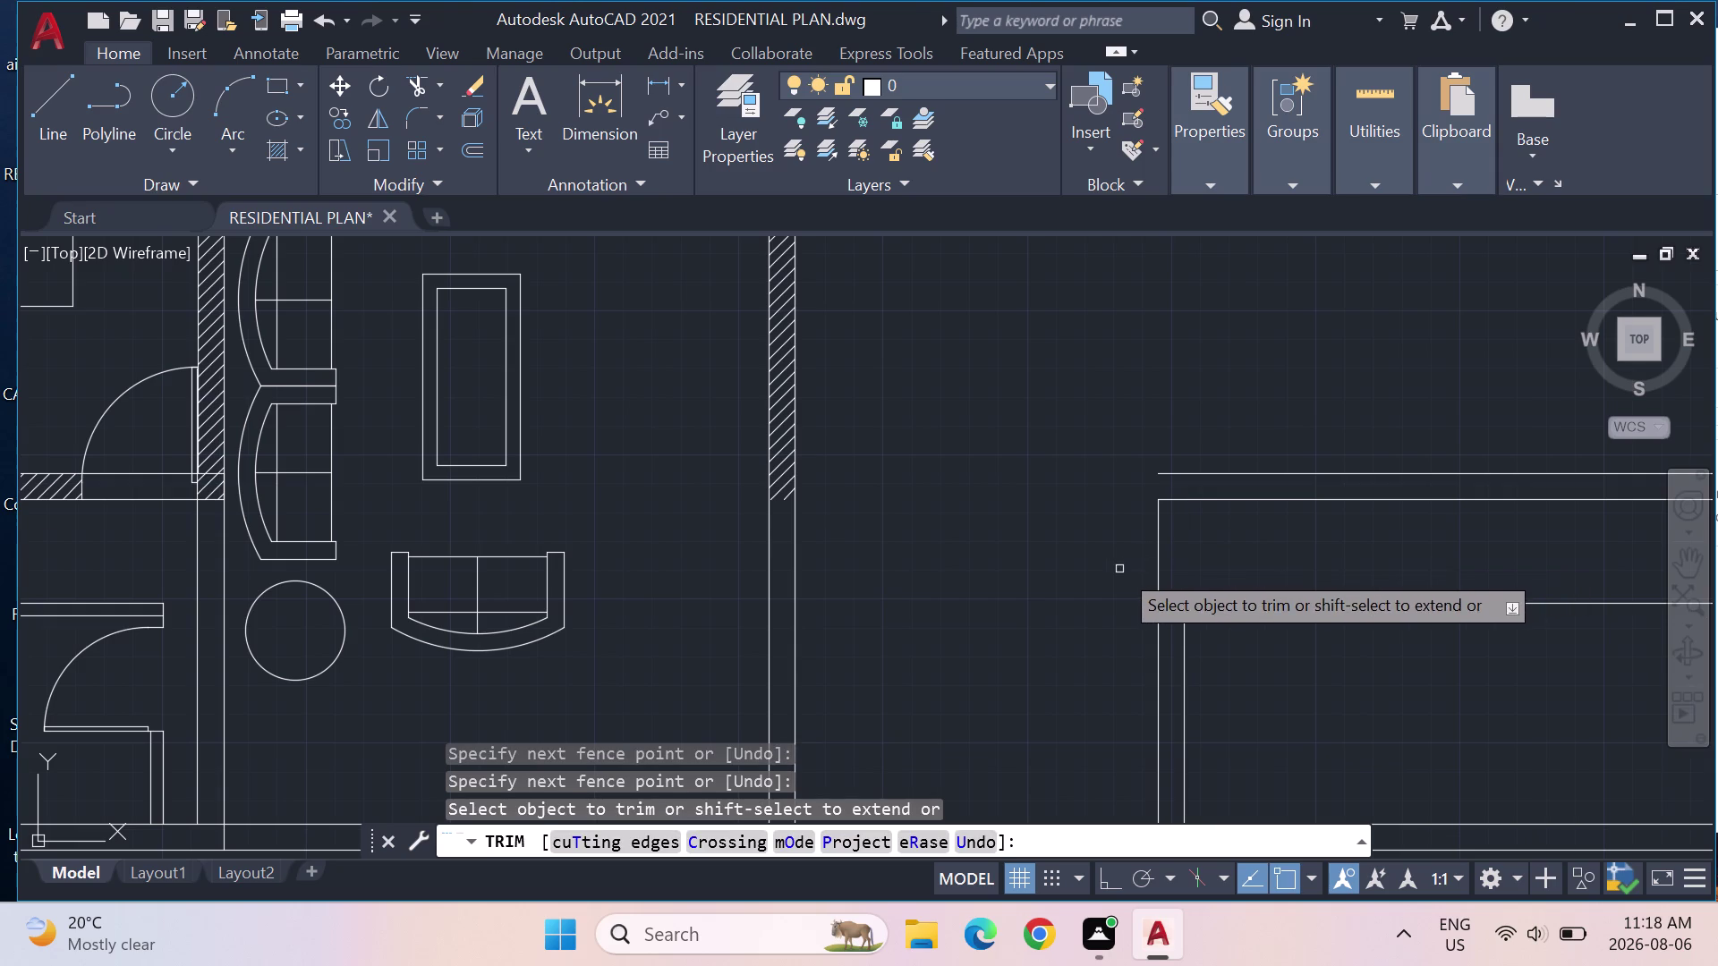
drag(1138, 562, 1195, 564)
drag(1277, 679, 1096, 733)
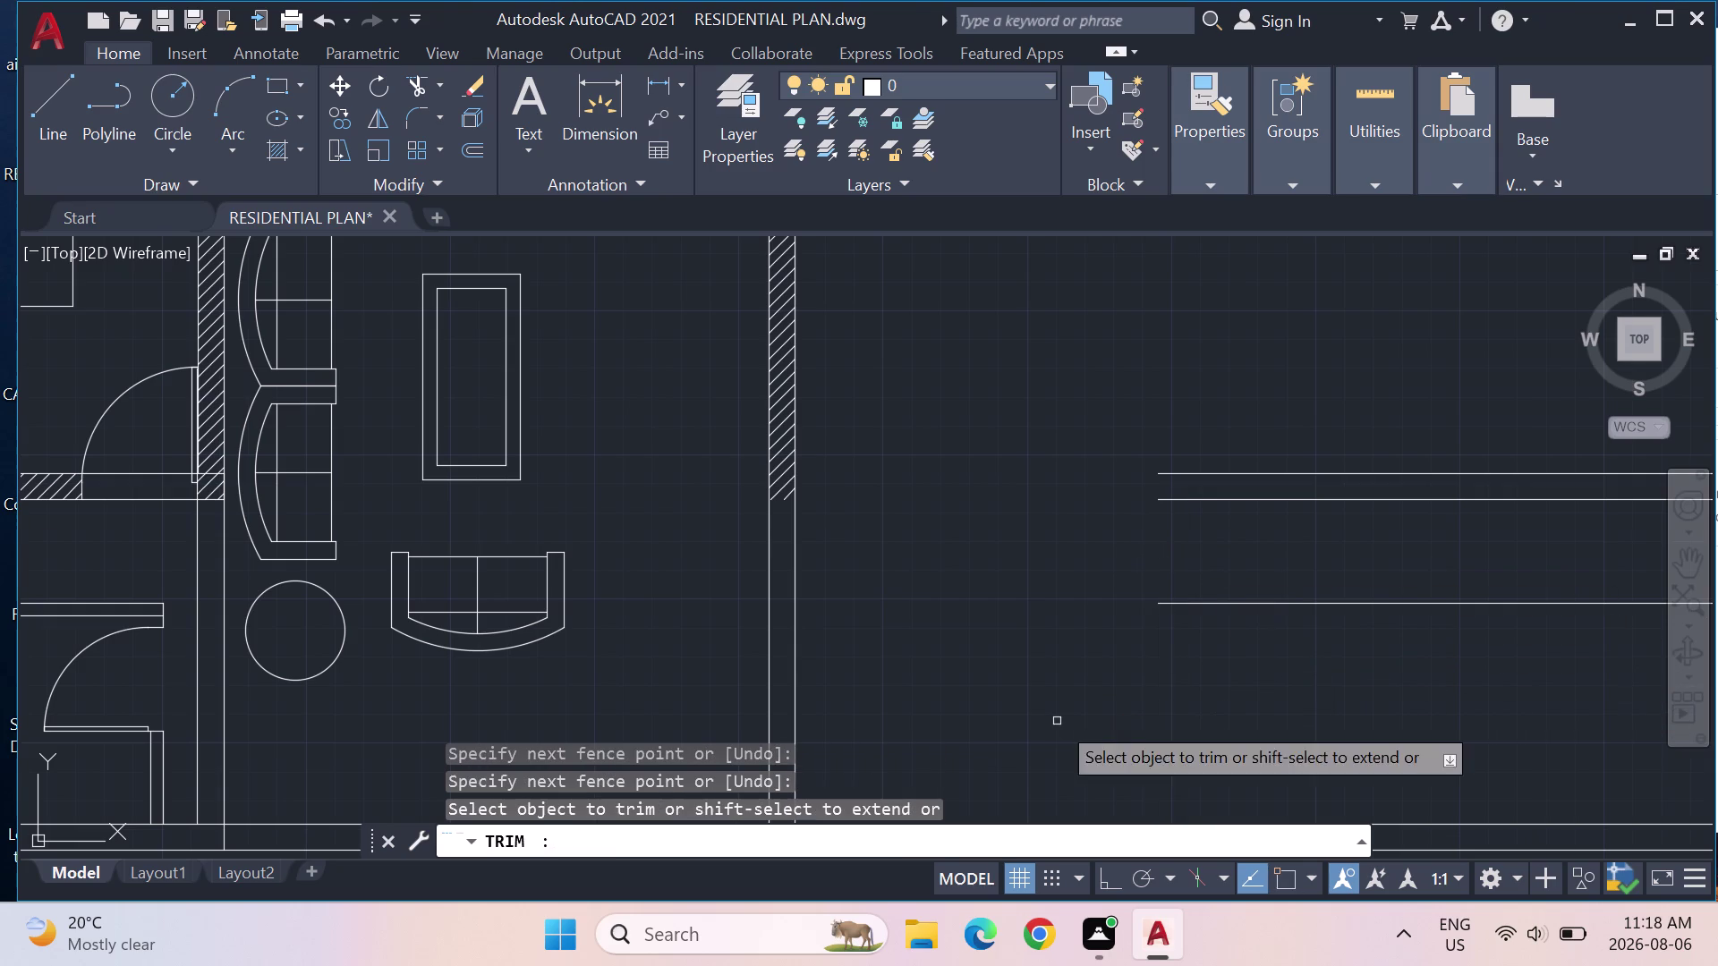
scroll(down, 3)
scroll(down, 3)
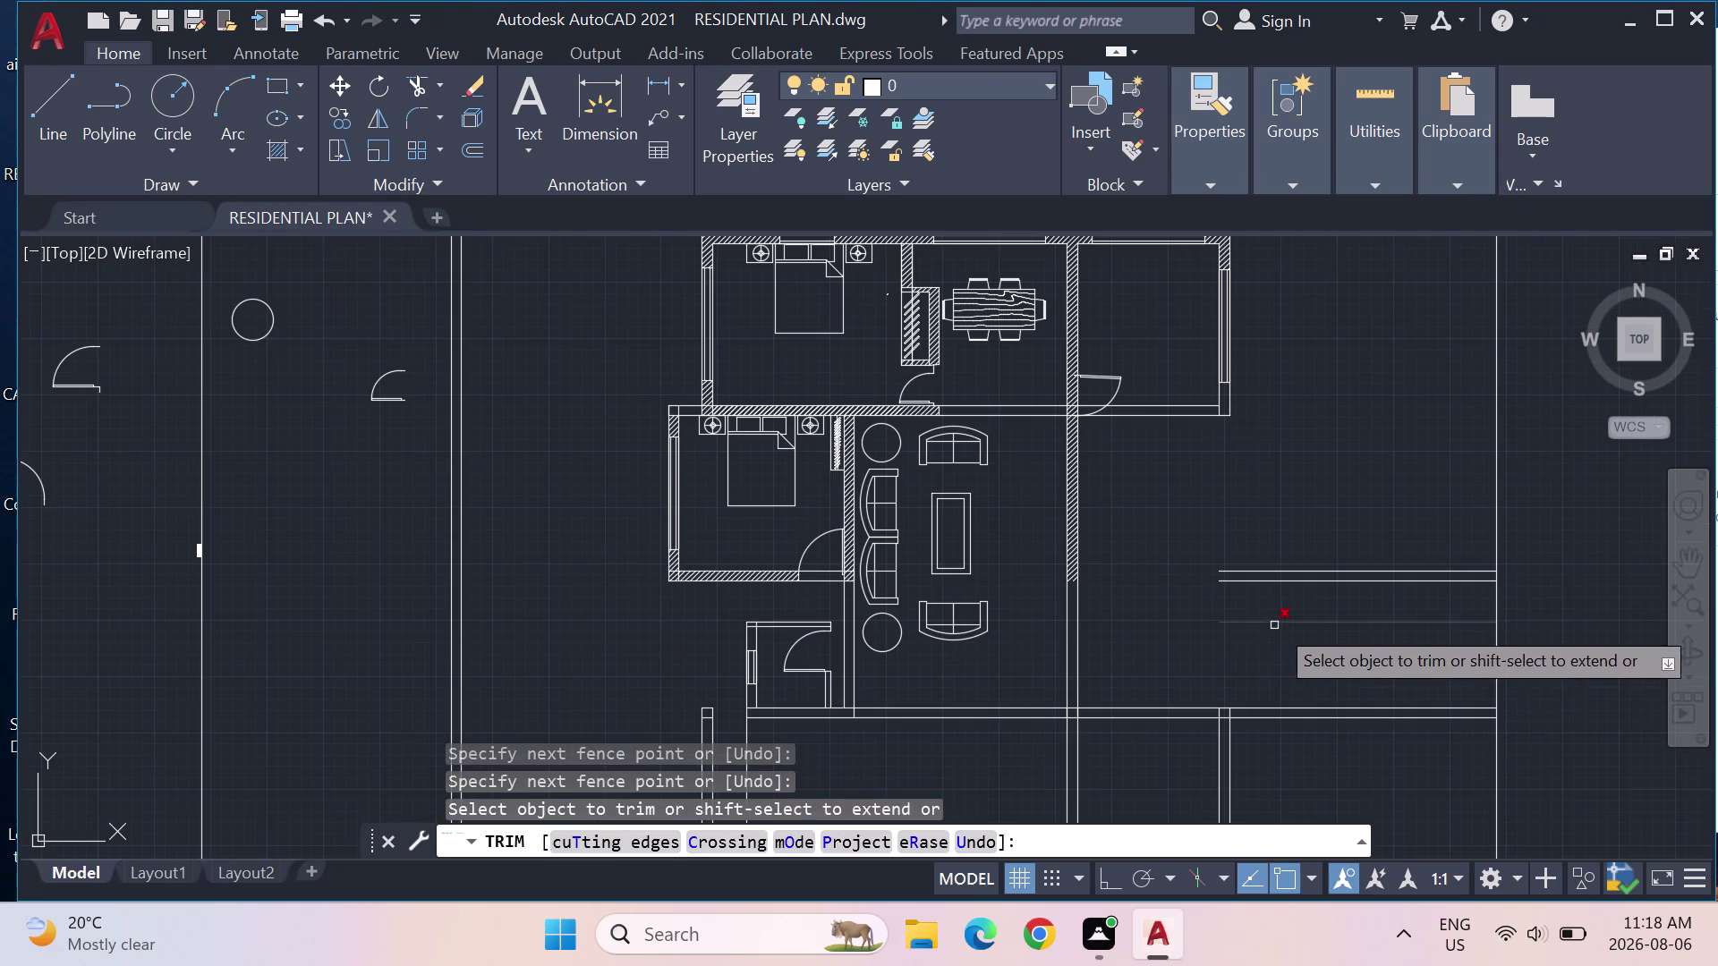
key(Escape)
key(Escape)
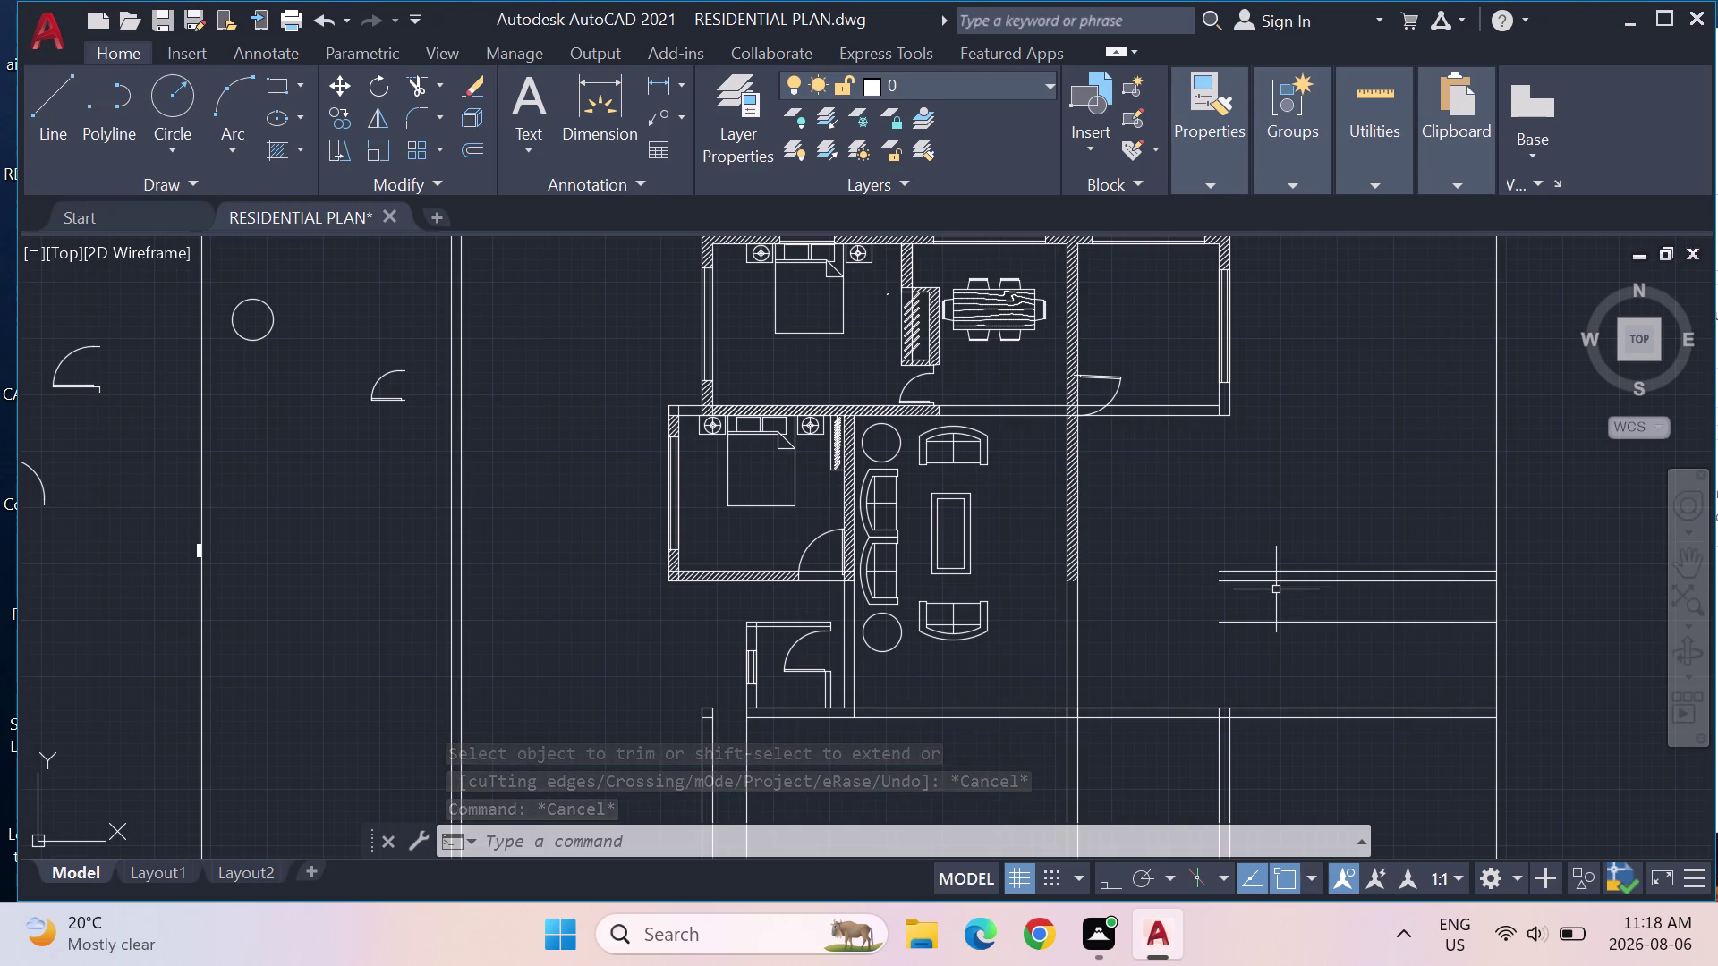
Offset the living-room wall line 13' to the right.
text(OFF)
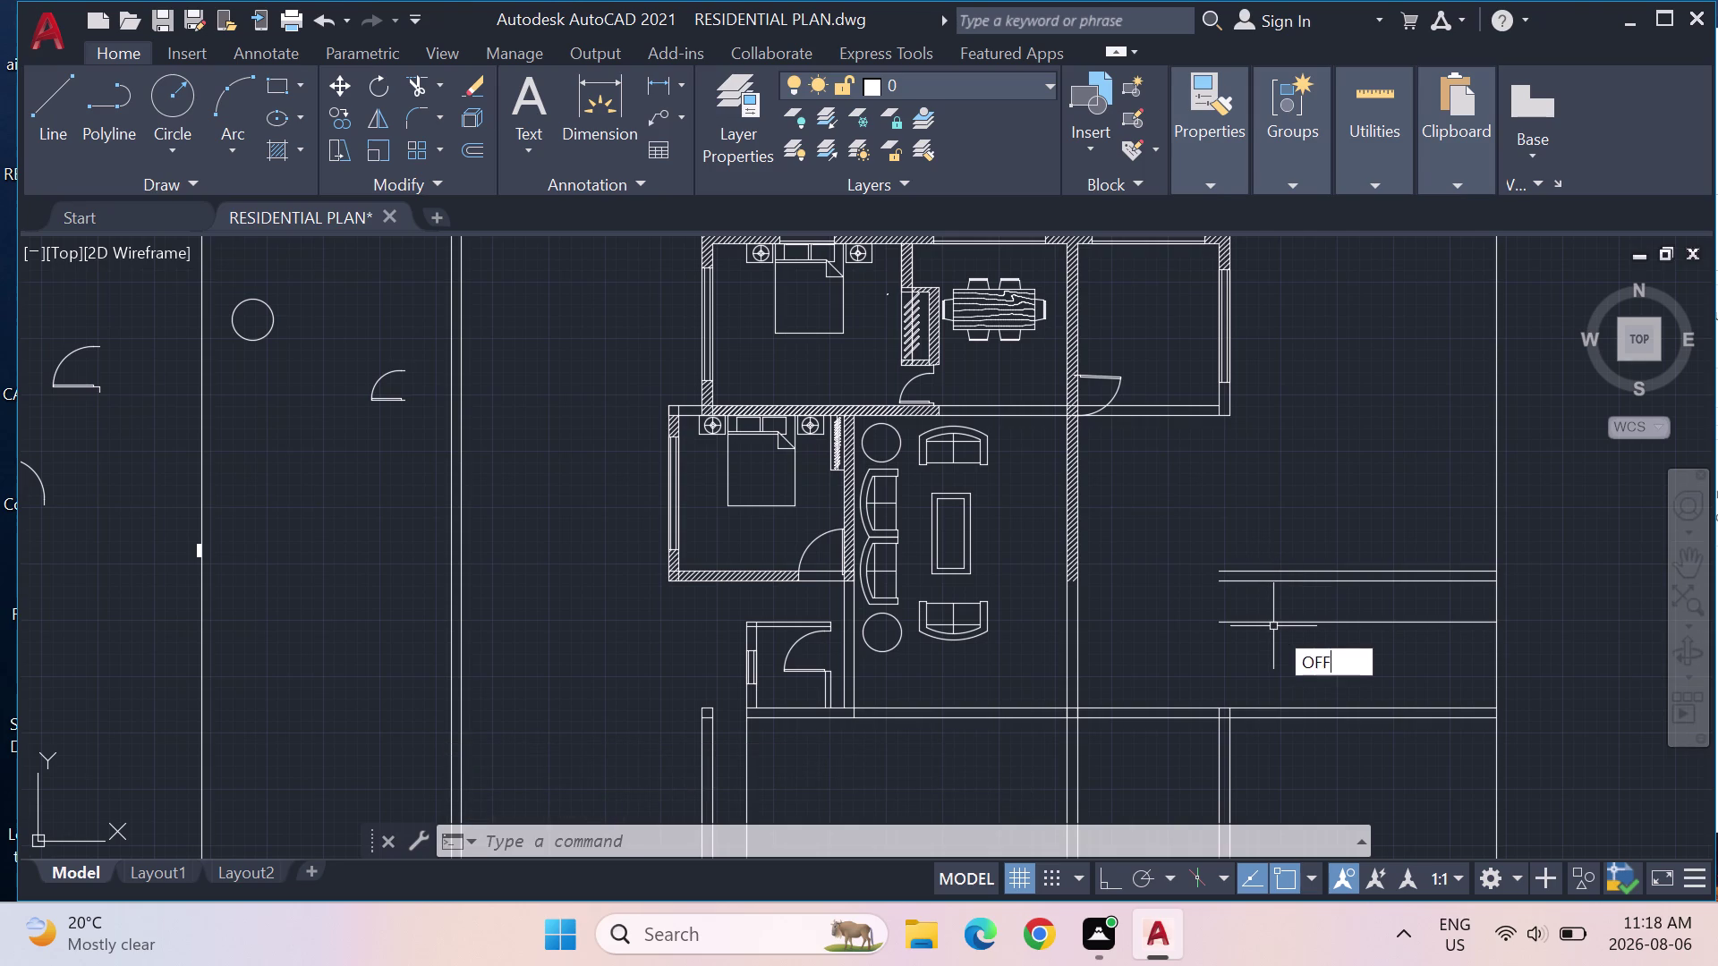
key(Return)
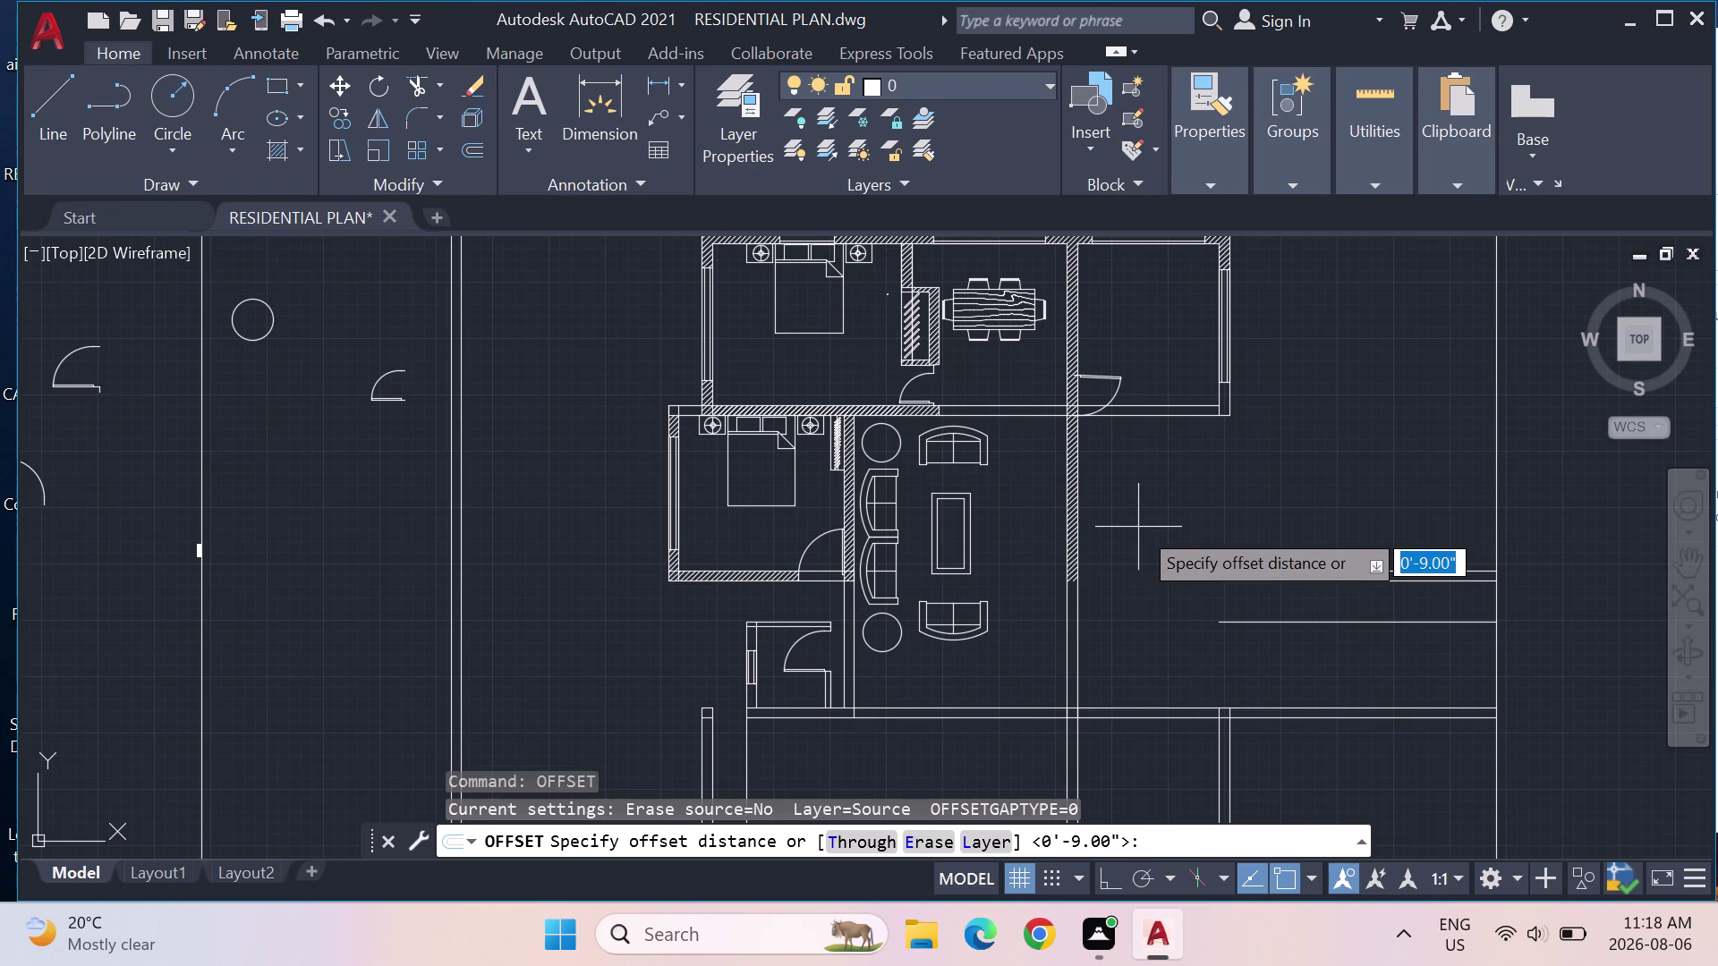
key(1)
key(3)
key(apostrophe)
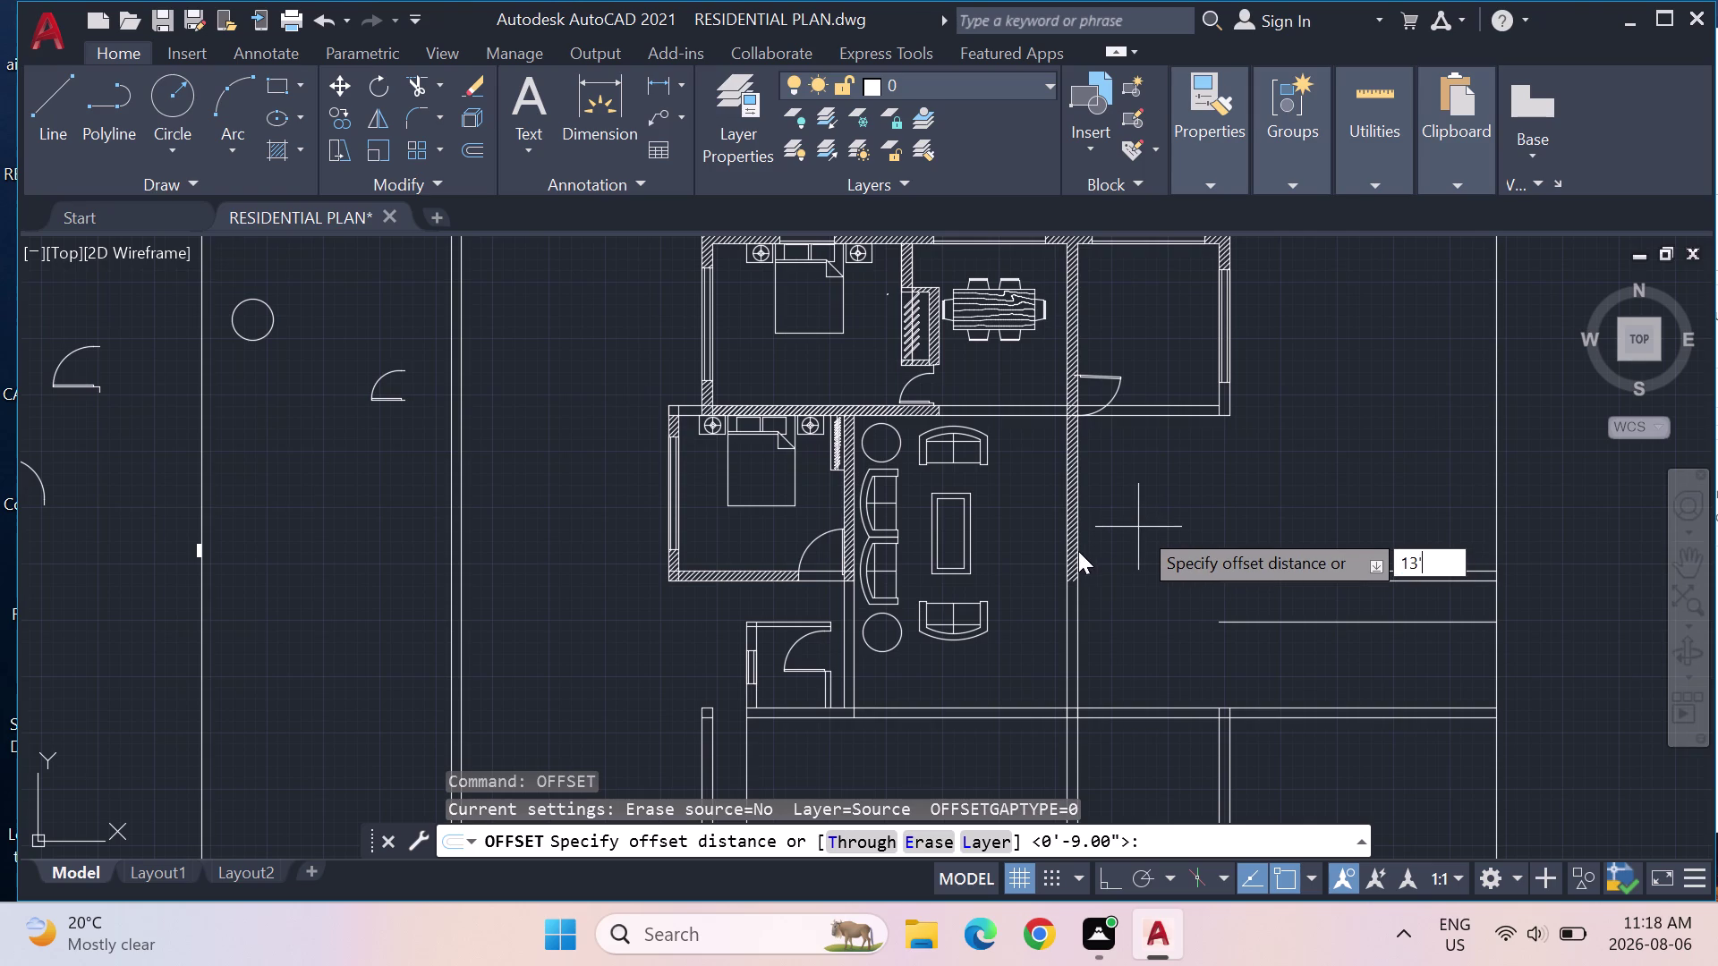
key(Return)
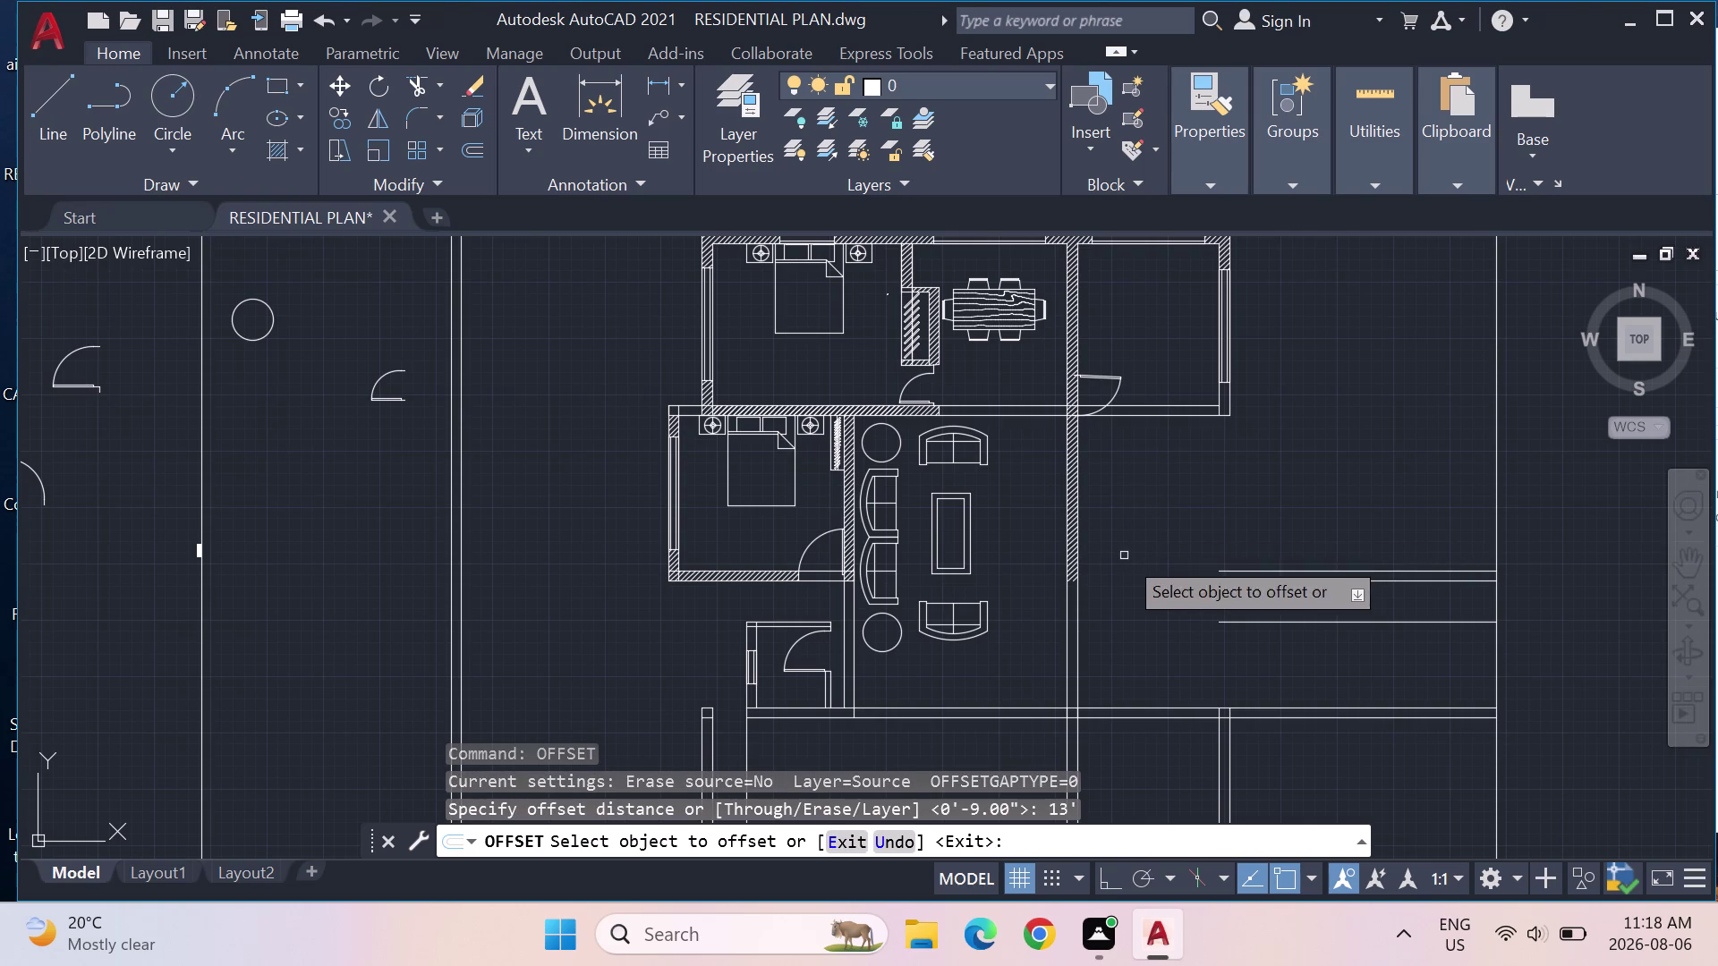
click(1077, 523)
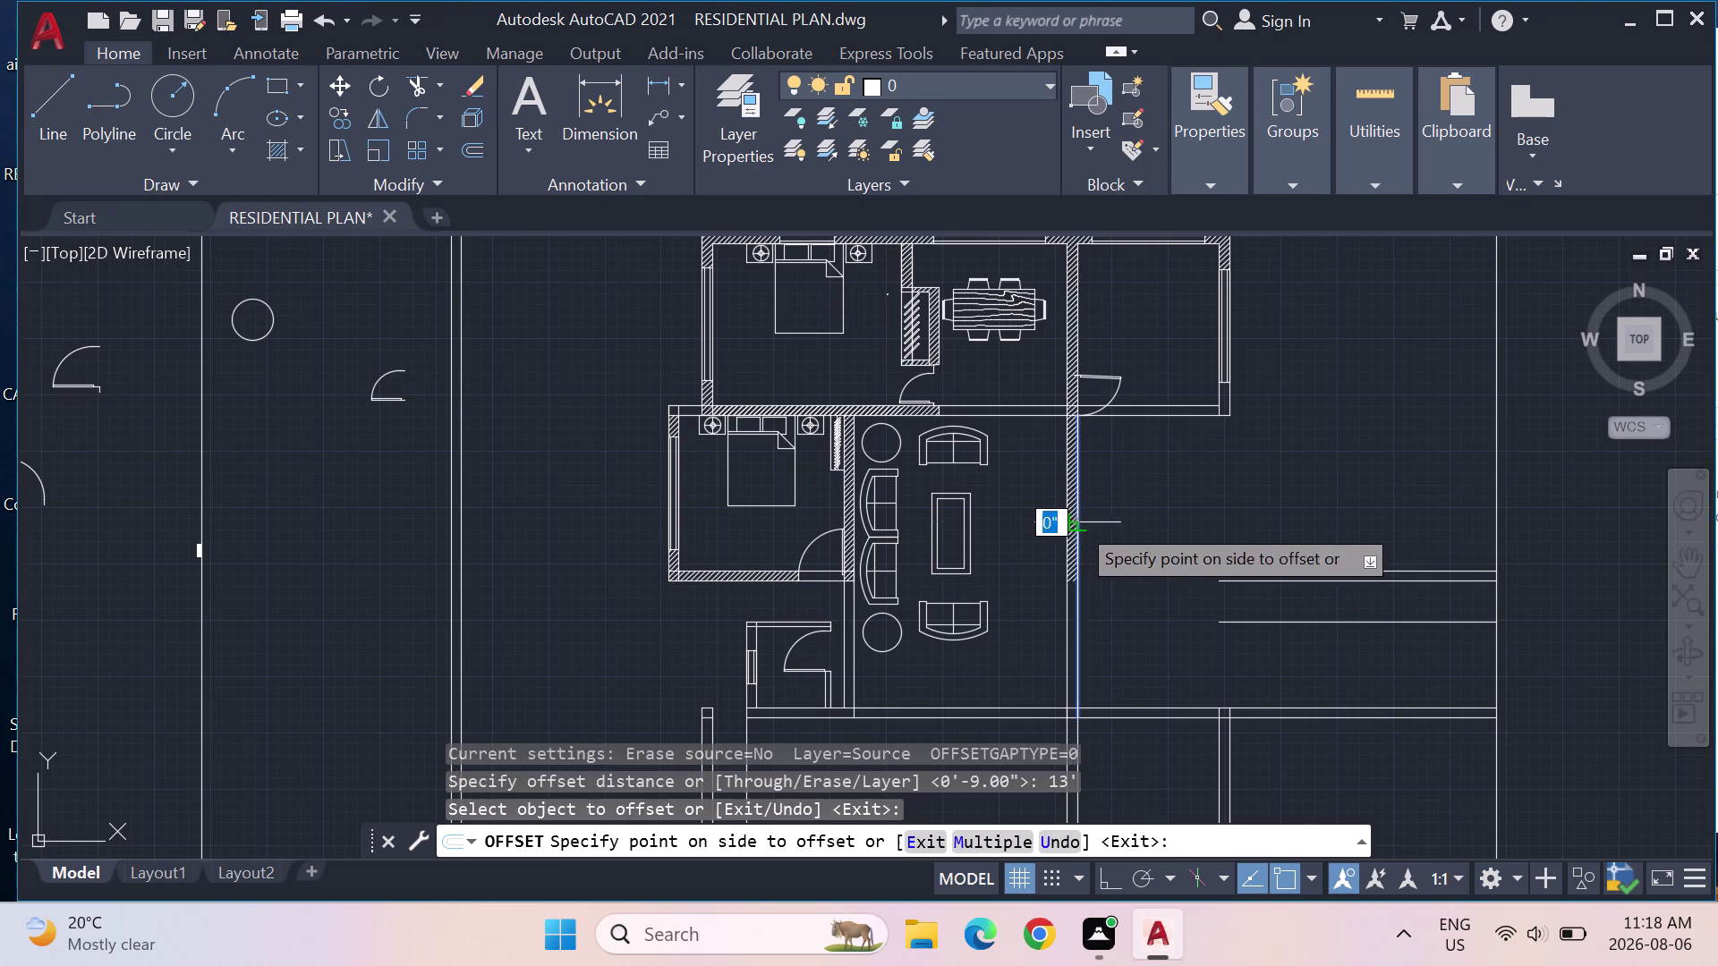
click(1167, 507)
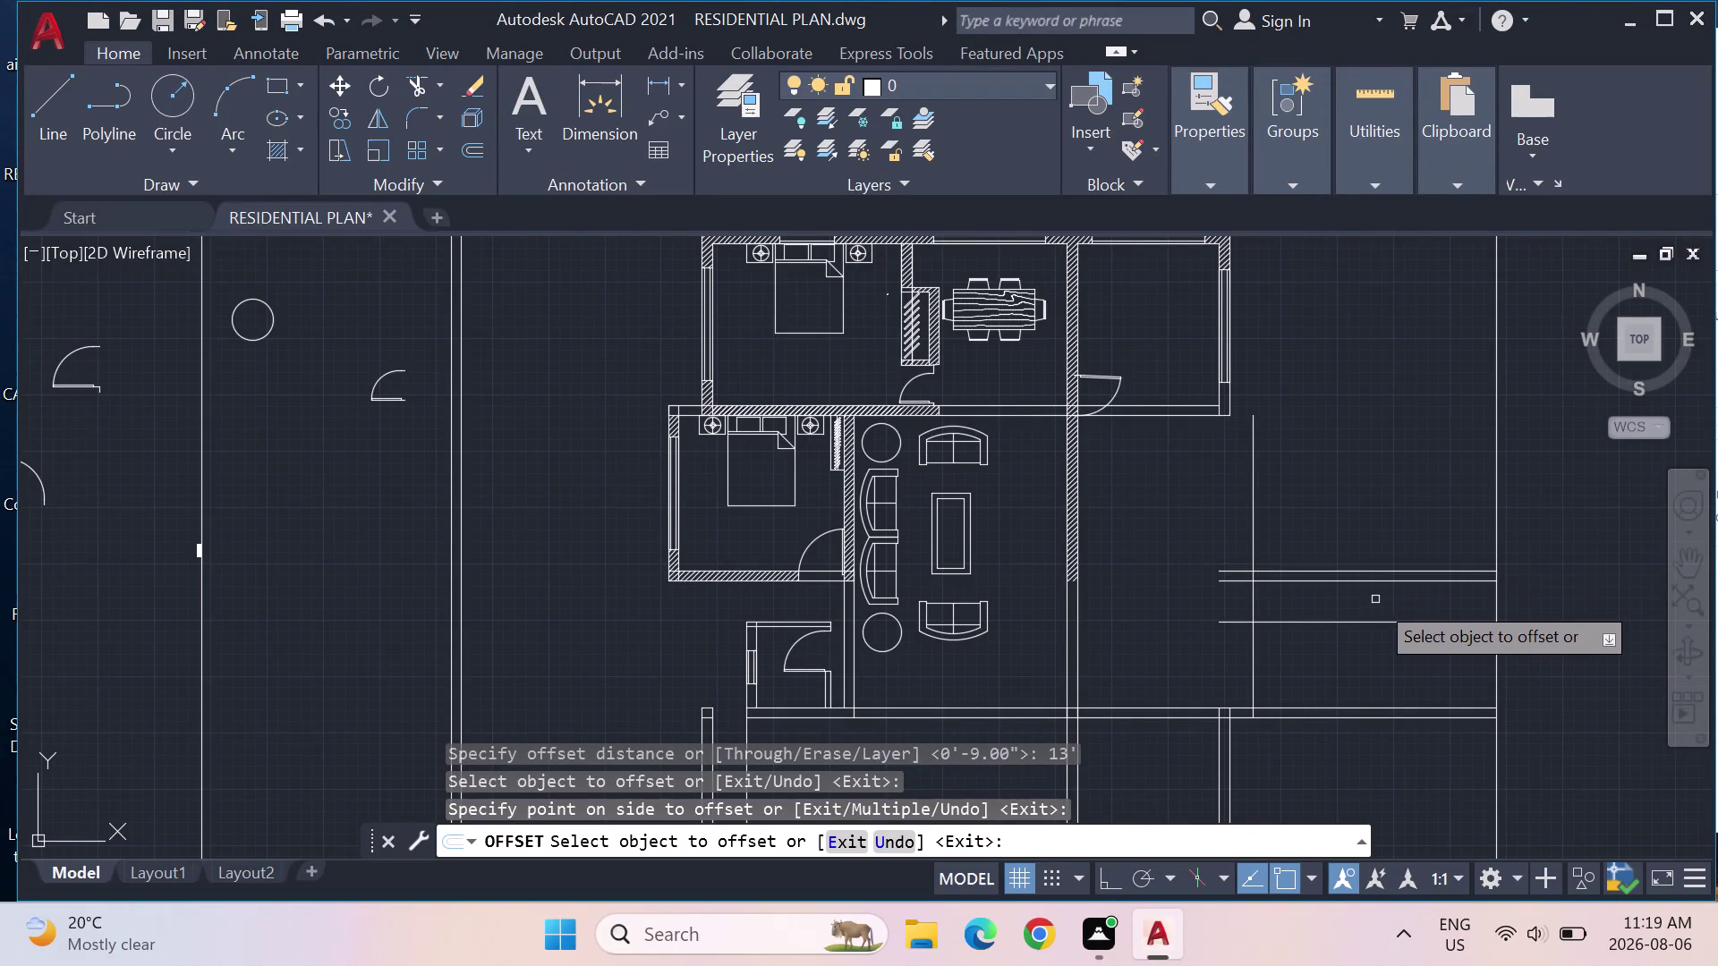
key(Return)
key(Return)
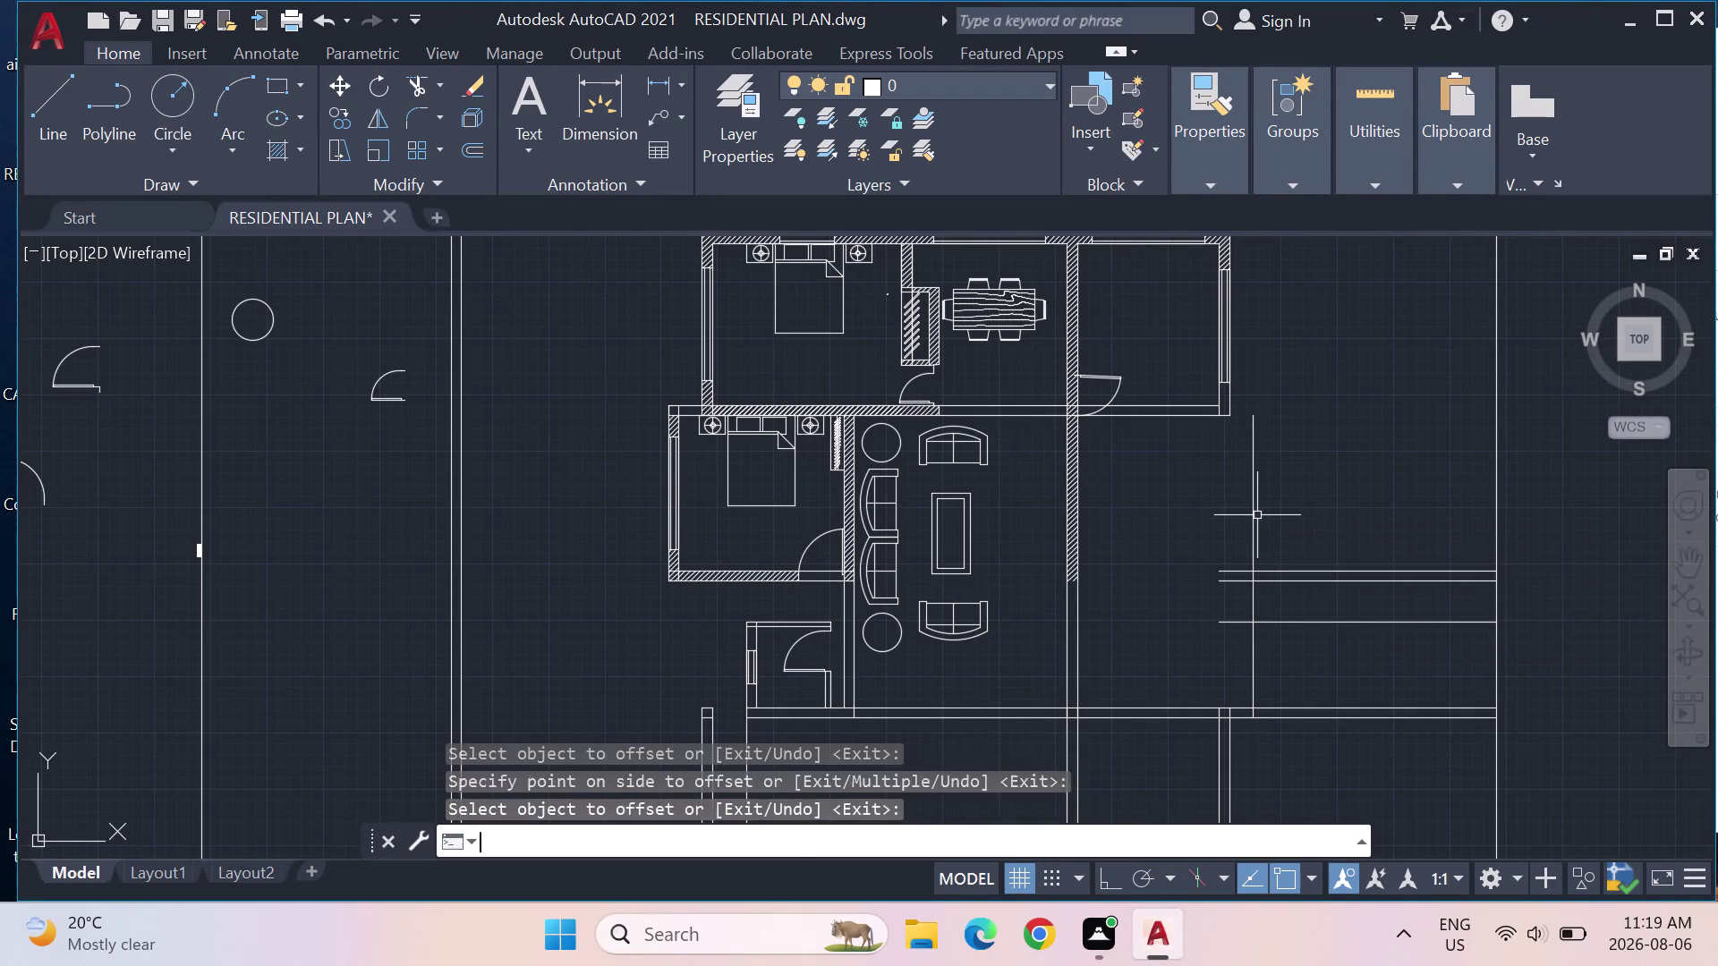
Offset the new vertical line a further 9" to the right.
key(9)
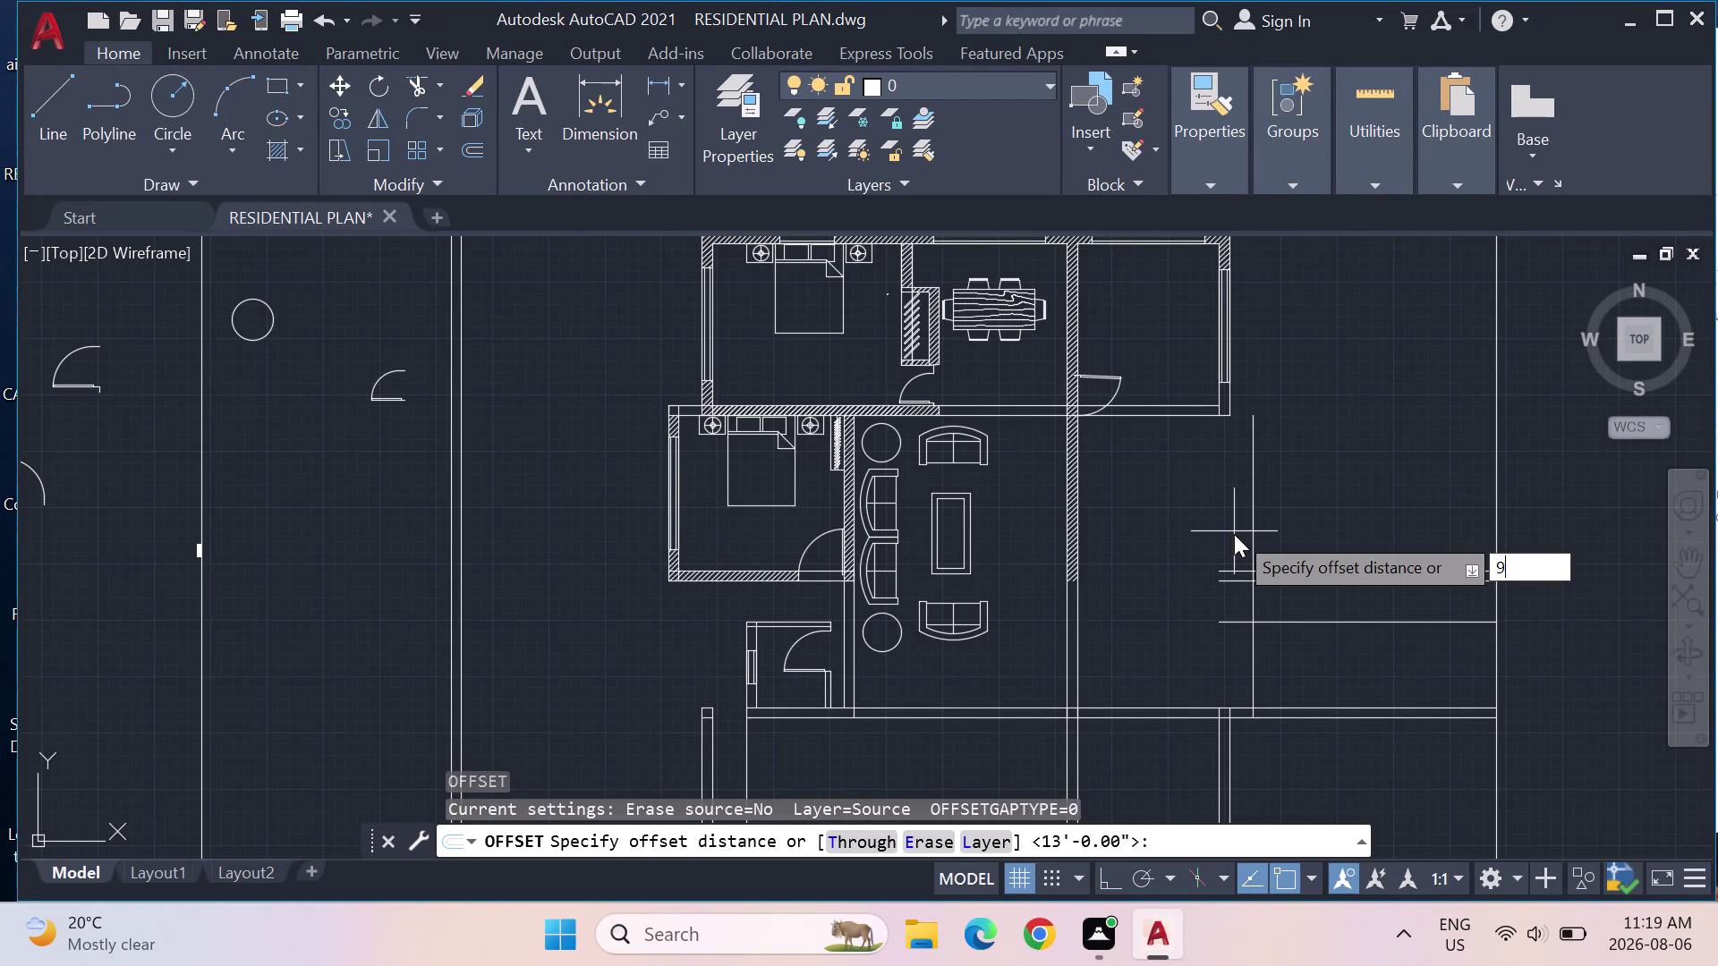
key(shift+quotedbl)
key(Return)
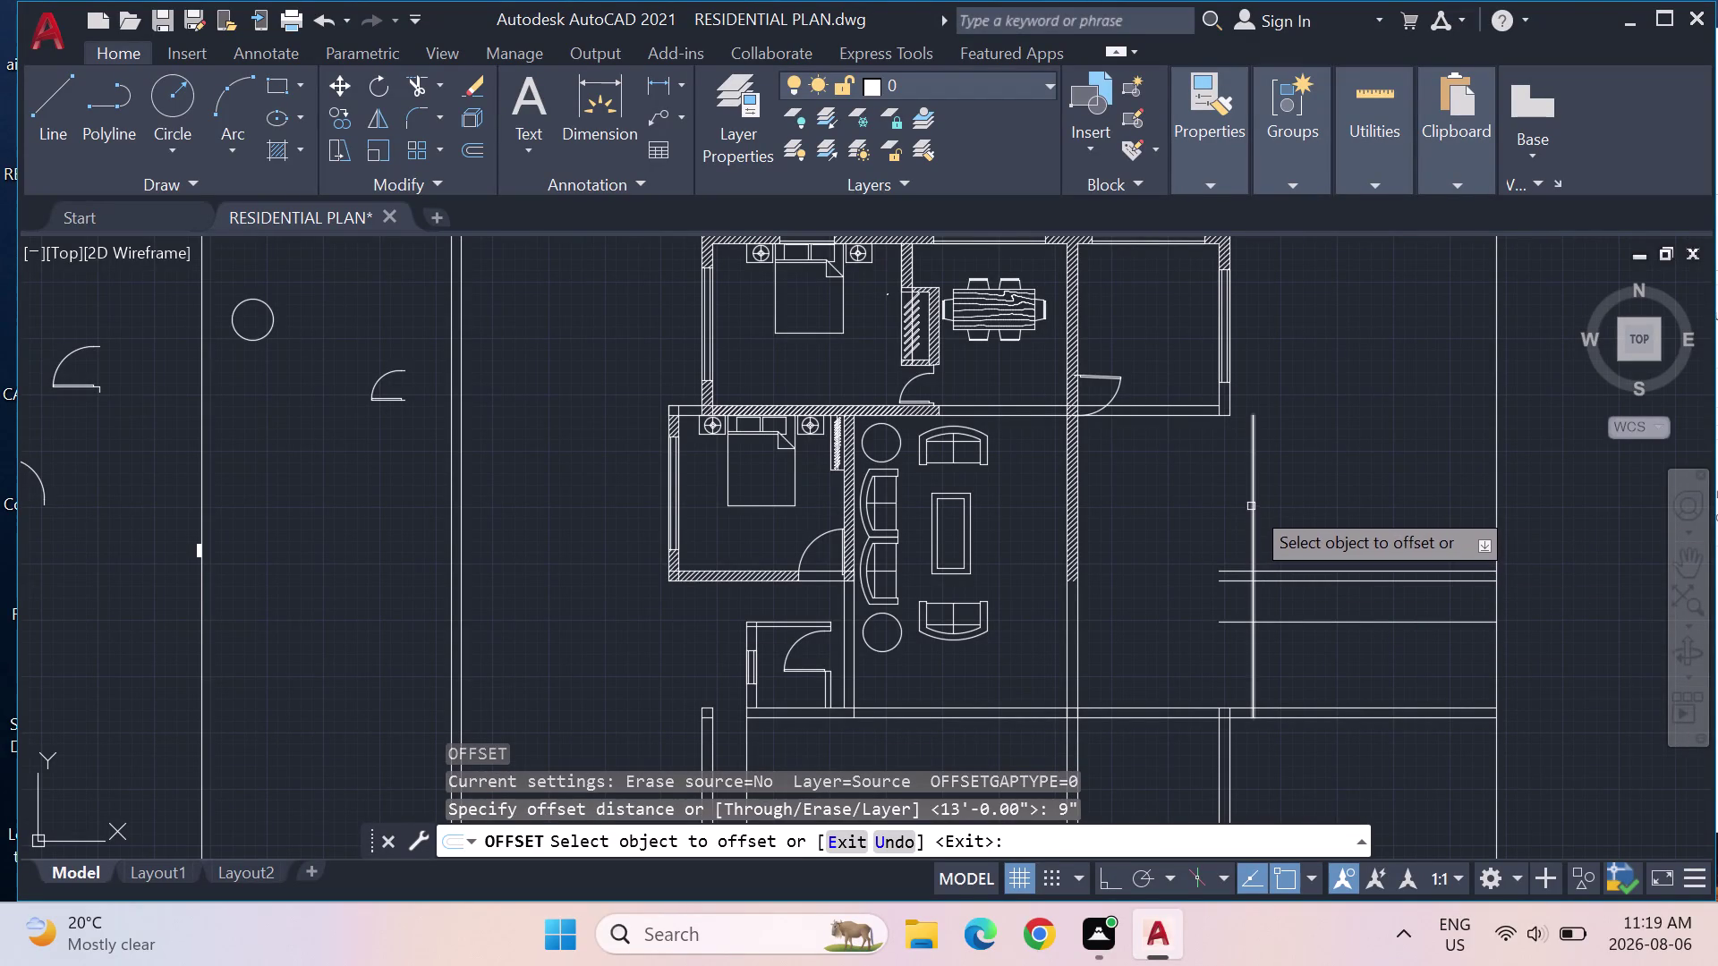
click(1251, 506)
click(1307, 487)
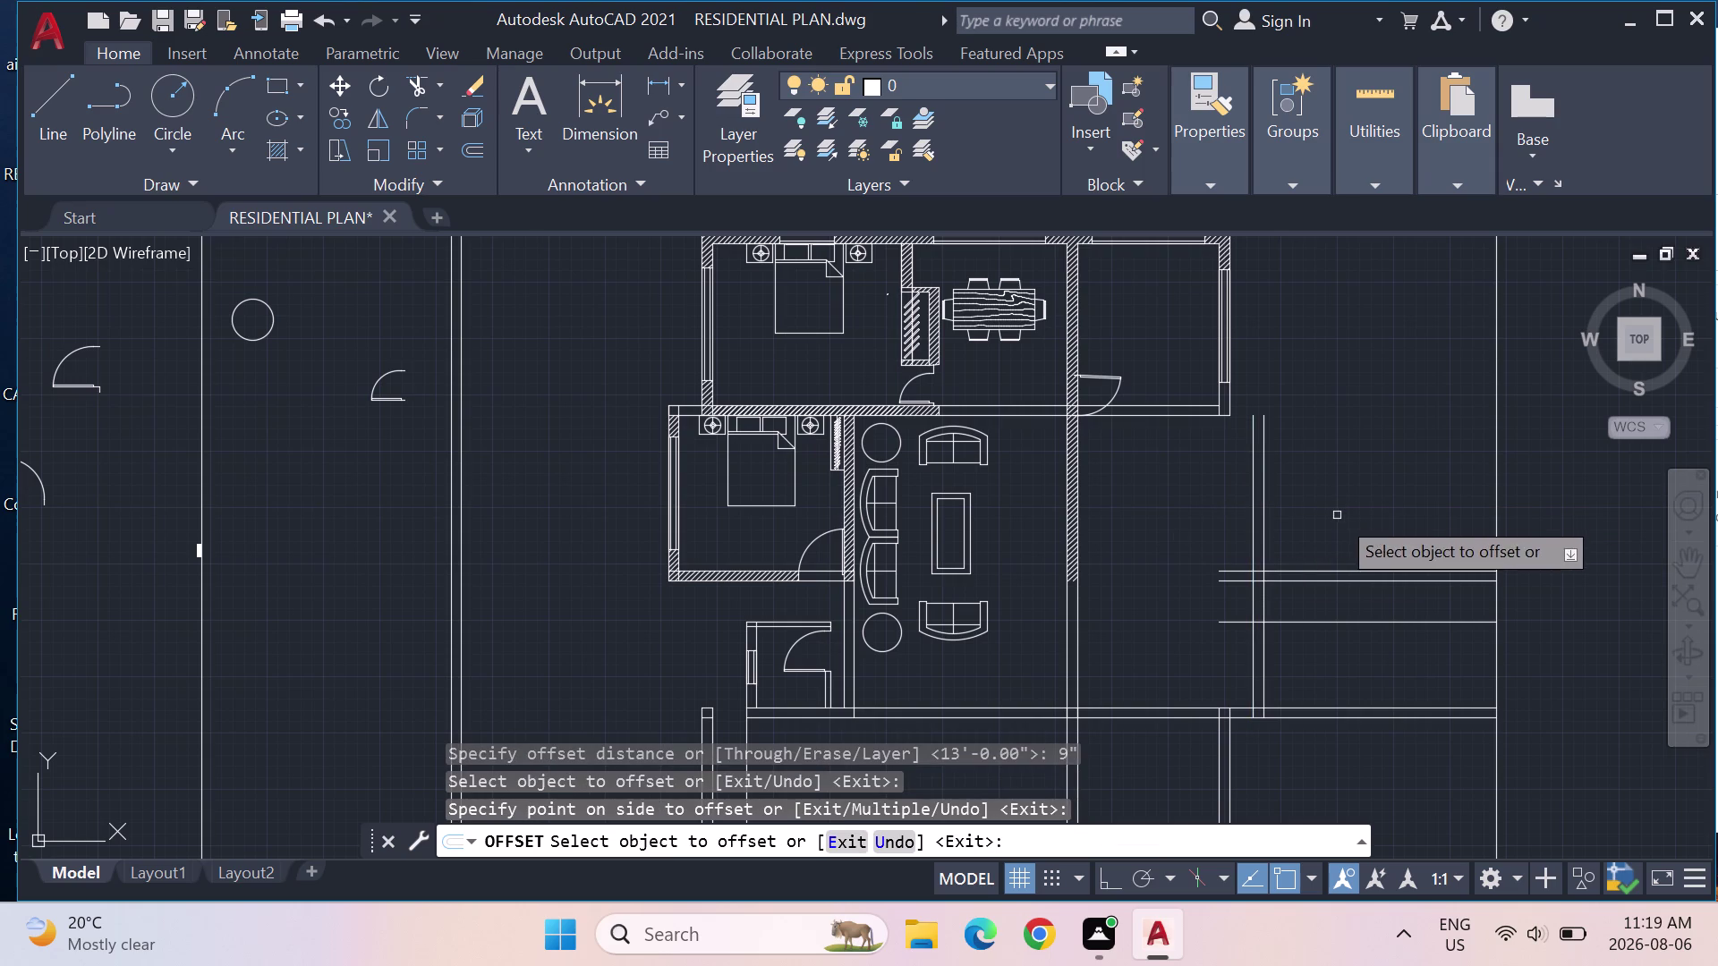
drag(42, 87, 52, 87)
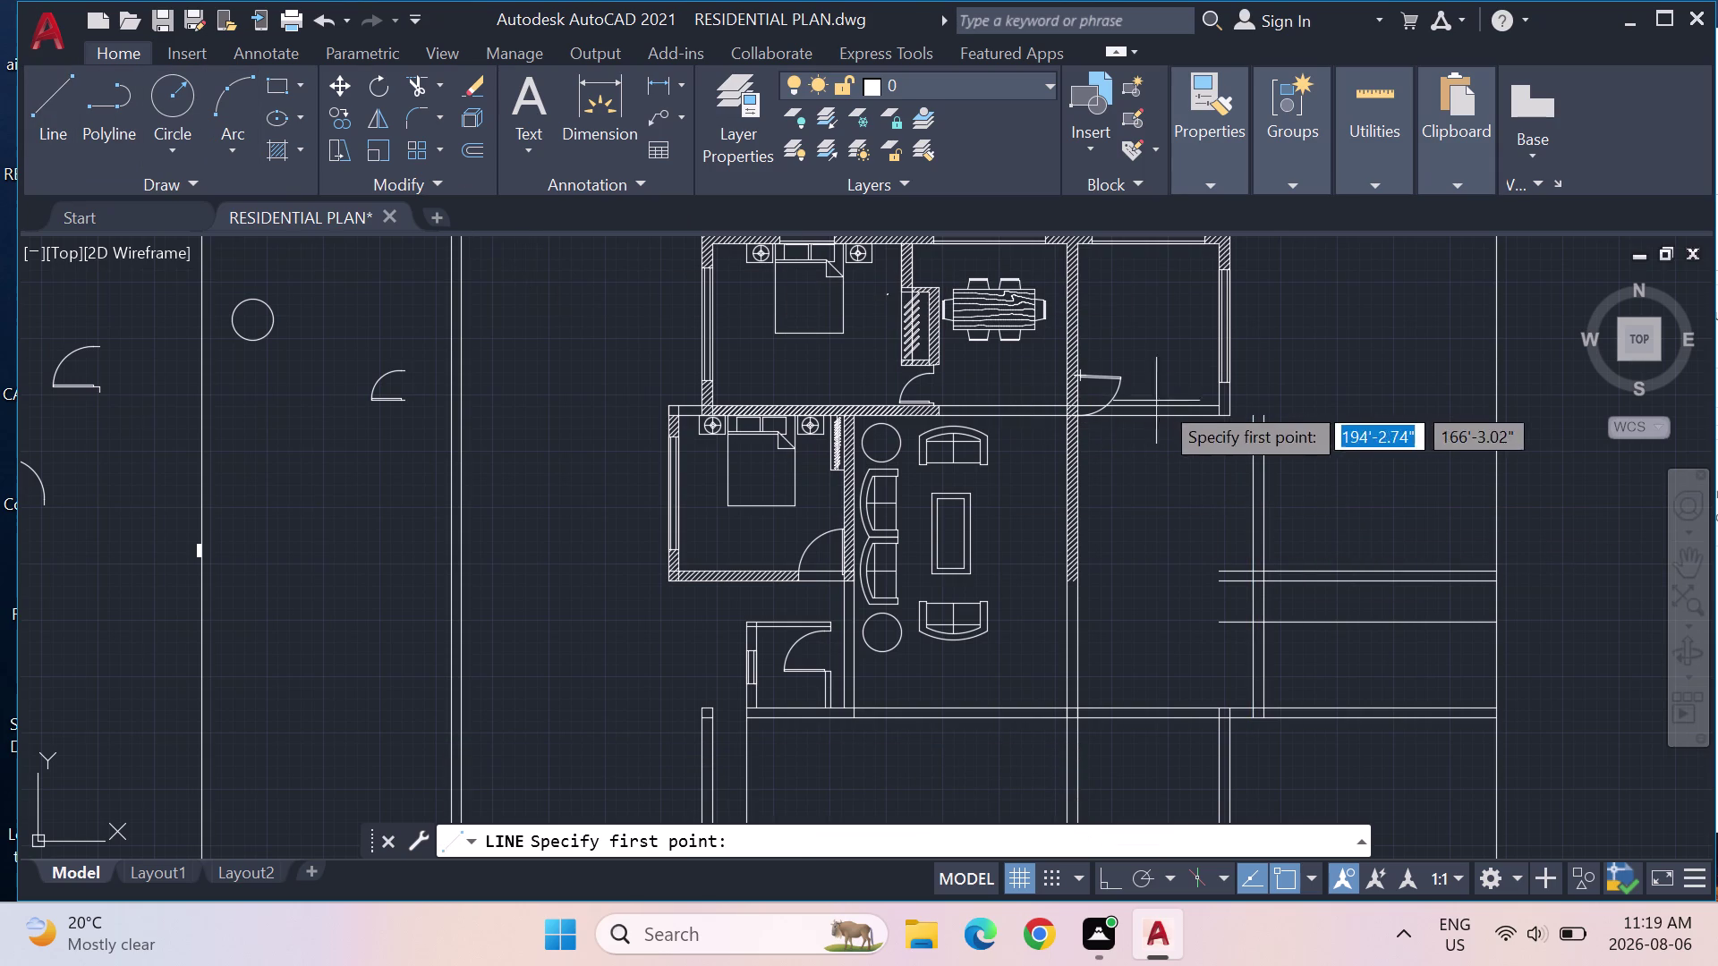
Draw short closing lines where the new vertical lines meet the wall band, undoing one misplaced point.
click(1232, 417)
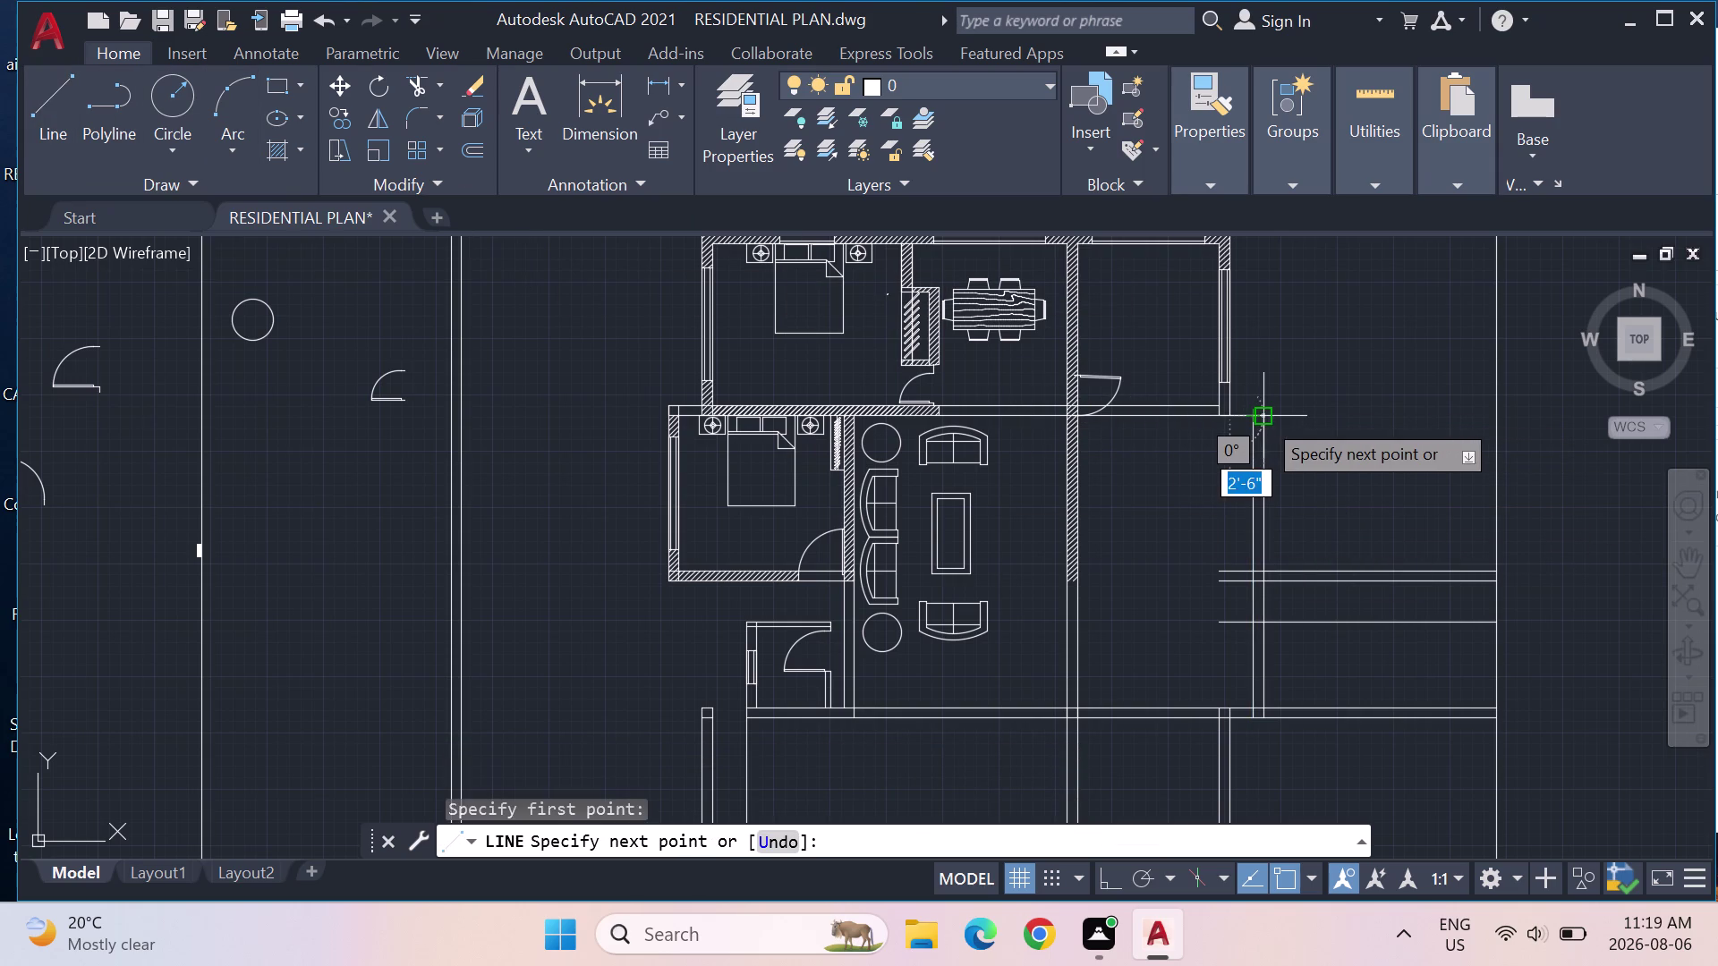
click(1270, 418)
key(Escape)
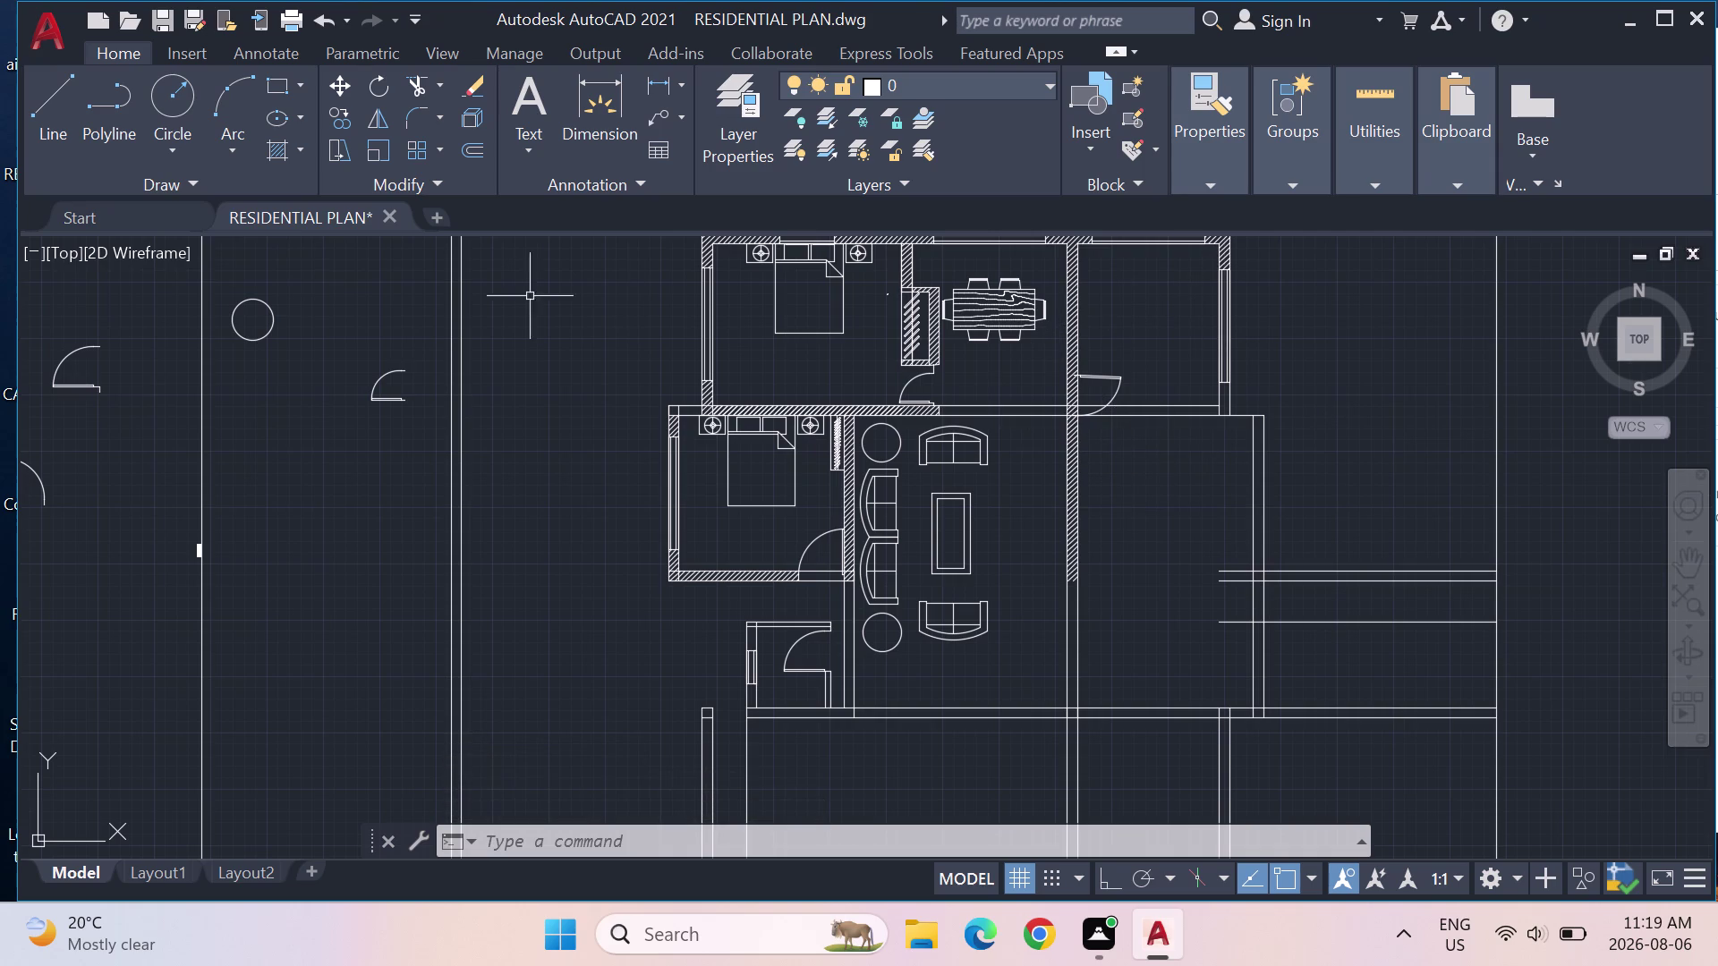
click(69, 100)
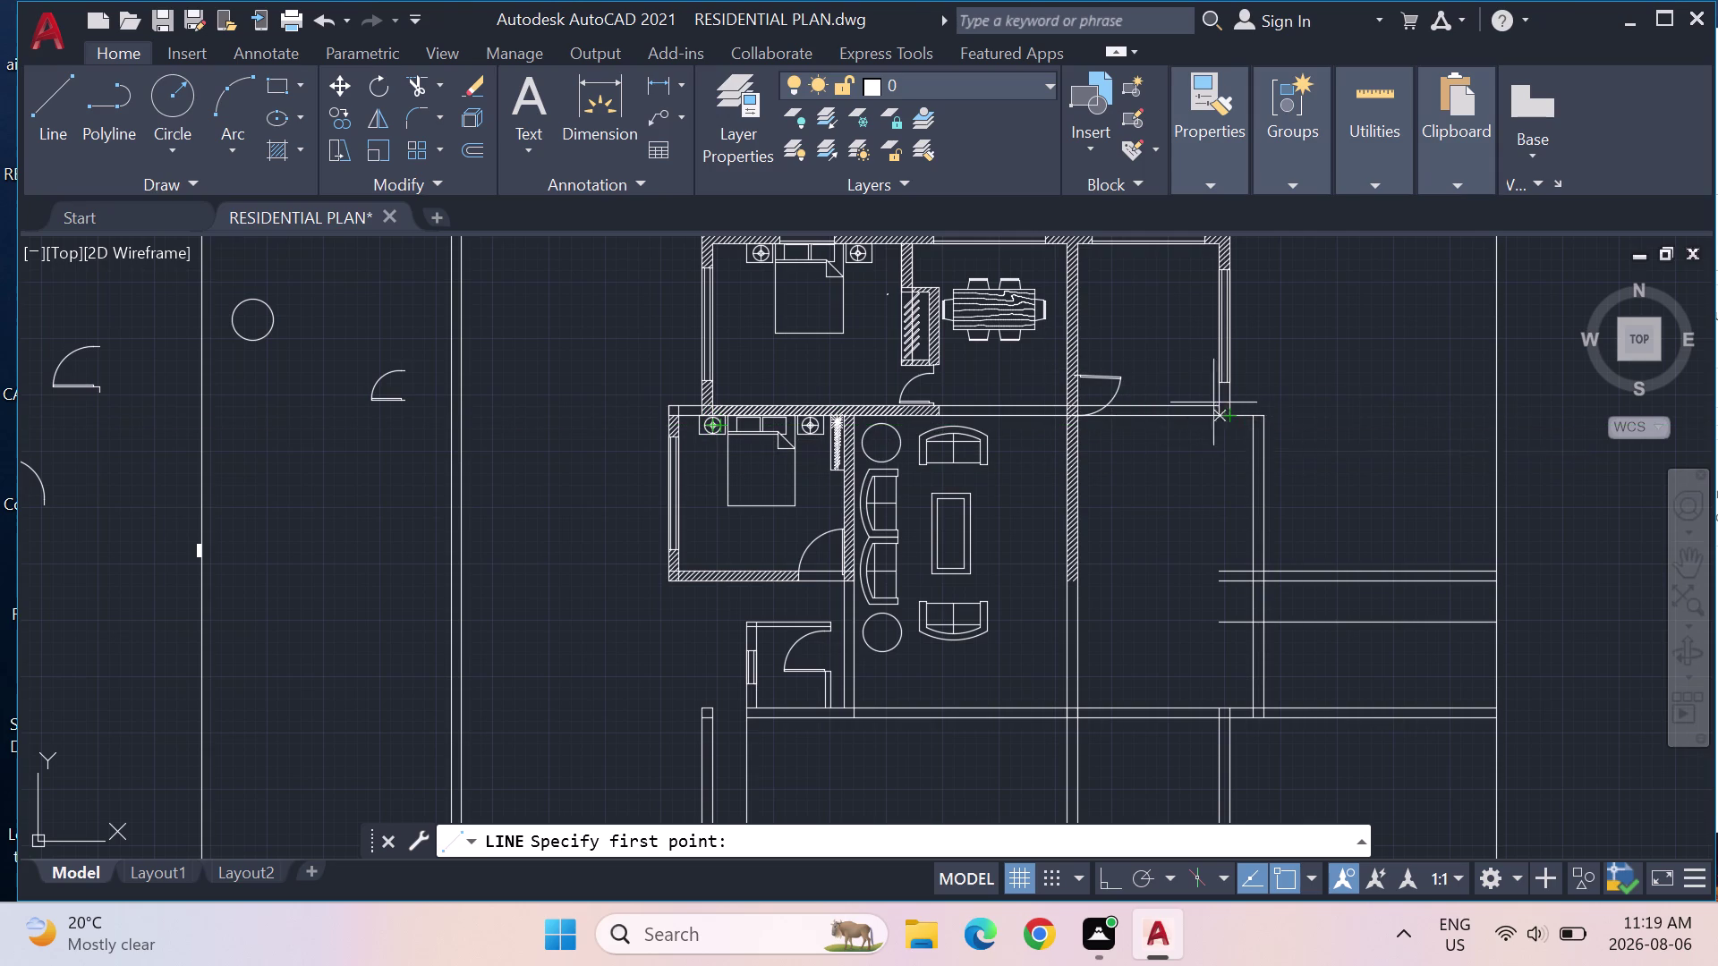
click(1210, 402)
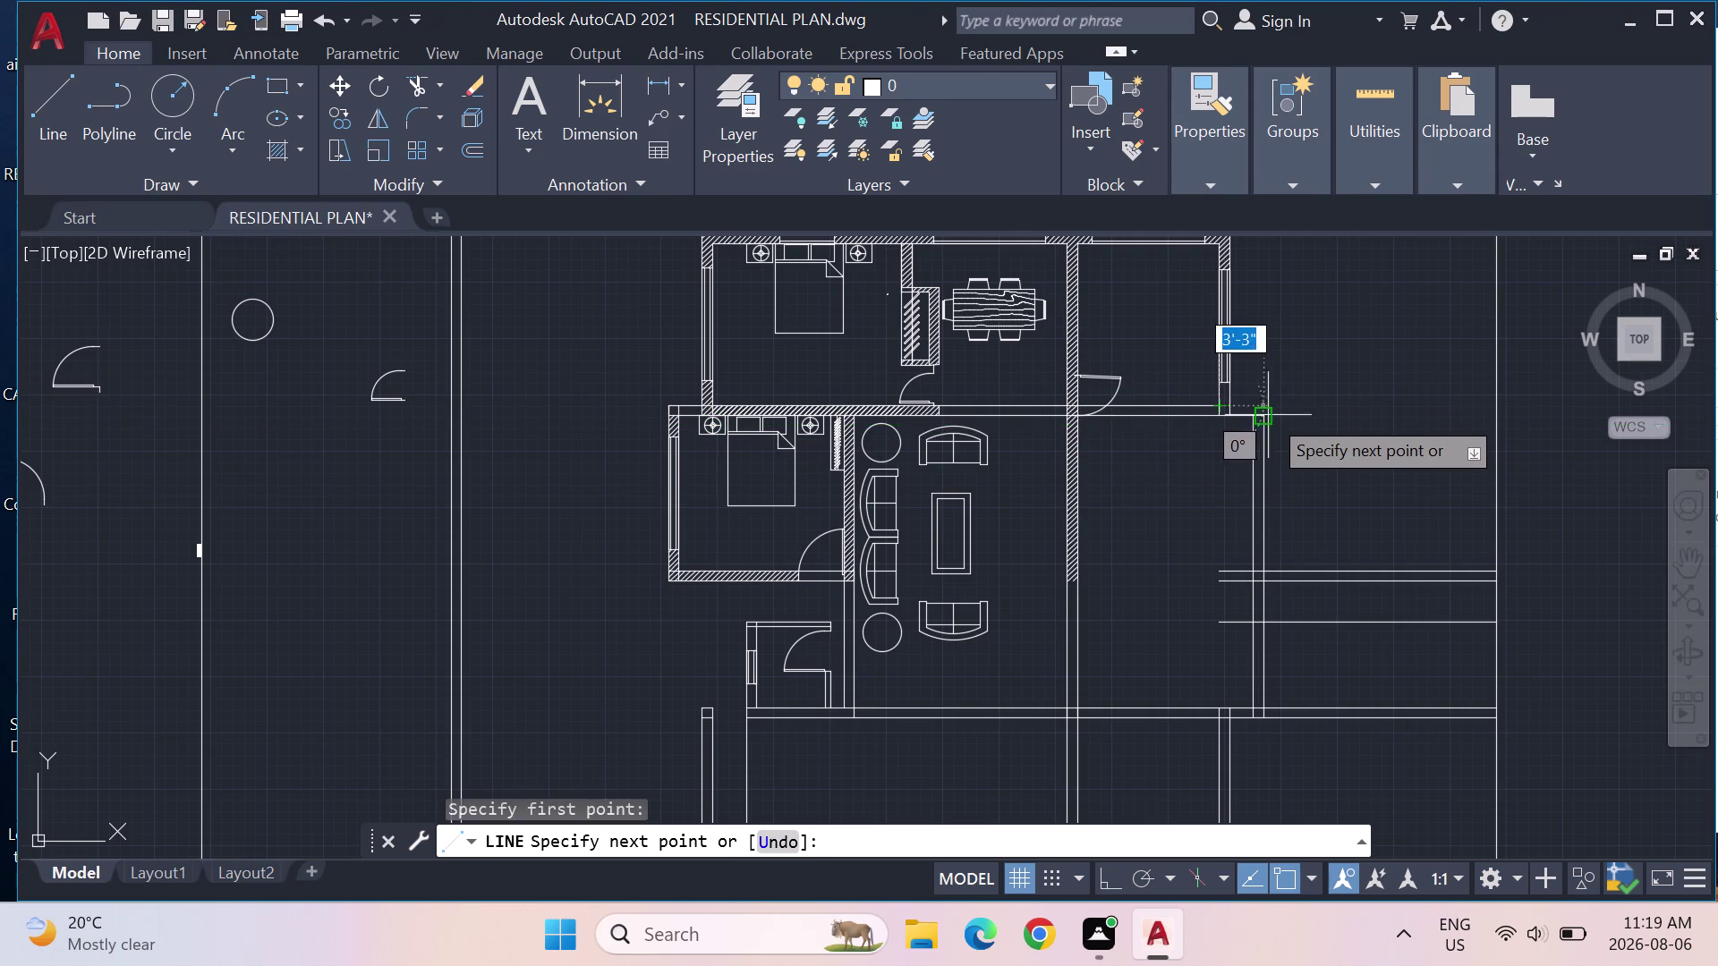
click(1268, 416)
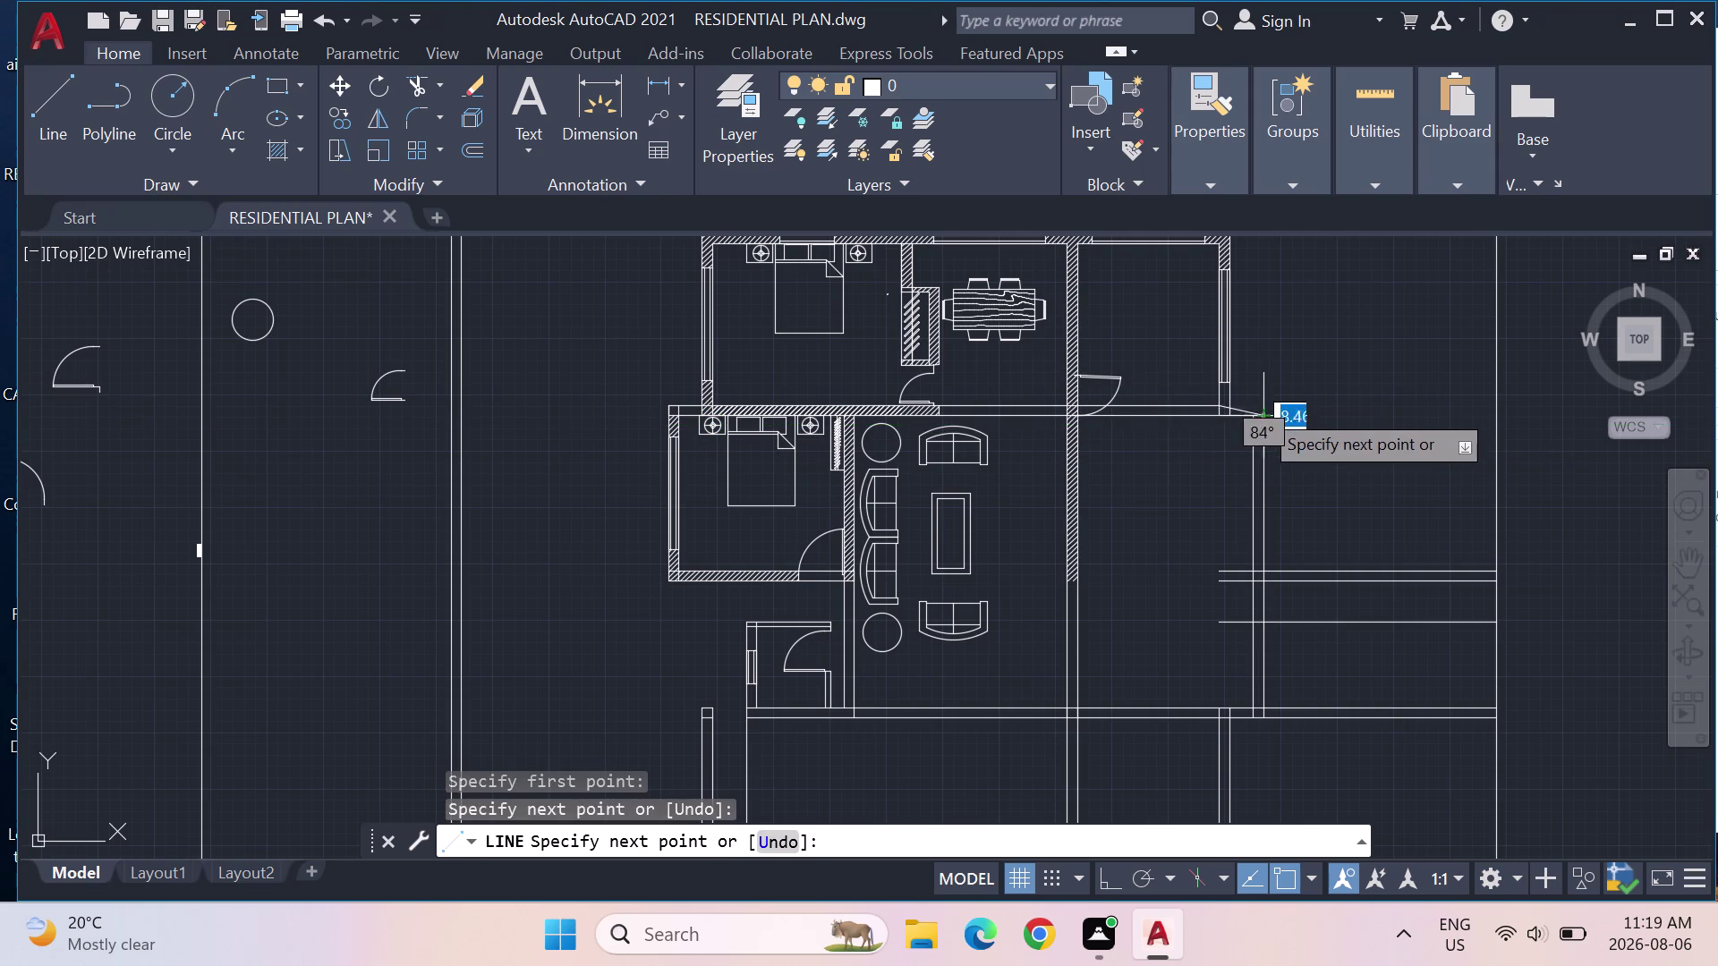
key(ctrl+z)
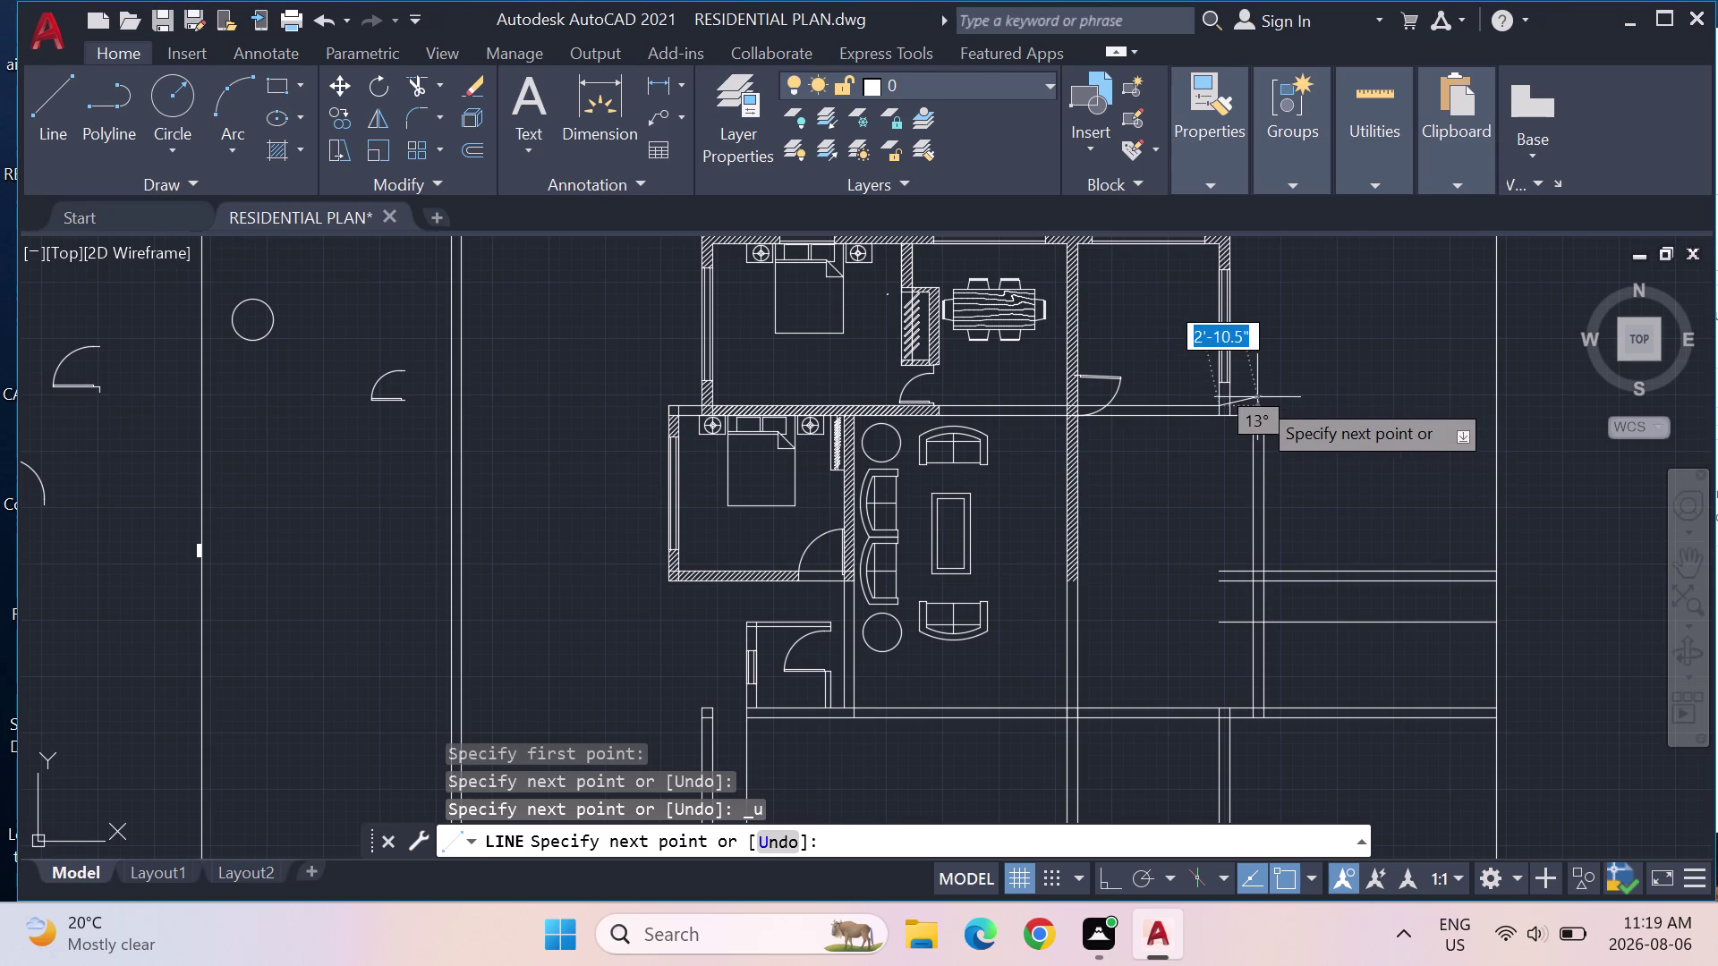
click(1266, 405)
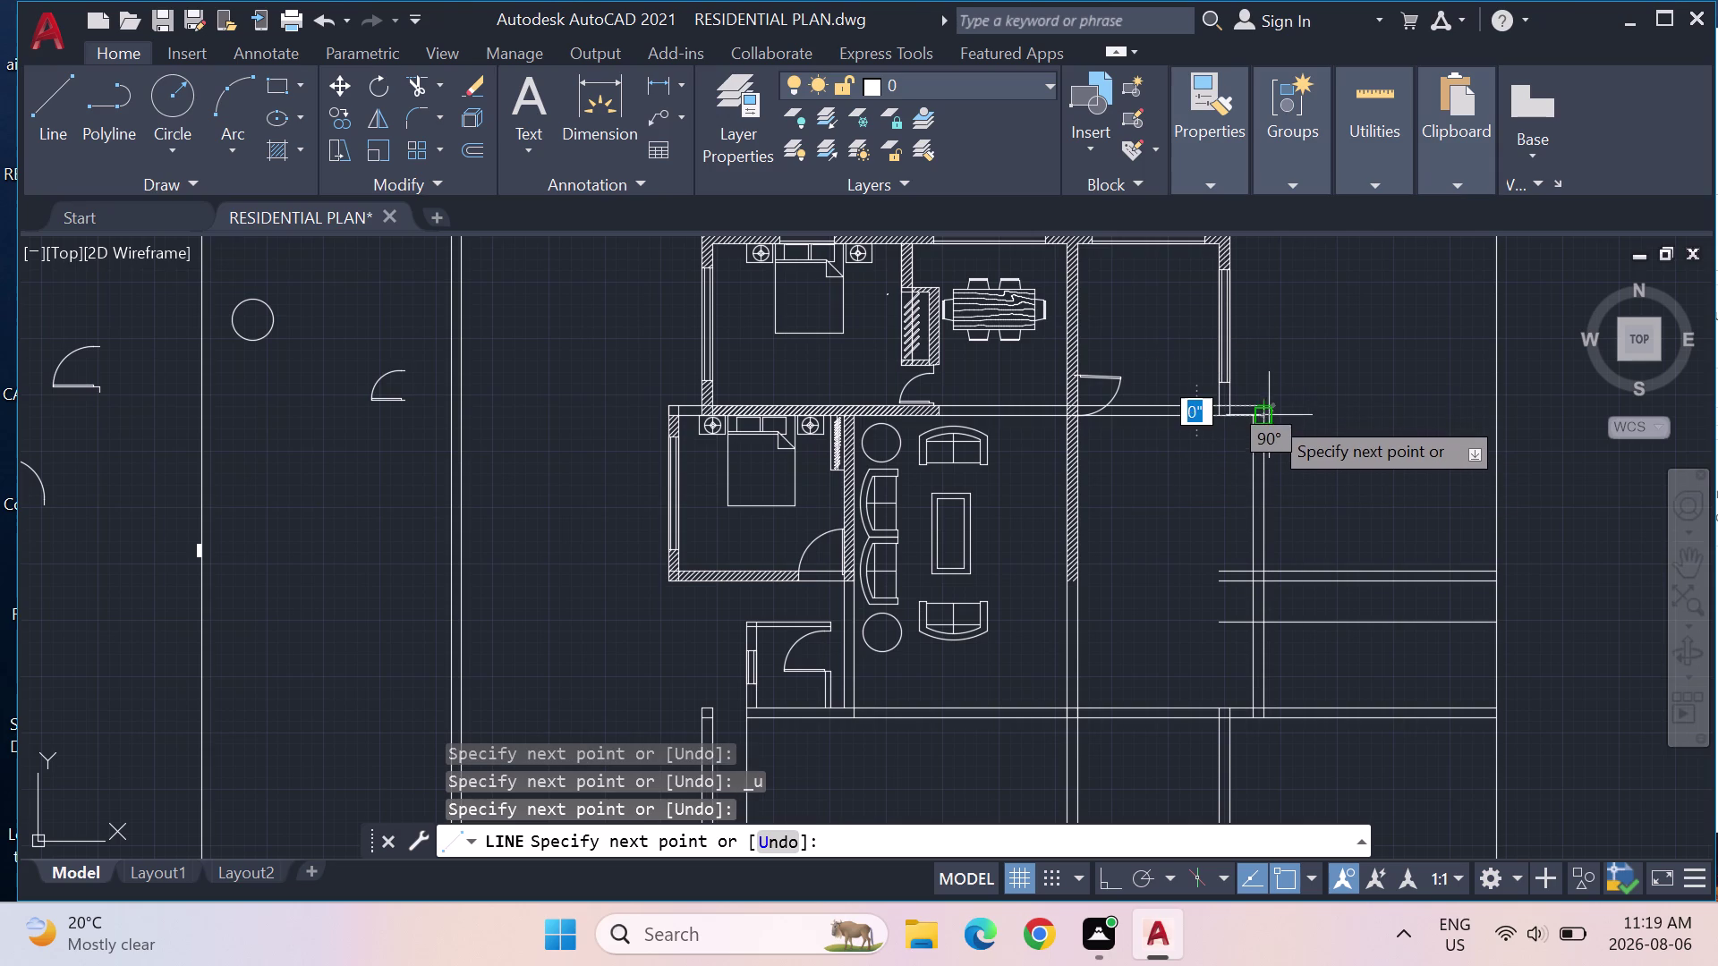
click(1271, 419)
key(Escape)
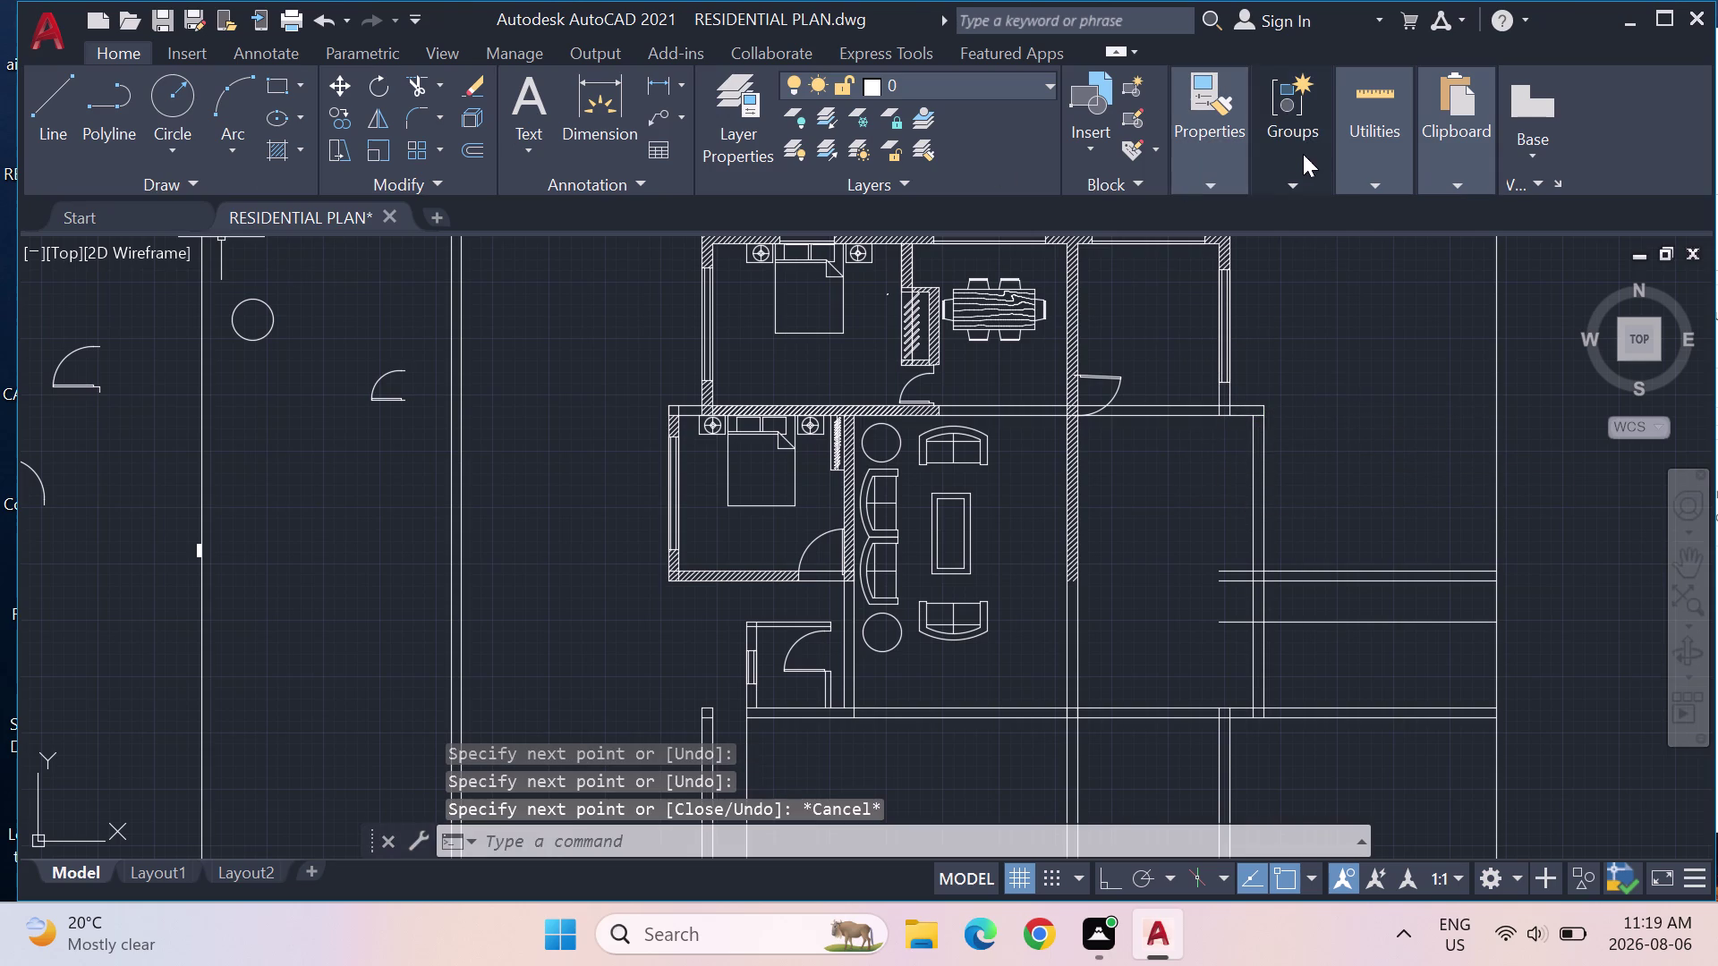
click(1379, 169)
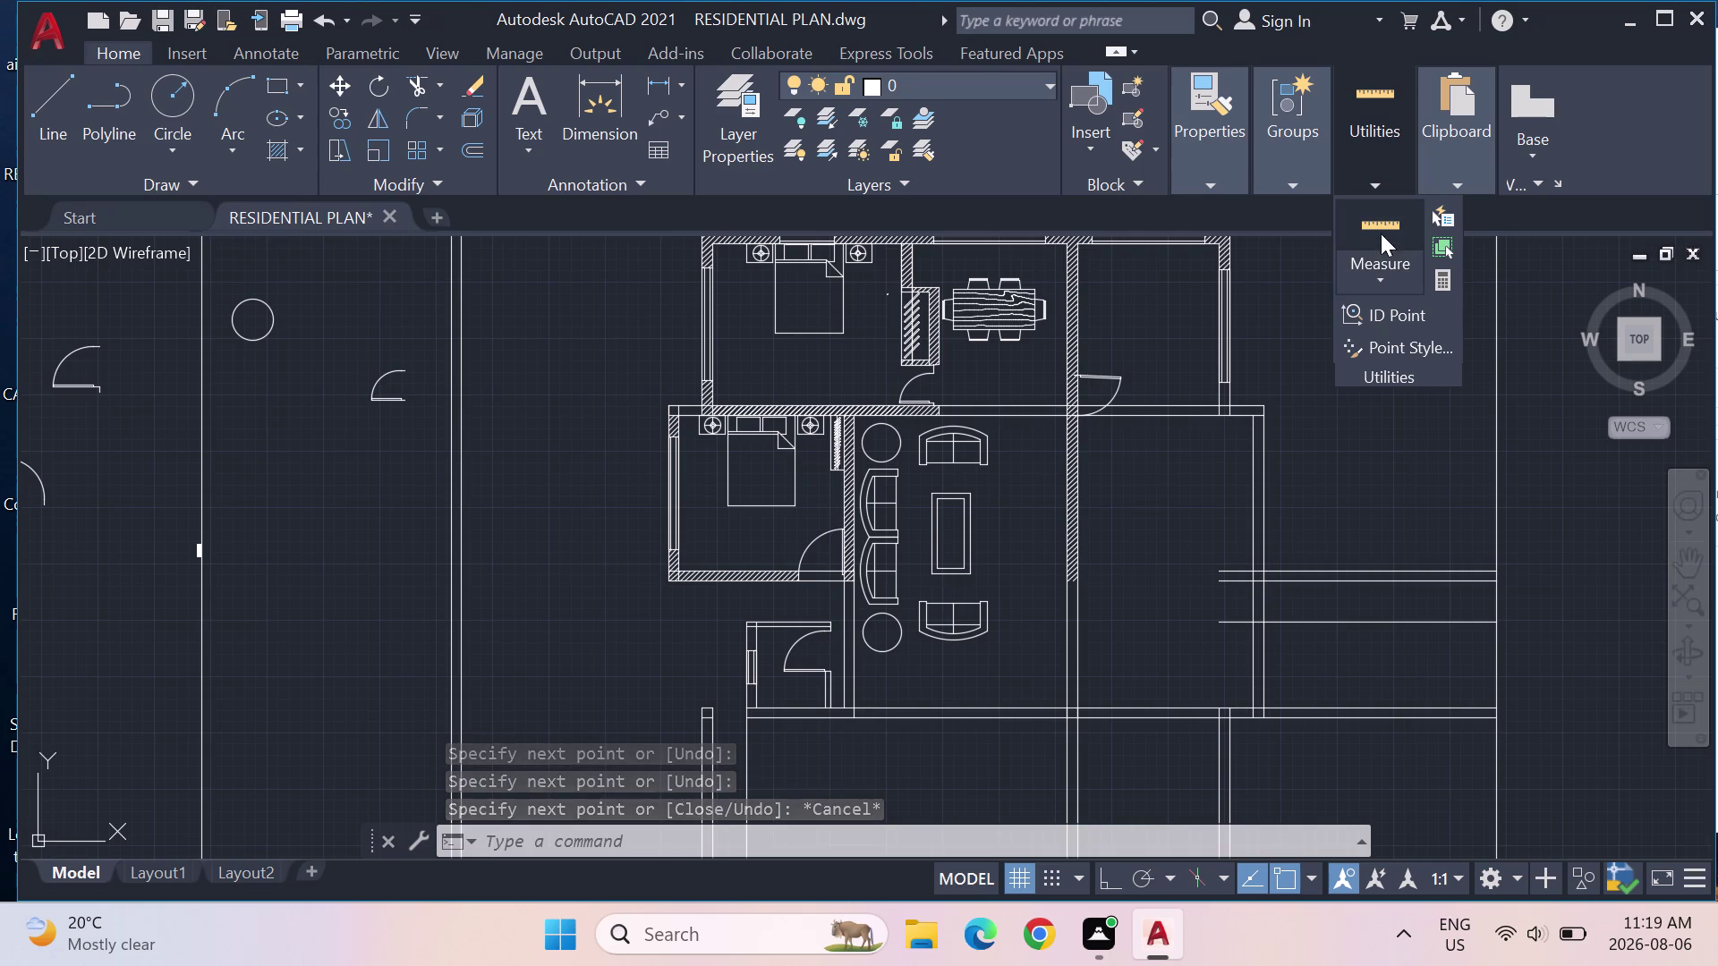
click(1388, 224)
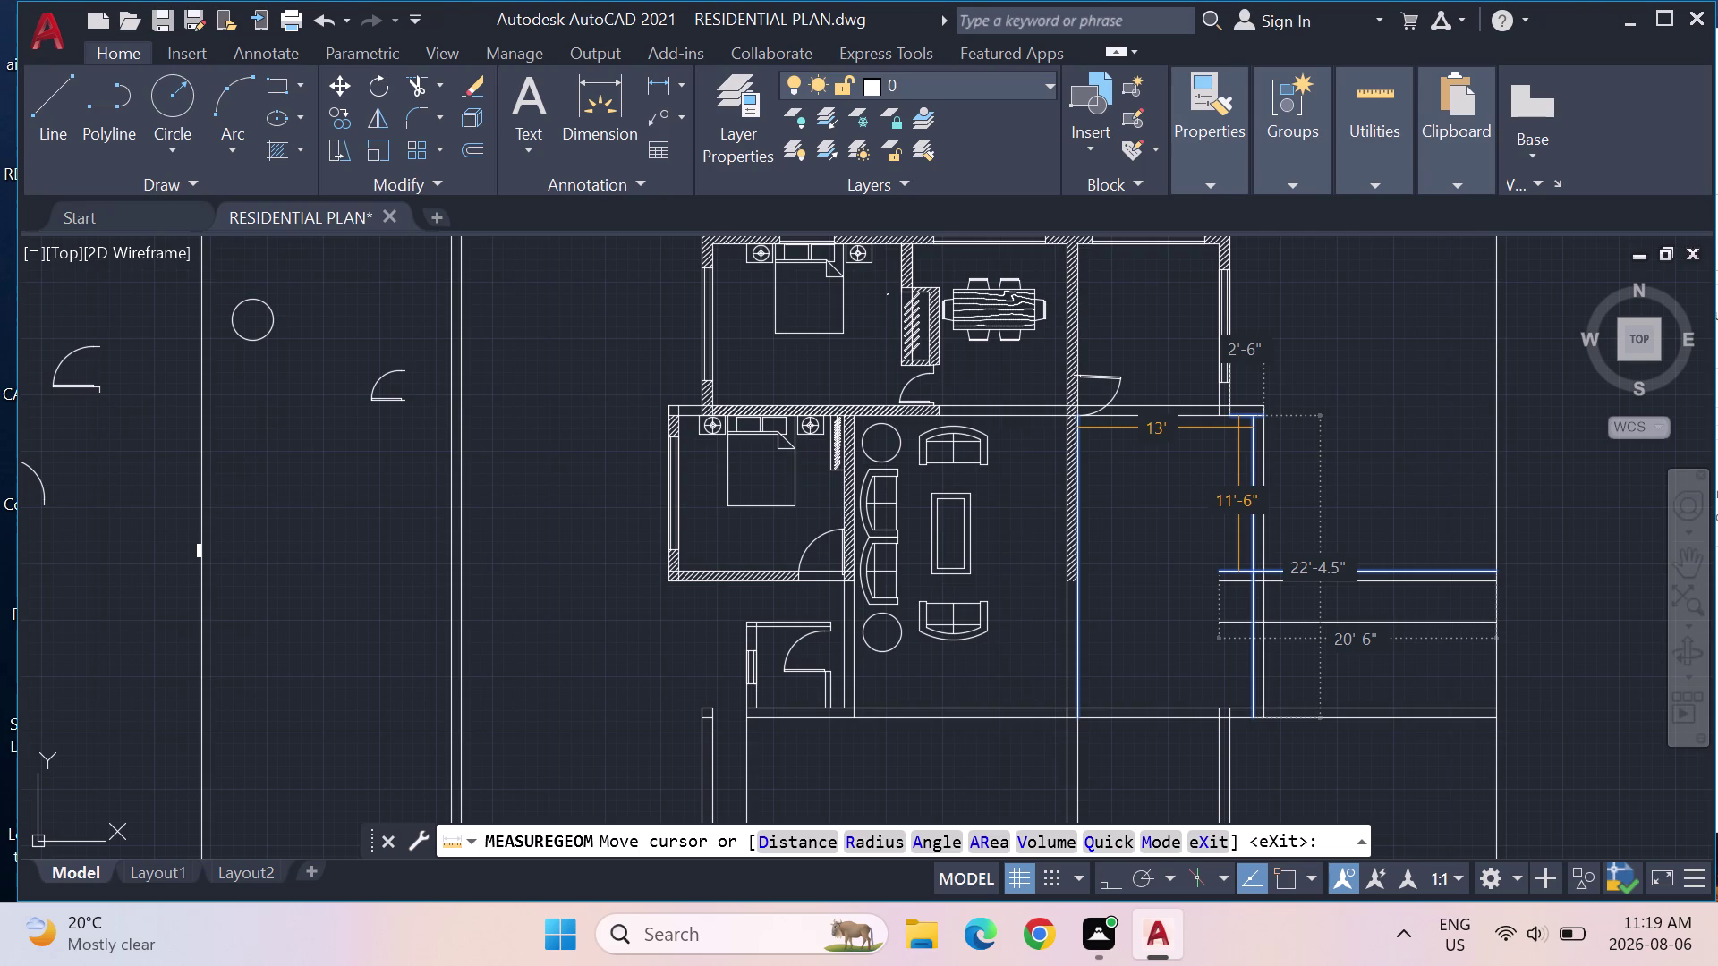
key(Escape)
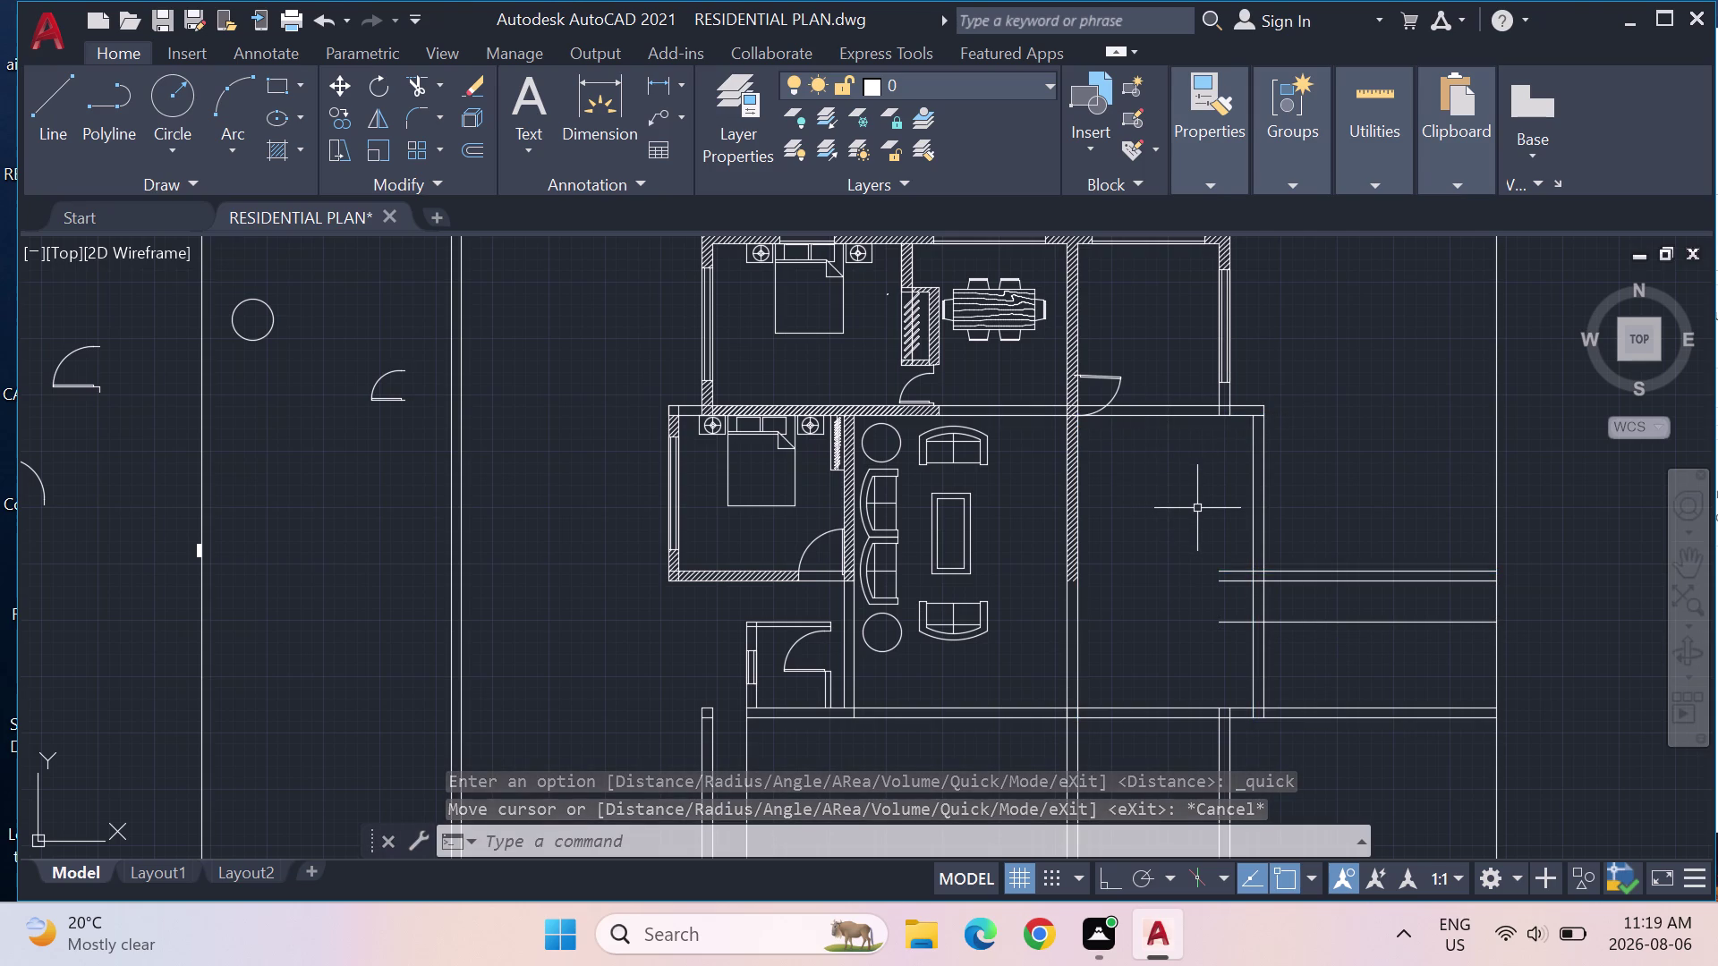
scroll(down, 3)
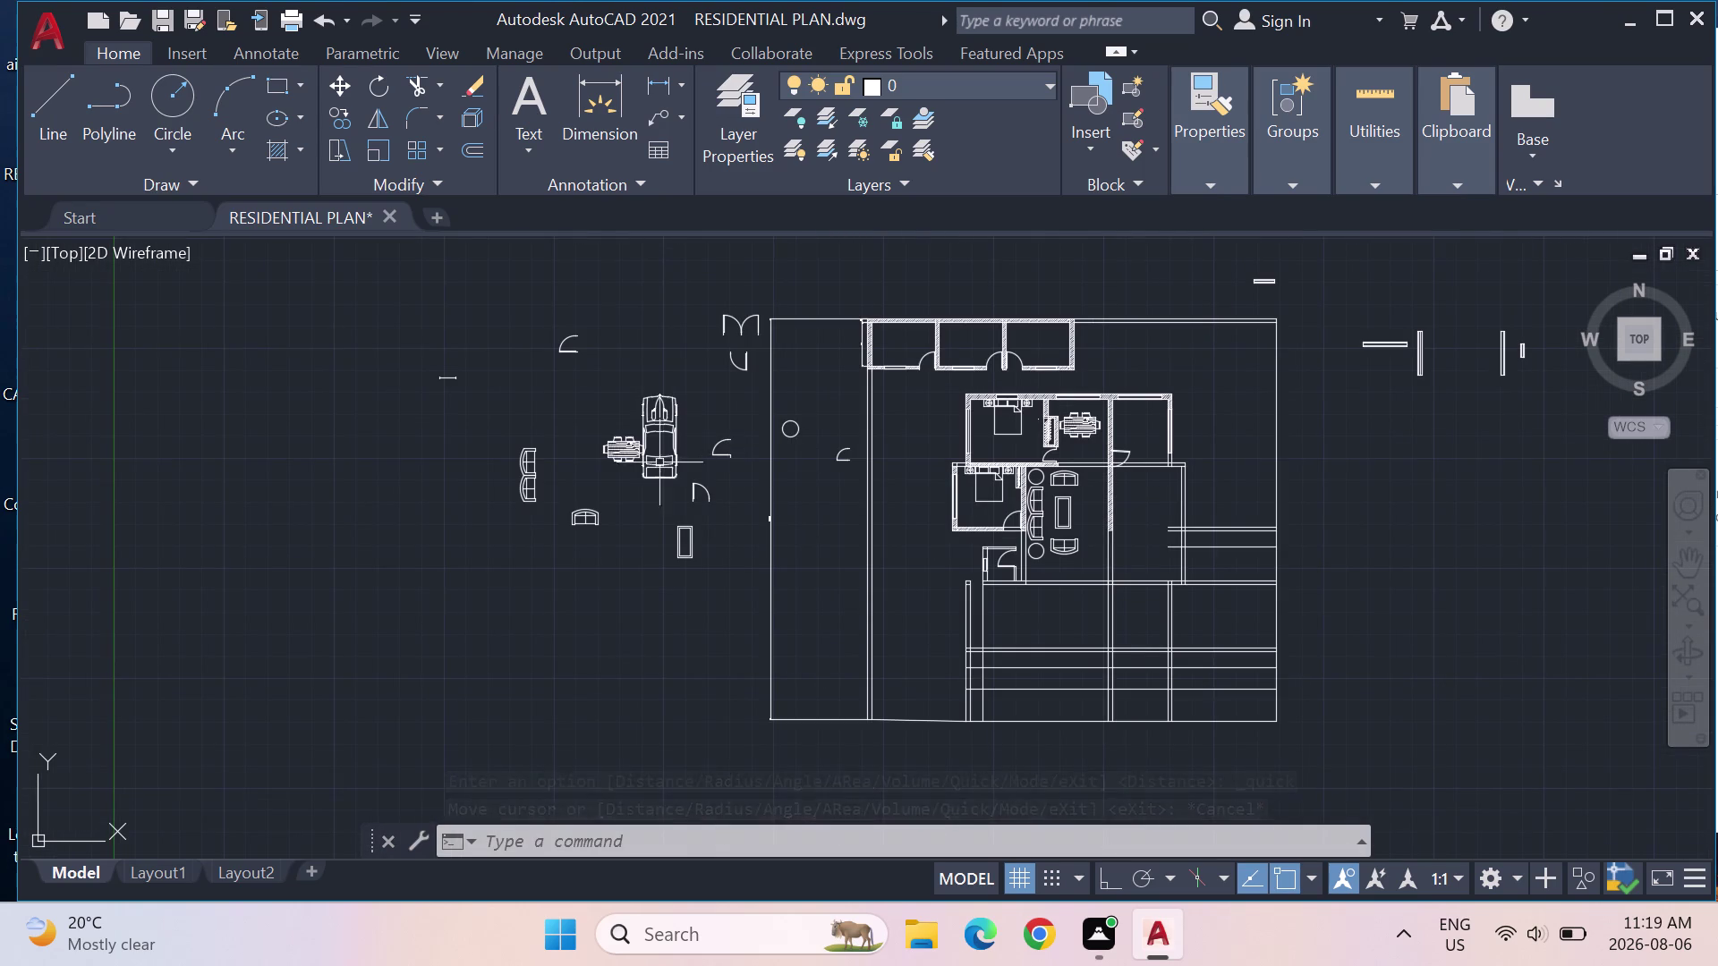
Select the upper bedroom's bed and bedside tables.
scroll(up, 3)
scroll(down, 3)
middle_drag(730, 346, 666, 486)
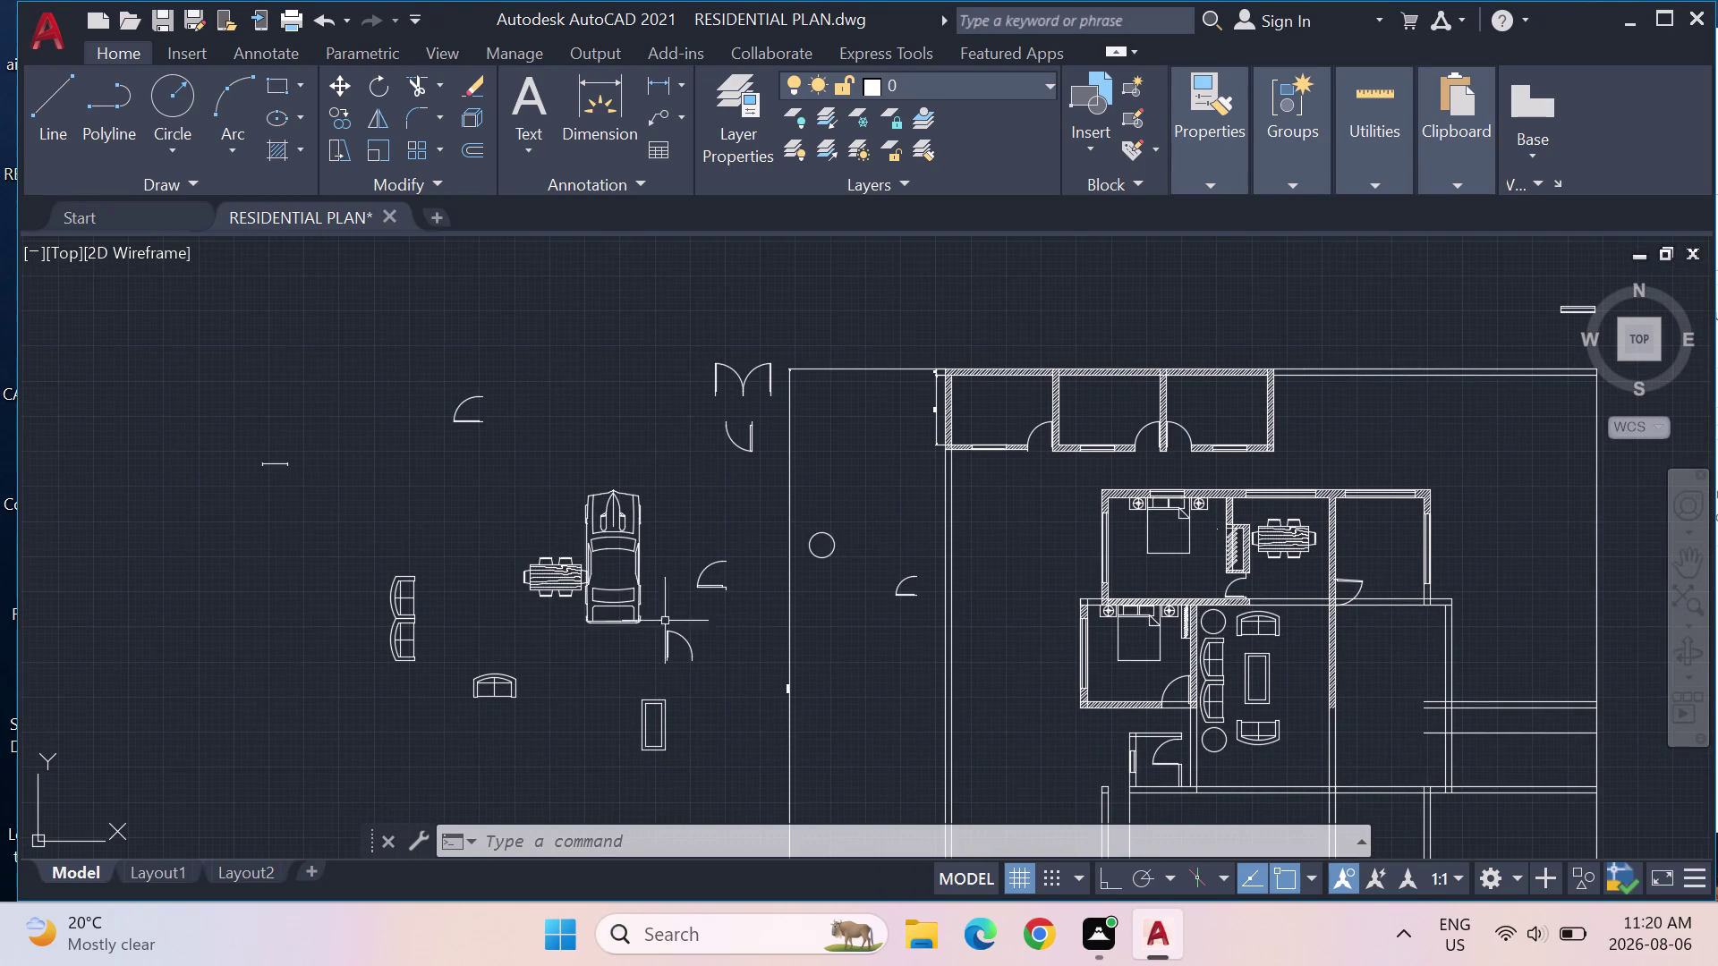
scroll(up, 3)
scroll(down, 3)
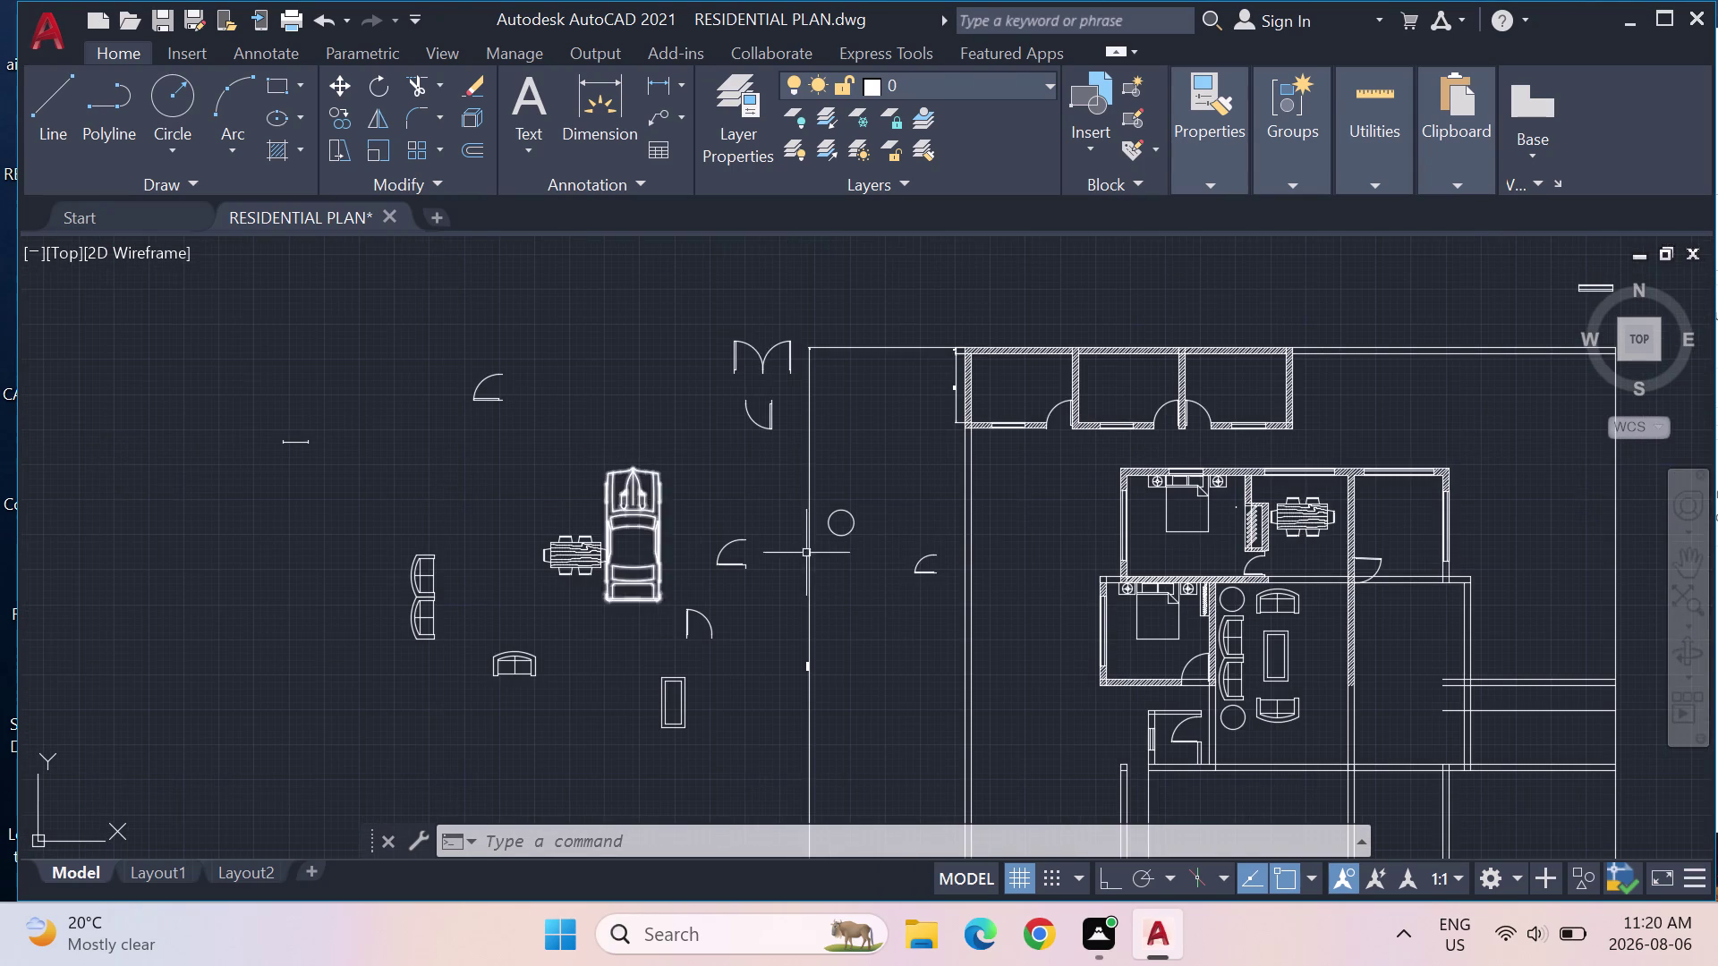
middle_drag(1126, 535, 753, 458)
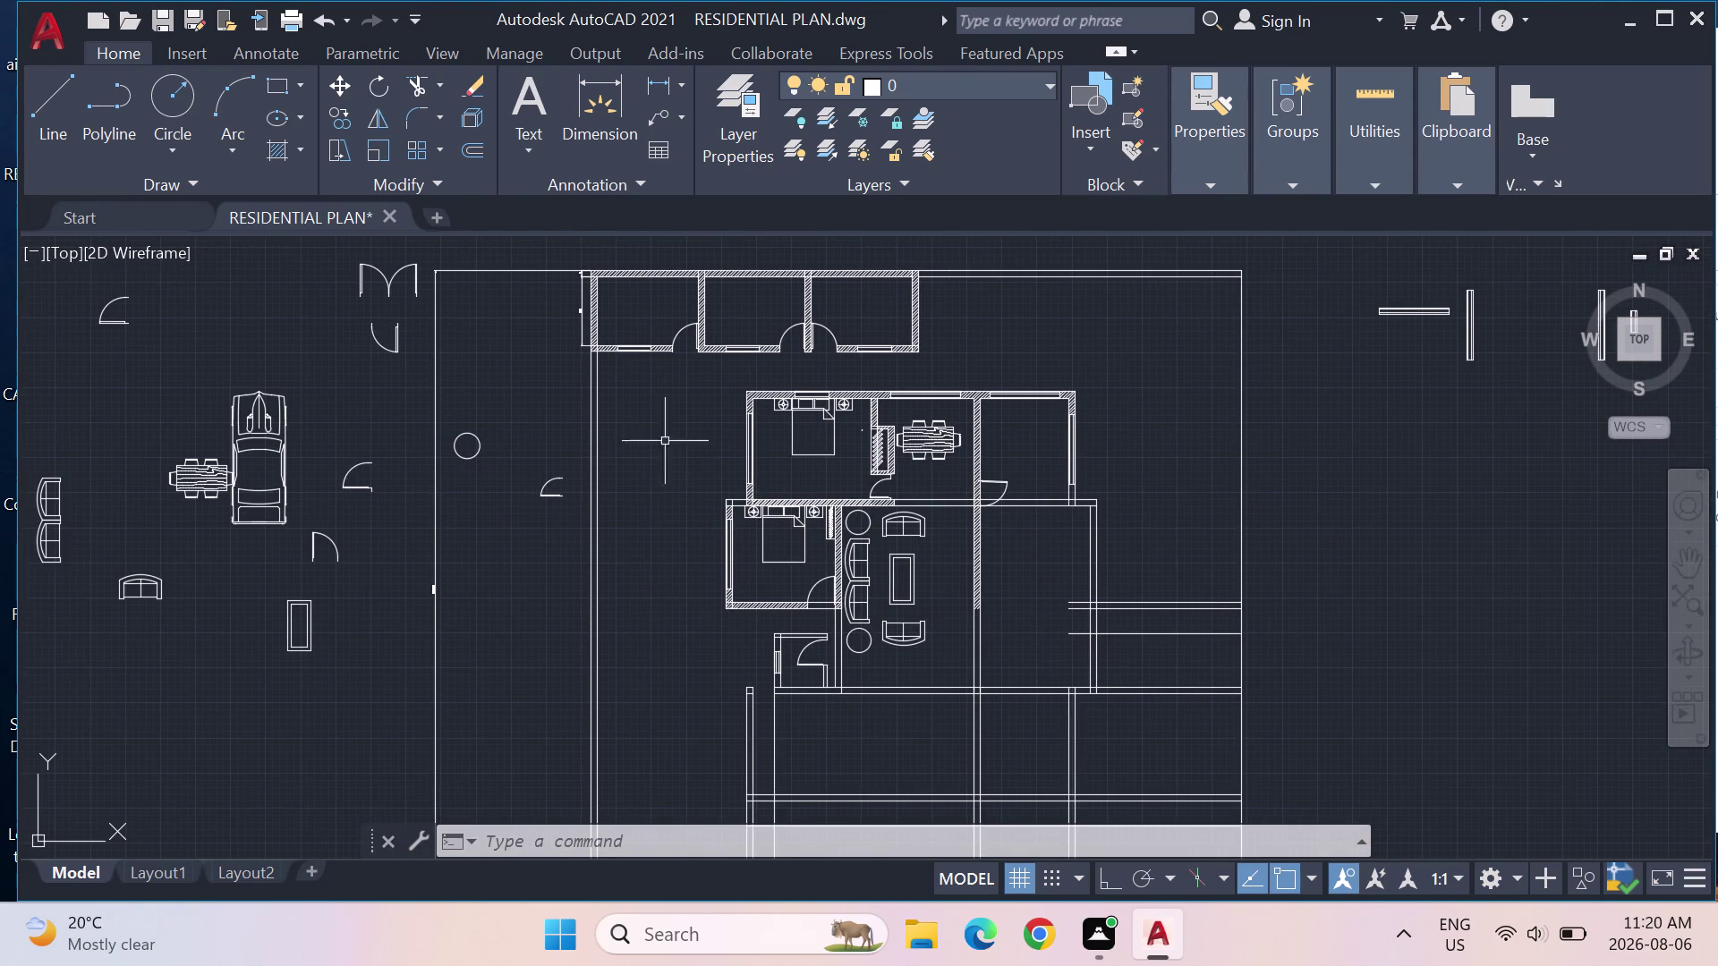
middle_drag(633, 451, 697, 440)
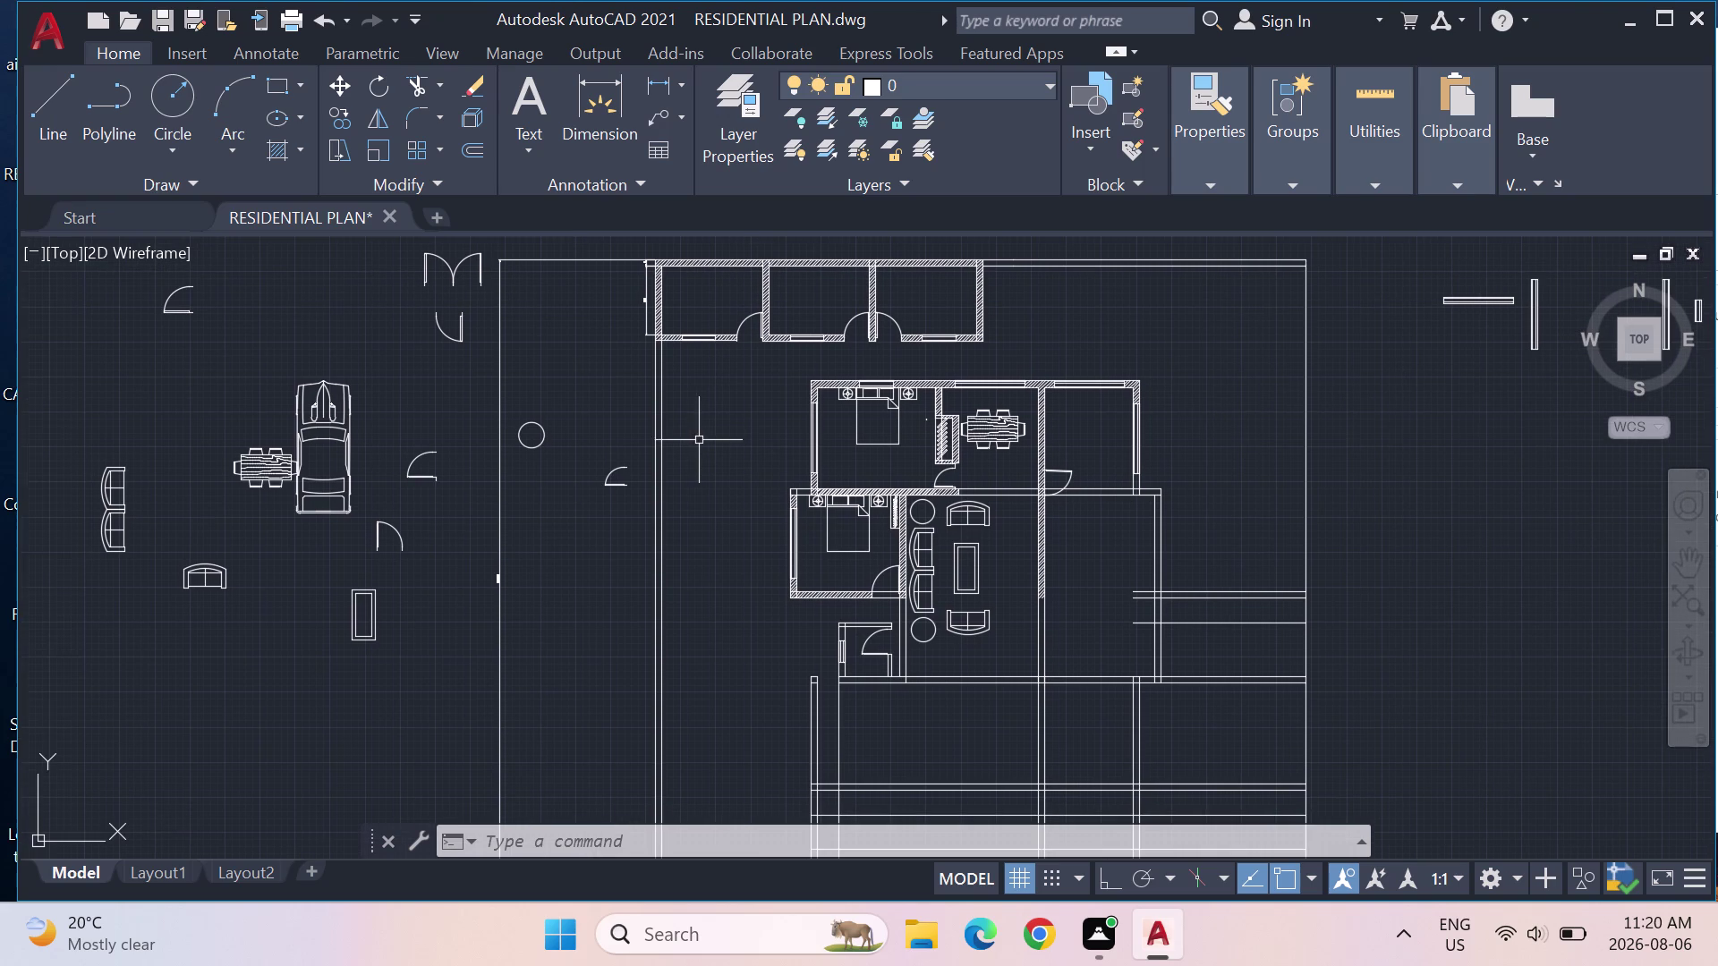
drag(905, 455, 858, 404)
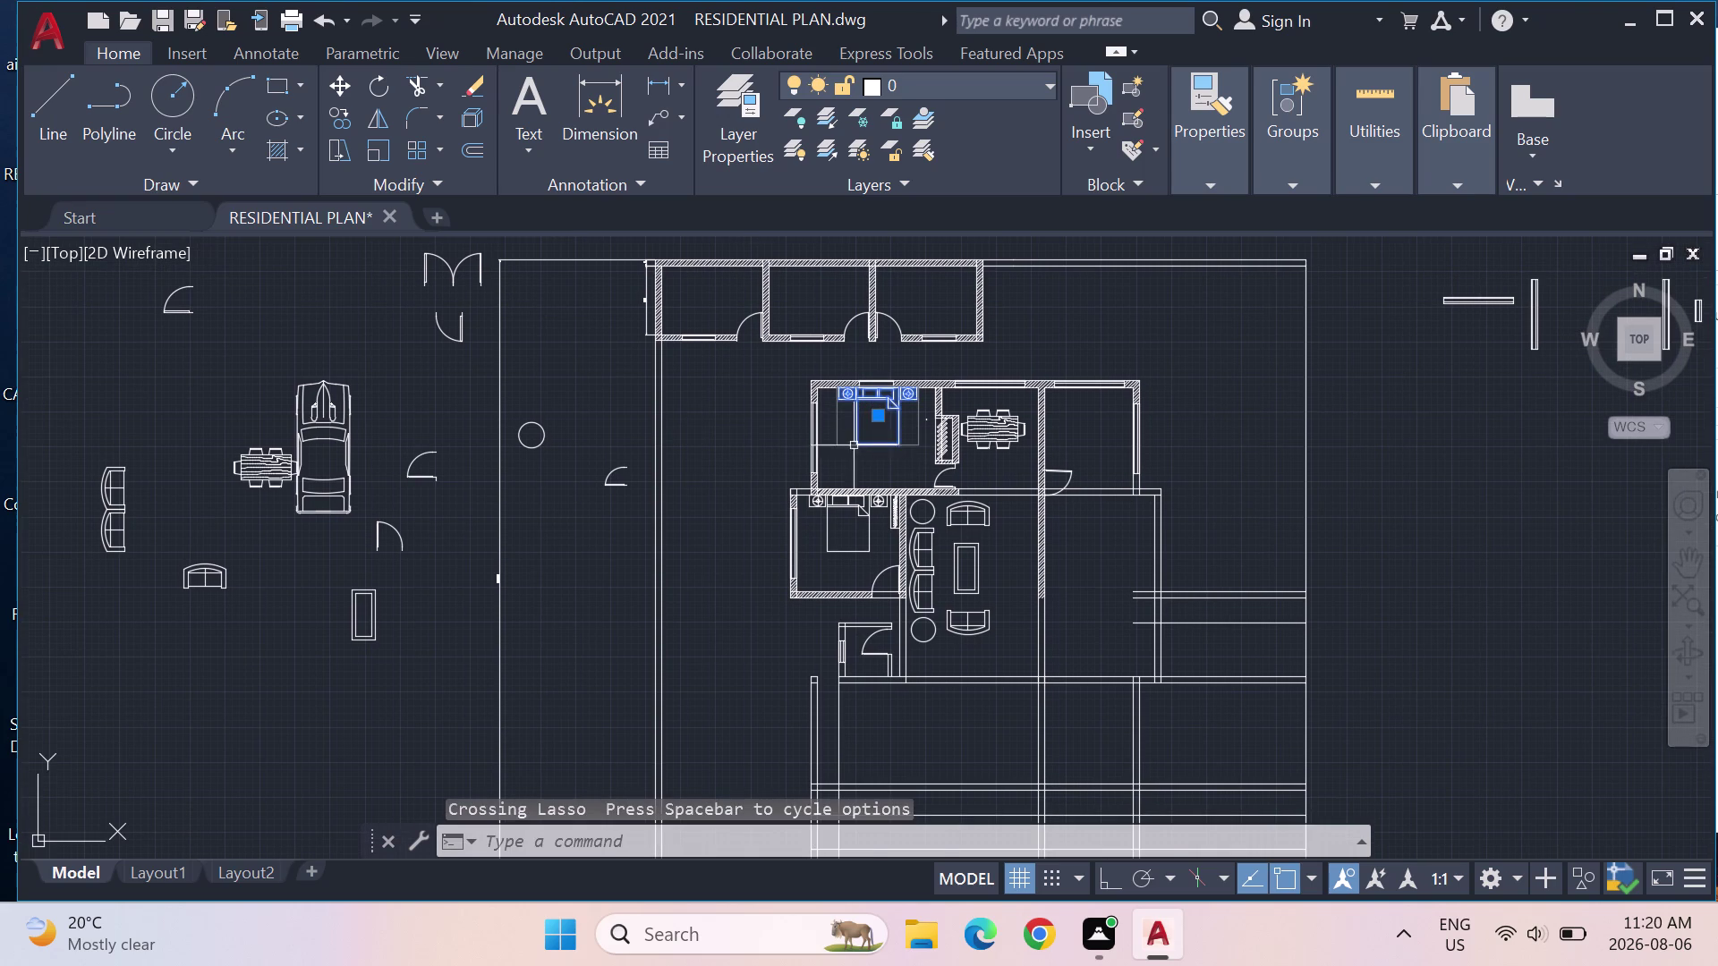
Copy the bed set to empty space right of the plan and reselect the copy.
text(CO)
key(Return)
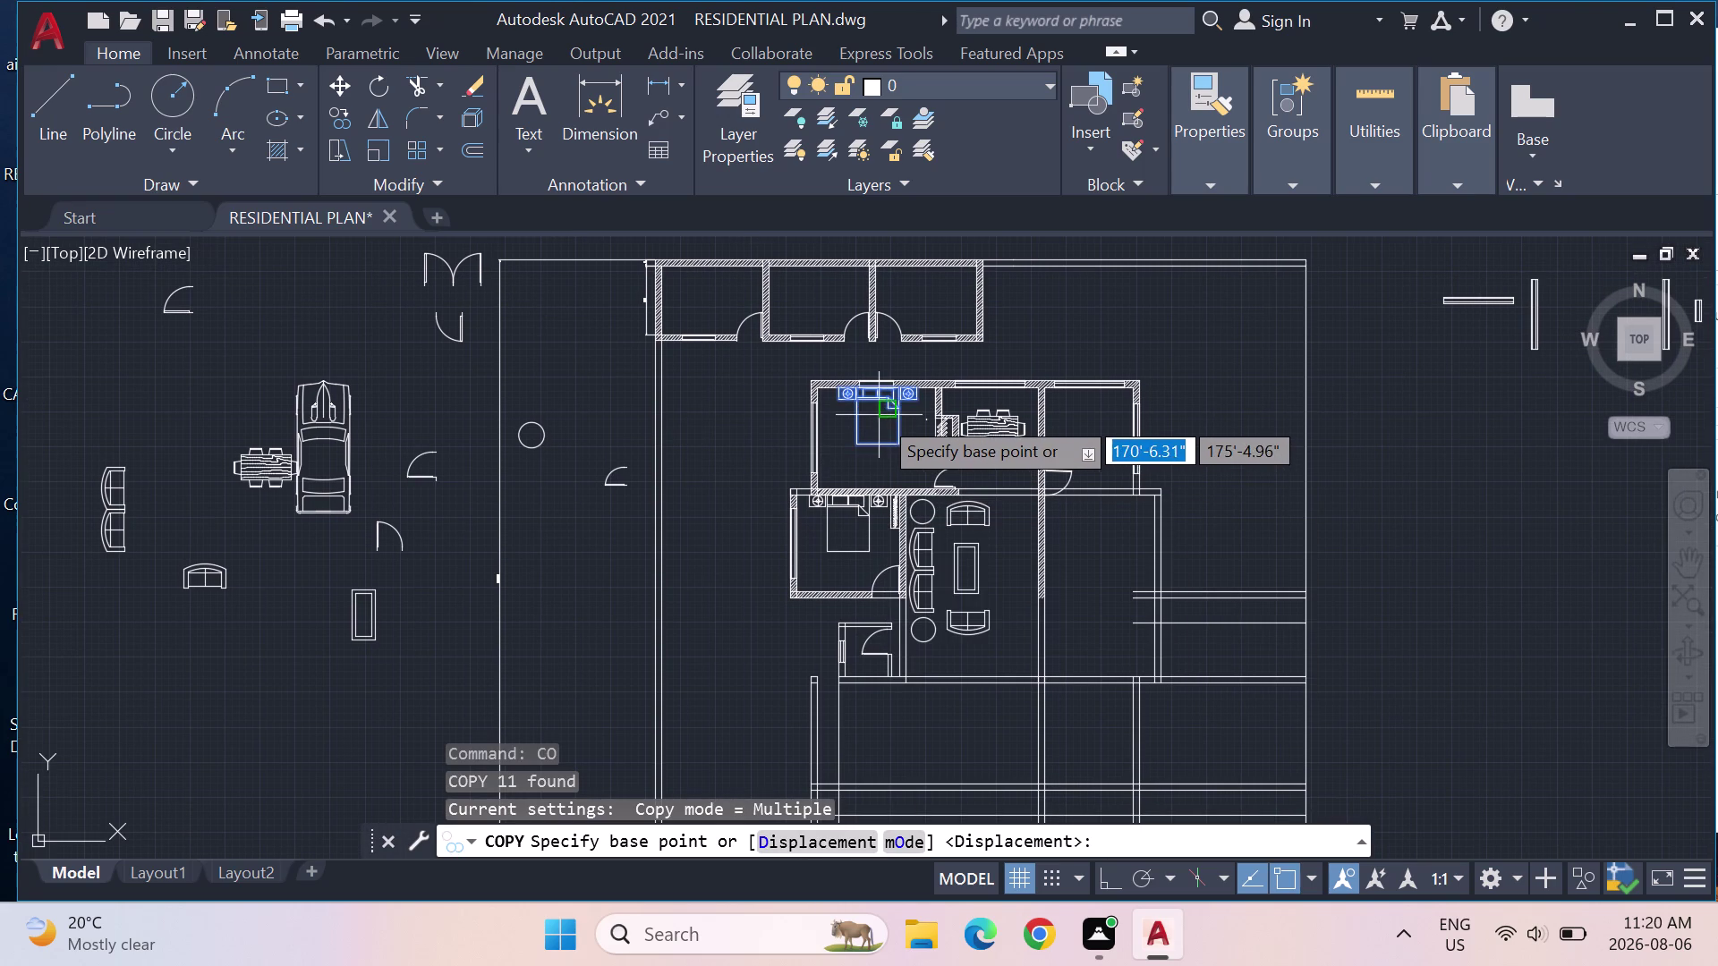
click(871, 425)
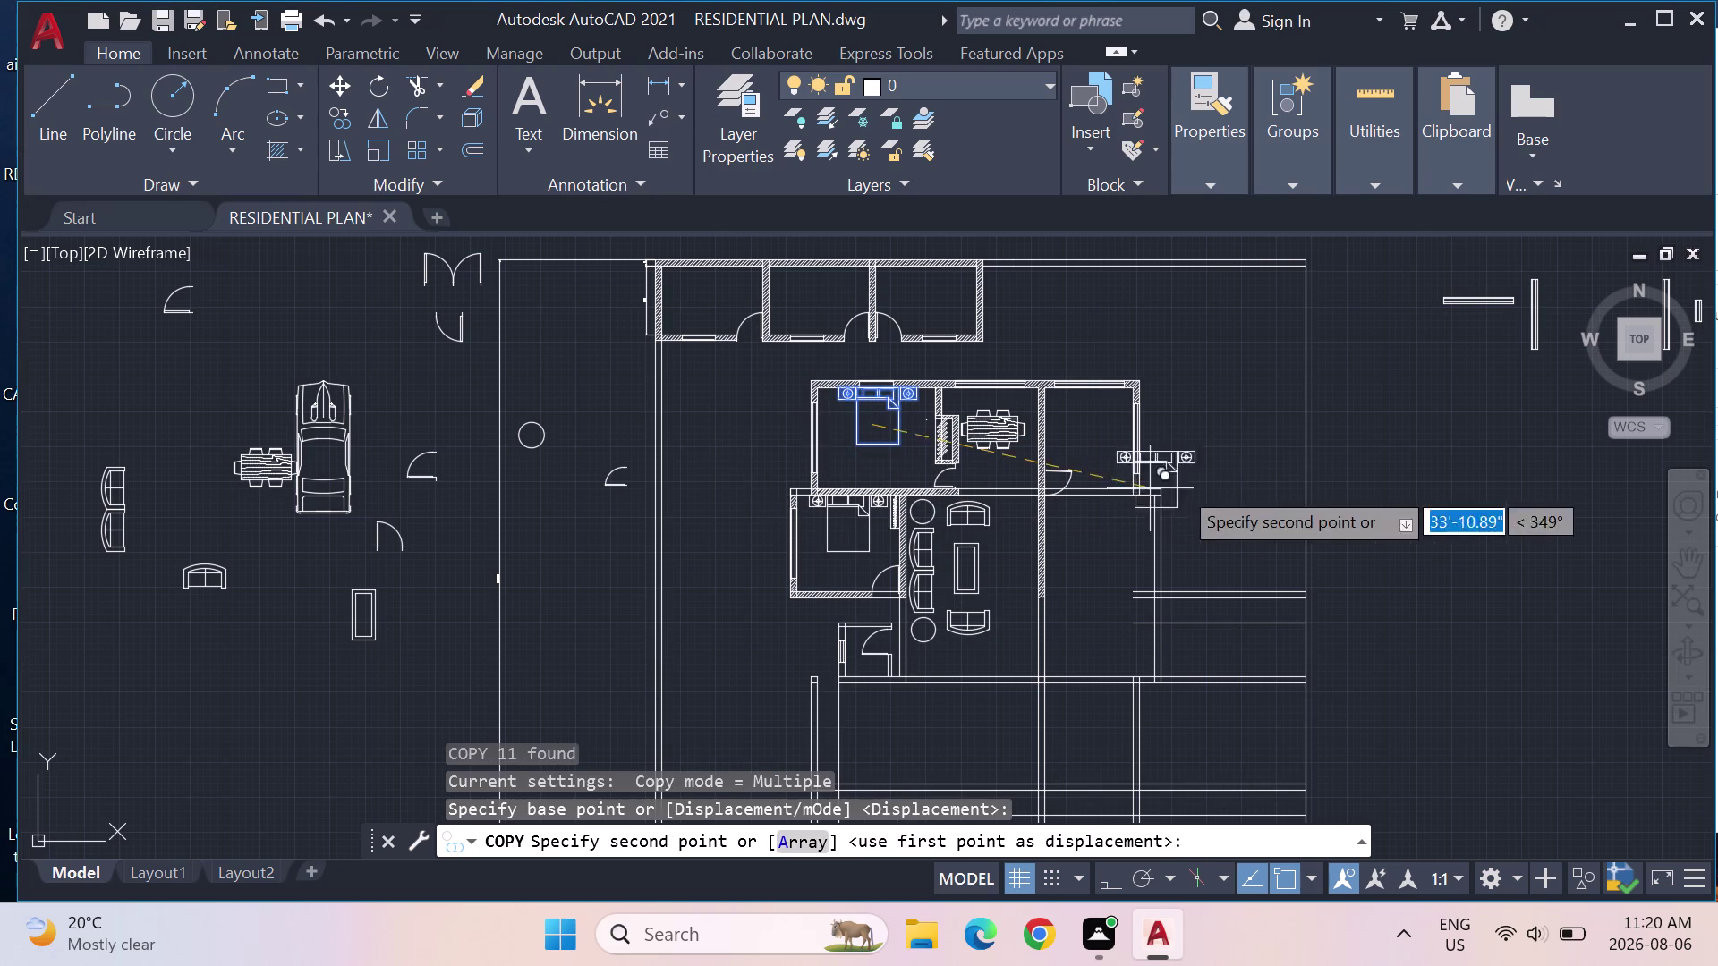
click(1386, 489)
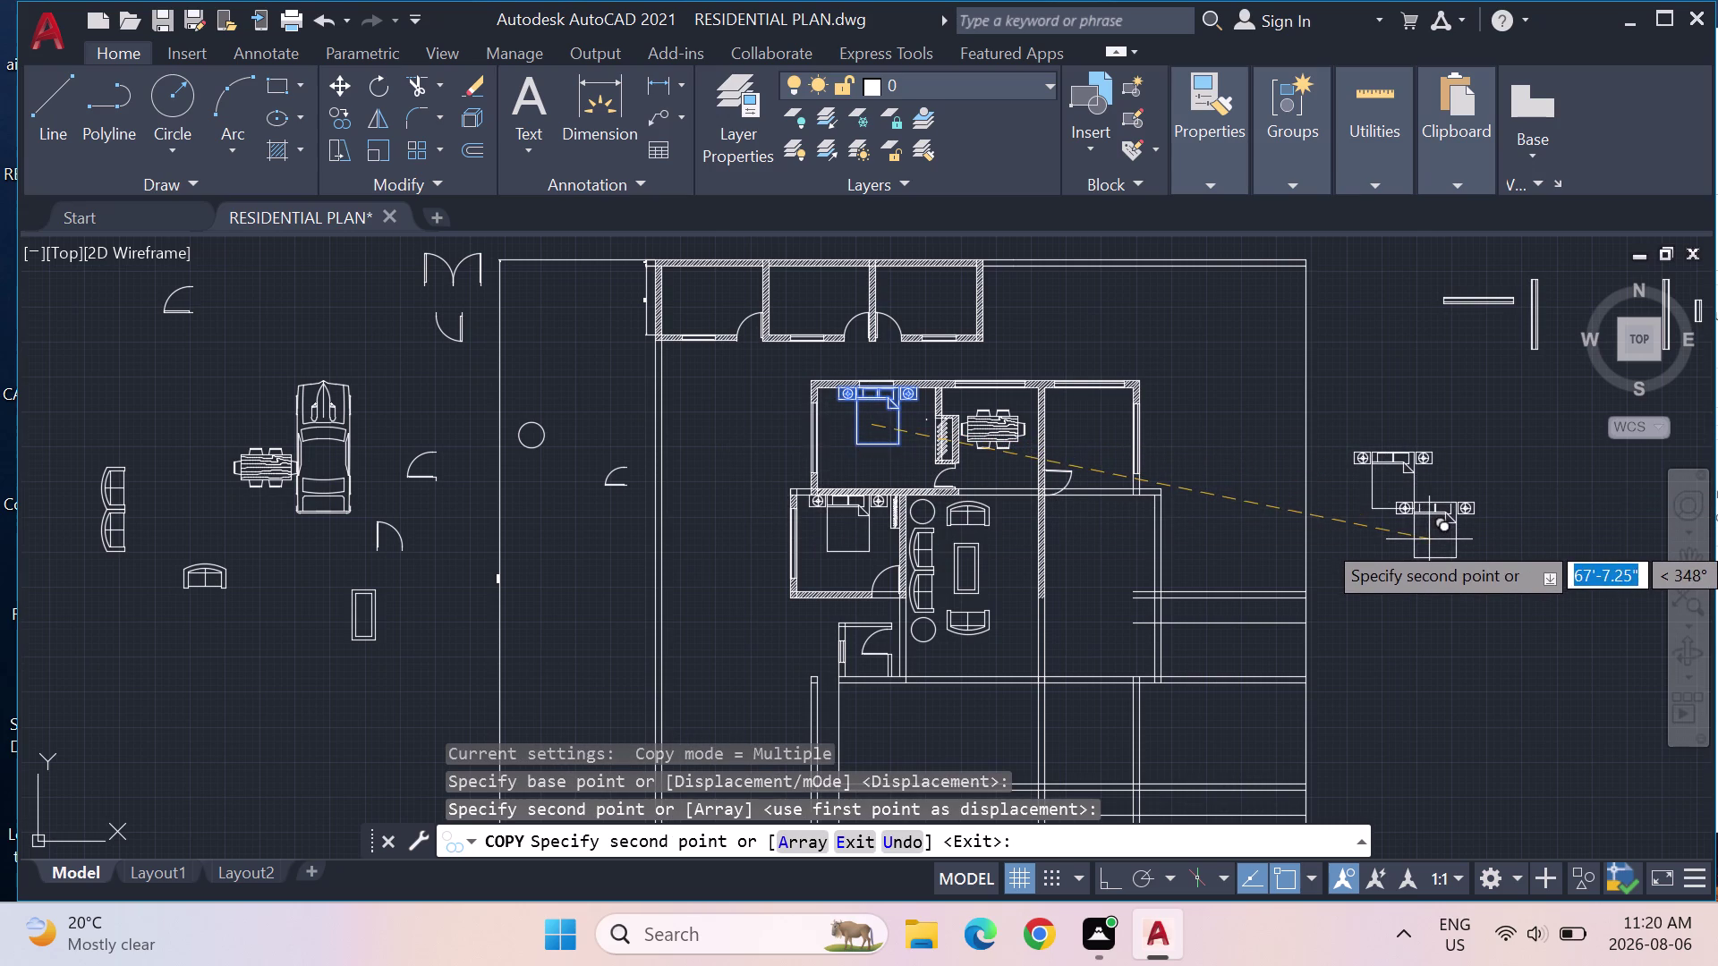
key(Escape)
key(Escape)
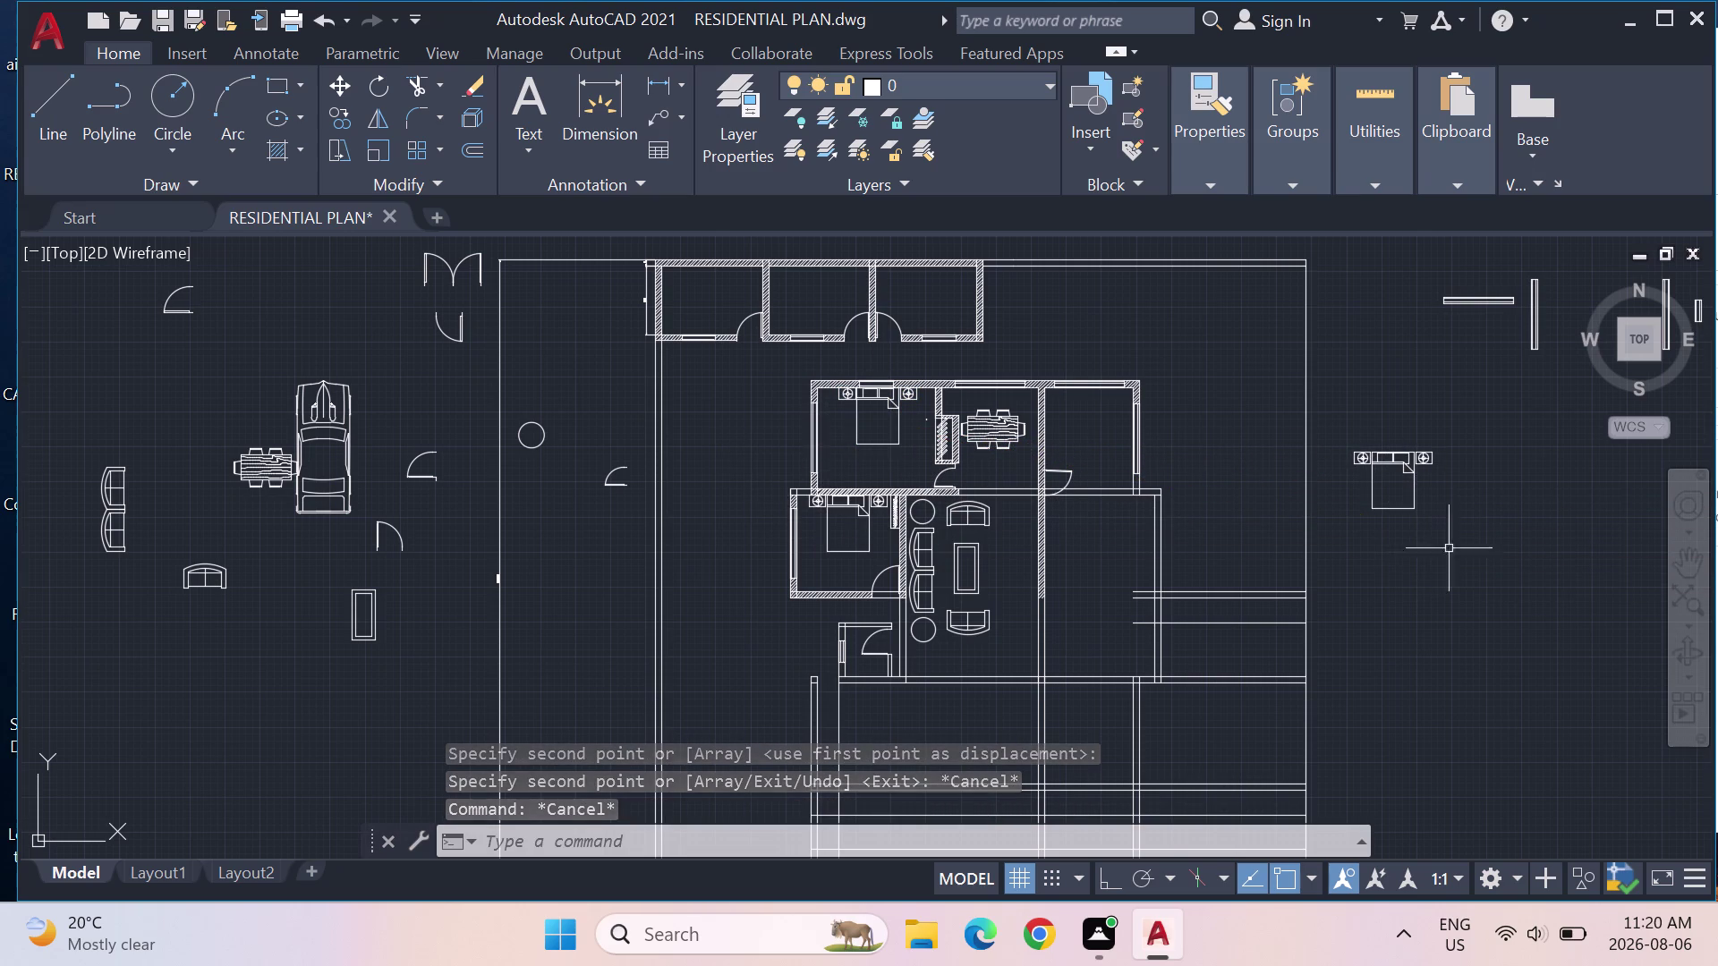
drag(1427, 554, 1428, 435)
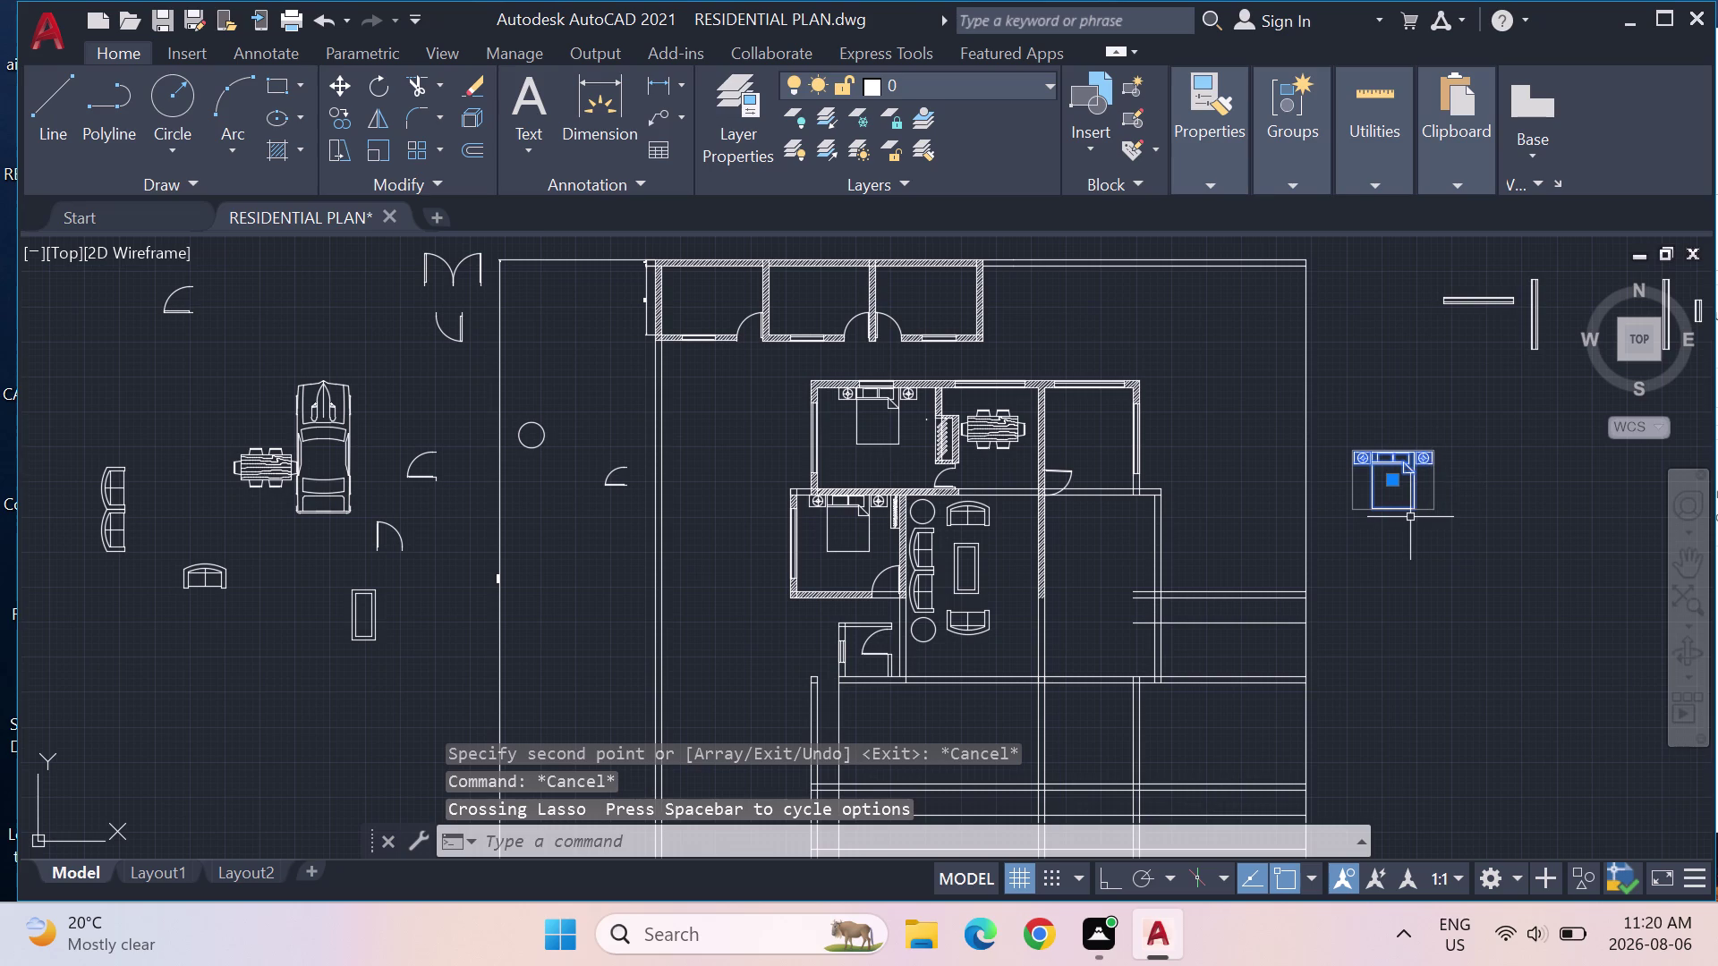
Rotate the copied bed set 90° about the bed corner with Ortho on.
text(RO)
key(Return)
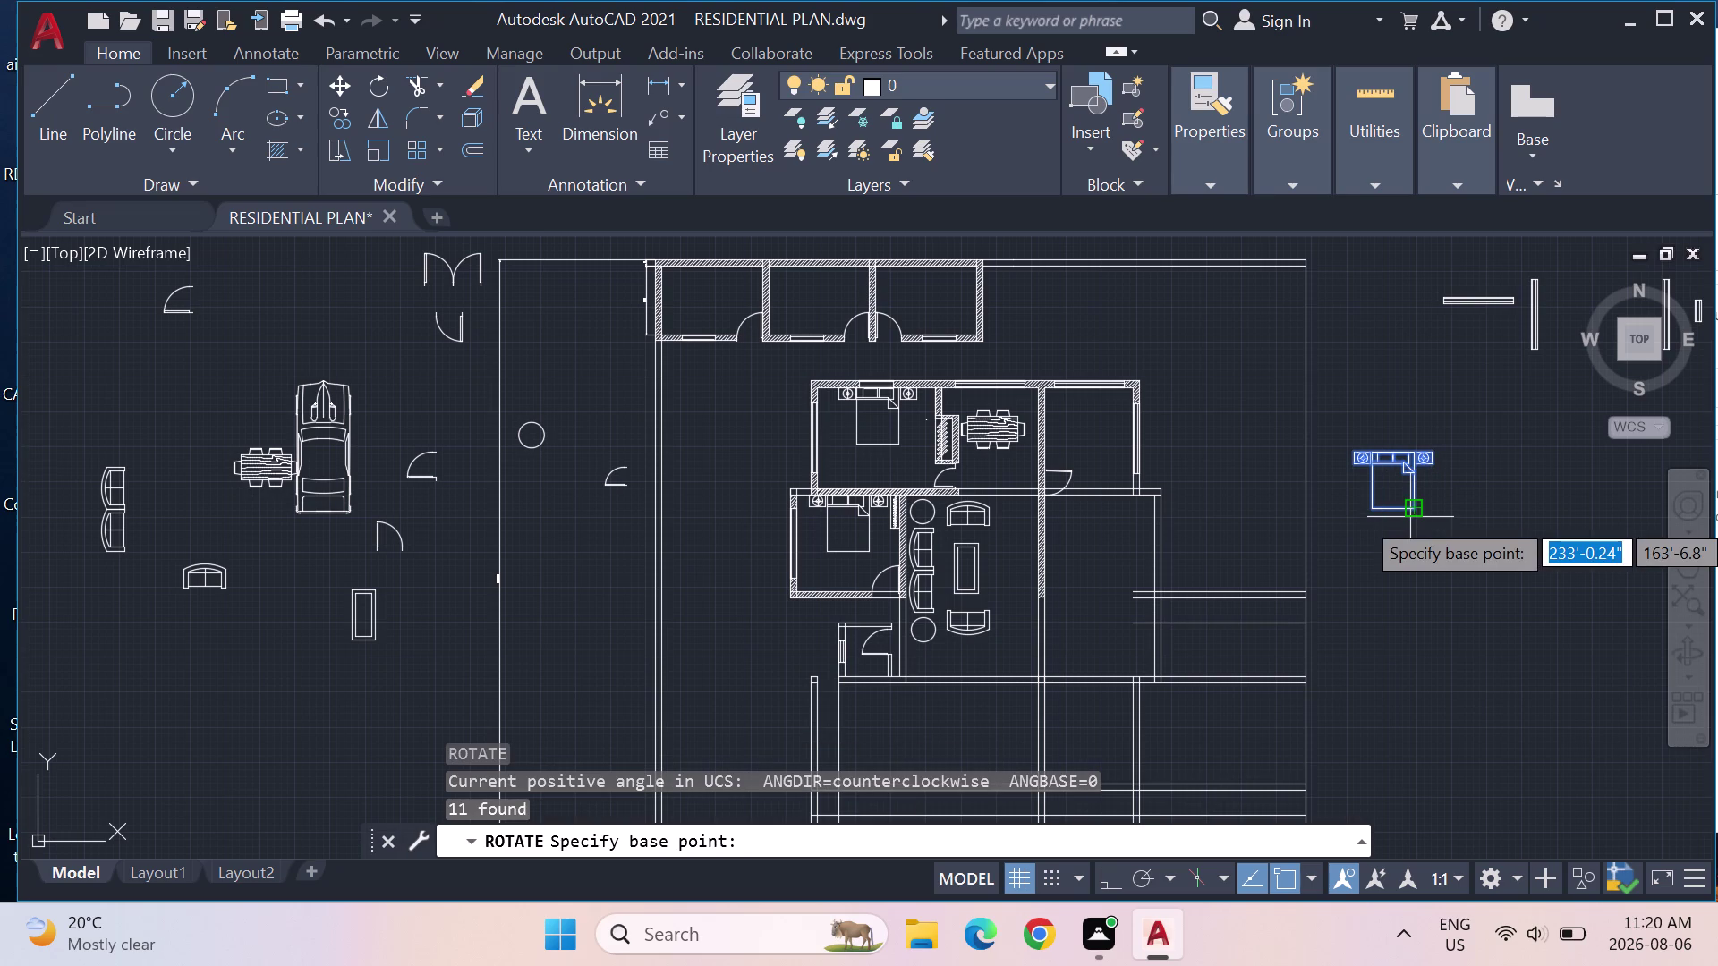
click(1395, 507)
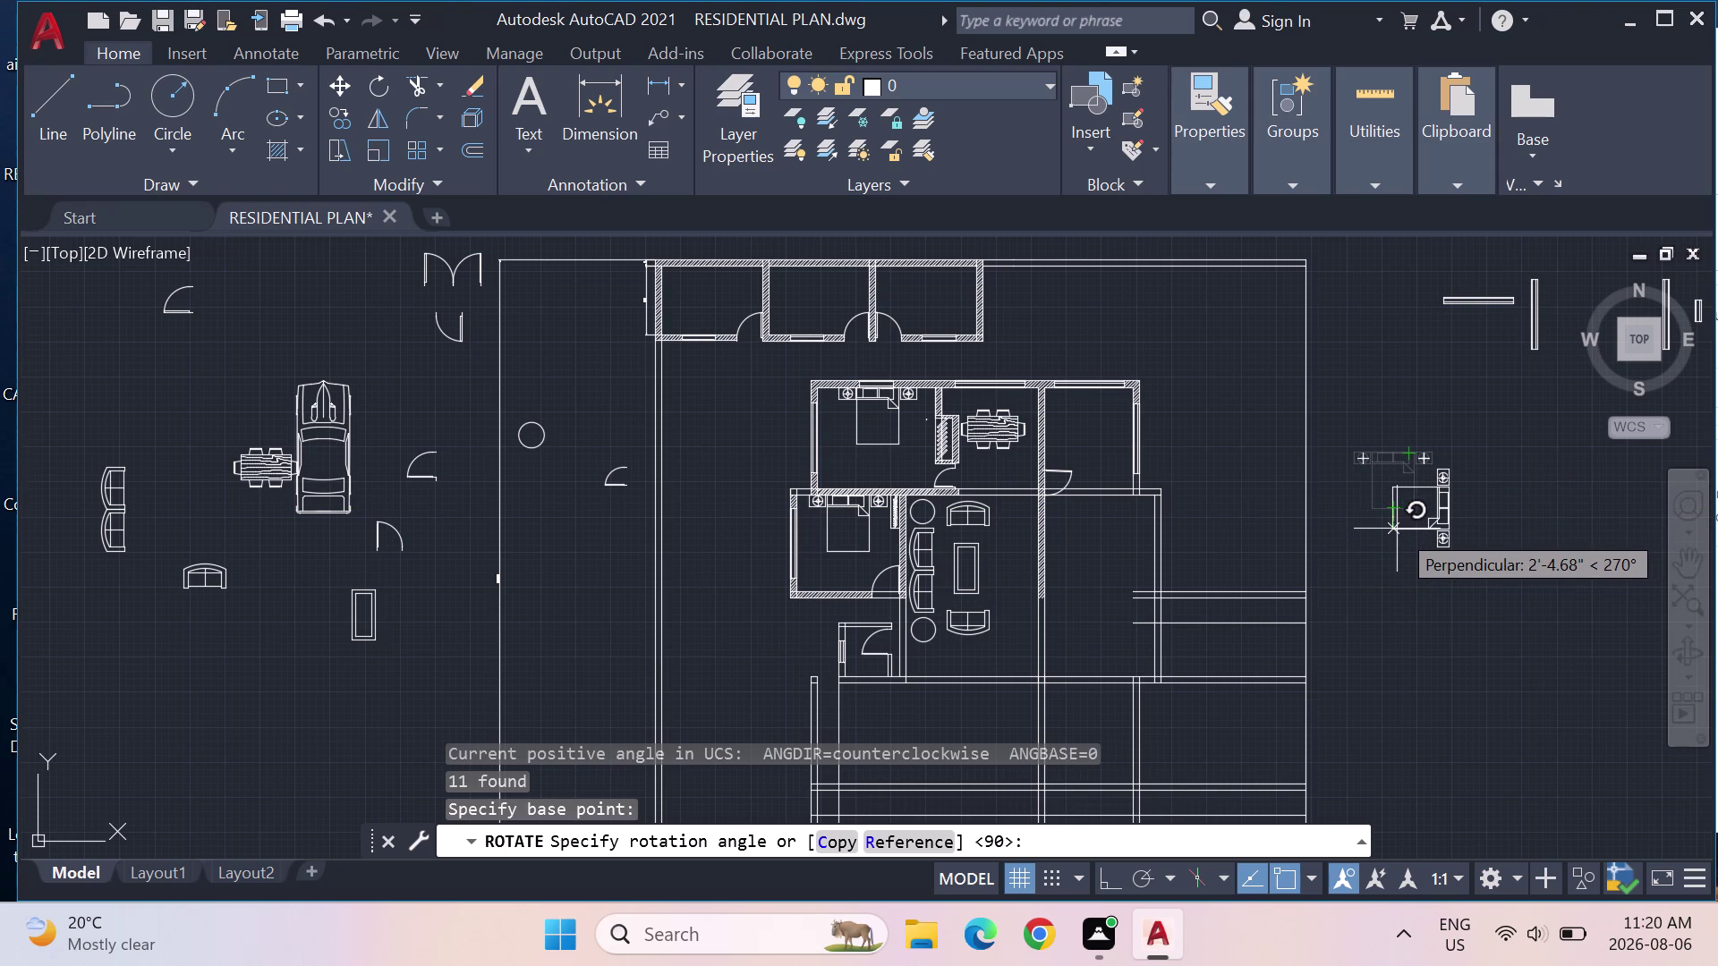
click(1121, 877)
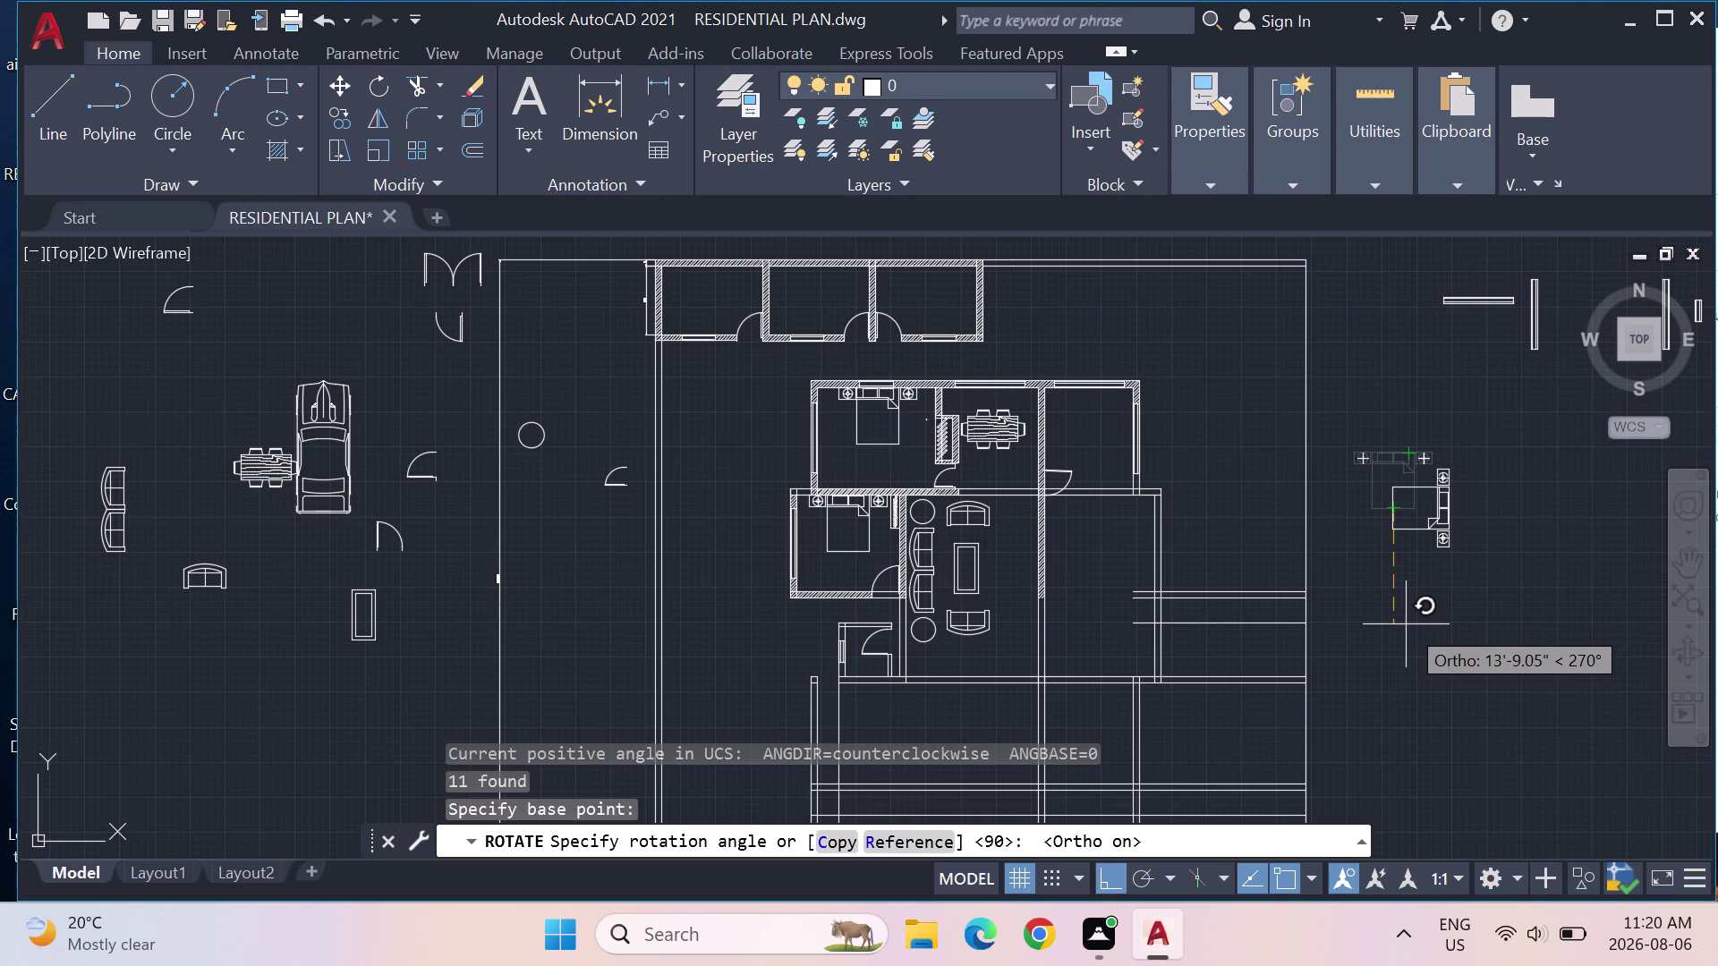
click(1406, 624)
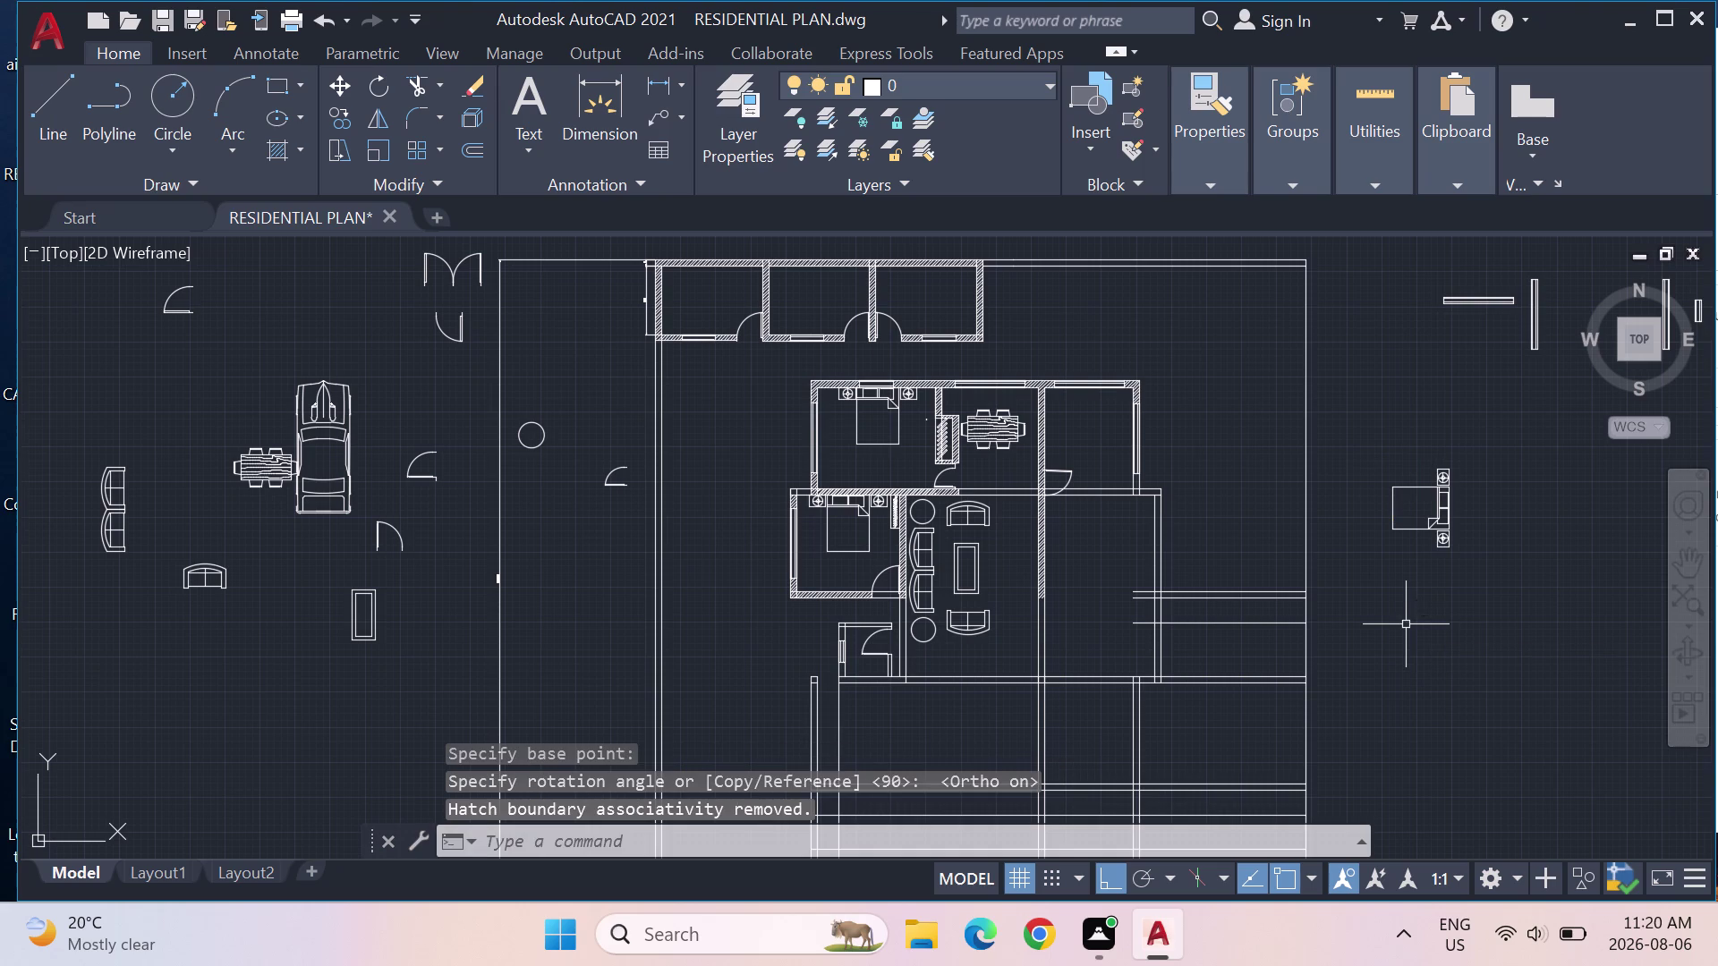
drag(1500, 619, 1427, 472)
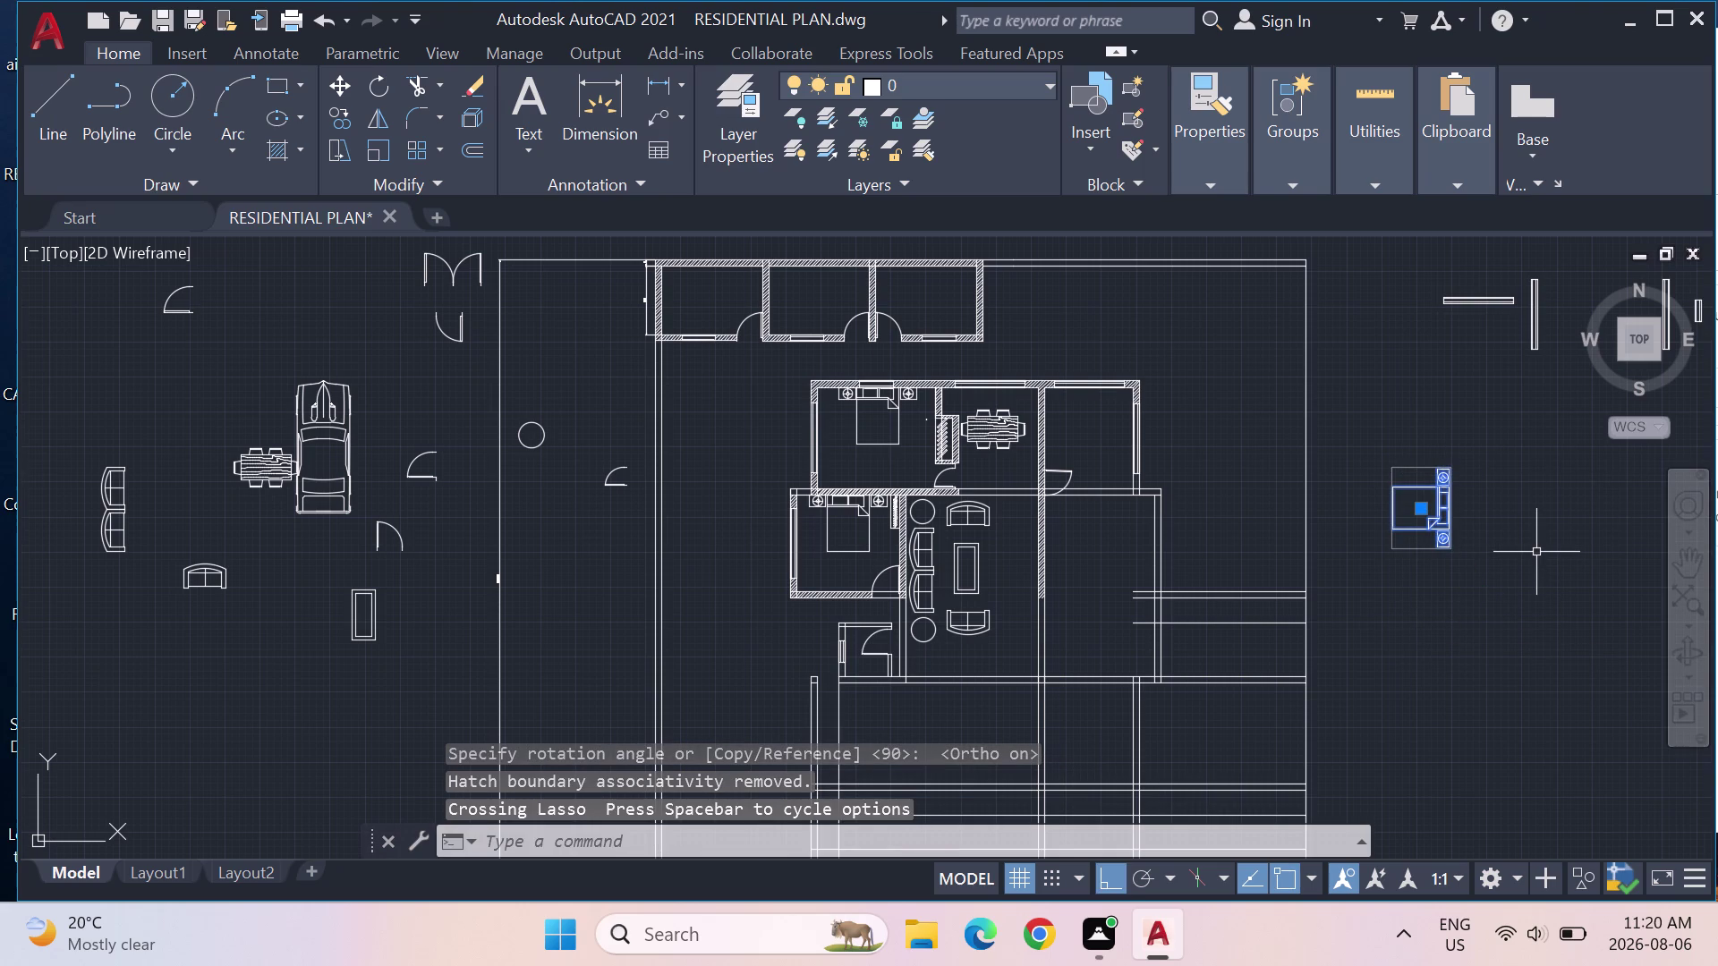
key(c)
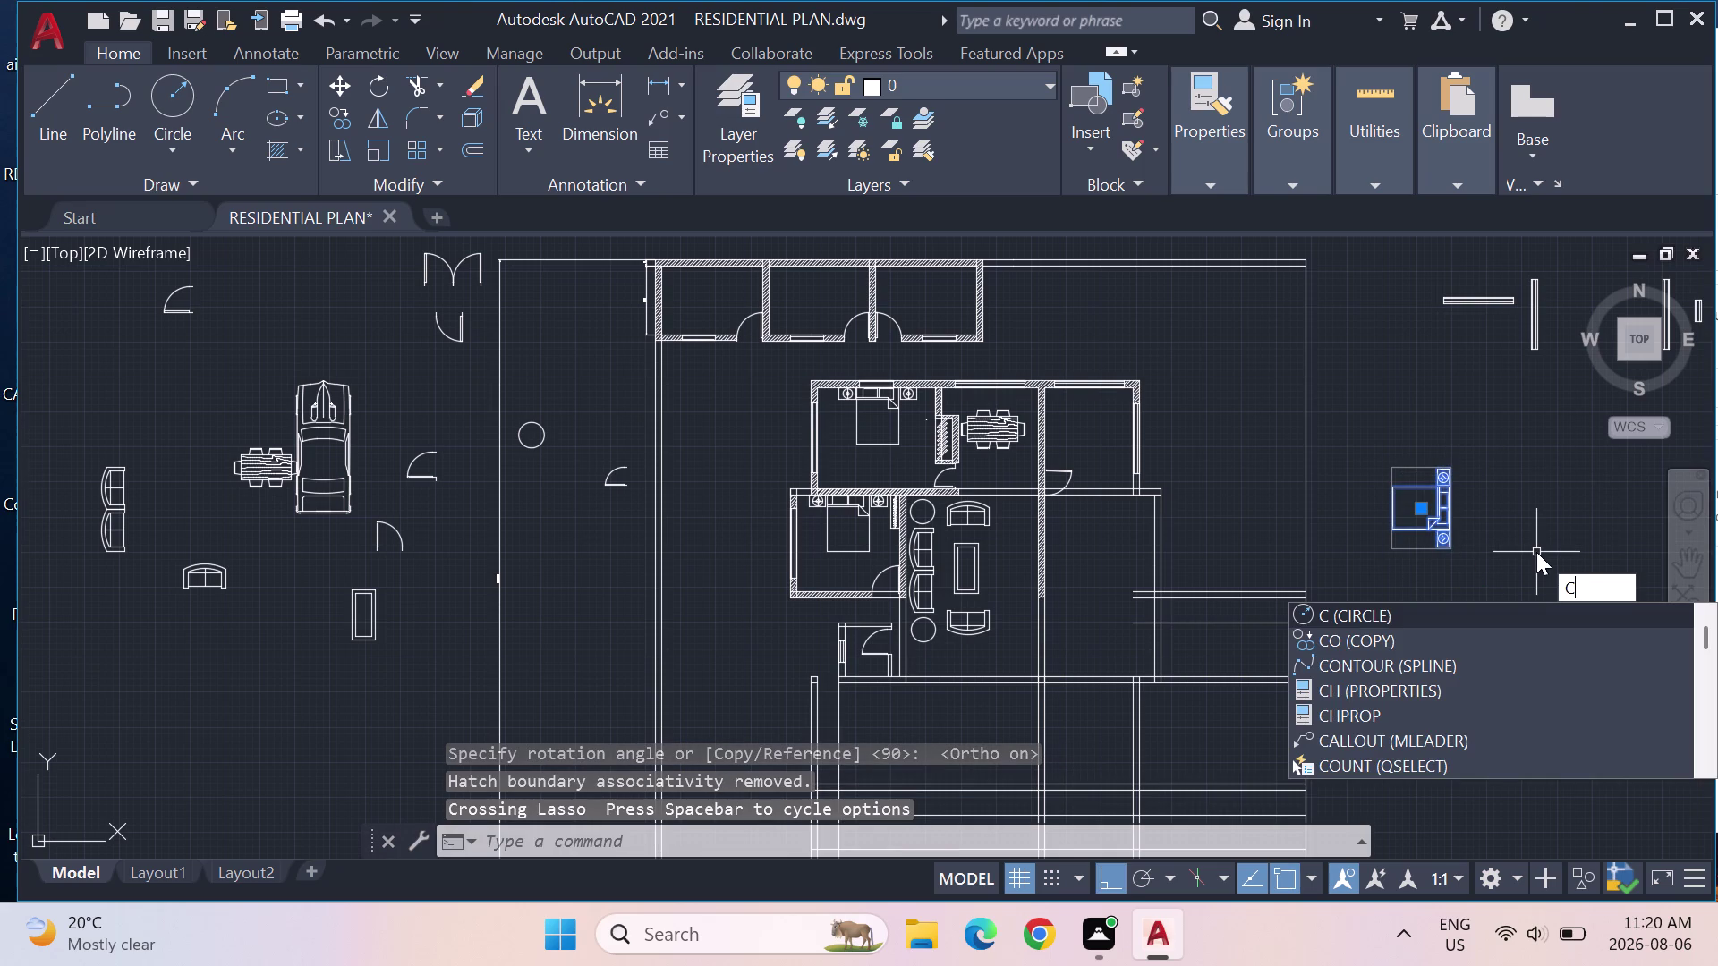
key(o)
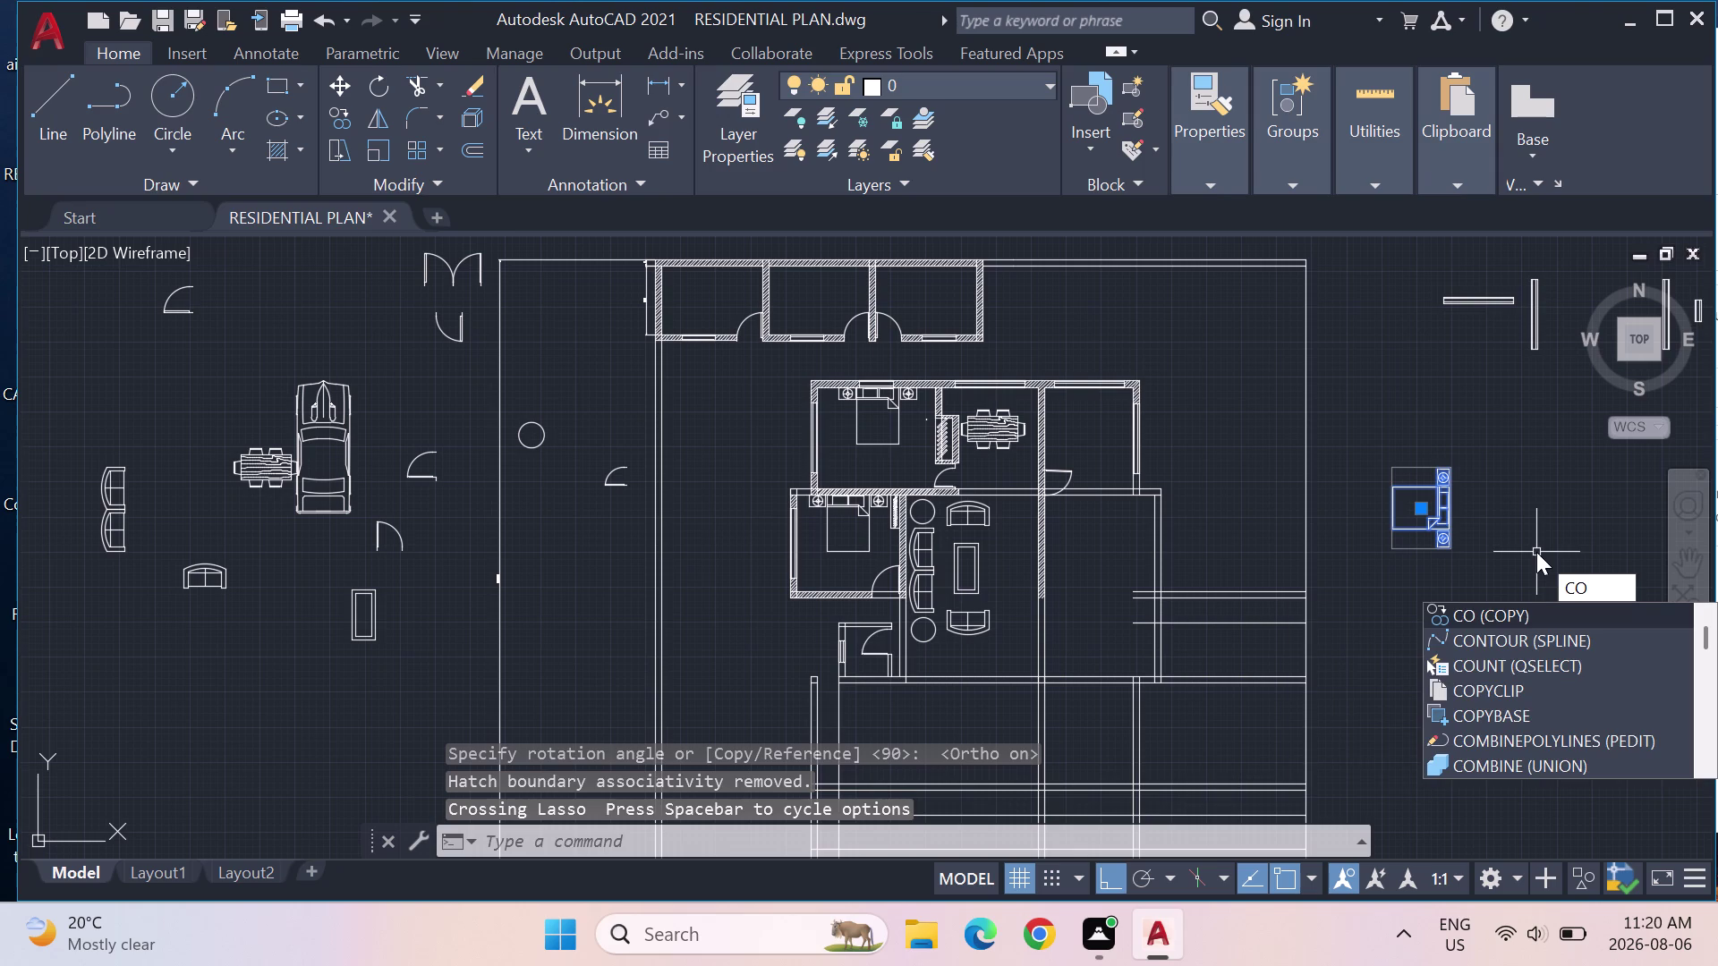
key(Return)
Copy the rotated bed set into the new room, centred on its wall using M2P.
scroll(up, 3)
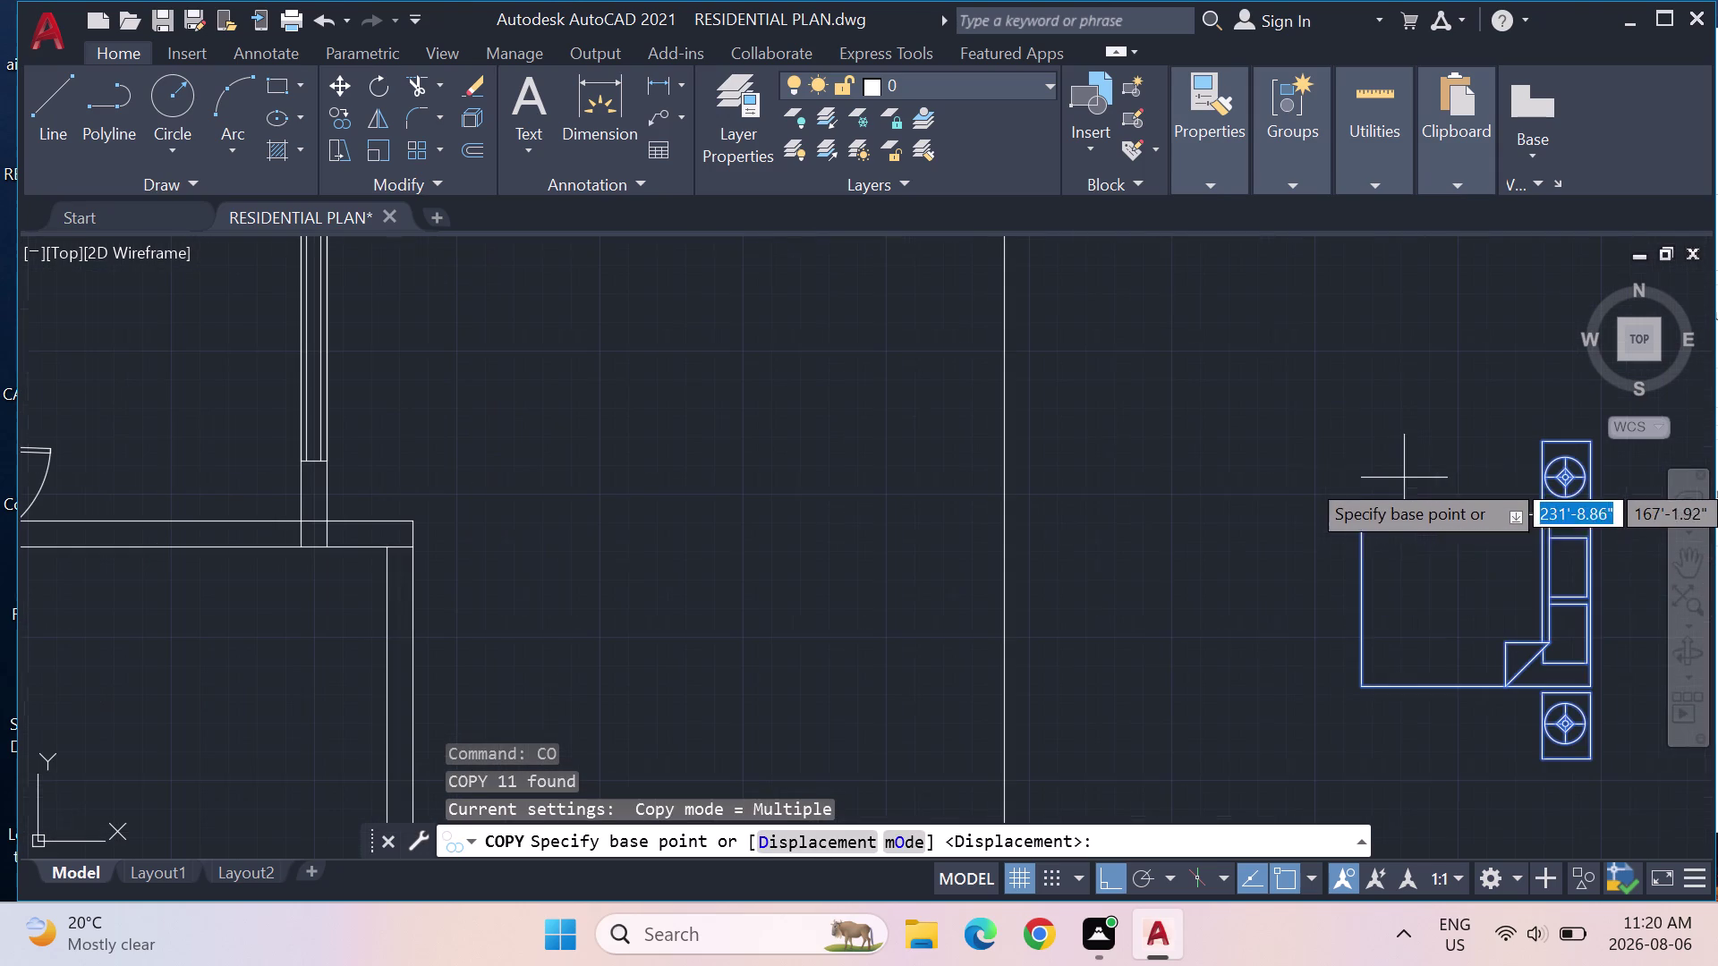
click(1592, 598)
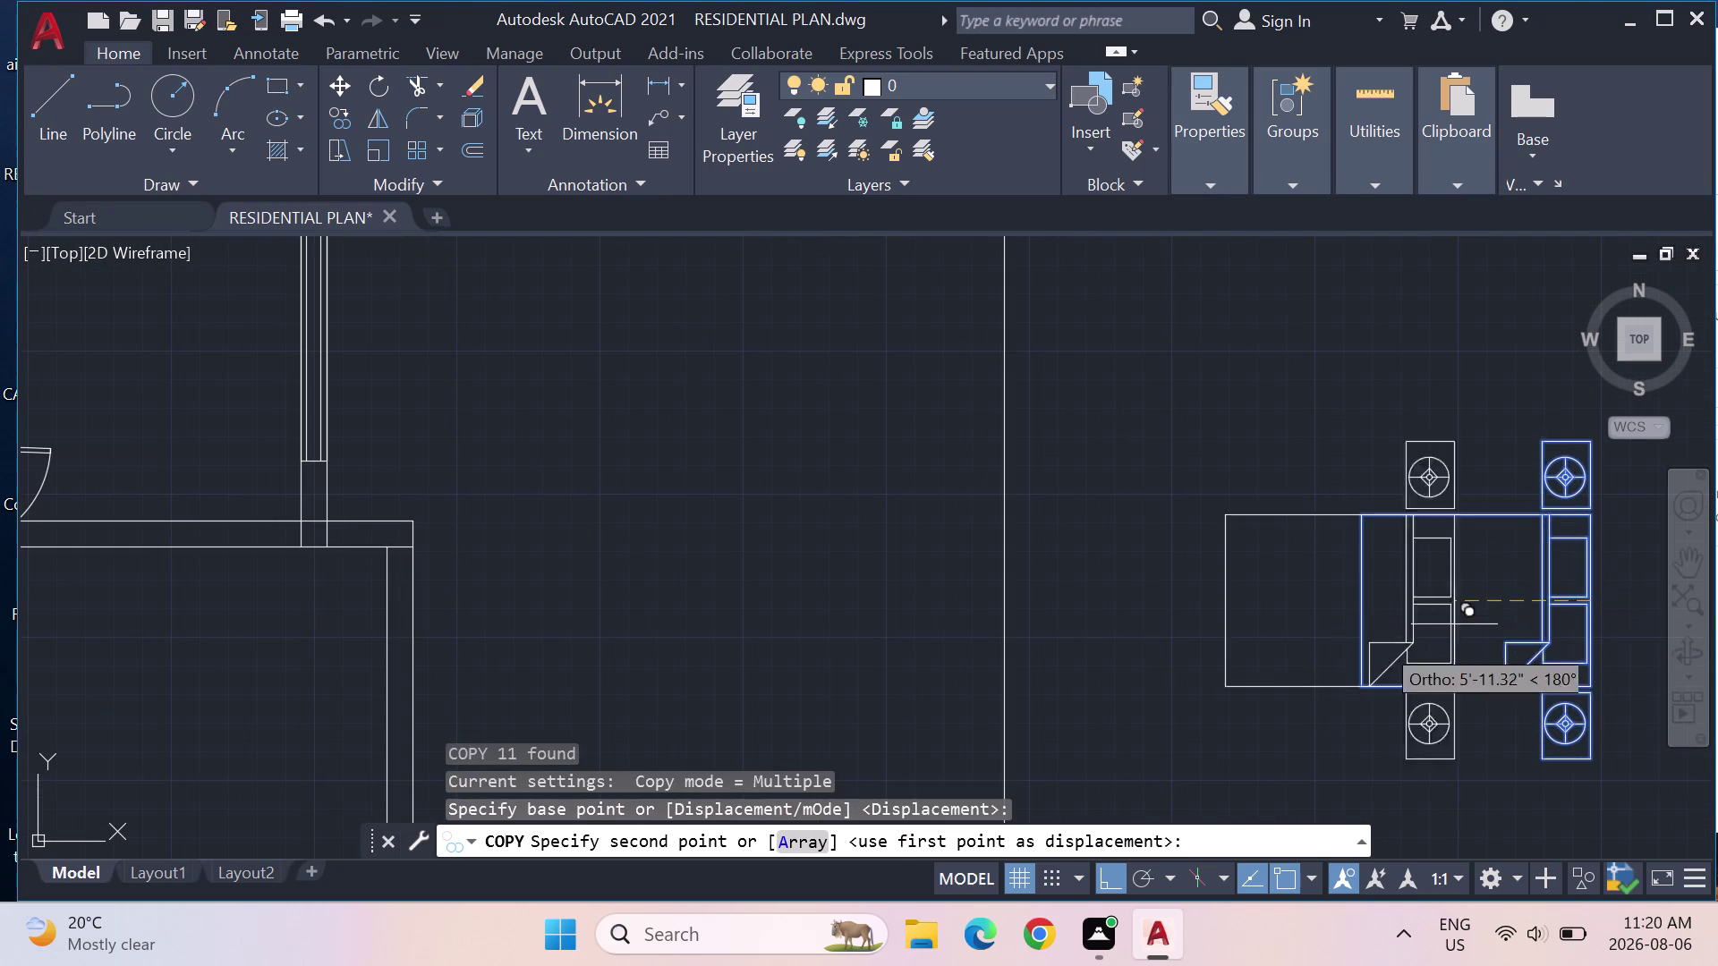
scroll(down, 3)
scroll(down, 3)
middle_drag(997, 695, 982, 606)
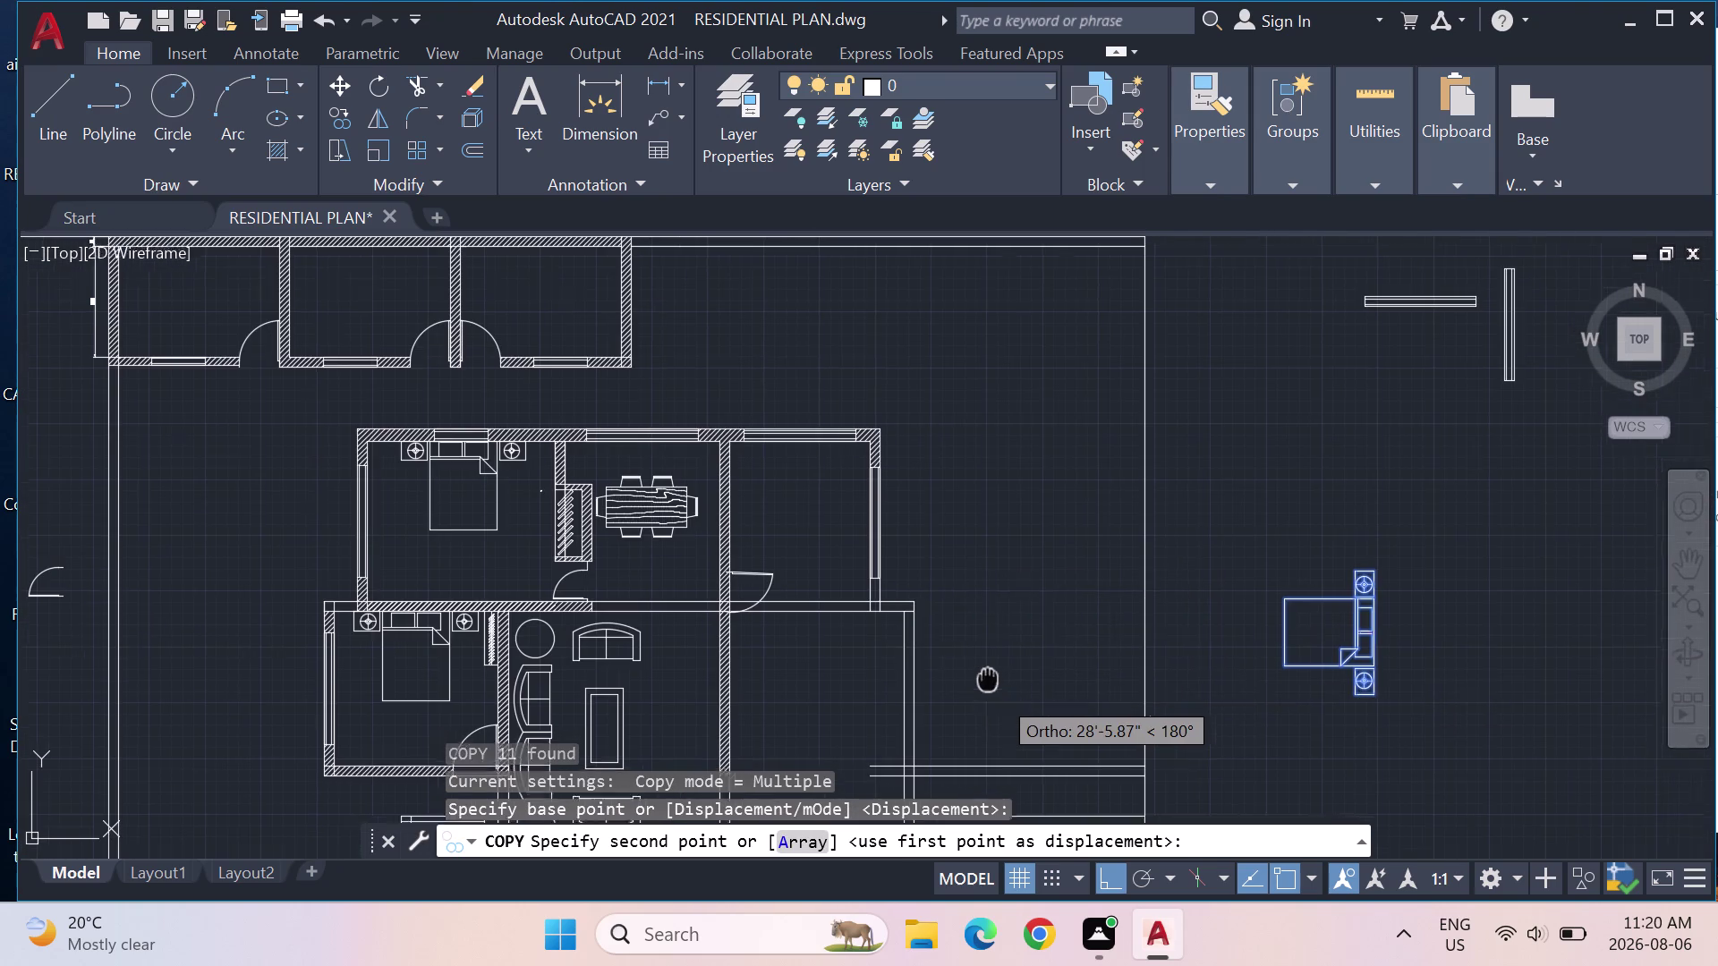
middle_drag(983, 607, 976, 500)
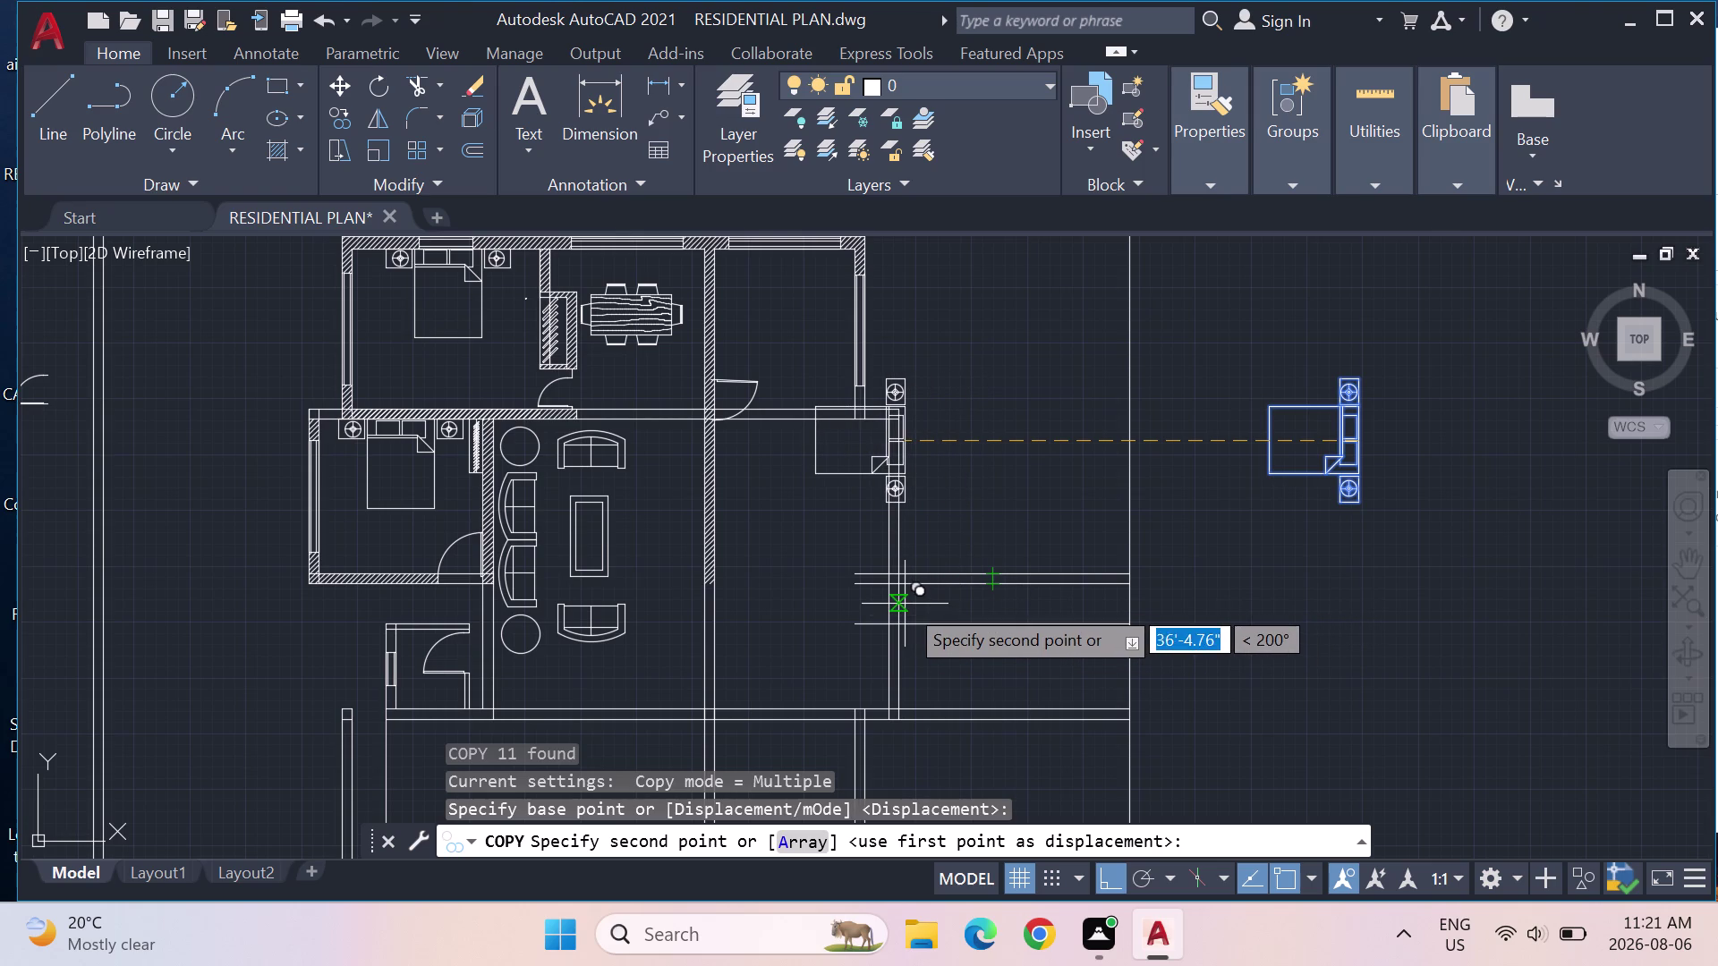
text(M2P)
key(Return)
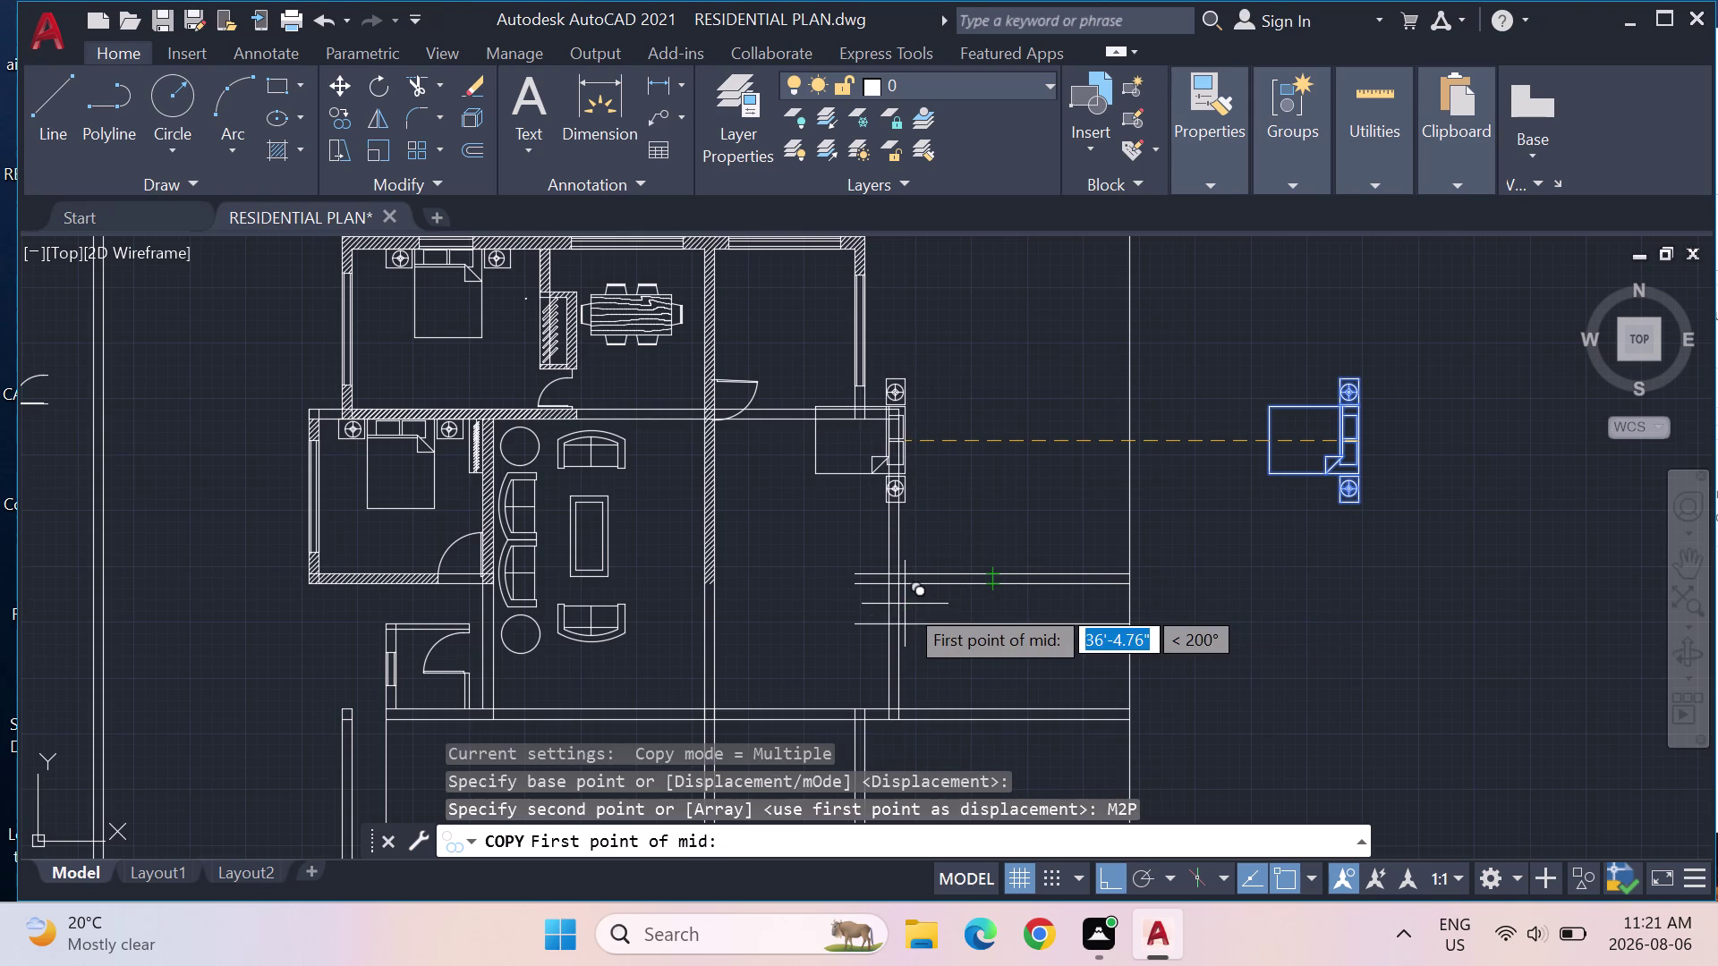
scroll(up, 3)
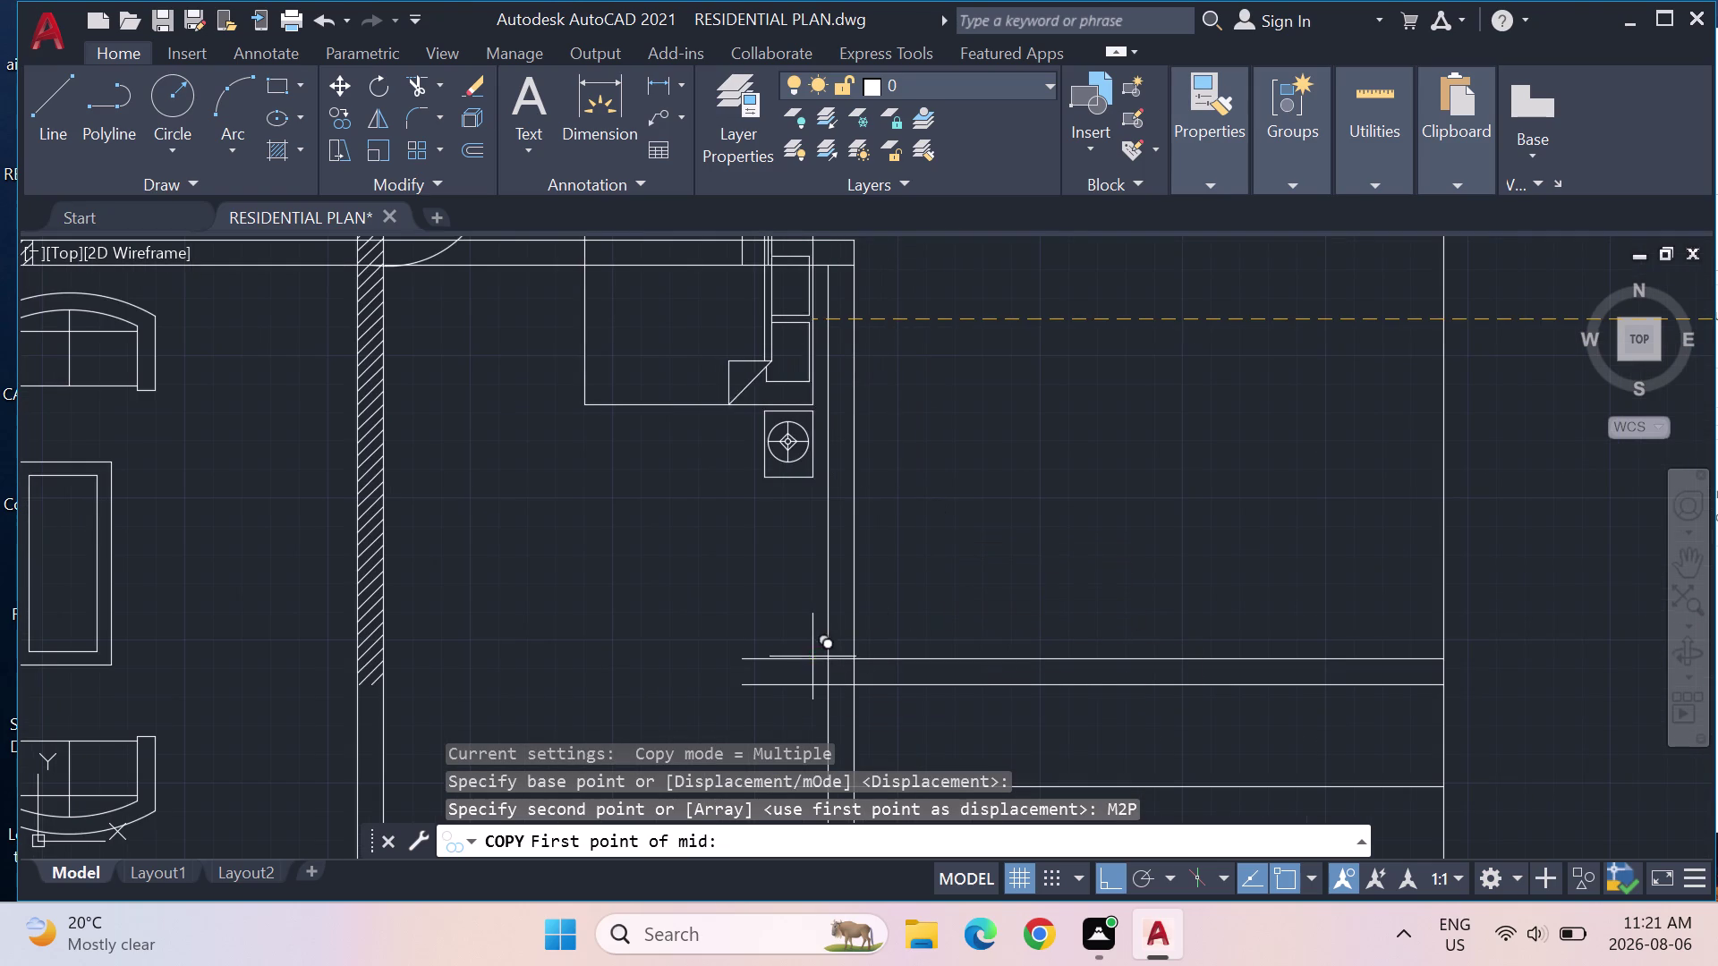
click(827, 658)
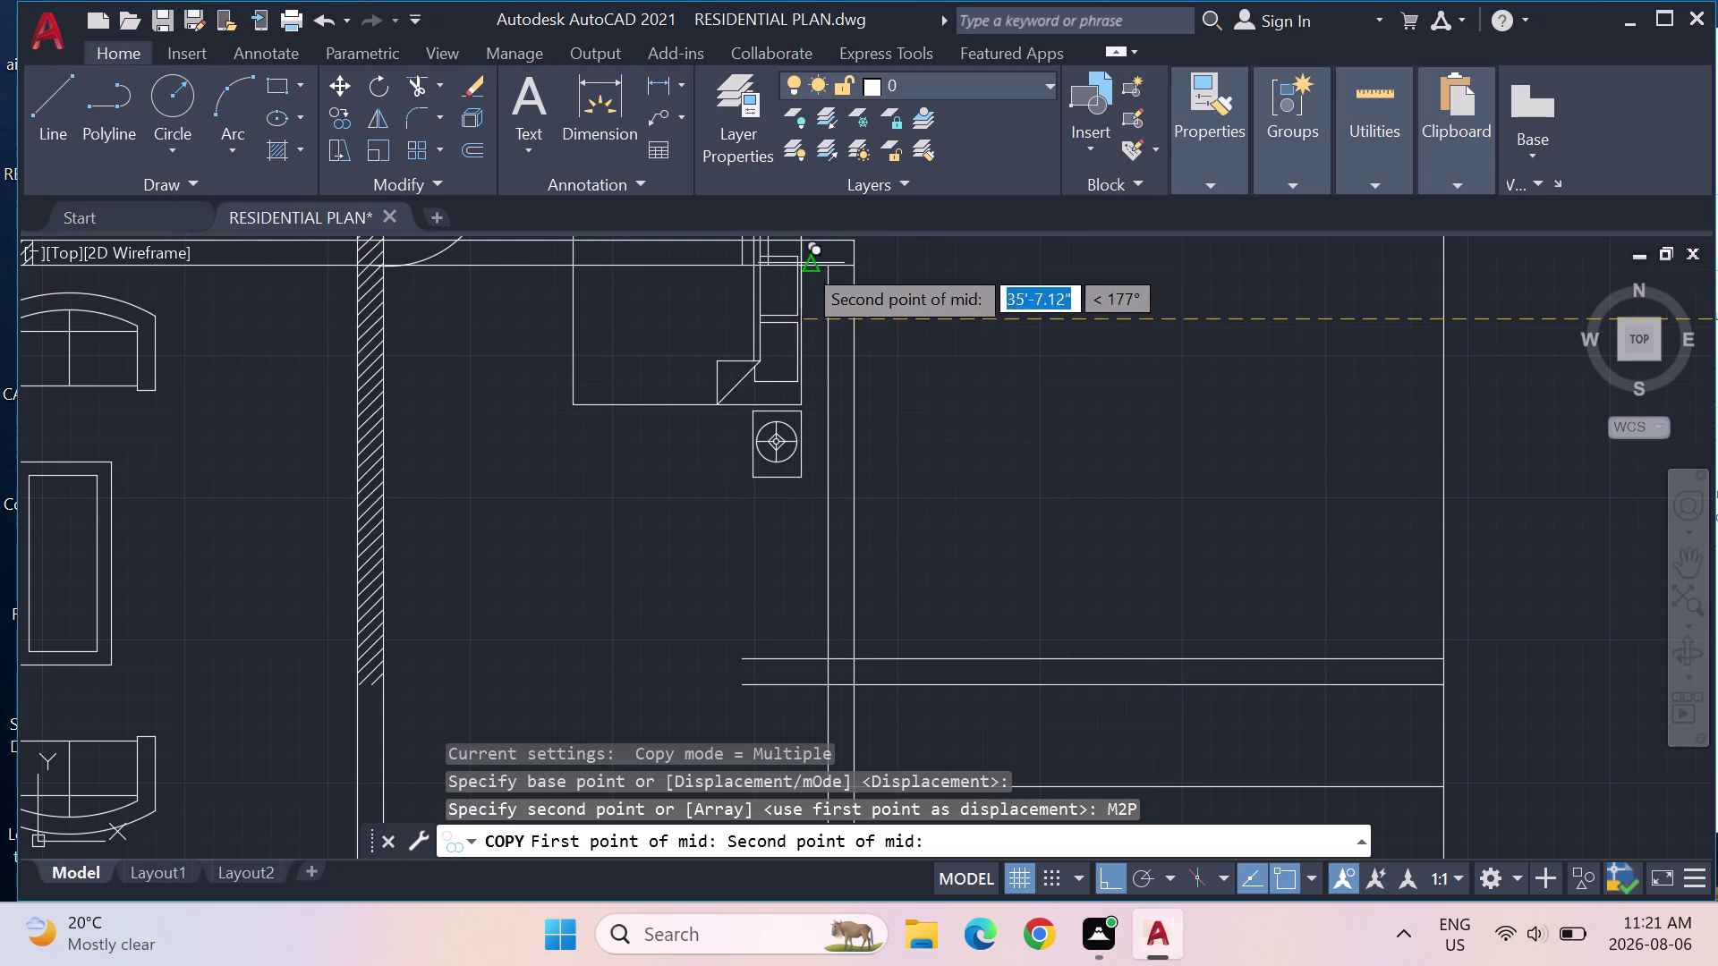
click(832, 273)
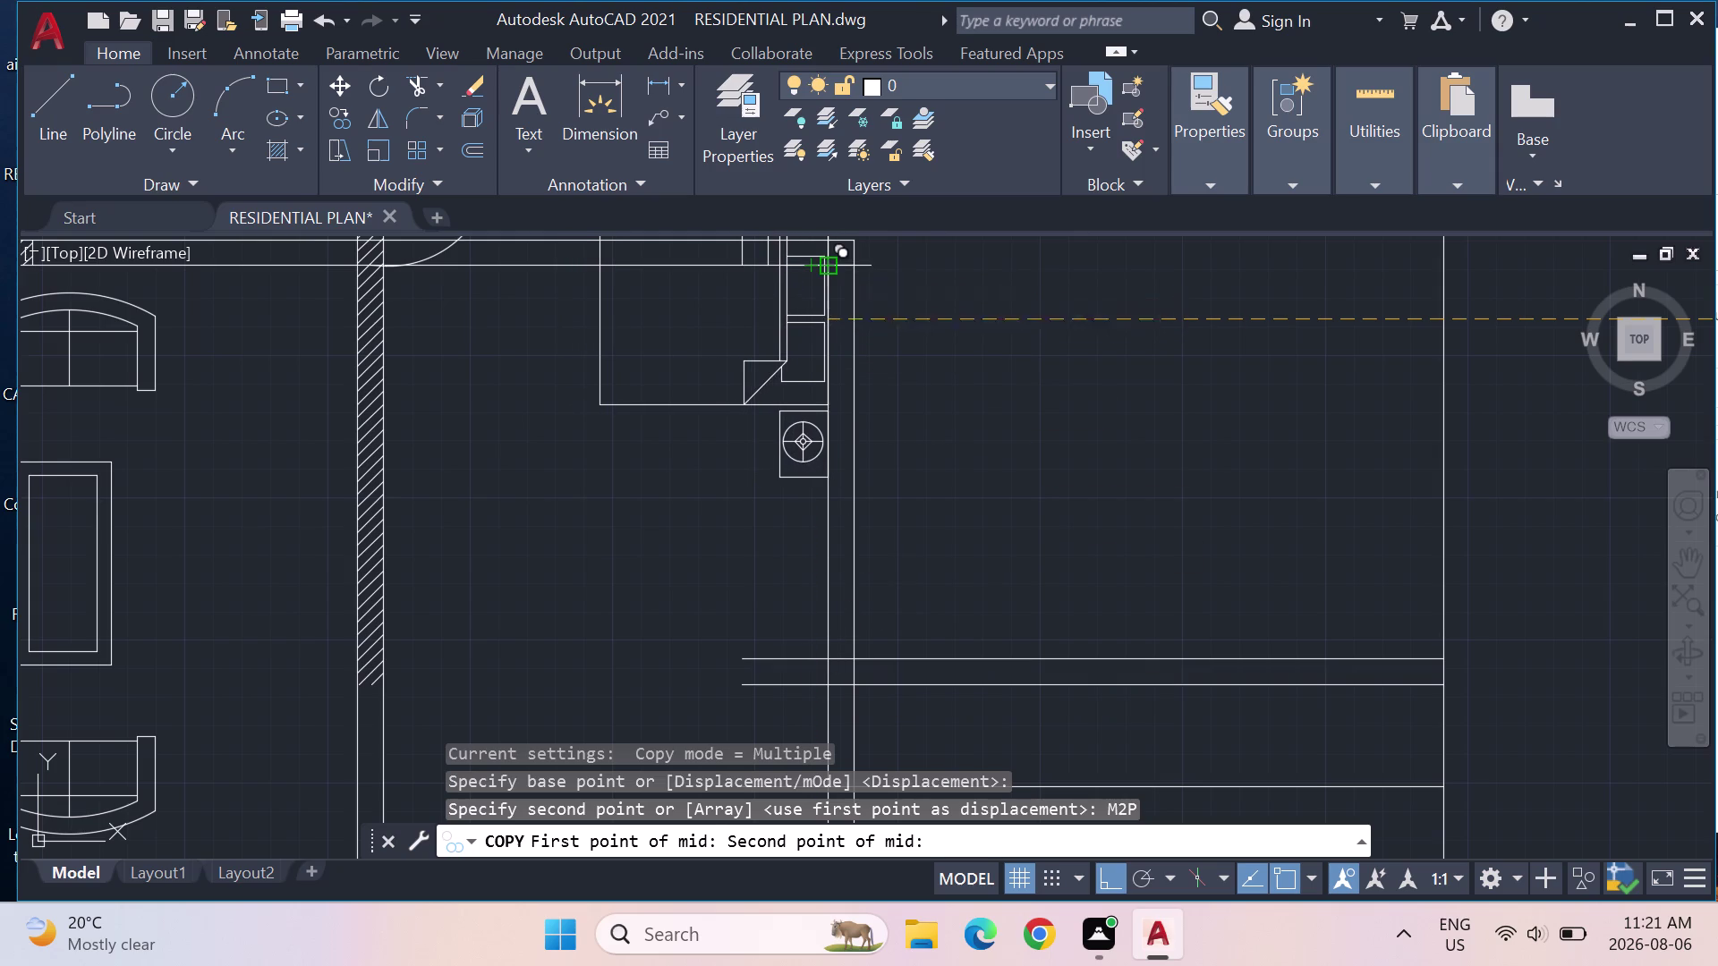
key(Escape)
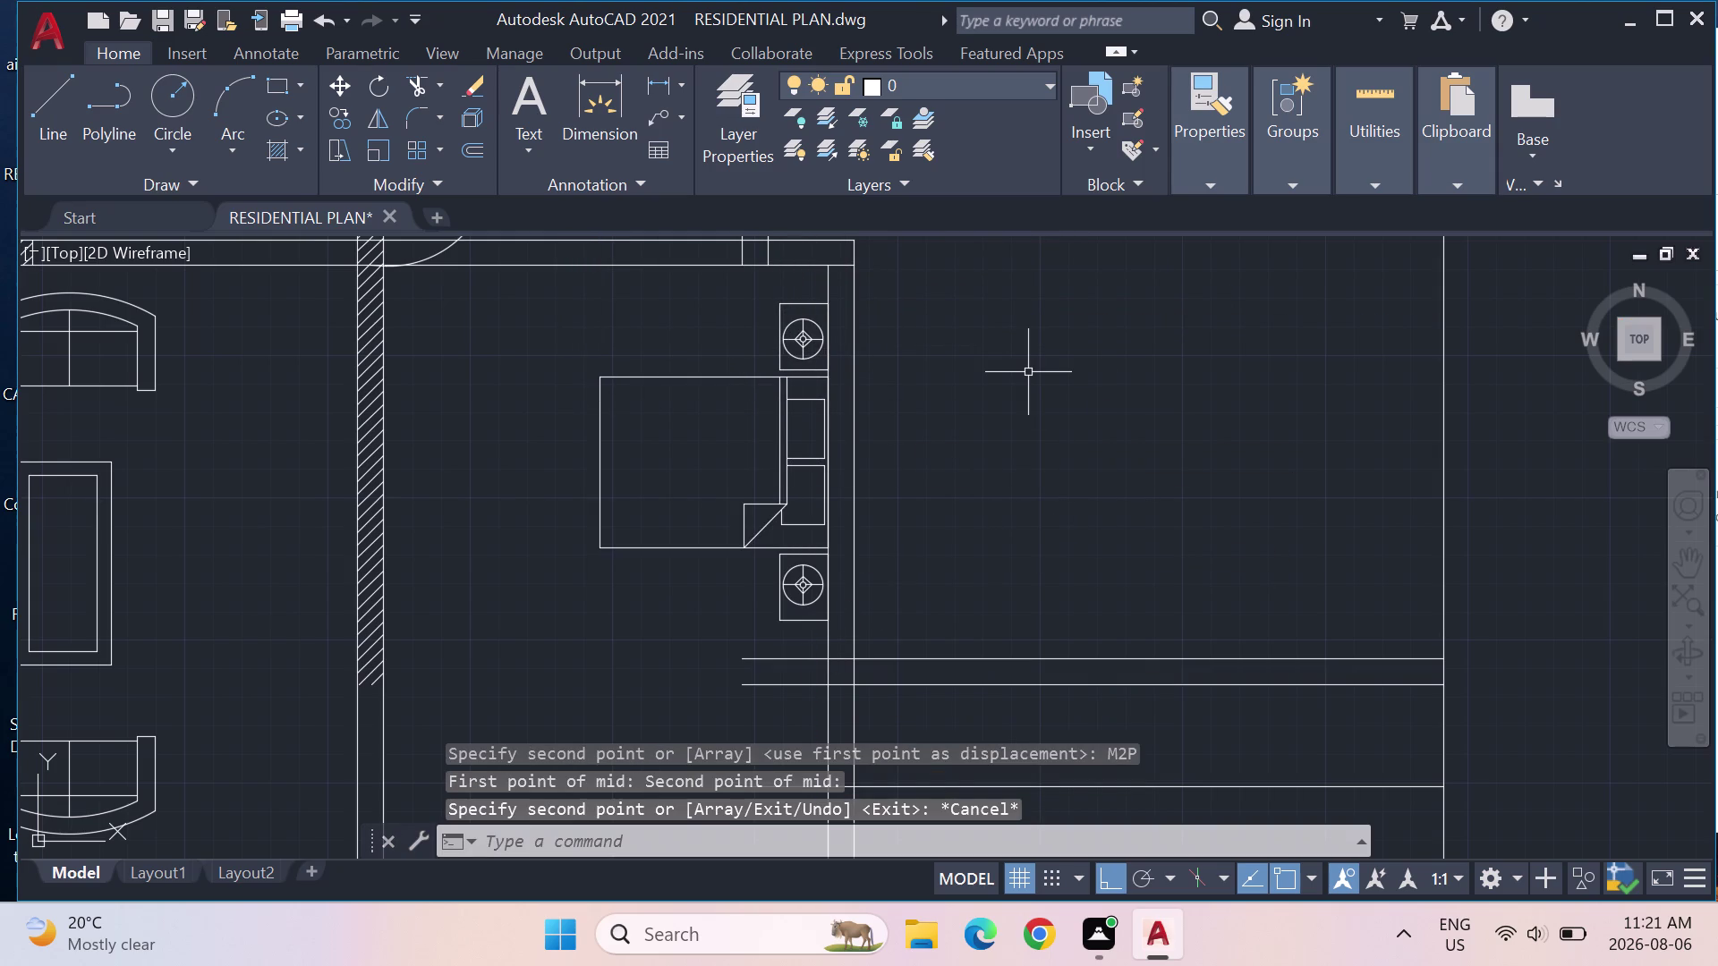
text(TRIM)
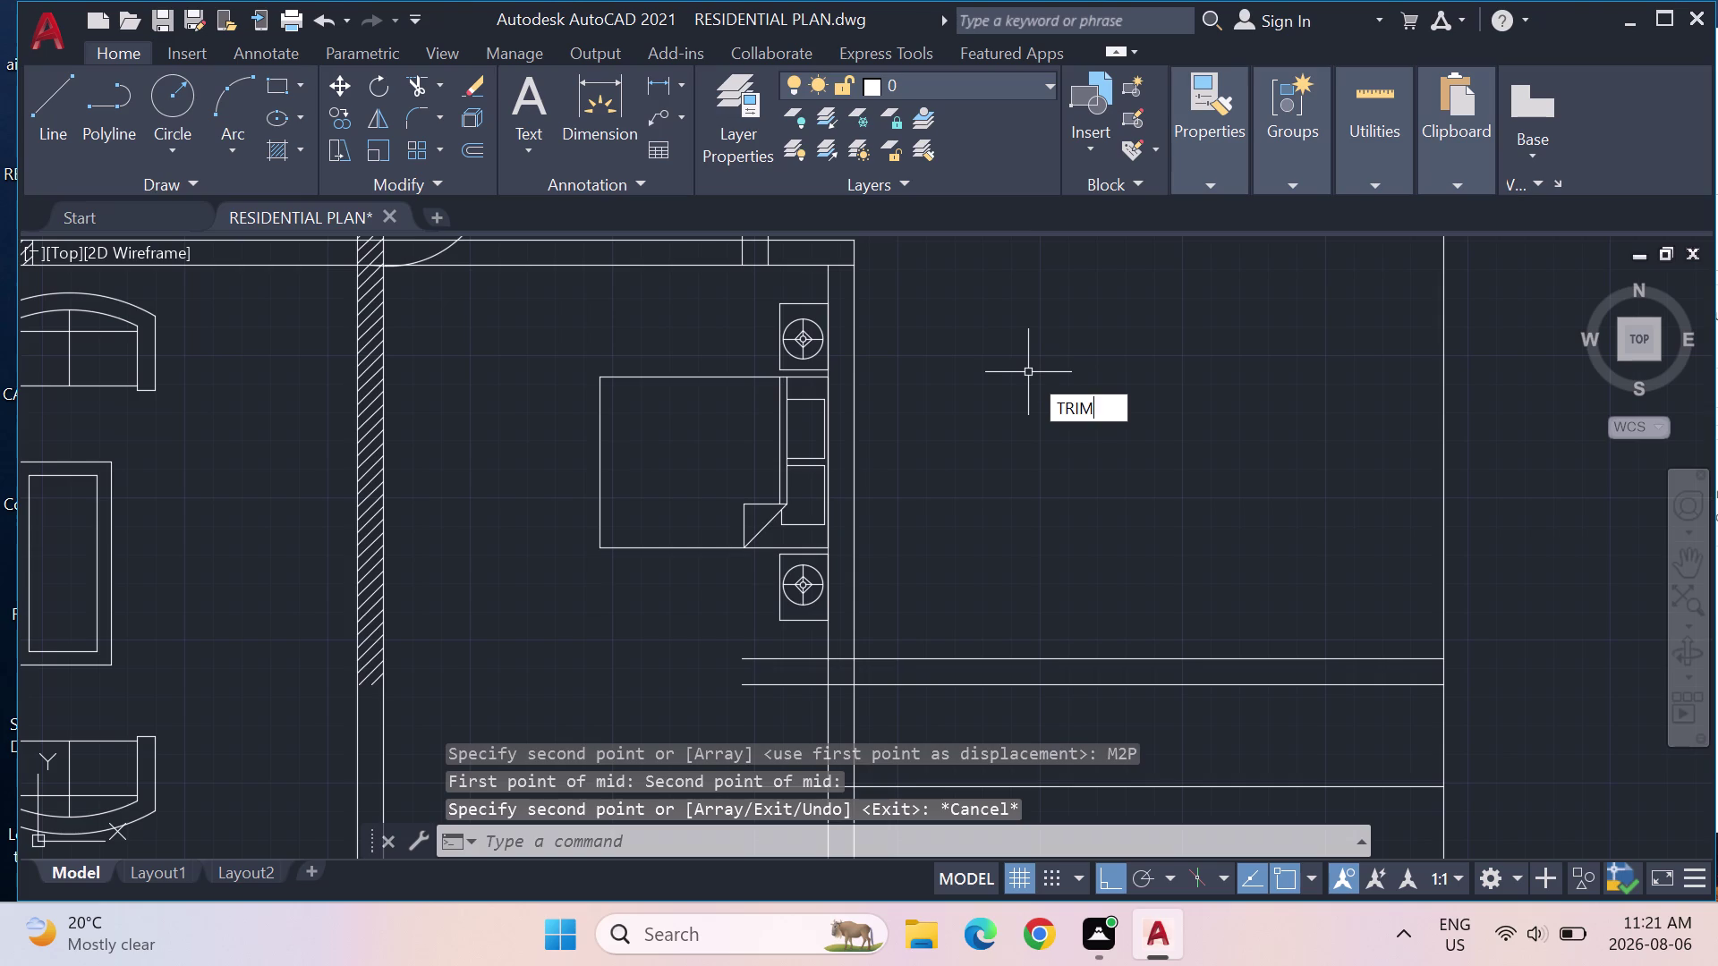
key(Return)
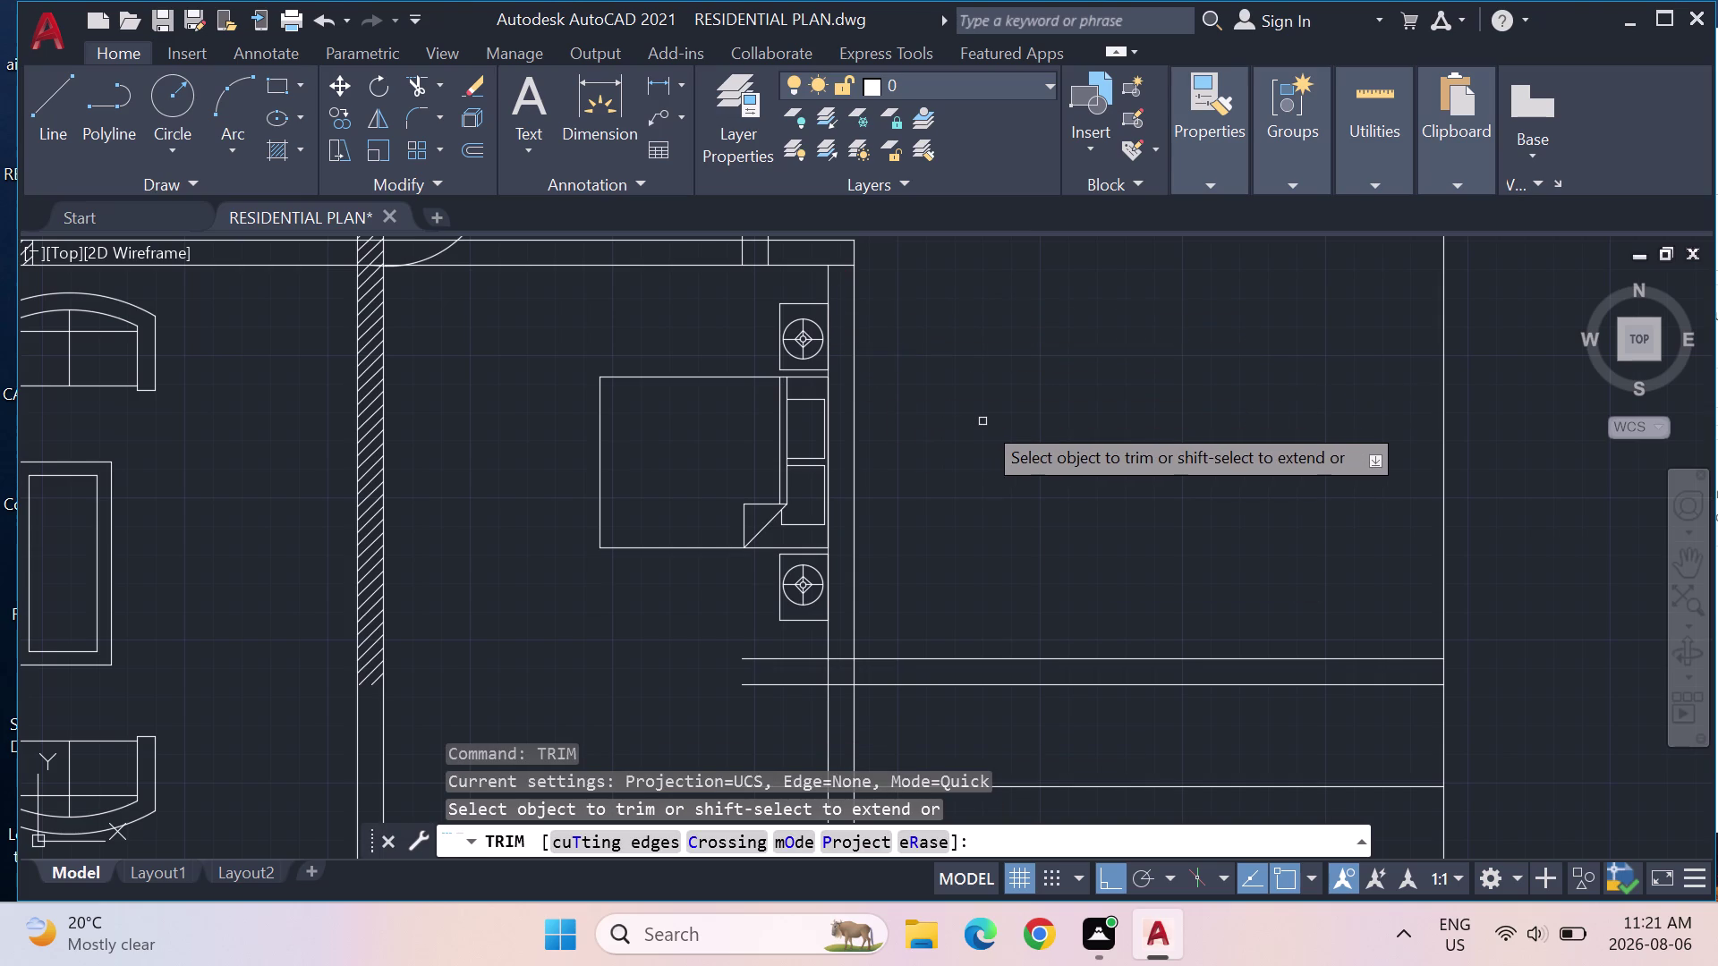
scroll(down, 3)
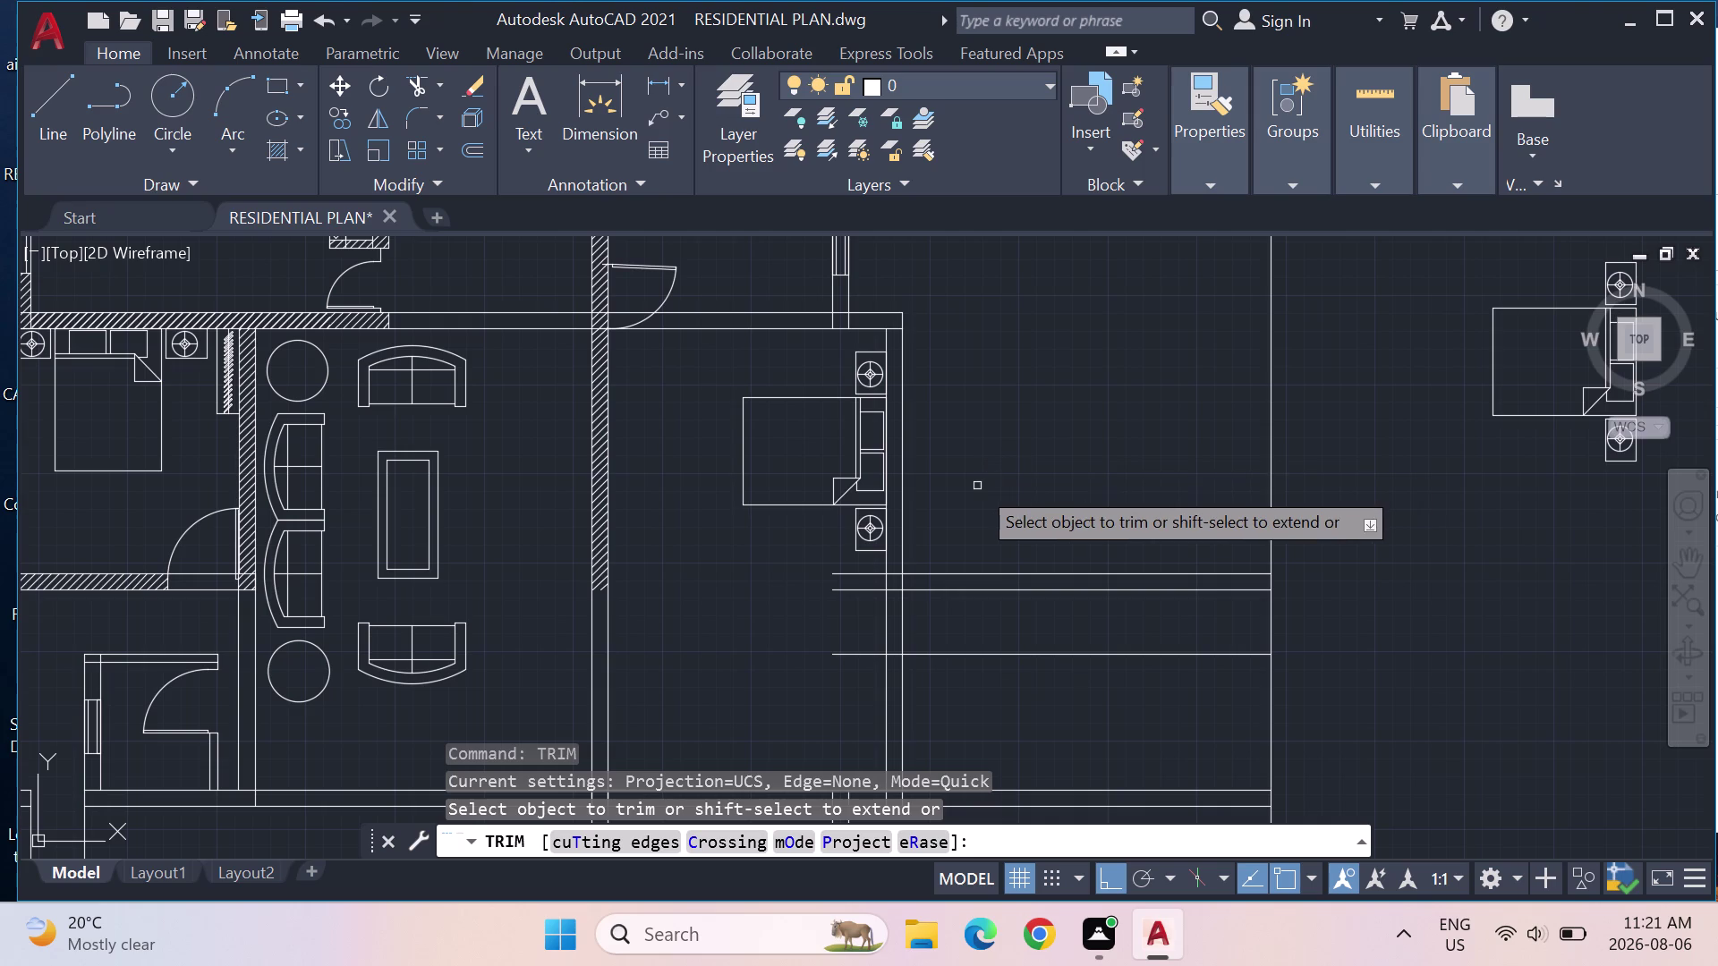
key(Escape)
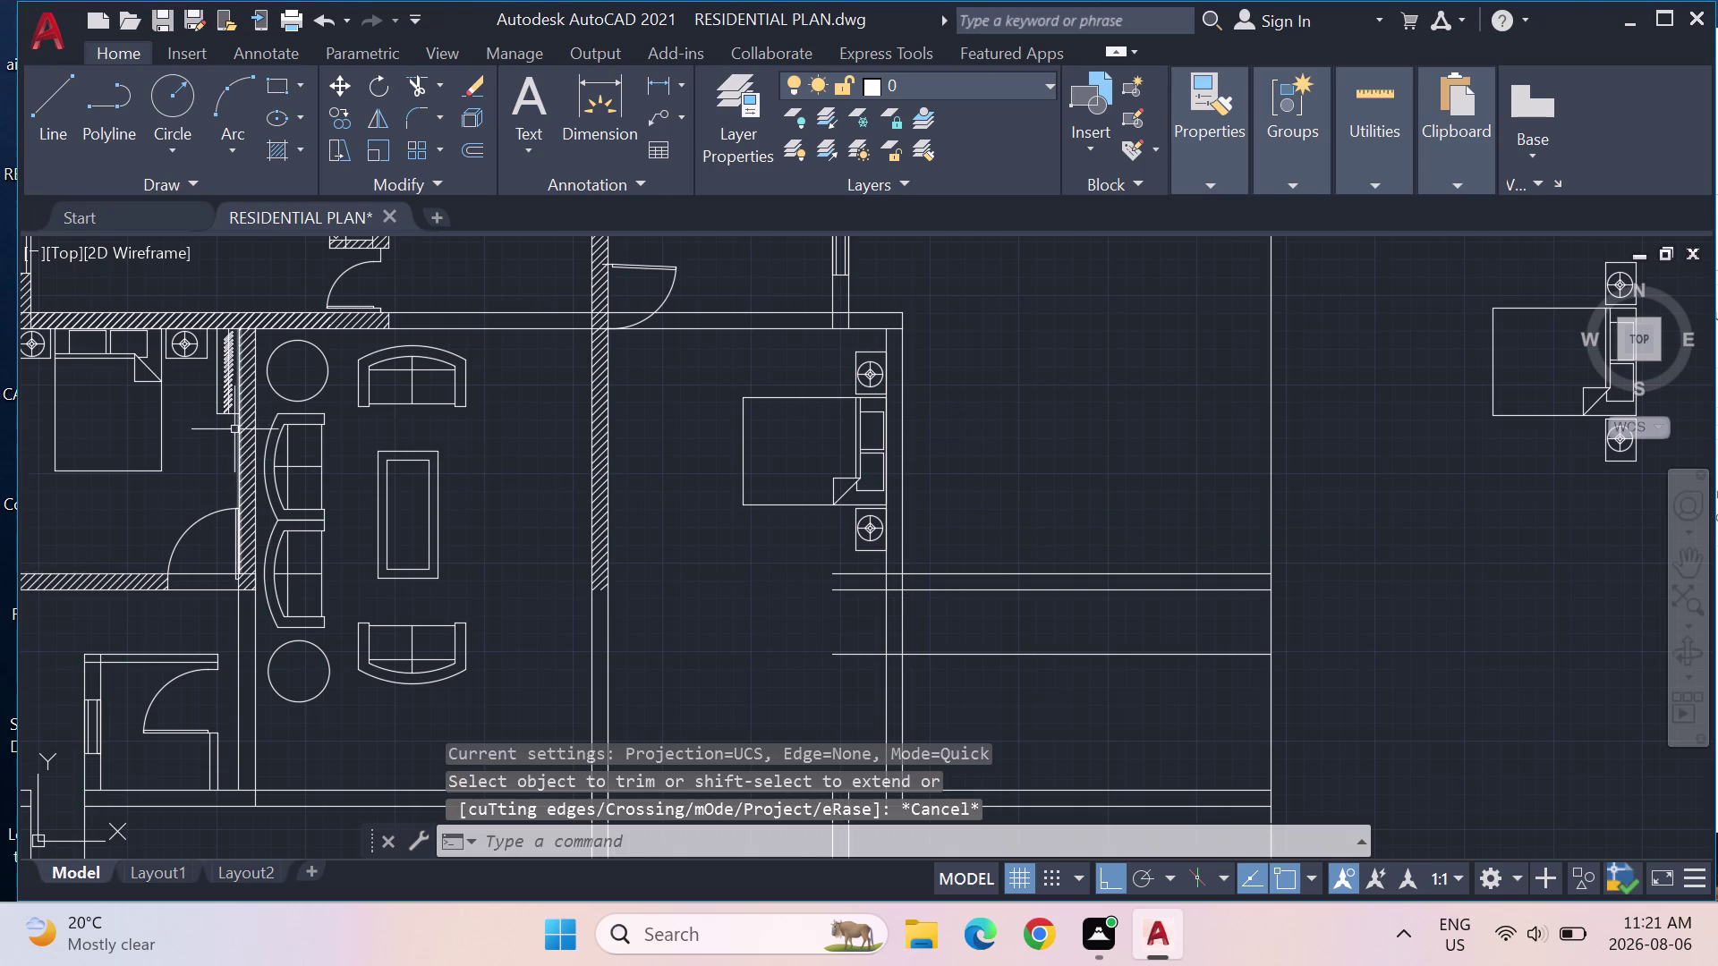
drag(222, 423, 223, 375)
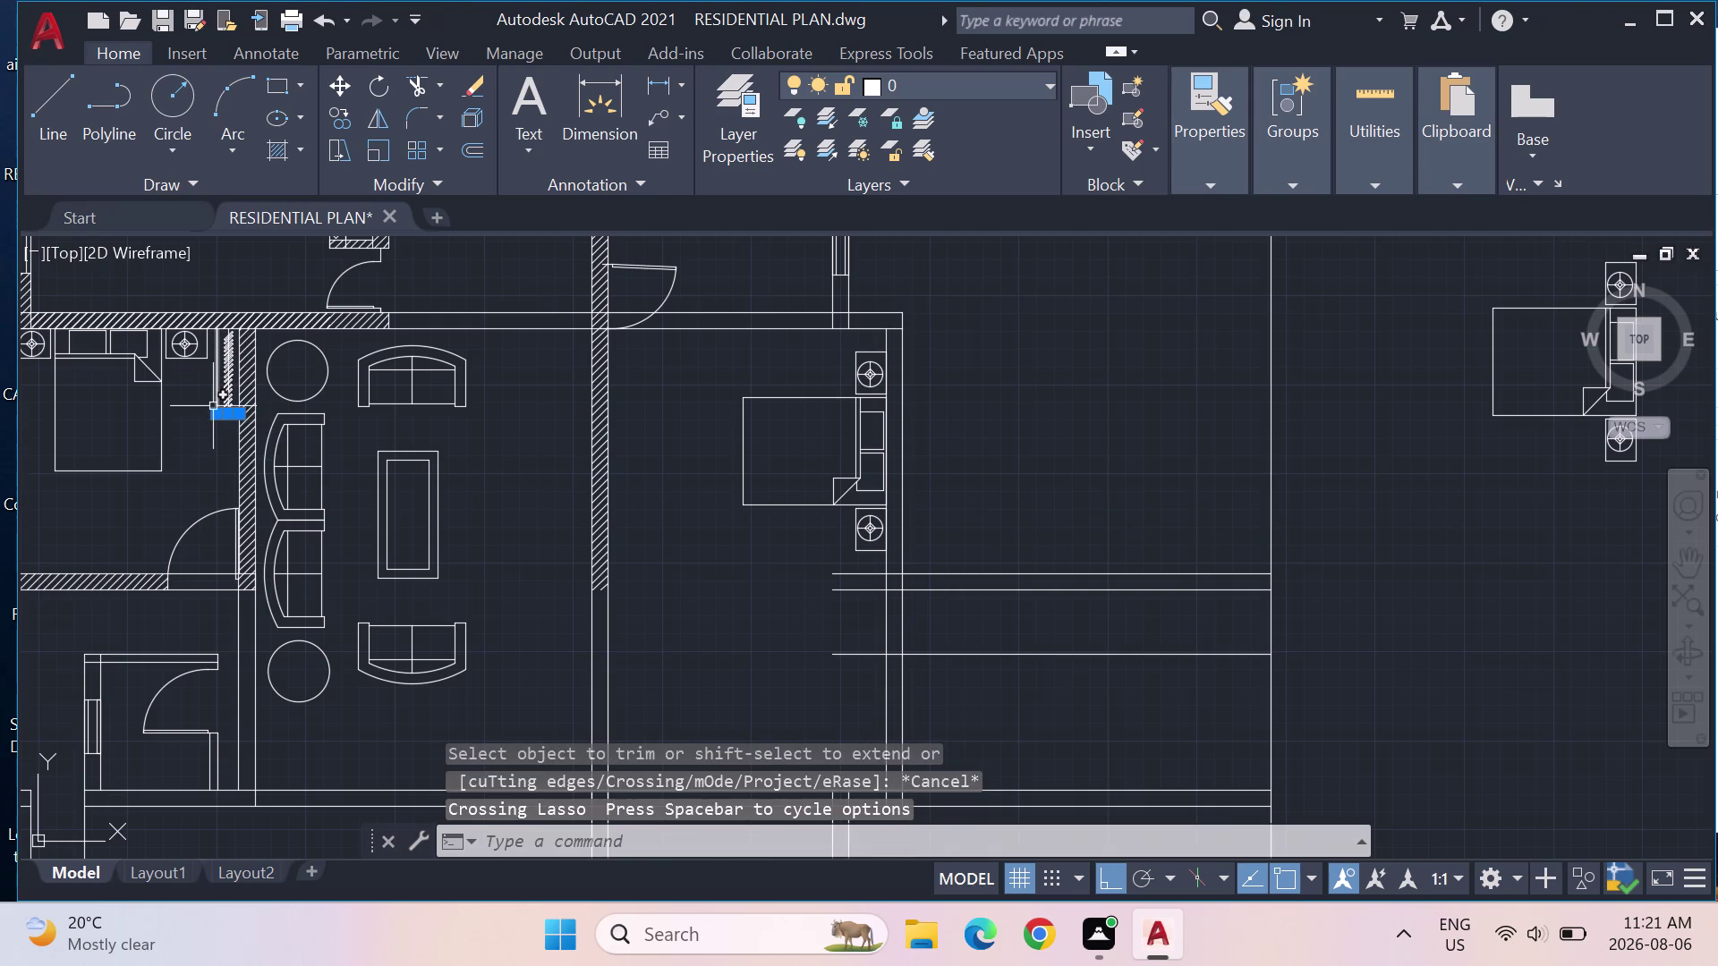
key(Escape)
click(215, 397)
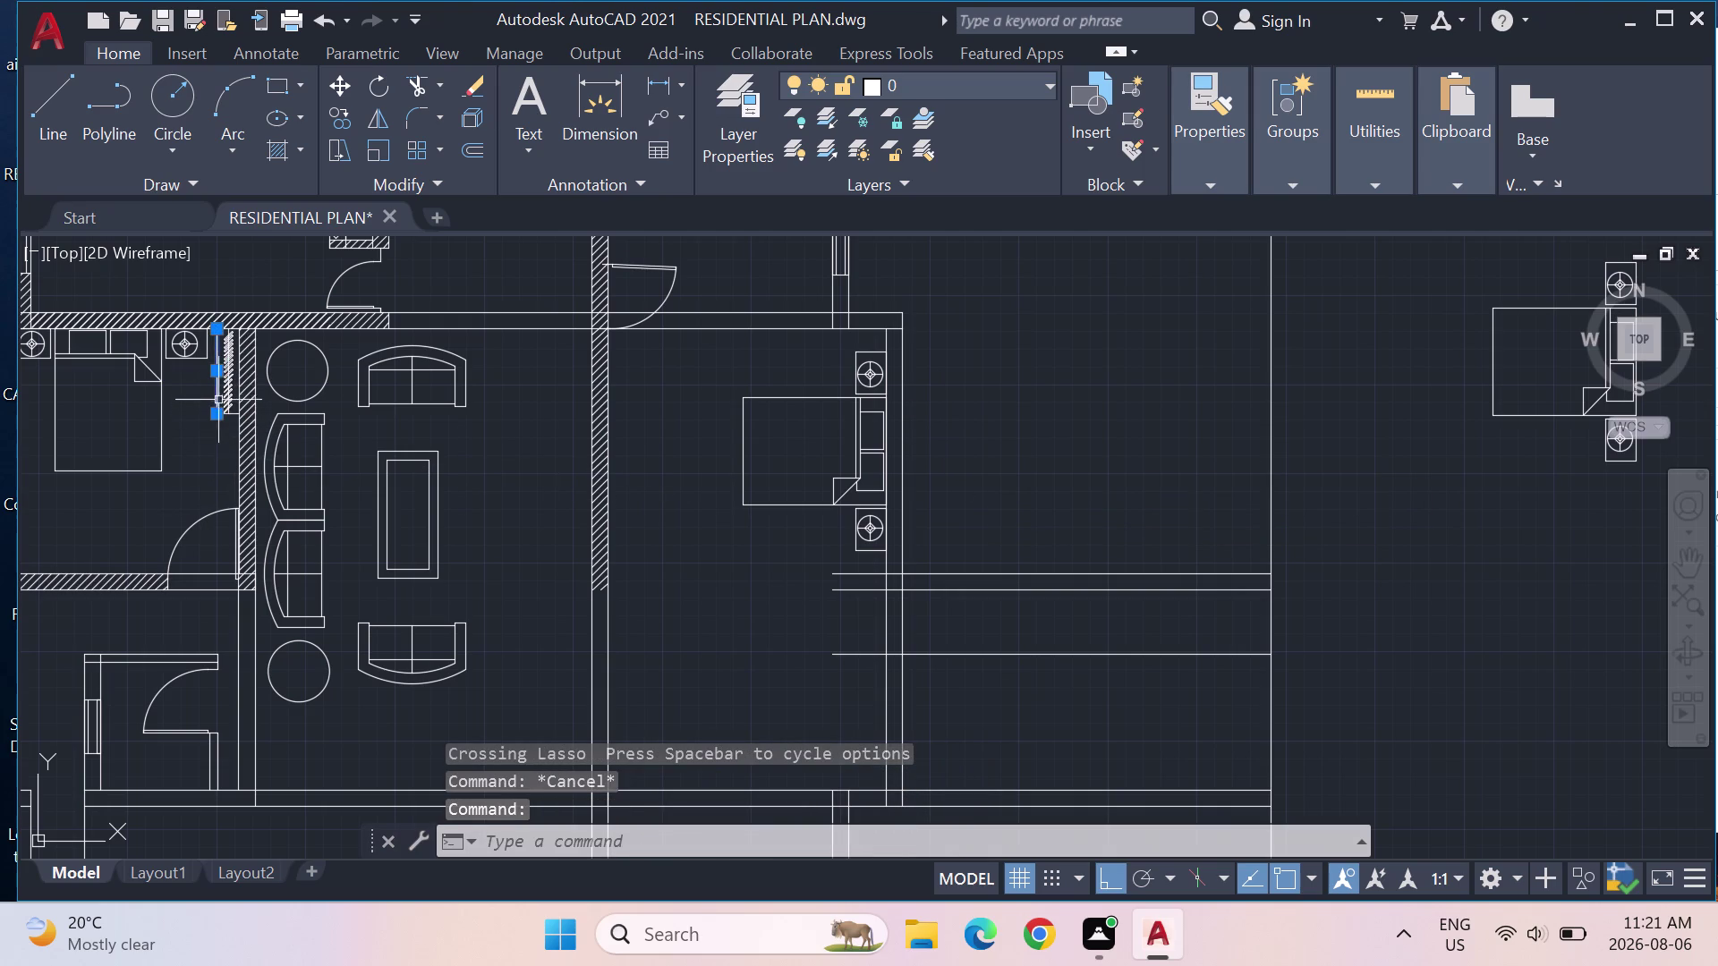
click(233, 413)
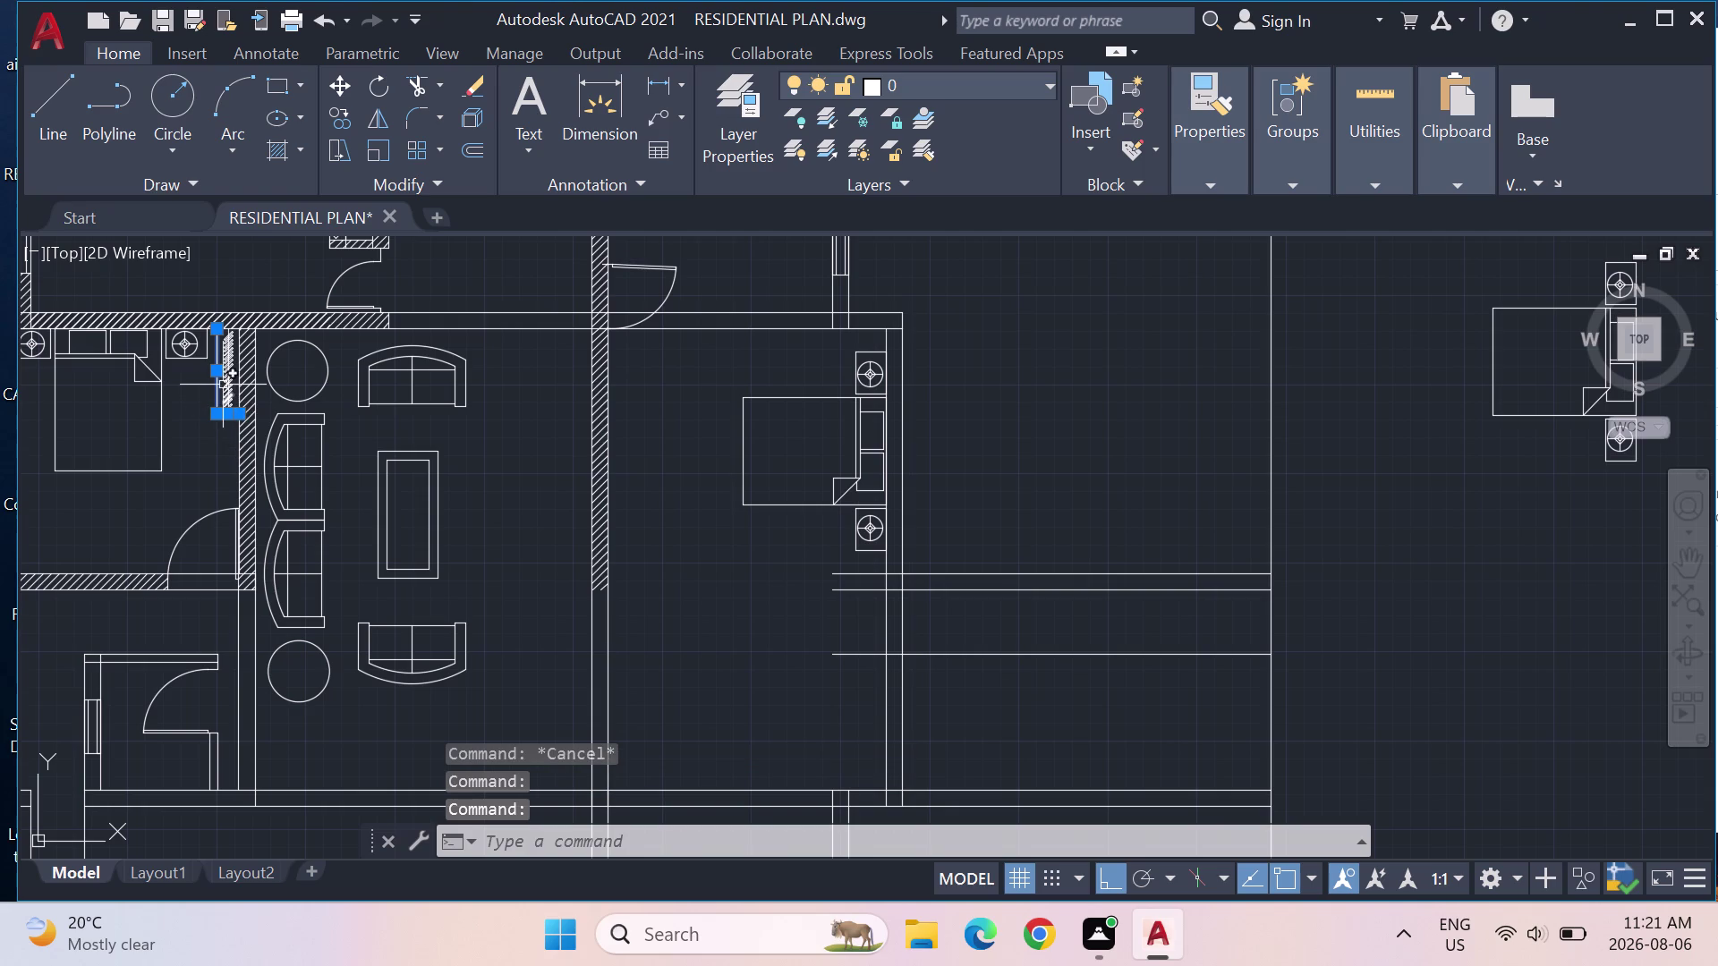
click(229, 383)
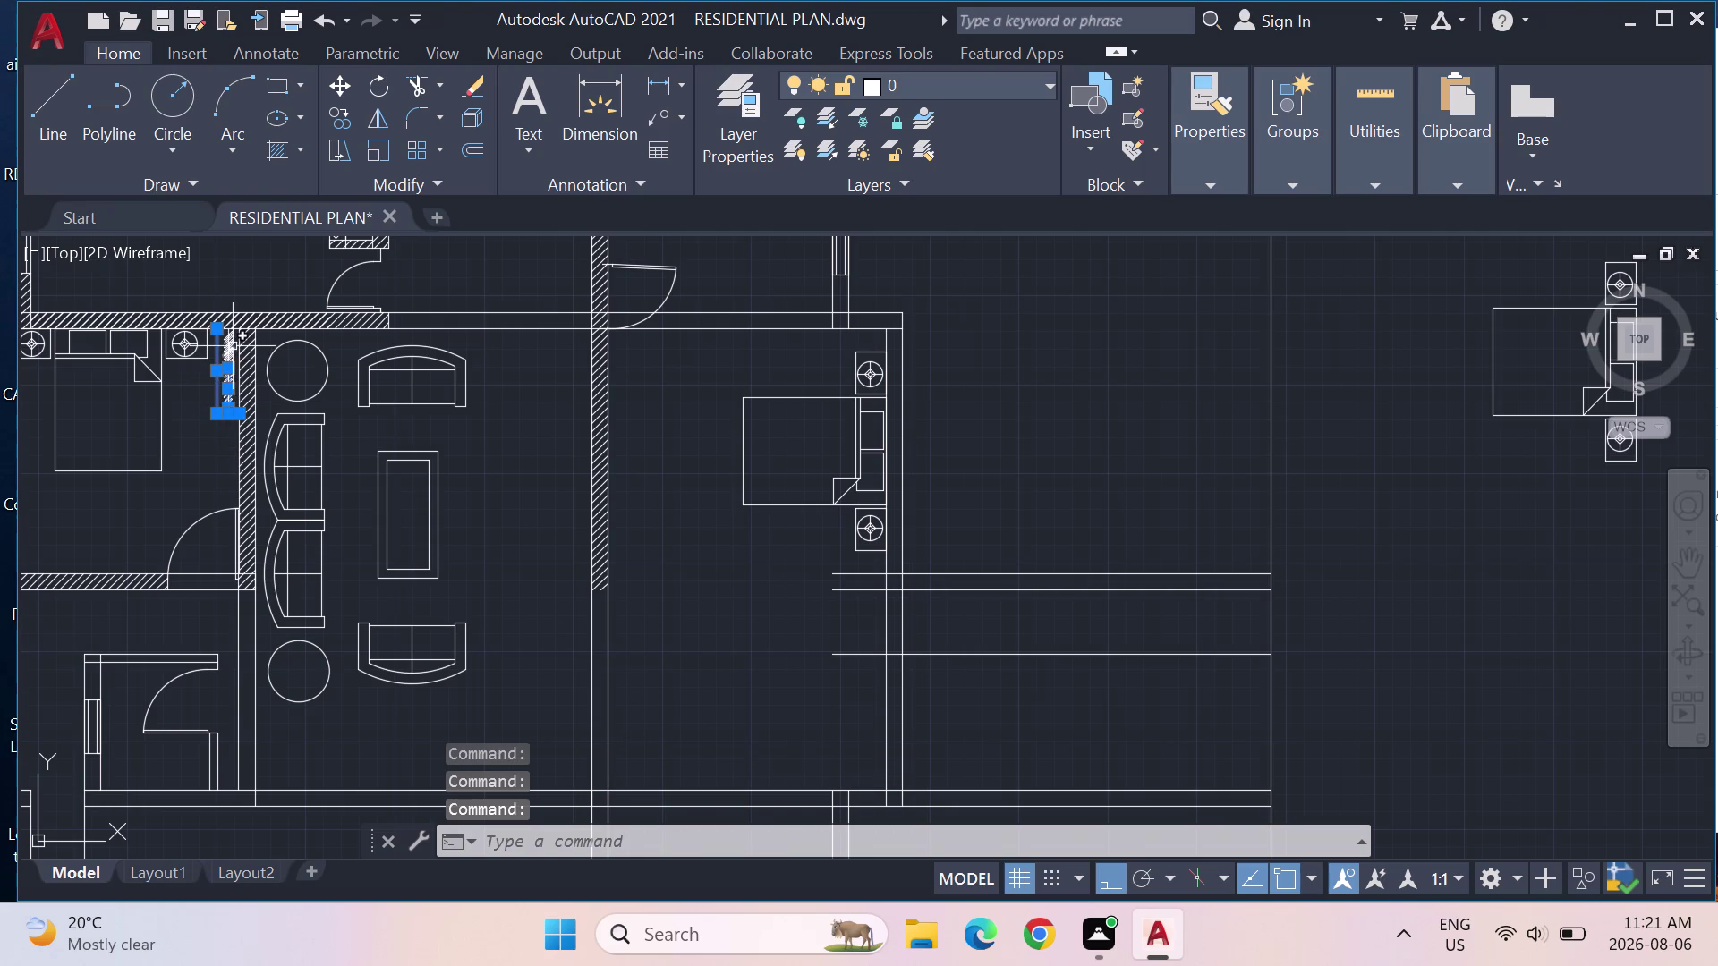
click(225, 345)
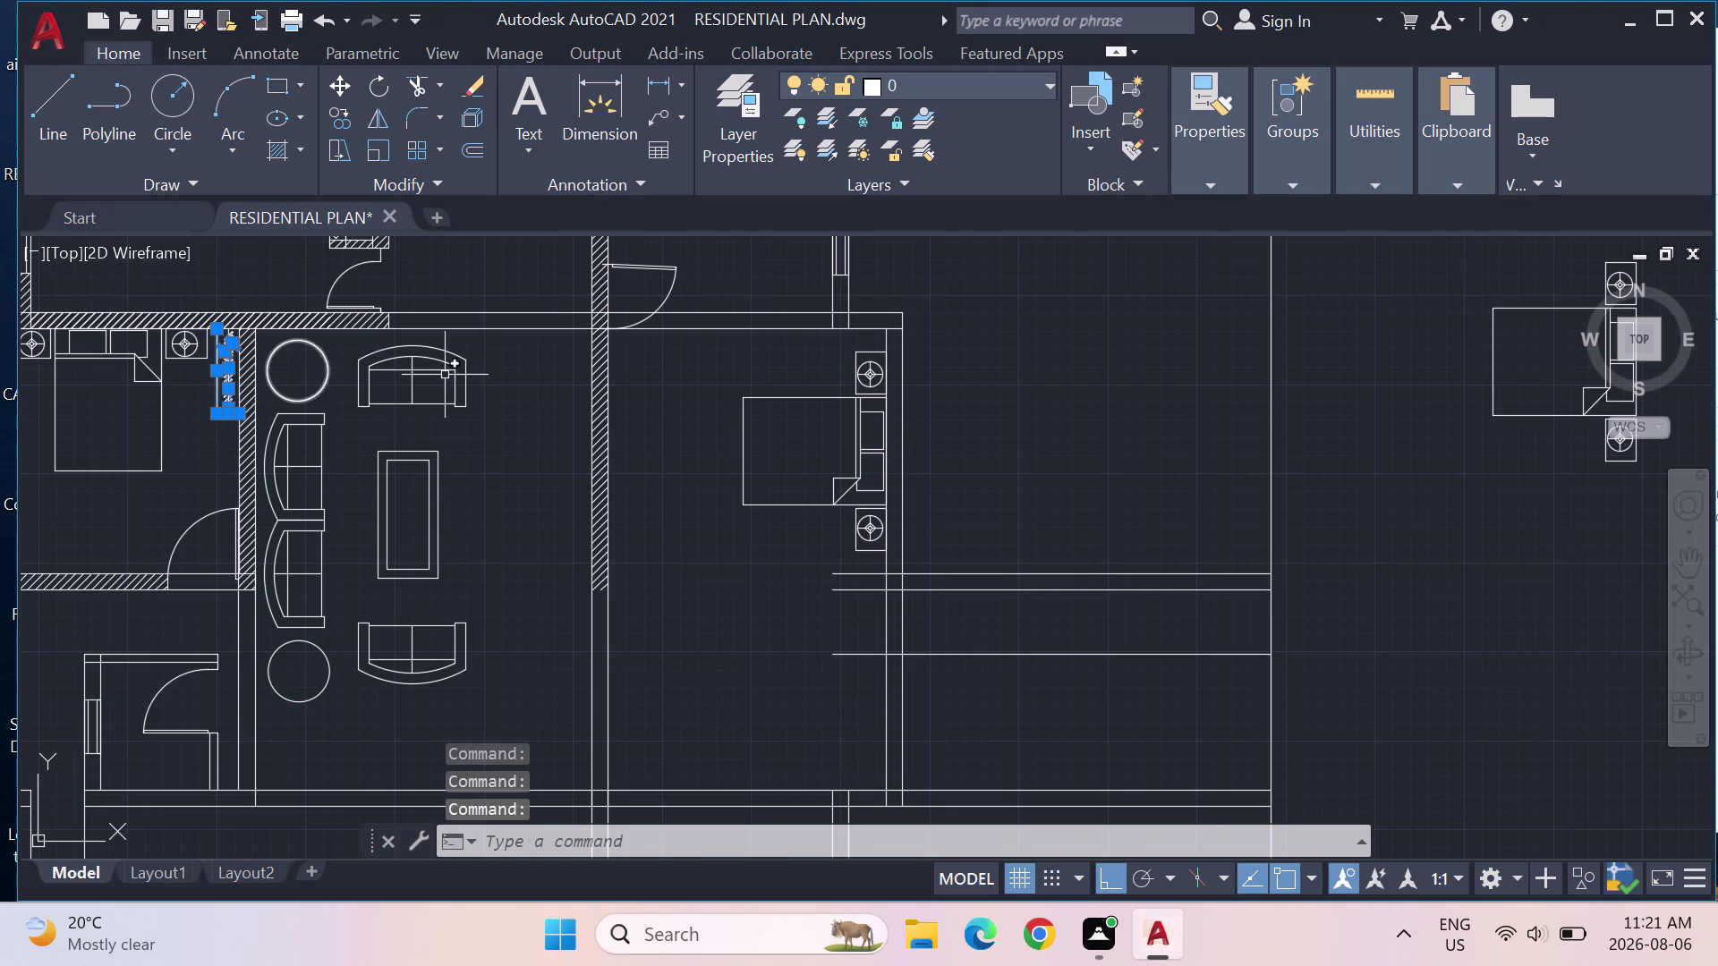
Abandon an initial copy of the rail lines after picking a base point.
text(CO)
key(Return)
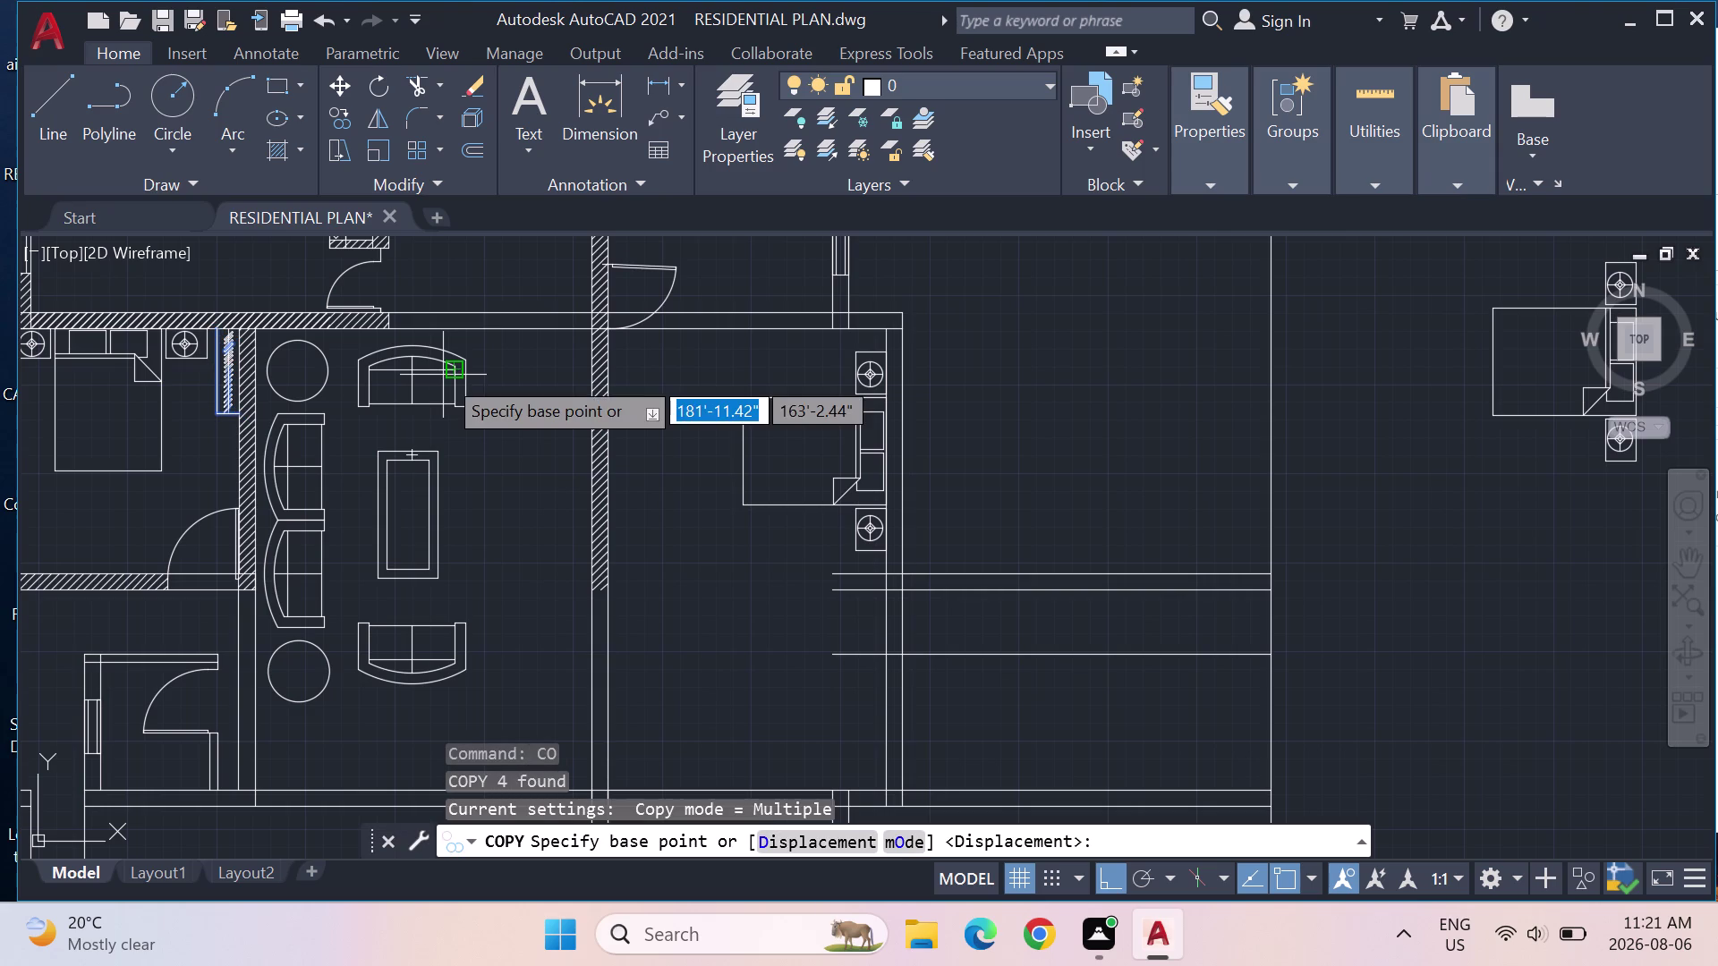
click(217, 404)
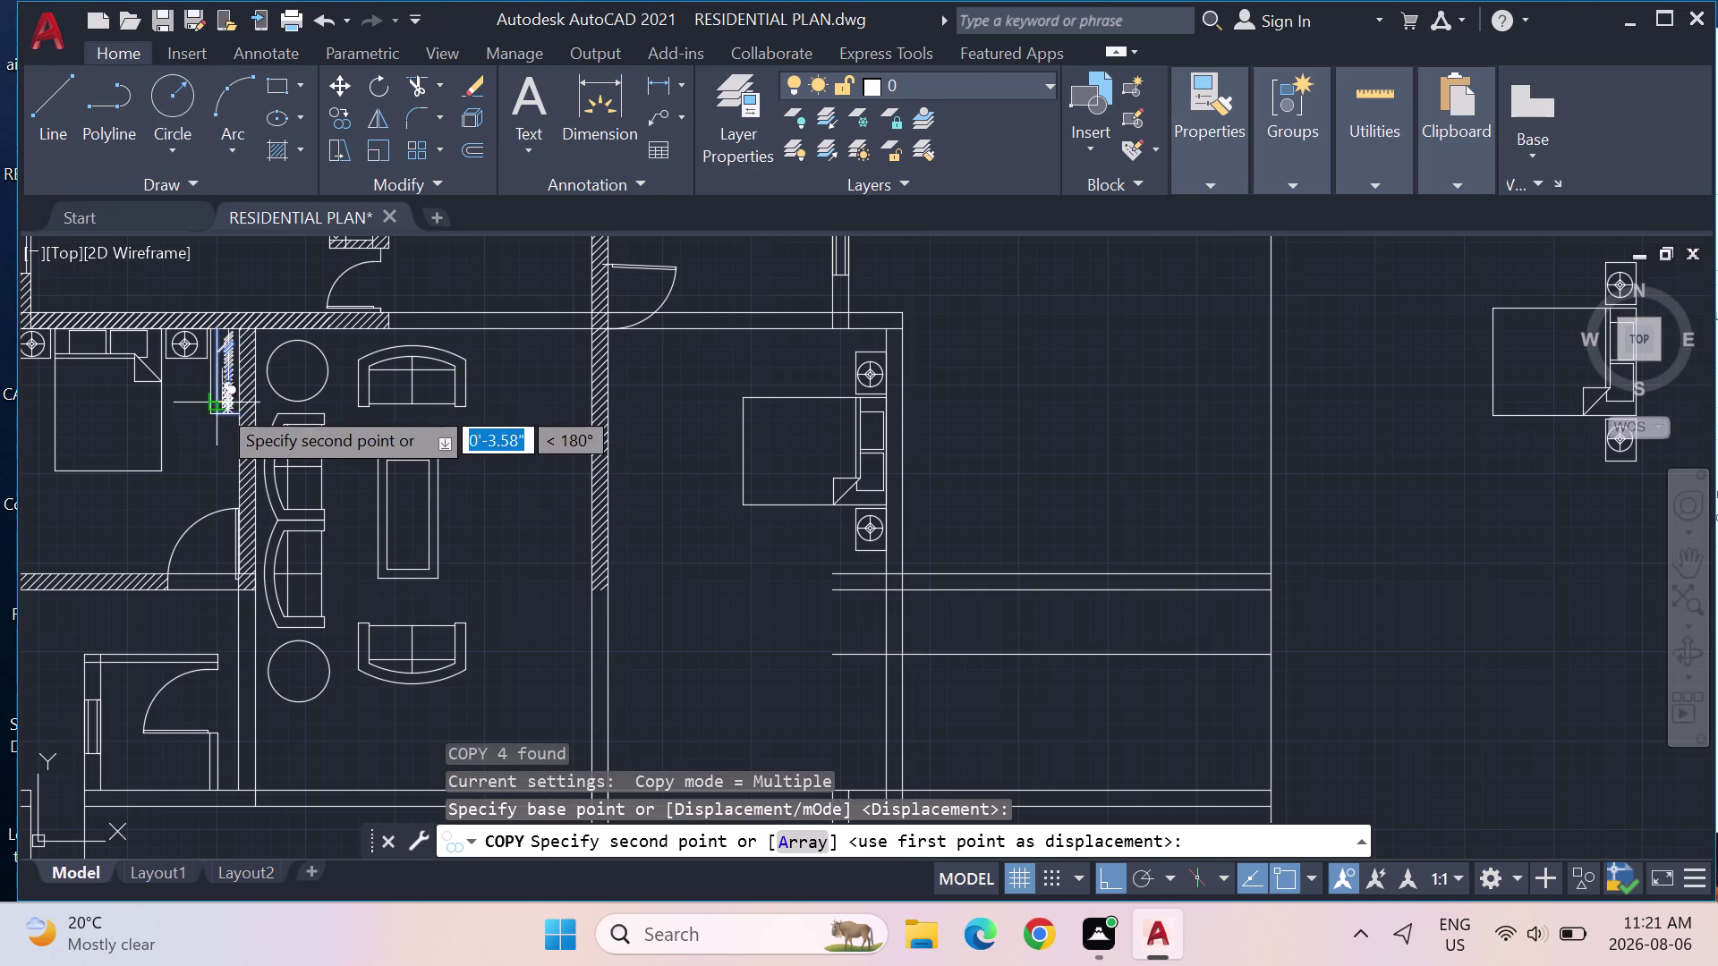
key(Escape)
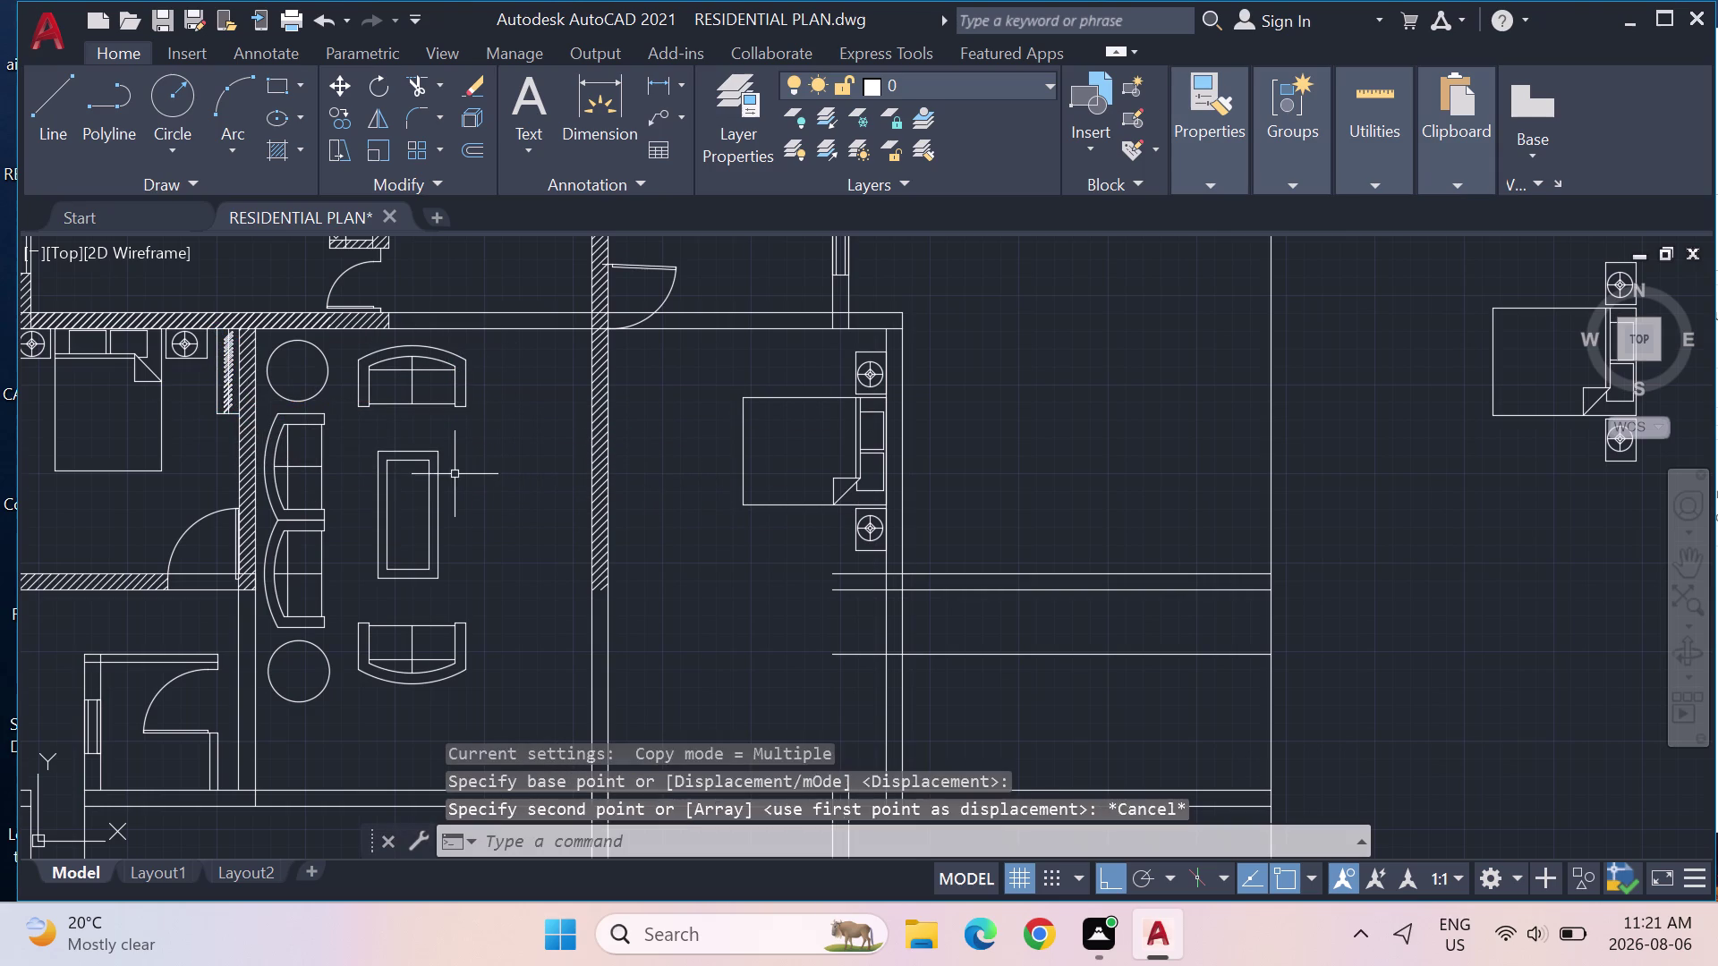
key(Escape)
Lasso the left bedroom's wardrobe rail unit, then clear it and pan to the rooms above.
scroll(up, 3)
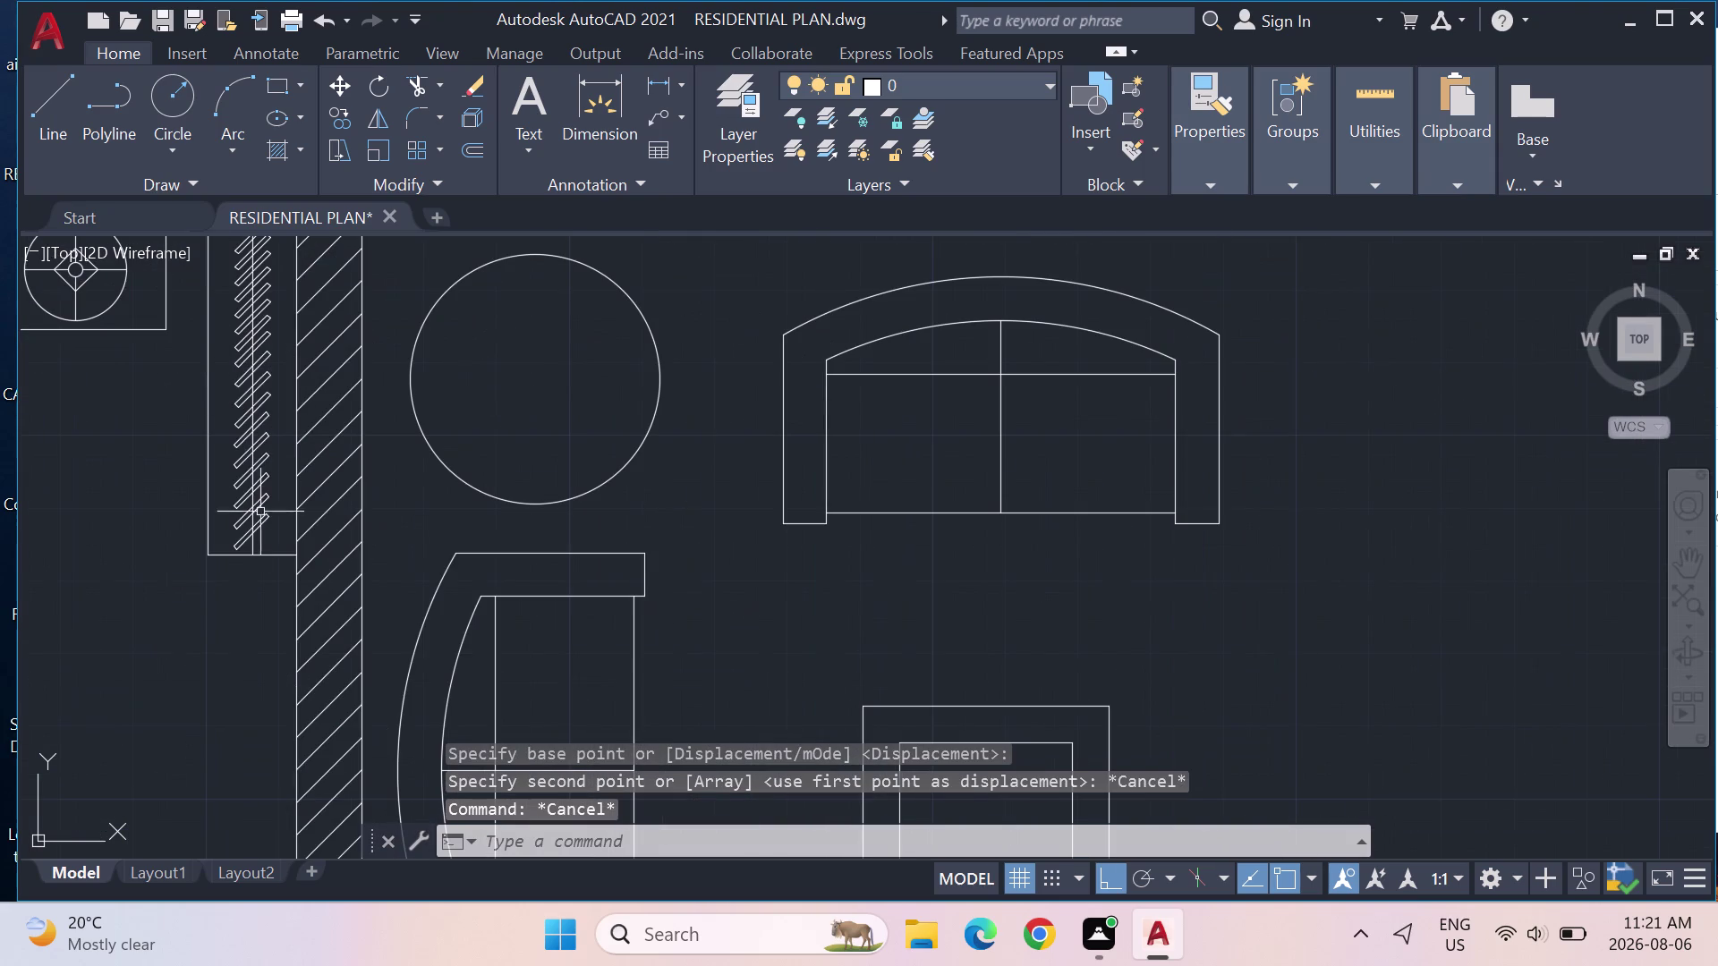
drag(263, 587, 245, 350)
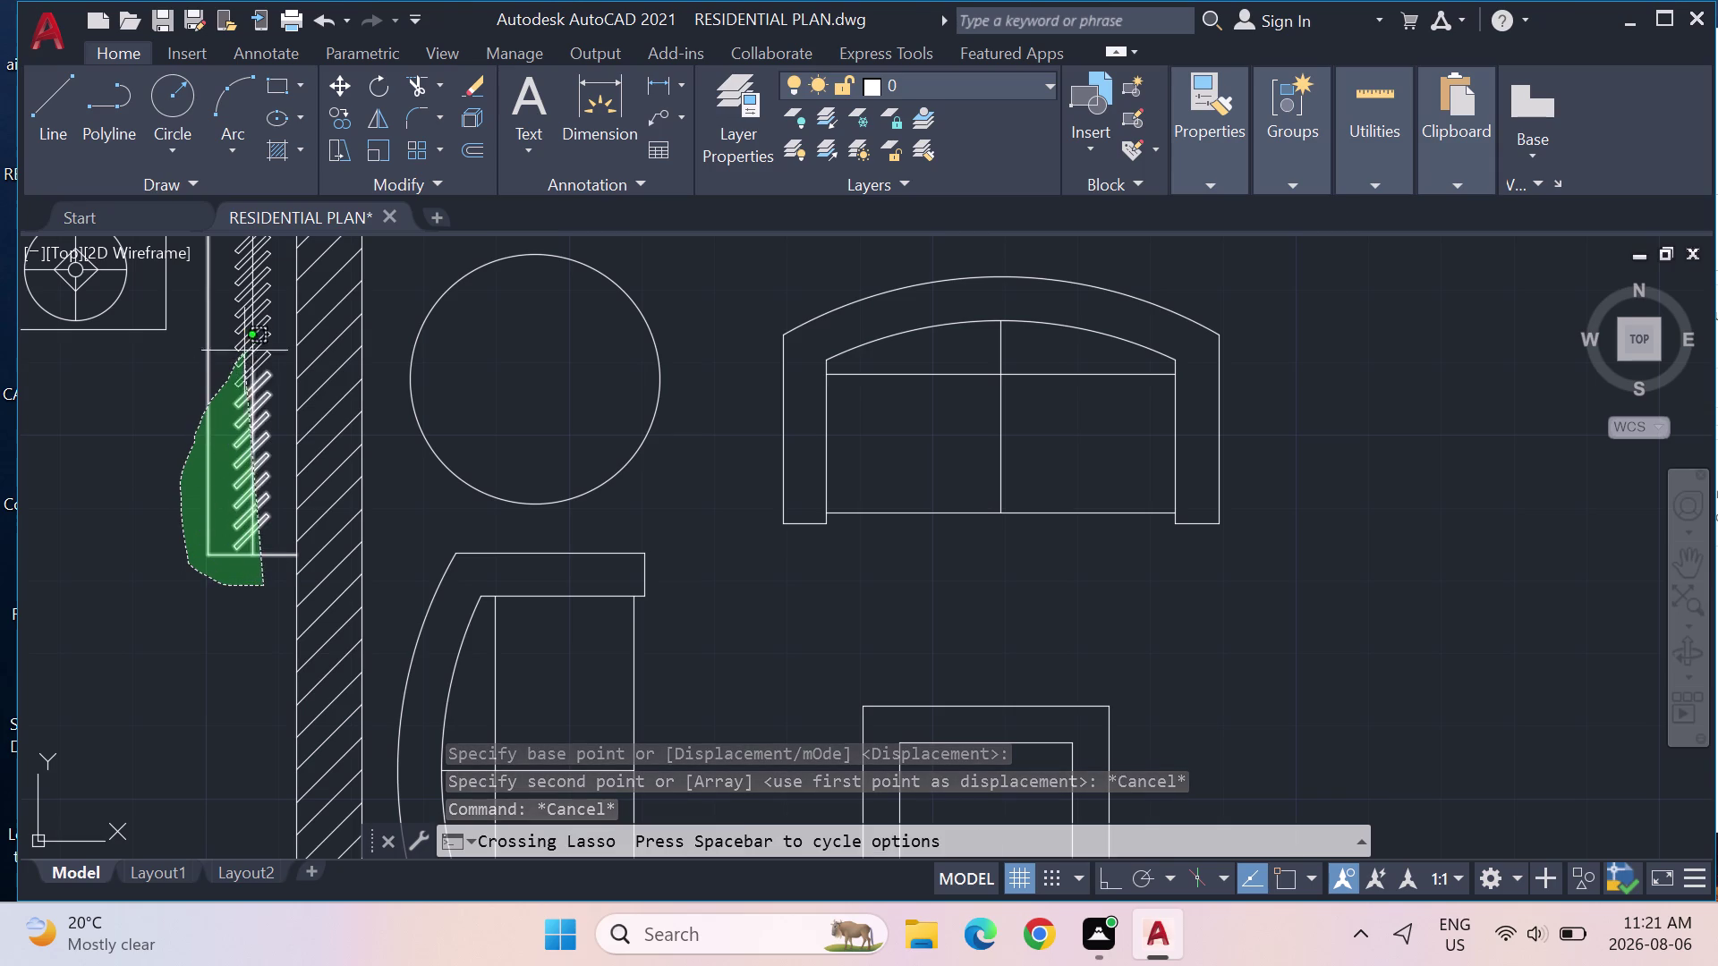
drag(245, 350, 272, 247)
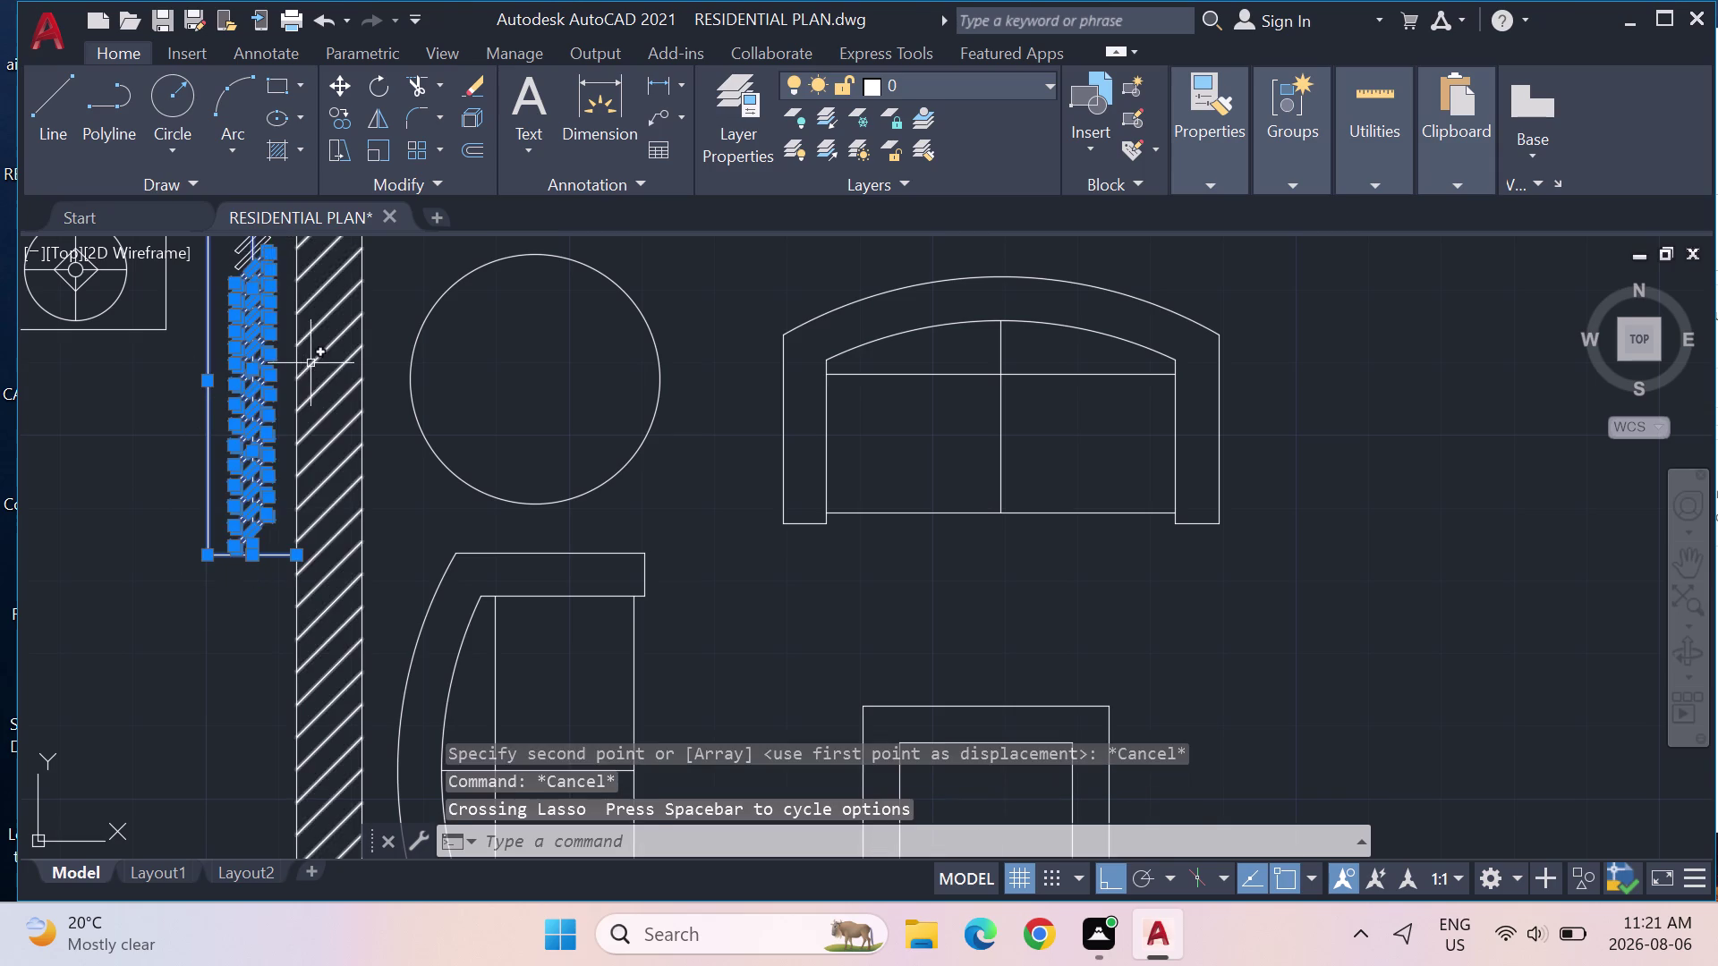
scroll(down, 3)
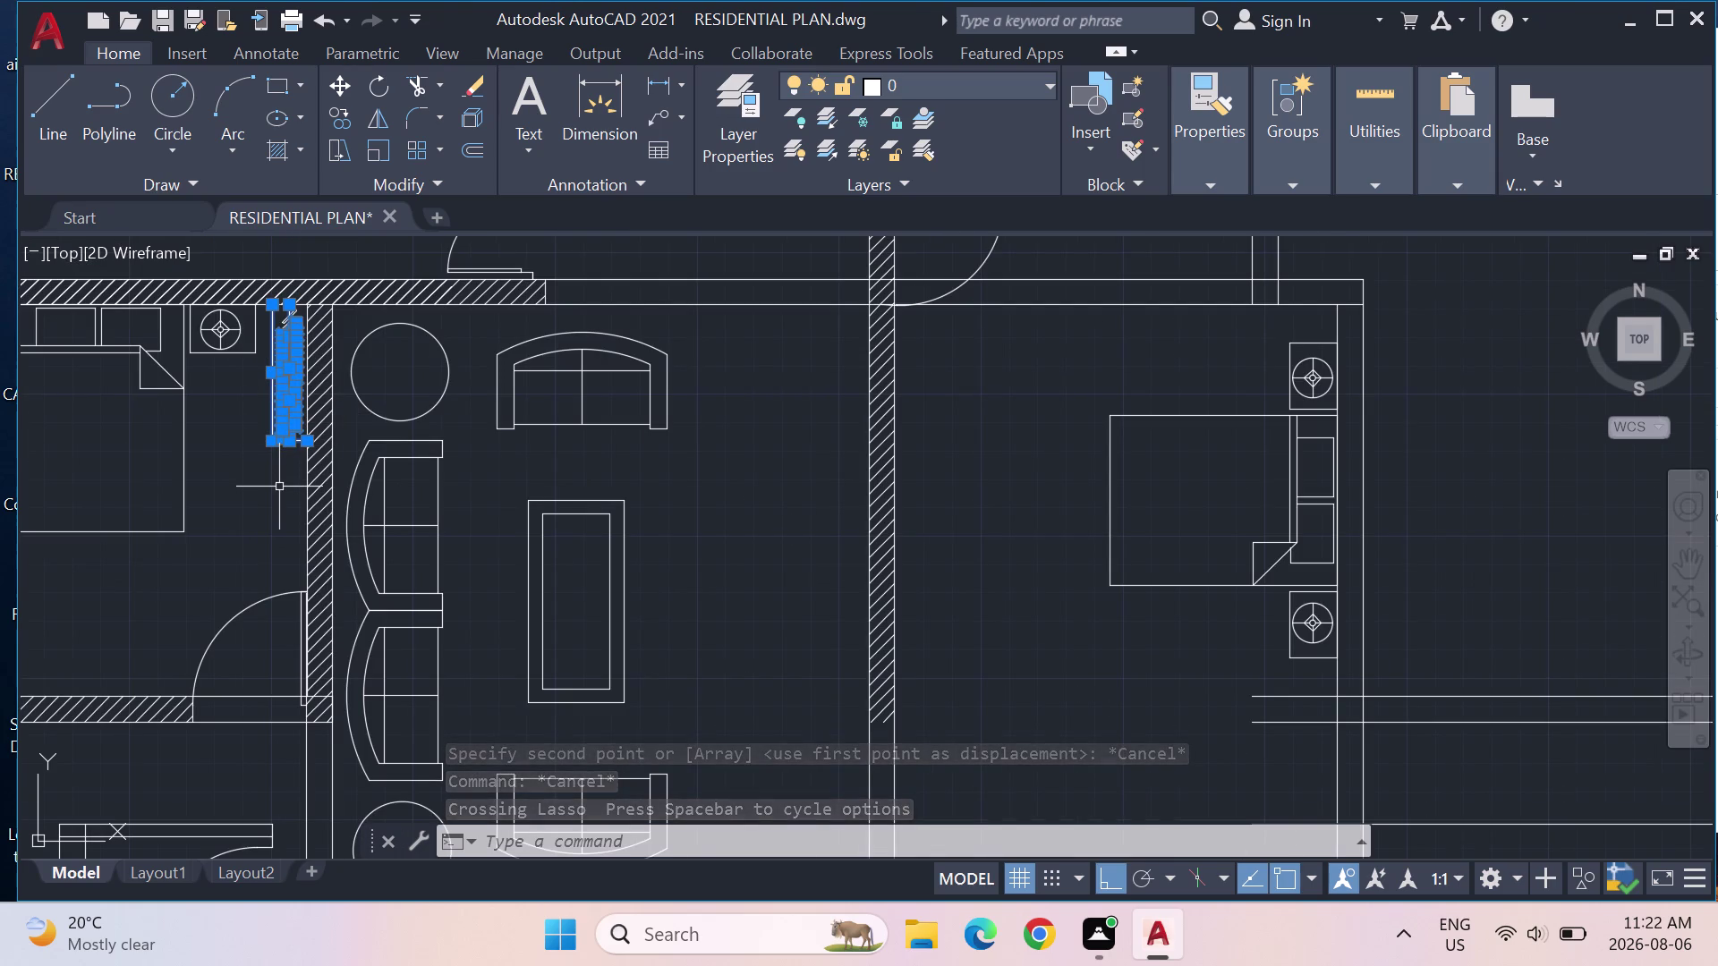
key(Escape)
scroll(down, 3)
scroll(down, 3)
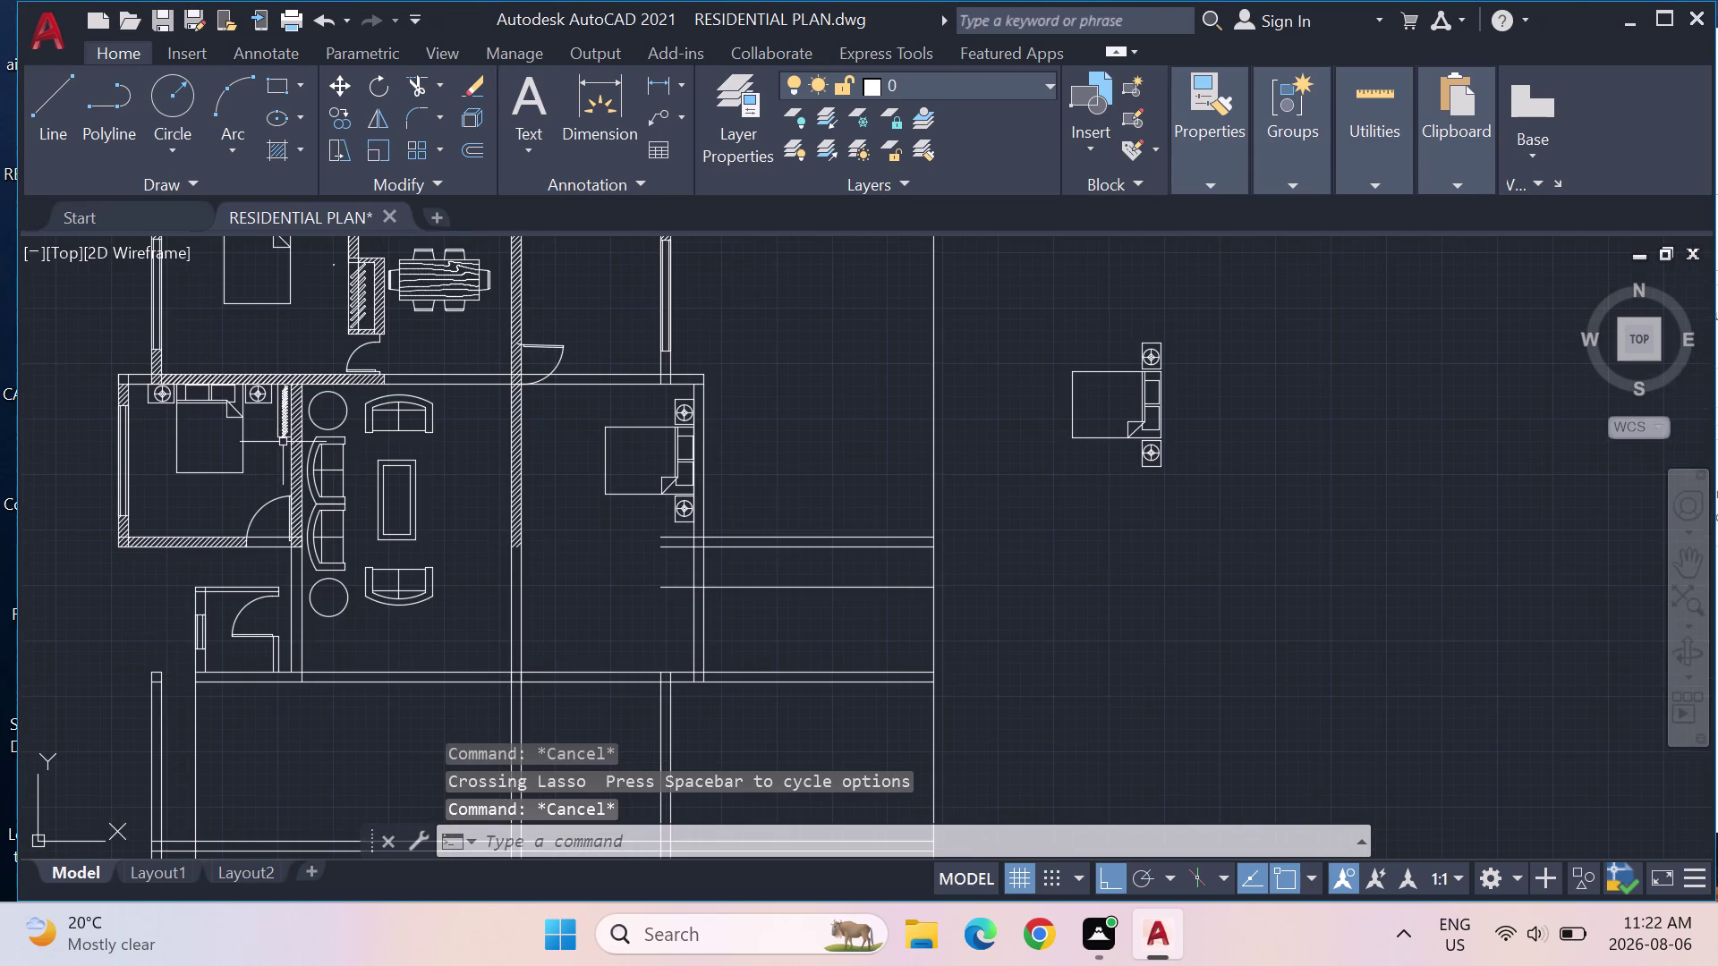
middle_drag(276, 444, 364, 584)
scroll(up, 3)
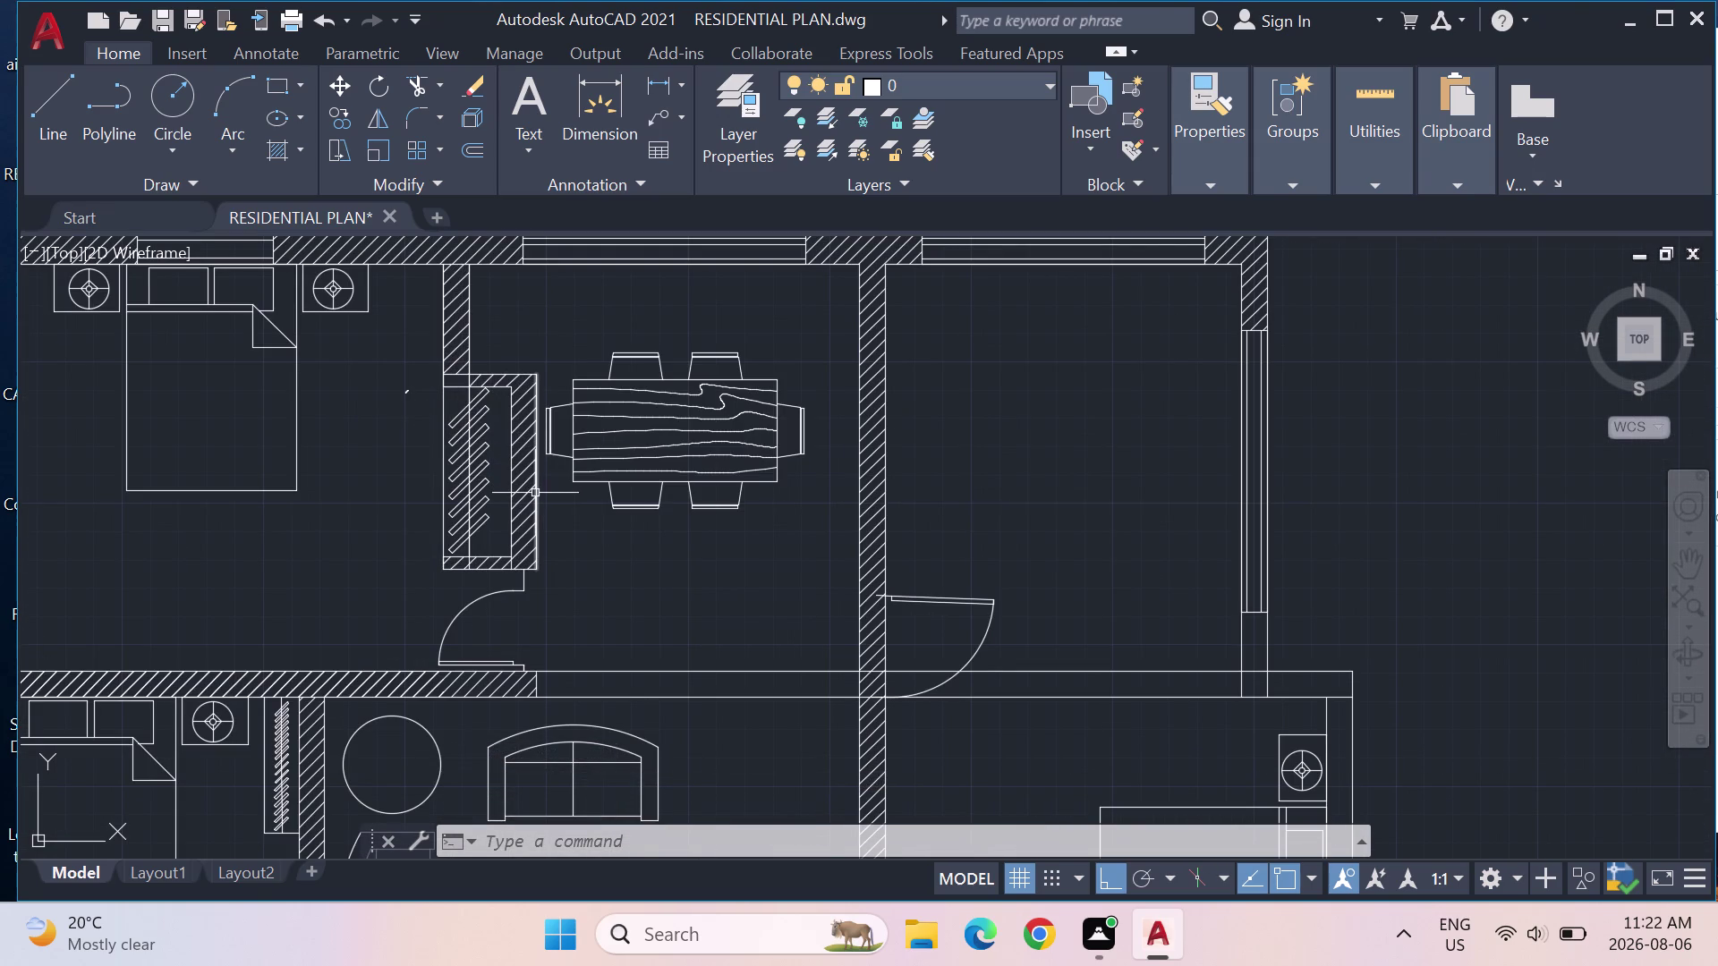
scroll(down, 3)
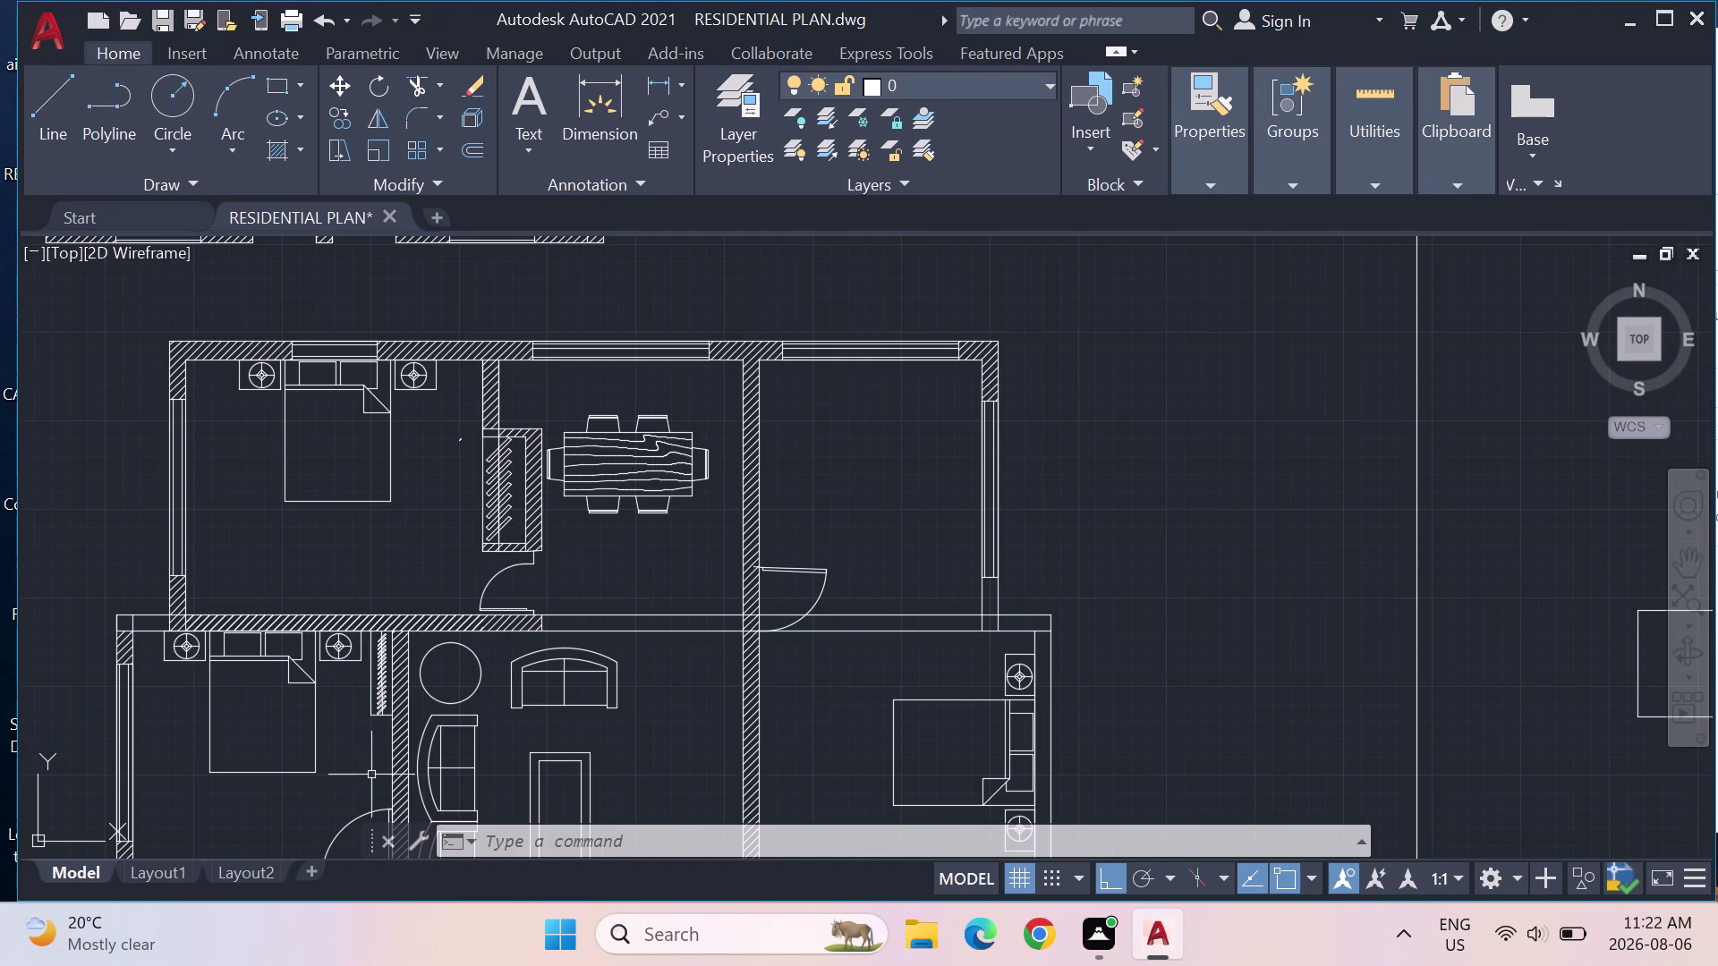
Copy the wardrobe rail unit and its closing line from a chosen base point.
click(390, 733)
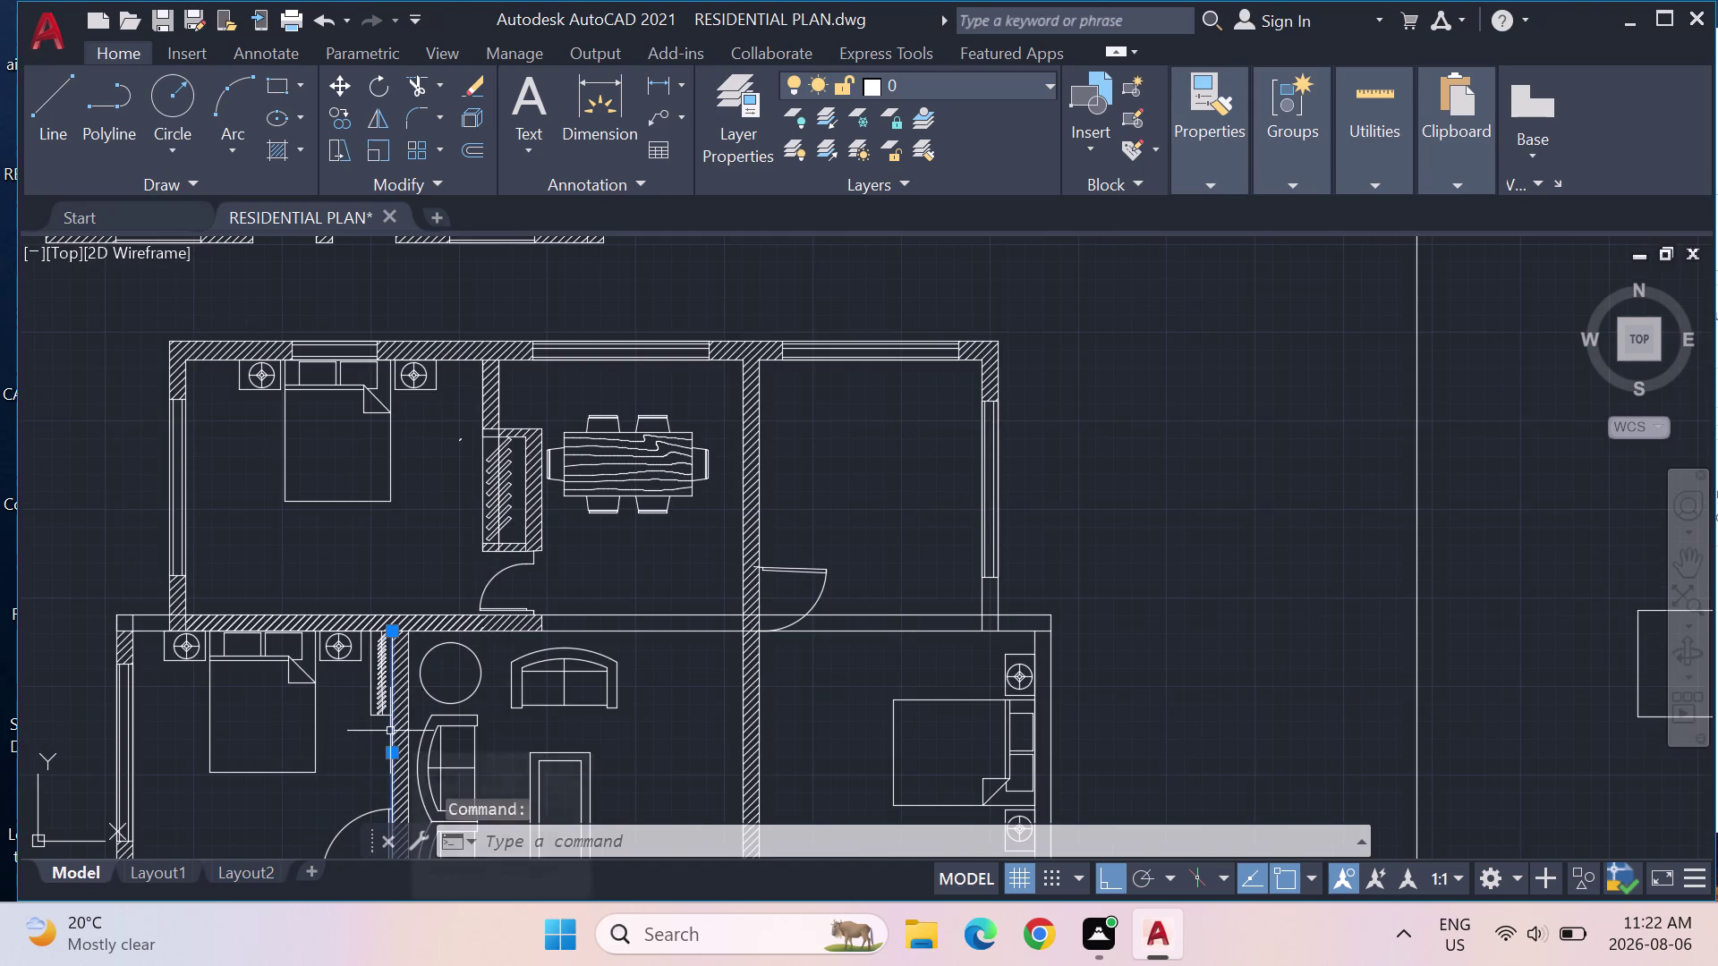
key(Escape)
drag(380, 731, 359, 709)
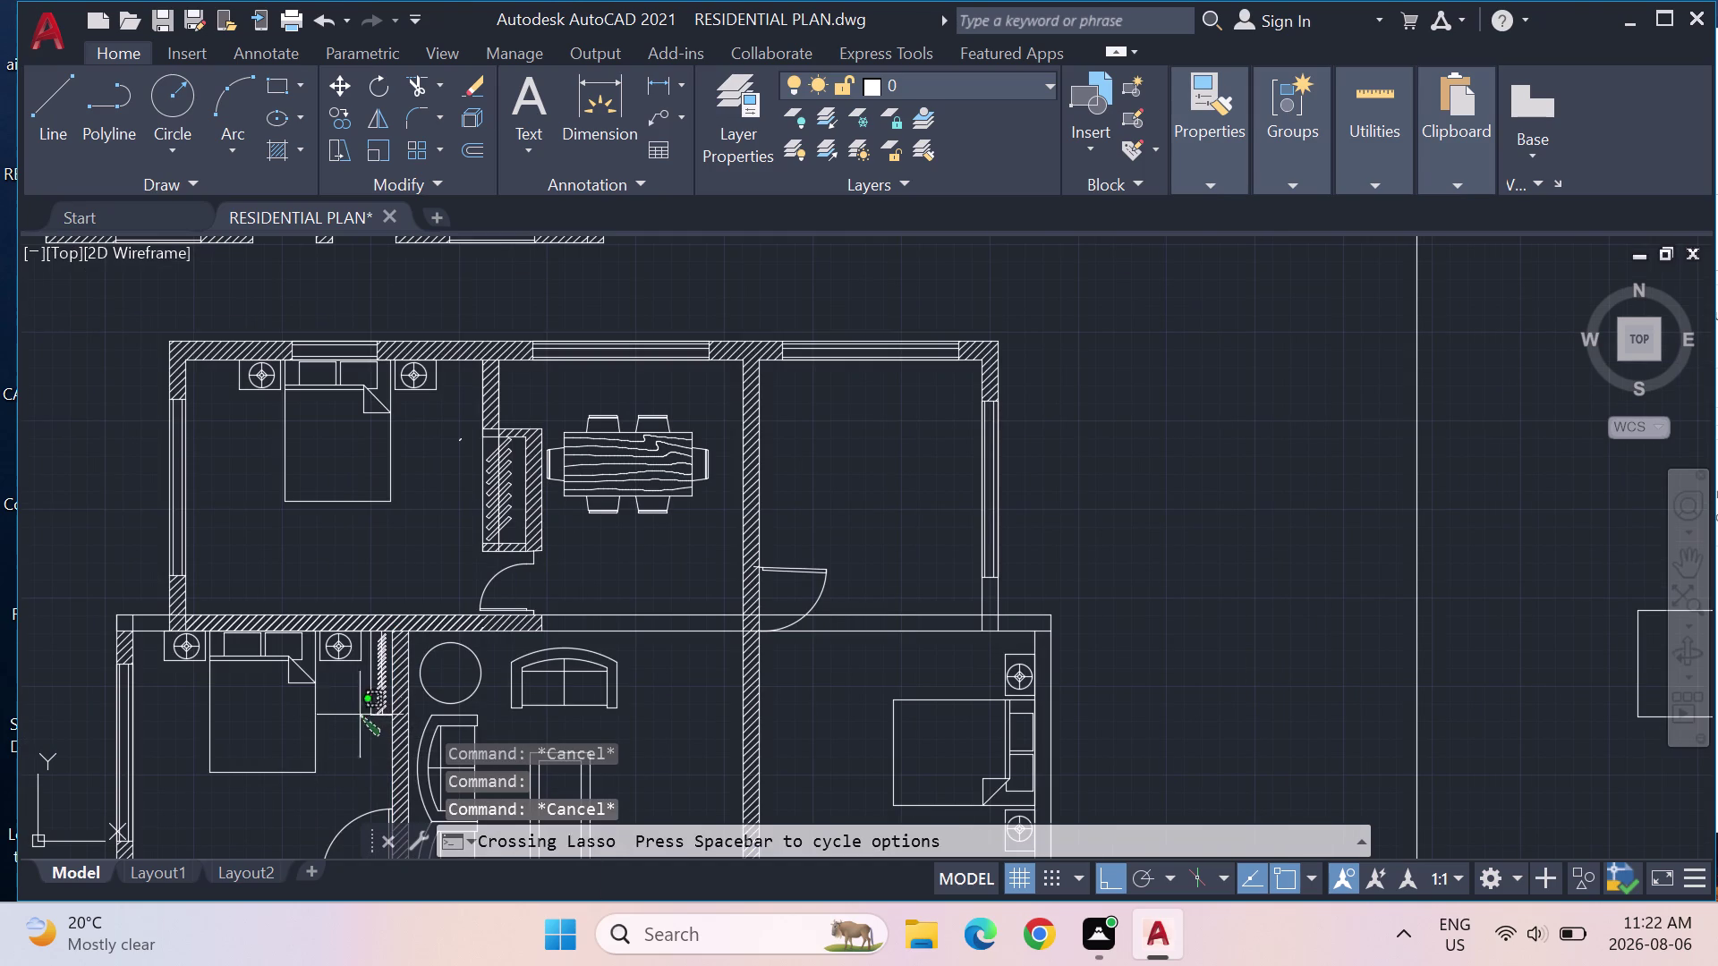
drag(359, 709, 387, 629)
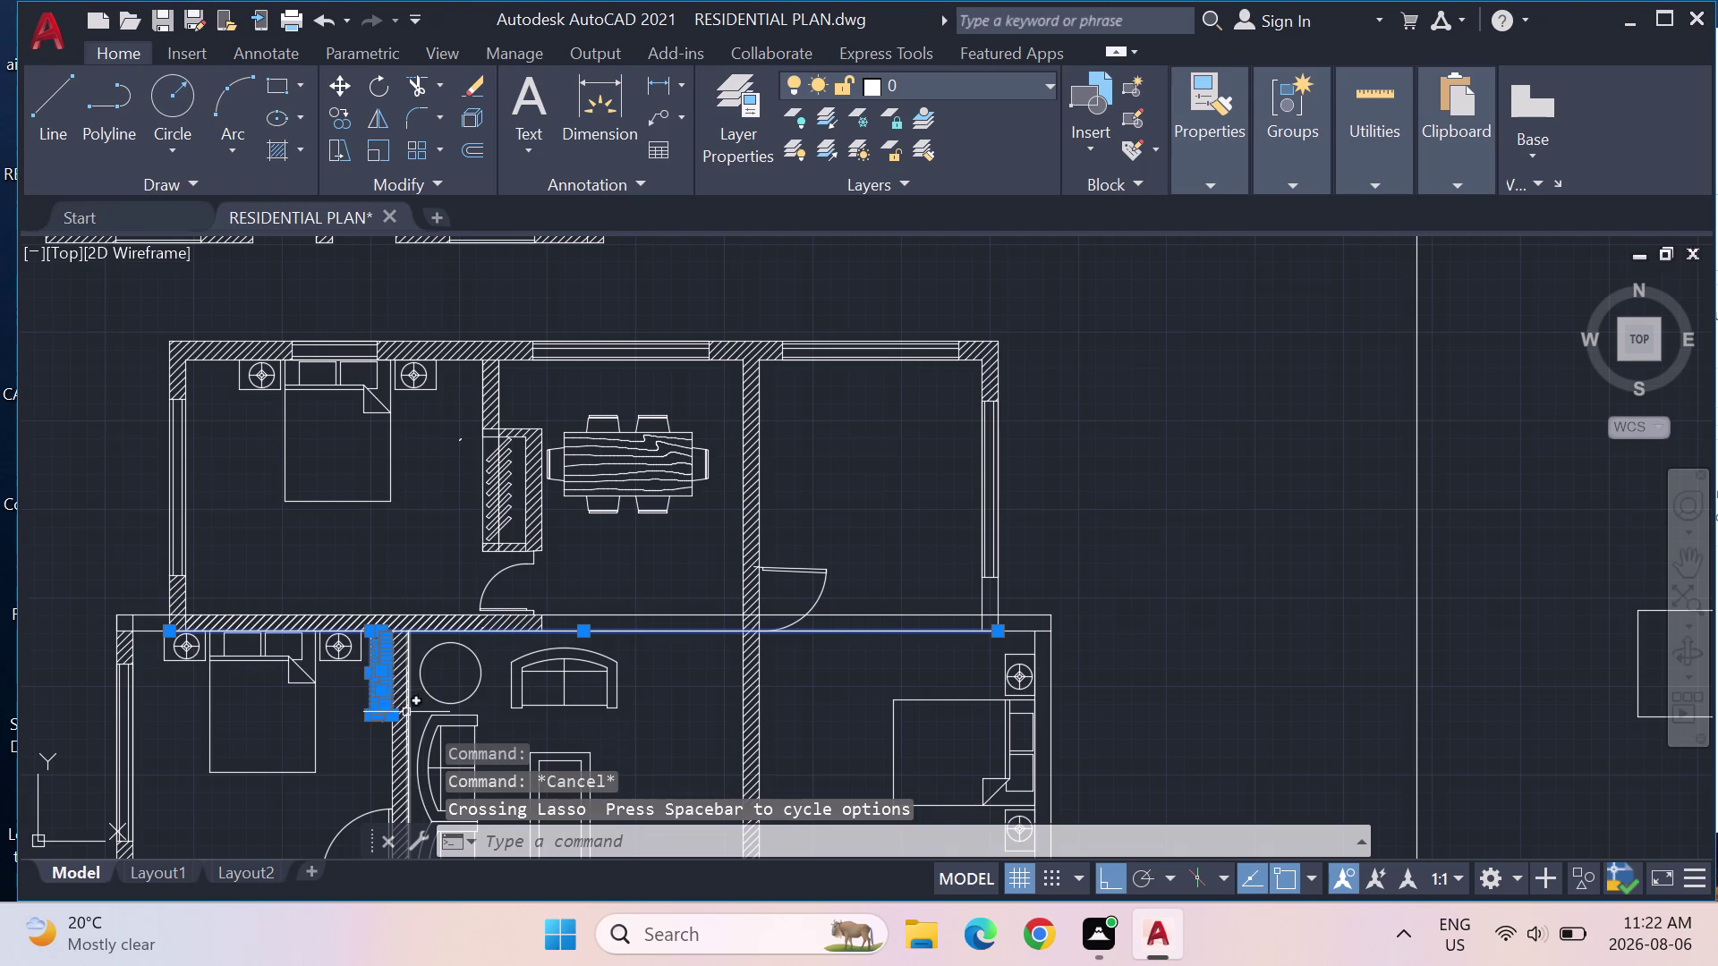
text(CO)
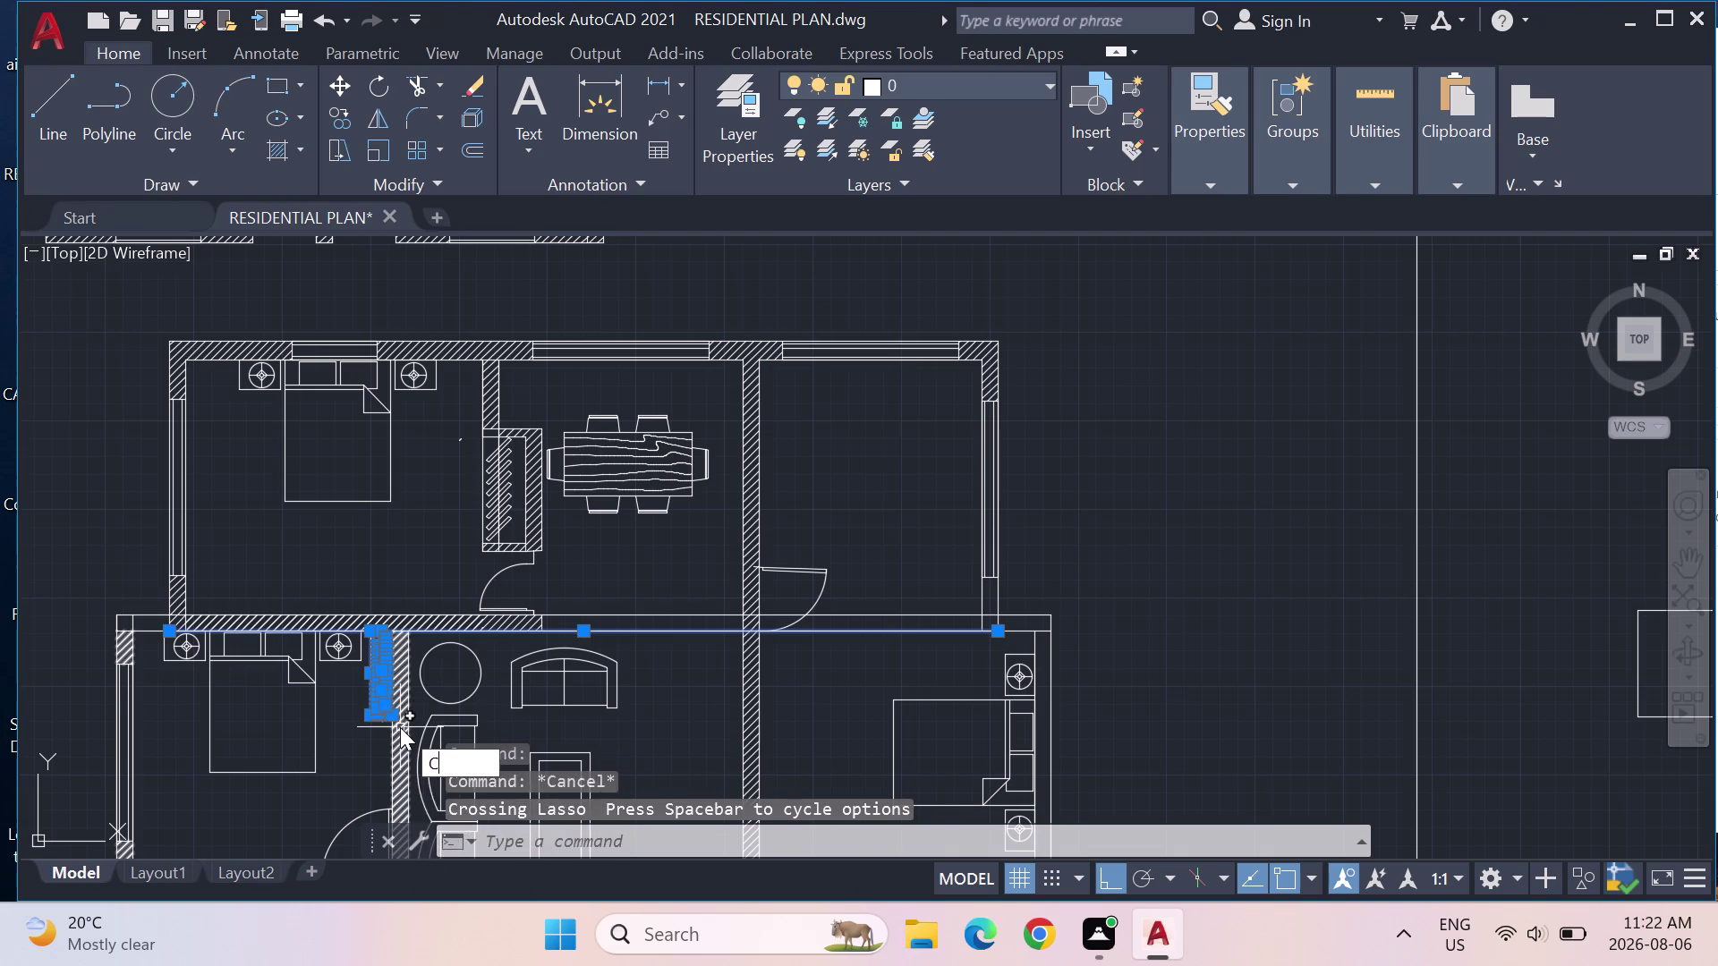
key(Return)
click(377, 674)
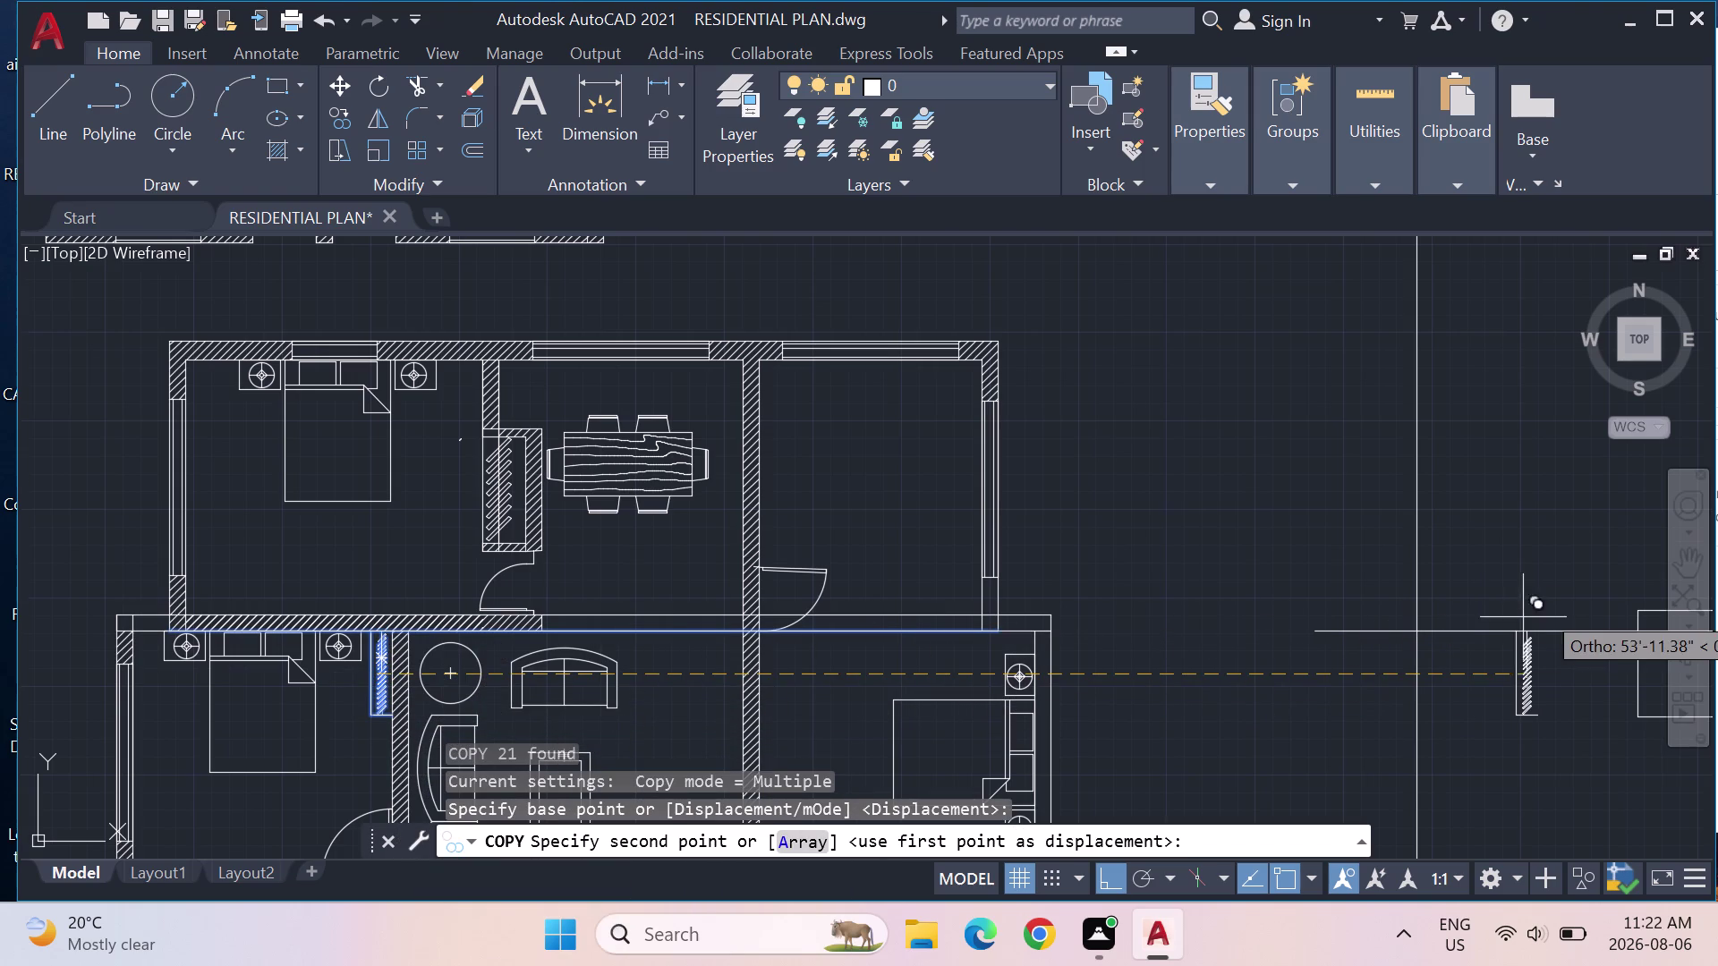
Place the rail unit copy in the empty area to the right.
click(1543, 608)
scroll(down, 3)
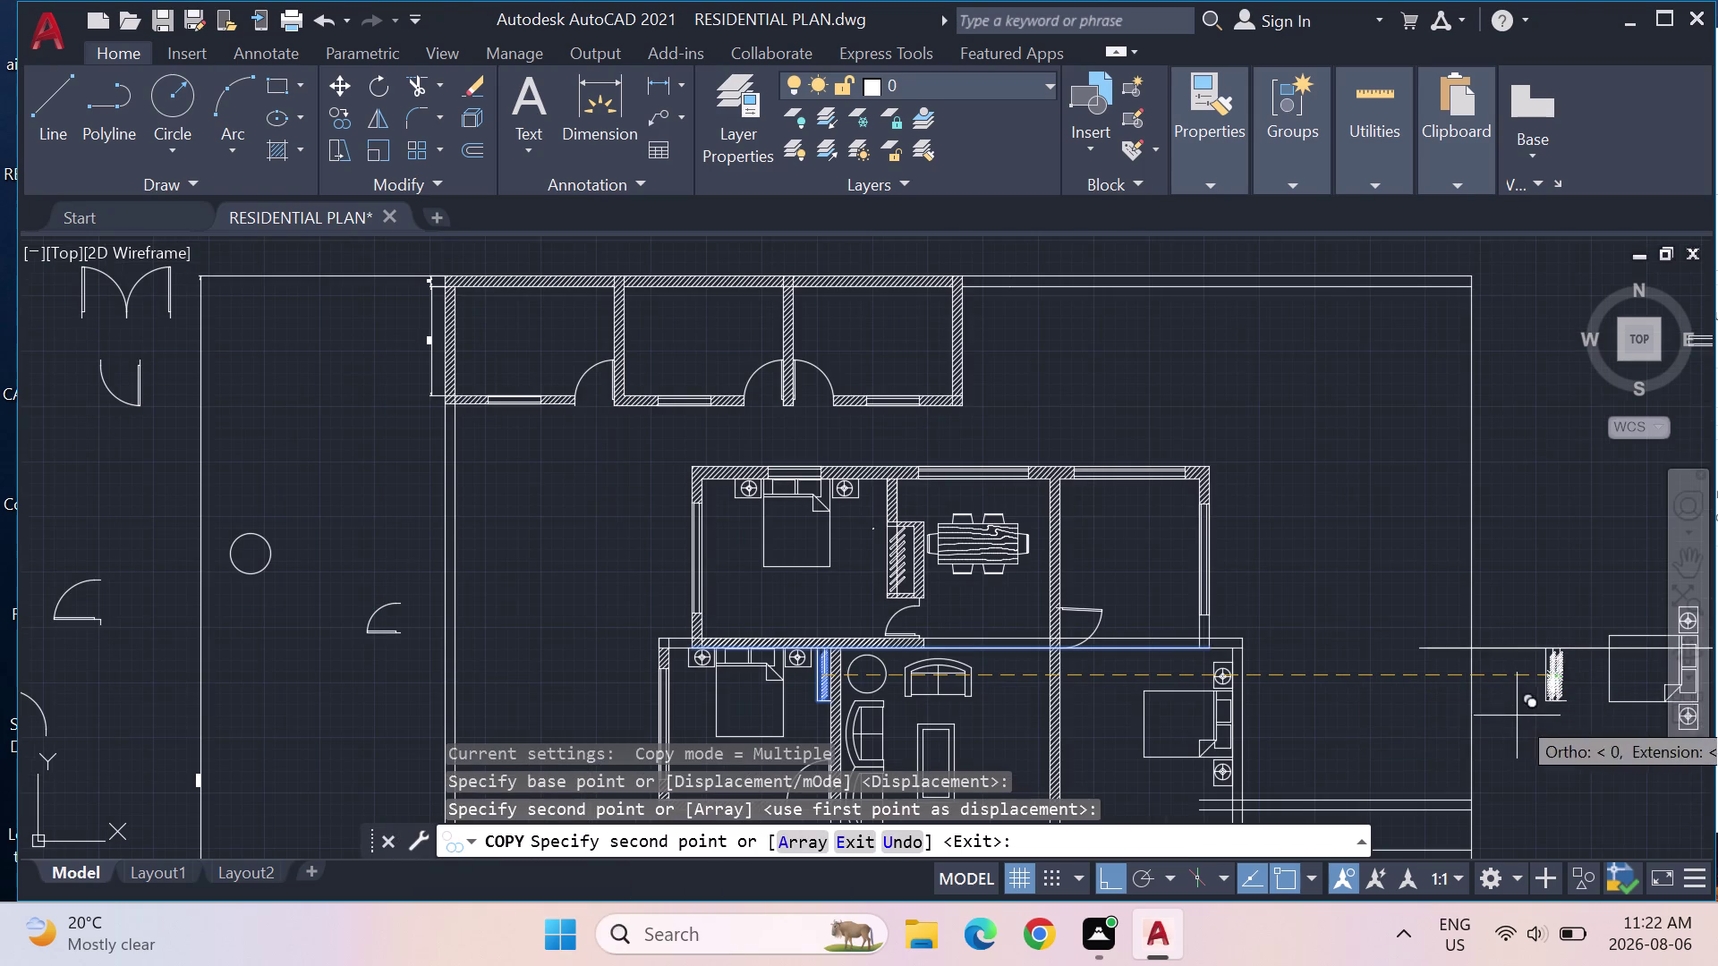
key(Escape)
key(Escape)
scroll(down, 3)
middle_drag(1563, 714, 1149, 659)
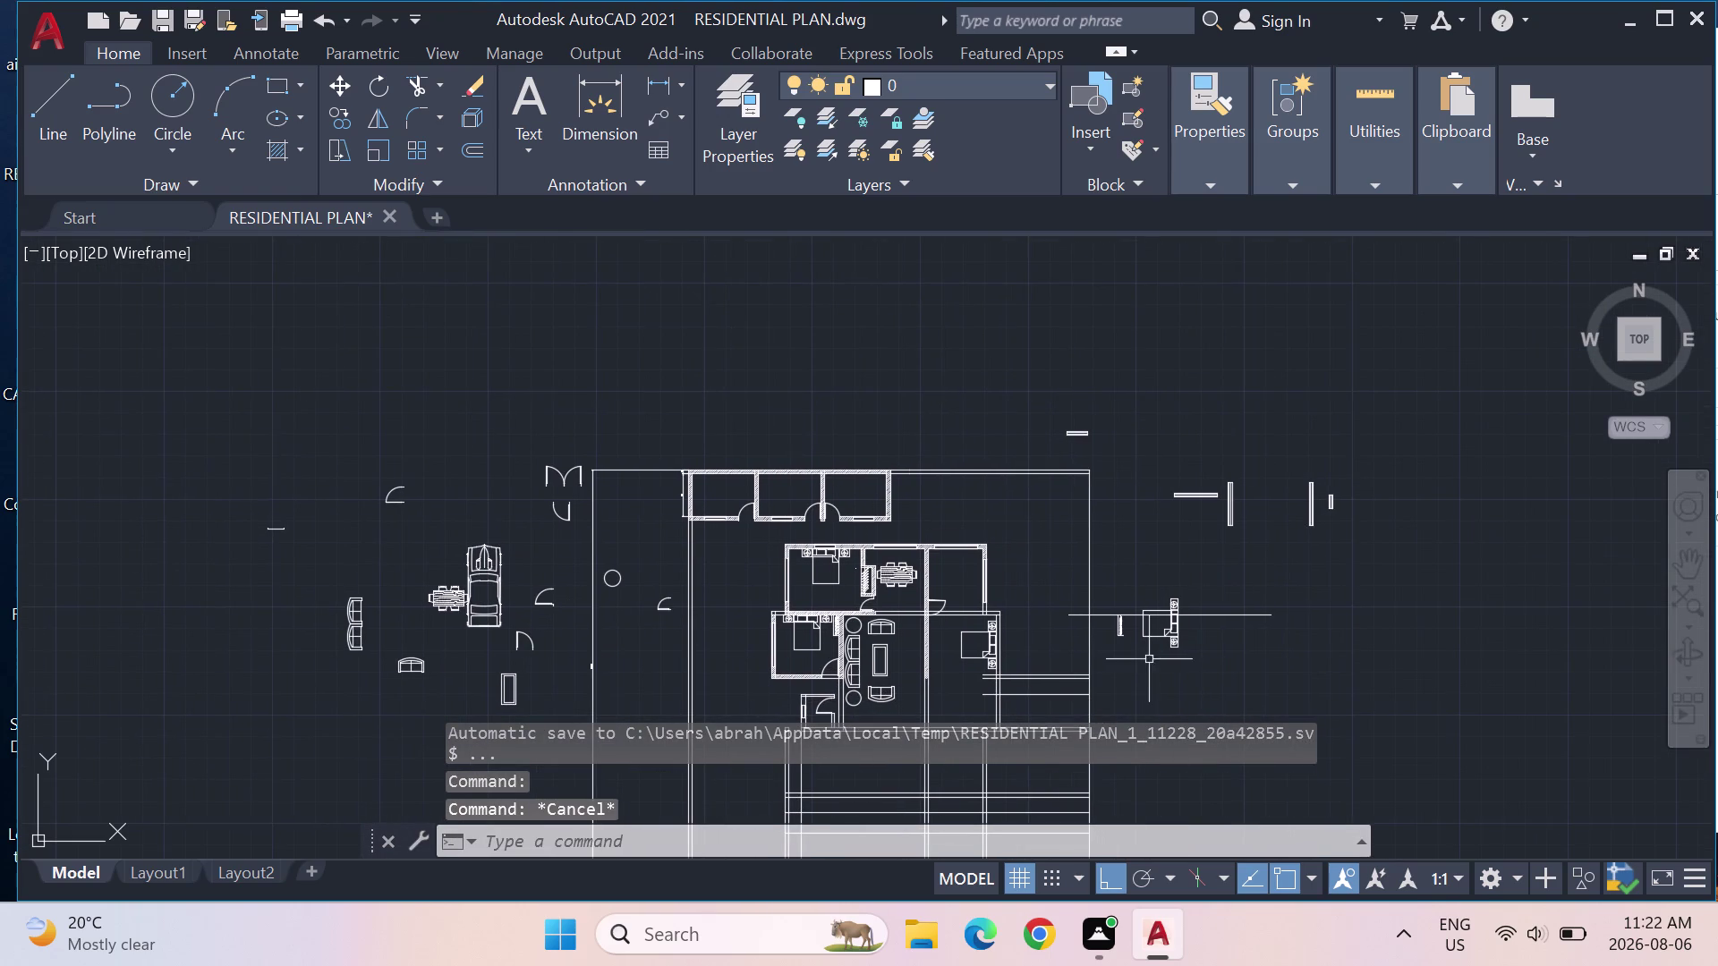
Move the copied rail unit and its line farther right.
click(1122, 628)
key(Escape)
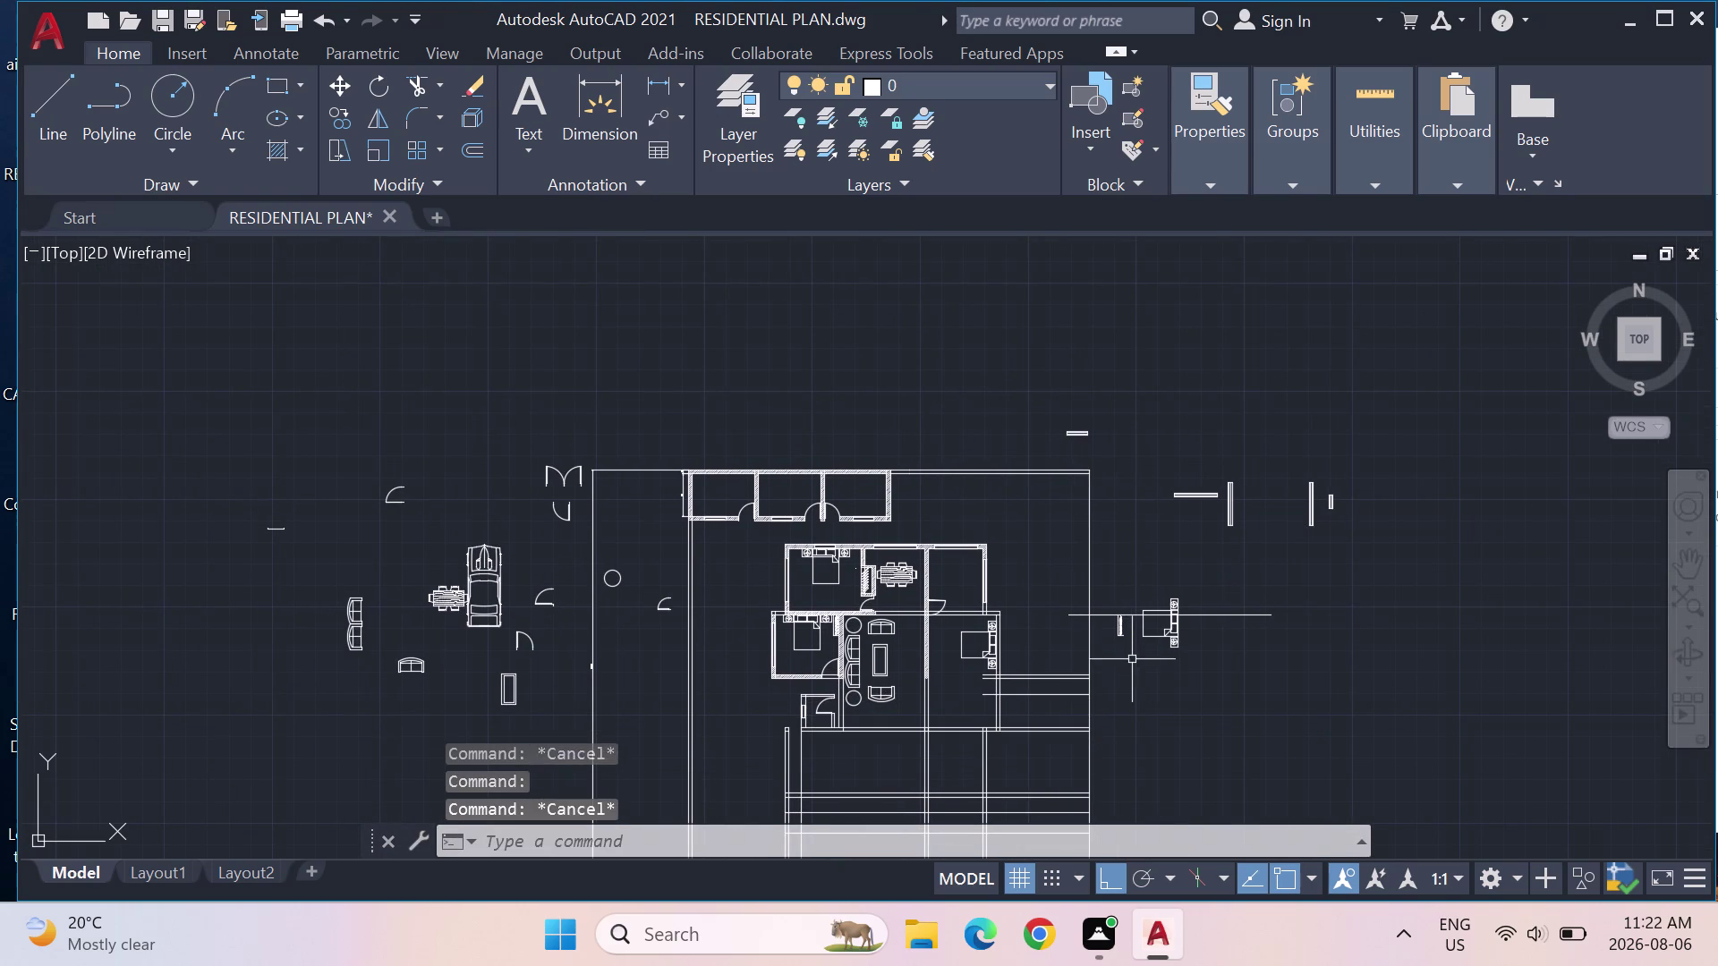
key(Escape)
drag(1136, 677, 1121, 576)
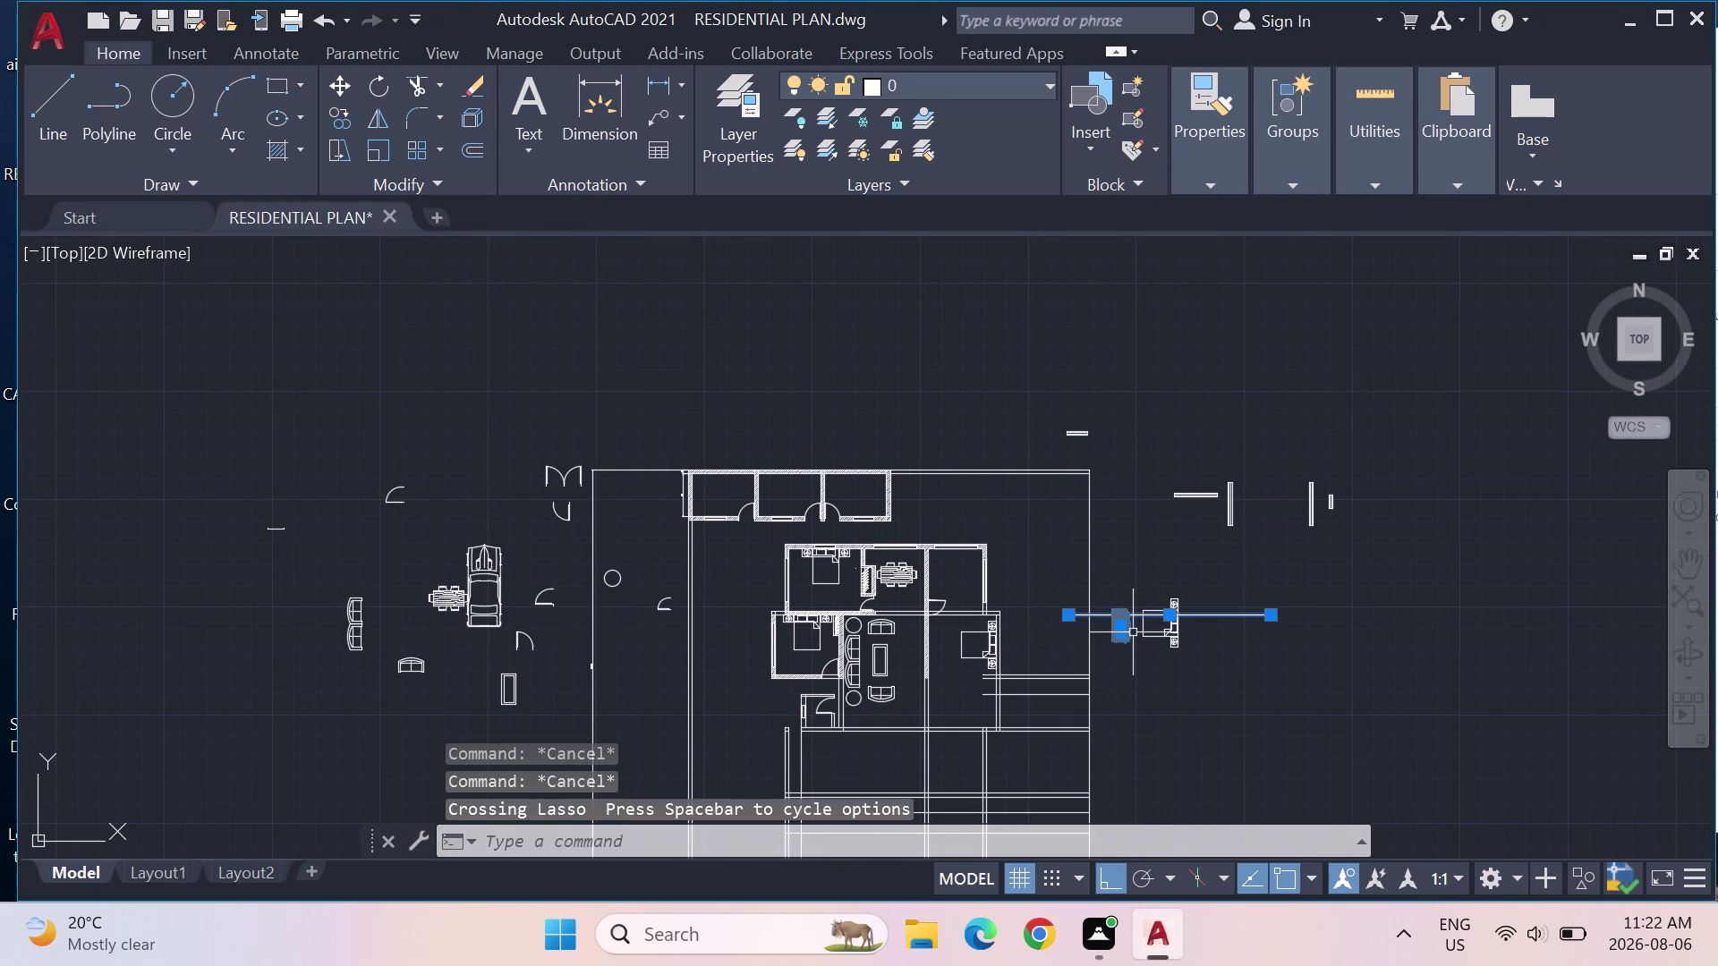
key(m)
key(Return)
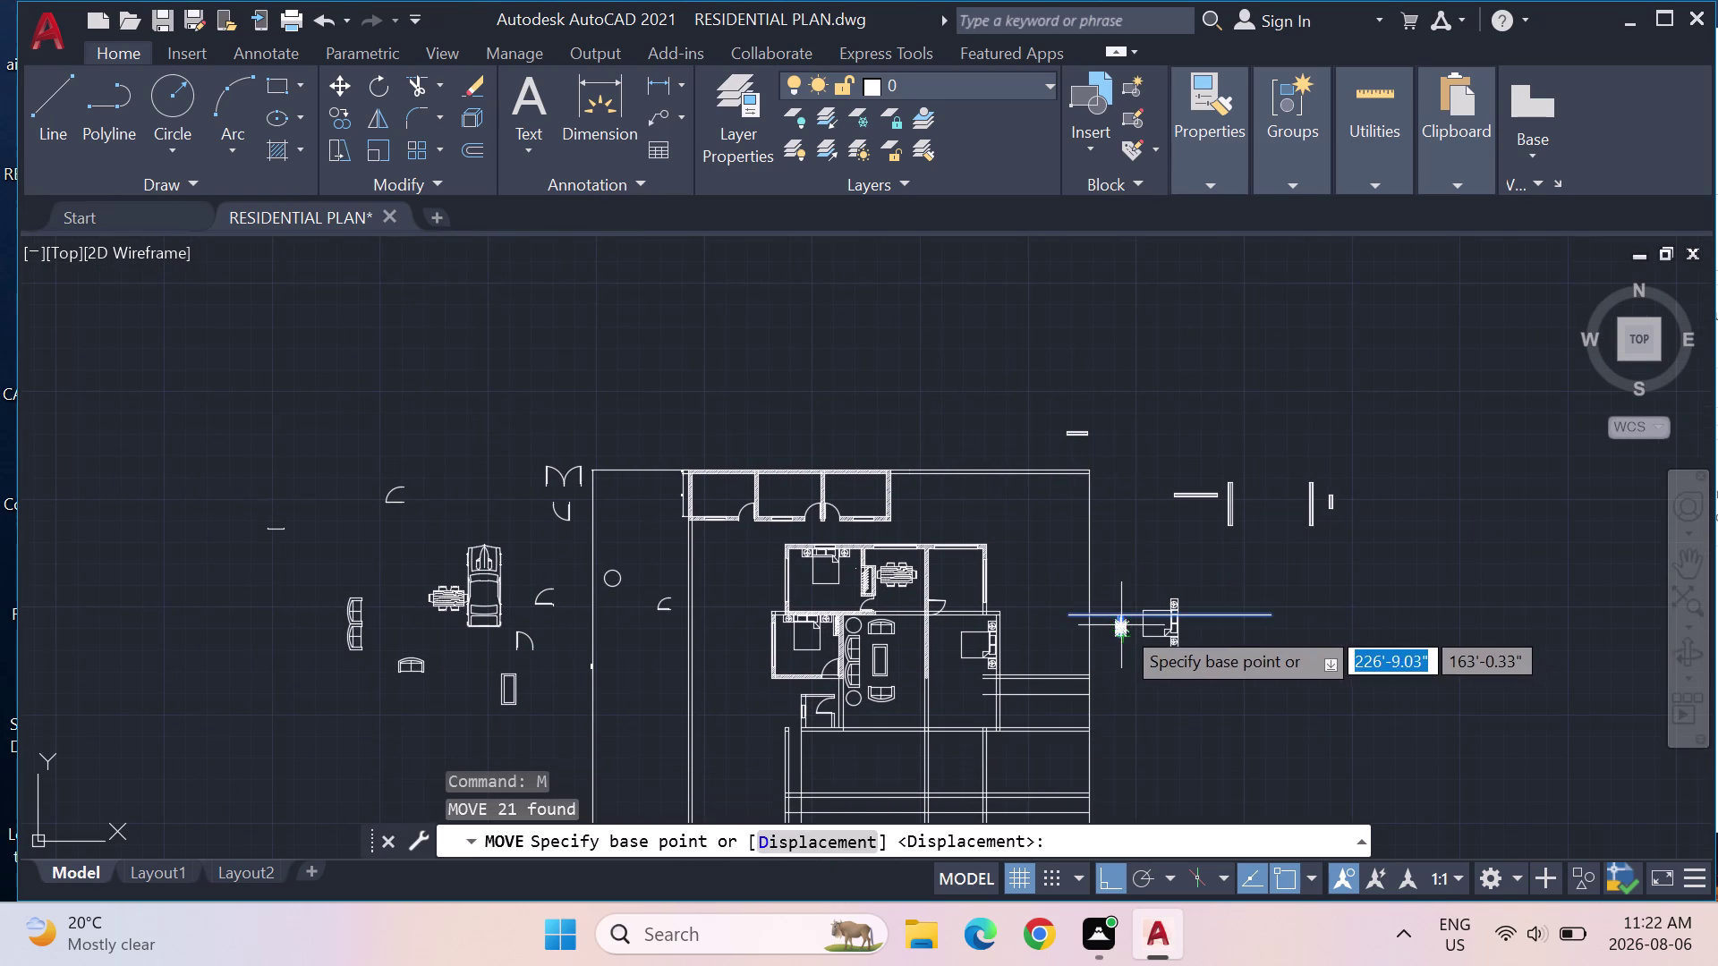
drag(1121, 625, 1177, 658)
click(1386, 669)
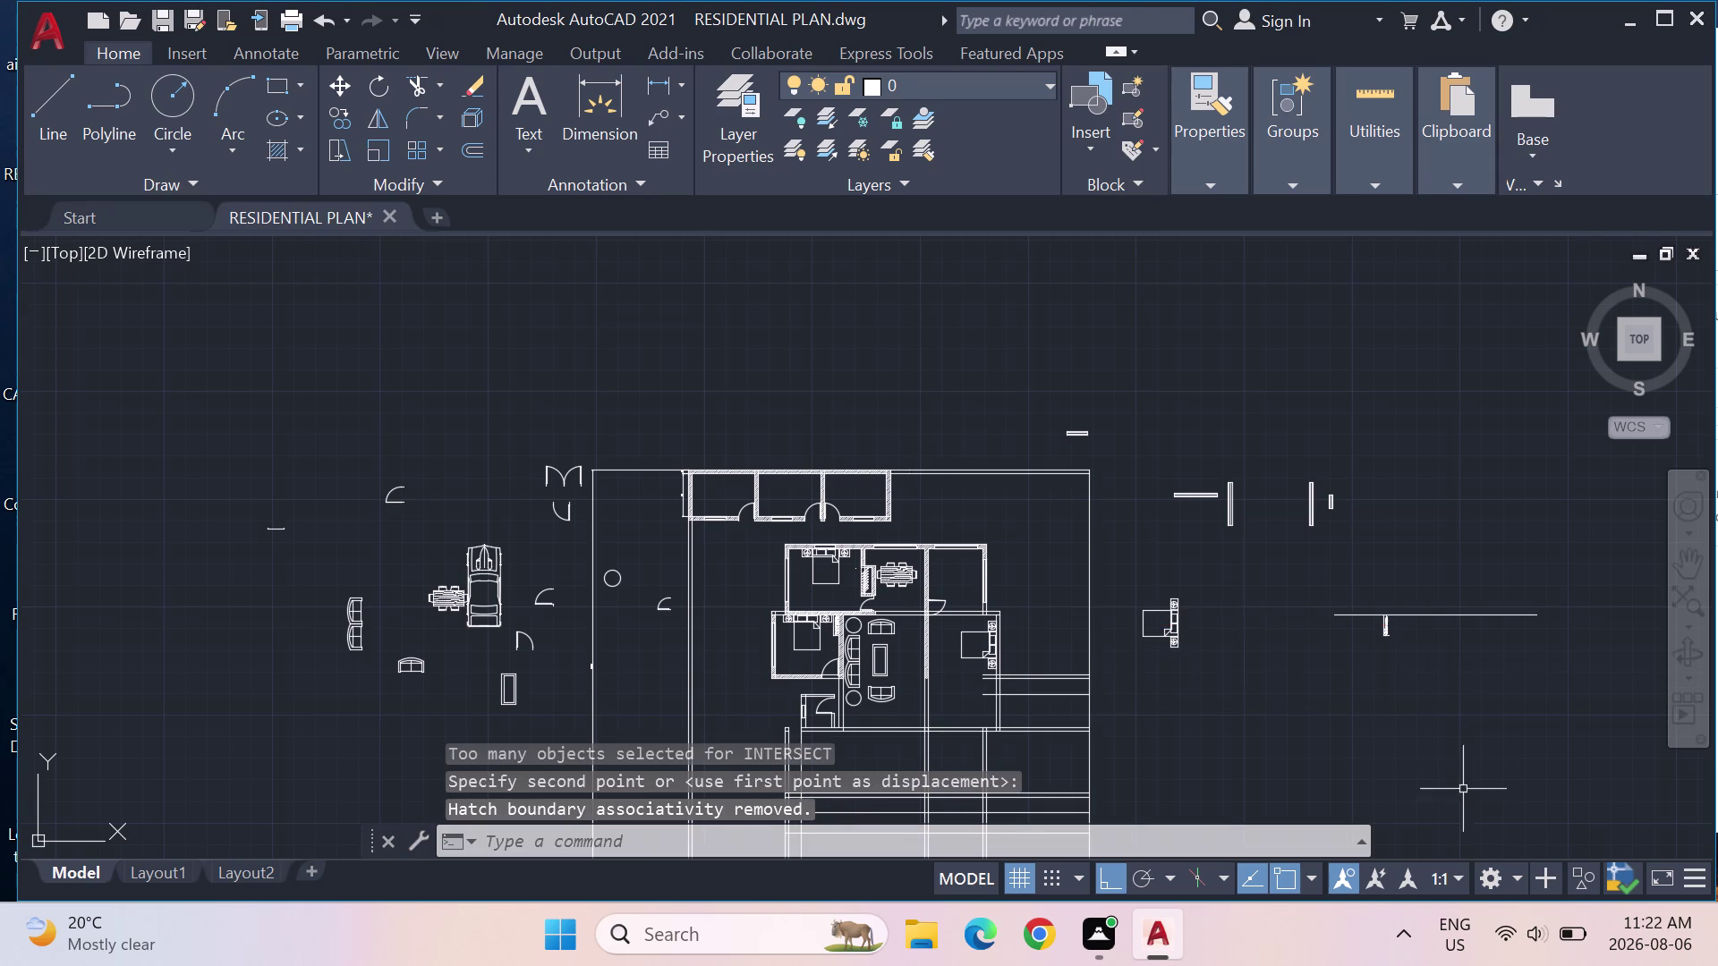
key(Escape)
key(Escape)
Erase the stray line next to the vertical hanger-line unit.
scroll(up, 3)
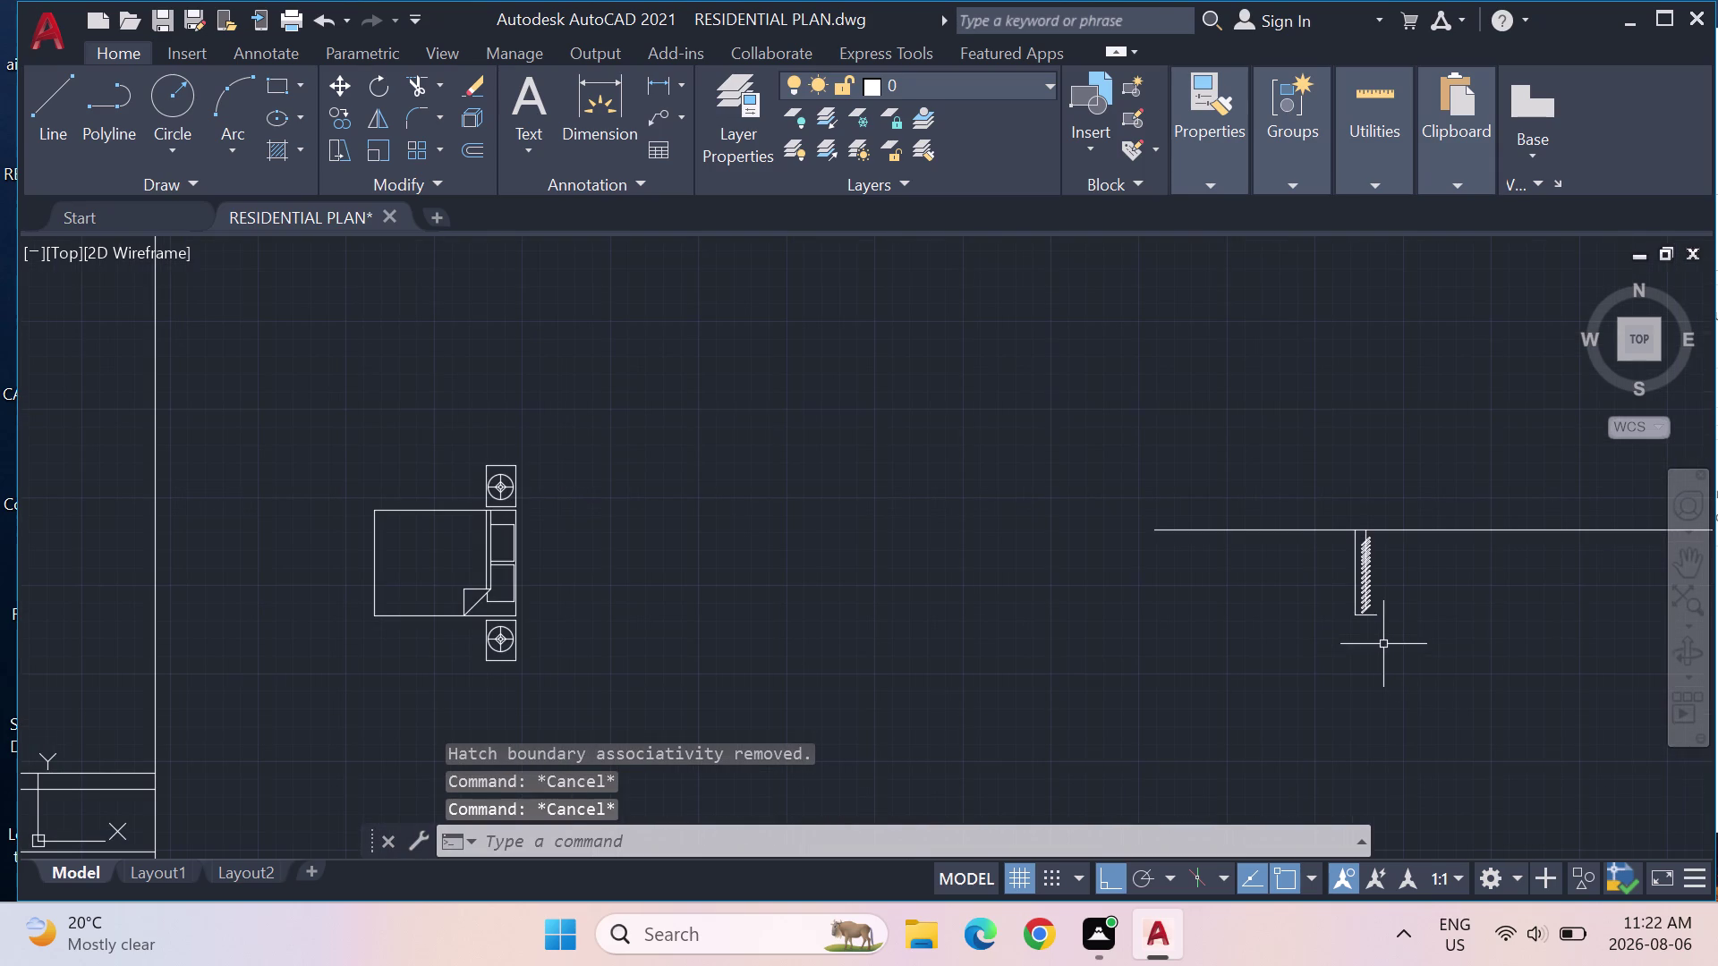
click(1233, 532)
key(Delete)
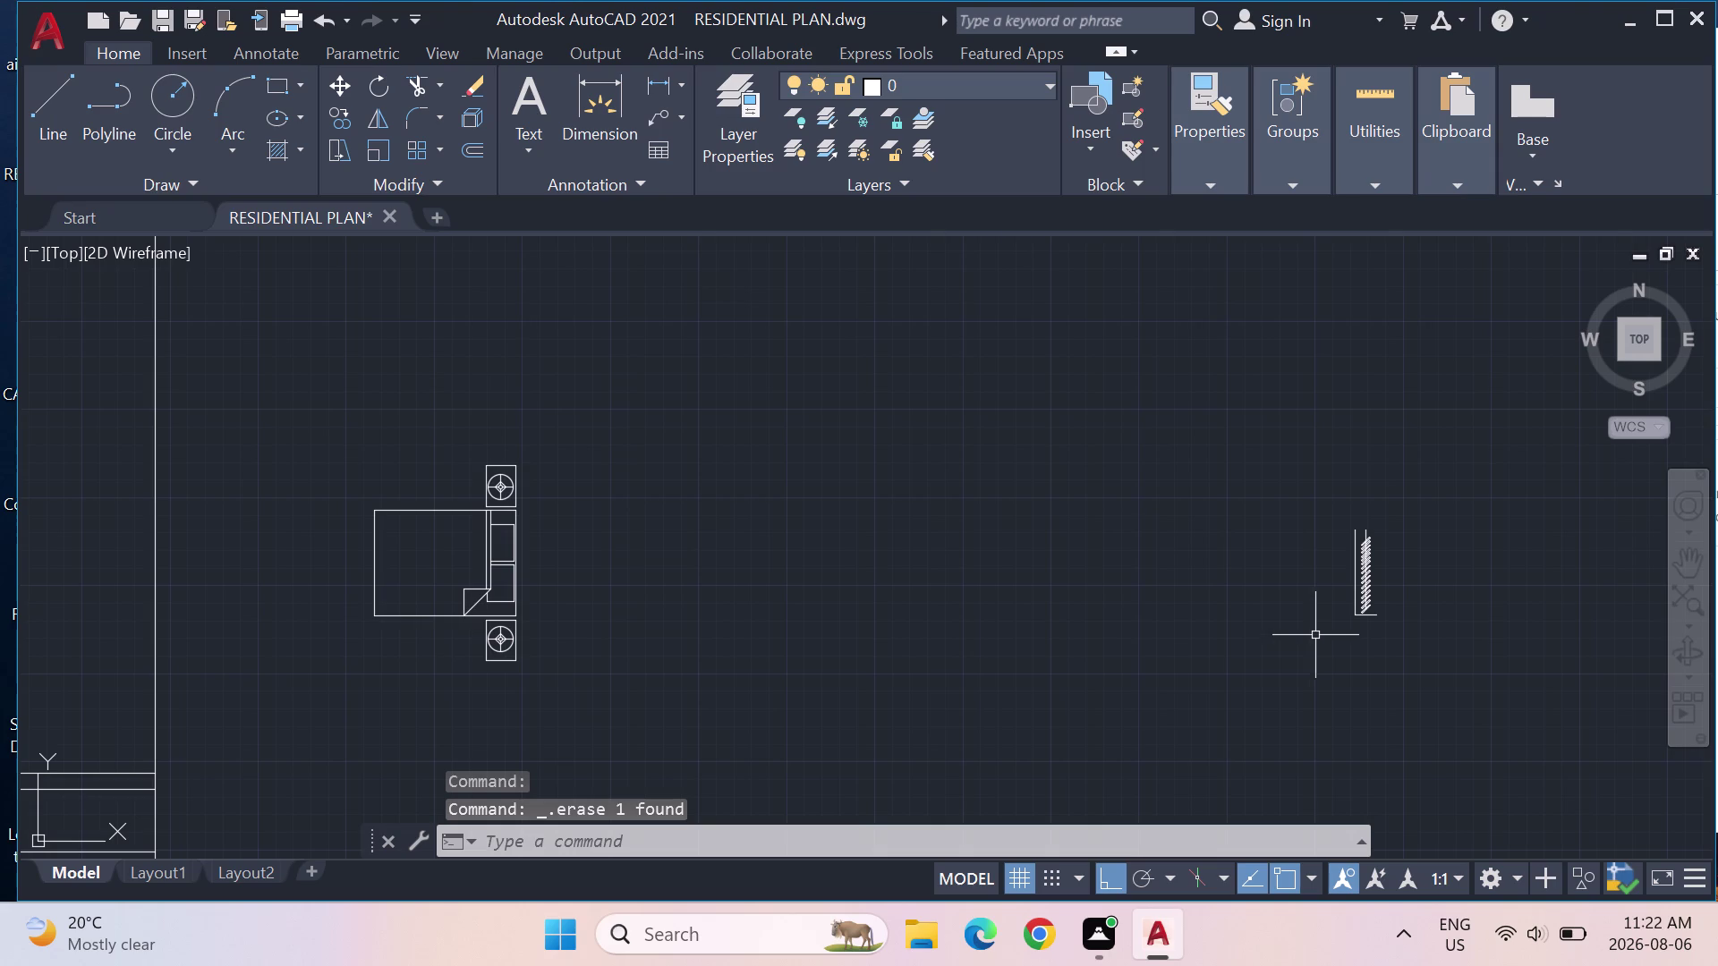
Window-select the whole hanger-line unit.
click(1359, 577)
key(Escape)
drag(1440, 647, 1403, 433)
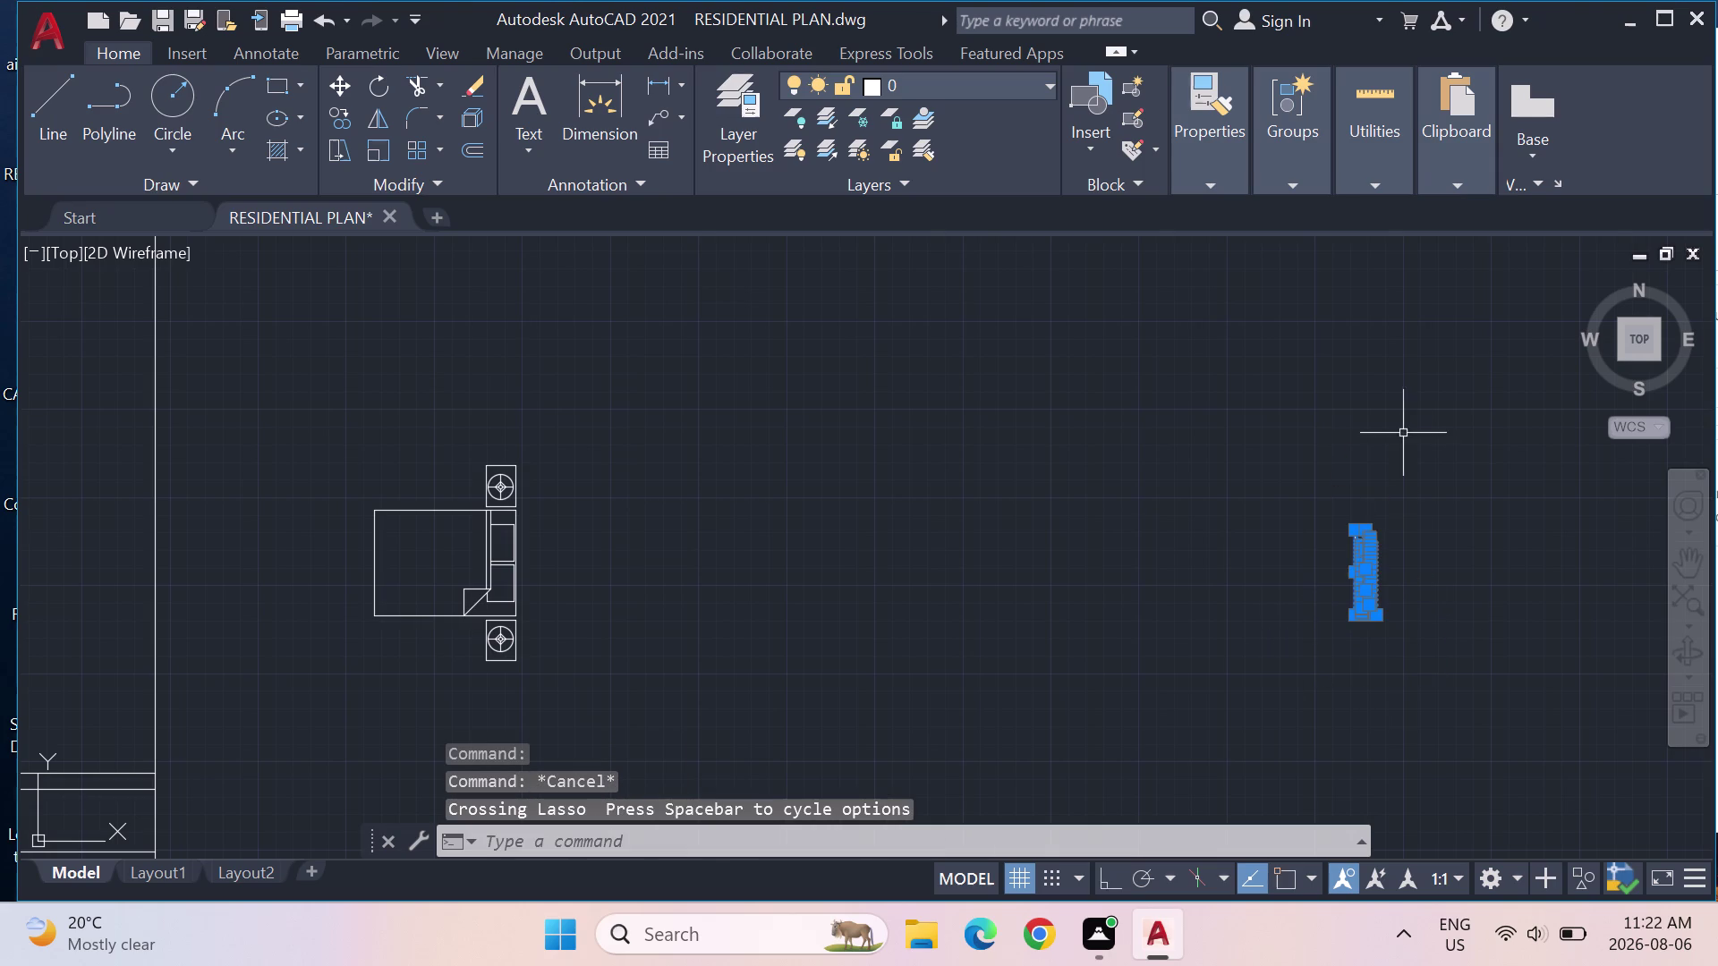
Rotate the hanger-line unit 270° about its bottom end with RO.
text(RO)
key(Return)
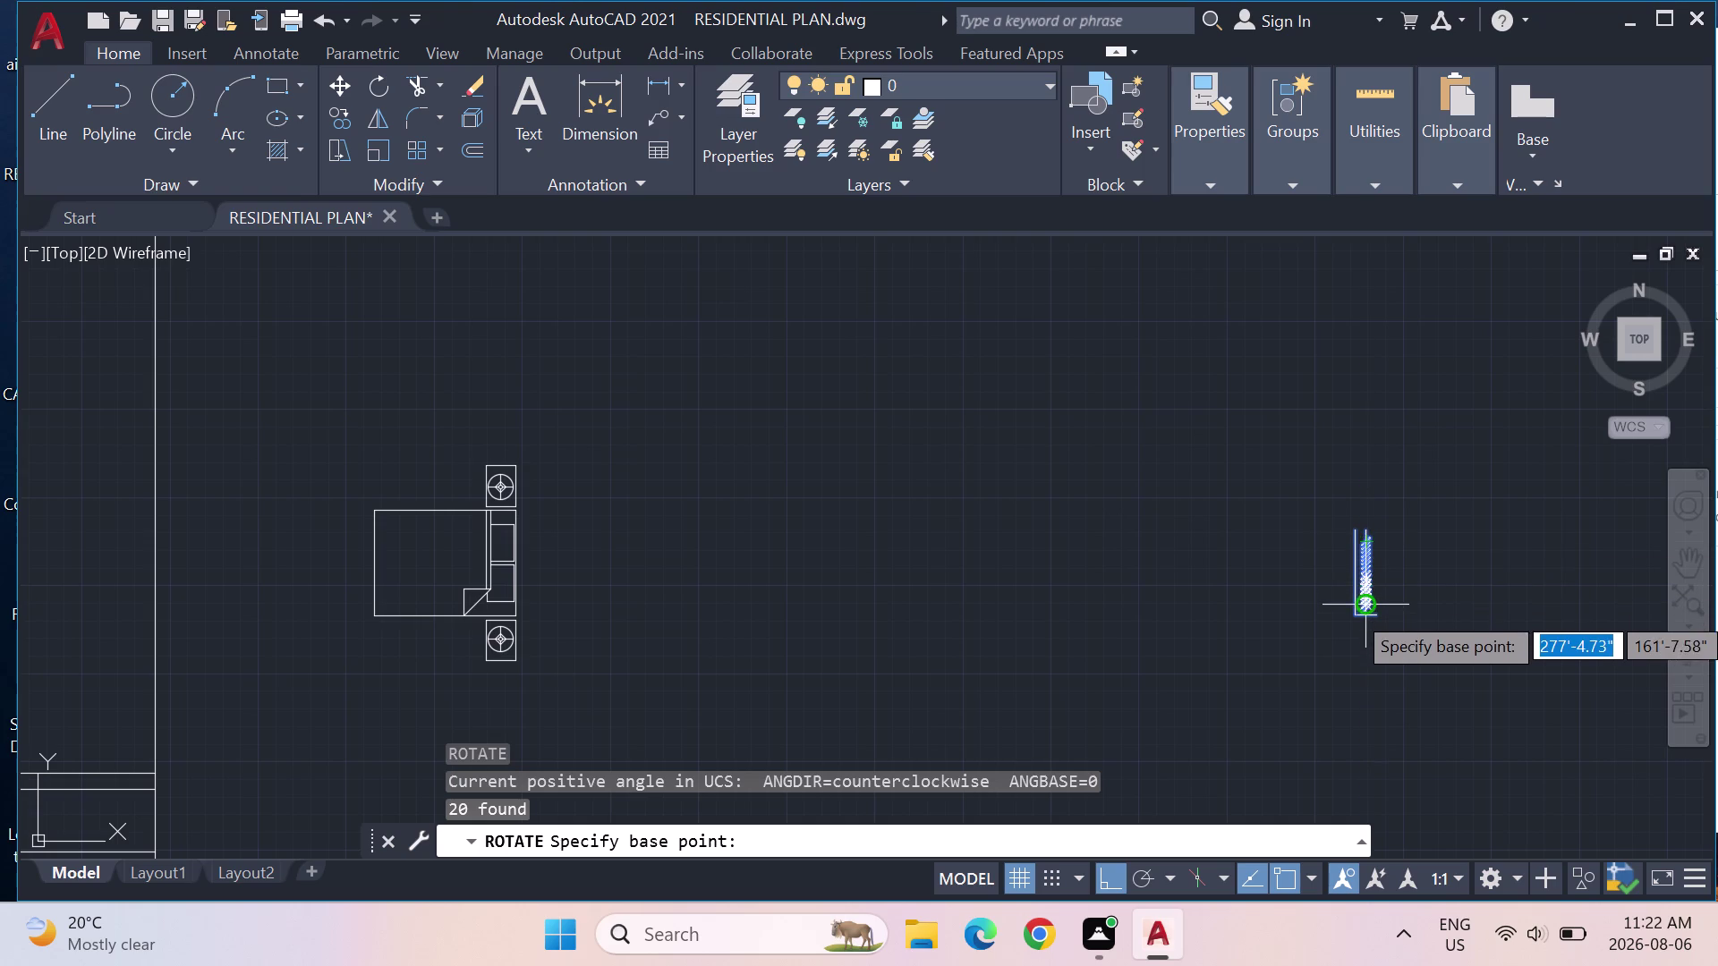
click(1370, 616)
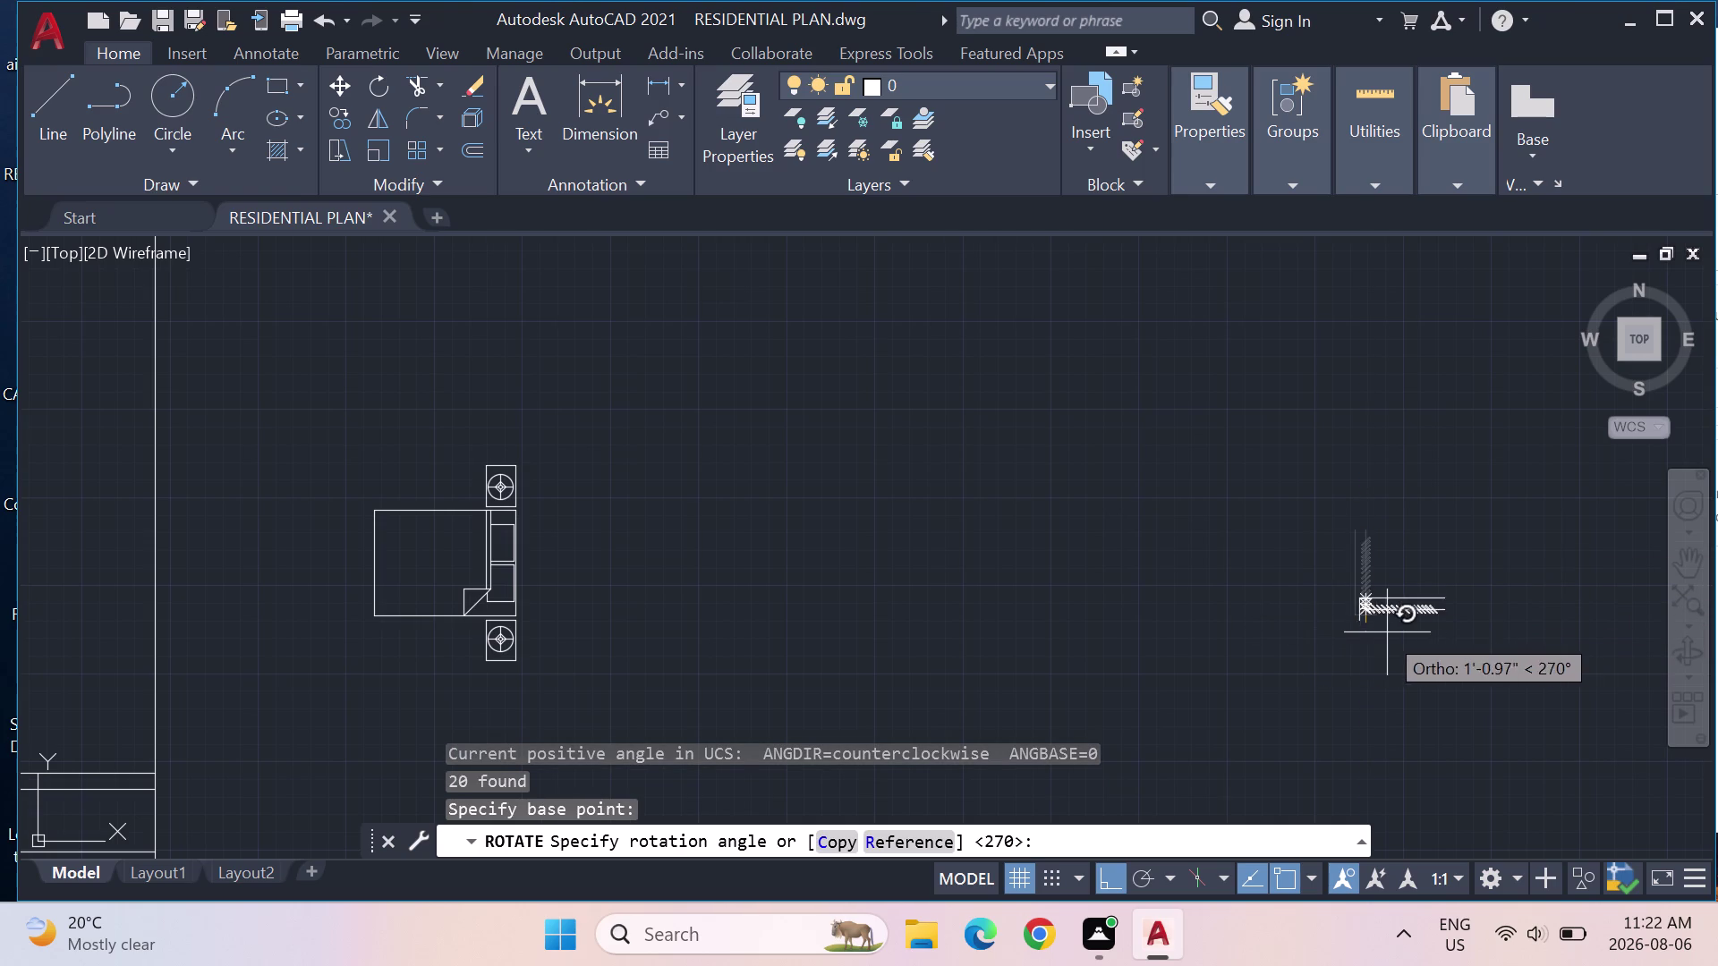
click(1325, 670)
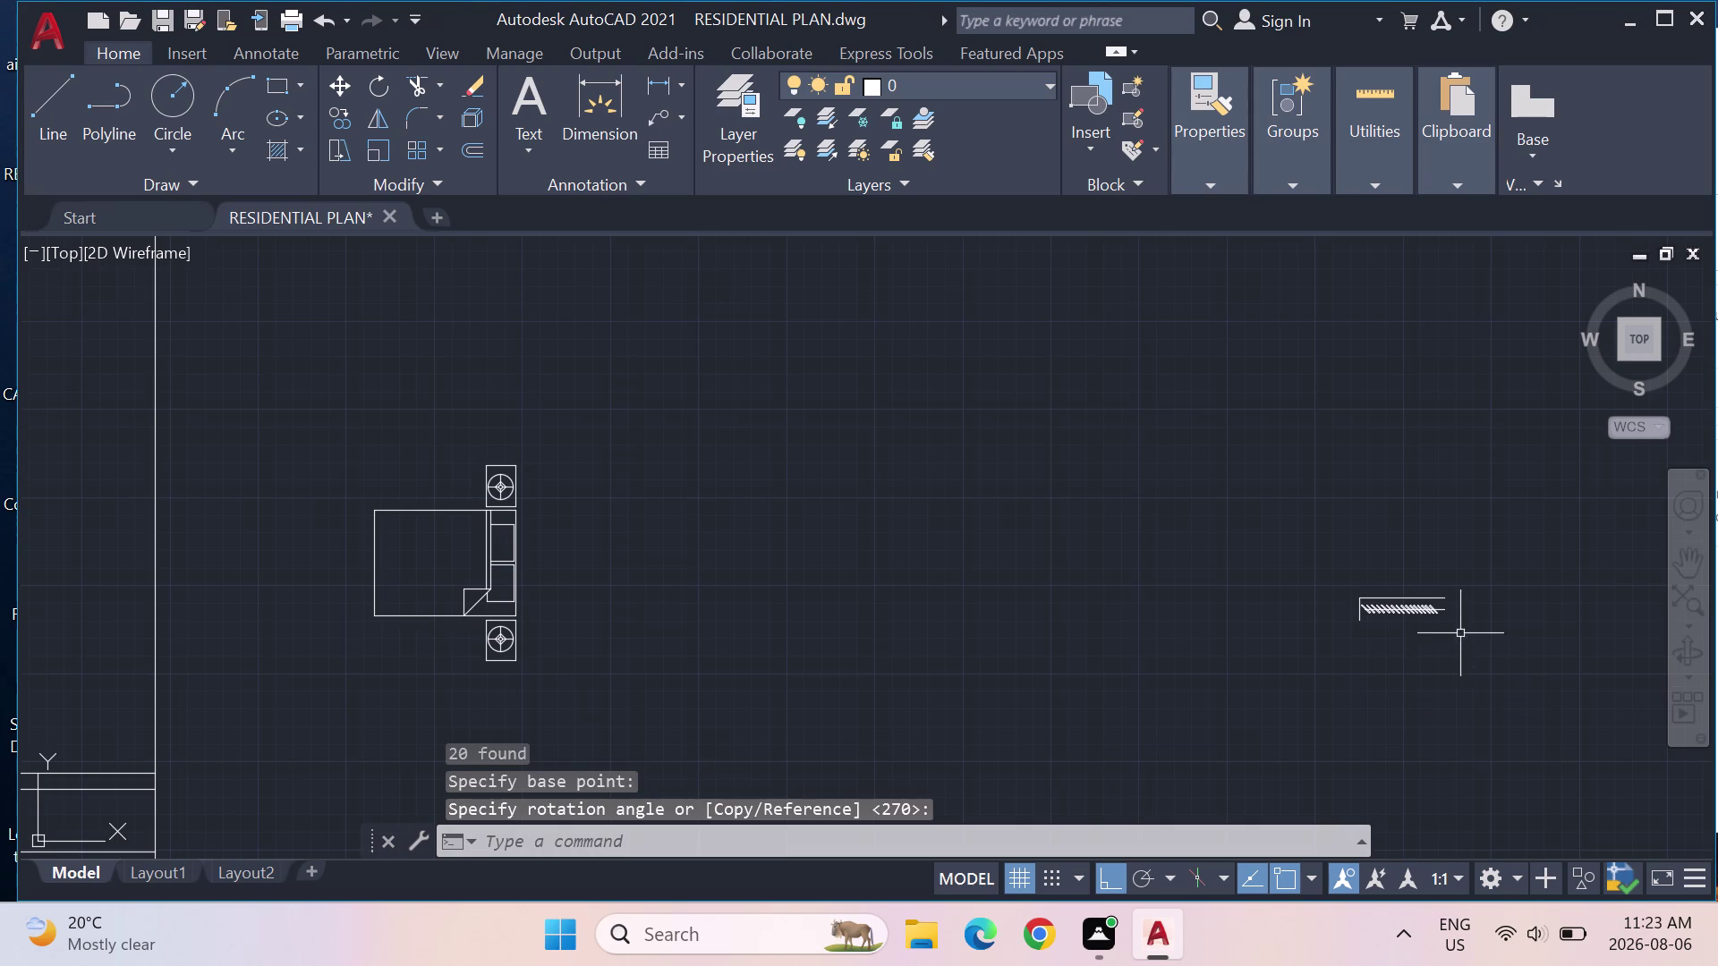
key(Escape)
key(Escape)
Recentre the view on the rotated unit and start a line beside it.
scroll(up, 3)
drag(1399, 695, 1306, 543)
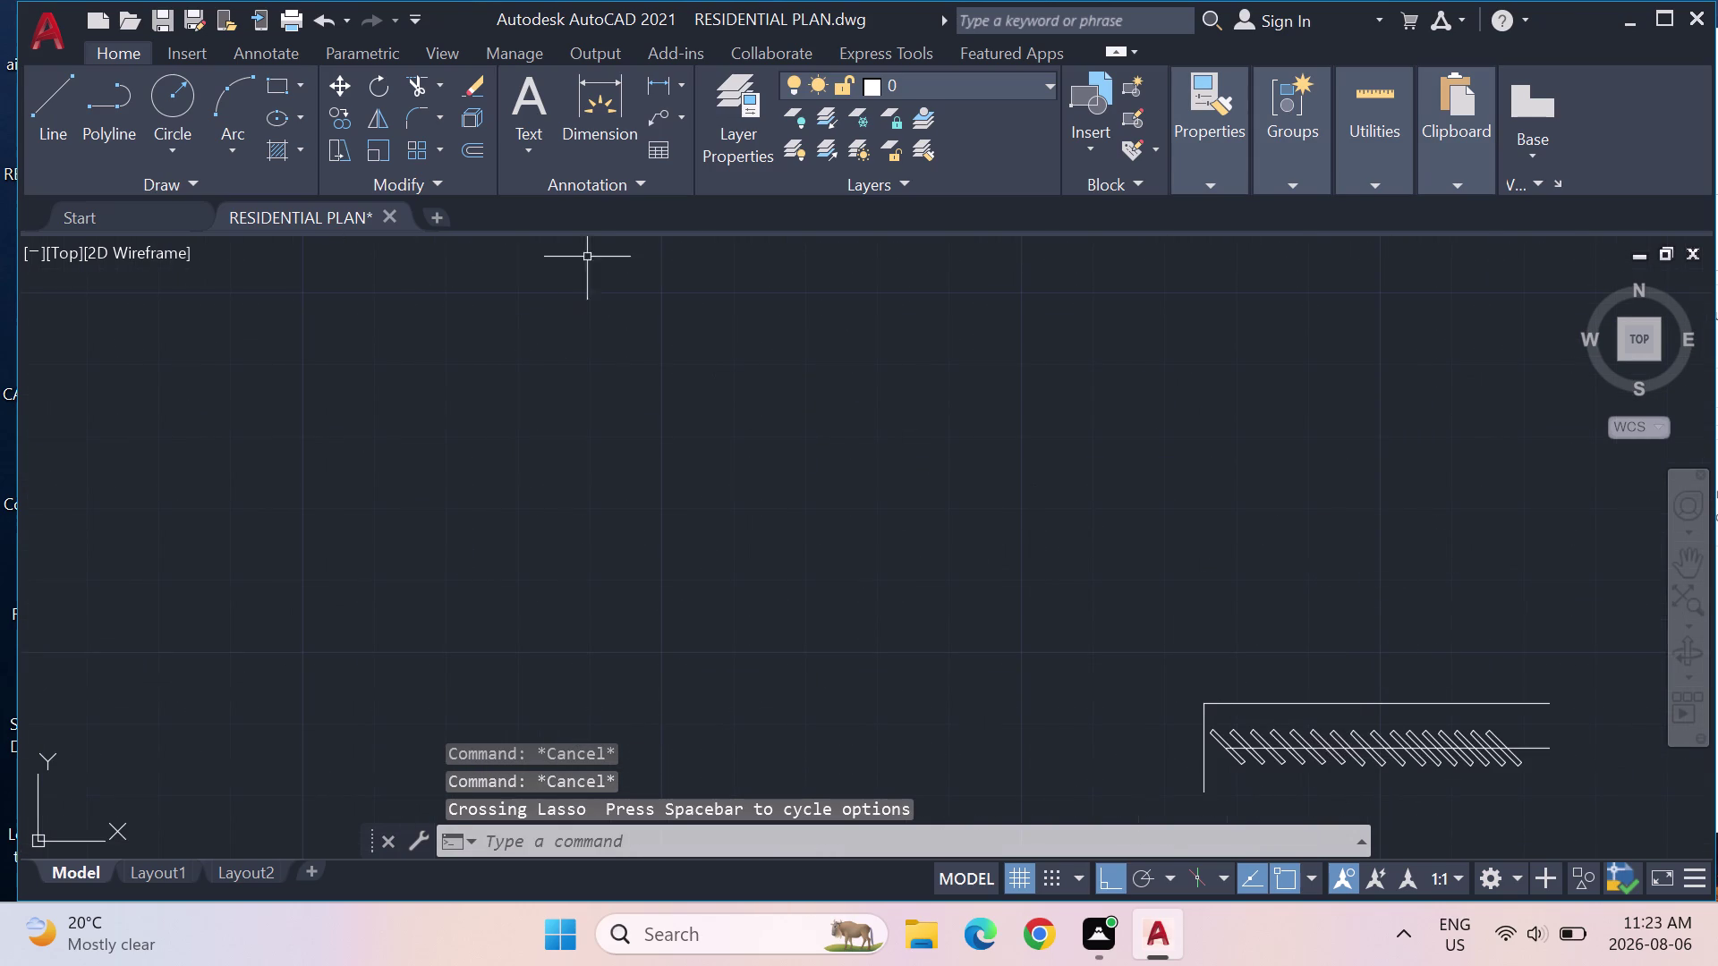
middle_drag(1318, 677, 953, 446)
click(42, 108)
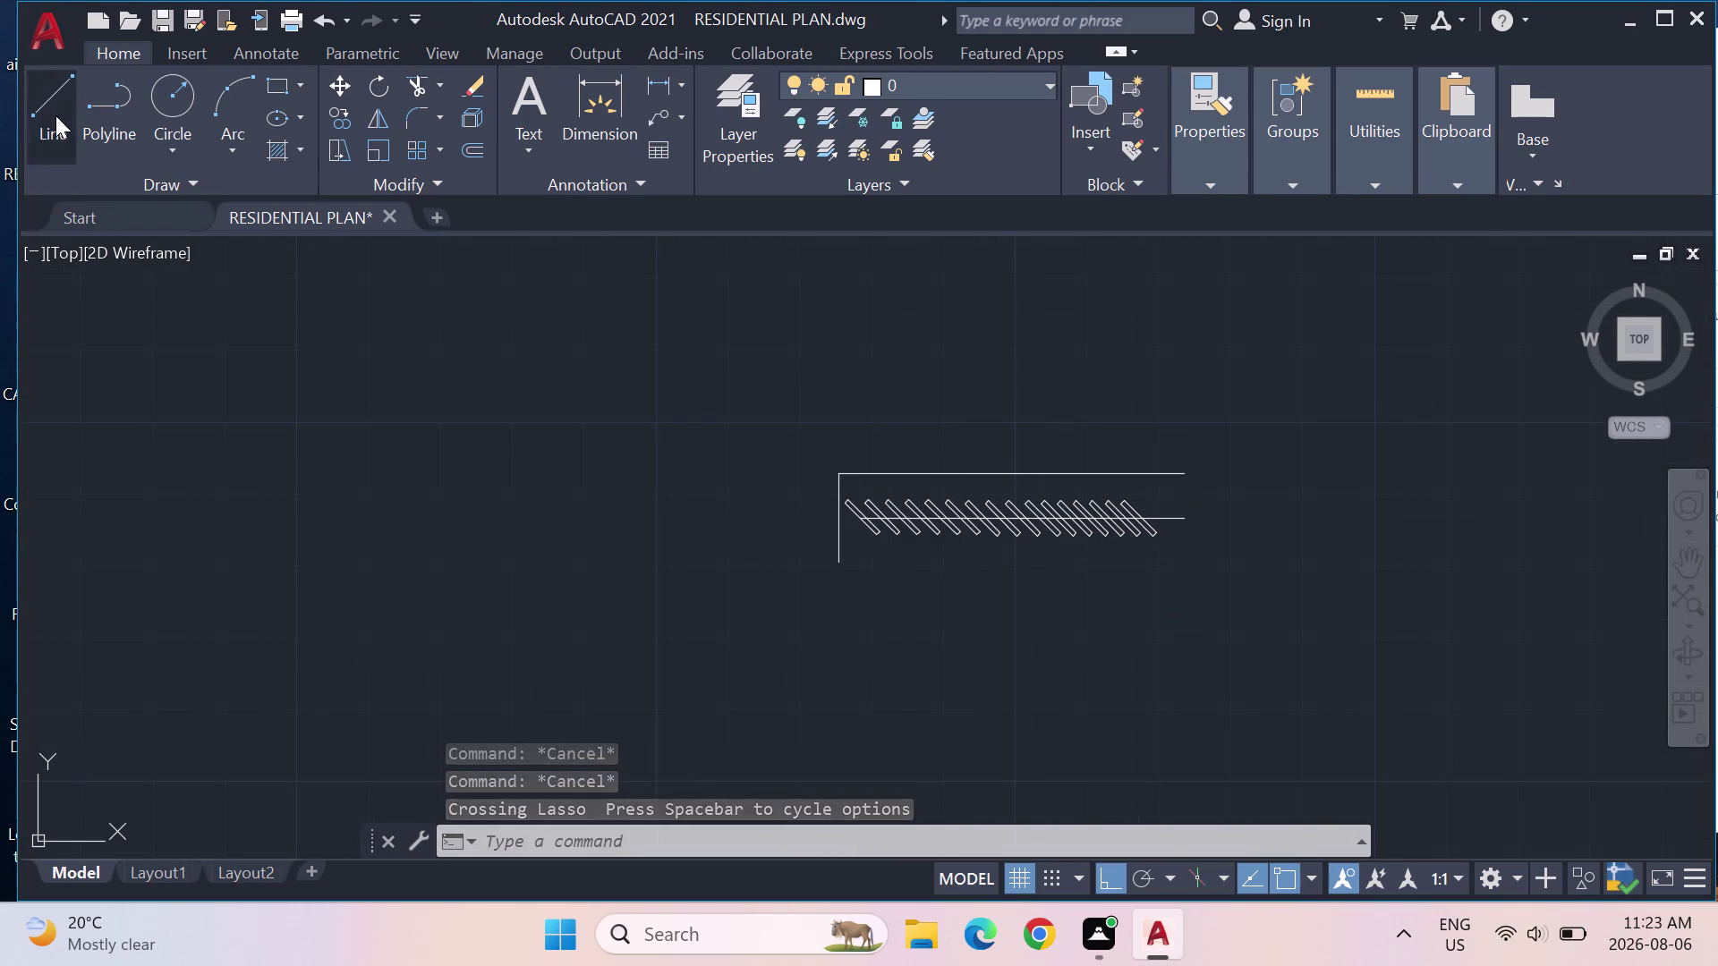
click(839, 561)
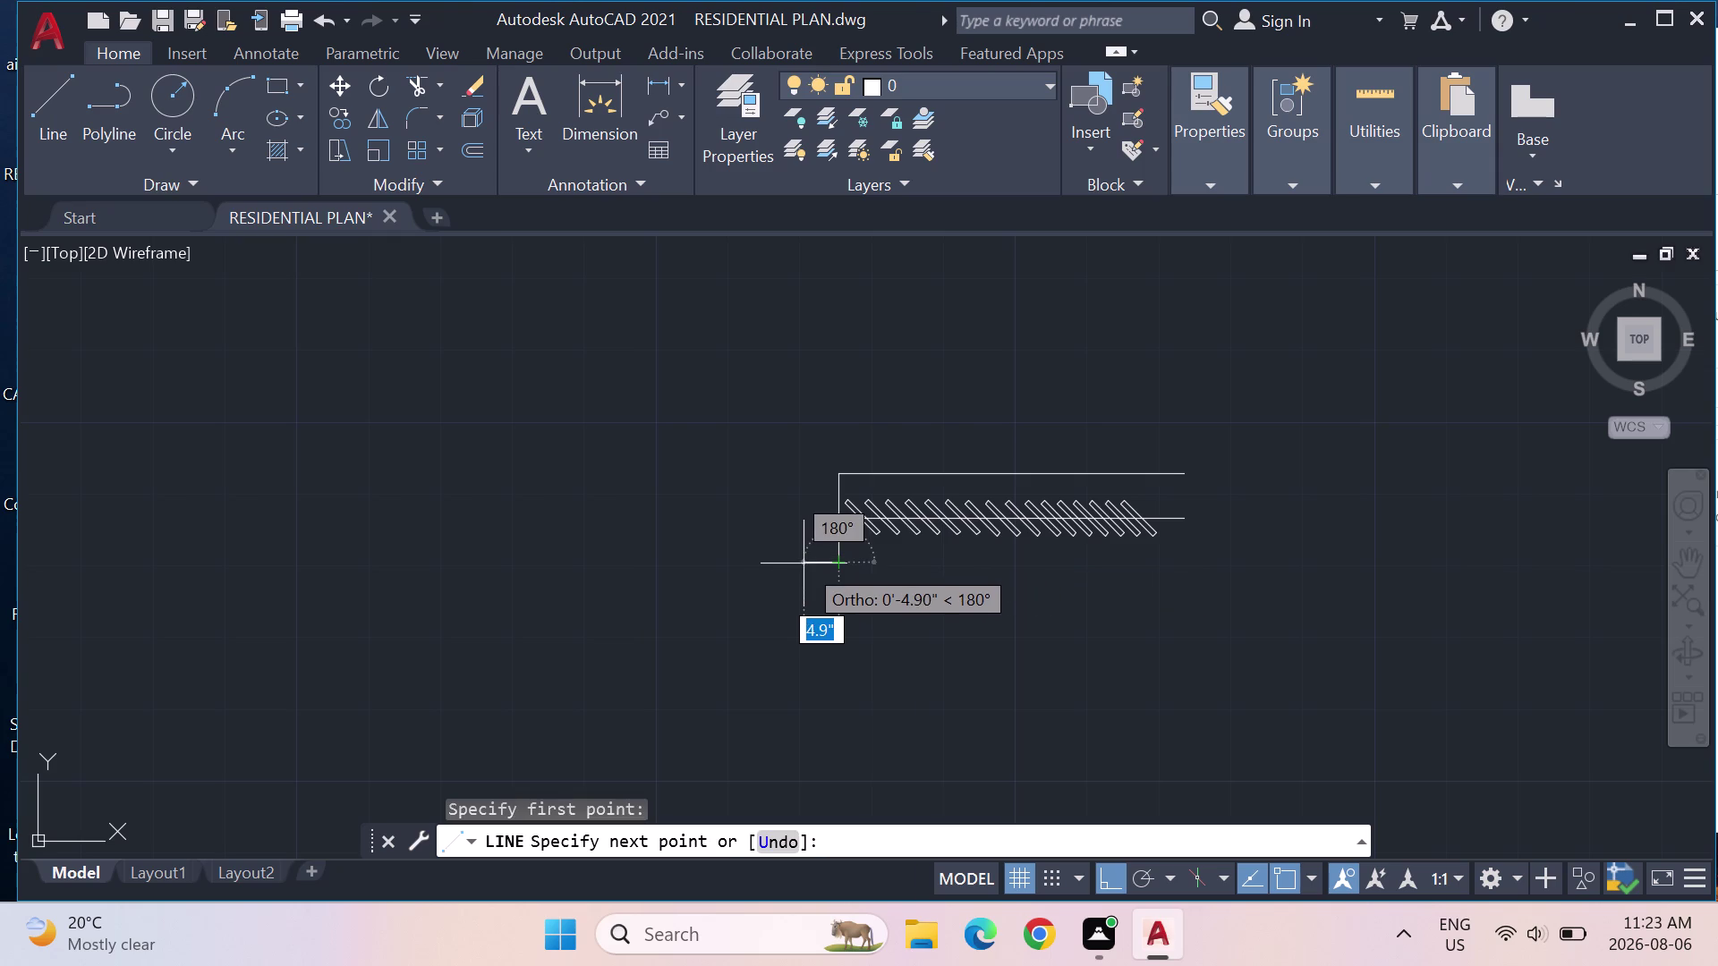
Draw a 4" leftward edge, a side up to the top line, and the top edge back.
key(4)
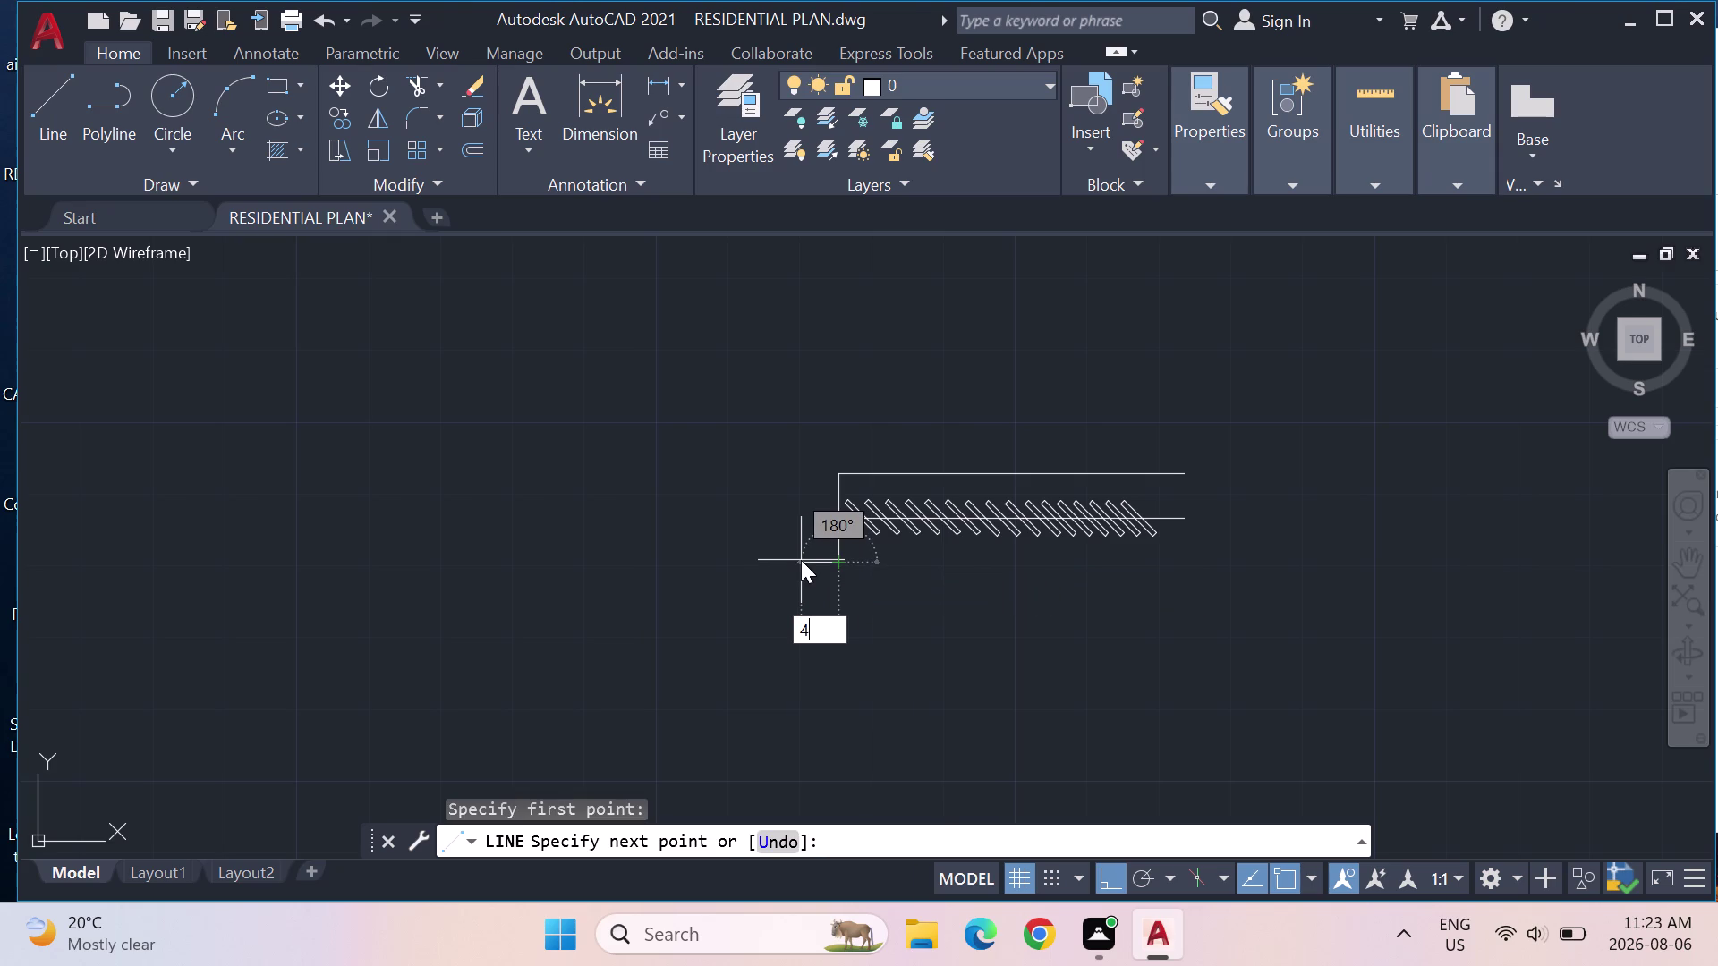
key(shift+quotedbl)
key(Return)
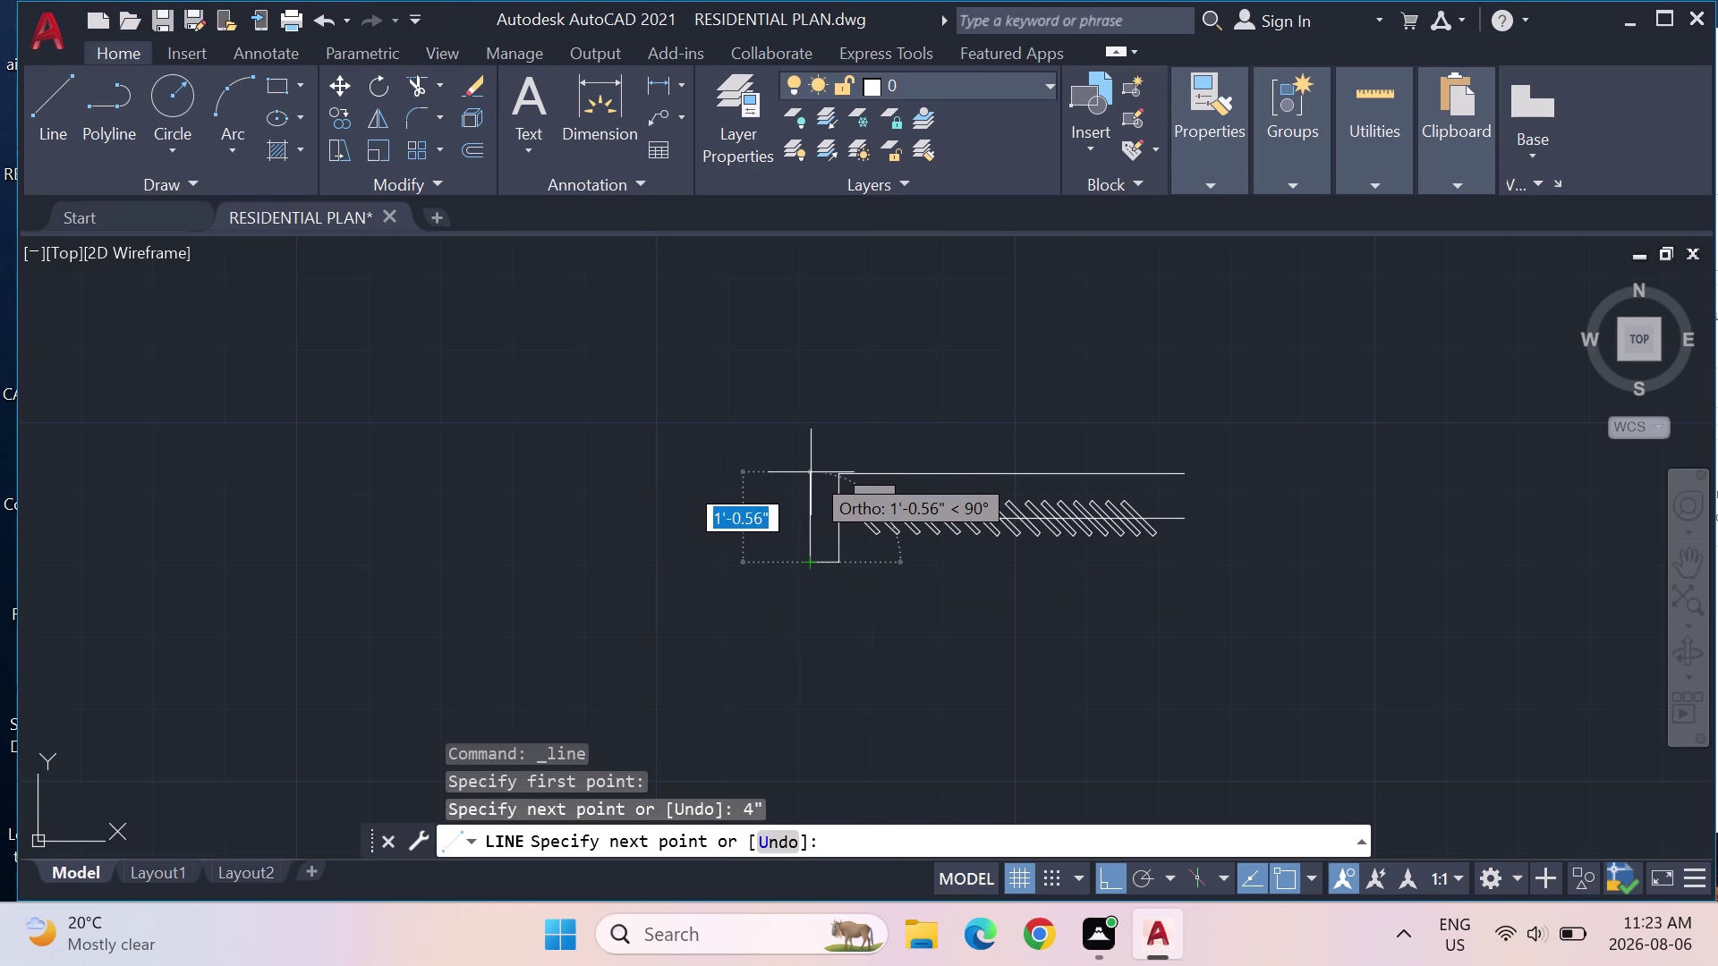
click(812, 471)
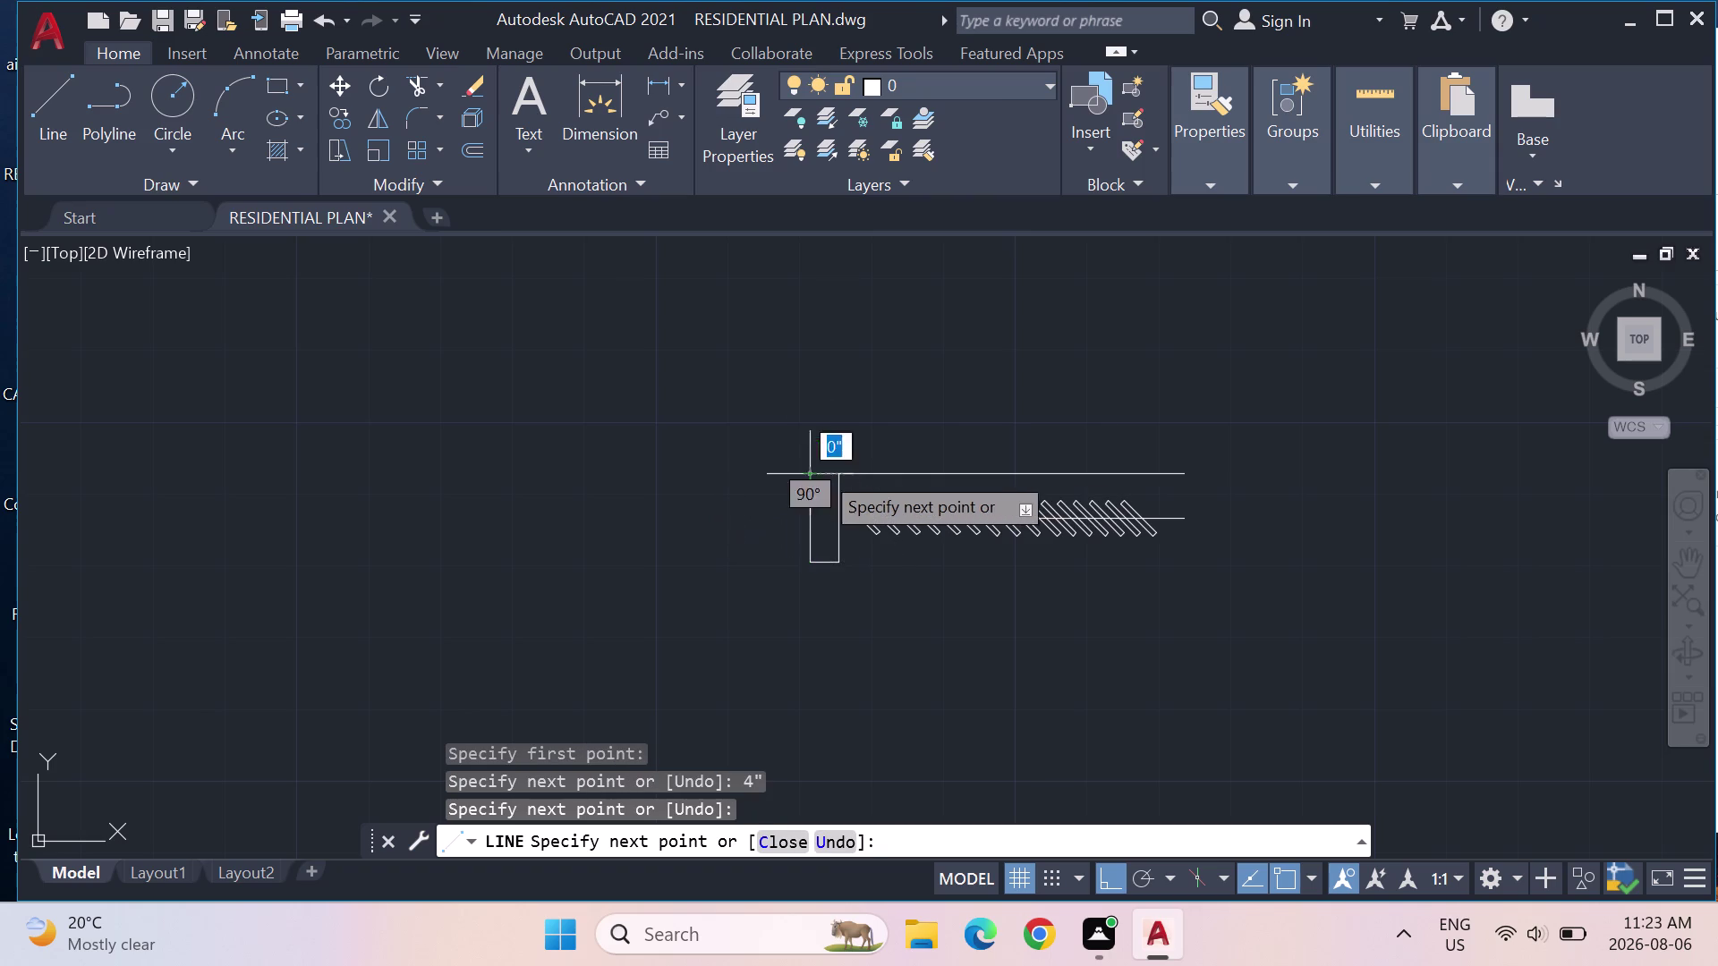
click(840, 471)
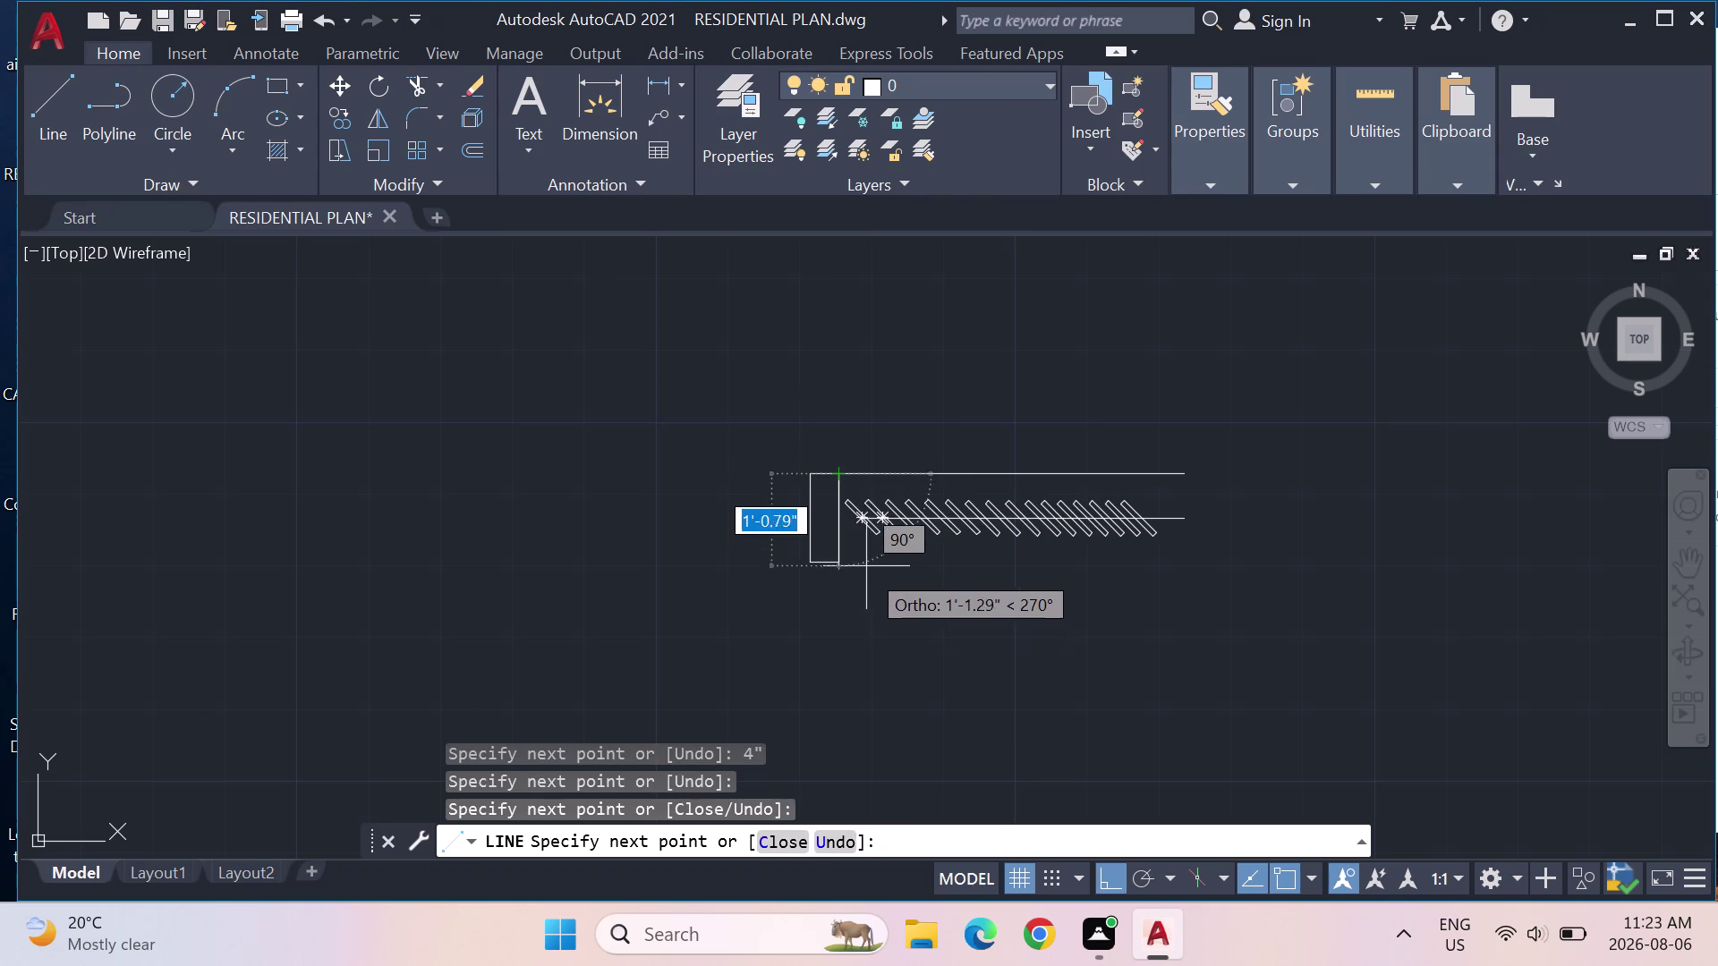
key(Escape)
key(Escape)
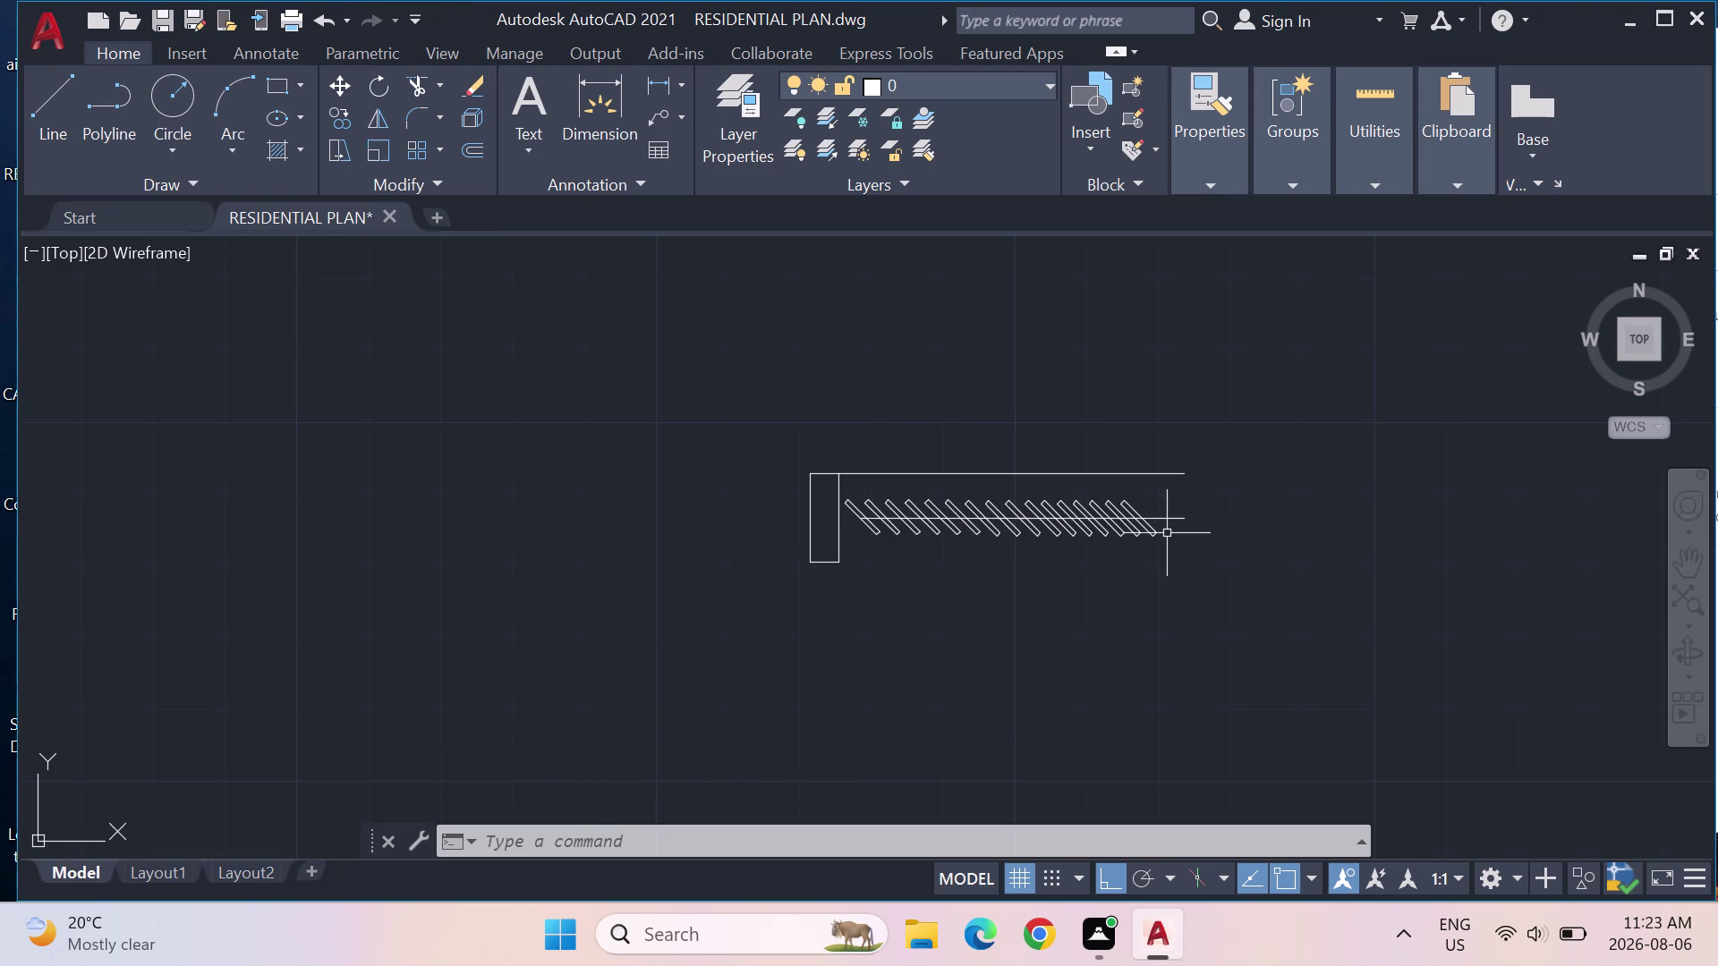
Try the Trim command at the row's right end.
key(t)
key(r)
key(i)
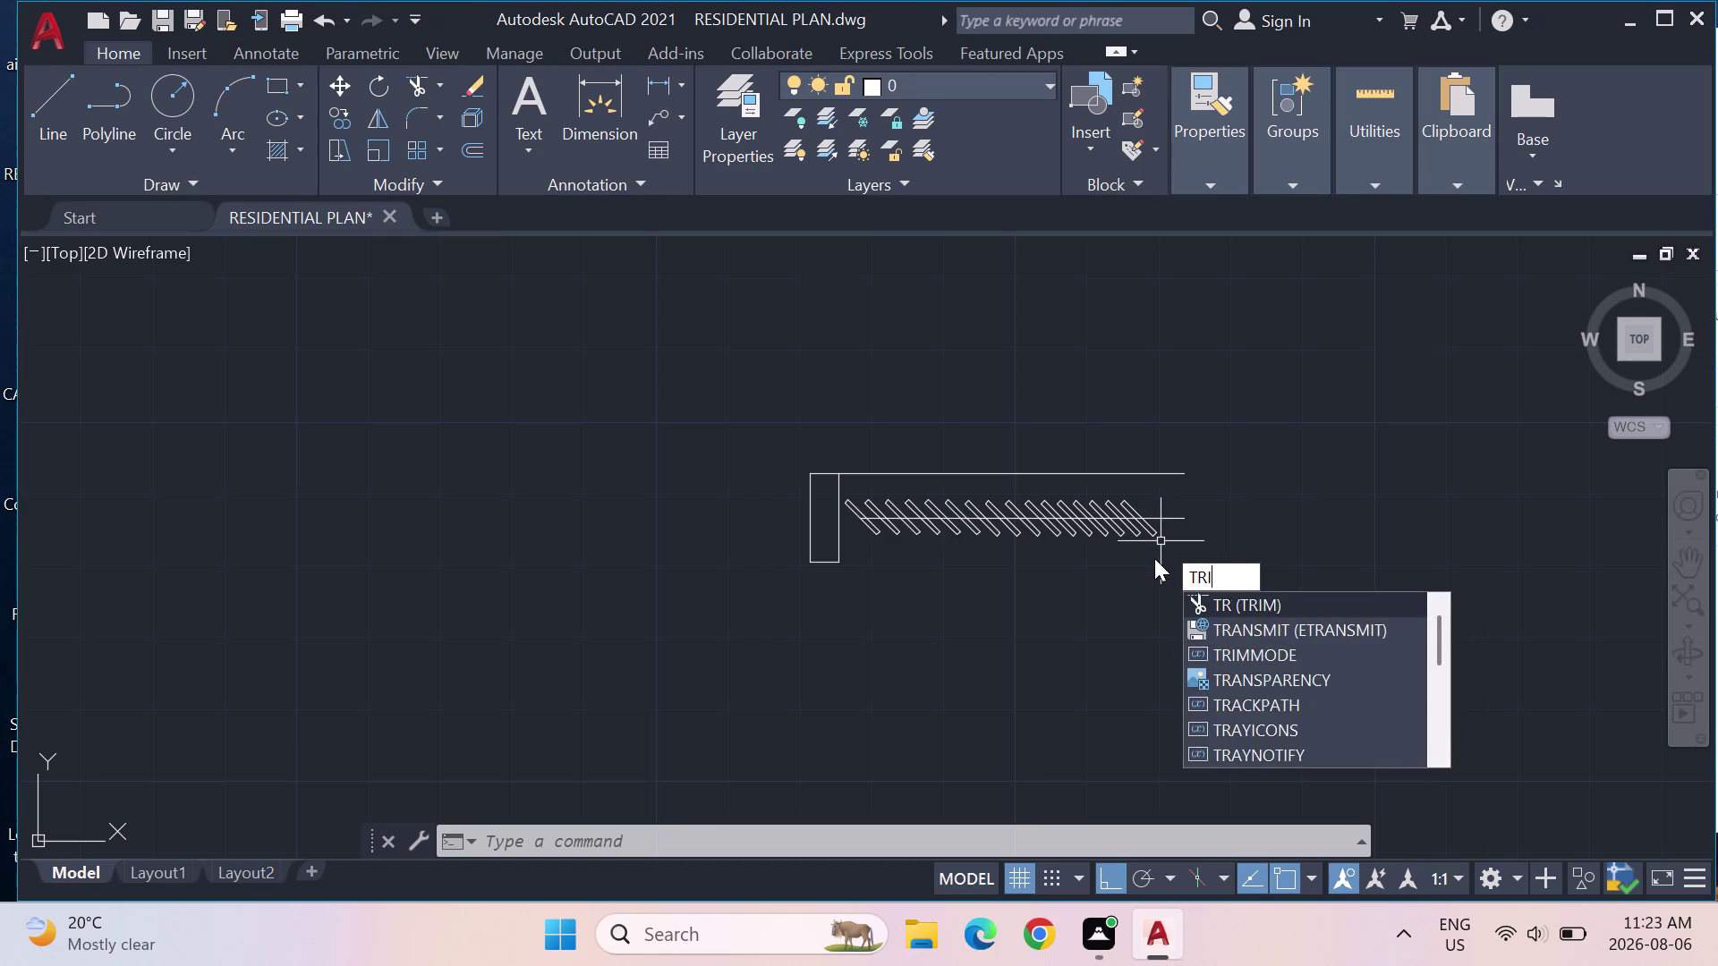
key(m)
key(Return)
click(1168, 519)
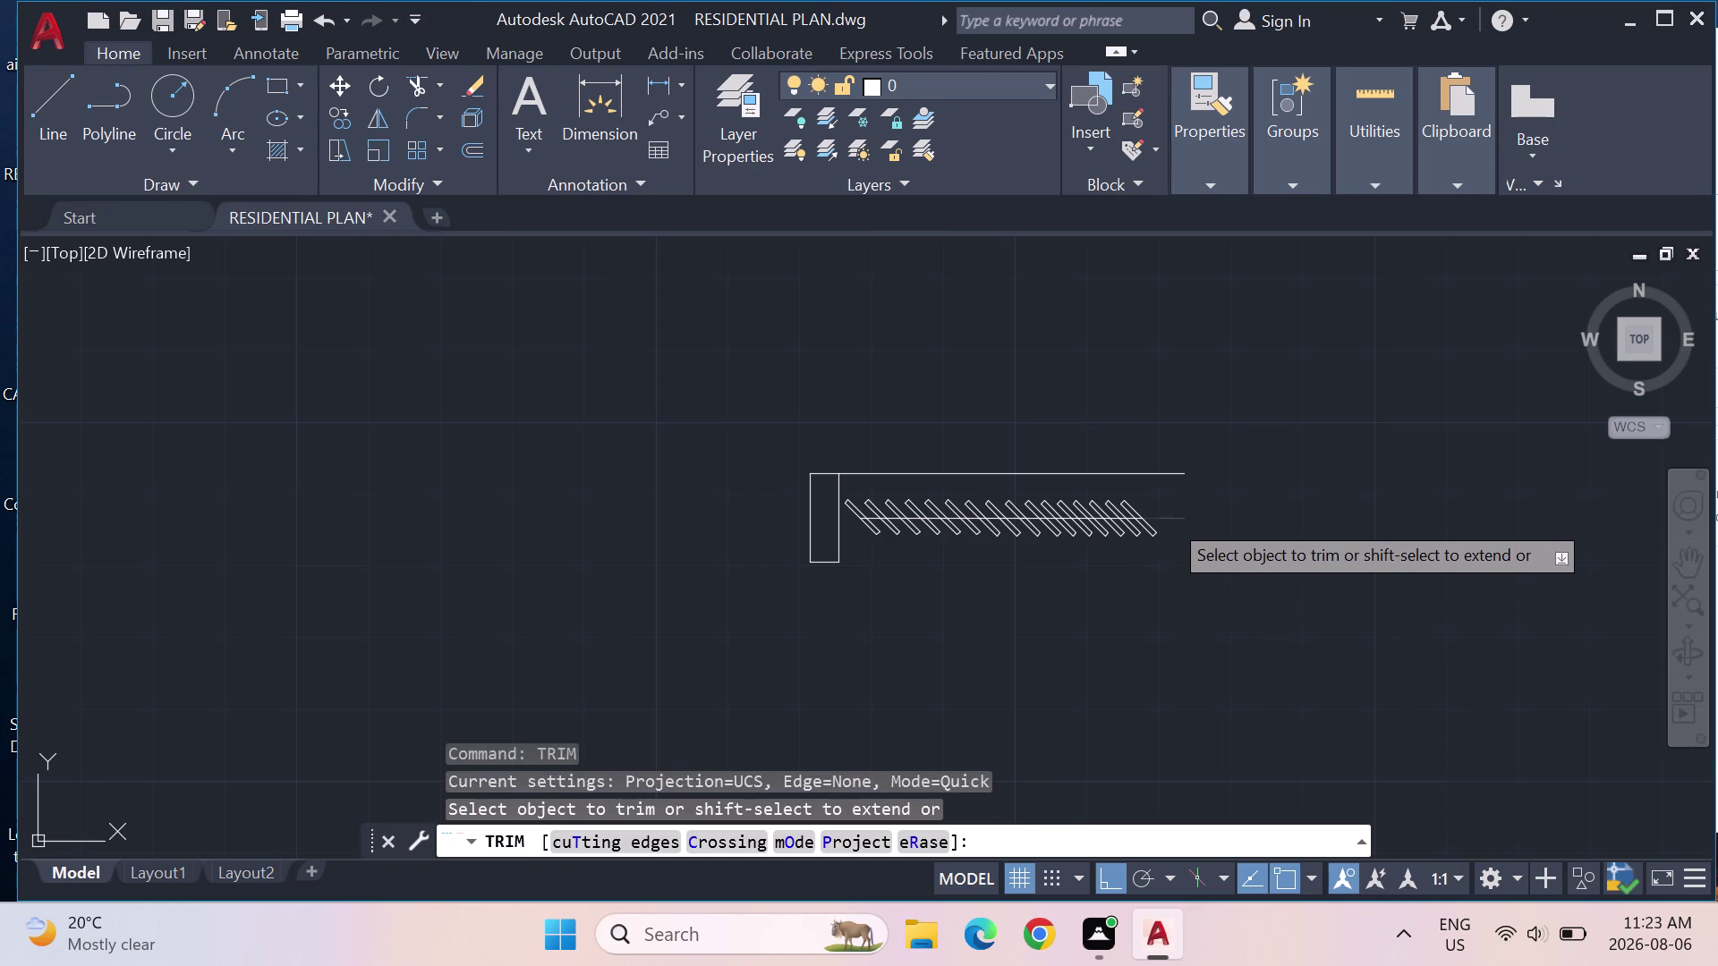
Draw a vertical closing line from the row's right end up to the top line.
click(59, 94)
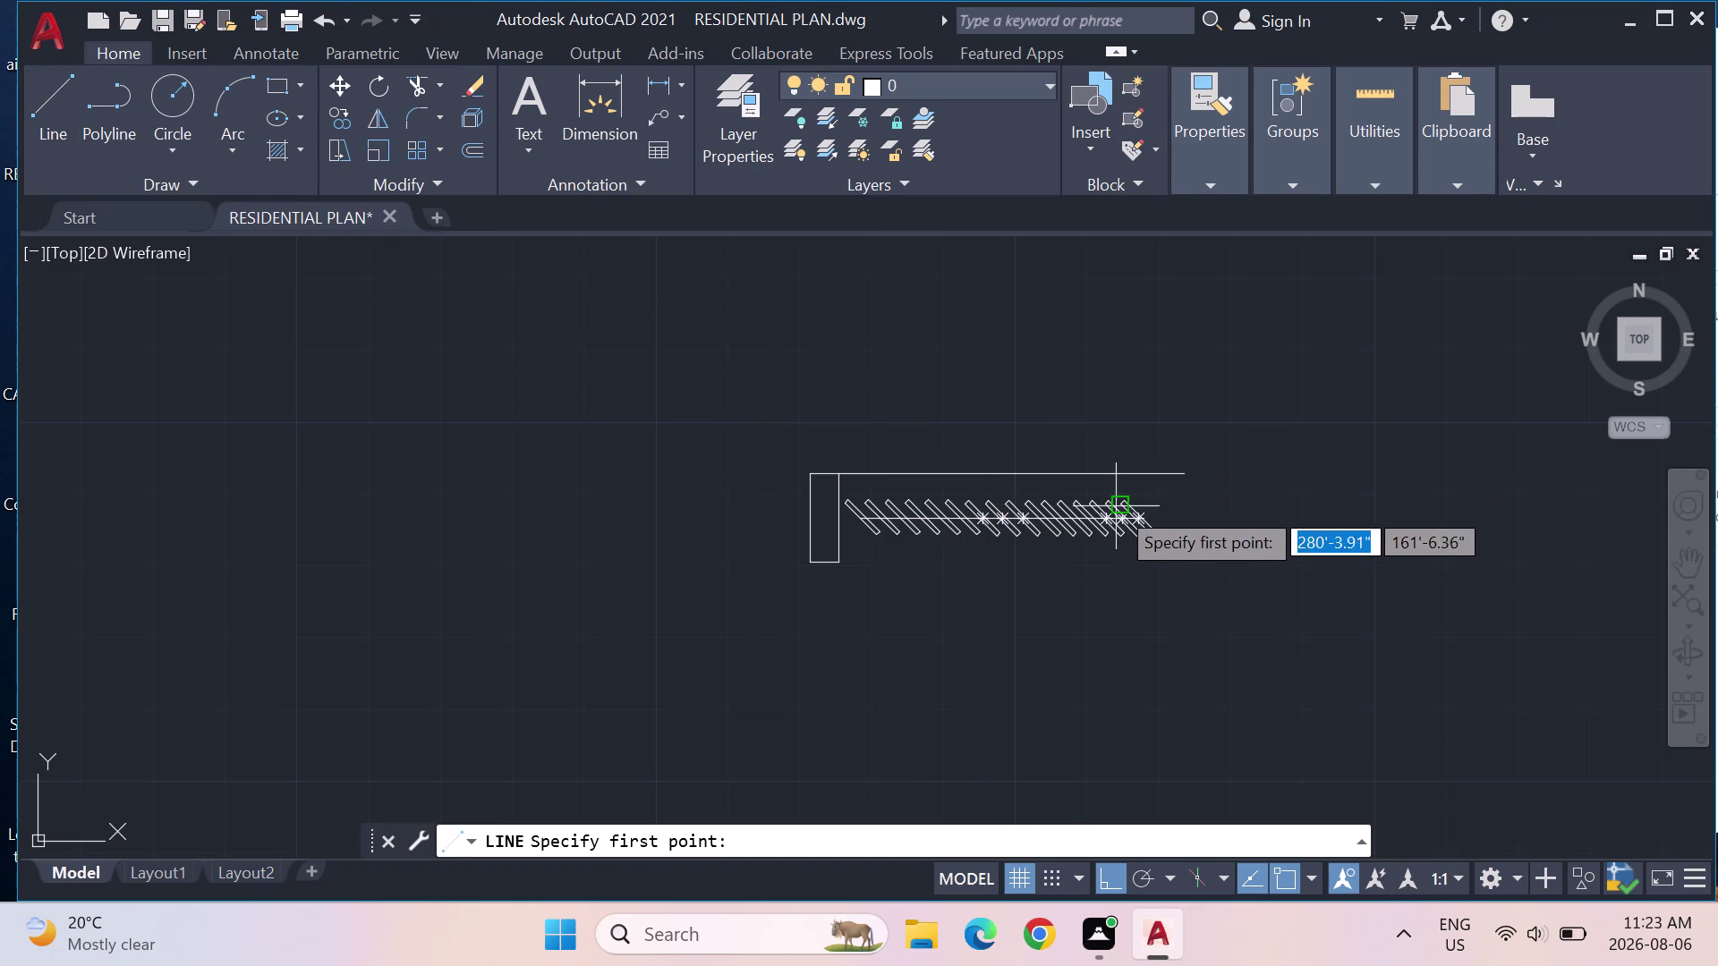
click(1148, 521)
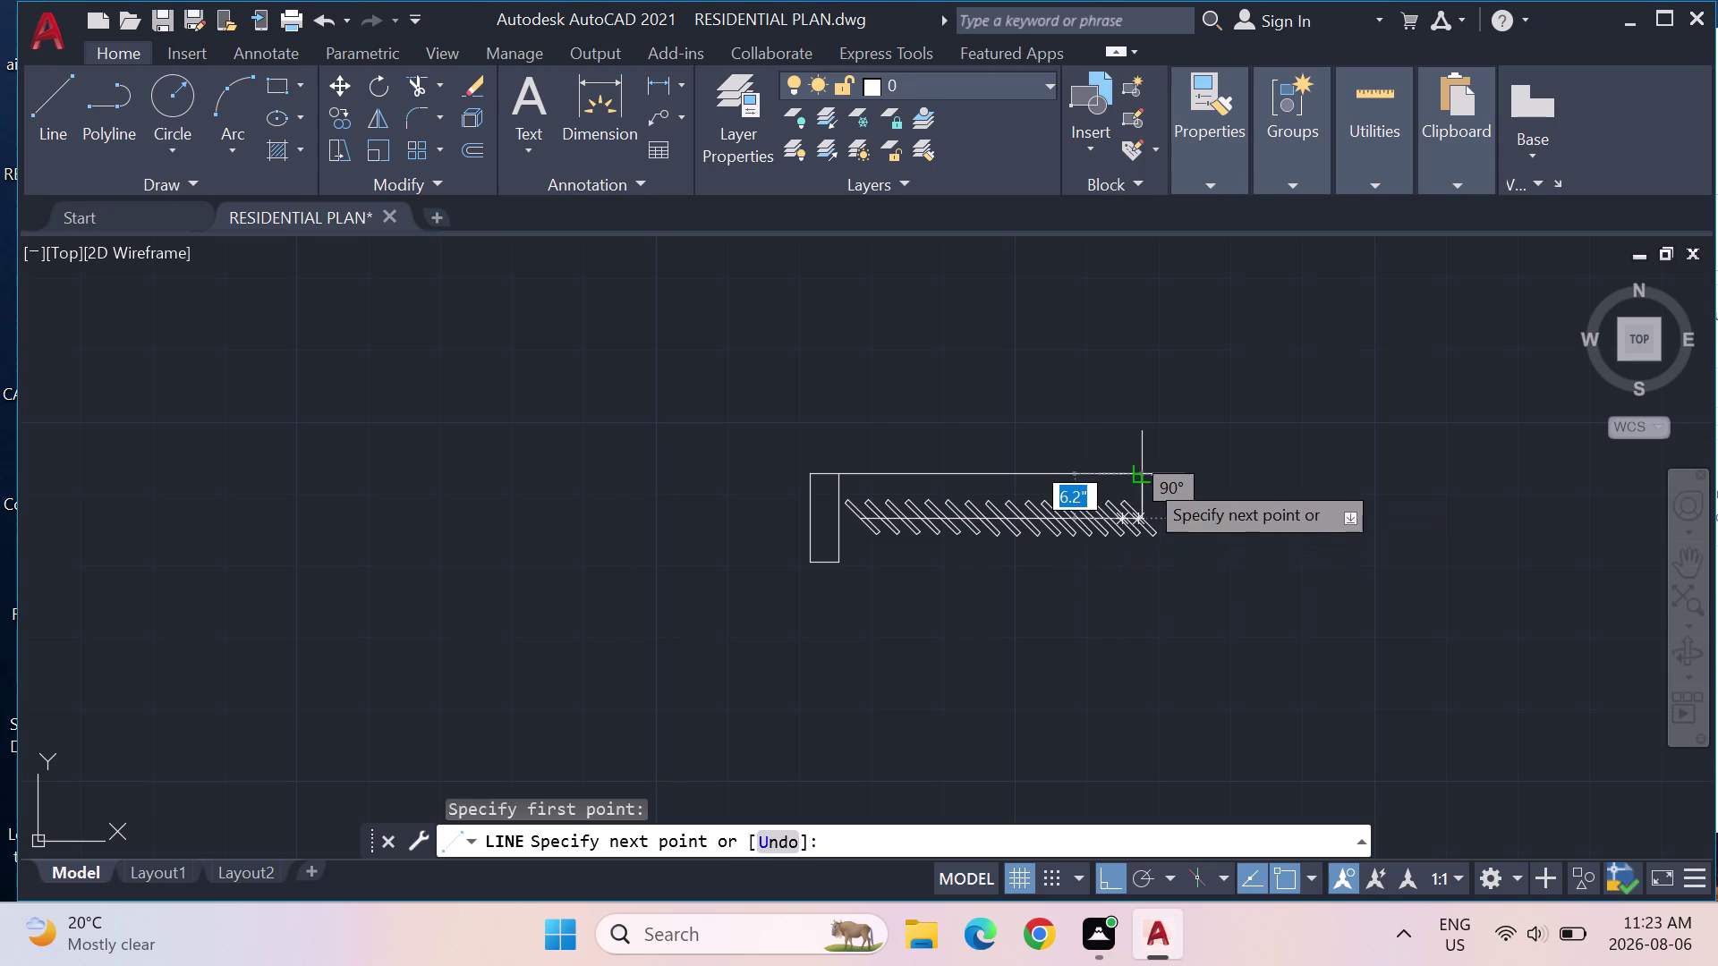
click(1145, 475)
key(Escape)
key(Escape)
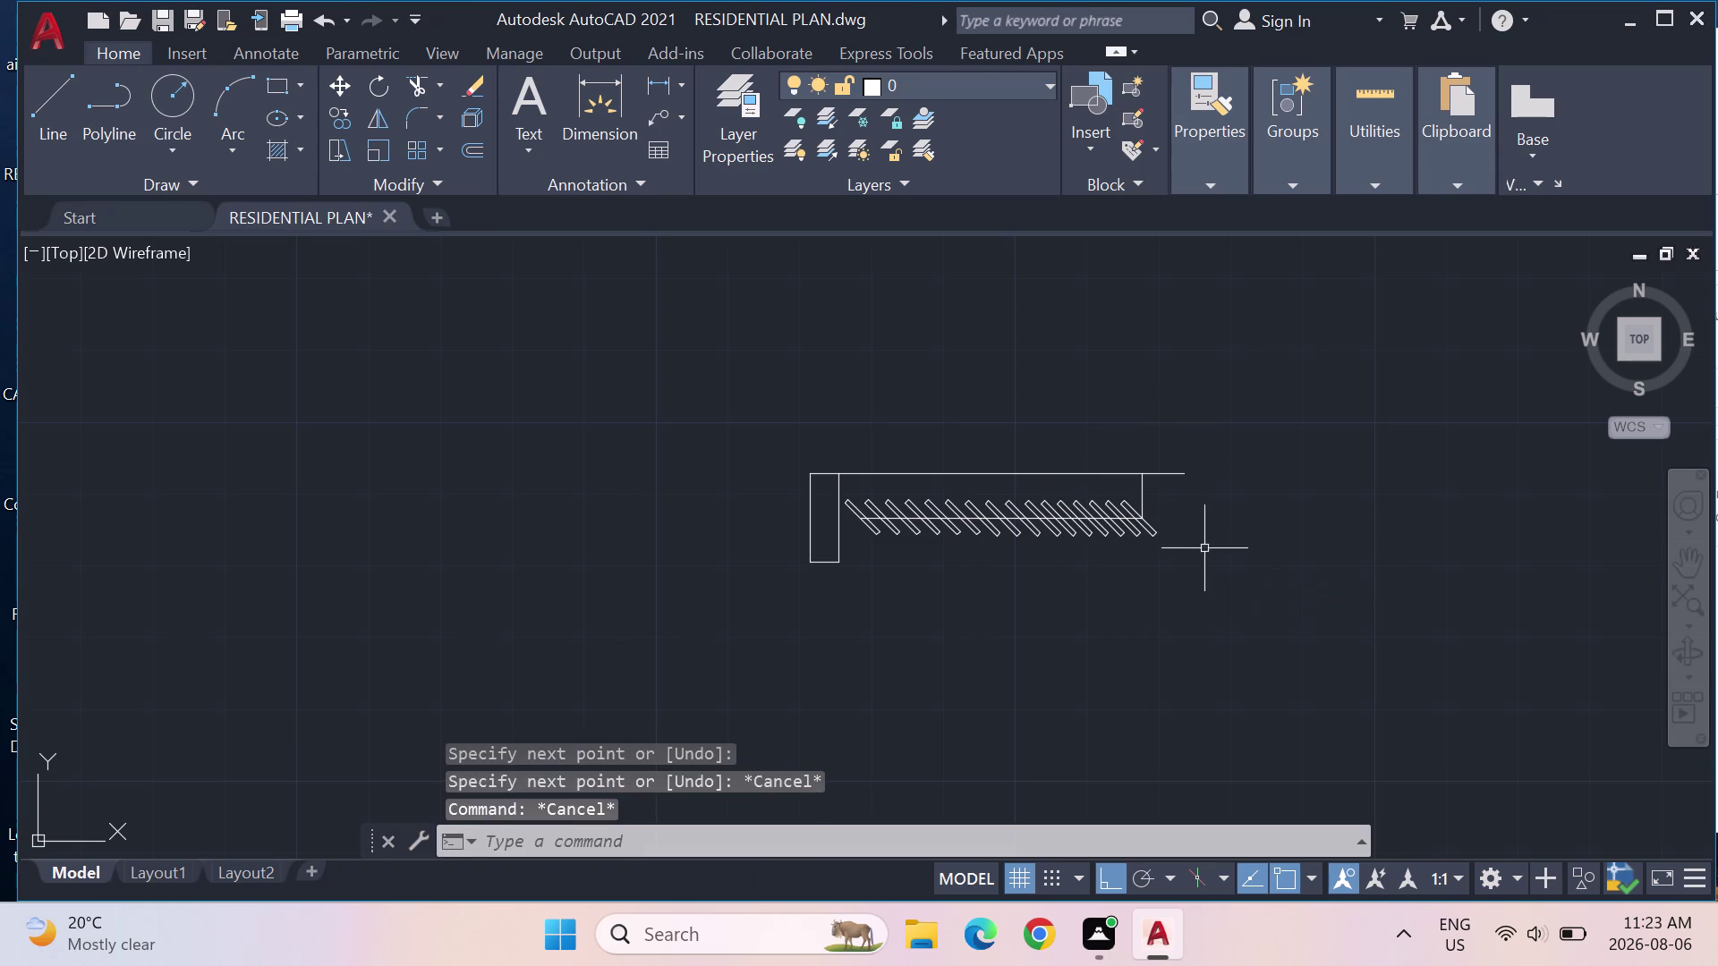
Trim off the top line's overhang past the right closing line.
text(TR)
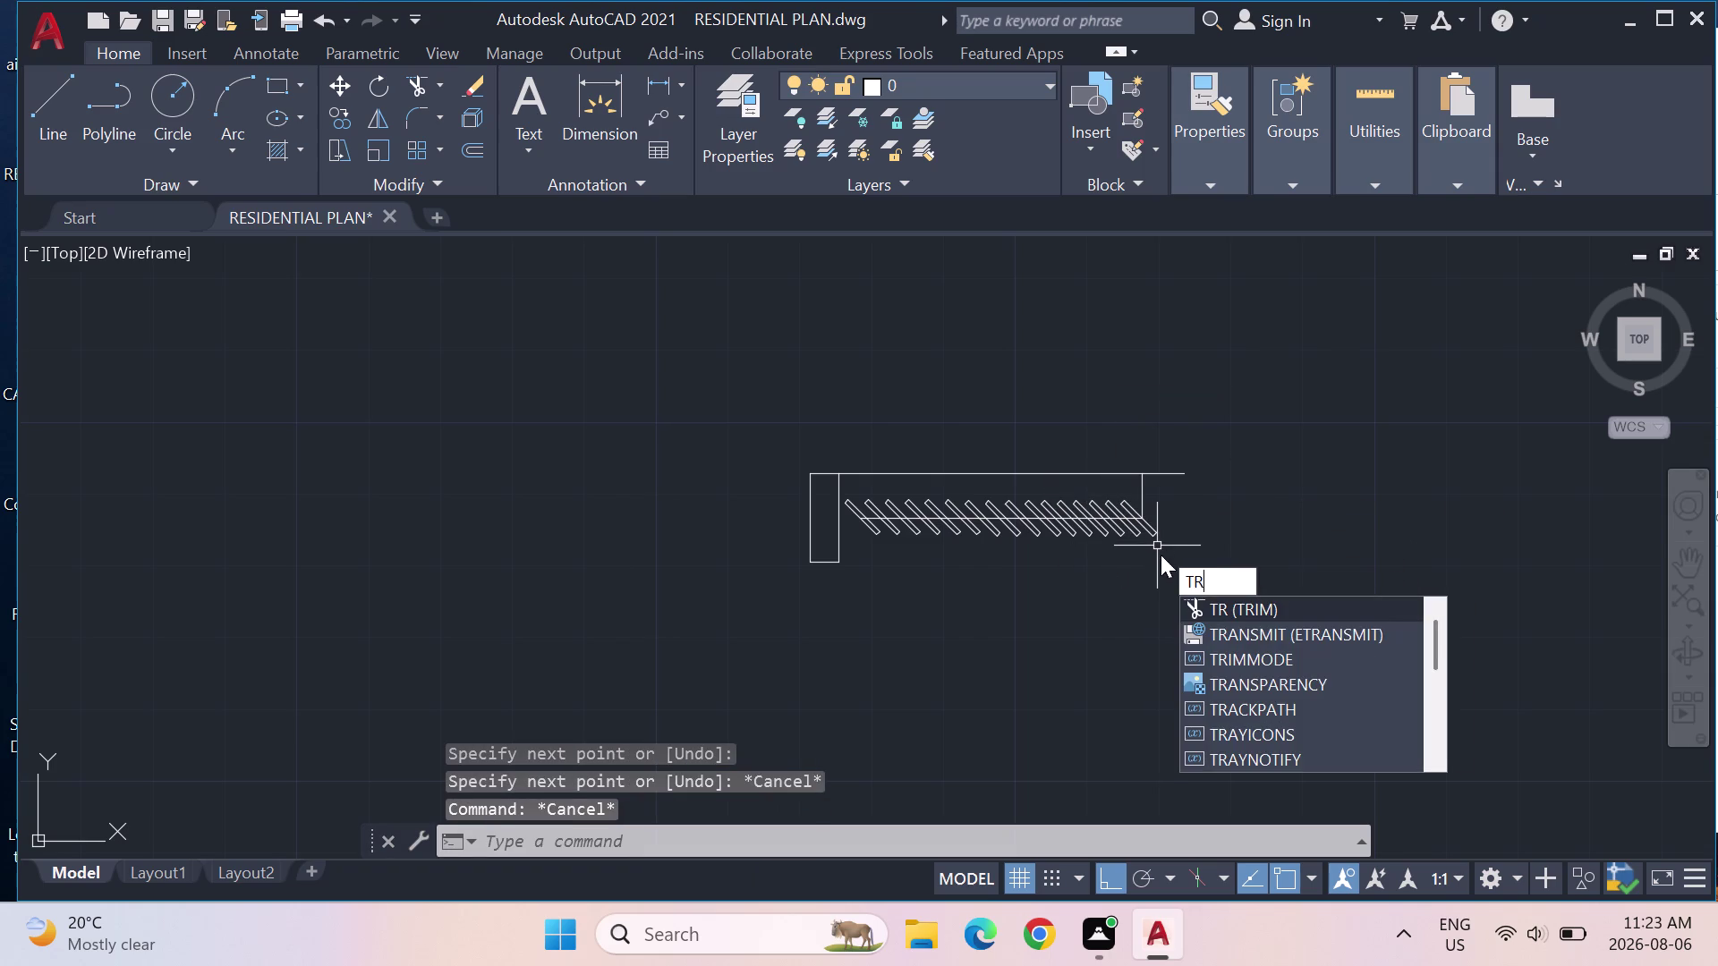
key(m)
key(Return)
click(1159, 469)
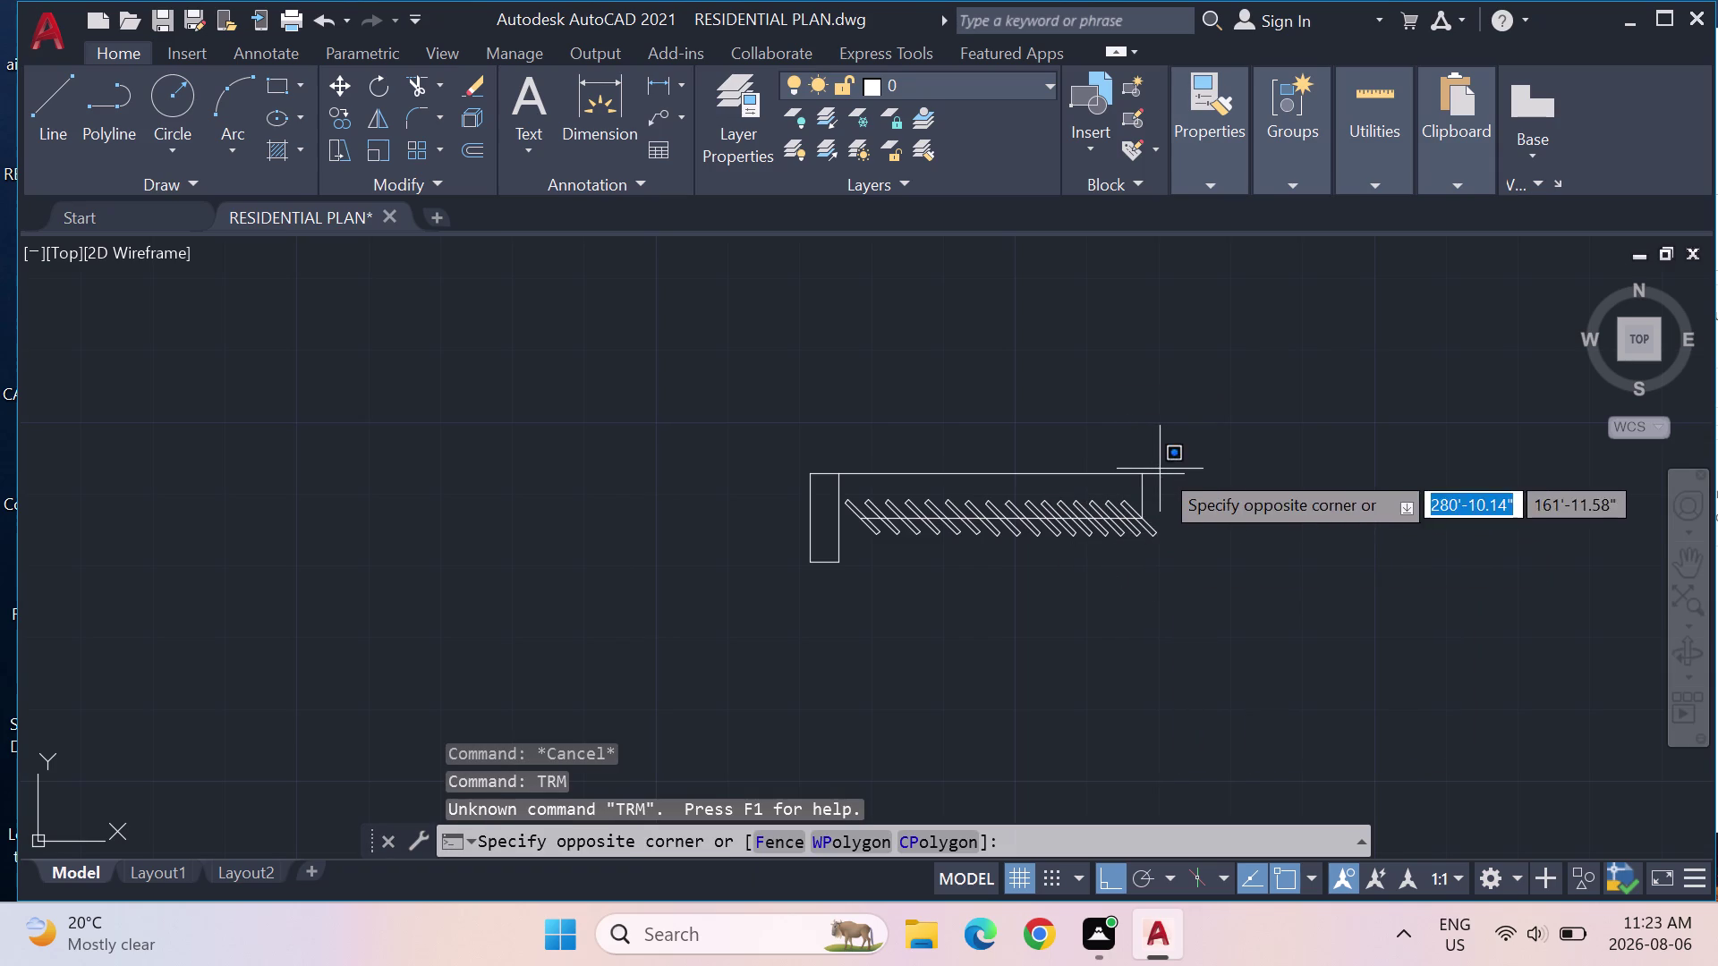
key(Escape)
key(Escape)
text(T)
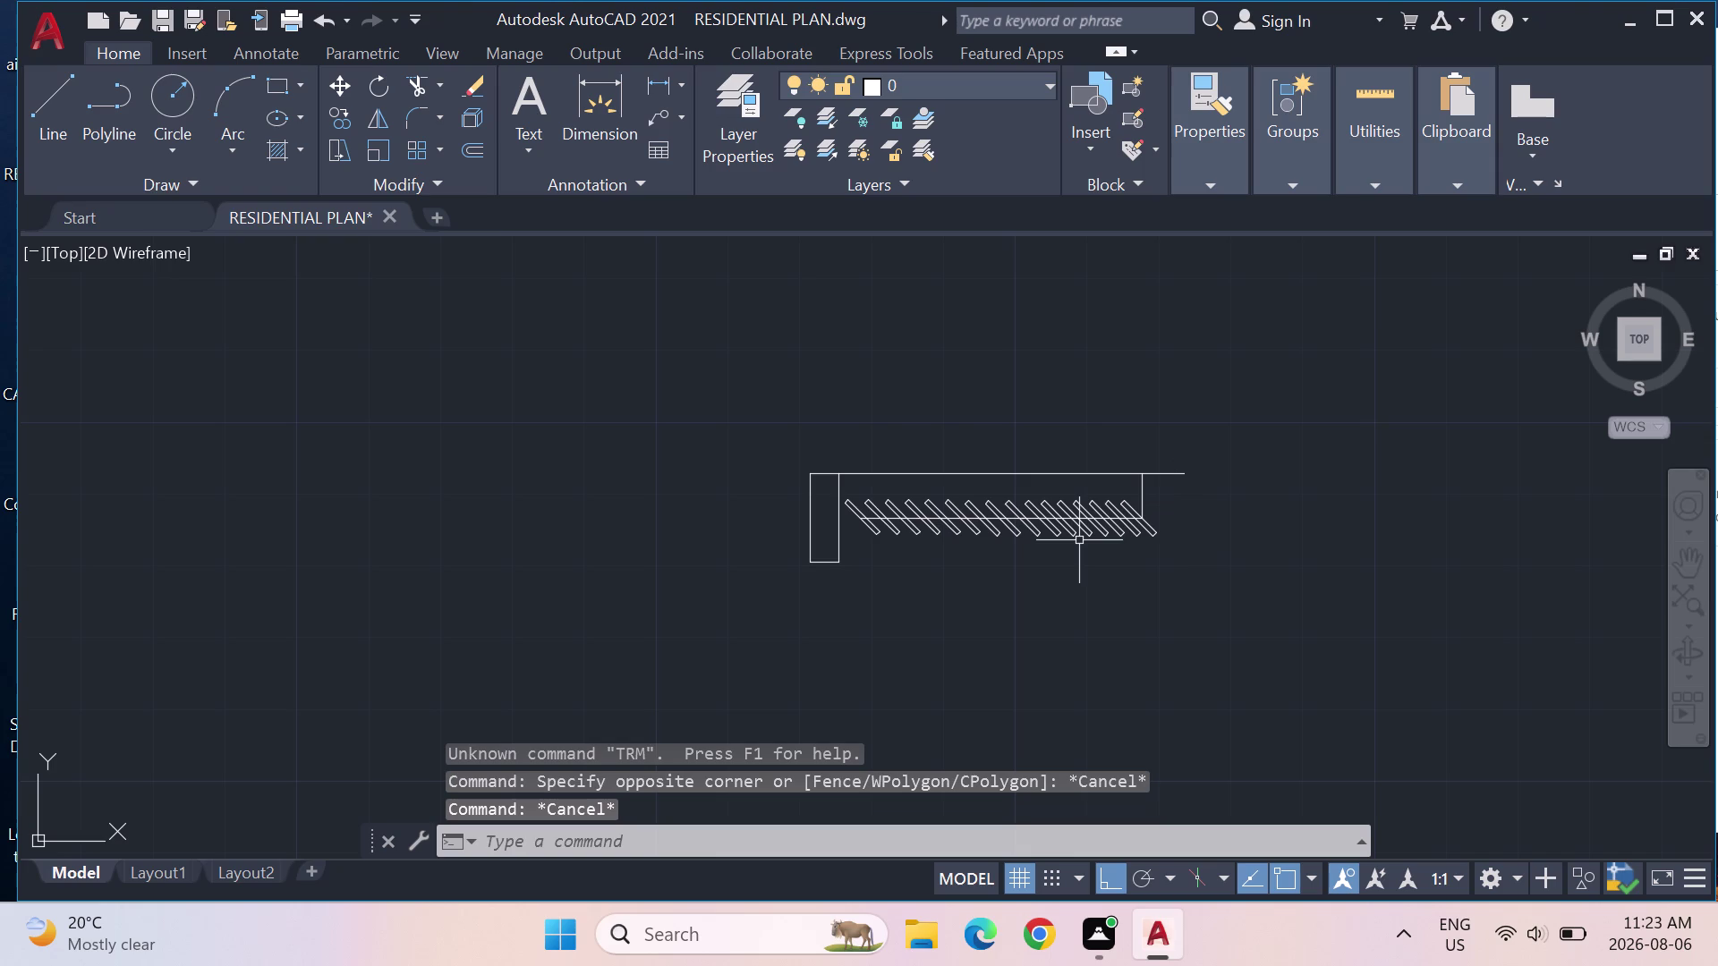
text(RIM)
key(Return)
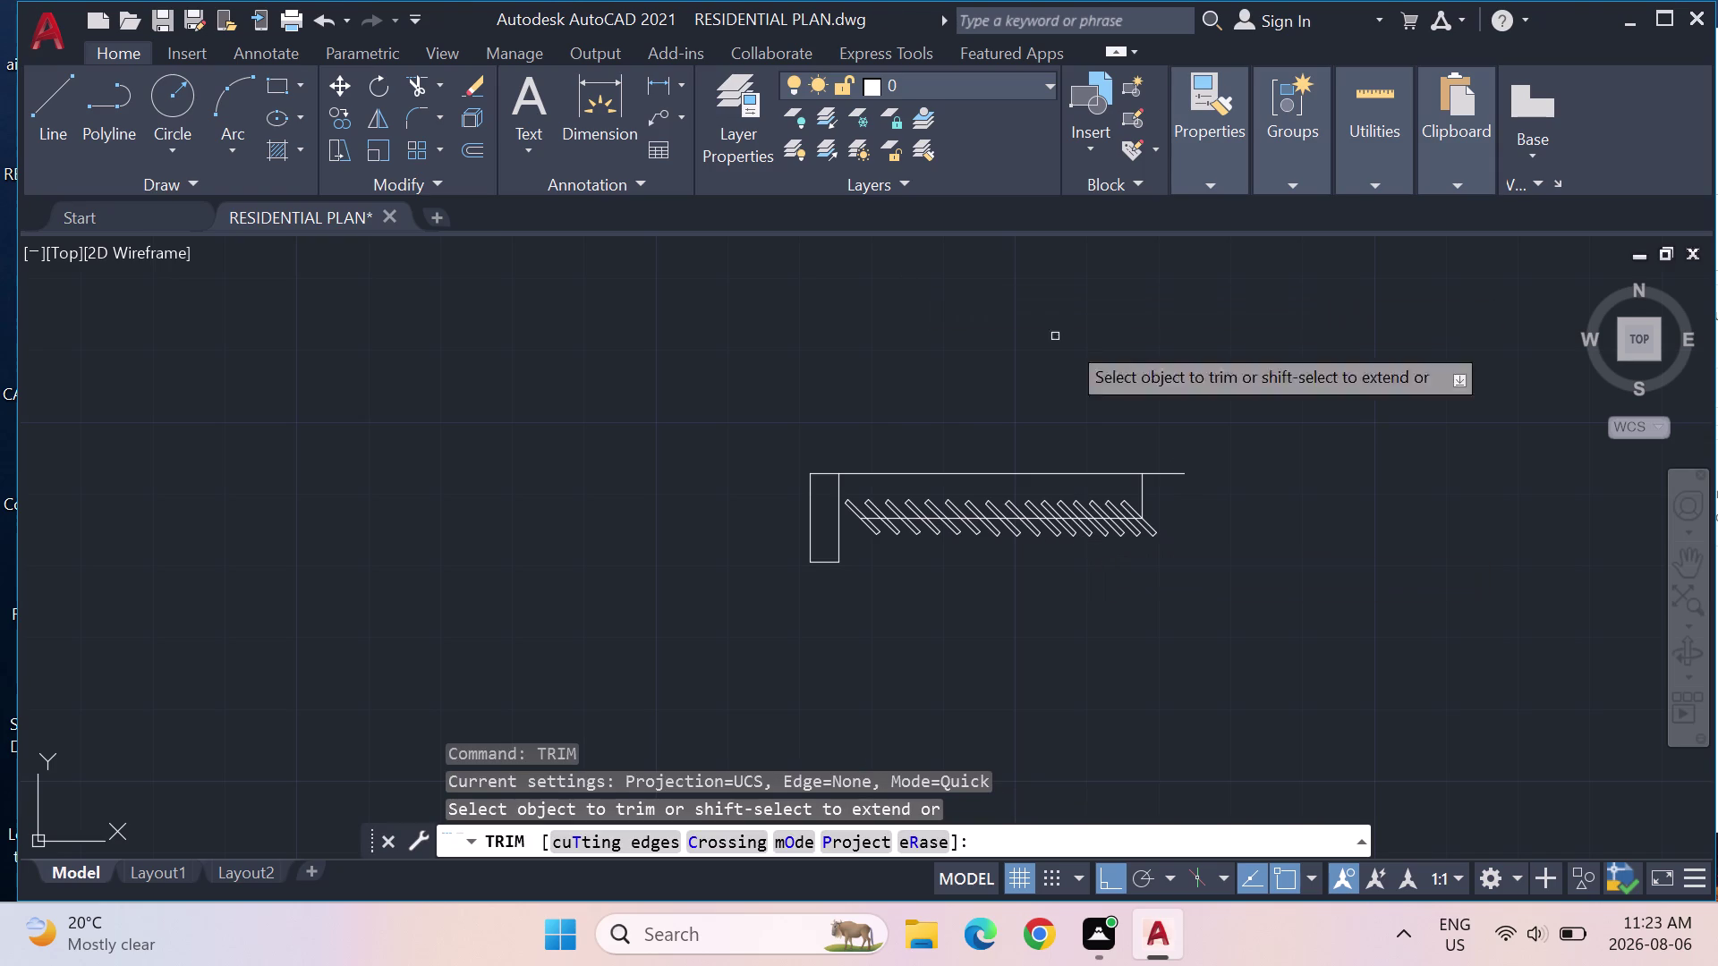
click(1167, 475)
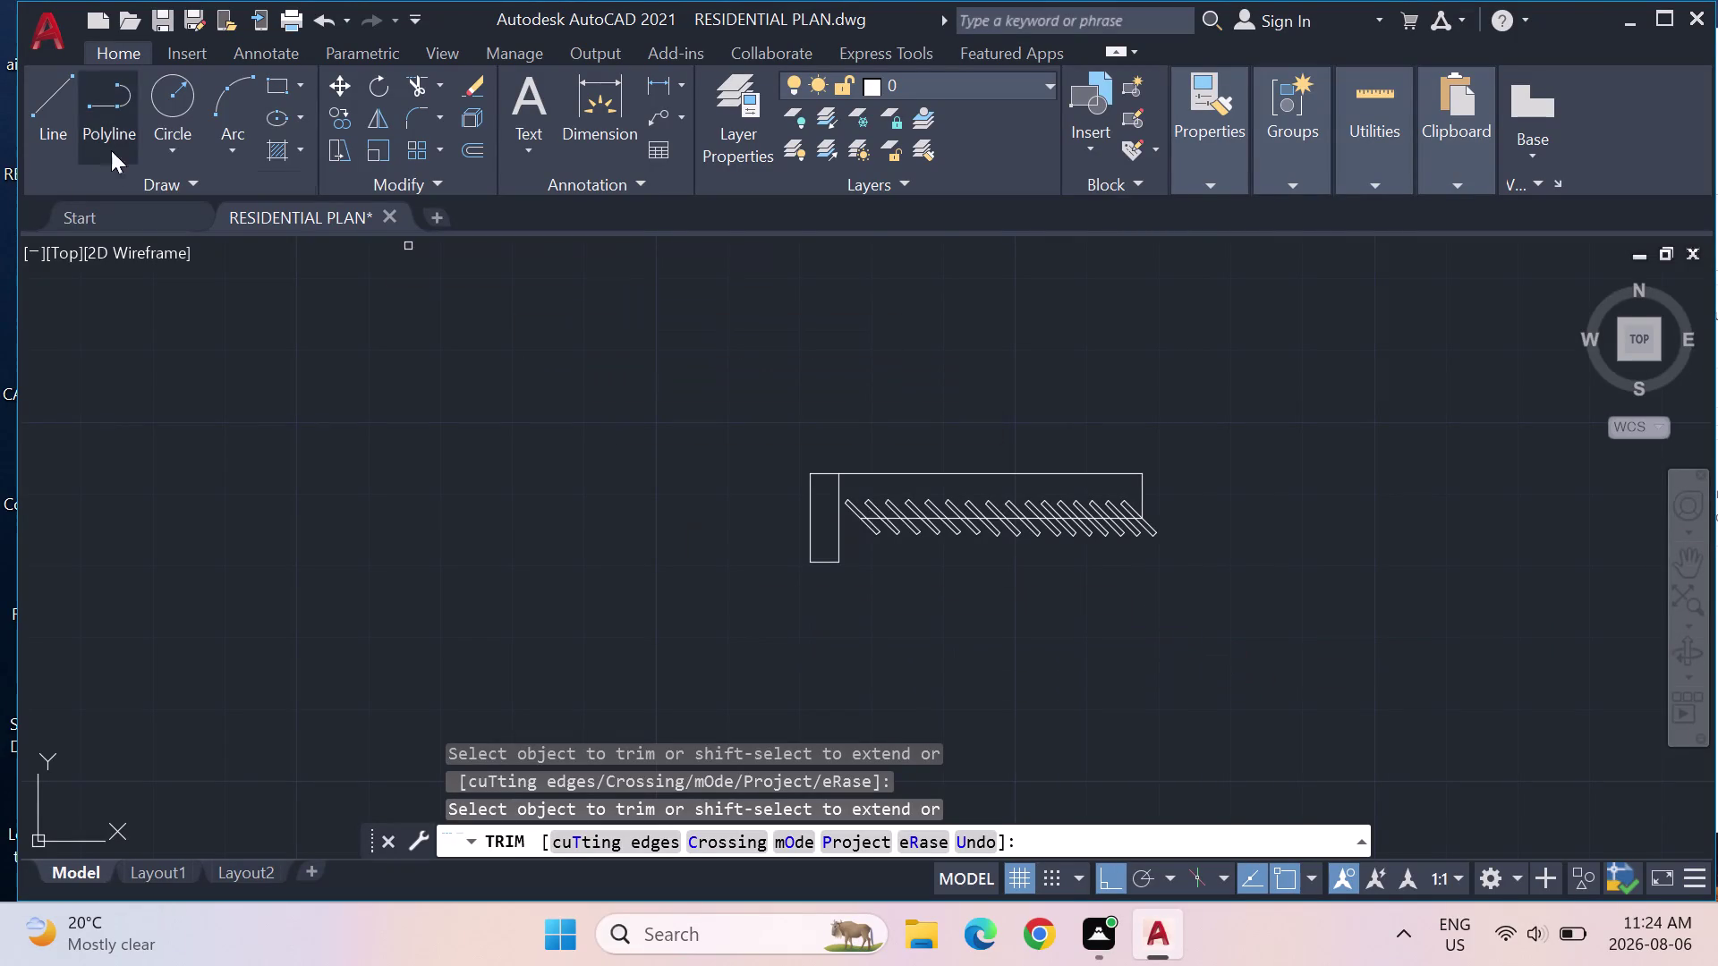
Hatch the inside of the narrow end box, dismissing the boundary error.
click(278, 149)
click(831, 511)
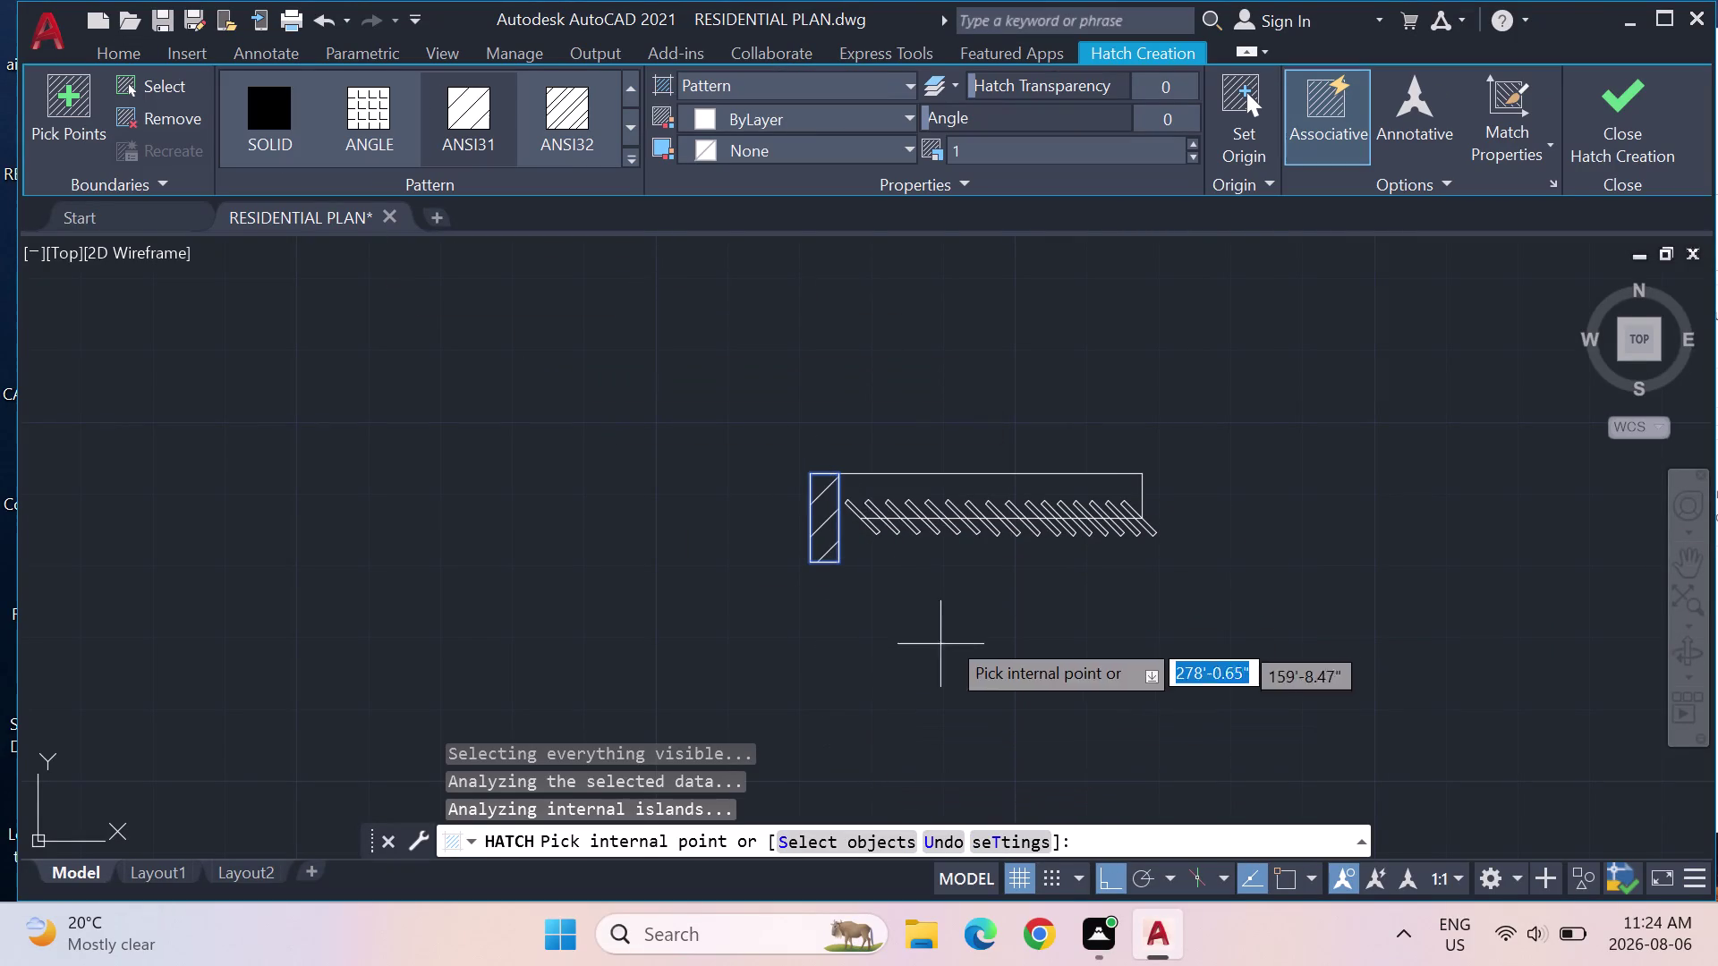
click(987, 474)
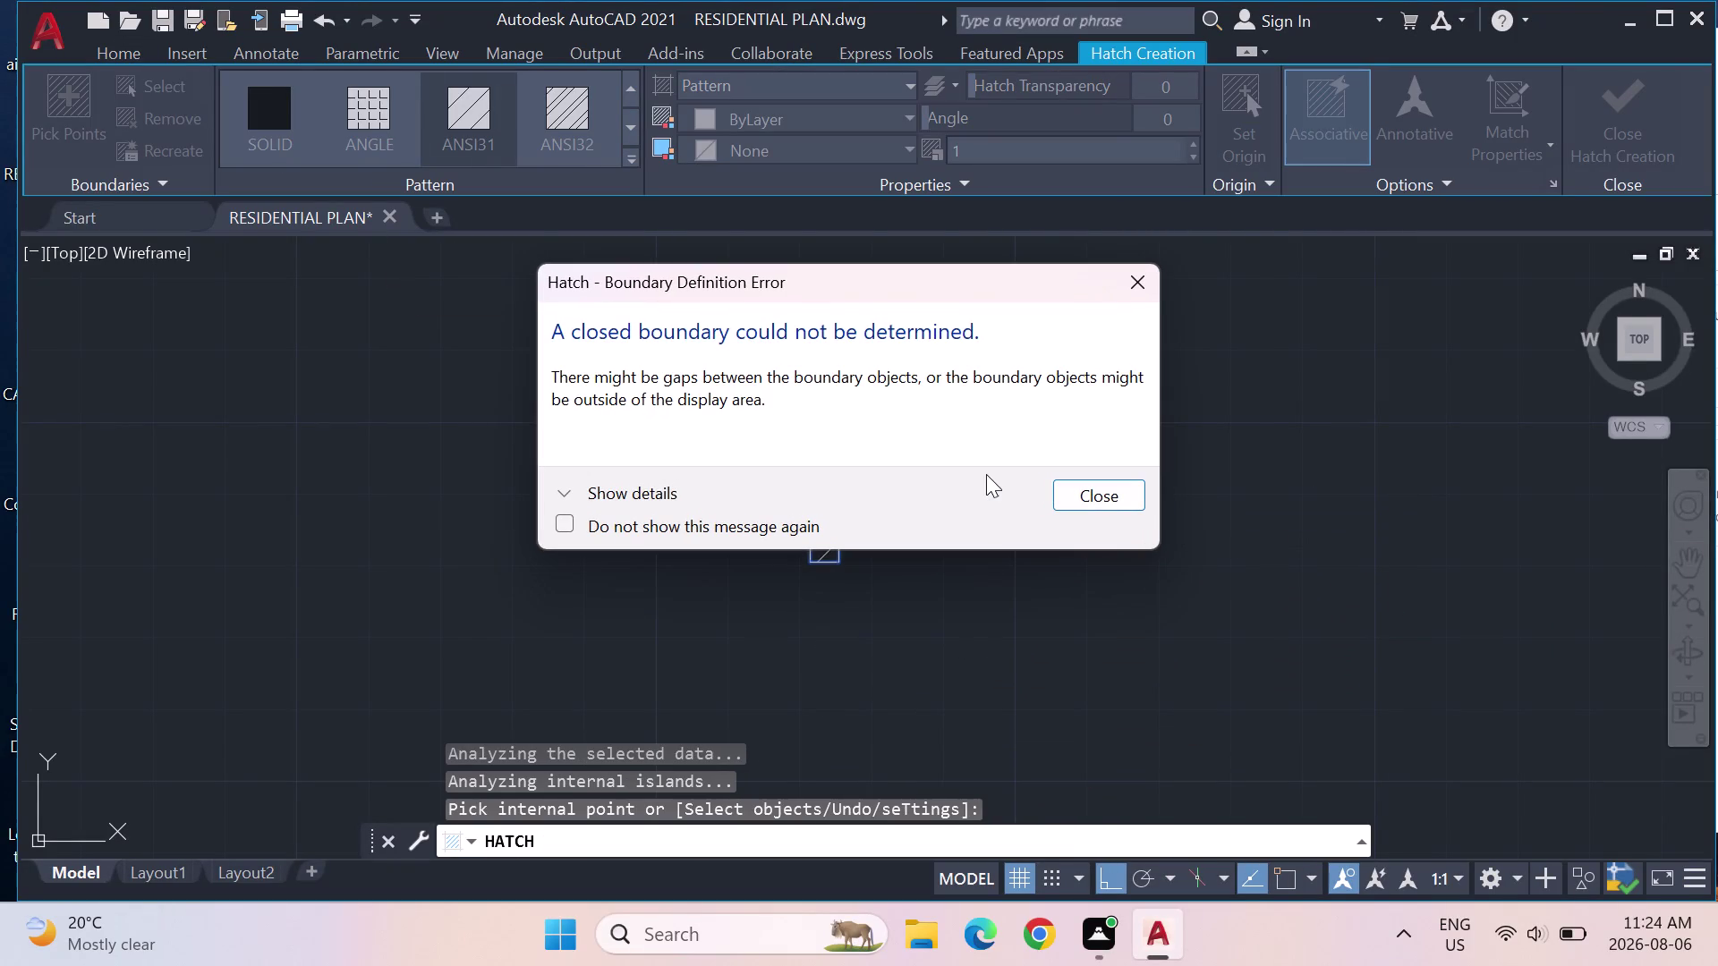
click(1119, 290)
key(Escape)
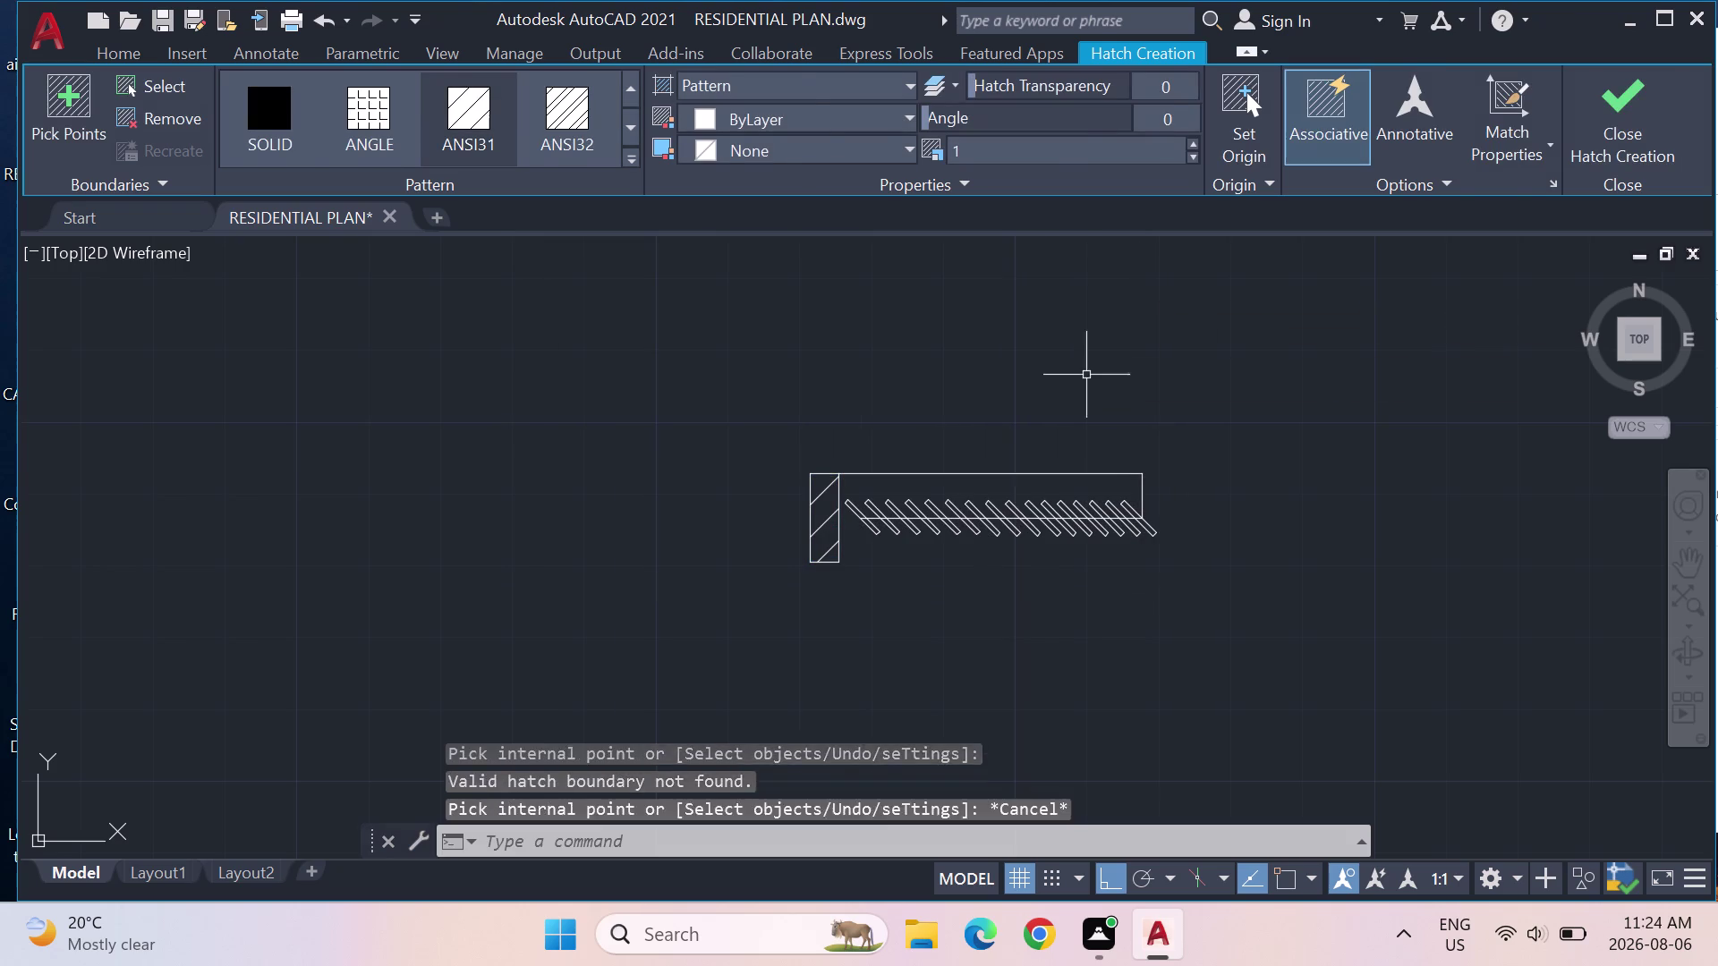
key(Escape)
Delete the top line and the short right closing line.
click(994, 470)
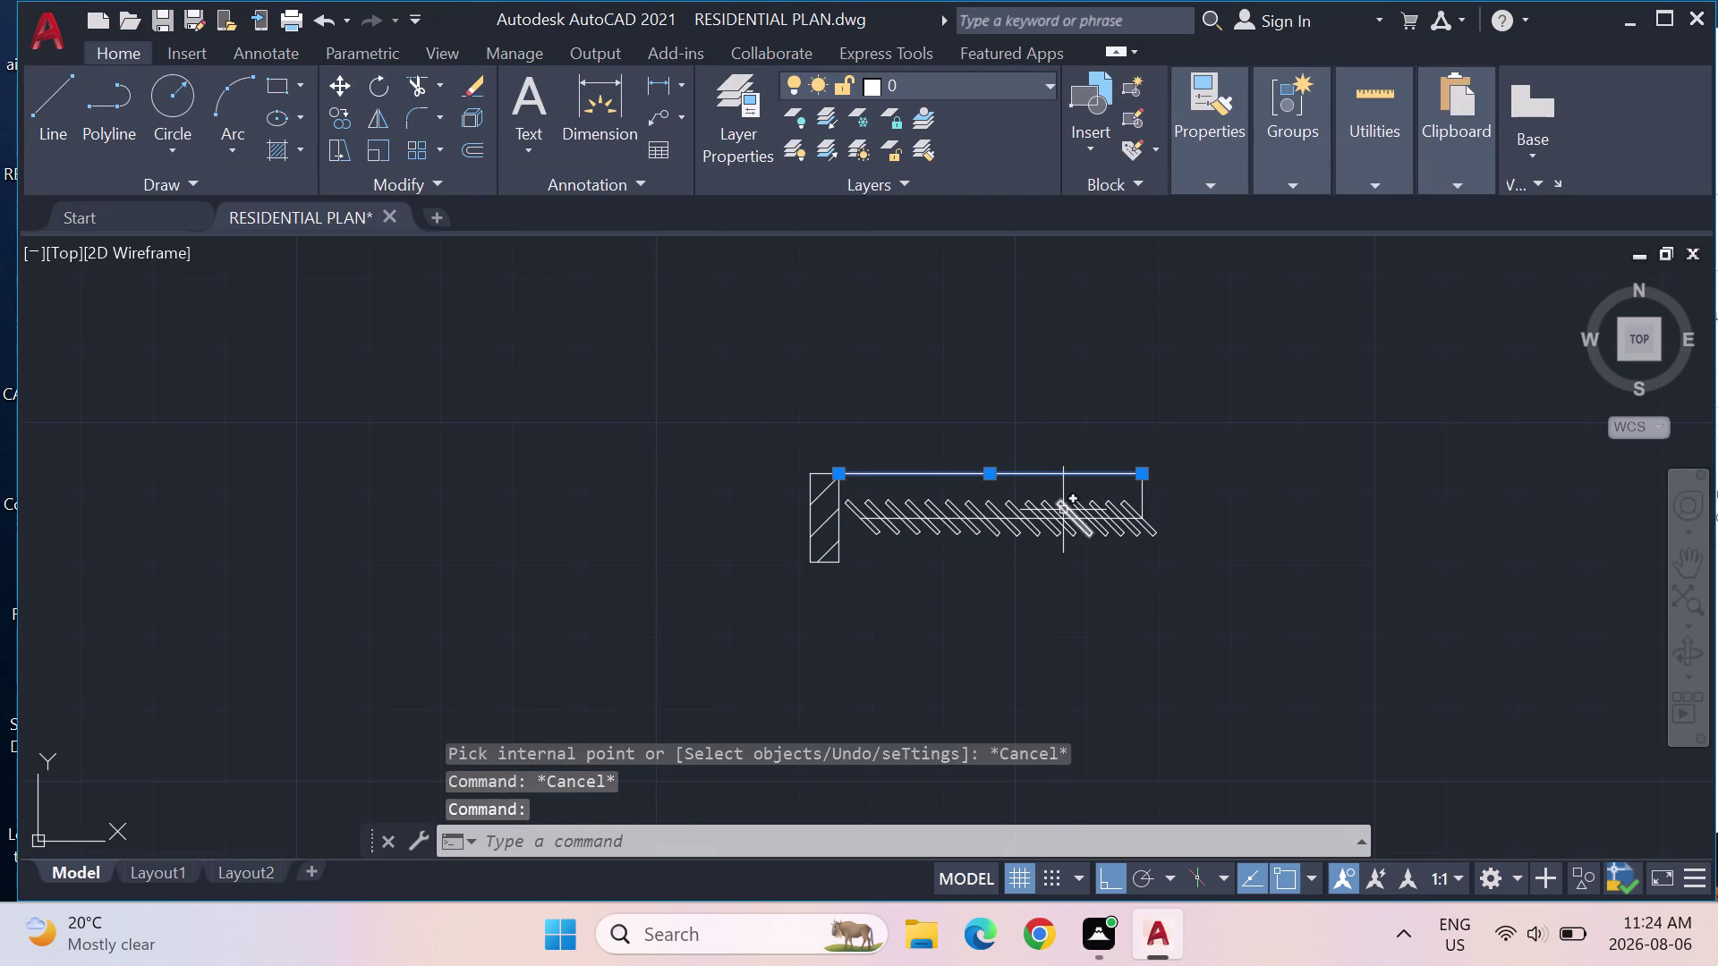
key(Delete)
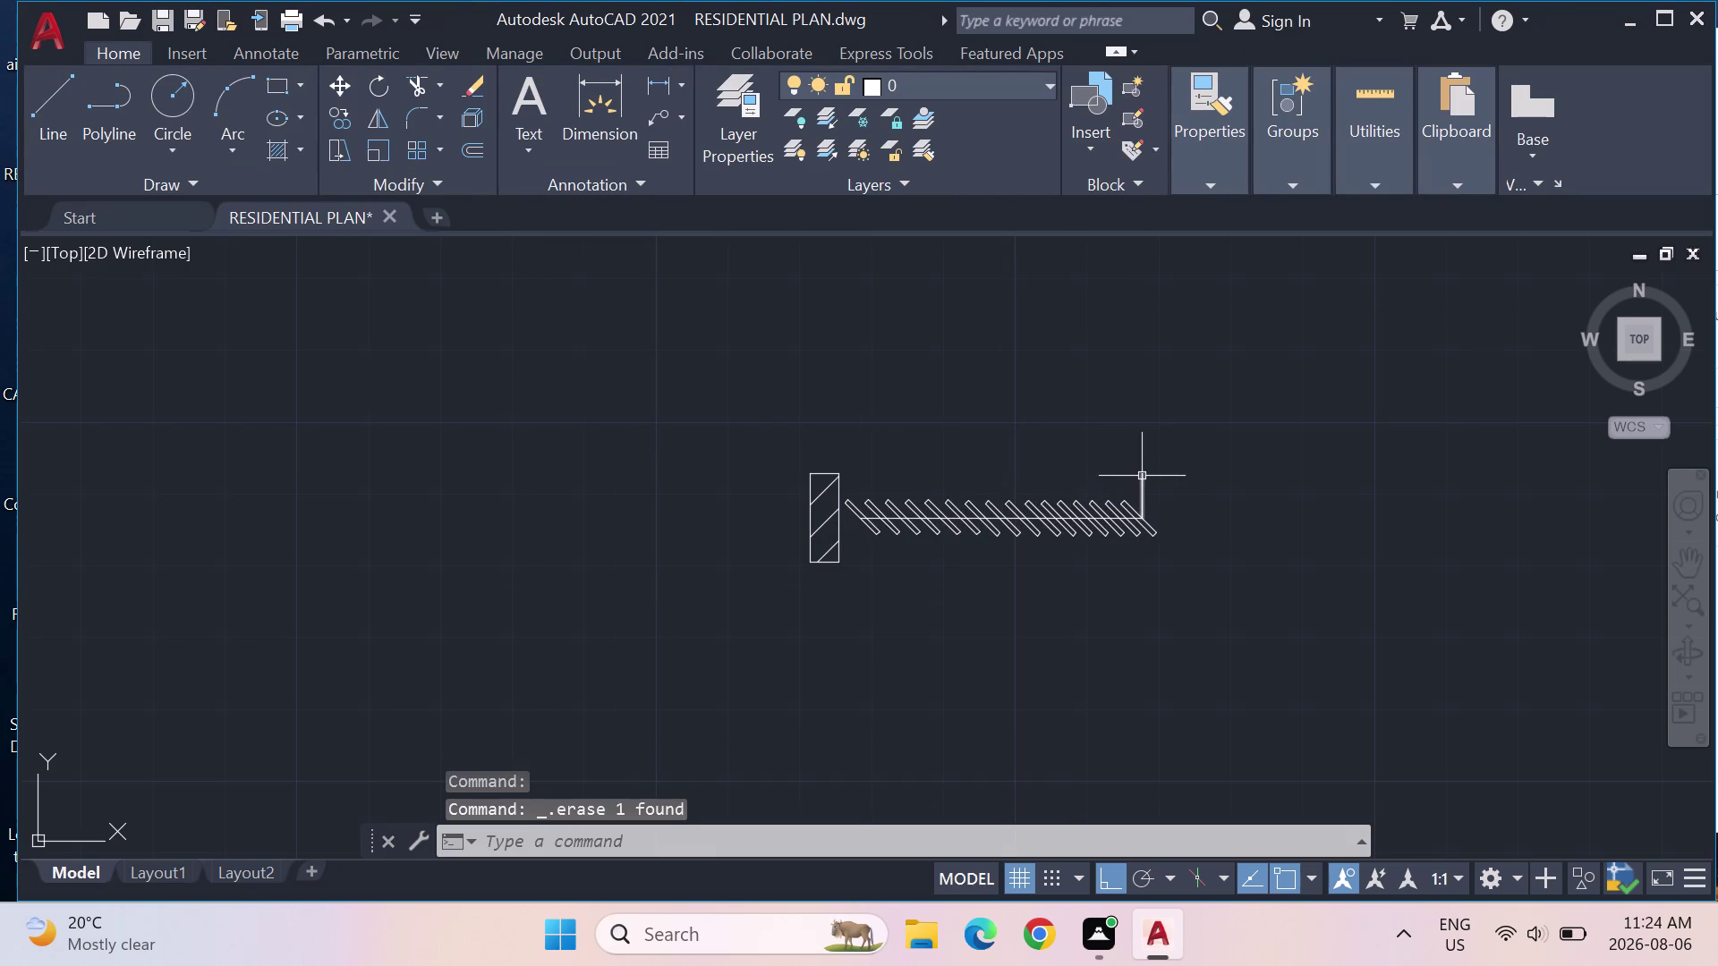
click(1143, 478)
key(Delete)
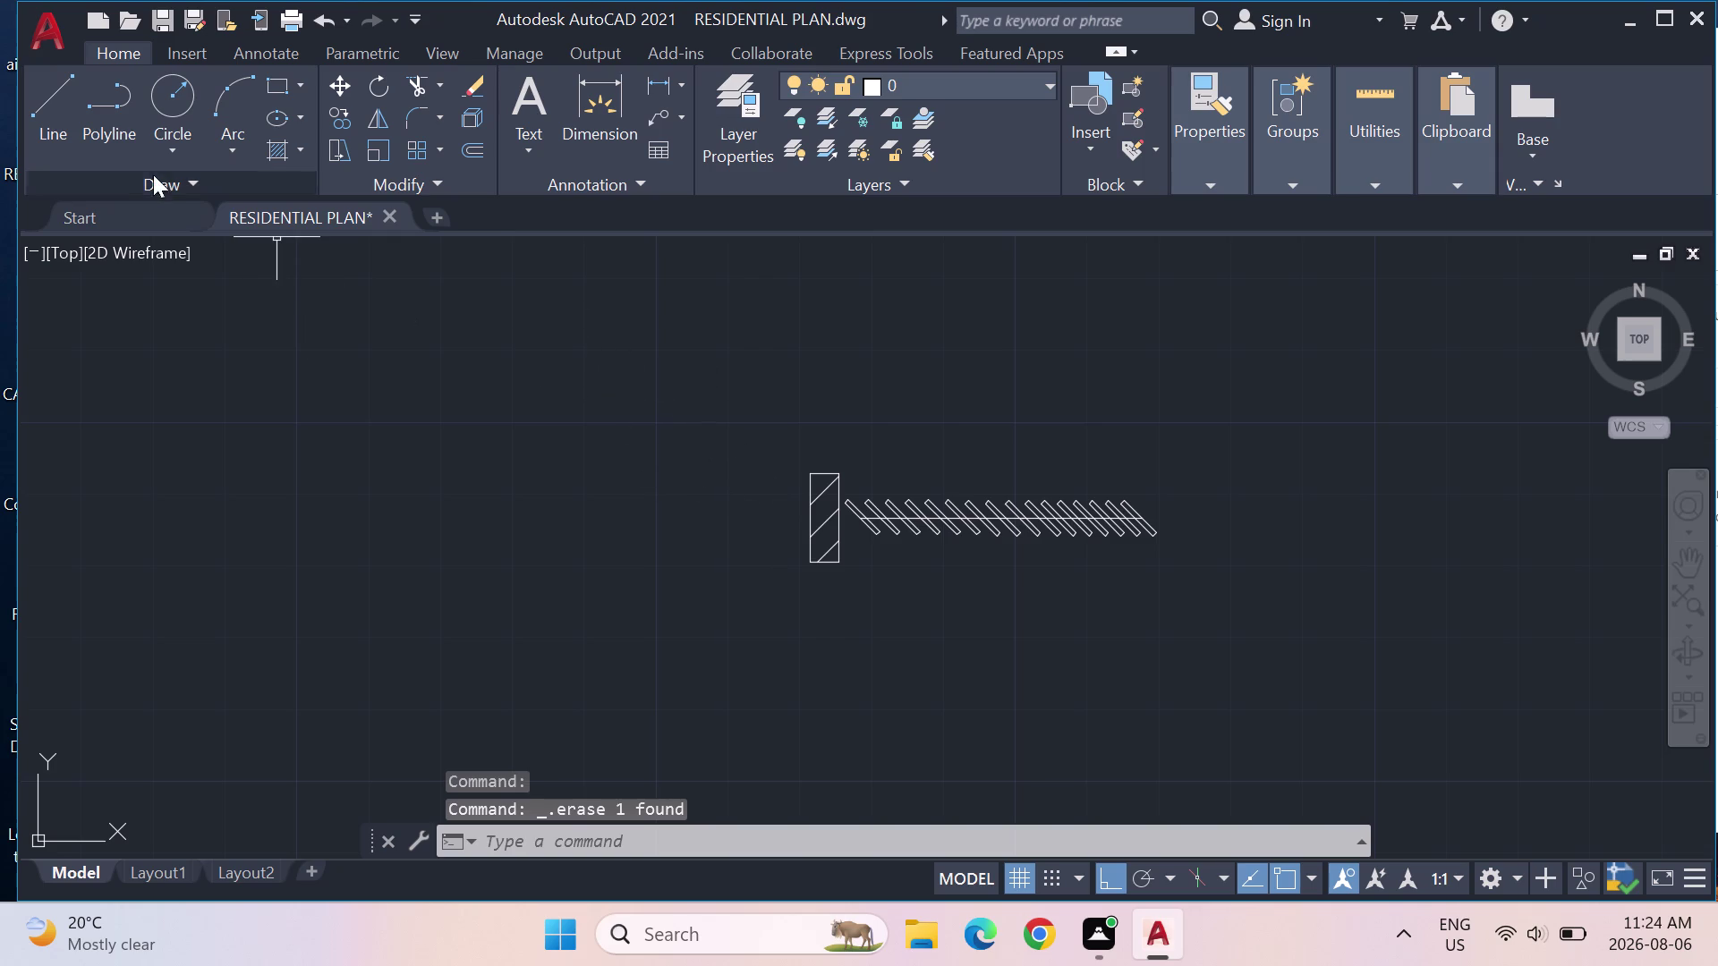
click(63, 109)
scroll(up, 3)
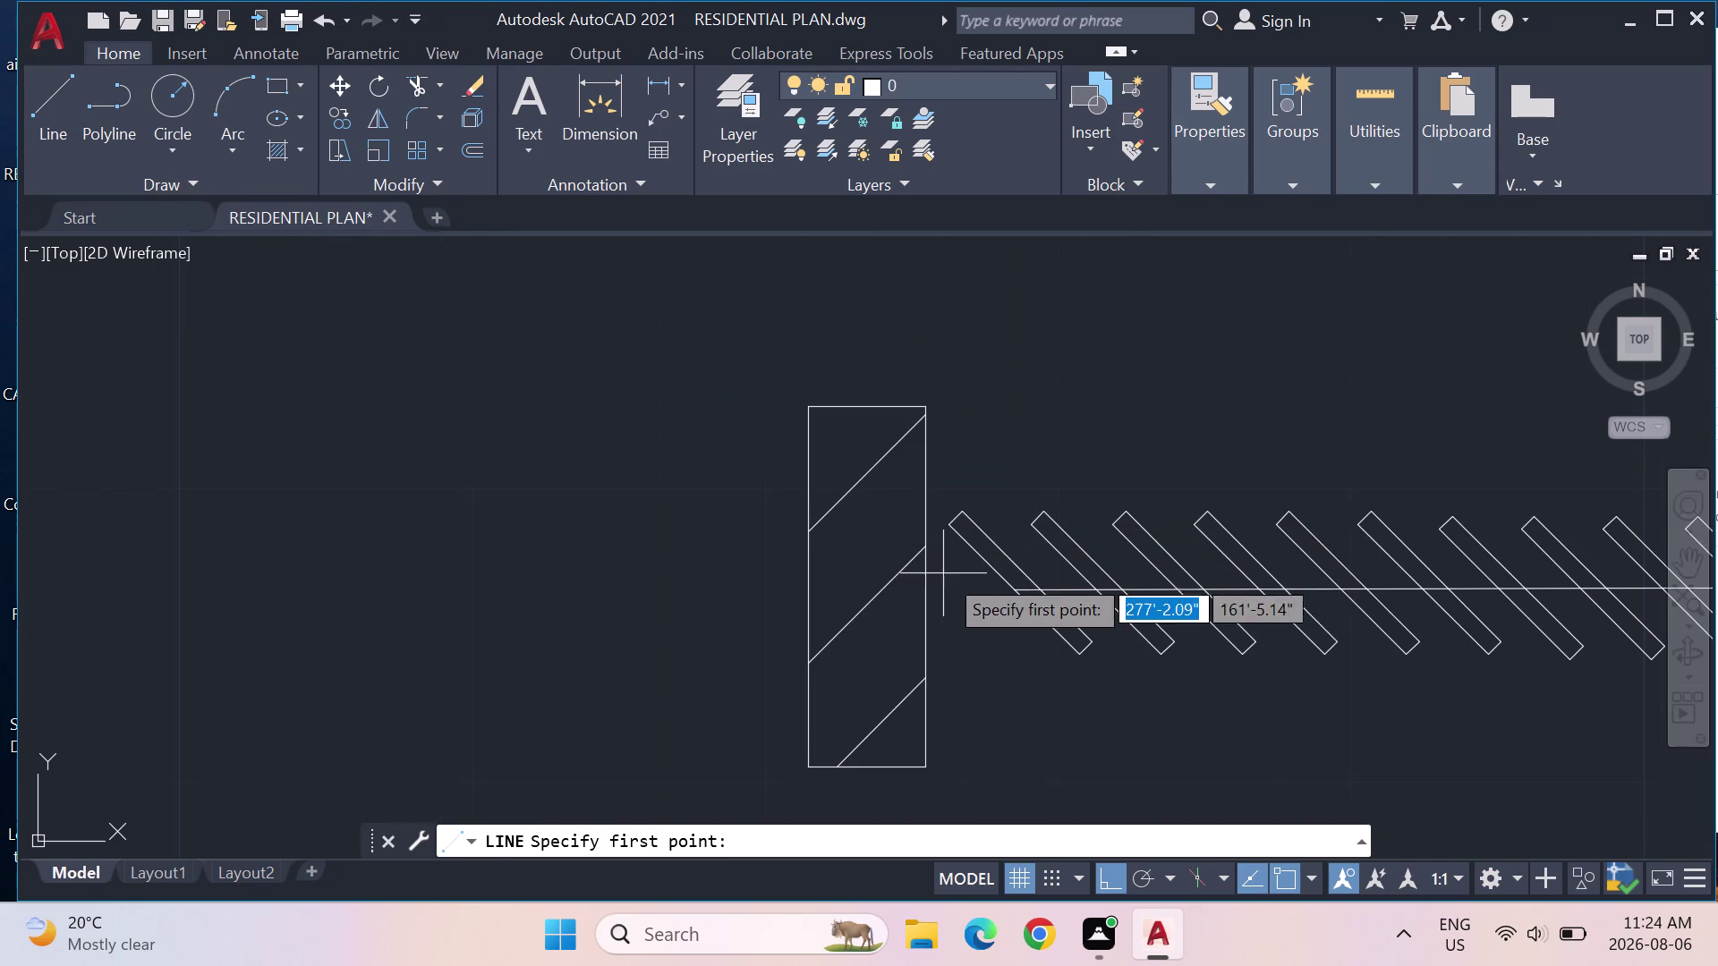
click(1017, 594)
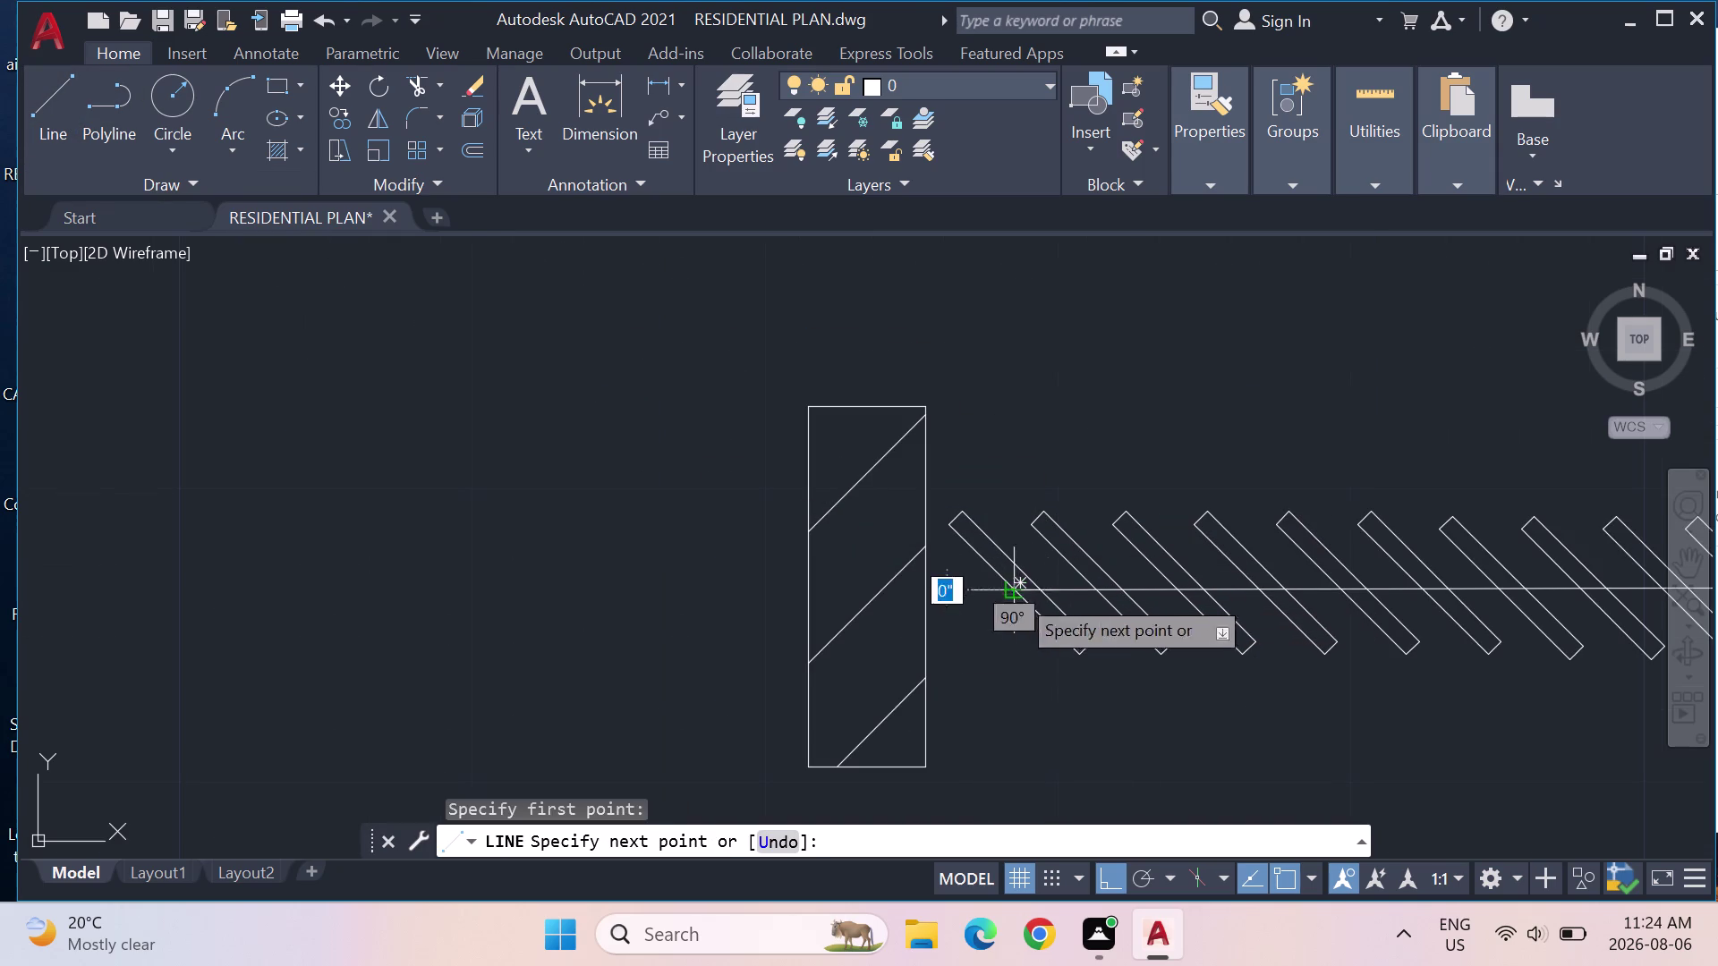
click(924, 600)
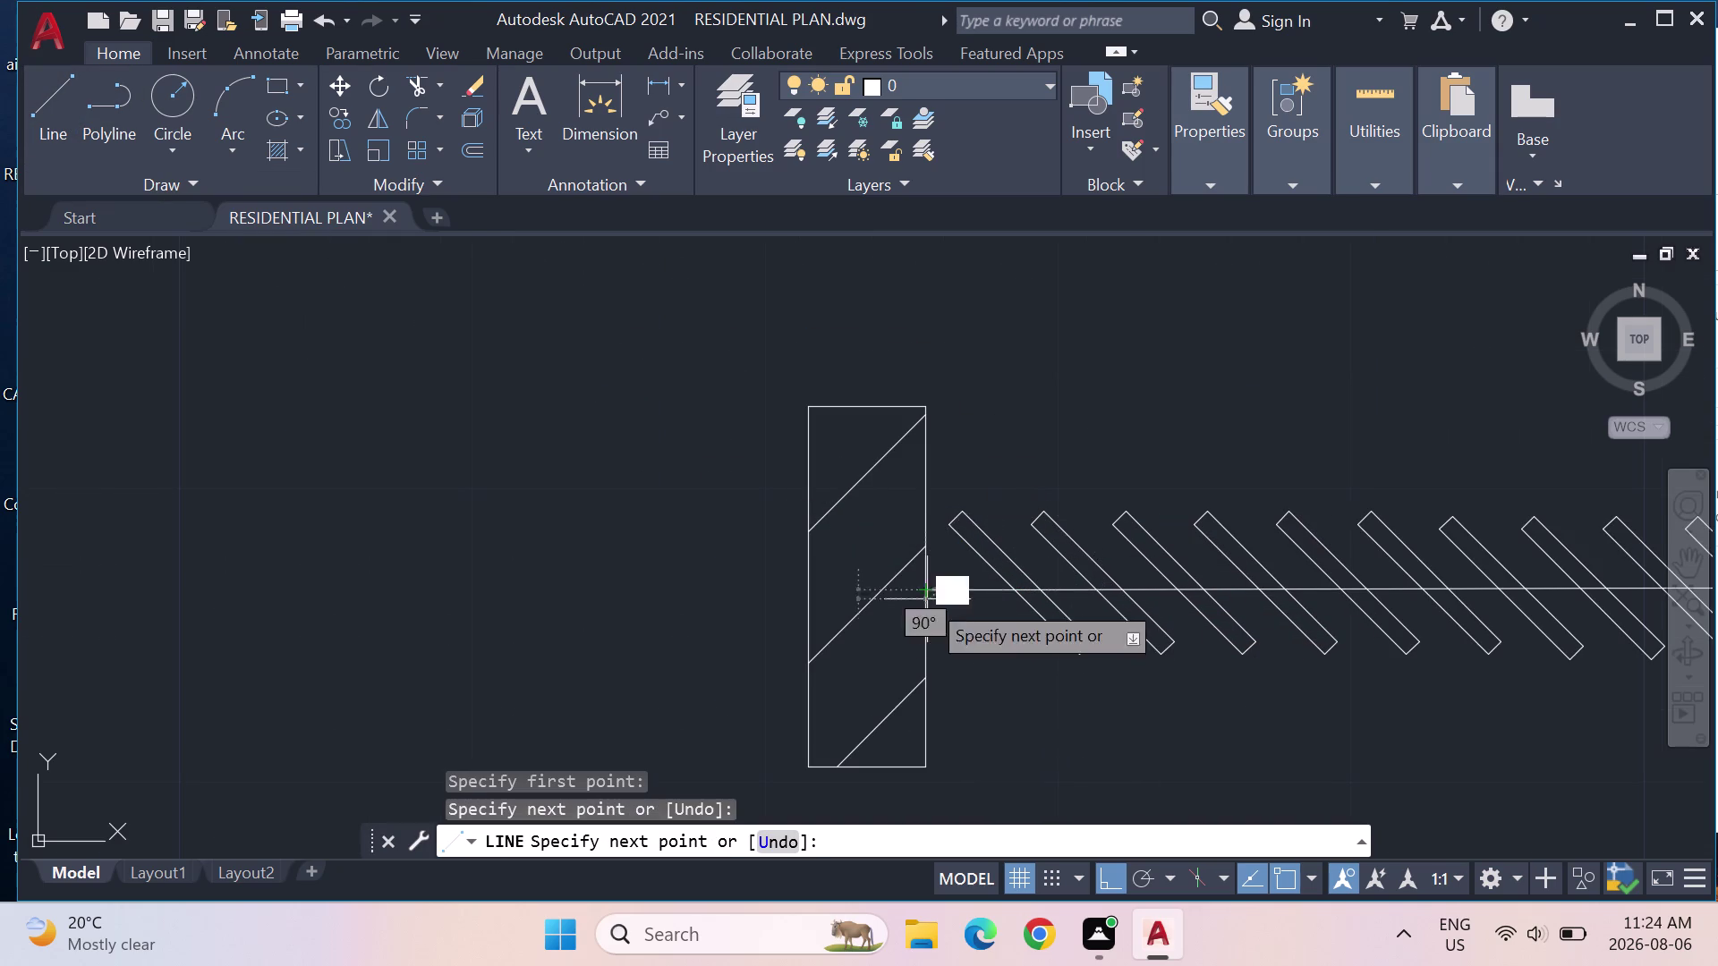
key(Escape)
scroll(down, 3)
middle_drag(1325, 655, 913, 598)
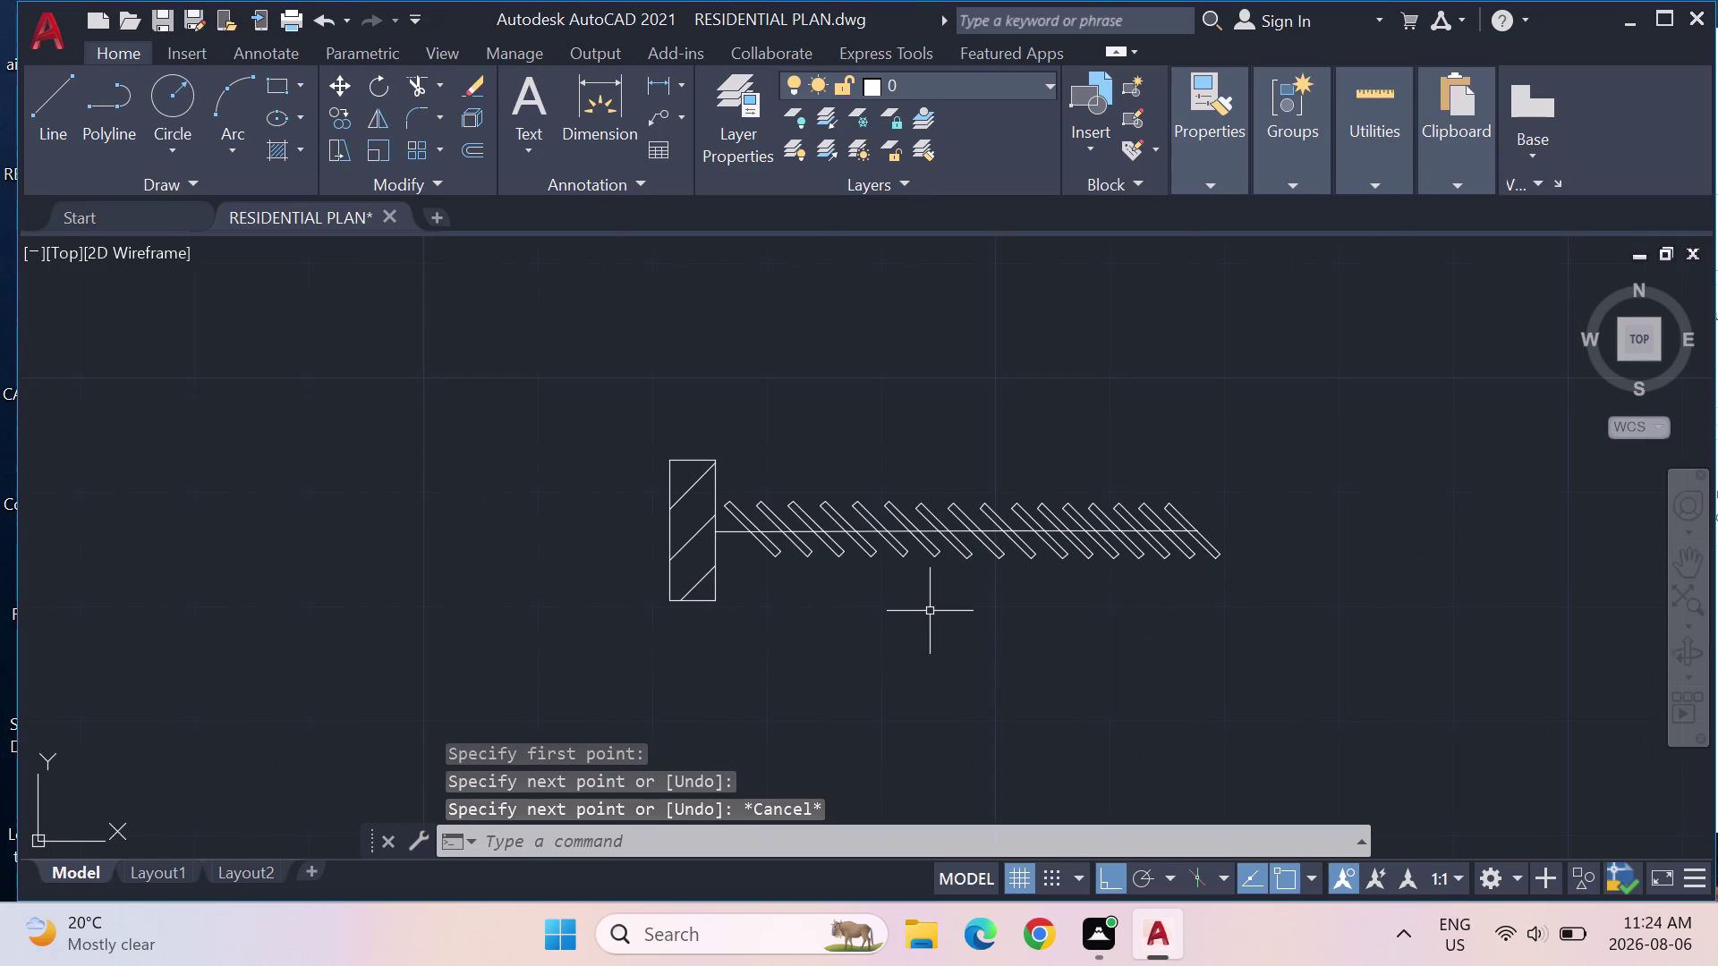
drag(1328, 596, 473, 535)
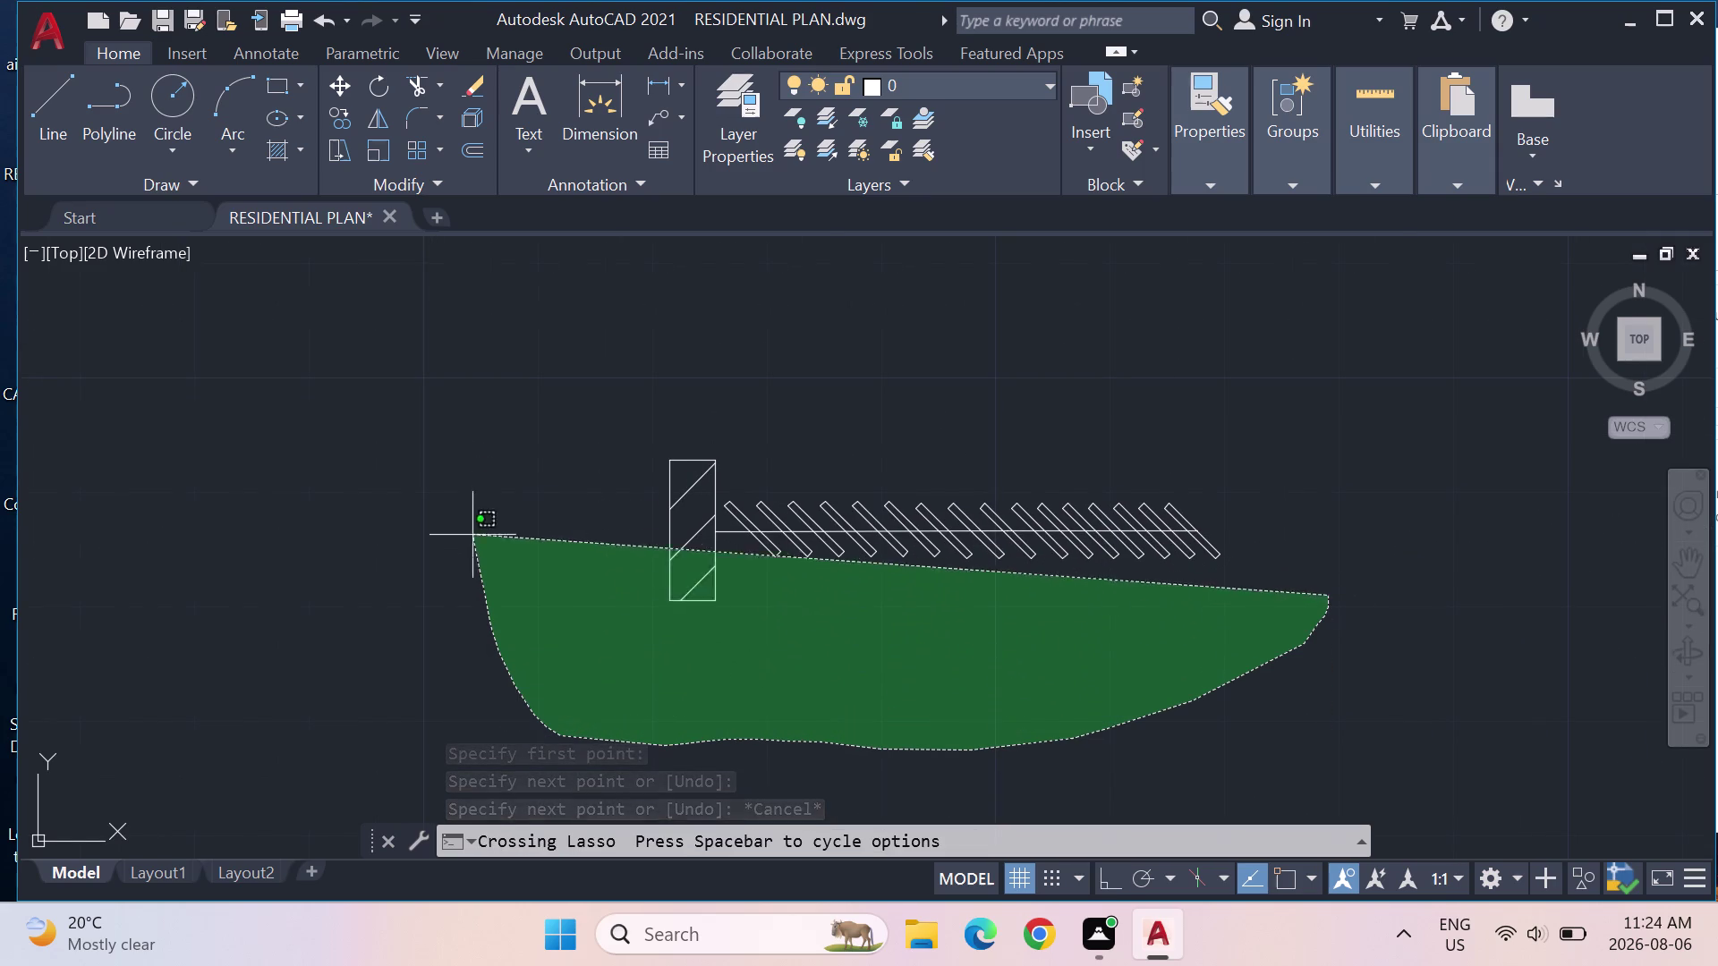
drag(472, 535, 1278, 420)
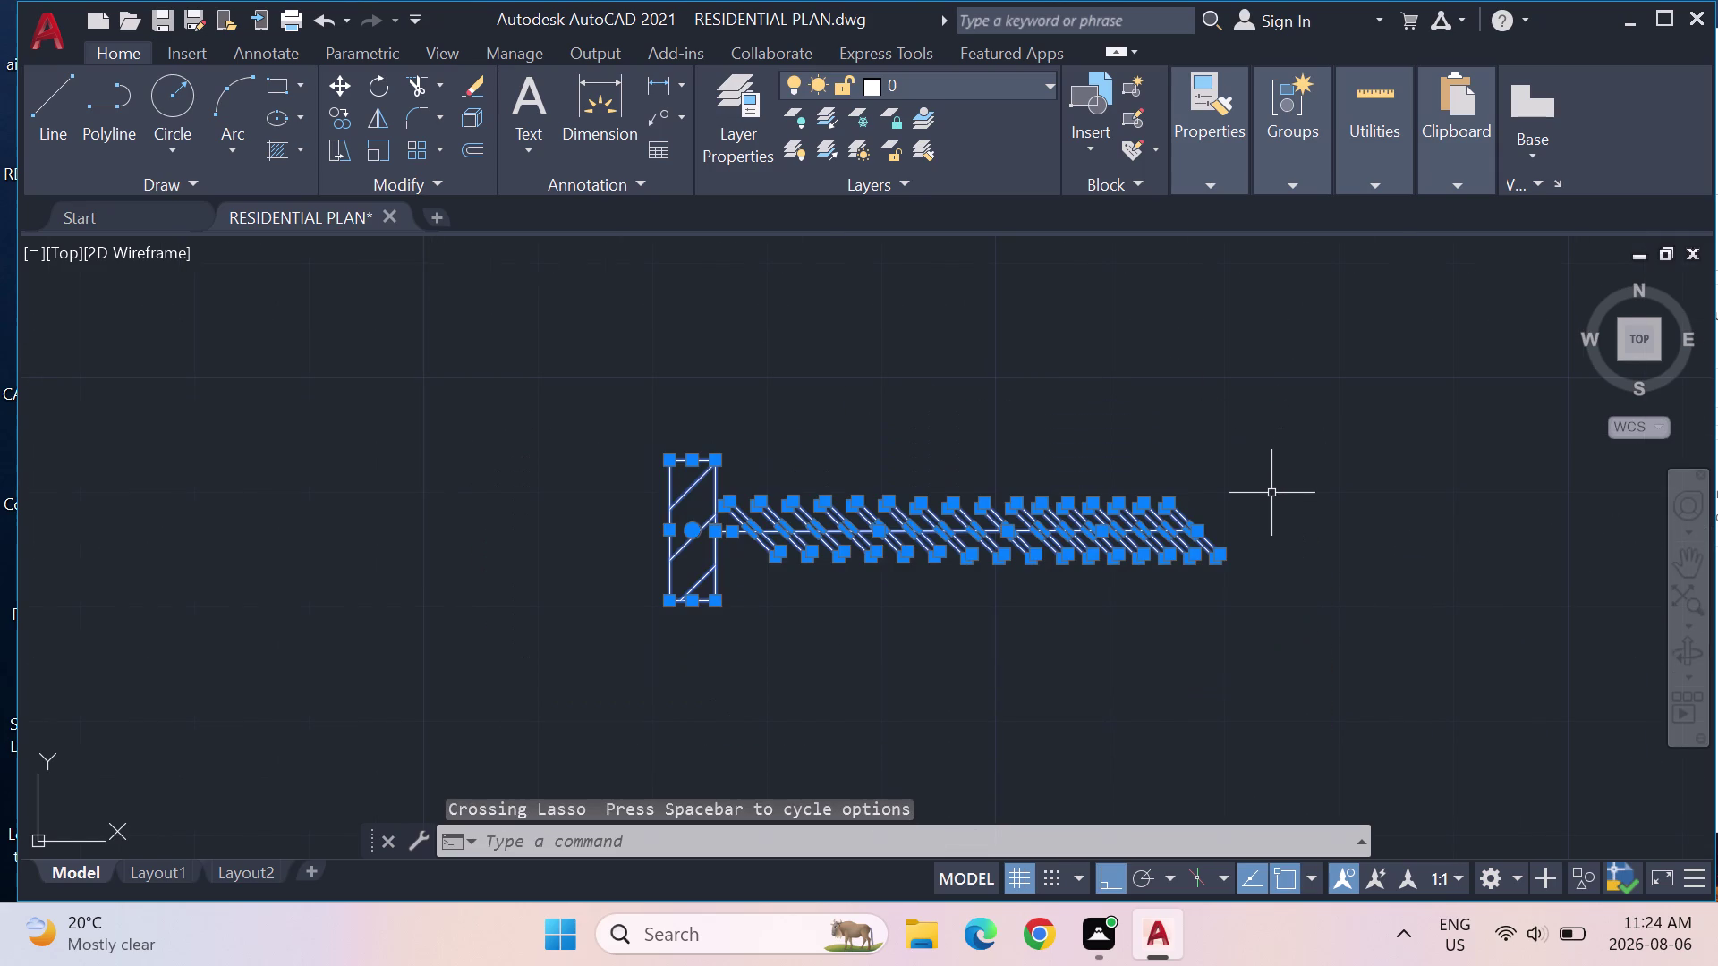
key(c)
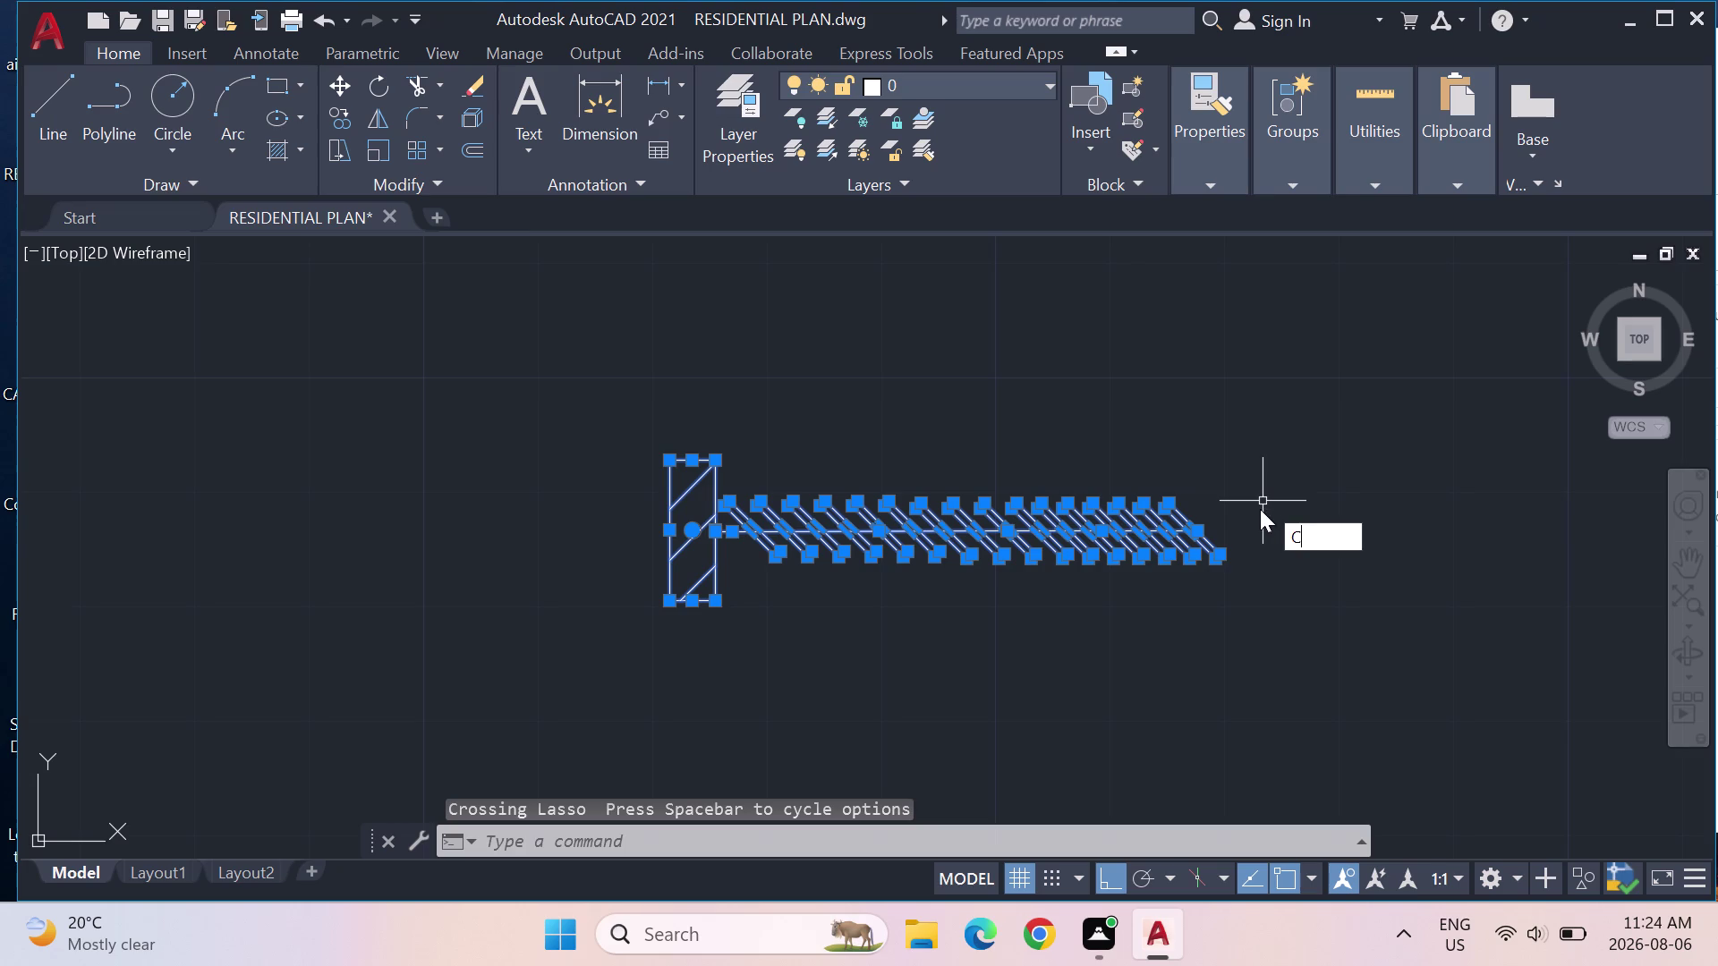
key(o)
key(Return)
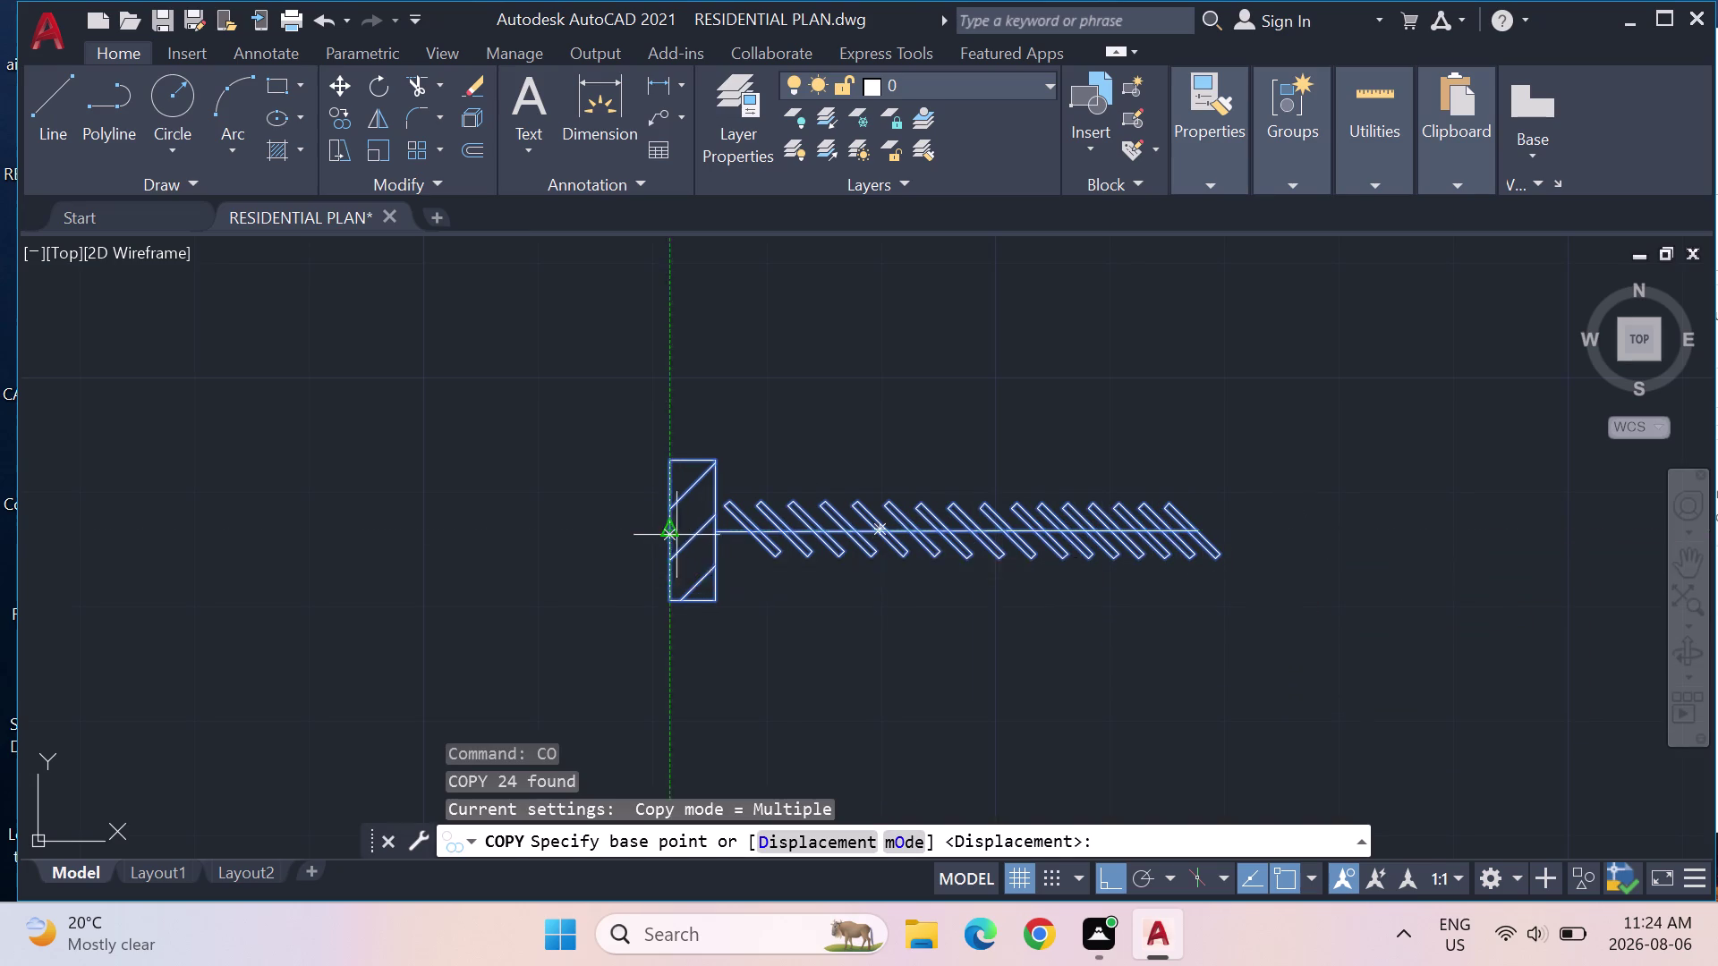
scroll(down, 3)
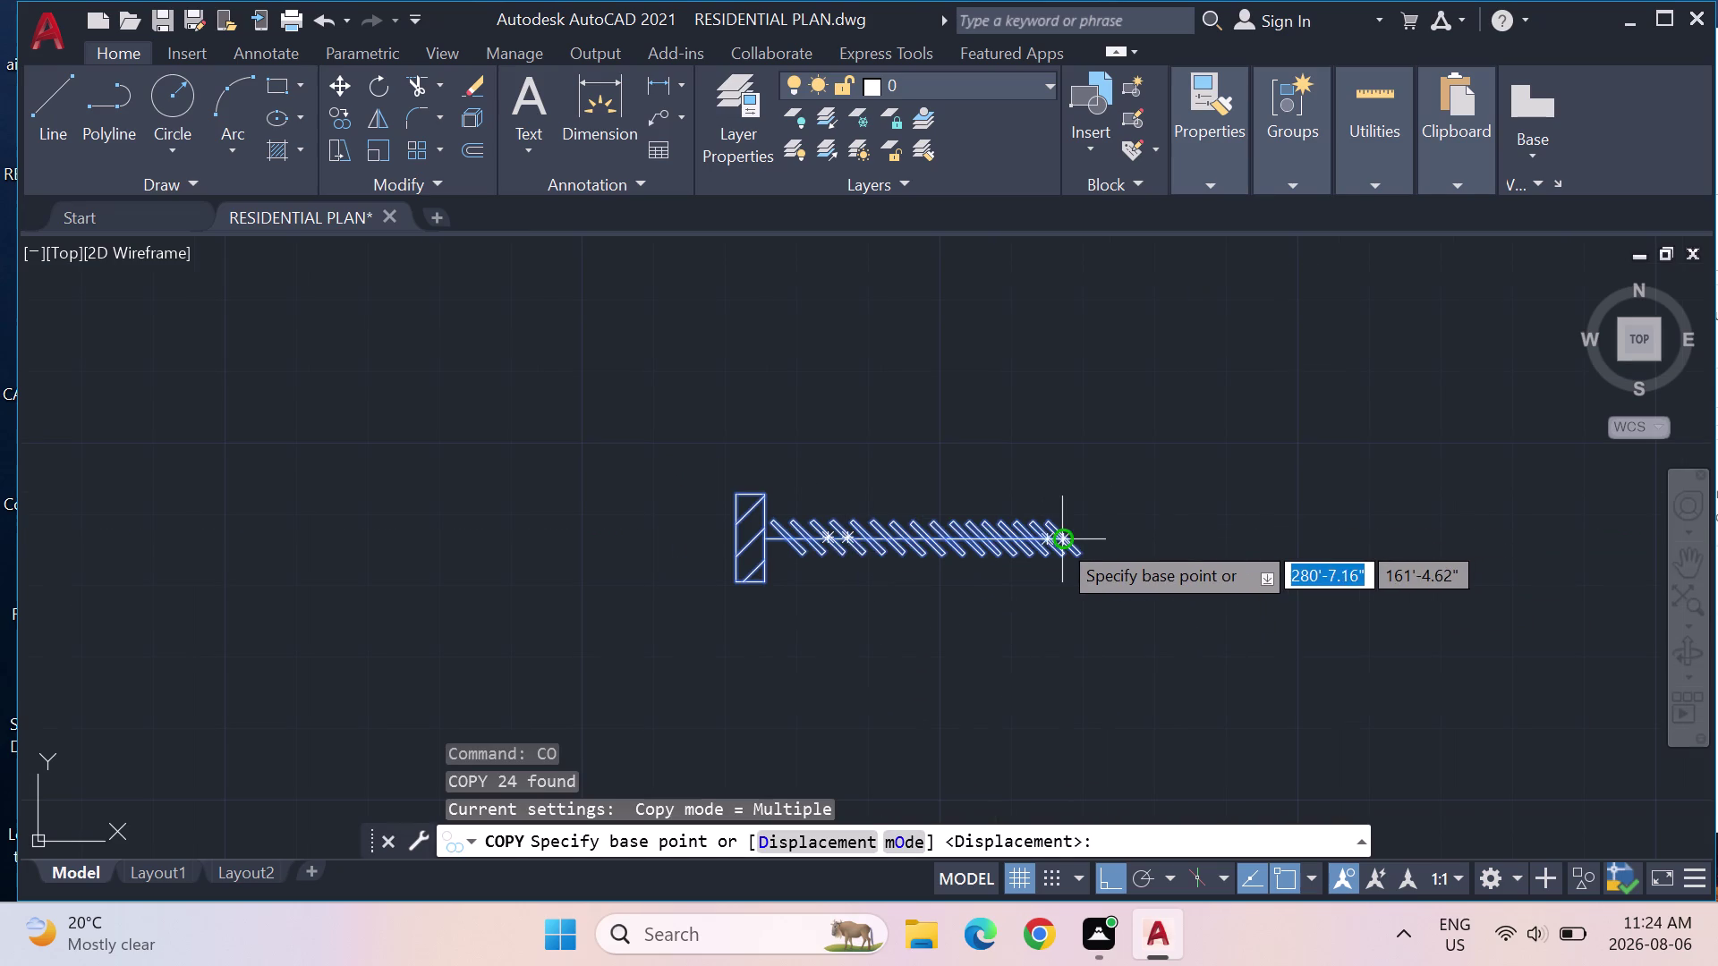
scroll(up, 3)
click(1099, 535)
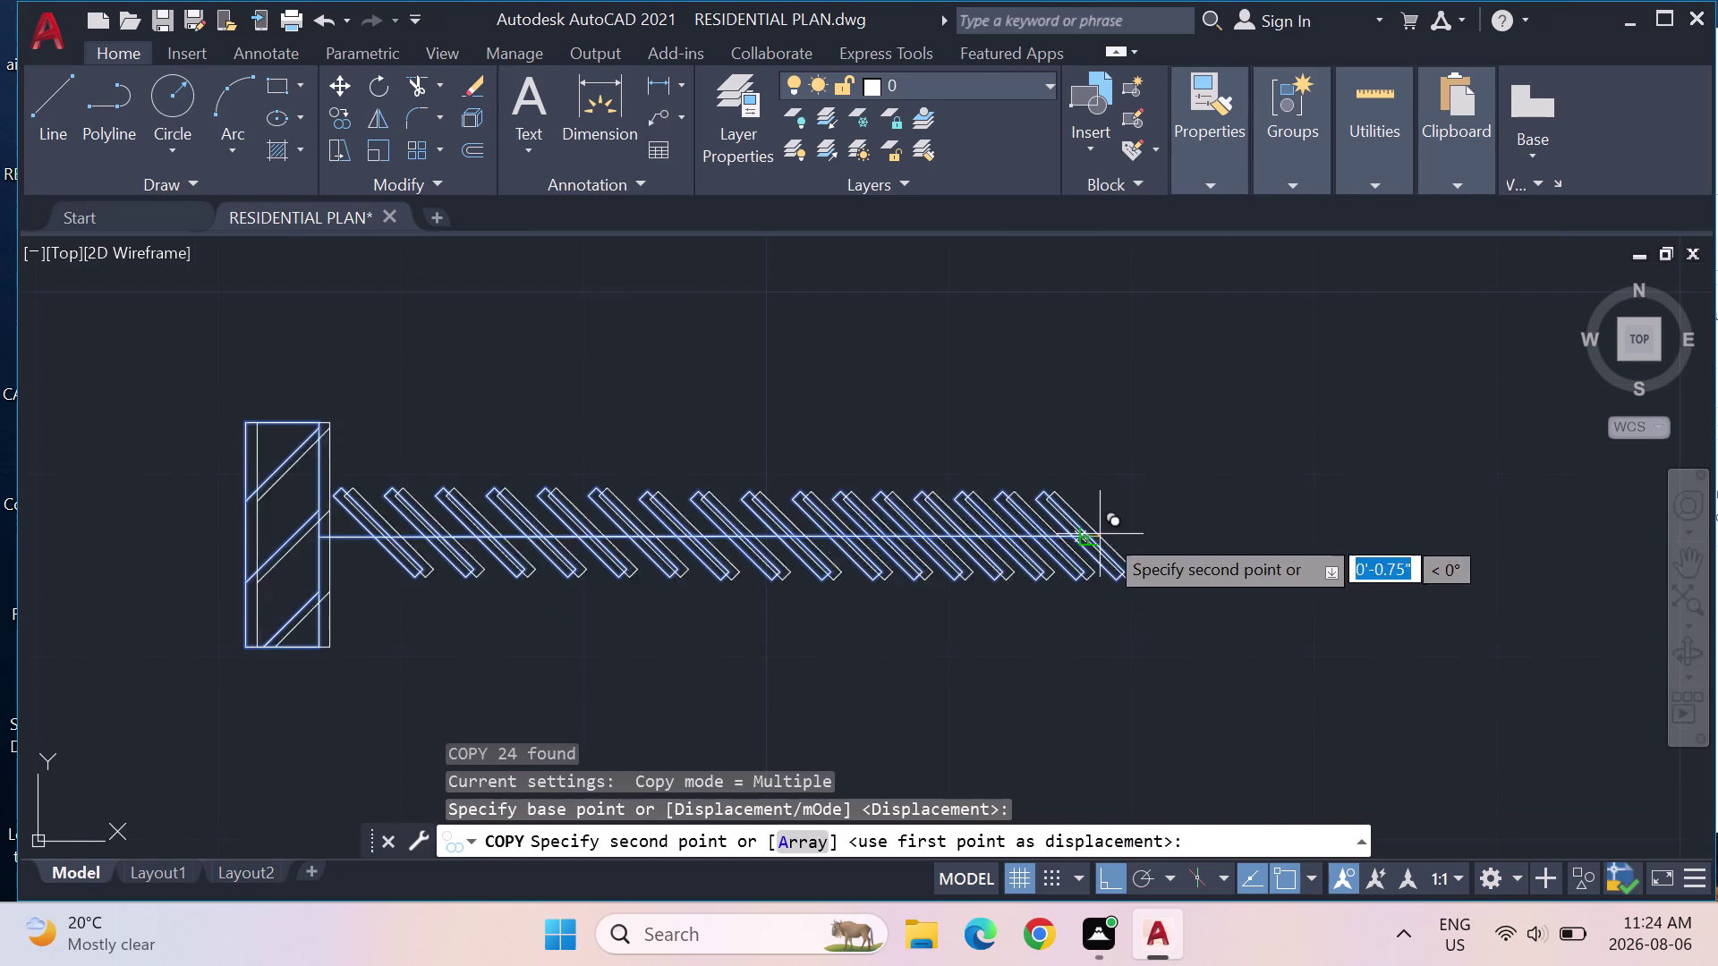
scroll(down, 3)
scroll(down, 3)
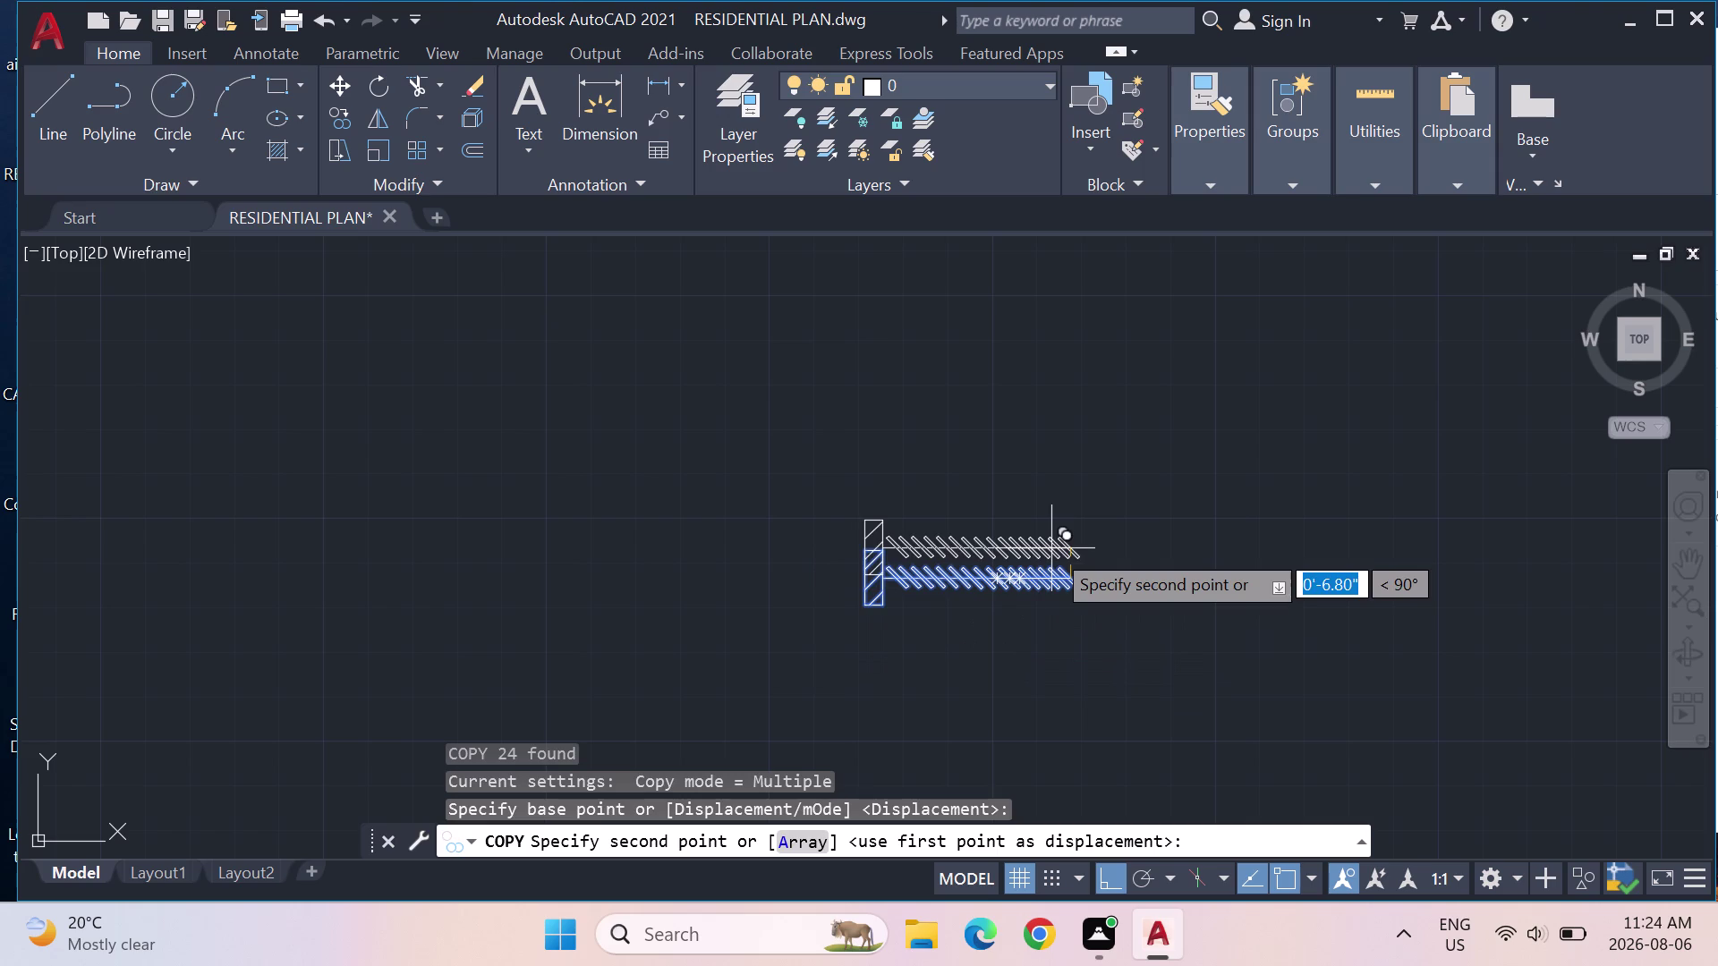
key(Escape)
click(71, 91)
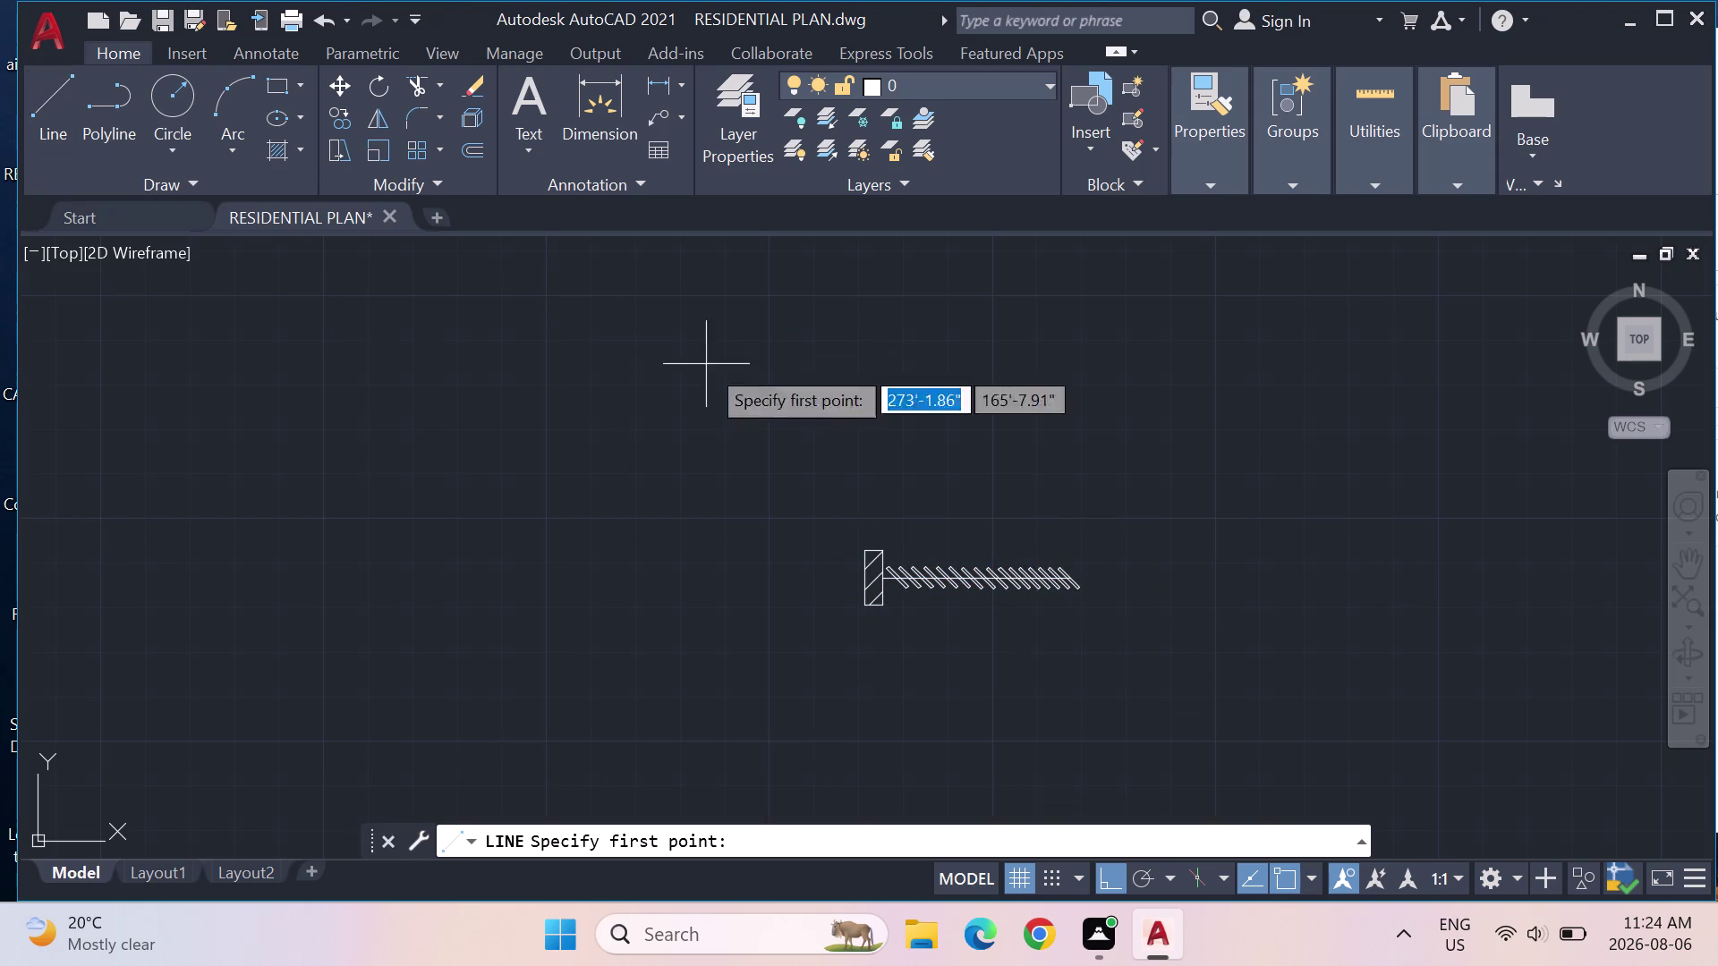
Draw a short line extending the rail just past the last hanger line.
scroll(up, 3)
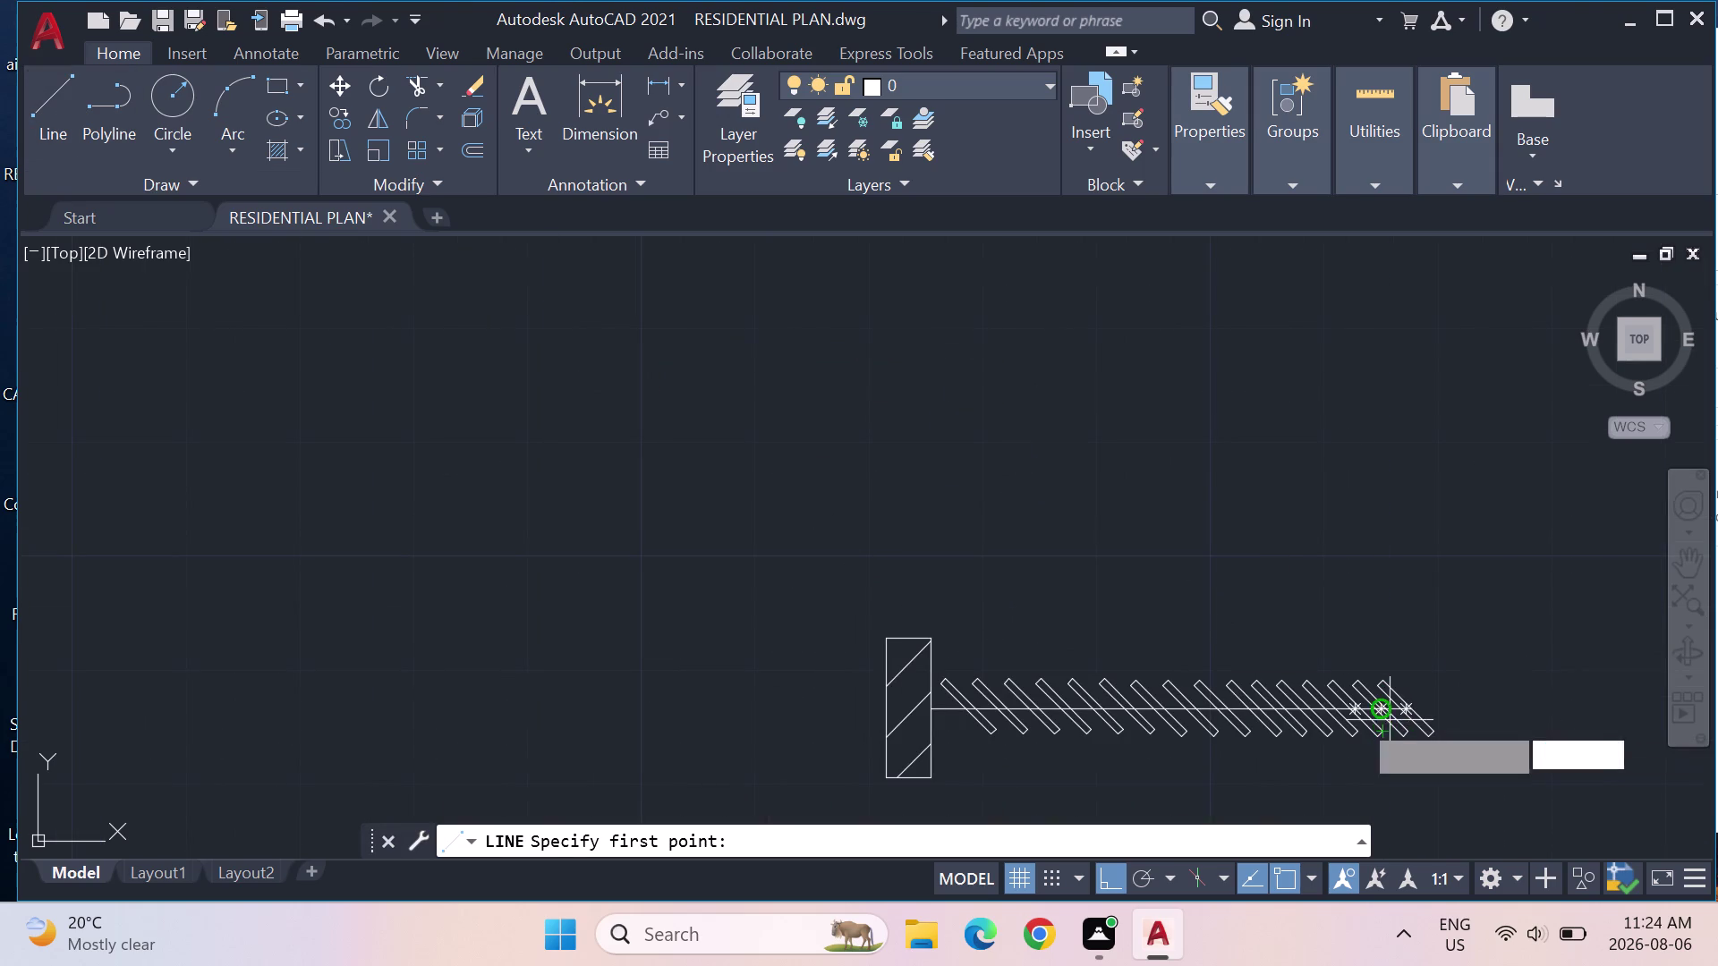
scroll(up, 3)
middle_drag(1406, 717, 1130, 555)
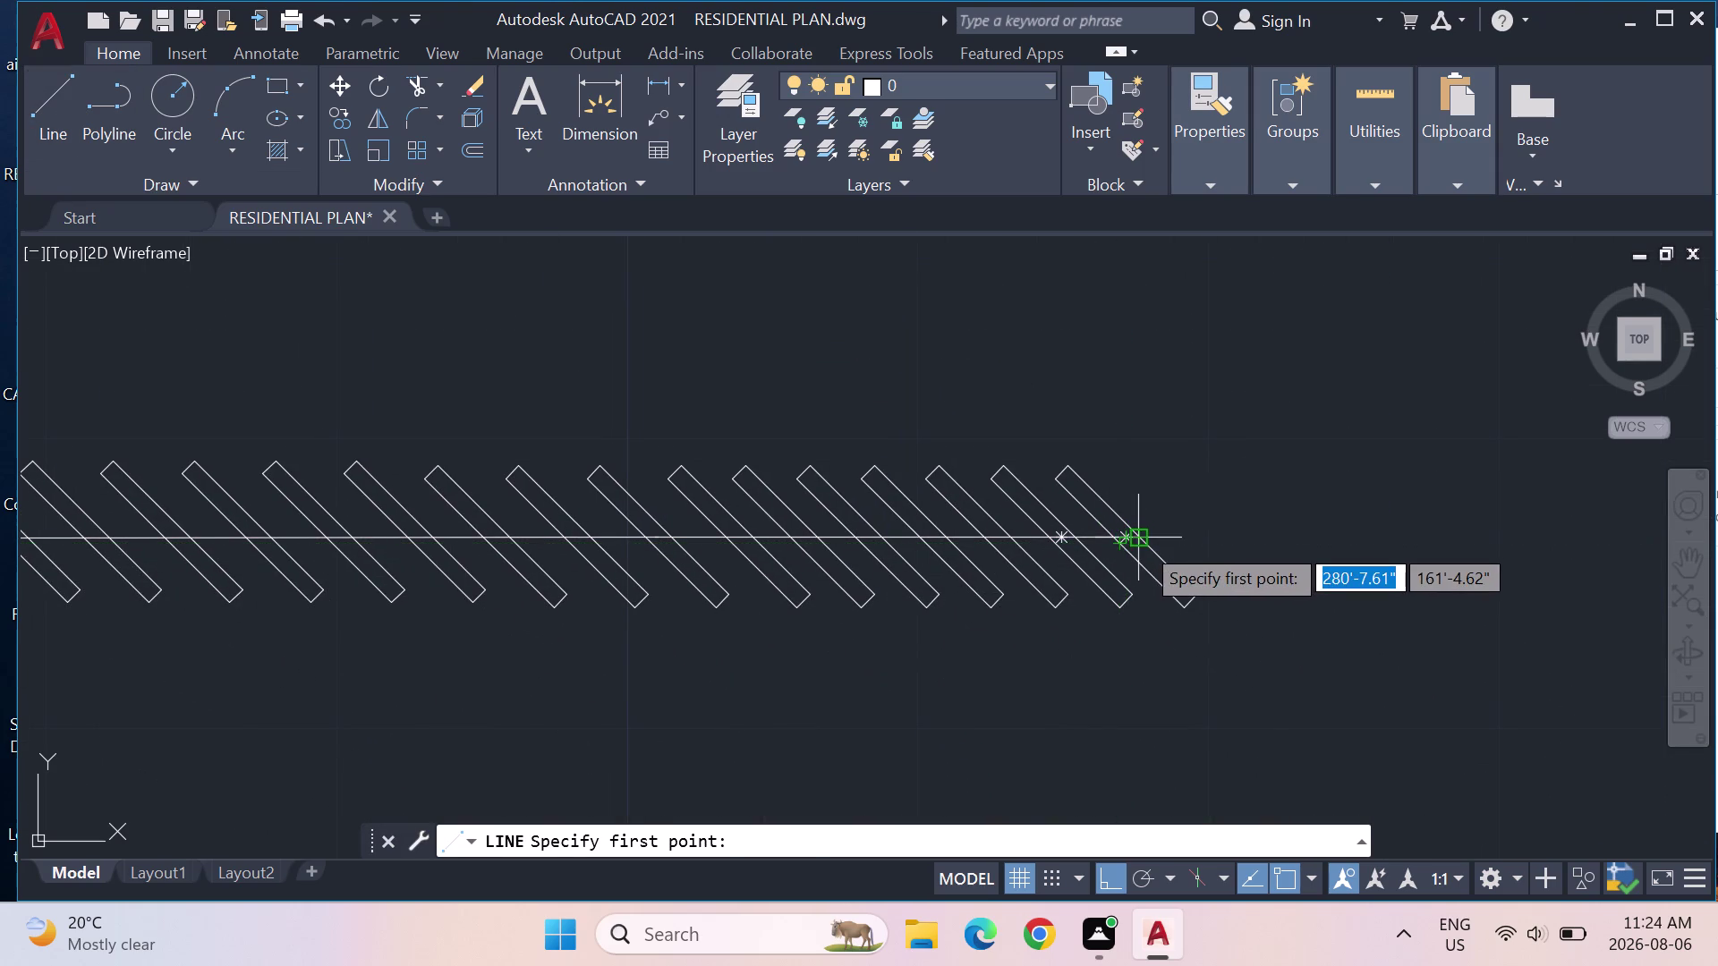
click(1141, 542)
click(1213, 542)
key(Escape)
key(Escape)
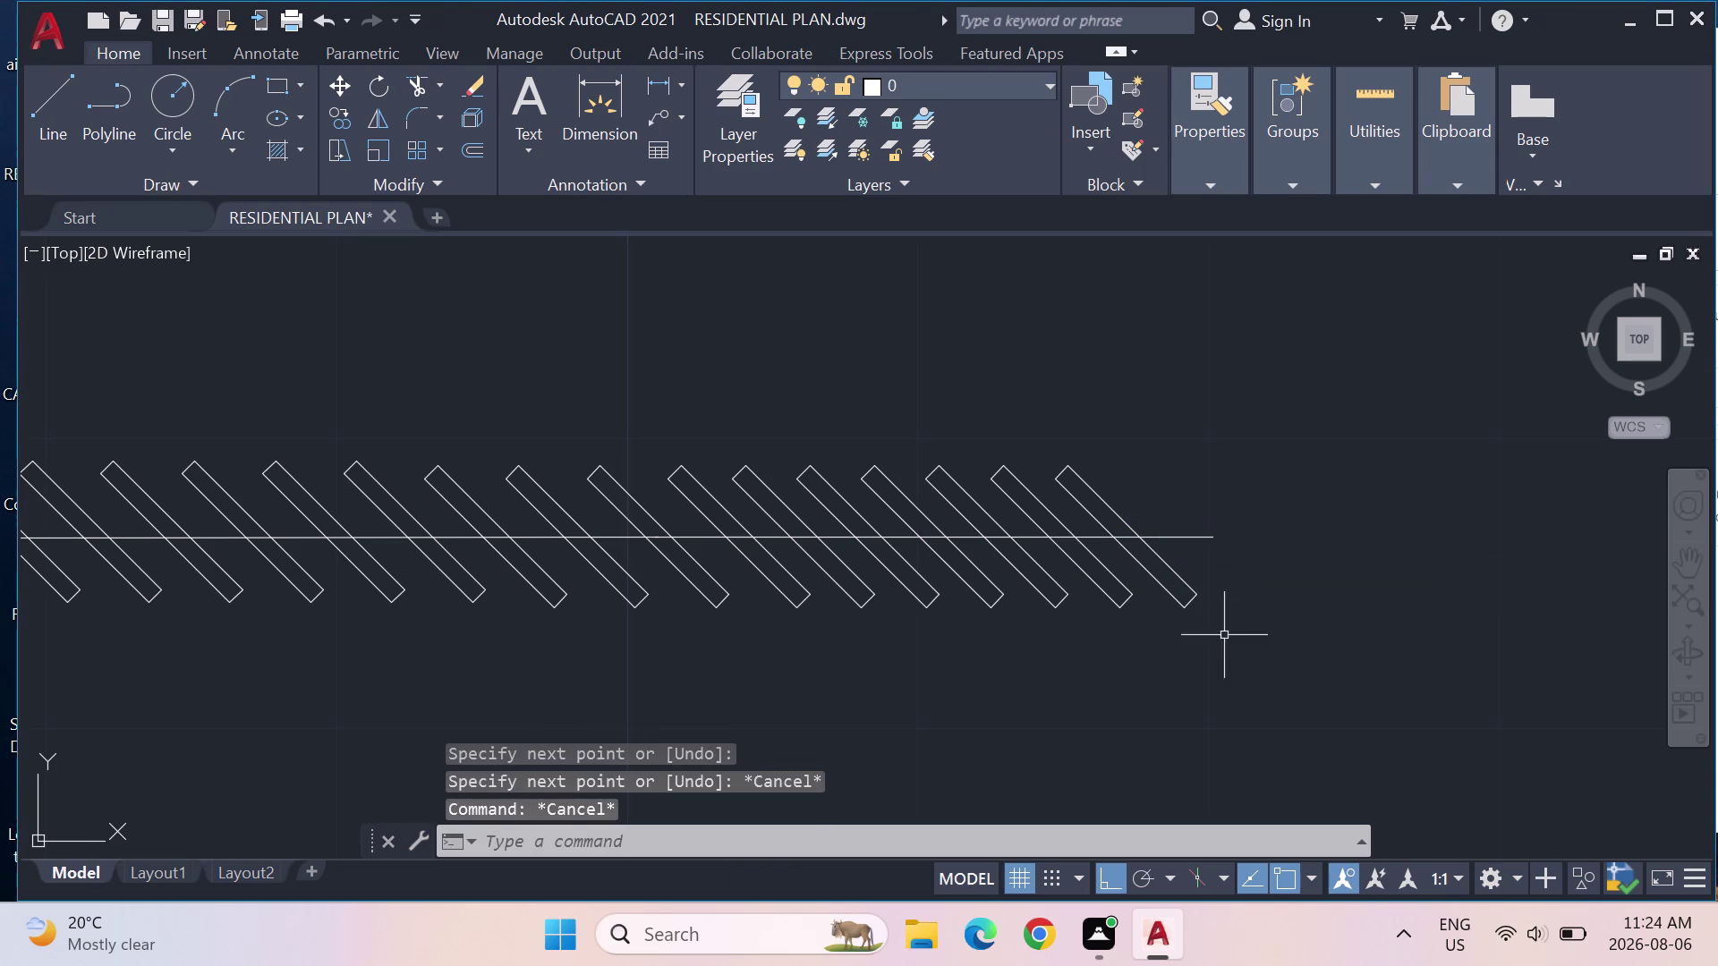
Select the main rail and its end pieces and join them into one polyline.
scroll(down, 3)
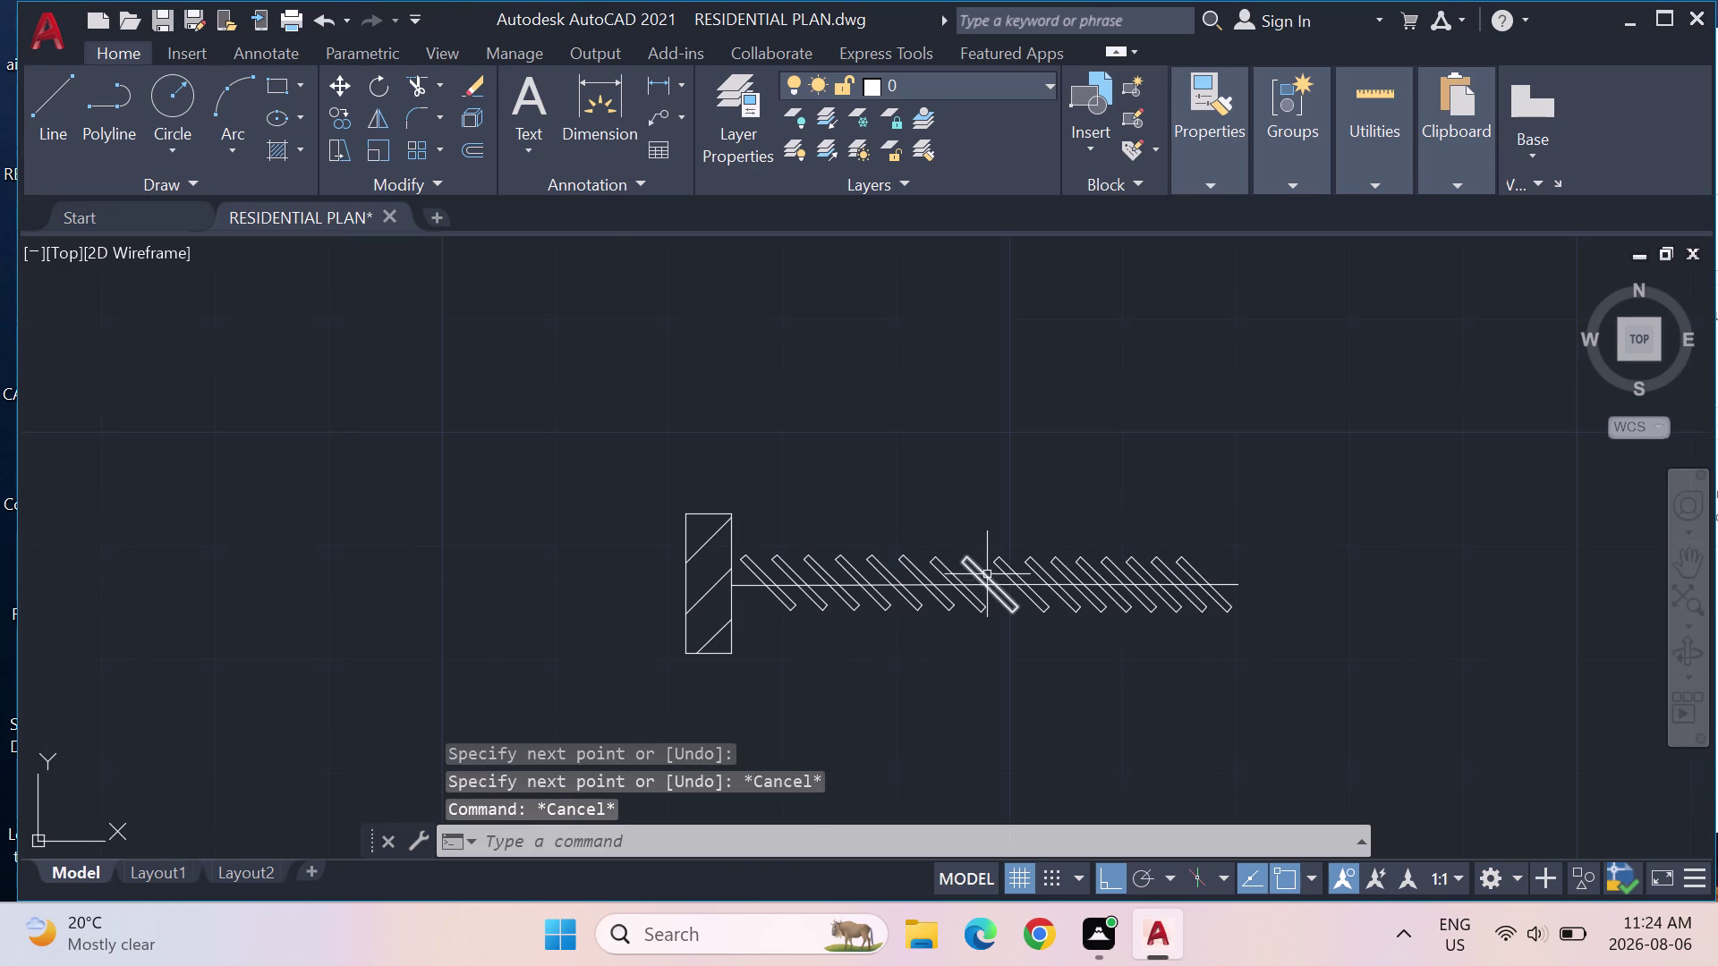
click(831, 585)
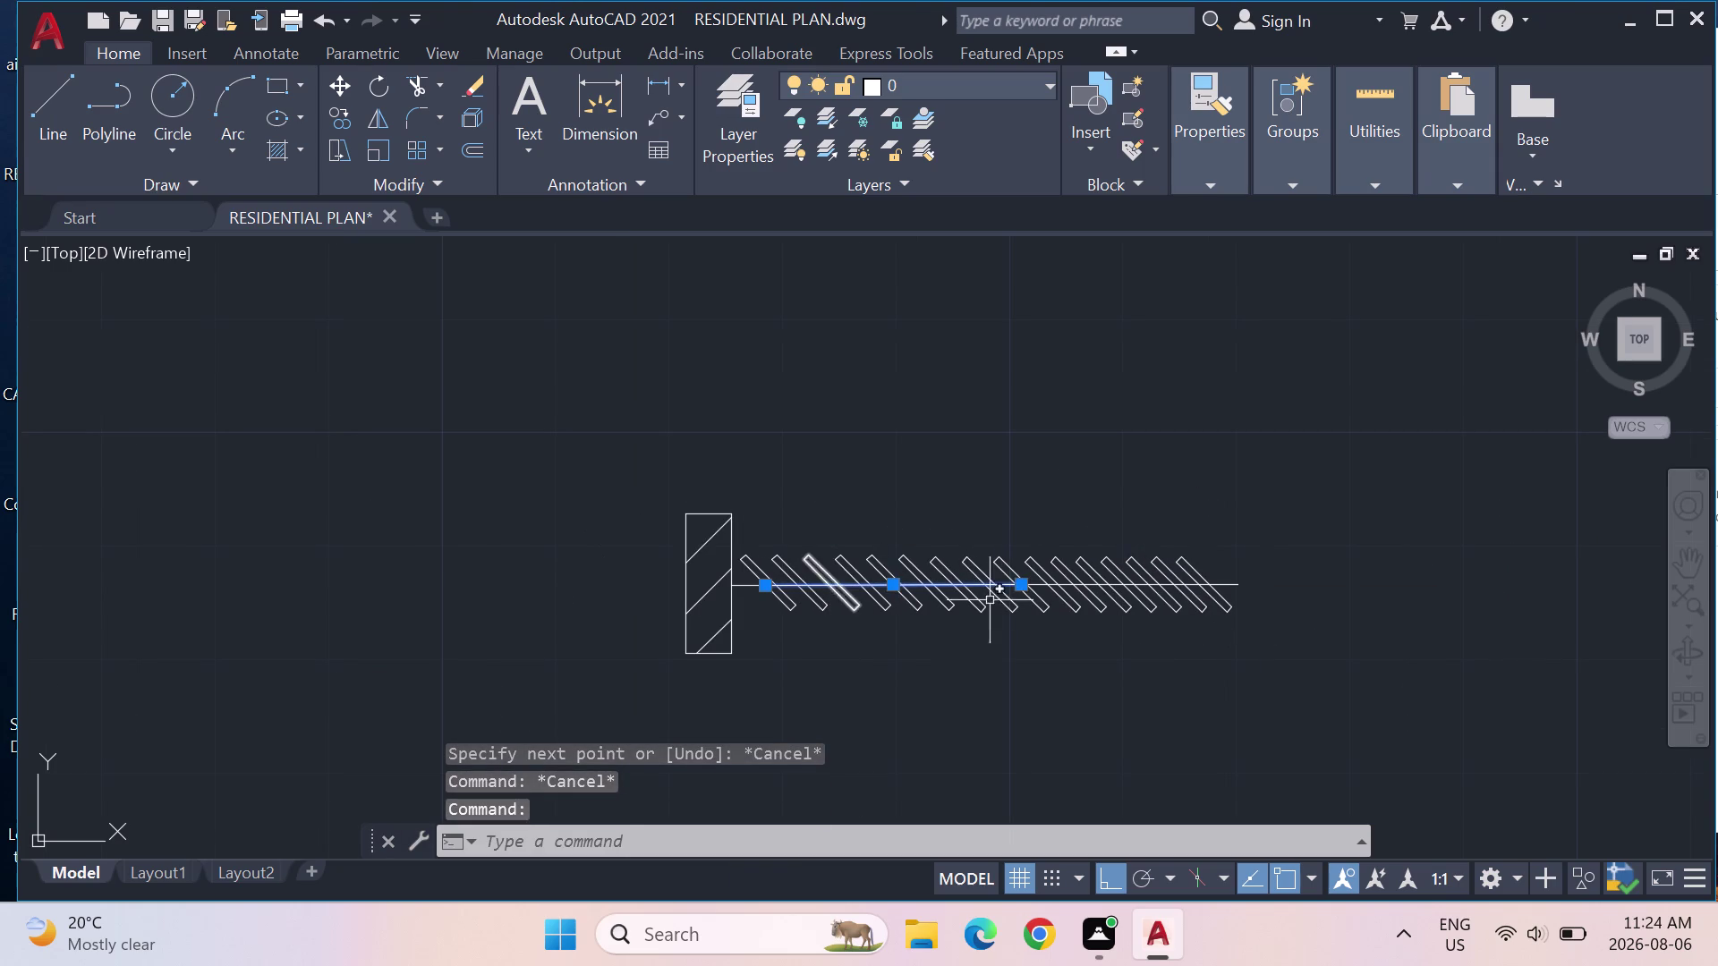
click(1233, 586)
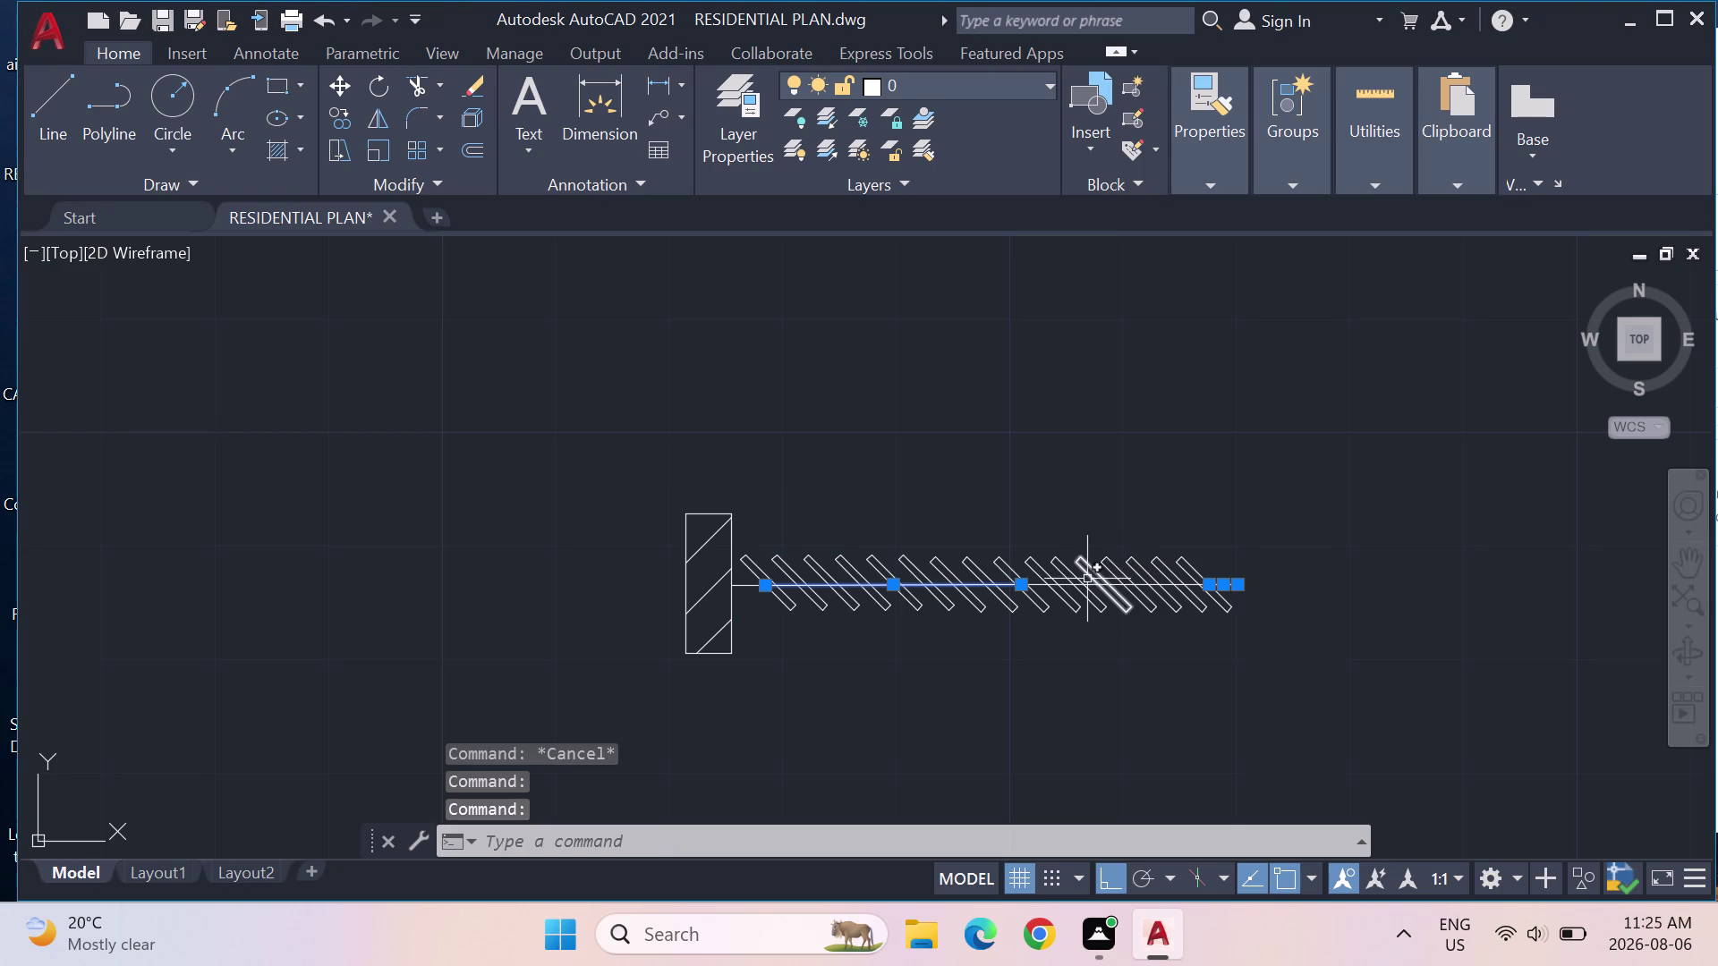
scroll(up, 3)
click(1098, 610)
scroll(down, 3)
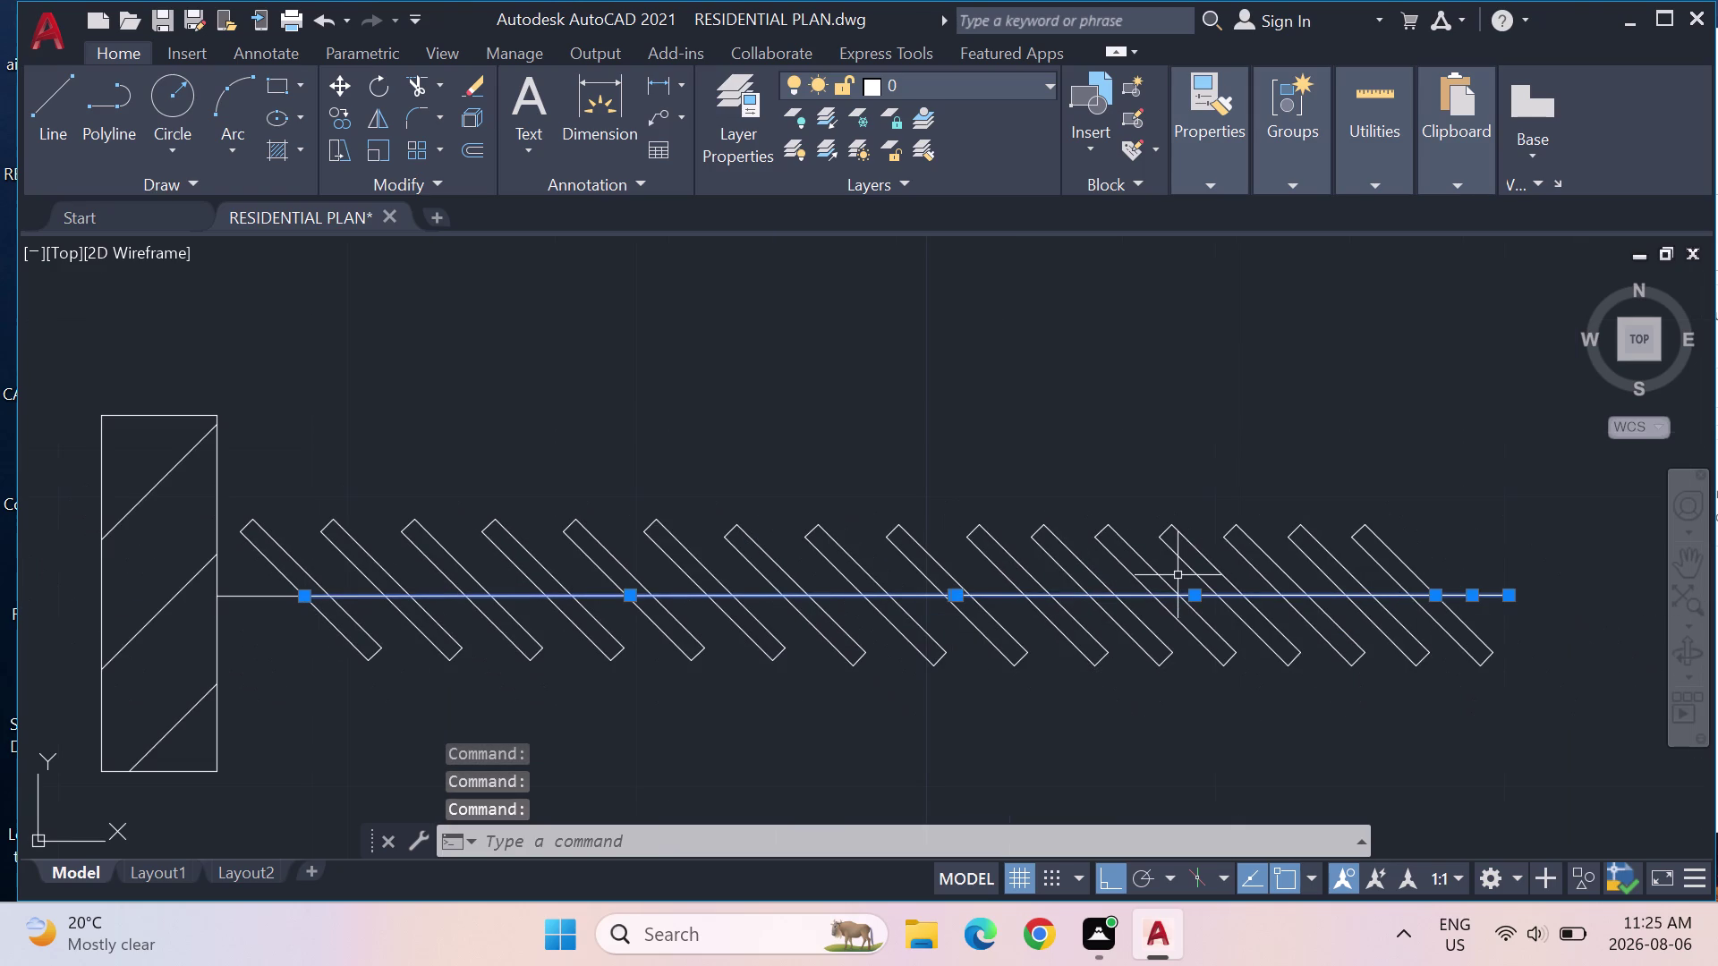
key(j)
key(Return)
scroll(down, 3)
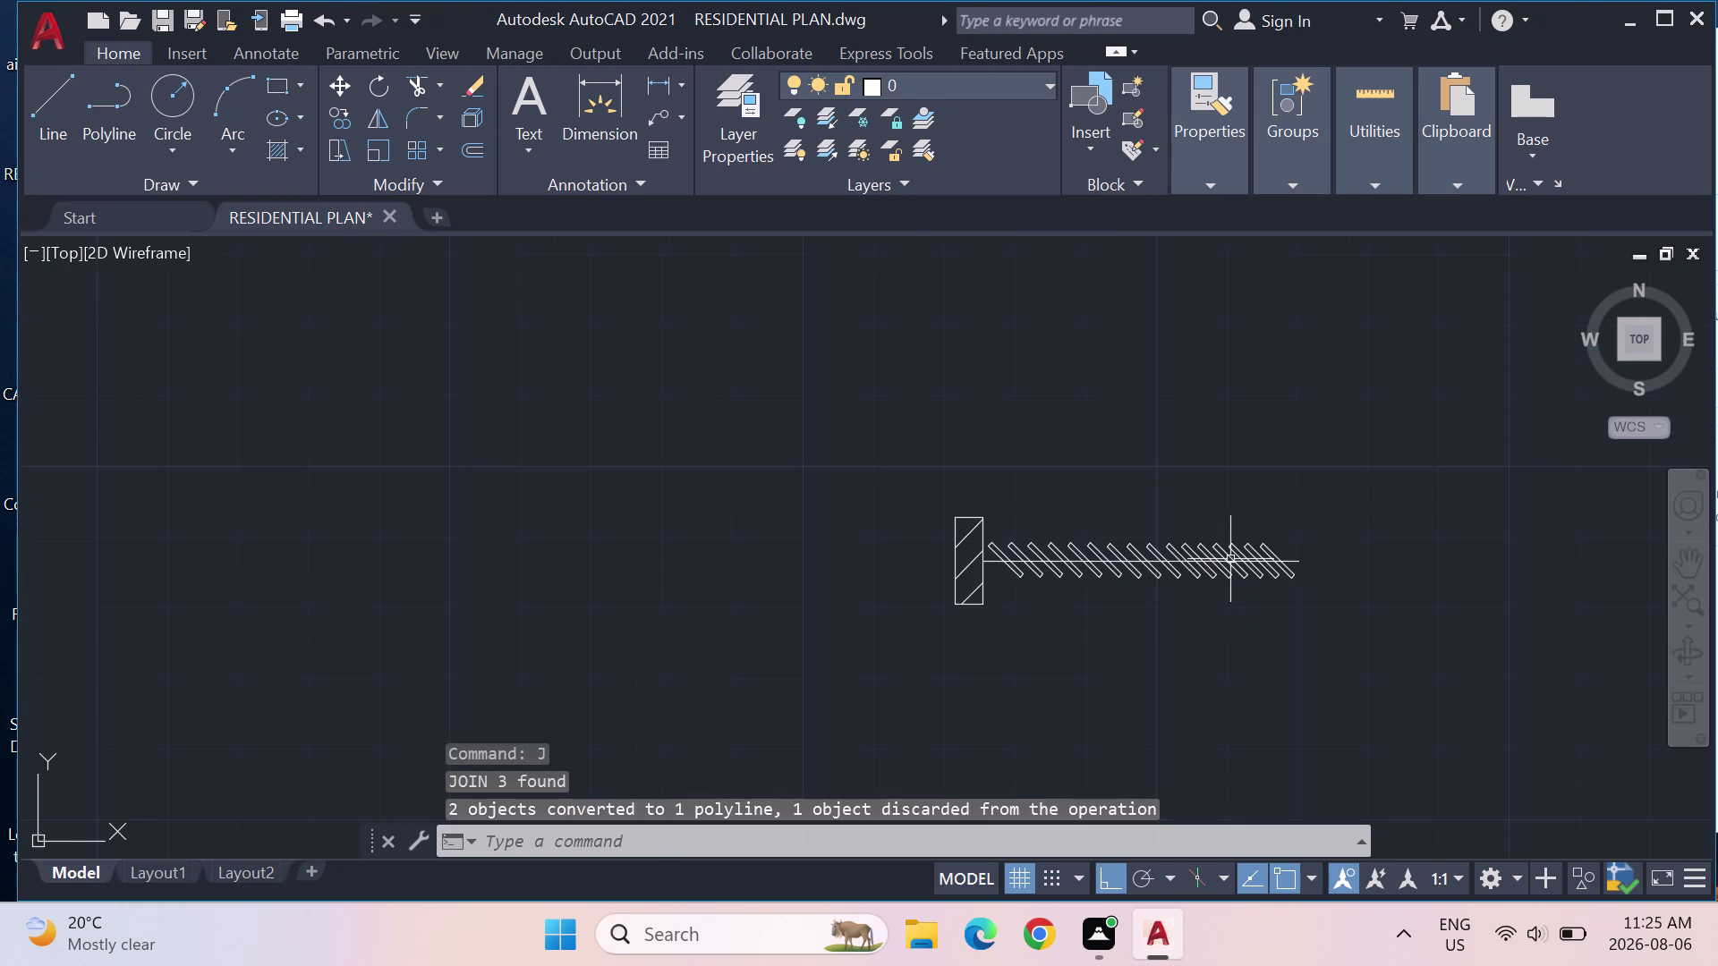
scroll(up, 3)
Select the whole rail unit and start a copy based at the rail end.
drag(1492, 585, 569, 609)
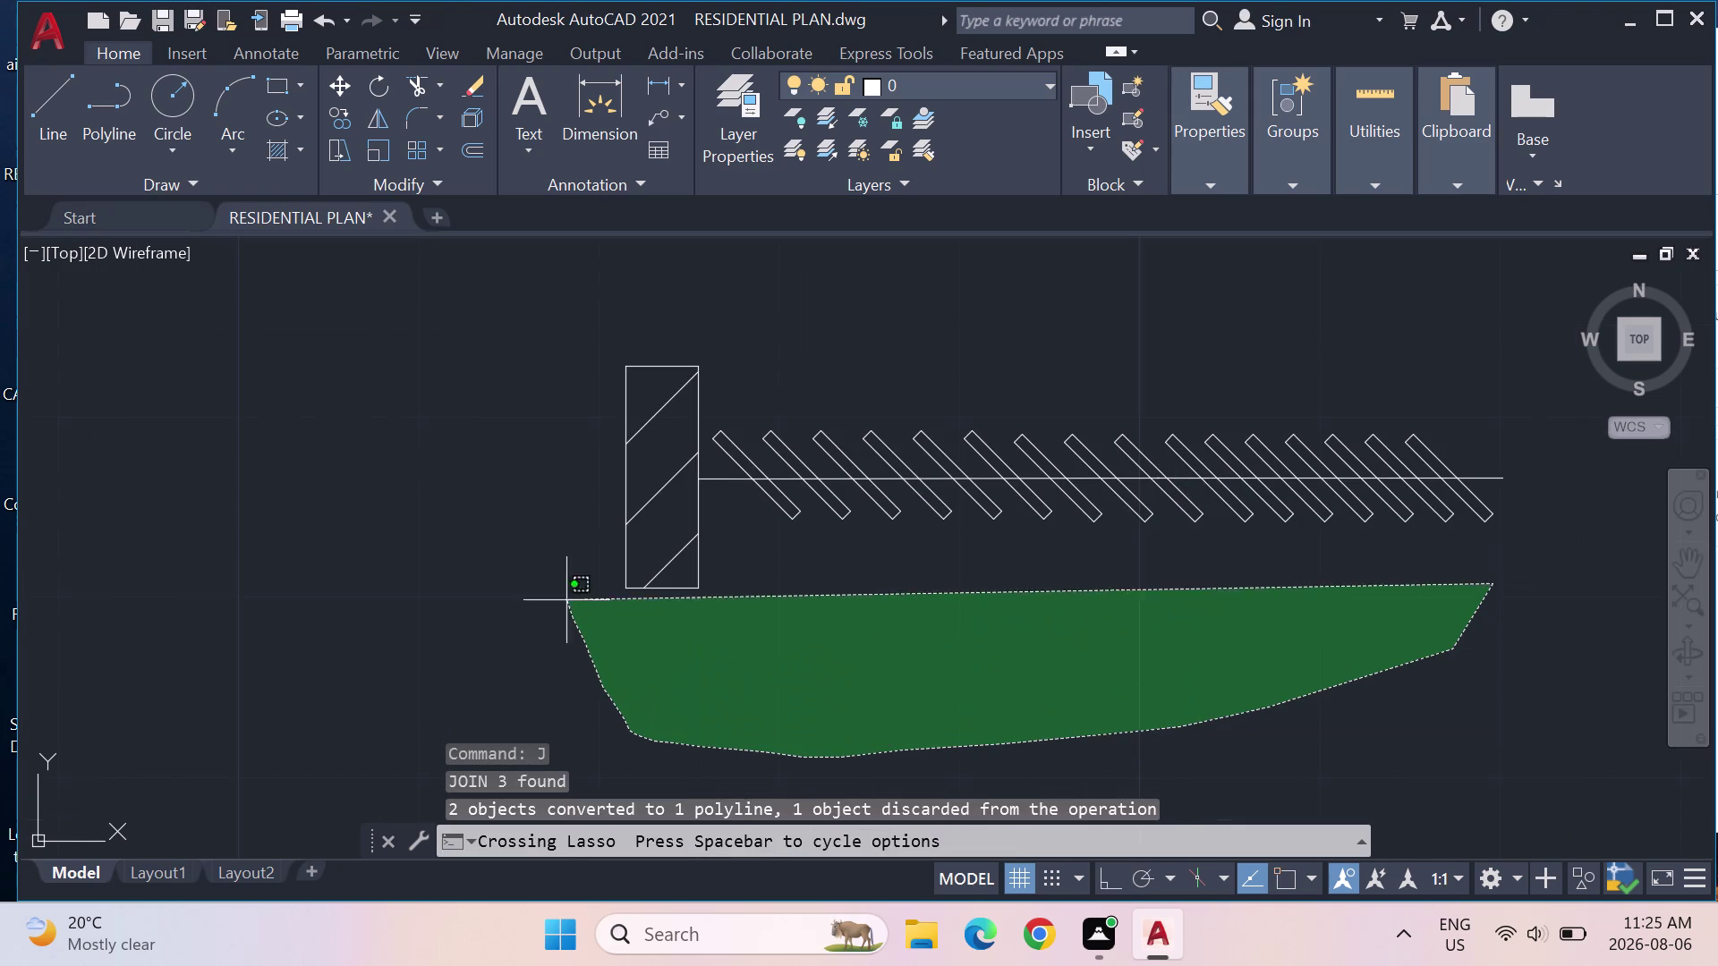
drag(570, 609, 1516, 423)
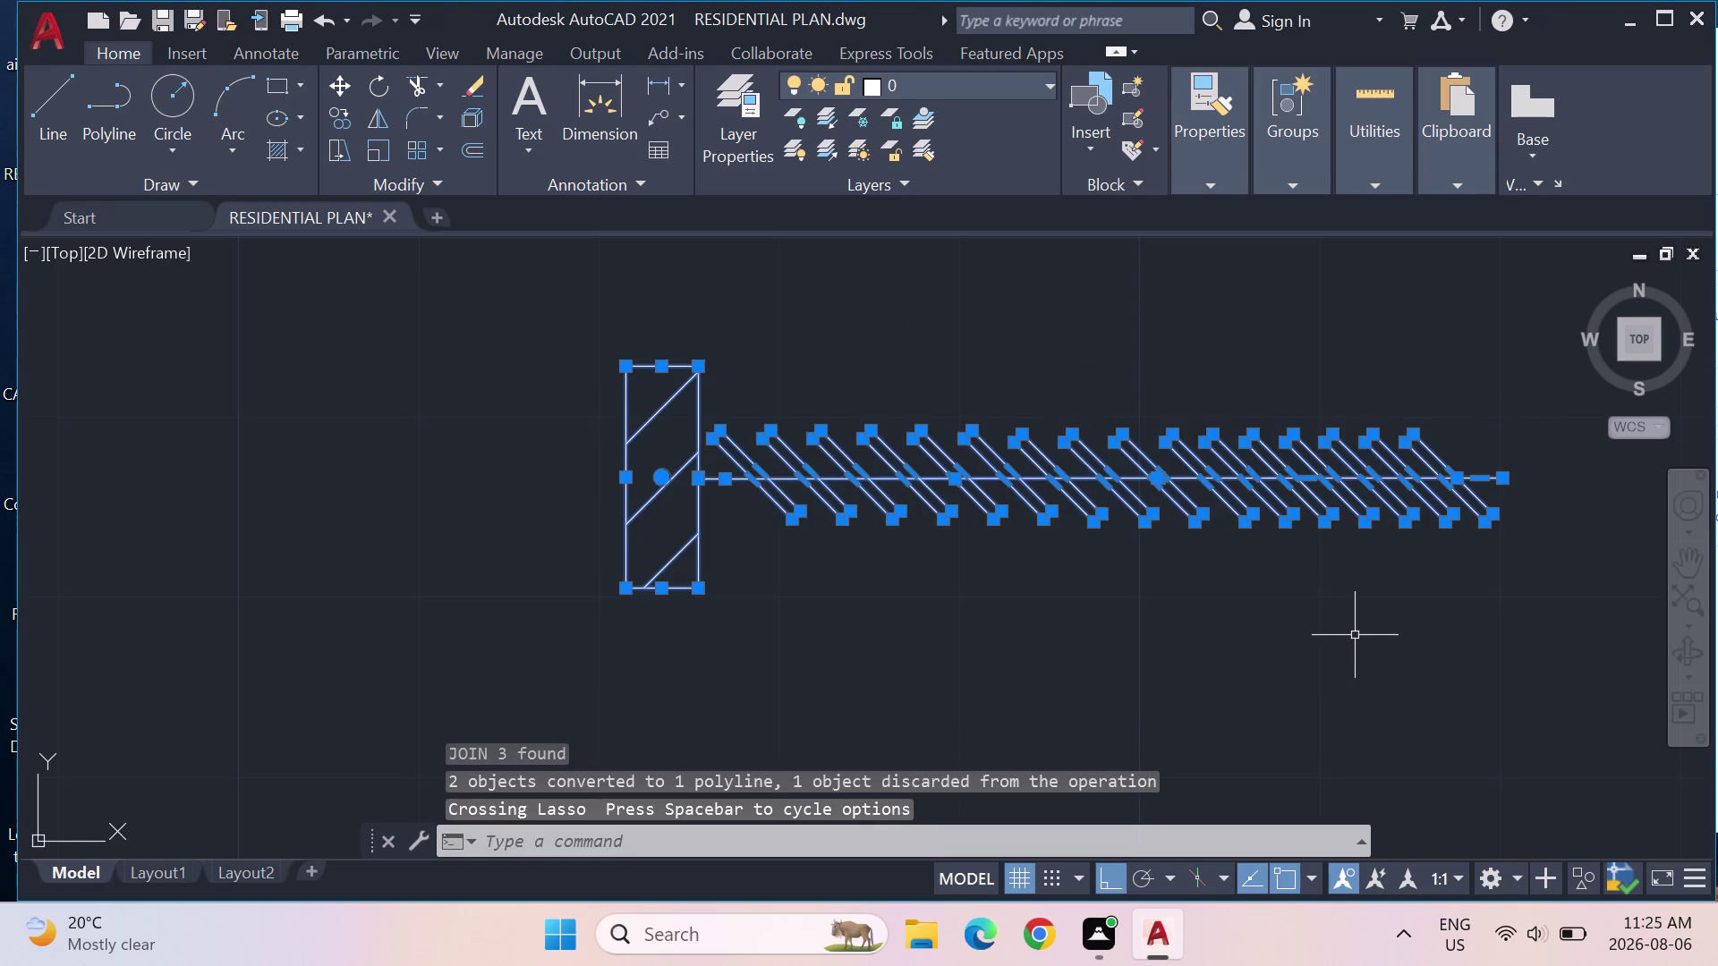
key(c)
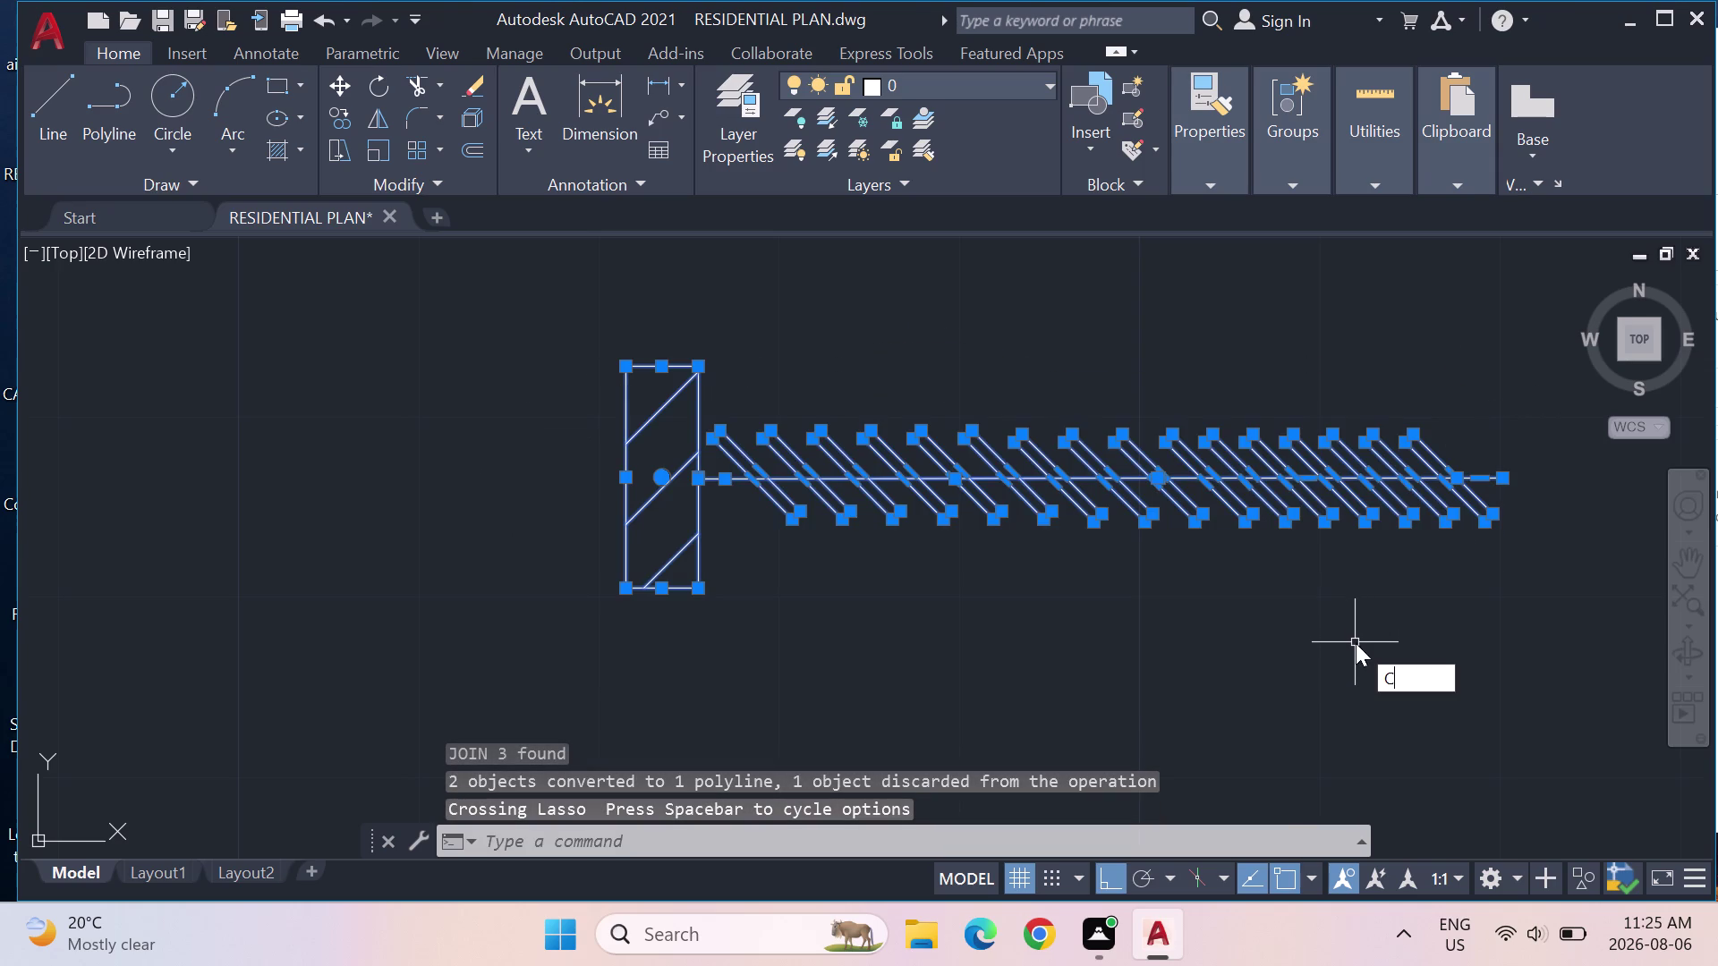
key(o)
key(Return)
click(1505, 479)
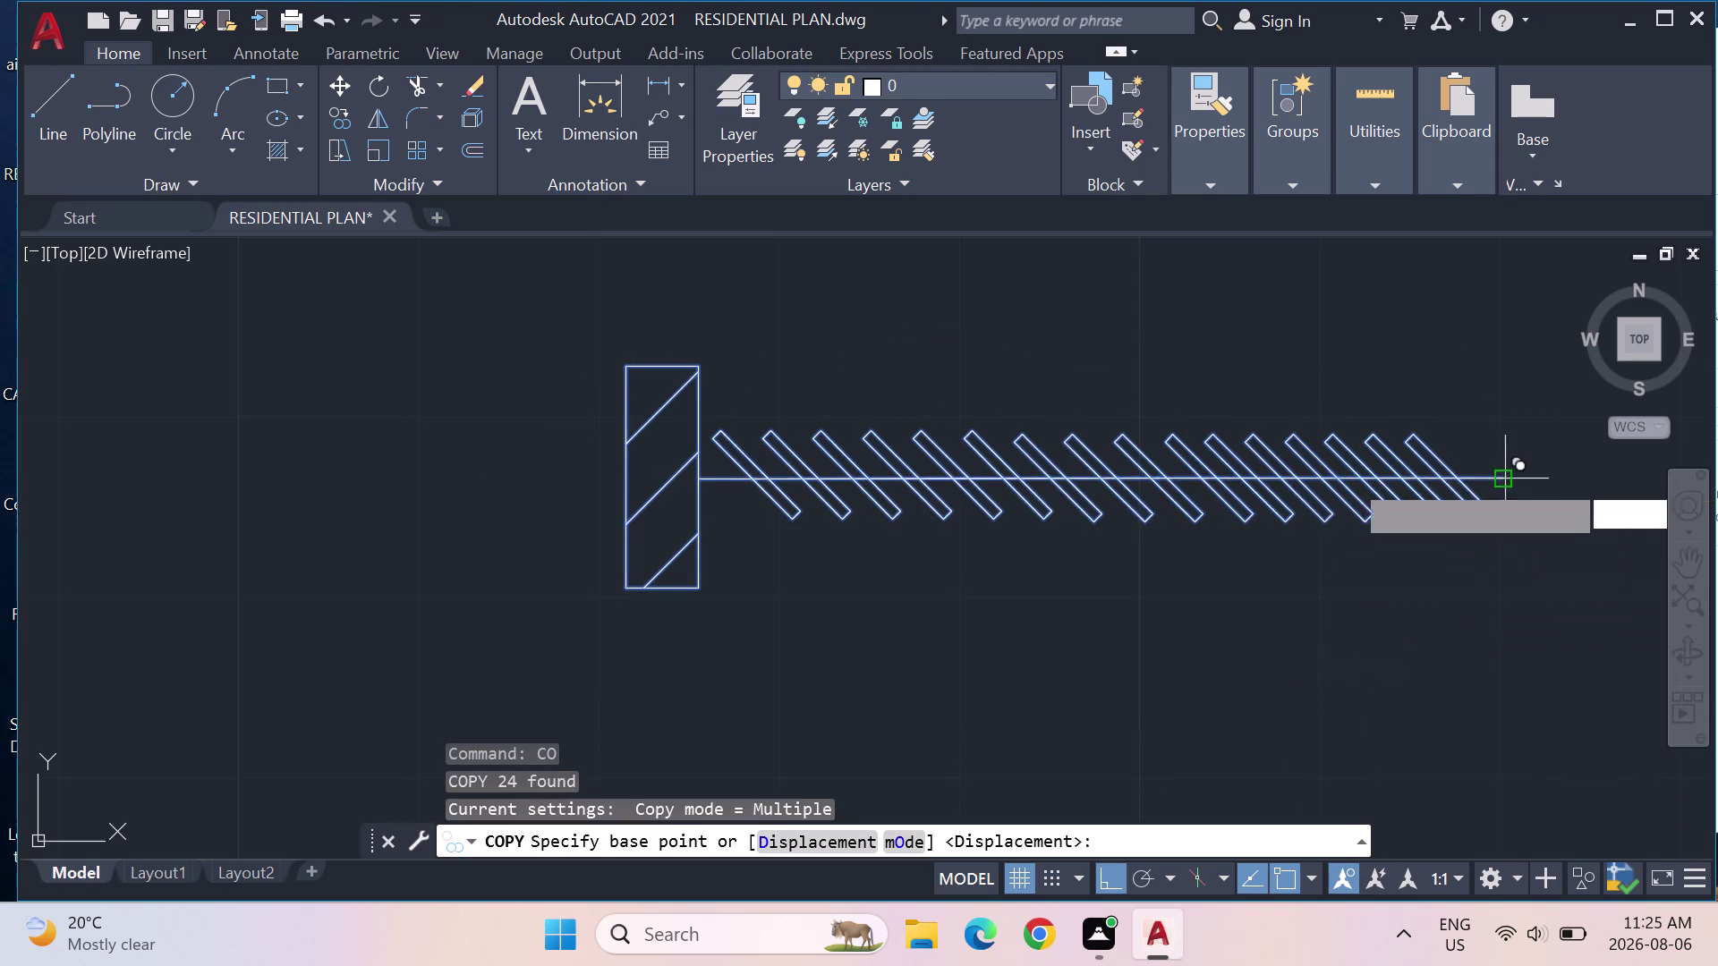
Turn Ortho off and place the copy inside the bedroom.
scroll(down, 3)
middle_drag(1323, 632, 1074, 345)
scroll(down, 3)
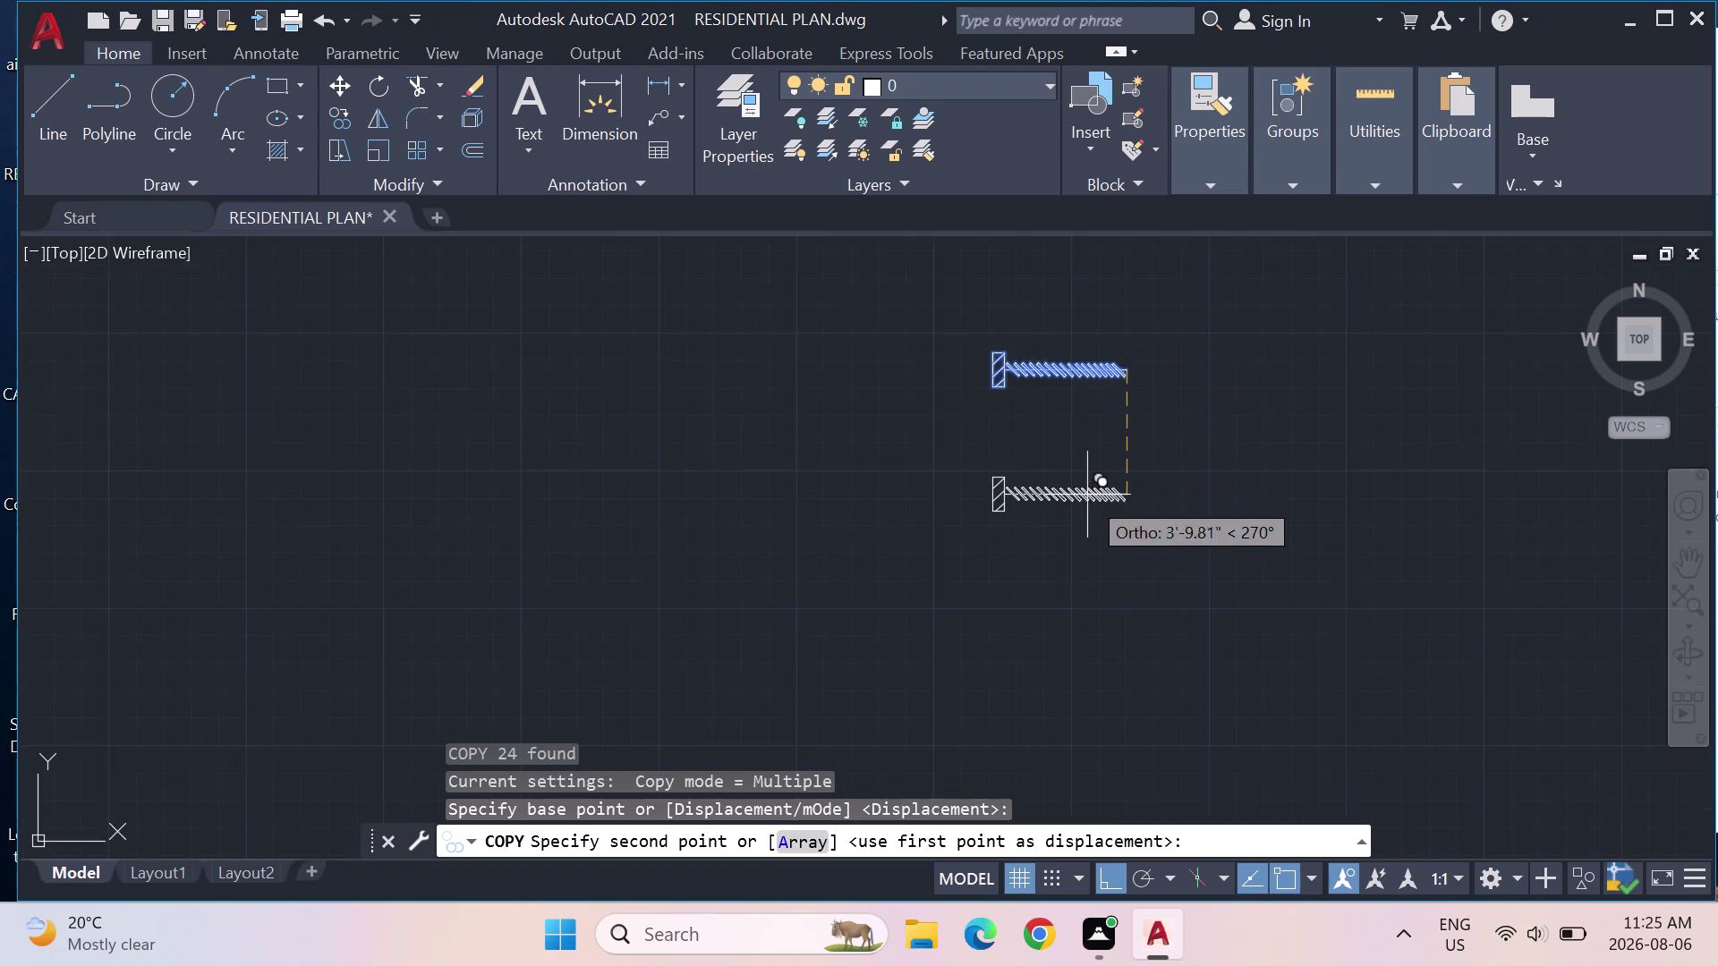
scroll(down, 3)
scroll(down, 3)
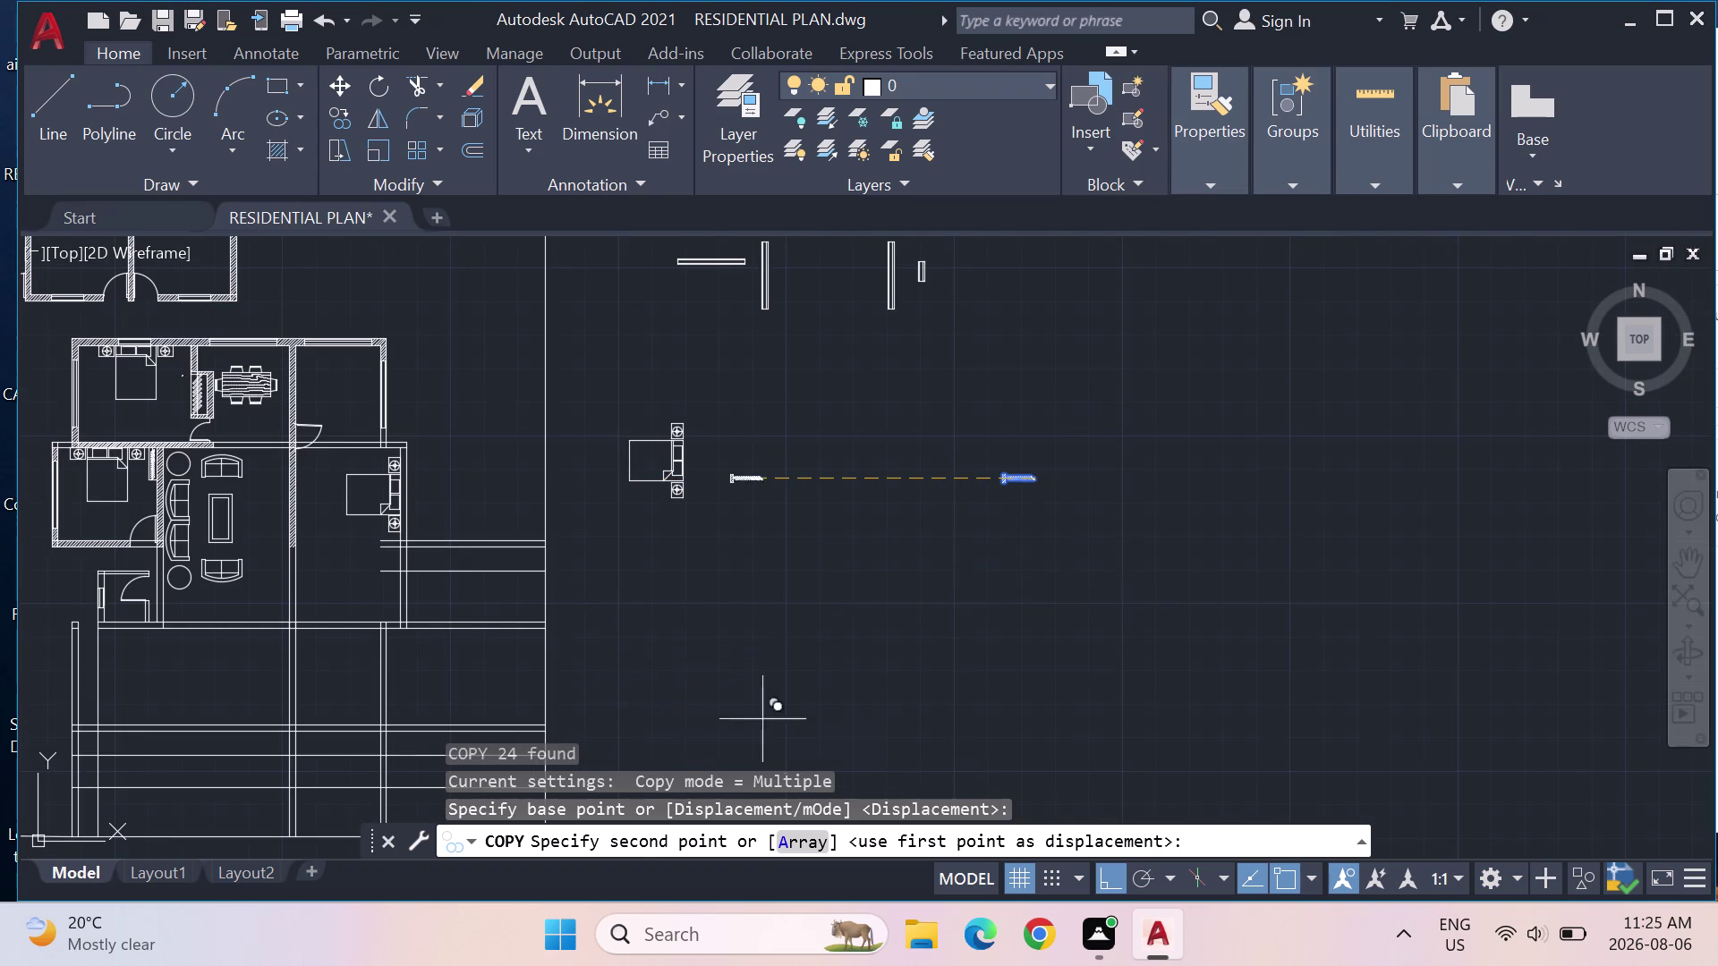
click(1103, 880)
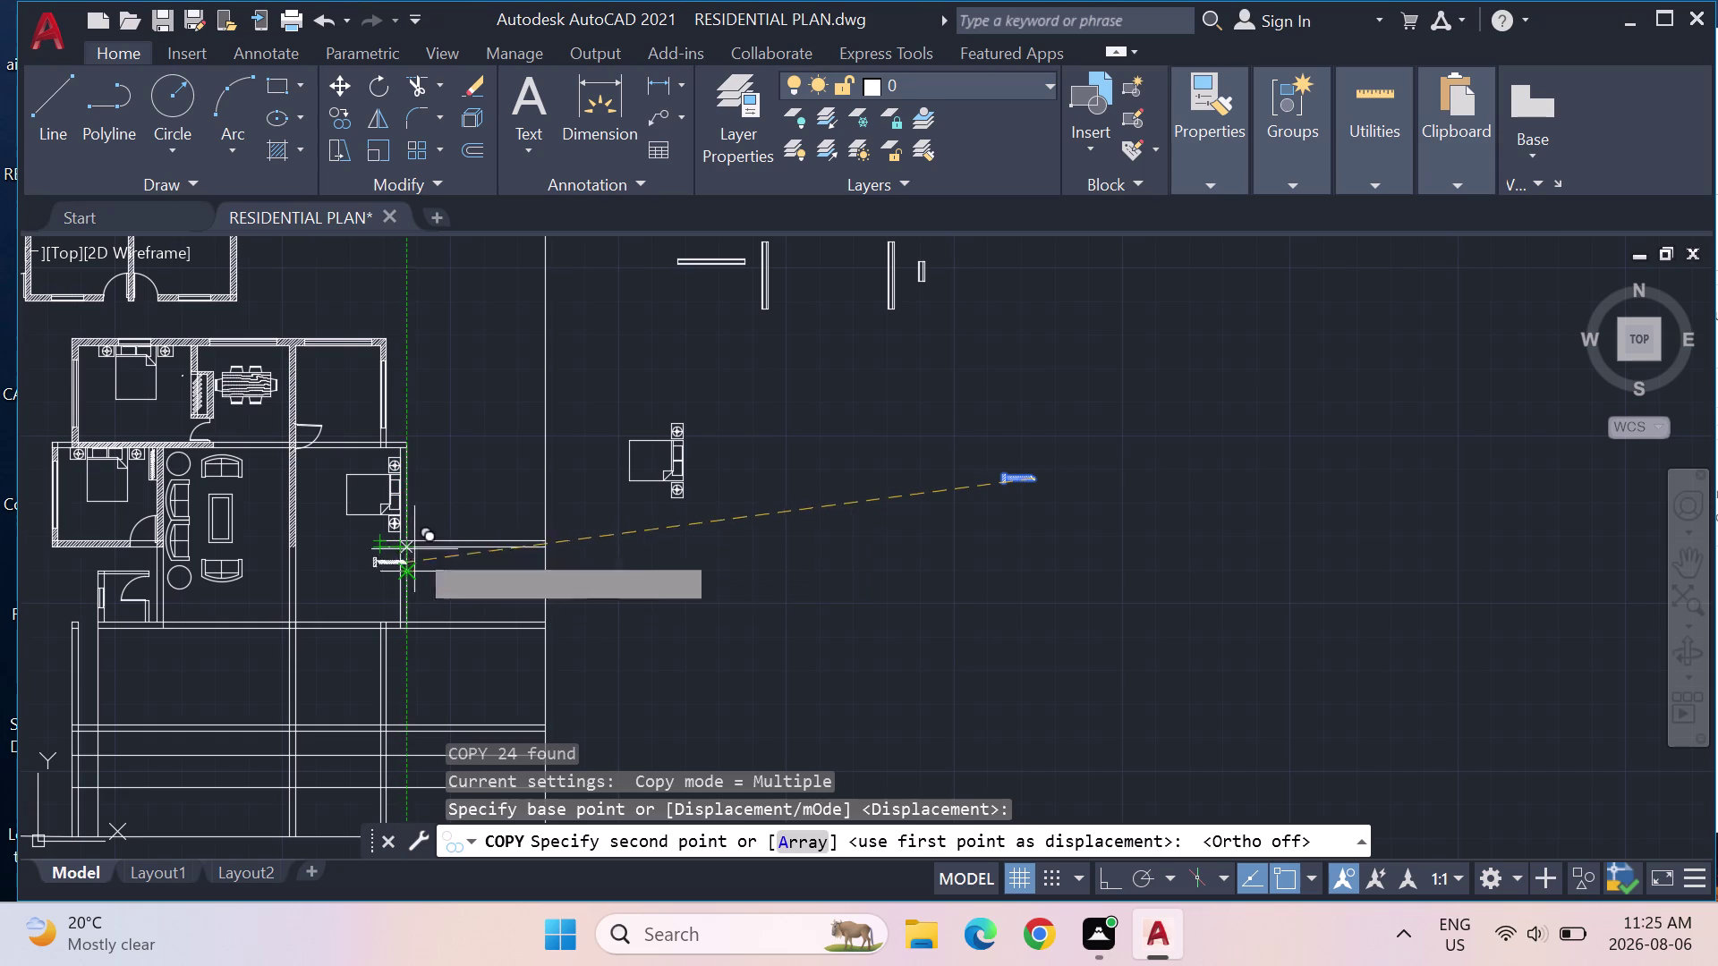
scroll(up, 3)
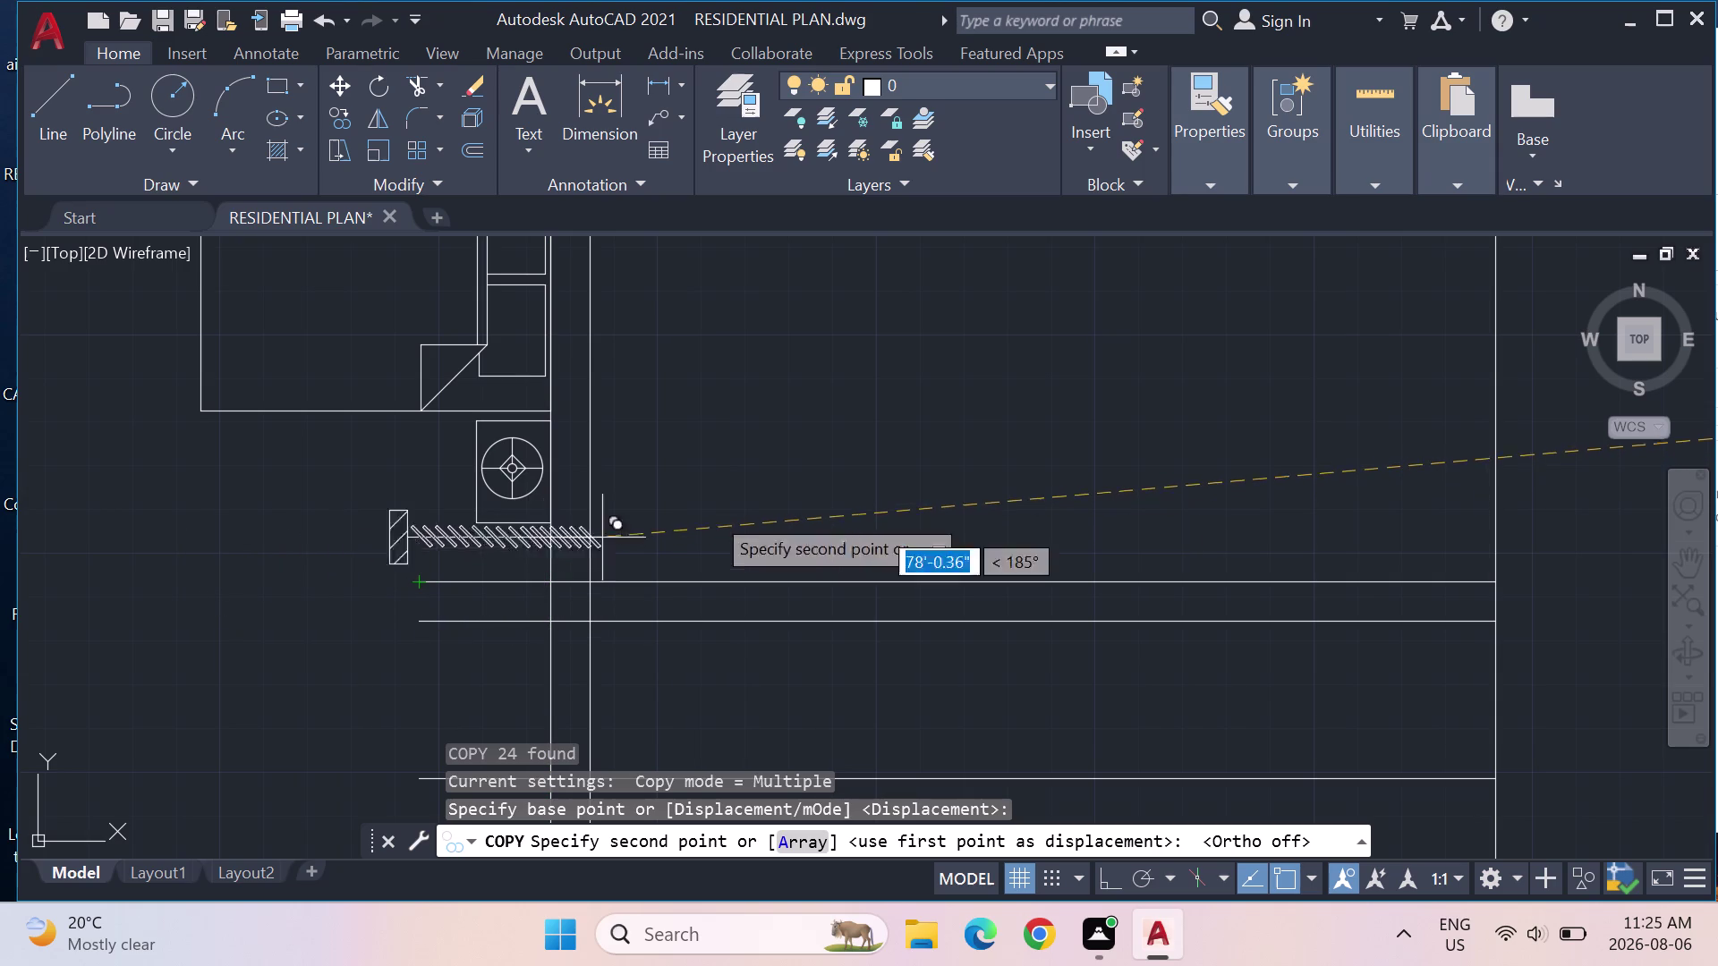
click(1284, 426)
key(Escape)
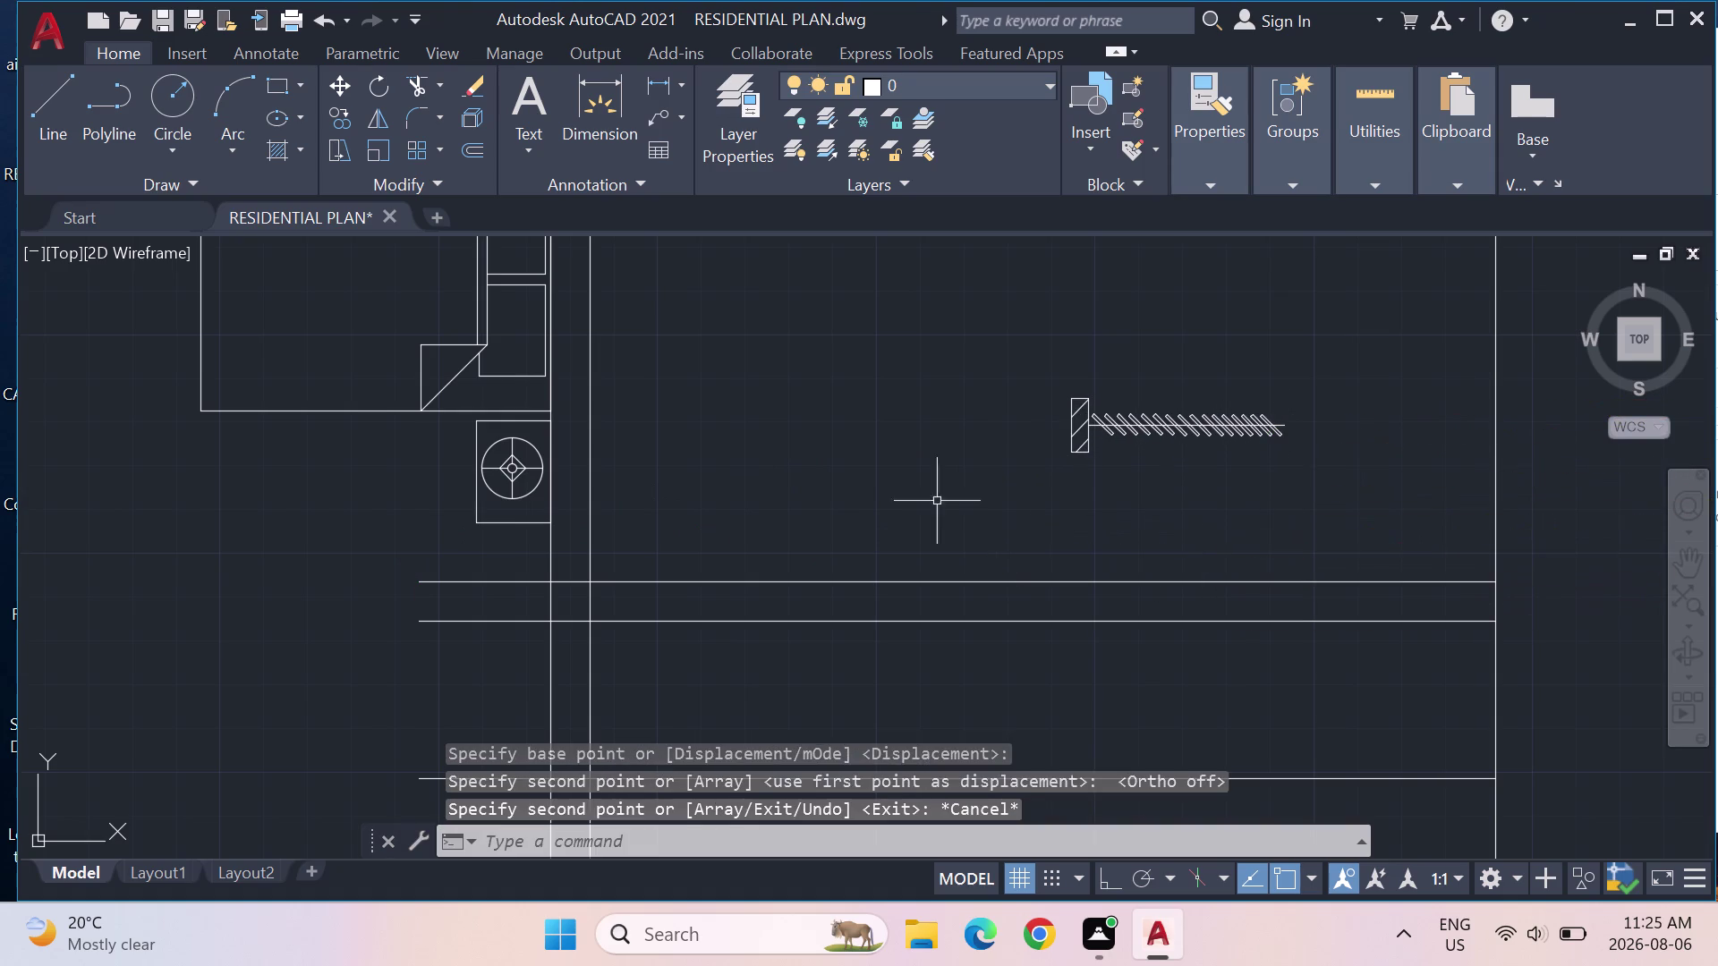
key(Escape)
Draw a guide line along the bedroom wall.
click(64, 123)
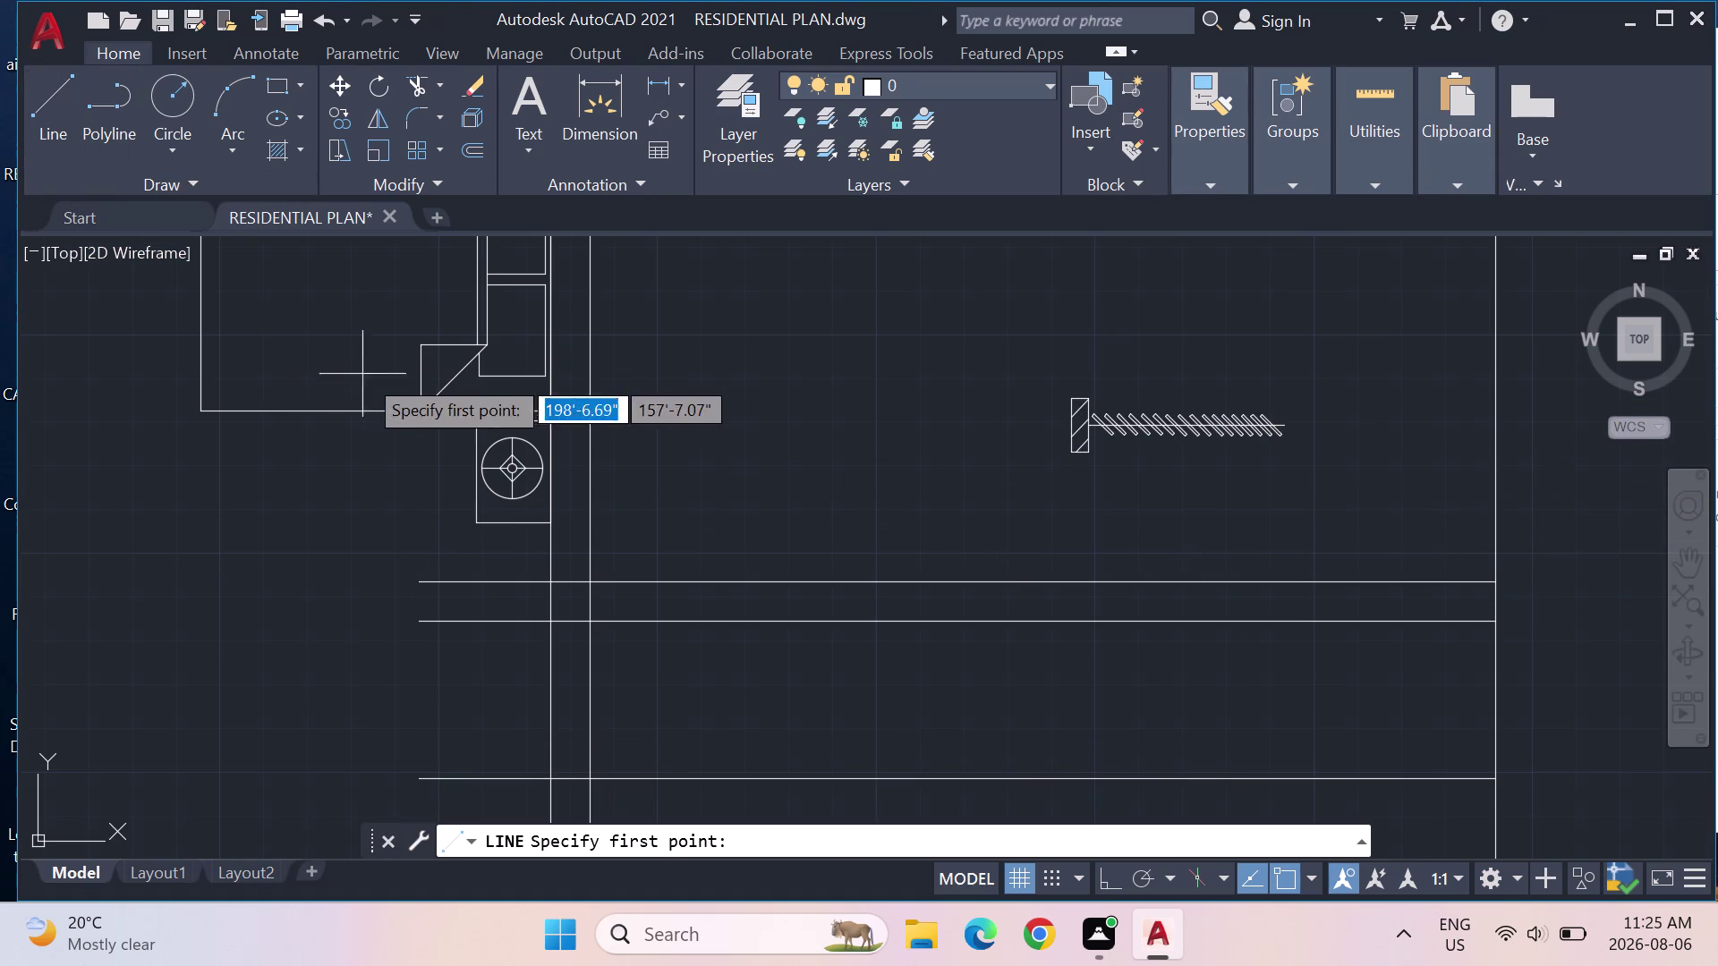
click(421, 586)
click(243, 580)
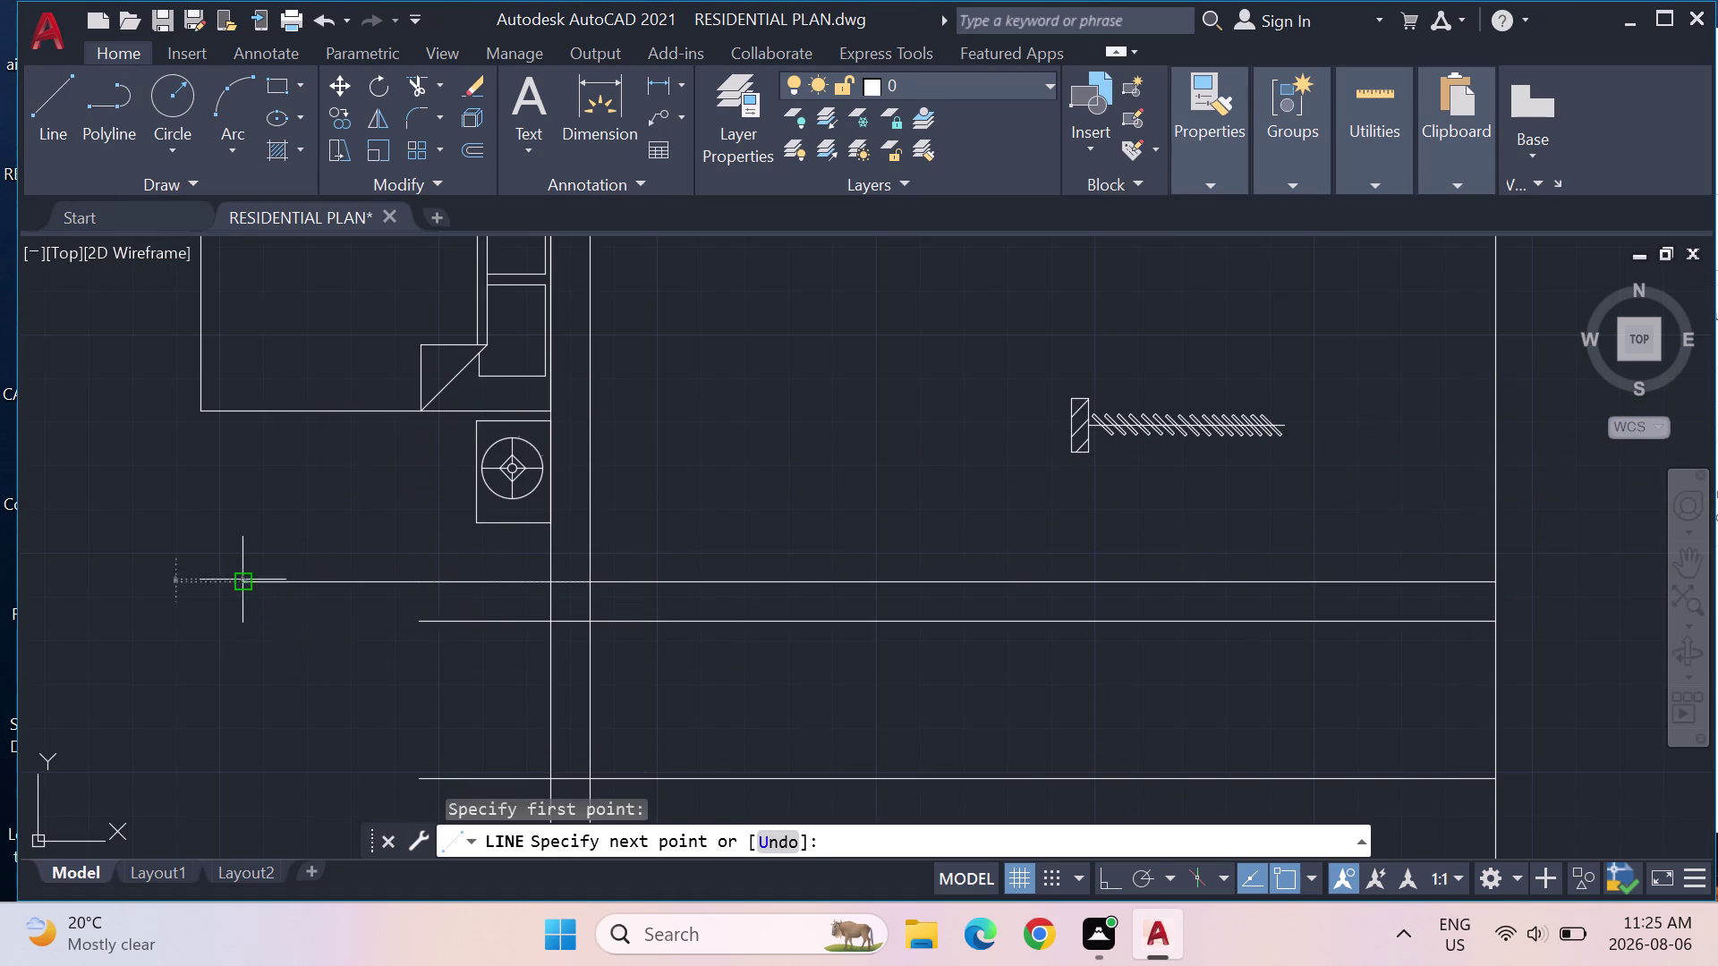
key(Escape)
Move the copied rail unit from its rail end, then undo the misplaced move.
drag(1292, 461, 1093, 505)
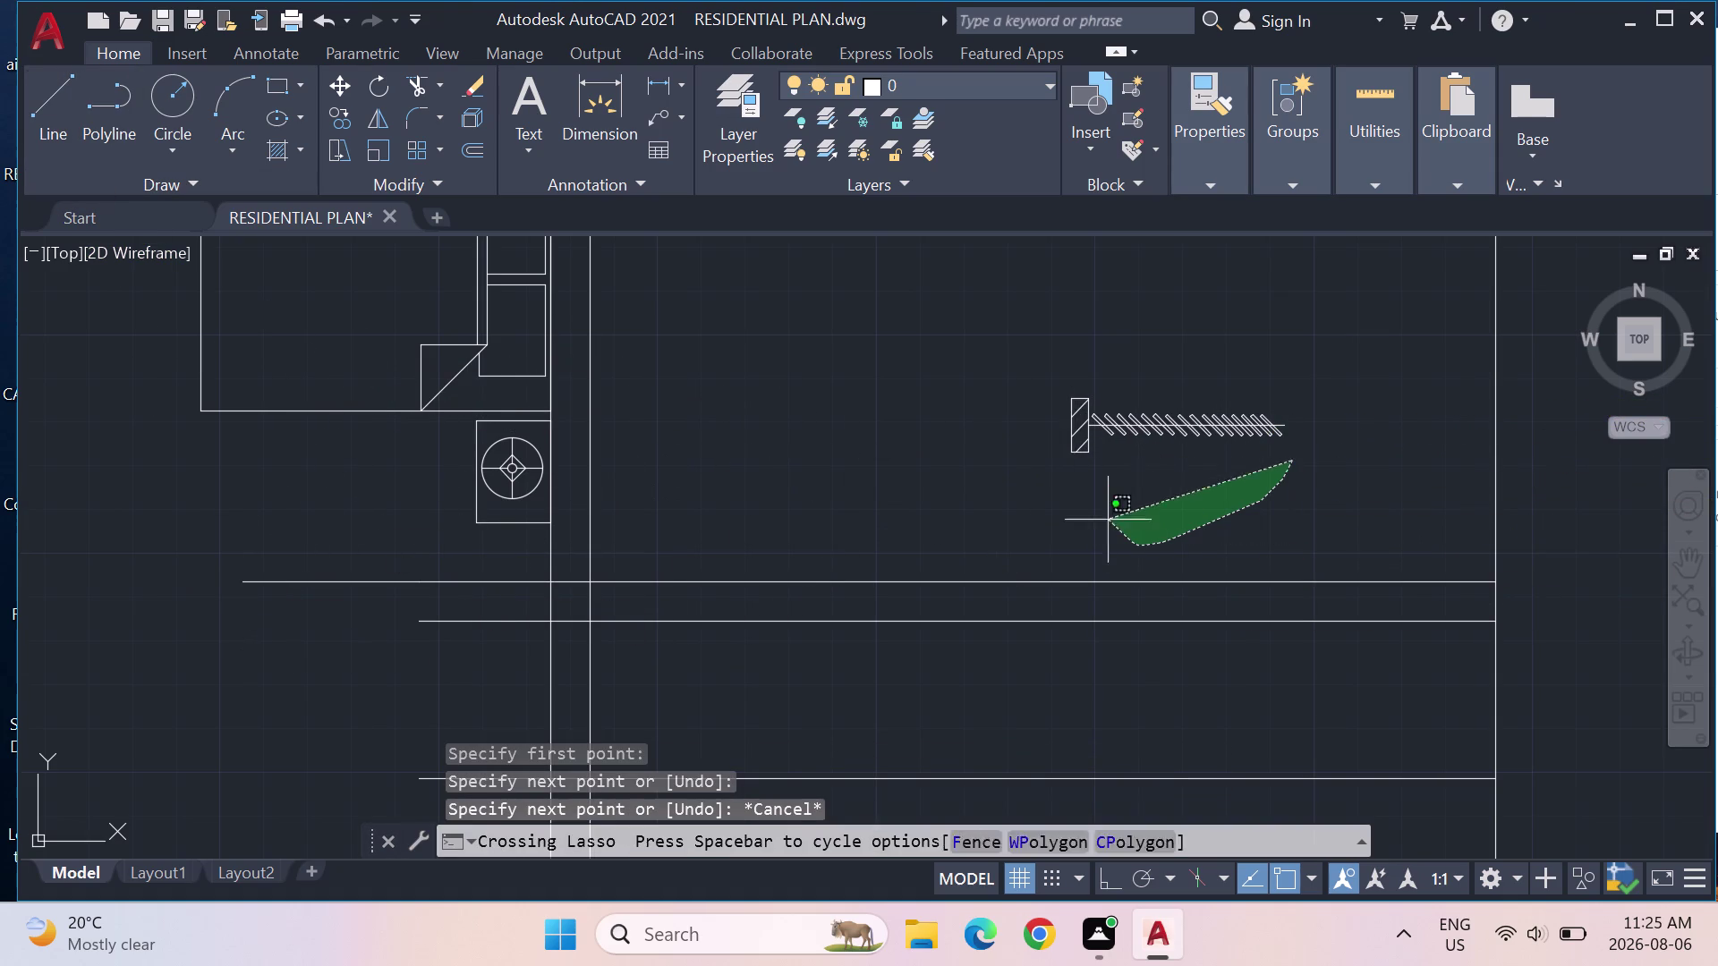
drag(1094, 504, 1331, 386)
key(m)
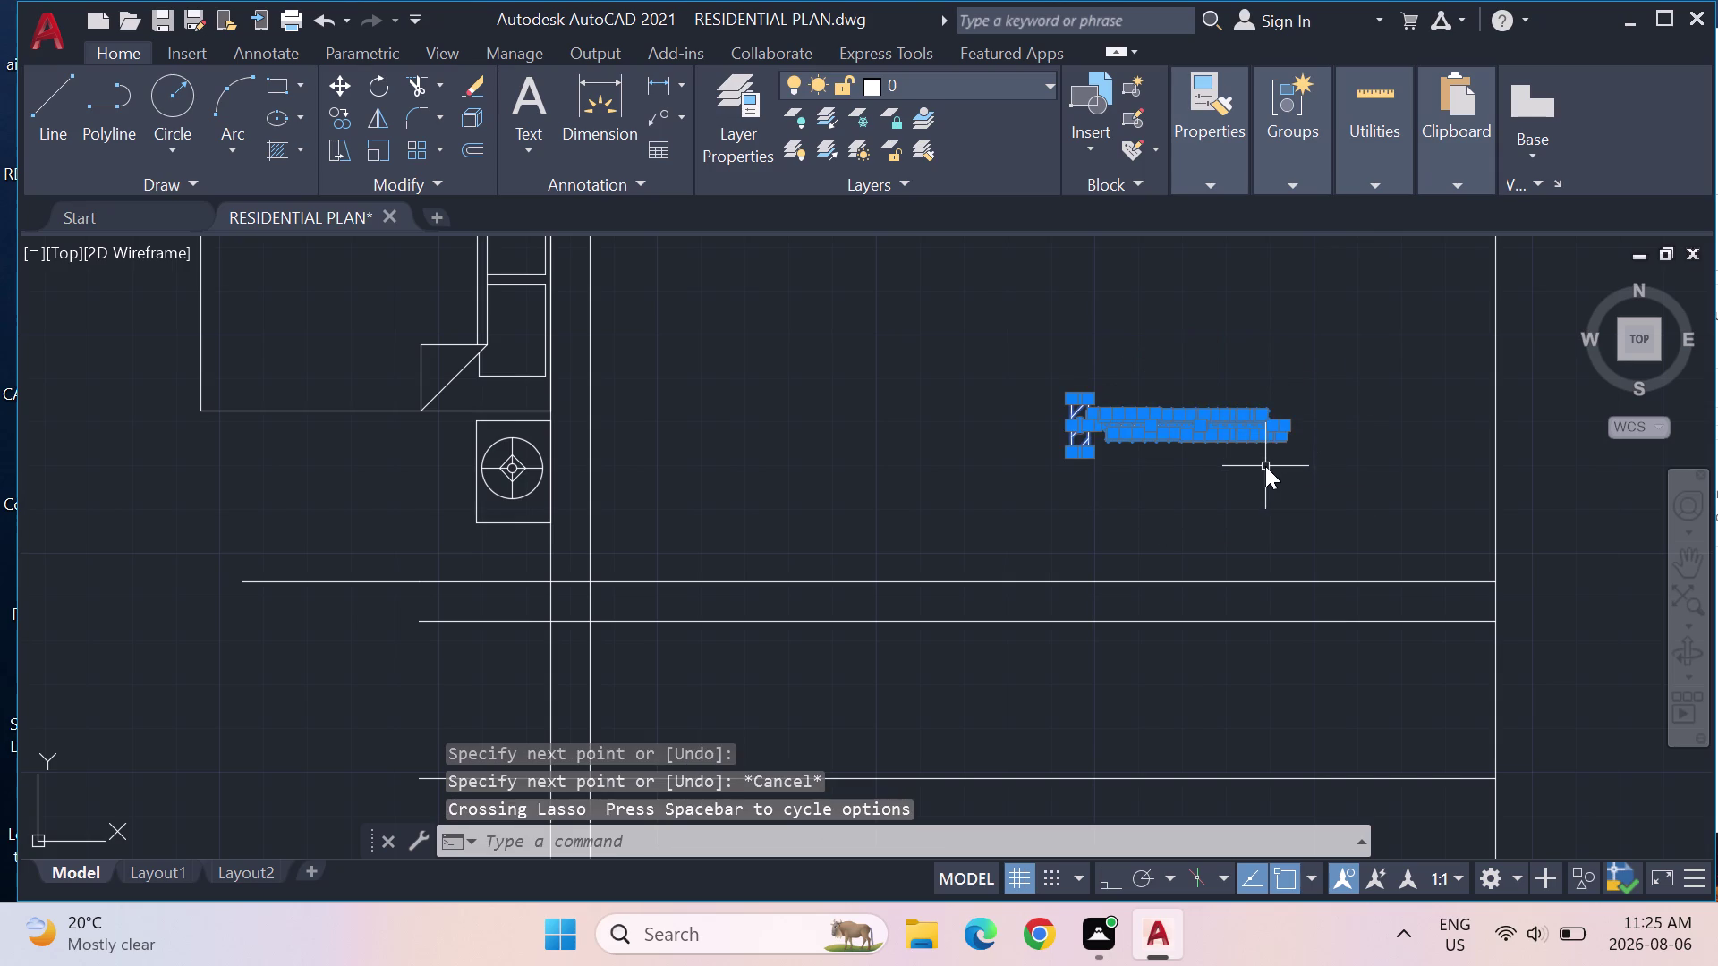
key(Return)
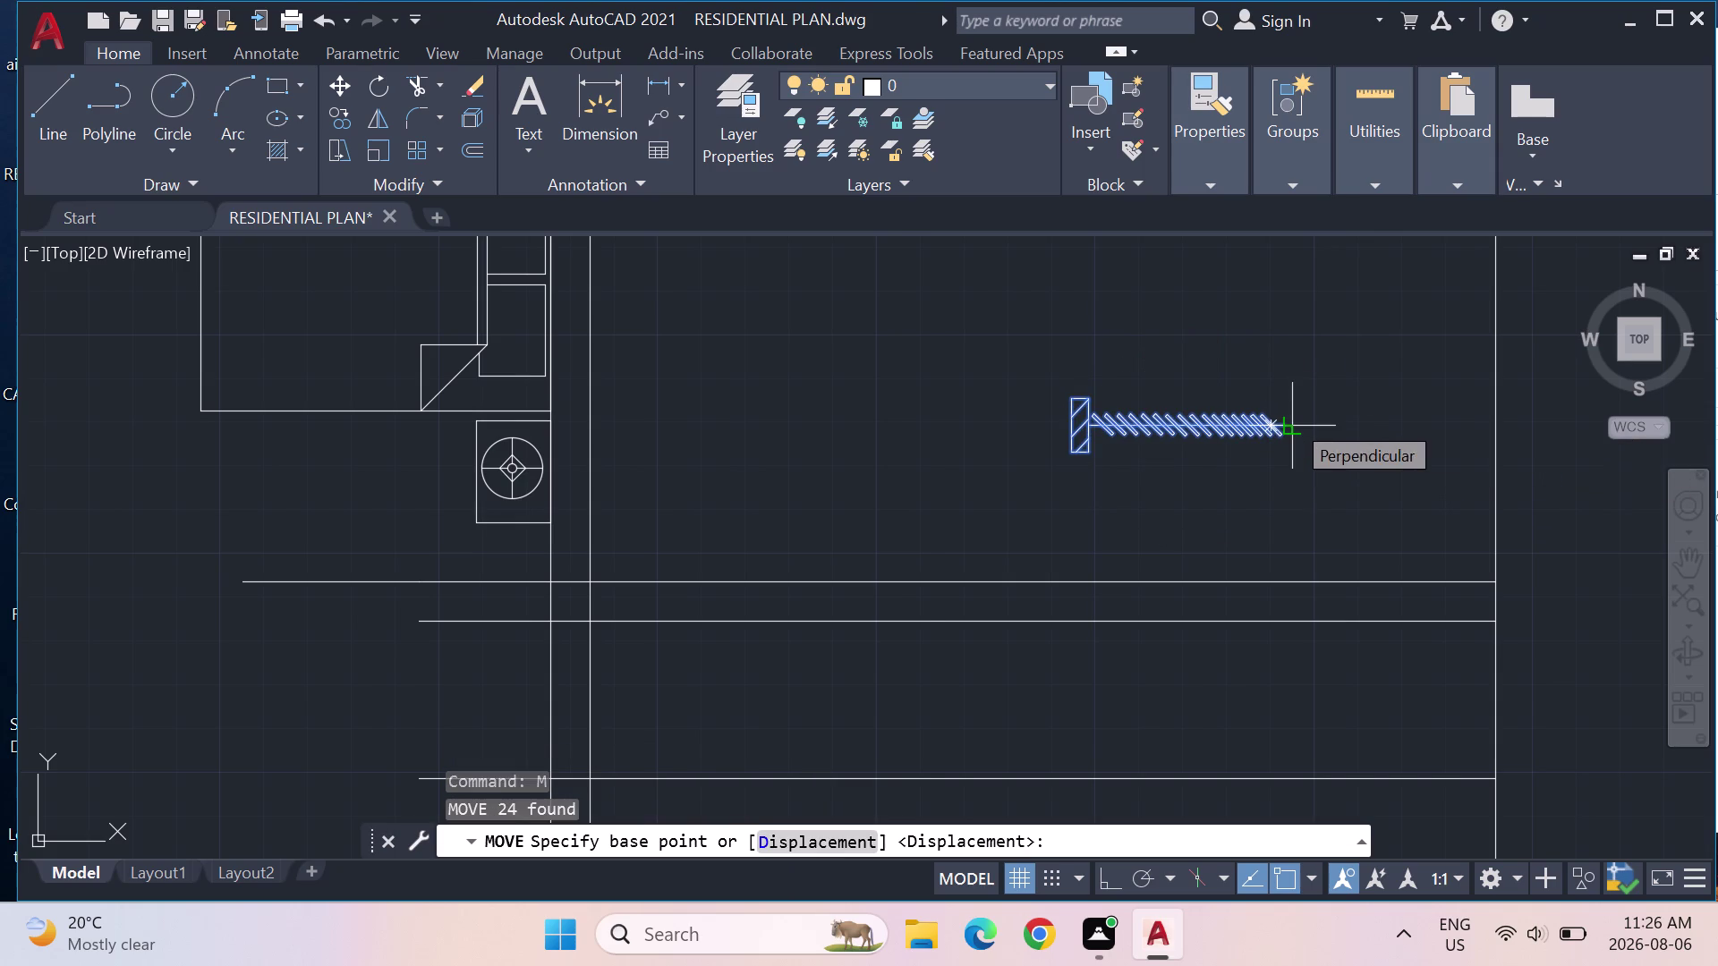
click(1291, 420)
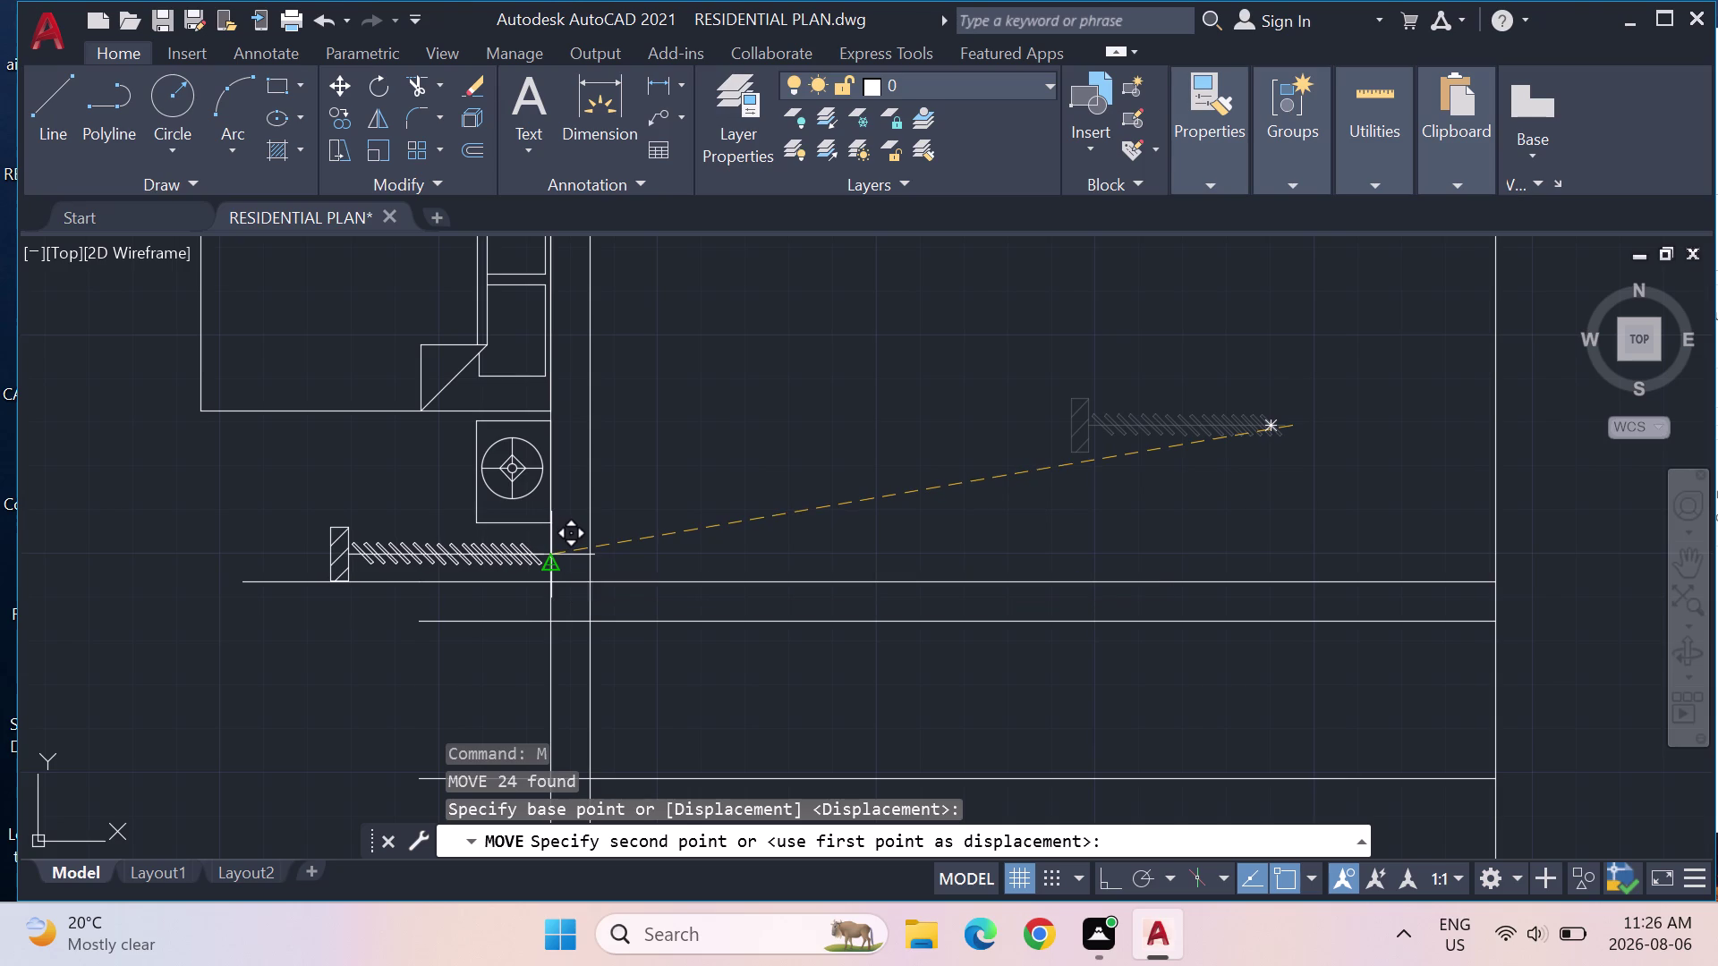
click(551, 555)
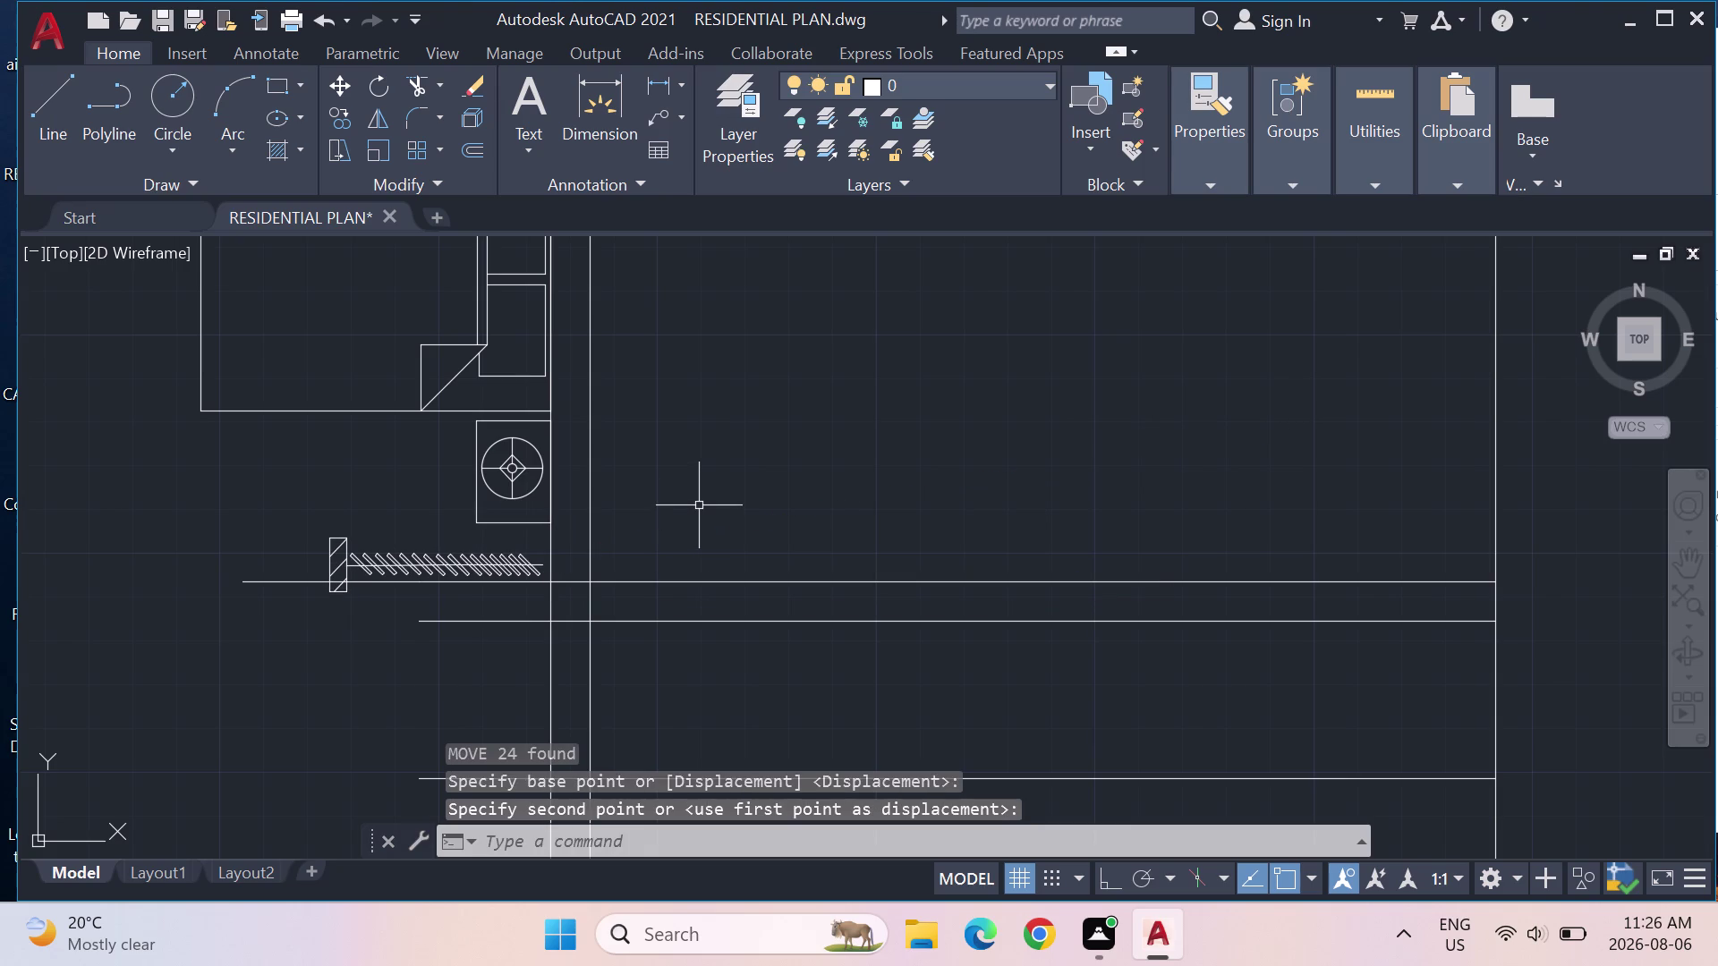
key(ctrl+z)
Move the rail unit by its end block's bottom corner onto the wardrobe line.
drag(1302, 457, 1011, 509)
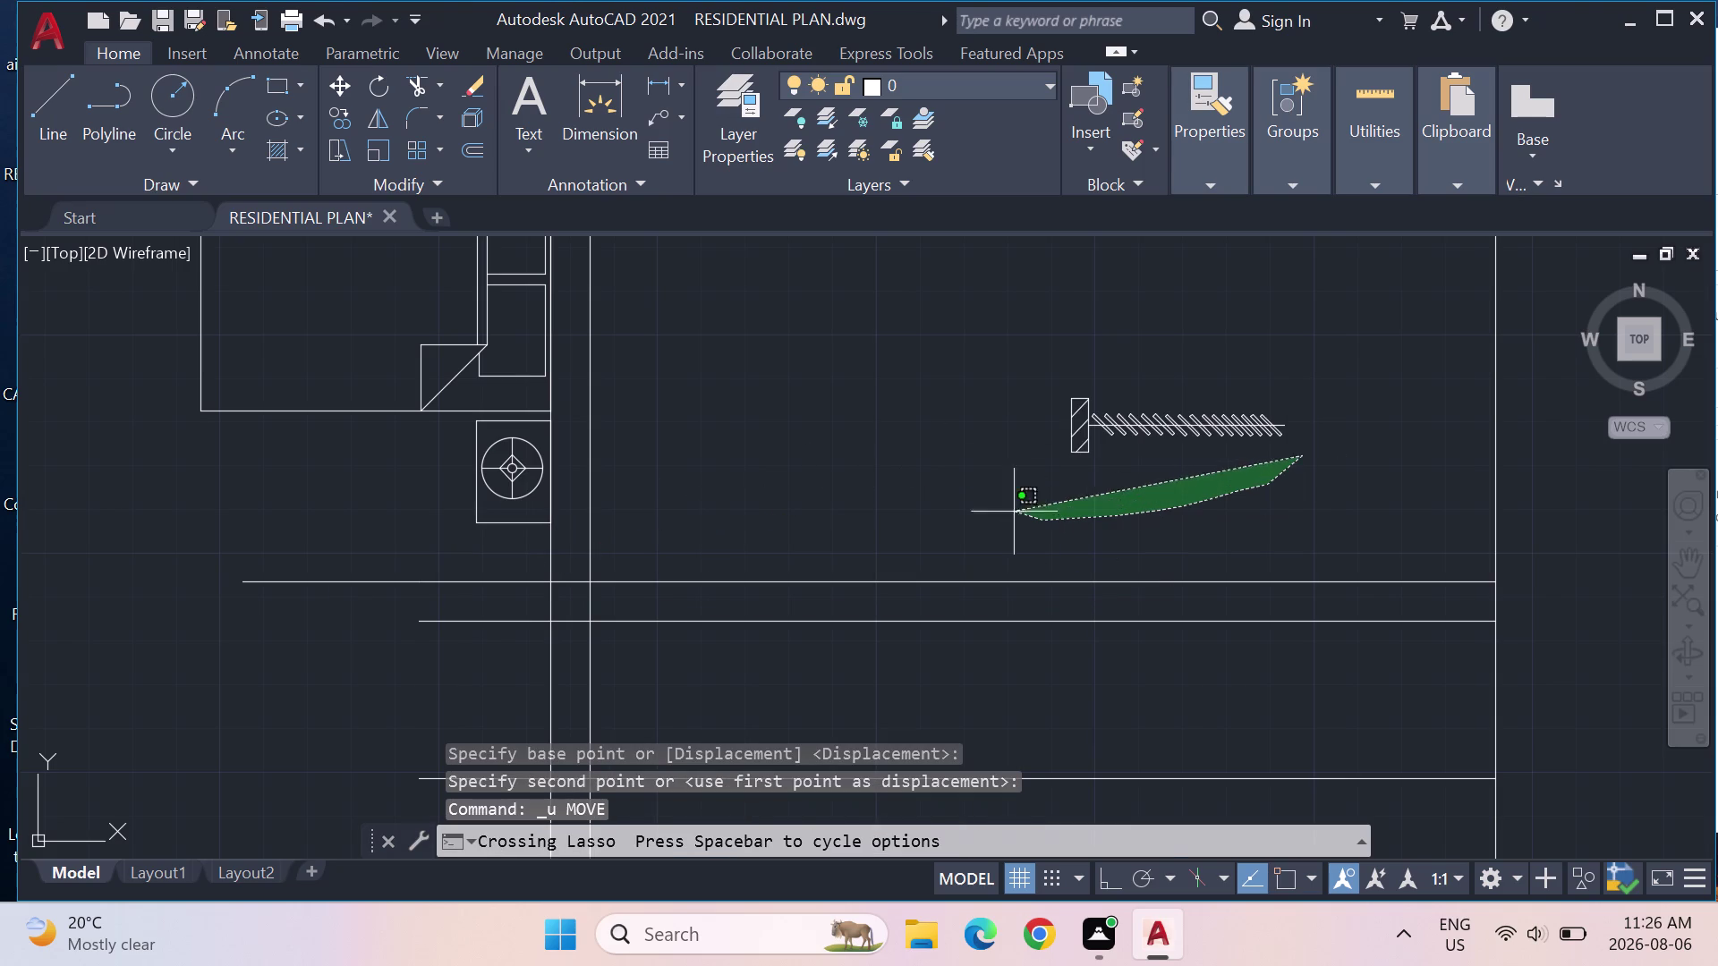
drag(1011, 509, 1321, 401)
key(m)
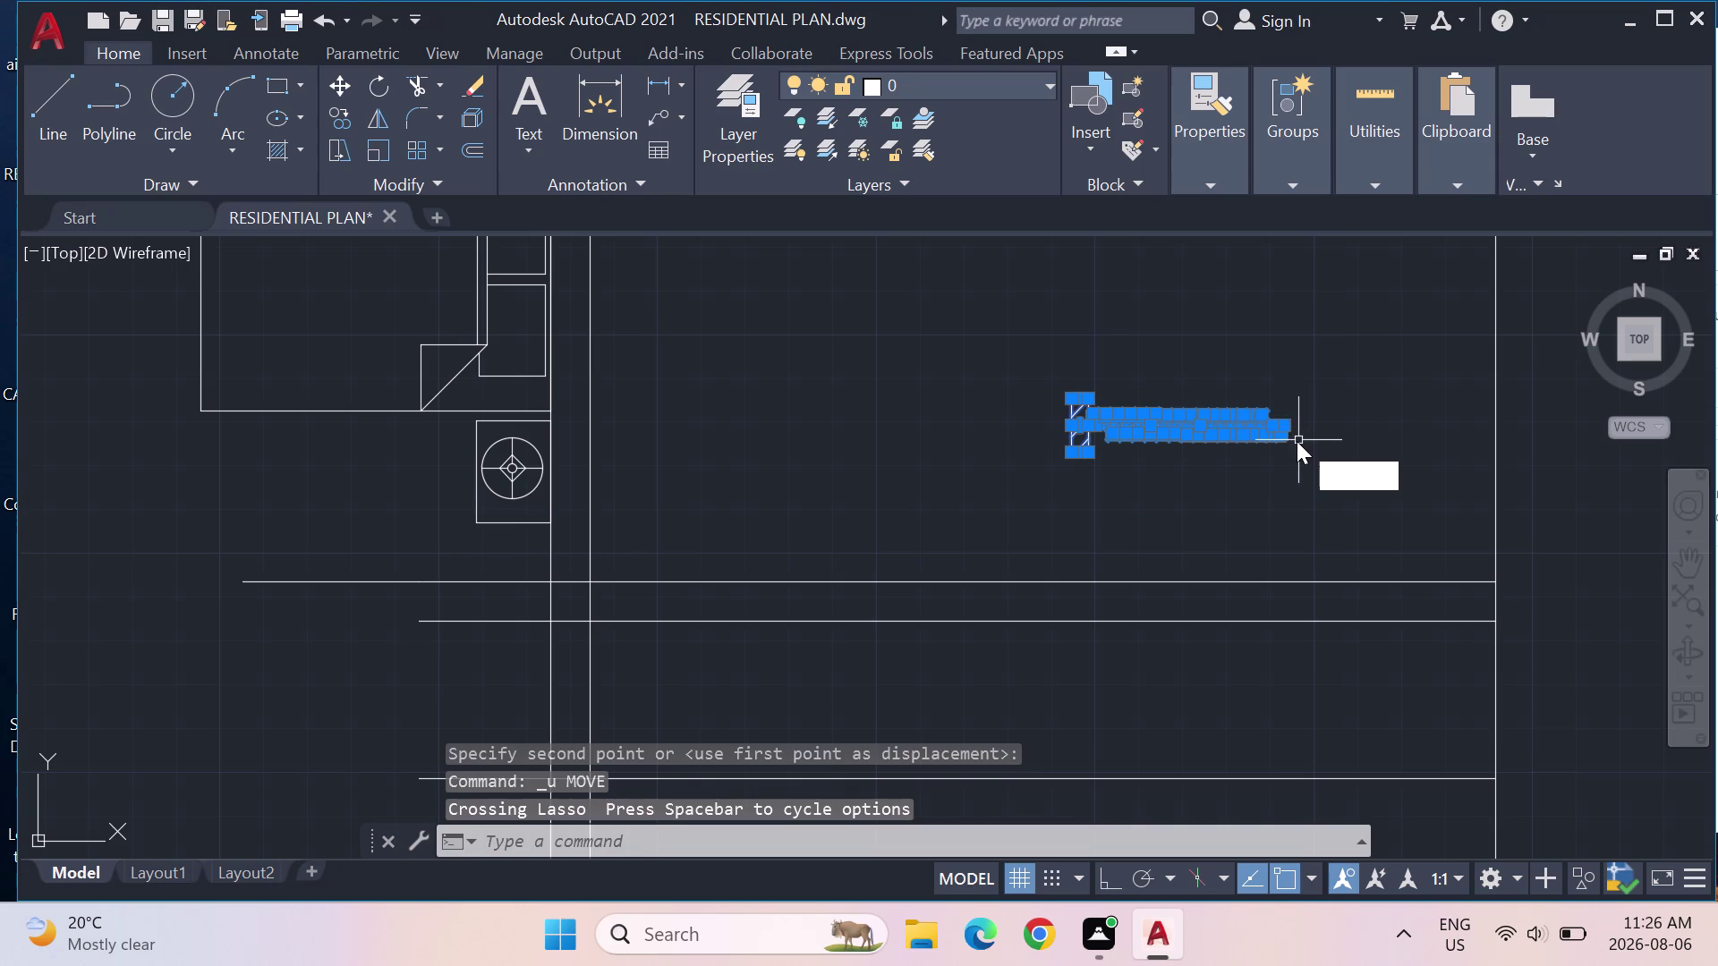
key(Return)
scroll(up, 3)
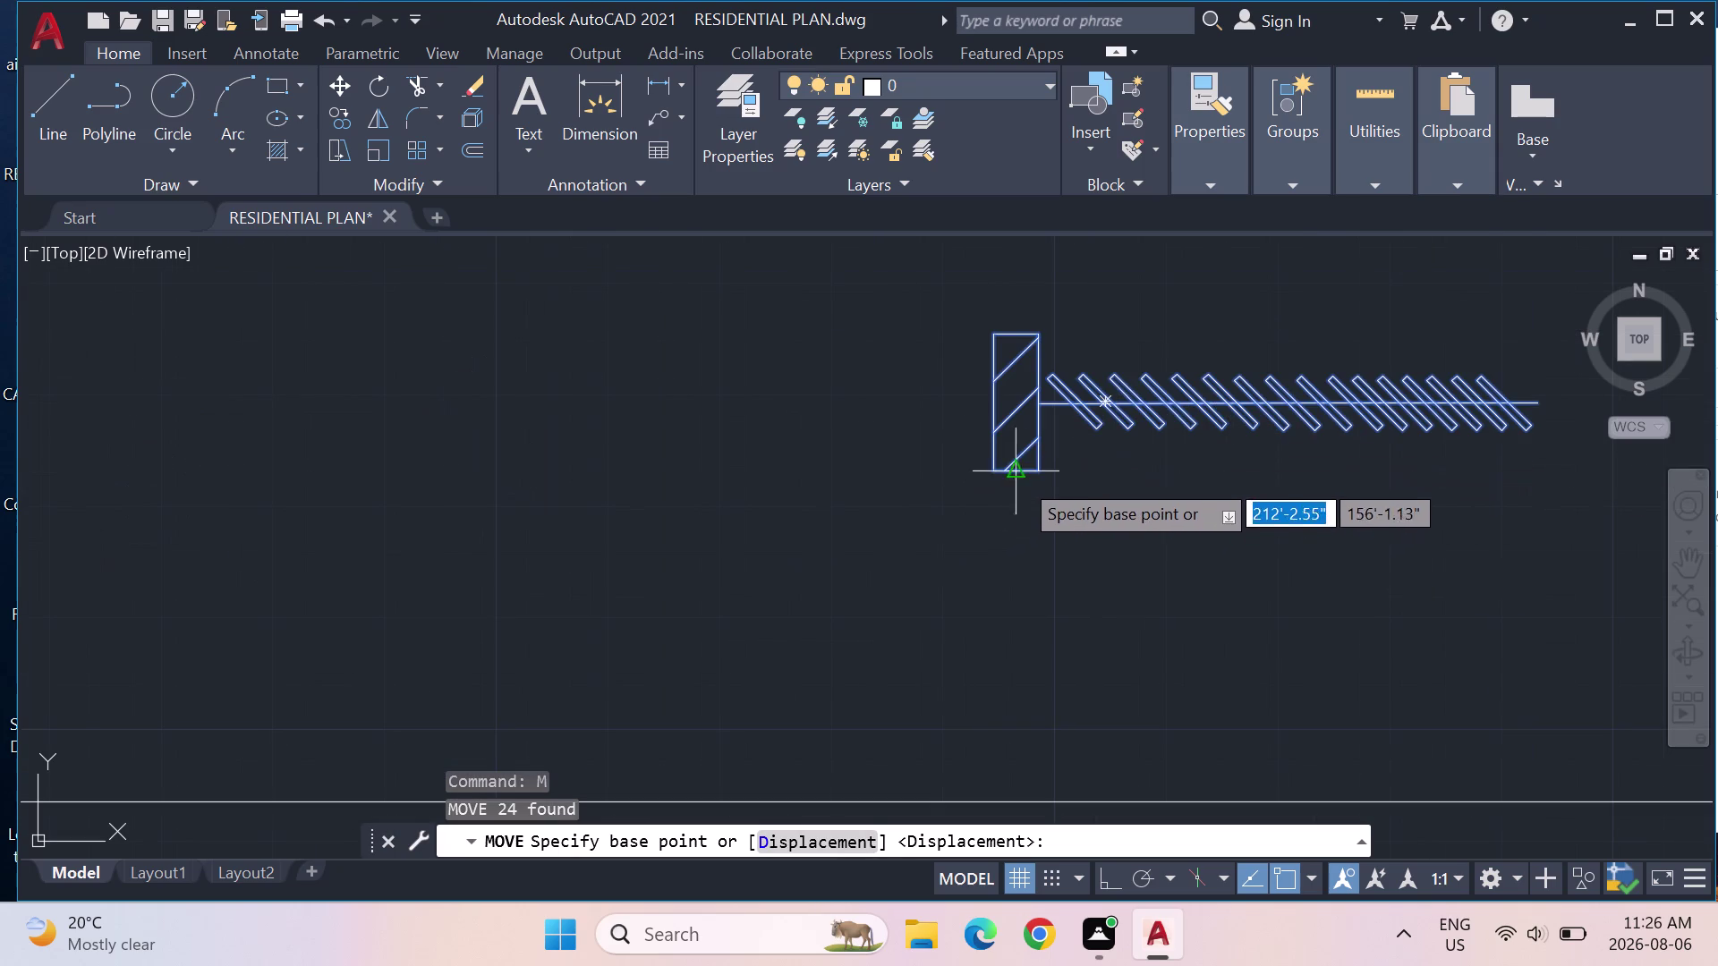
click(1025, 473)
scroll(down, 3)
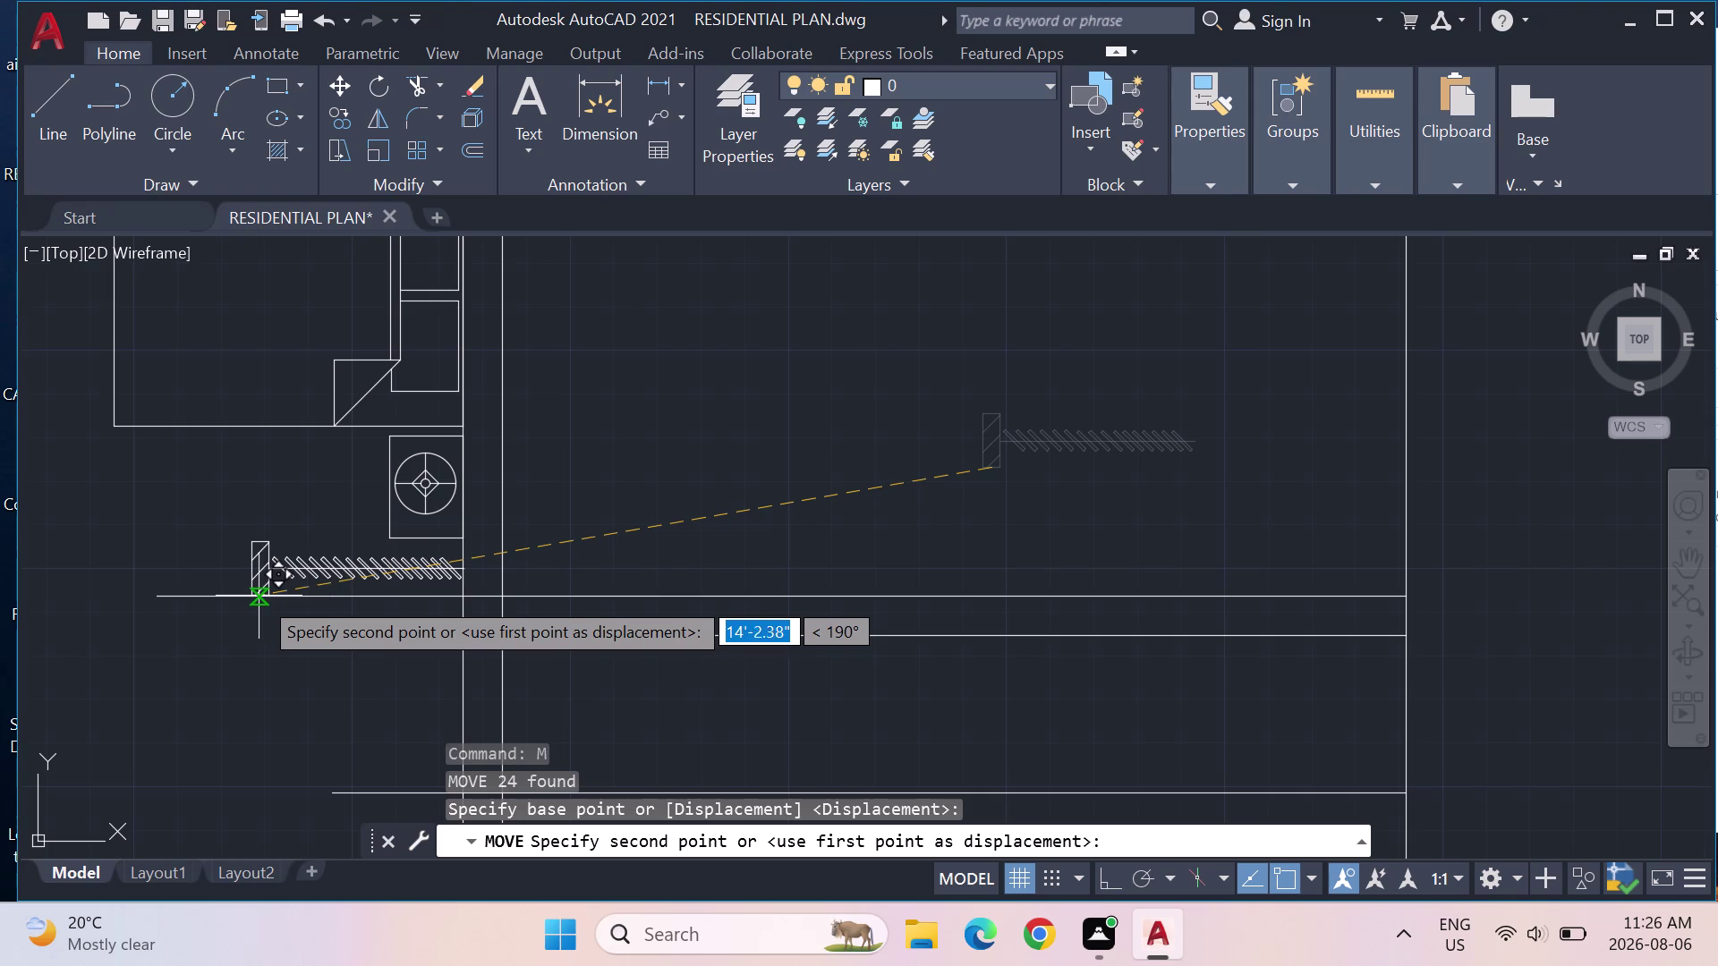
click(259, 596)
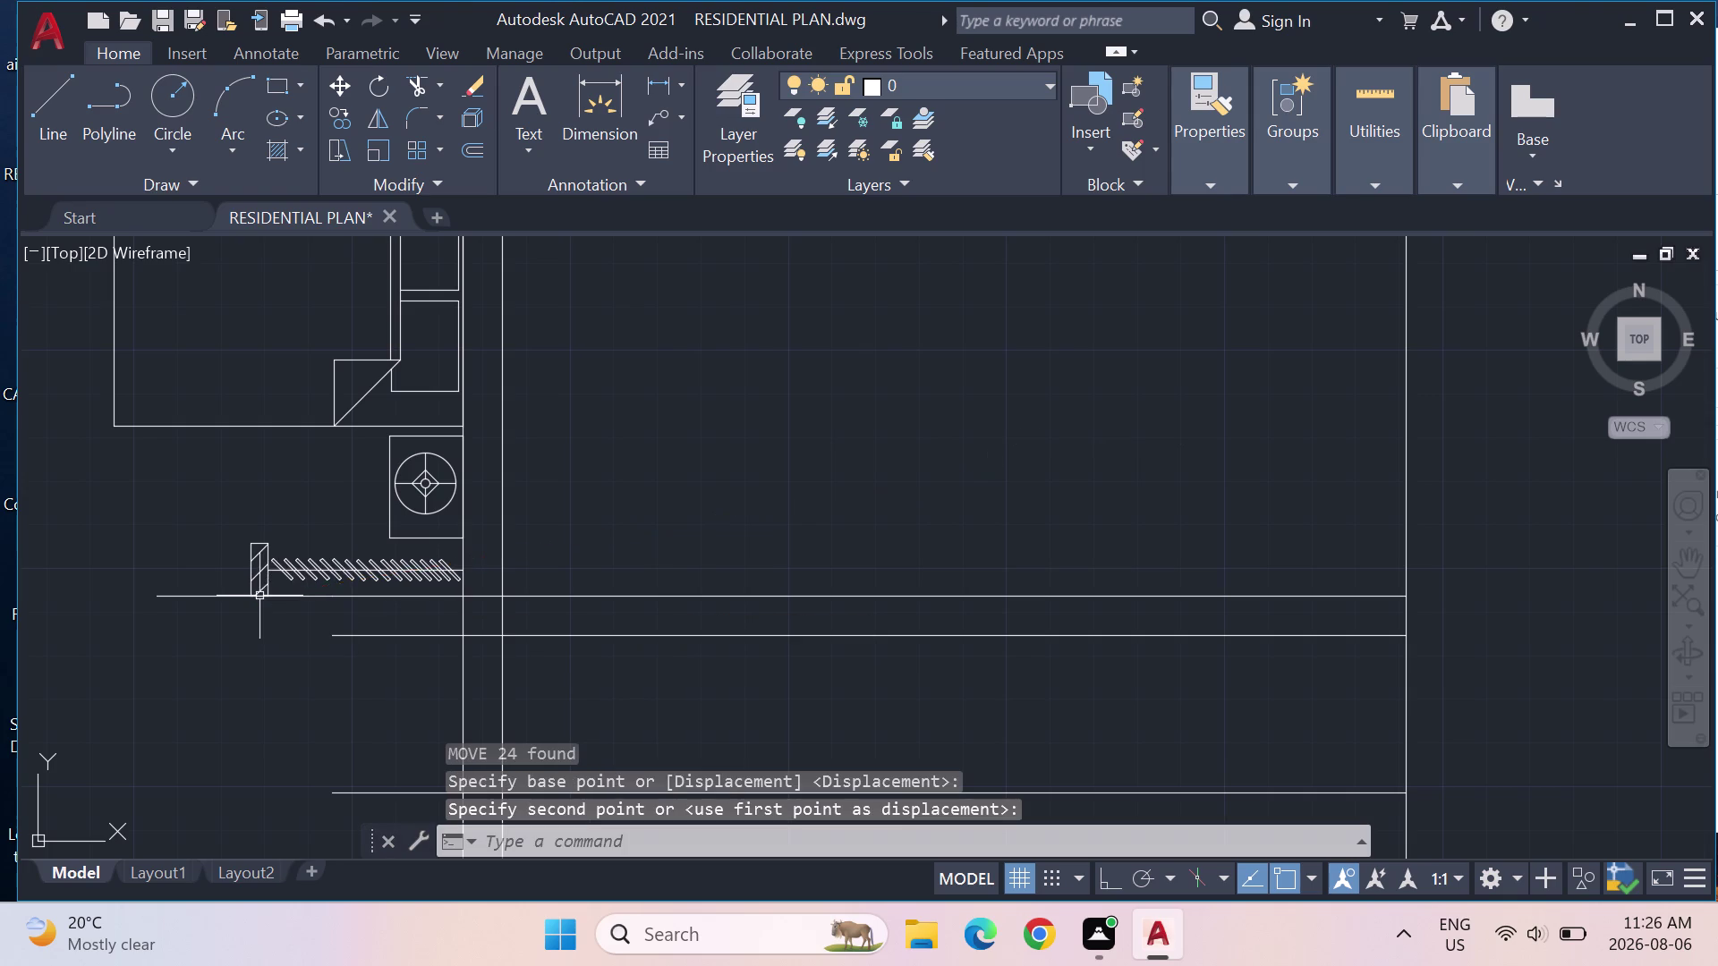
scroll(up, 3)
scroll(down, 3)
middle_drag(366, 581, 833, 516)
scroll(down, 3)
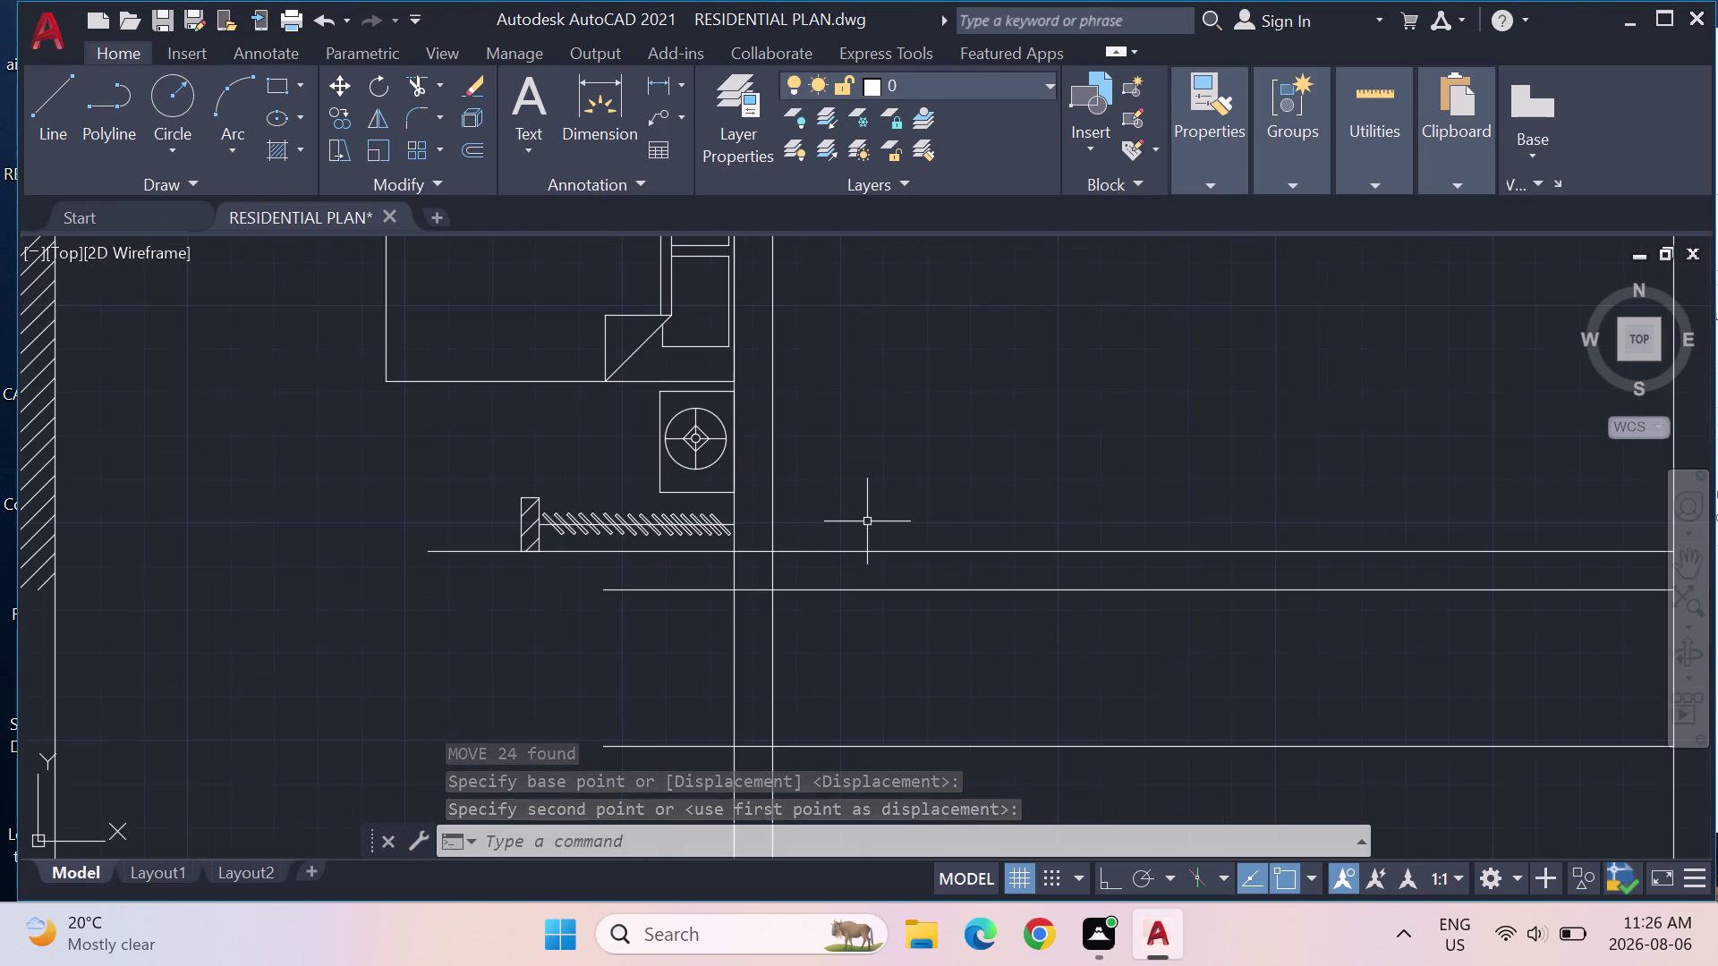
key(Escape)
scroll(down, 3)
Zoom out to the bedroom and open Measure from the Utilities panel.
scroll(down, 3)
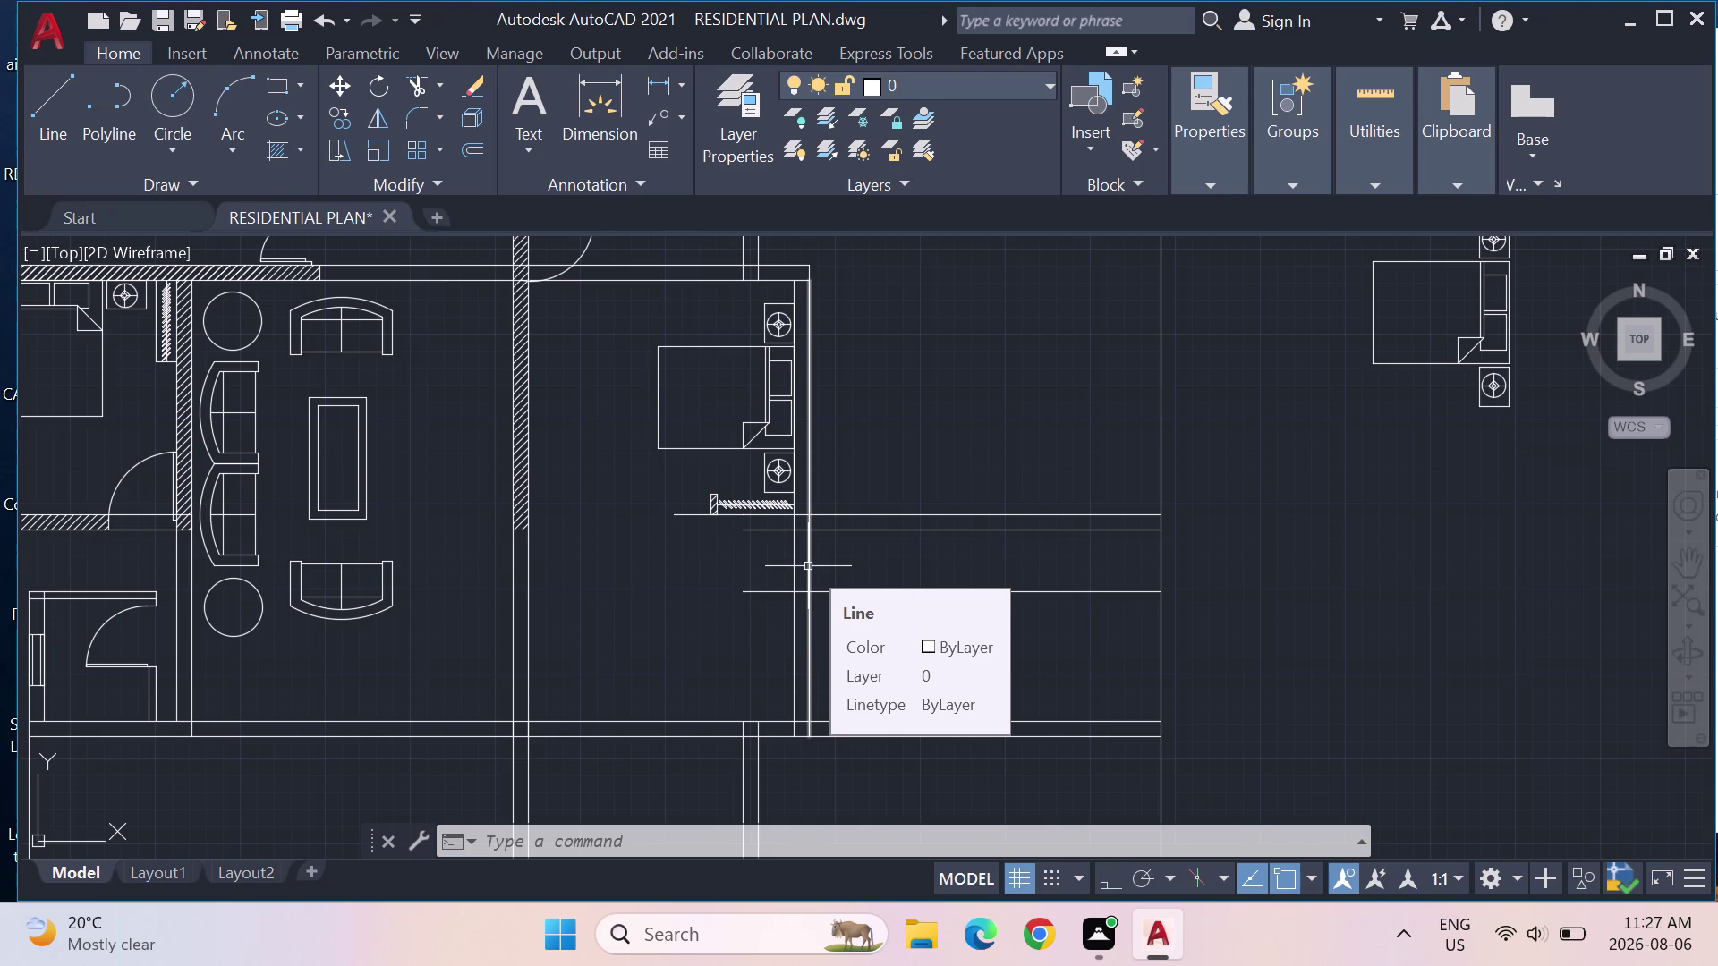
click(1382, 167)
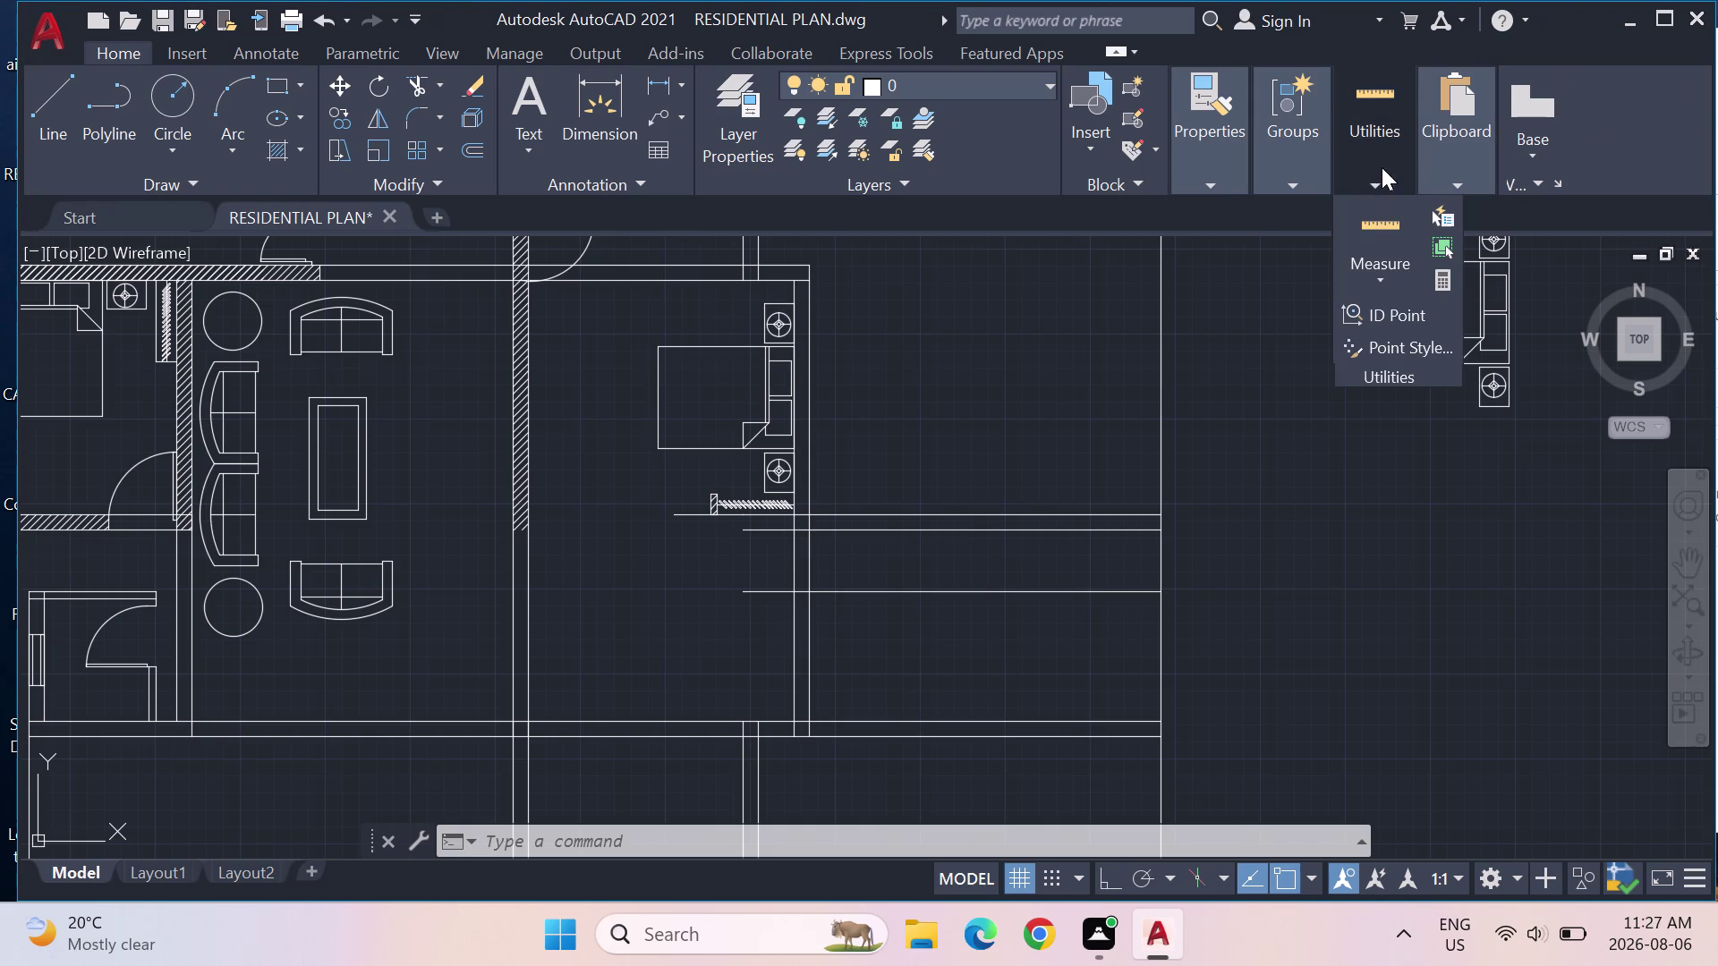
click(1391, 228)
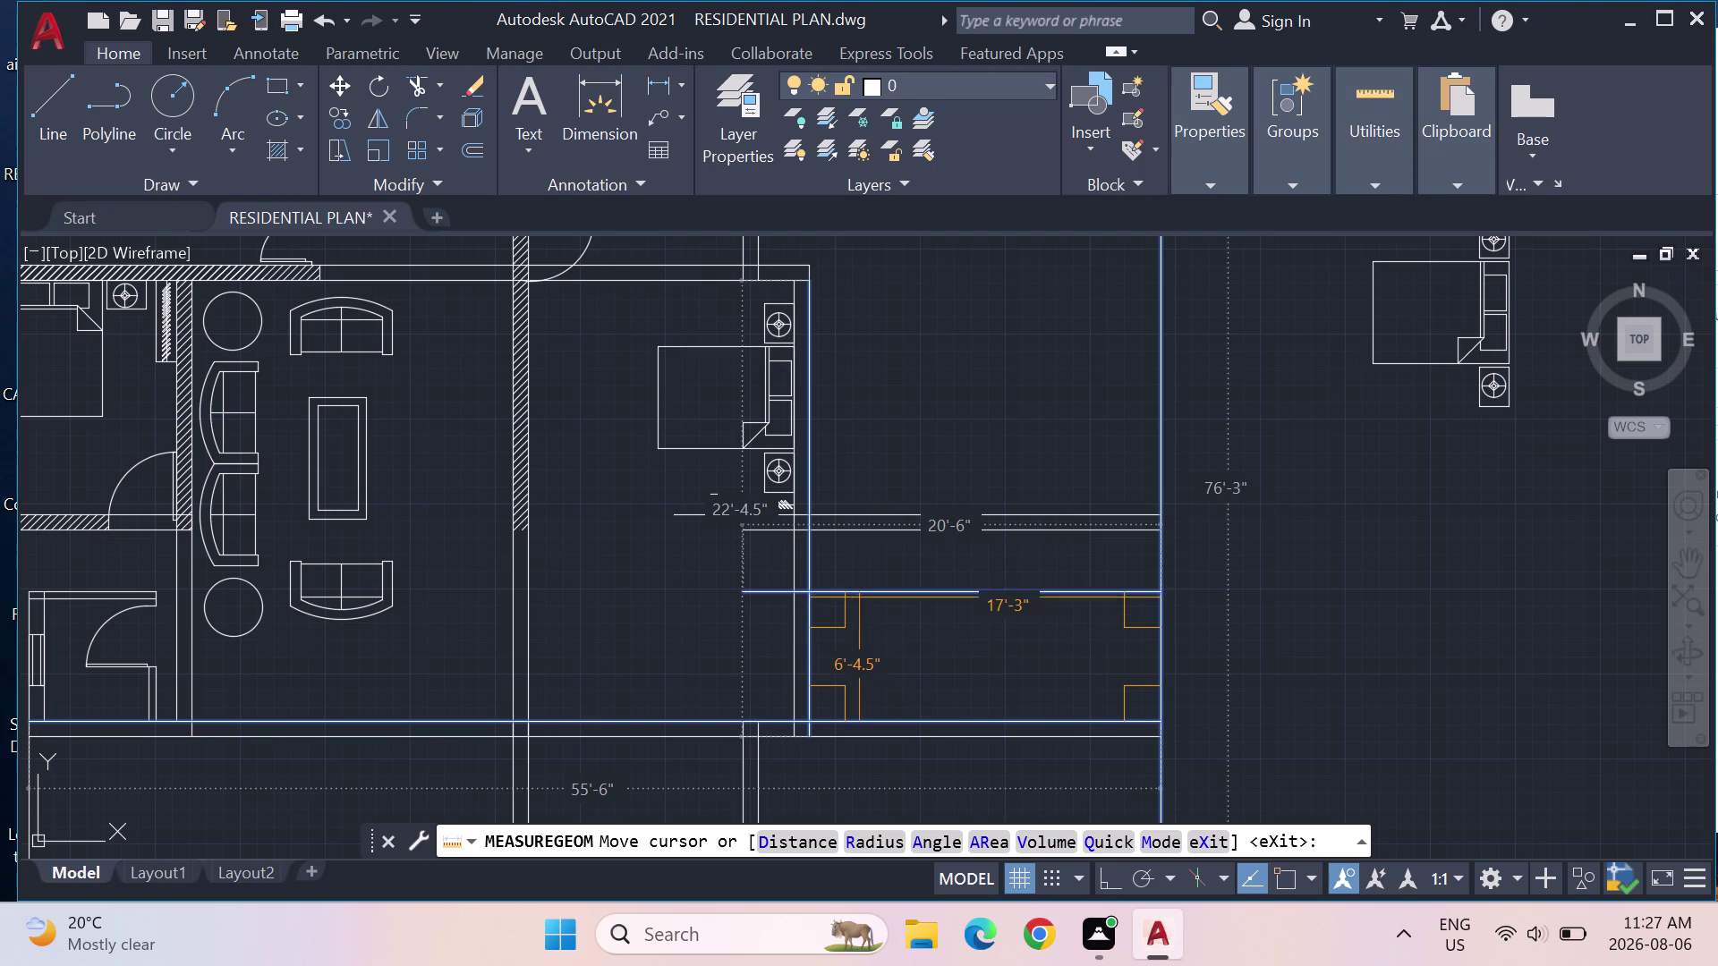
key(Escape)
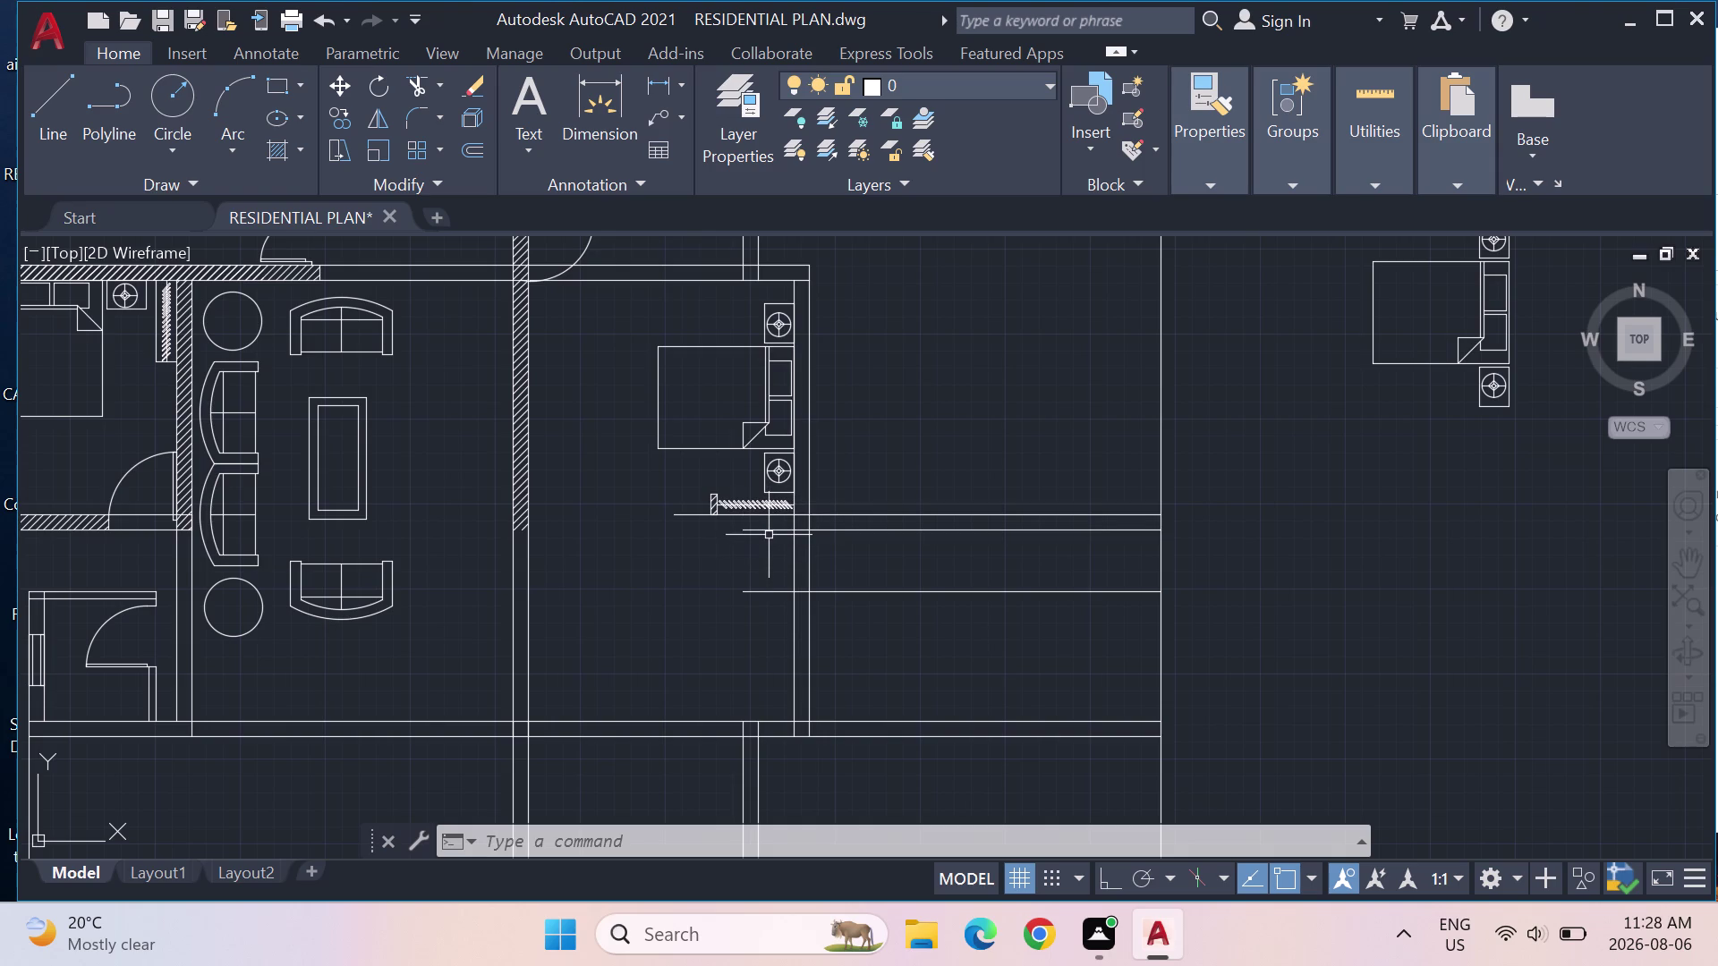
Draw a 4-foot vertical line with Ortho on, in empty space right of the plan.
scroll(up, 3)
scroll(down, 3)
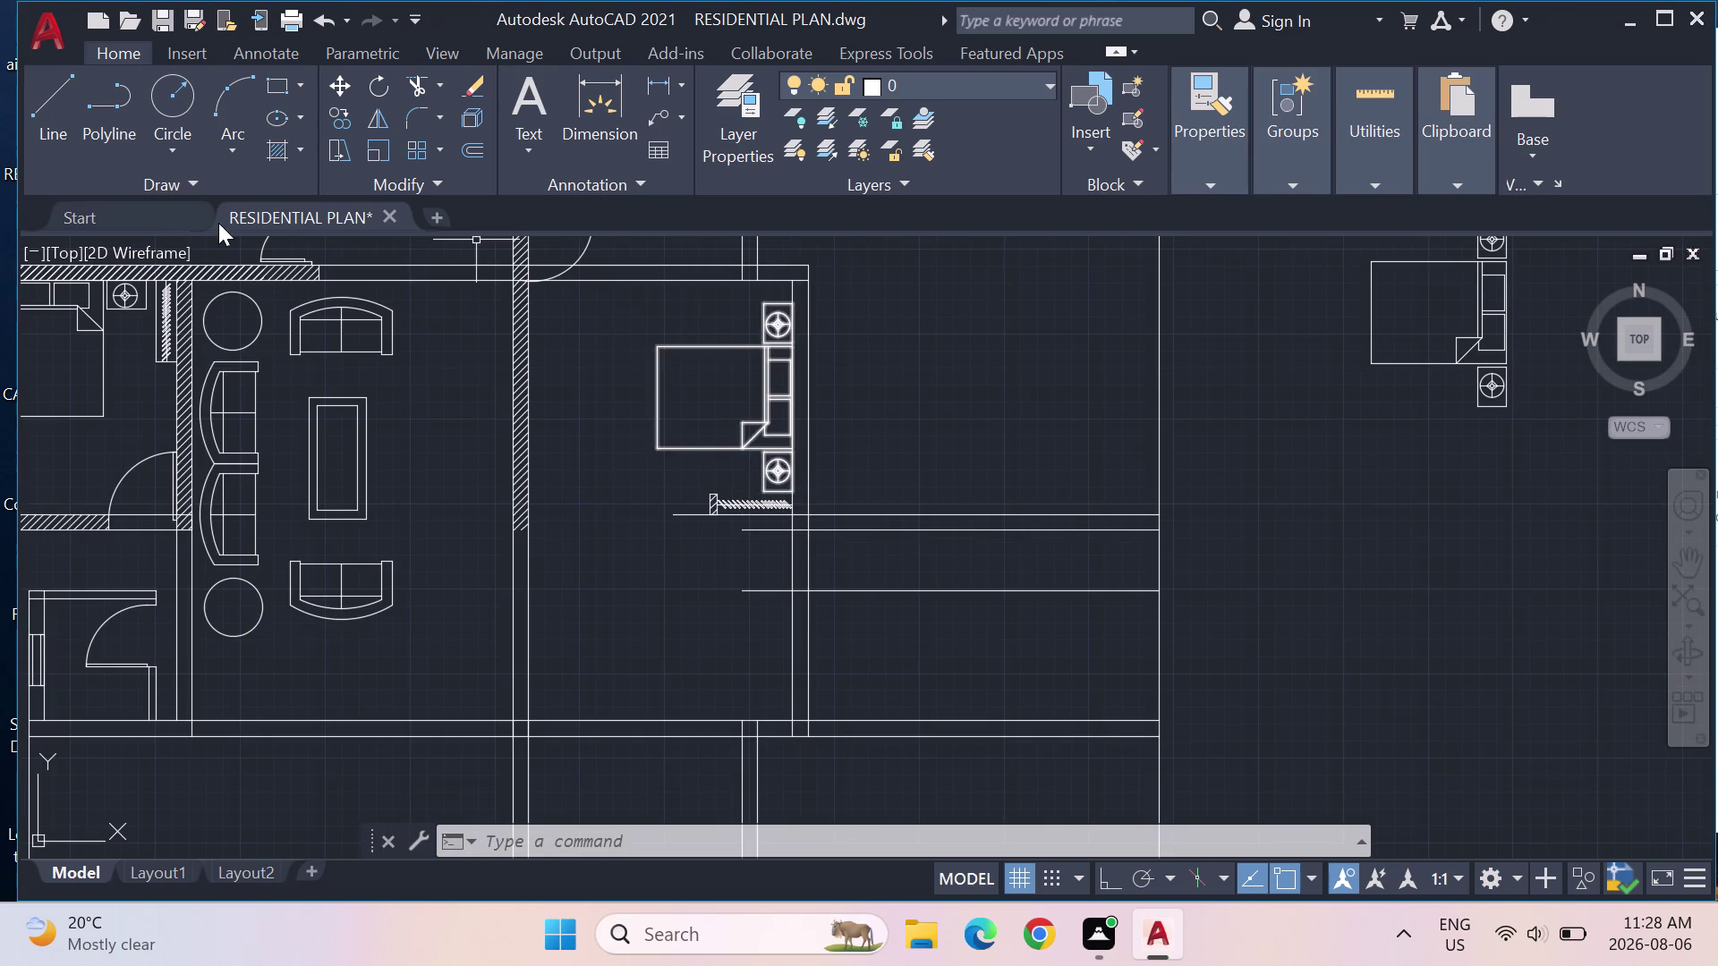
click(59, 98)
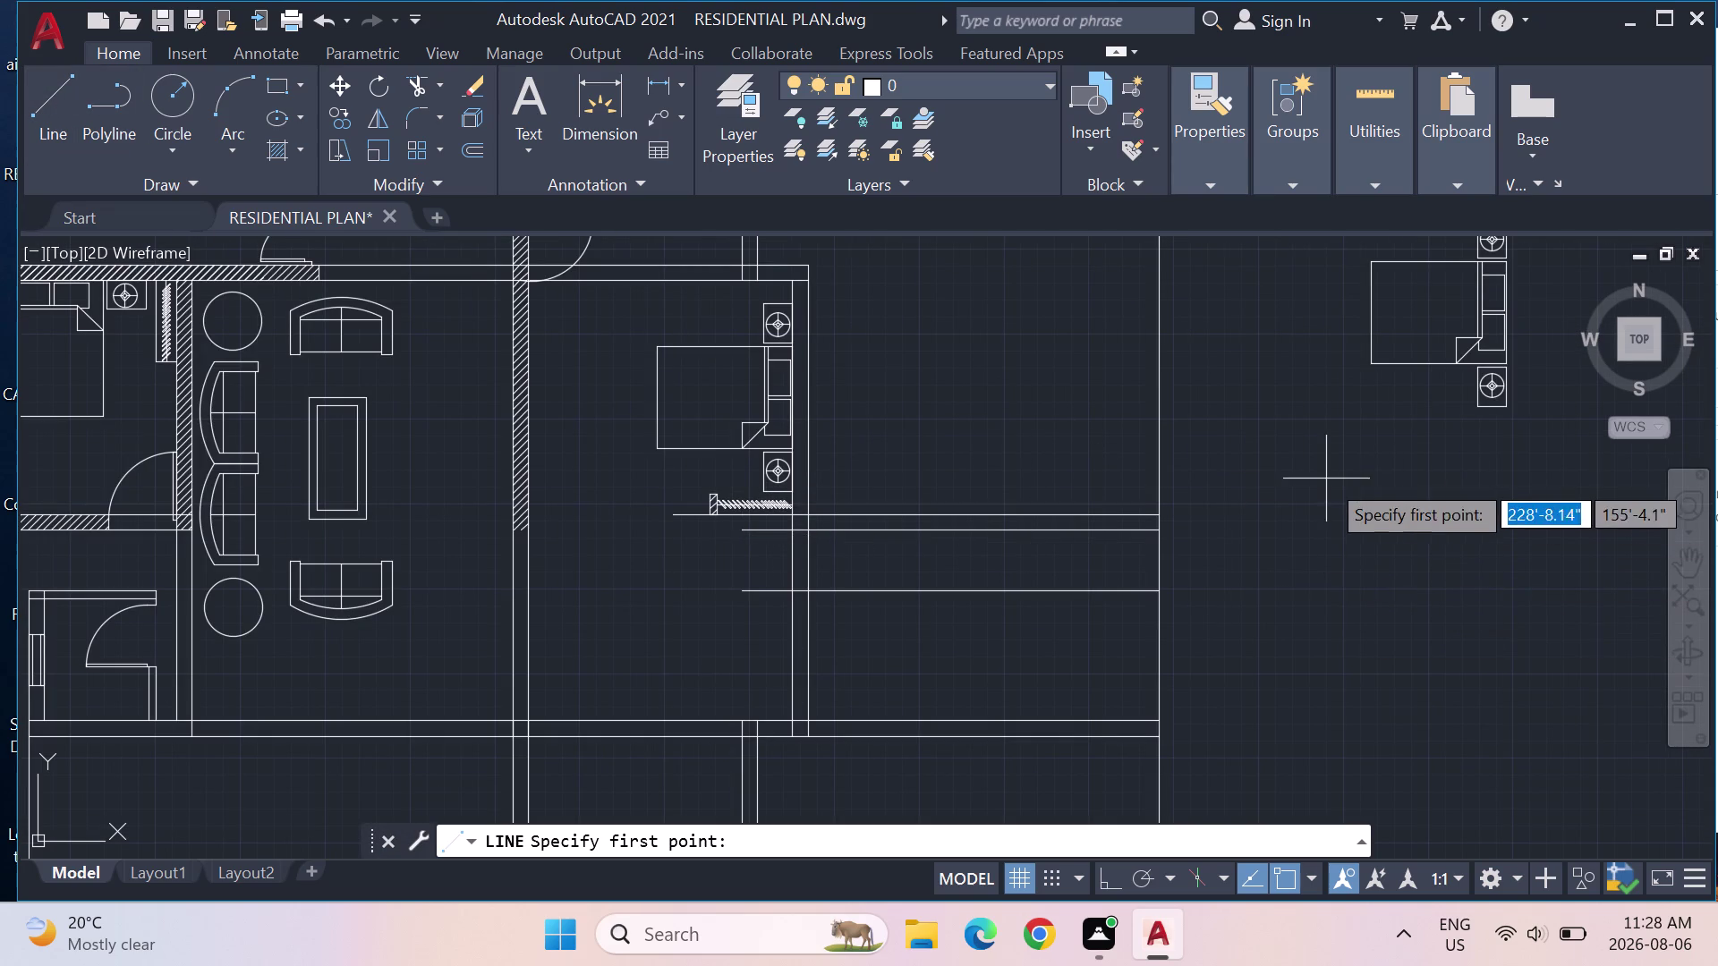
drag(1320, 474, 1318, 488)
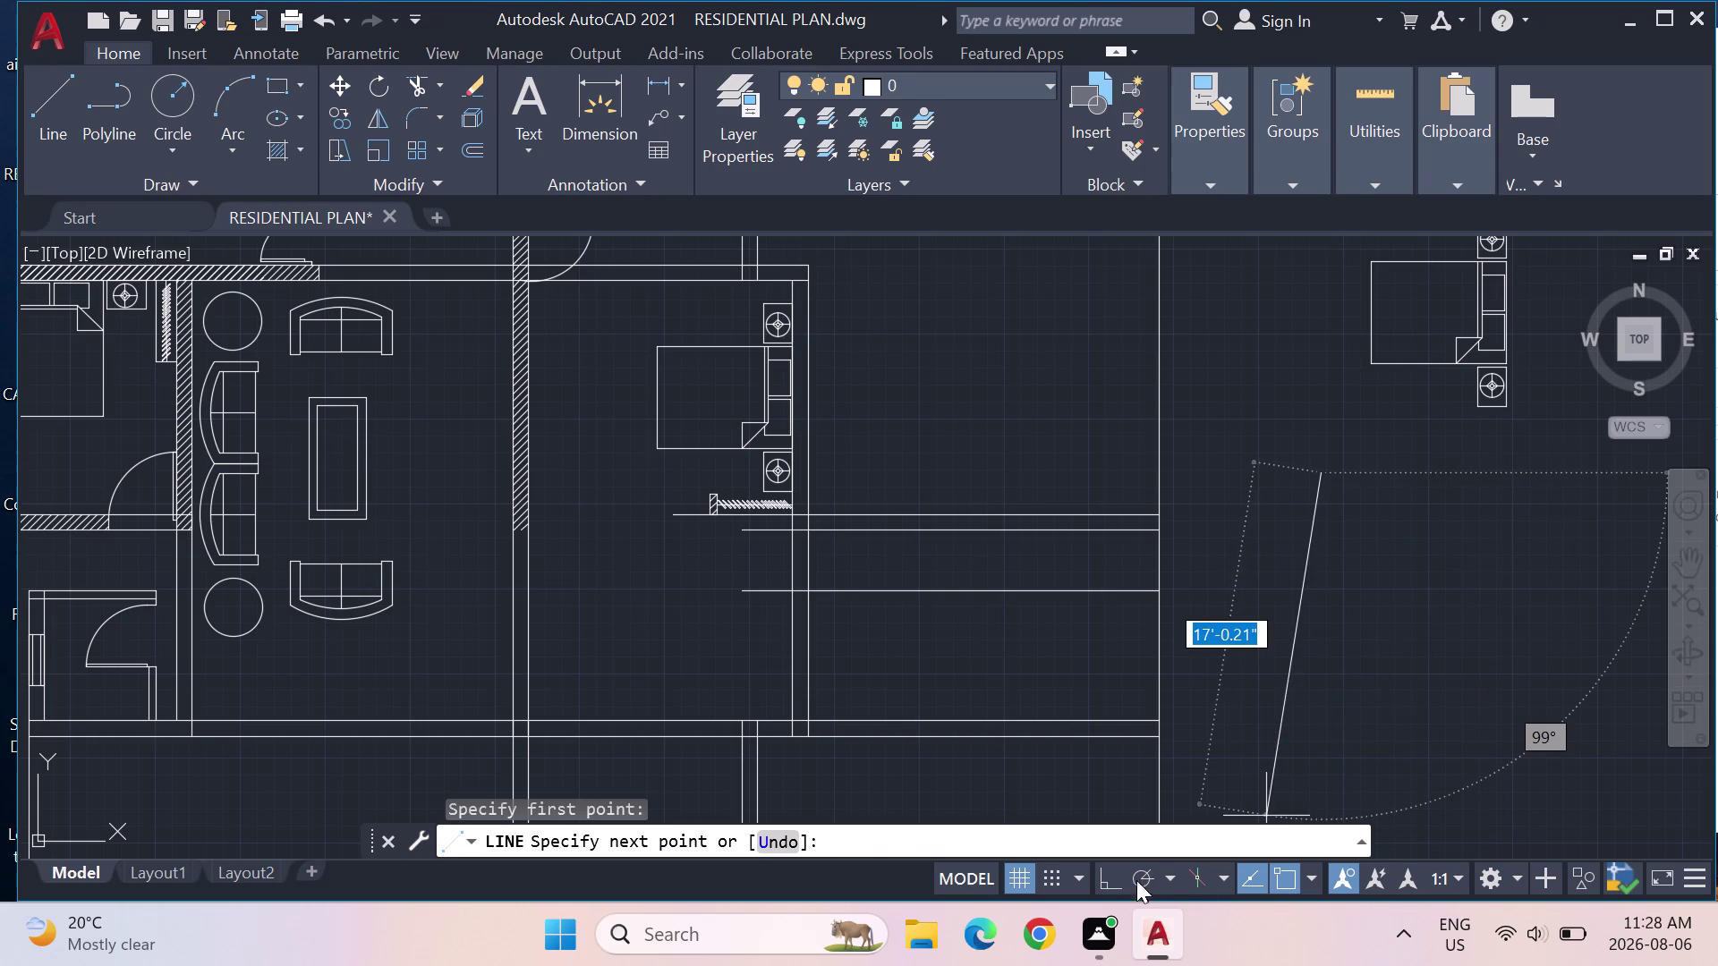
click(1119, 879)
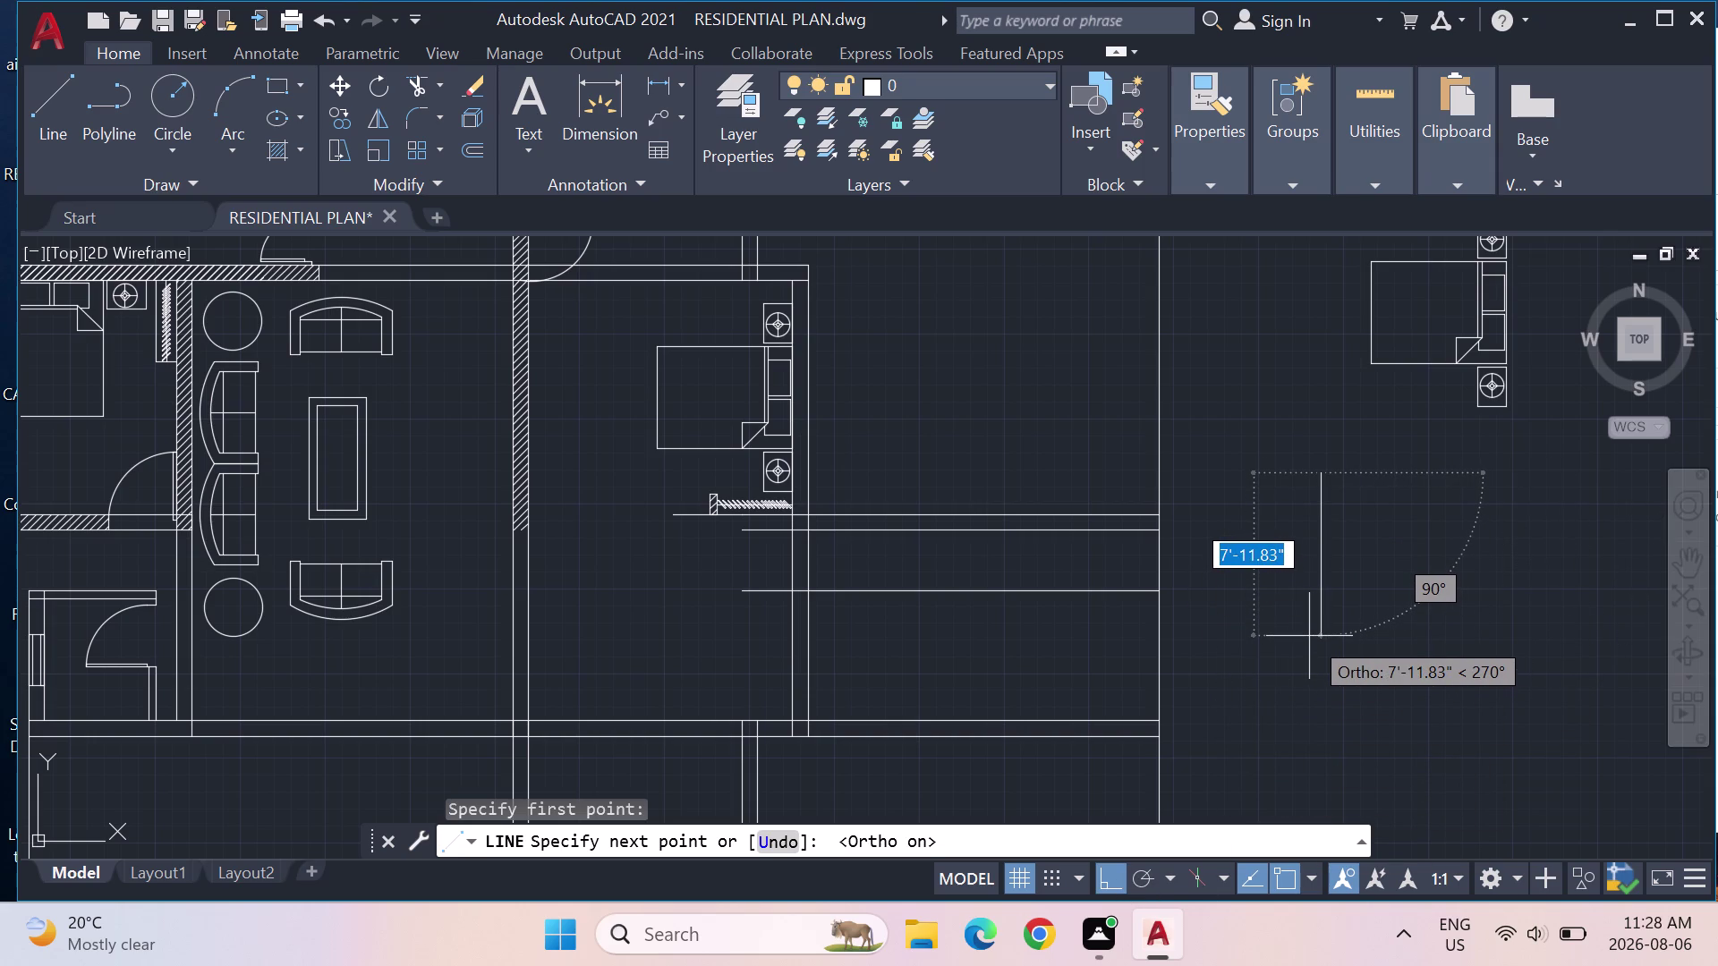
key(4)
key(apostrophe)
key(Return)
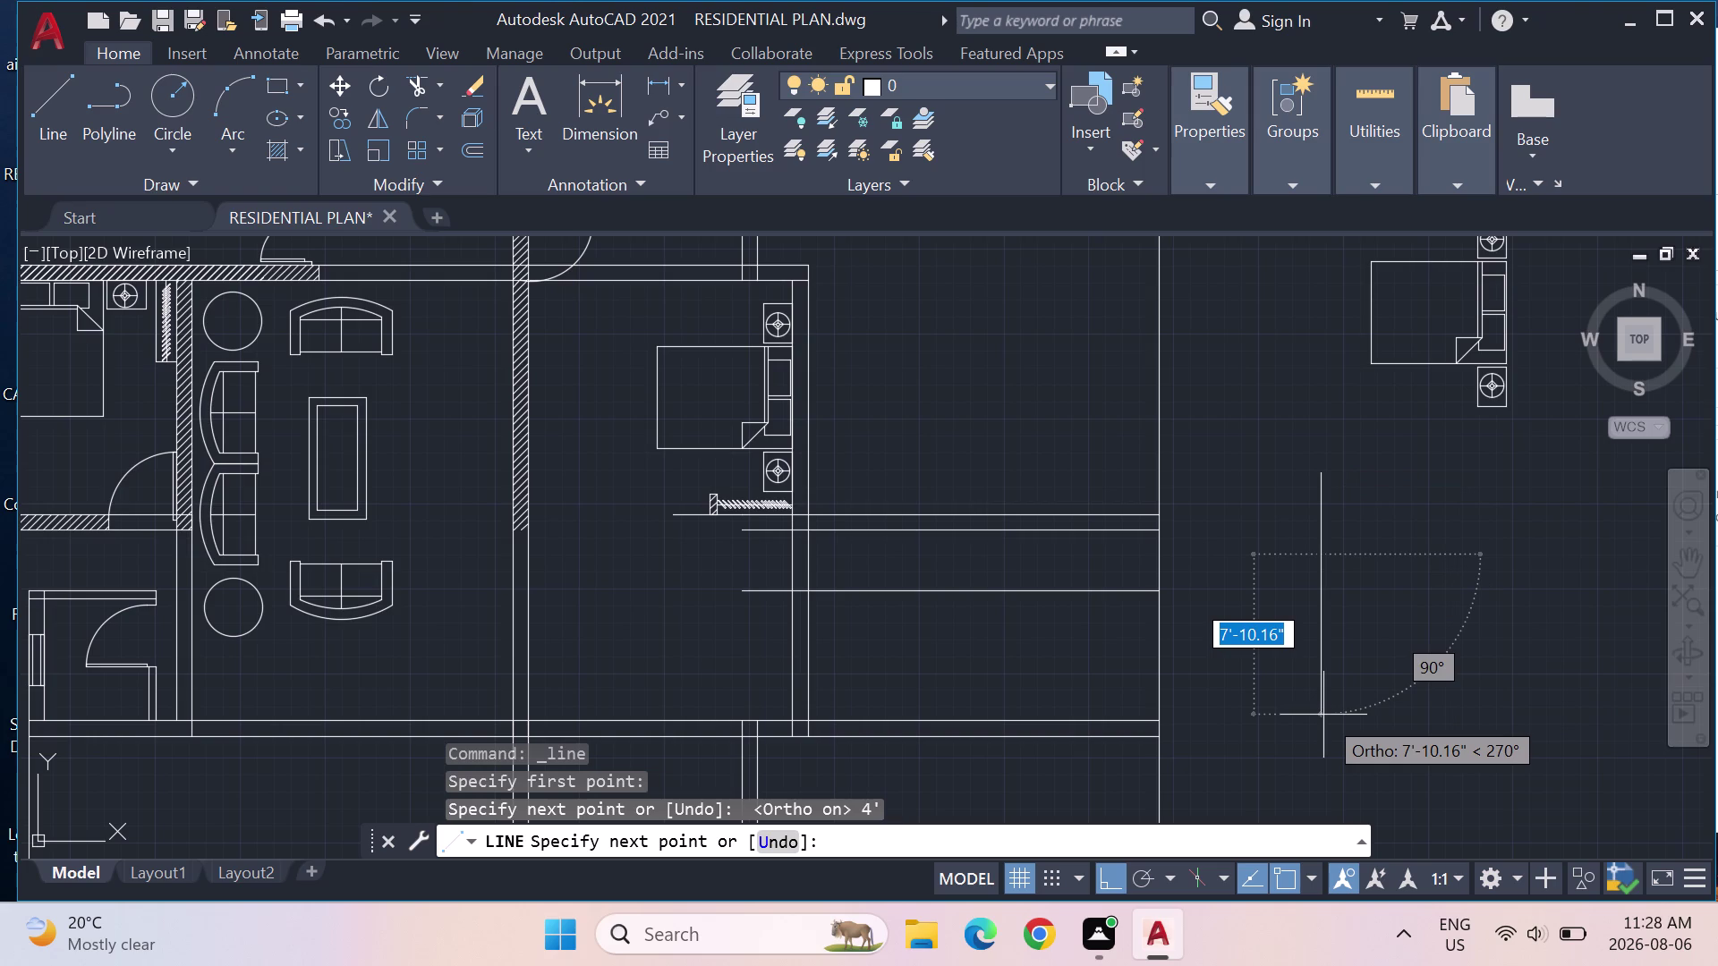
key(Escape)
middle_drag(1457, 584, 1314, 640)
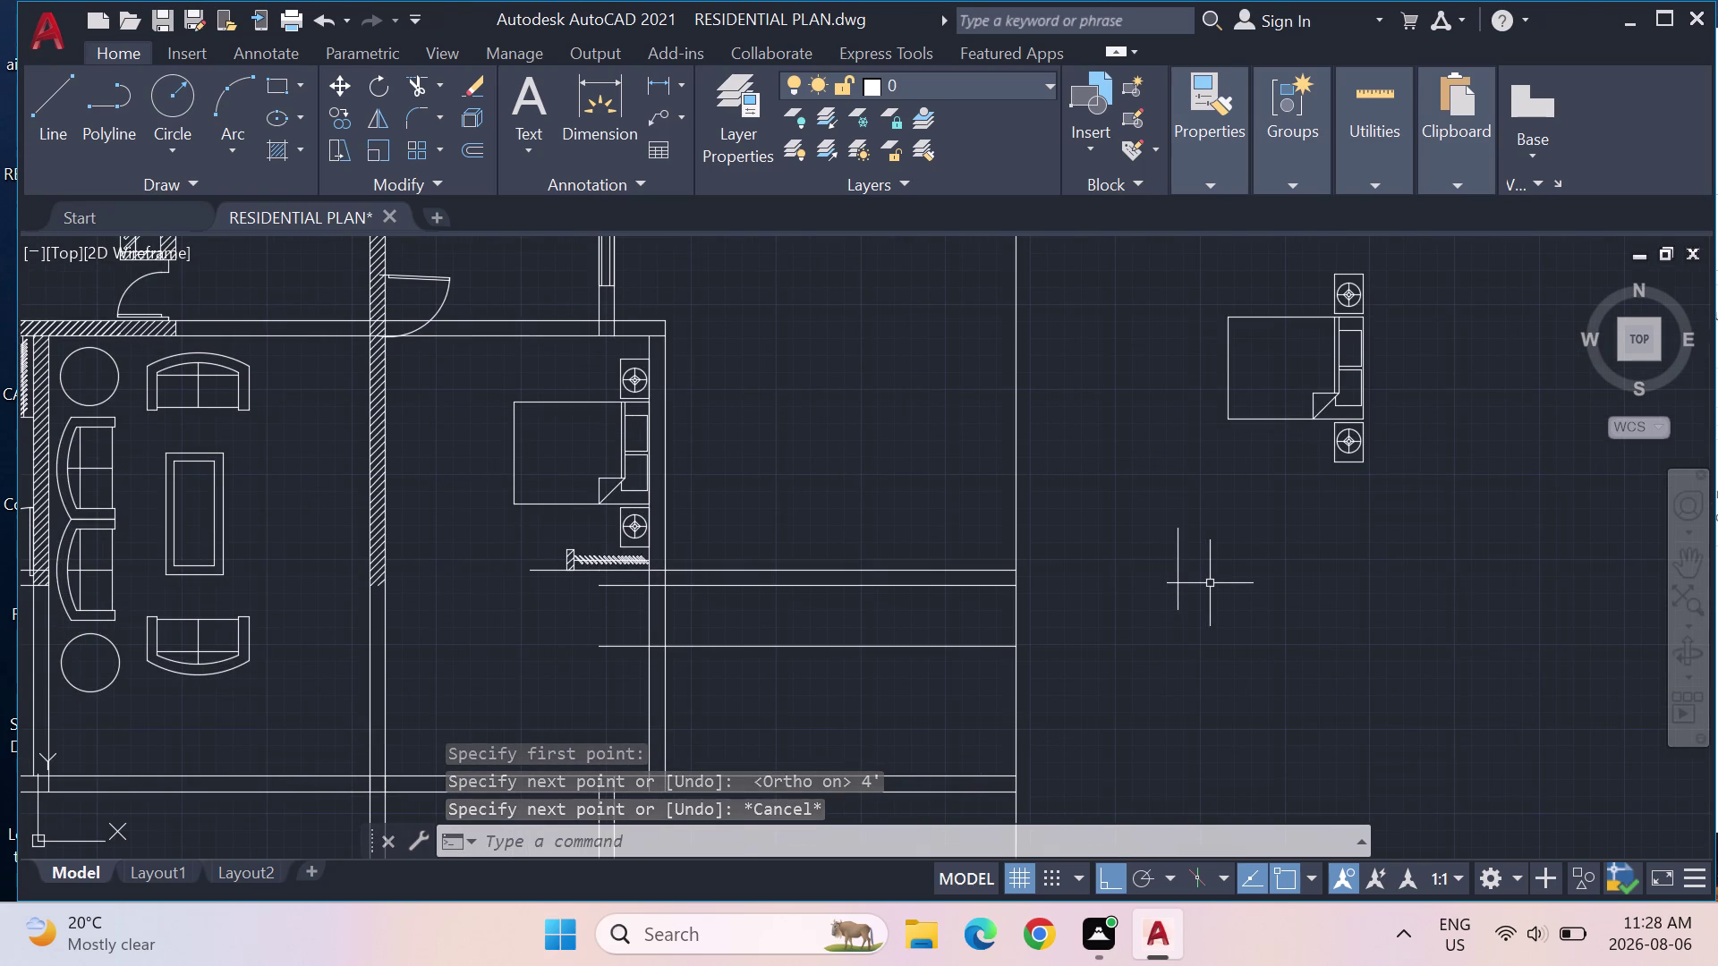
text(CO)
key(Return)
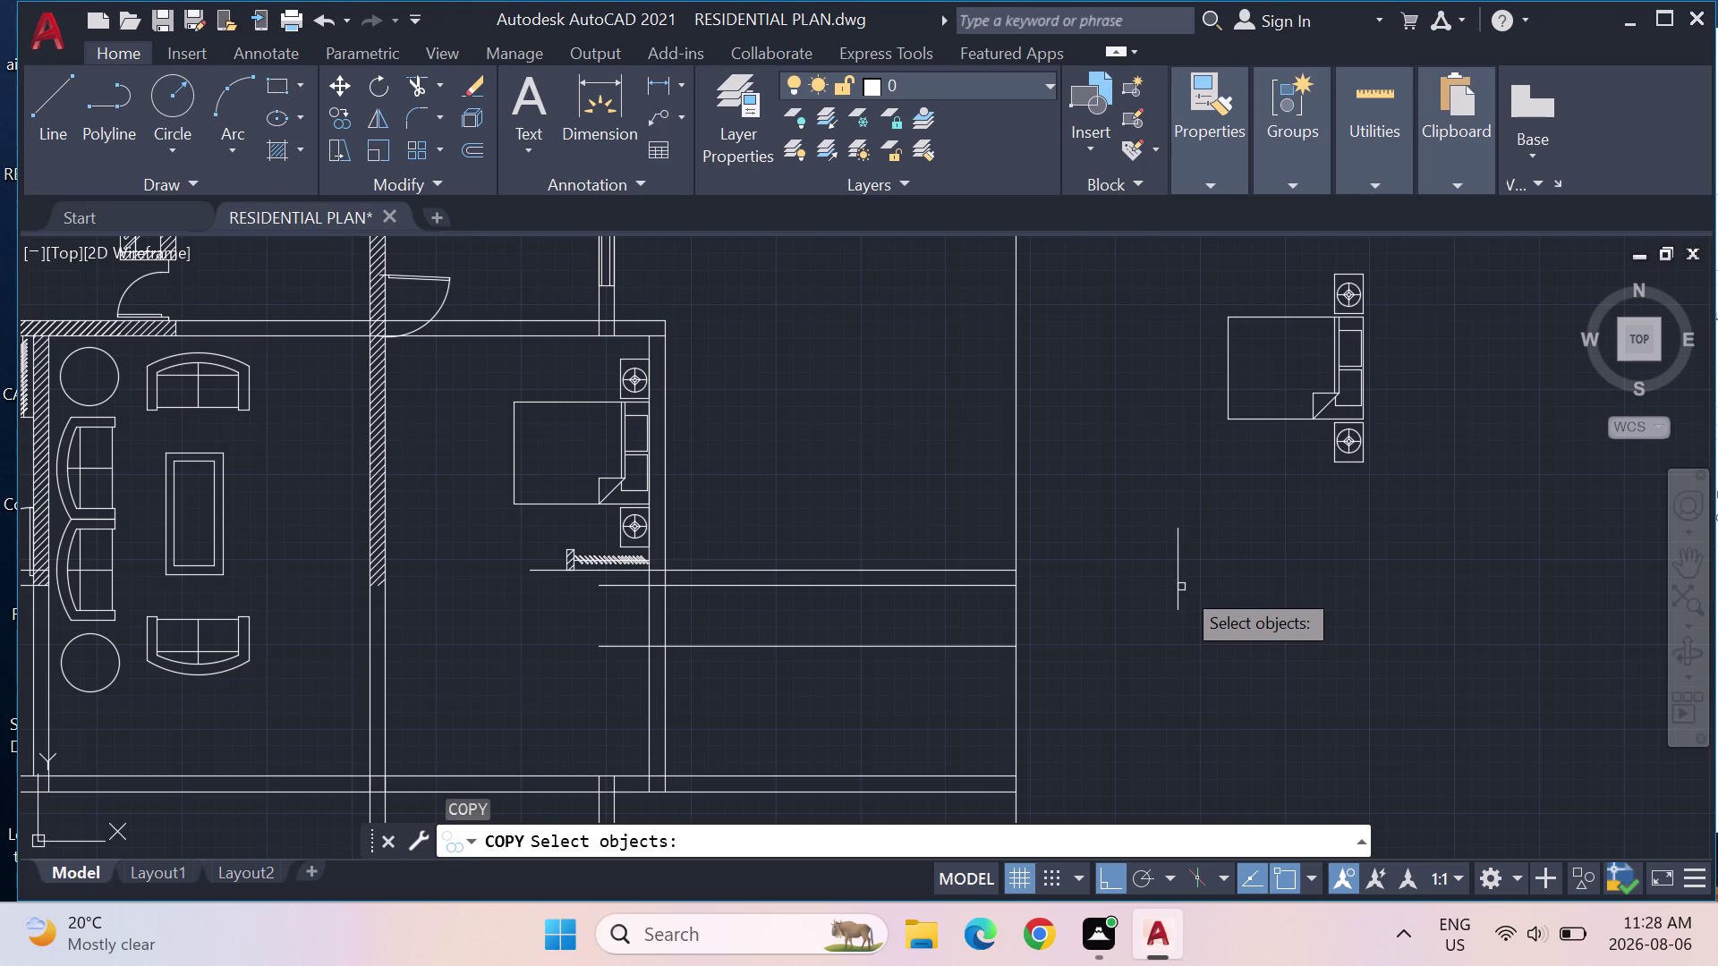
Attempt a copy of the hanger line with 10 entered, then cancel it.
click(1177, 579)
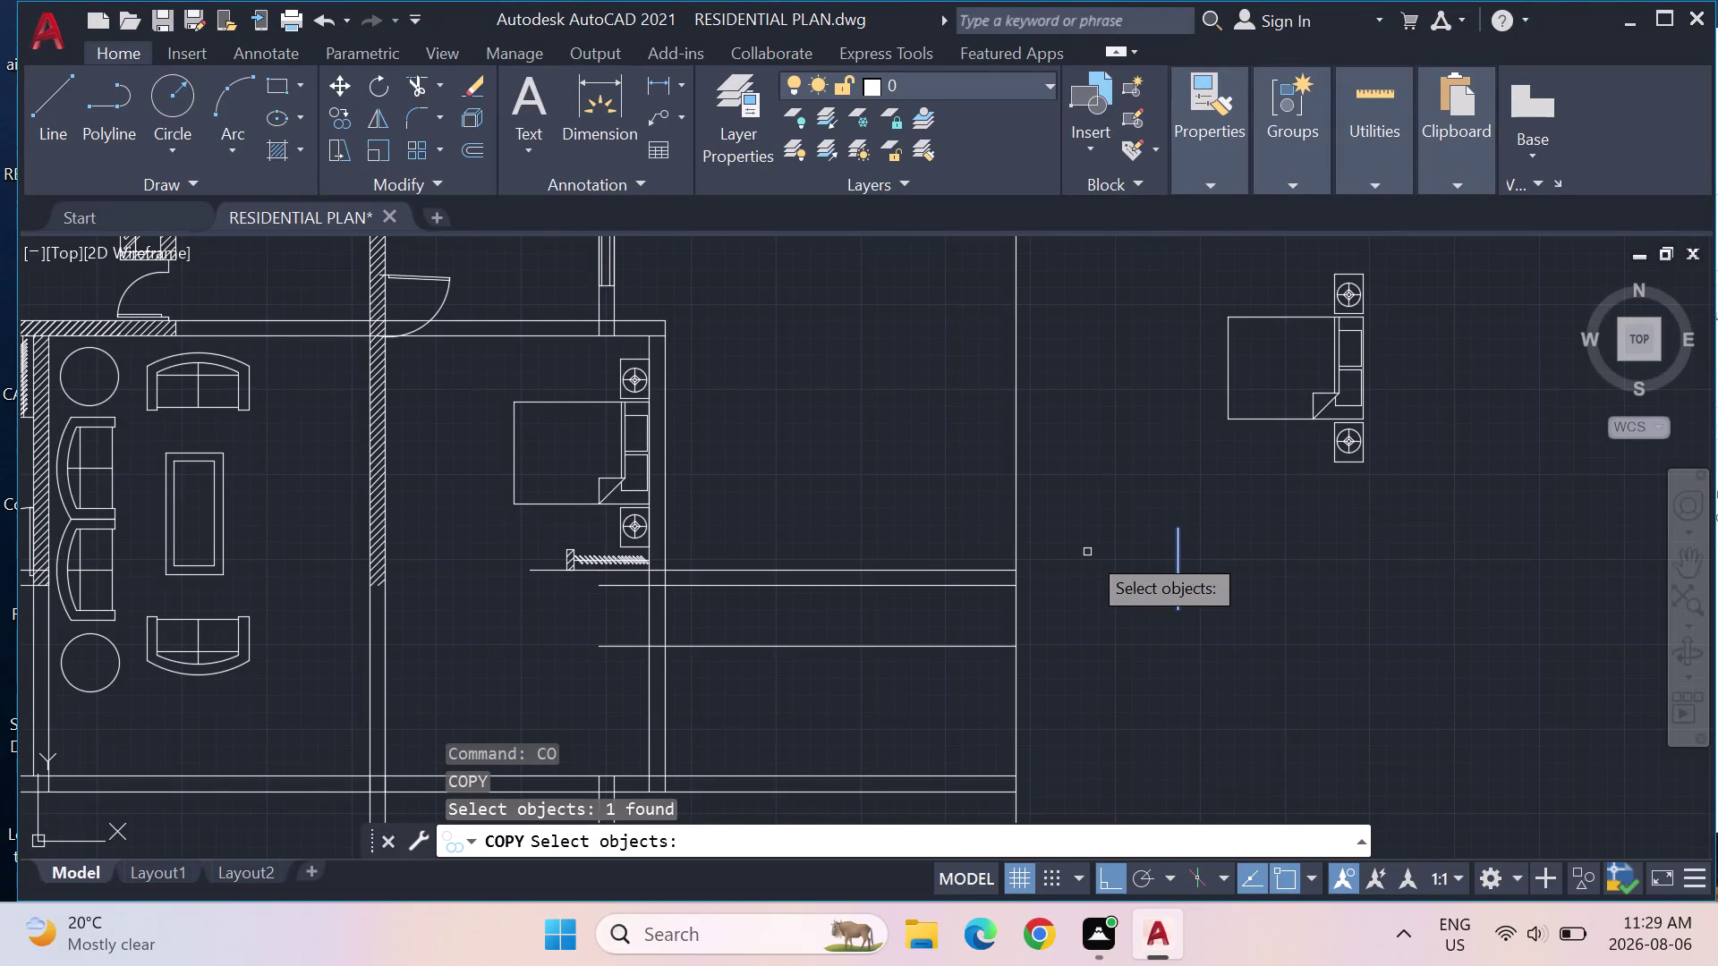
text(10)
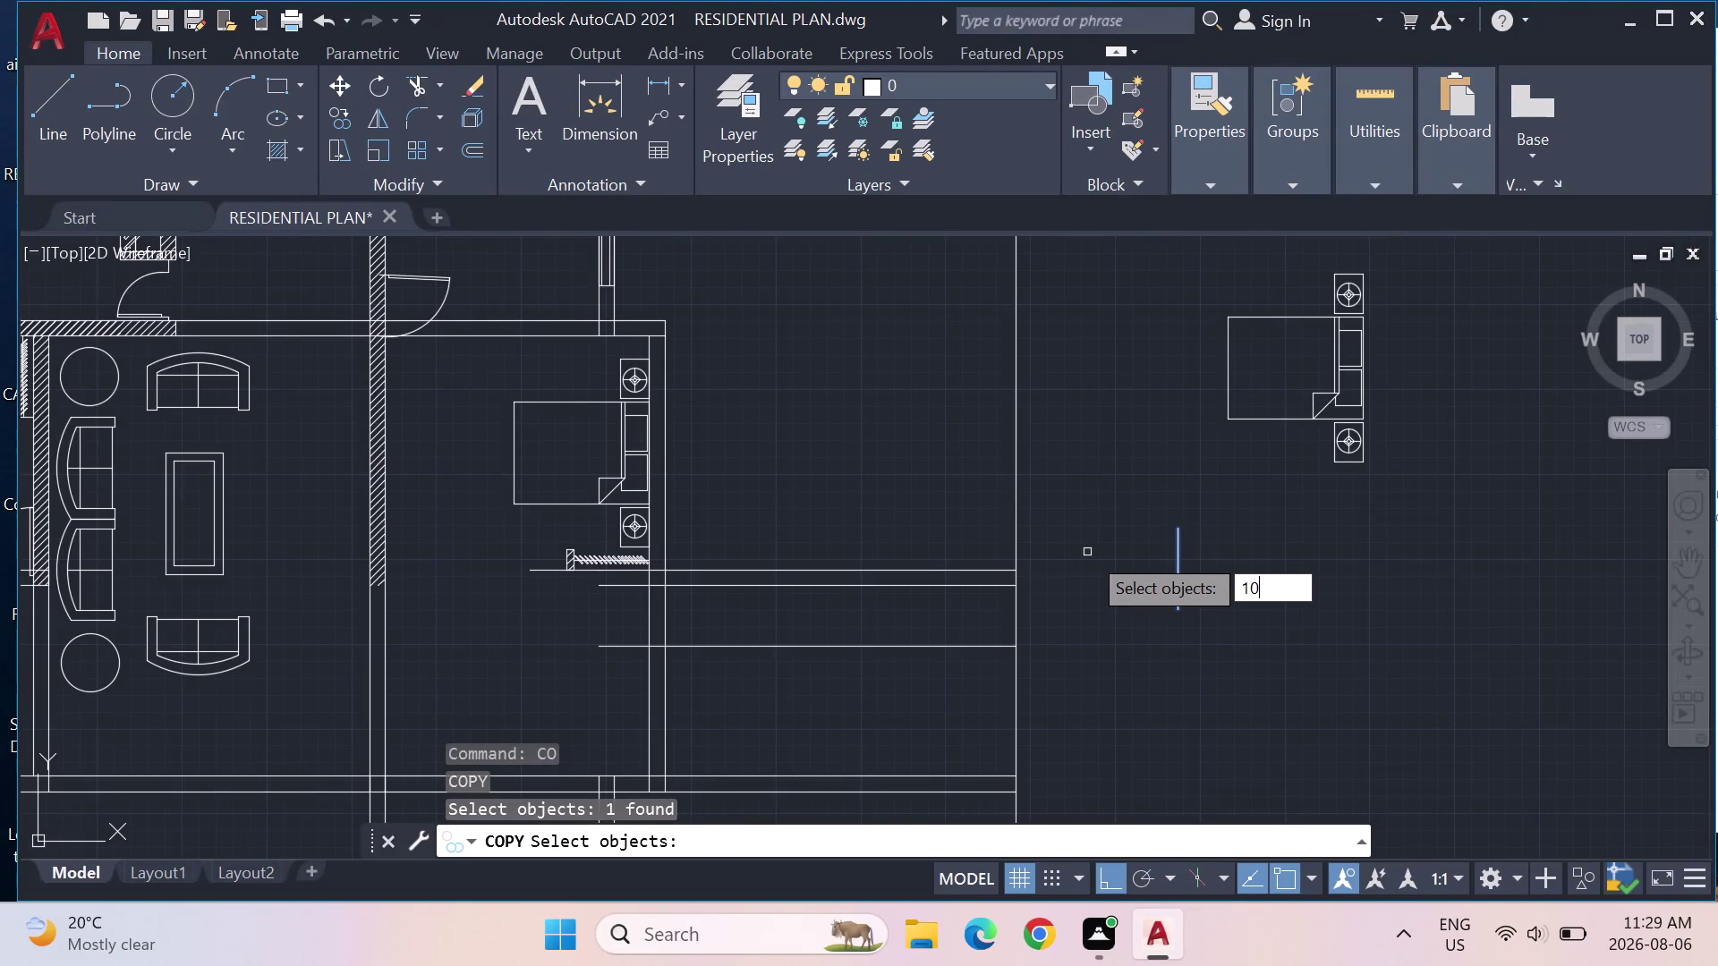
key(Return)
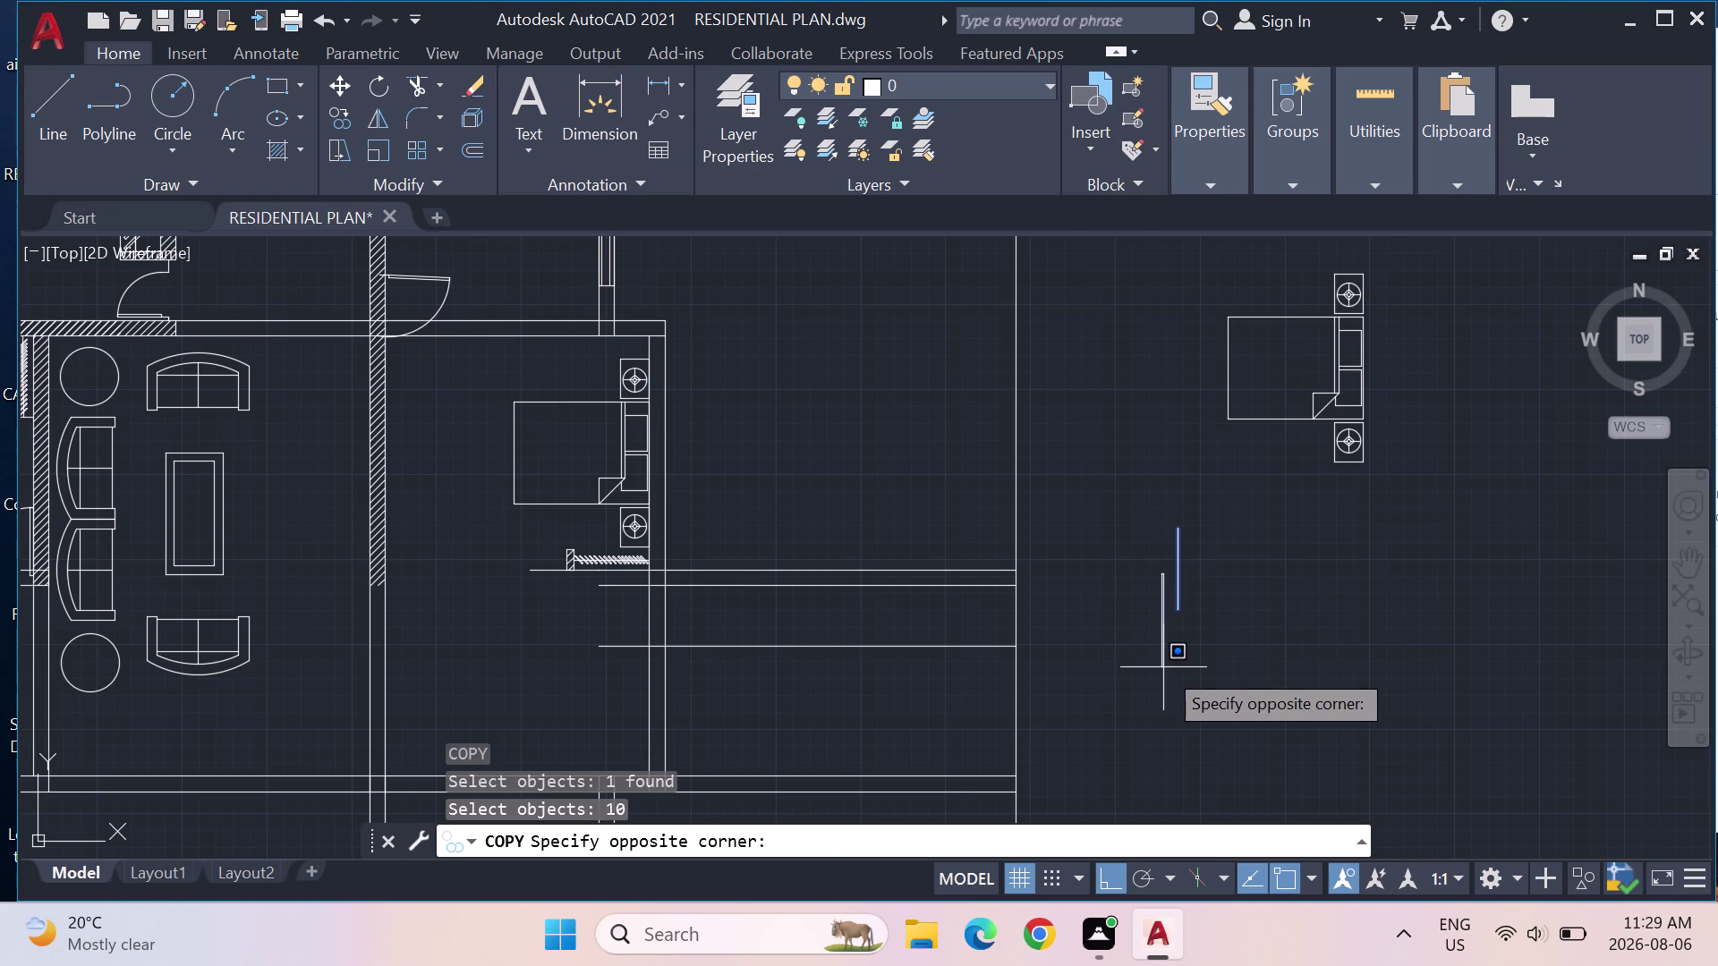
key(Return)
key(Escape)
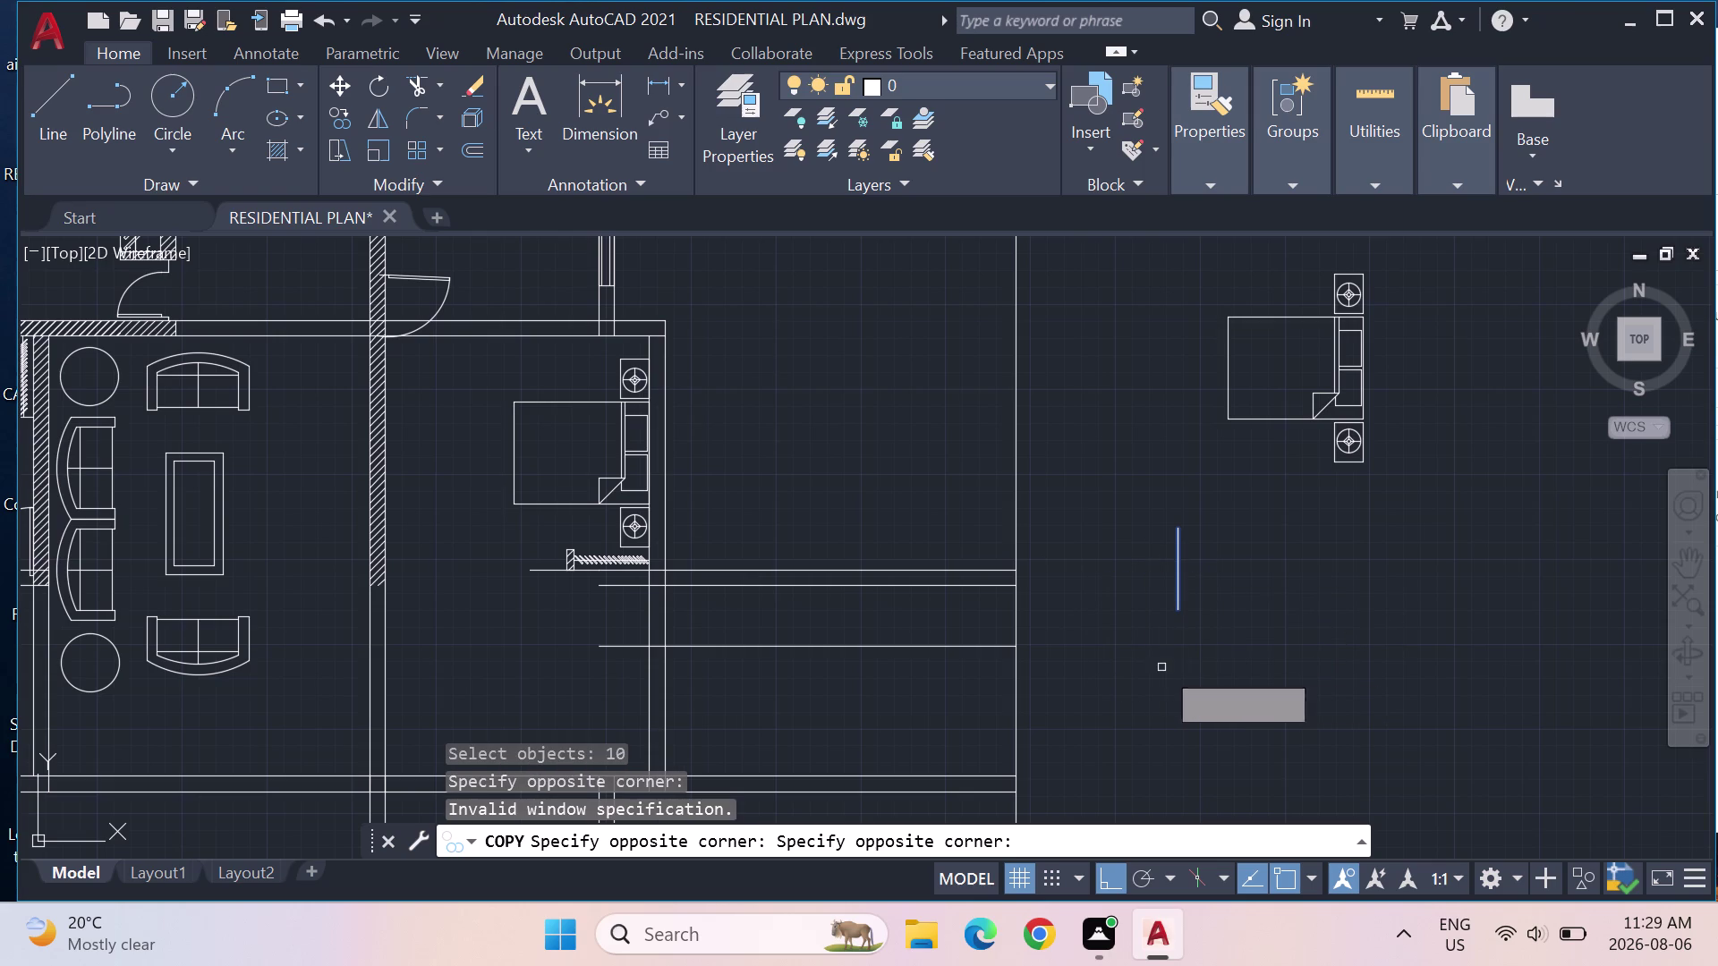
key(Escape)
key(Escape)
Restart Copy (CO) on the hanger line, using its midpoint as base point.
text(CO)
key(Return)
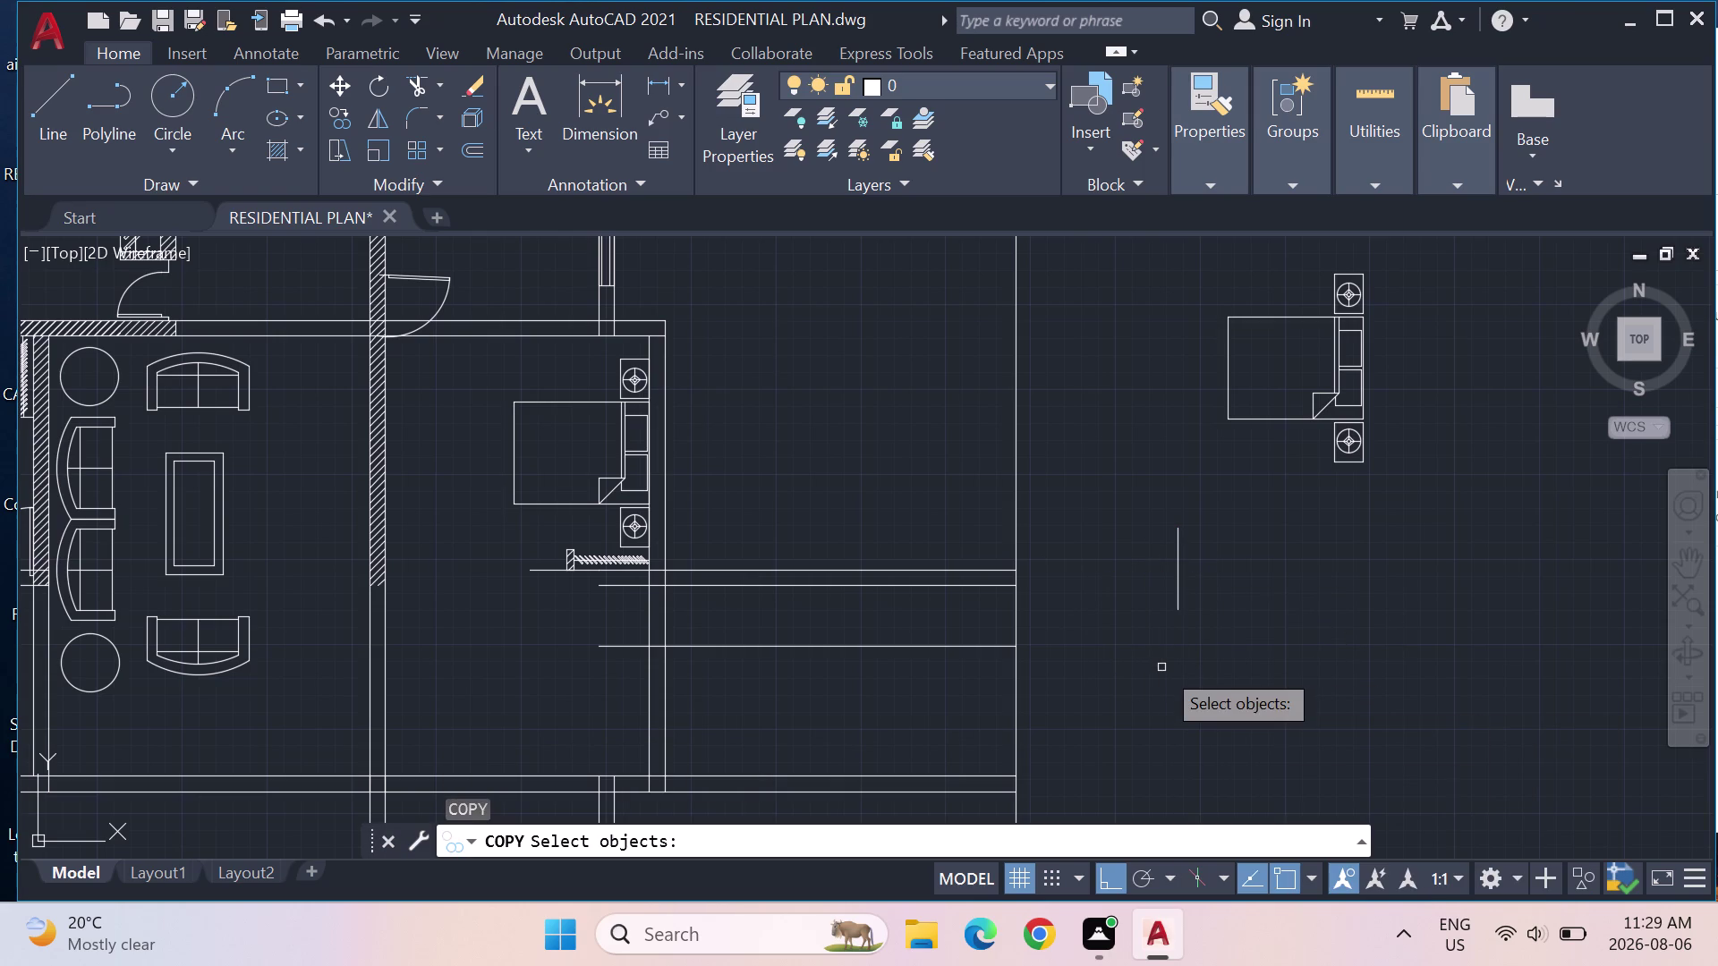
click(1180, 566)
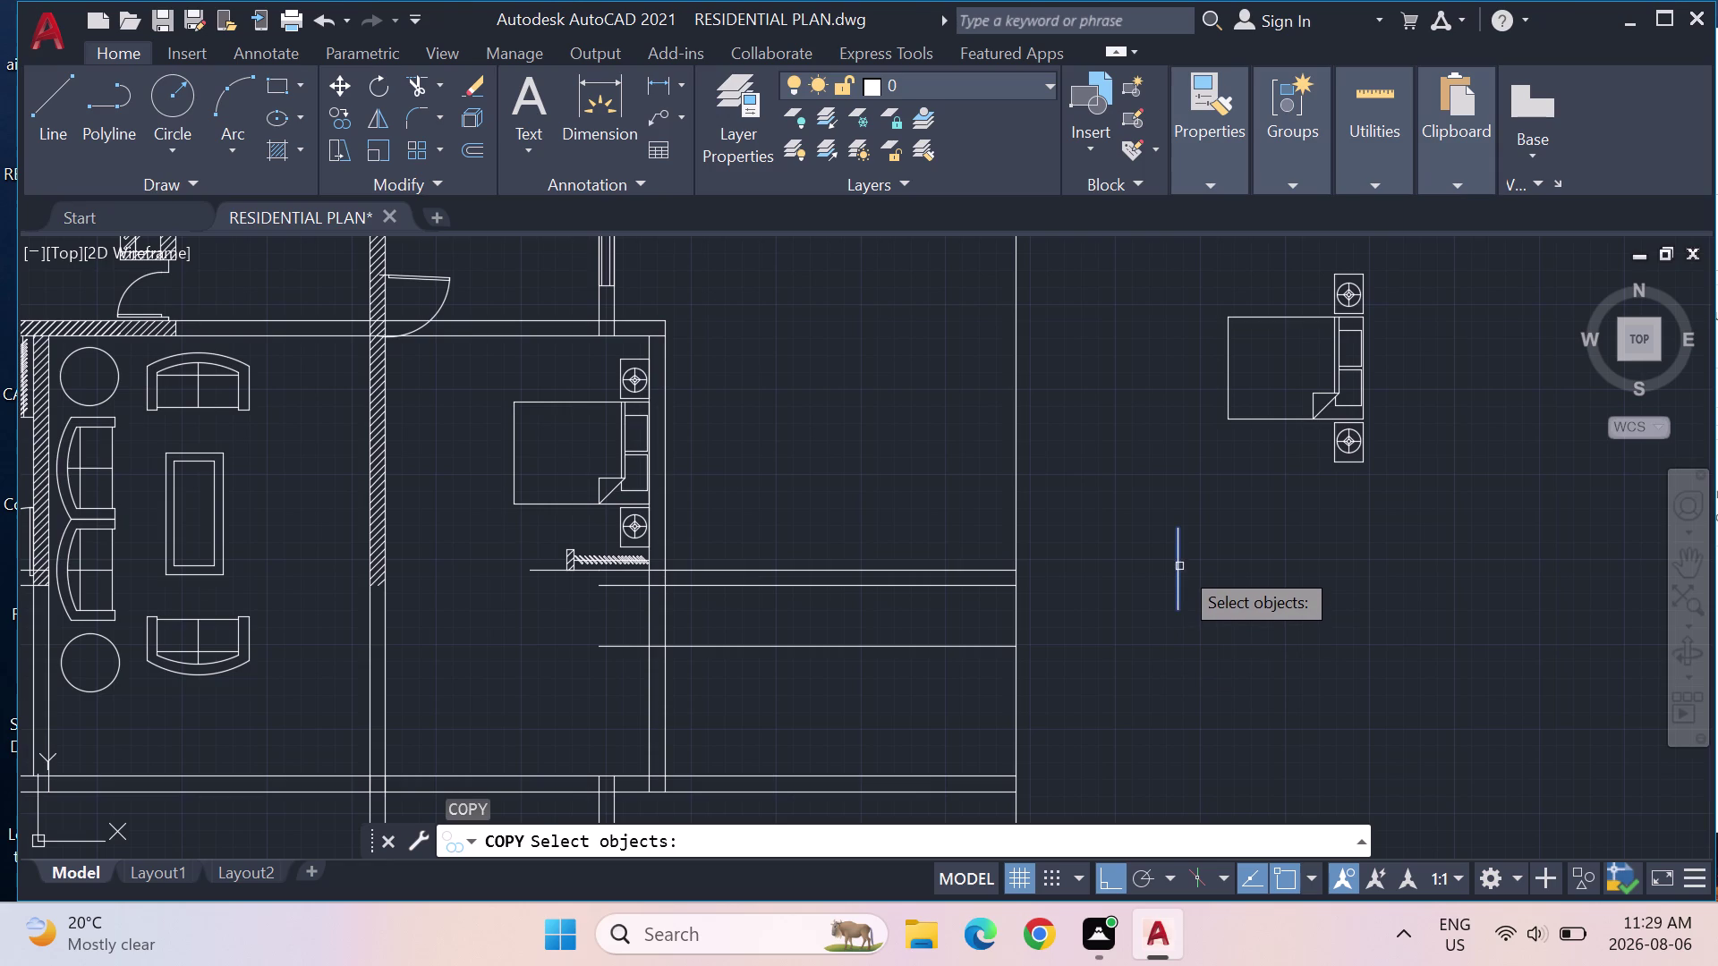
key(Return)
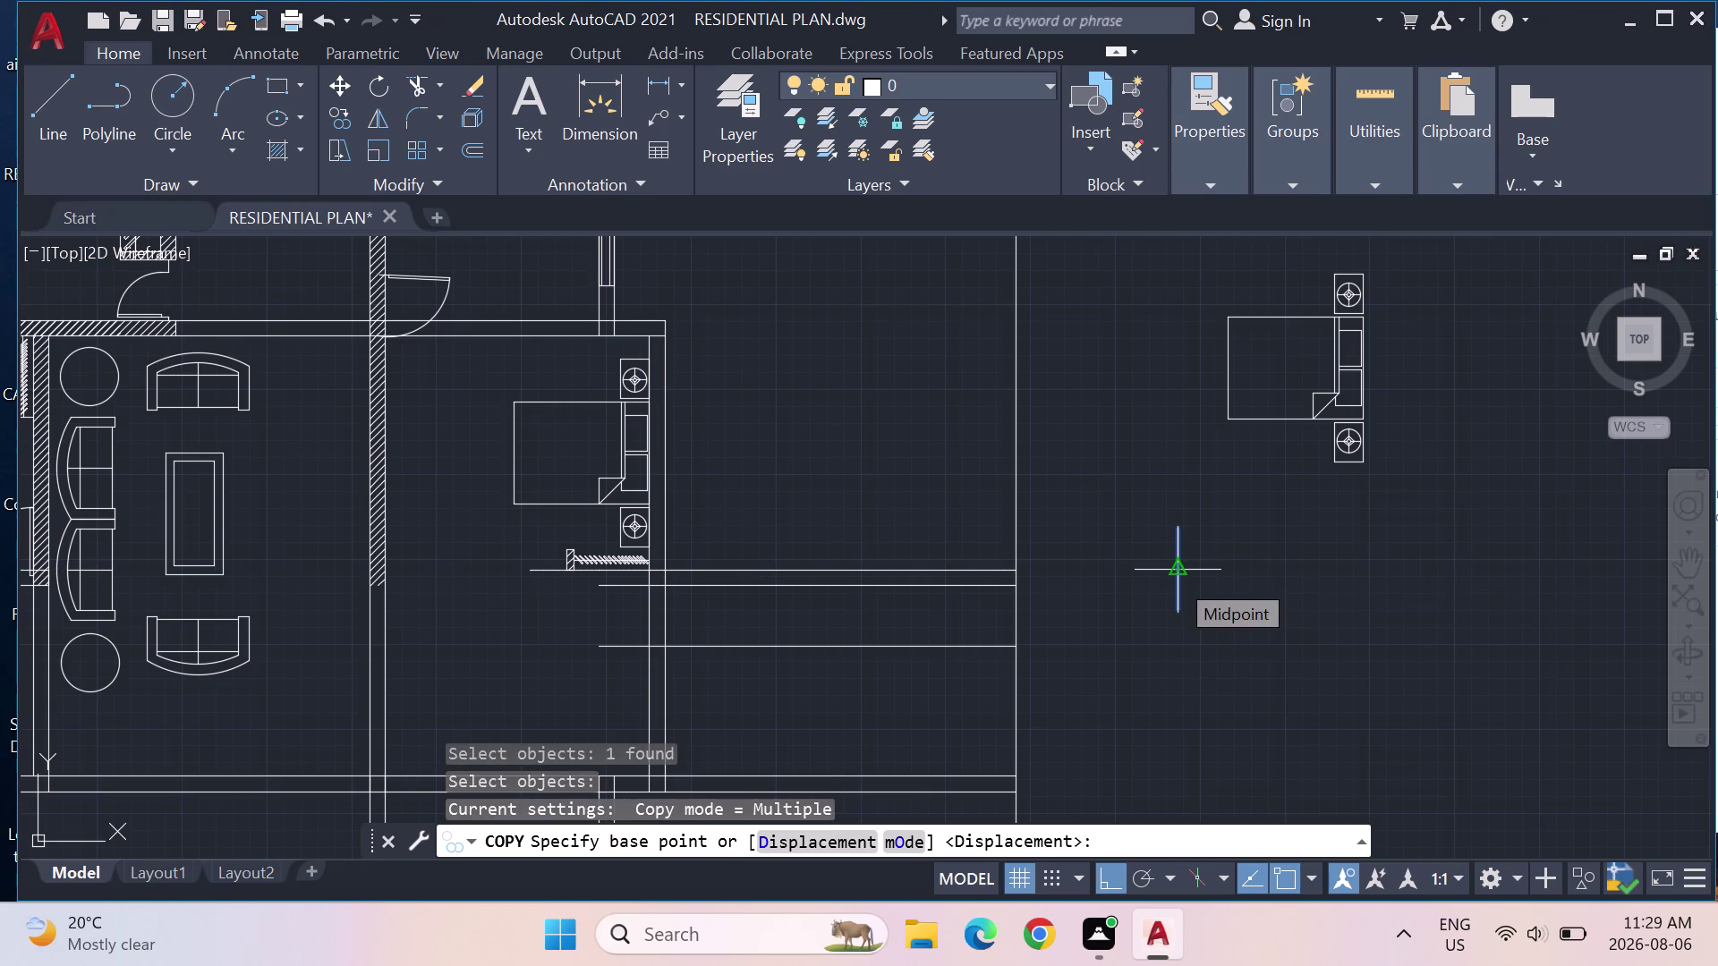
click(1175, 578)
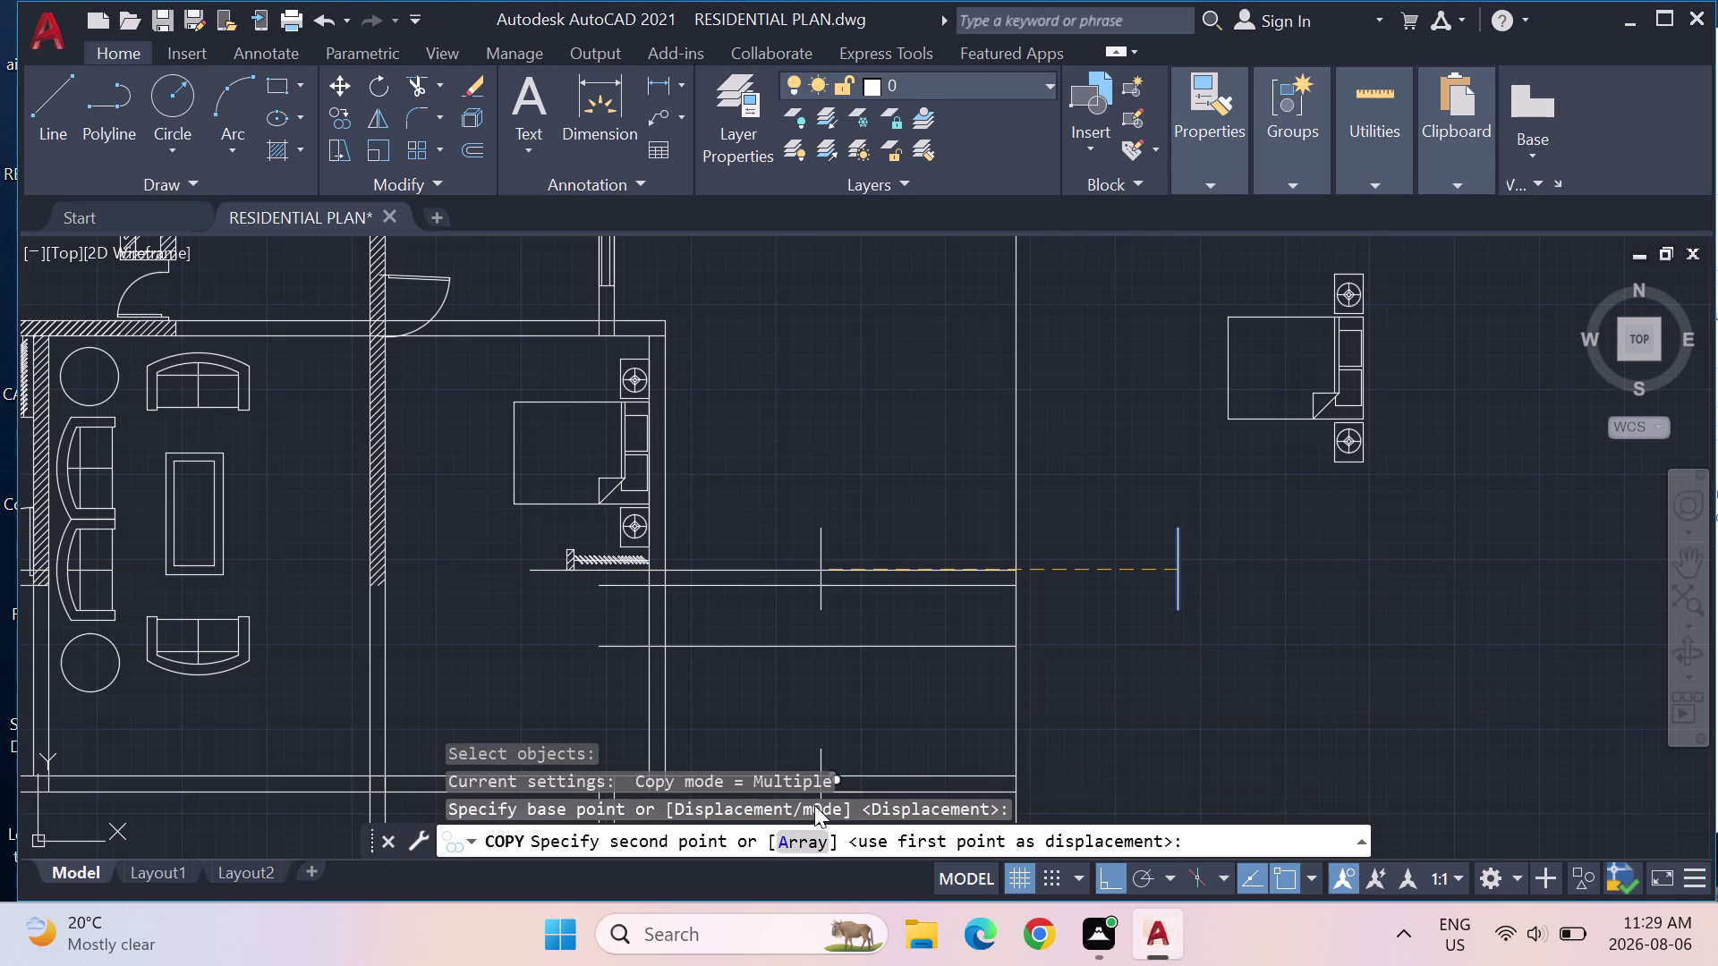
Array the copy into 10 lines spaced 10 inches apart.
click(804, 834)
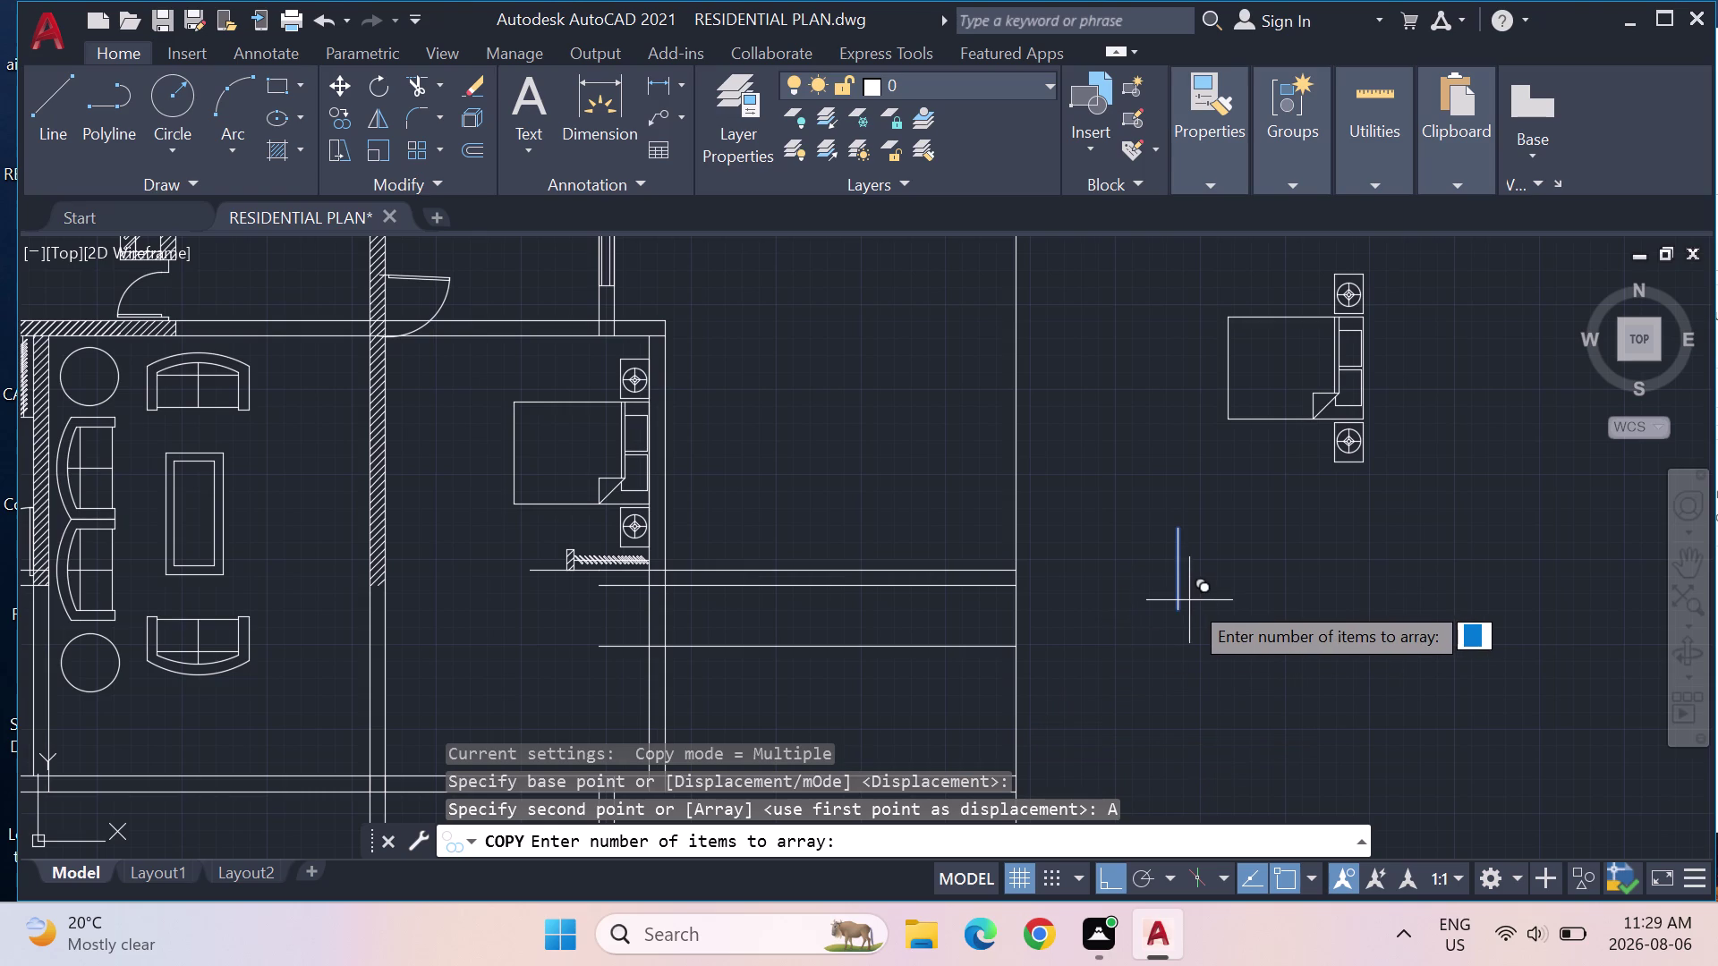
text(1)
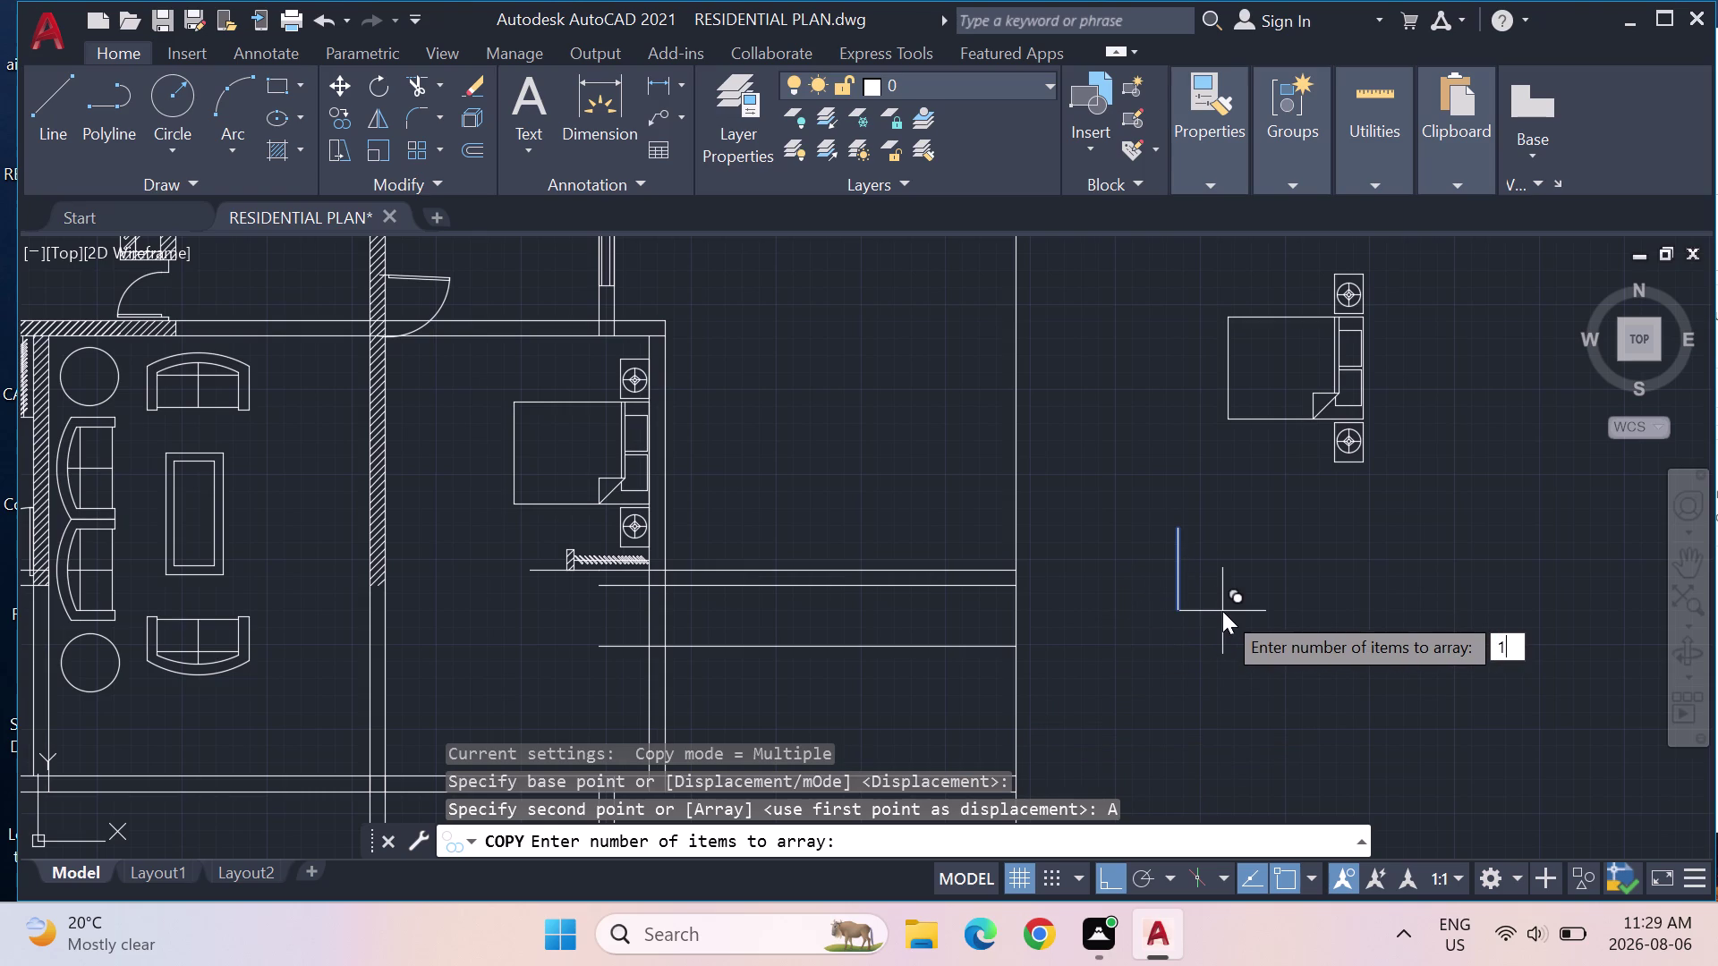
text(0)
key(Return)
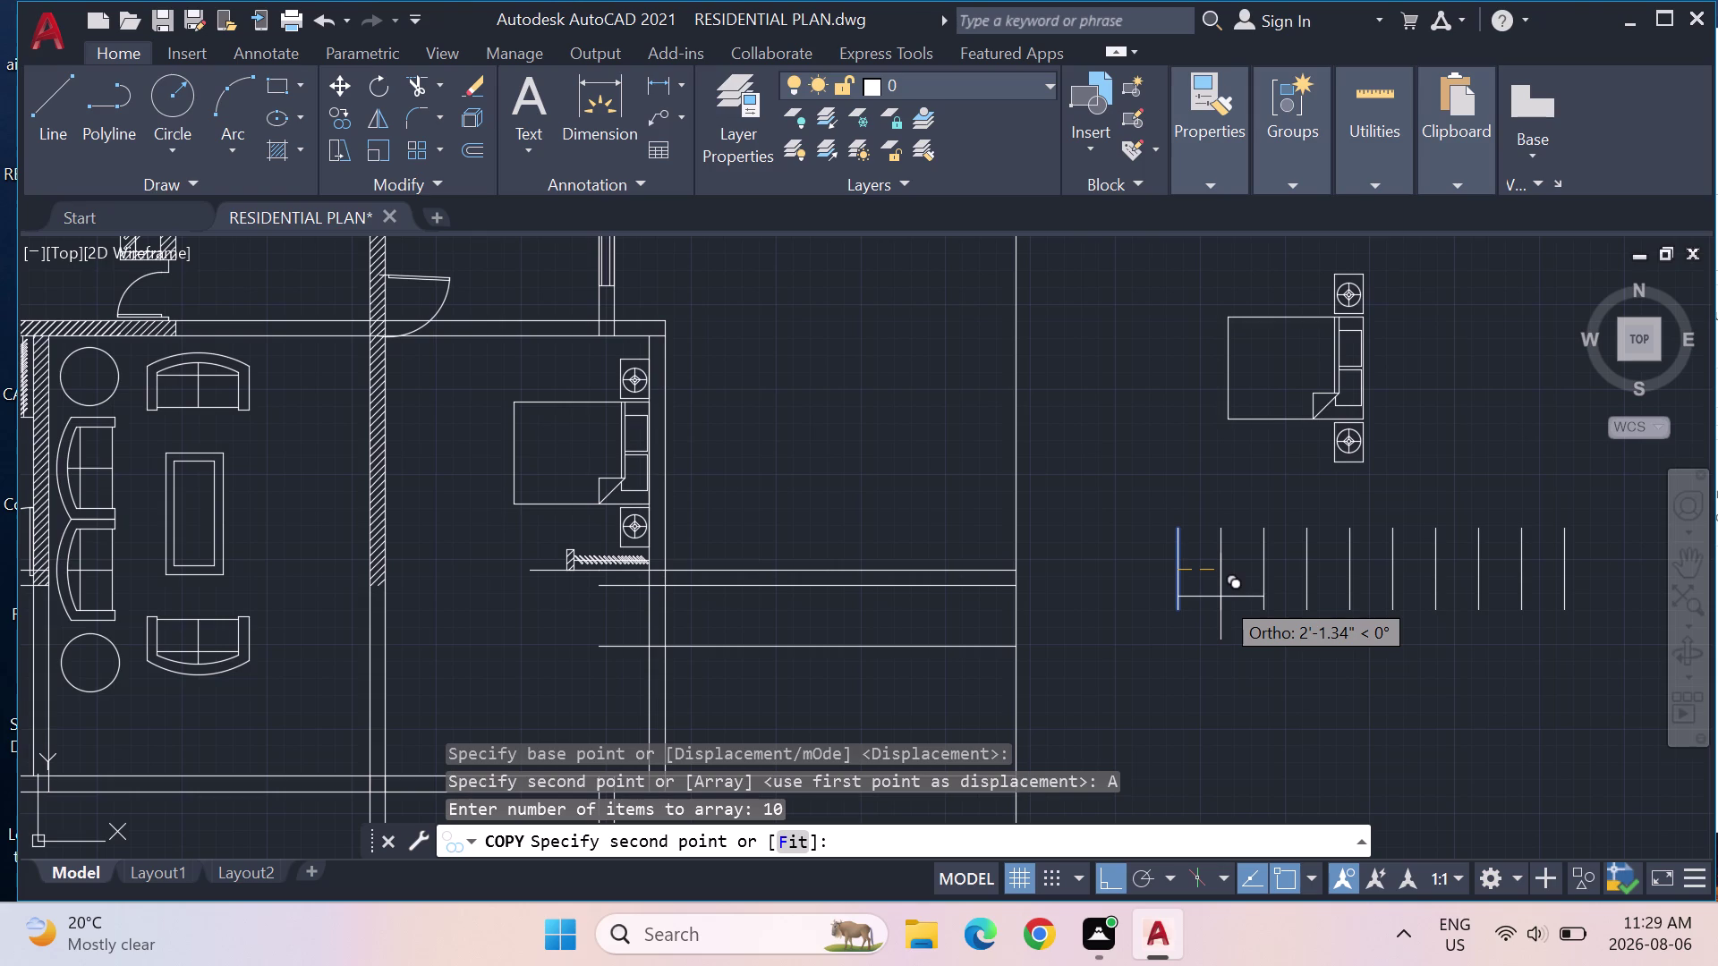
text(10)
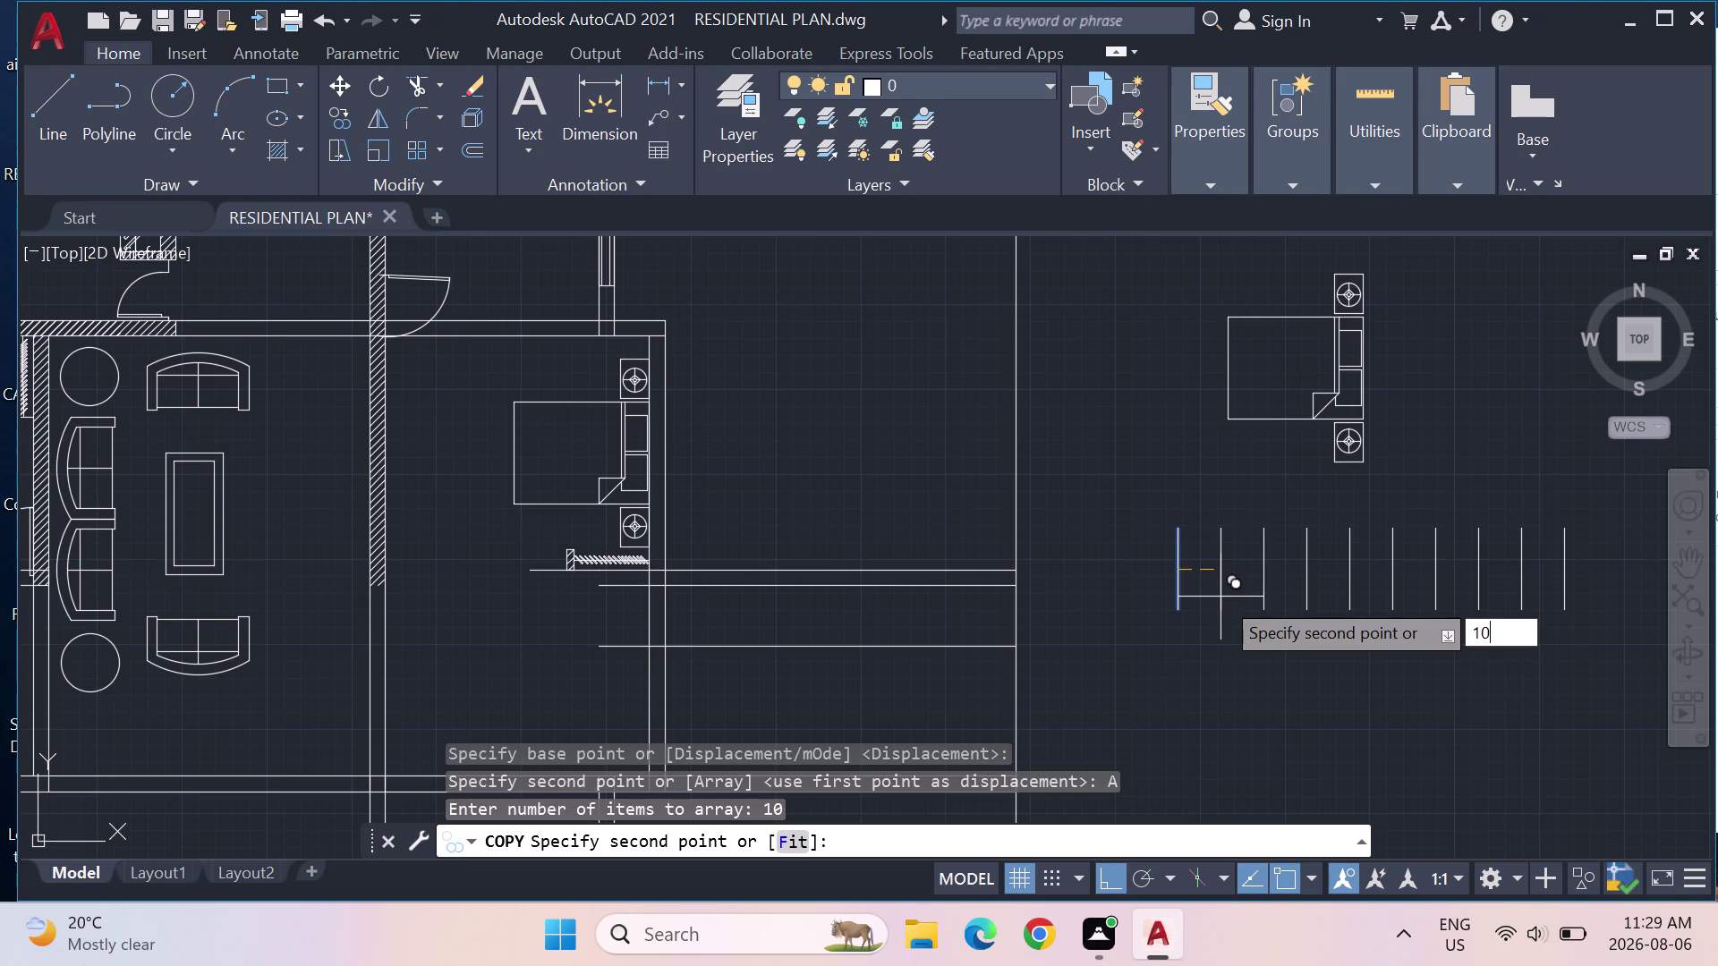
key(shift+quotedbl)
key(Return)
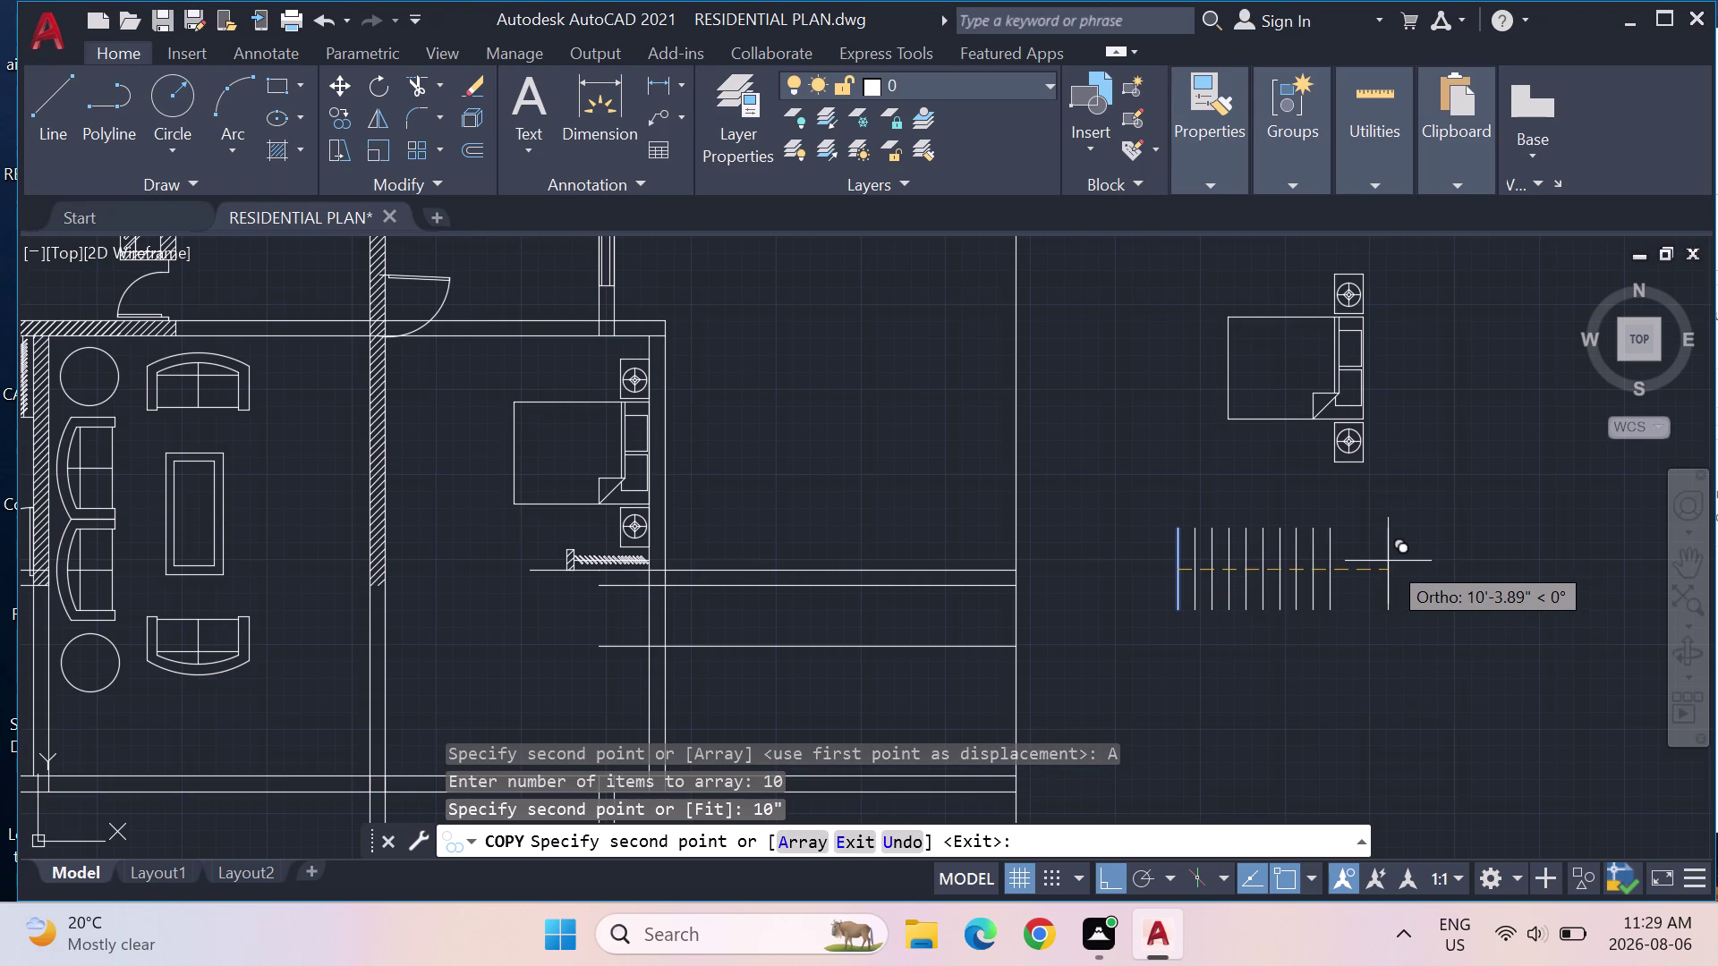
key(Escape)
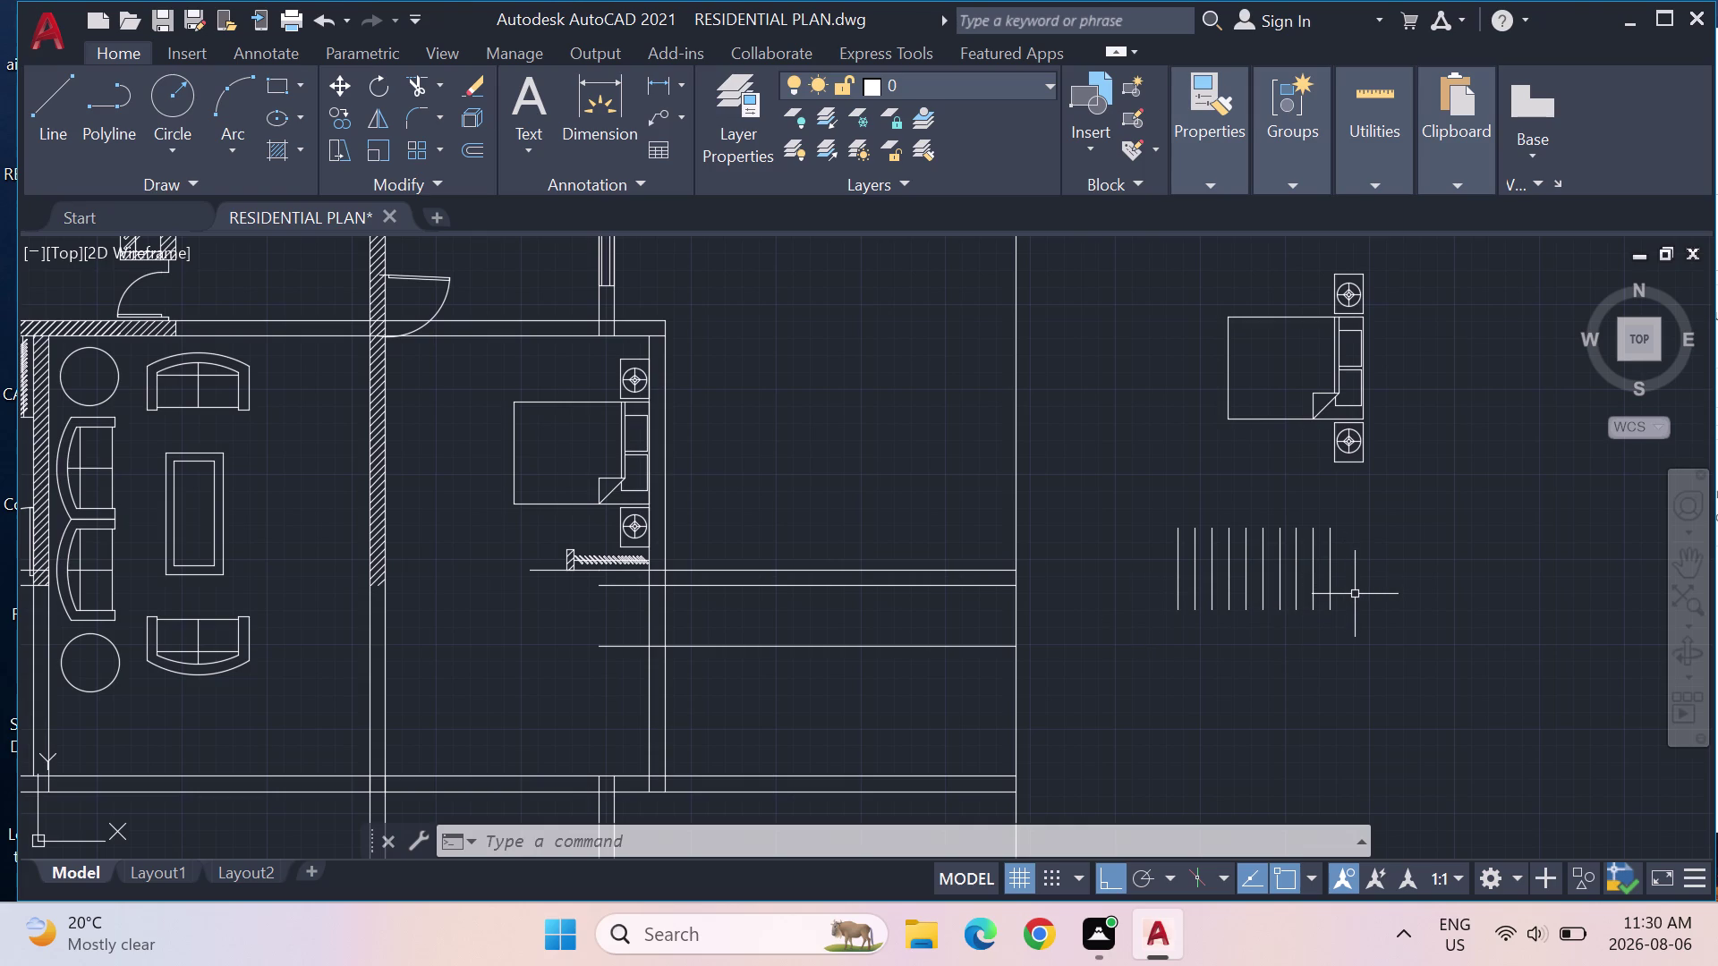
drag(1385, 609, 1347, 665)
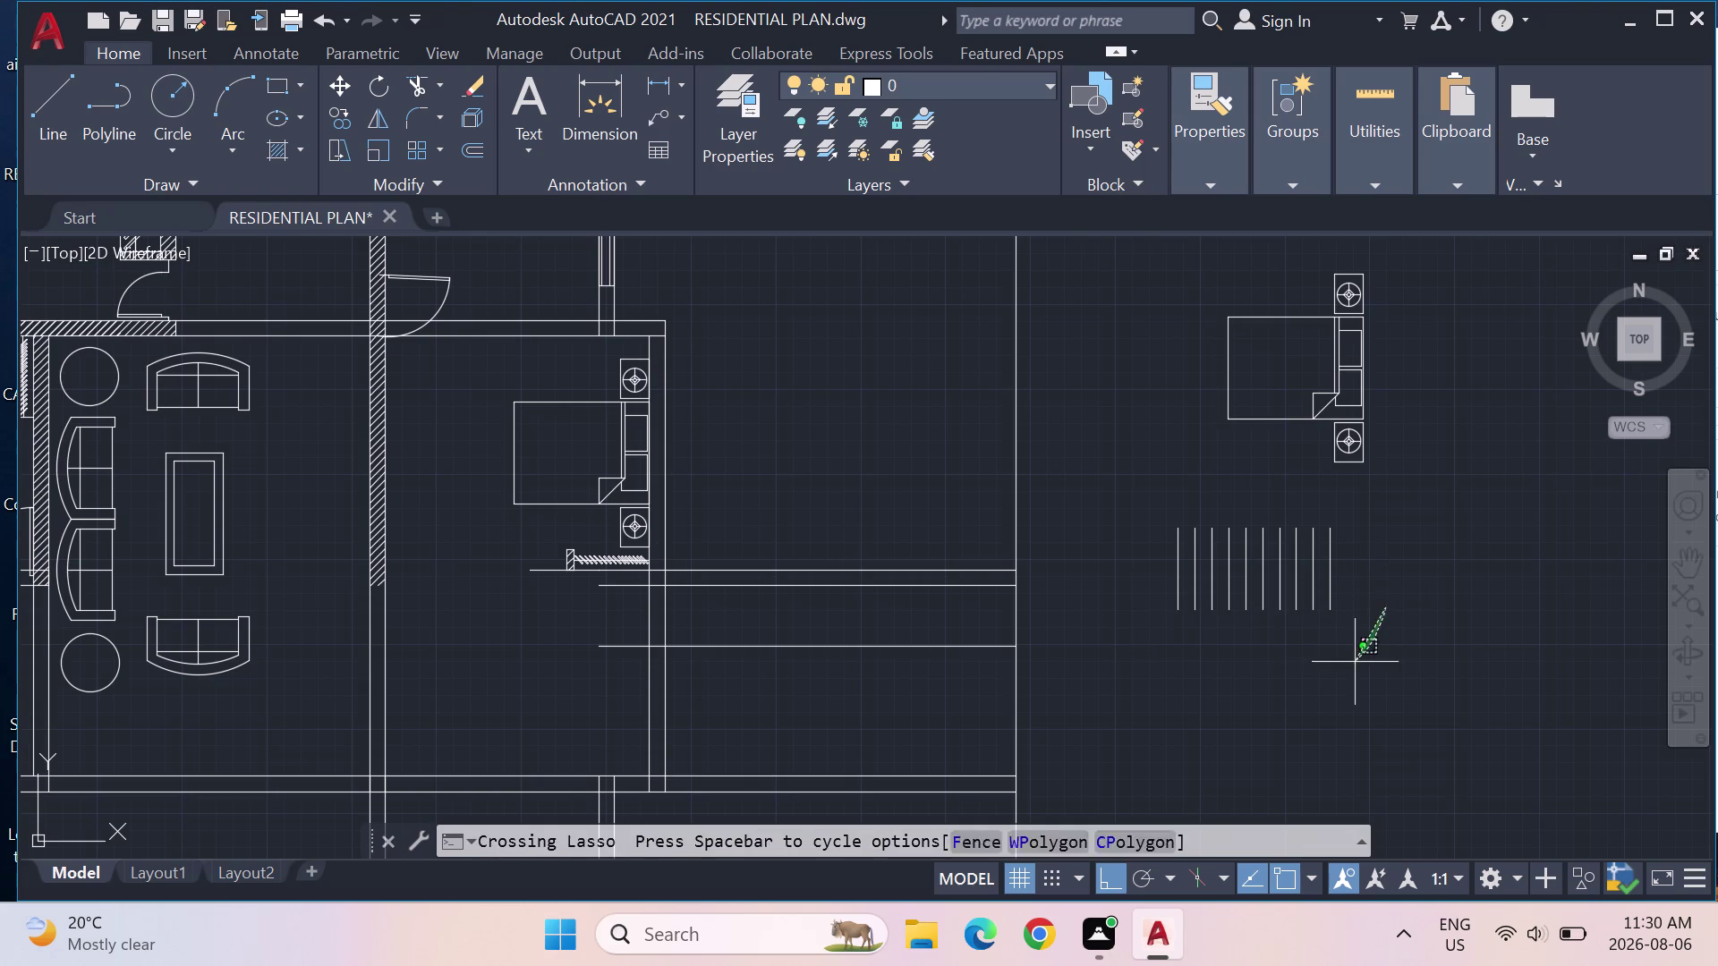
Copy the ten-line hanger row below the right bedroom's wardrobe rail, with Ortho off.
drag(1347, 665, 1408, 543)
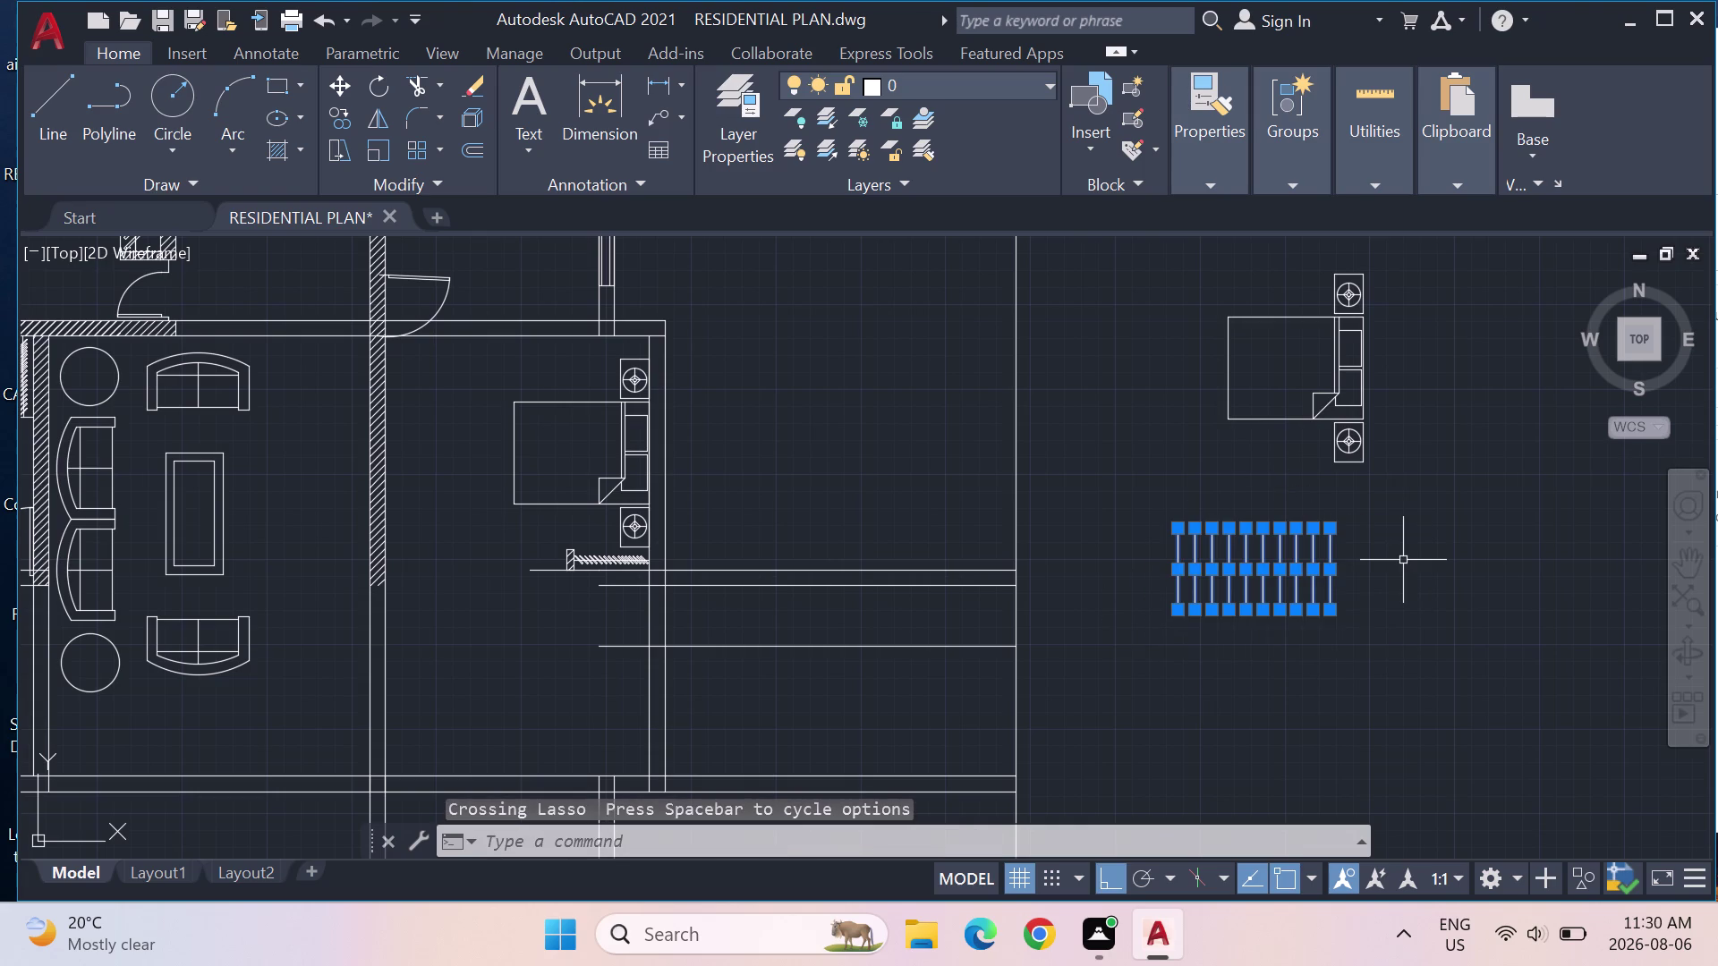
key(c)
key(o)
key(Return)
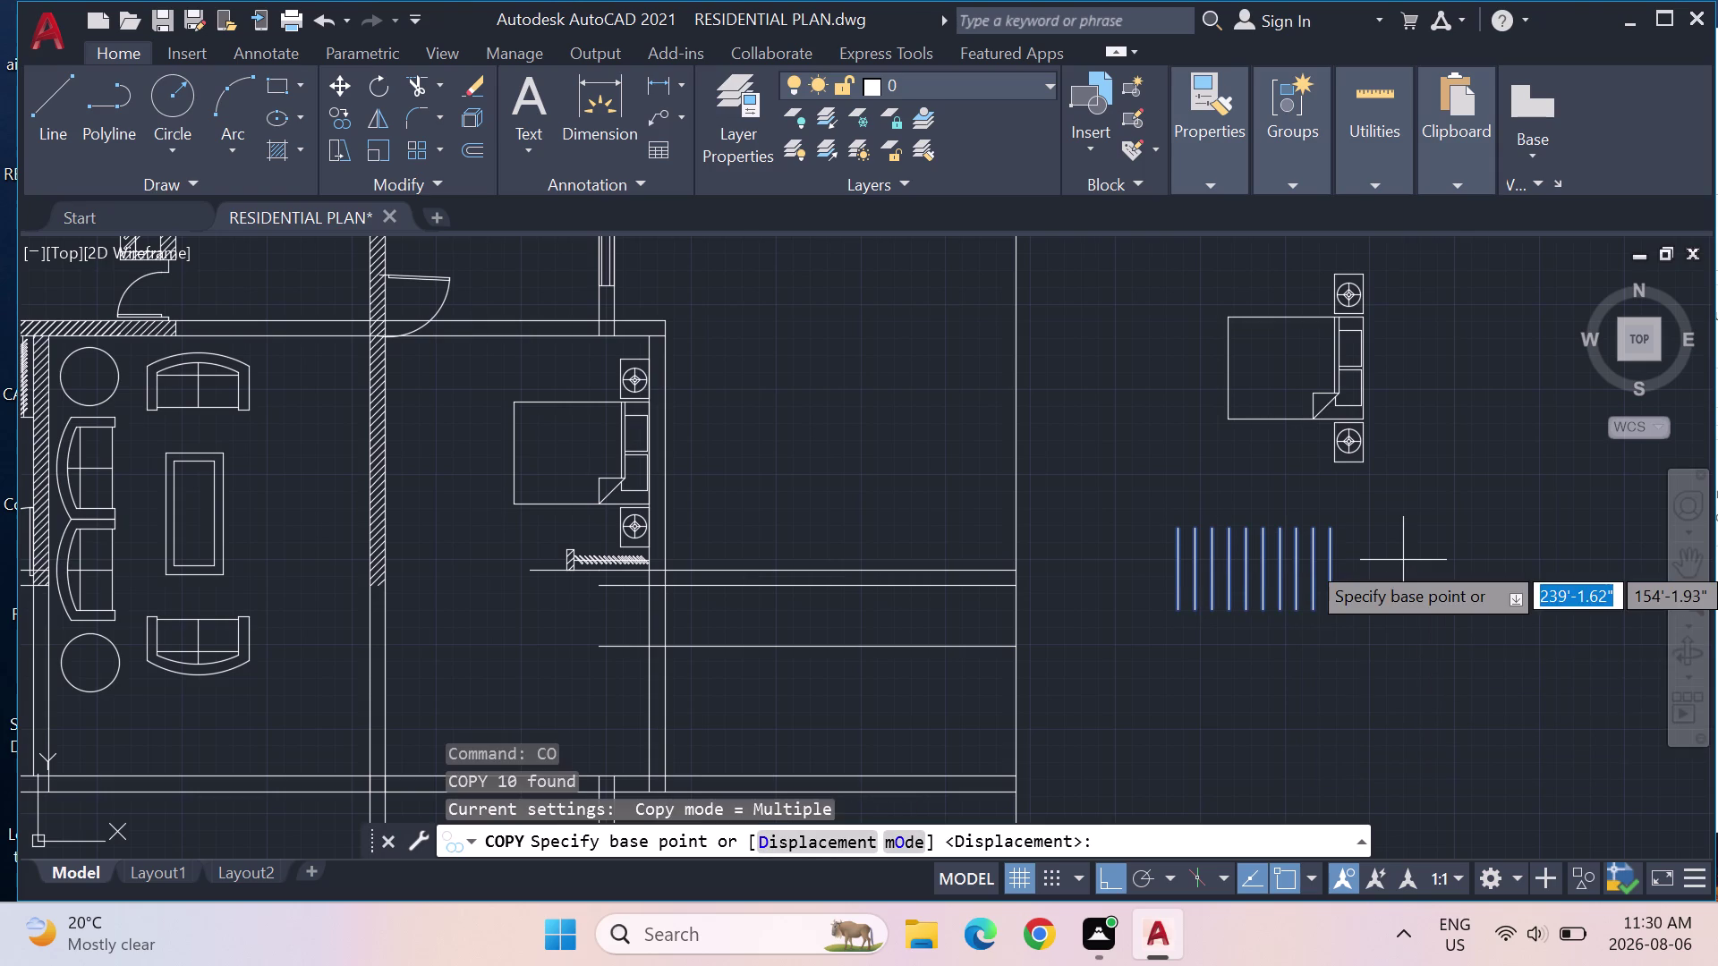
click(1335, 535)
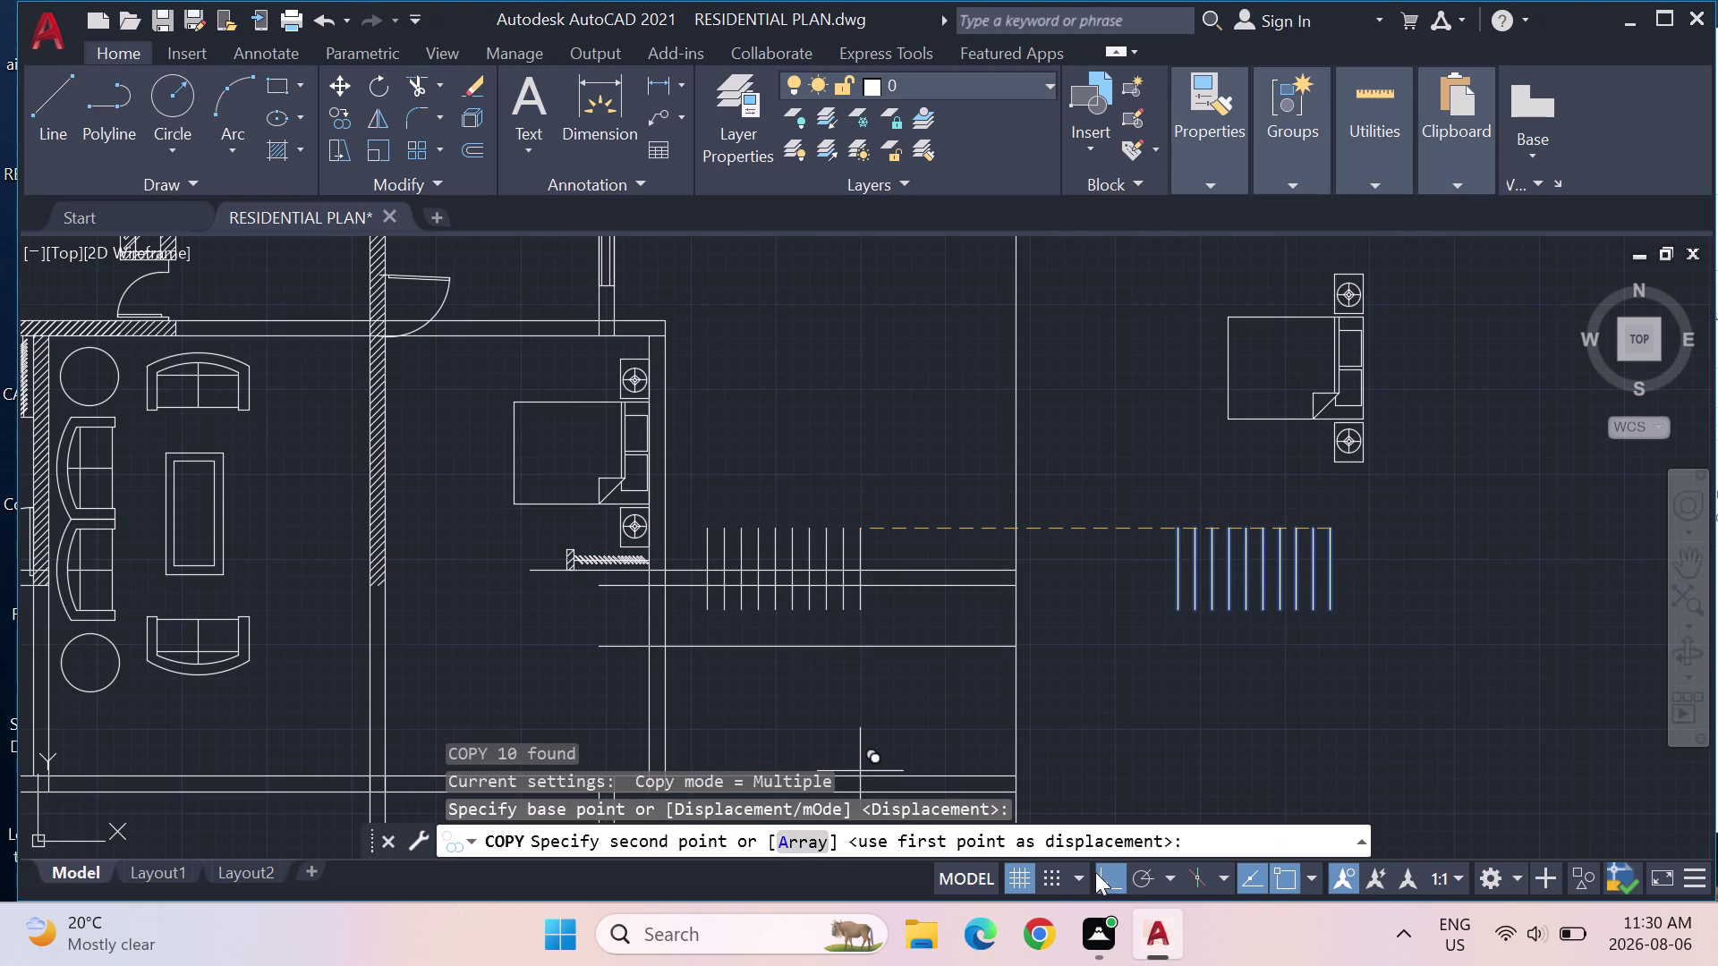
click(1118, 885)
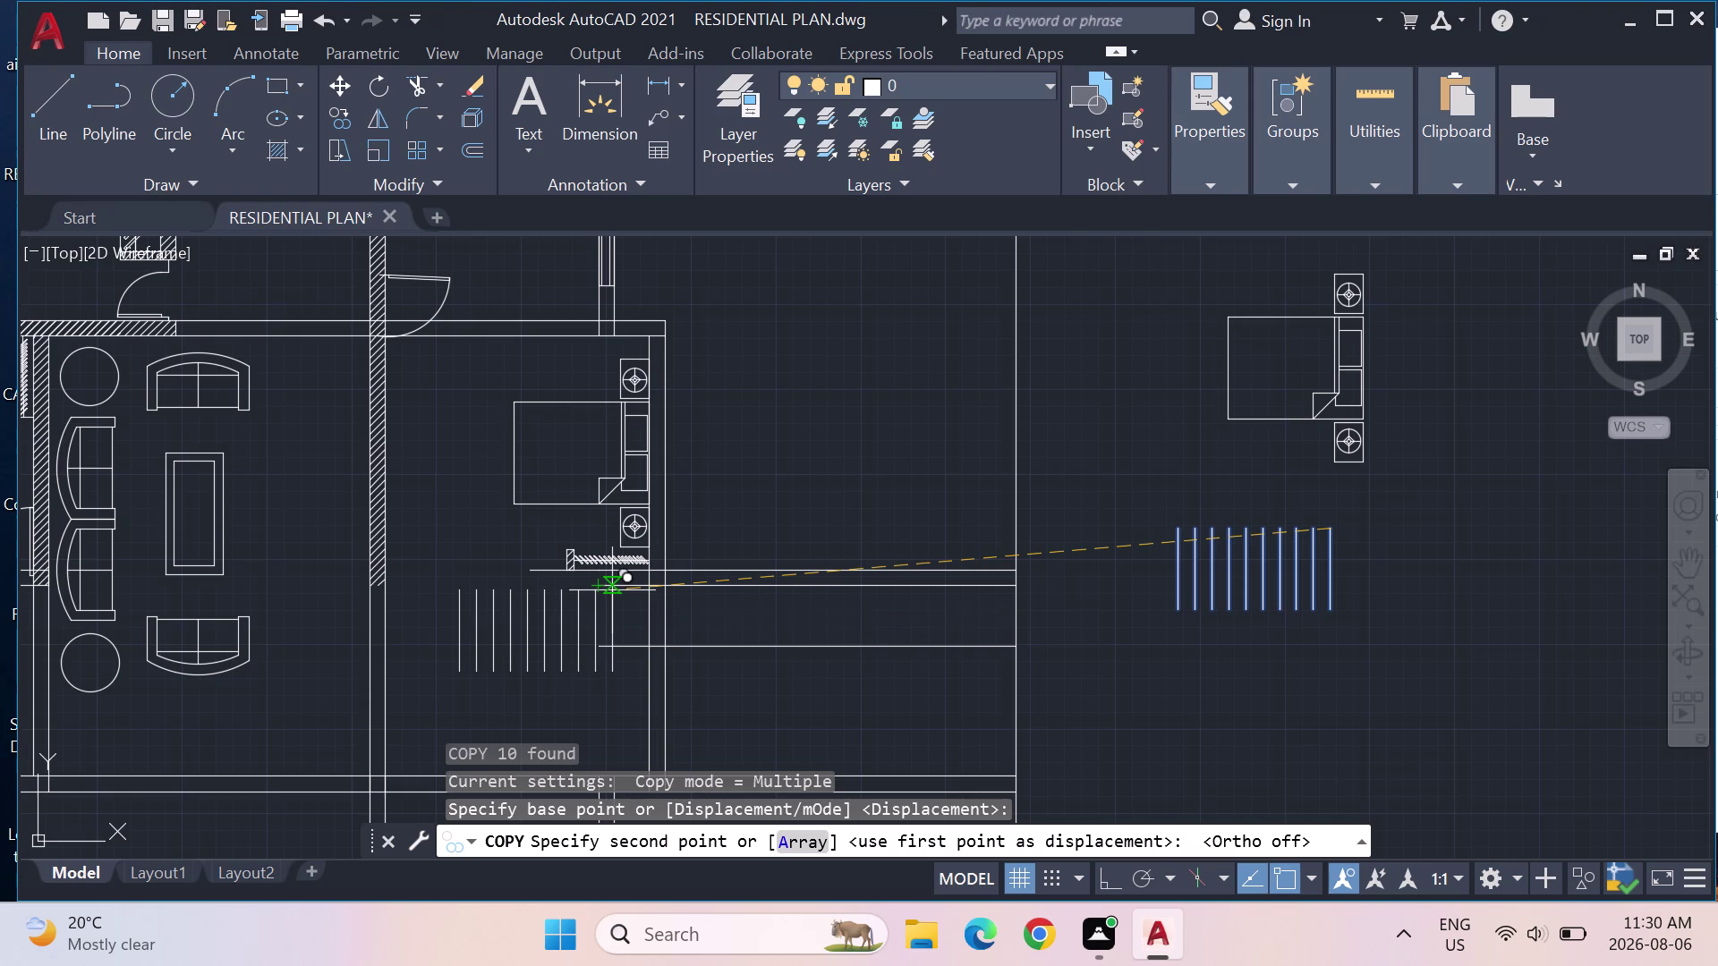
click(612, 586)
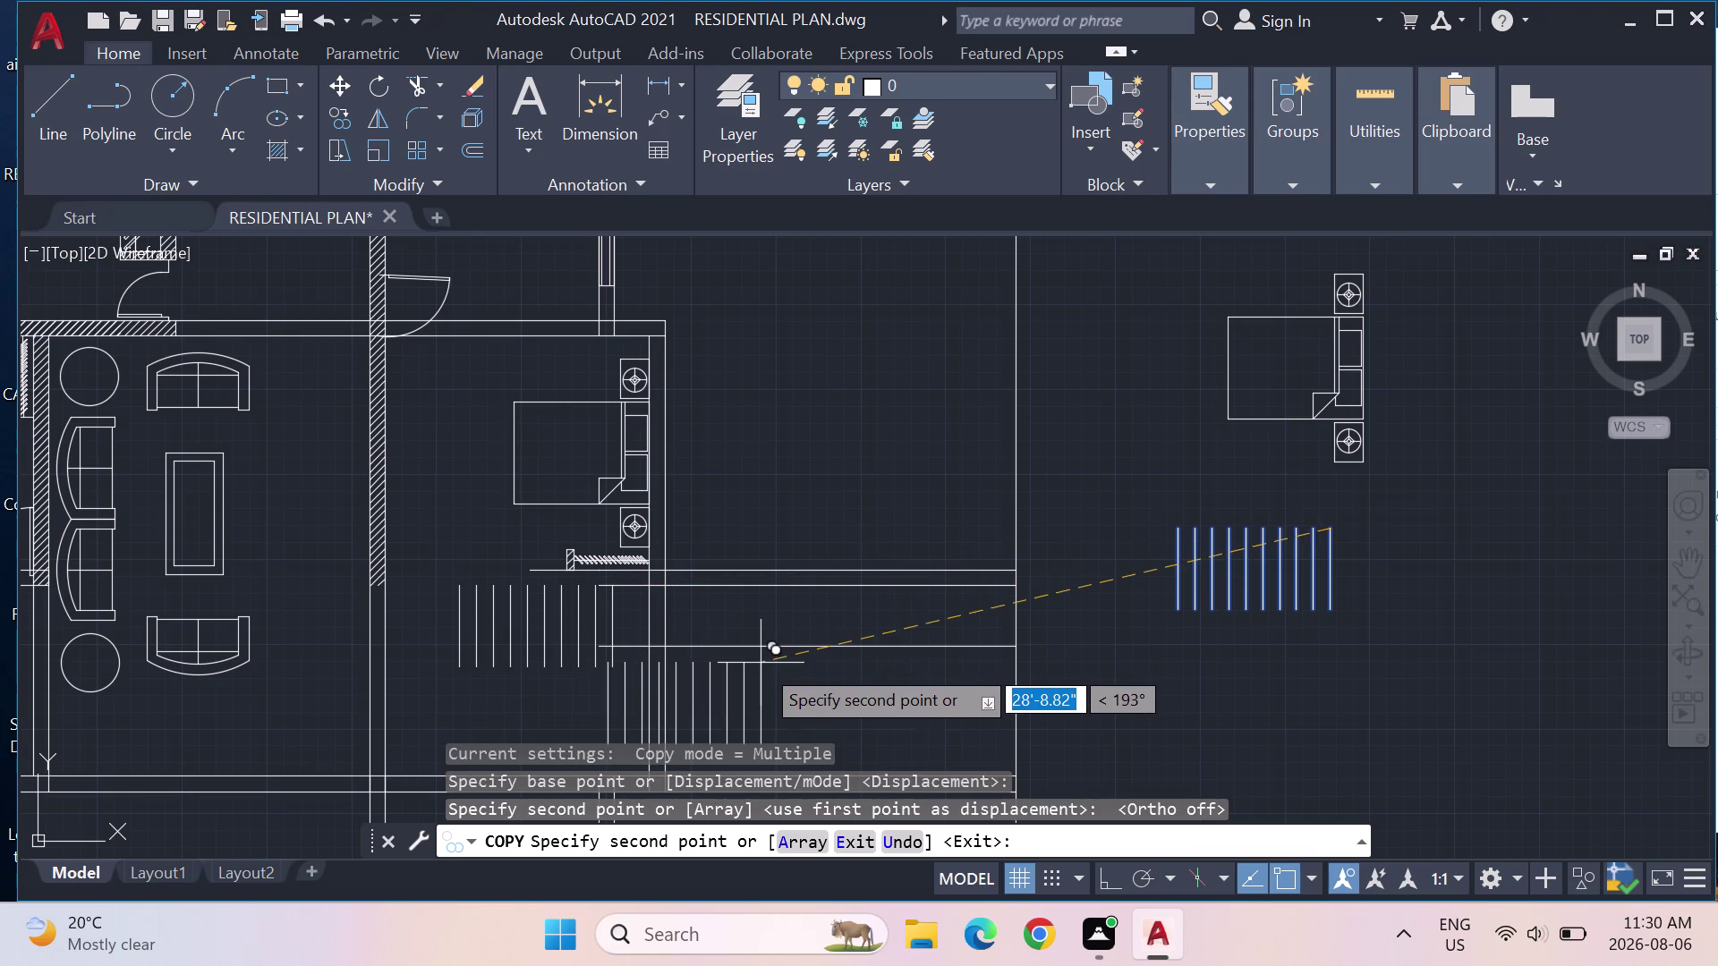
key(Escape)
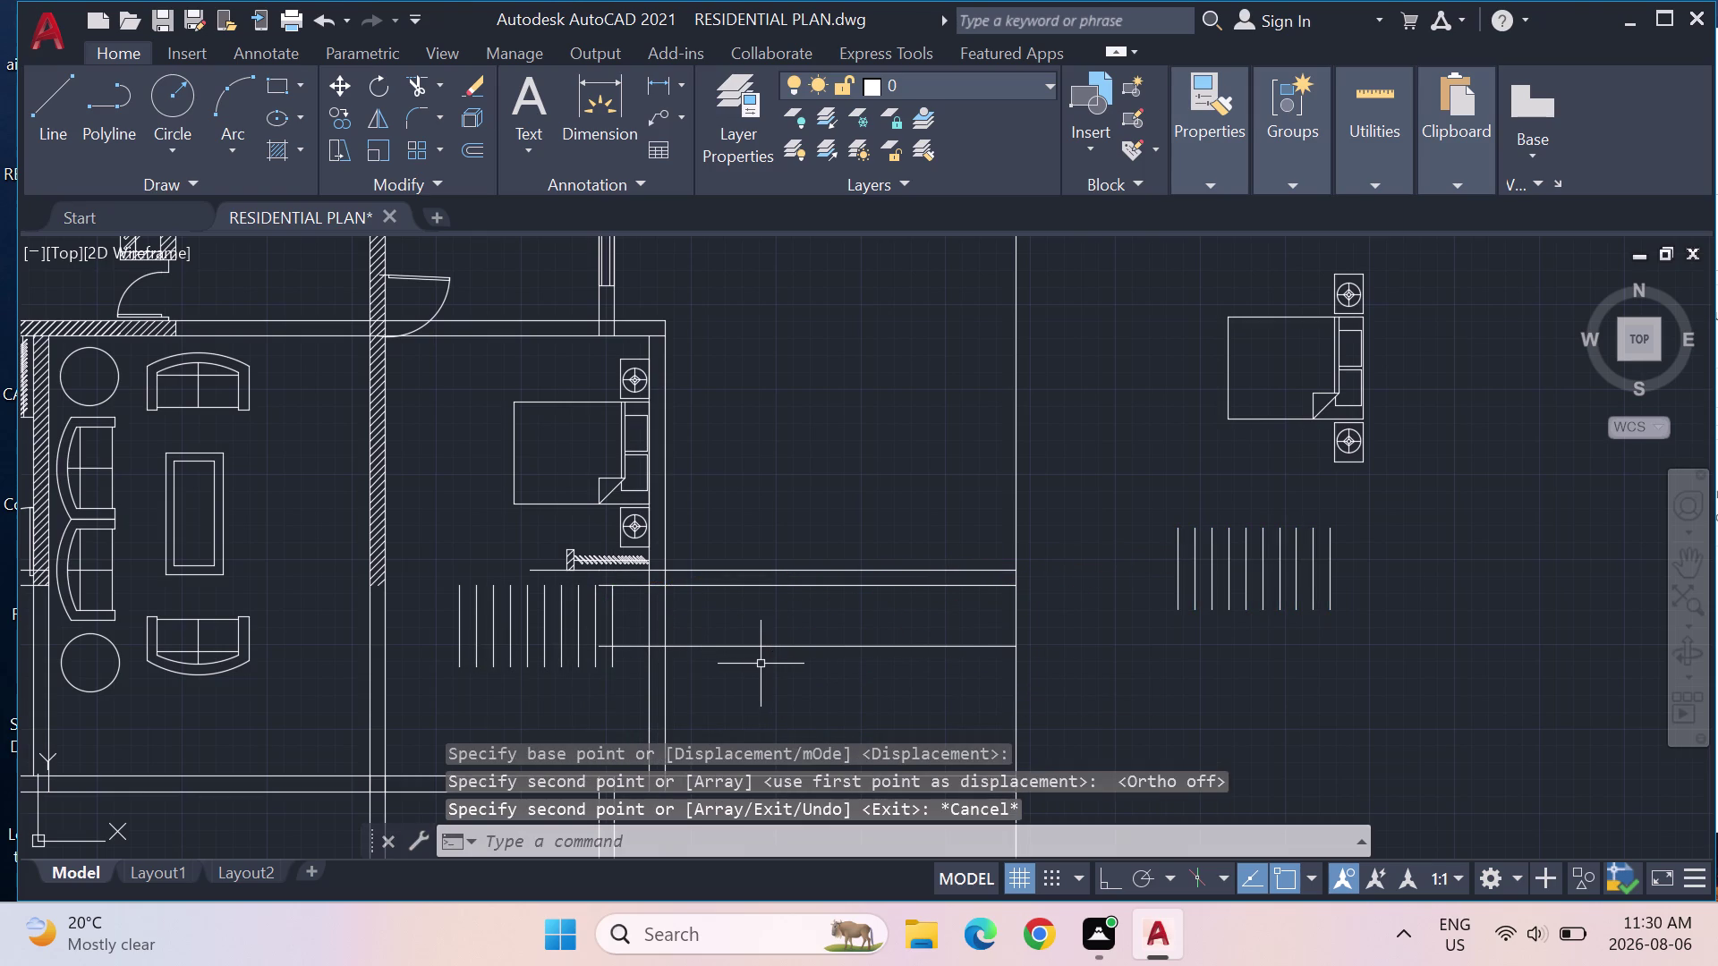
Erase the stray long horizontal line below the copied row.
click(785, 648)
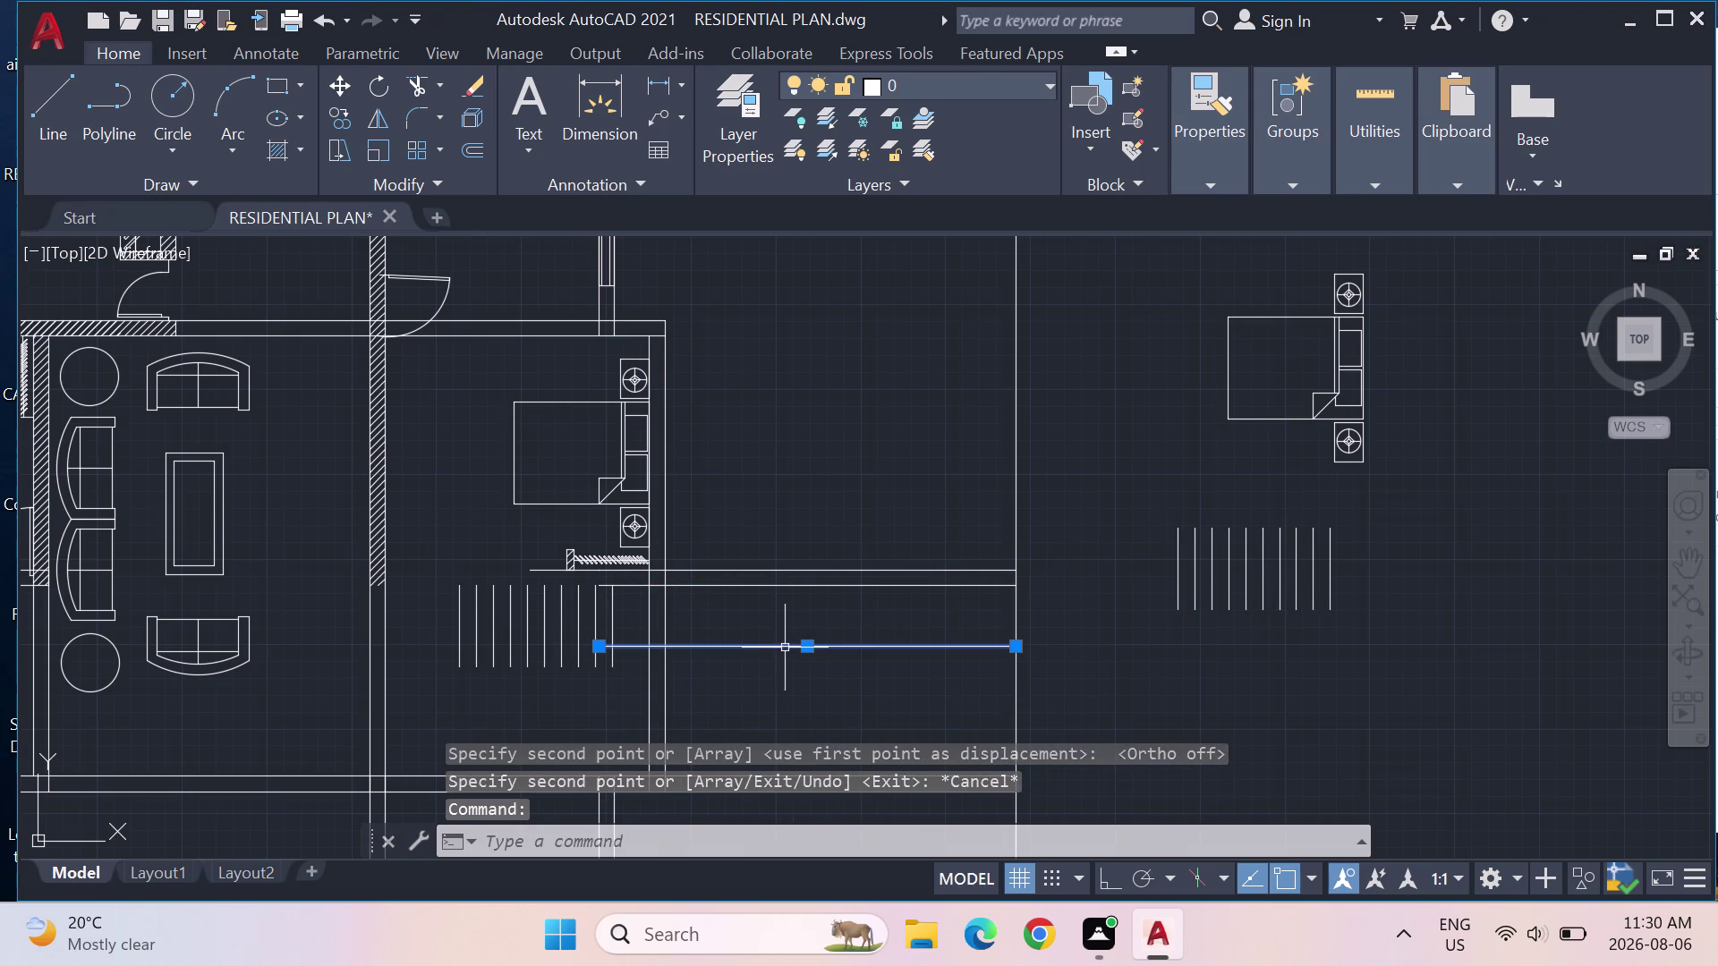
key(Delete)
scroll(down, 3)
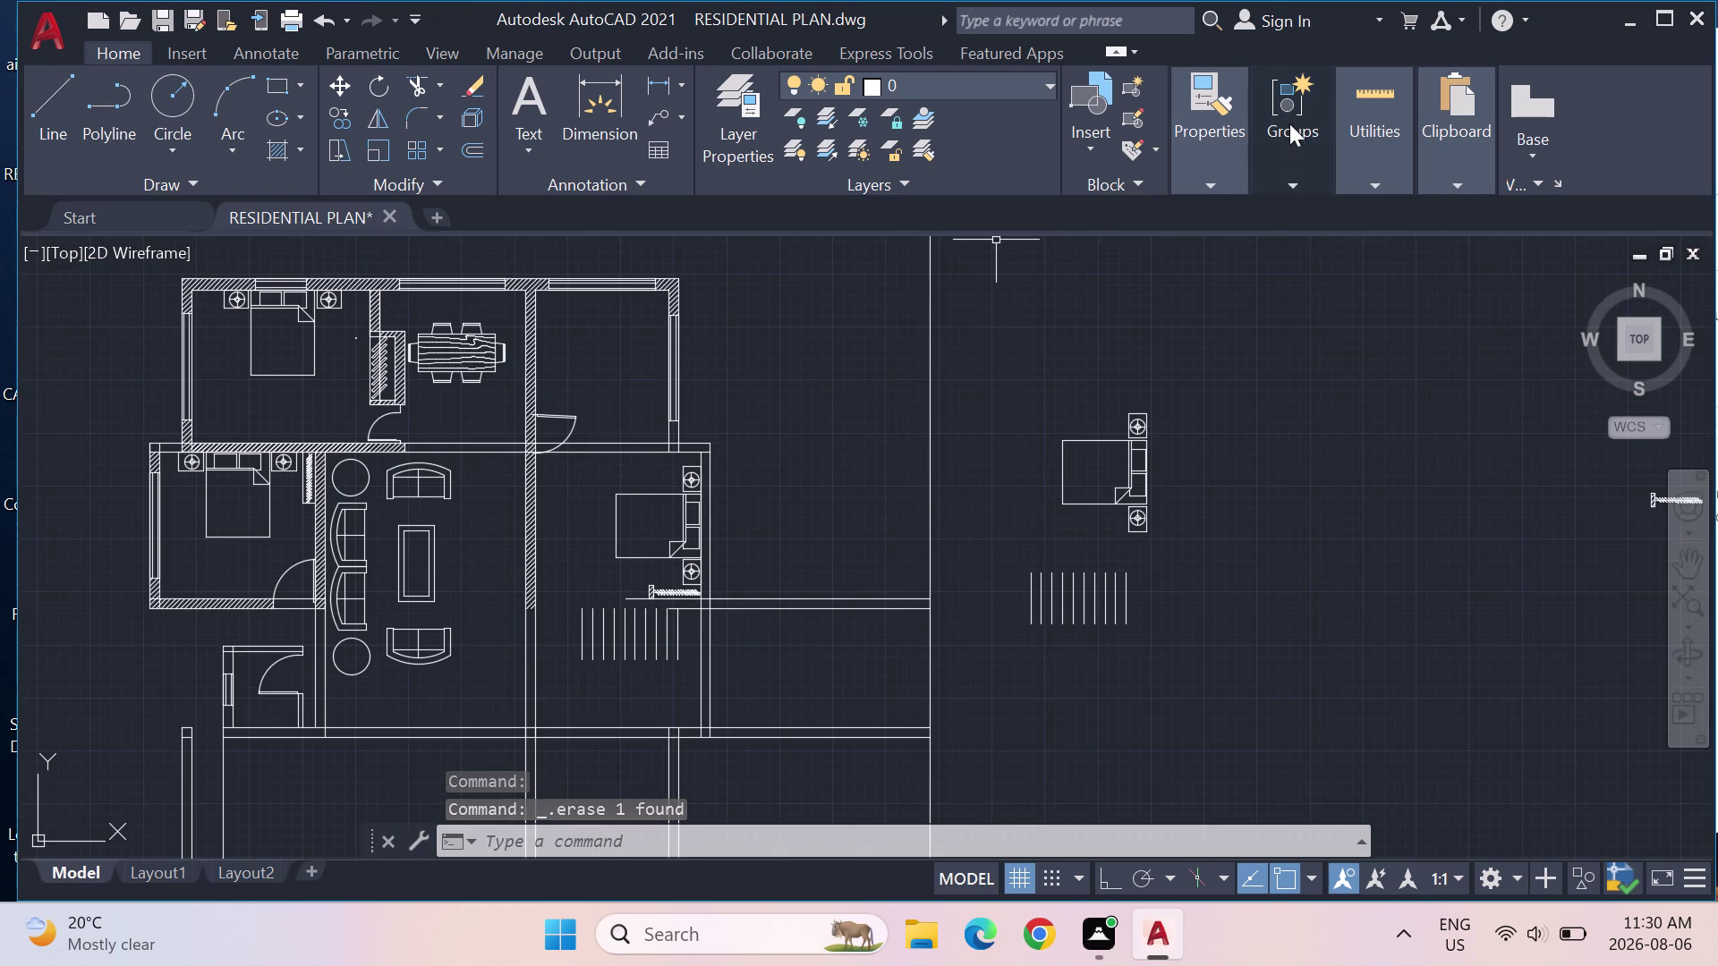
click(1361, 150)
click(1385, 229)
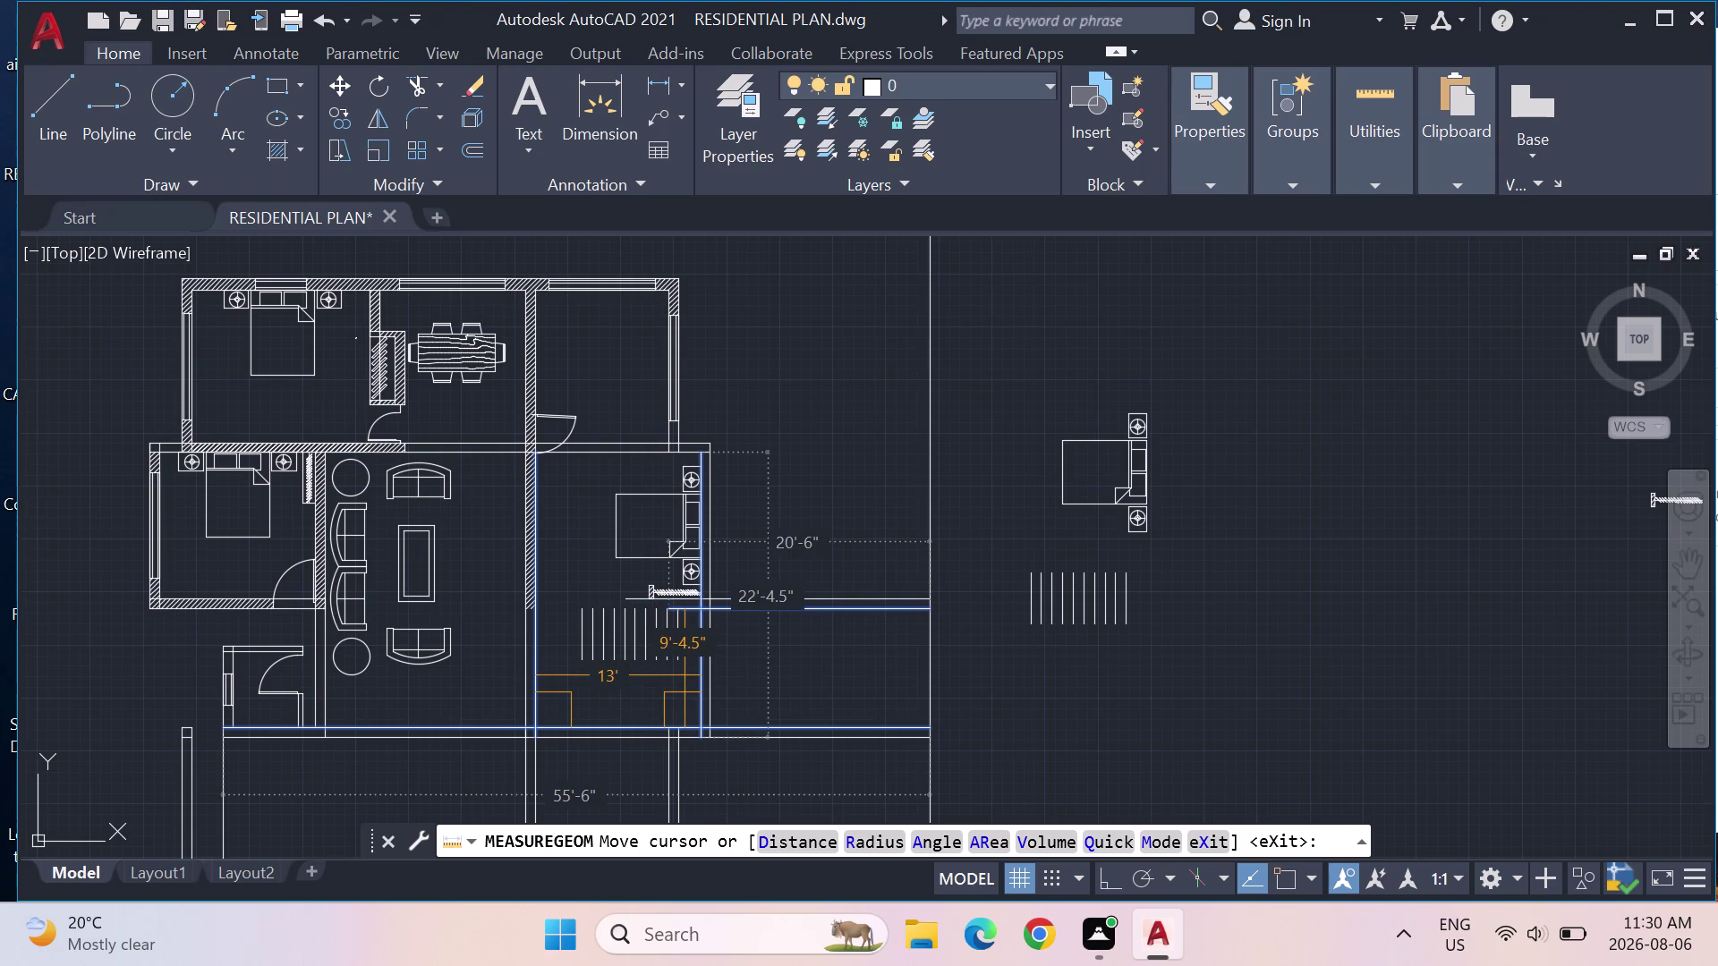
Draw a line across the top ends of the copied hanger row.
key(Escape)
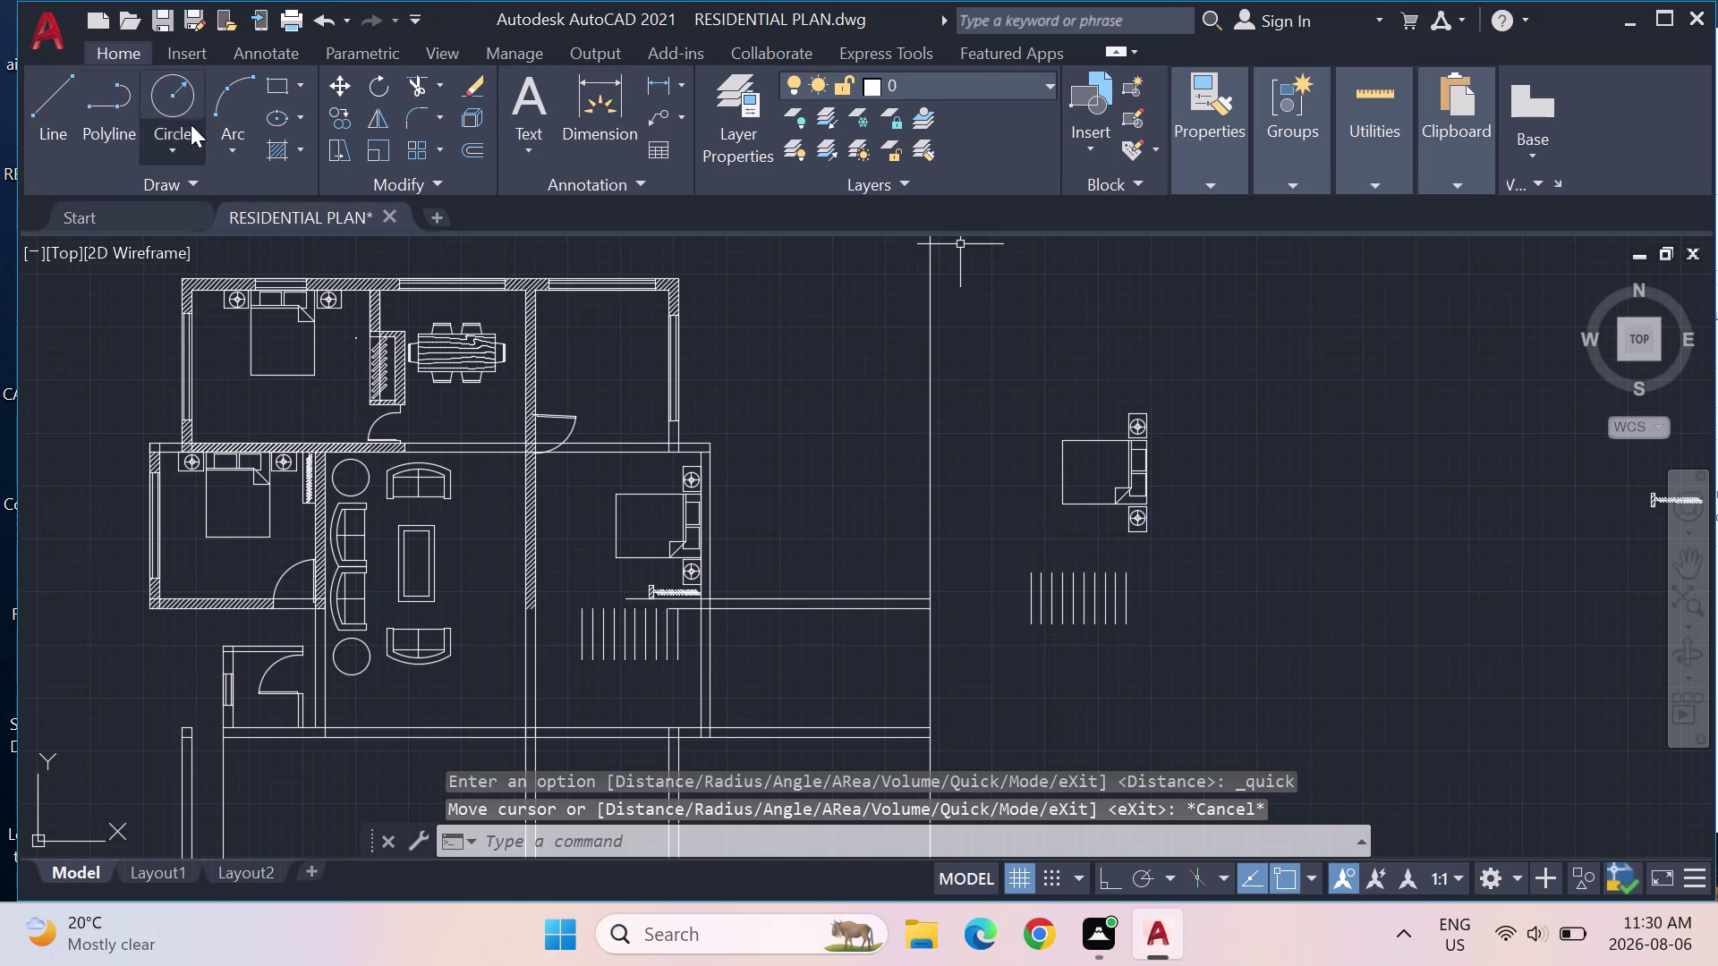
click(56, 97)
scroll(up, 3)
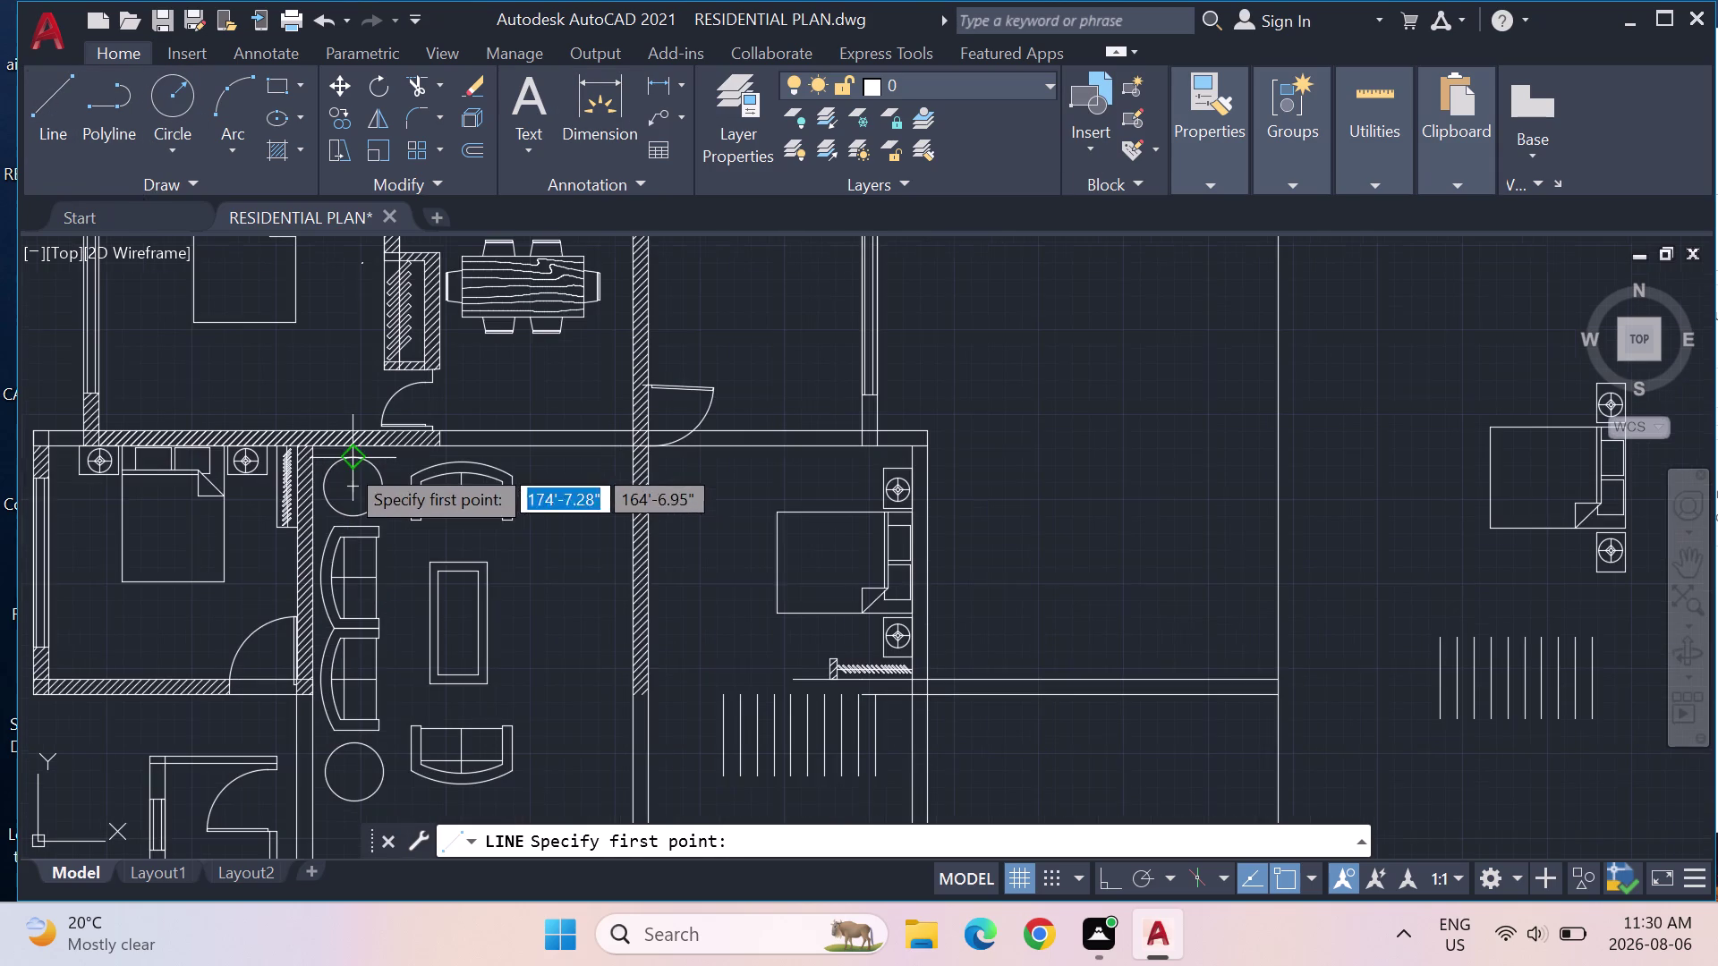
middle_drag(522, 624, 520, 504)
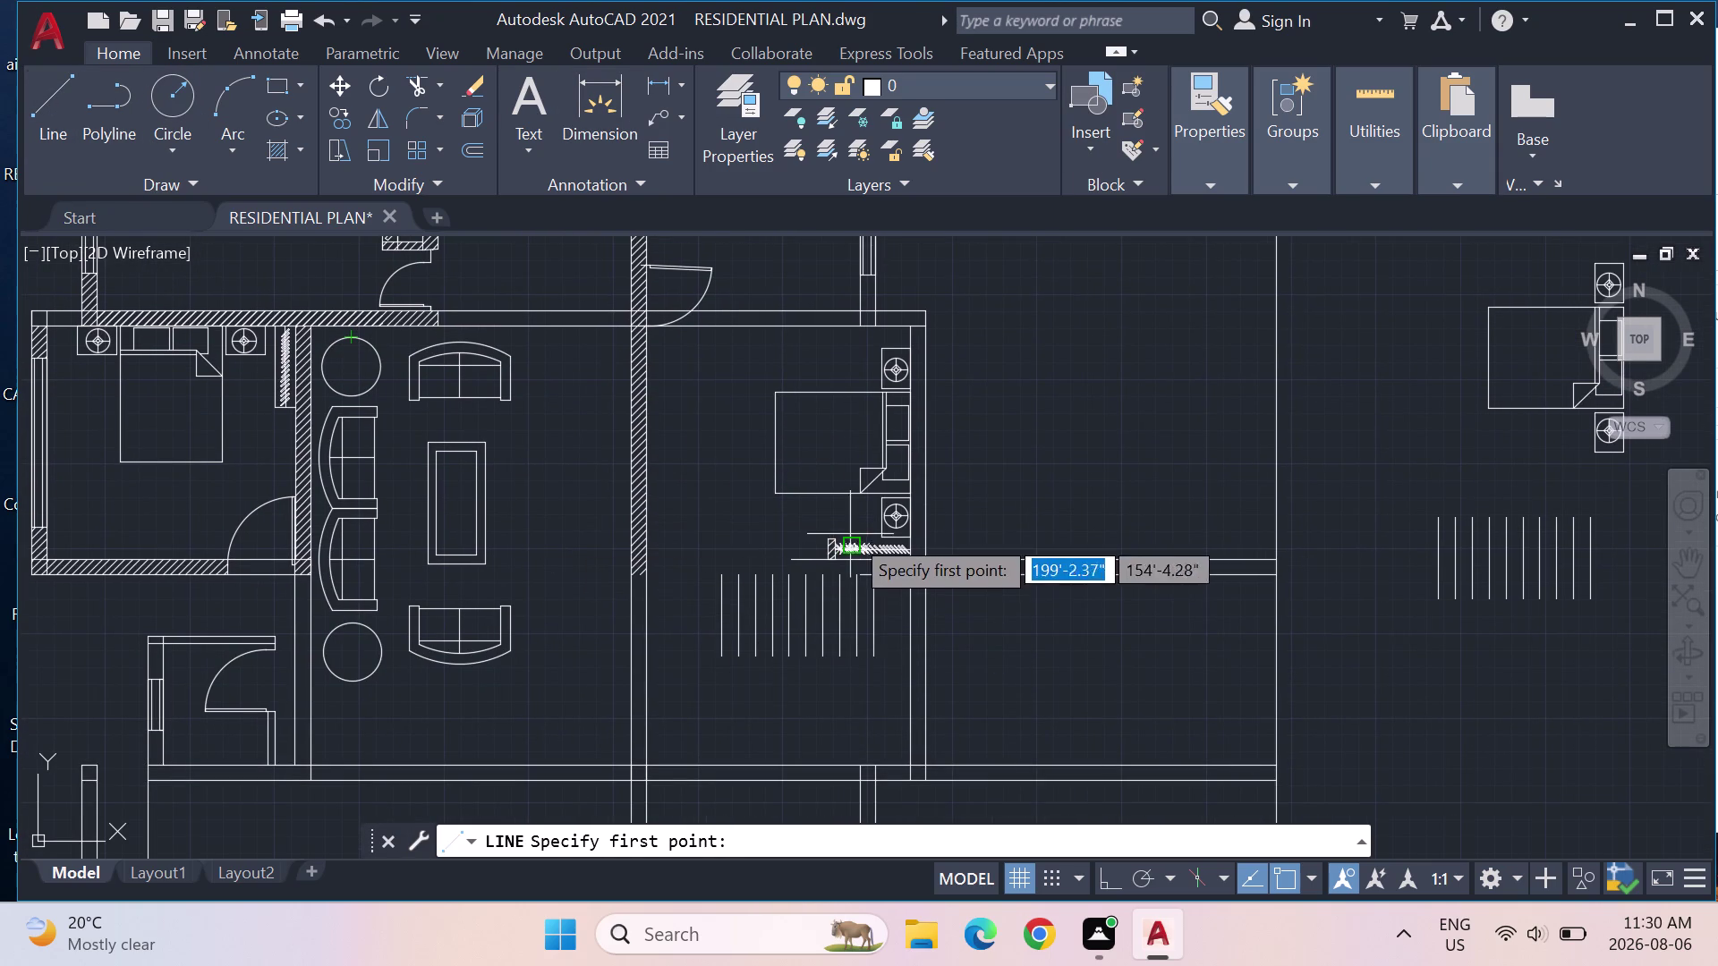
click(857, 570)
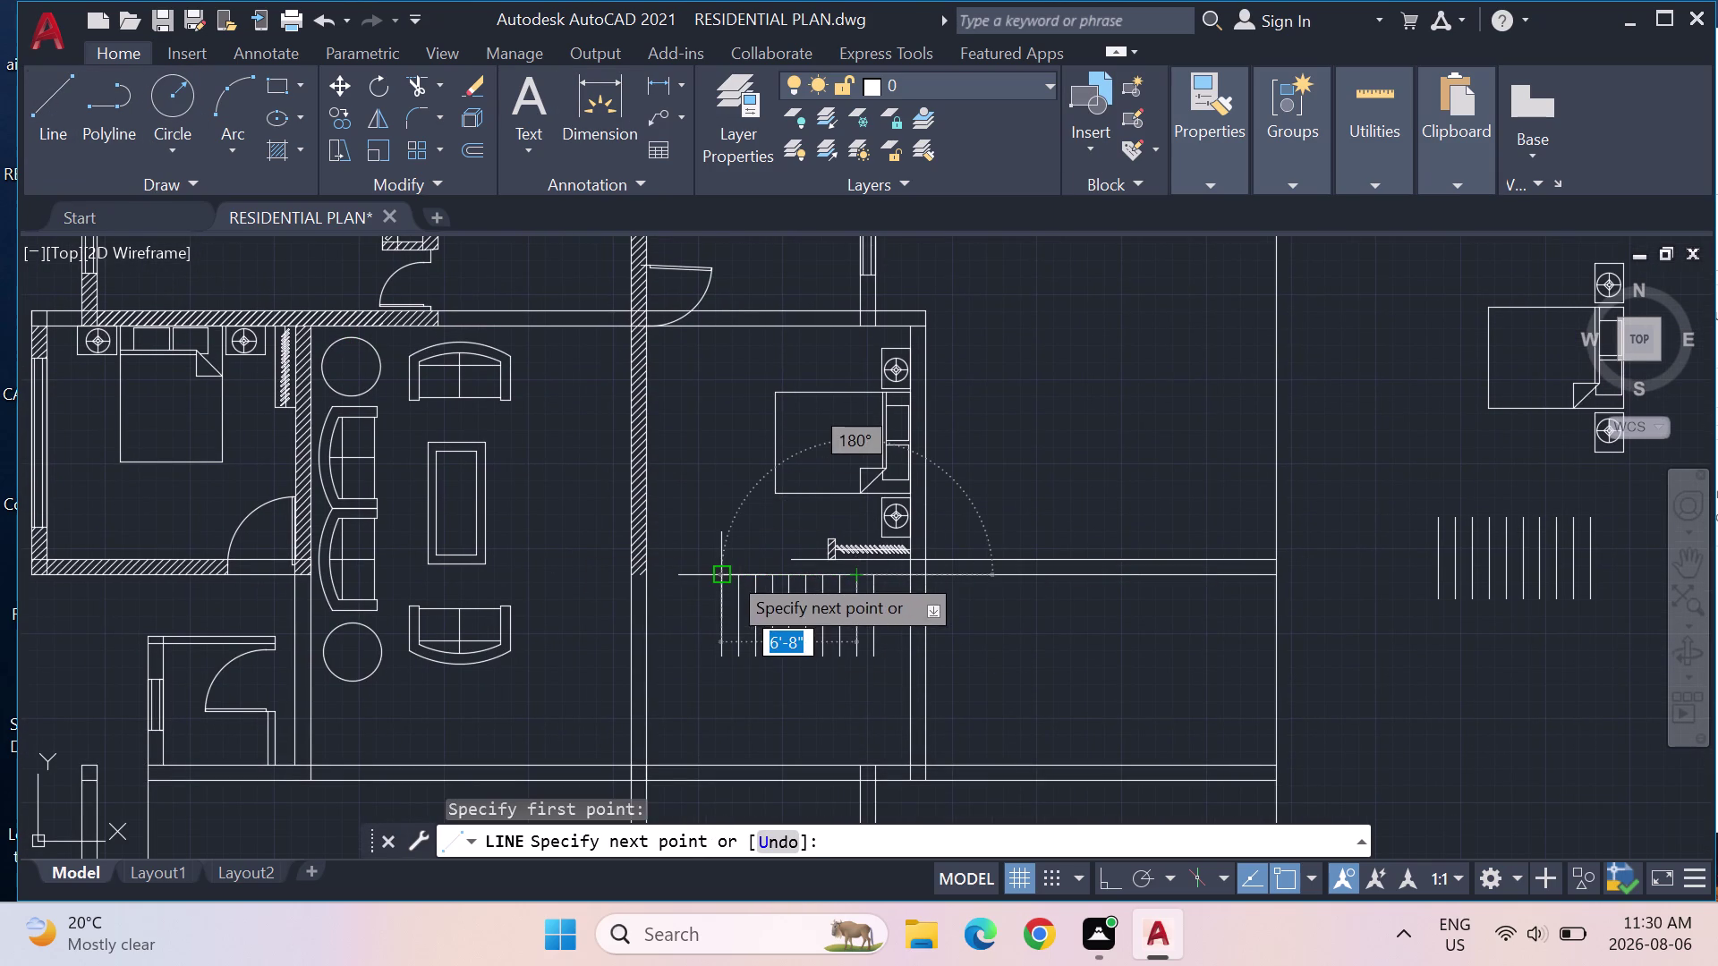
click(716, 570)
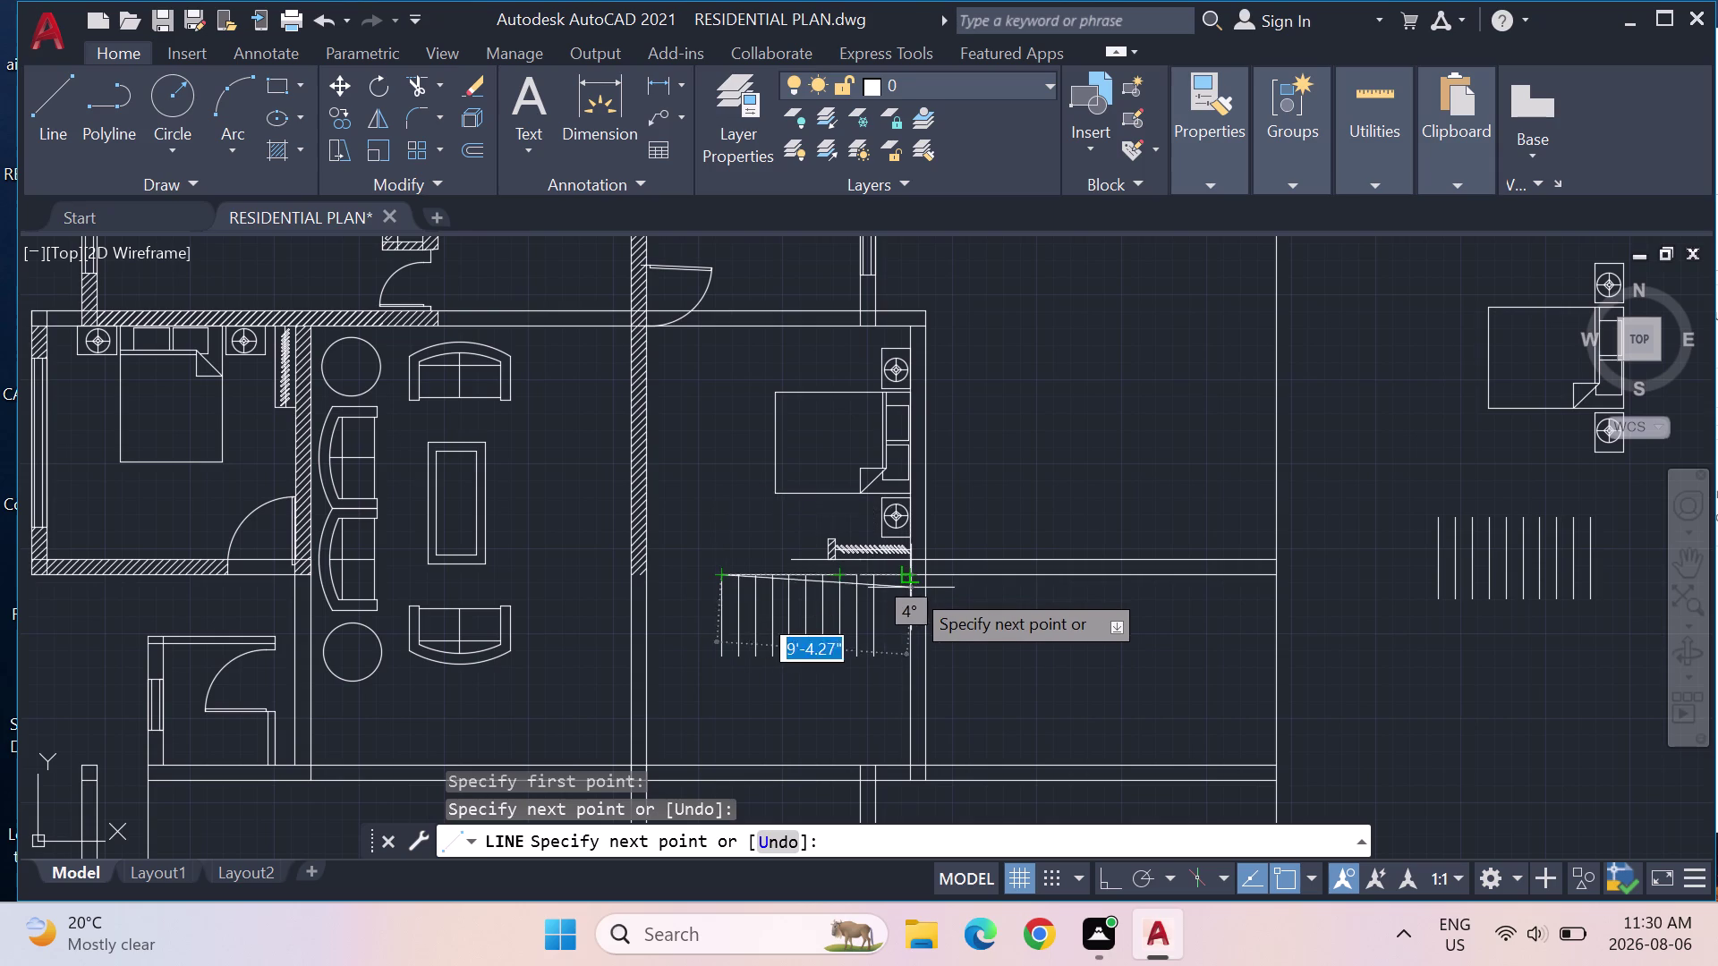
key(Escape)
Try extending a line with EX, then cancel the extend.
scroll(up, 3)
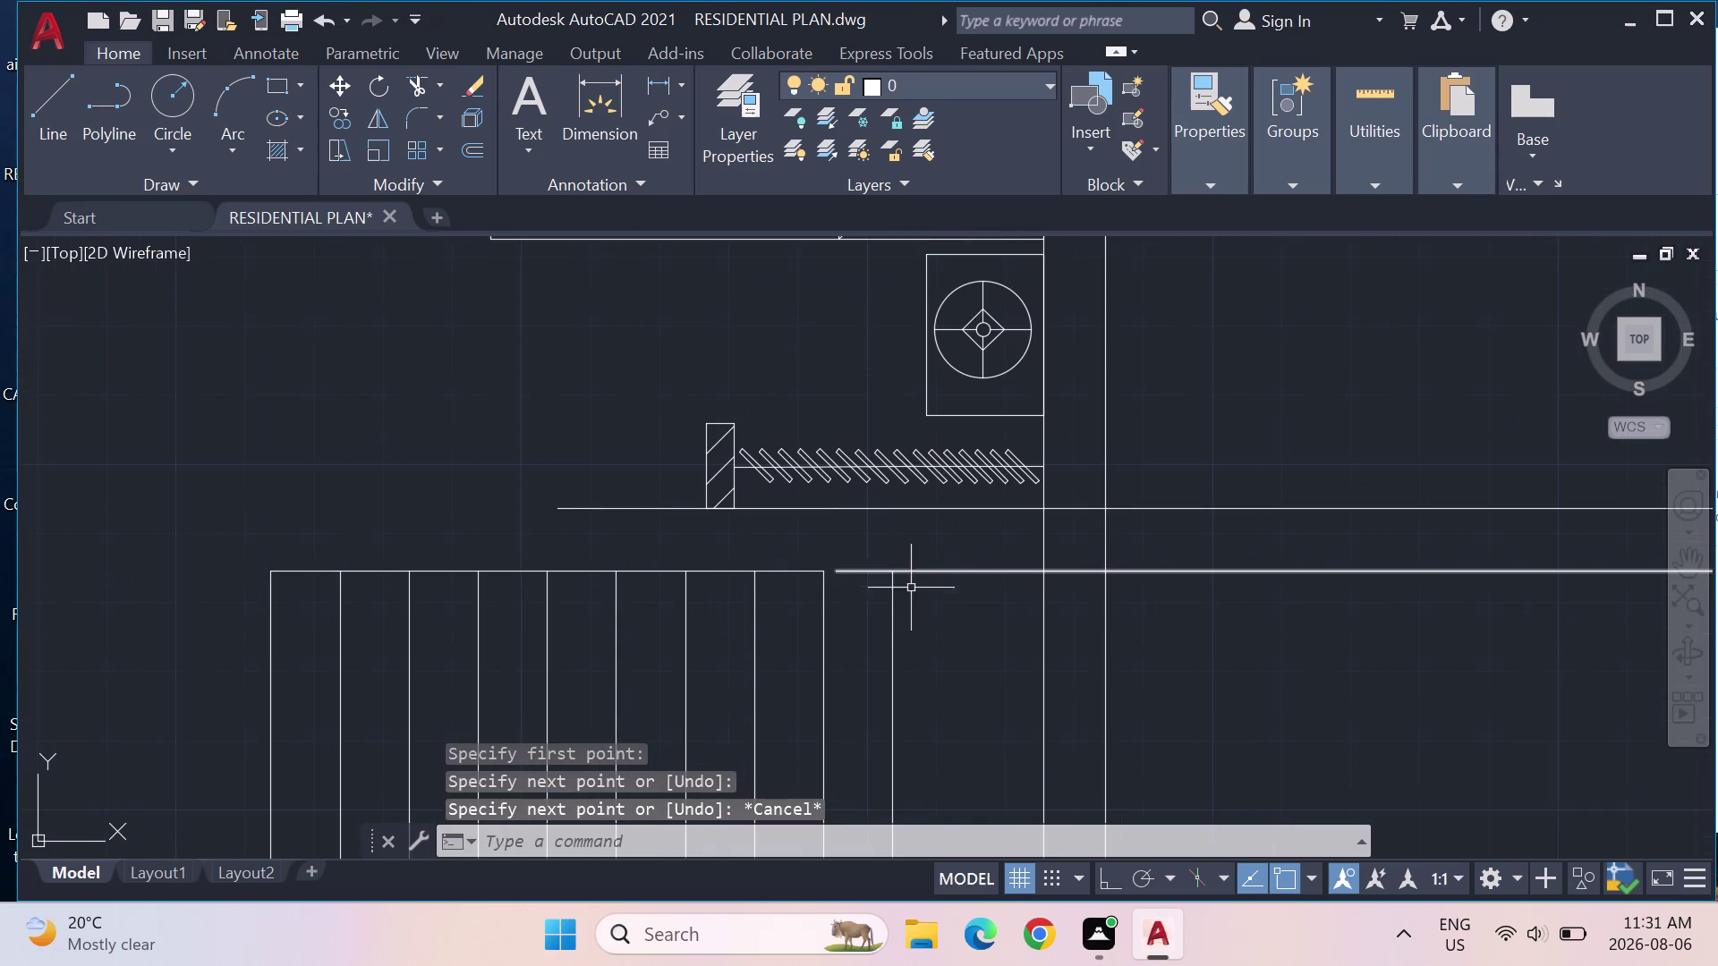
text(EX)
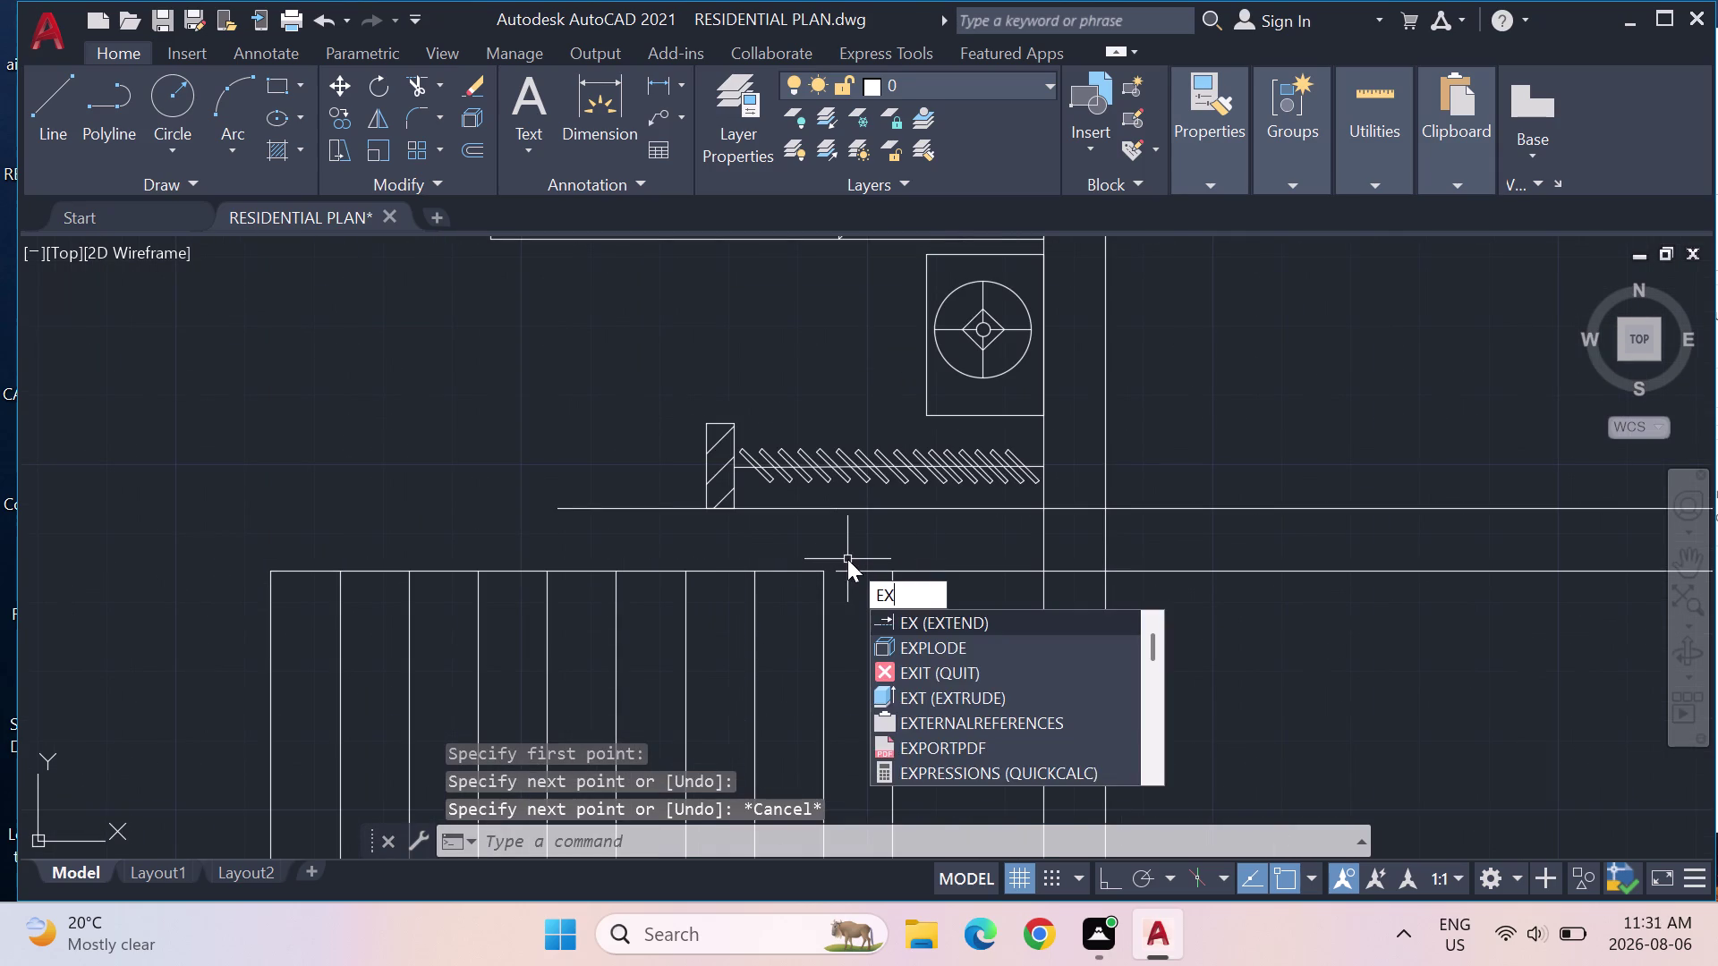
key(Return)
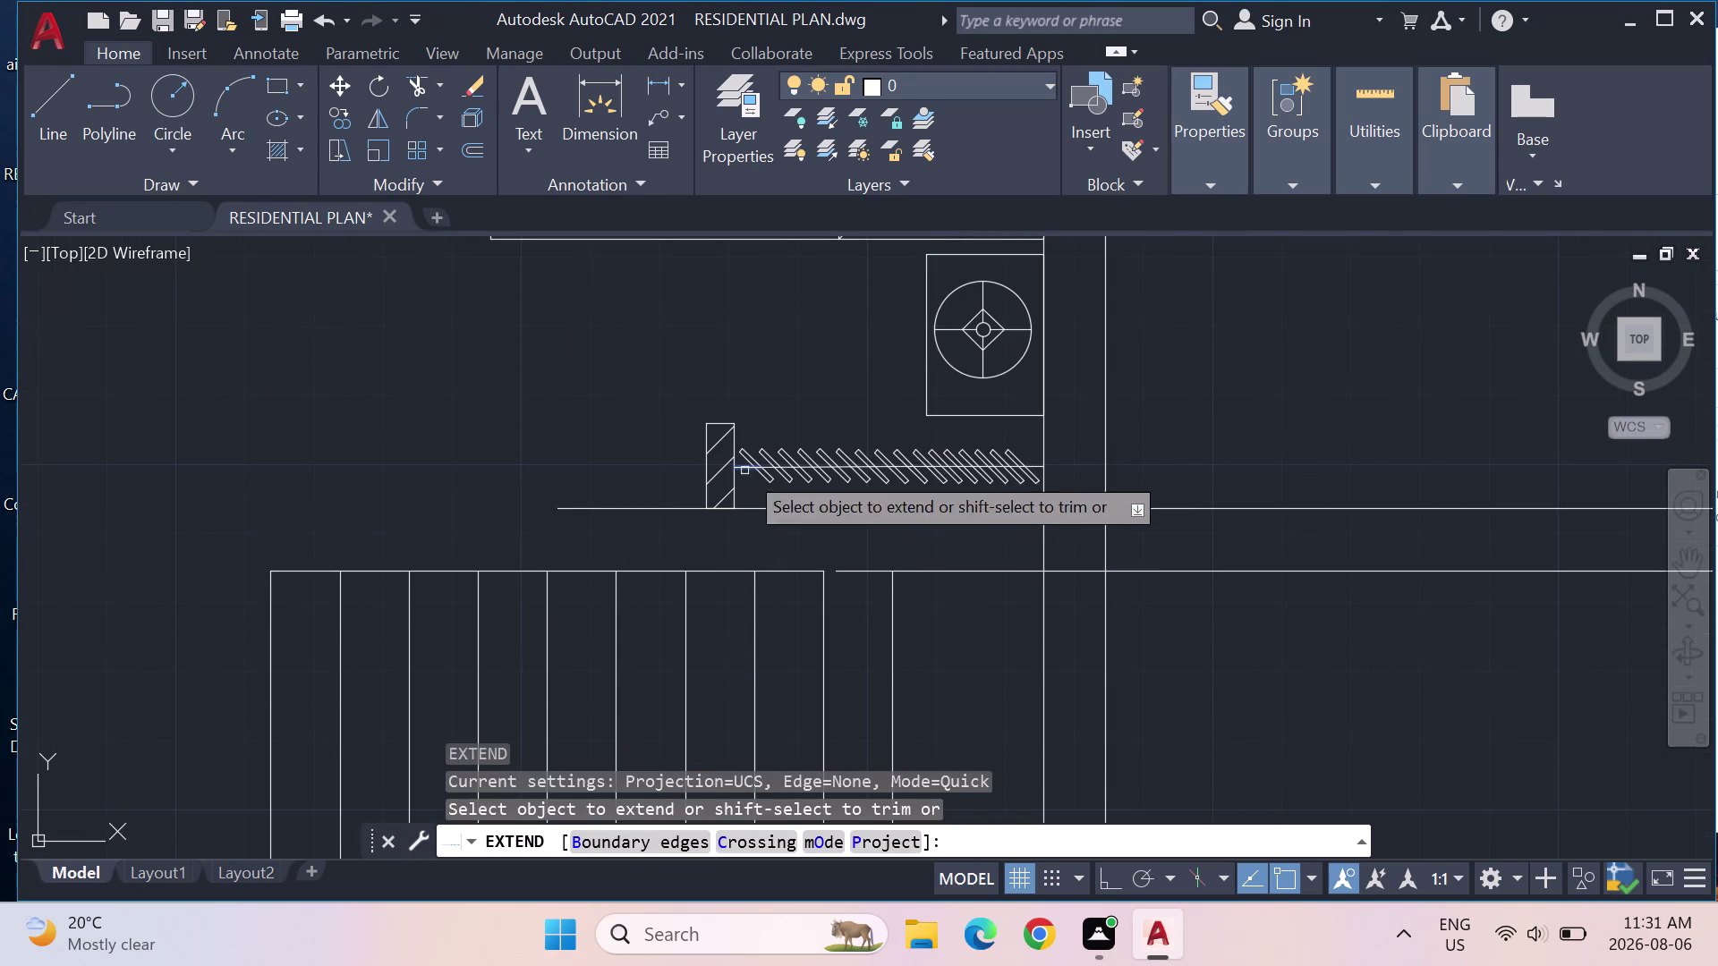
click(874, 572)
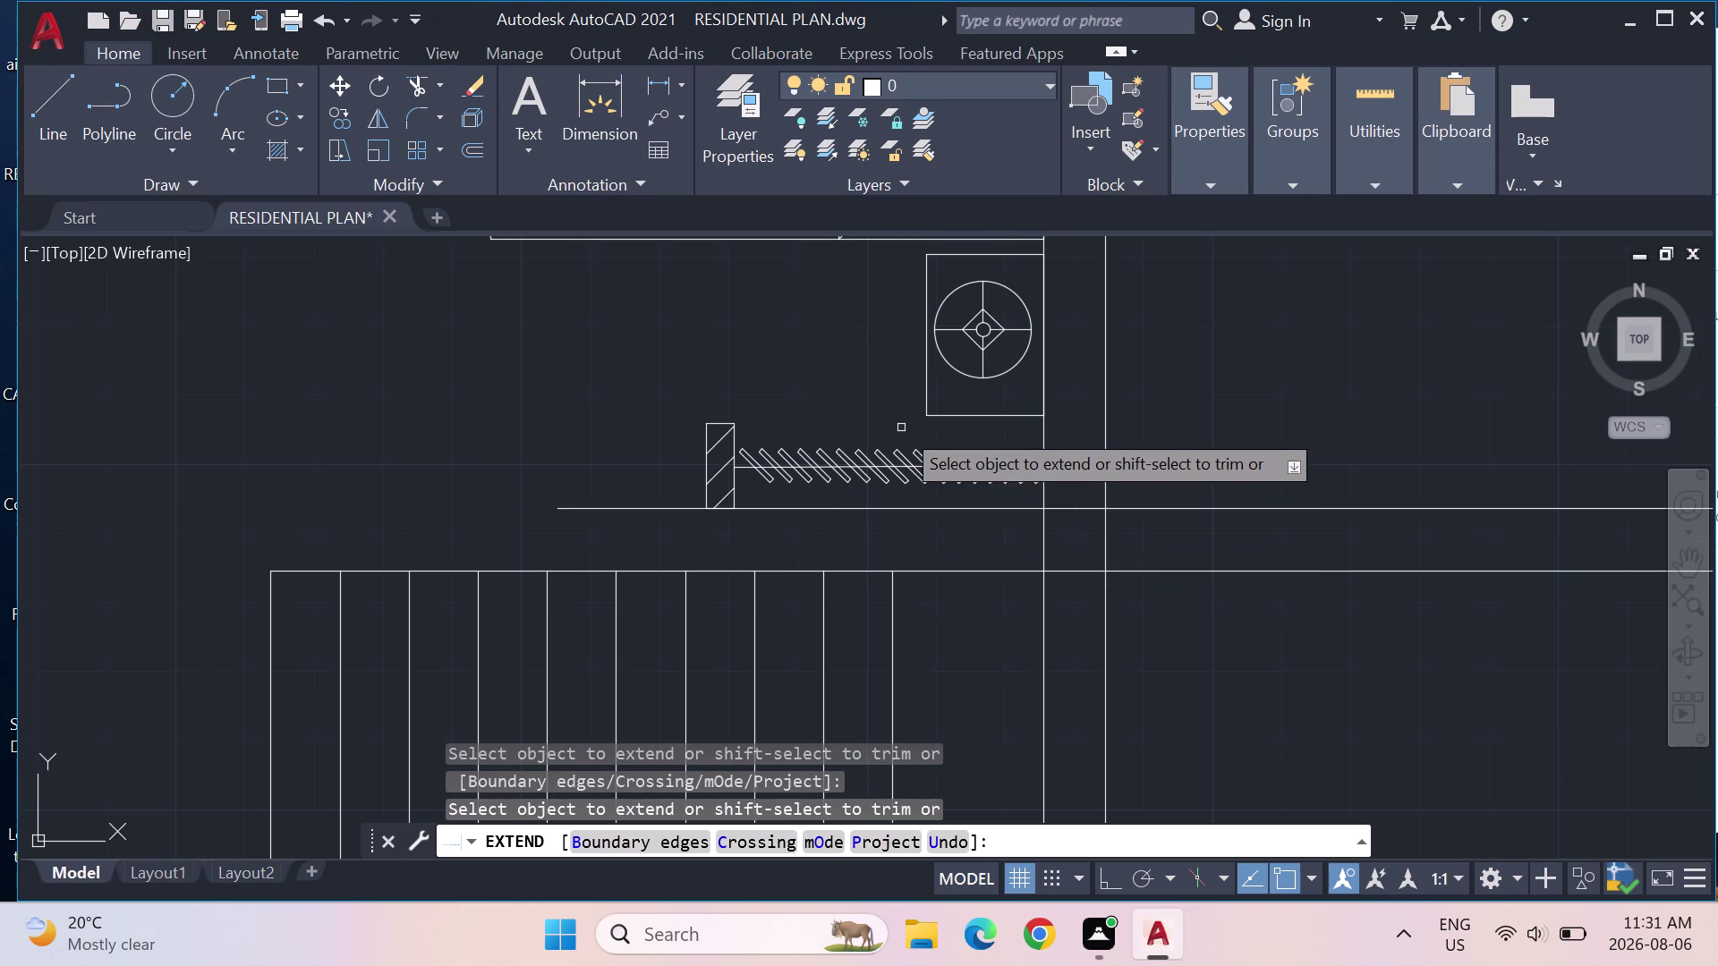
key(Escape)
scroll(down, 3)
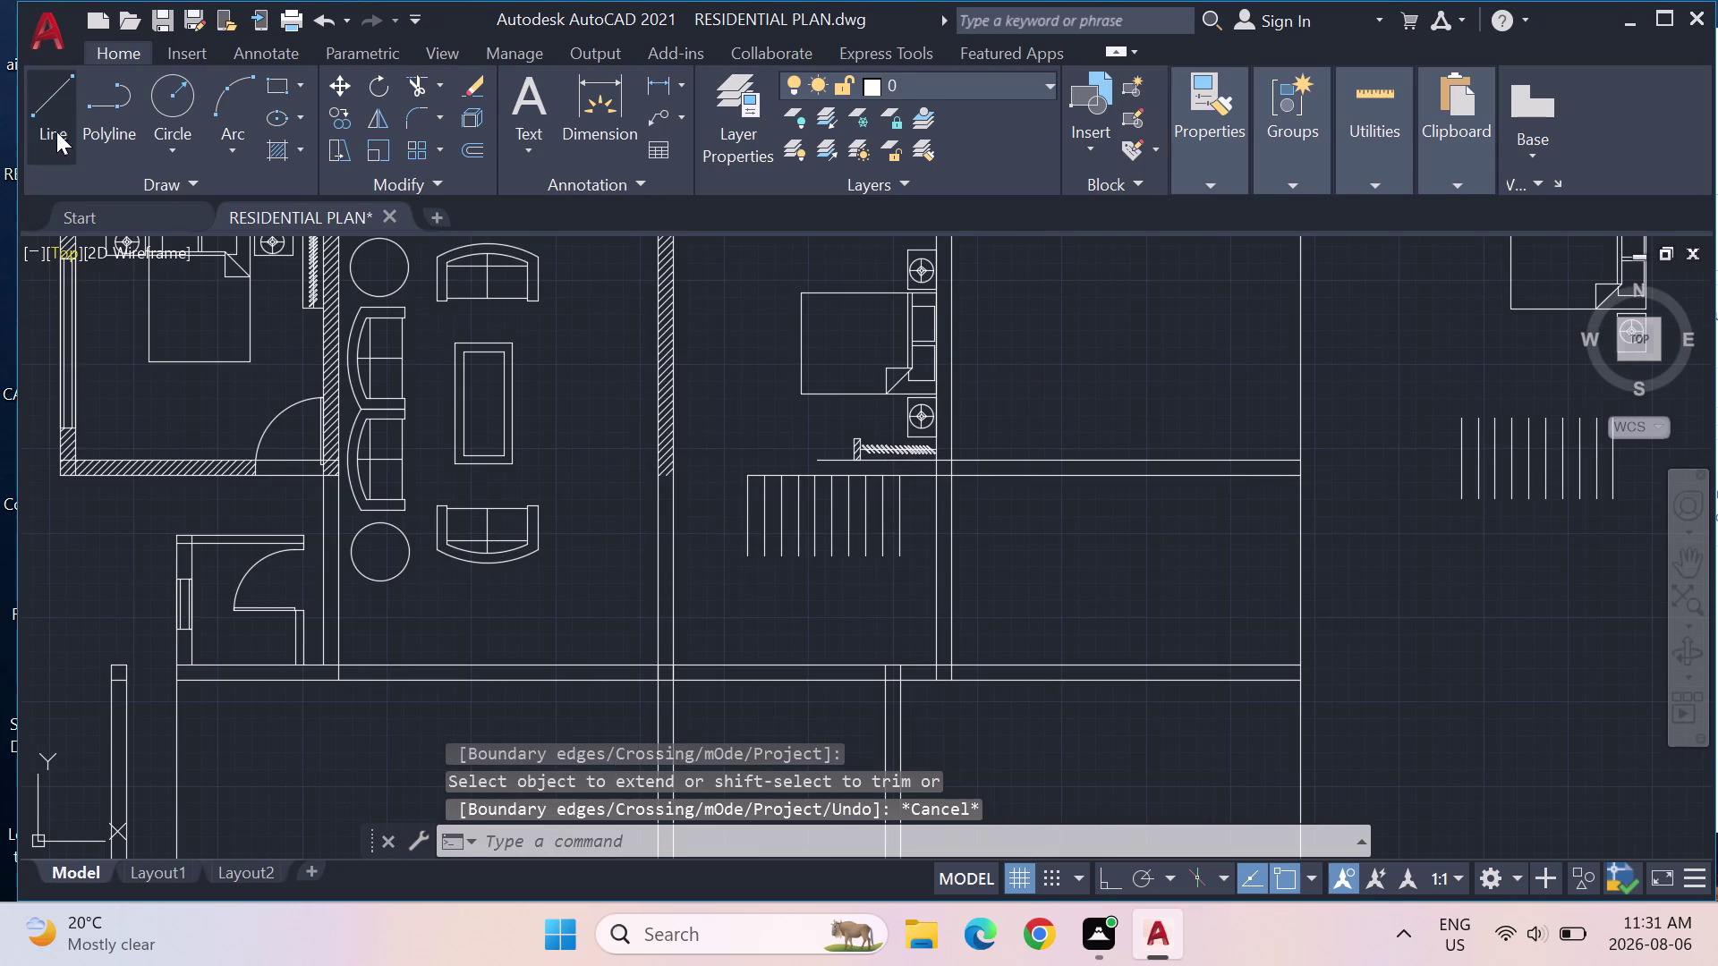
click(45, 109)
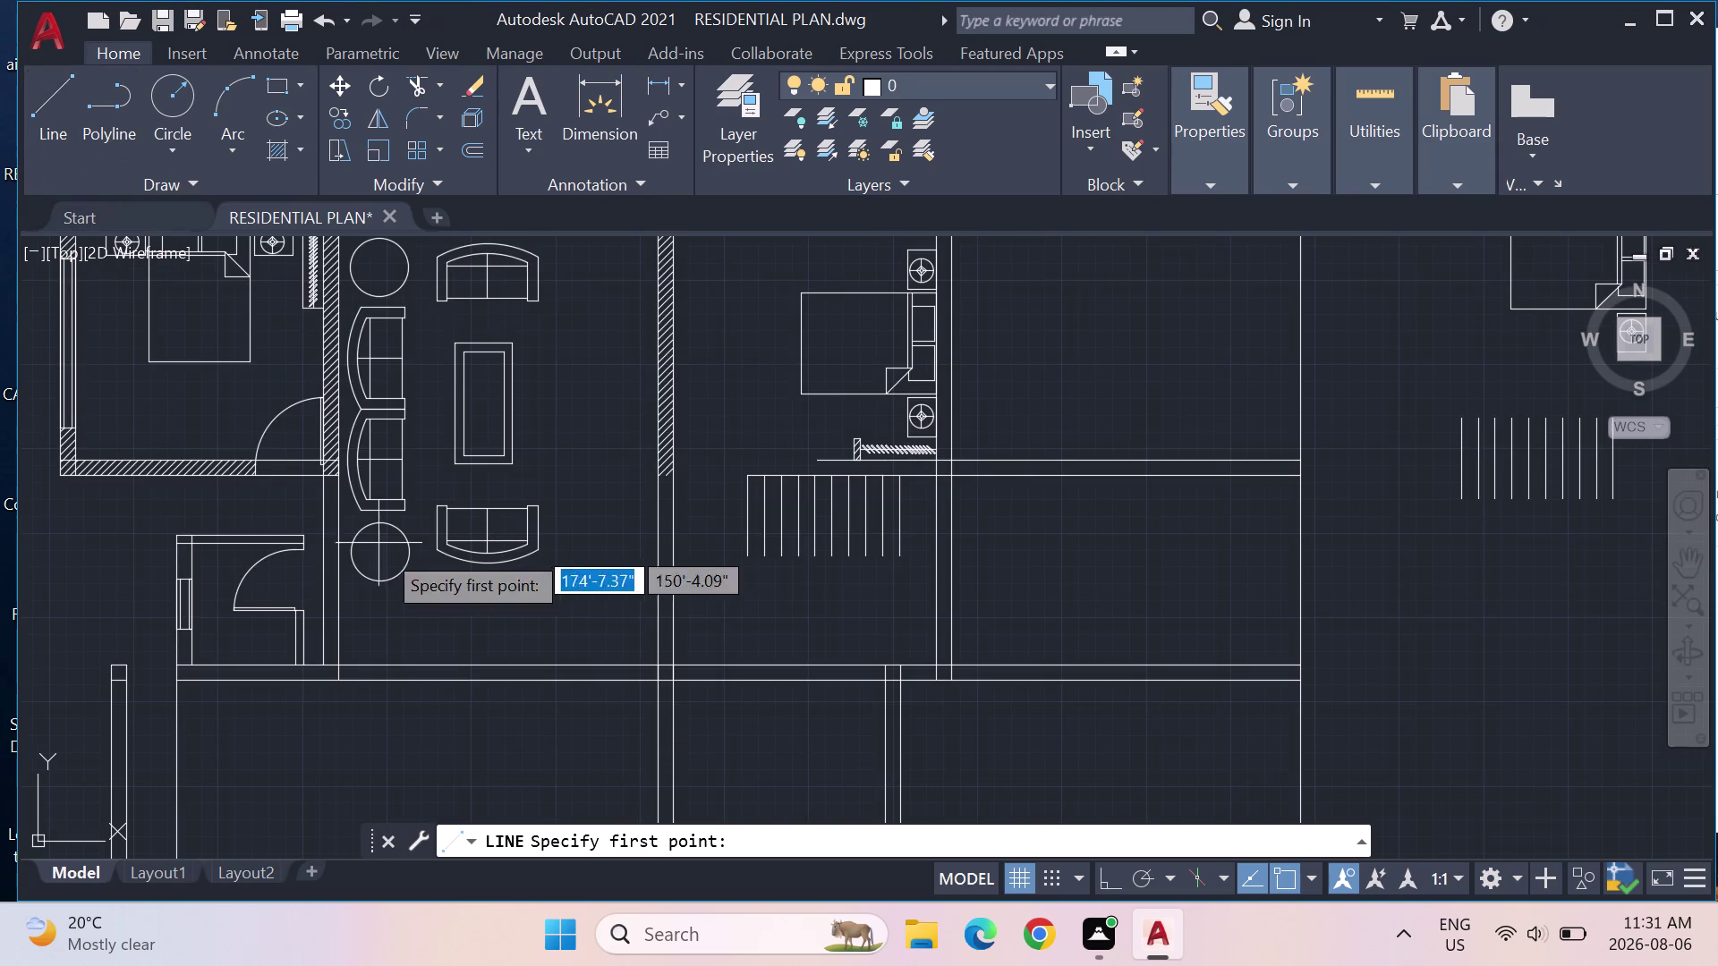
Draw a line across the row's bottom ends, undoing an extra 4.5-inch segment.
click(750, 556)
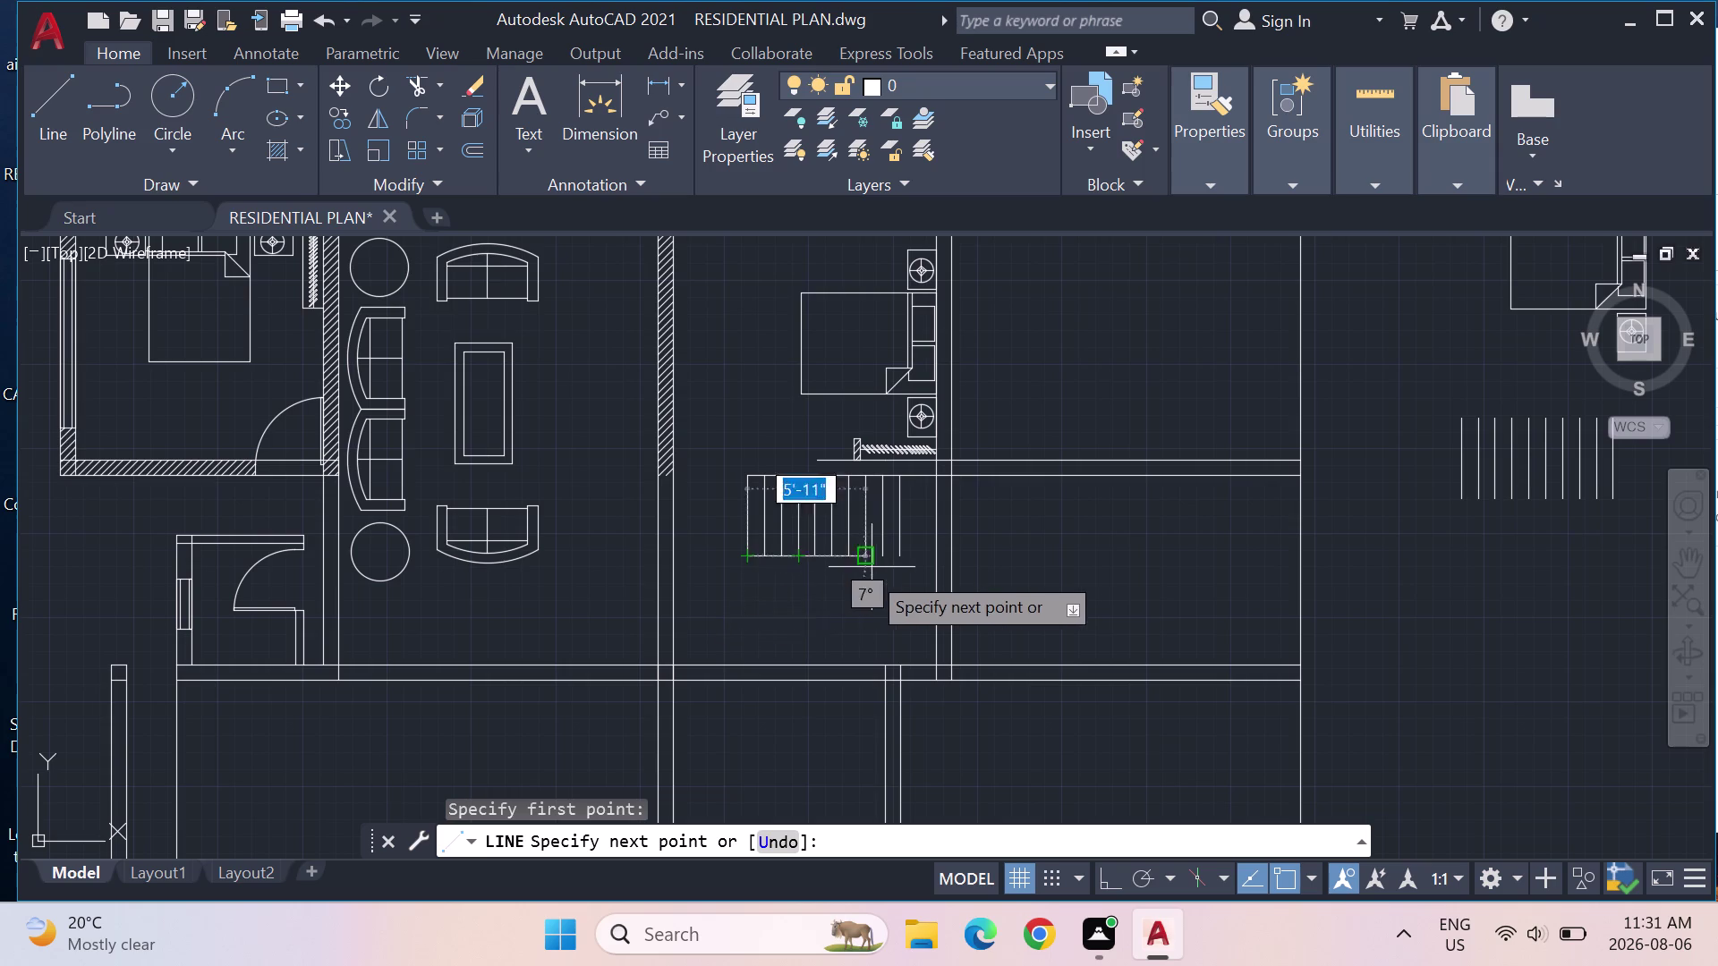
click(895, 558)
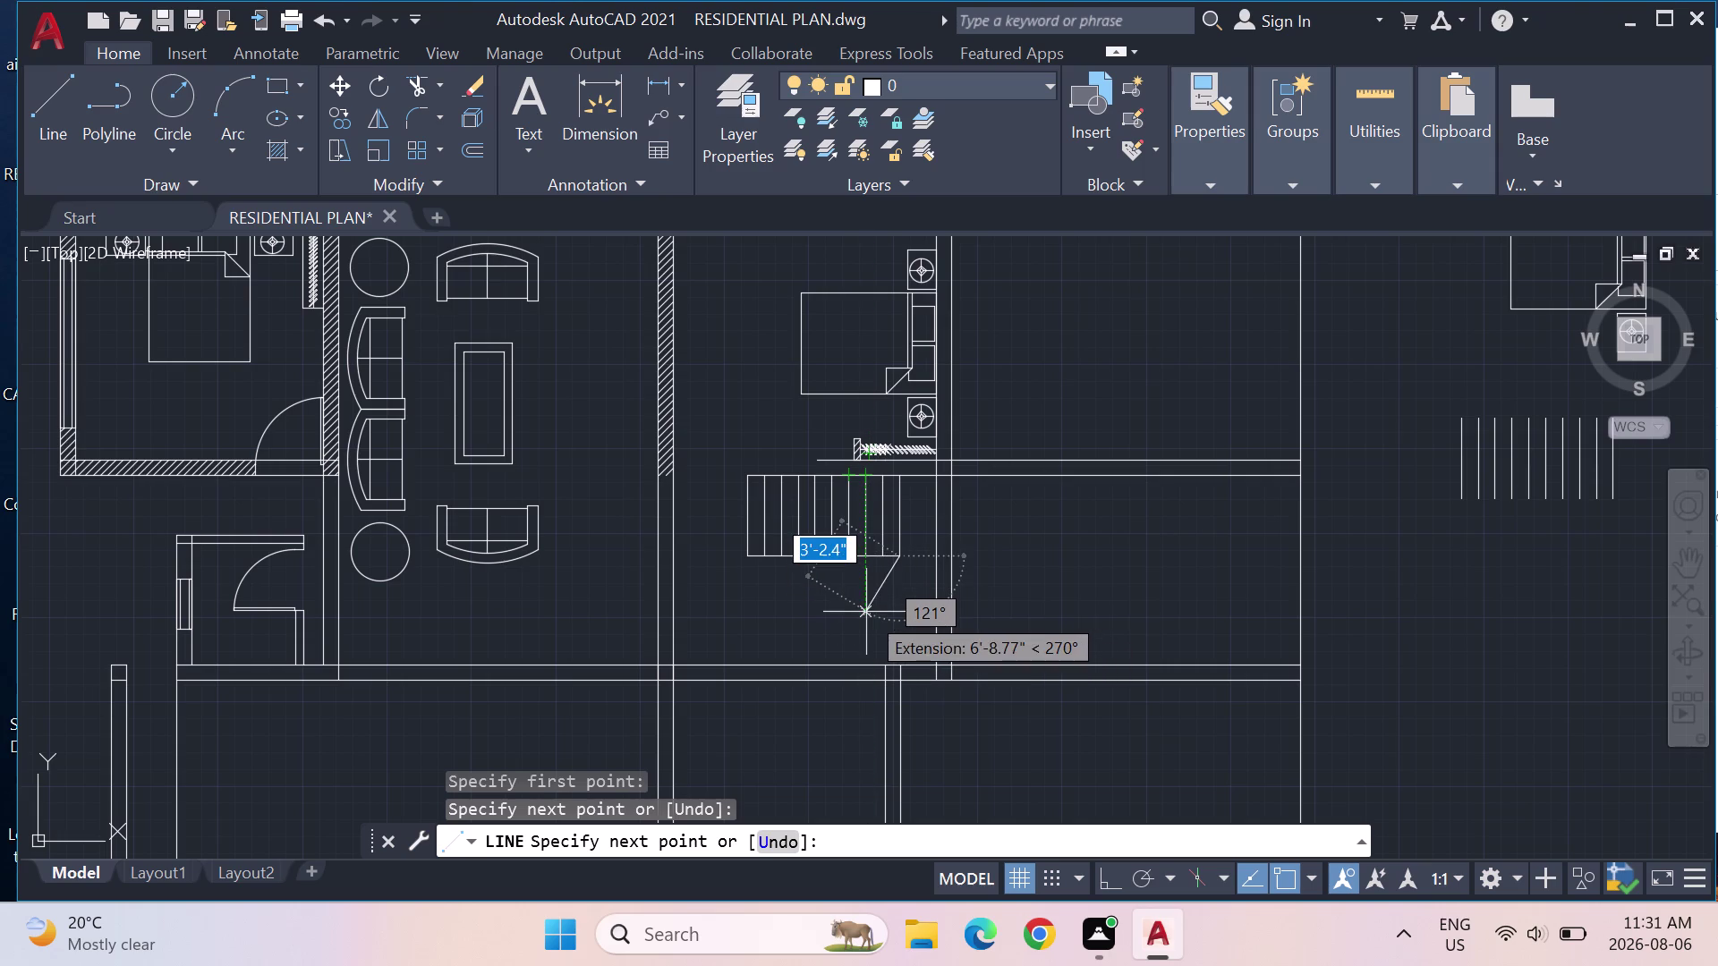
text(4.5)
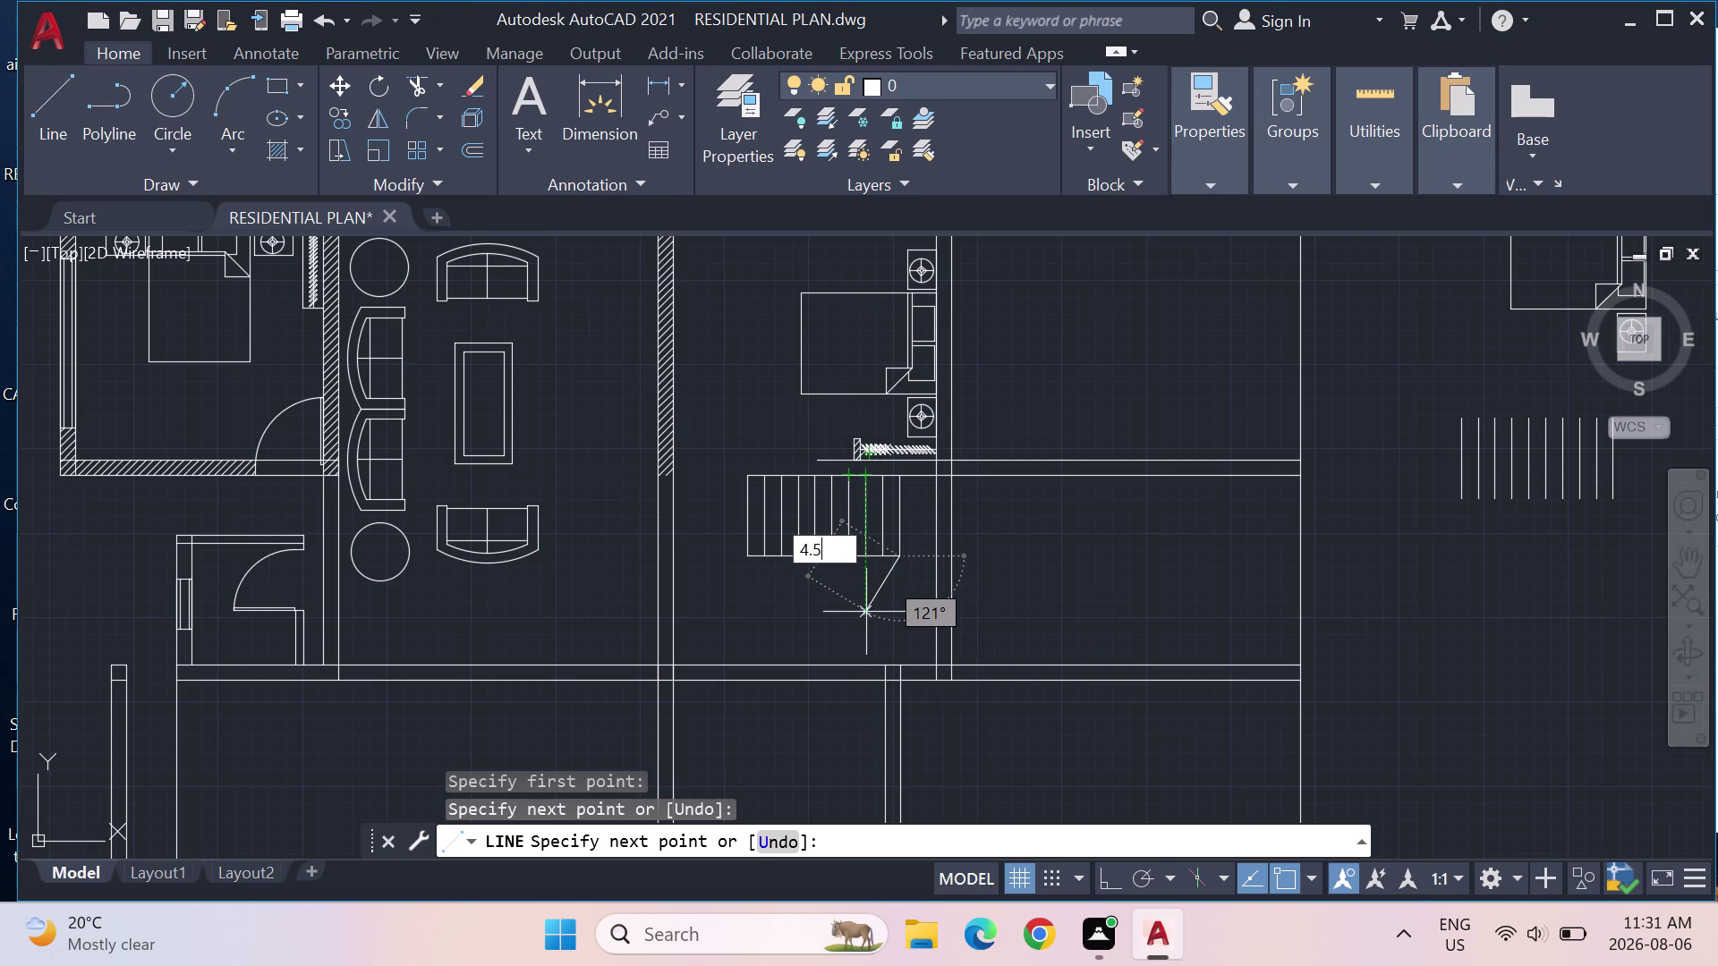
text(")
key(Return)
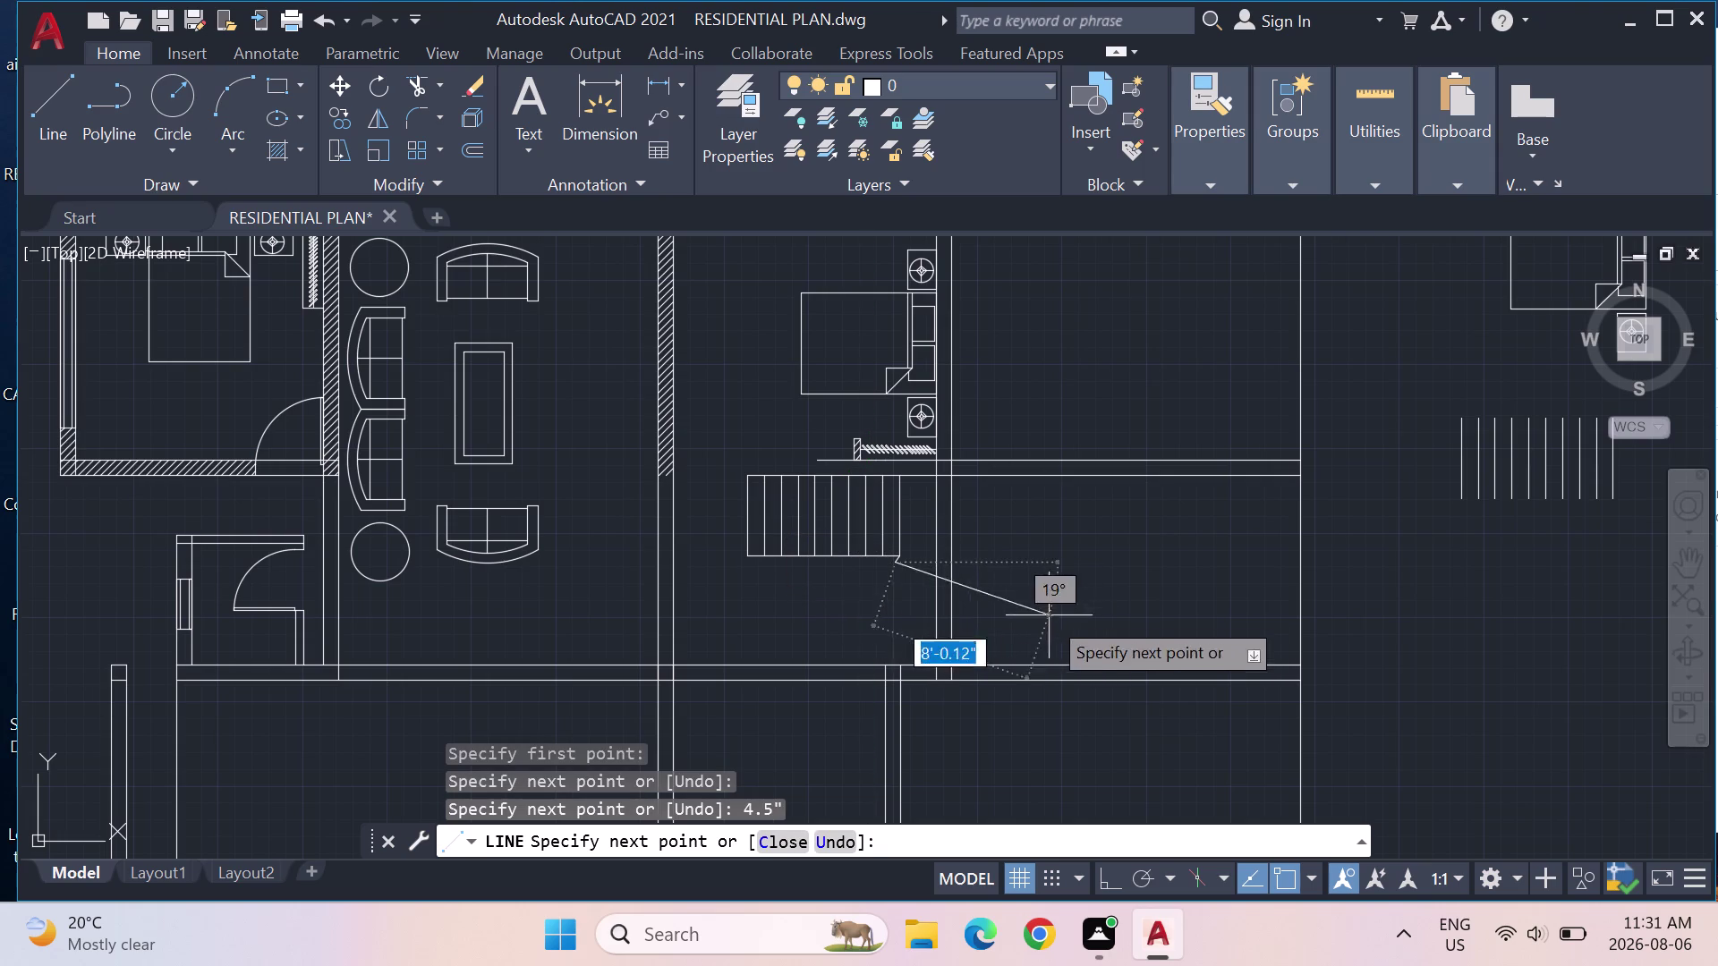
key(ctrl+z)
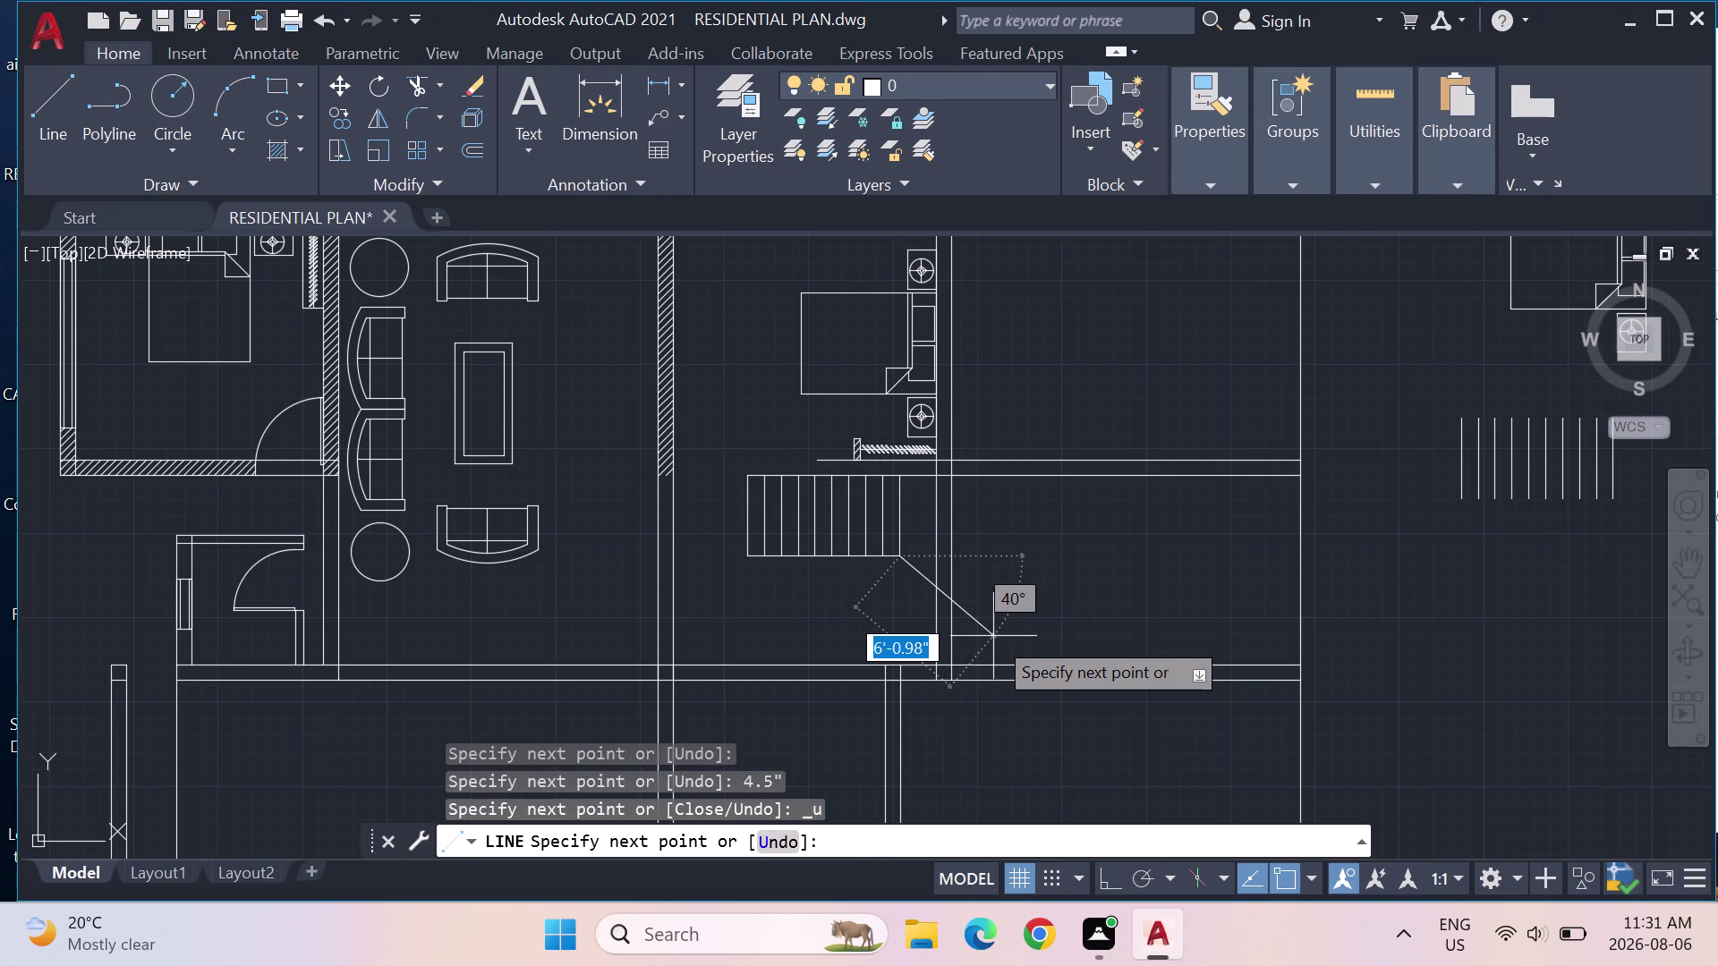
key(Escape)
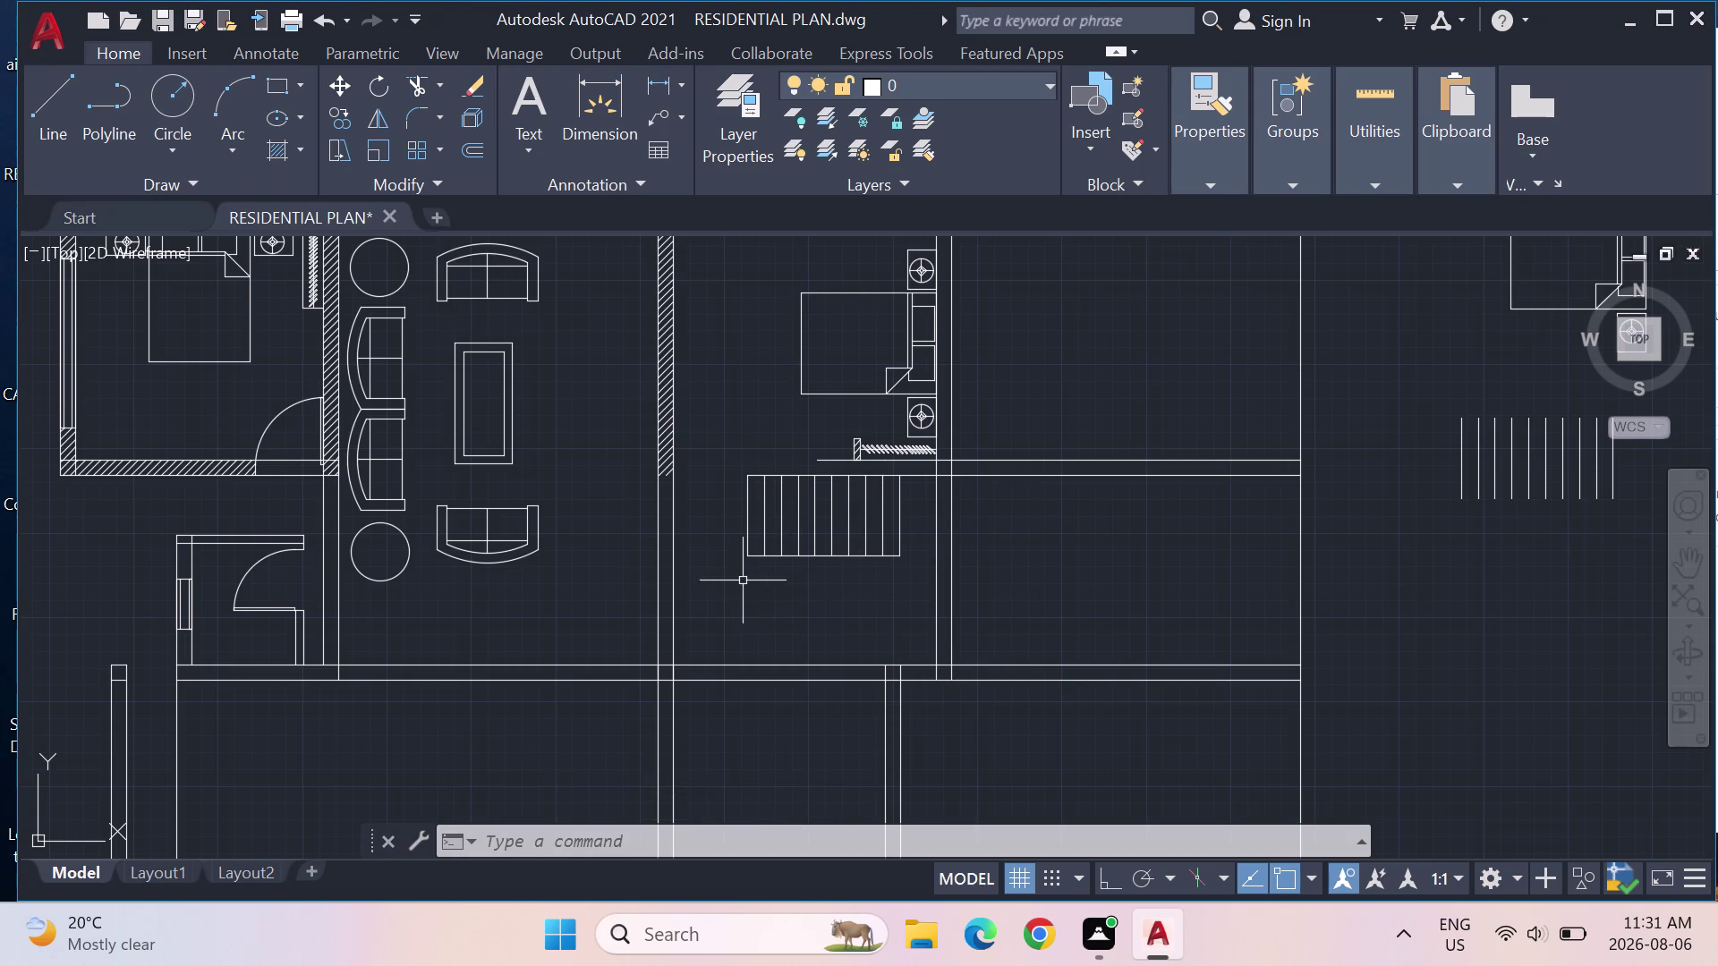
click(69, 100)
click(893, 556)
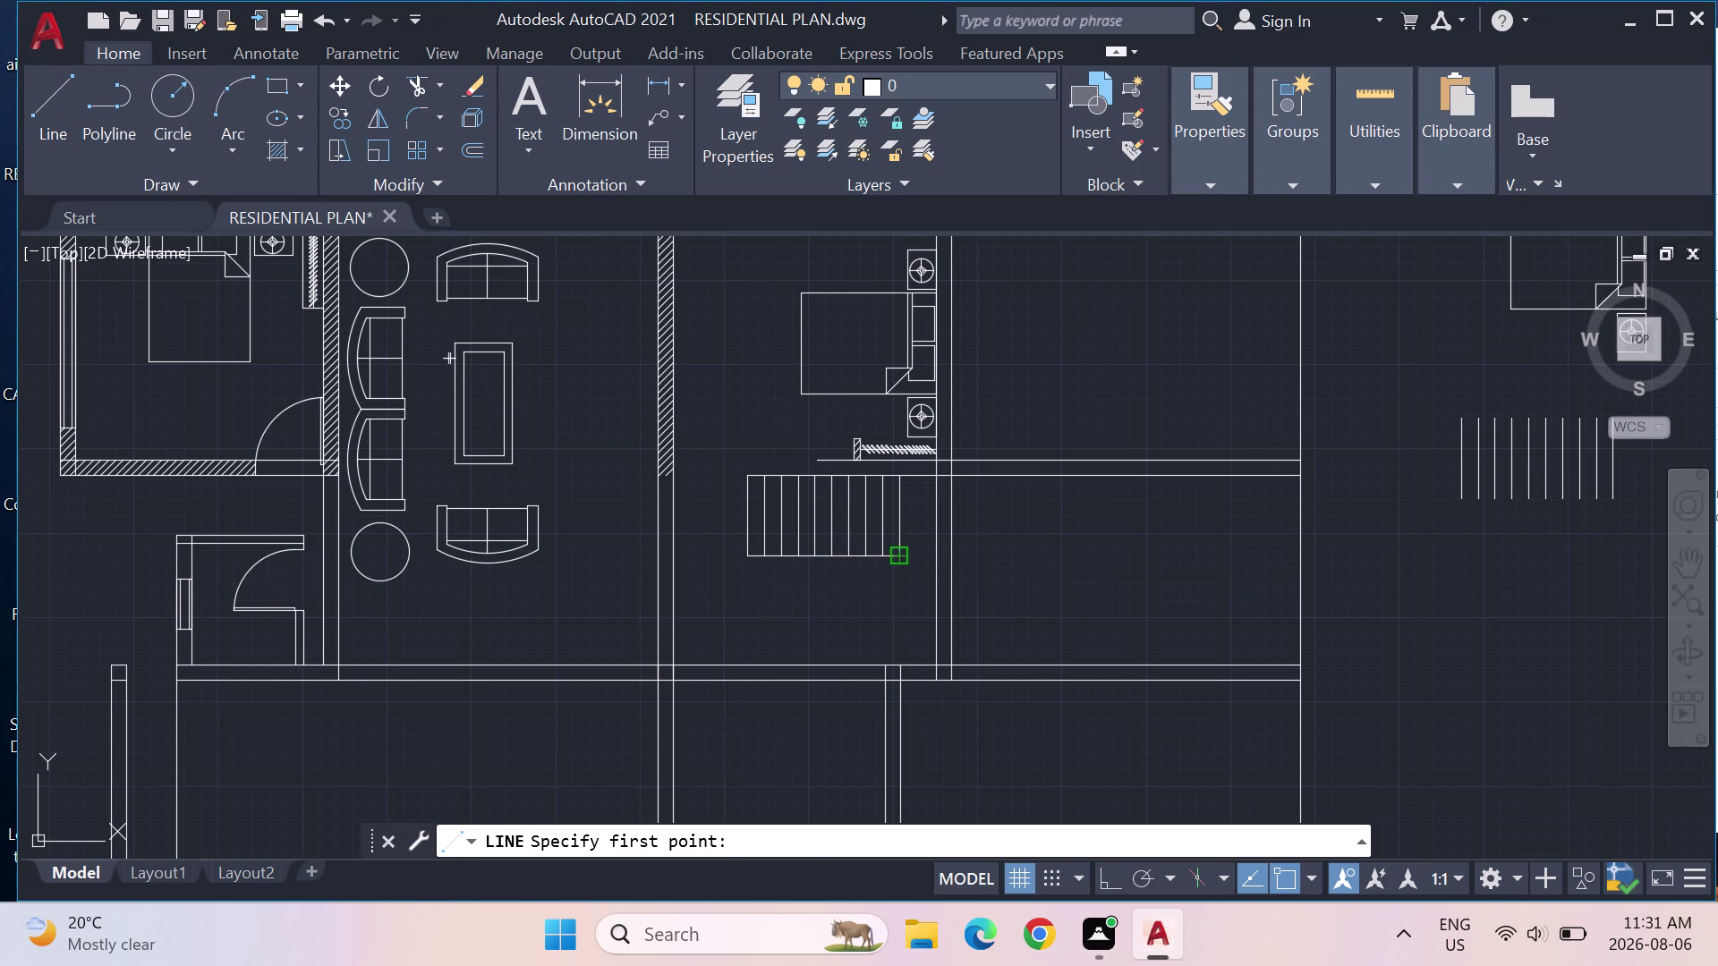
click(904, 662)
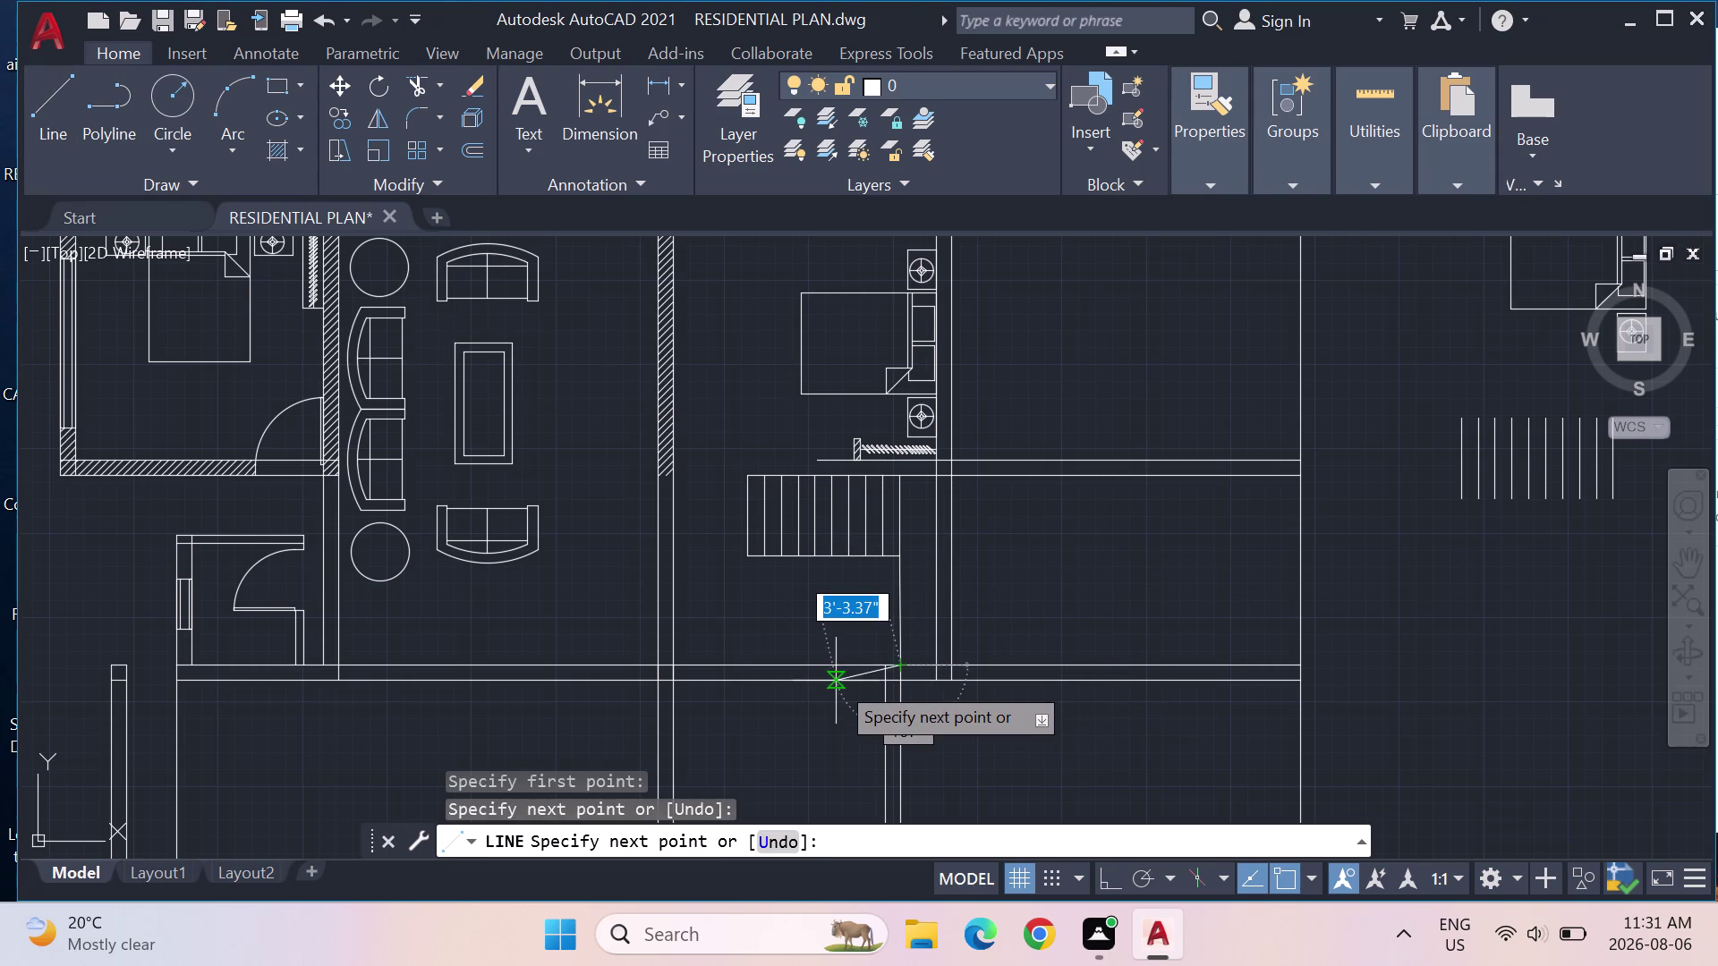
key(Escape)
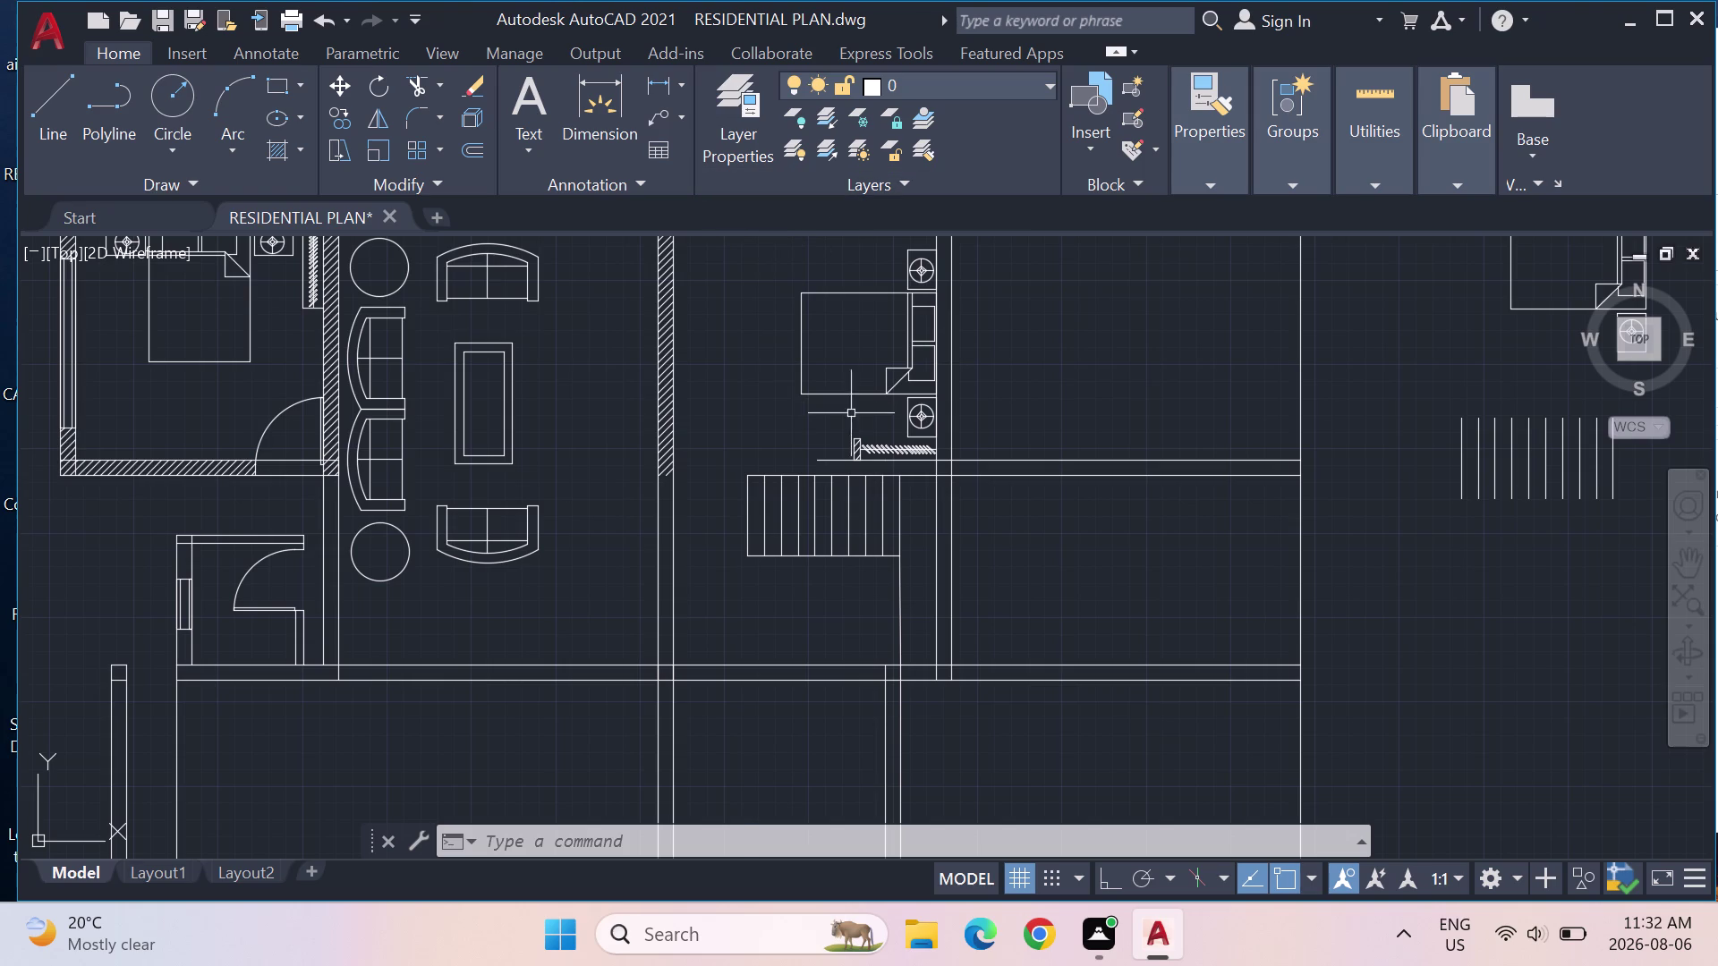
scroll(down, 3)
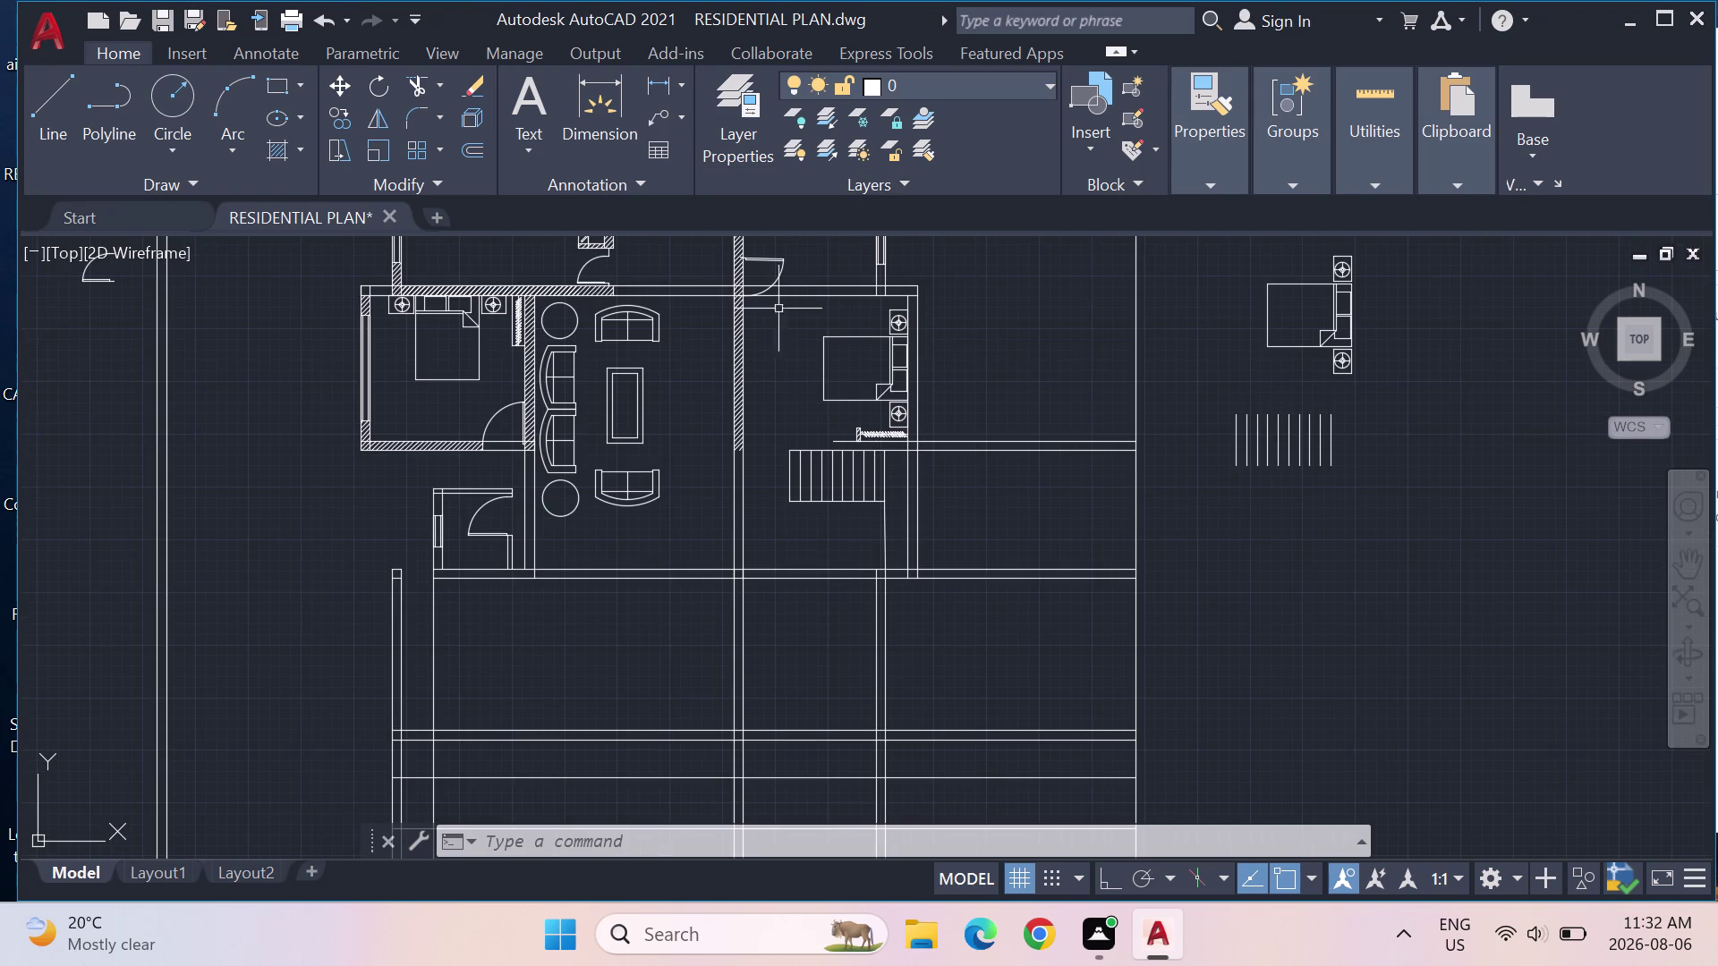
scroll(down, 3)
scroll(up, 3)
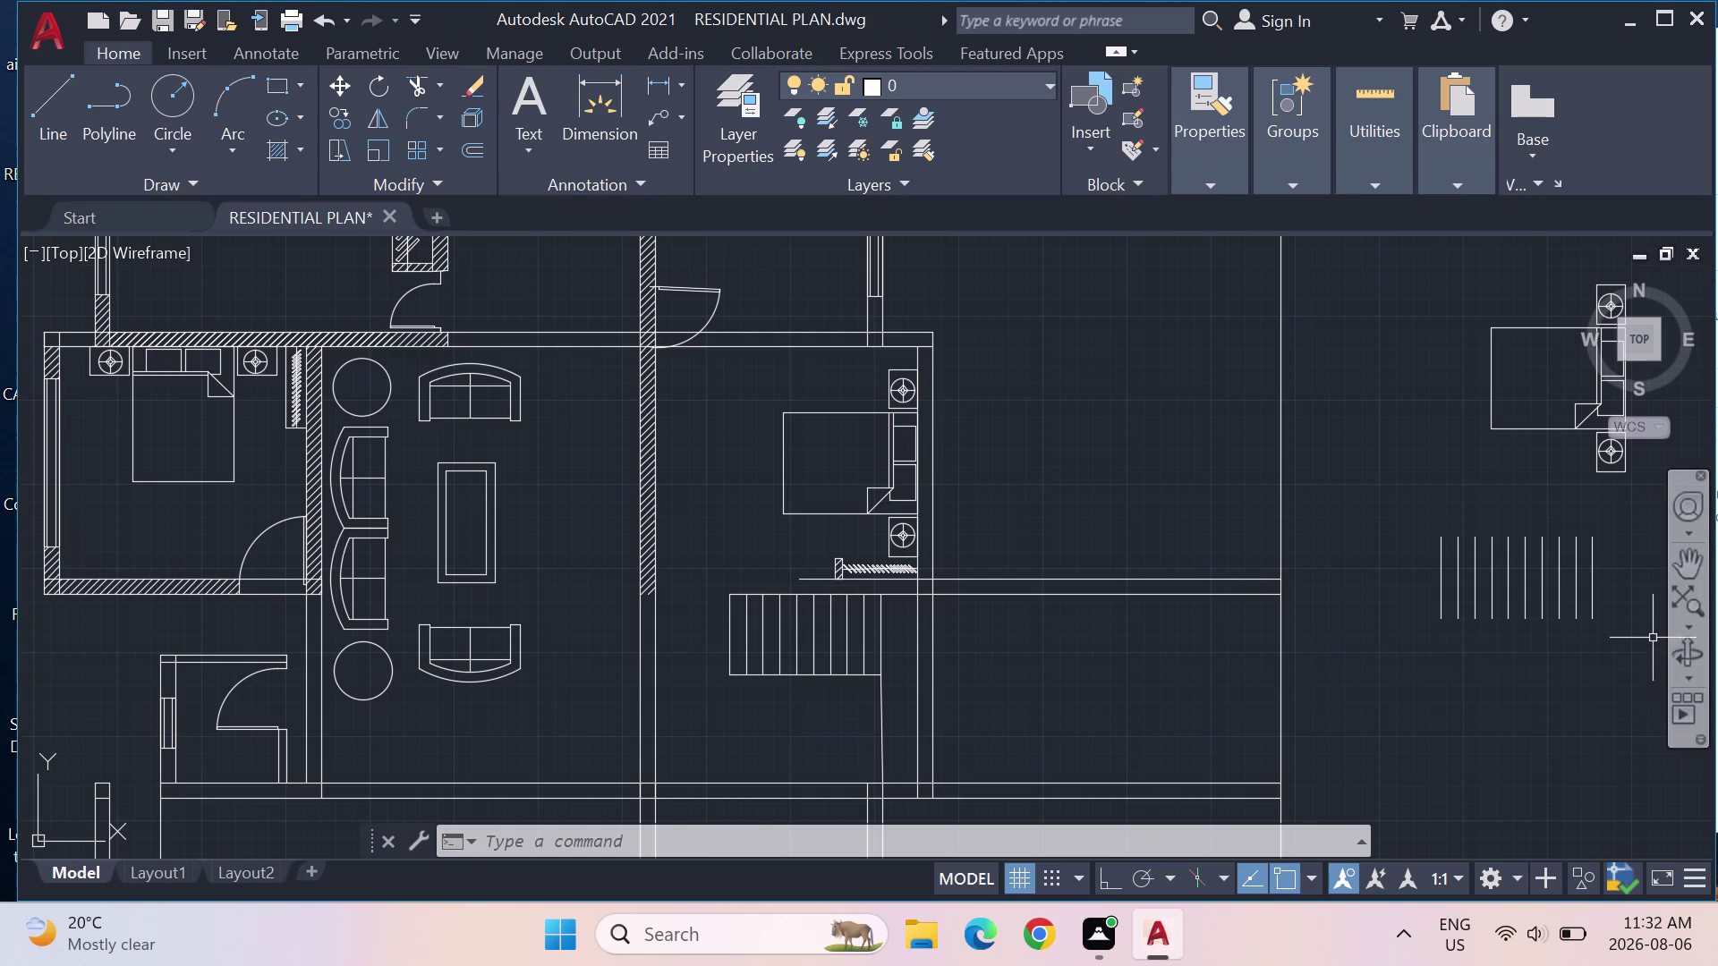
drag(1604, 629, 1389, 602)
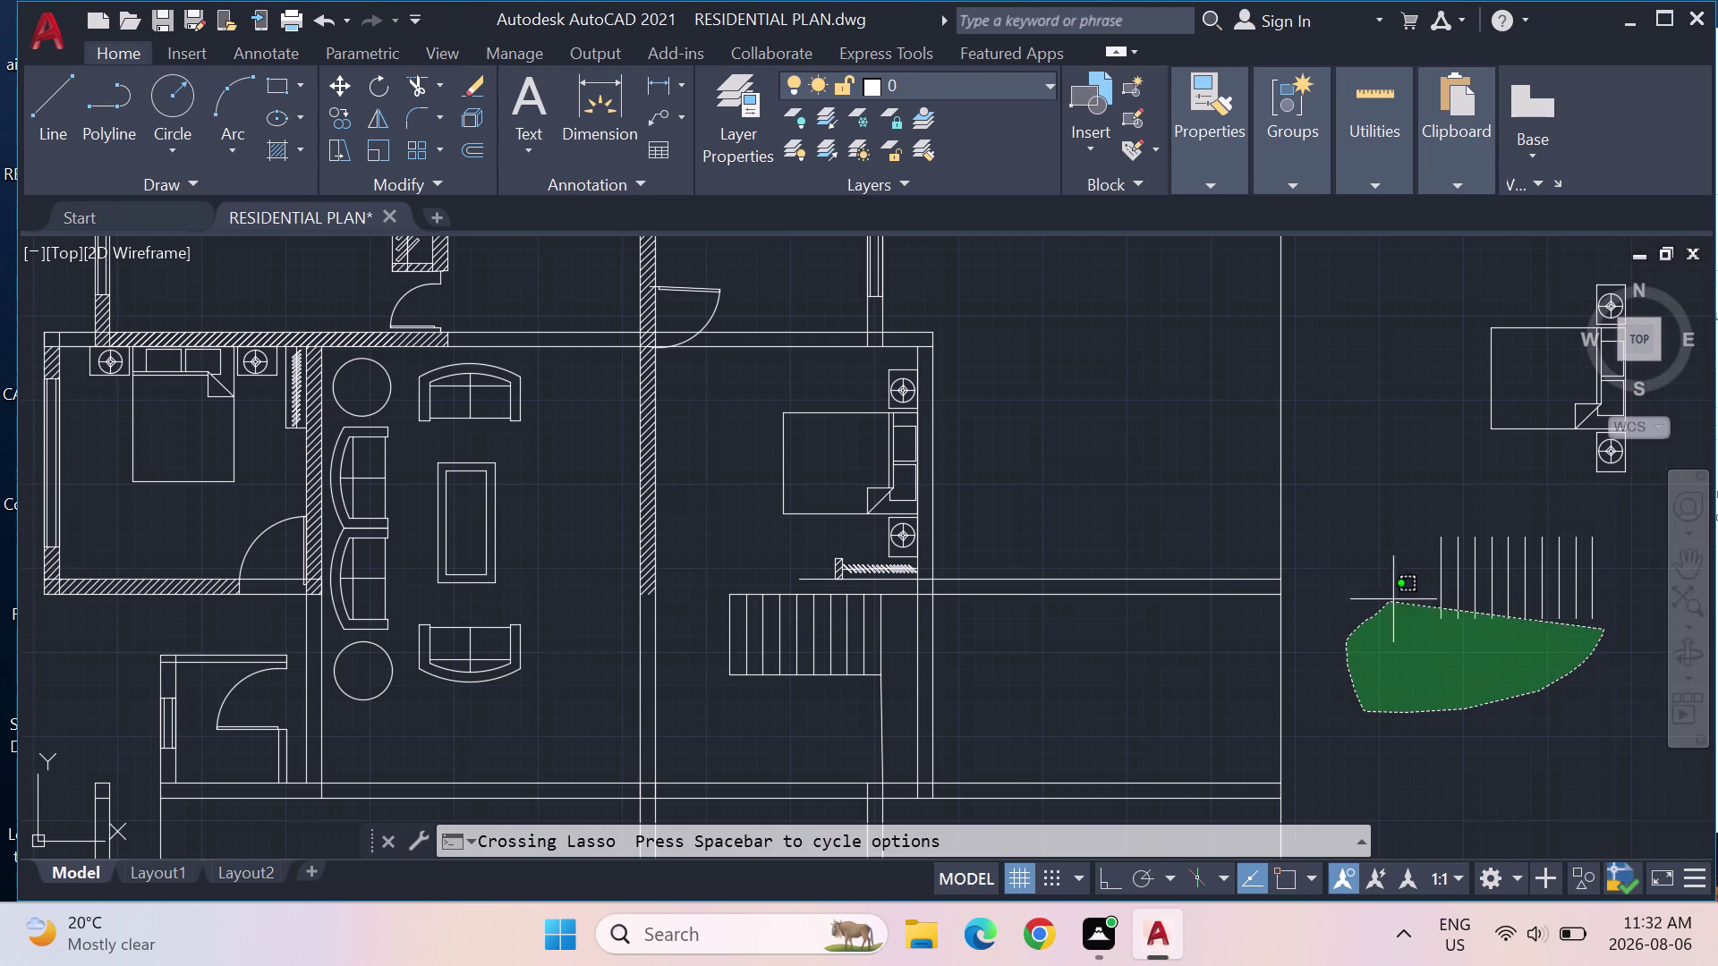
drag(1389, 602, 1606, 523)
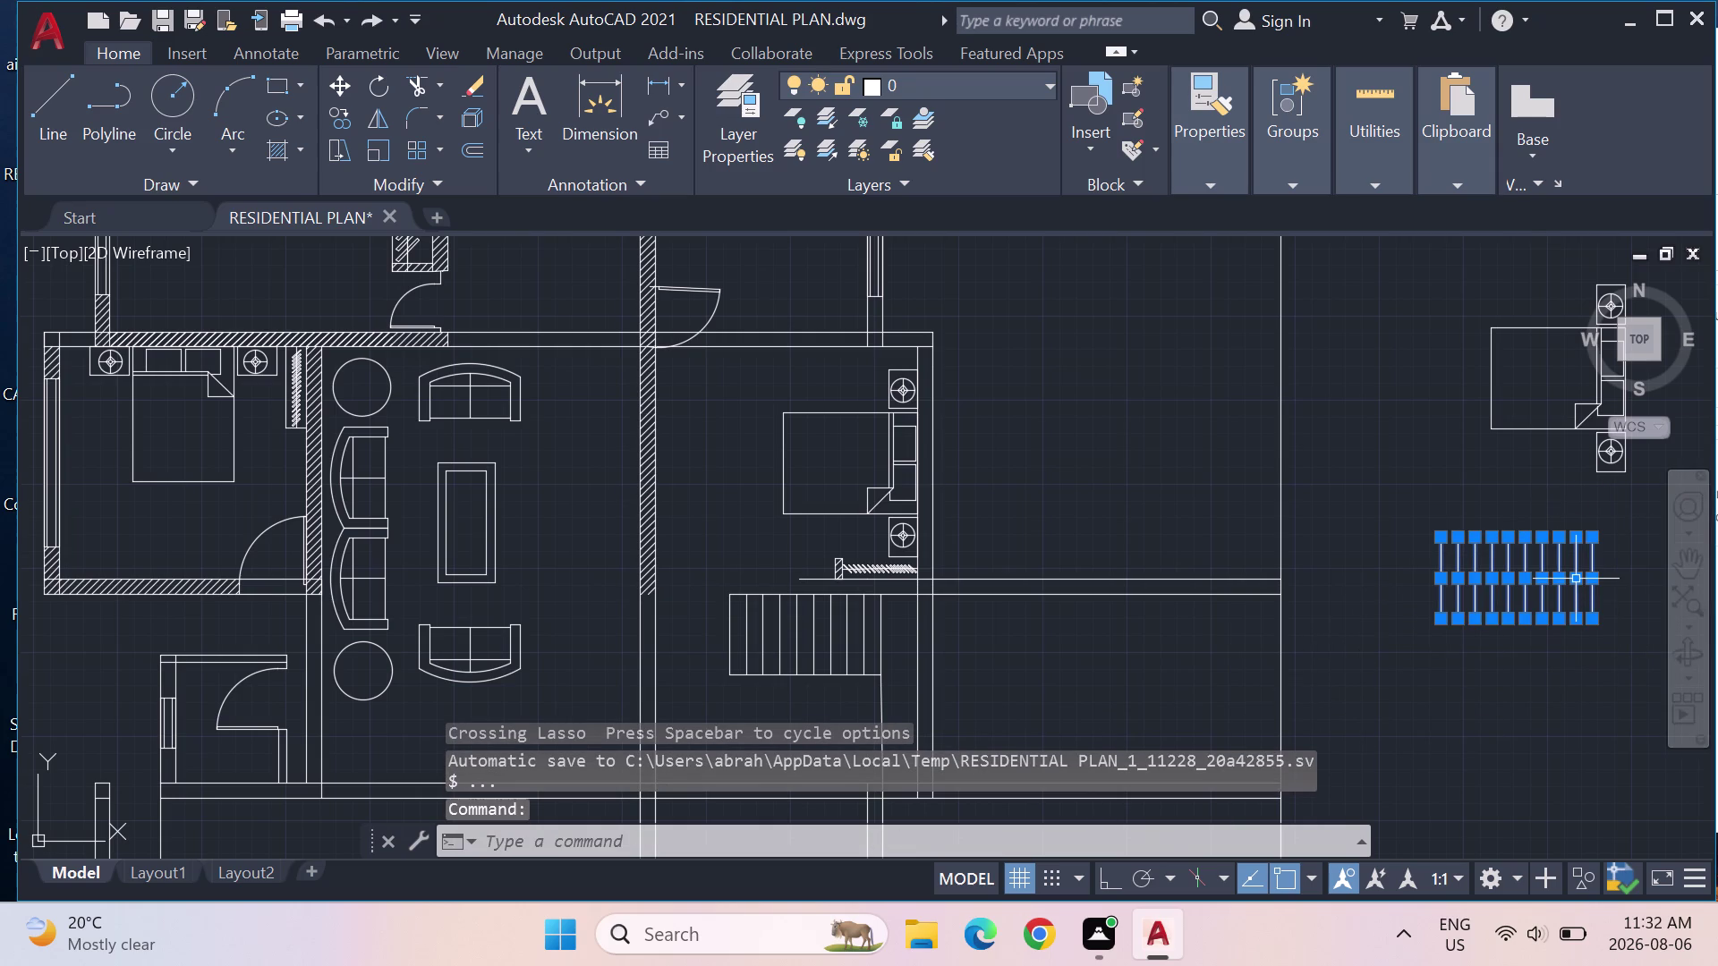
key(m)
key(Return)
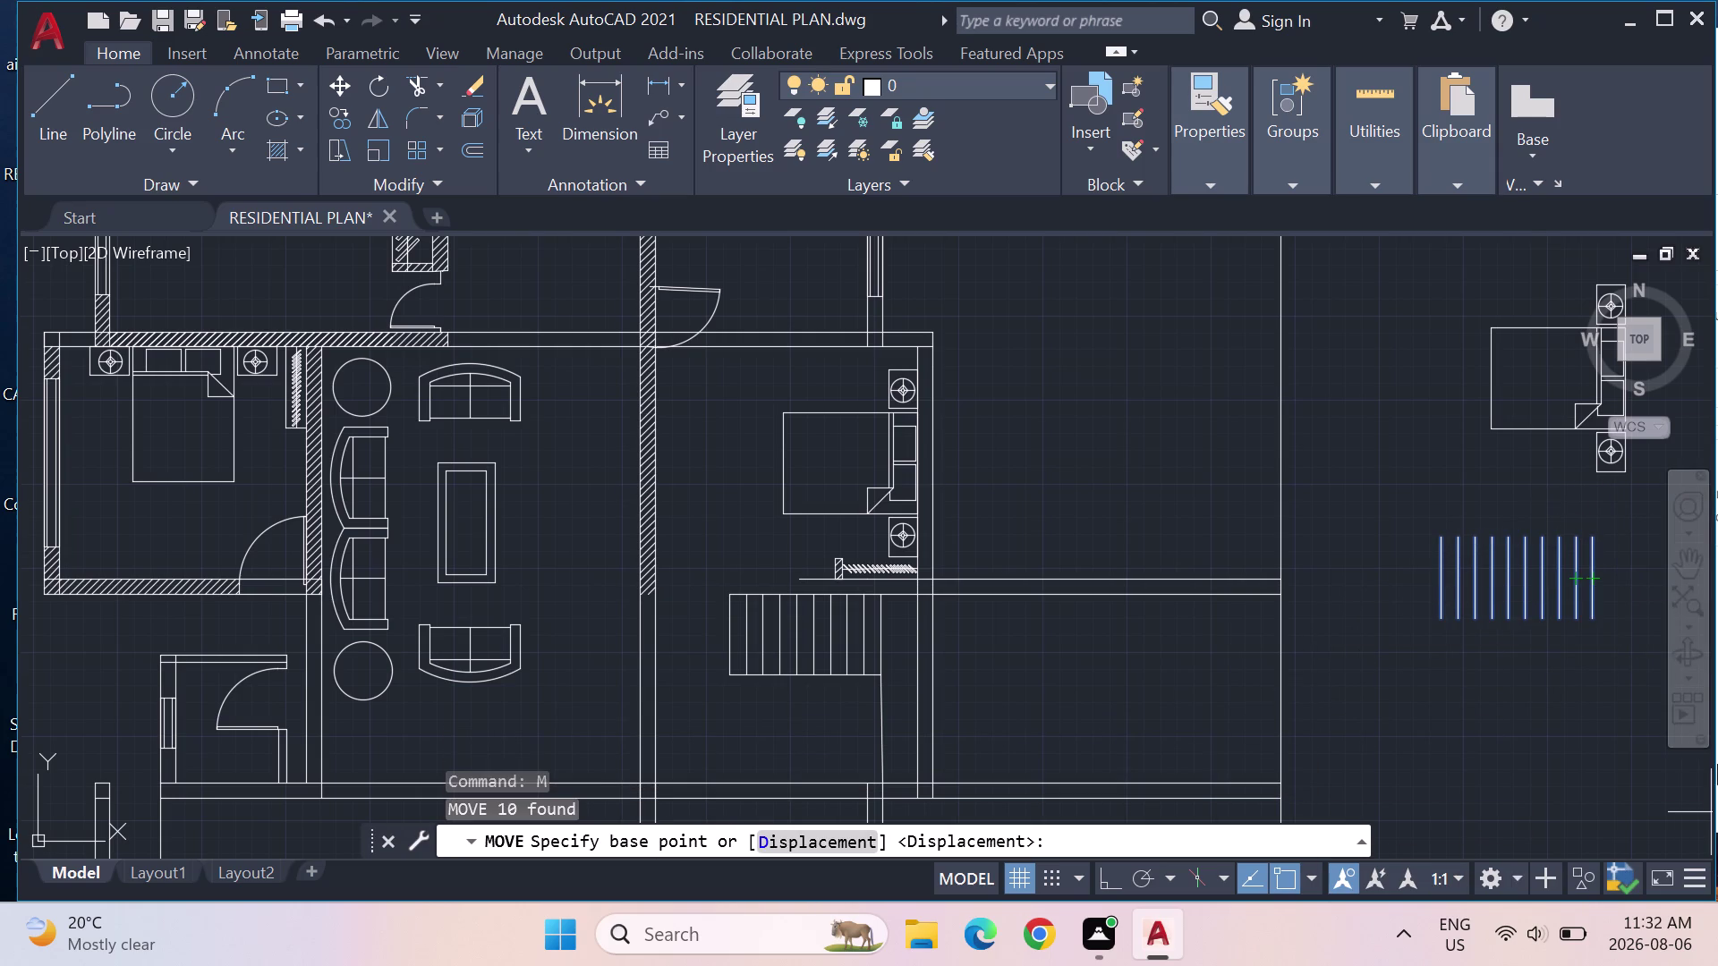
click(1597, 620)
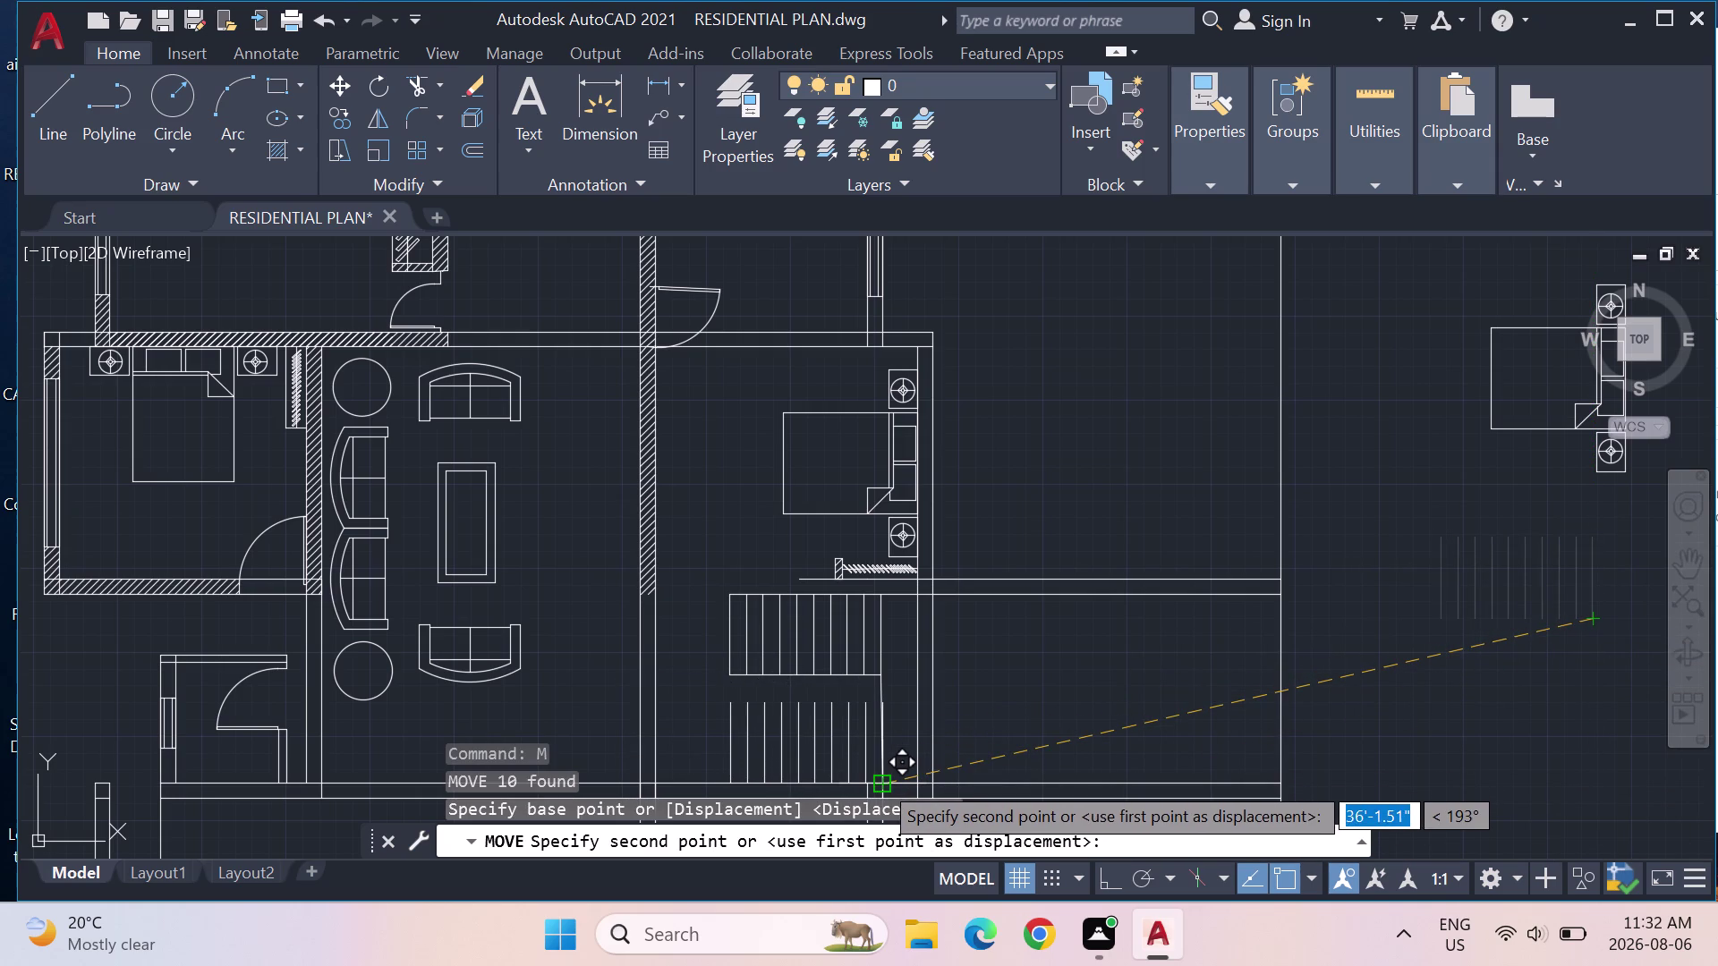
scroll(up, 3)
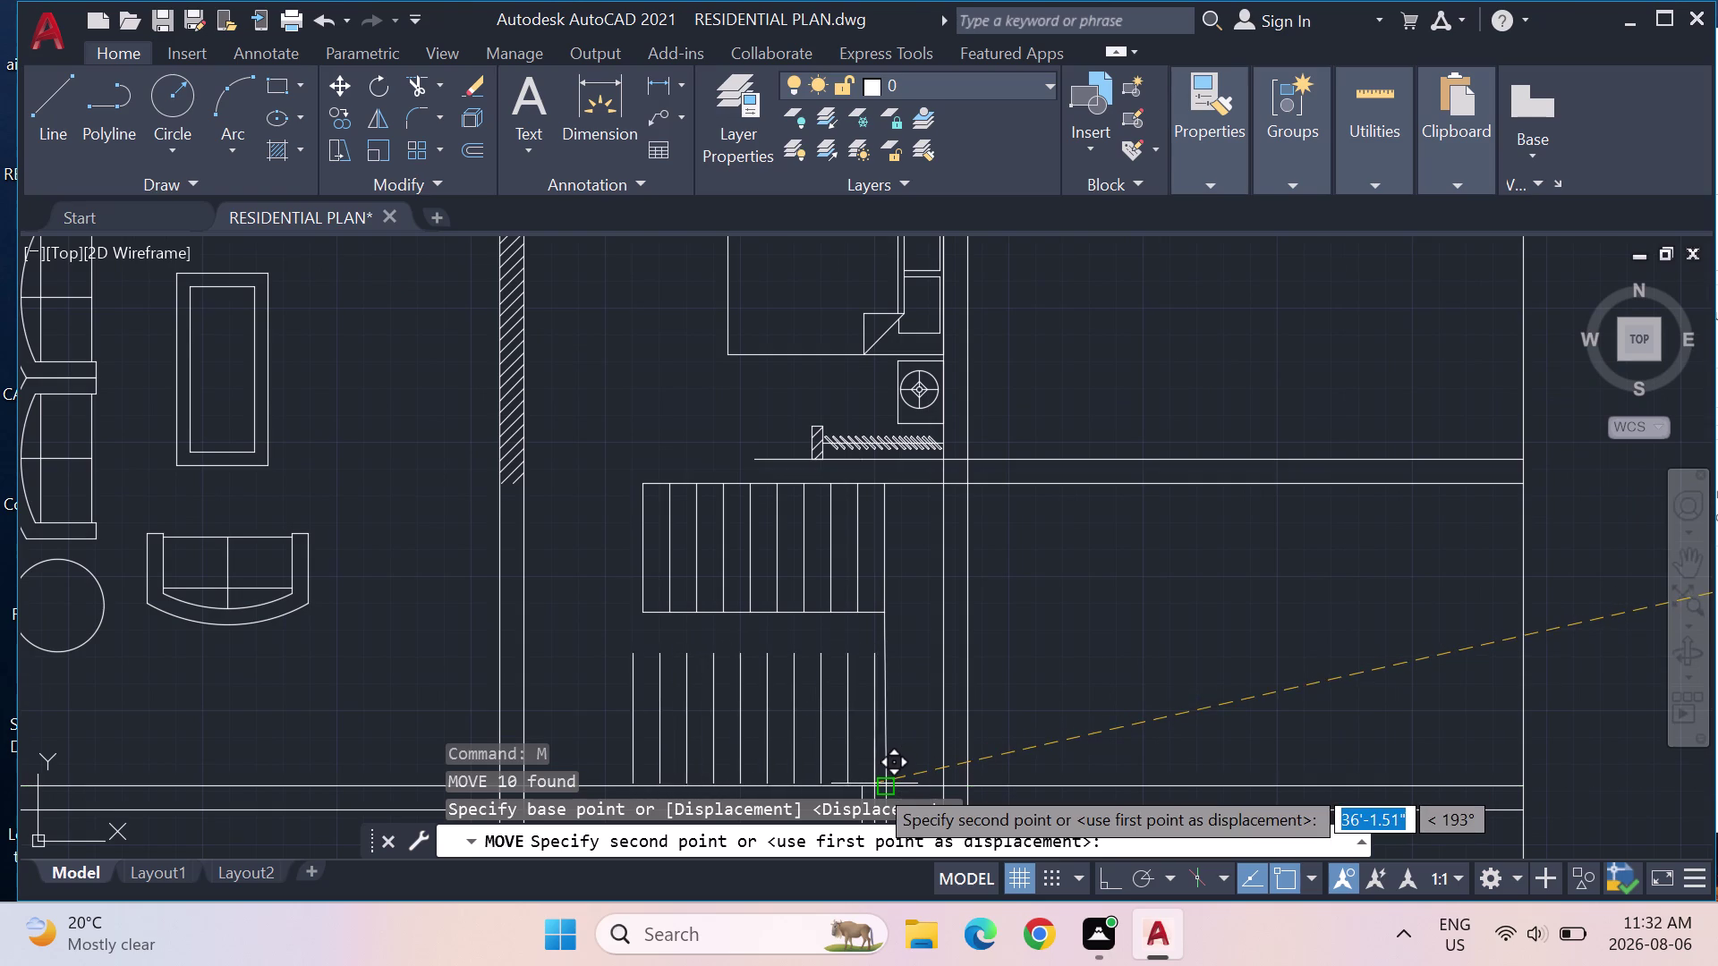
click(874, 784)
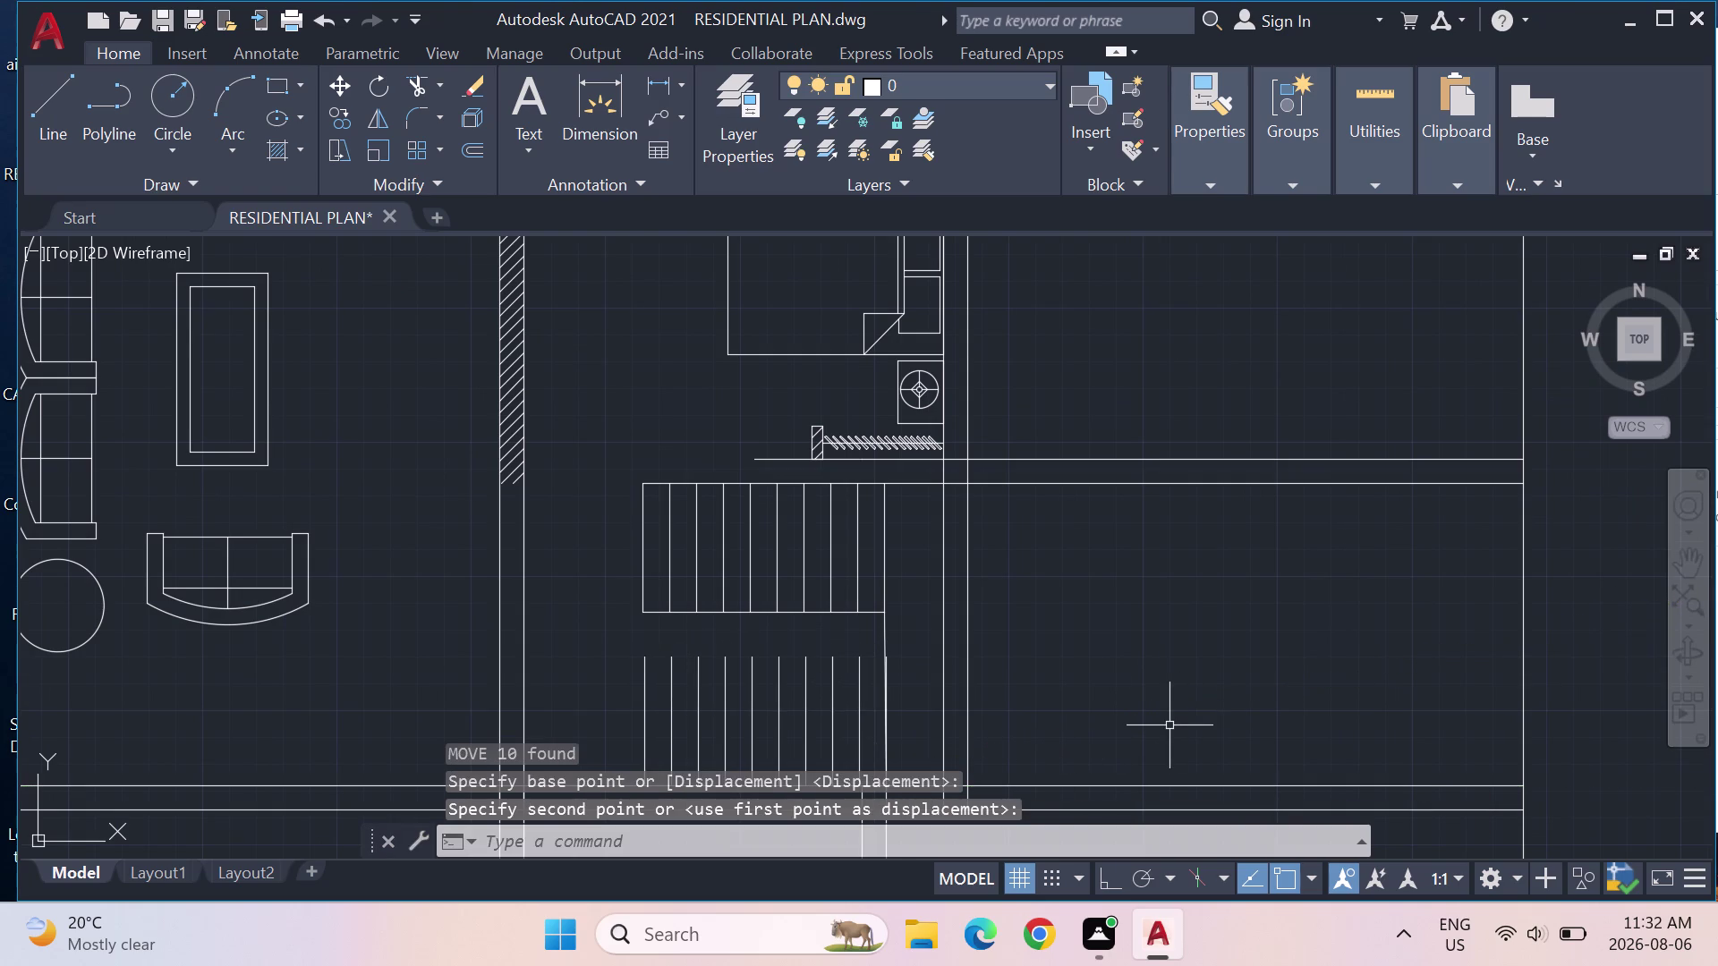
key(ctrl+z)
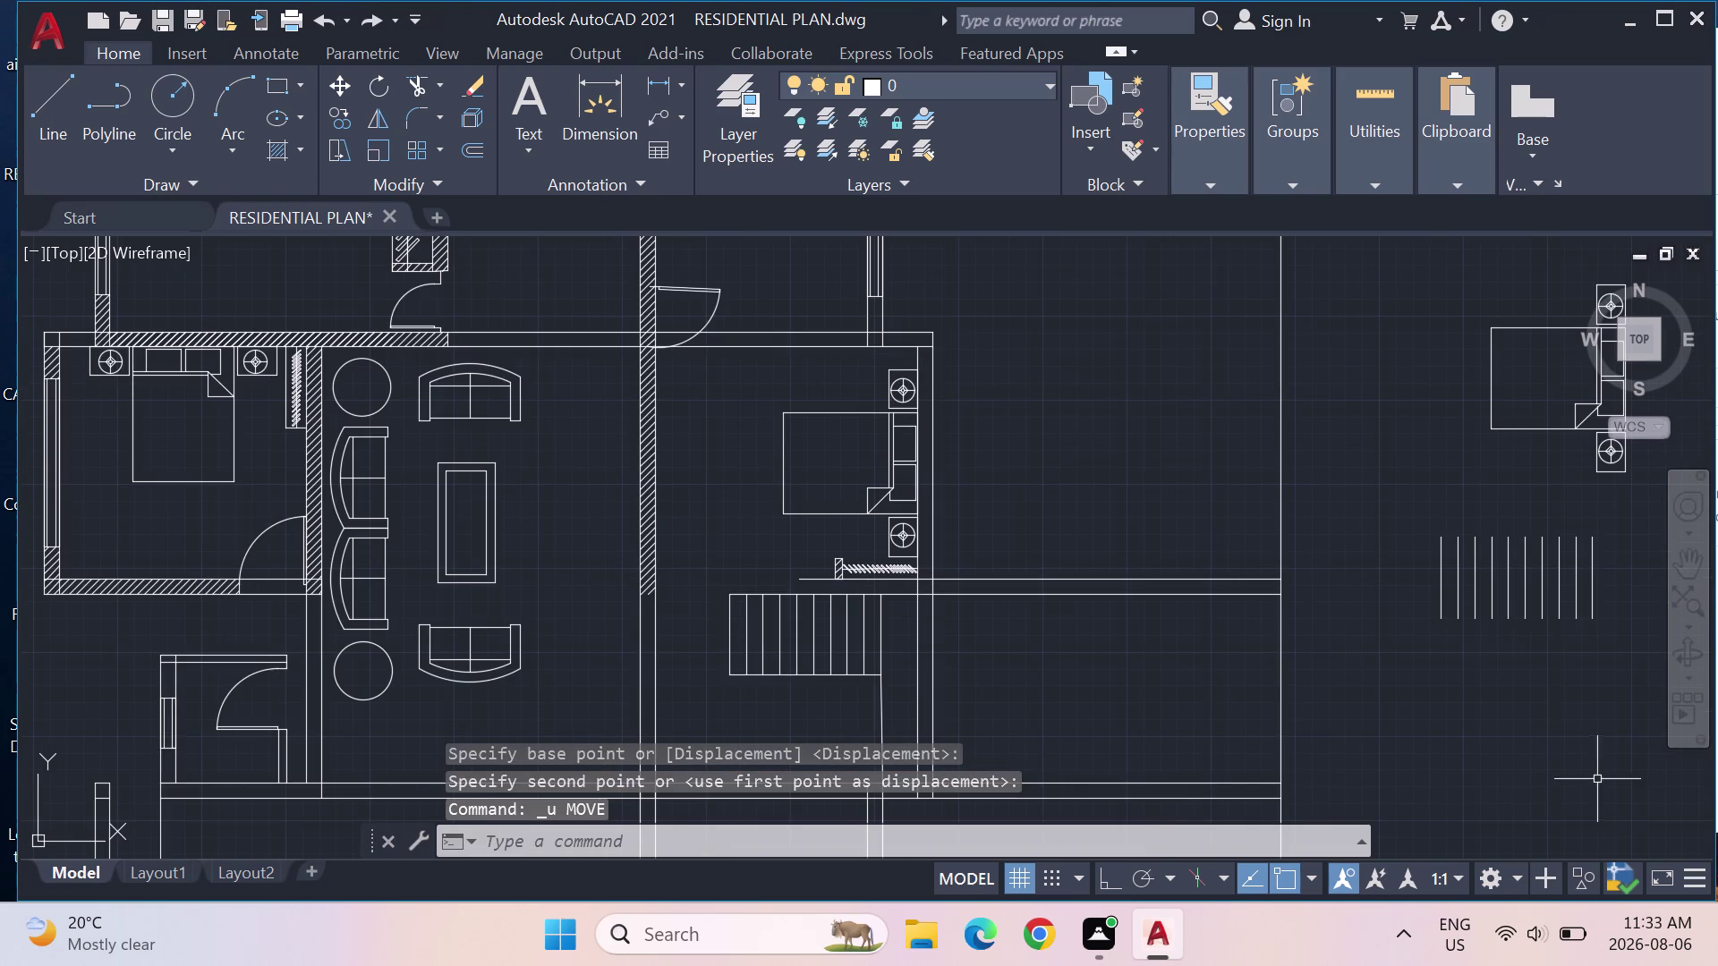
drag(1634, 652, 1602, 532)
text(CO)
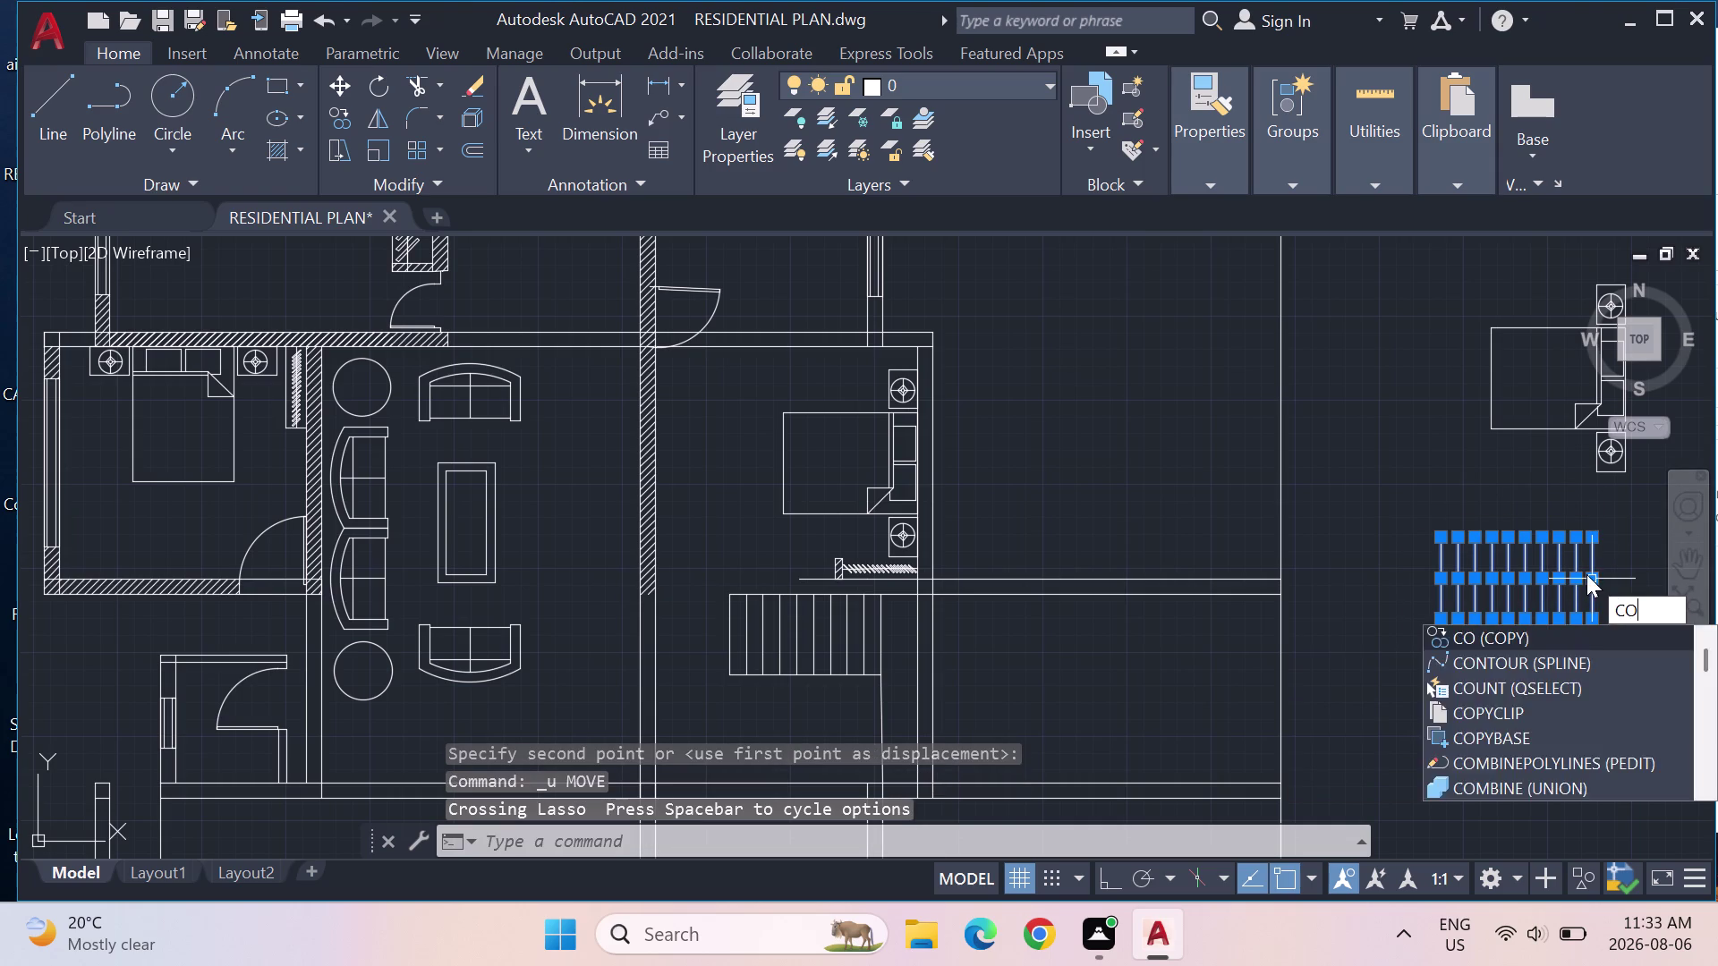
Copy the hanger row from its bottom-right end to the space below the stairs.
key(Return)
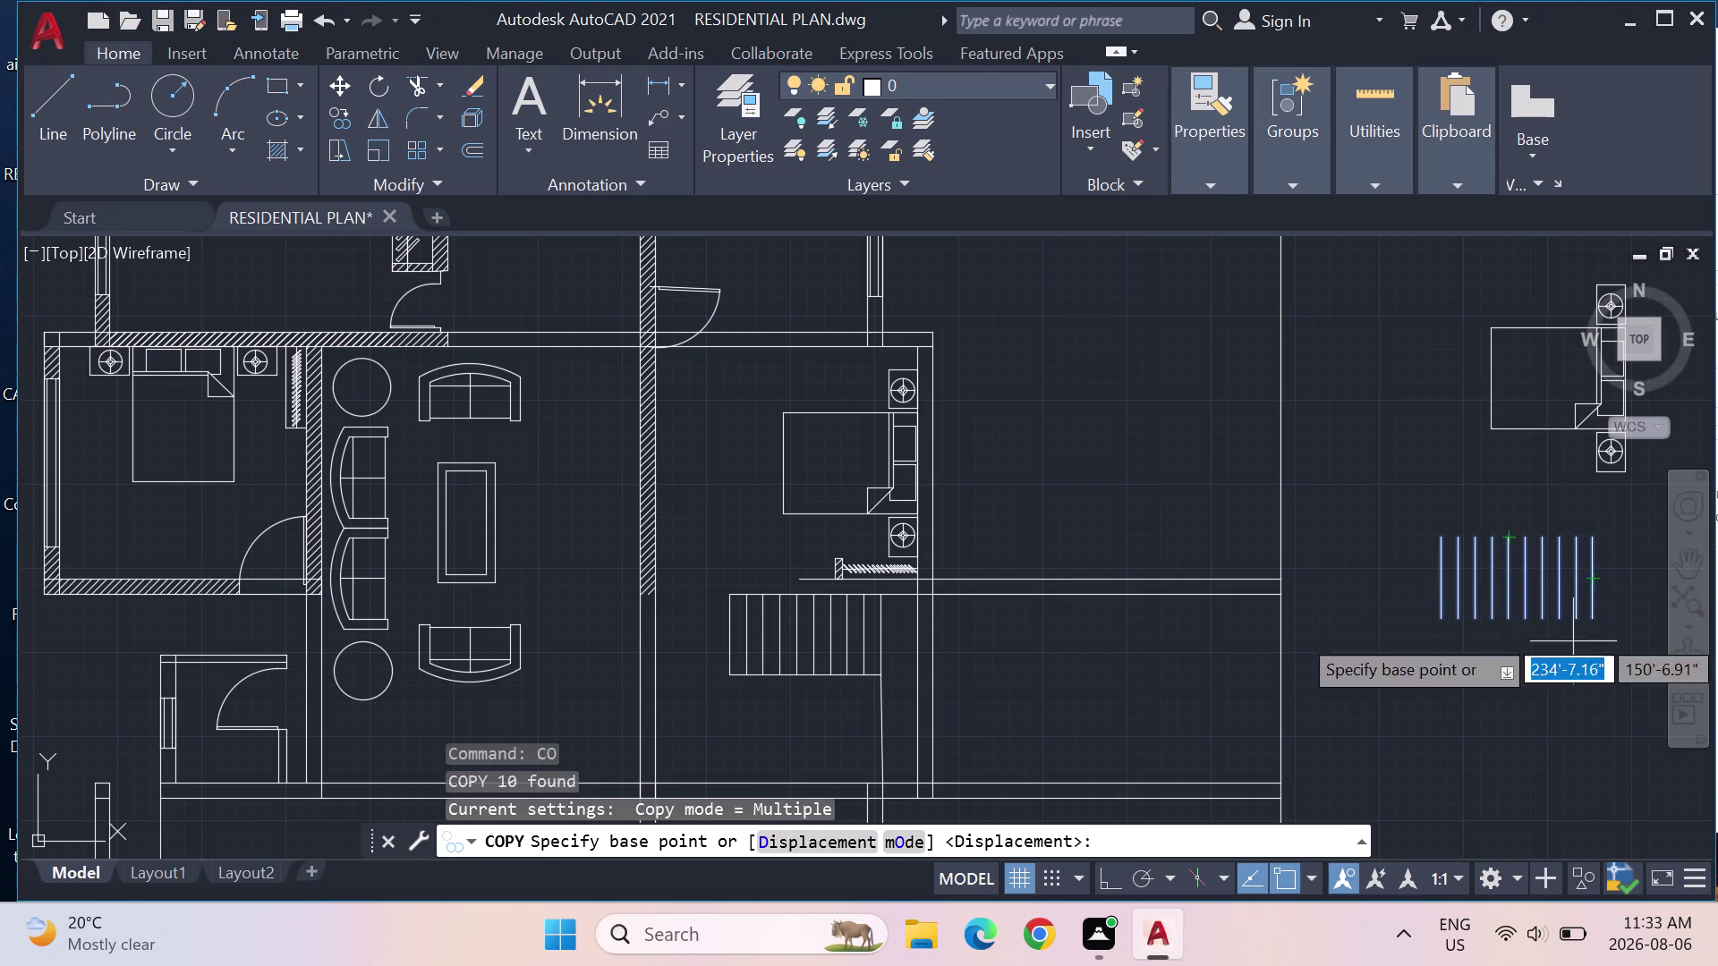
scroll(up, 3)
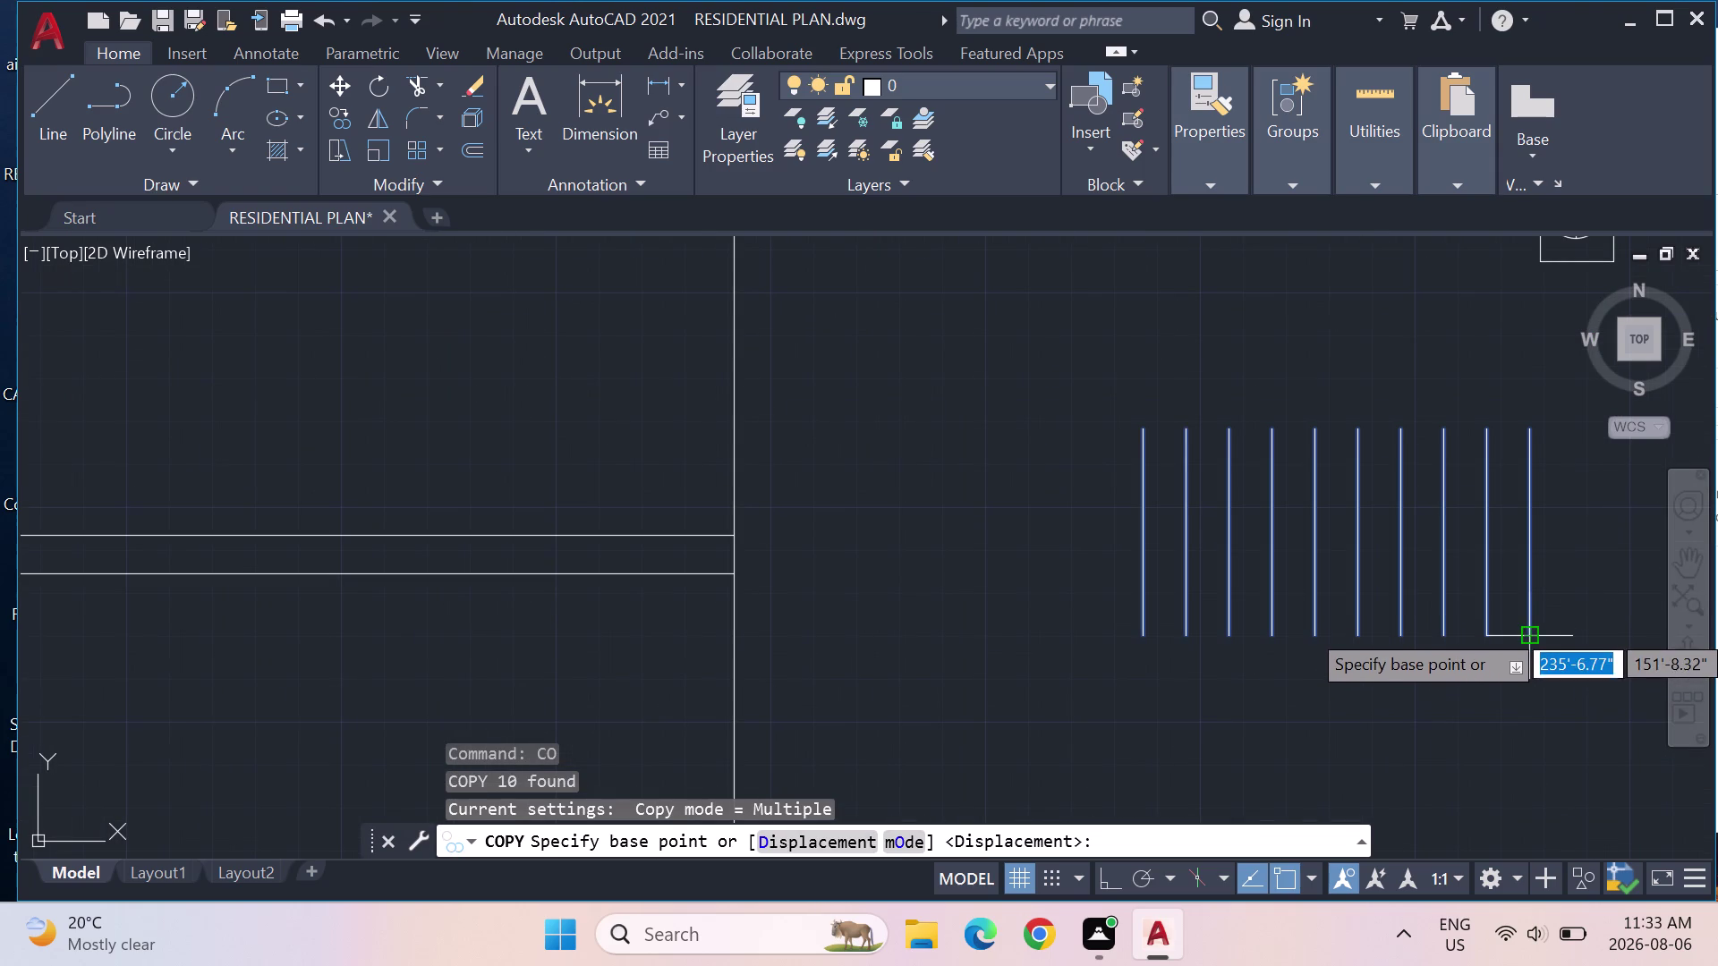
click(1529, 627)
scroll(down, 3)
scroll(down, 3)
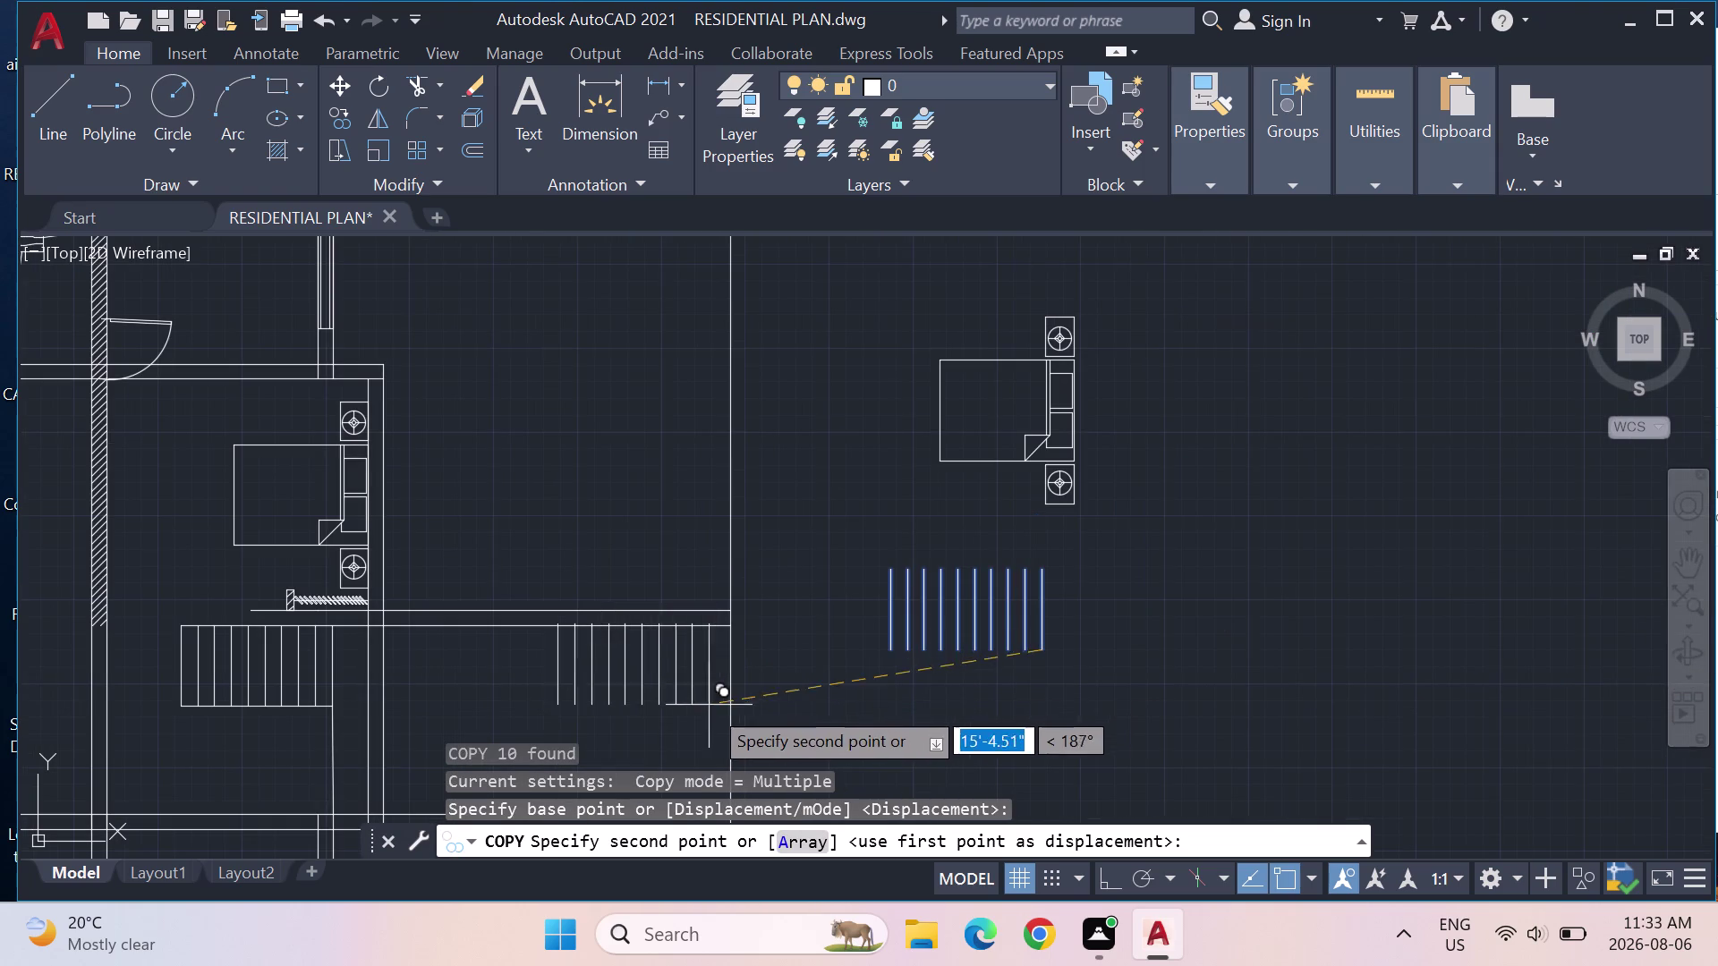
middle_drag(677, 703, 1138, 525)
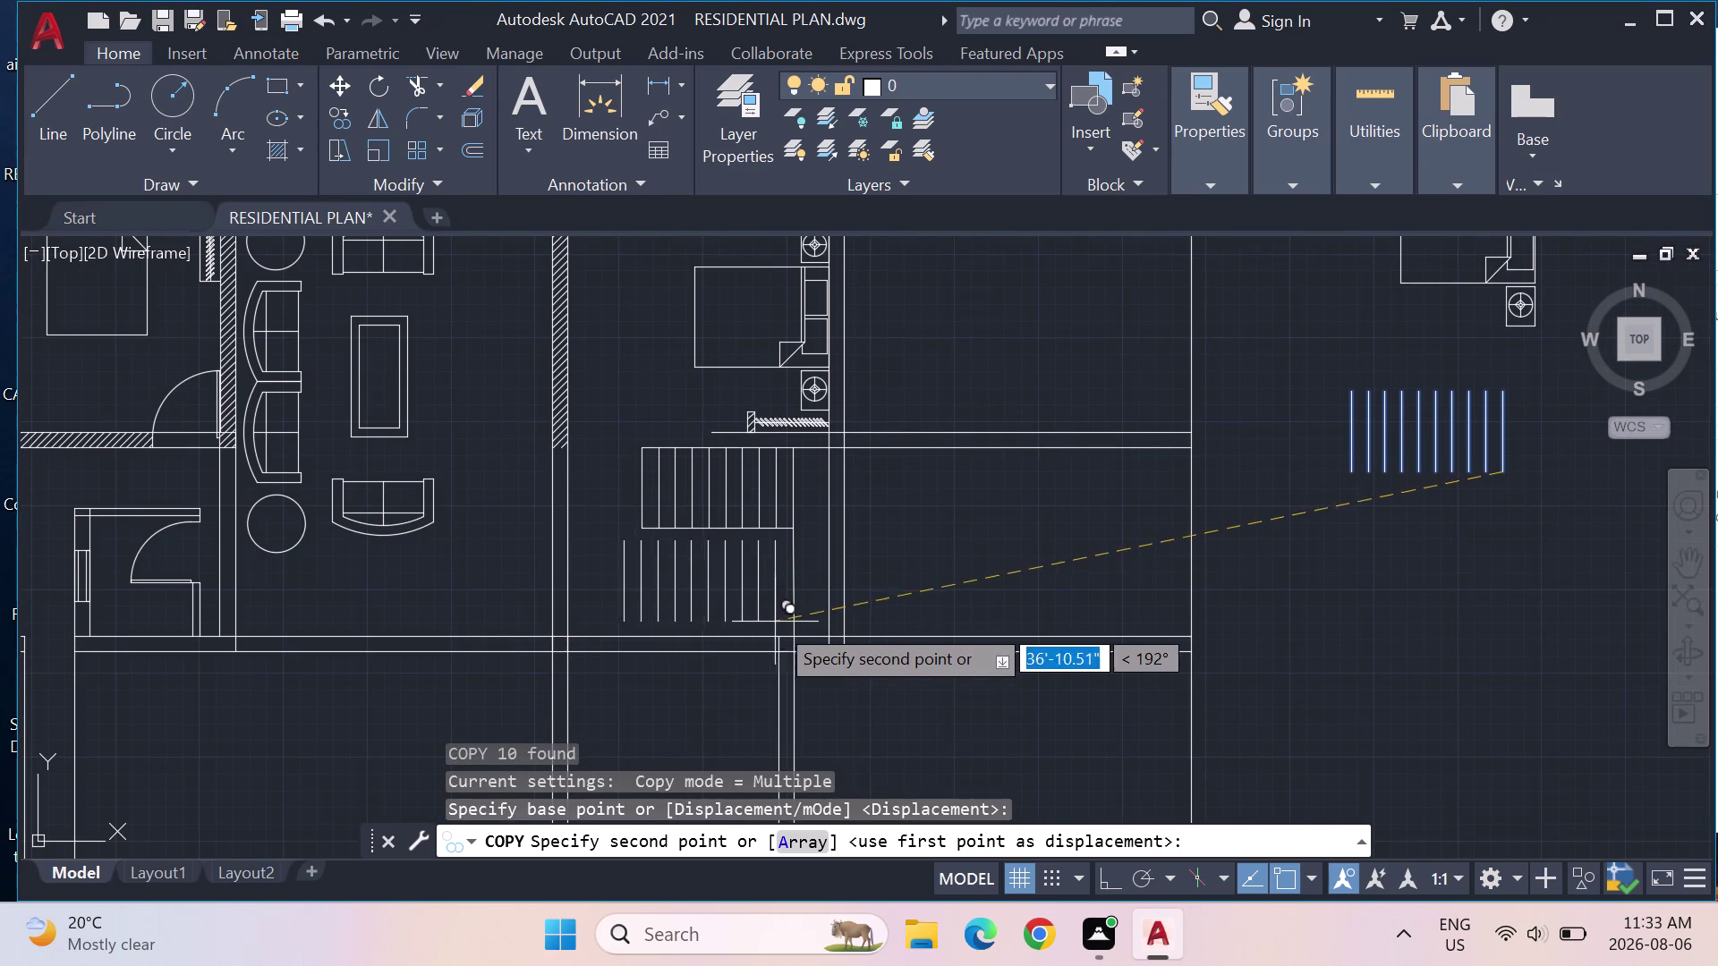
click(790, 633)
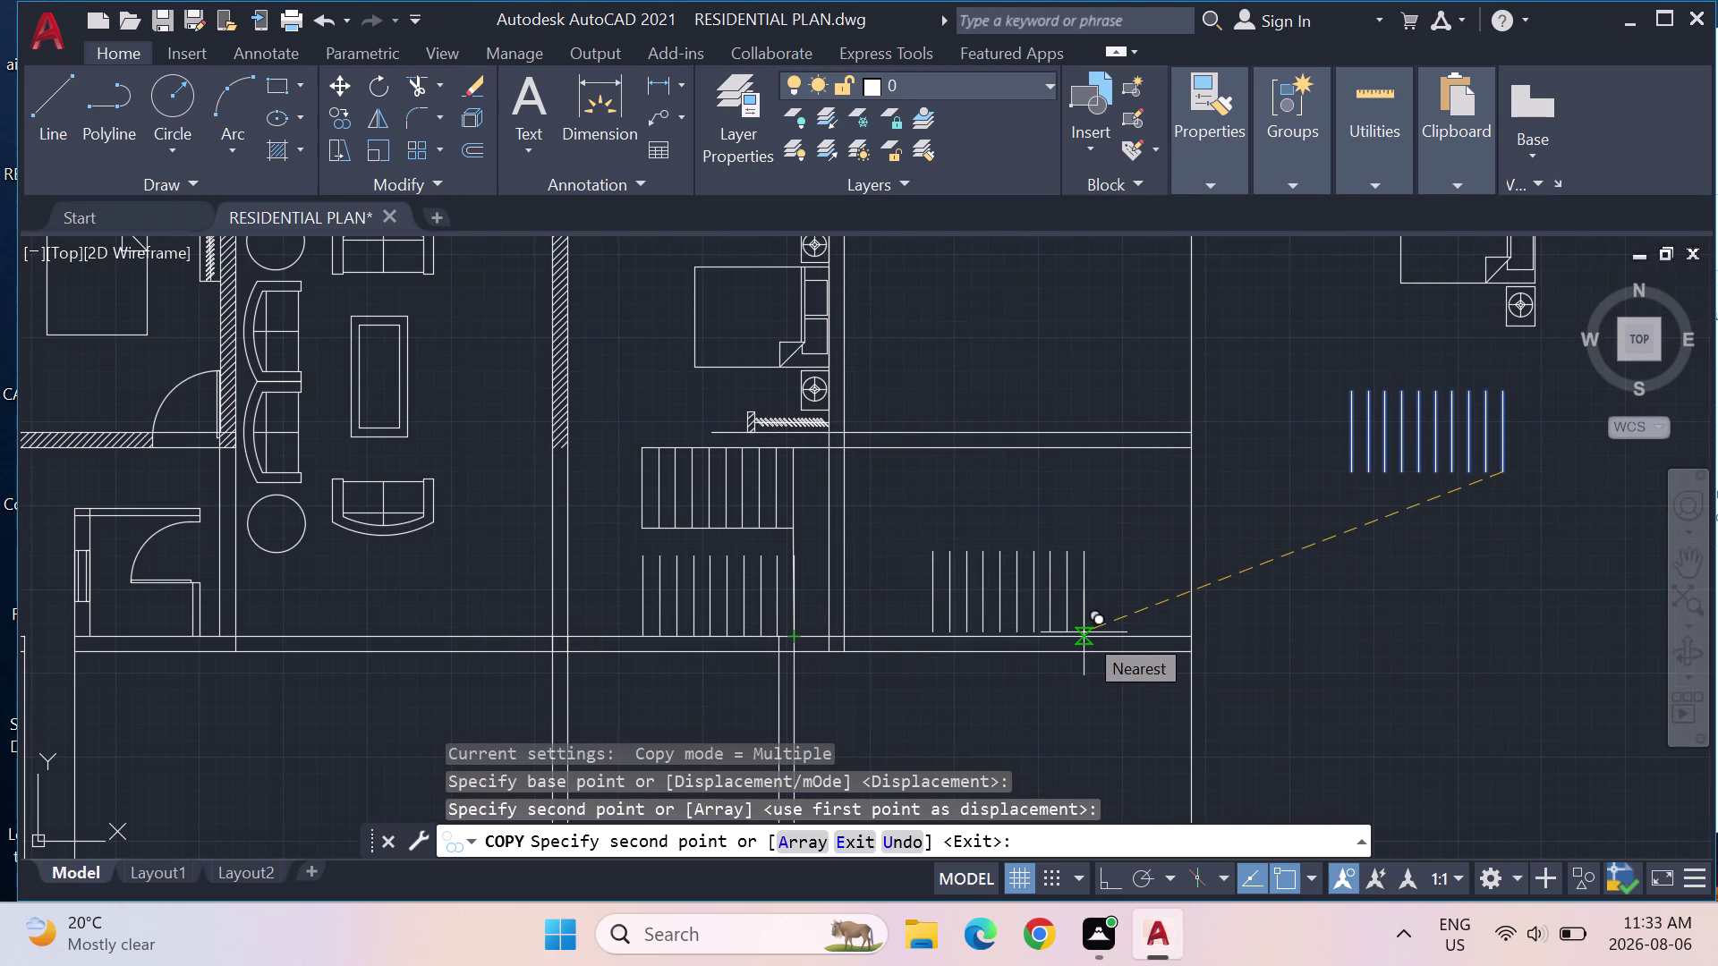
key(Escape)
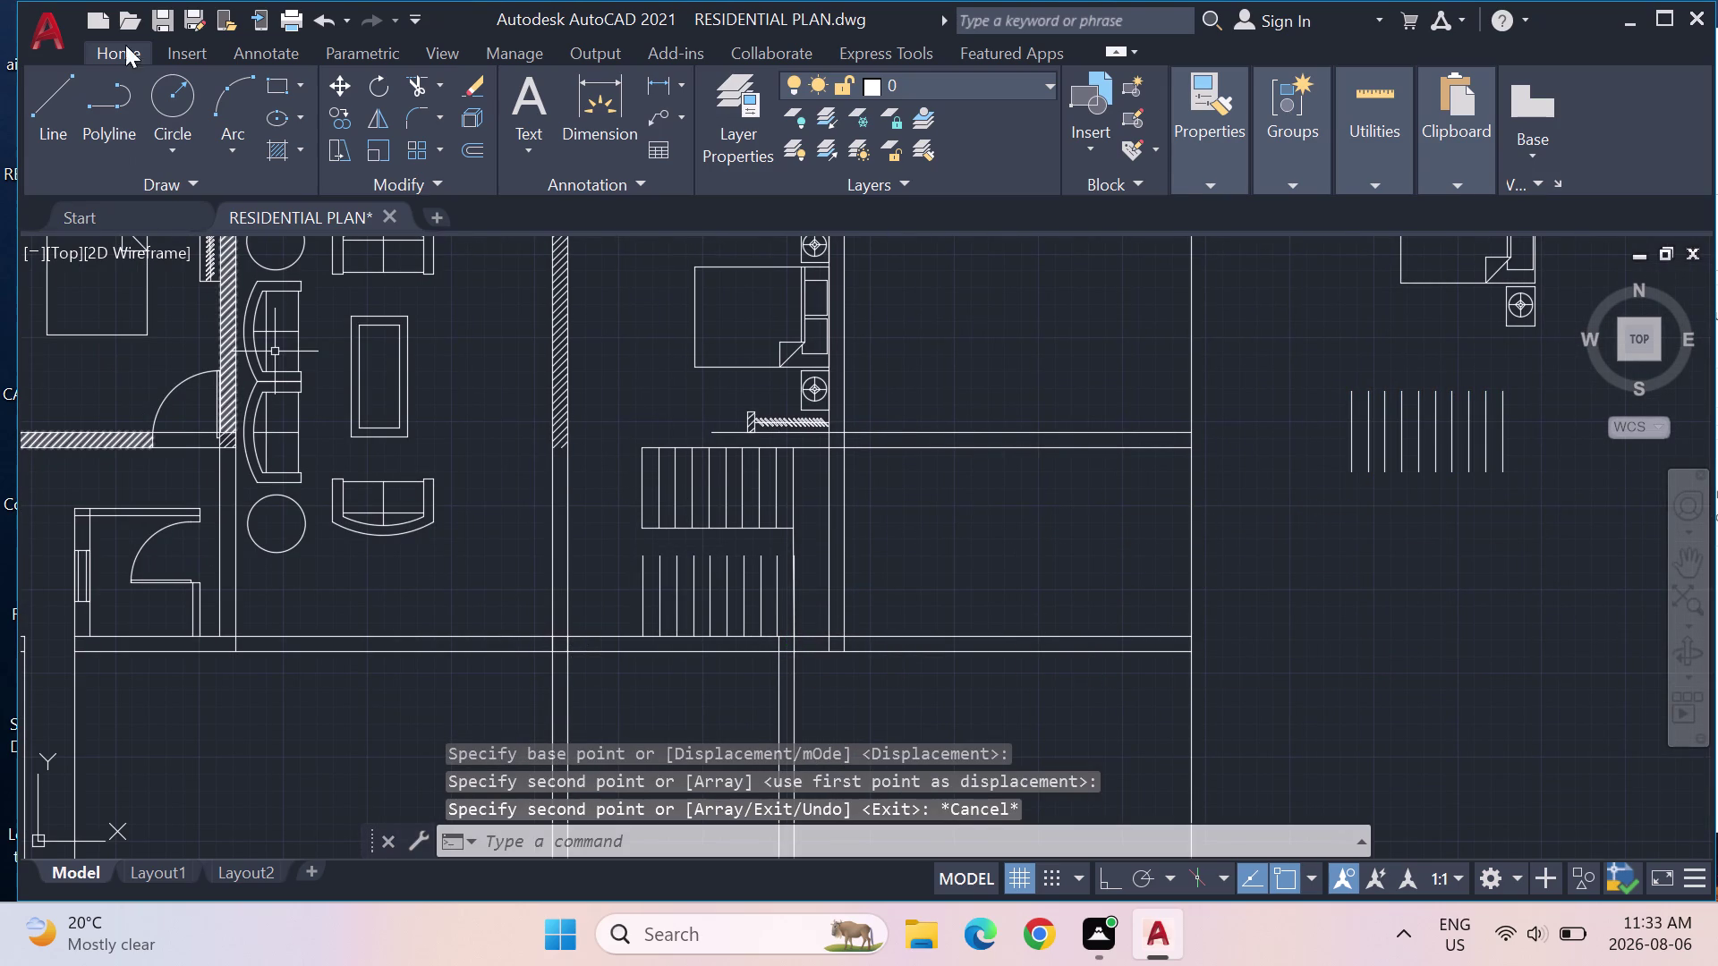
click(36, 120)
scroll(up, 3)
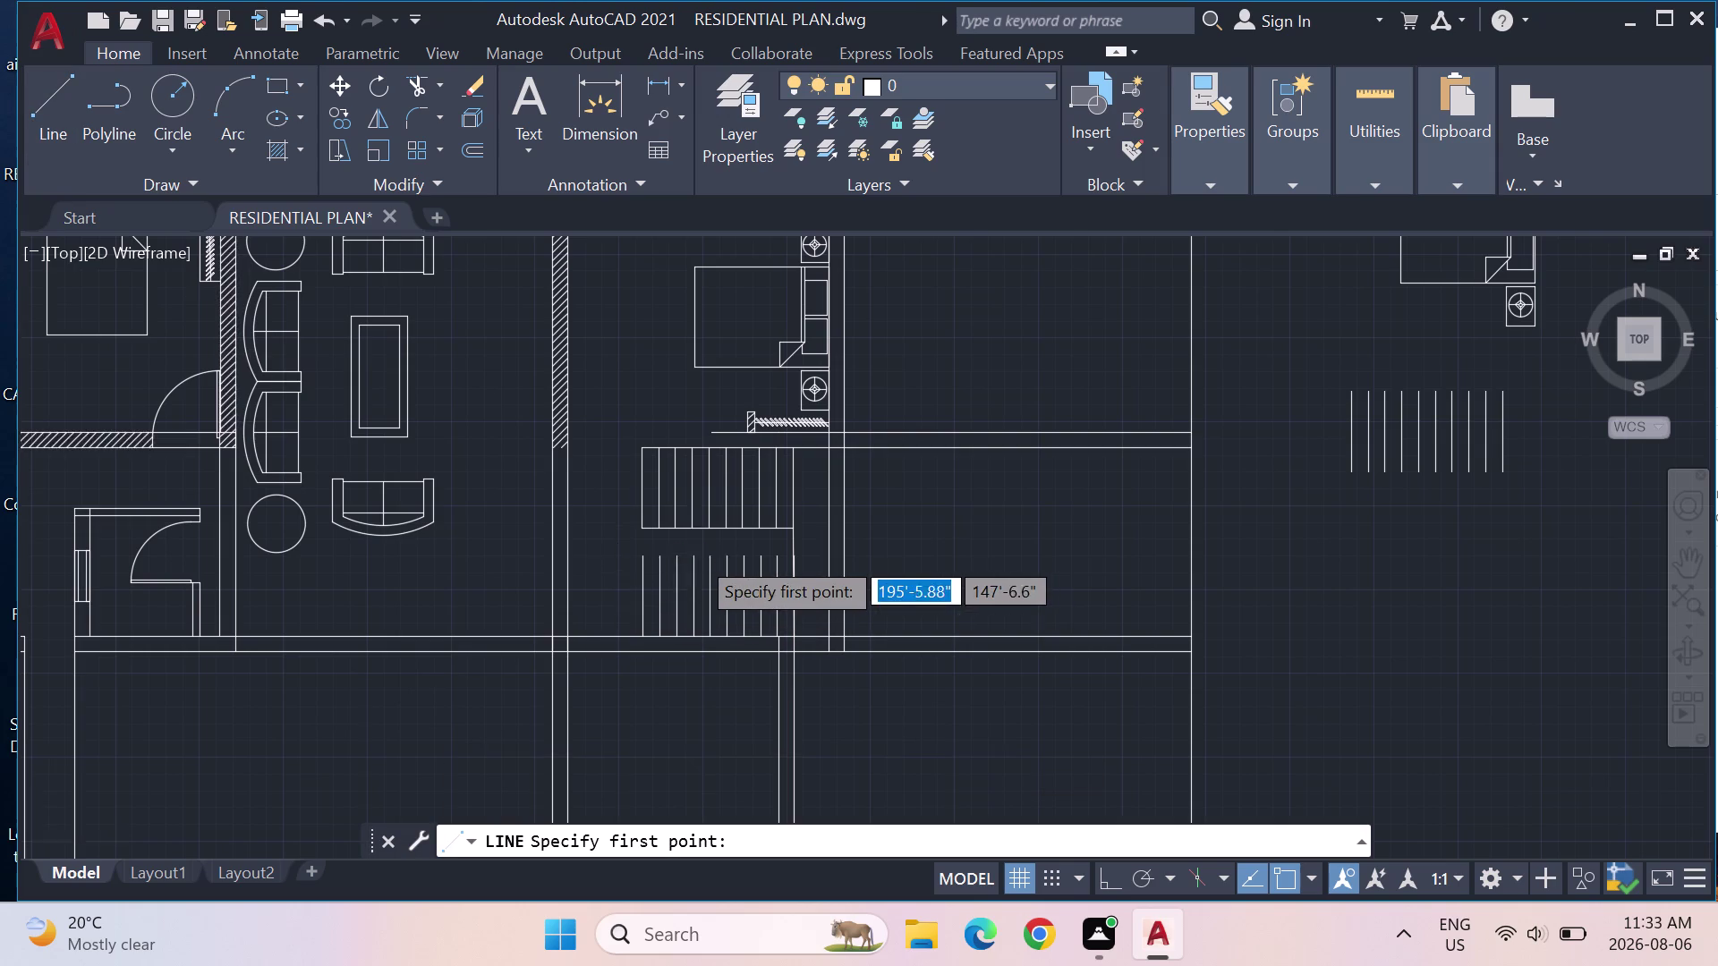
scroll(up, 3)
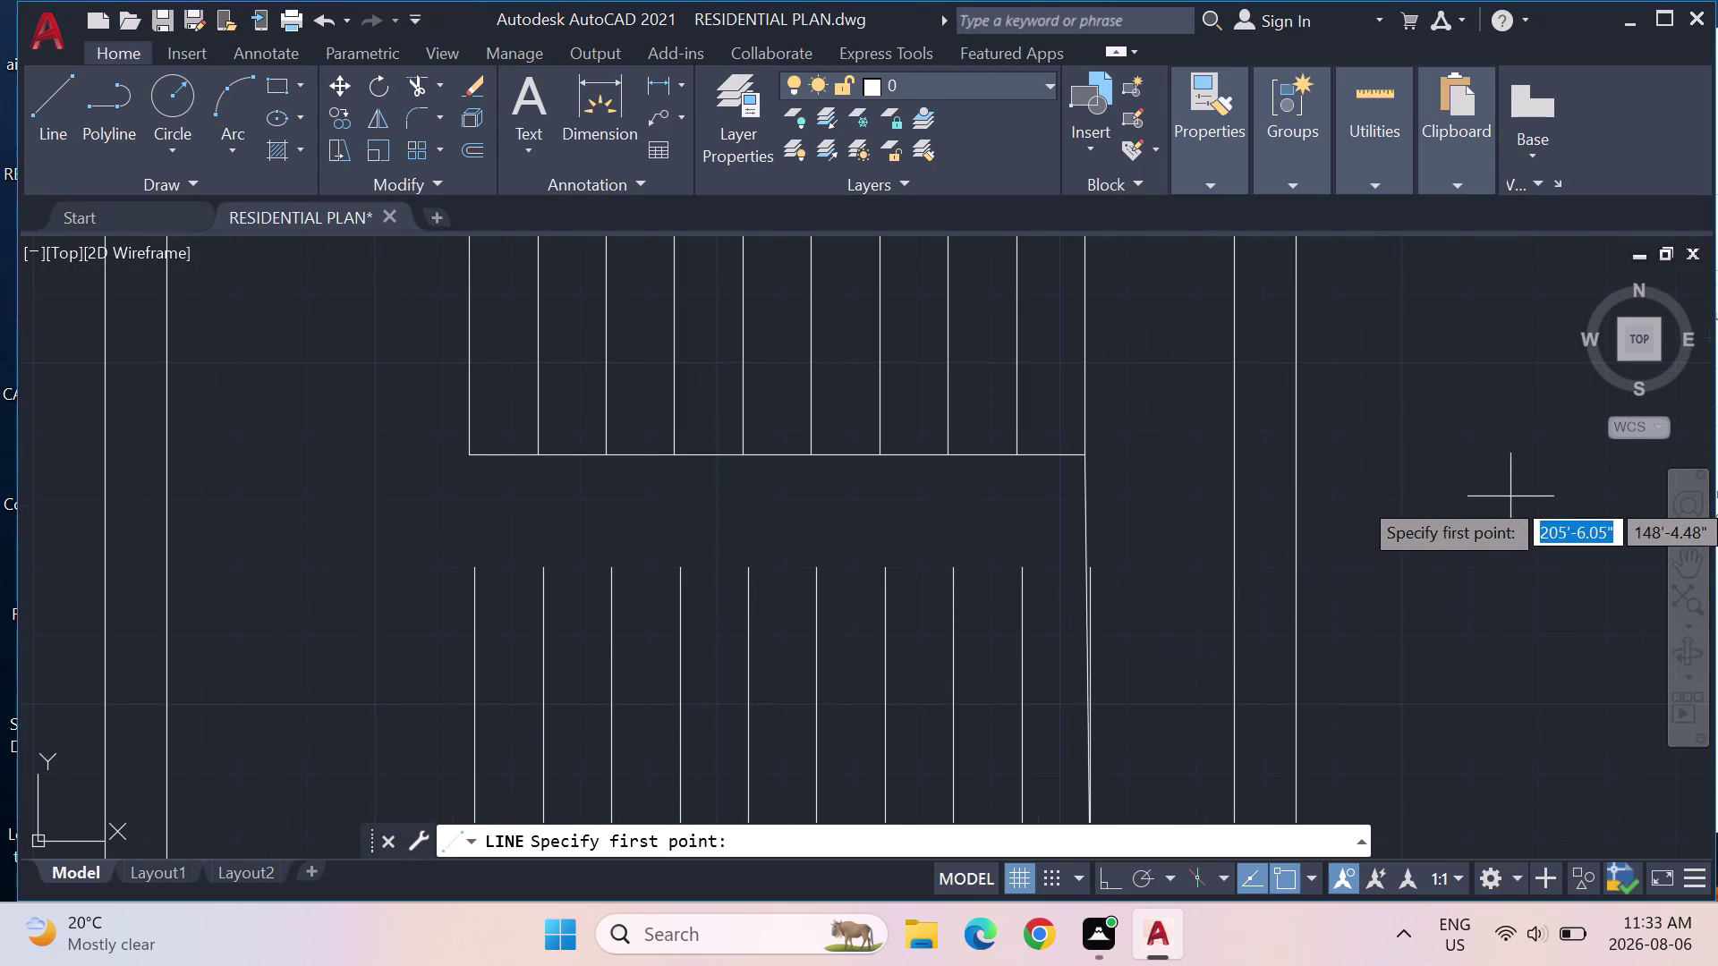
key(ctrl+z)
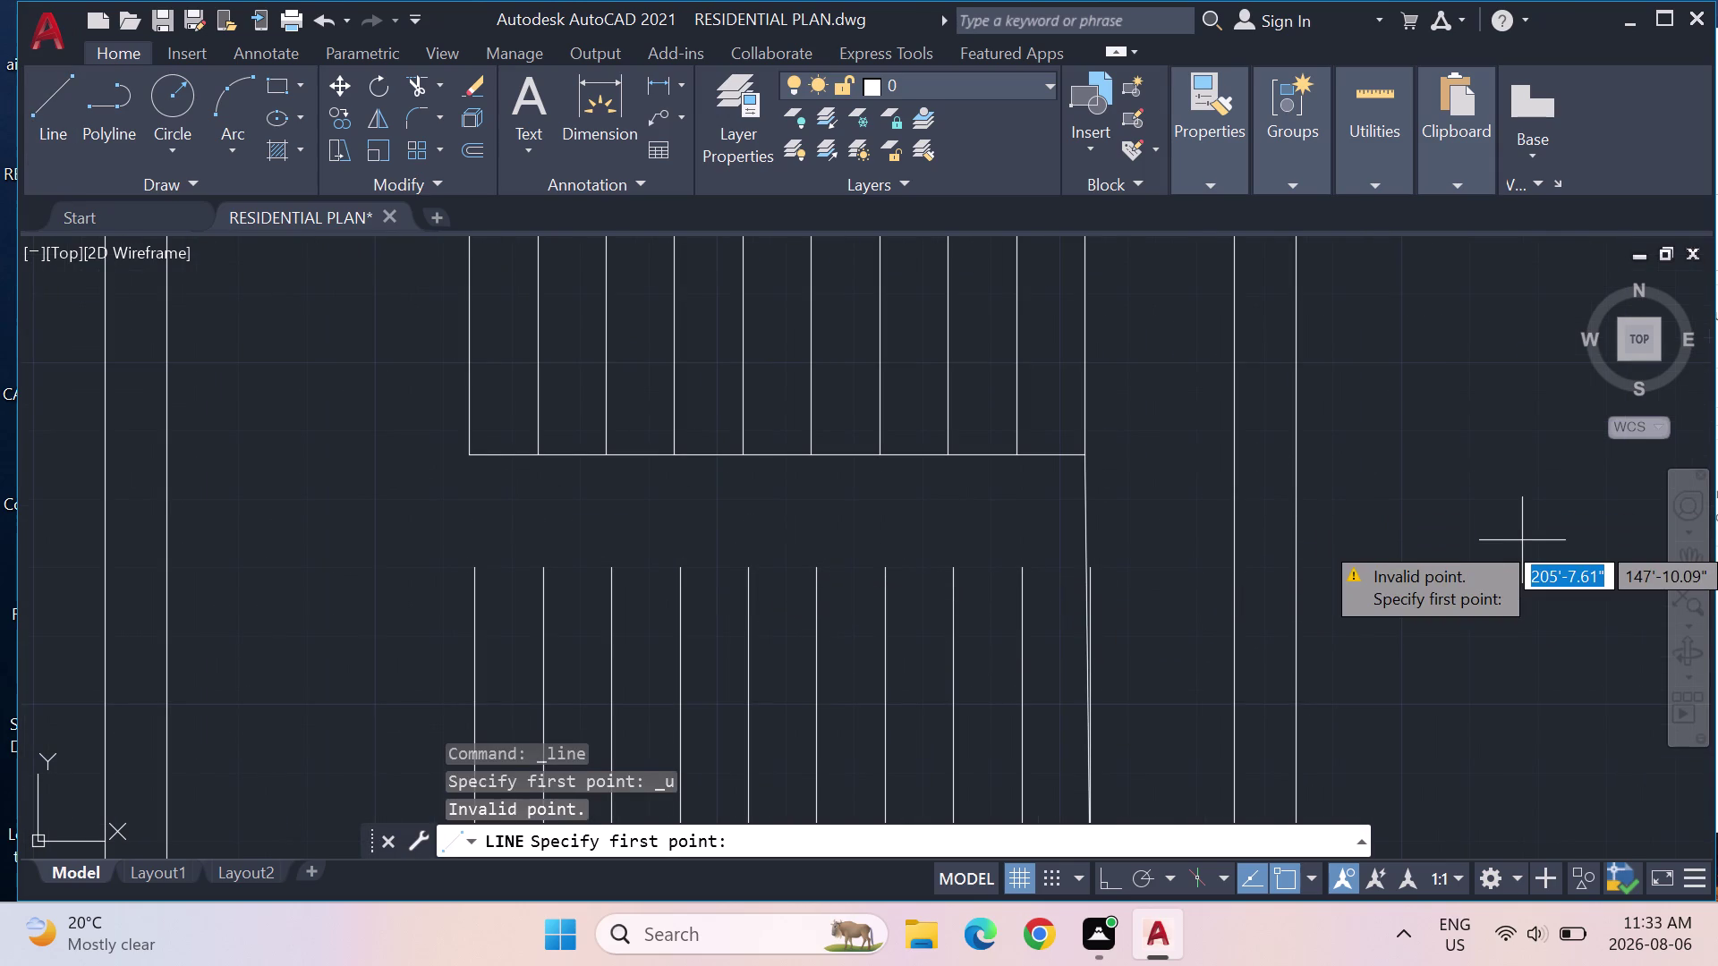
key(ctrl+z)
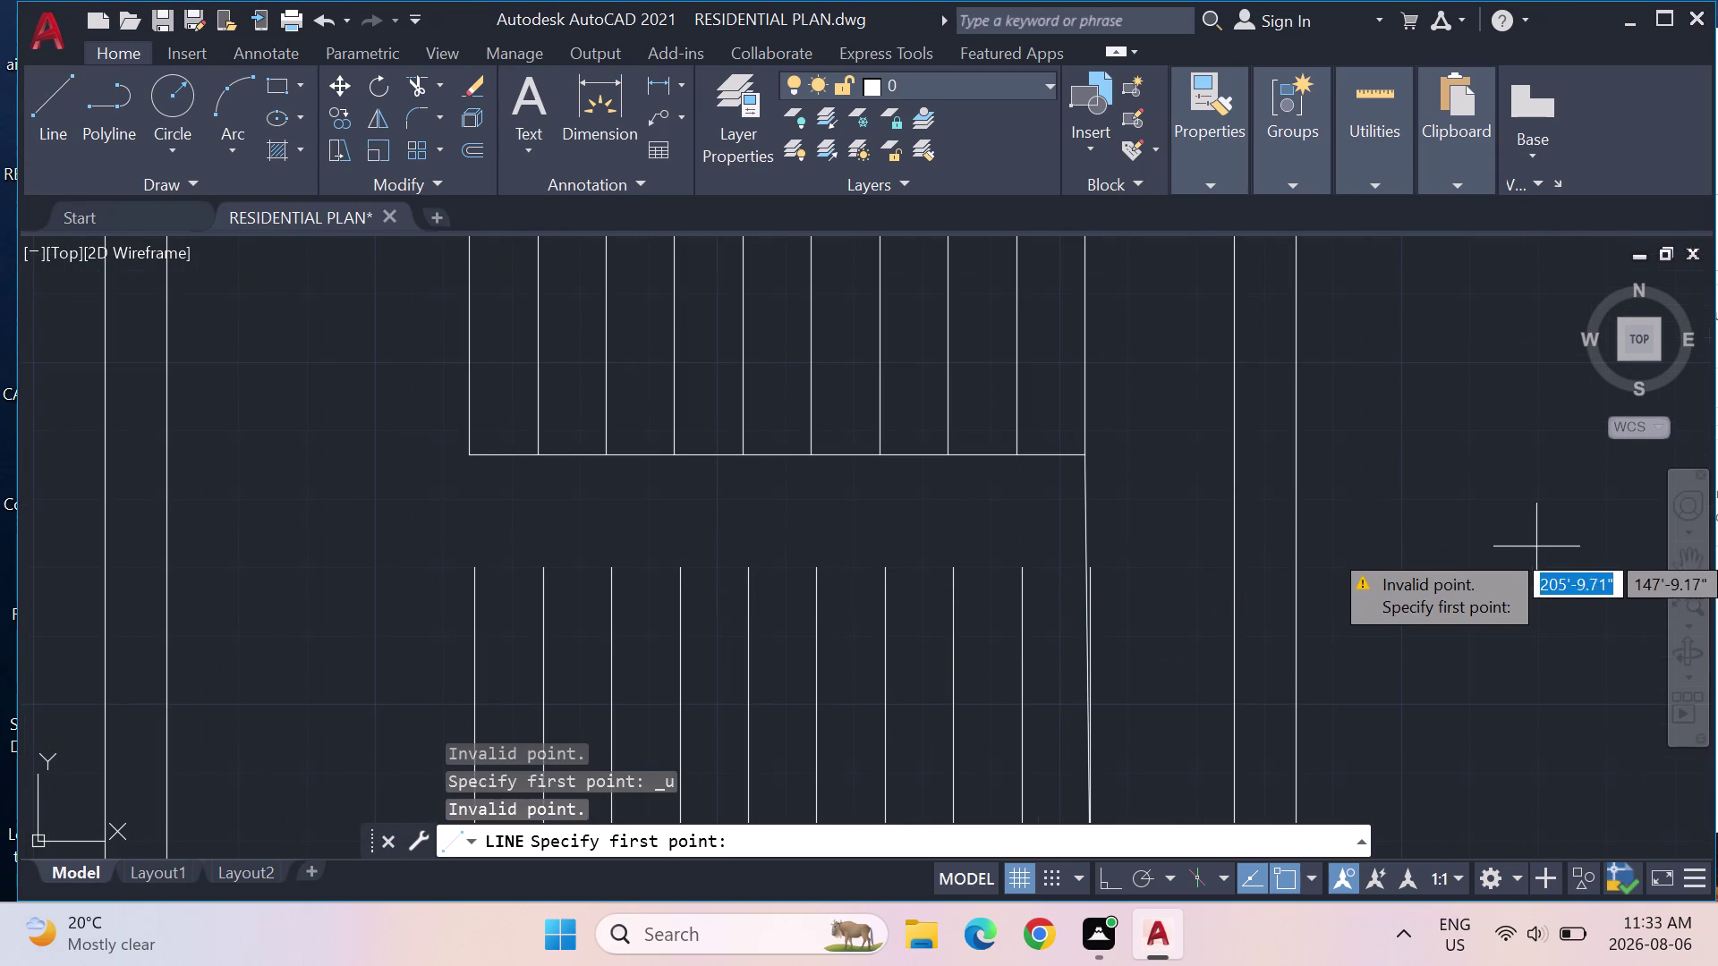
scroll(down, 3)
middle_drag(1480, 533, 1247, 491)
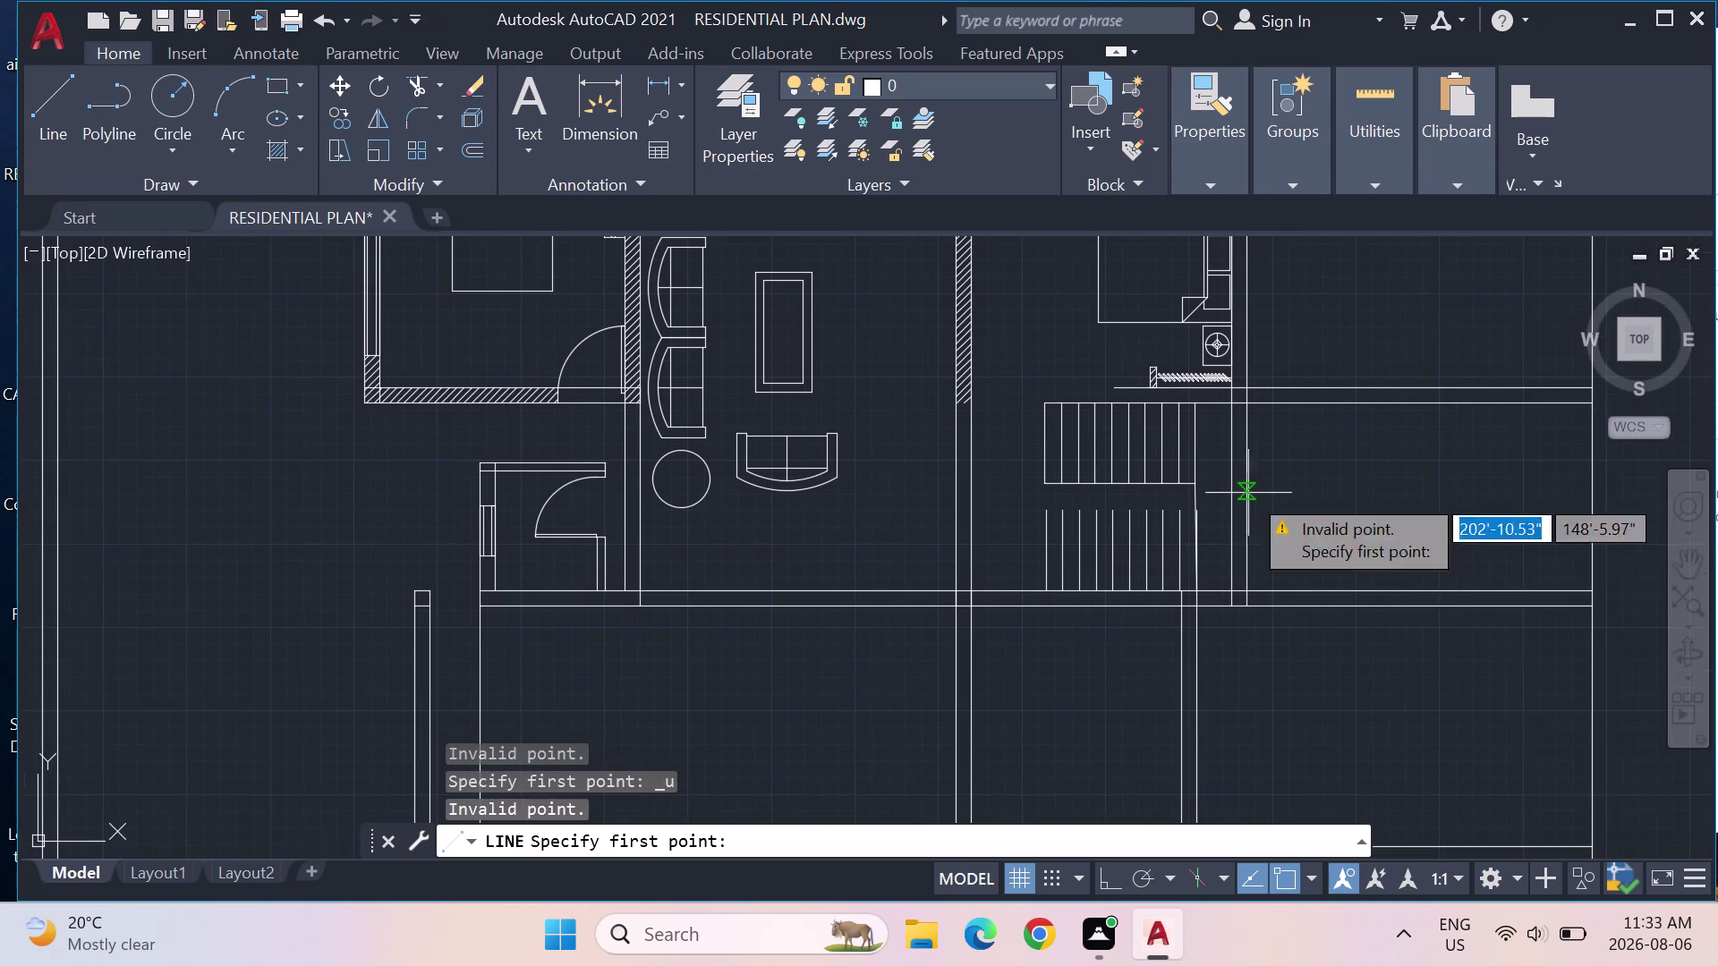
scroll(up, 3)
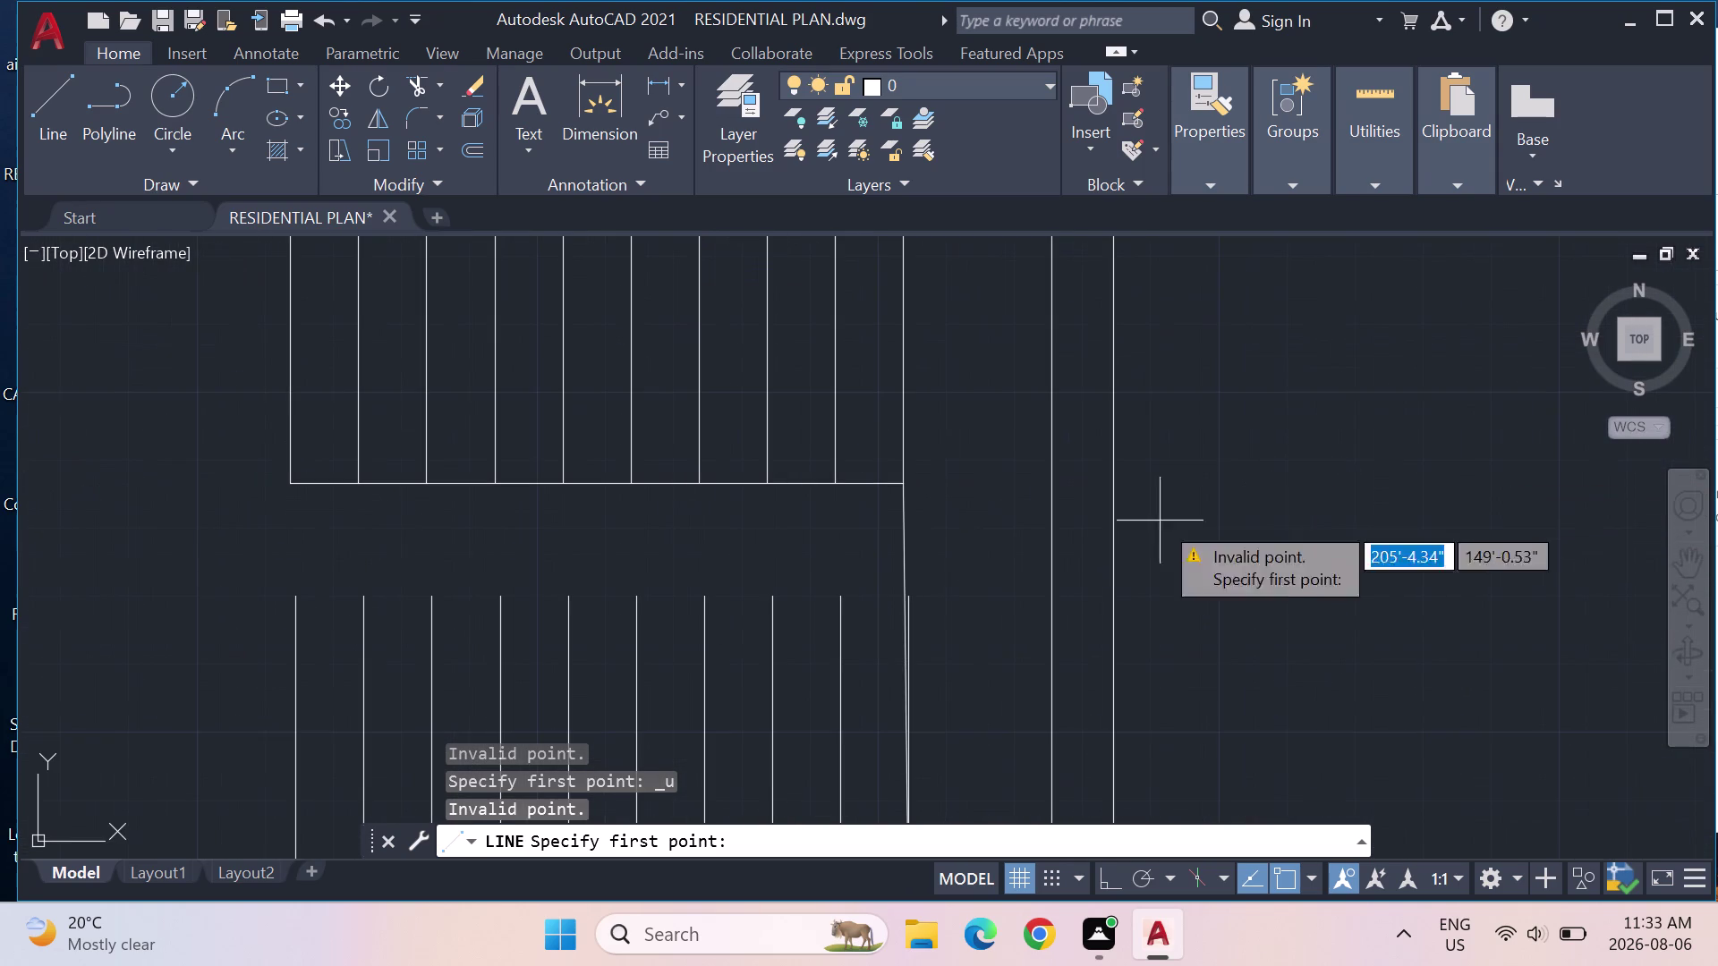
scroll(up, 3)
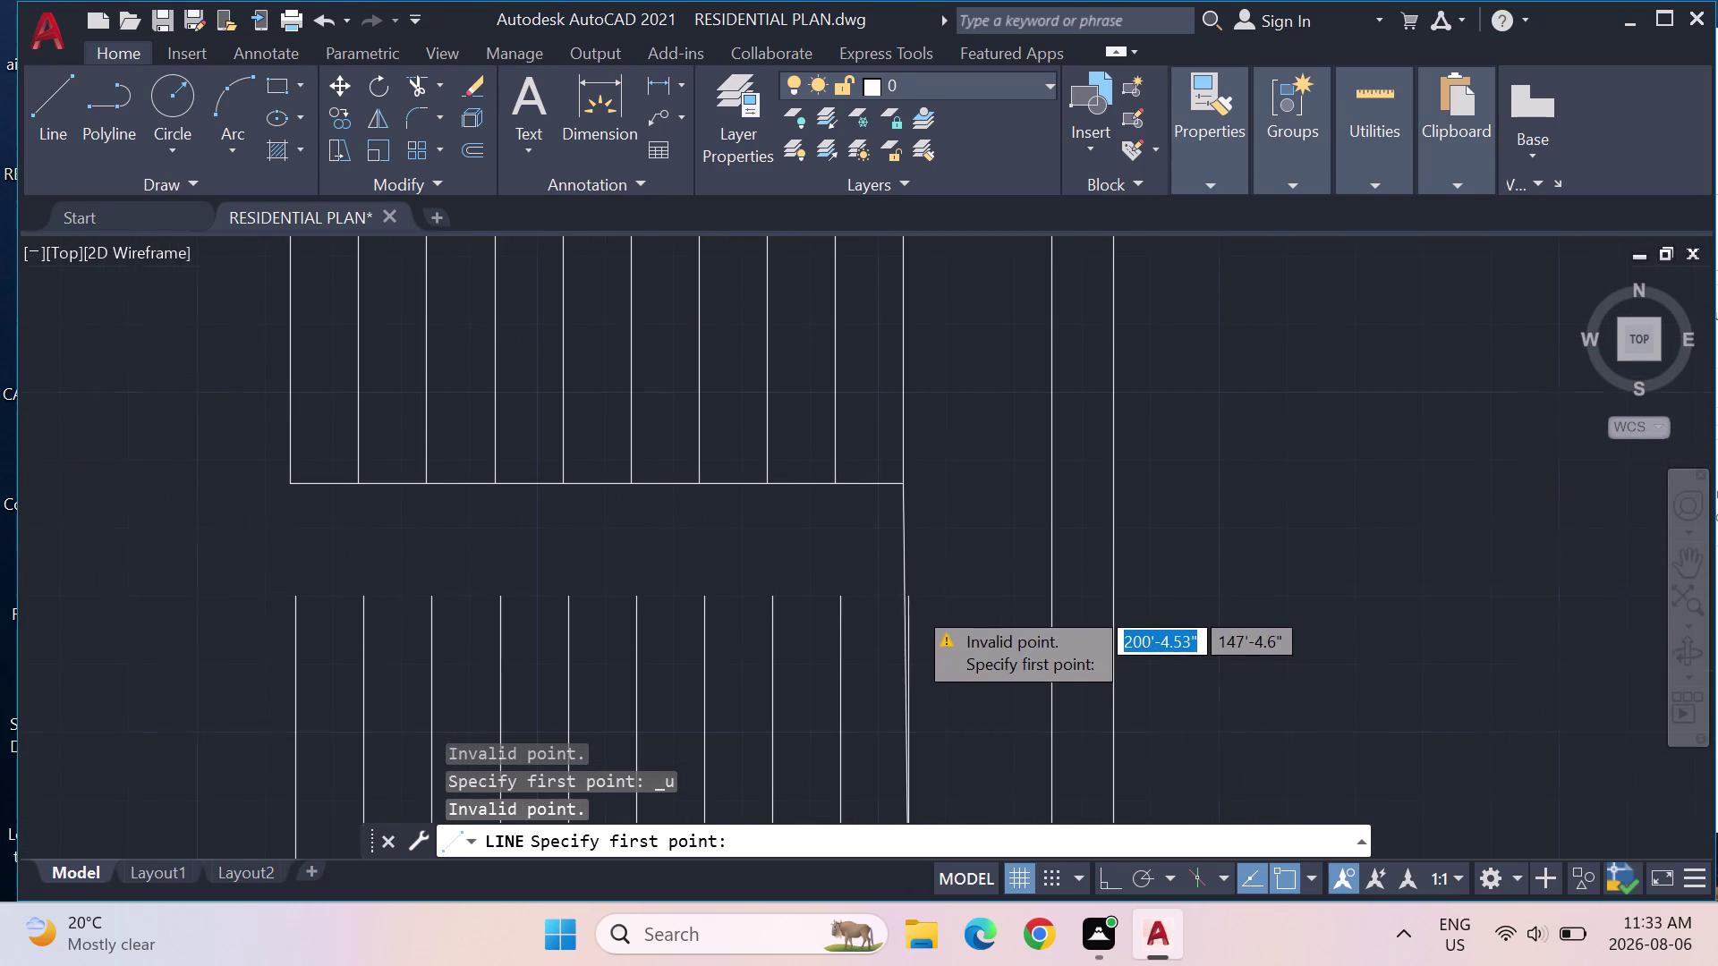
scroll(up, 3)
scroll(down, 3)
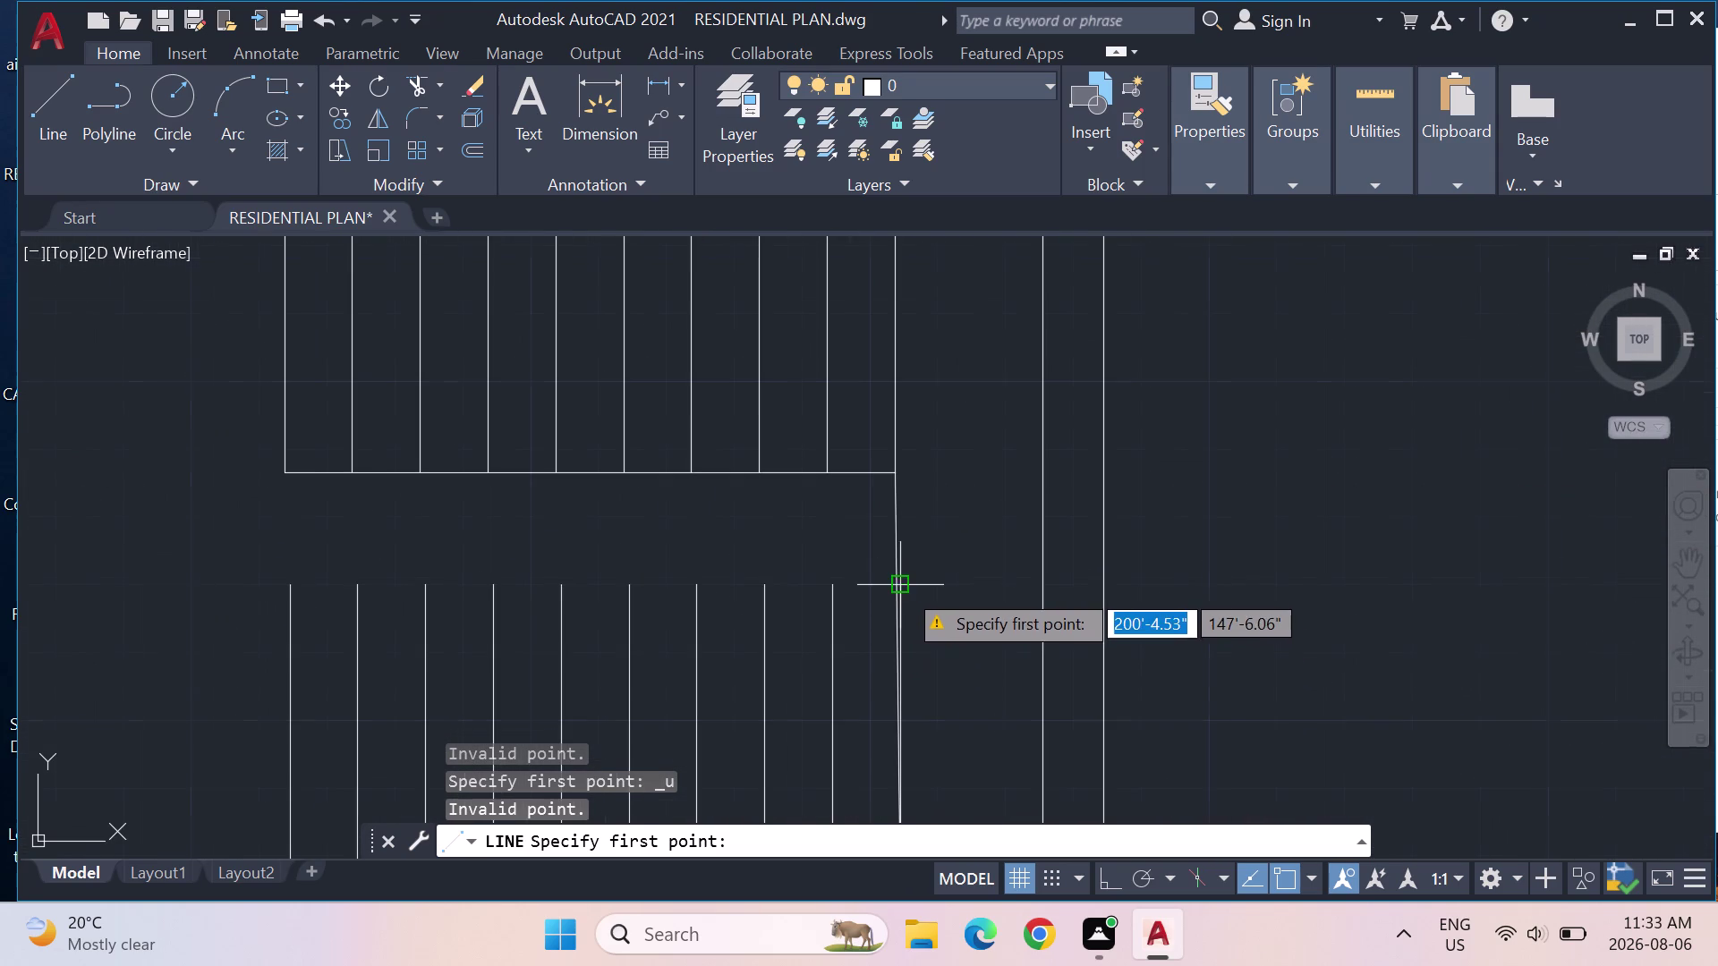
scroll(up, 3)
scroll(down, 3)
middle_drag(907, 642, 907, 641)
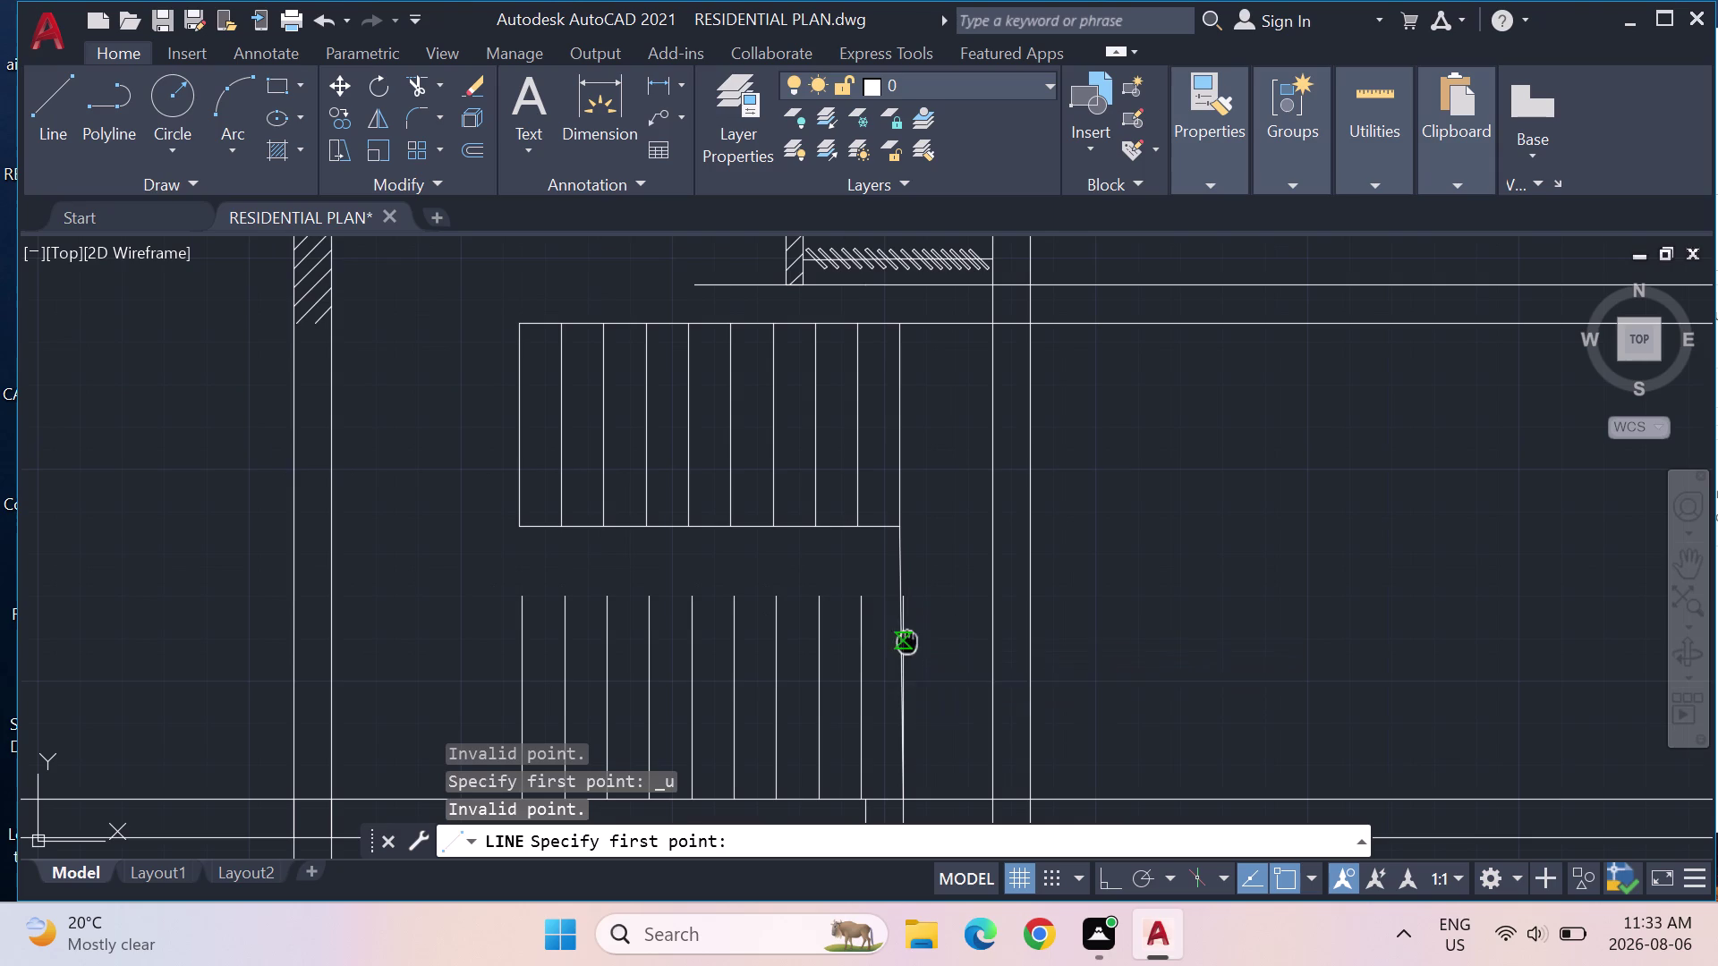
middle_drag(907, 640, 925, 550)
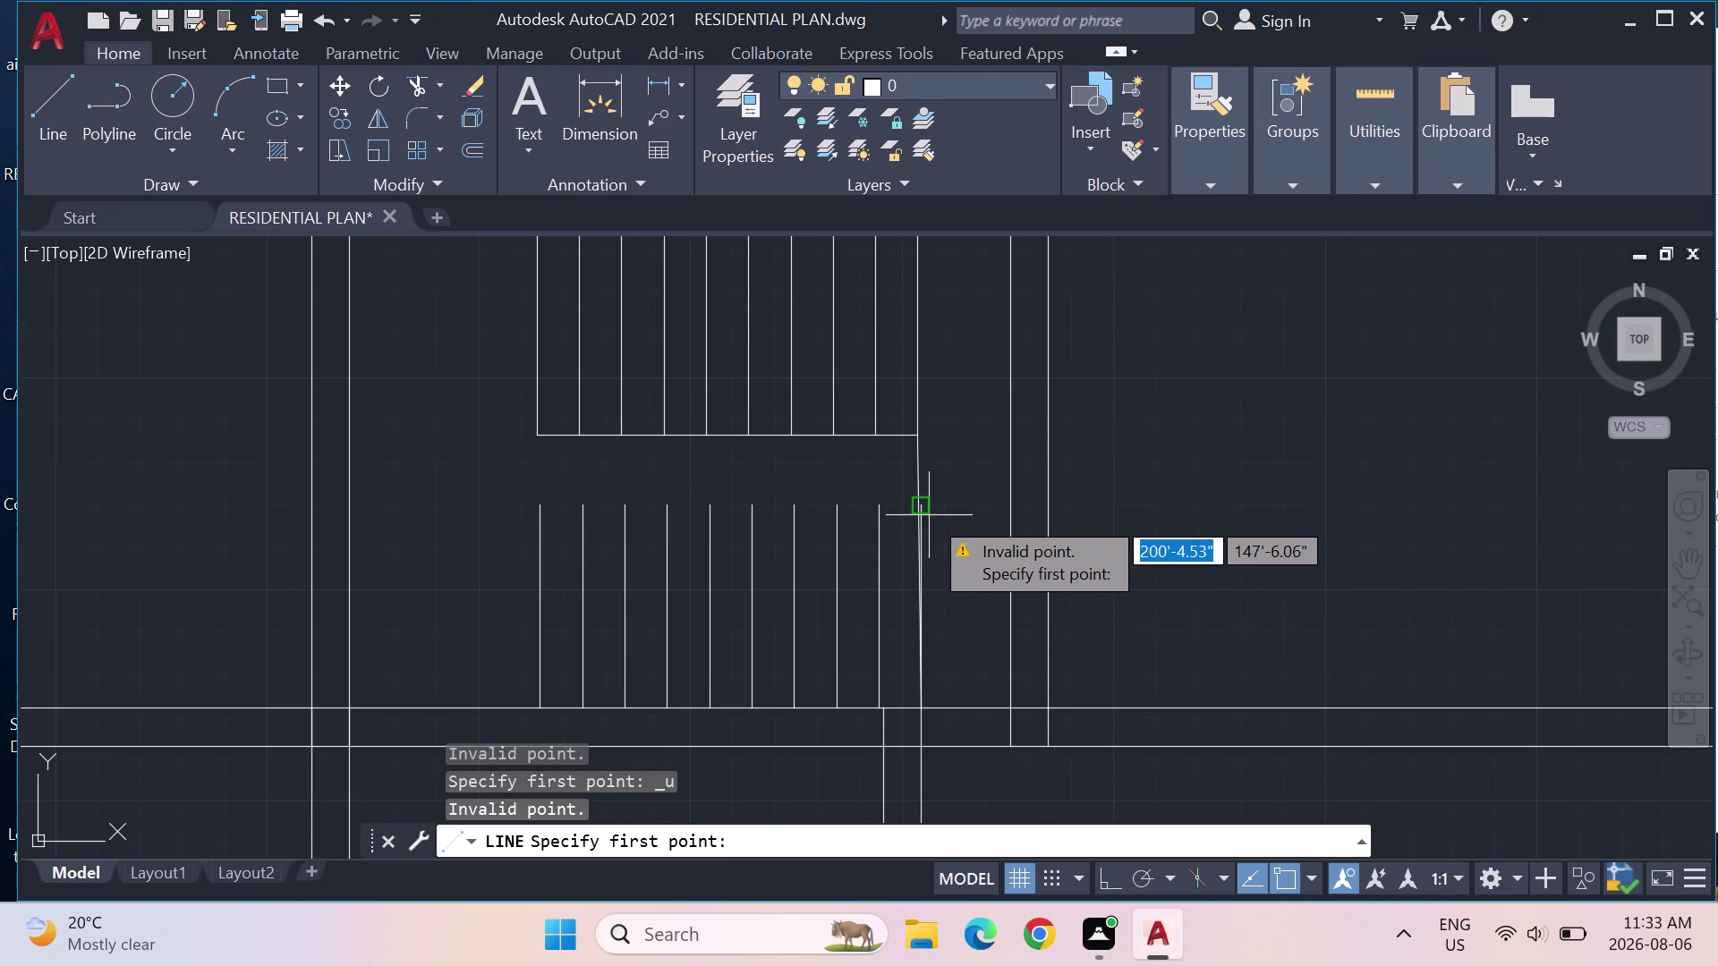
scroll(up, 3)
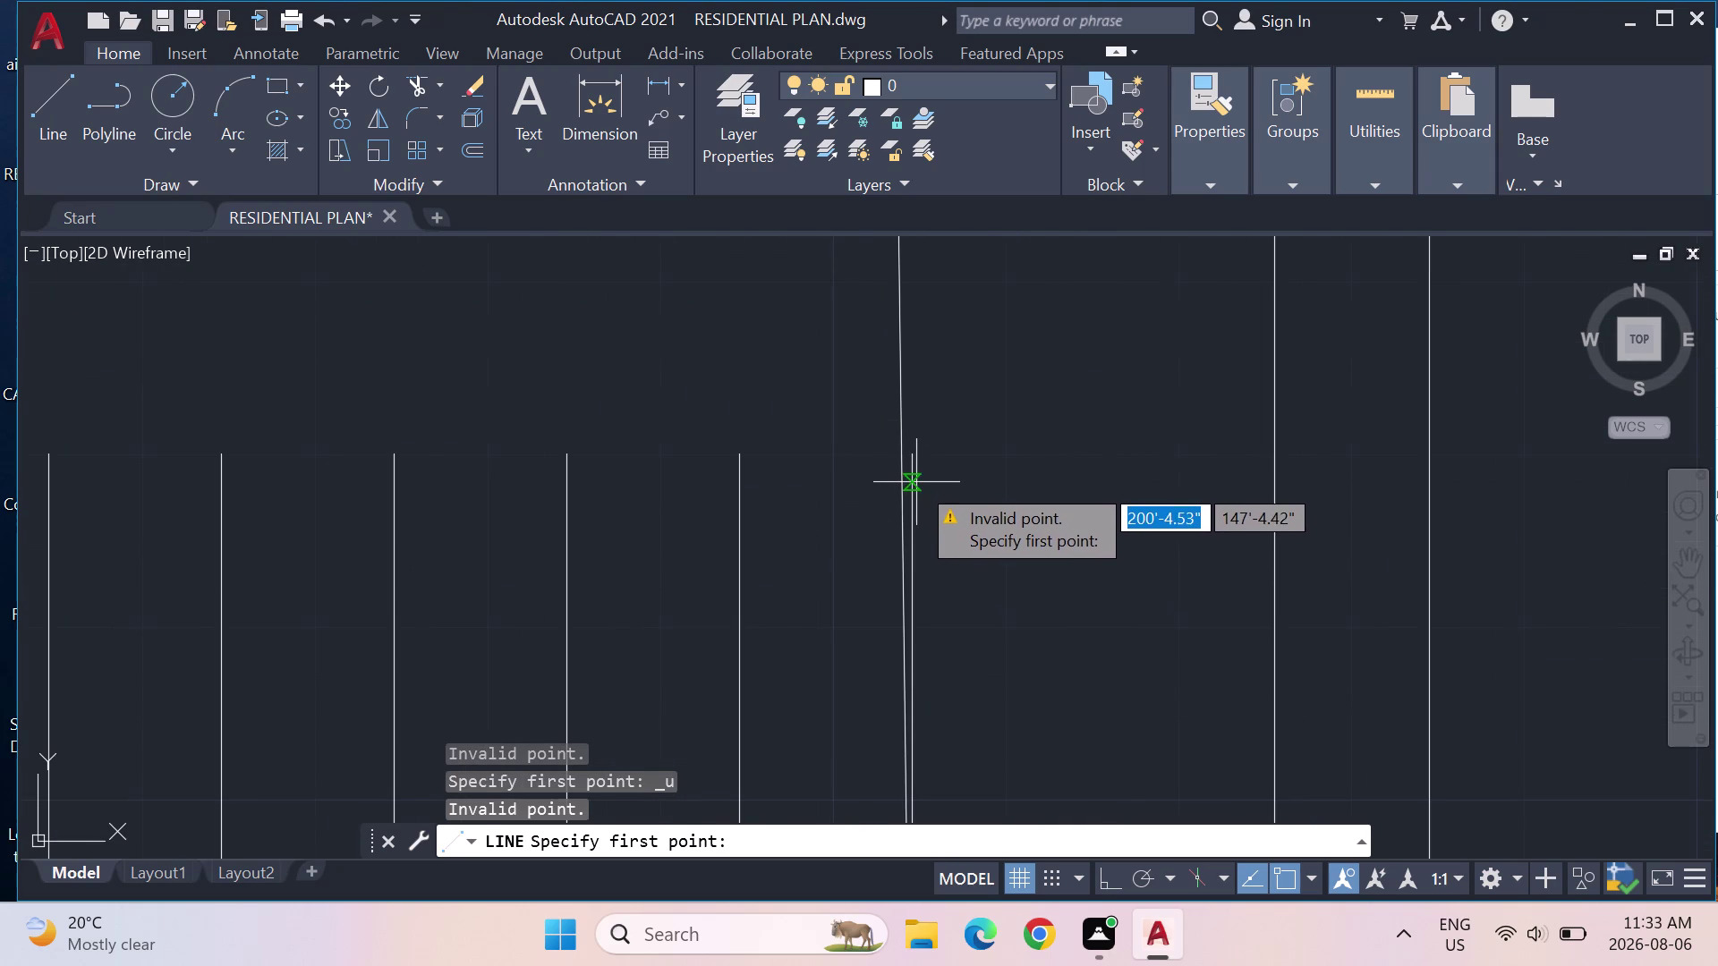
click(914, 482)
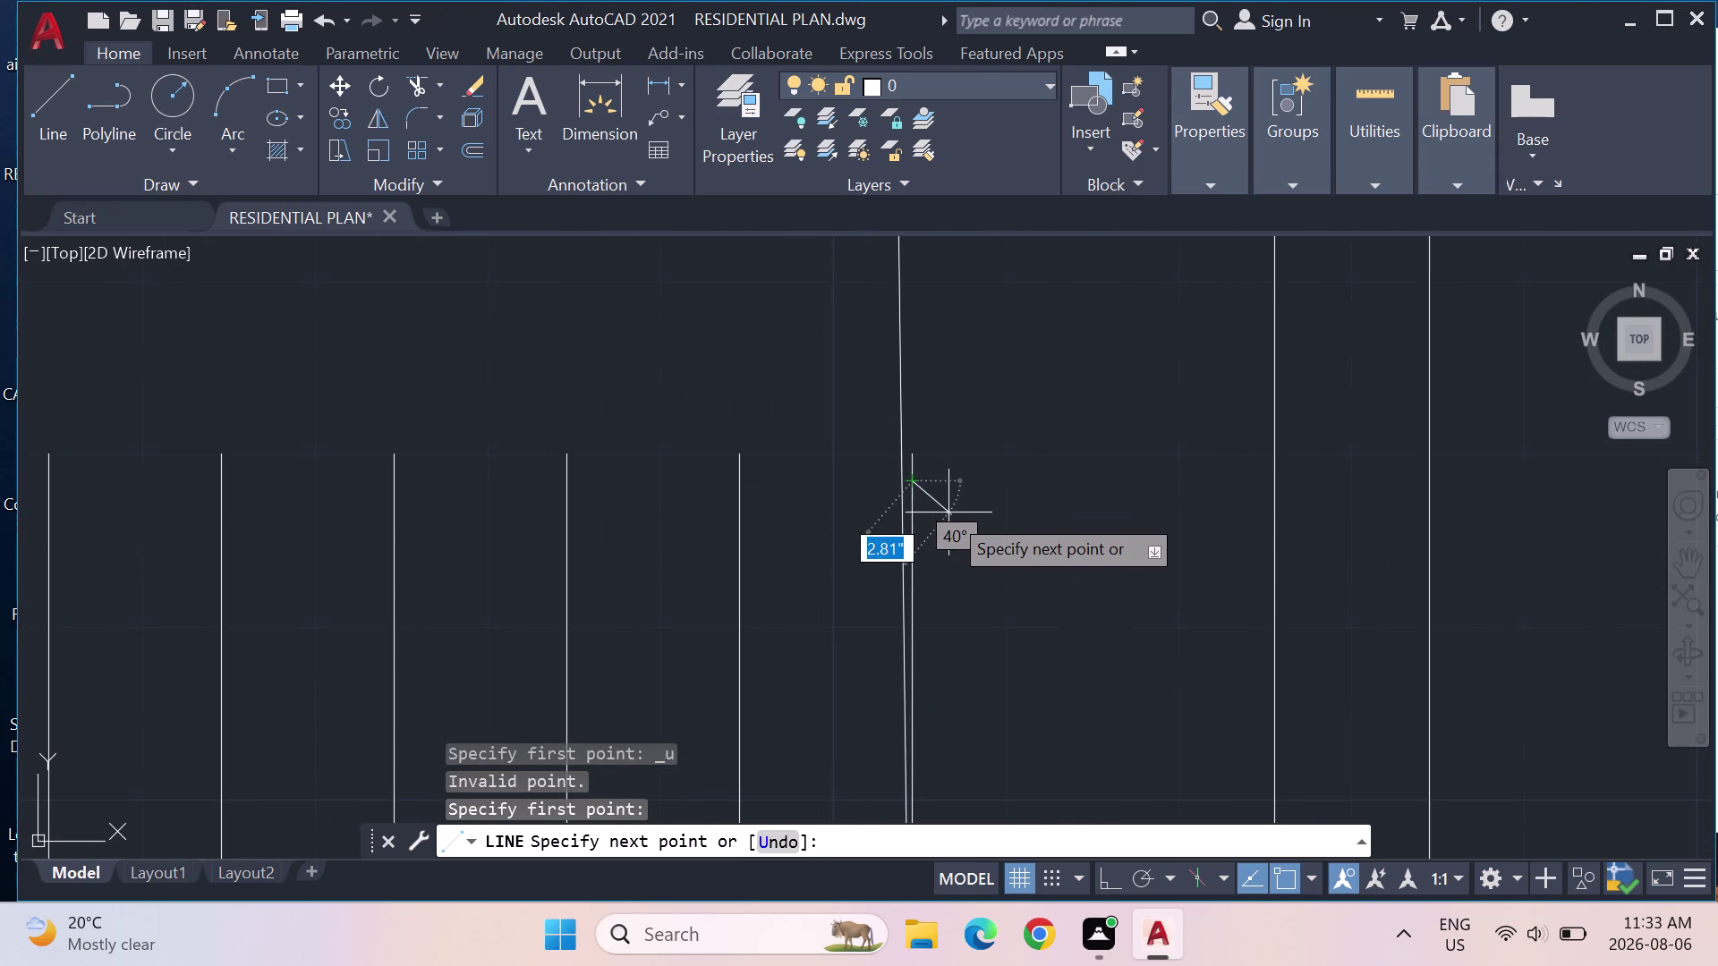
key(Escape)
key(Escape)
key(Escape)
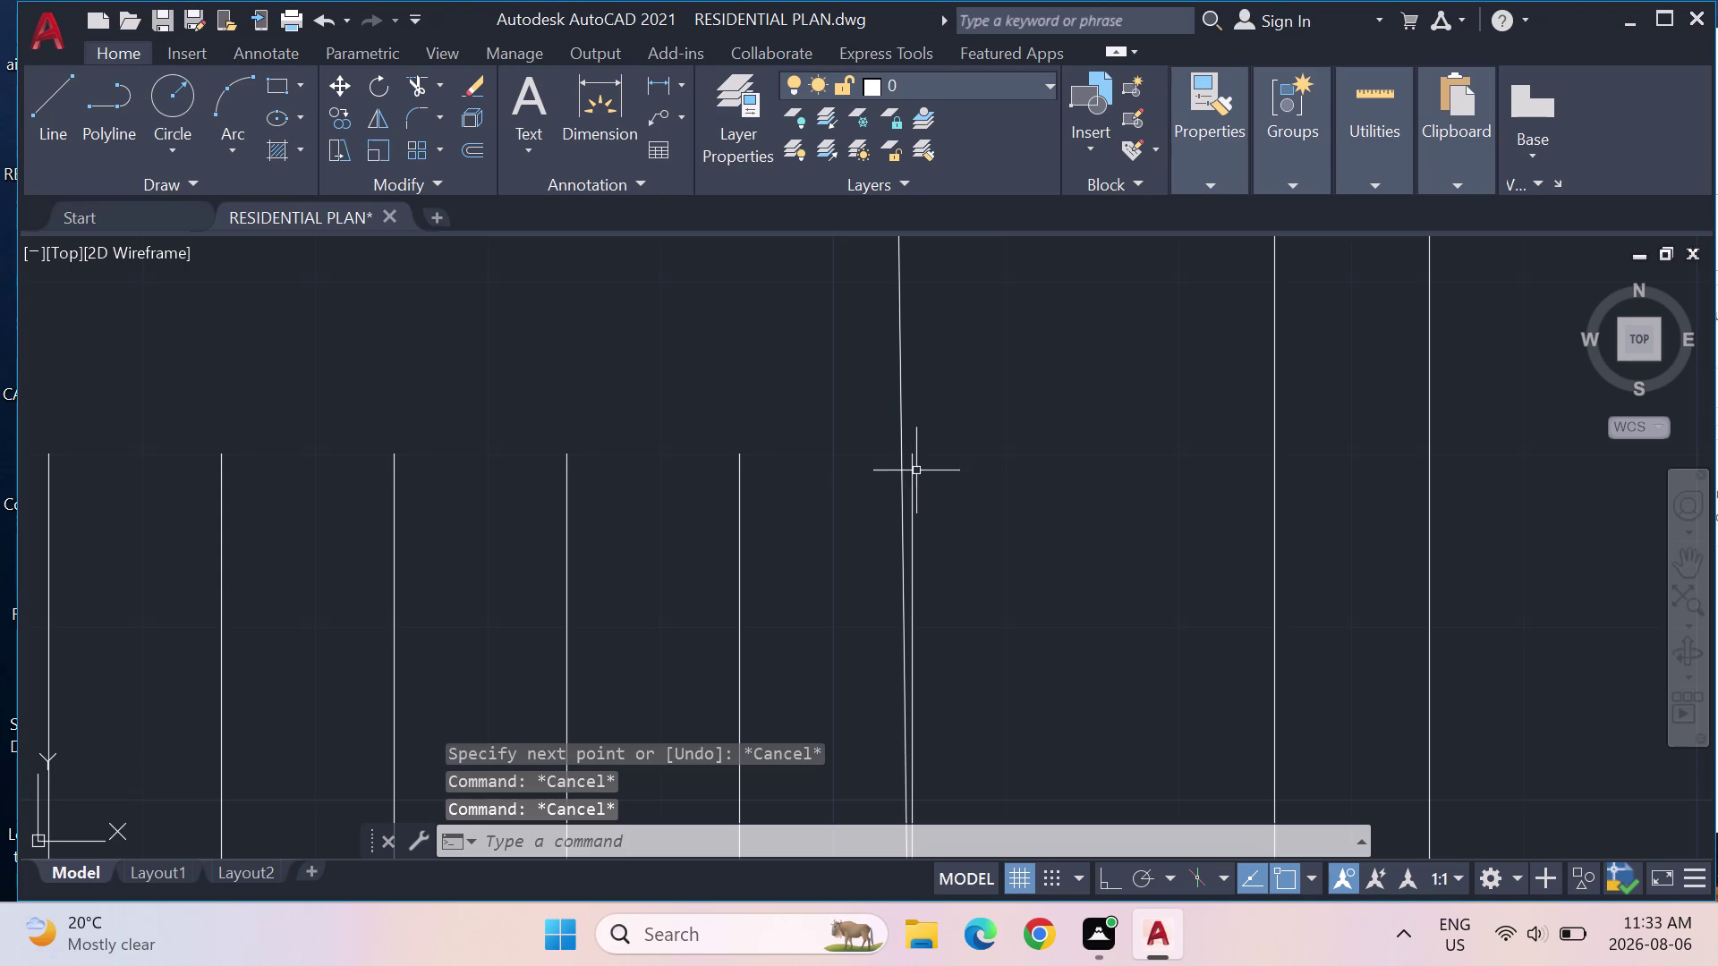
click(914, 468)
Delete the two stray lines beside the hanger row below the stairs.
scroll(down, 3)
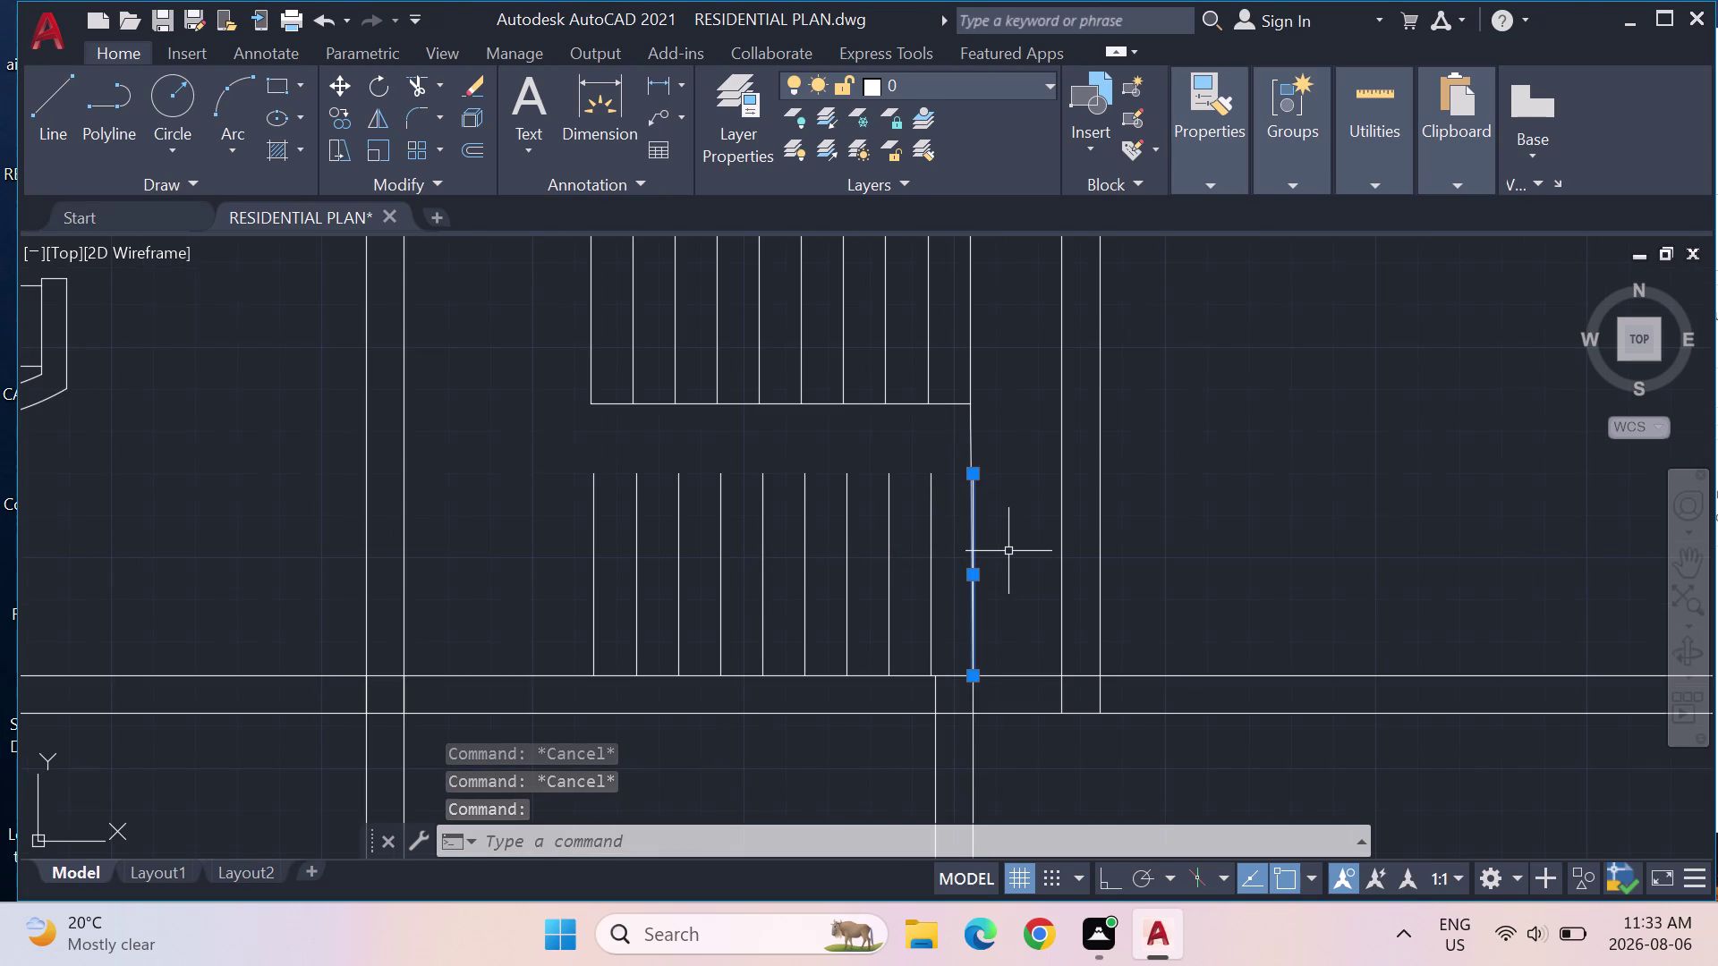
key(Delete)
scroll(down, 3)
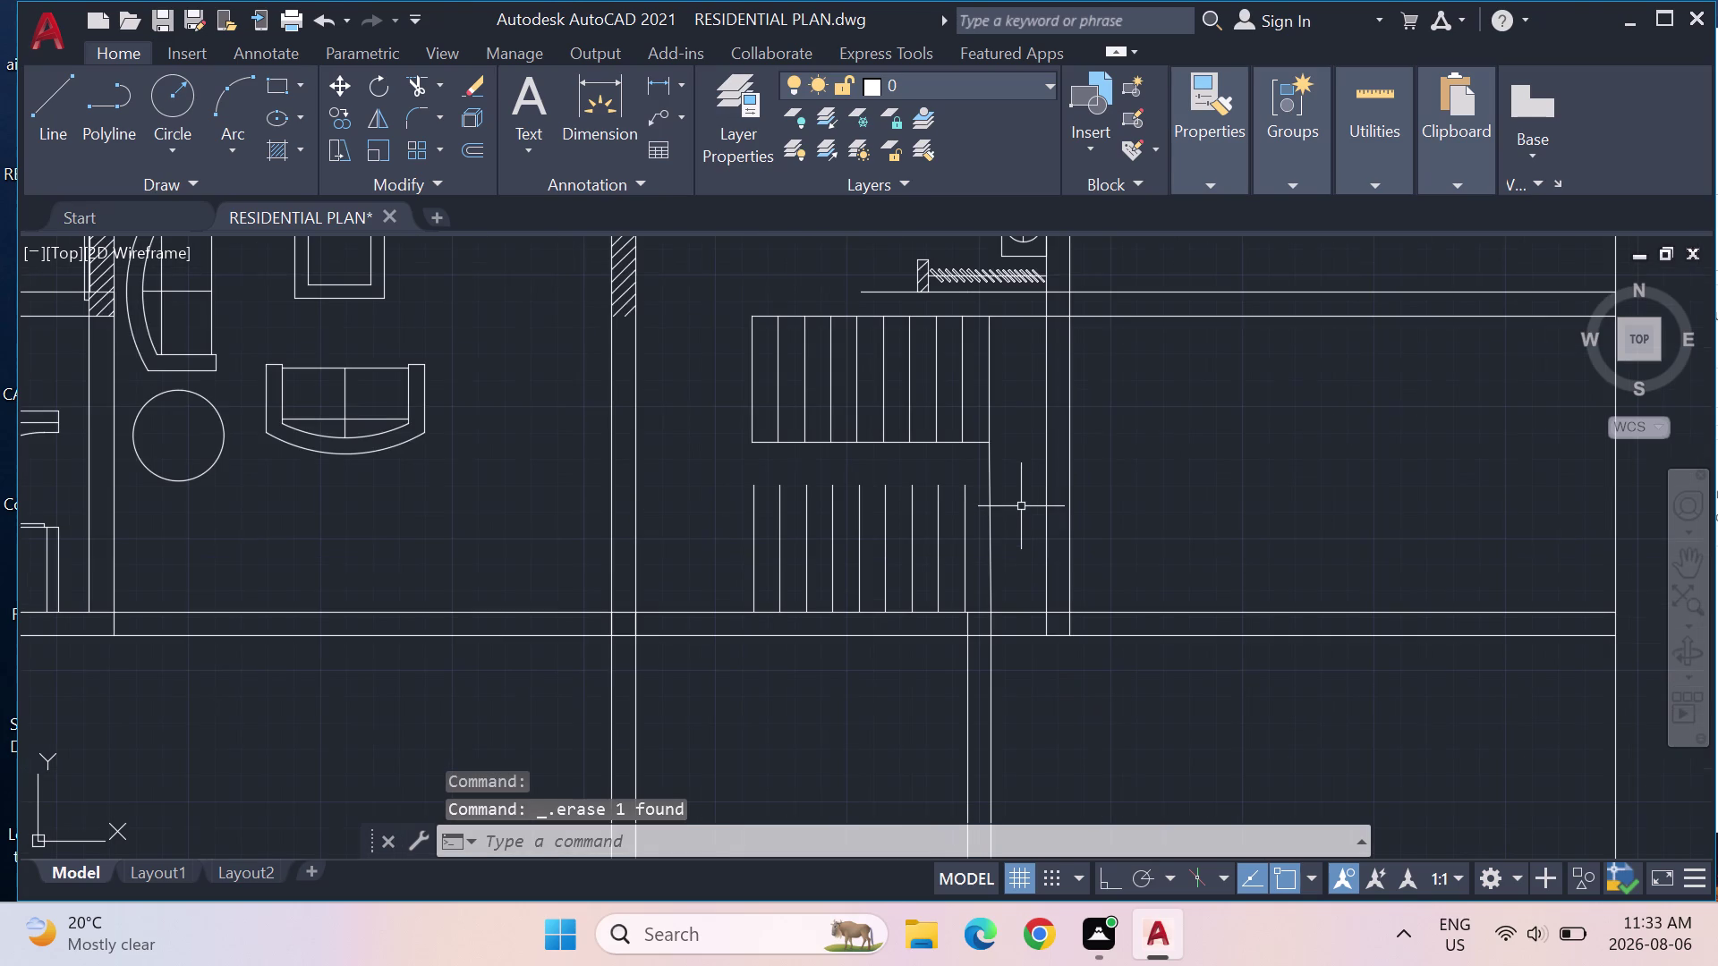
click(991, 541)
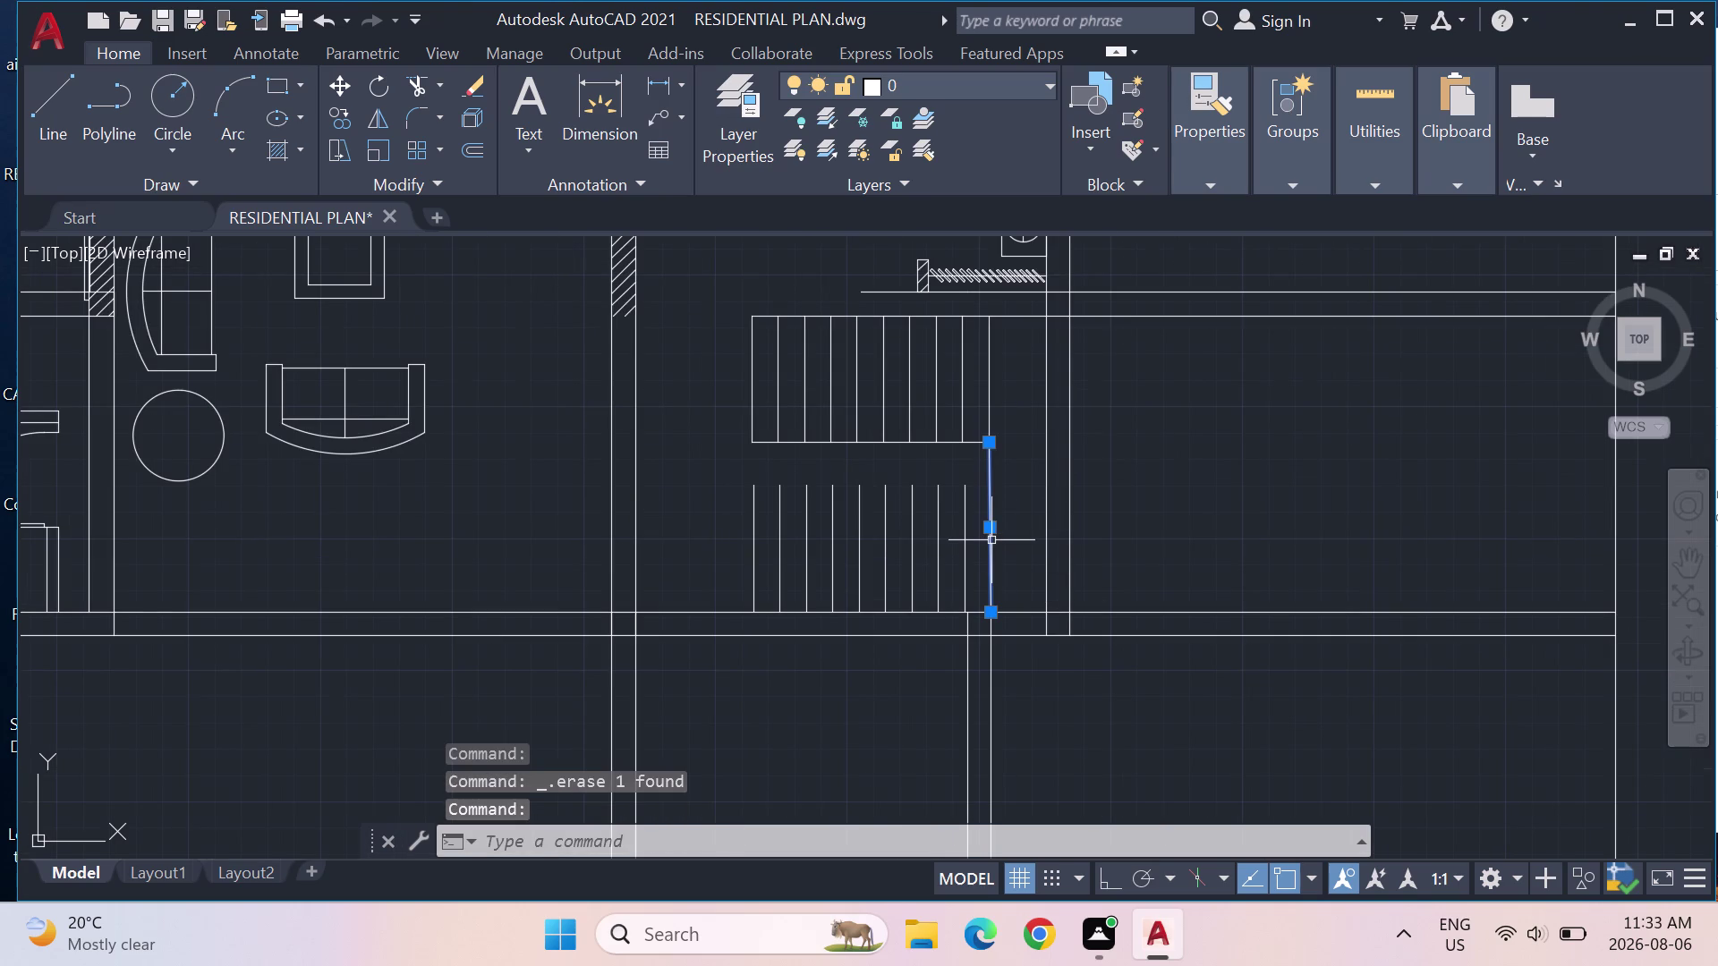
key(Delete)
Select the last hanger line in the original right-hand row.
scroll(down, 3)
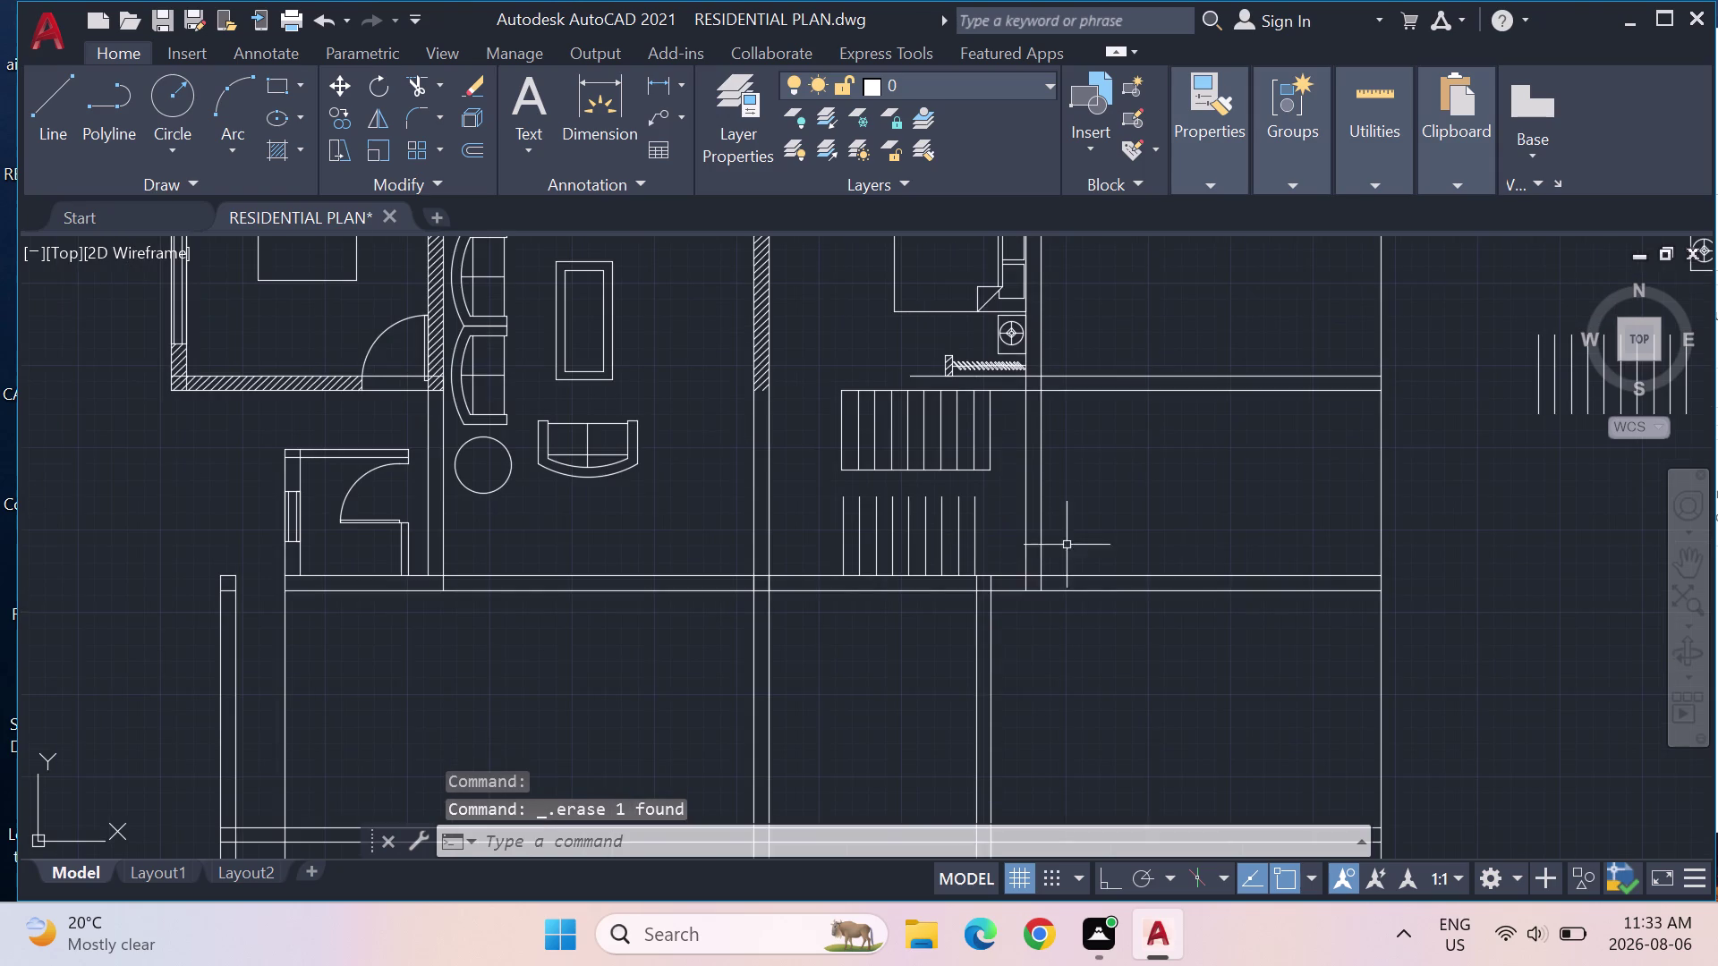
middle_drag(1311, 575, 994, 574)
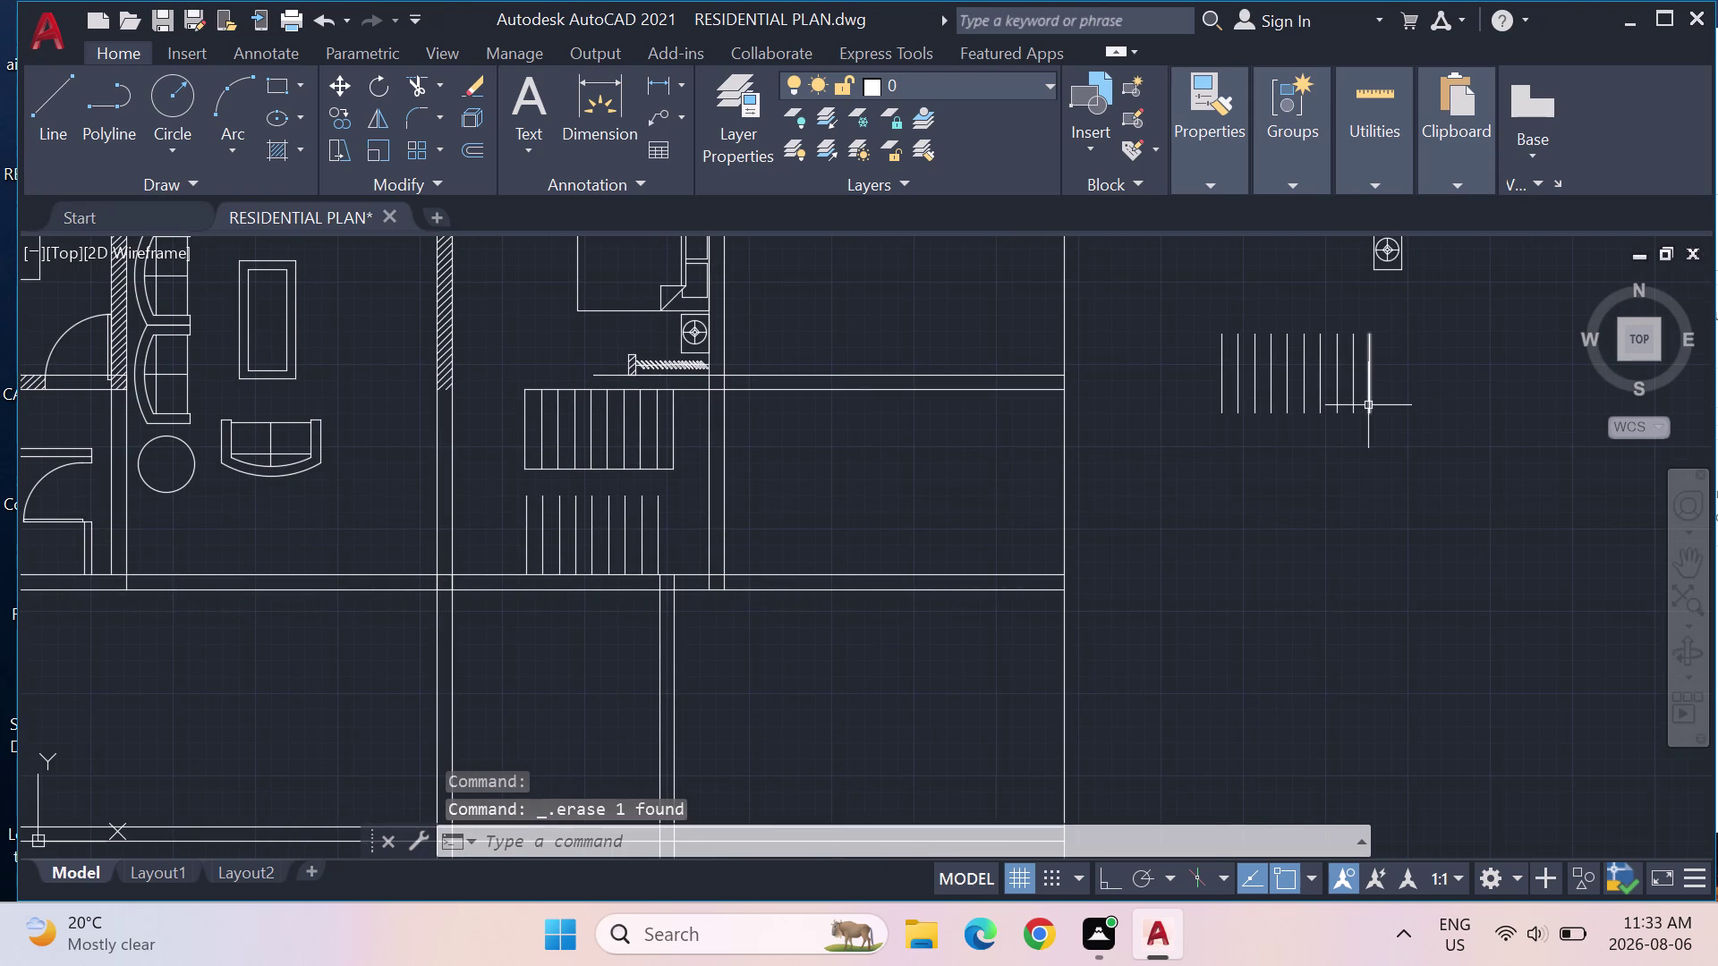
click(1368, 406)
Zoom out and back in to review the whole floor plan.
scroll(down, 3)
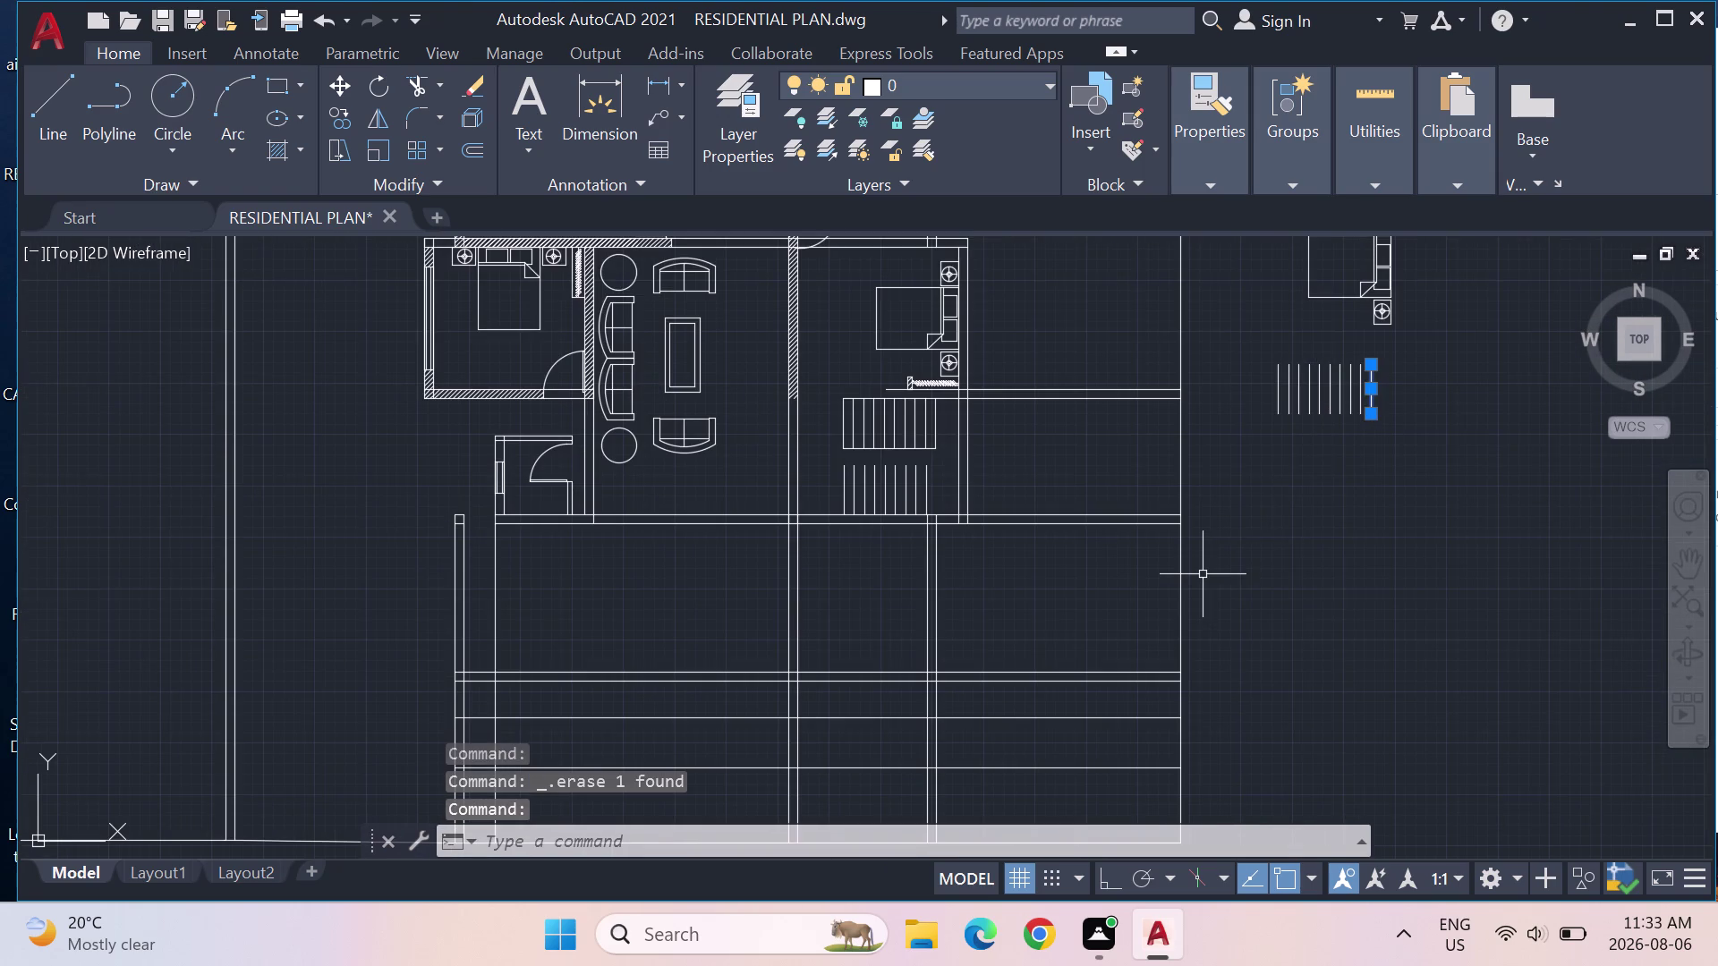
scroll(down, 3)
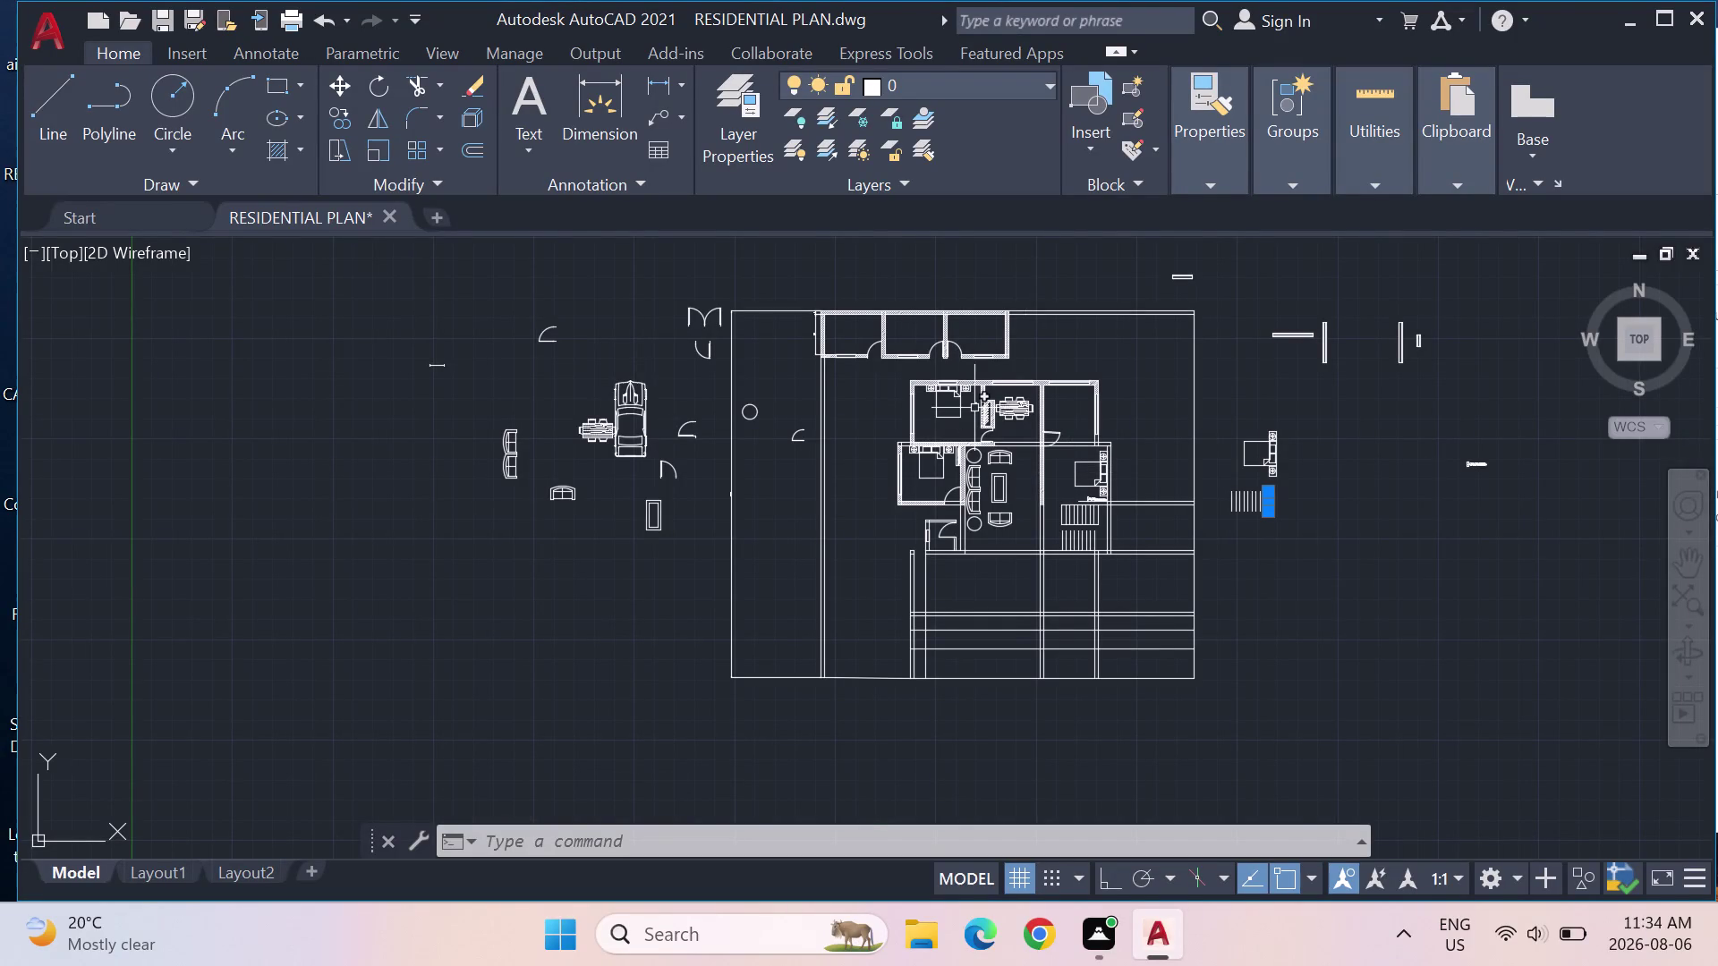
scroll(up, 3)
scroll(up, 3)
scroll(up, 3)
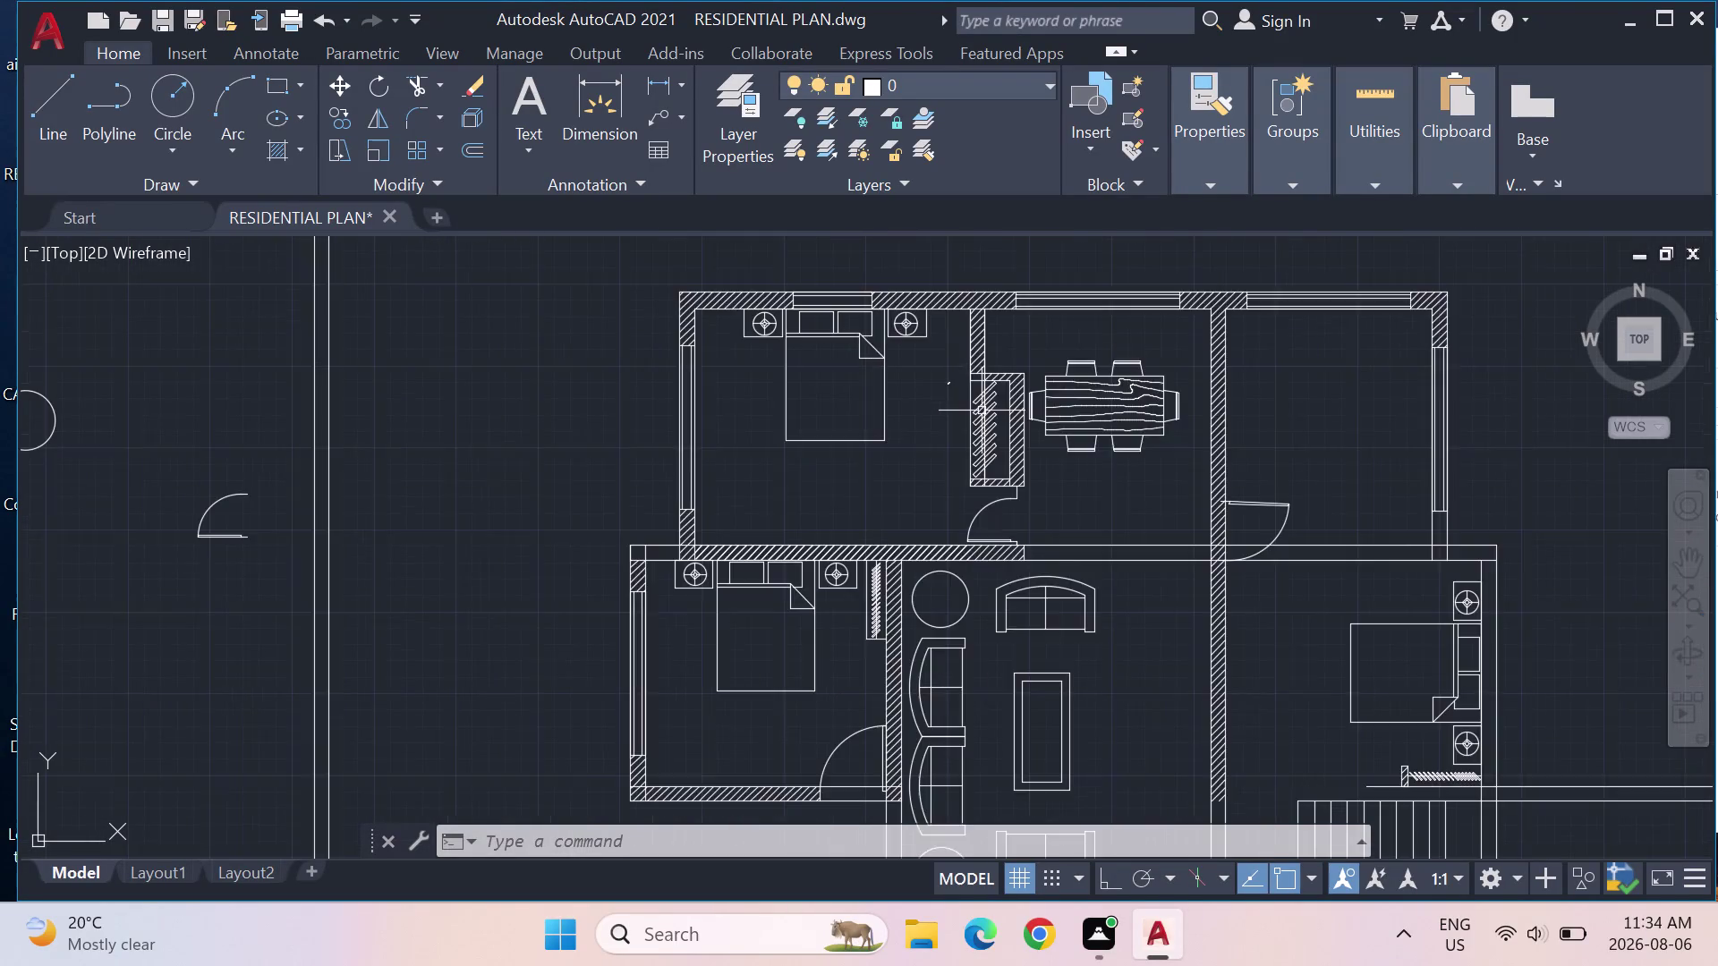
scroll(up, 3)
scroll(down, 3)
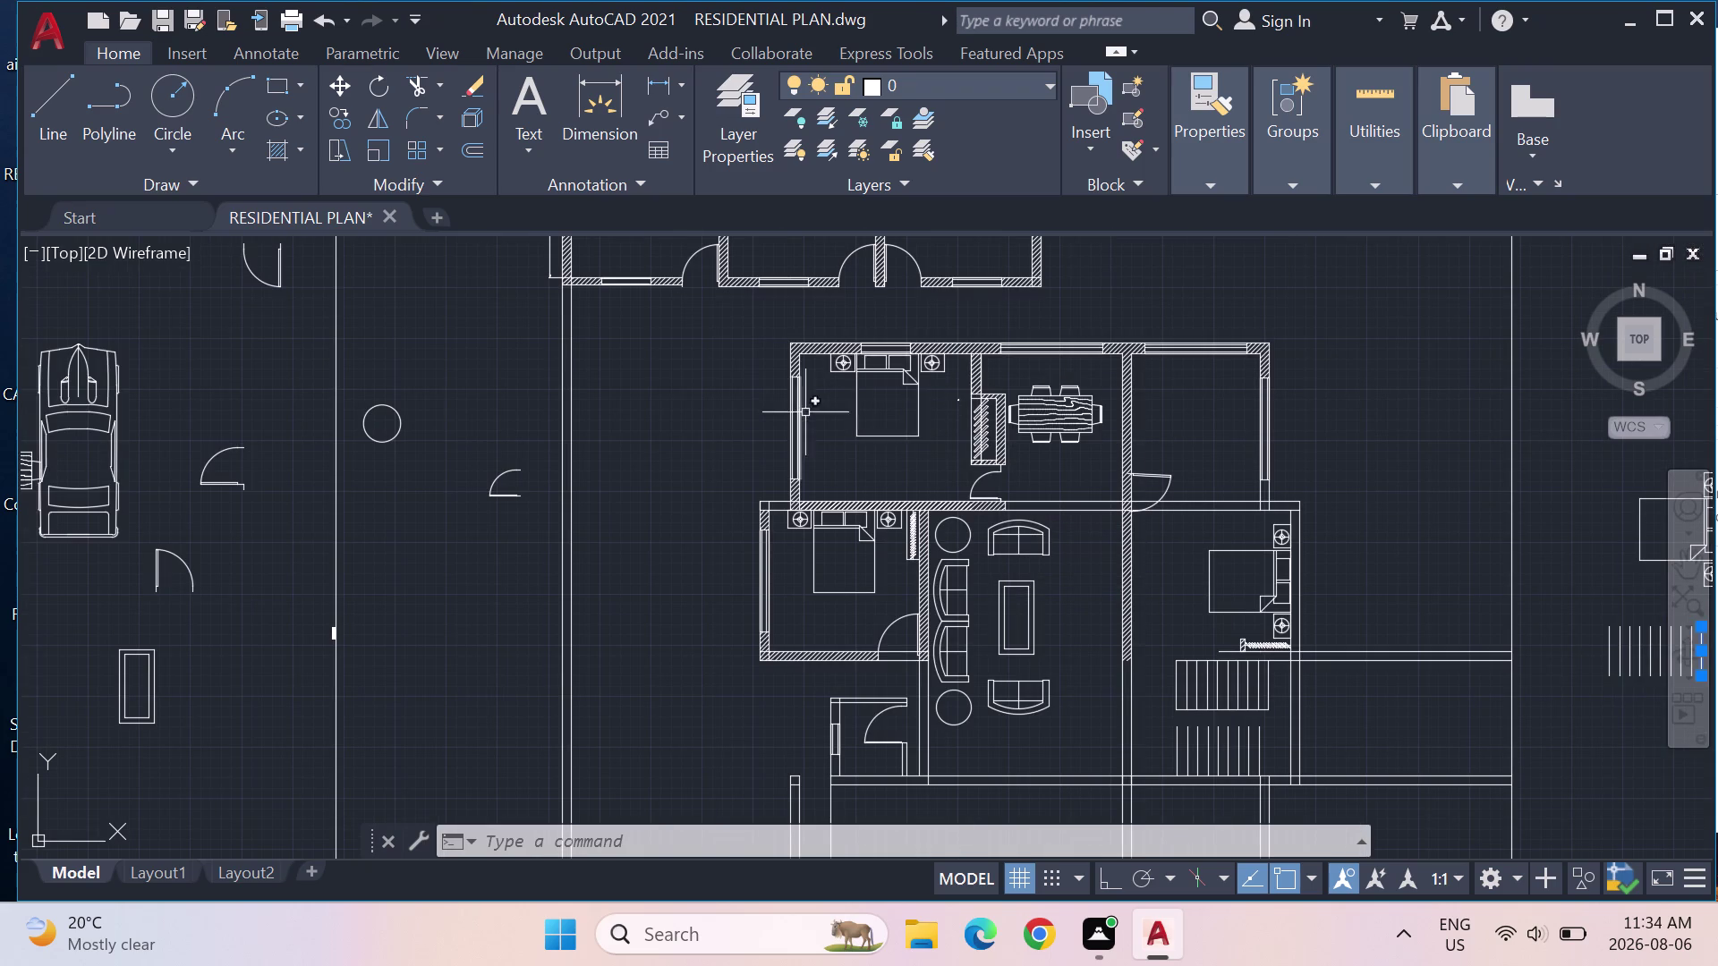
scroll(up, 3)
scroll(down, 3)
scroll(down, 3)
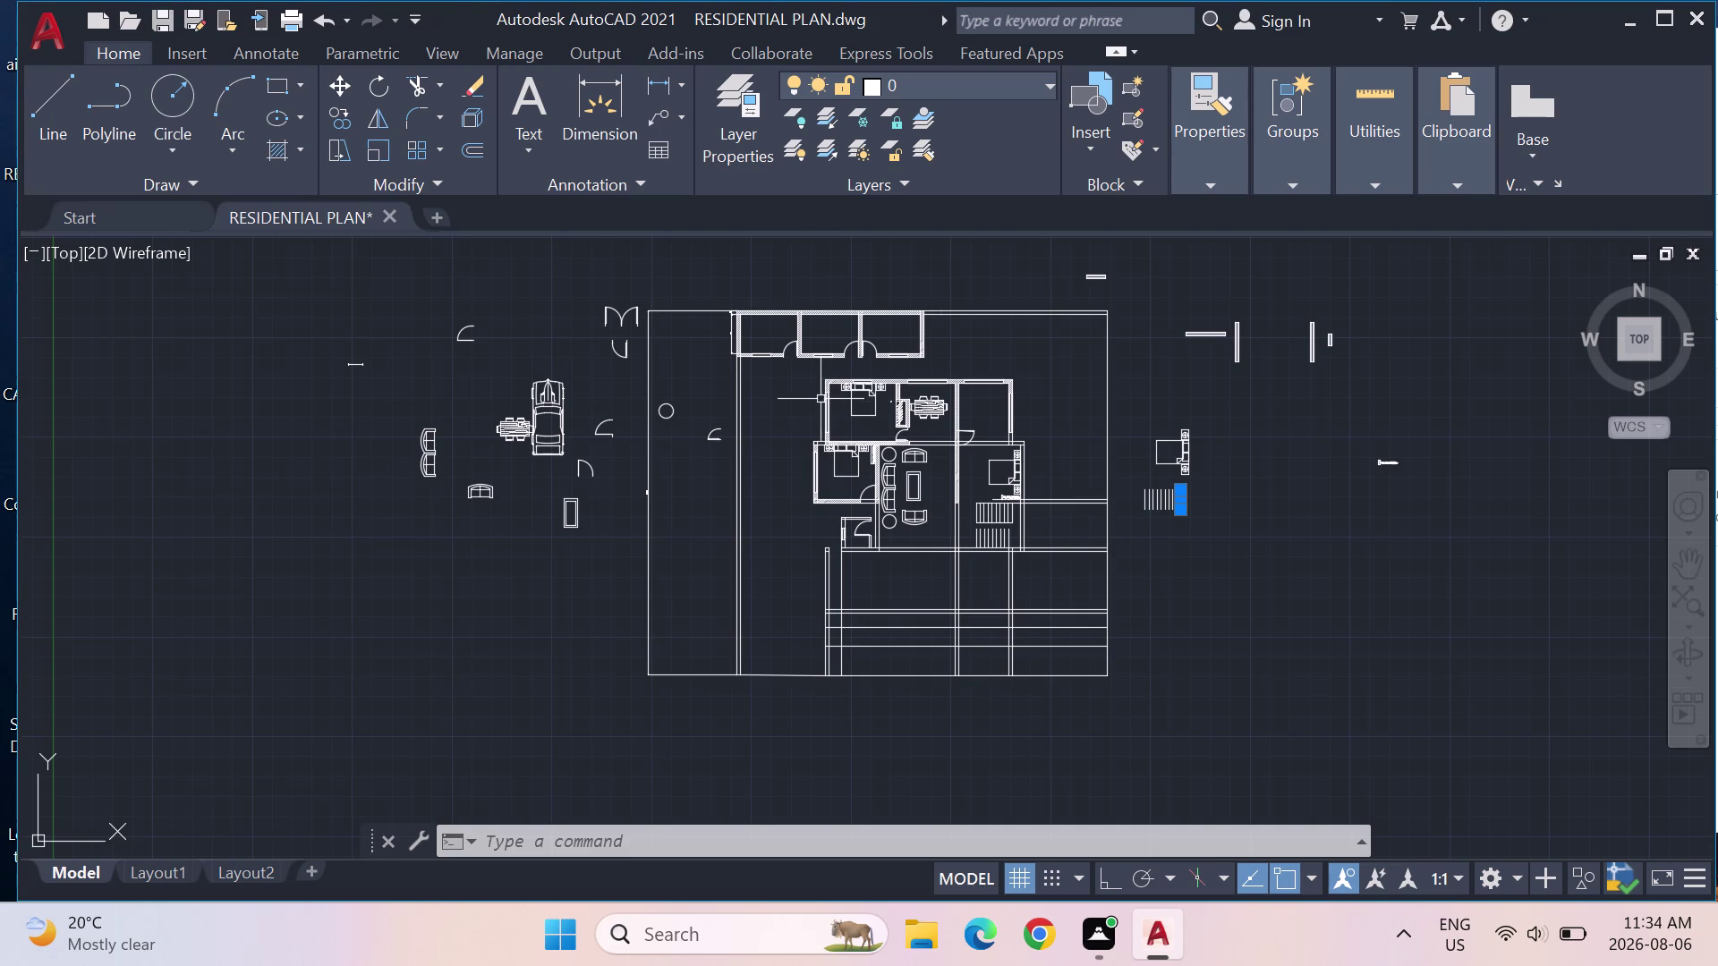
scroll(up, 3)
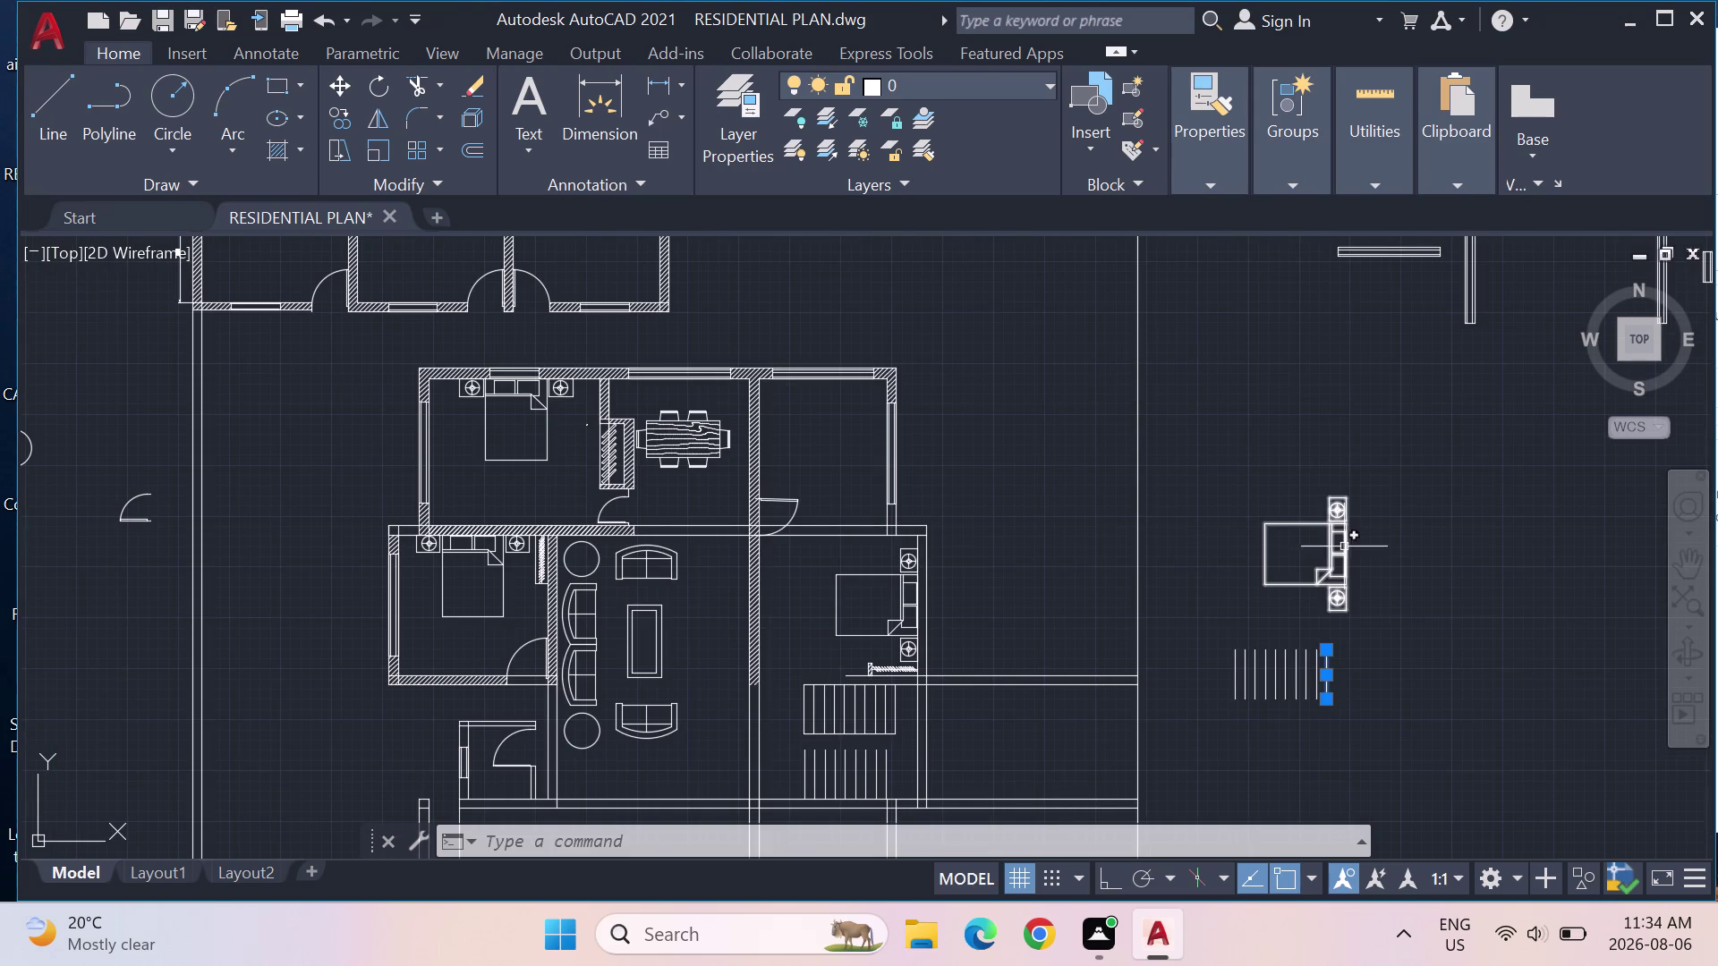
text(CO)
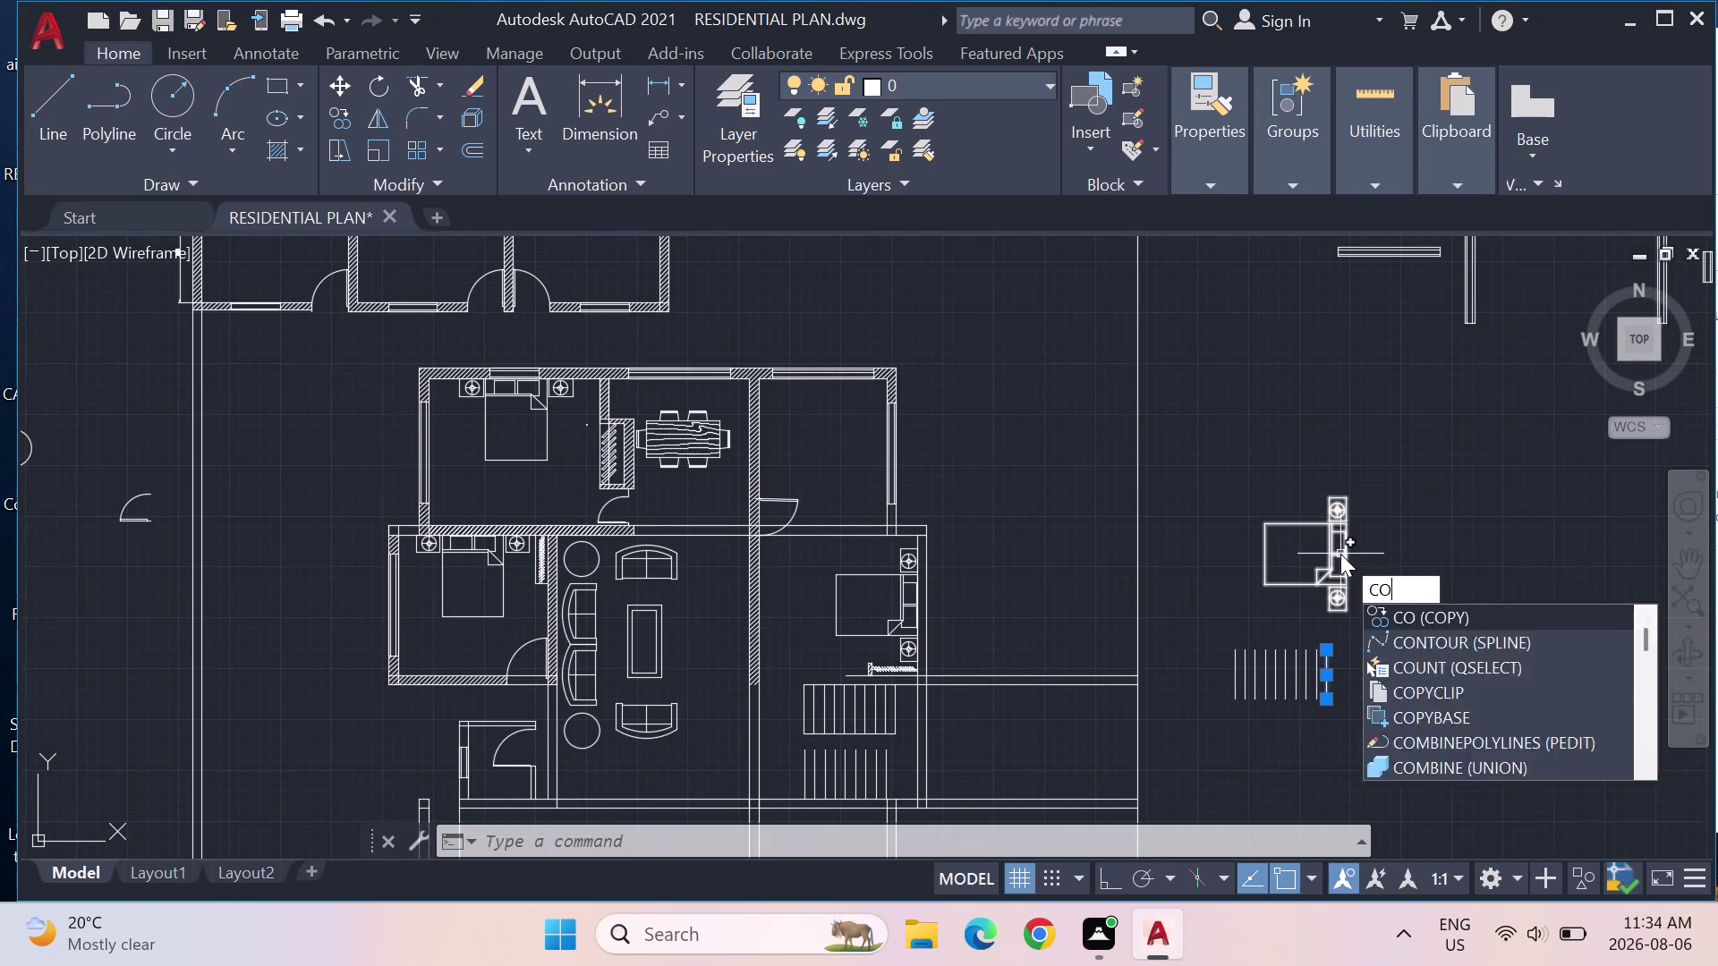
key(Return)
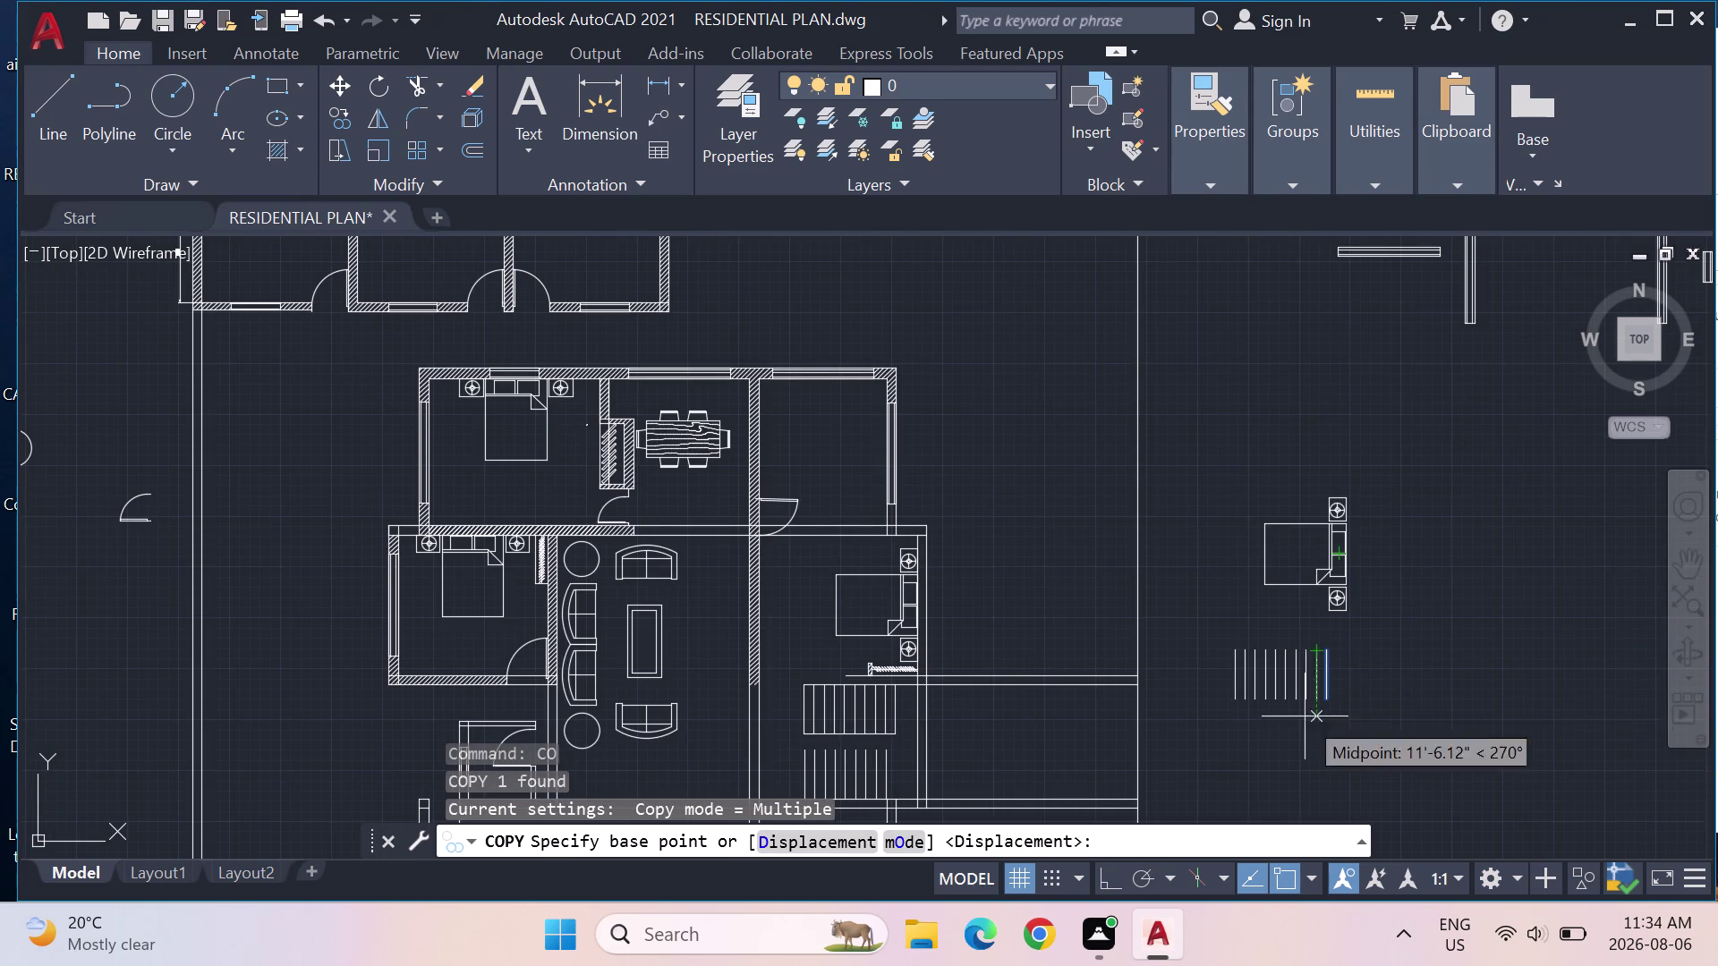
scroll(up, 3)
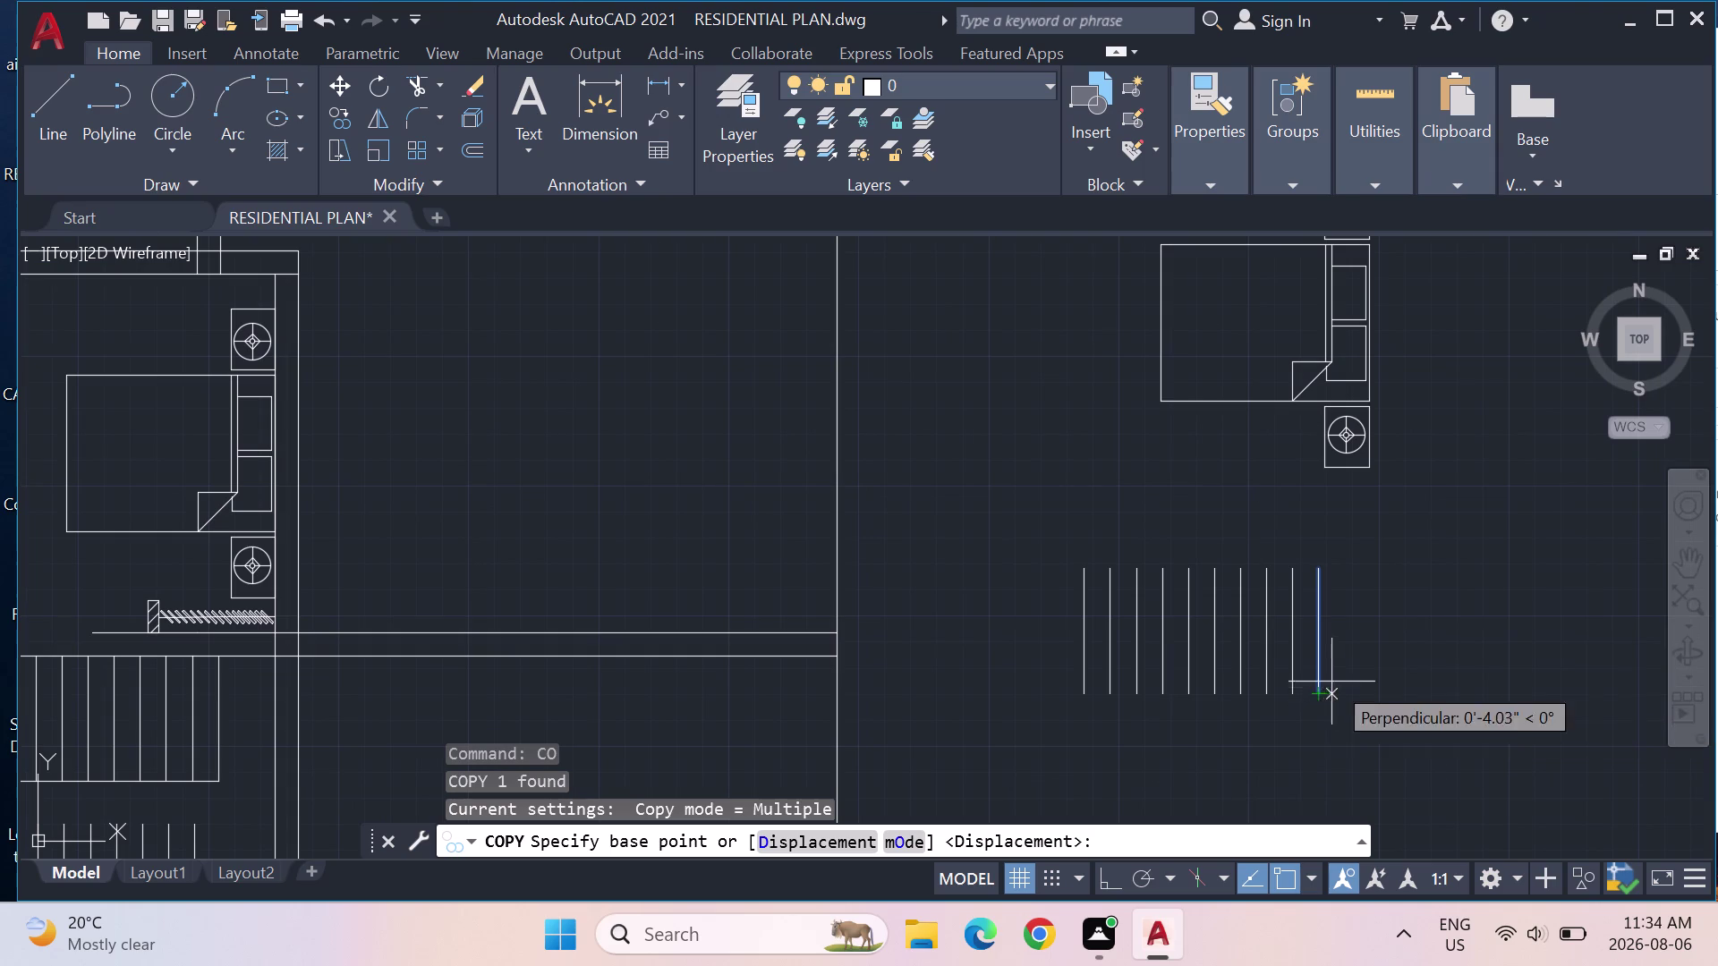
click(1319, 687)
scroll(down, 3)
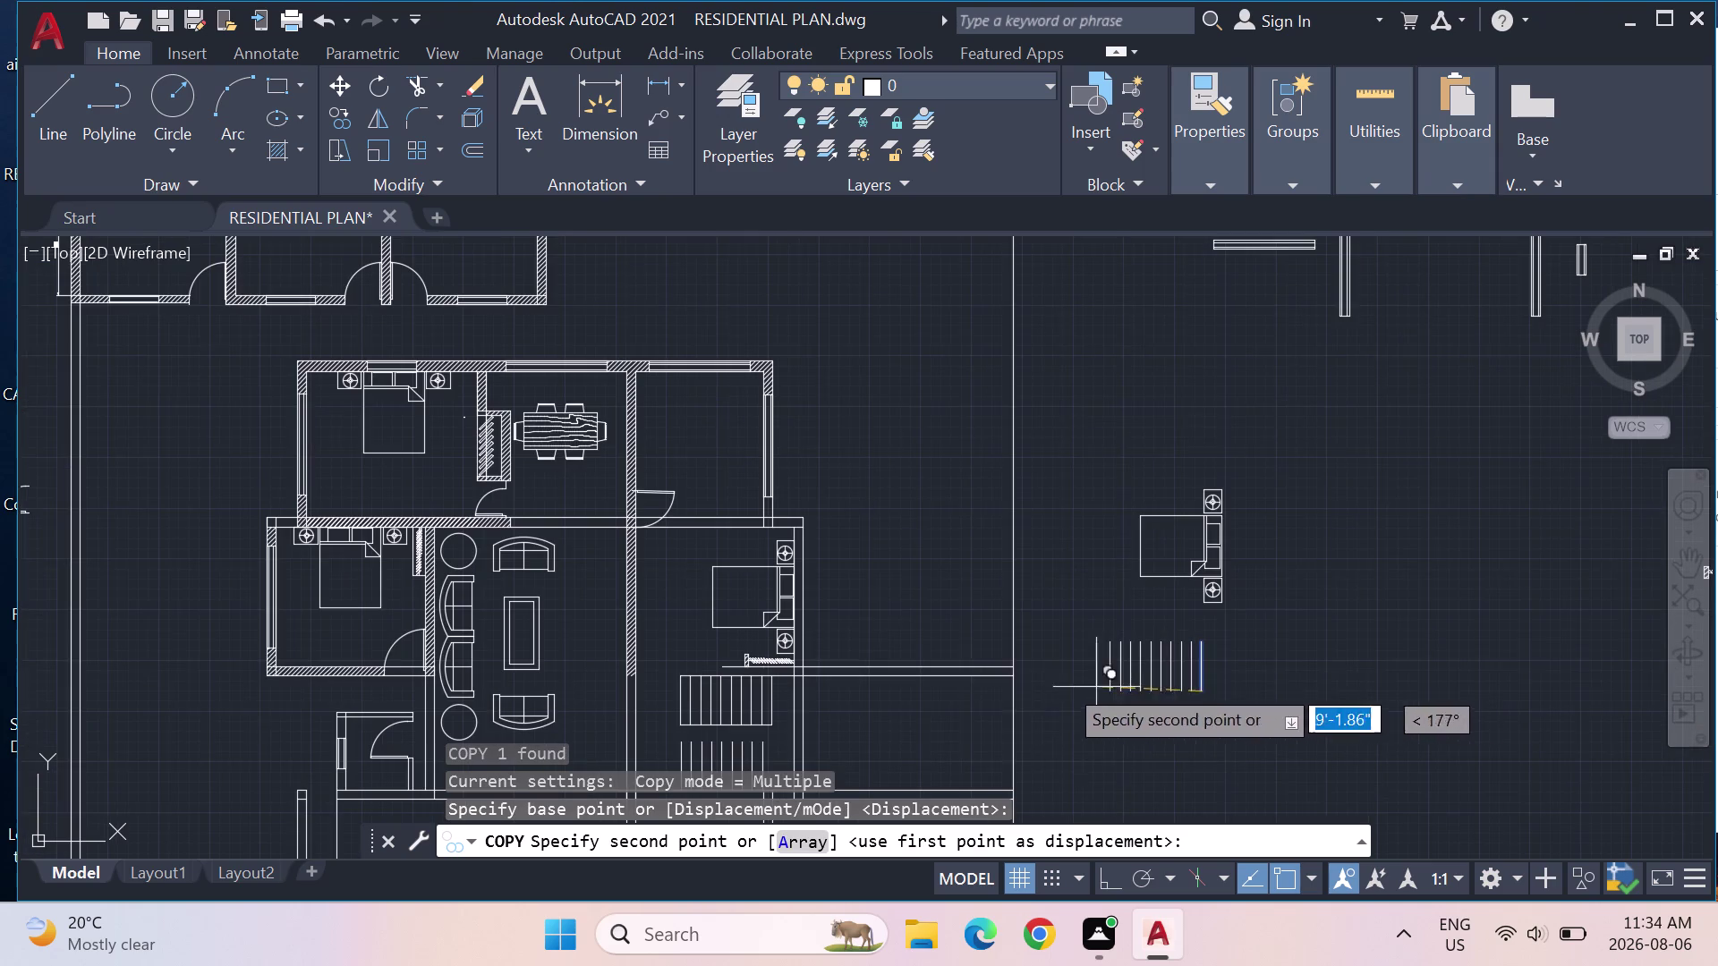
scroll(up, 3)
middle_drag(776, 725, 823, 391)
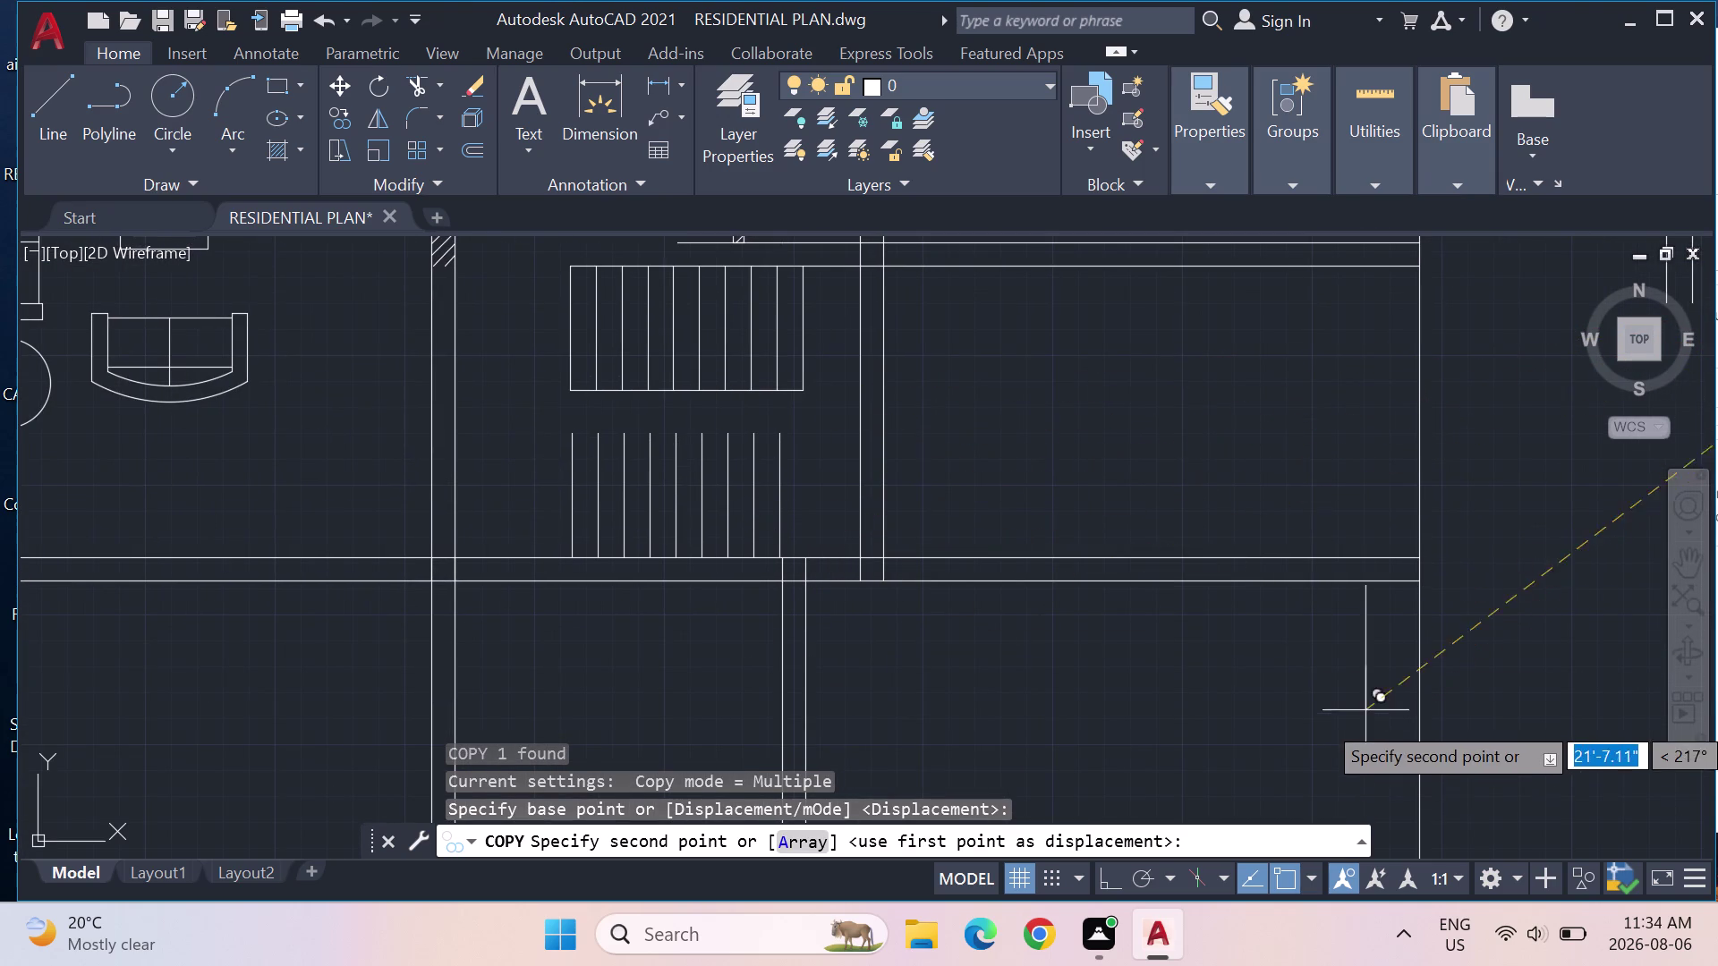
key(Escape)
key(Escape)
key(Escape)
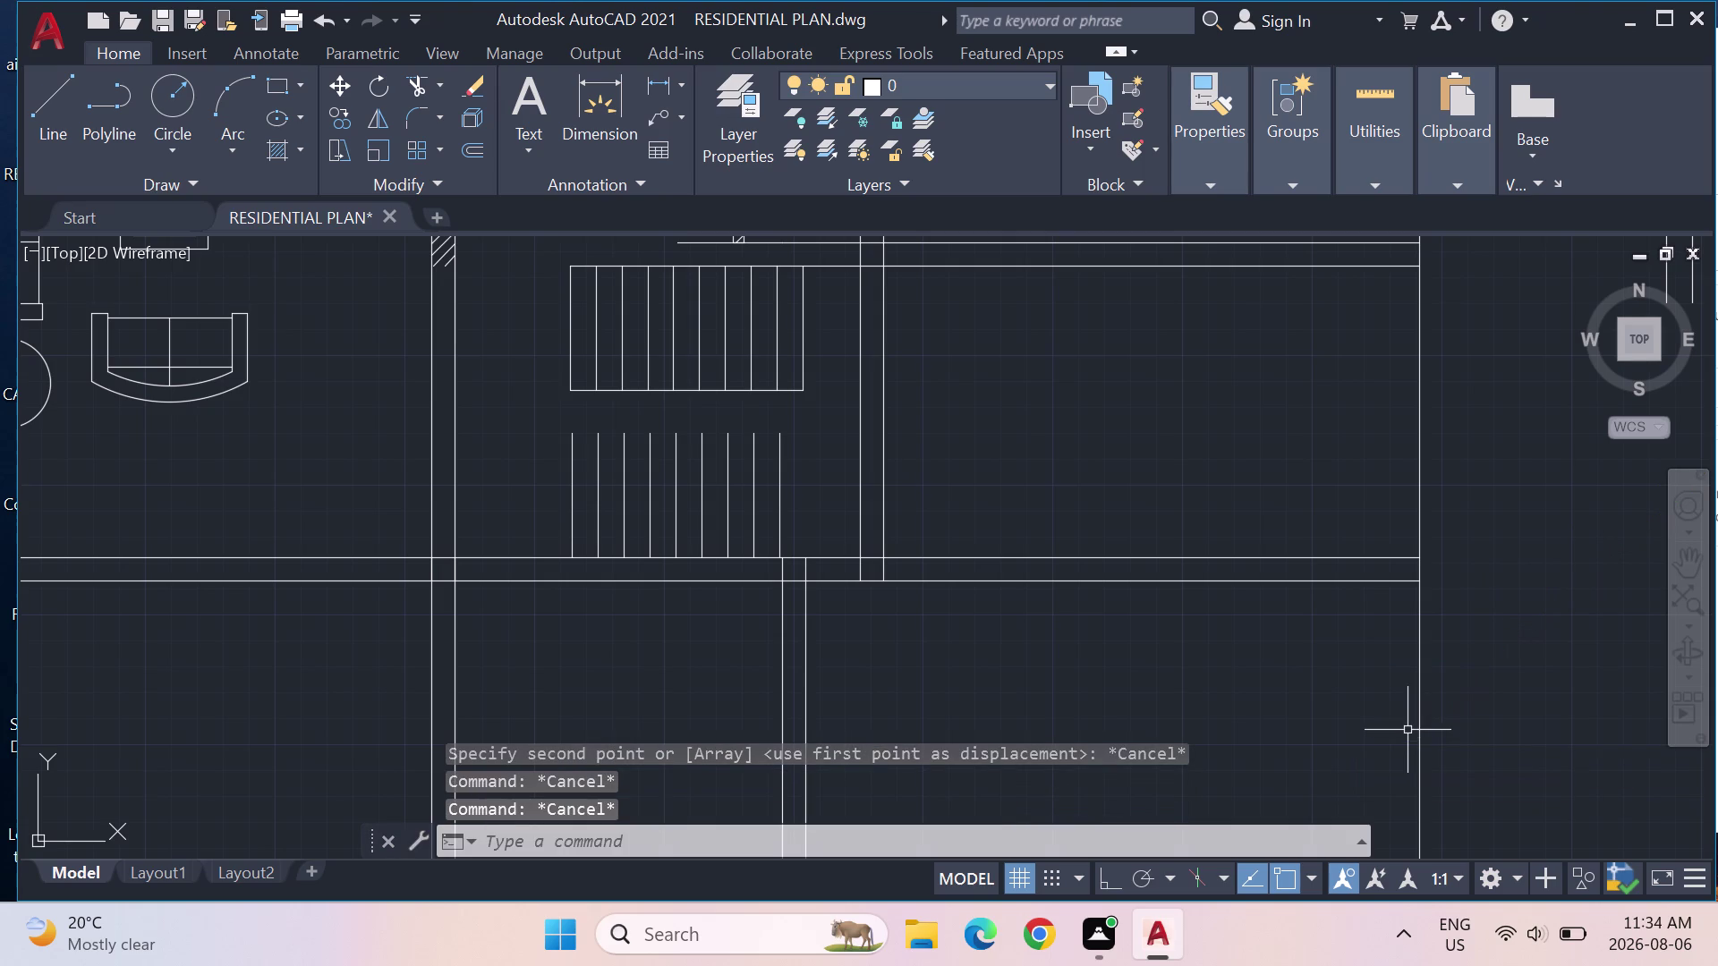
scroll(up, 3)
drag(817, 577, 738, 564)
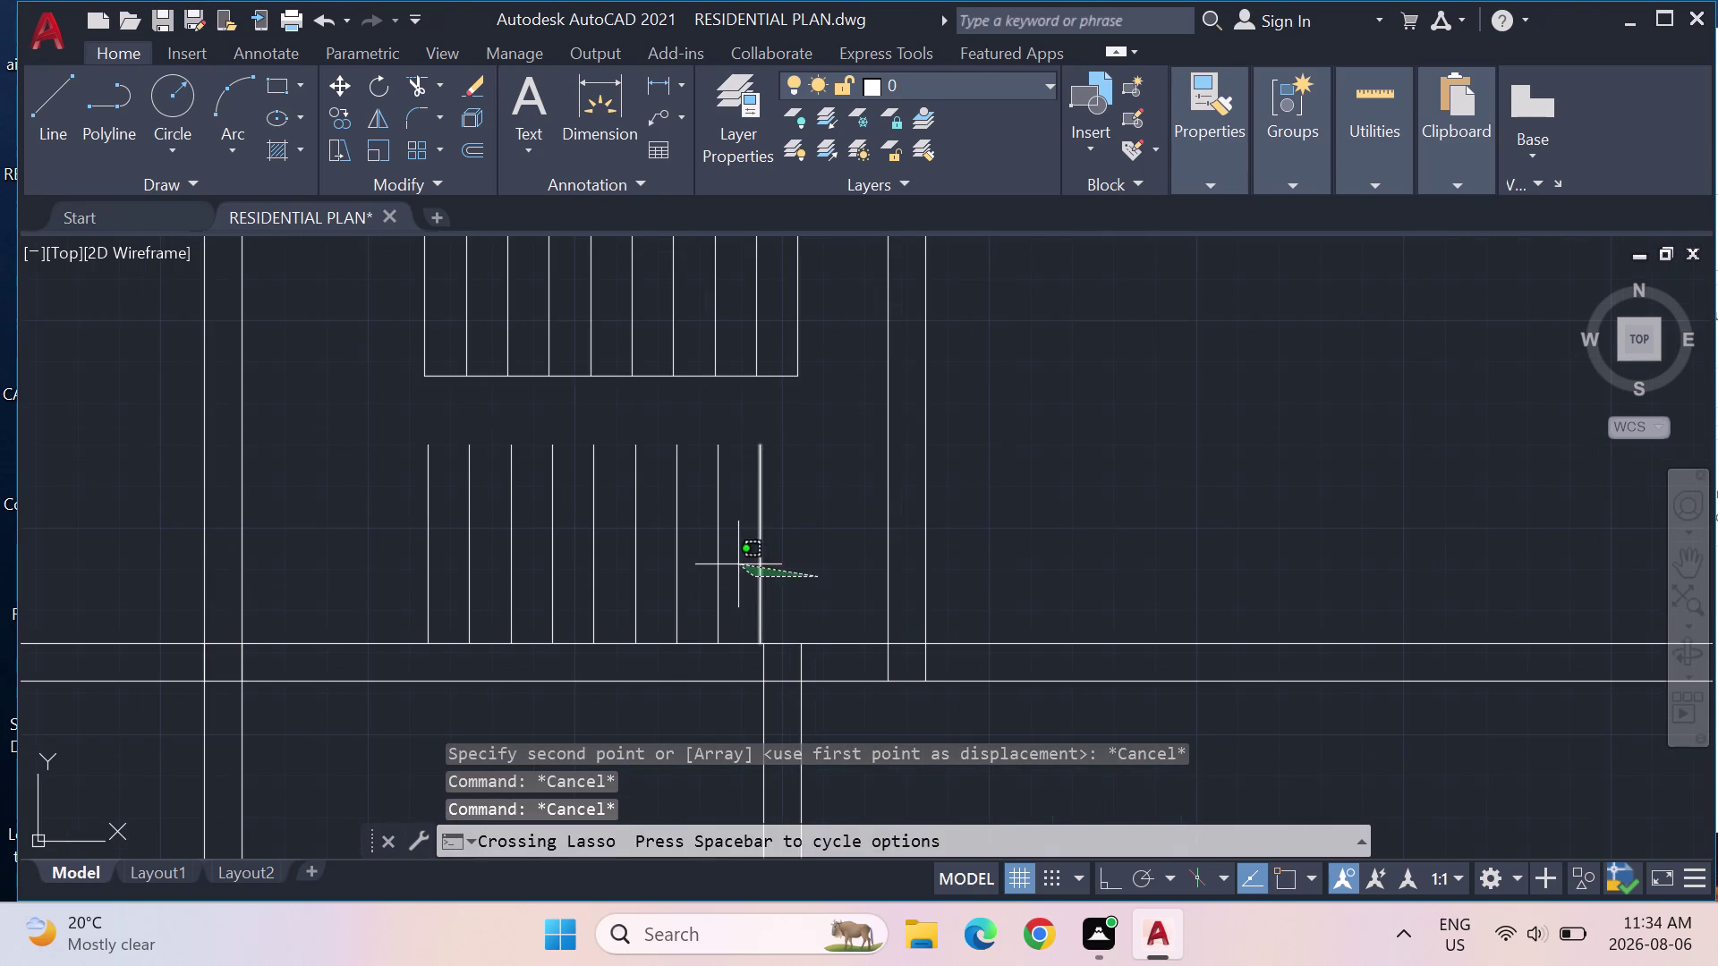
drag(739, 564, 737, 564)
Offset the last hanger line 10 inches to the right with OFF.
text(OFF)
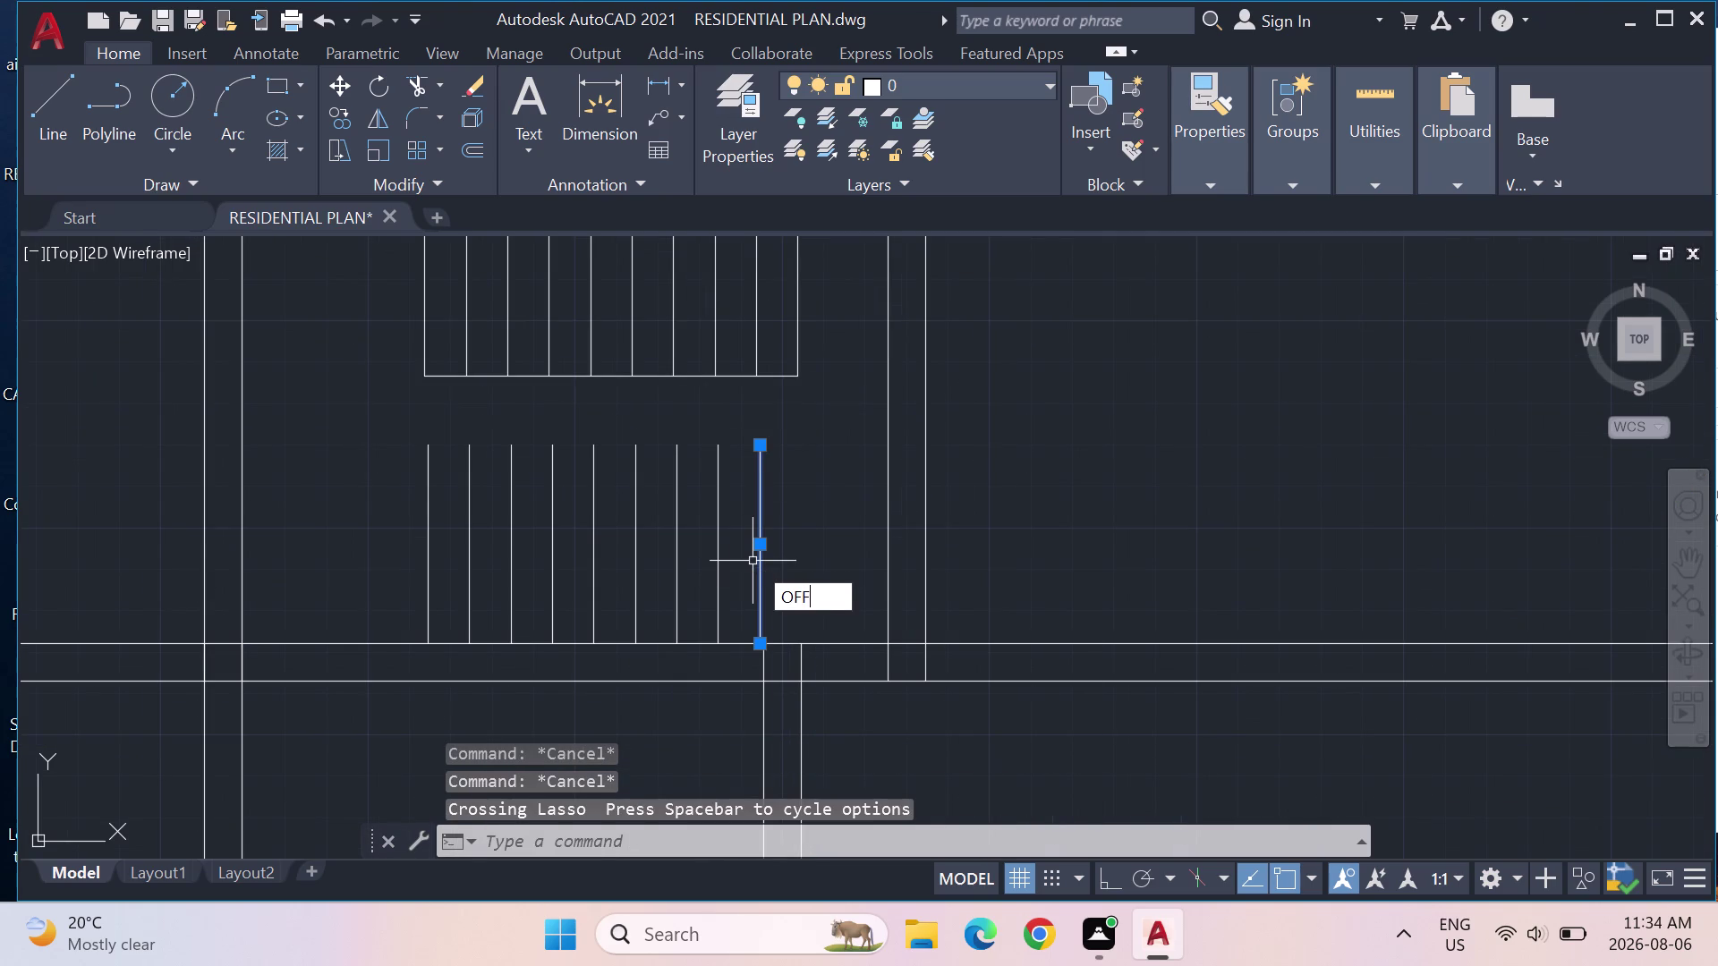
key(Return)
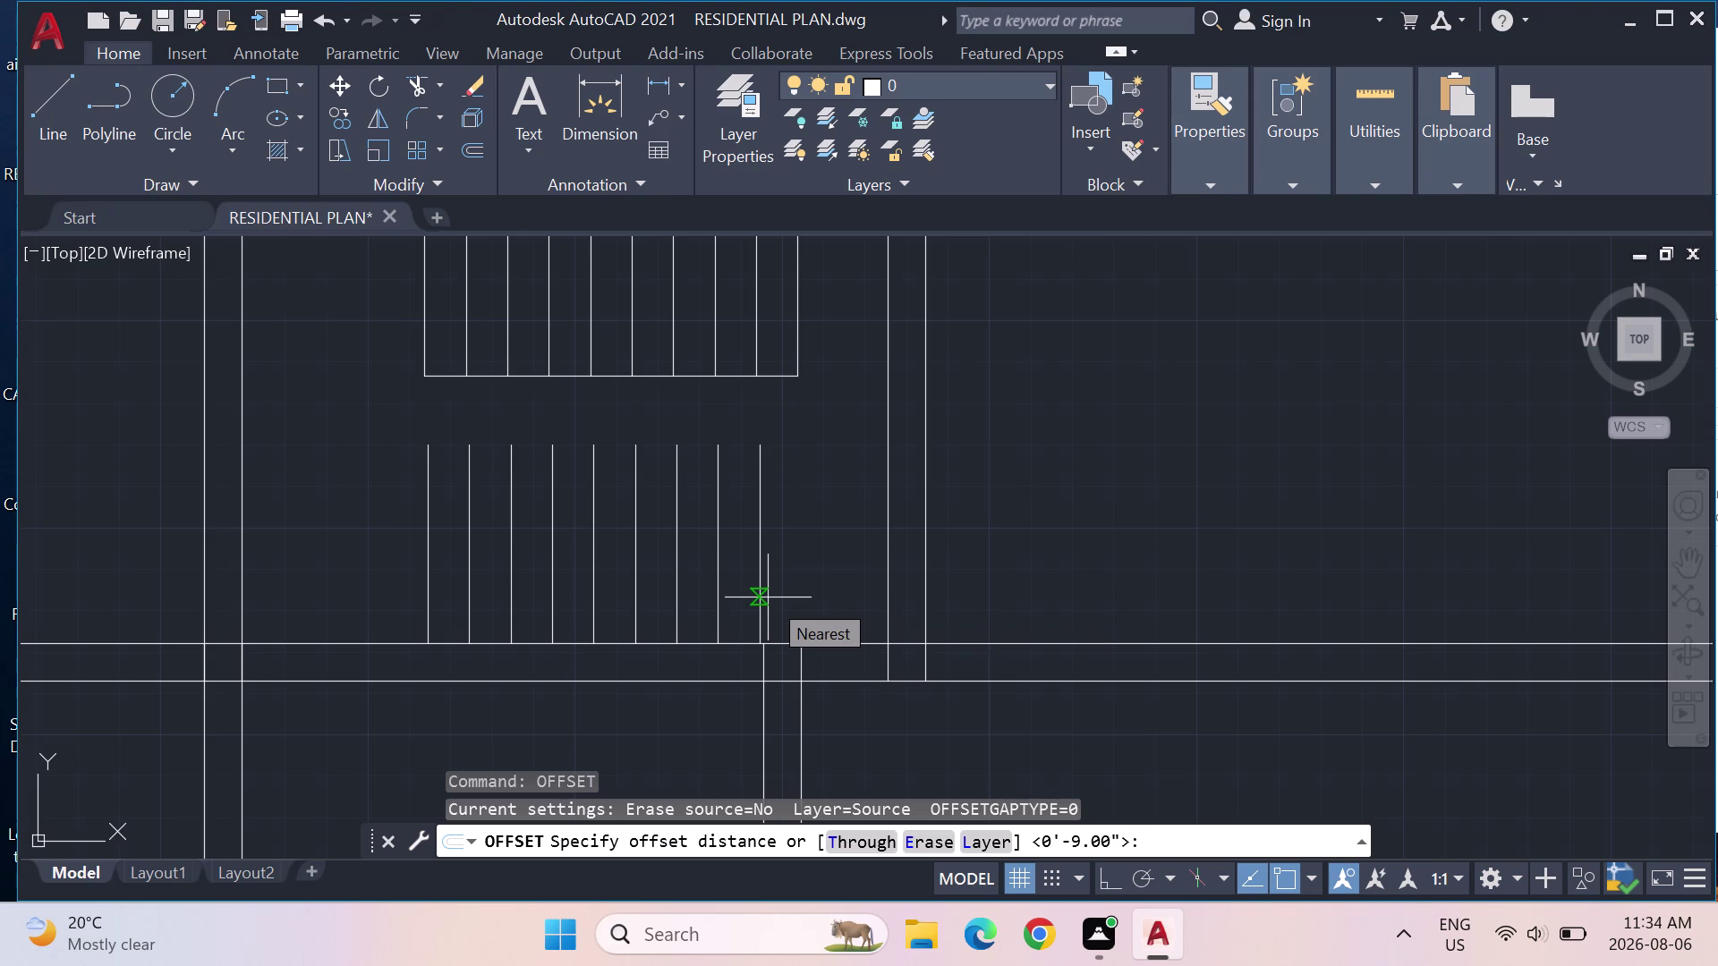
text(1)
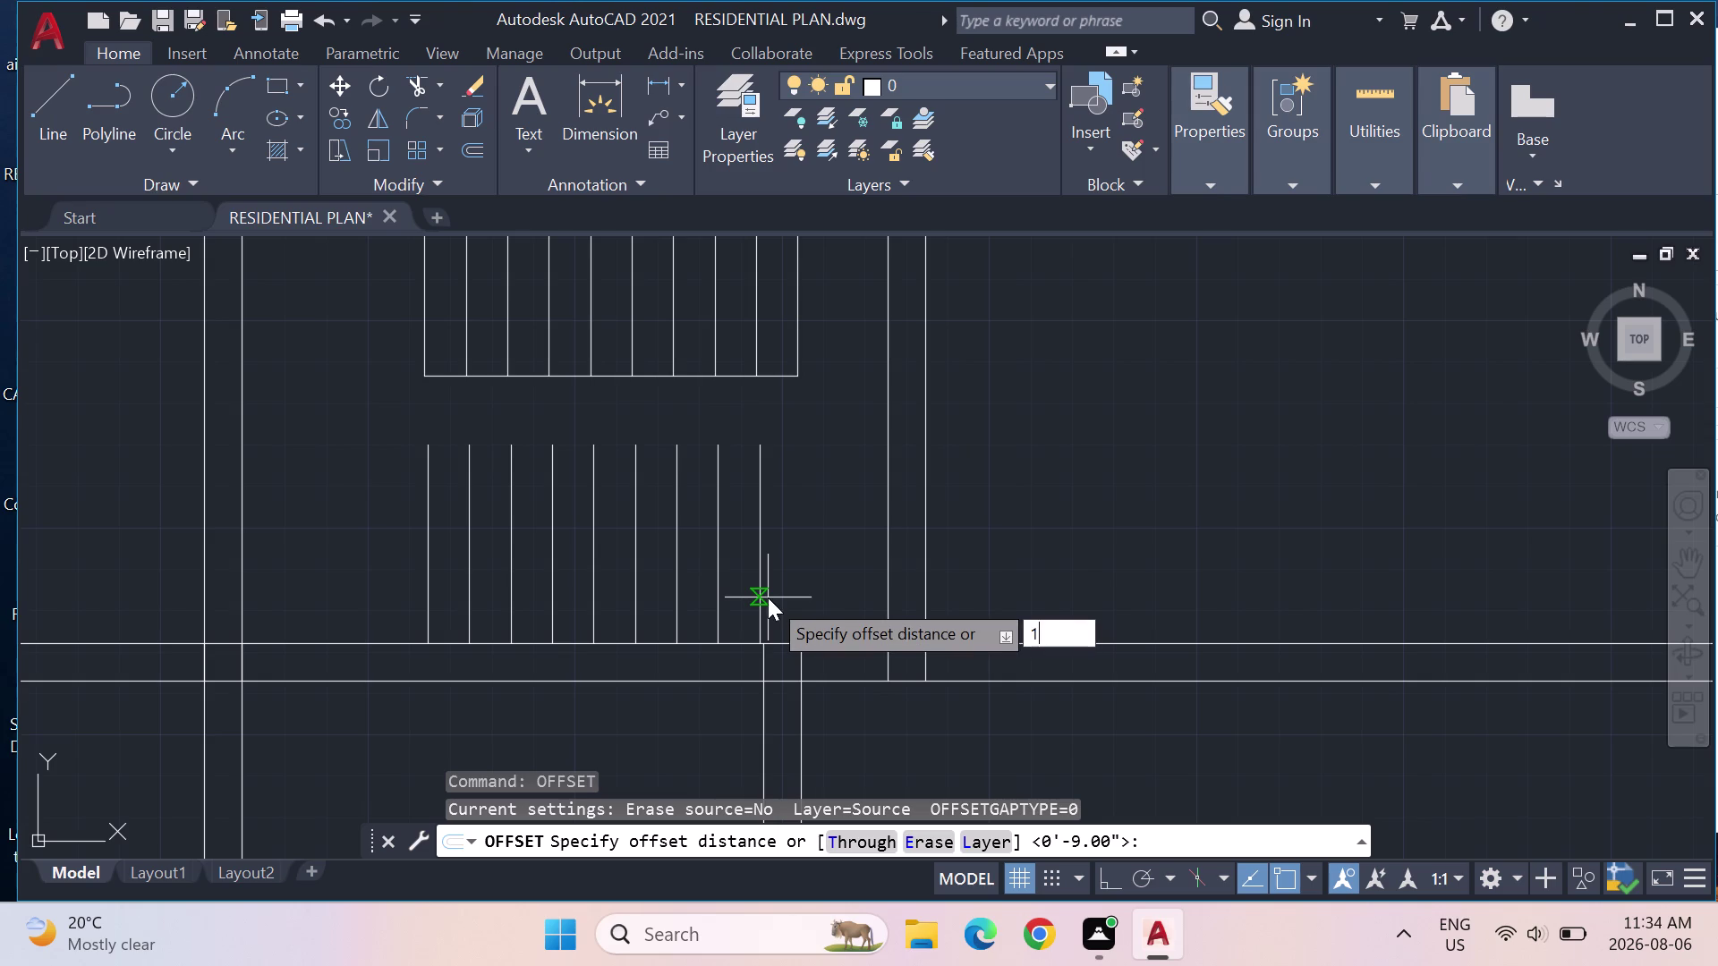
text(0")
key(Return)
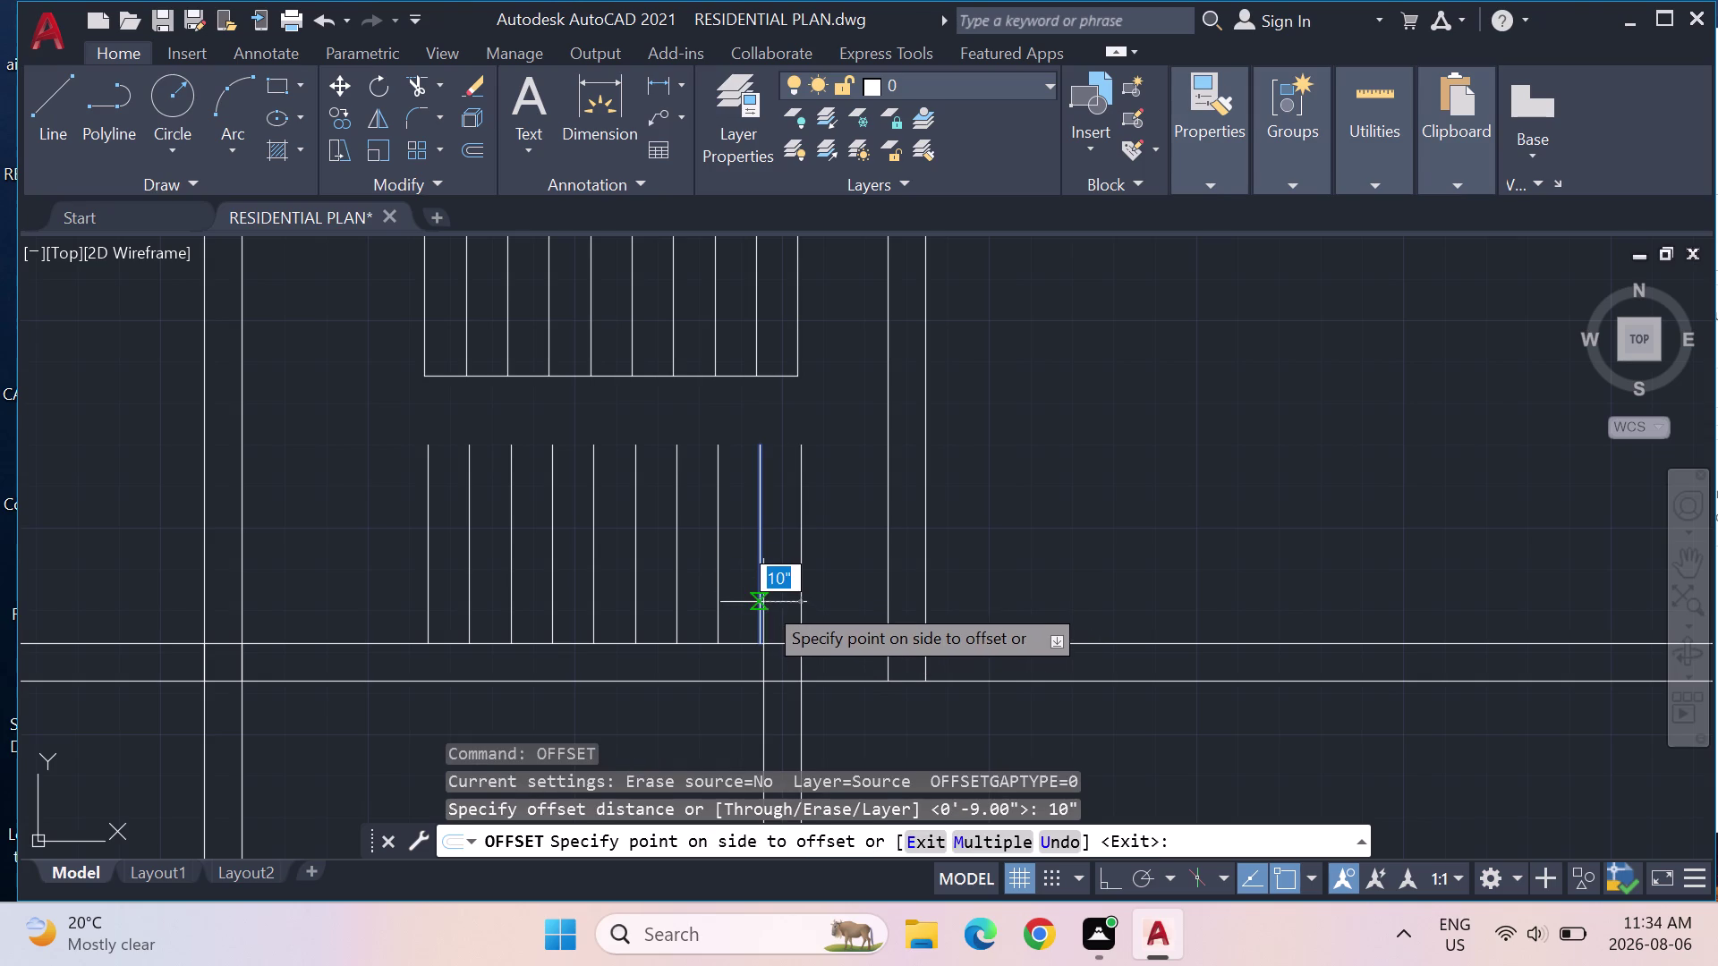
click(774, 600)
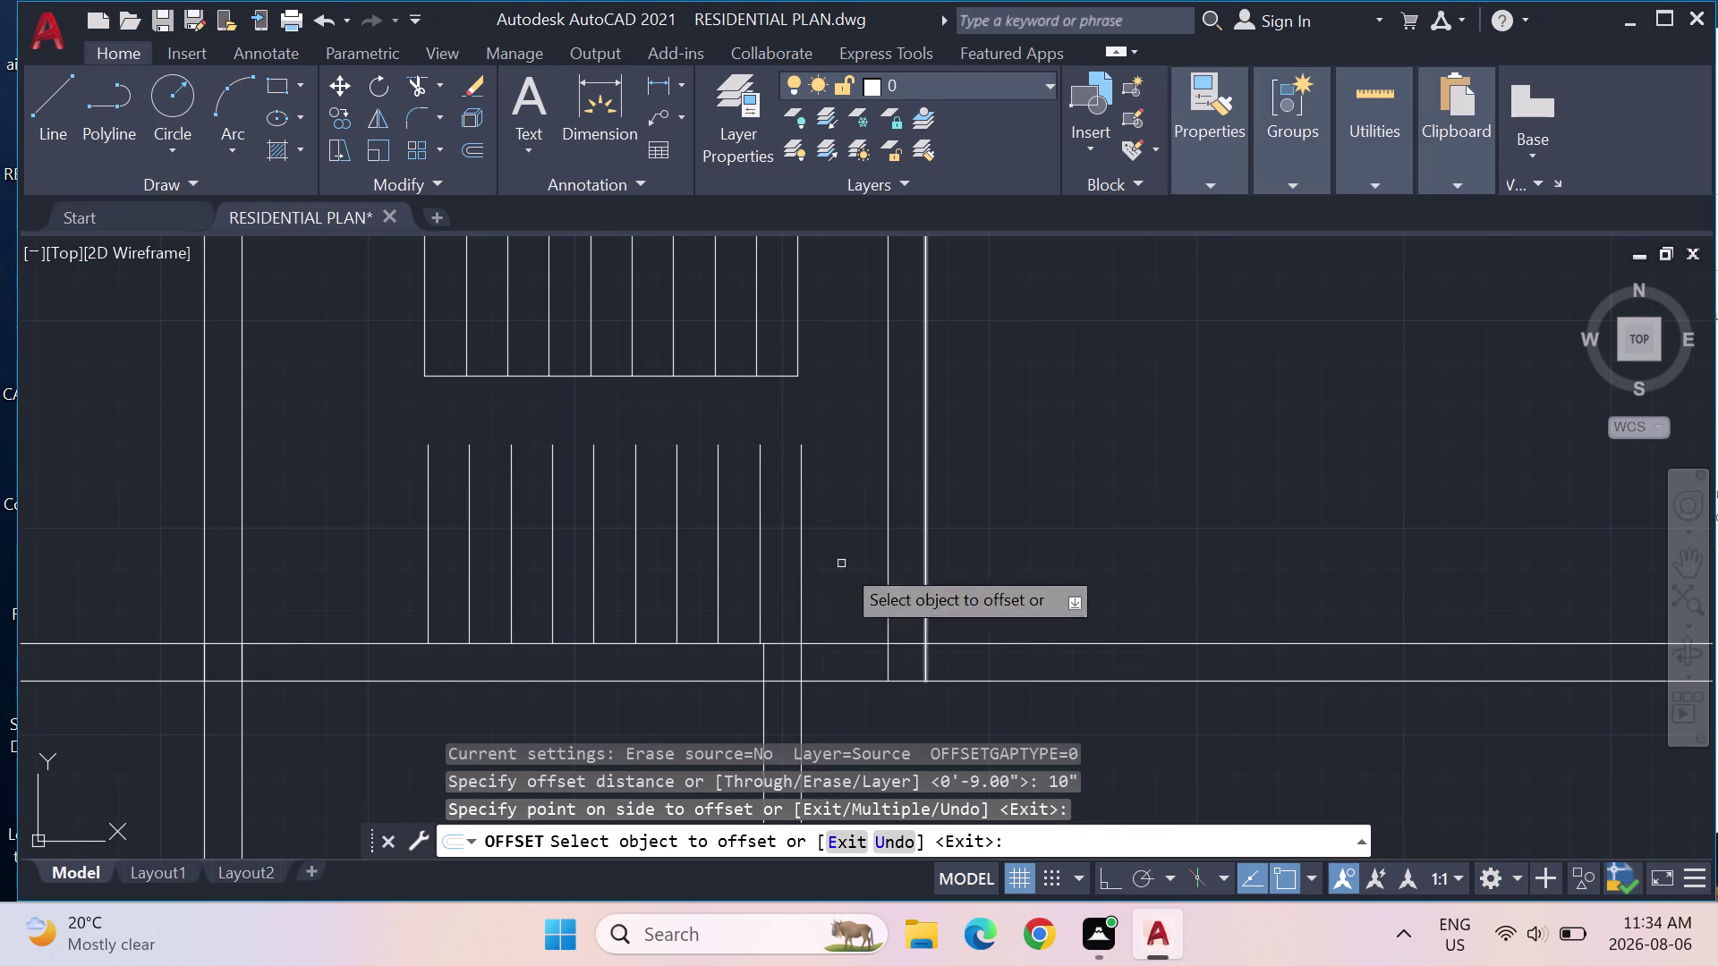
click(48, 98)
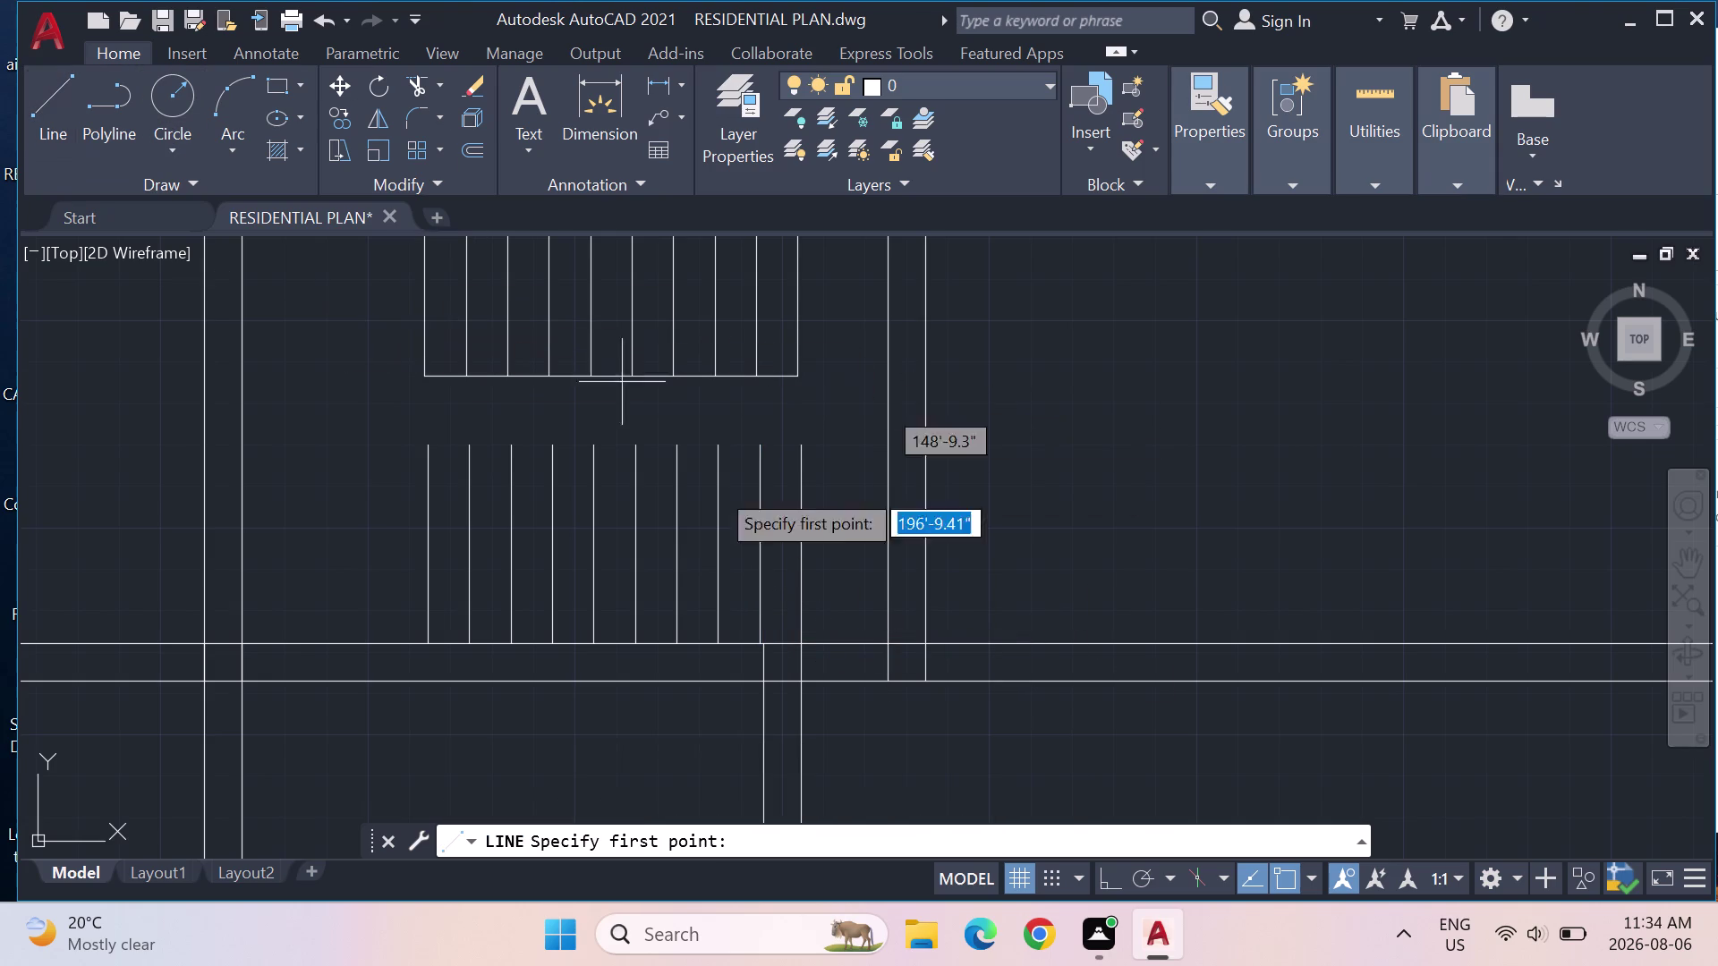
Draw a horizontal line from the leftmost to the rightmost hanger line's top end.
click(800, 449)
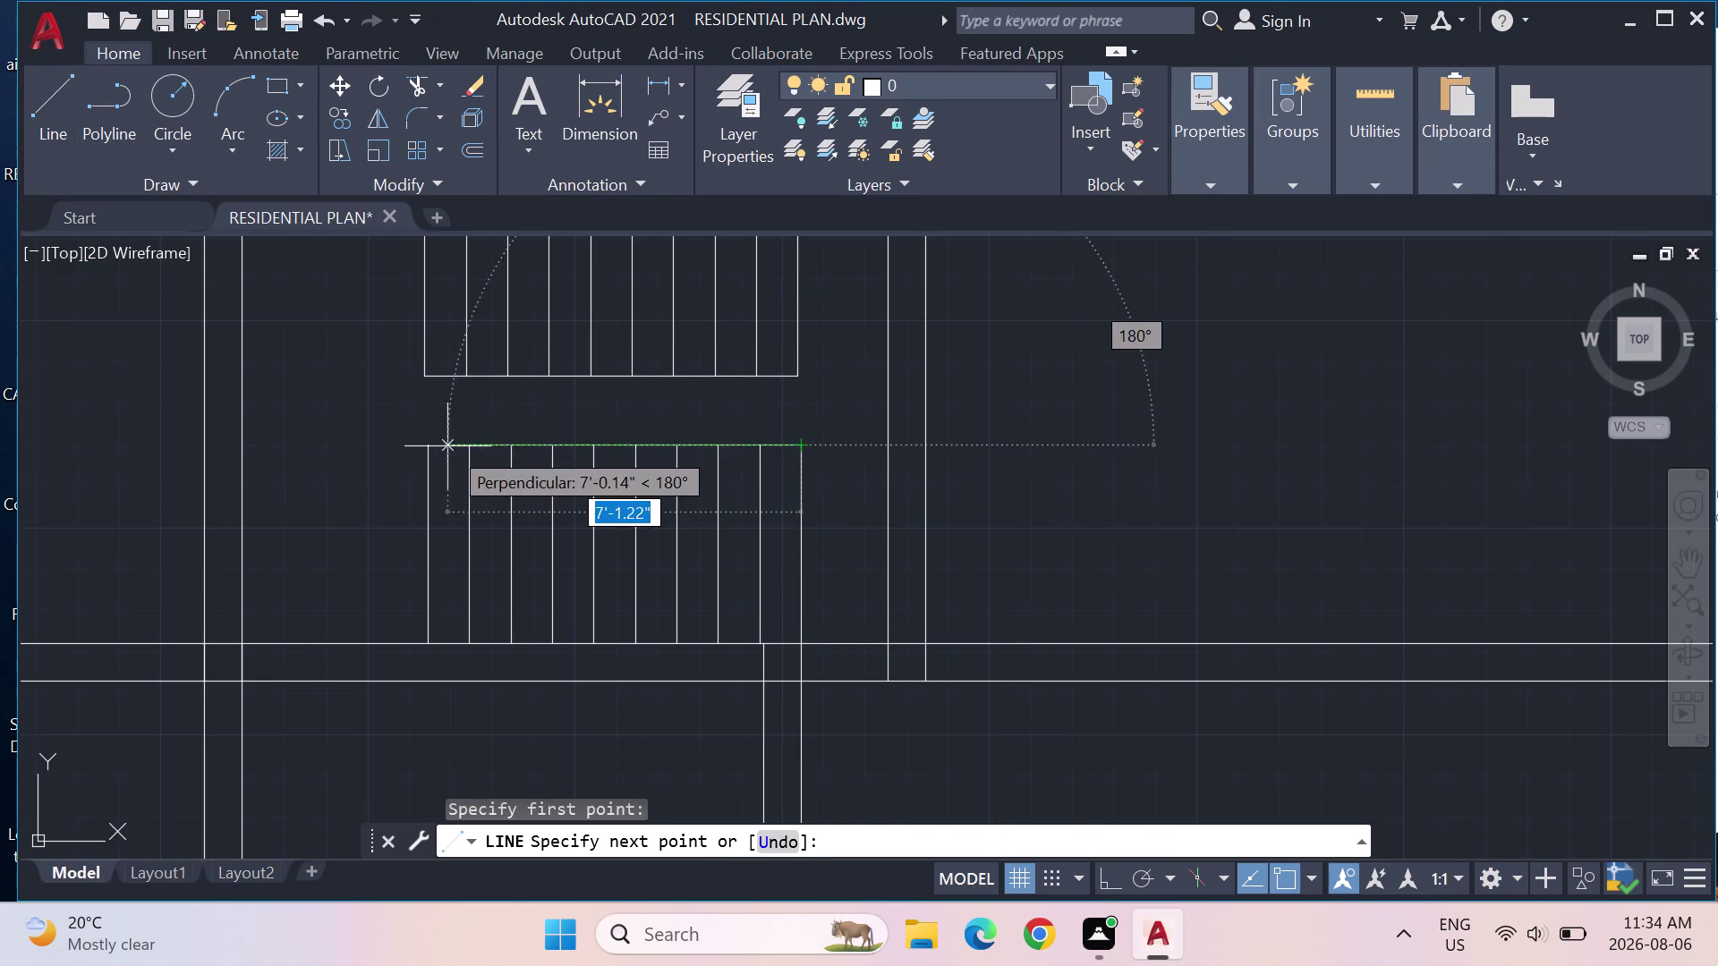
click(429, 446)
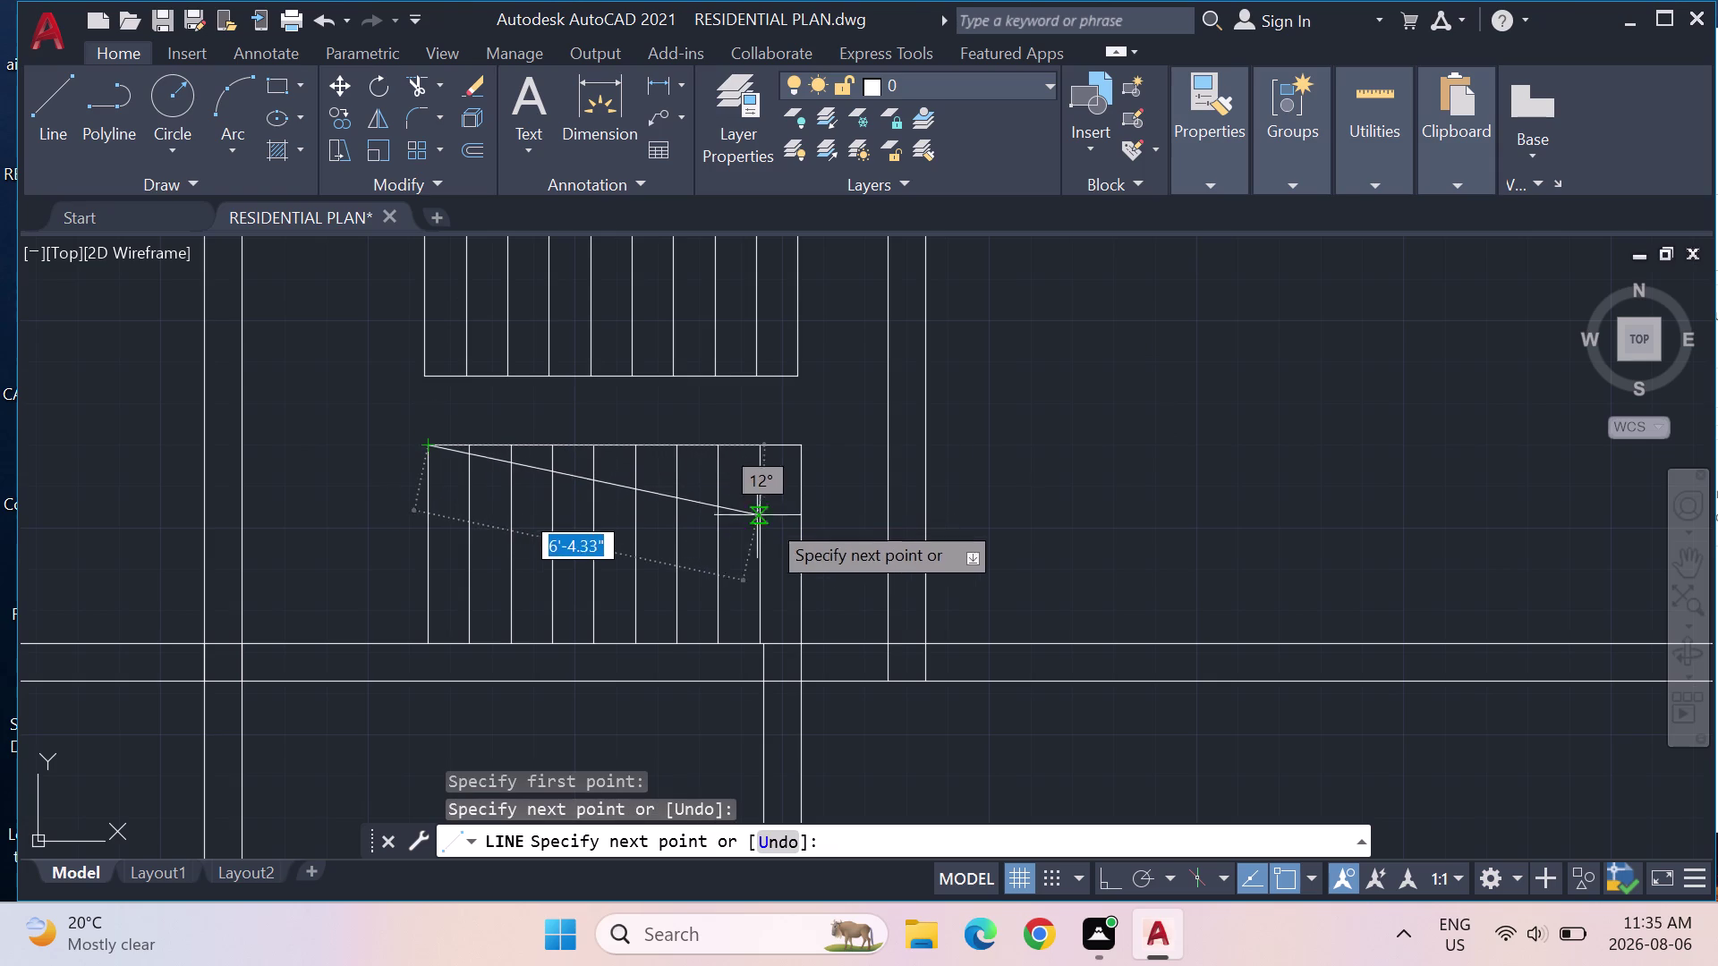
key(Escape)
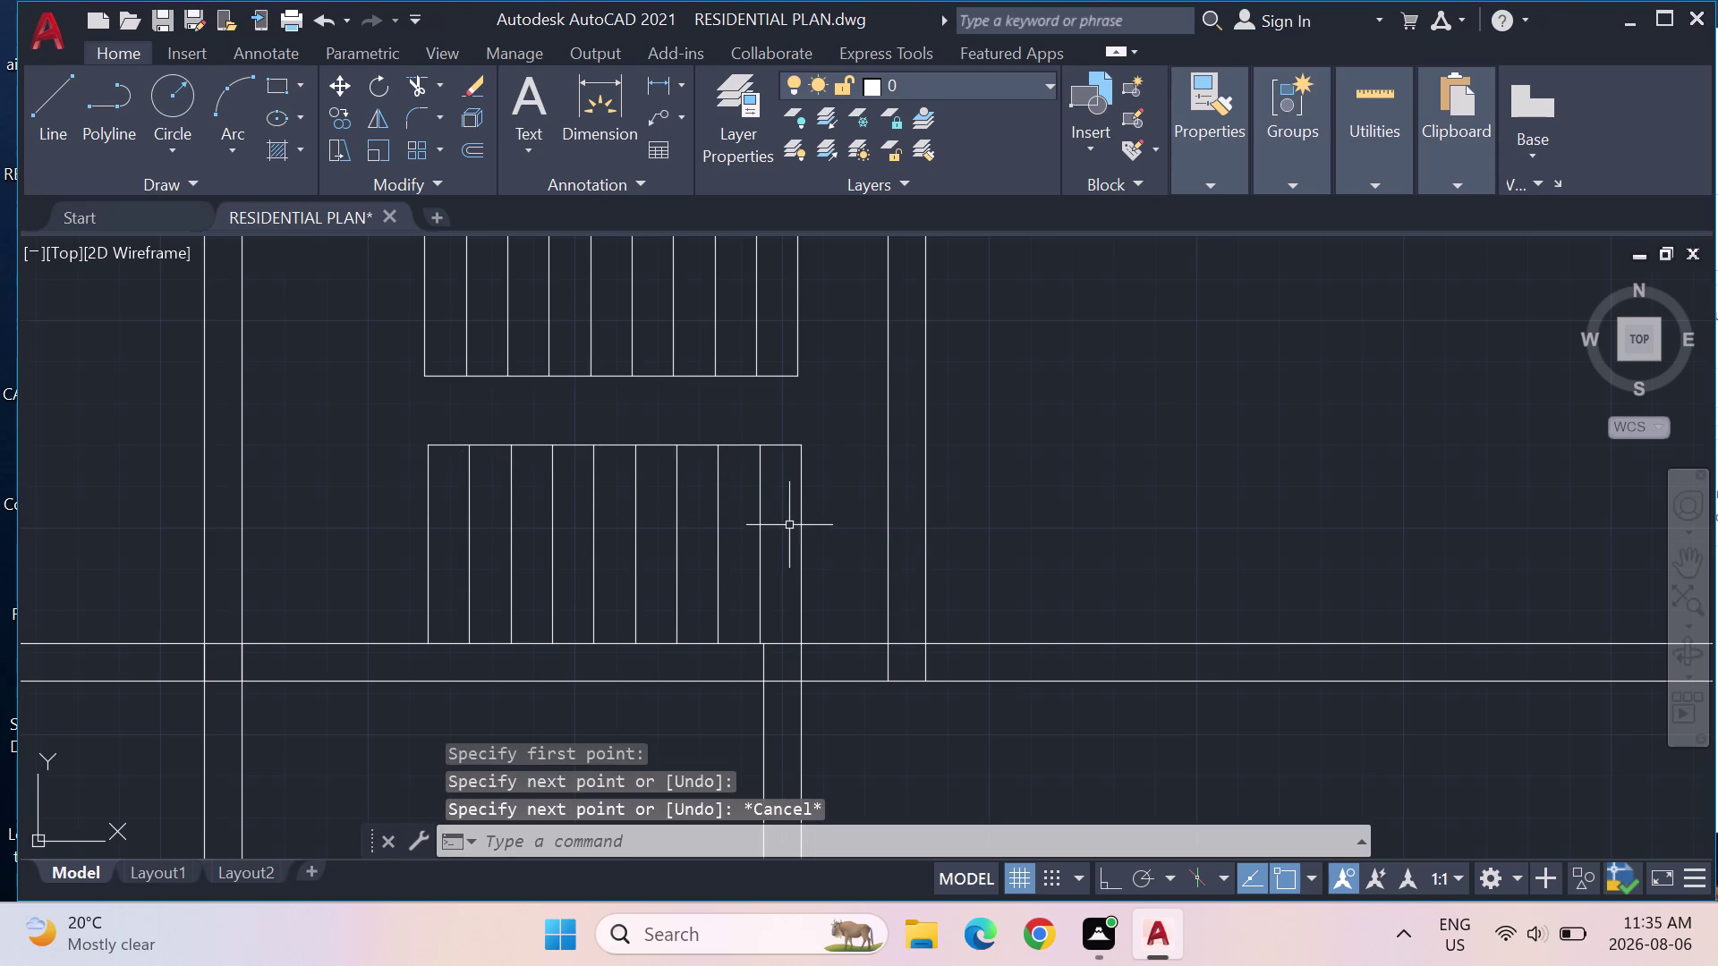
middle_click(730, 484)
scroll(down, 3)
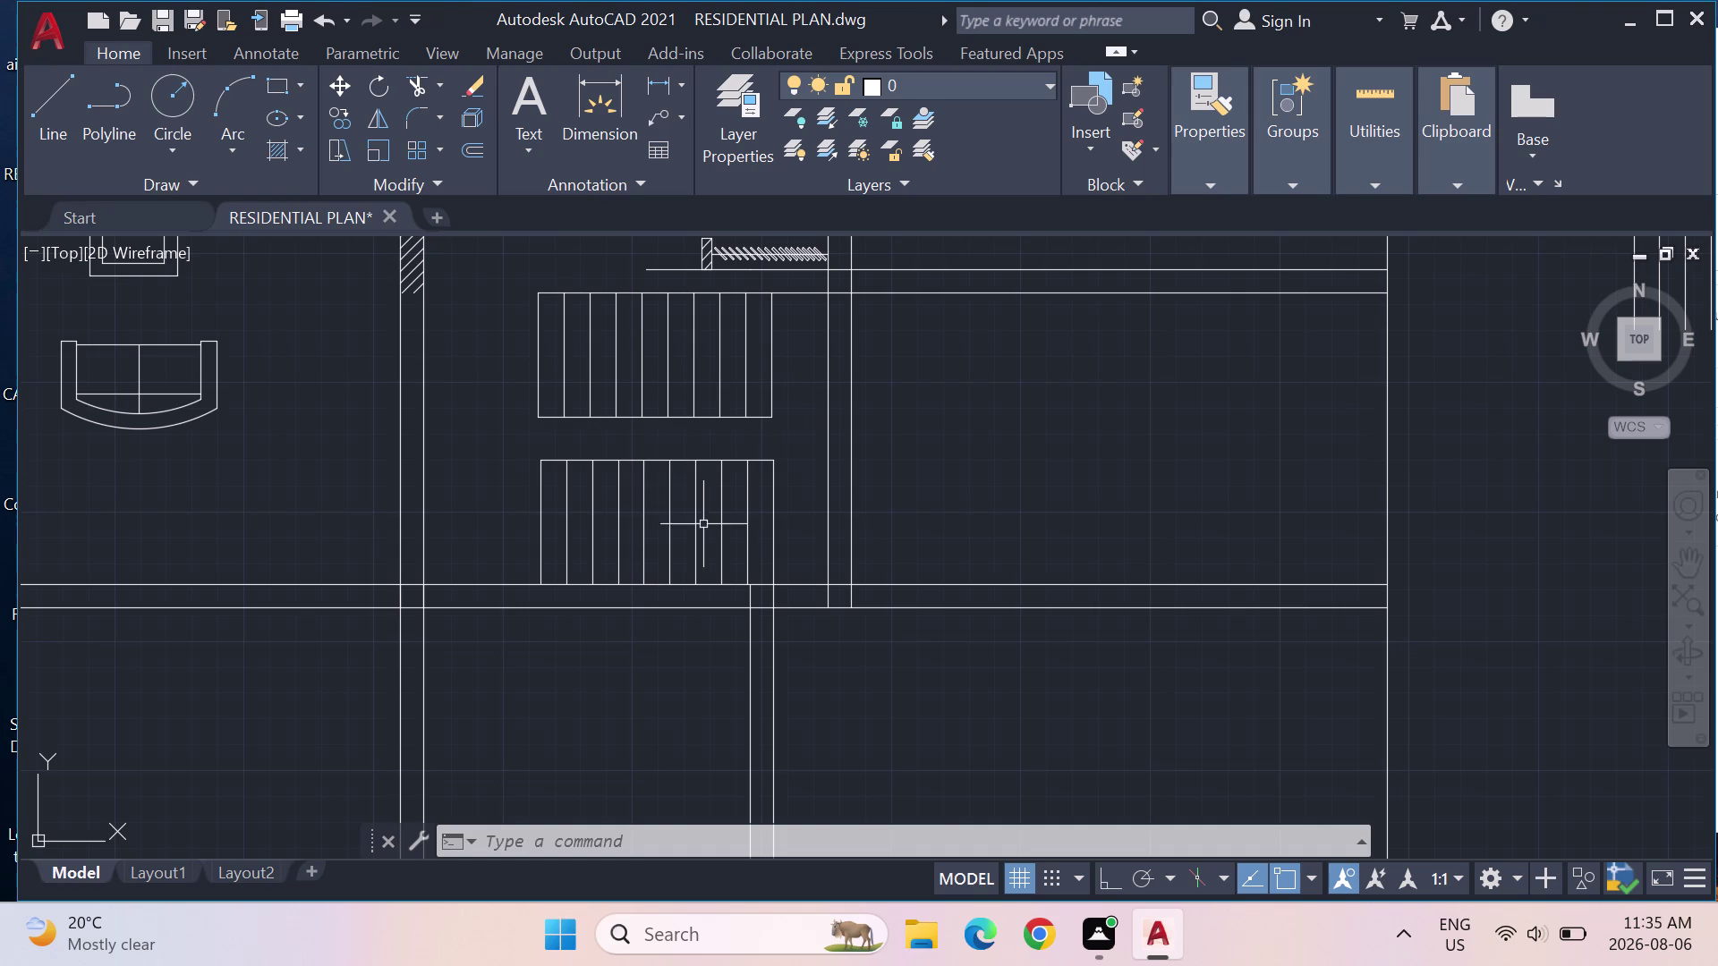
scroll(up, 3)
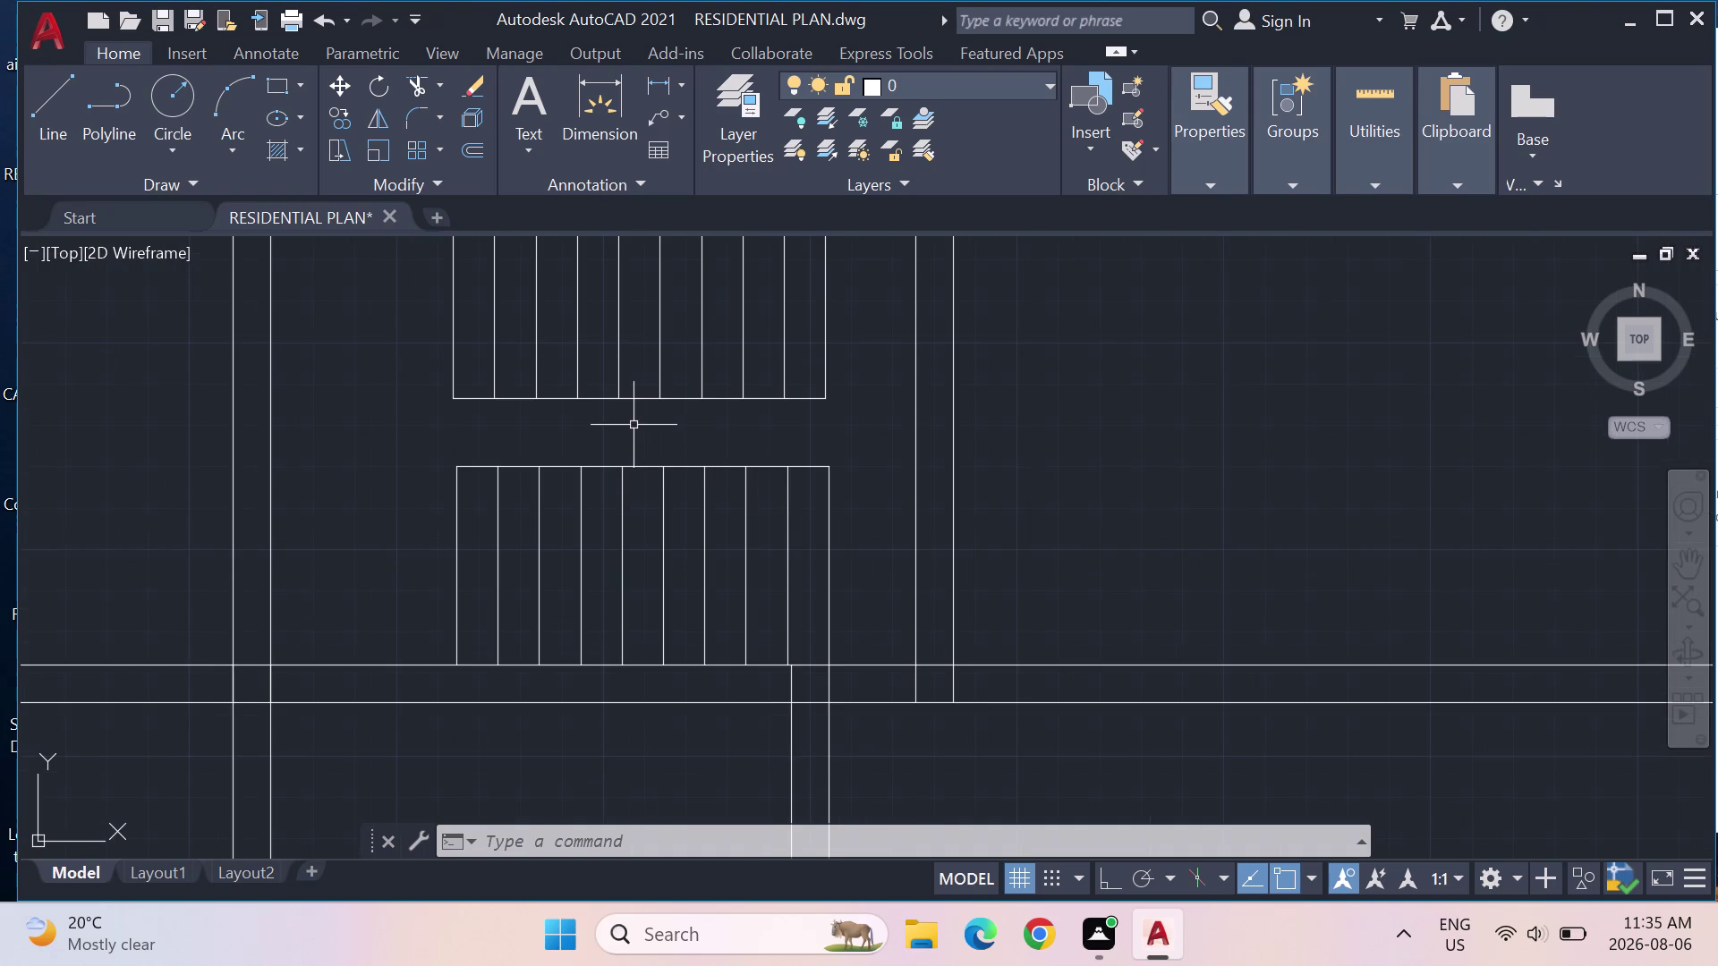
middle_drag(623, 423, 826, 459)
scroll(down, 3)
scroll(down, 3)
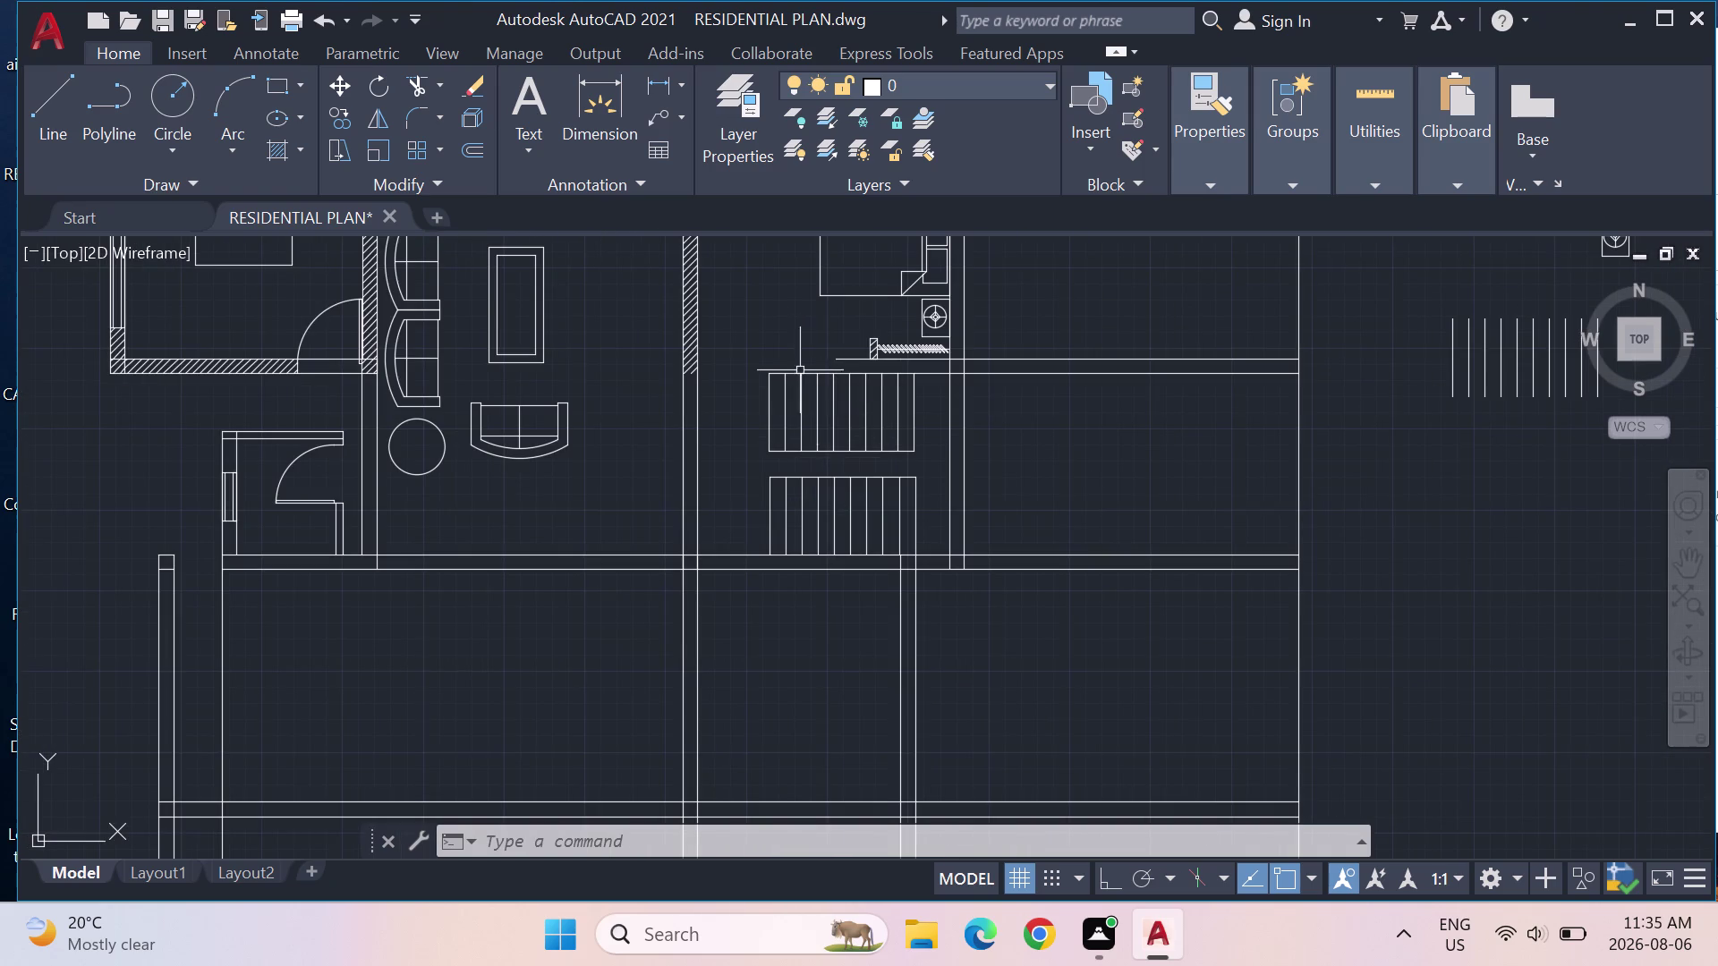
scroll(down, 3)
scroll(up, 3)
scroll(up, 3)
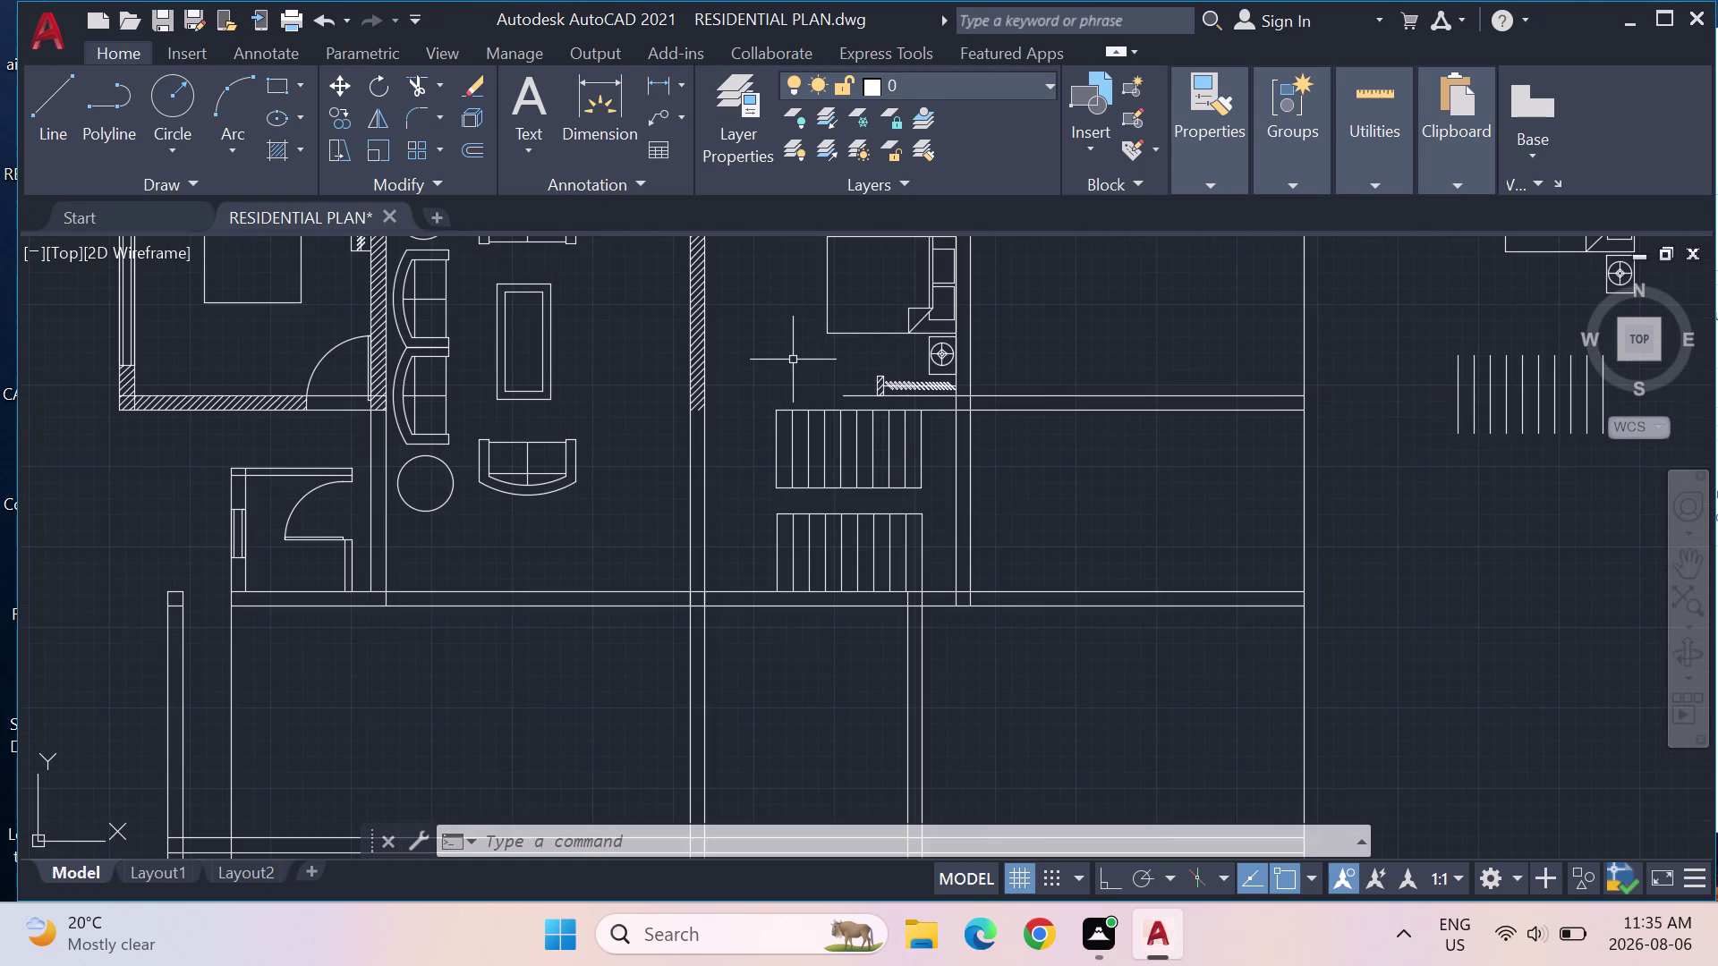
scroll(up, 3)
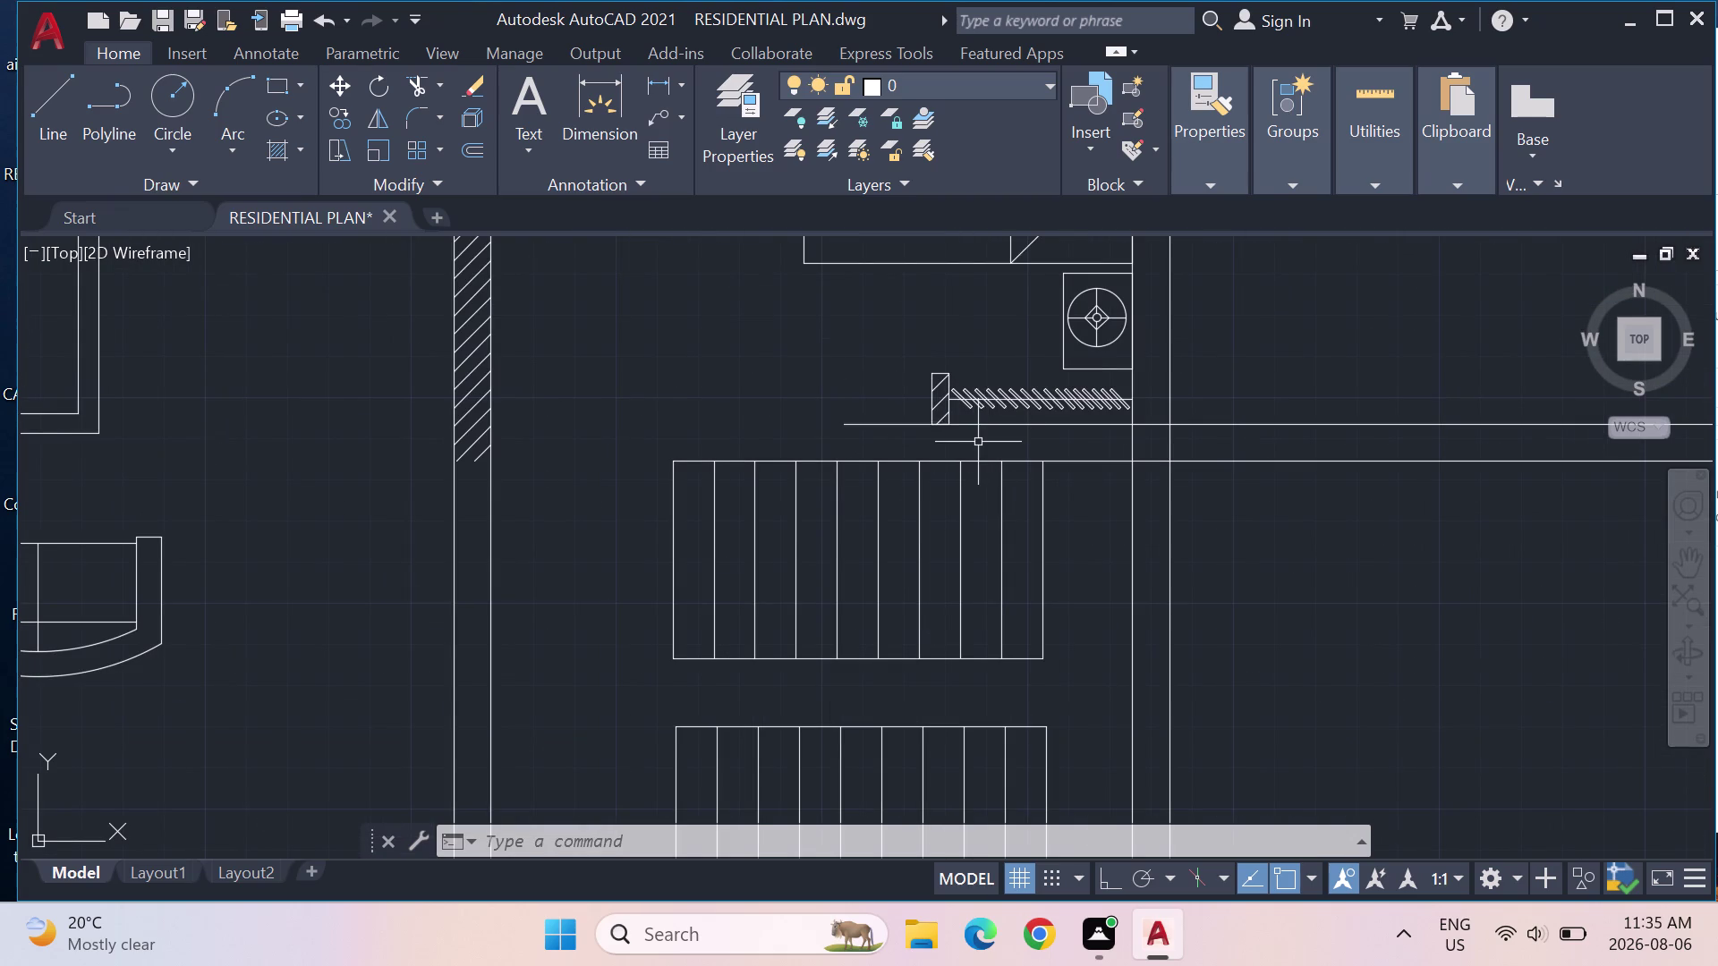
scroll(down, 3)
scroll(down, 3)
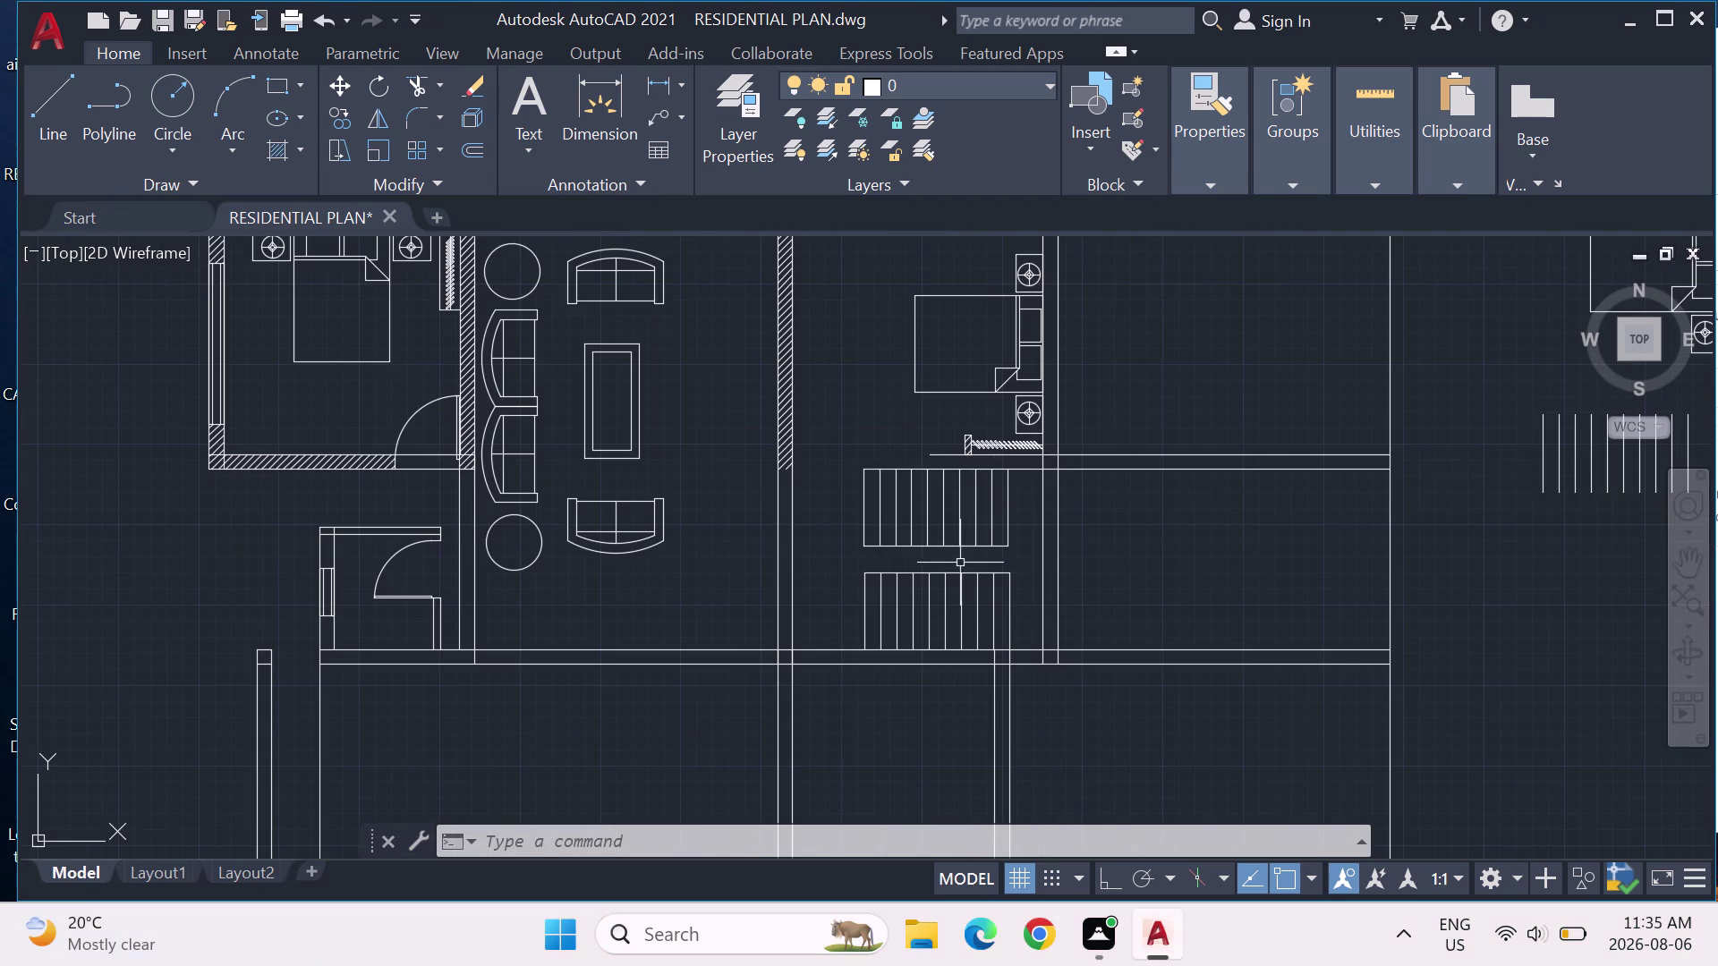
middle_drag(940, 578, 931, 544)
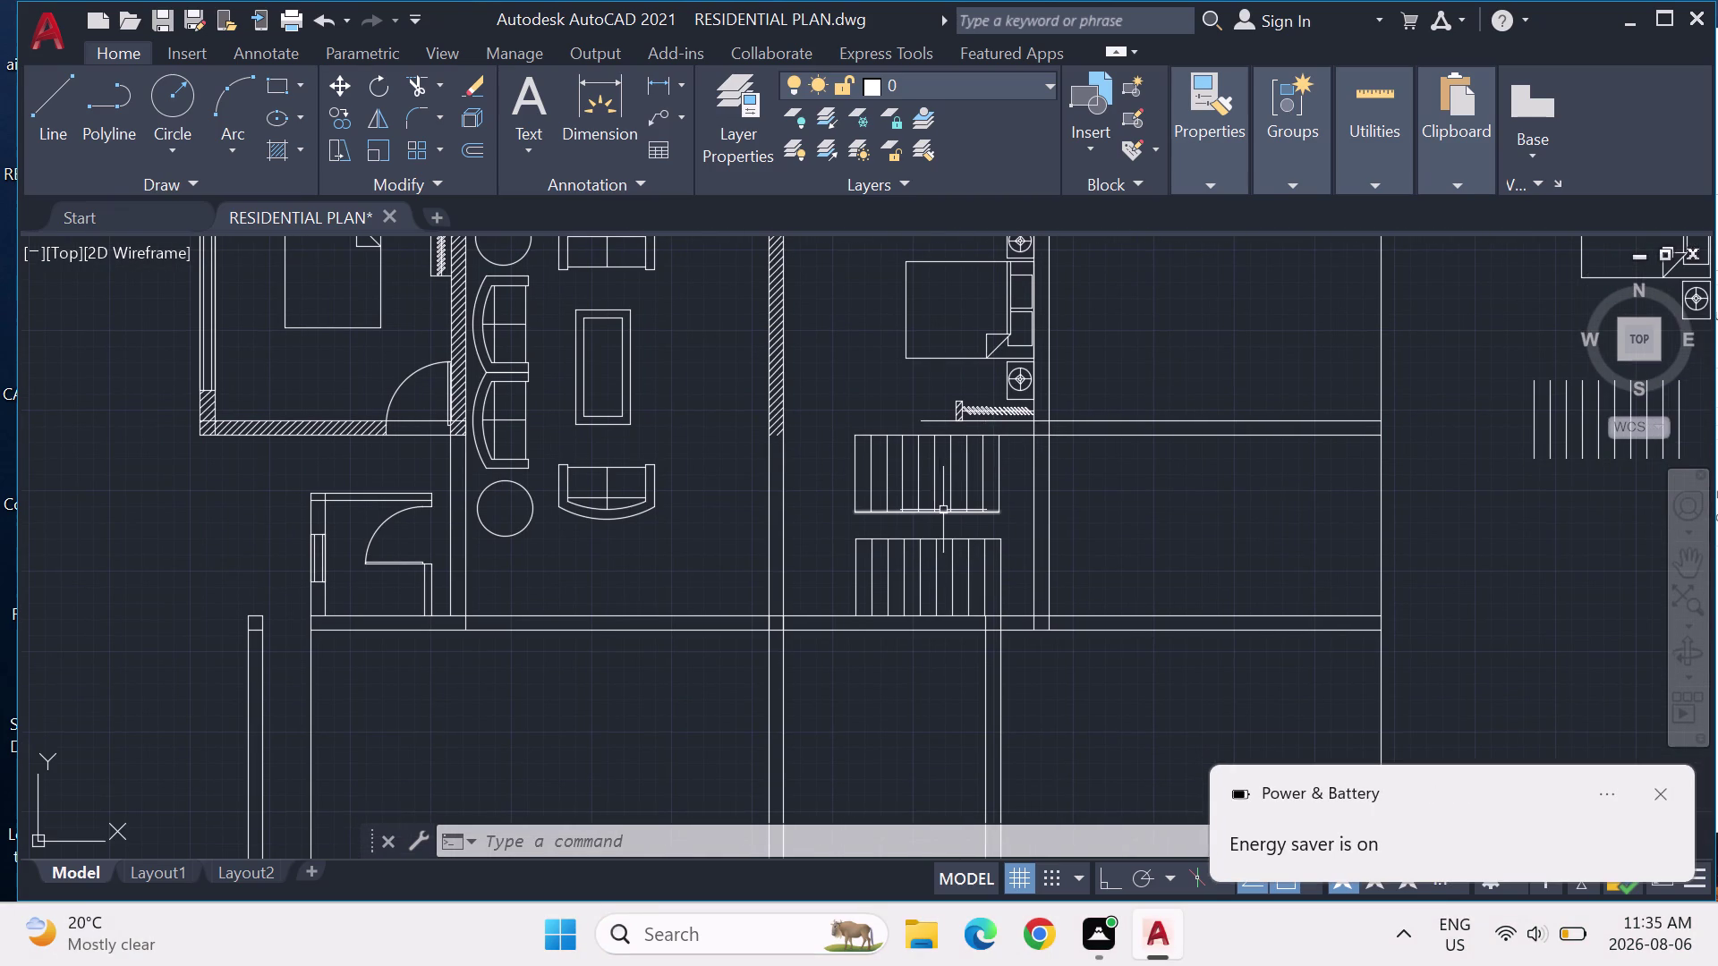